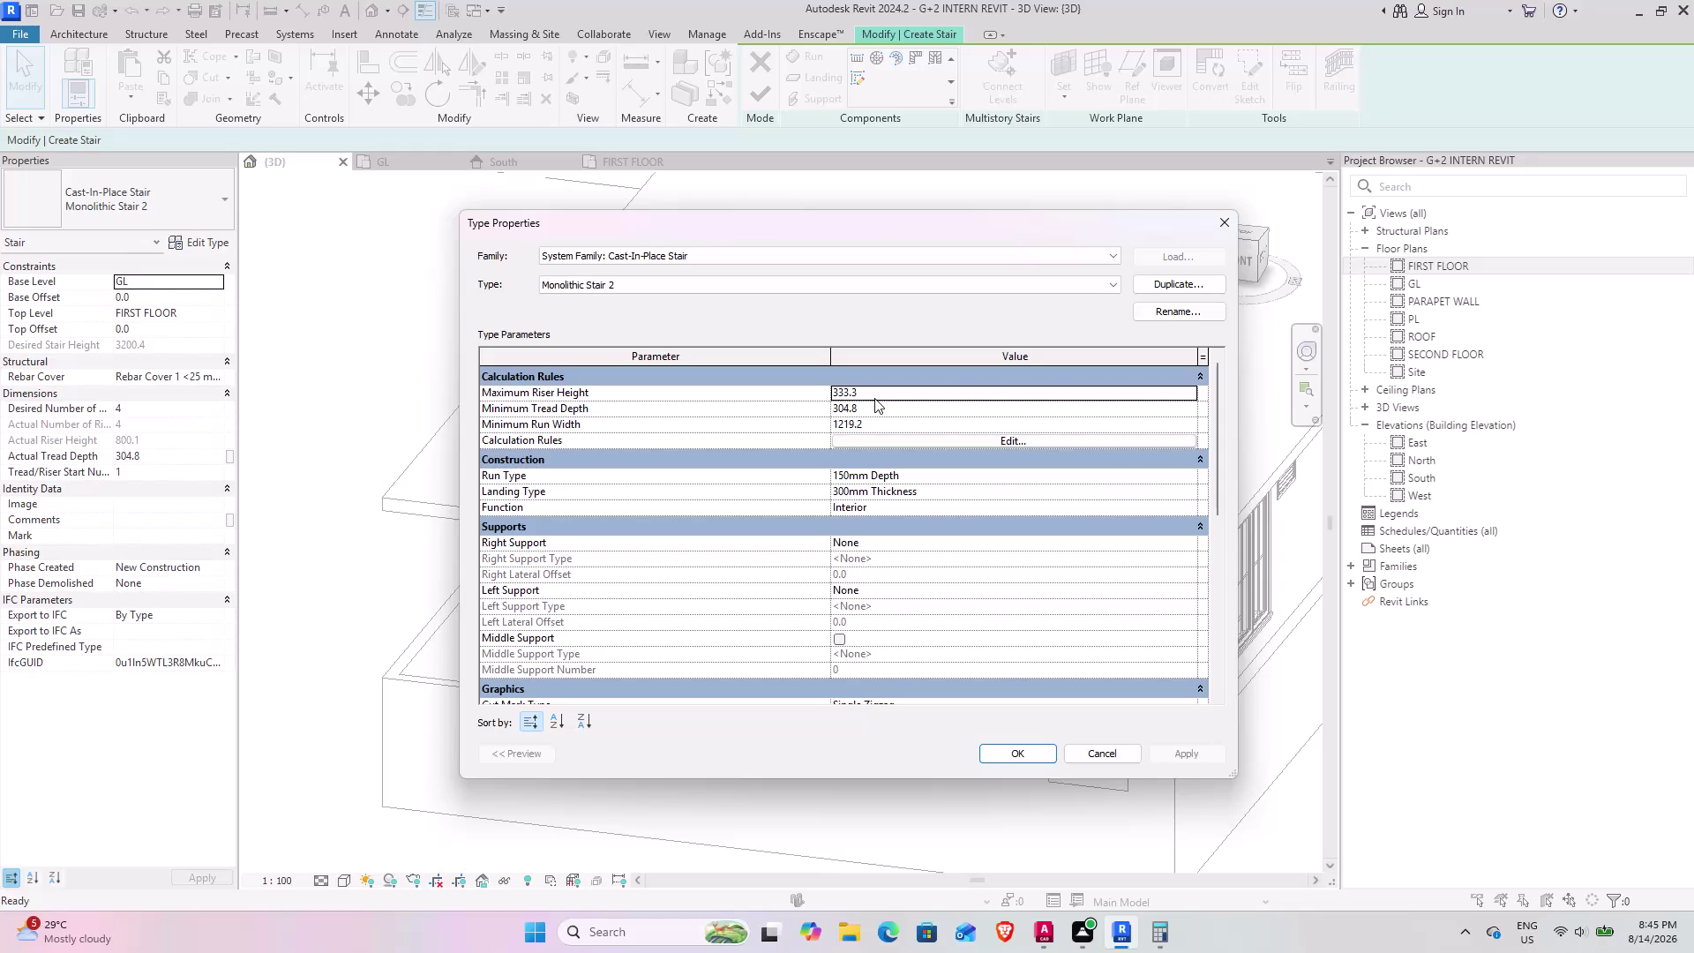
Close the stair Type Properties without changes and delete the stair run.
click(1109, 761)
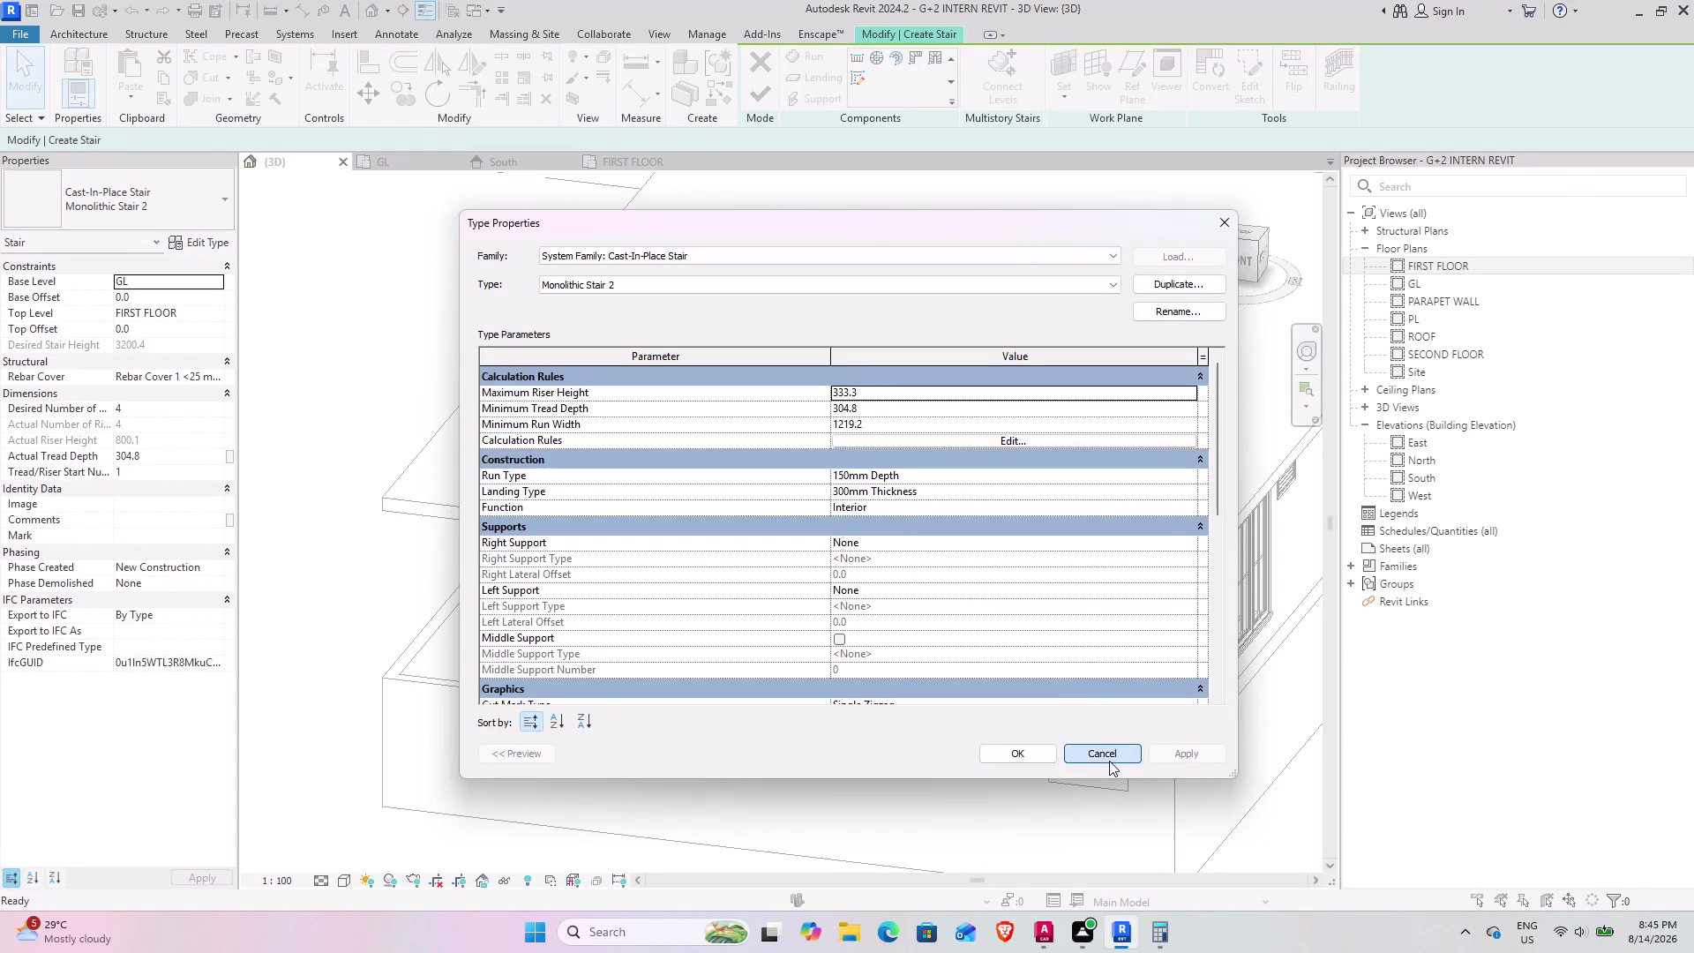
click(147, 441)
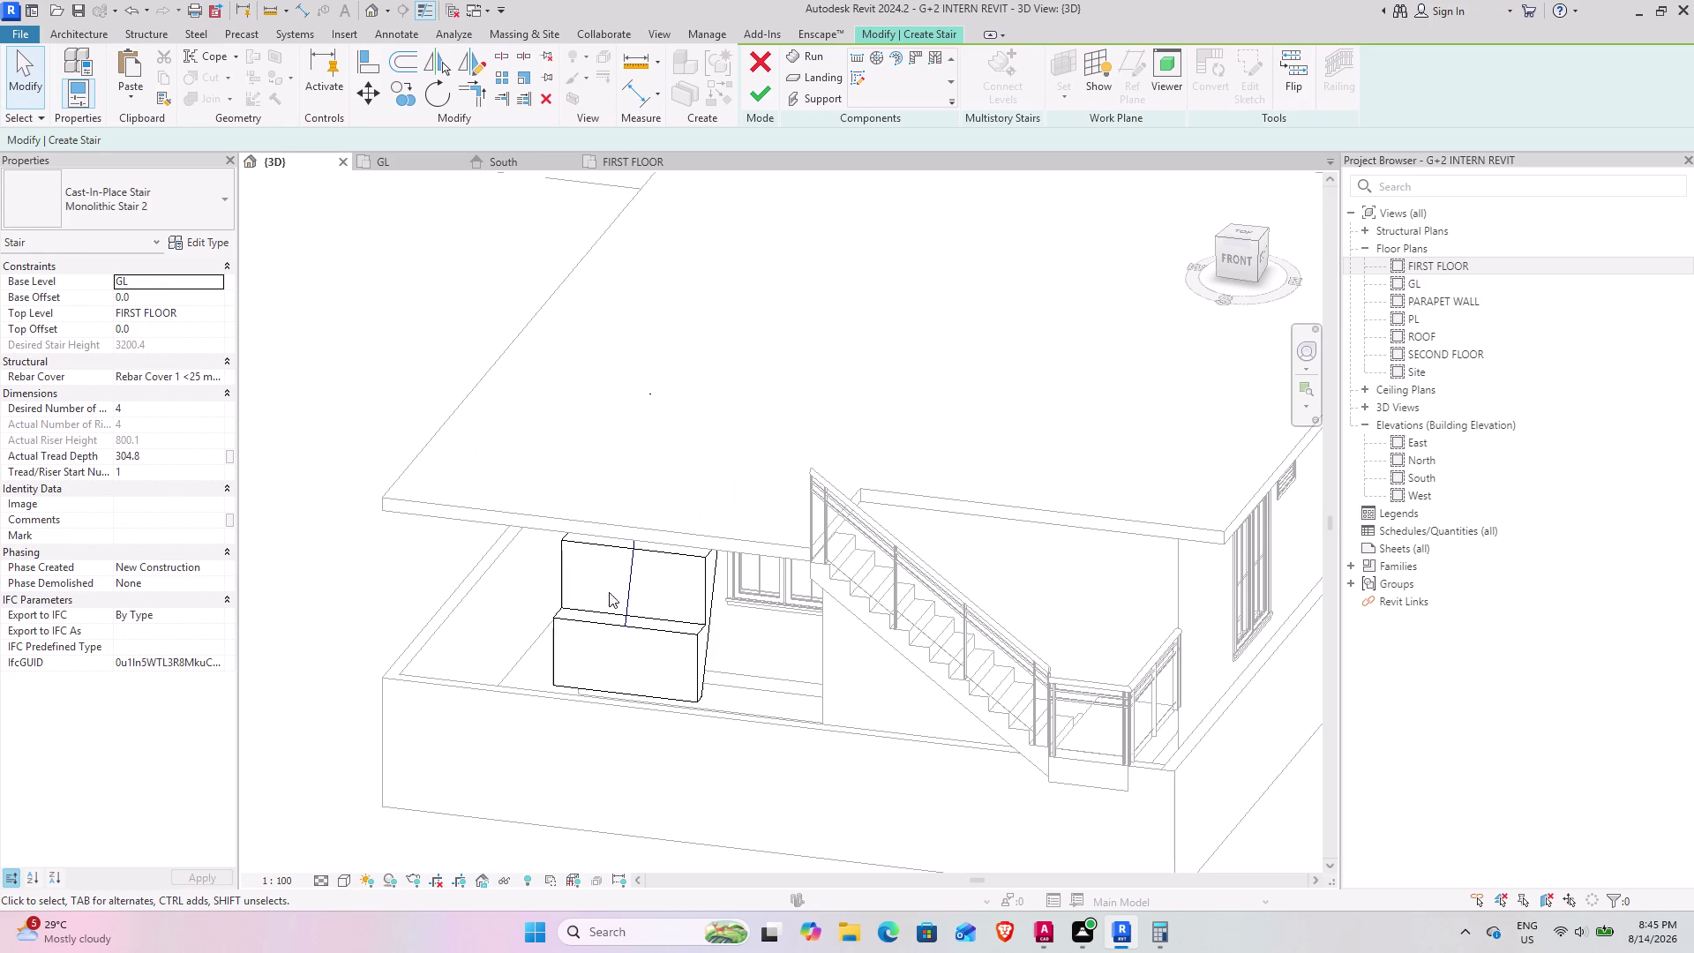
click(622, 626)
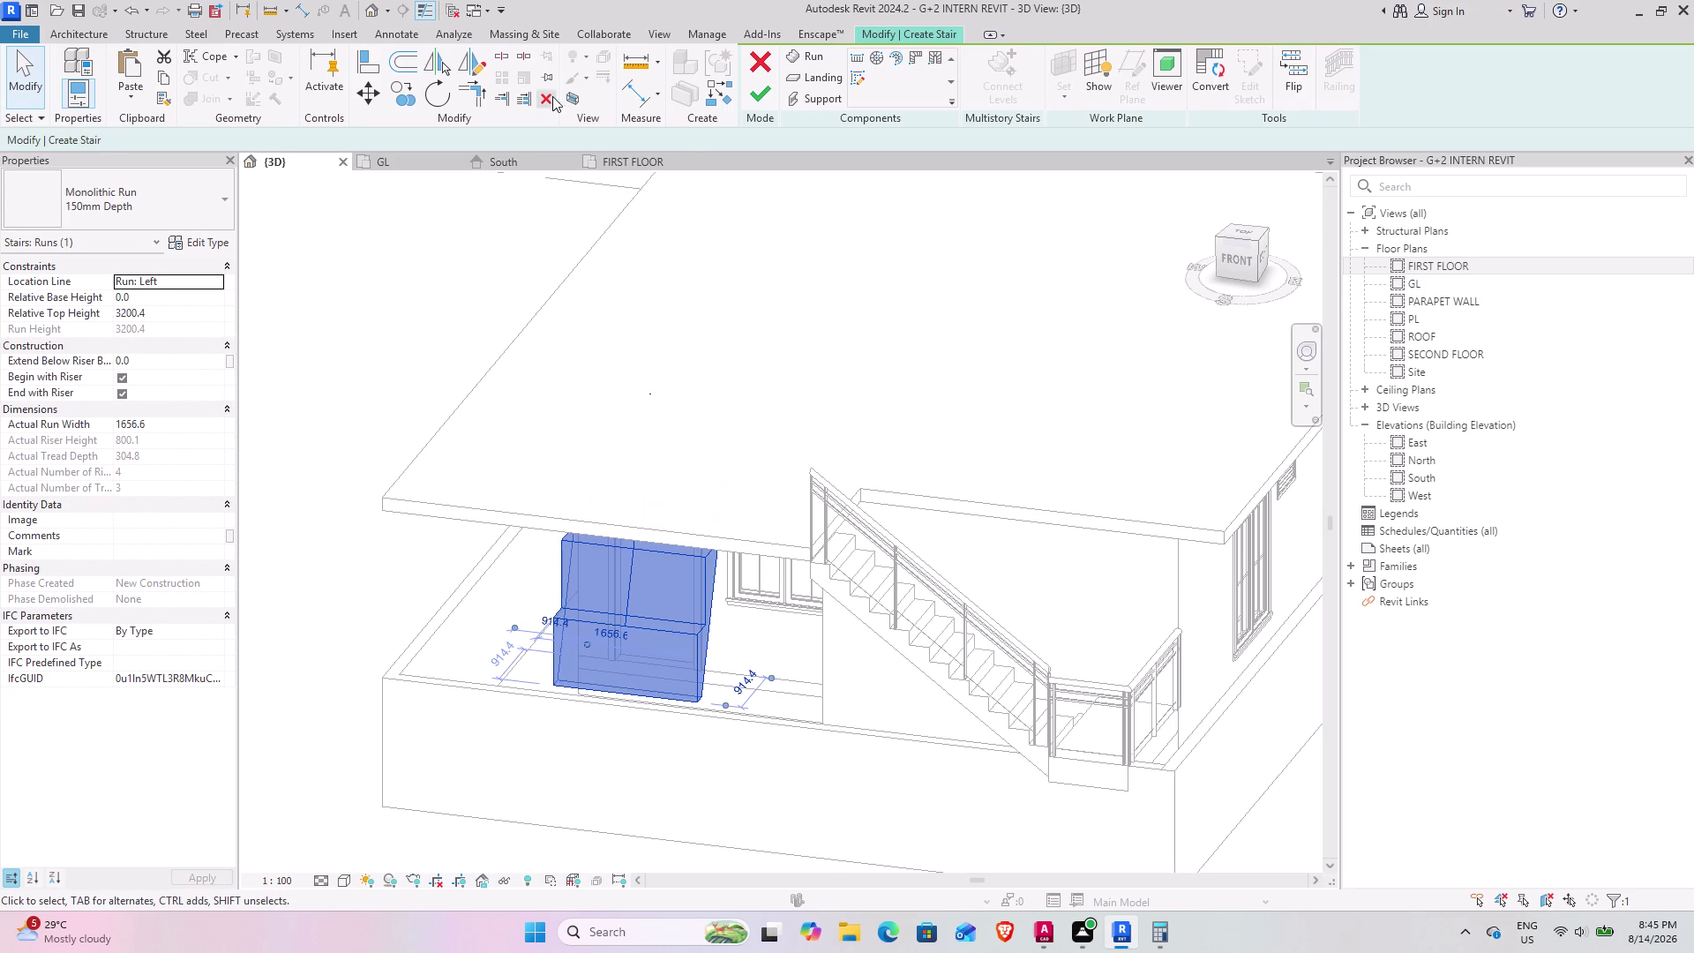
click(542, 90)
Cancel stair edit mode and confirm removing the now-empty stair.
click(752, 63)
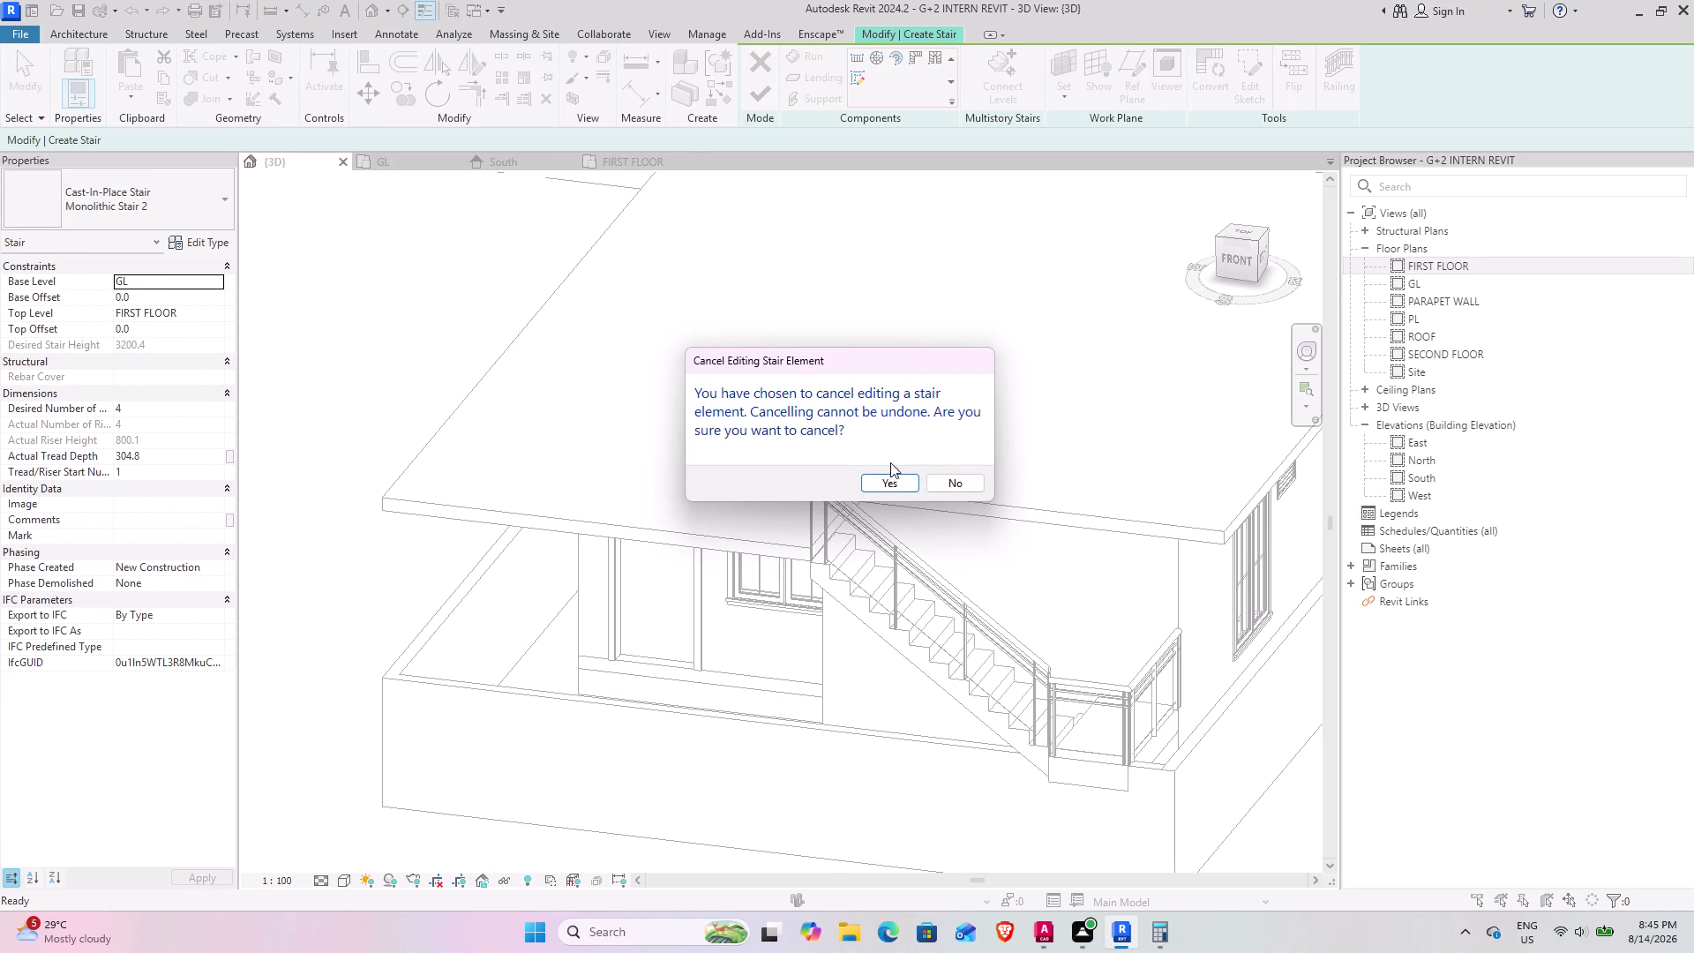
click(946, 486)
click(762, 80)
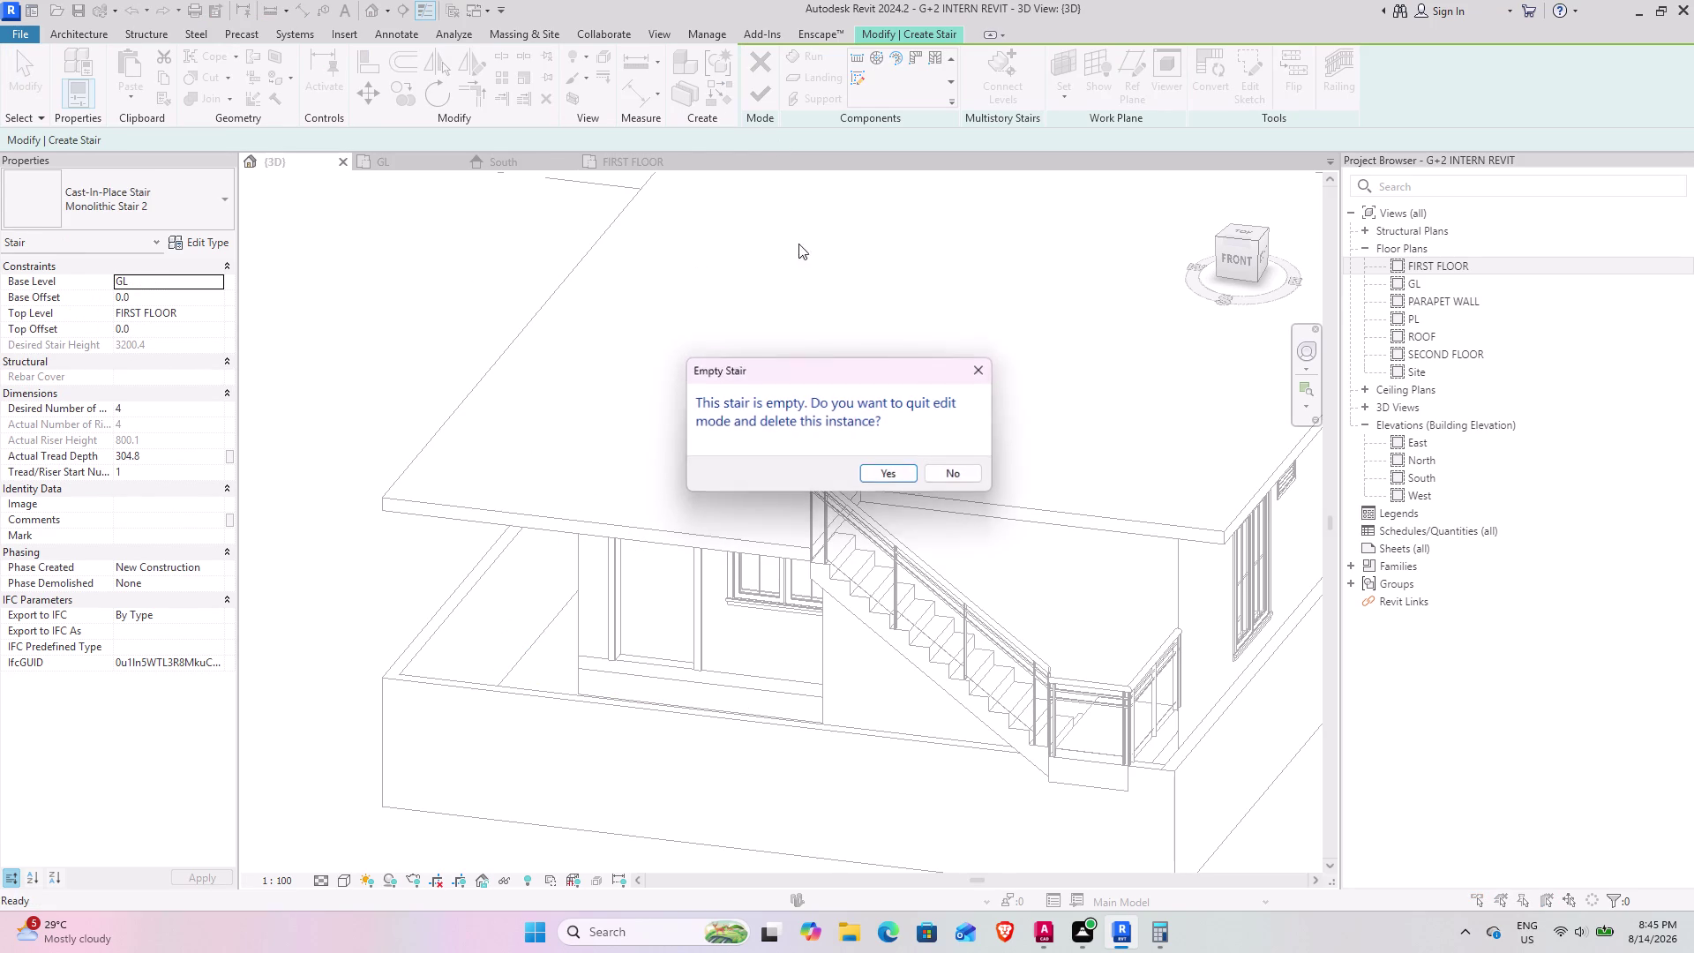
click(893, 472)
scroll(down, 3)
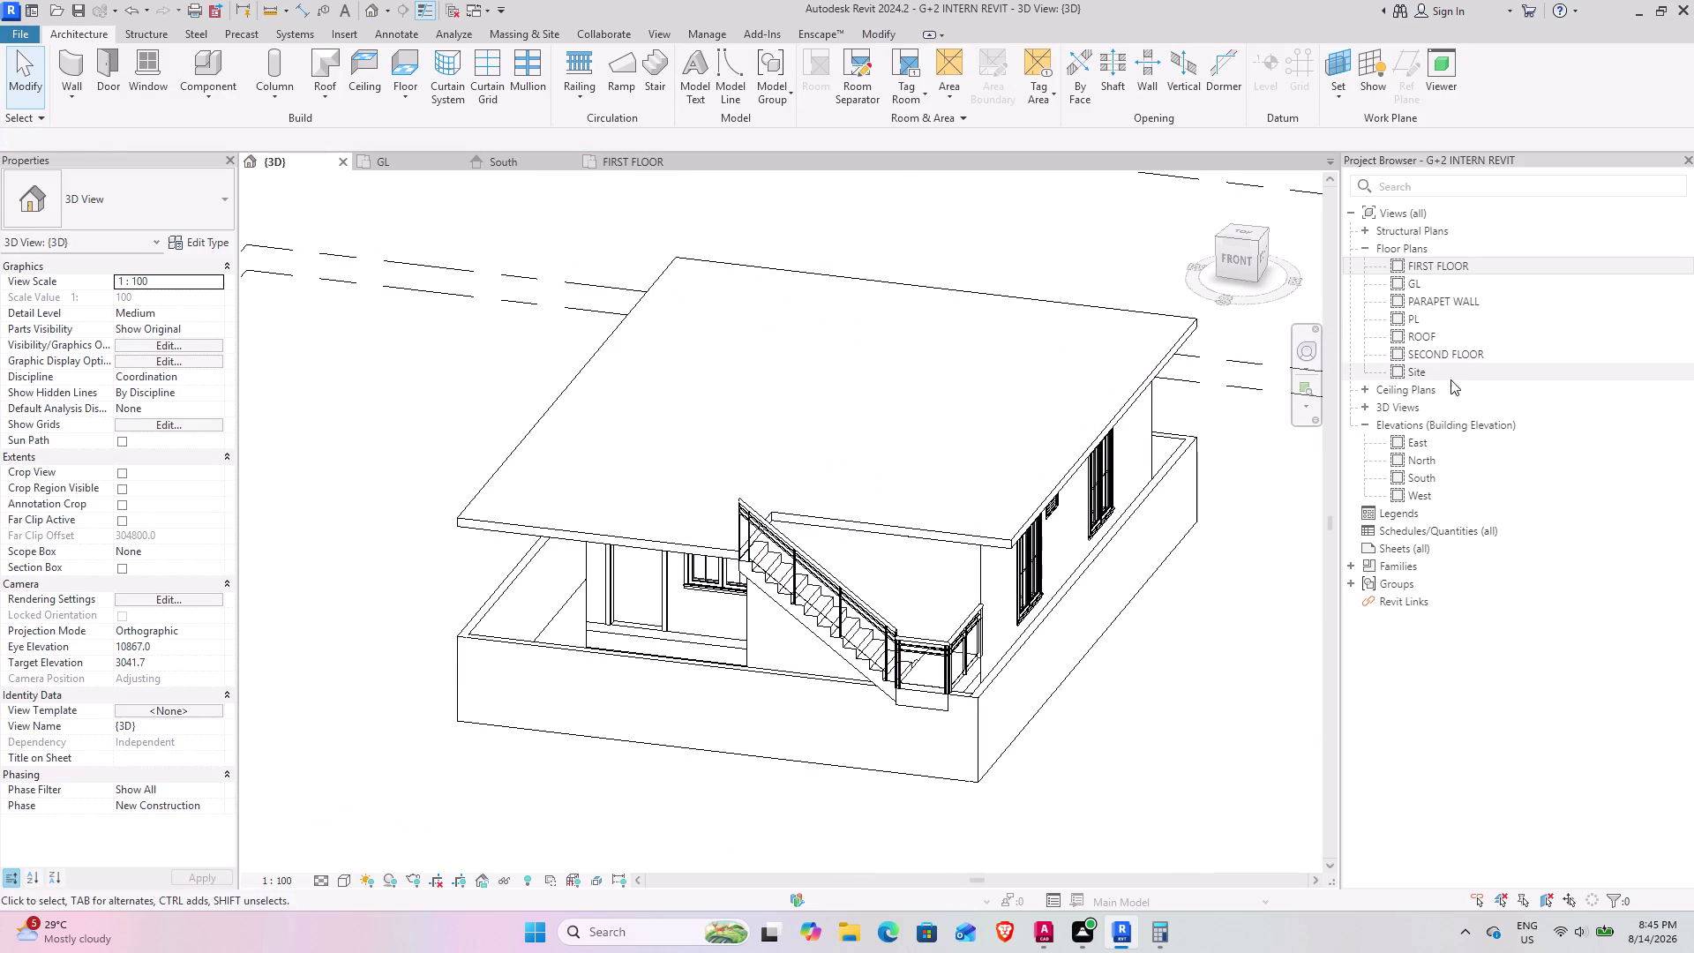
Open the PL floor plan and zoom in on the entrance area.
double_click(1431, 326)
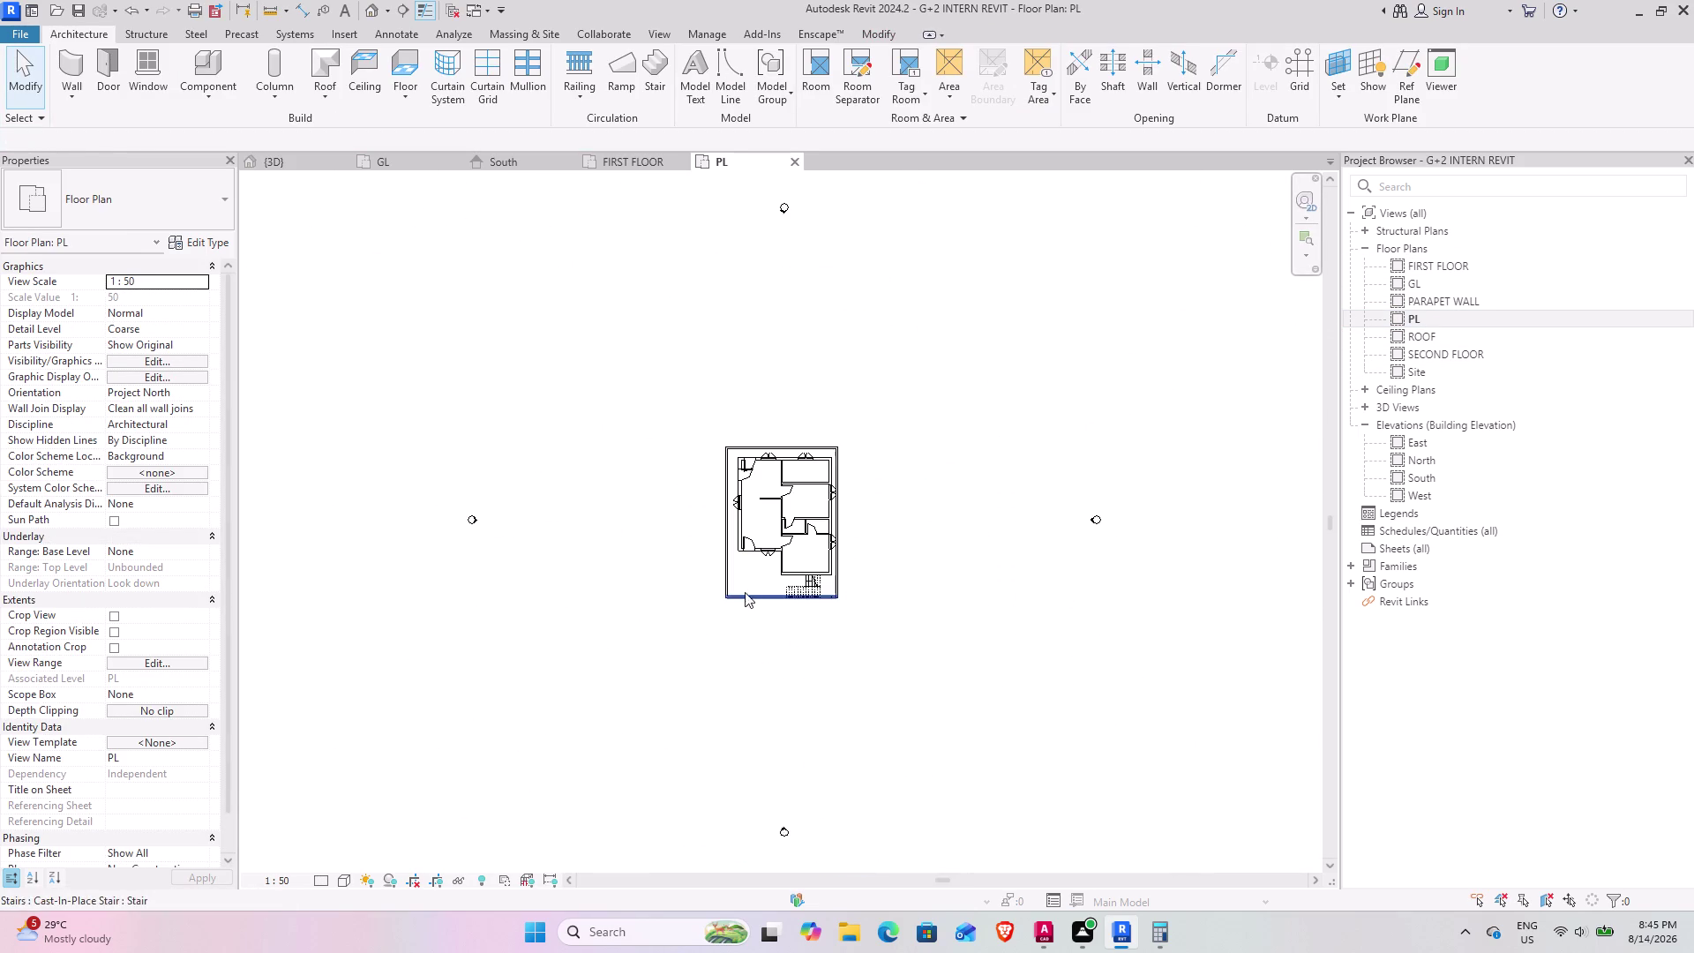
scroll(up, 3)
scroll(up, 3)
middle_drag(742, 525, 741, 574)
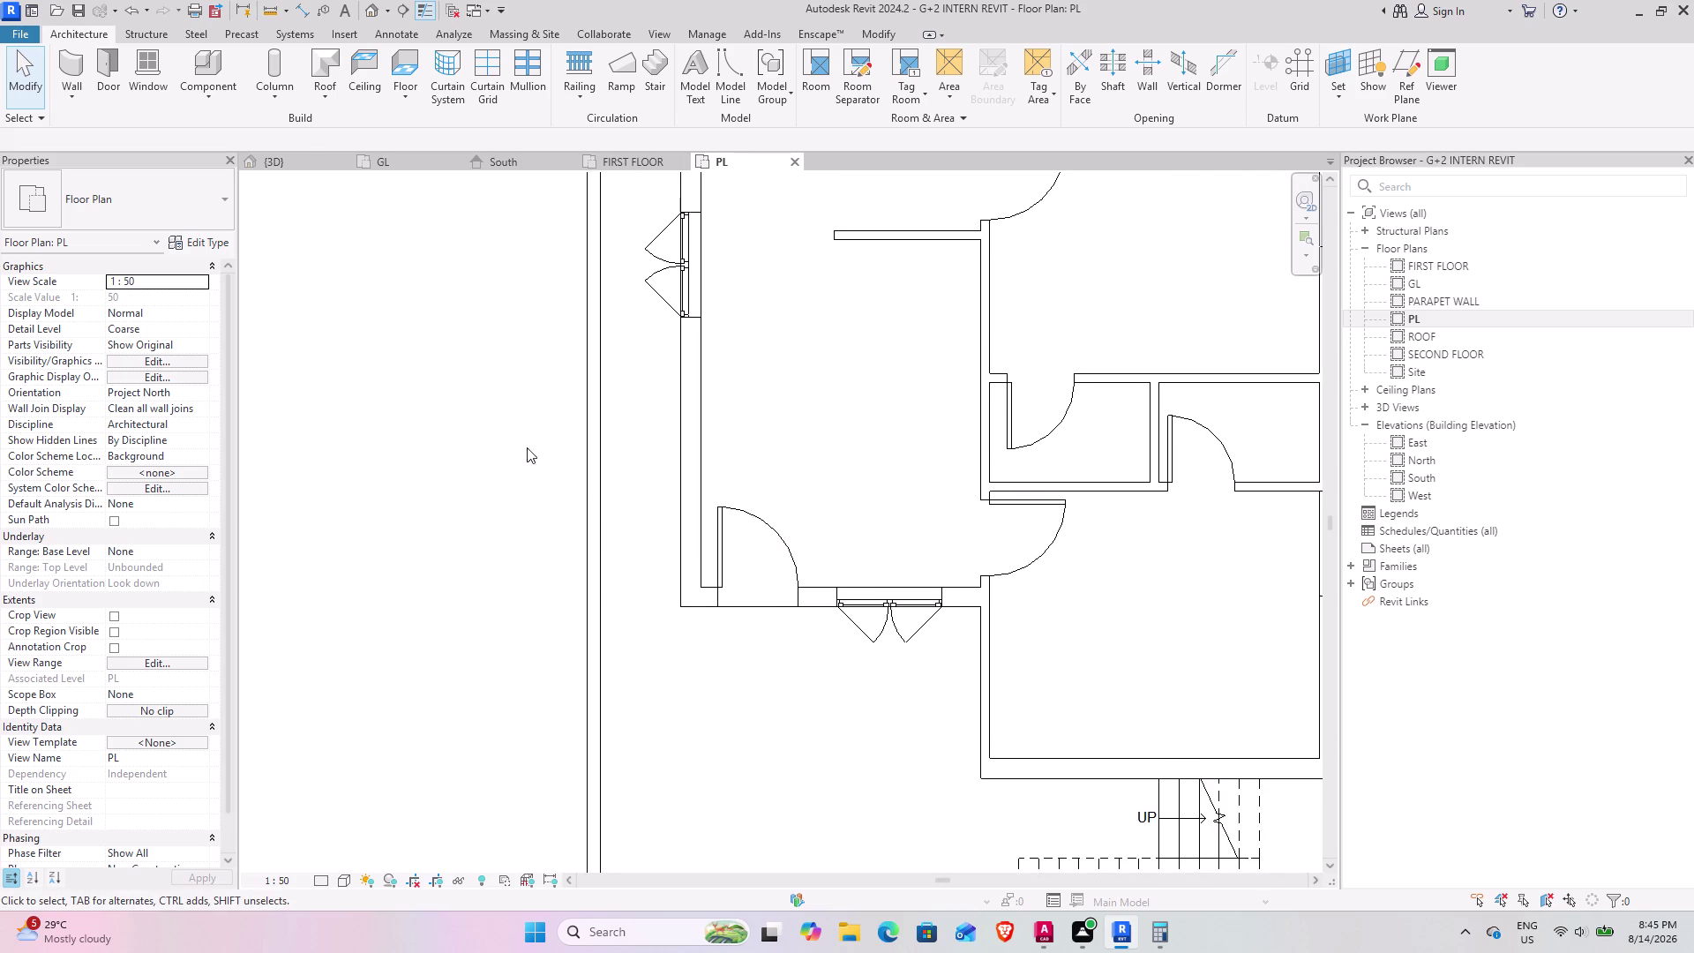
Sketch a stair run with 4 desired risers starting at the entrance wall.
click(655, 66)
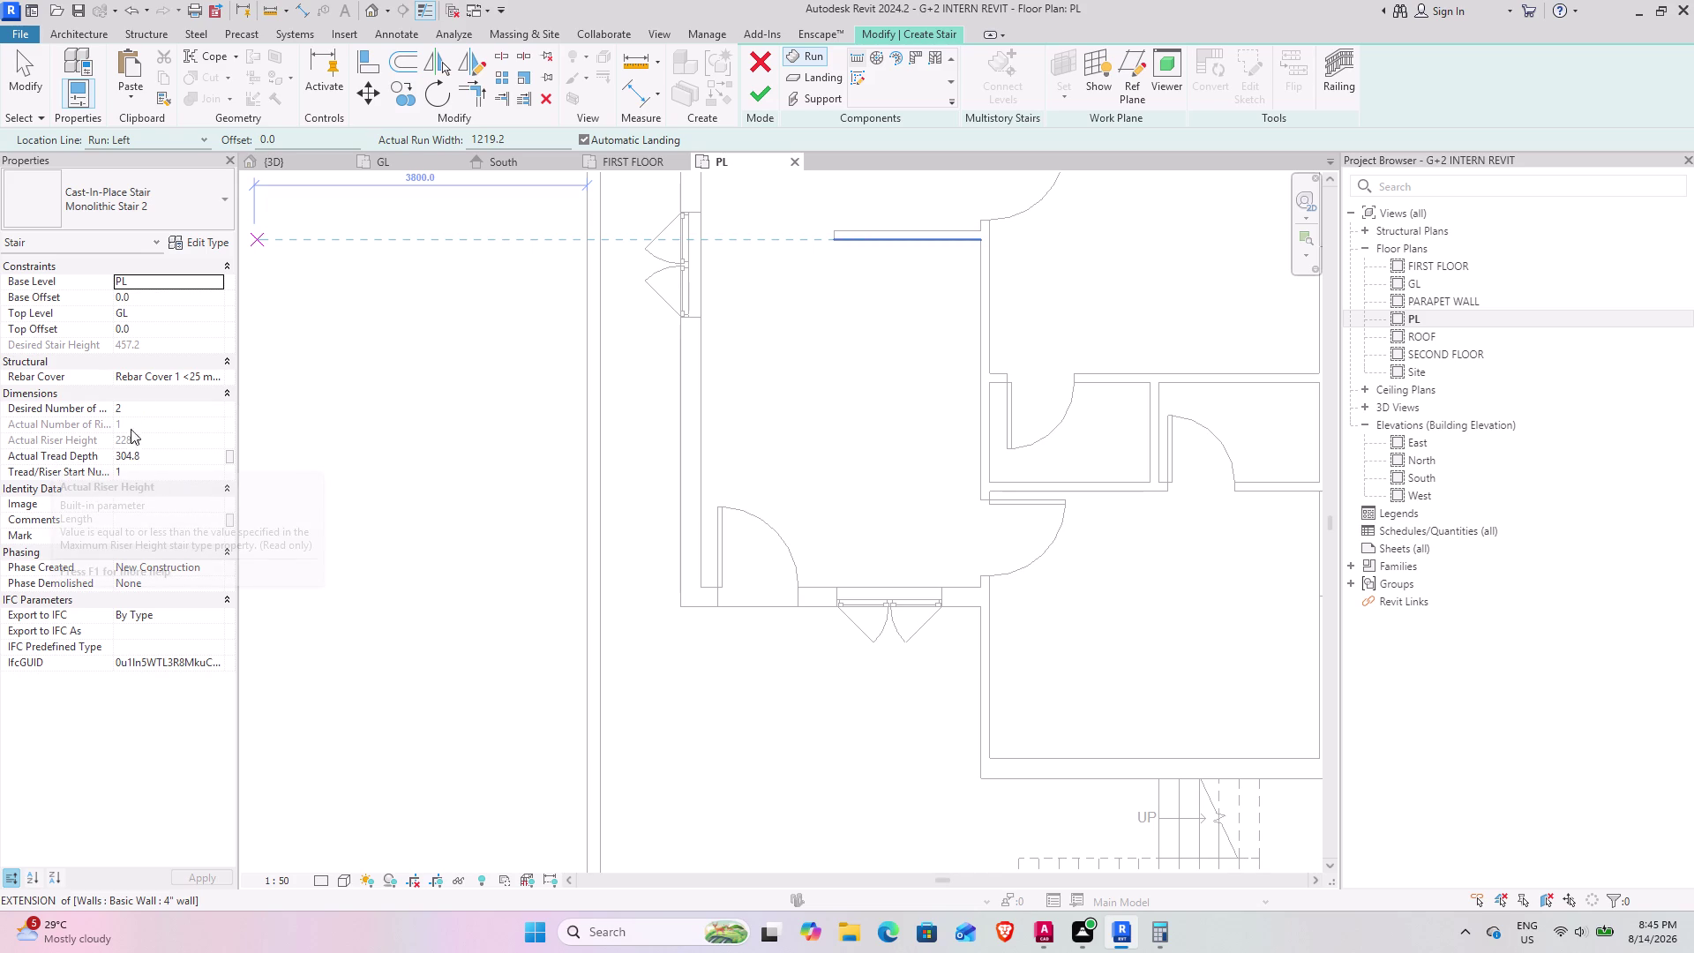
click(133, 405)
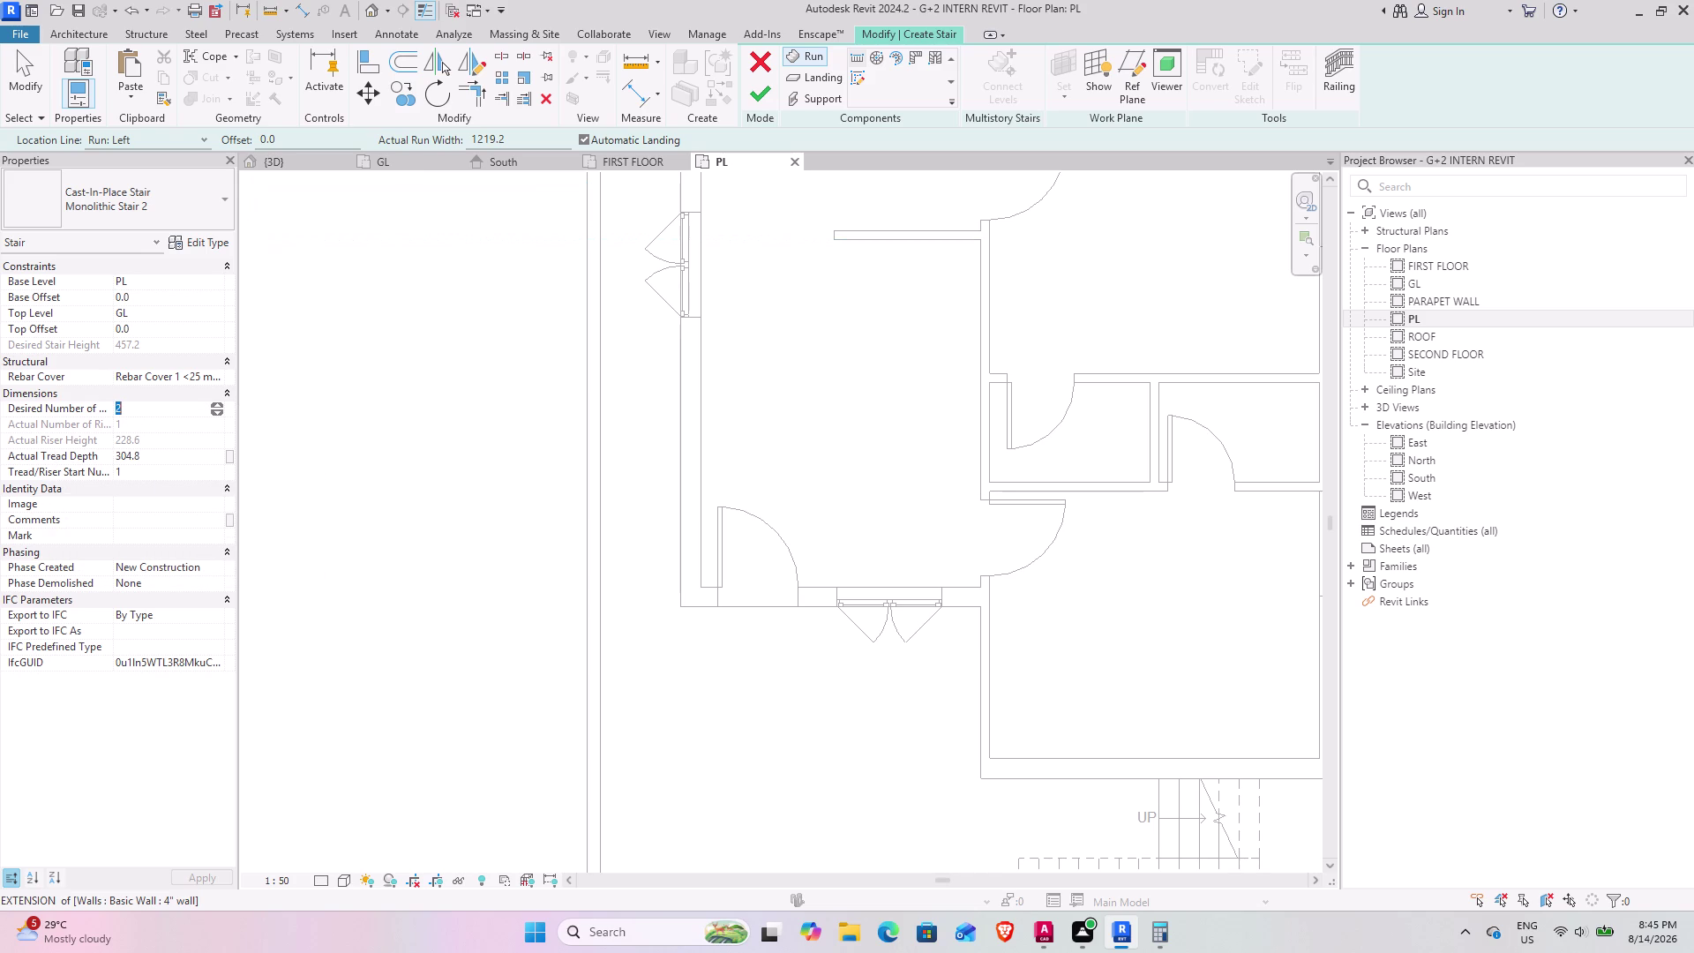
key(4)
key(Return)
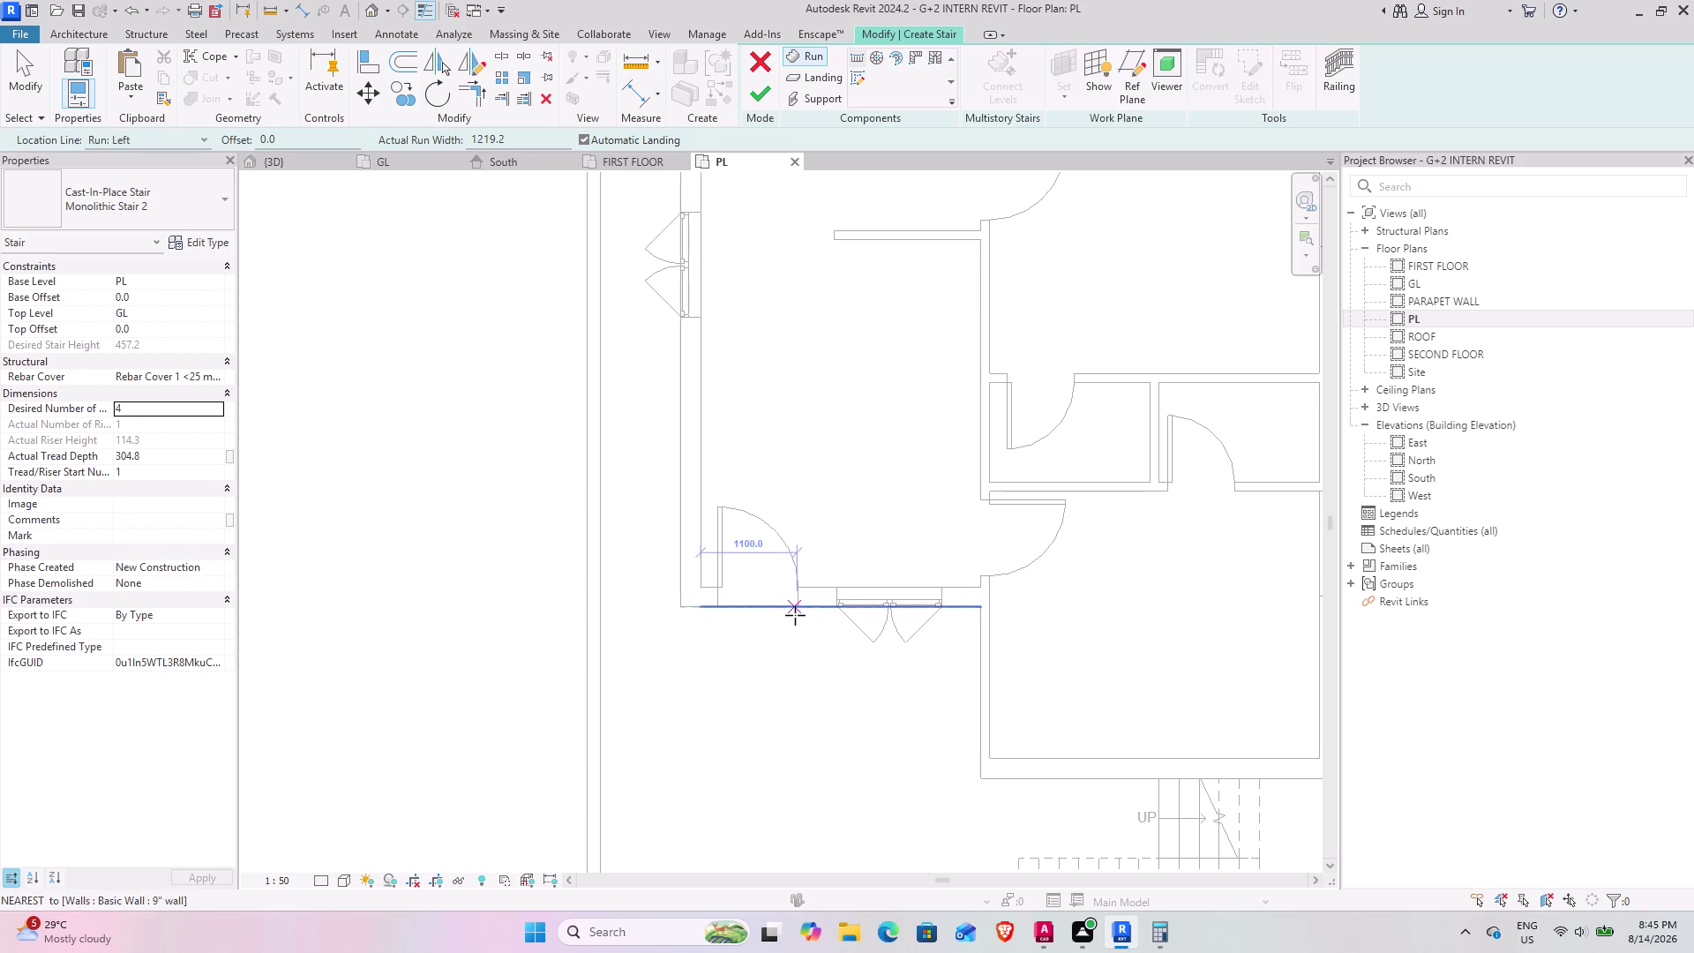
click(681, 609)
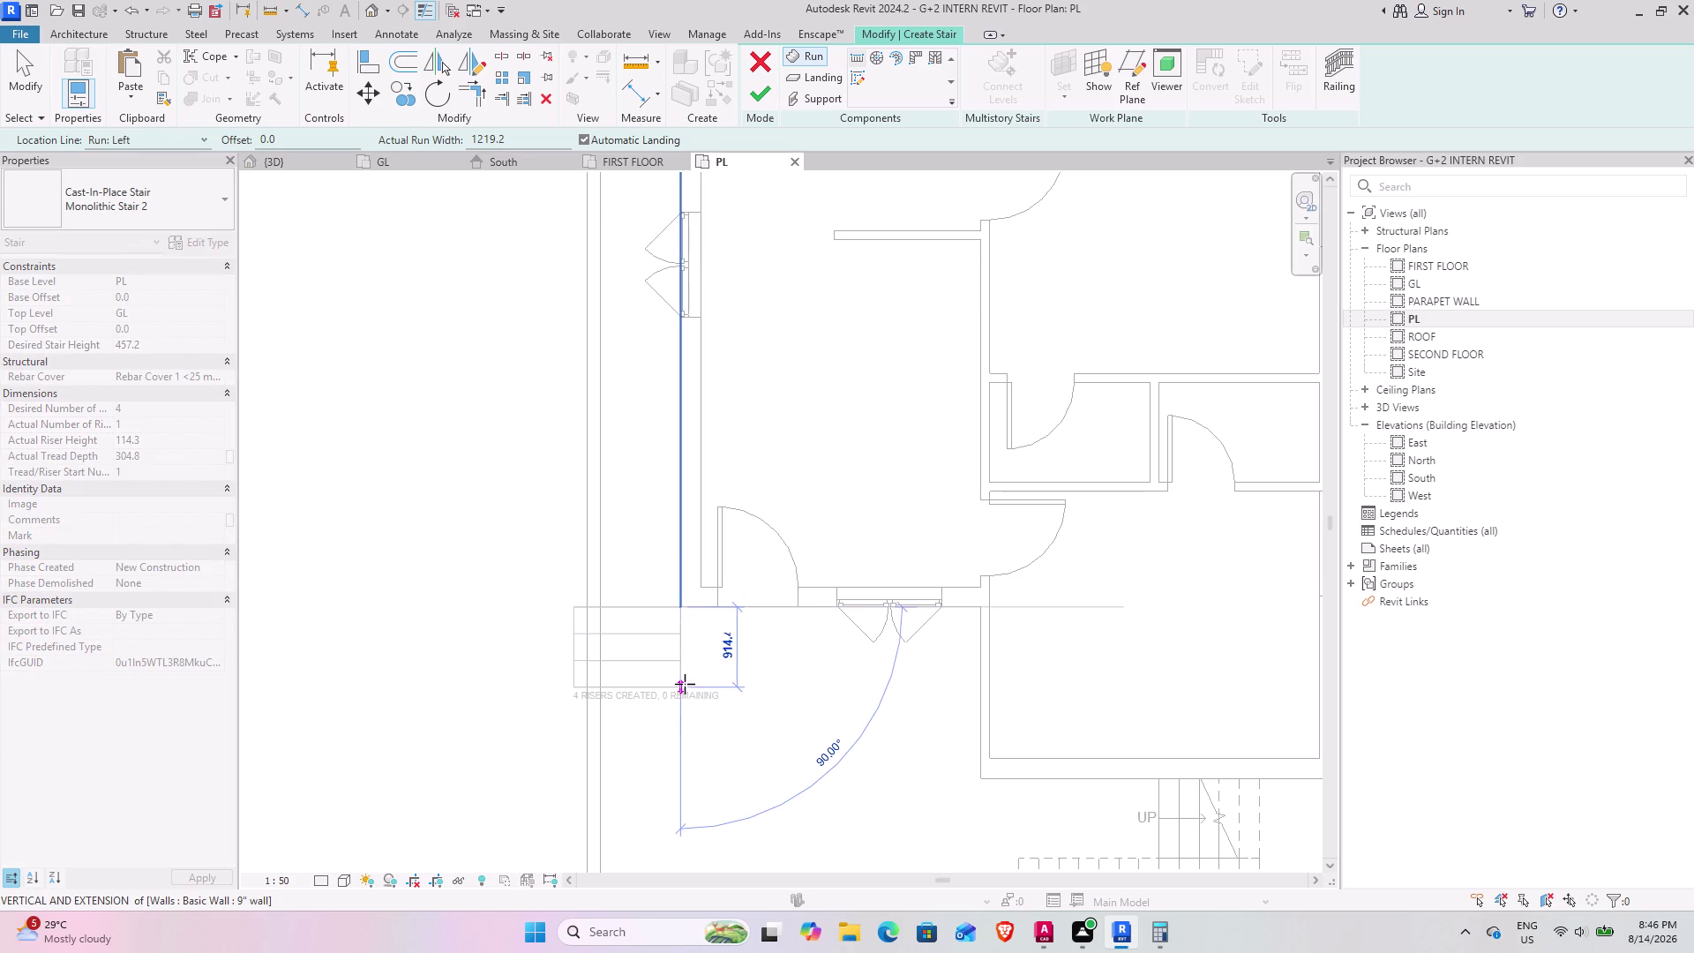
click(685, 727)
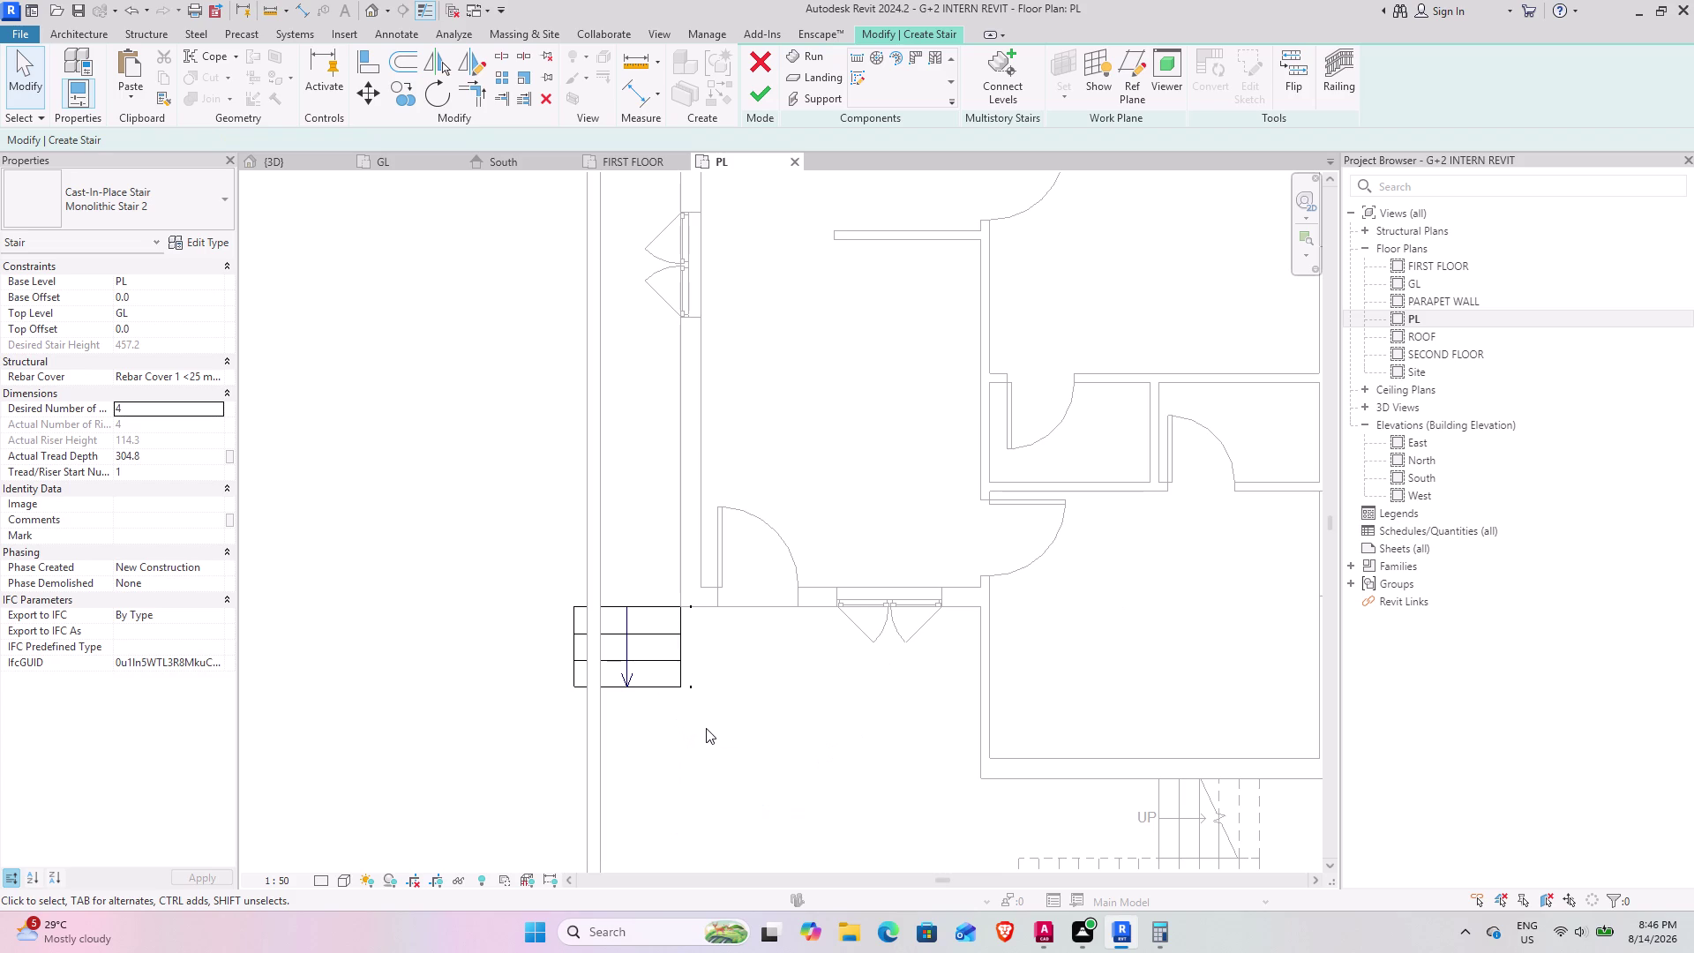
key(Escape)
Move the new stair run lower in the plan.
click(677, 684)
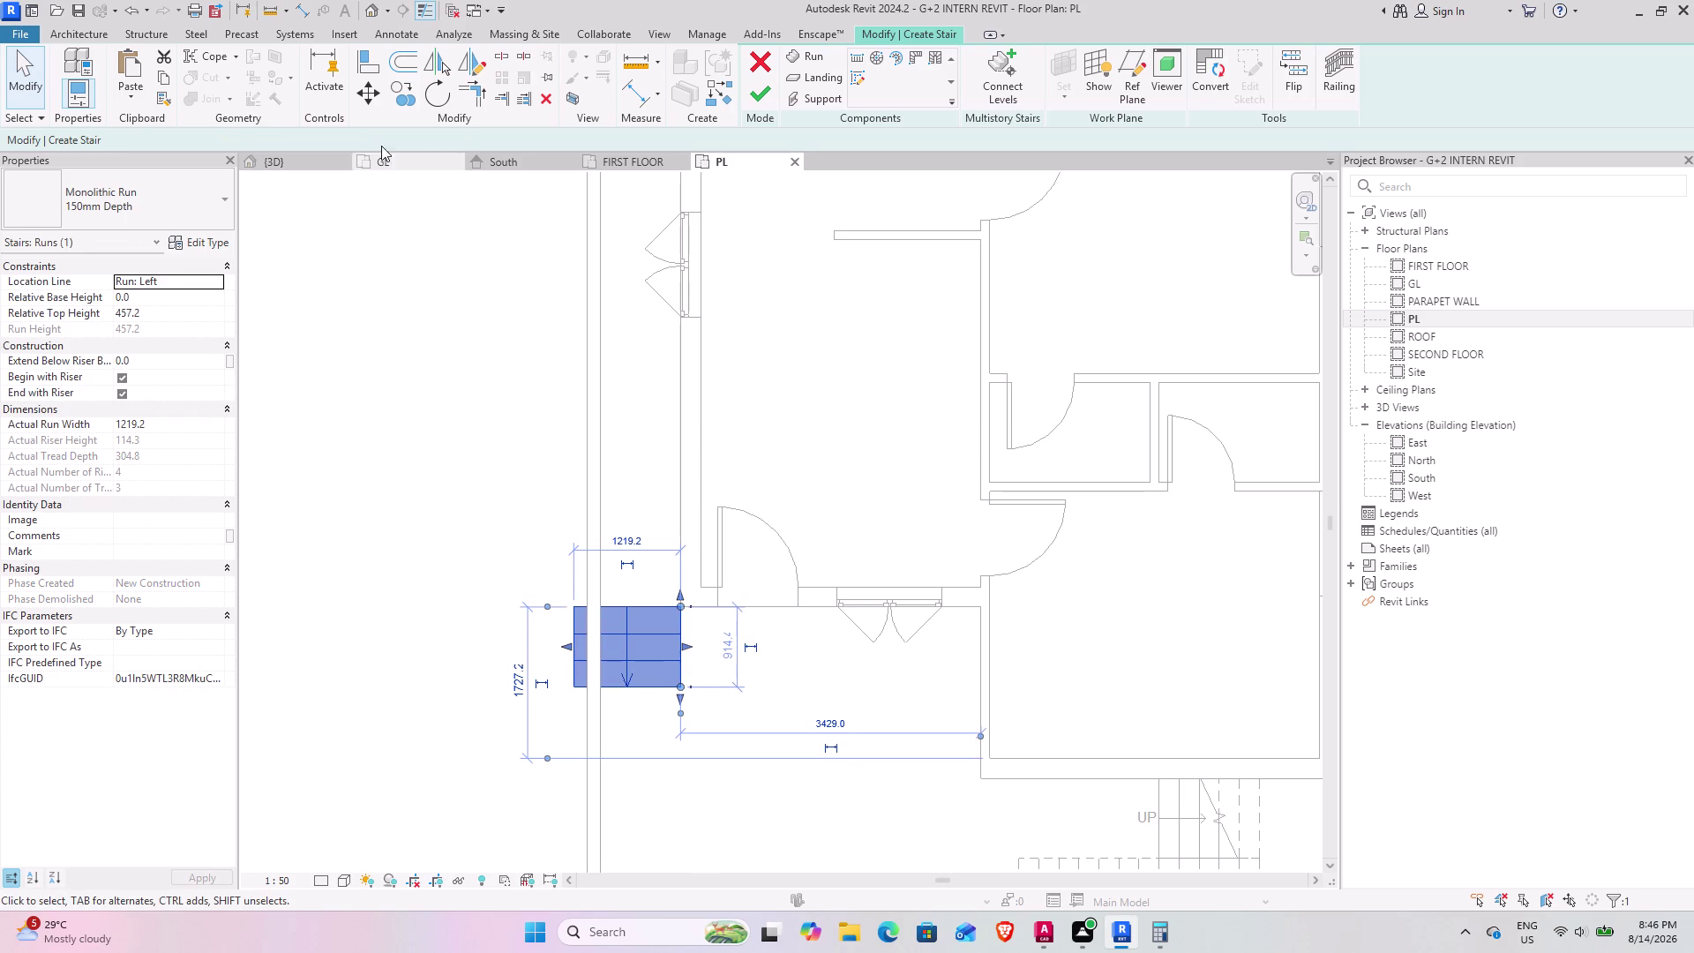
click(372, 85)
click(571, 609)
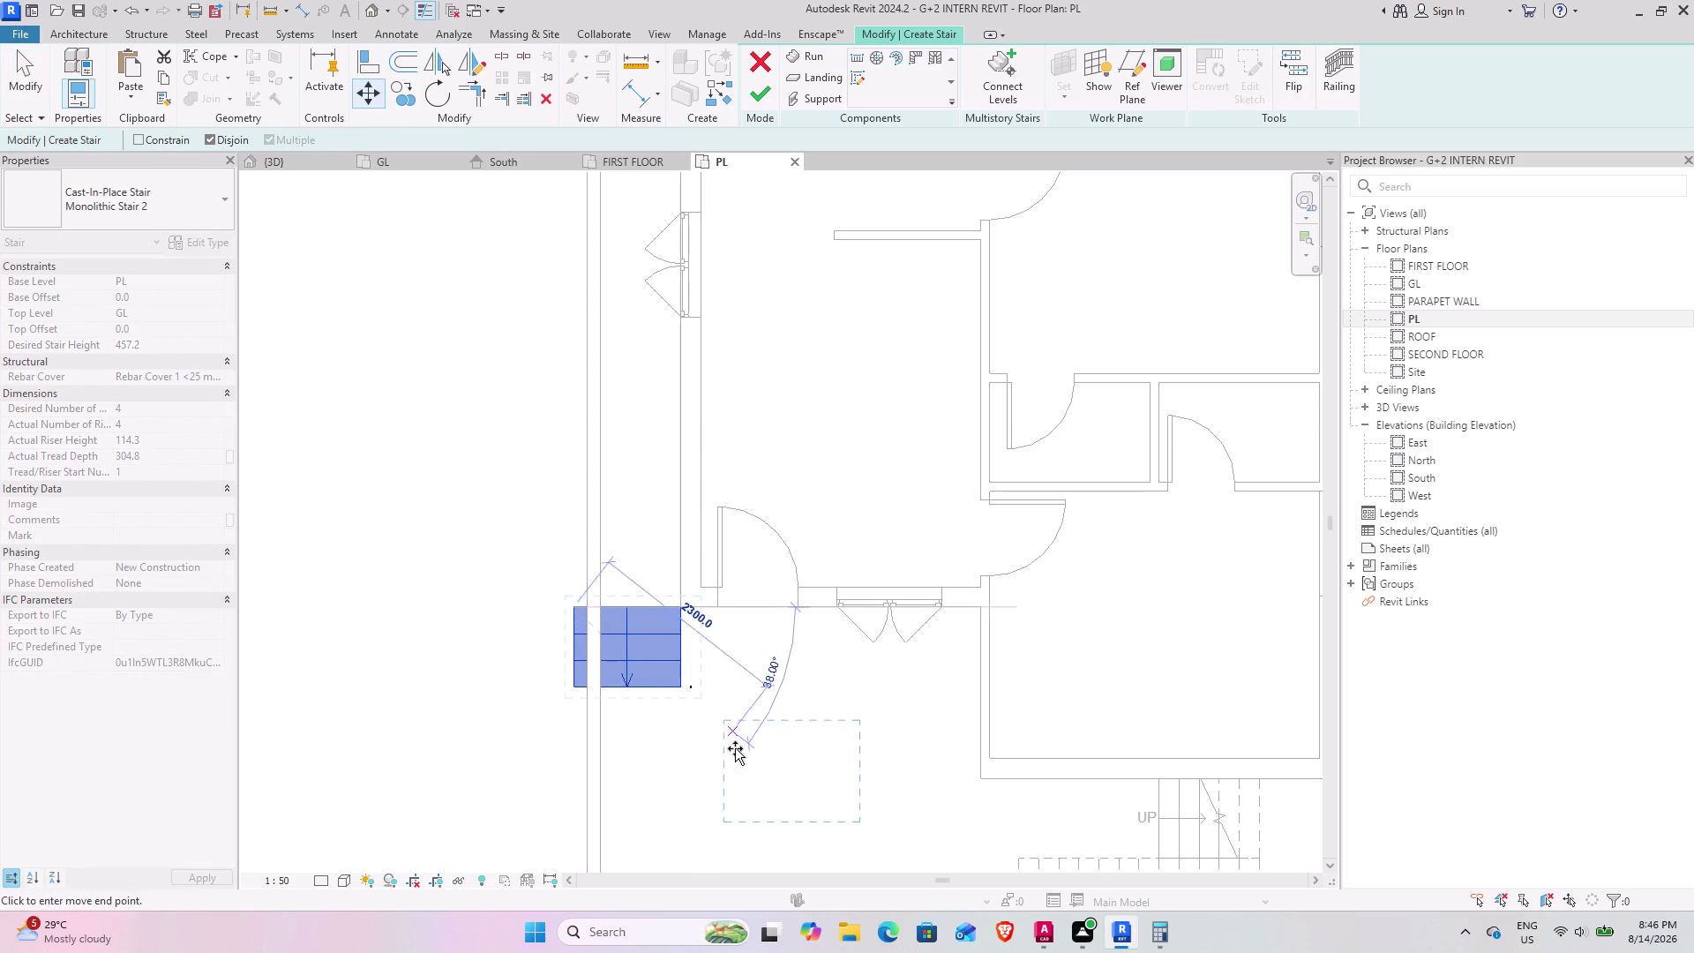
click(717, 755)
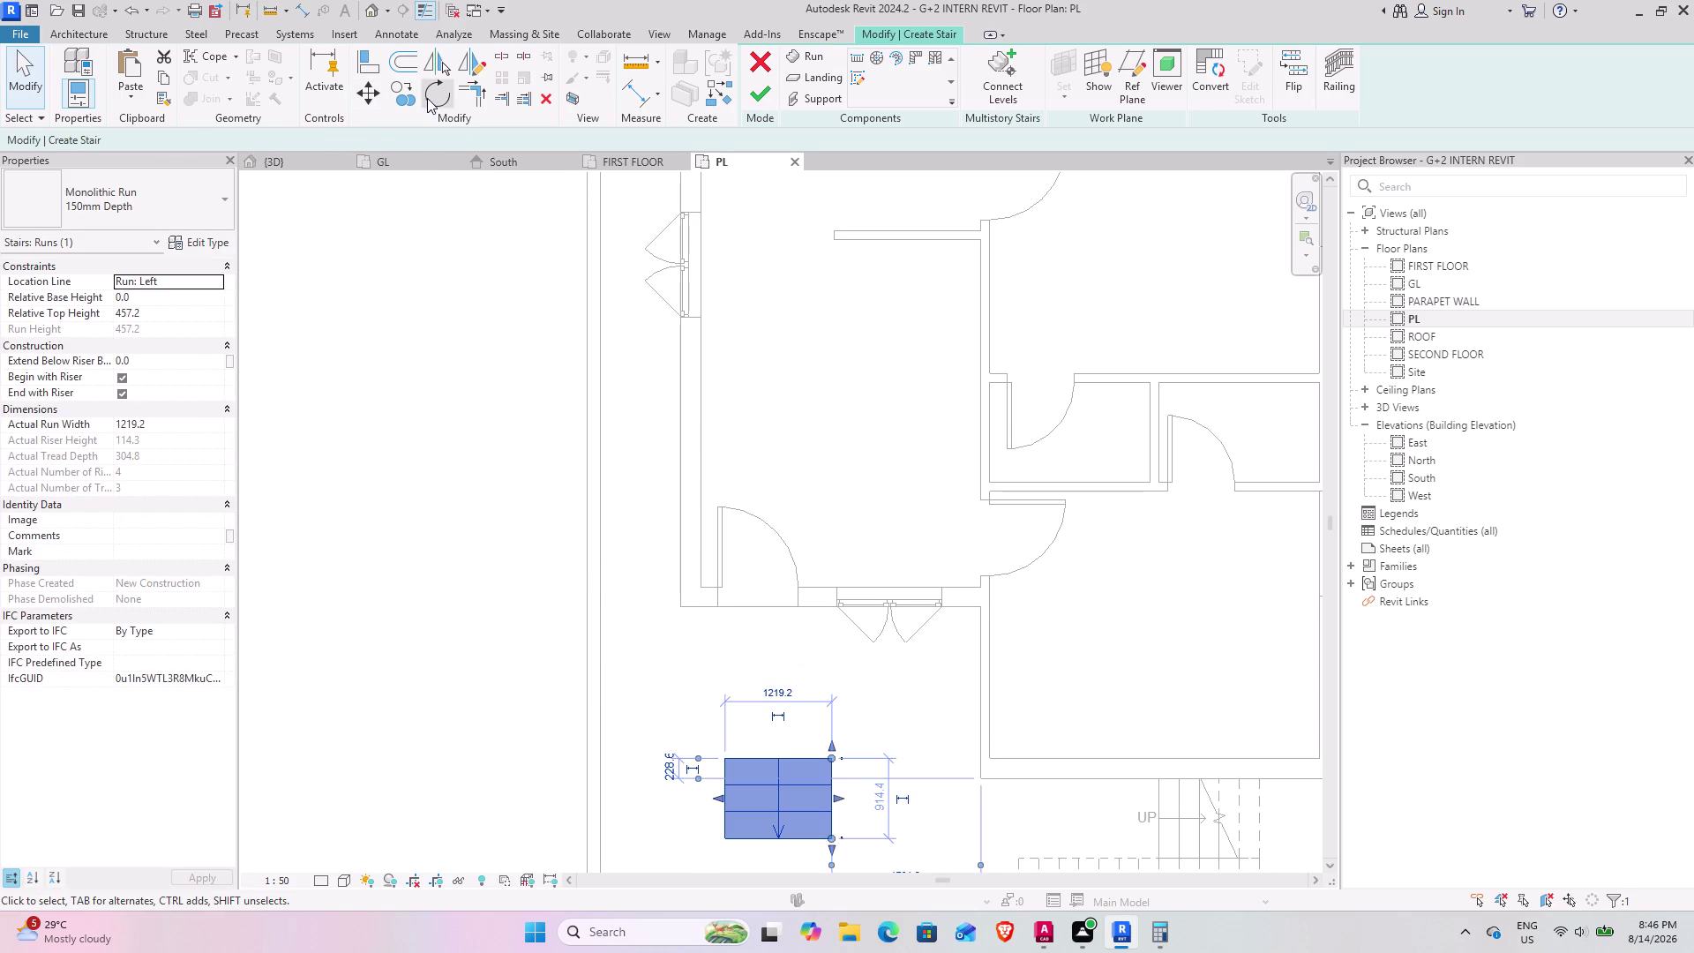
Rotate the stair run 180° about its corner.
click(427, 97)
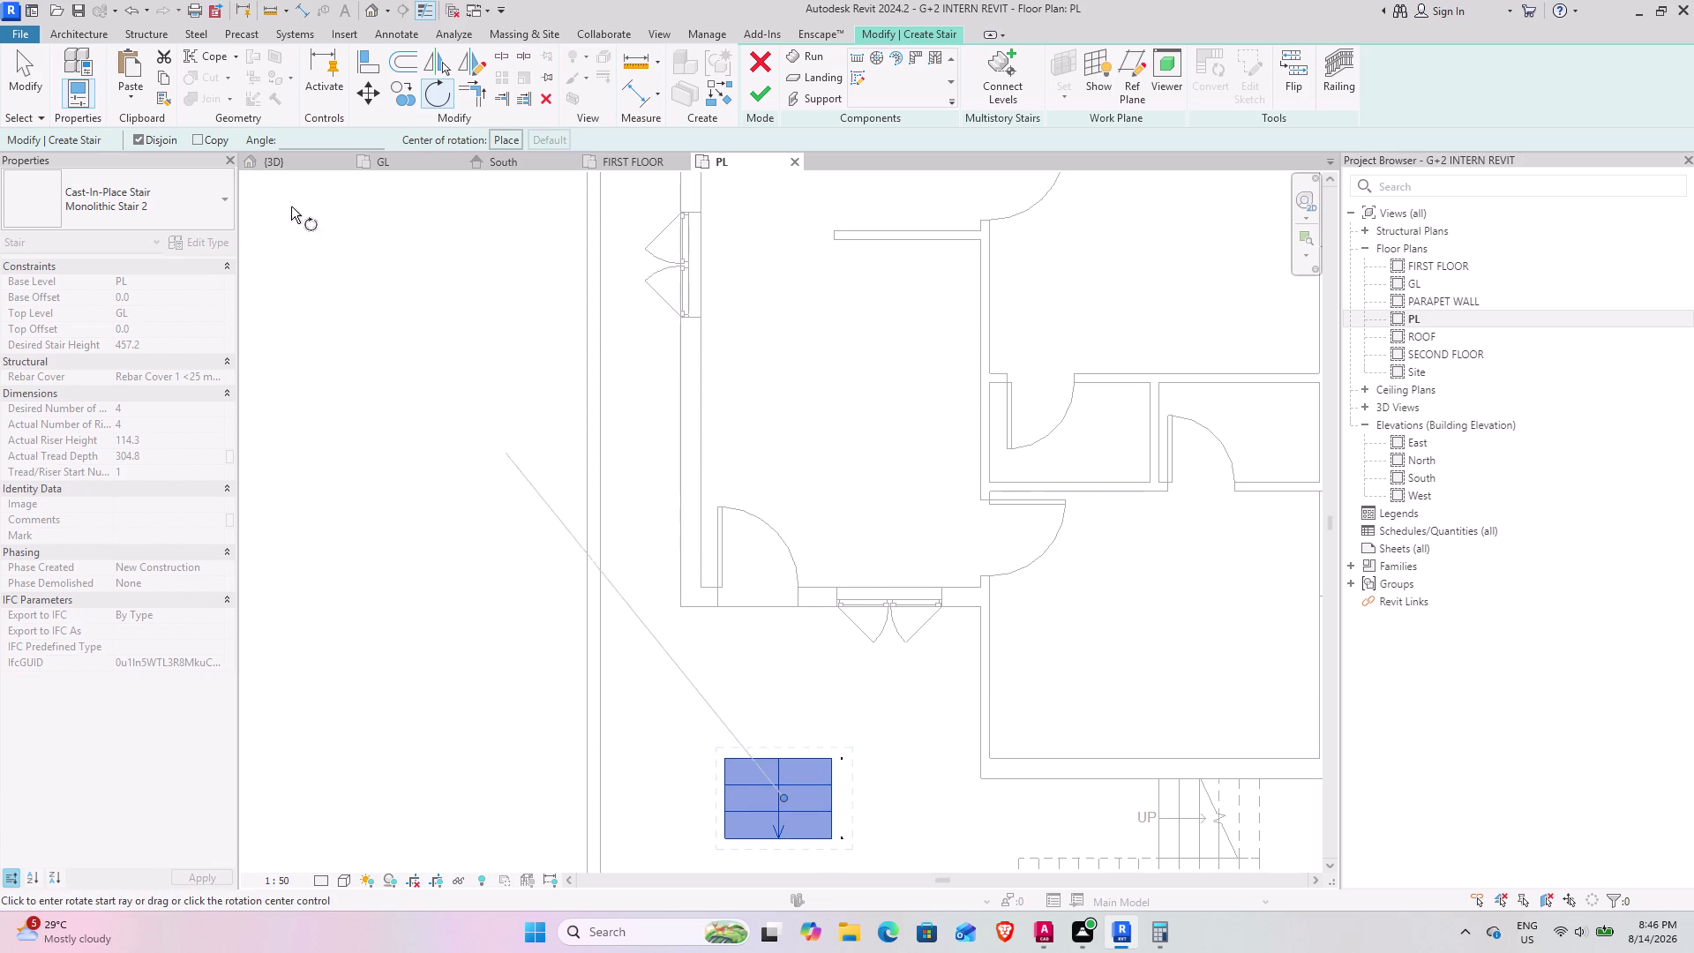
click(506, 133)
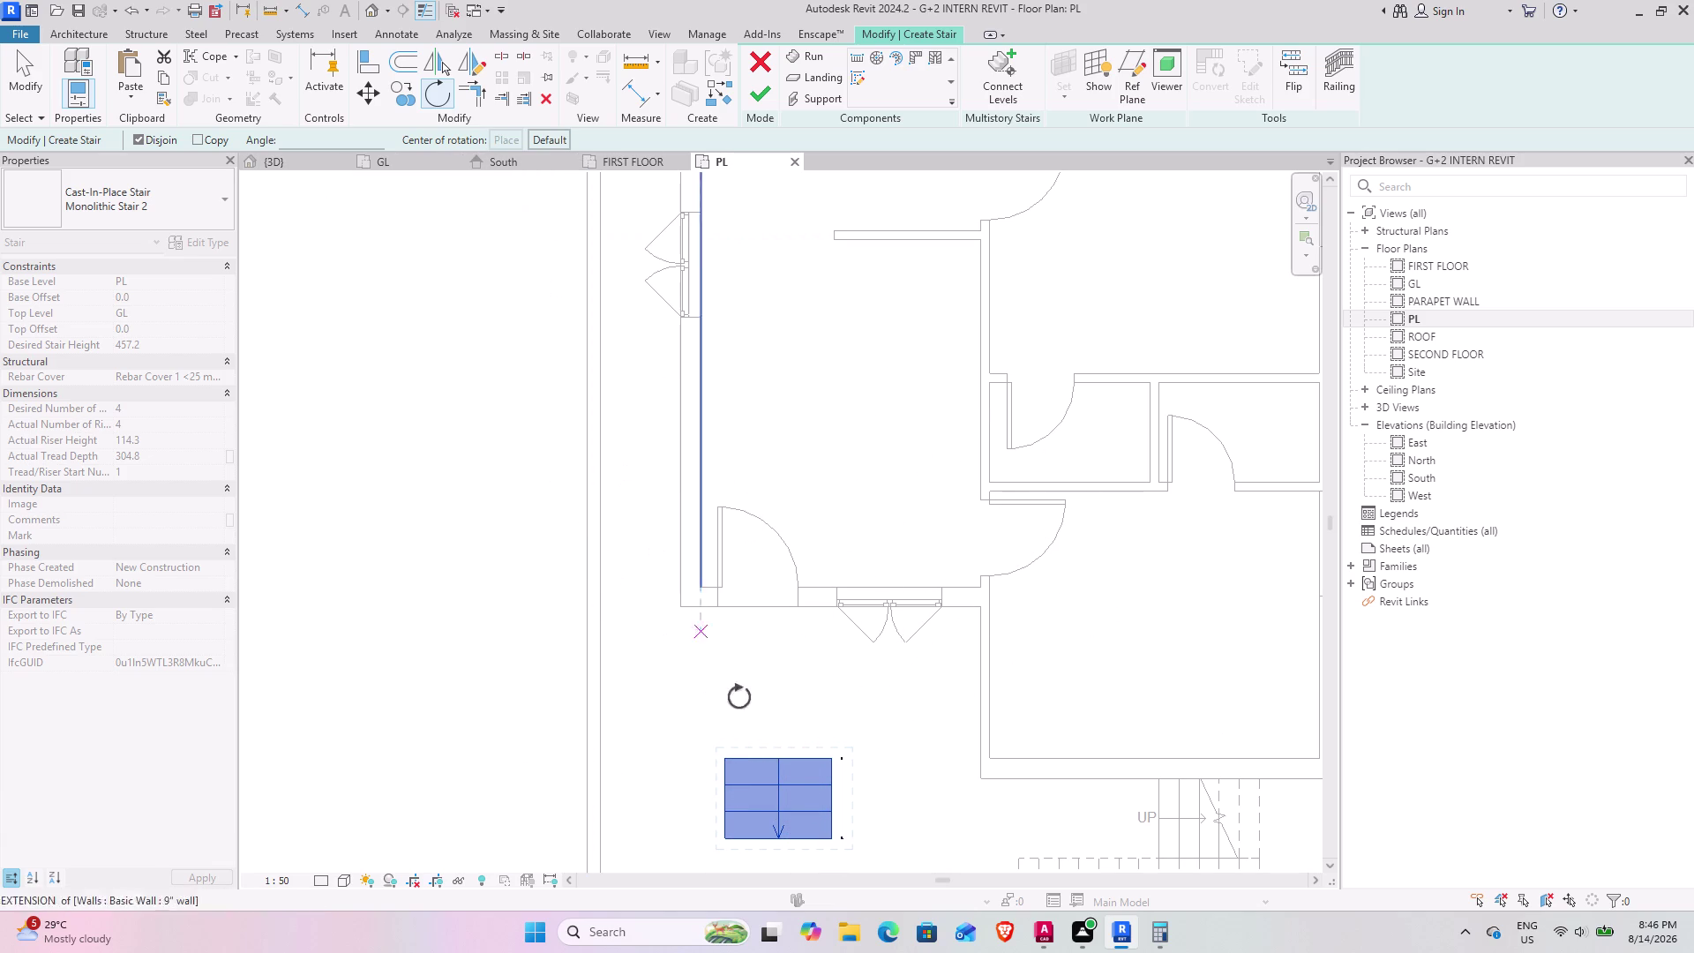
click(830, 763)
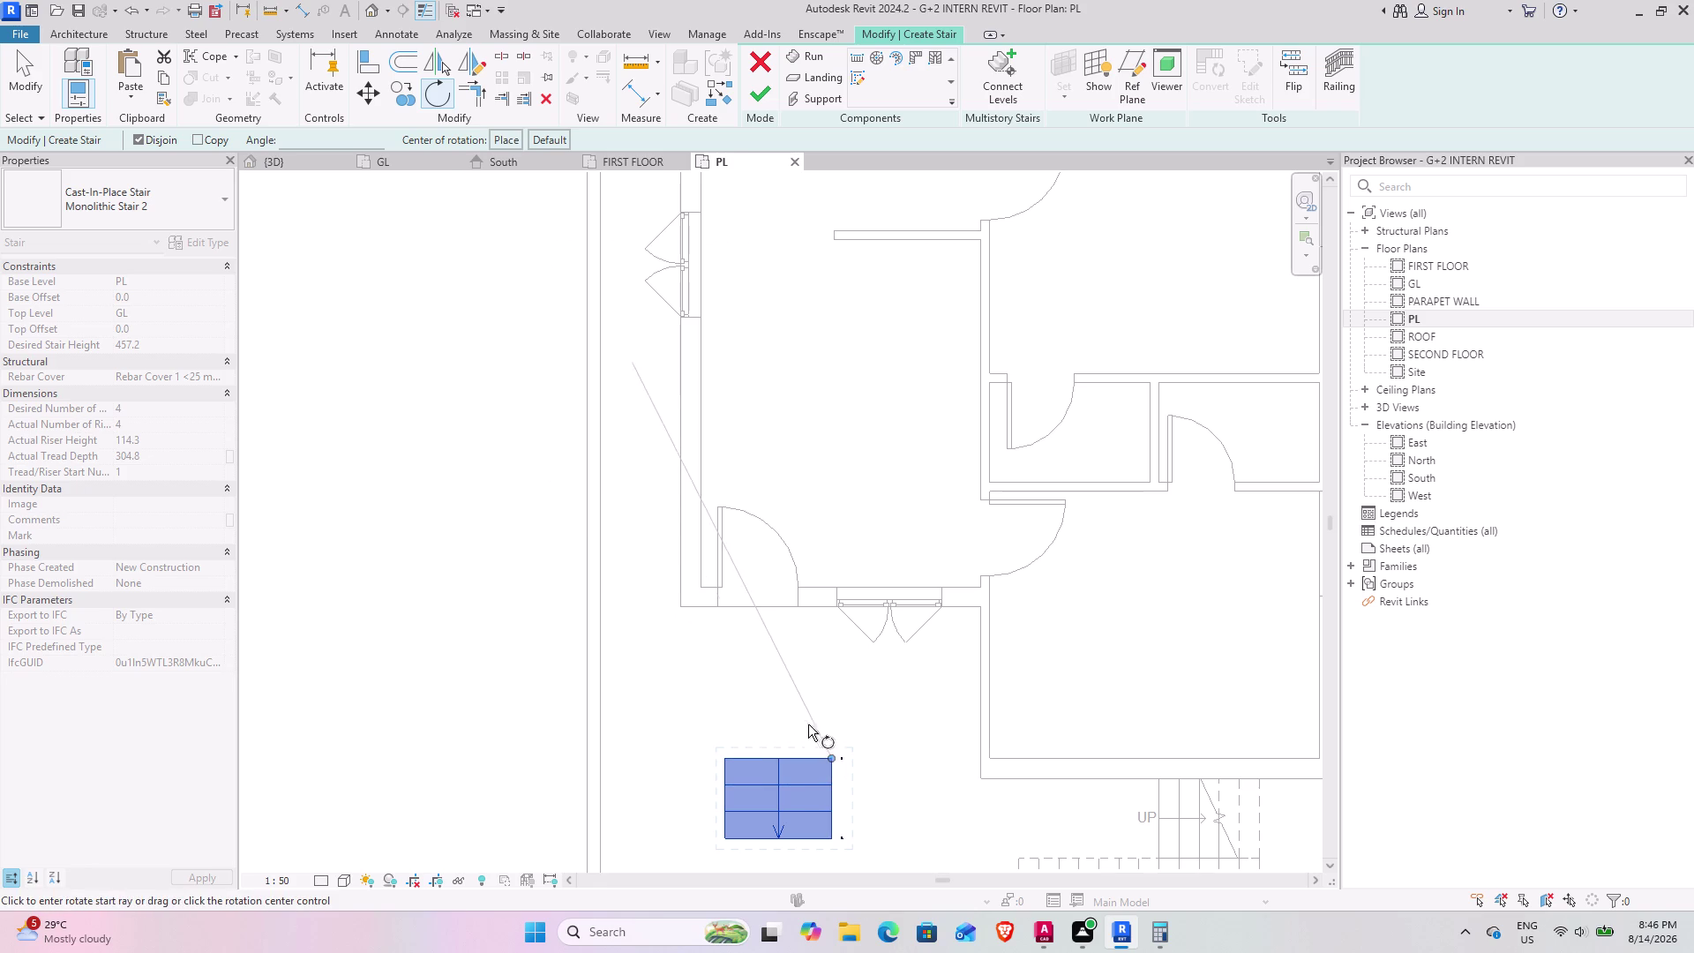
click(775, 756)
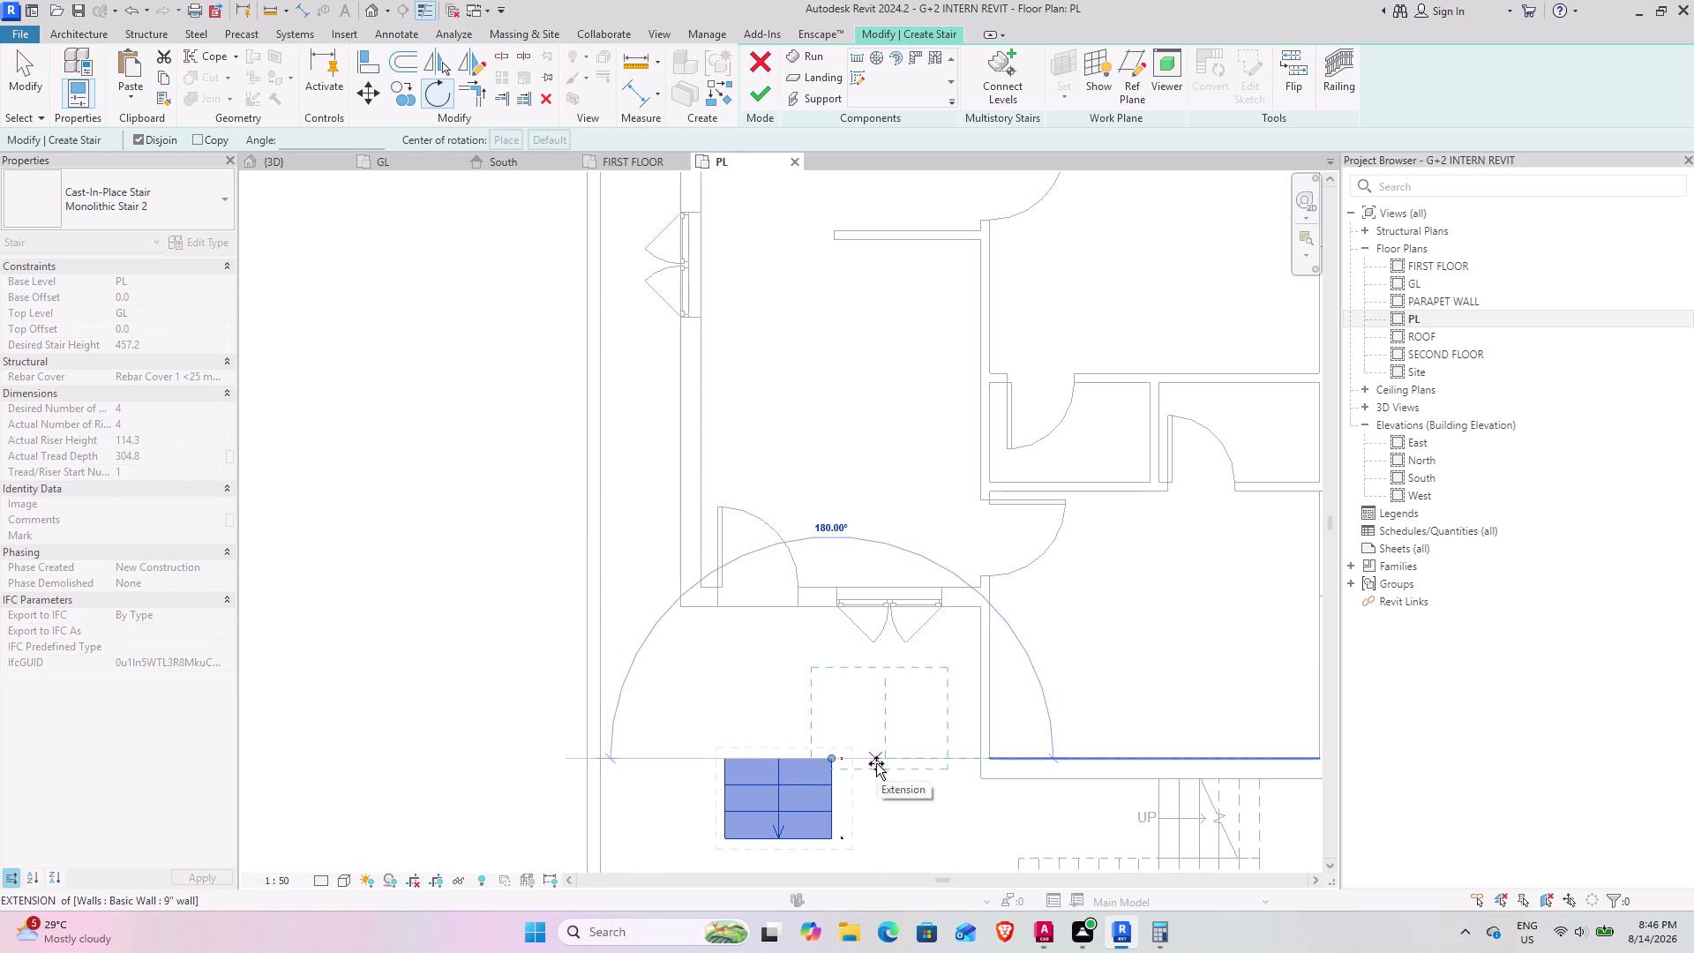
click(876, 763)
Move the run's corner onto the entrance wall end and finish the stair.
scroll(up, 3)
middle_drag(834, 687, 751, 651)
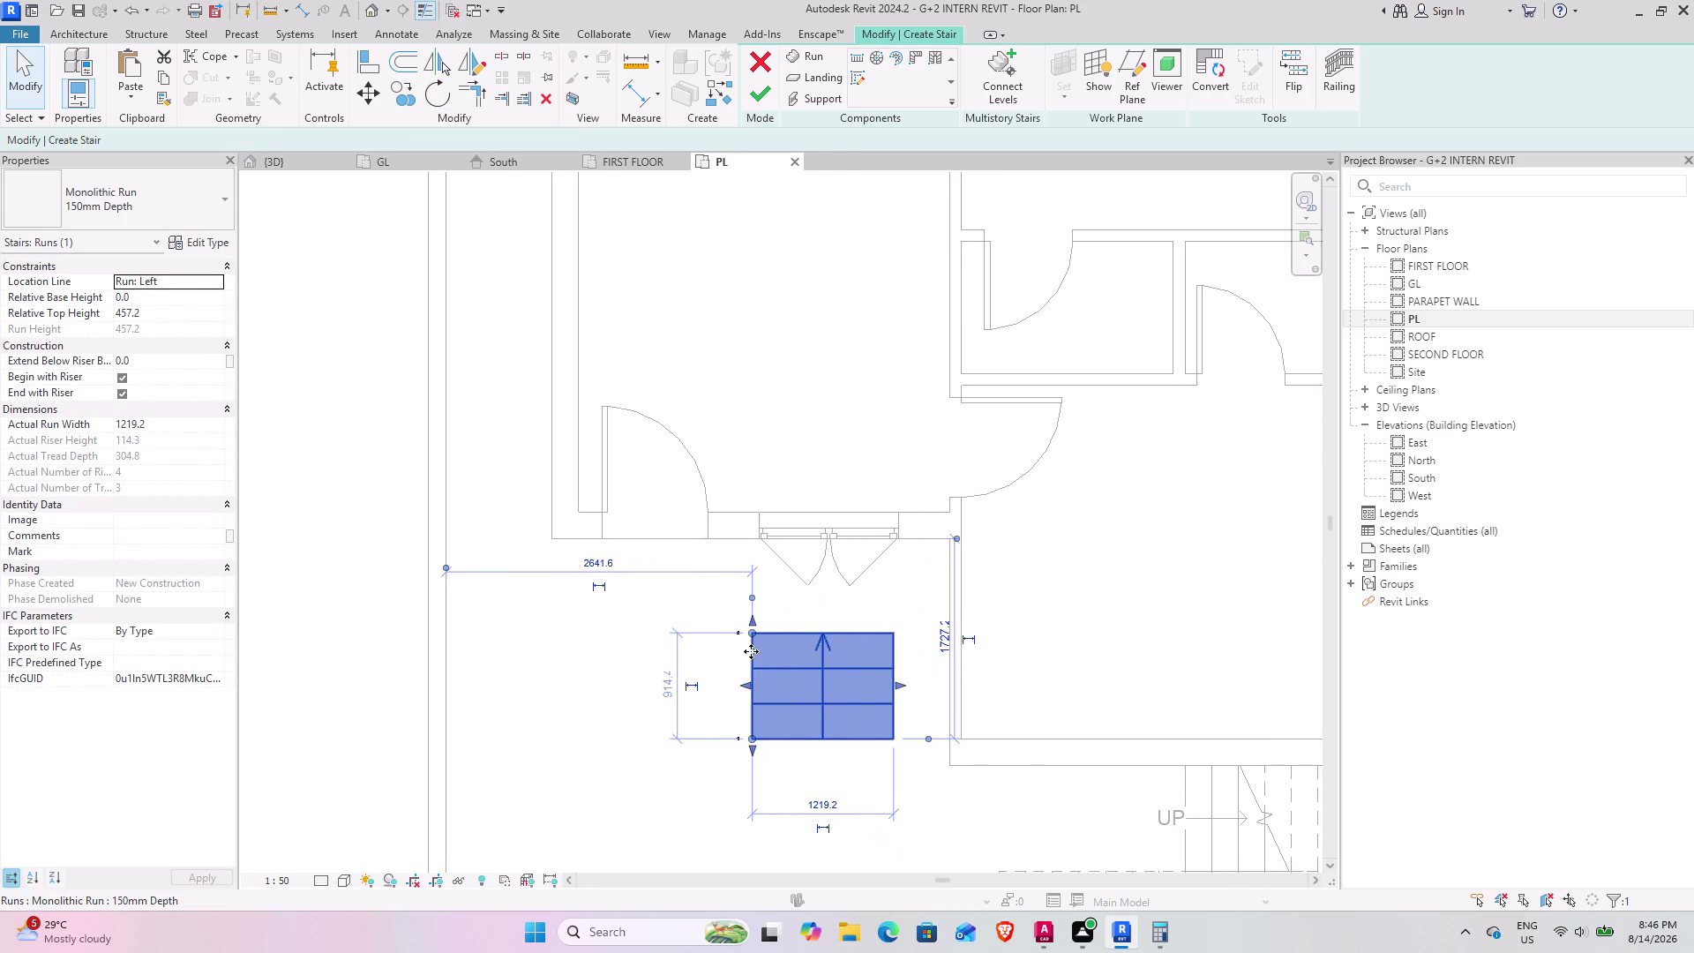
click(357, 95)
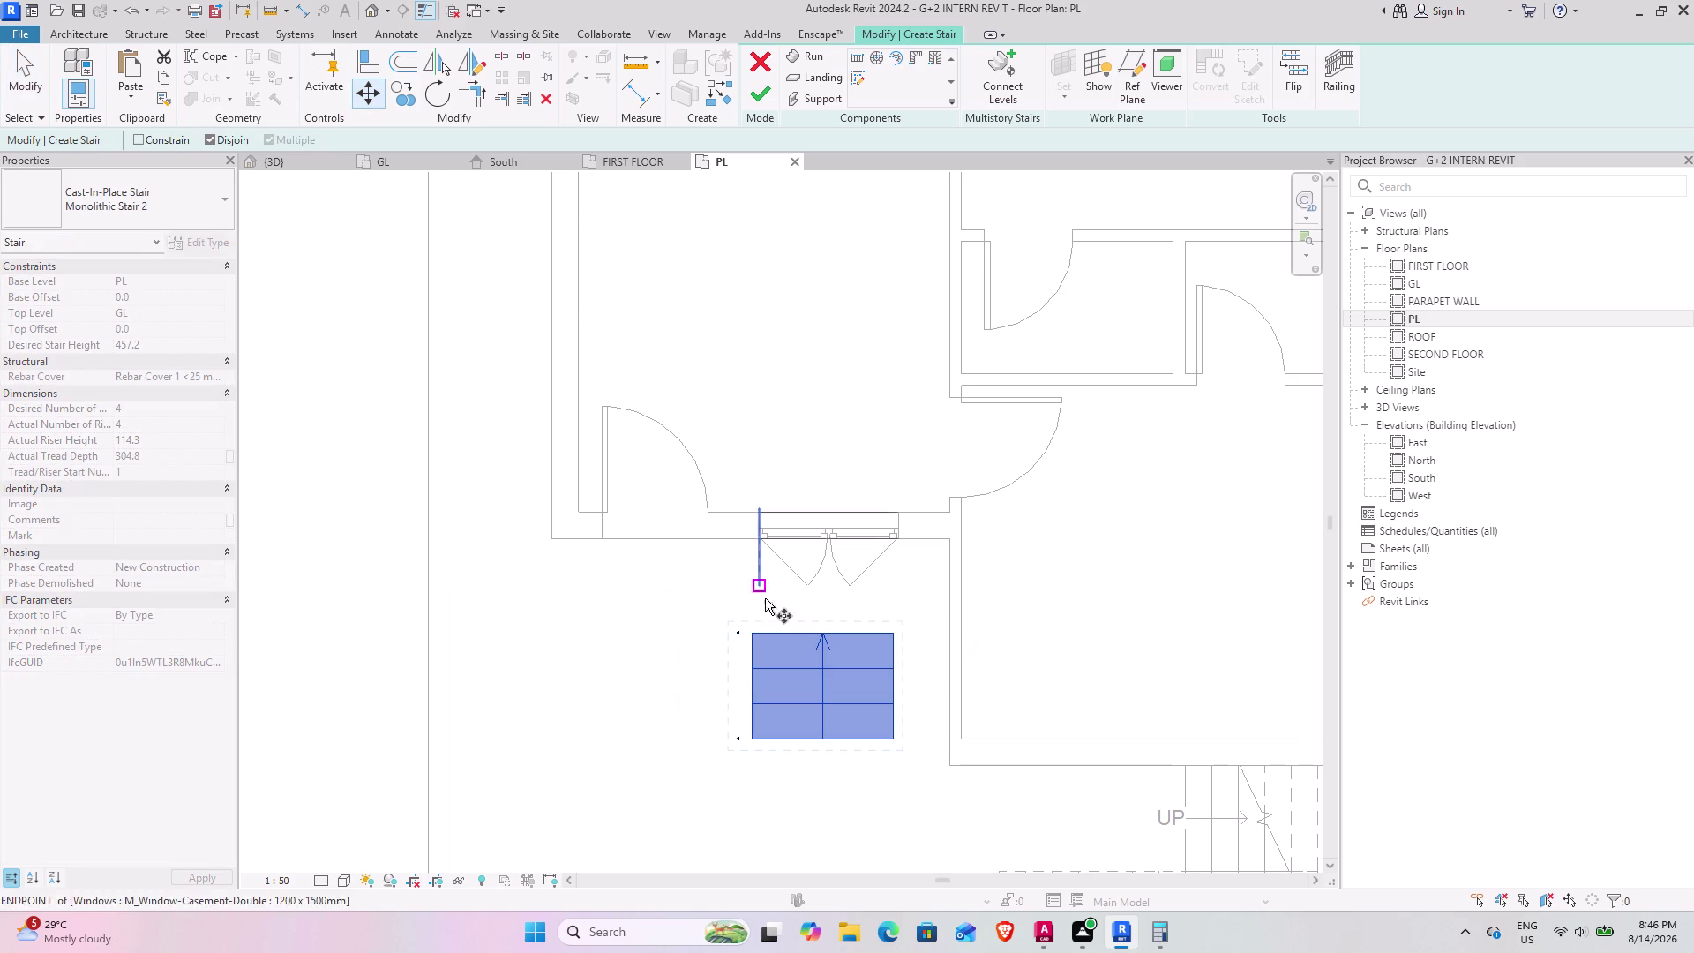
click(747, 634)
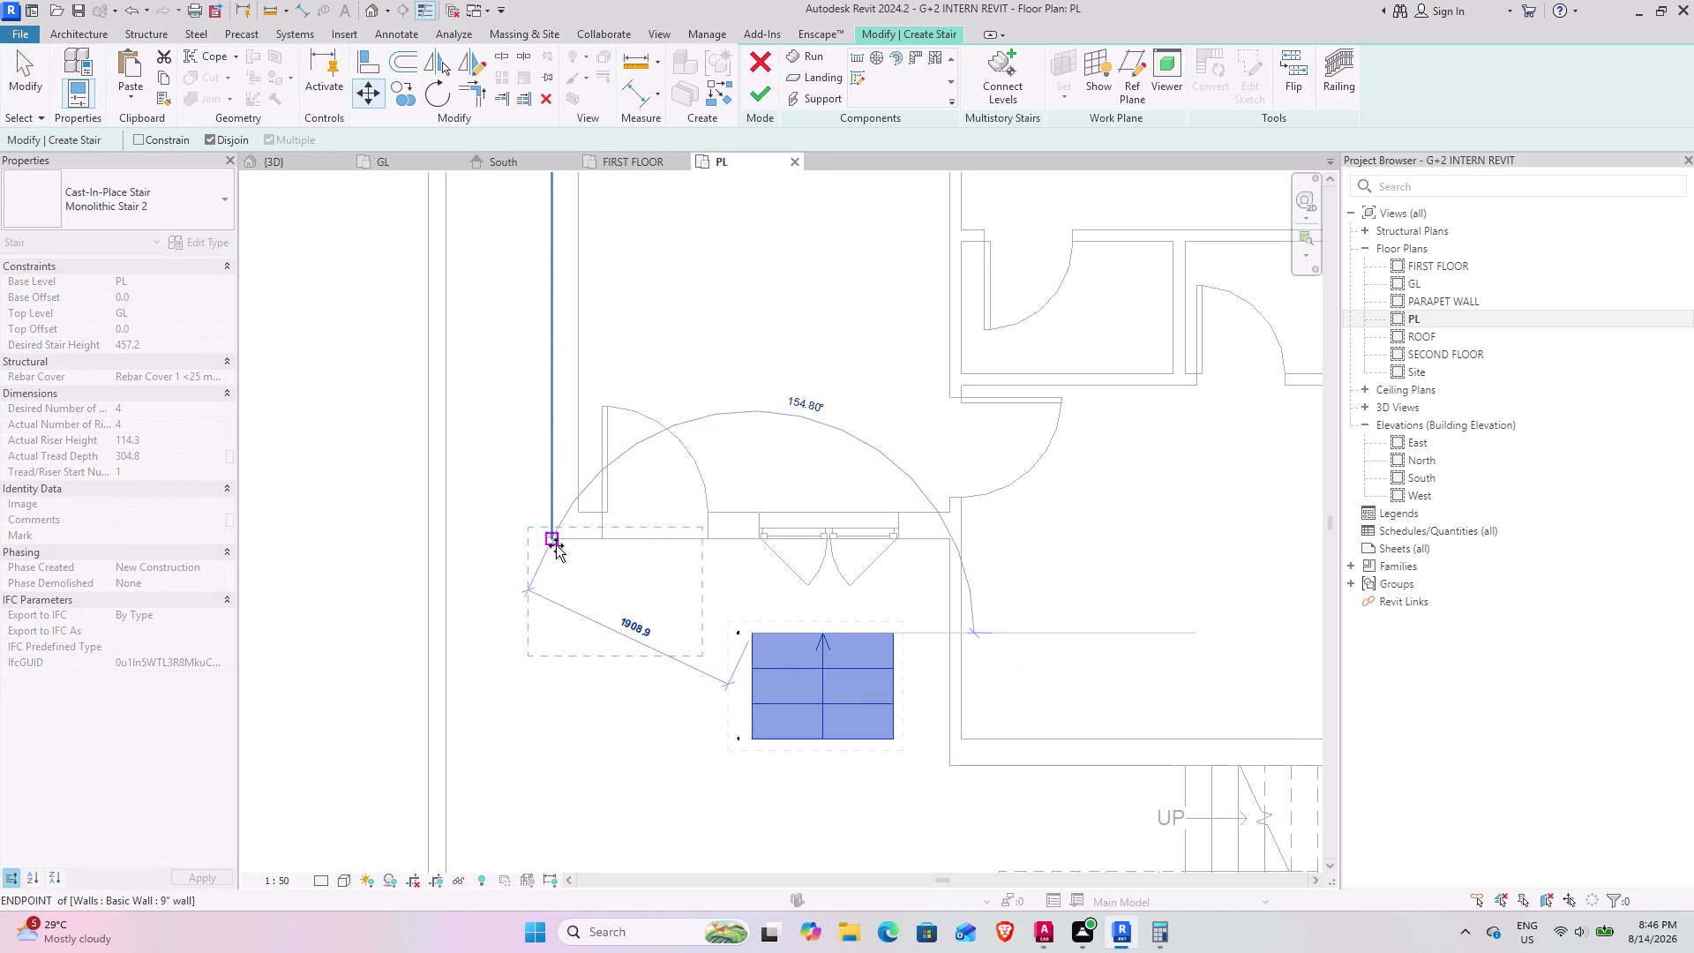
scroll(up, 3)
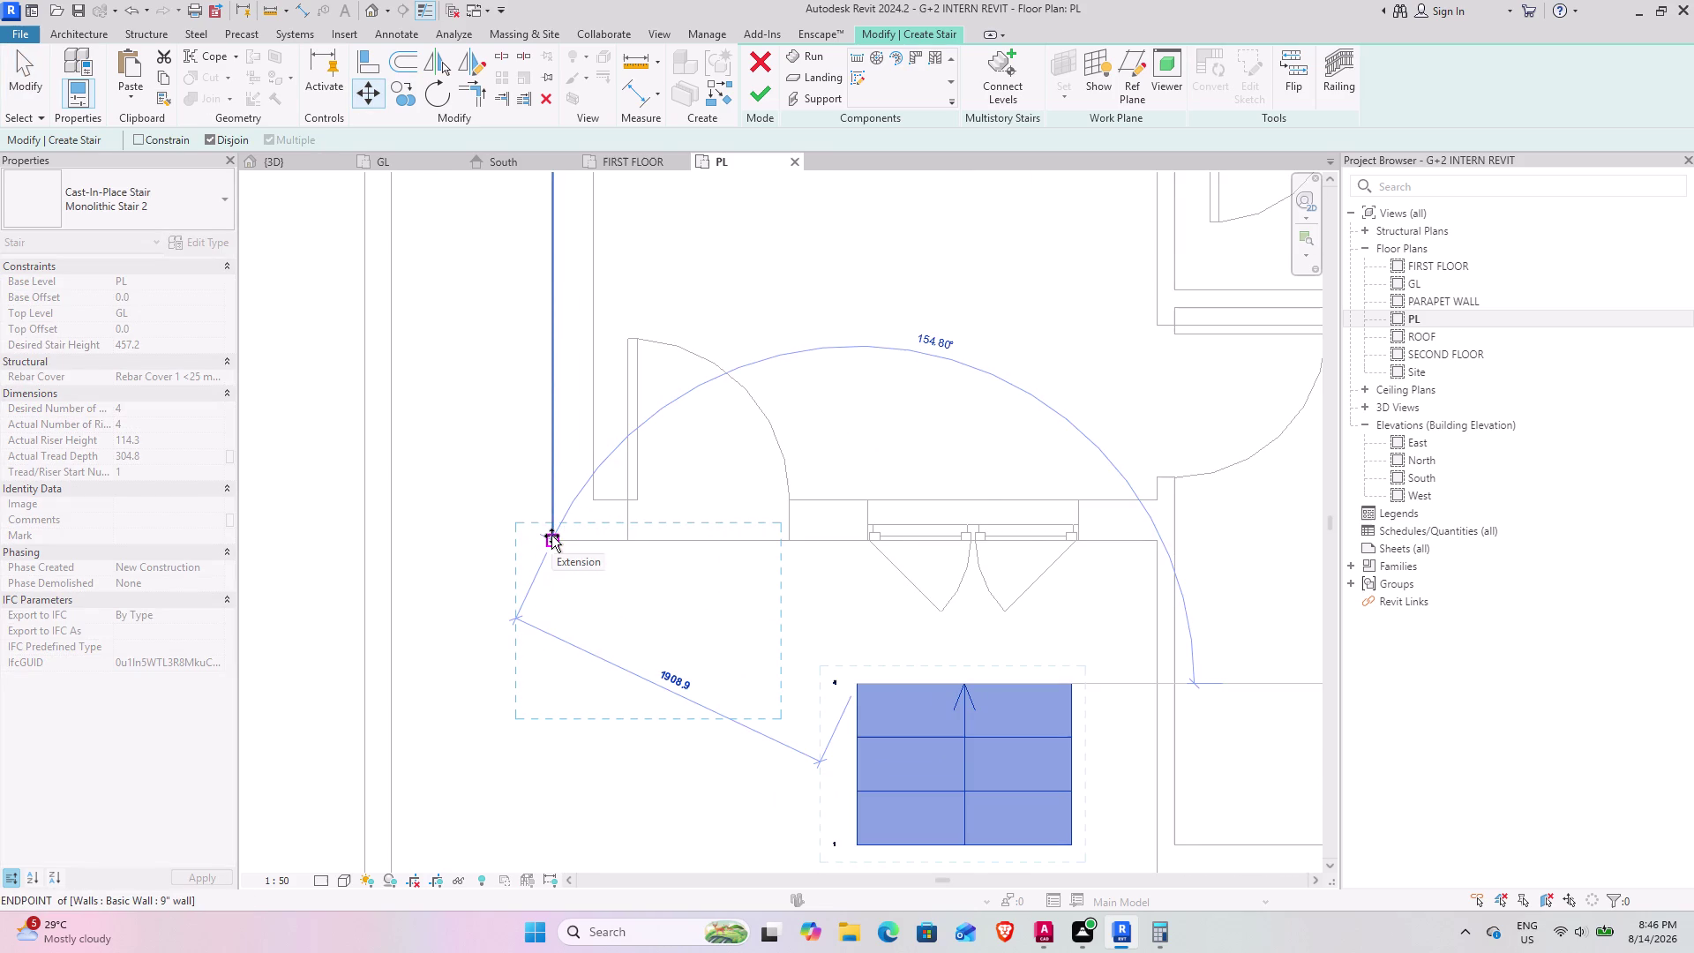
click(552, 538)
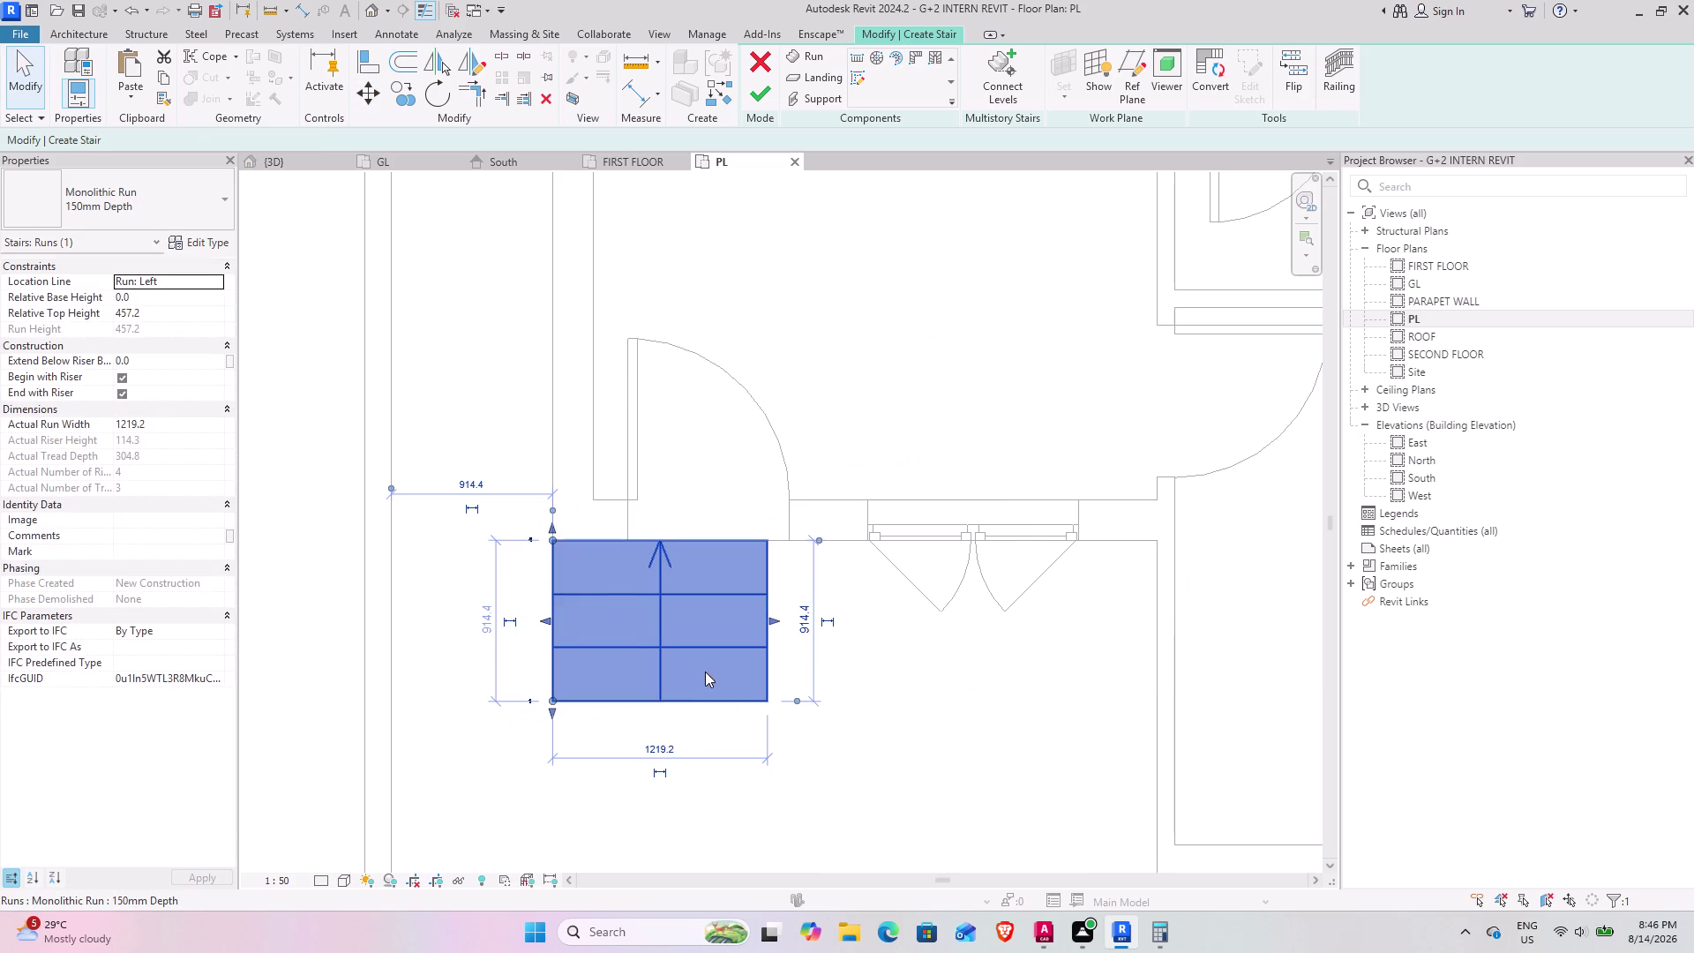
click(772, 96)
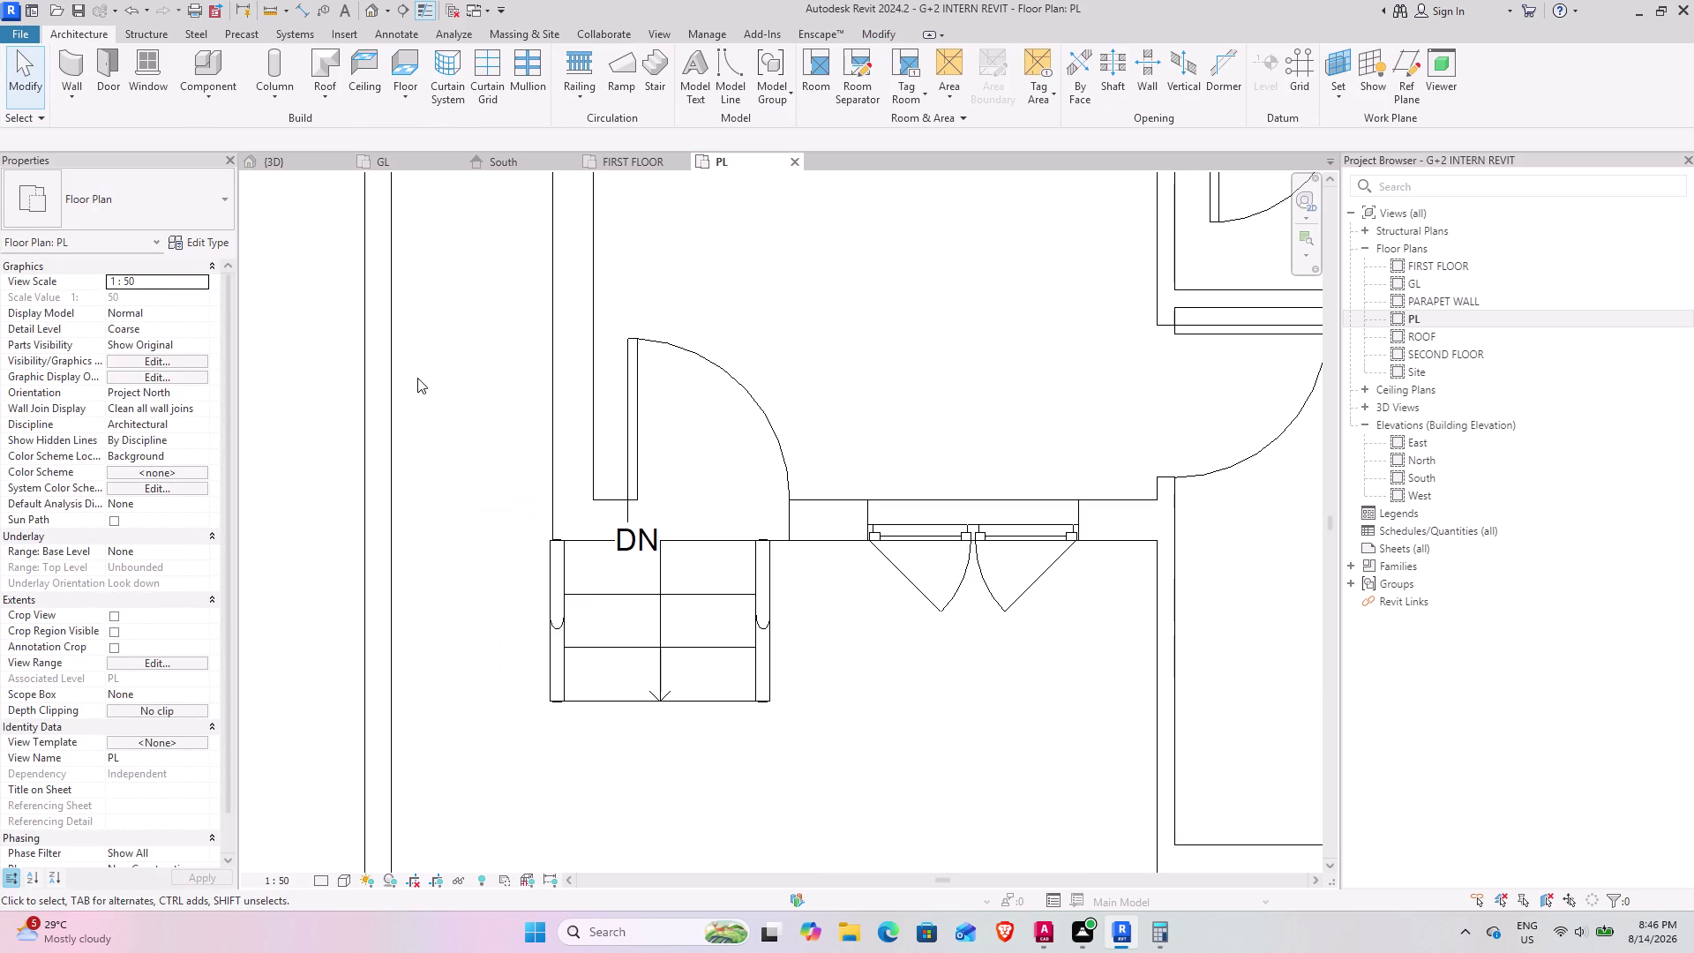
click(305, 163)
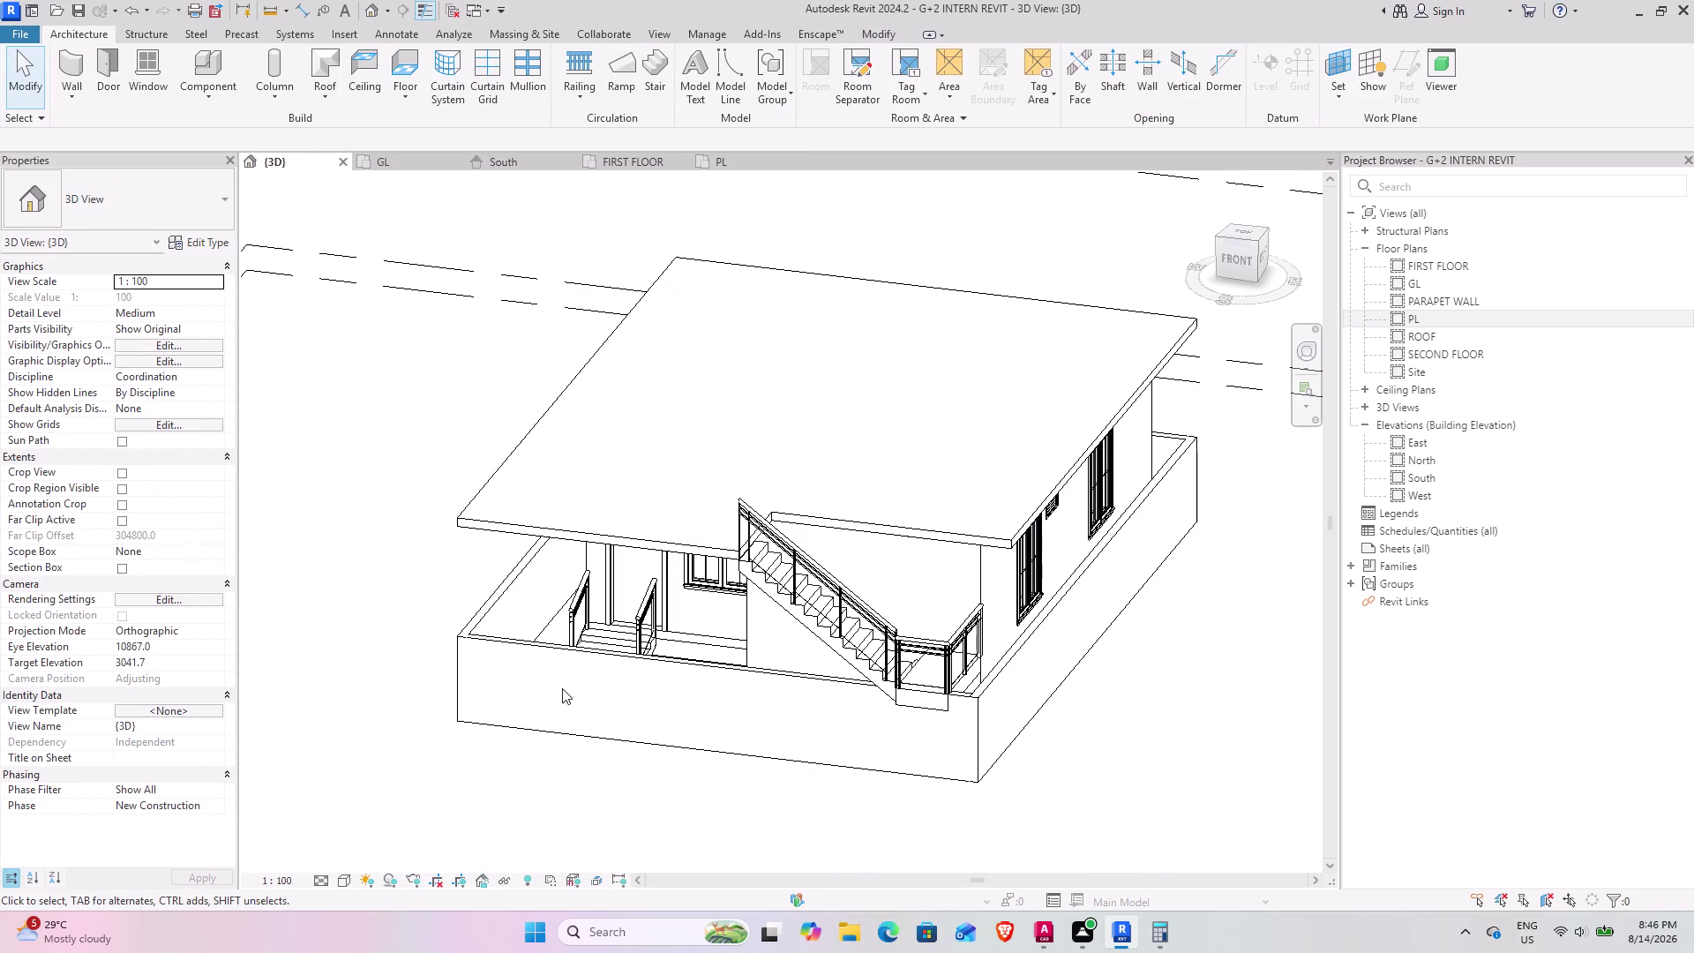
Orbit the 3D view to inspect the new entrance steps.
middle_drag(609, 697, 564, 746)
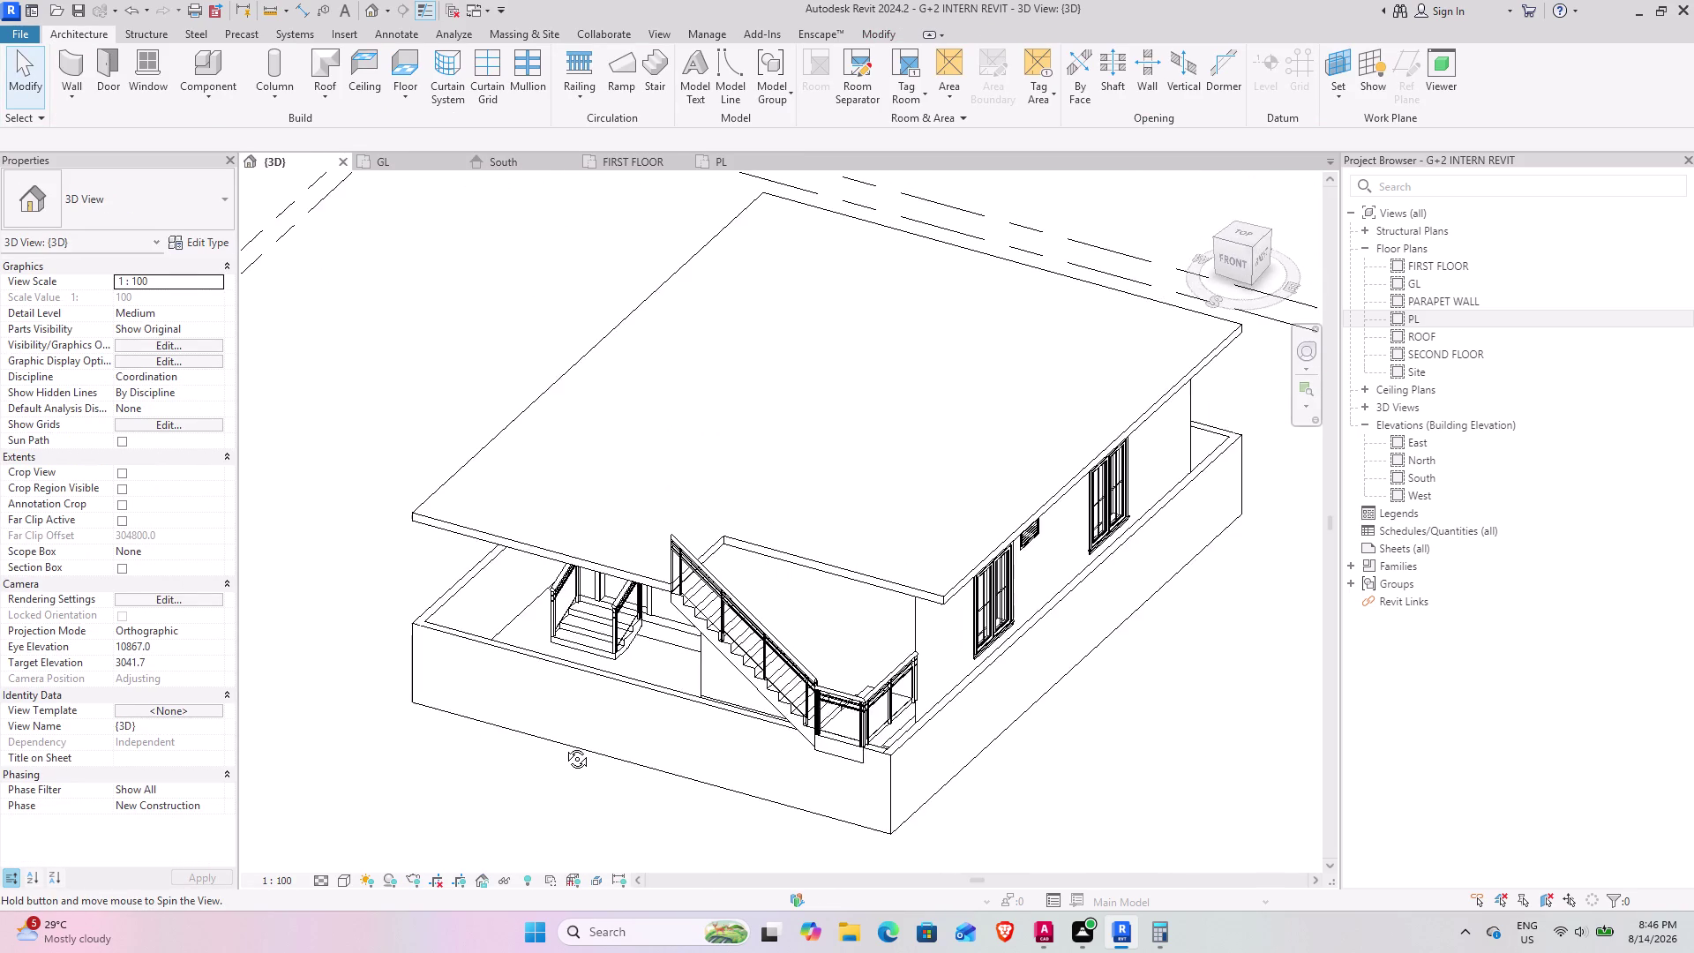
middle_drag(564, 745, 603, 710)
scroll(up, 3)
middle_drag(552, 693, 619, 704)
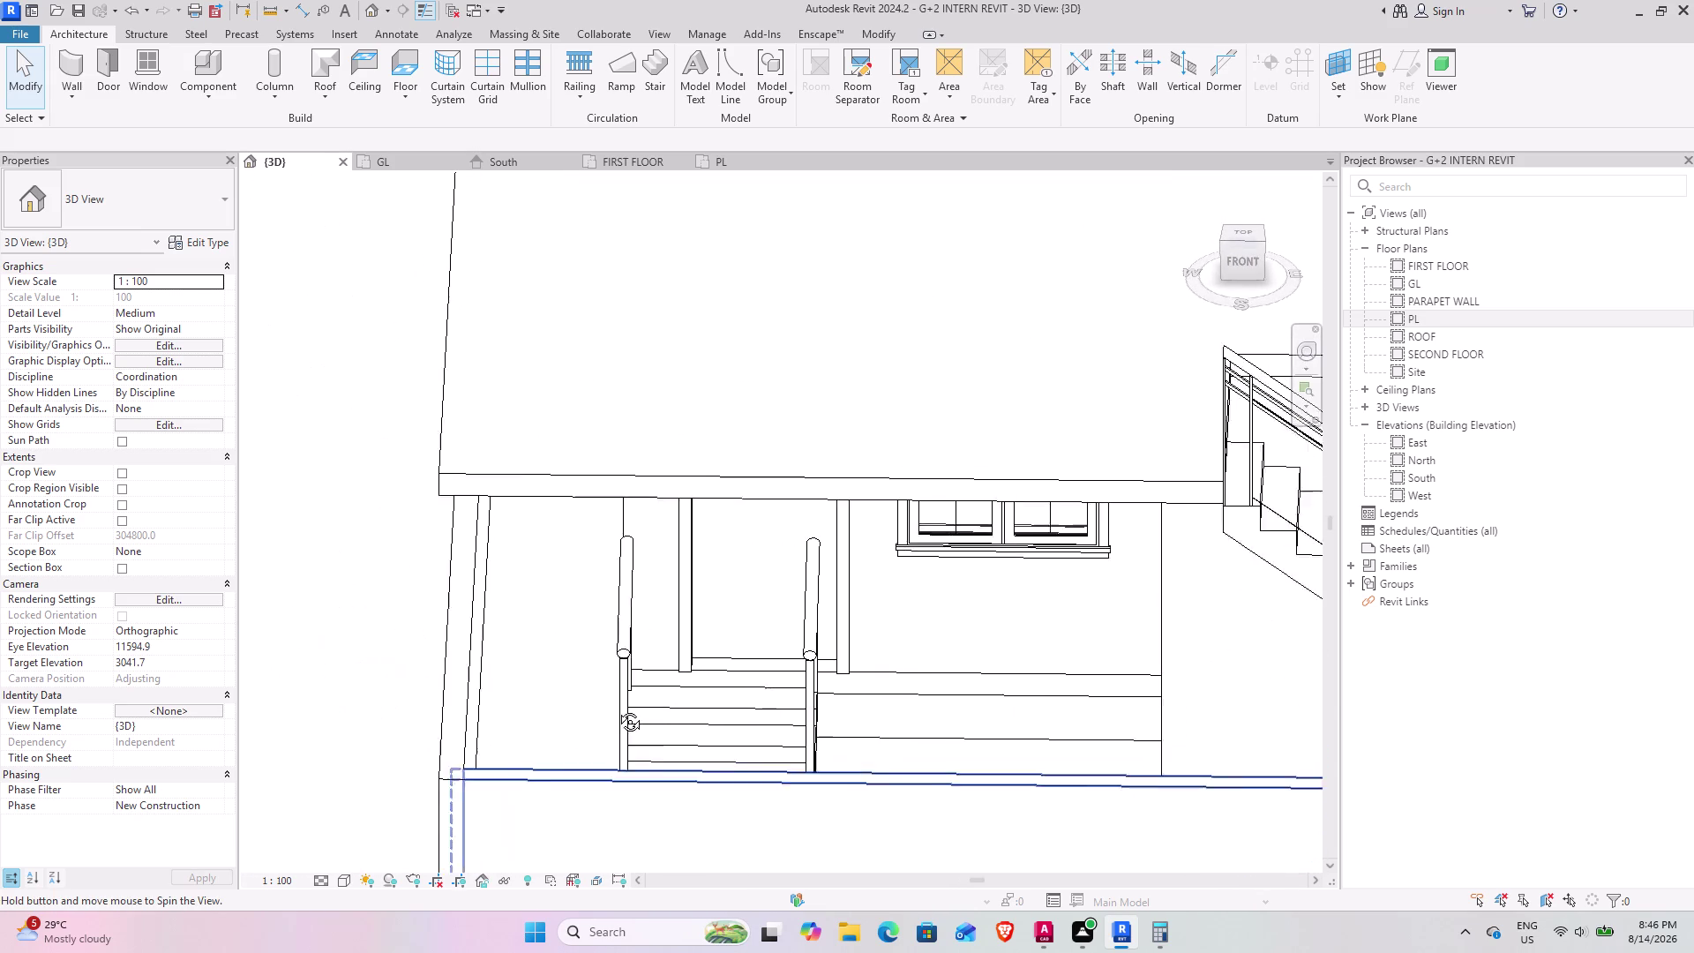
middle_drag(619, 704, 616, 710)
On the PL plan, stretch the stair run to about 1795.6 and finish editing.
click(724, 160)
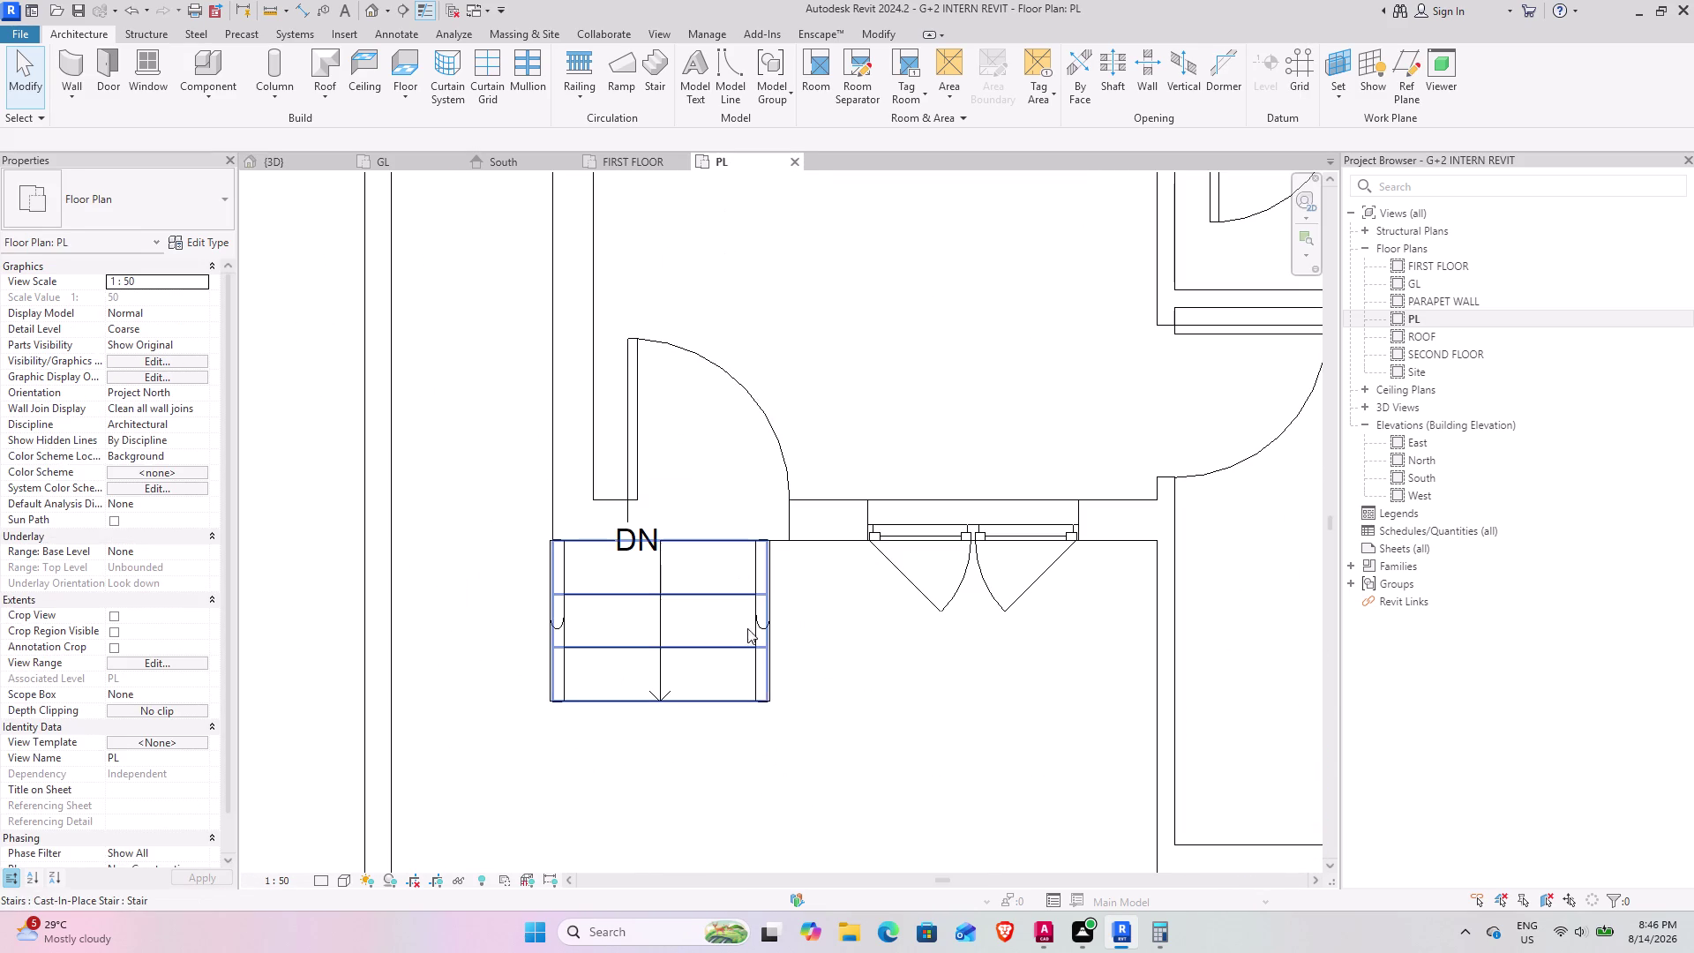
click(683, 699)
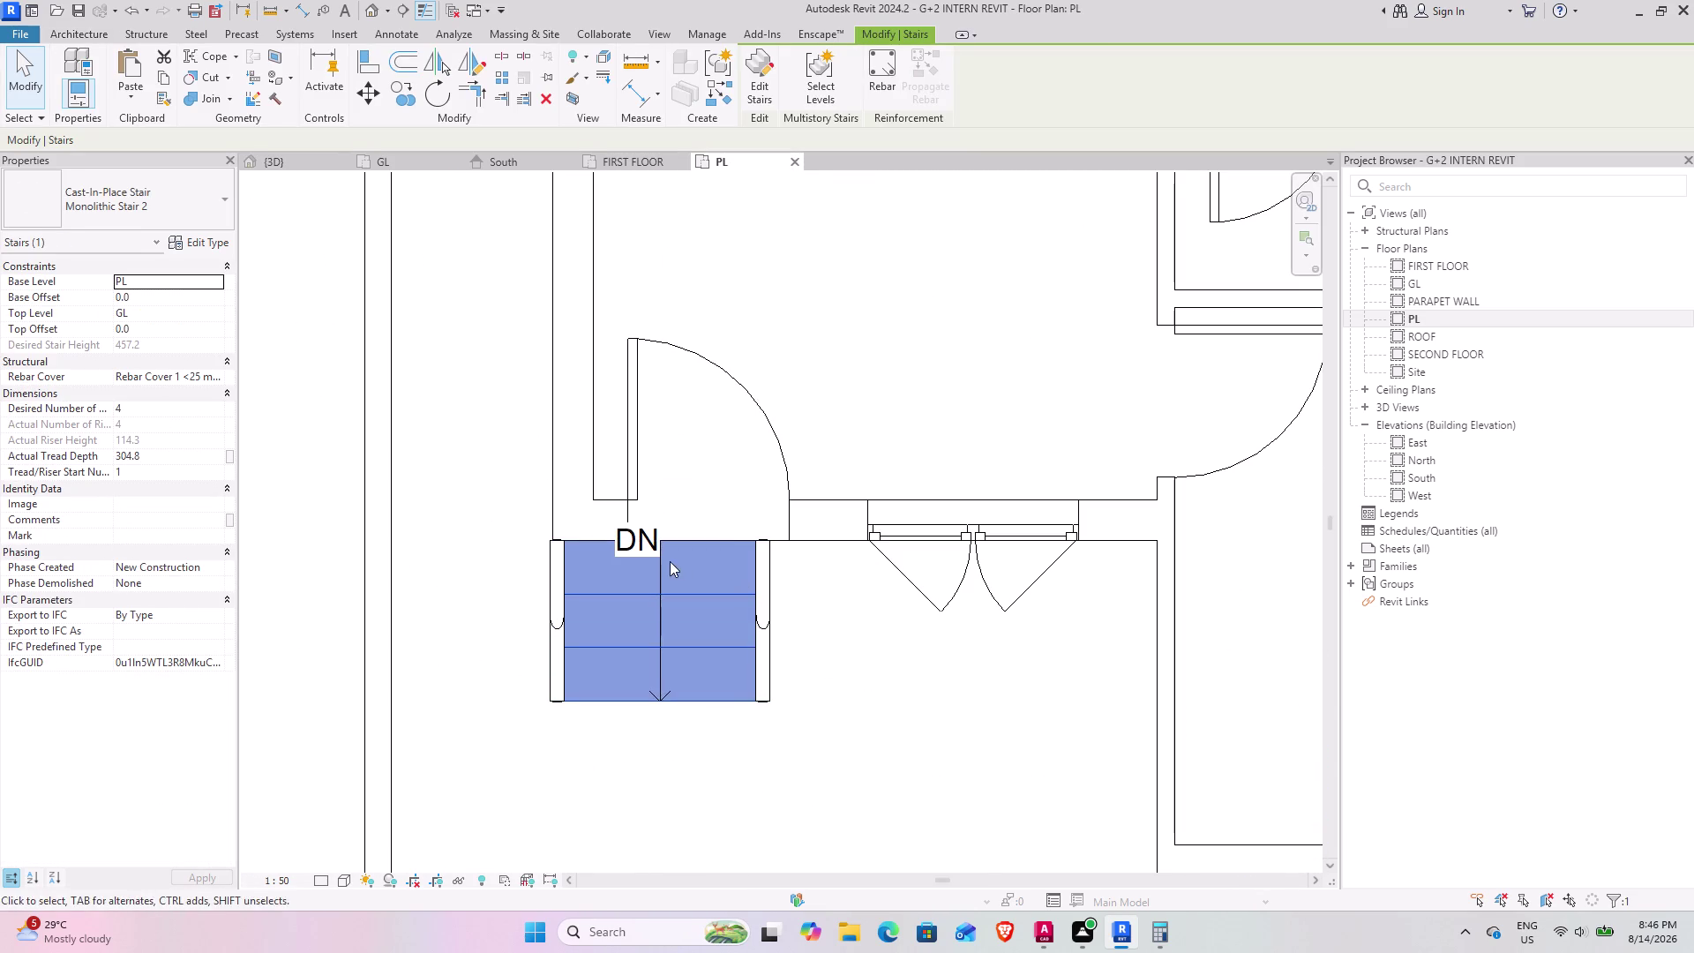
click(757, 81)
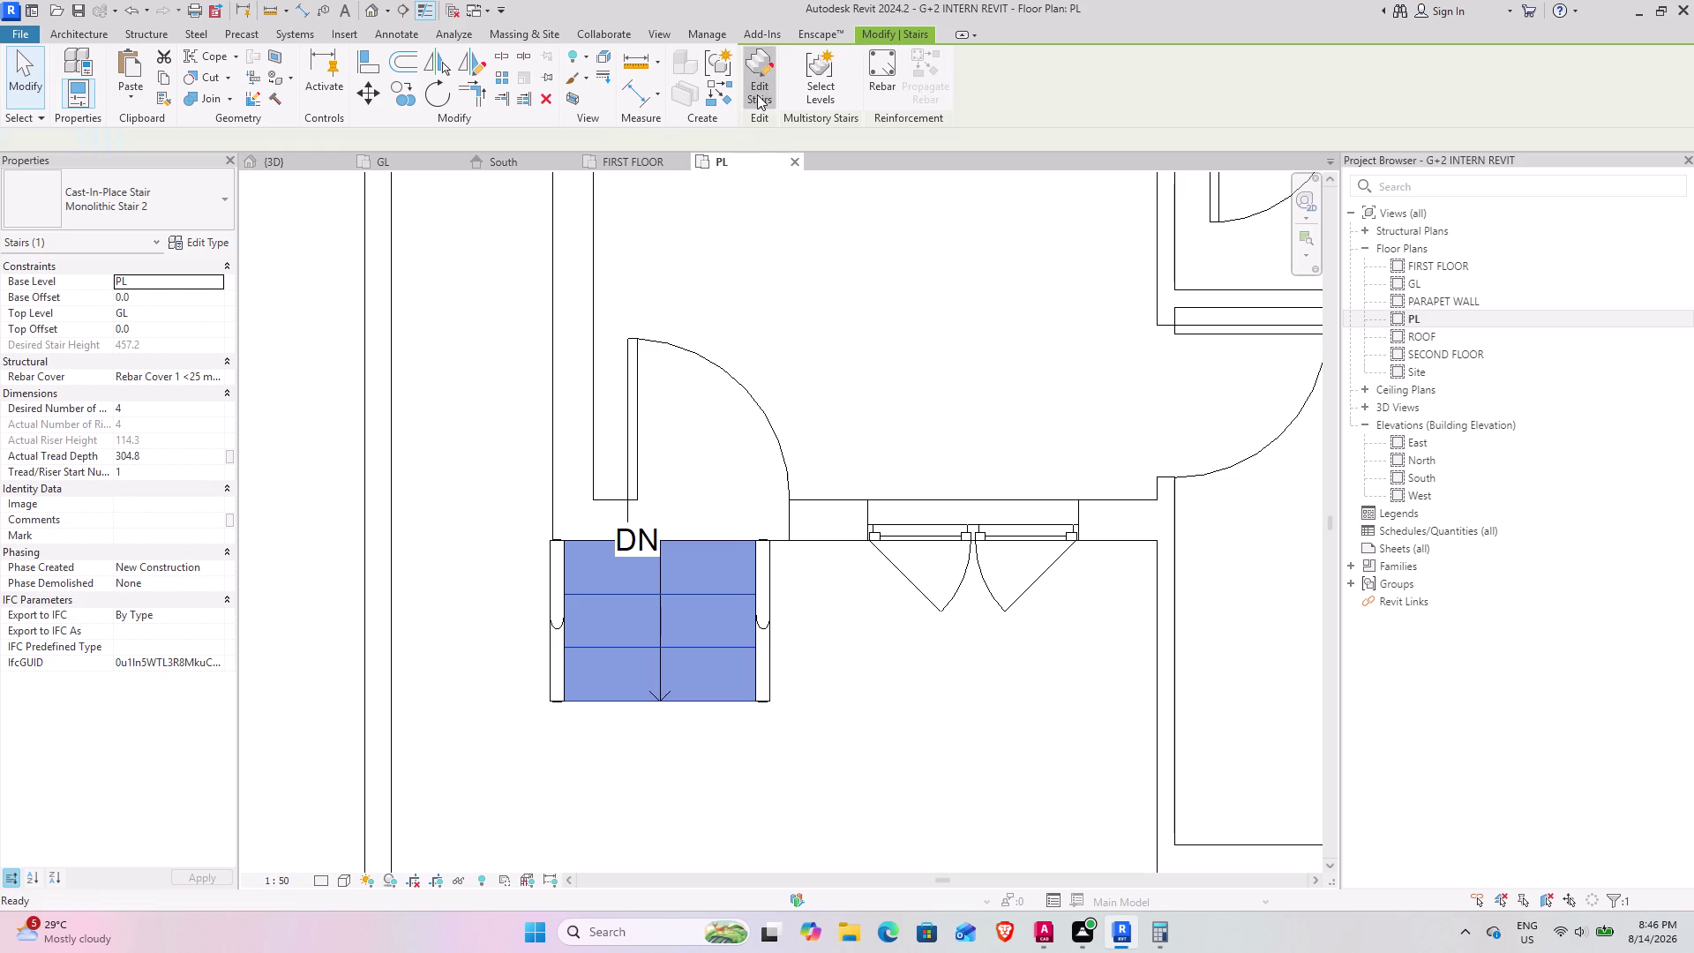
click(768, 622)
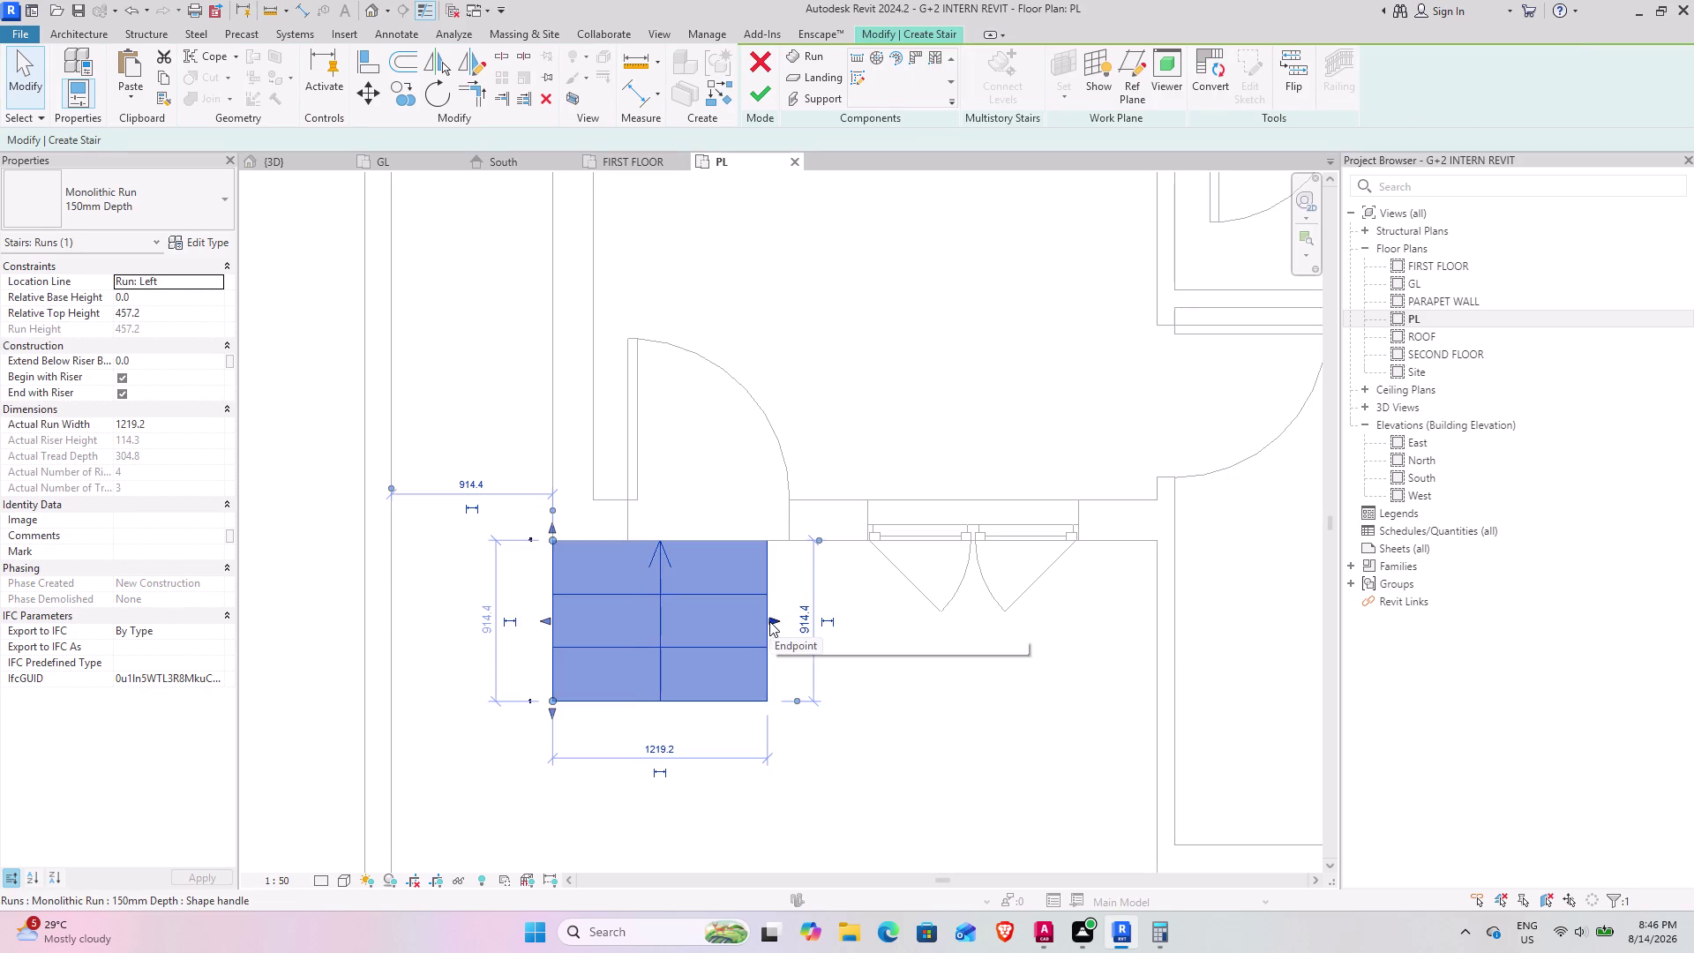
drag(769, 622, 867, 623)
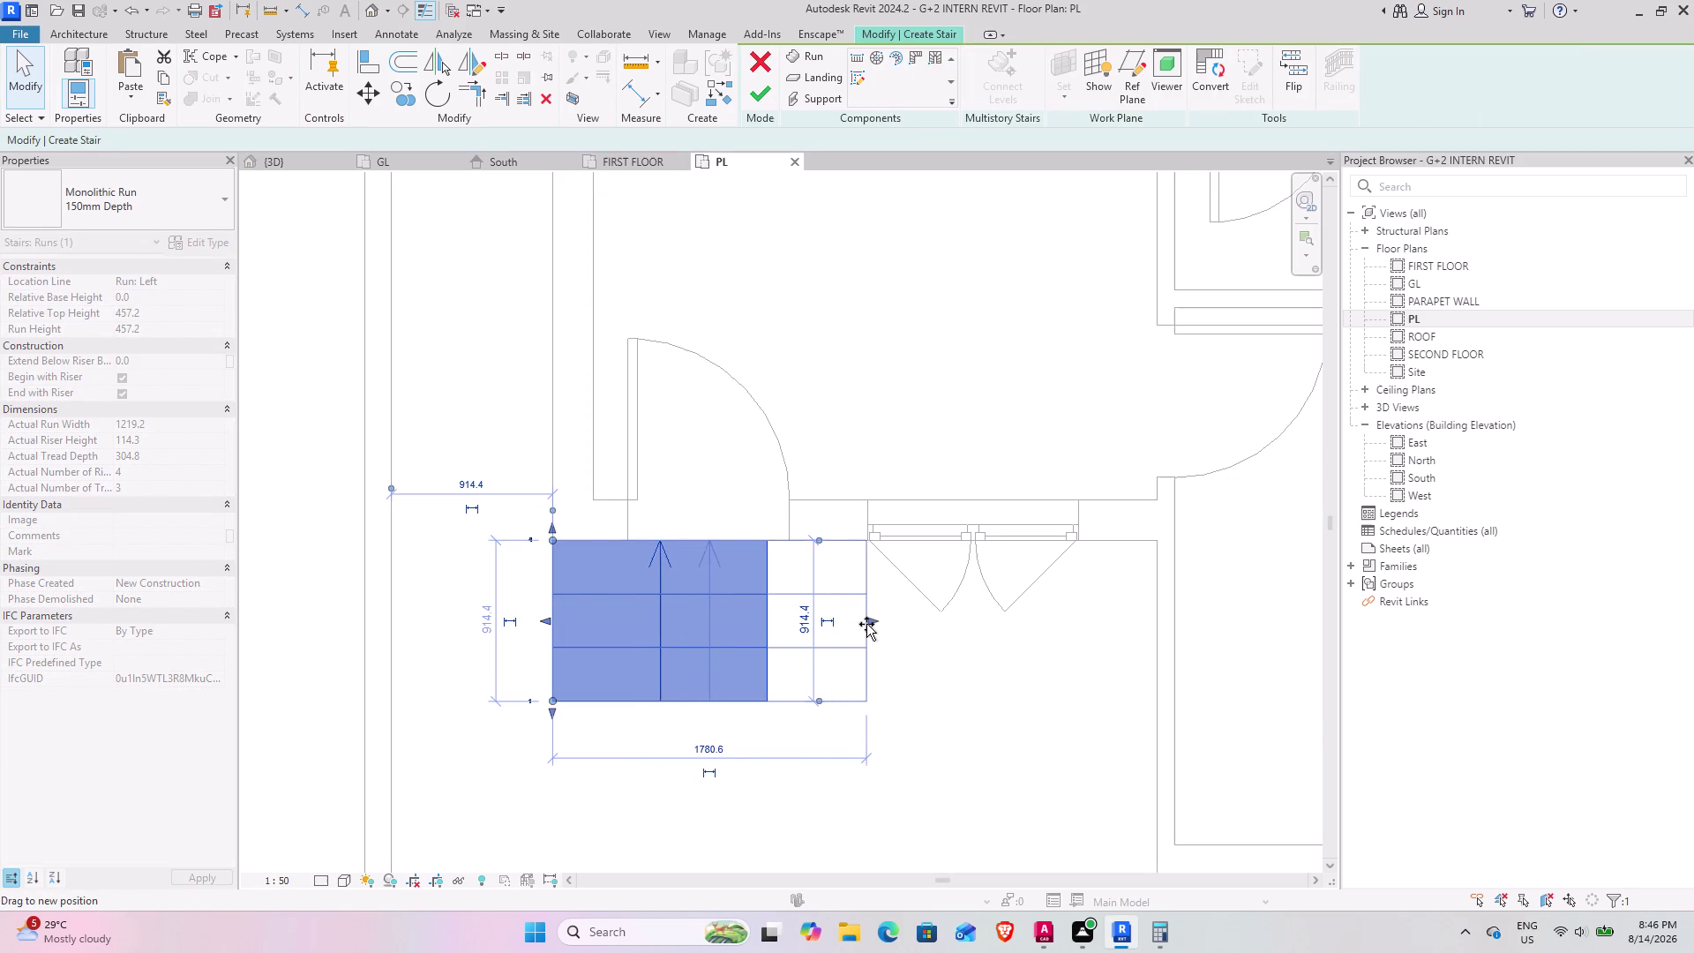
drag(866, 624, 869, 621)
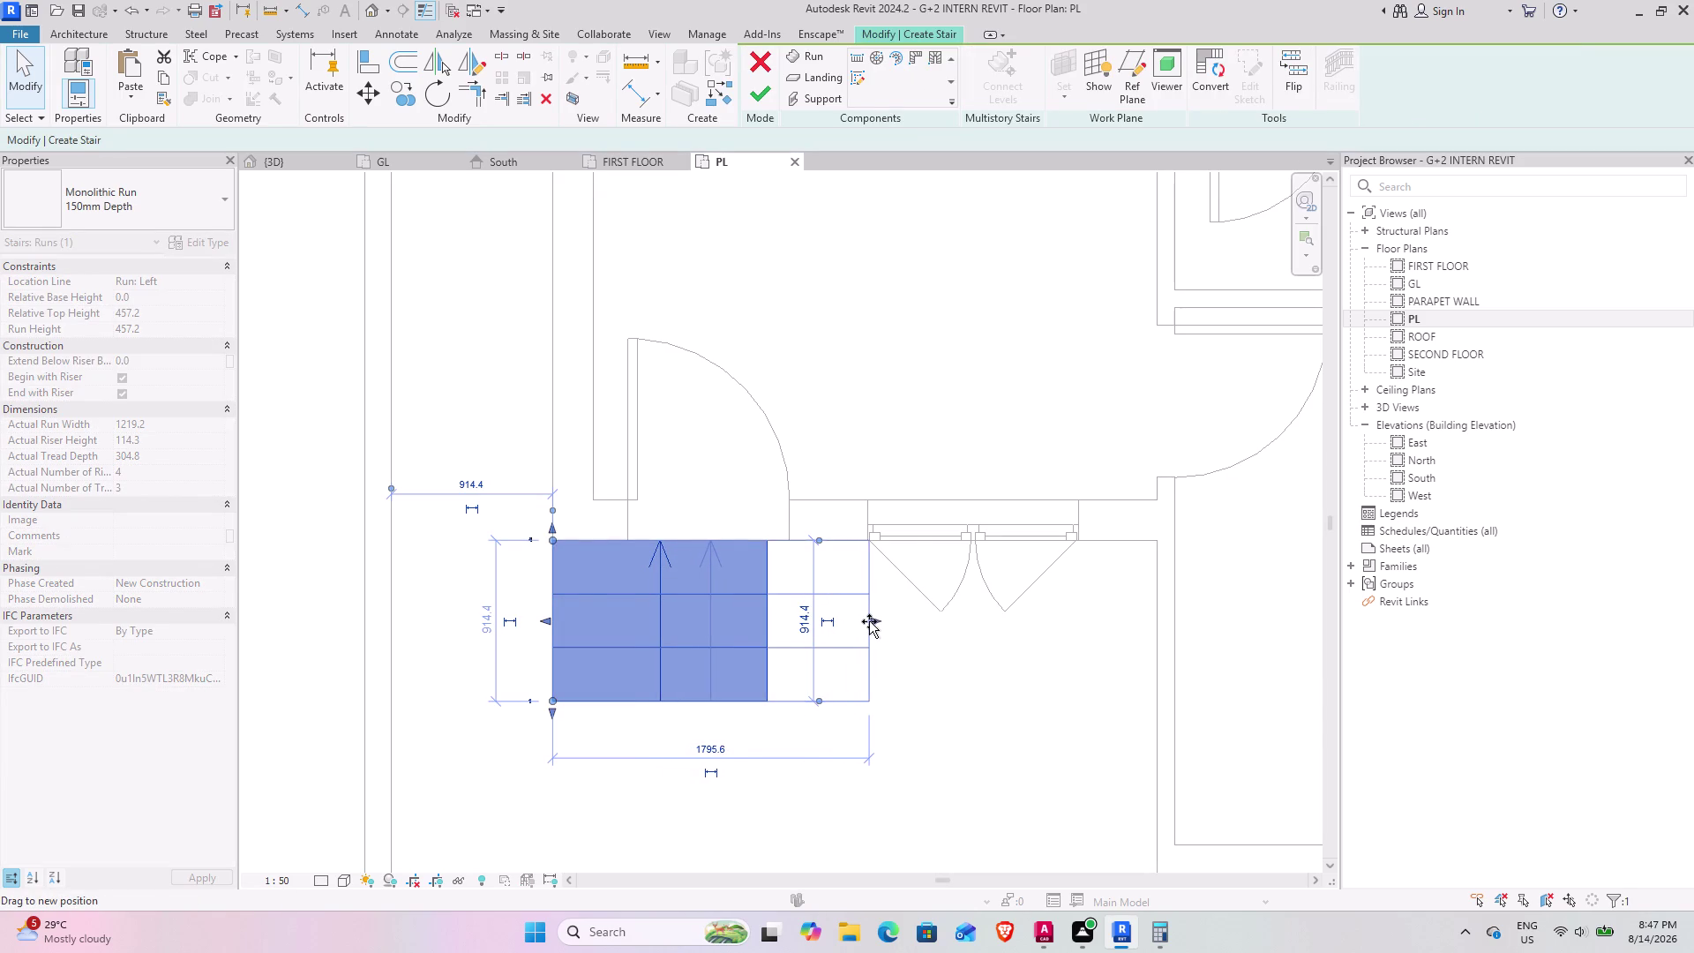
drag(869, 621, 868, 621)
click(758, 95)
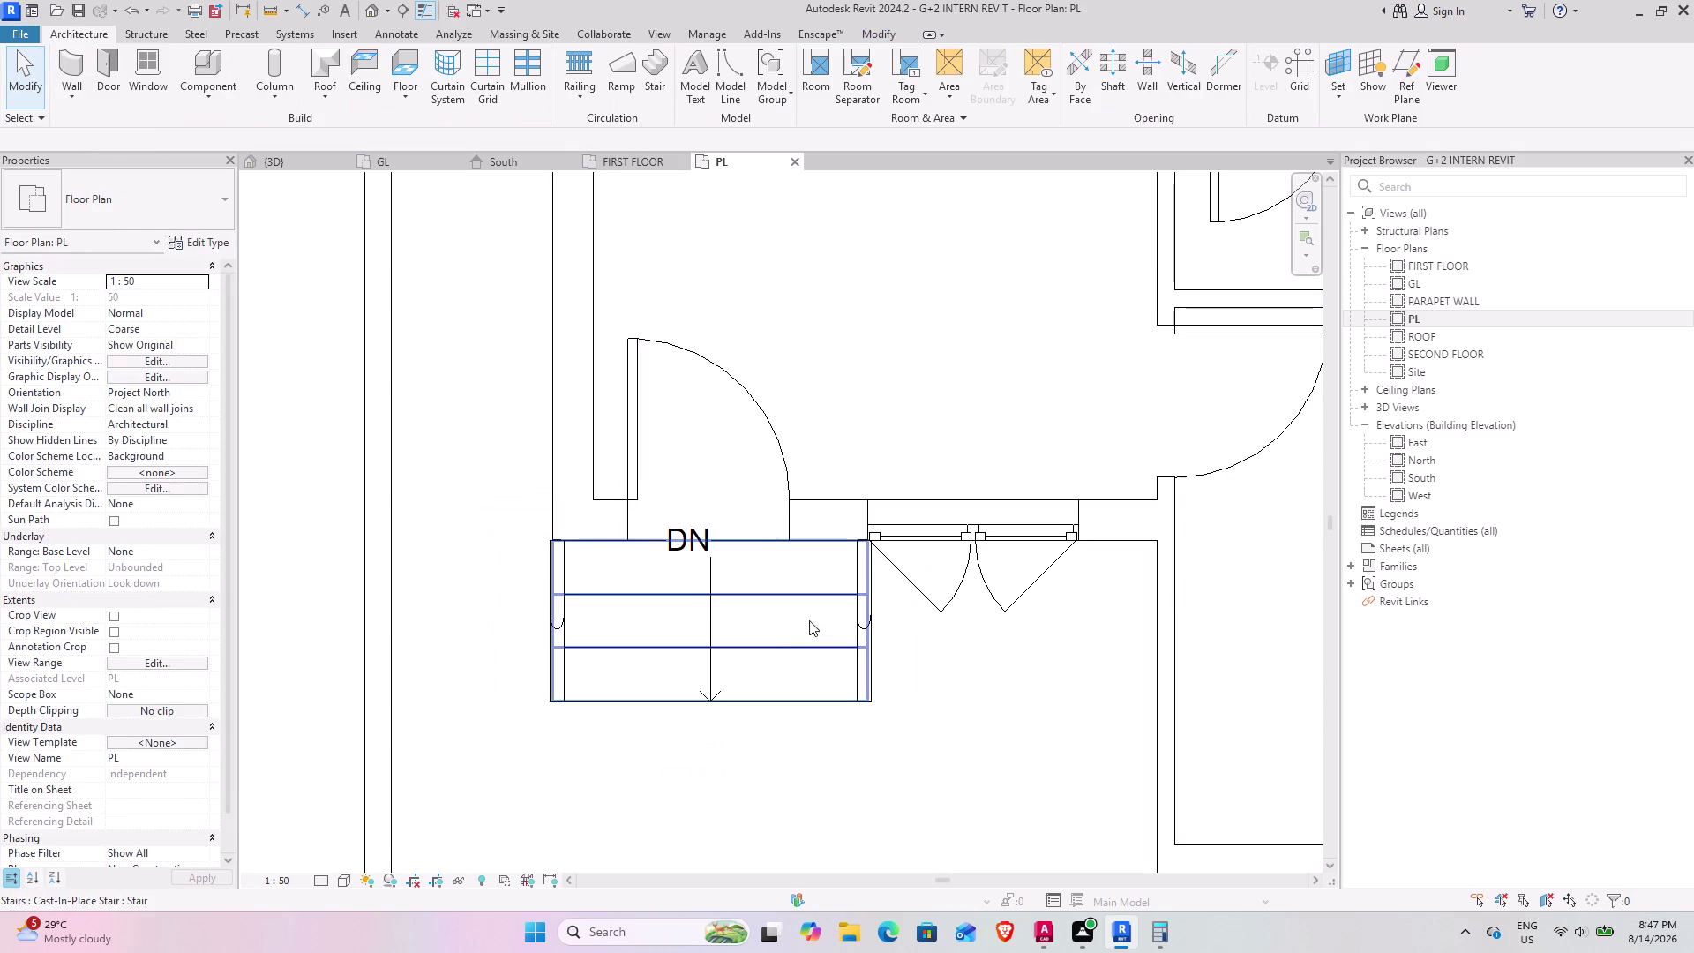
click(290, 155)
scroll(down, 3)
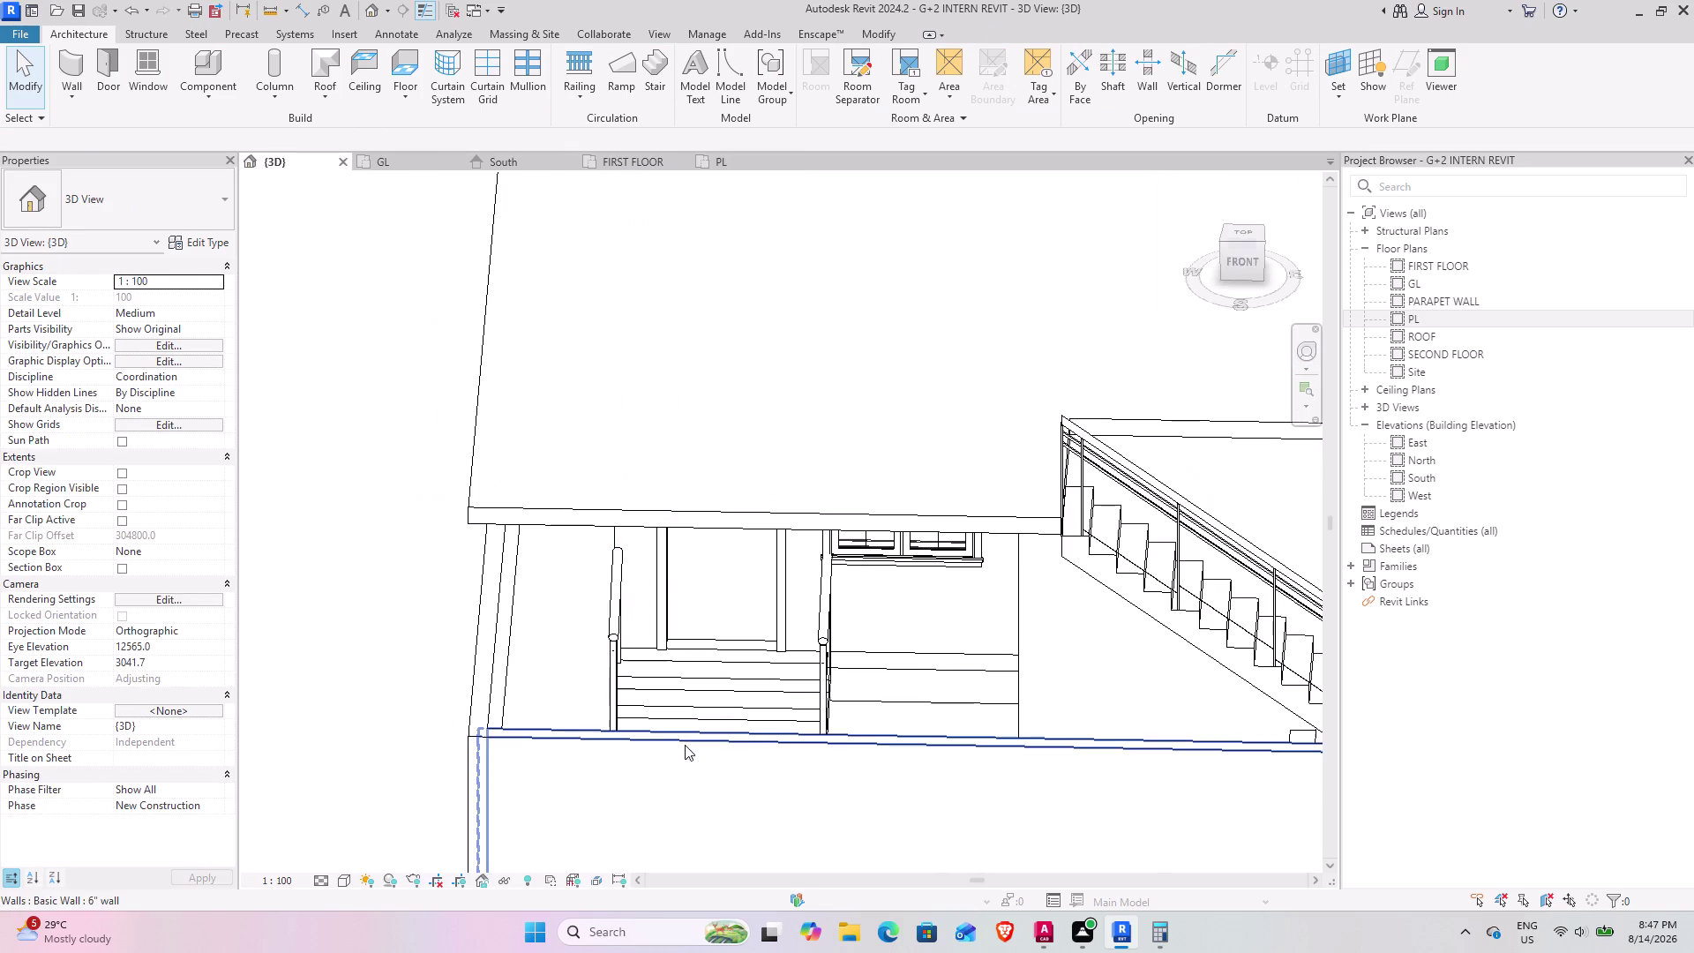
middle_drag(672, 727, 627, 759)
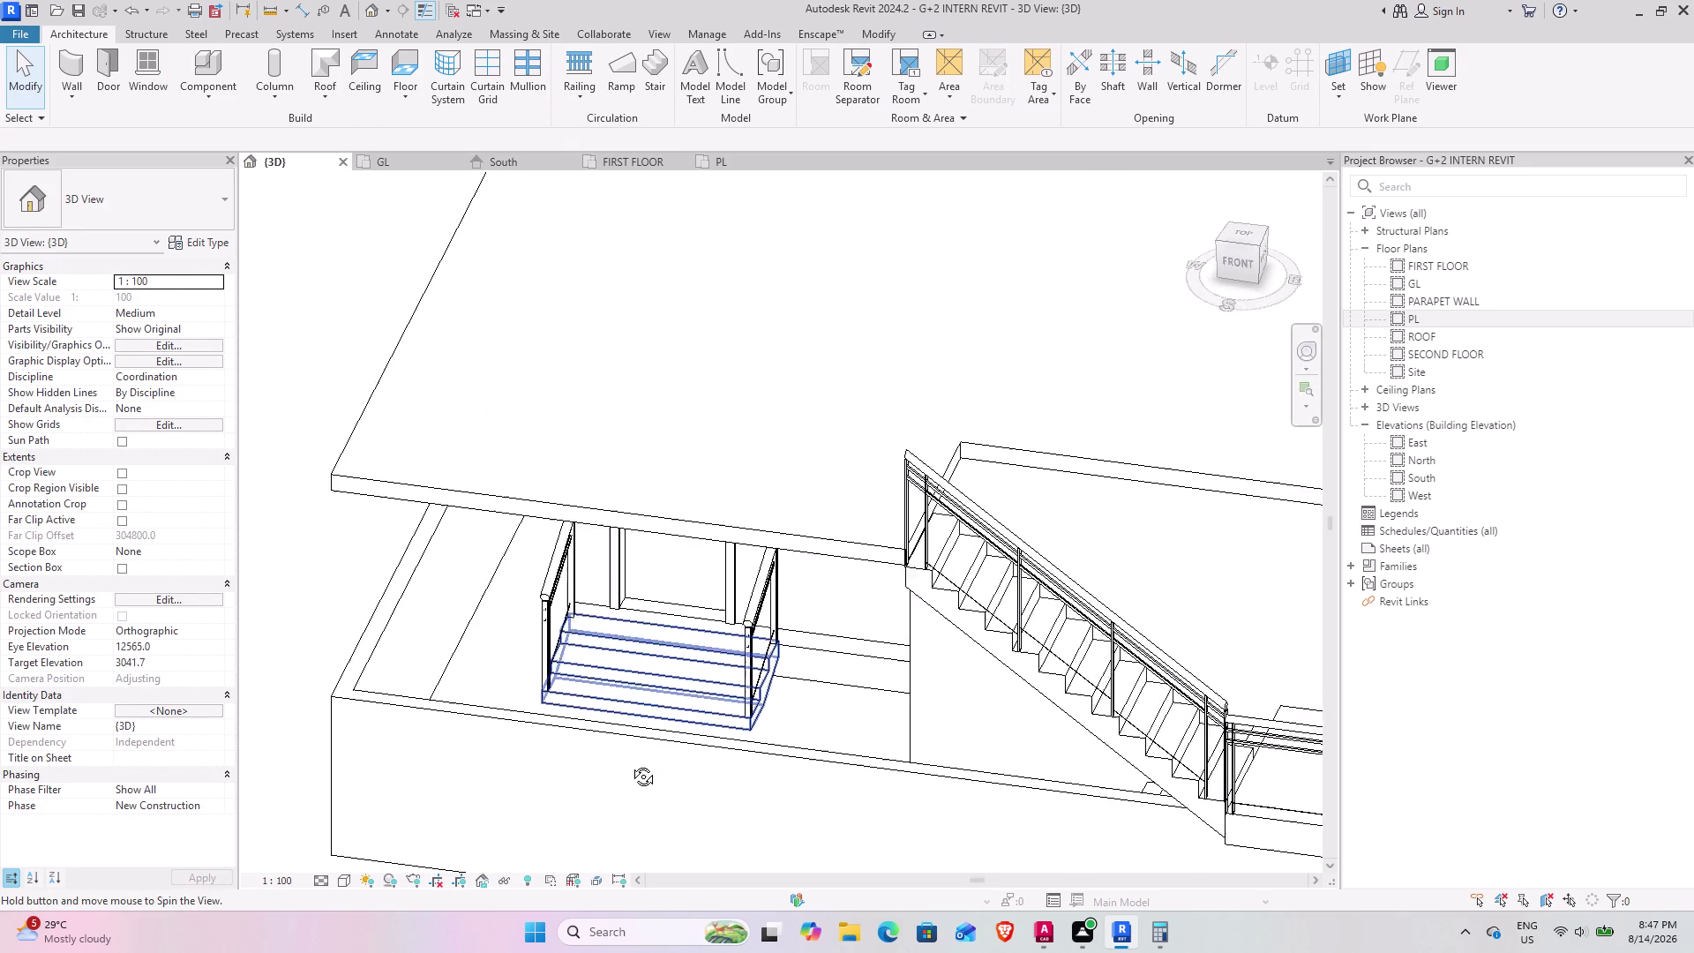
middle_drag(628, 759, 632, 773)
middle_drag(647, 721, 701, 568)
middle_drag(563, 683, 554, 674)
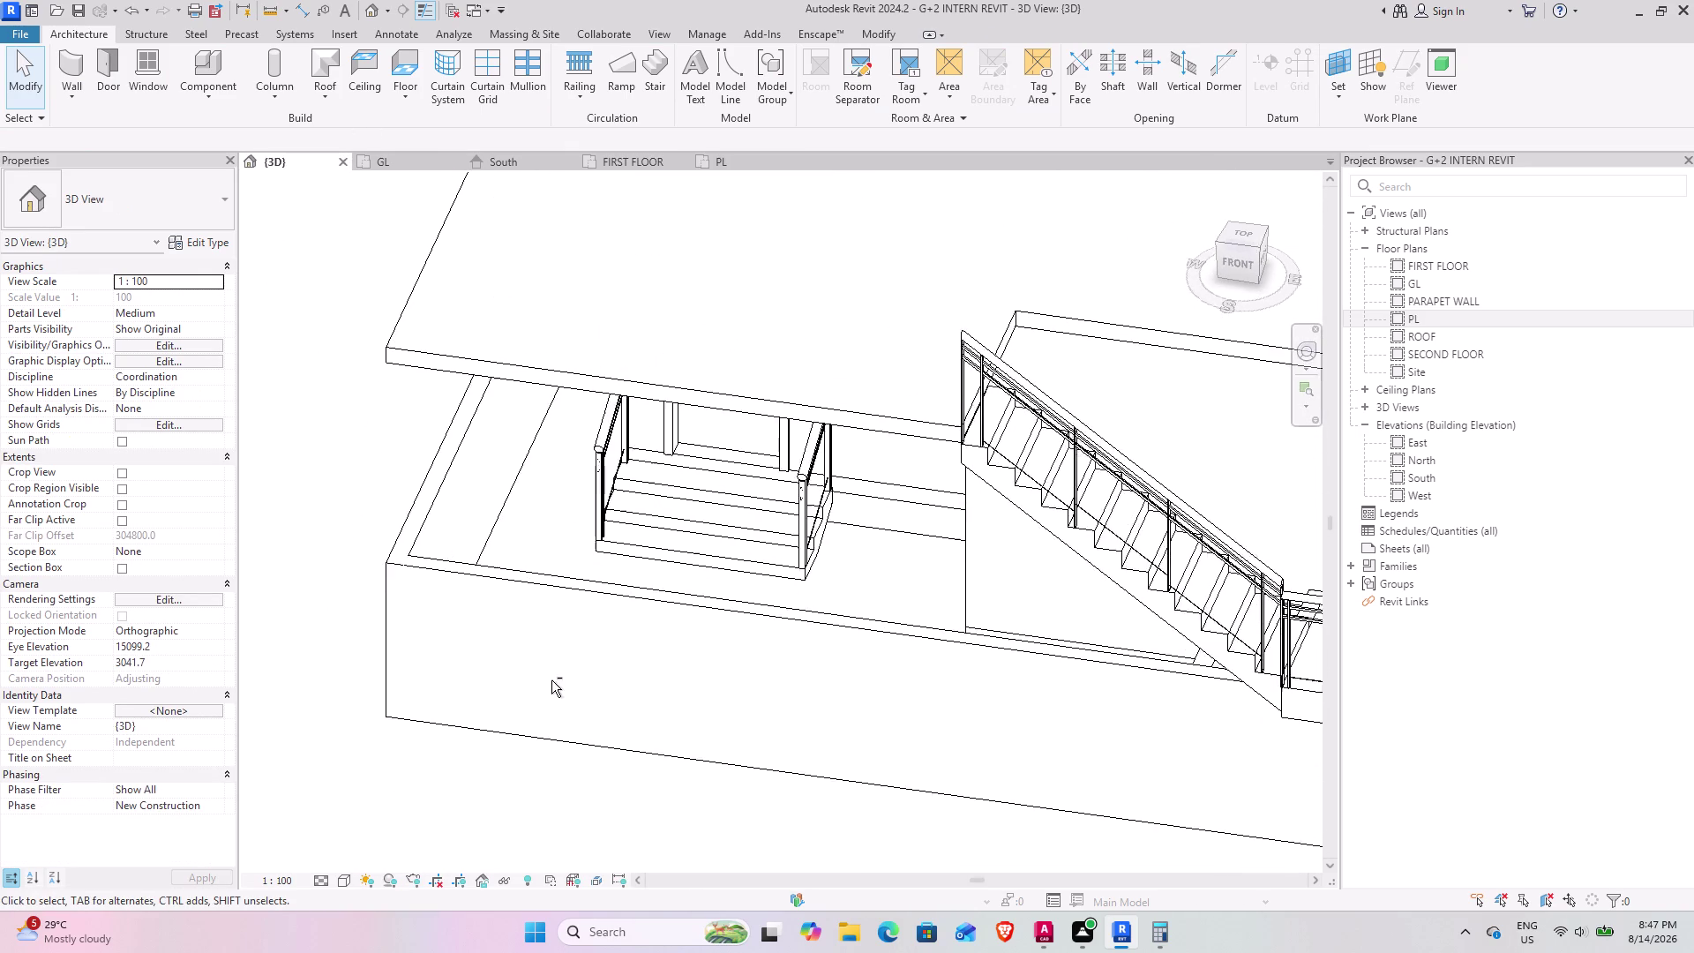
middle_drag(554, 674, 553, 678)
scroll(down, 3)
middle_drag(522, 705, 543, 683)
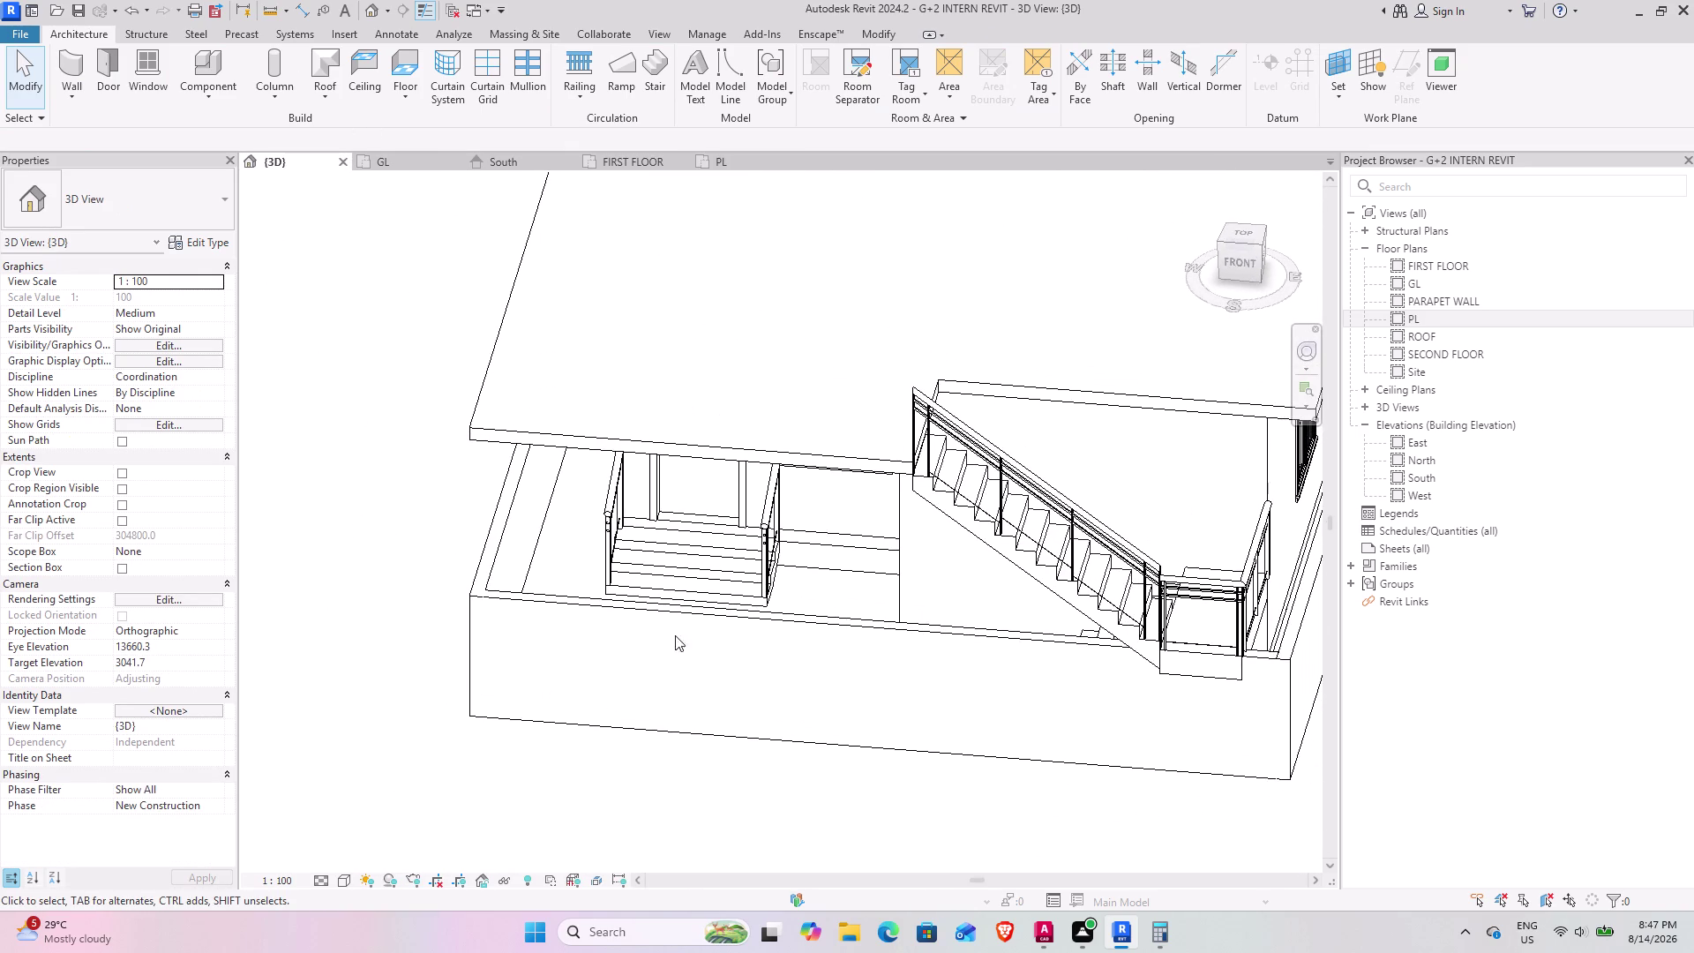
click(666, 608)
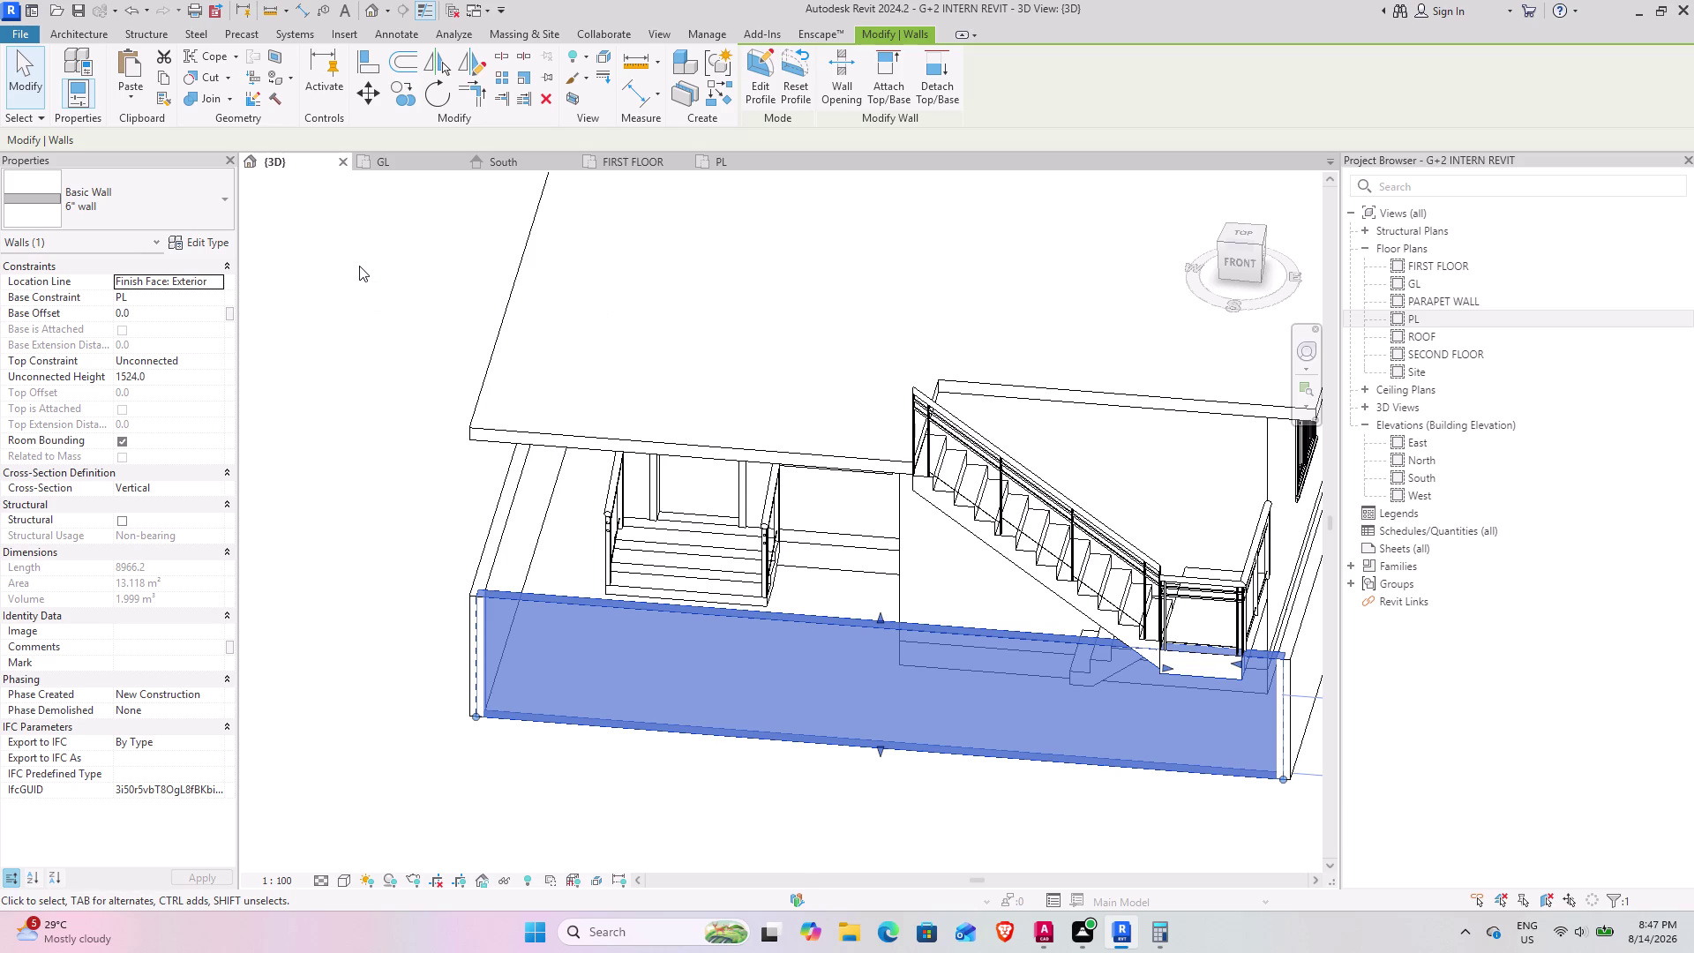
key(Escape)
middle_drag(537, 555, 538, 535)
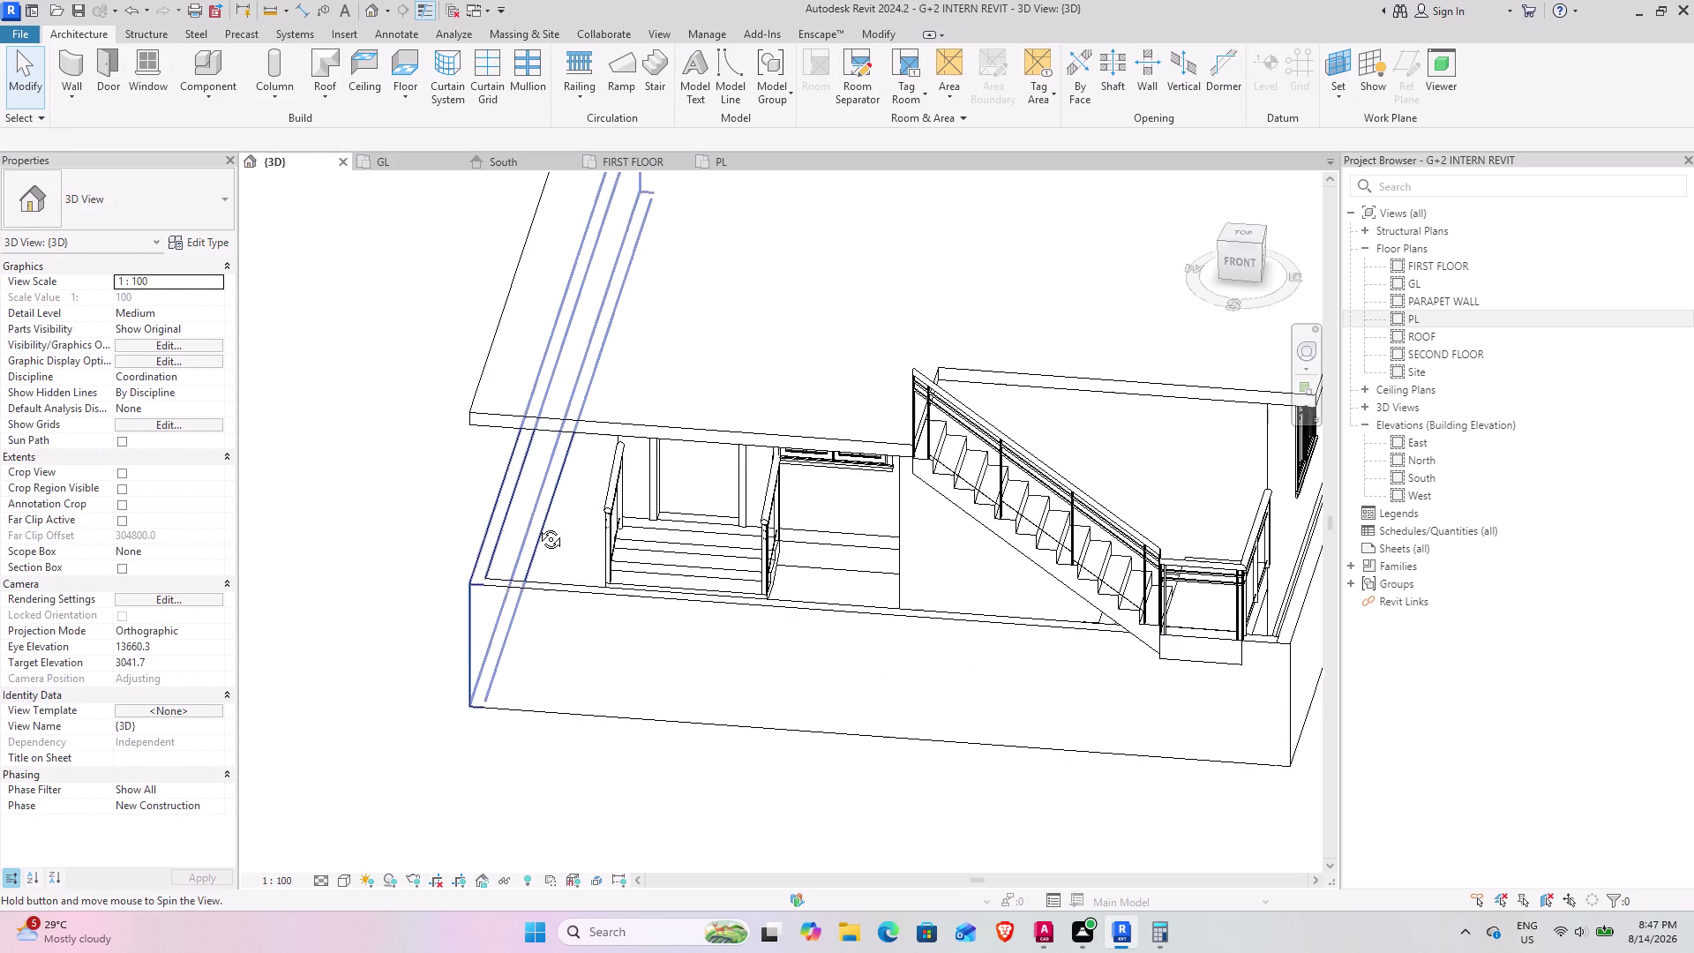
middle_drag(537, 535, 405, 433)
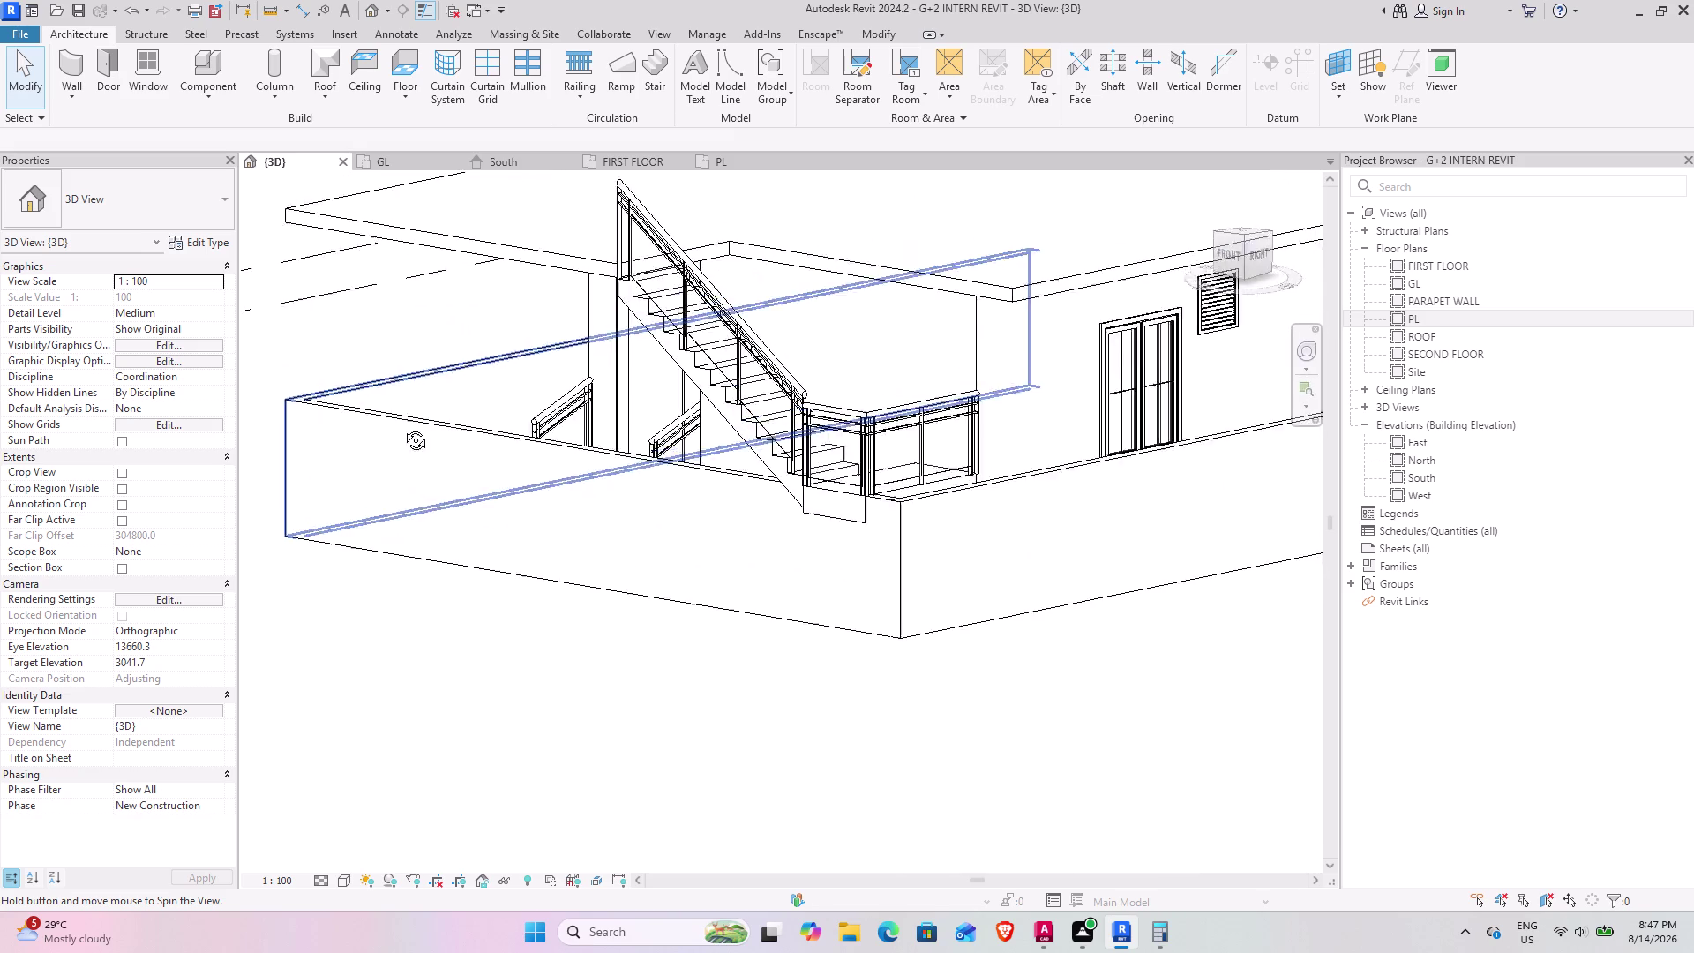
middle_drag(405, 434, 404, 391)
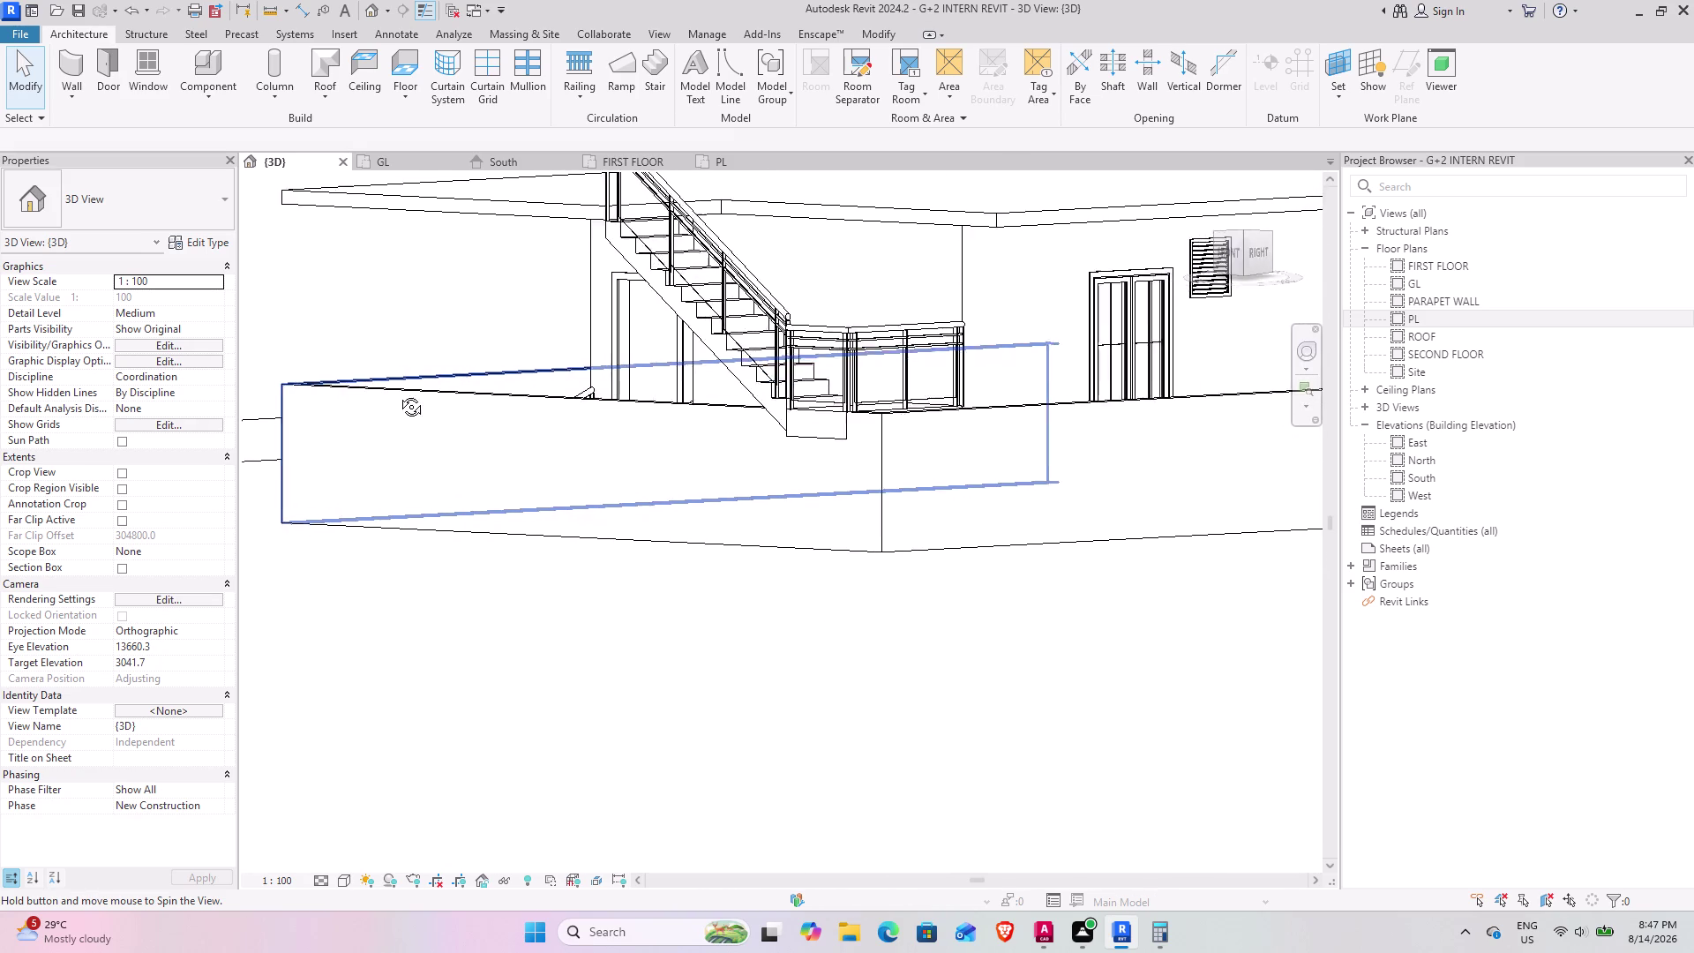
middle_drag(404, 391, 506, 345)
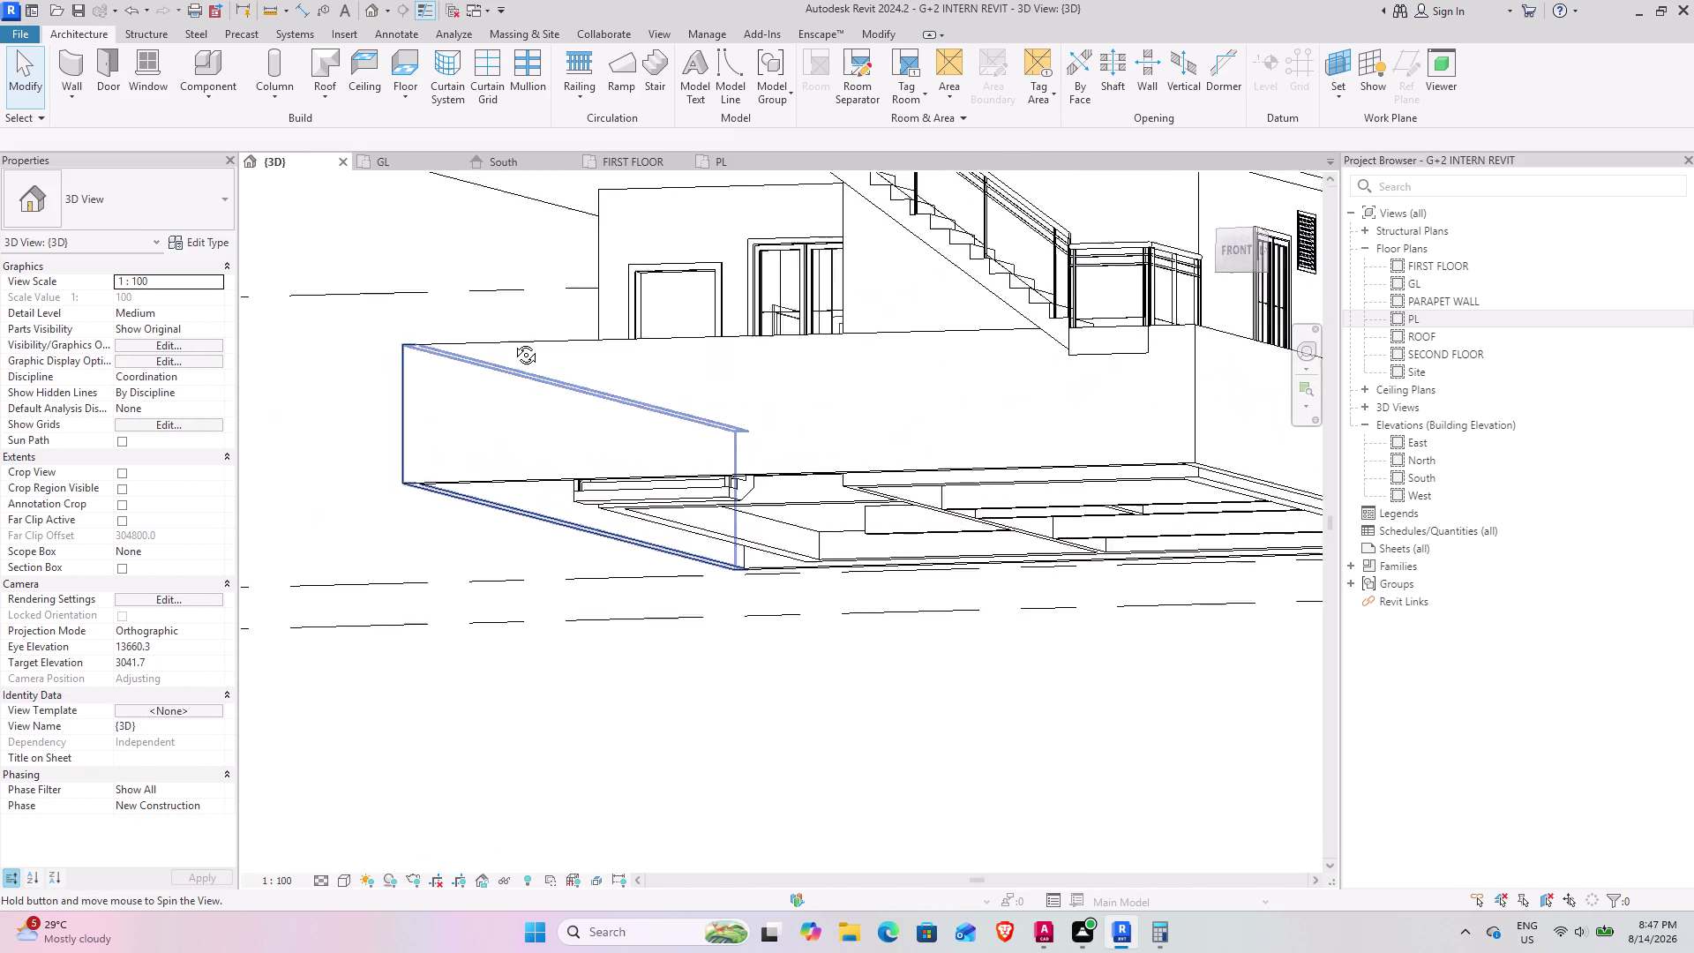
middle_drag(505, 345, 453, 313)
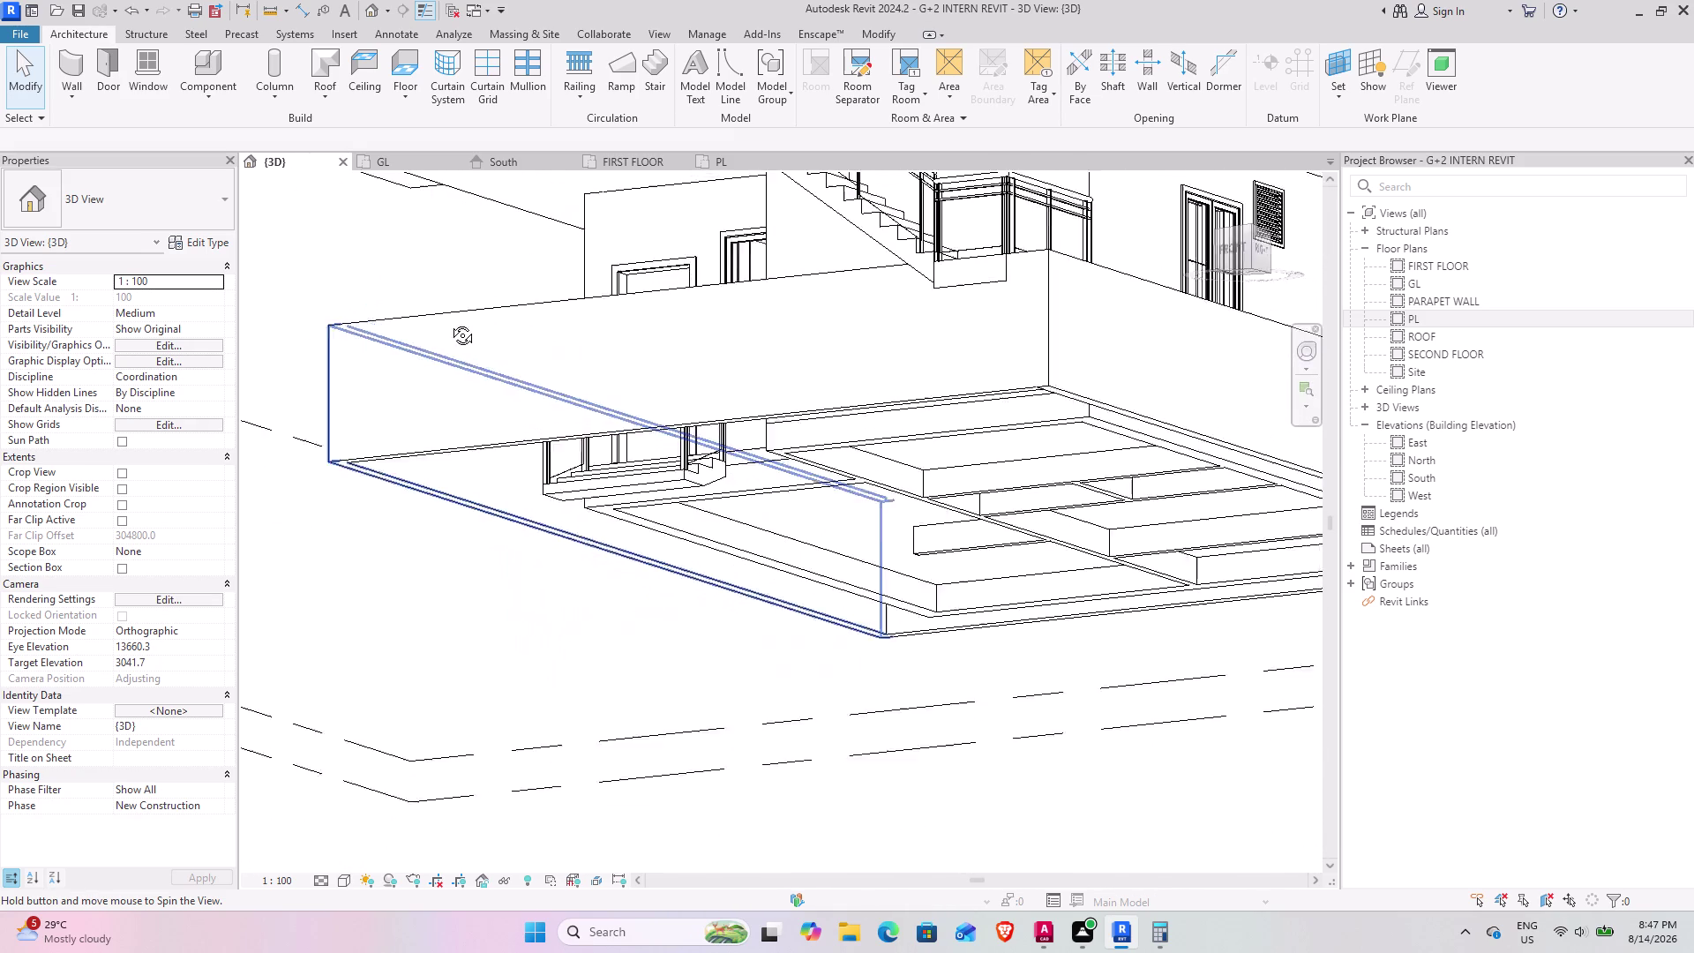
middle_drag(454, 312, 449, 323)
middle_drag(430, 356, 527, 535)
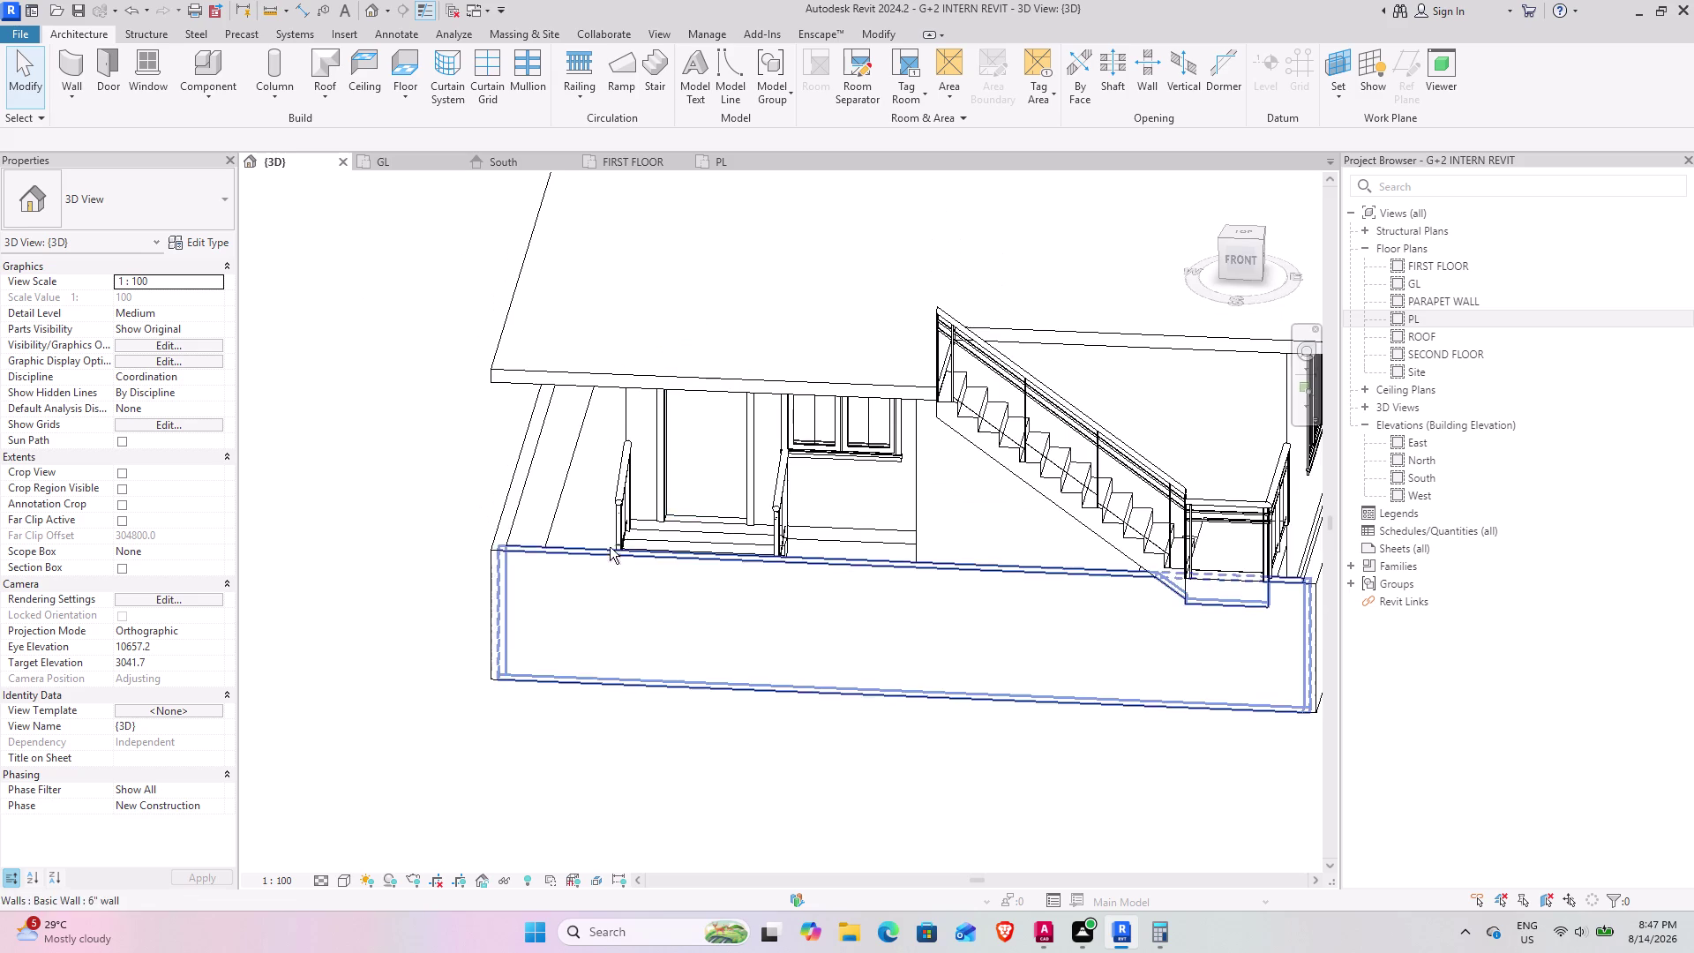
middle_drag(609, 546, 779, 513)
middle_drag(785, 496, 346, 439)
middle_drag(523, 471, 477, 509)
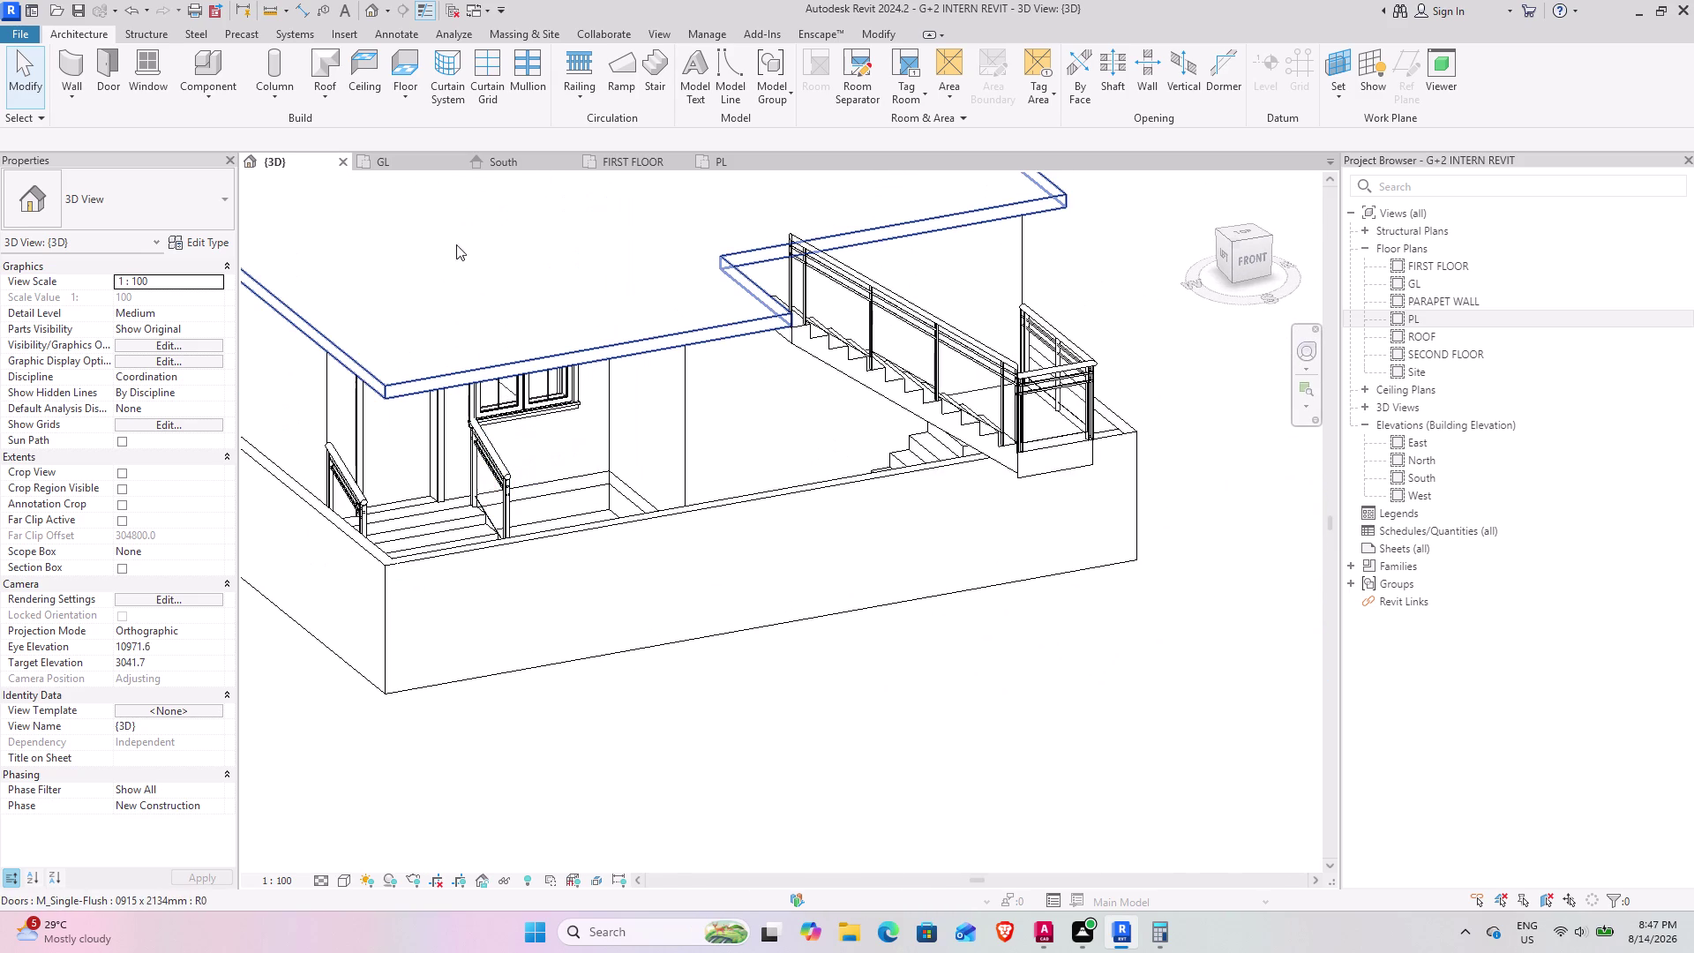
scroll(down, 3)
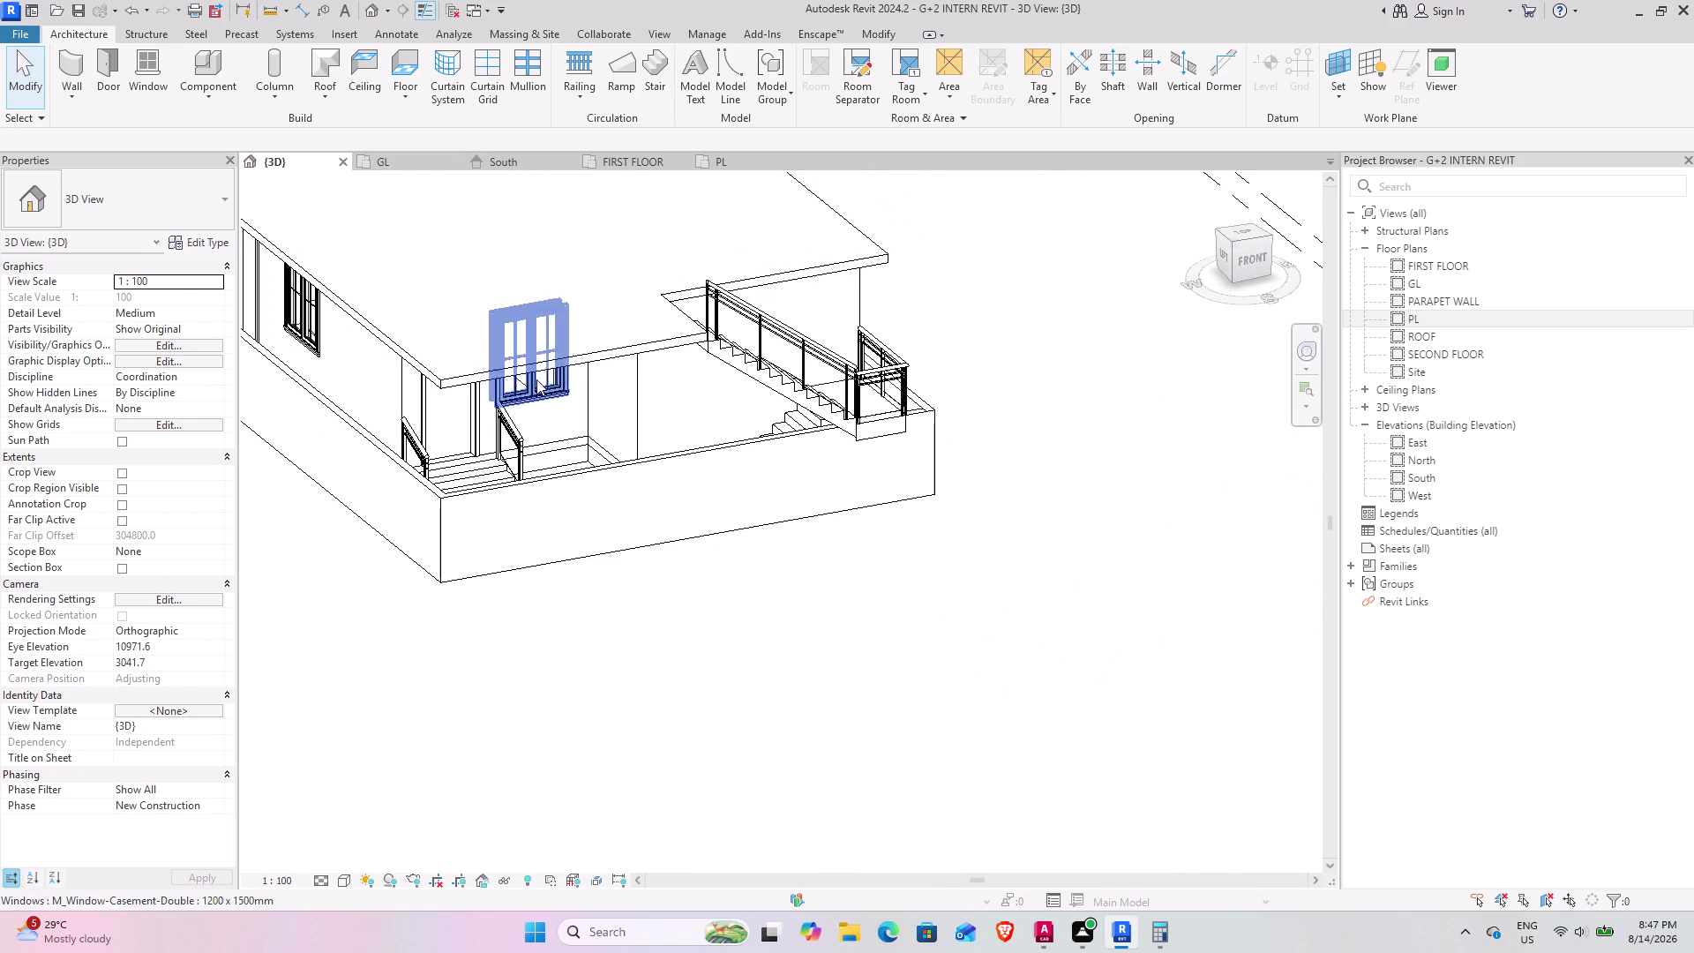
middle_drag(530, 489, 593, 408)
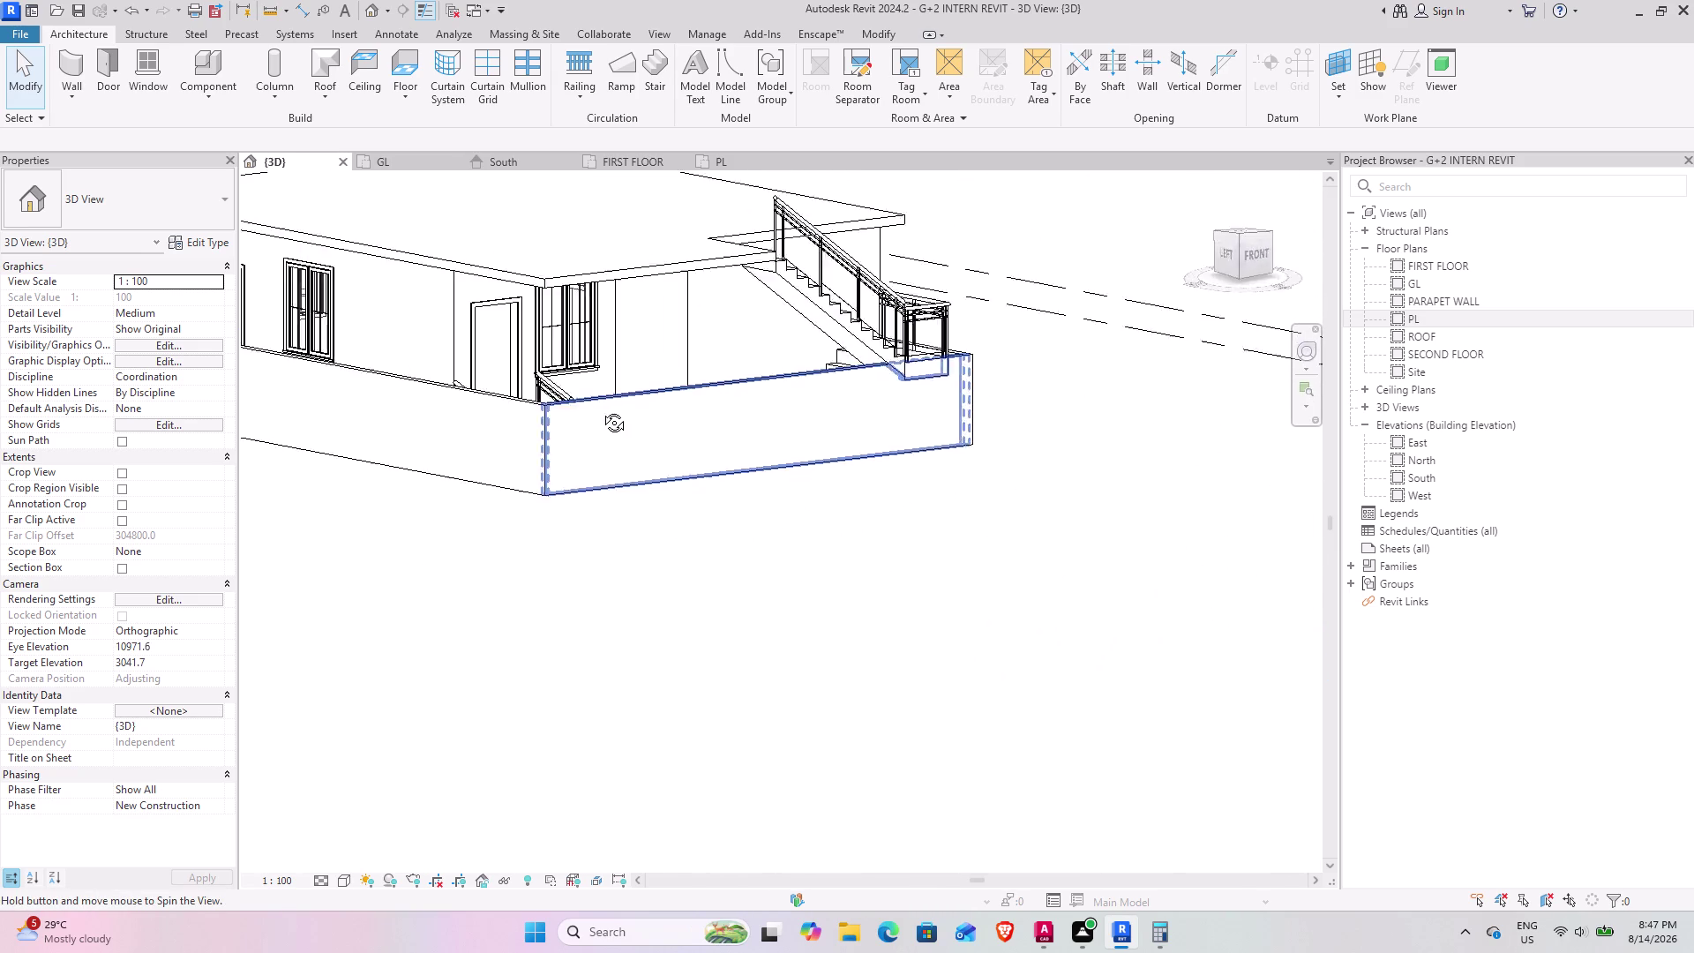
middle_drag(594, 408, 683, 459)
middle_drag(692, 443, 419, 392)
middle_drag(375, 419, 954, 535)
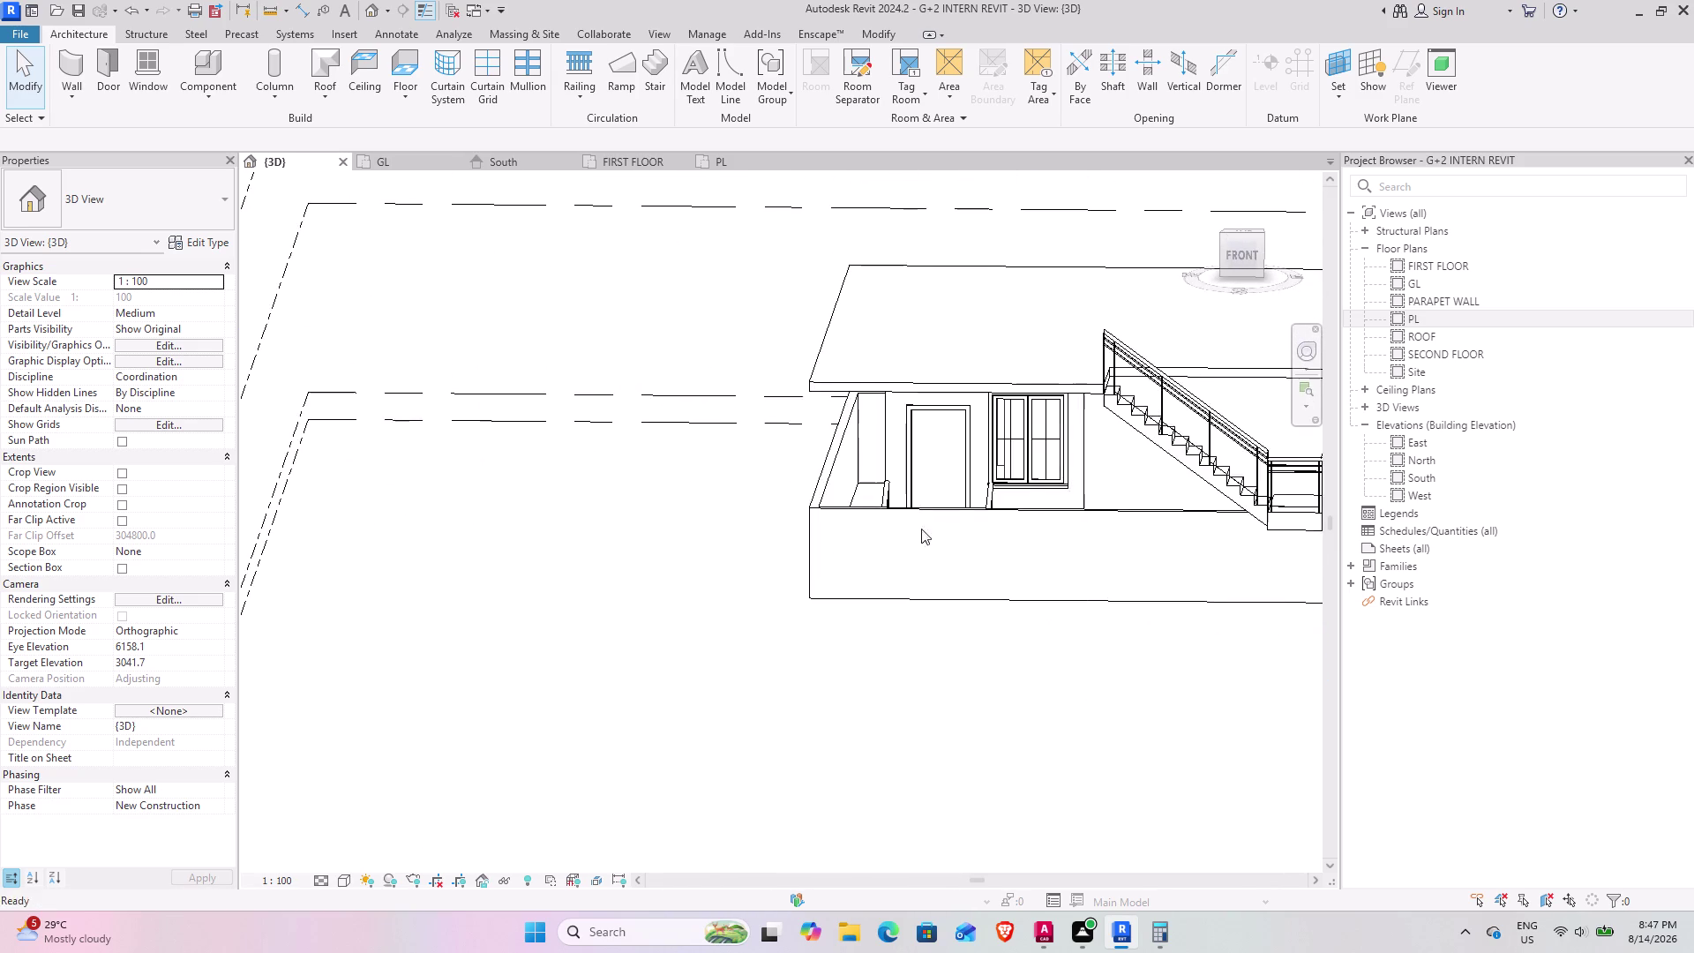
middle_drag(811, 453, 809, 407)
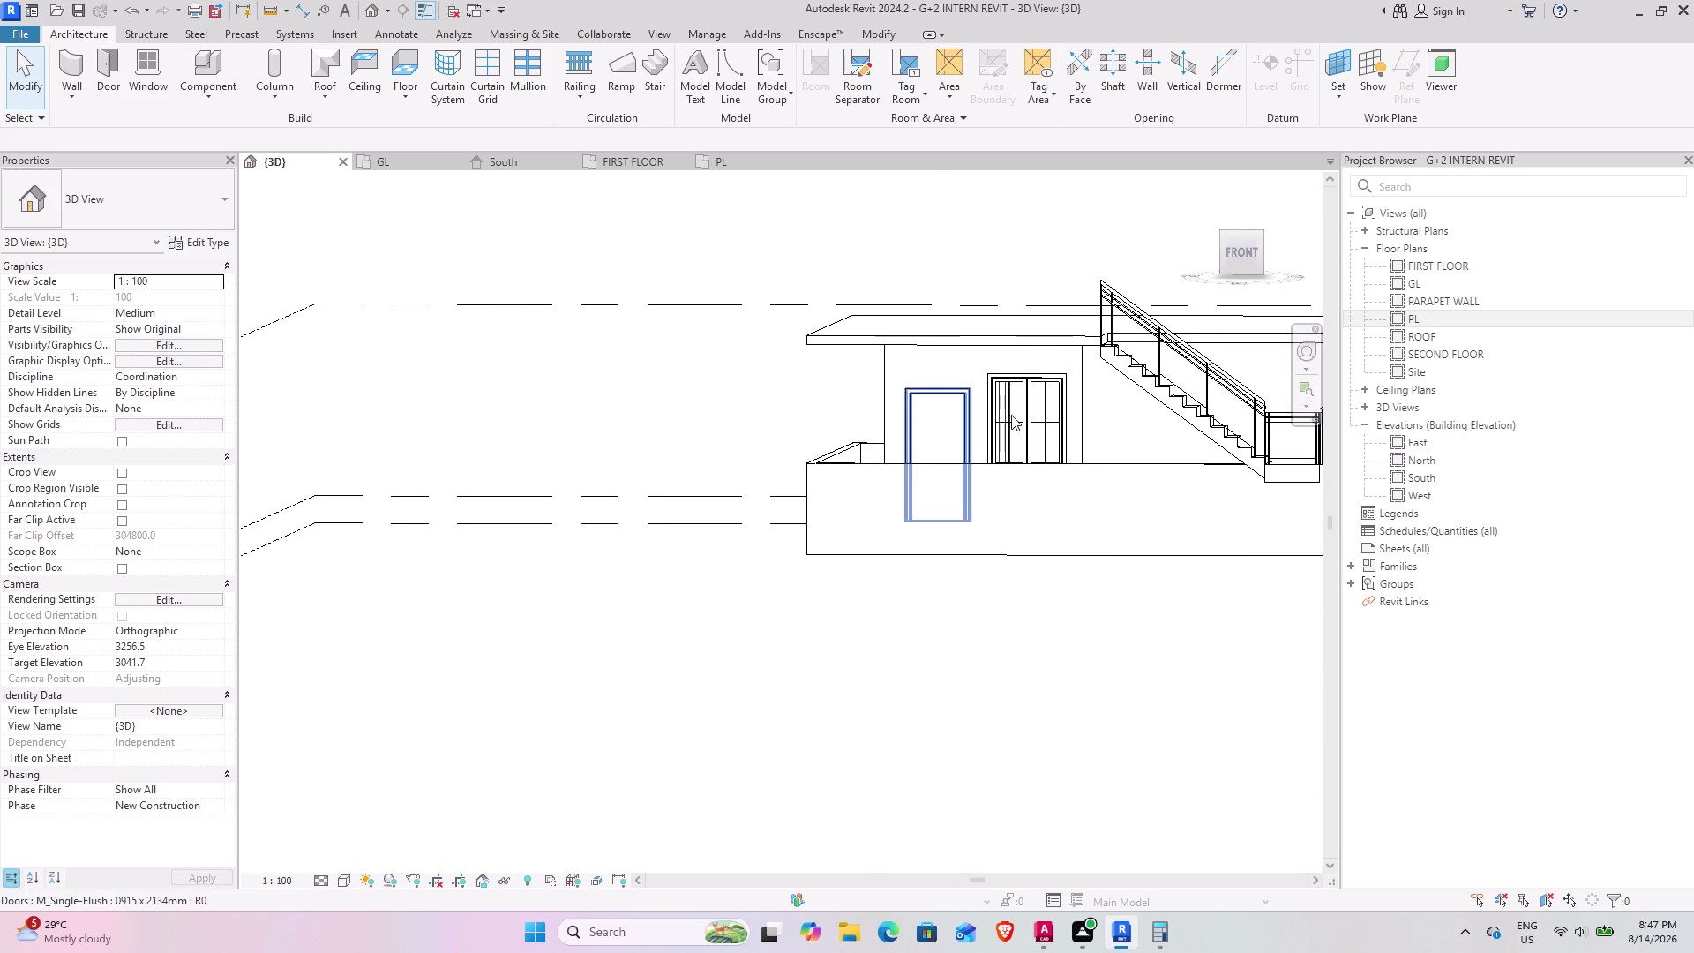
scroll(up, 3)
middle_drag(885, 416, 760, 408)
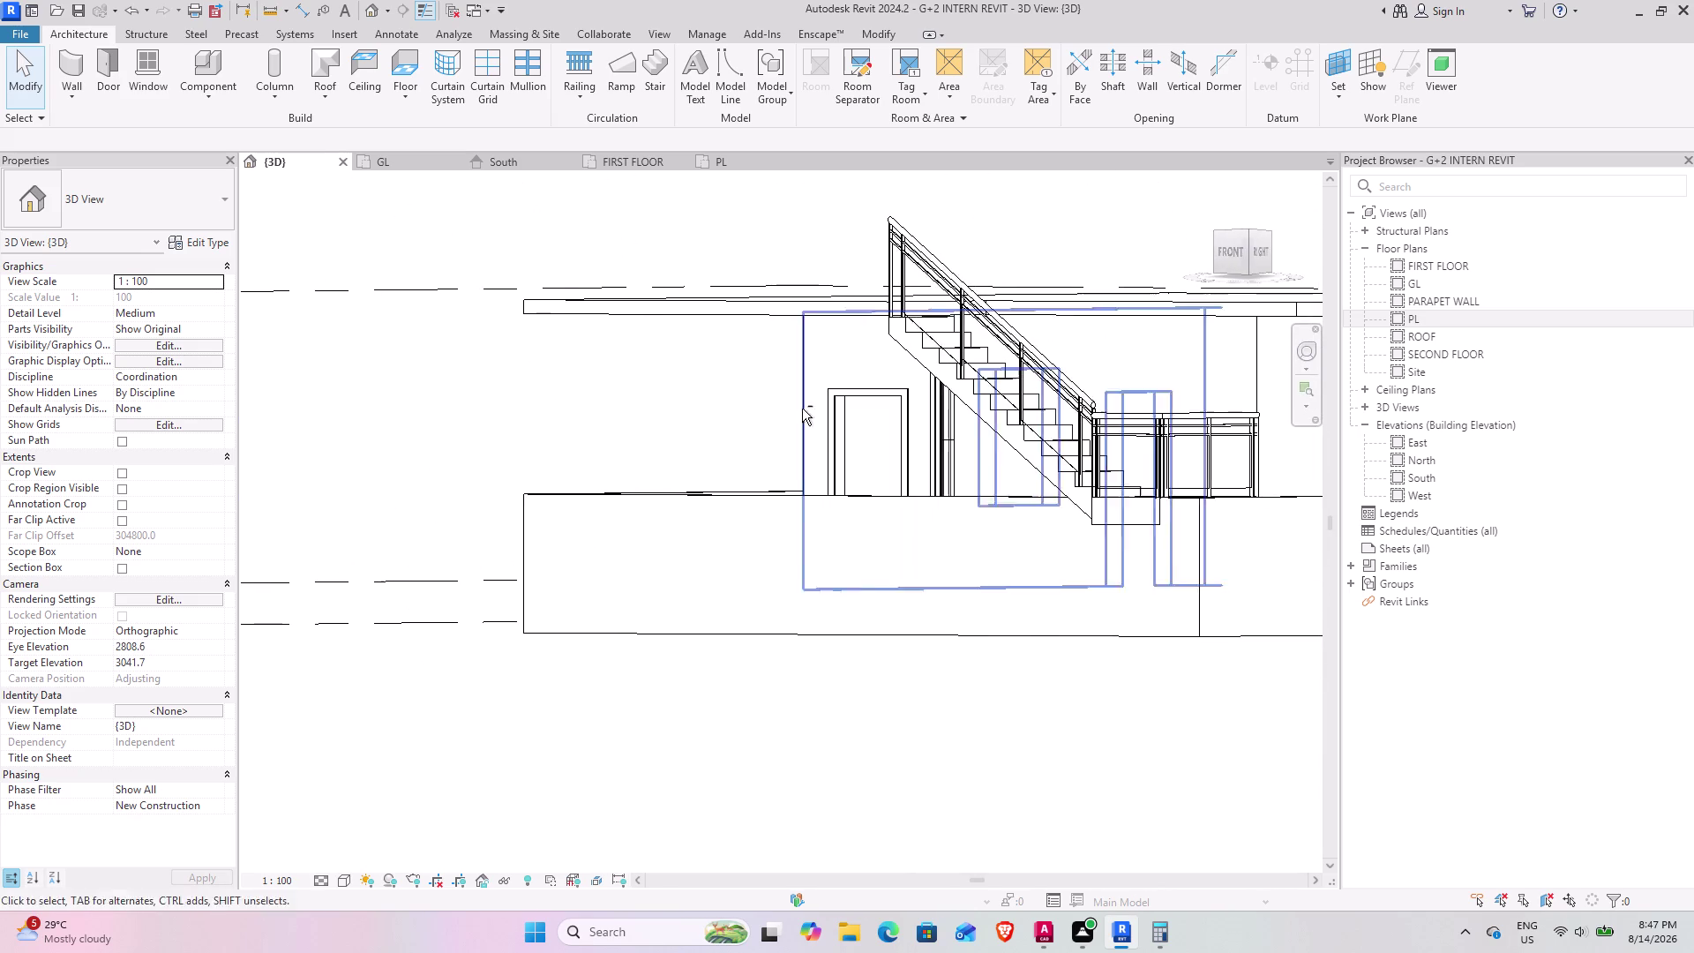
middle_drag(817, 425, 912, 409)
middle_drag(910, 408, 518, 416)
middle_drag(469, 431, 603, 425)
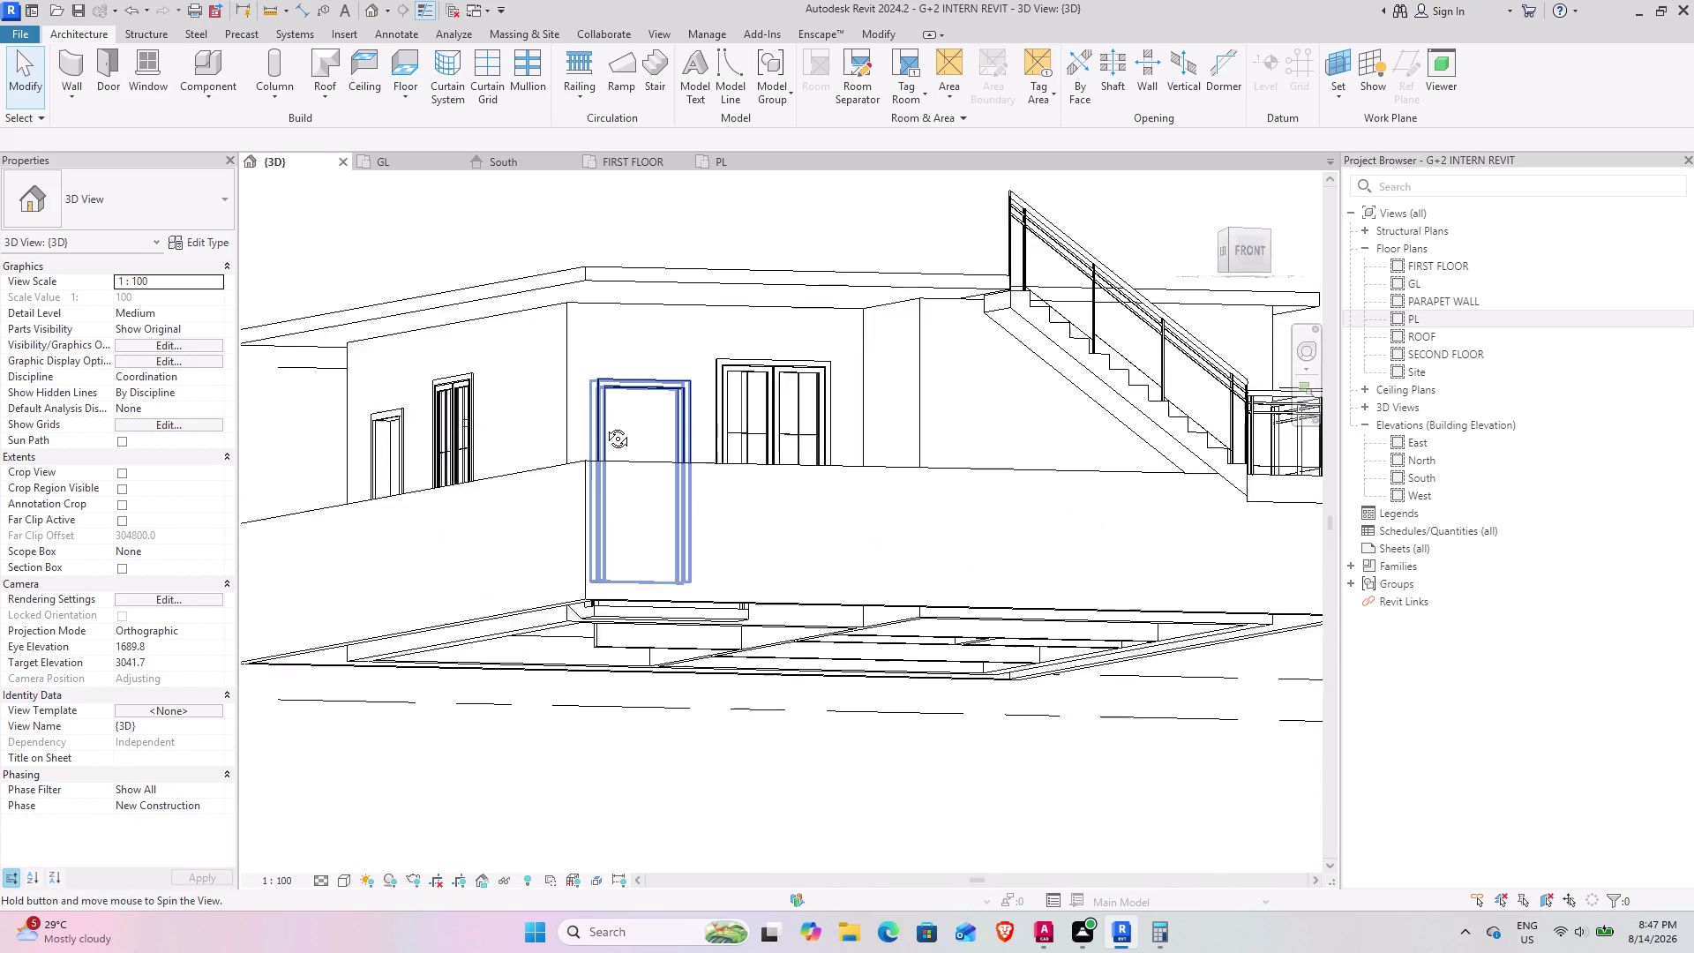
middle_drag(604, 426, 517, 469)
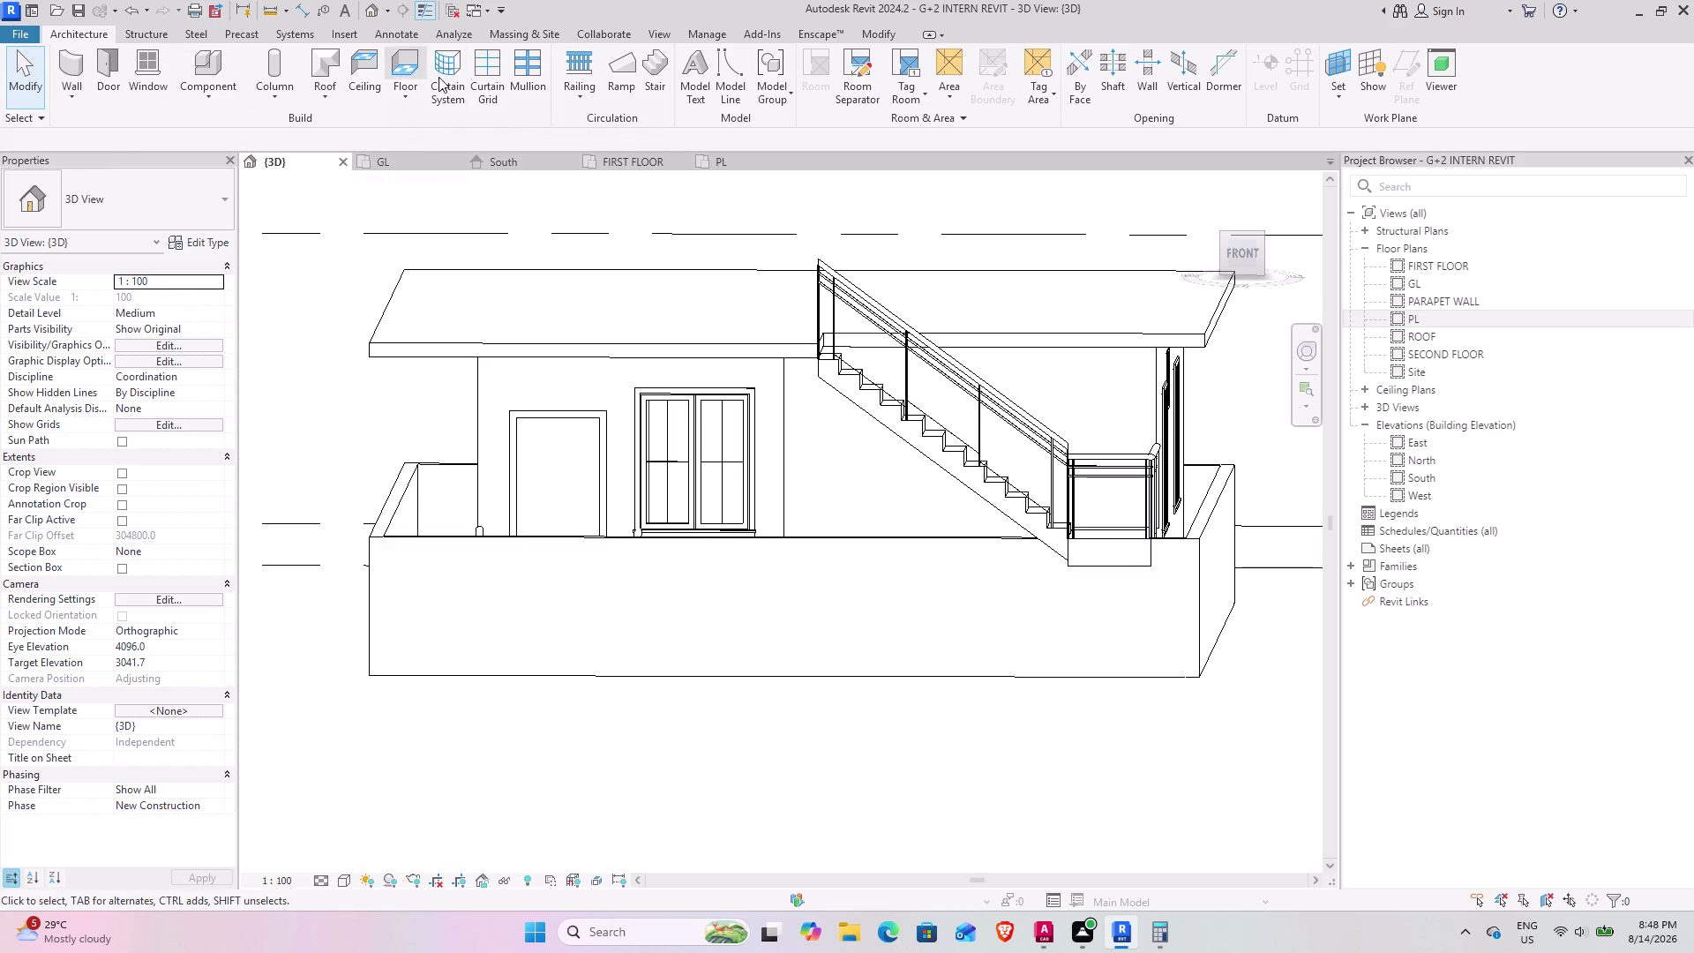
Create an in-place model in the Generic Models category.
click(222, 82)
click(221, 167)
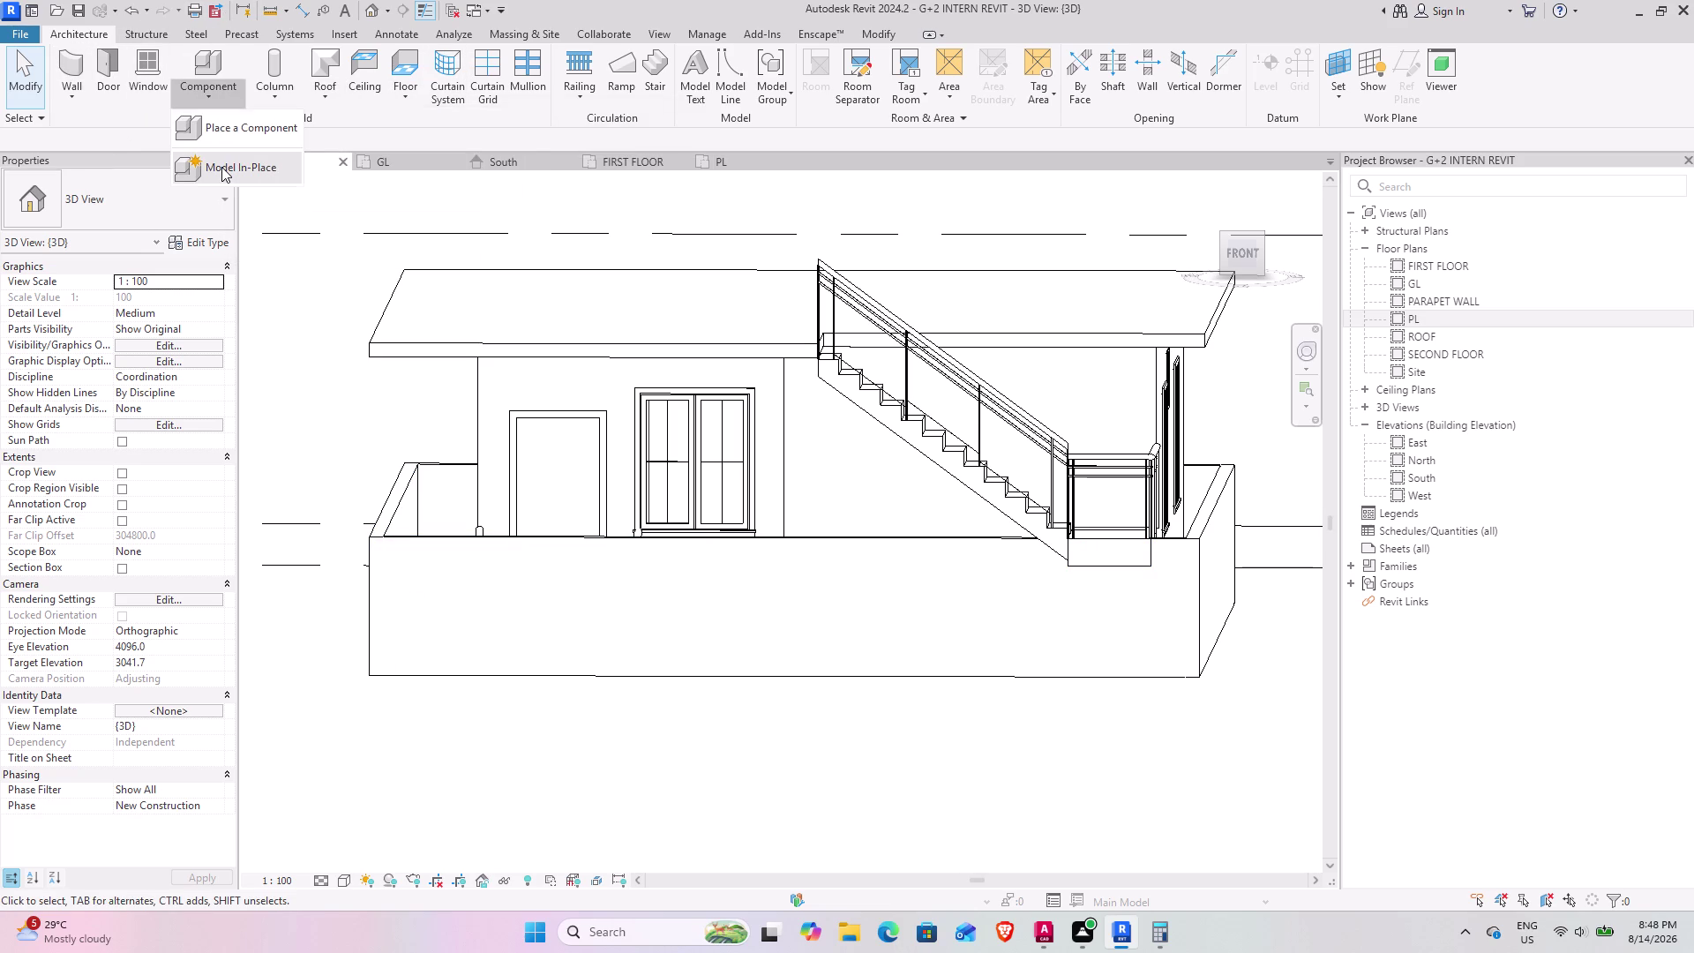
scroll(down, 3)
scroll(down, 3)
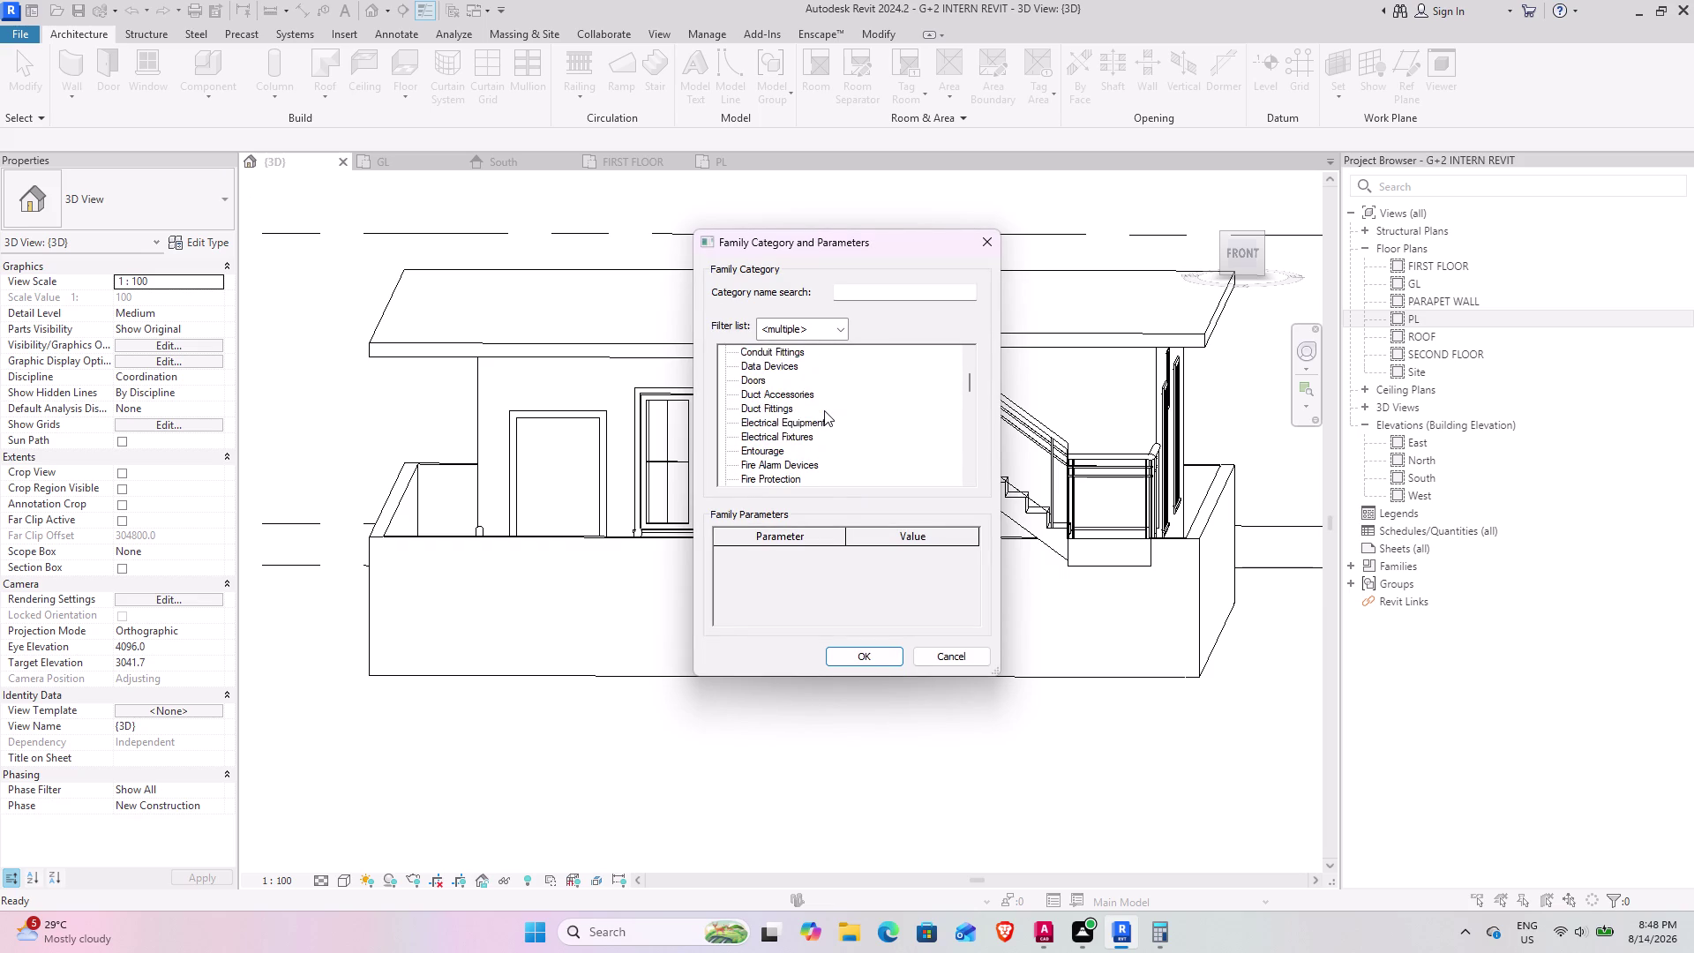
scroll(down, 3)
click(742, 379)
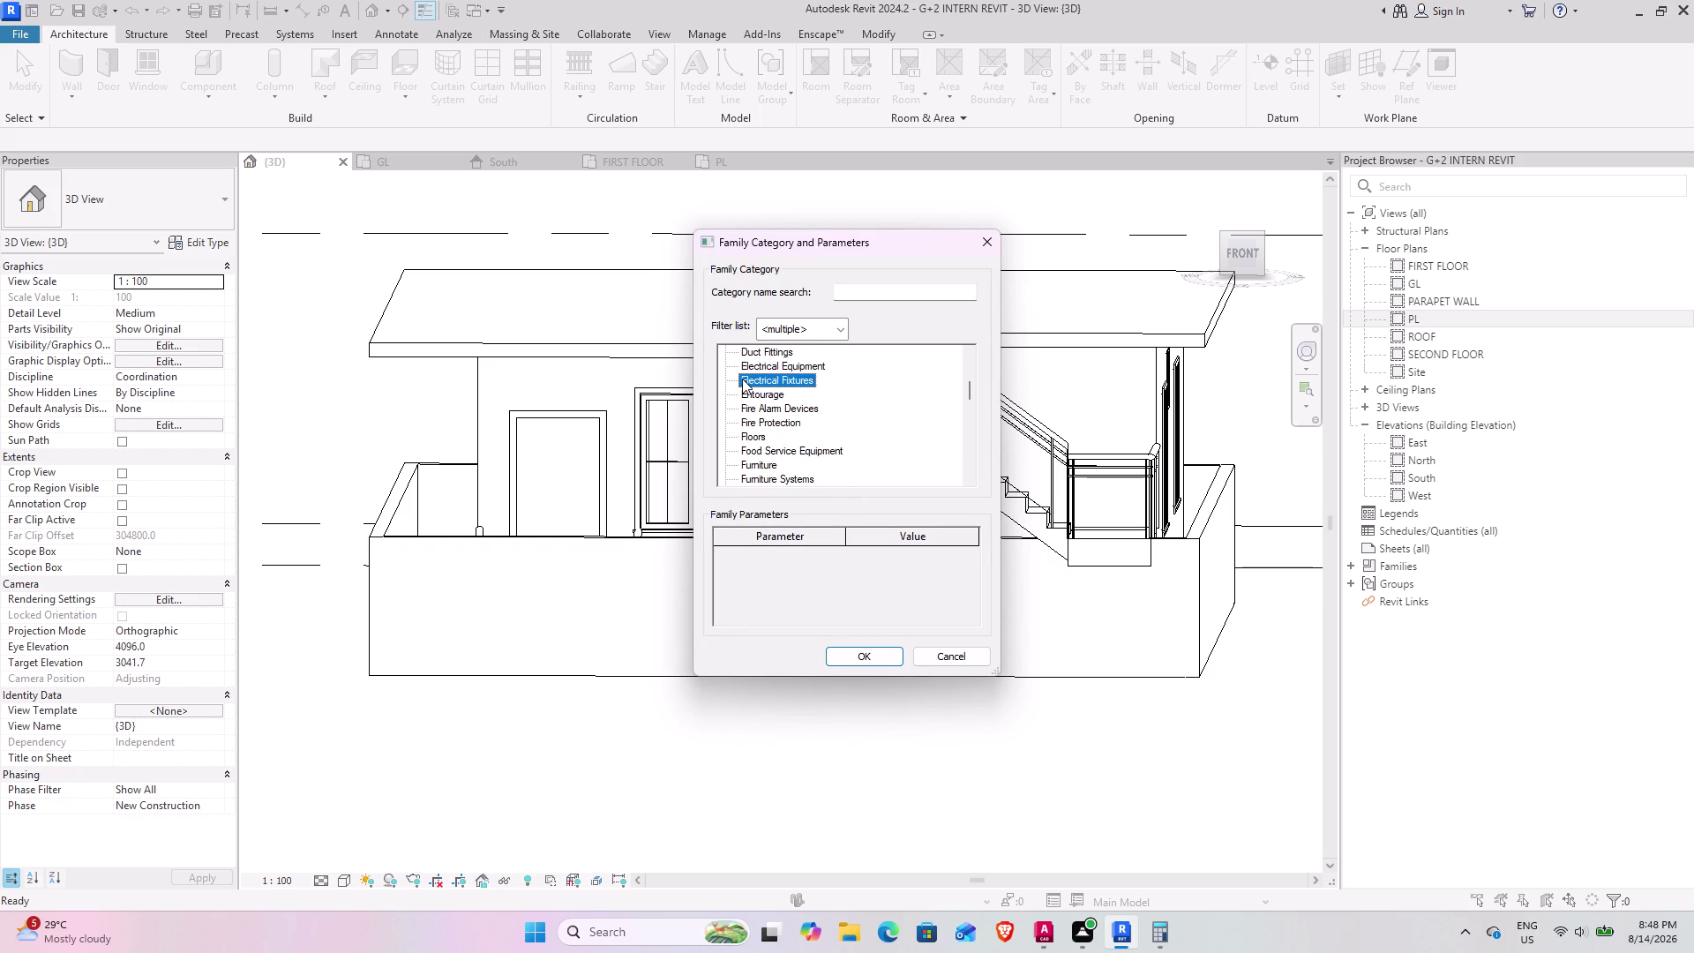
key(g)
click(878, 662)
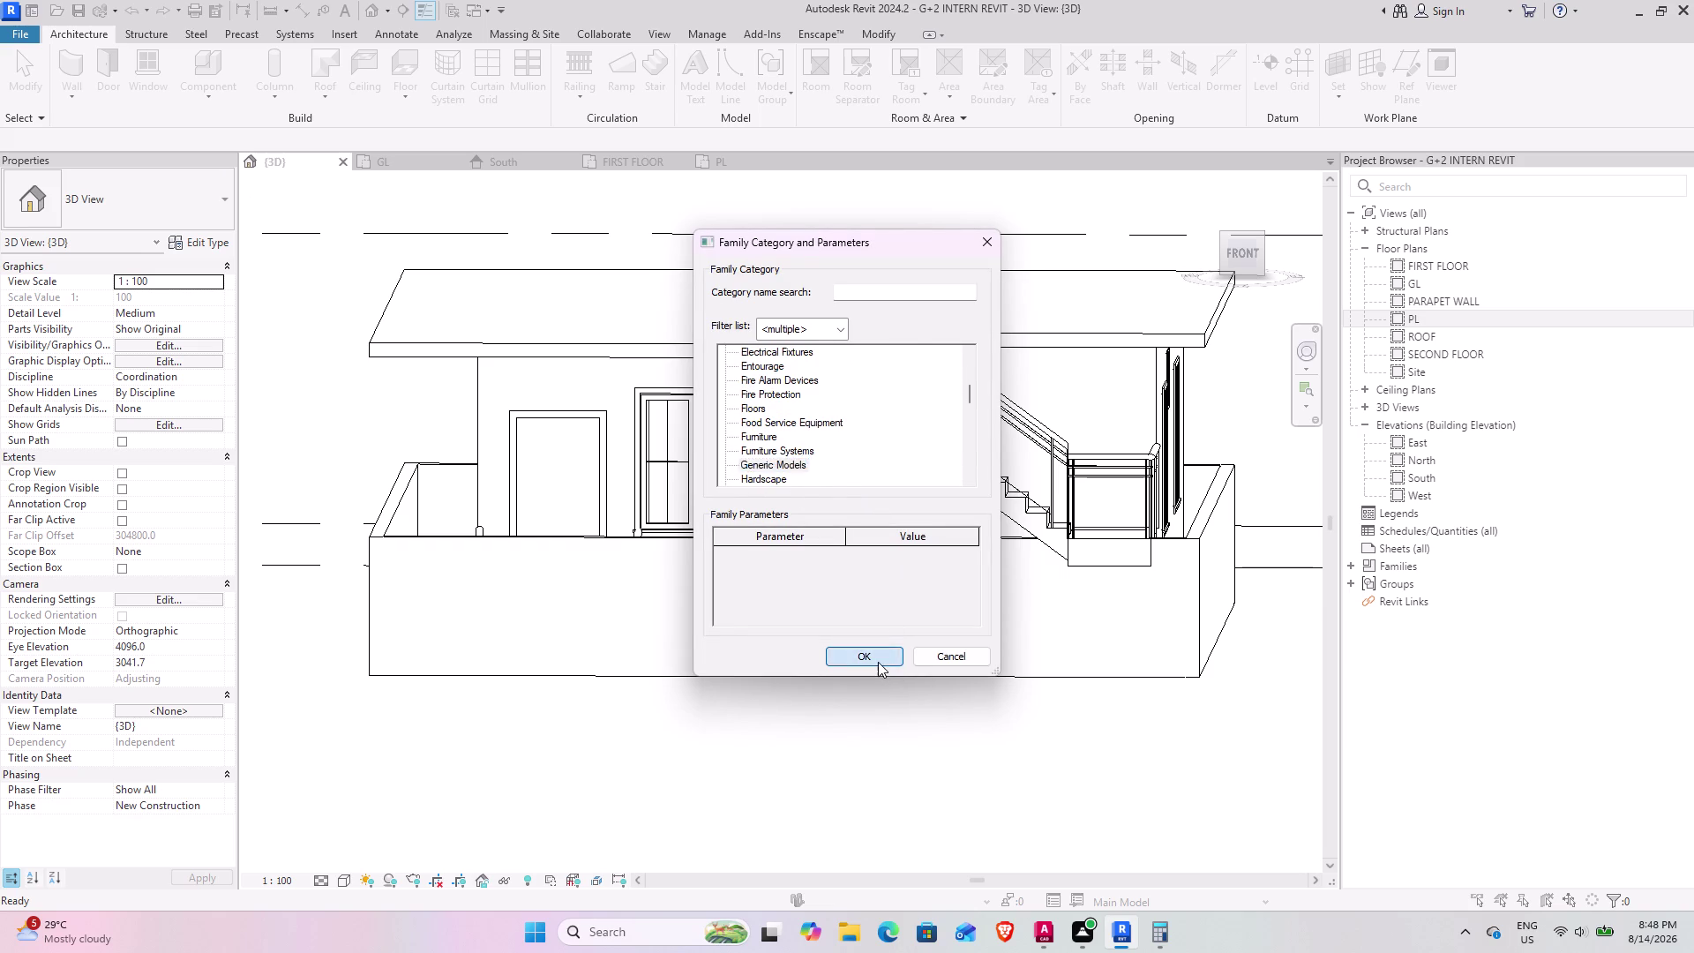
click(838, 504)
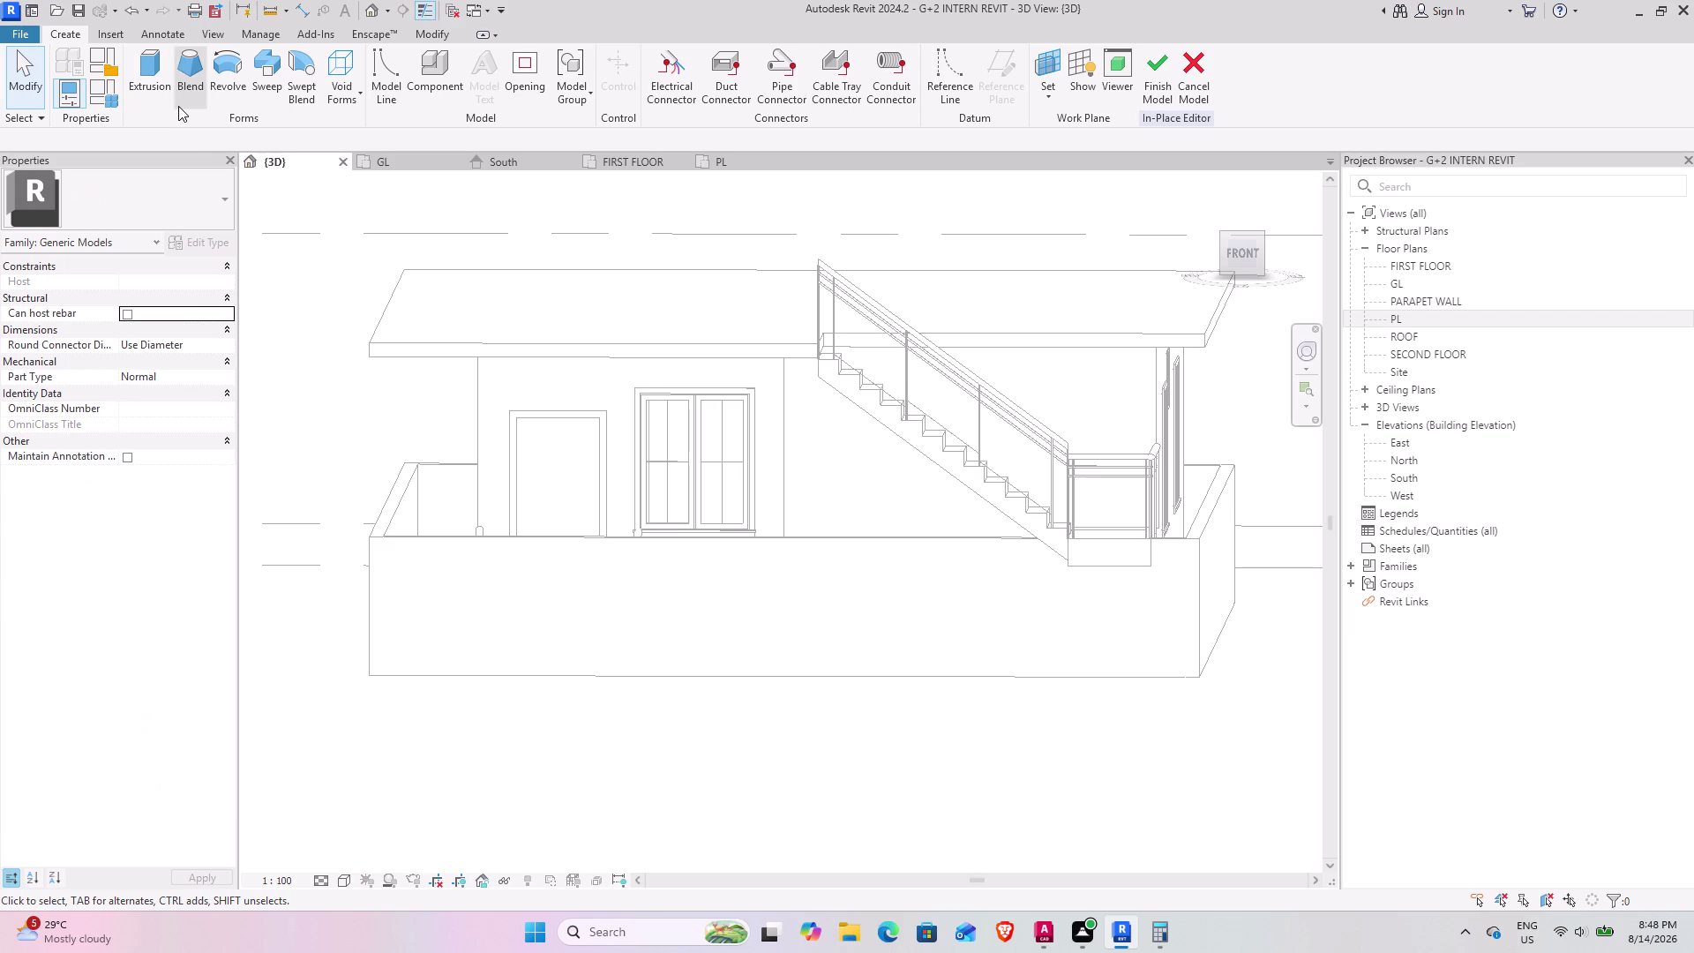
Start an extrusion with the front compound wall face as its work plane.
click(155, 95)
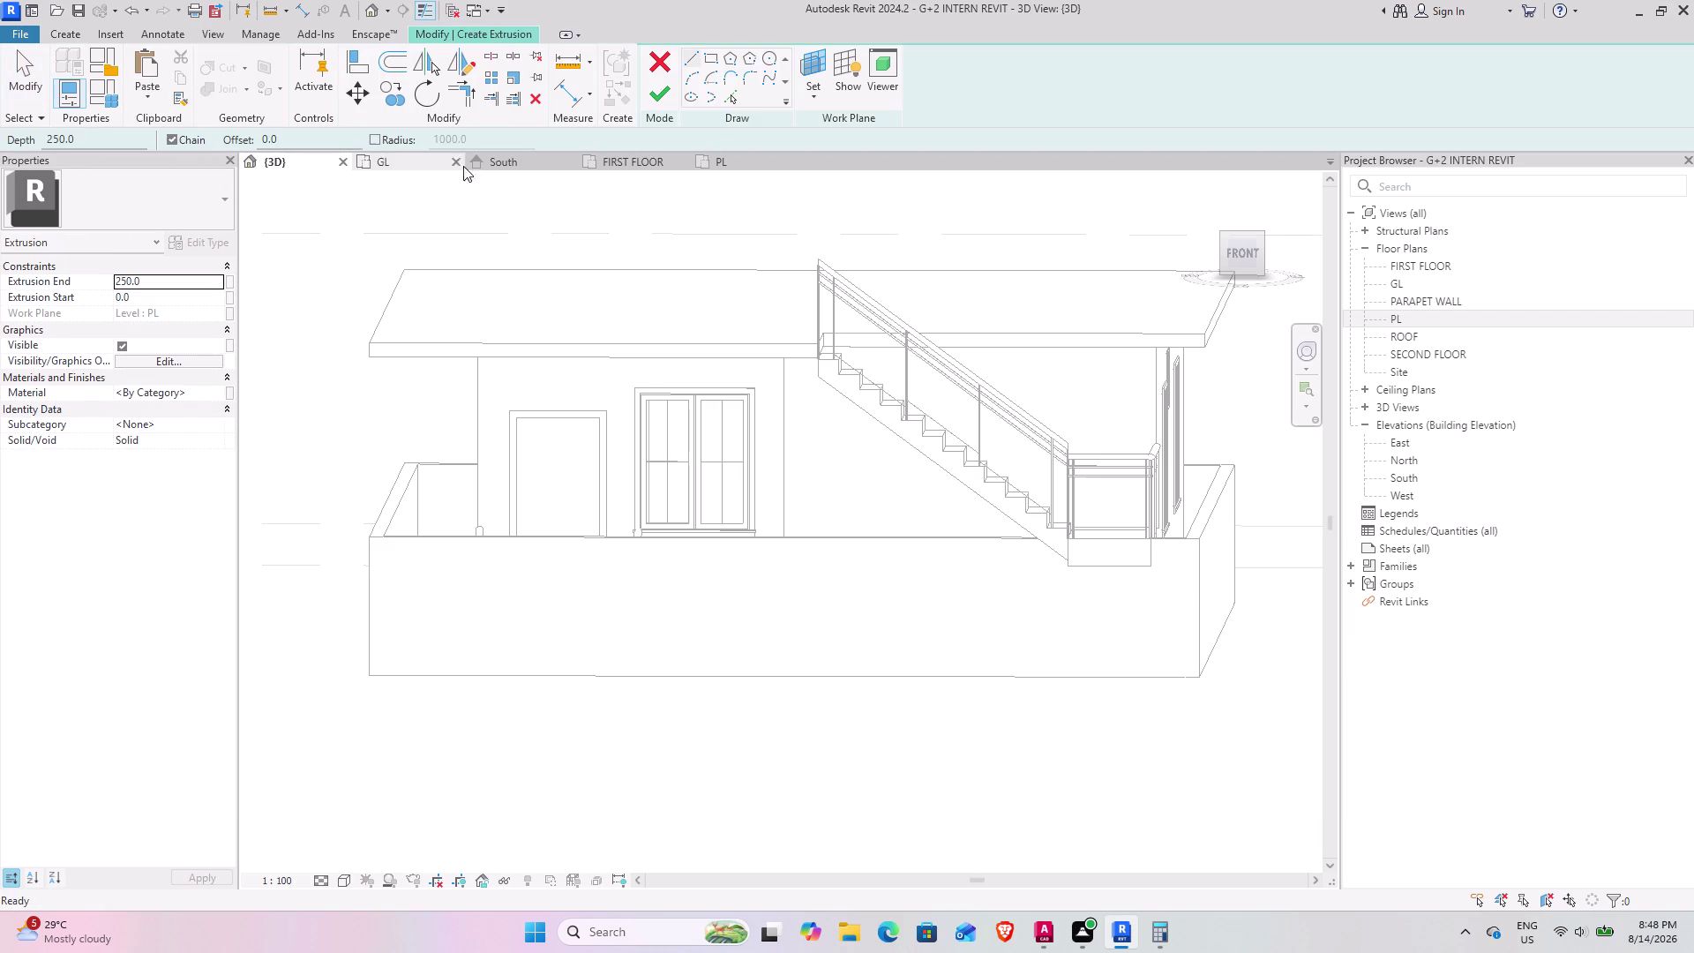
click(815, 75)
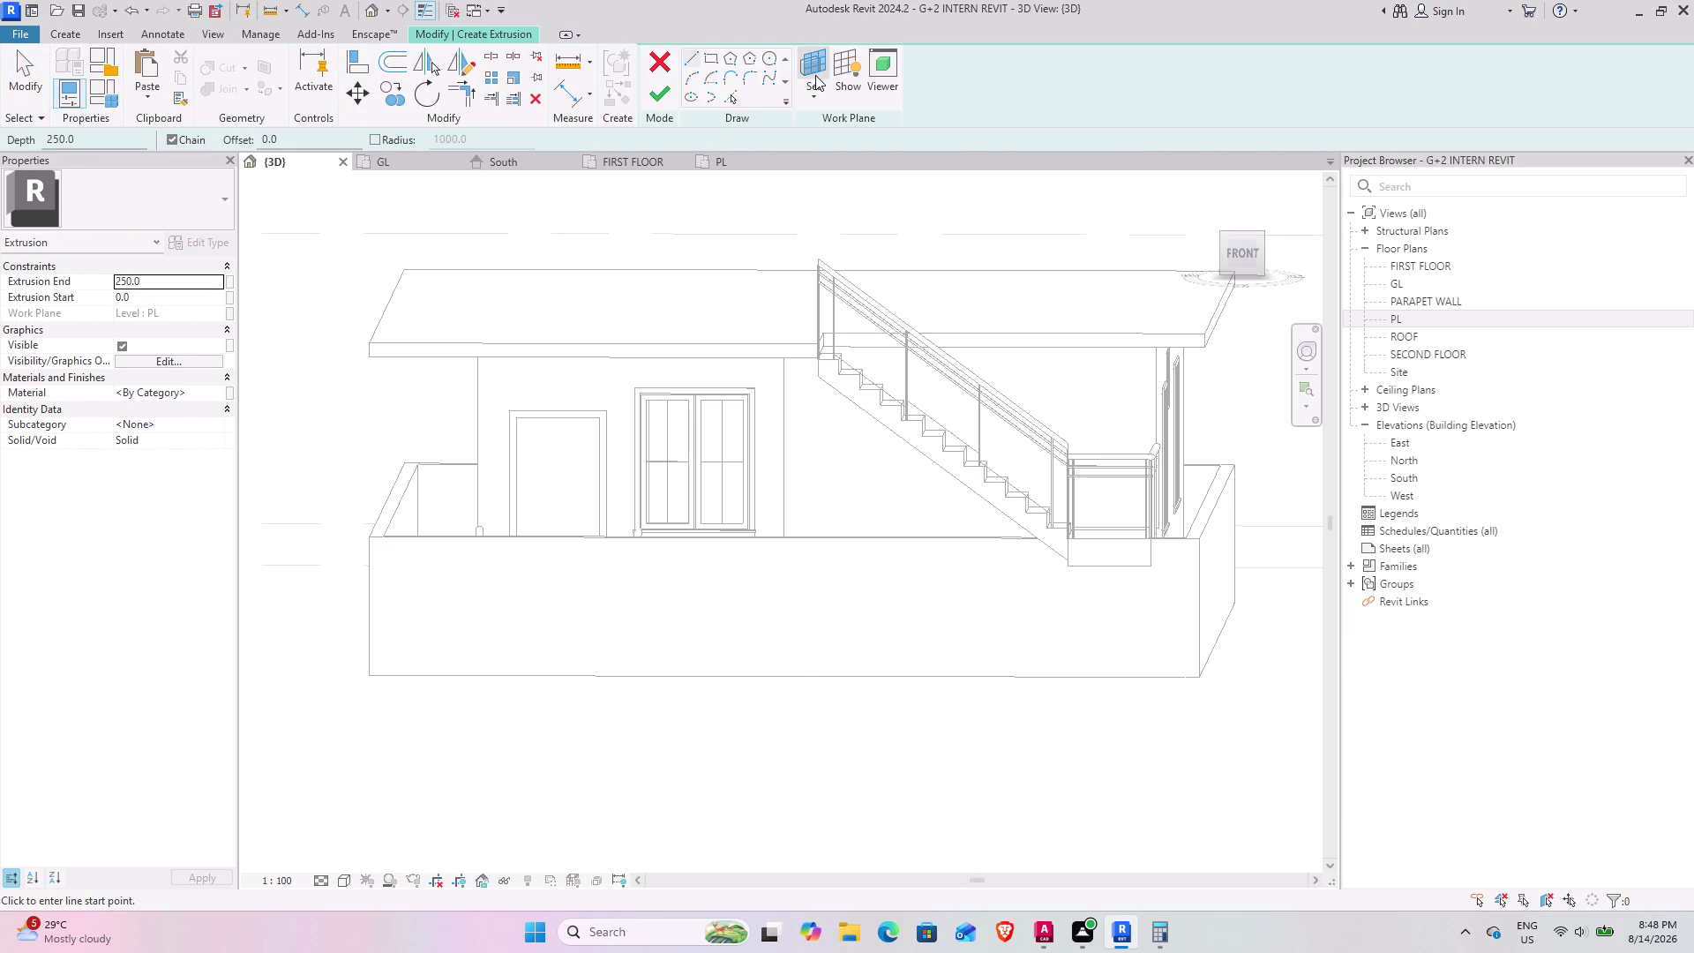
click(709, 490)
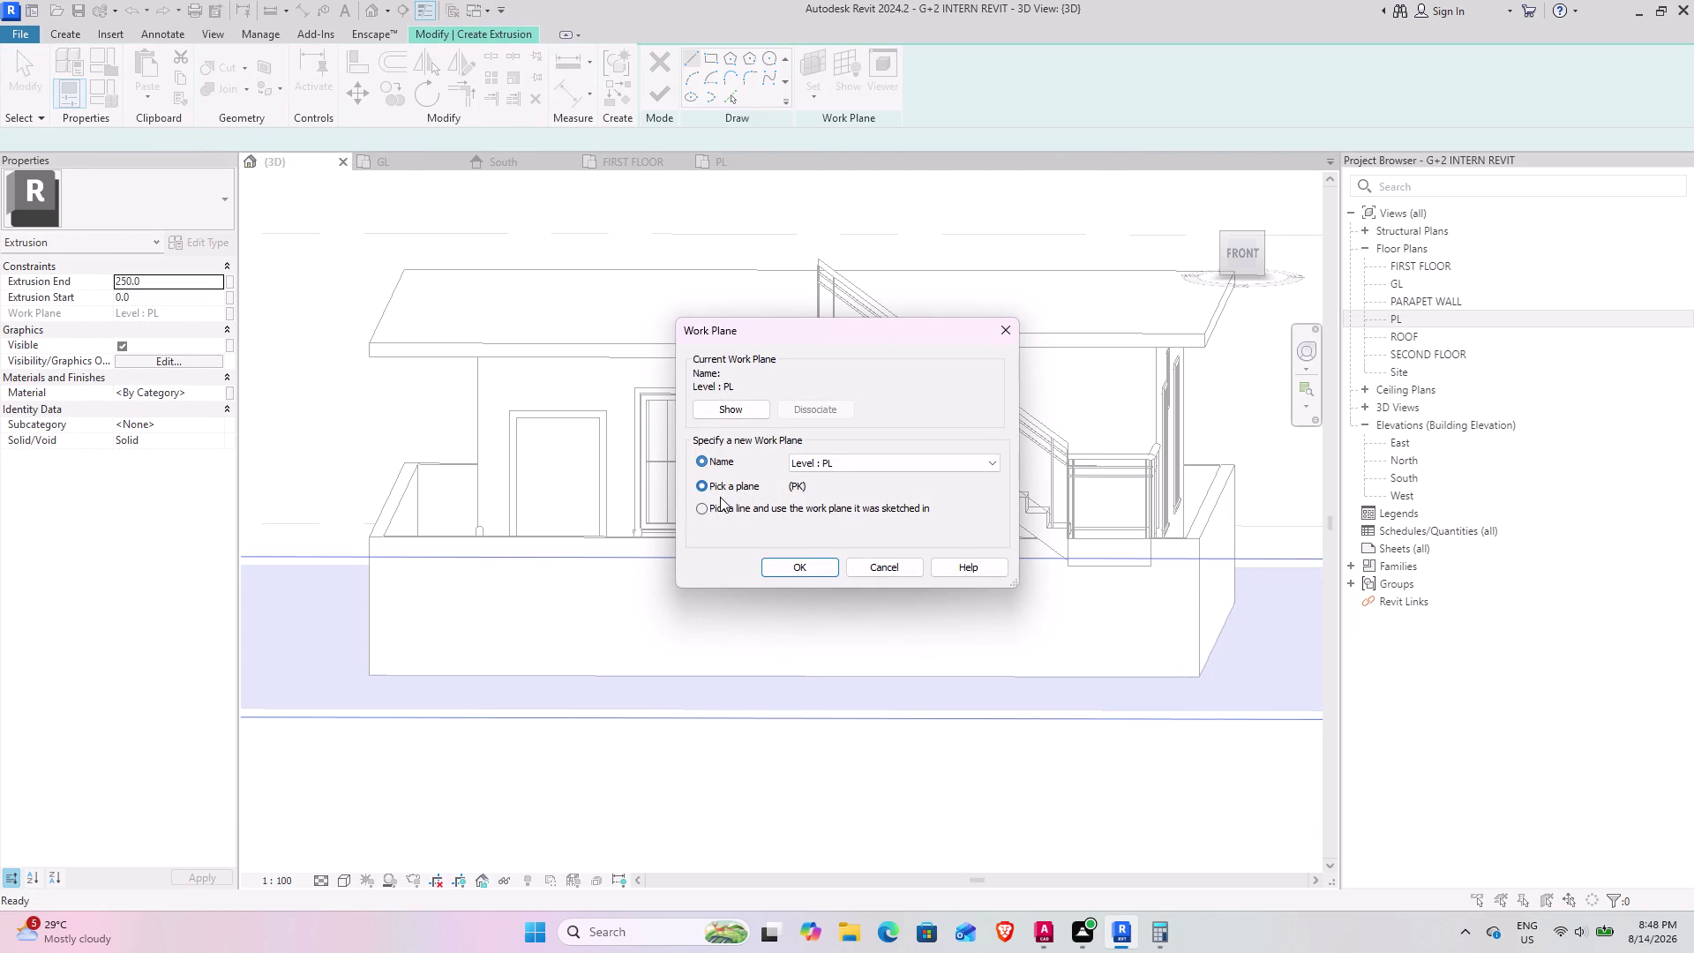
click(802, 569)
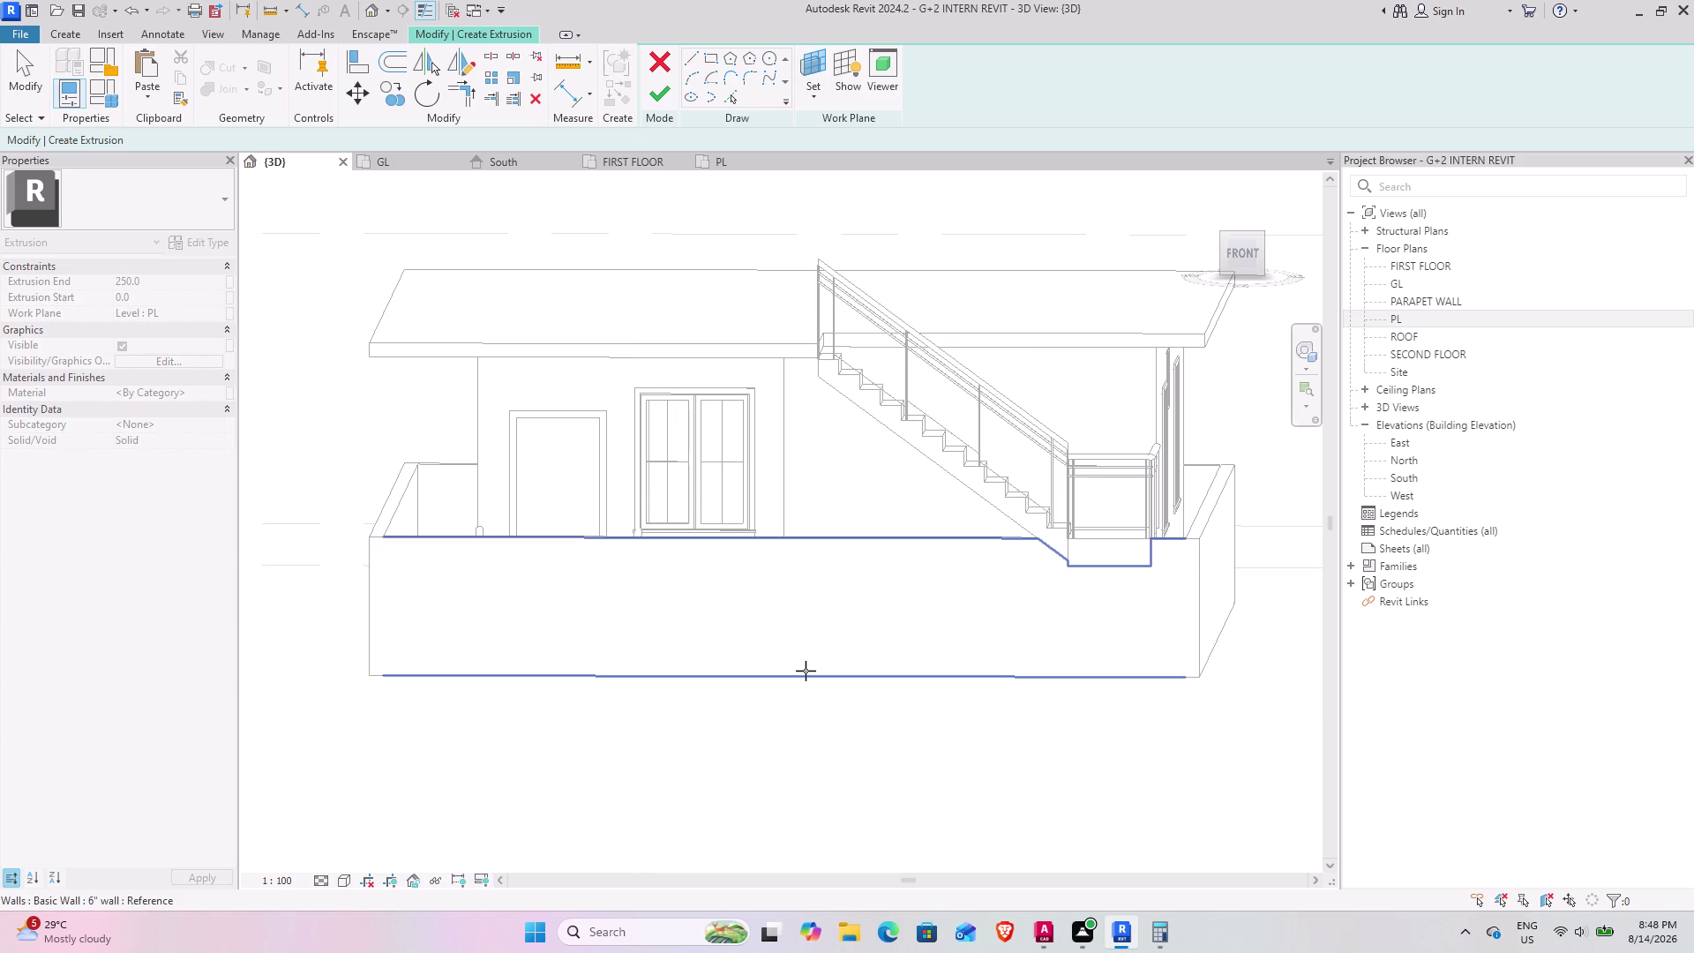
middle_drag(760, 715, 773, 778)
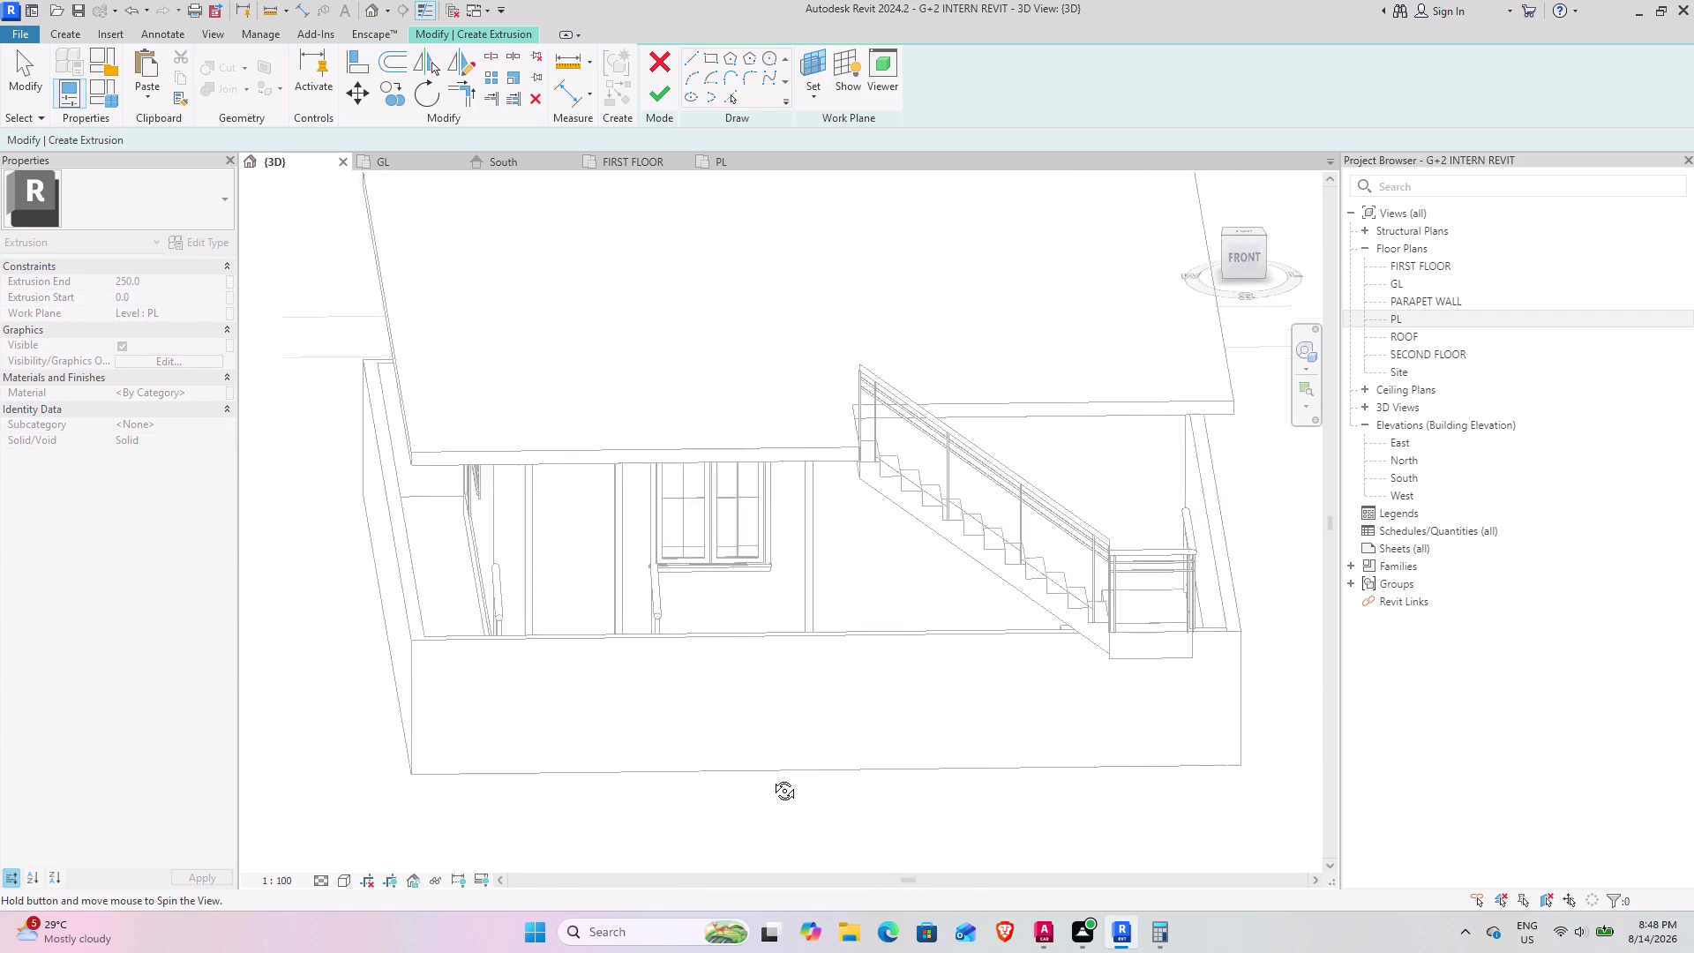
middle_drag(773, 778, 752, 787)
scroll(down, 3)
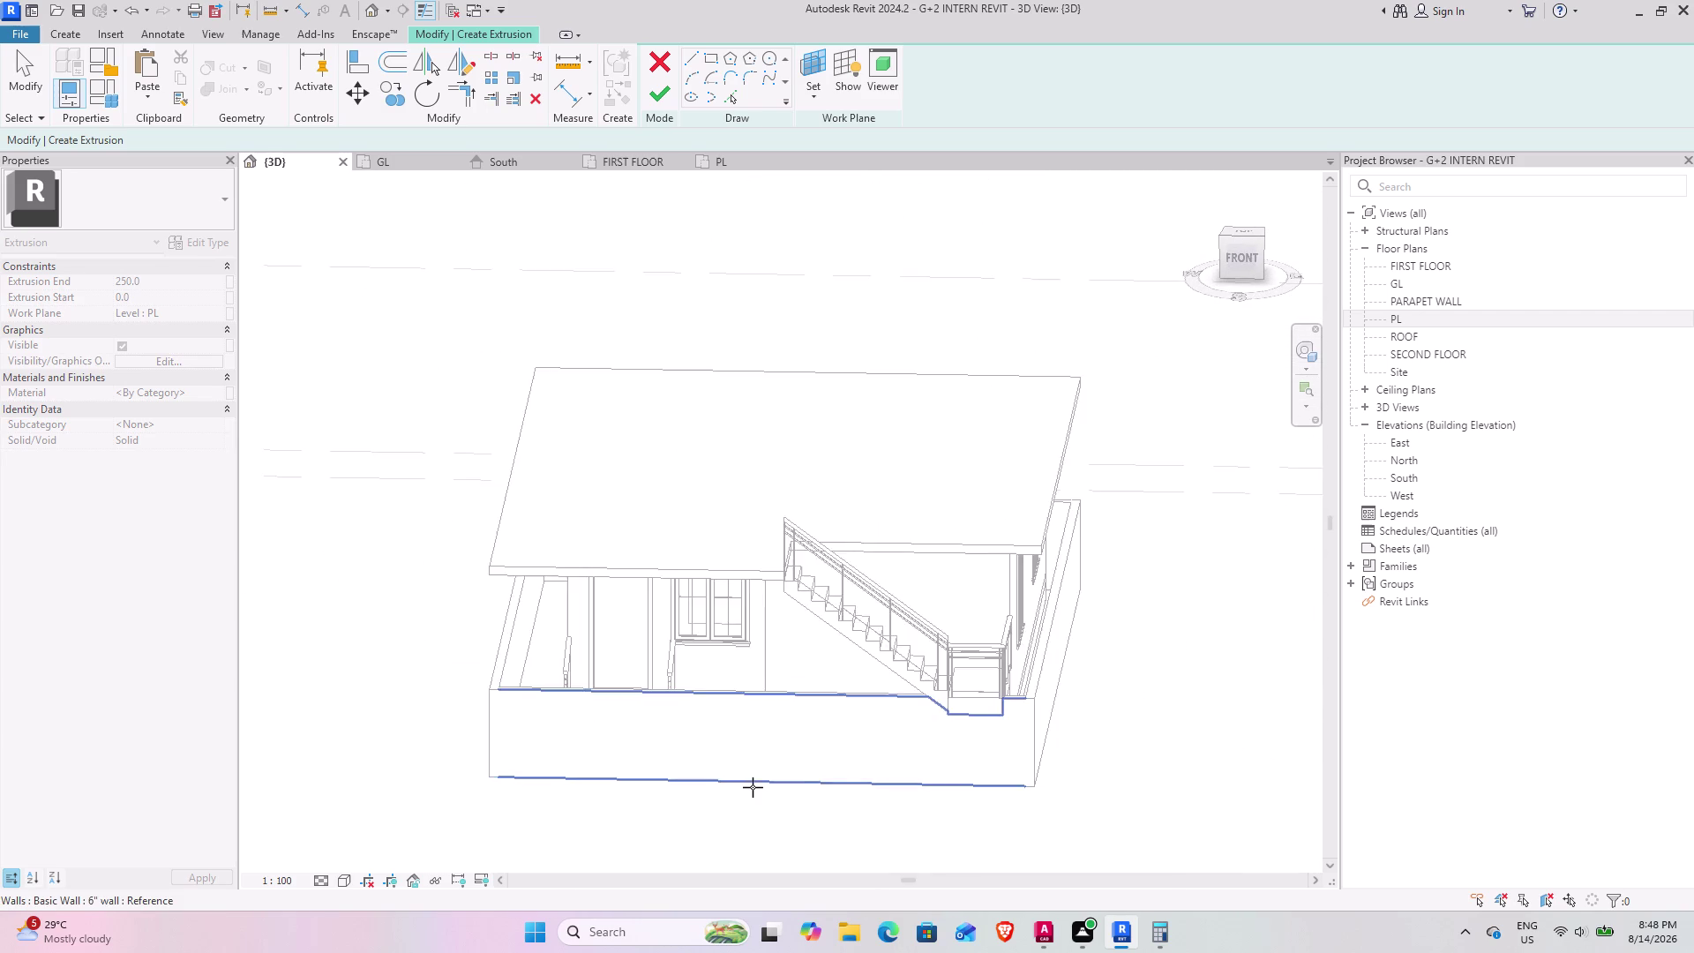
scroll(down, 3)
middle_drag(832, 755, 853, 740)
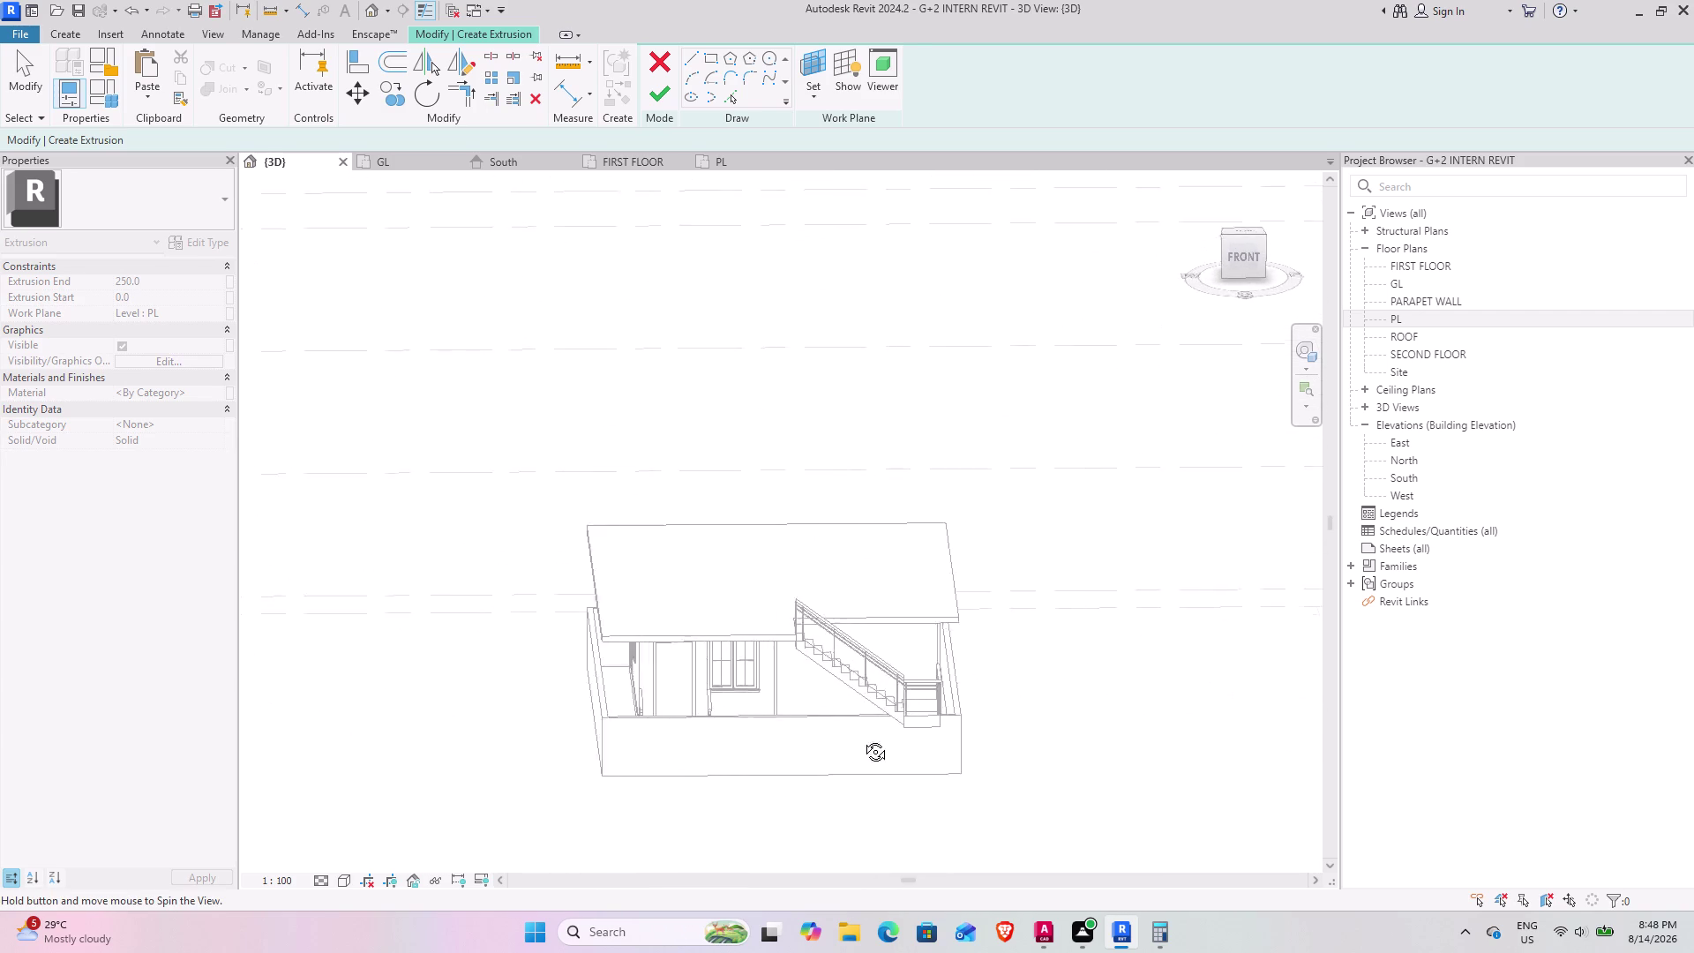
middle_drag(853, 739, 871, 731)
middle_drag(715, 712, 684, 684)
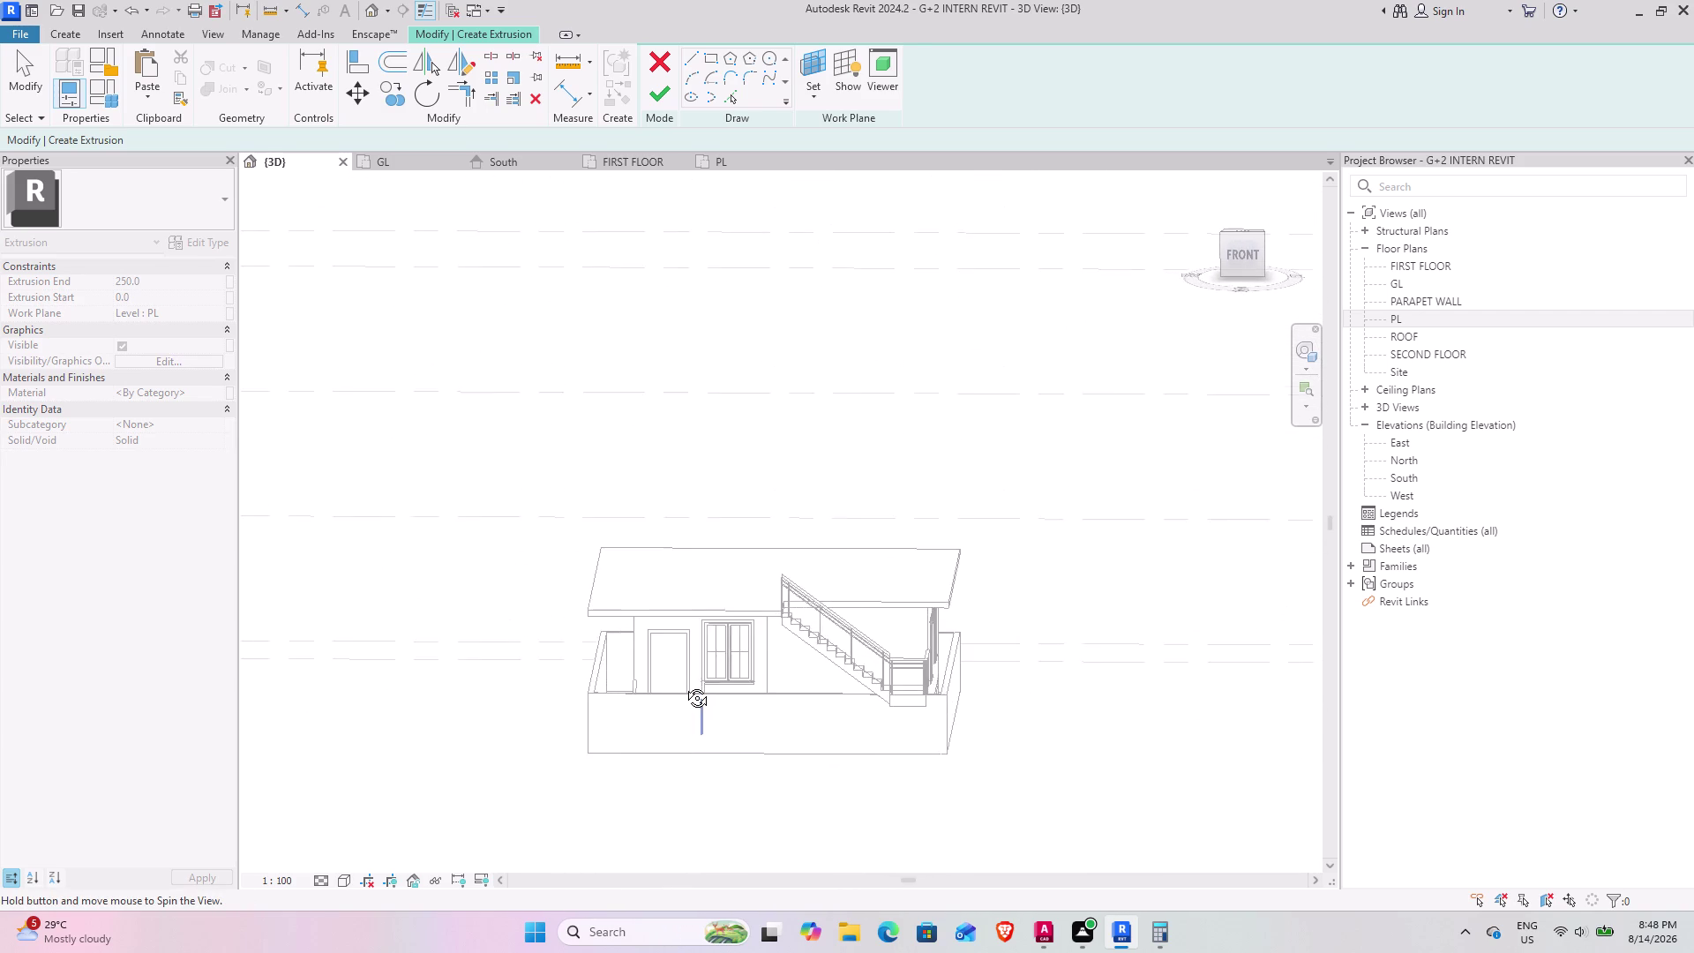
middle_drag(684, 685, 673, 693)
click(651, 699)
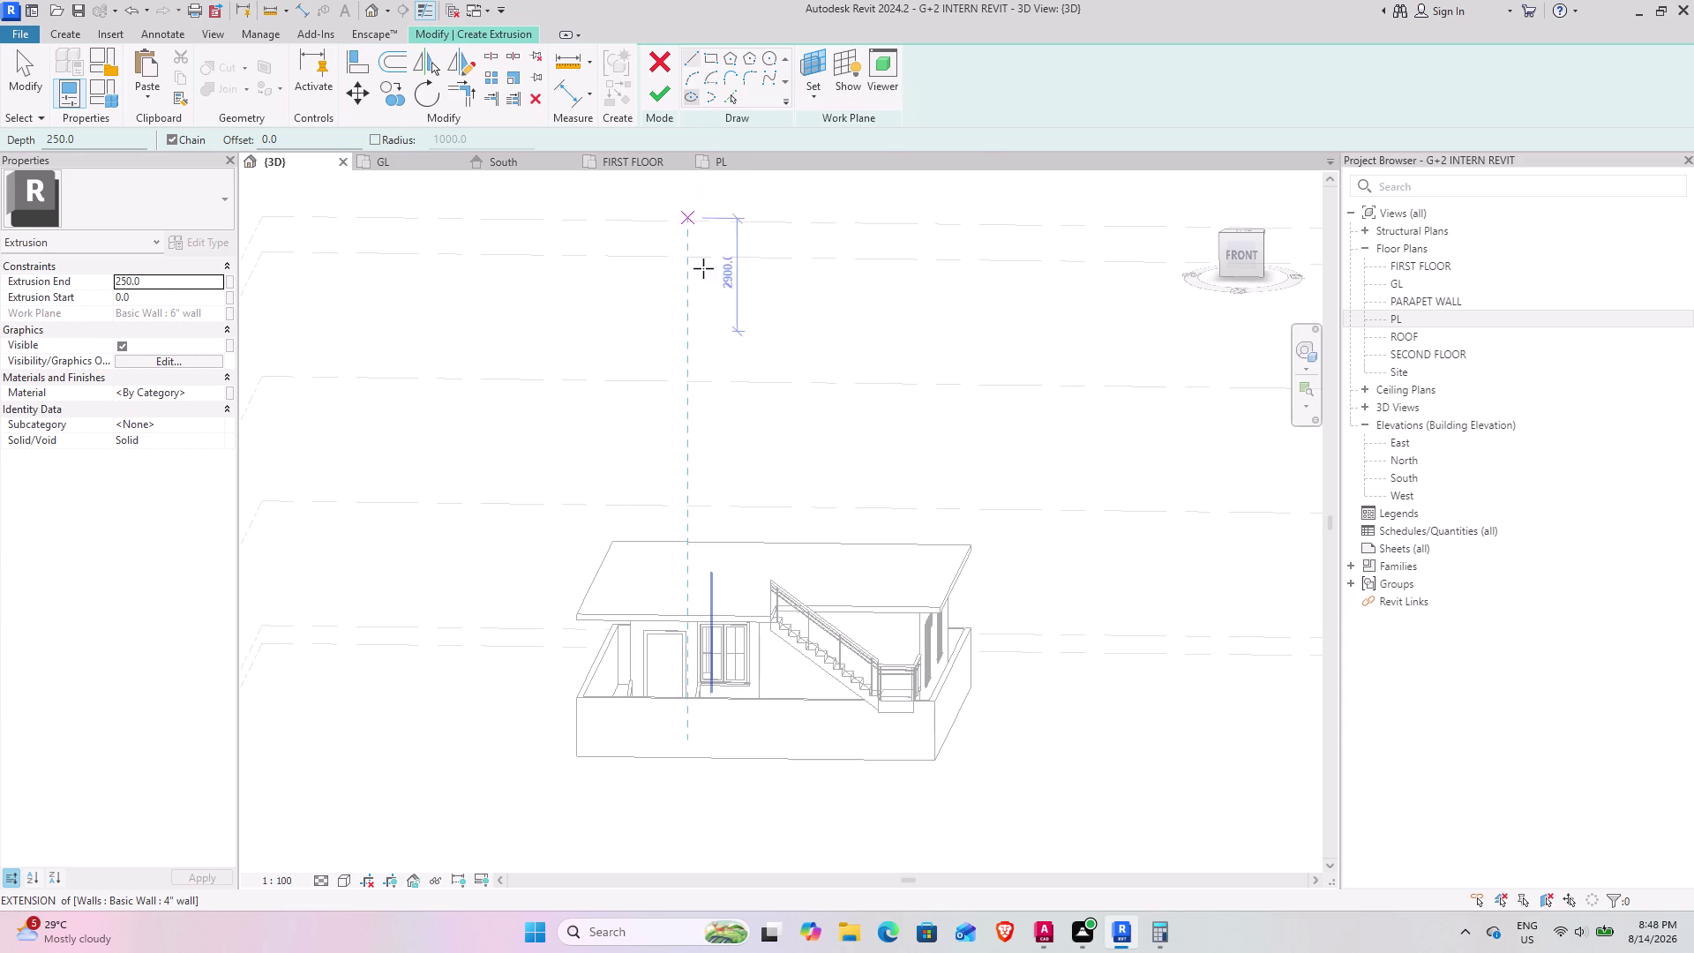
Stop sketching and abandon the extrusion sketch.
key(Escape)
key(Escape)
key(Escape)
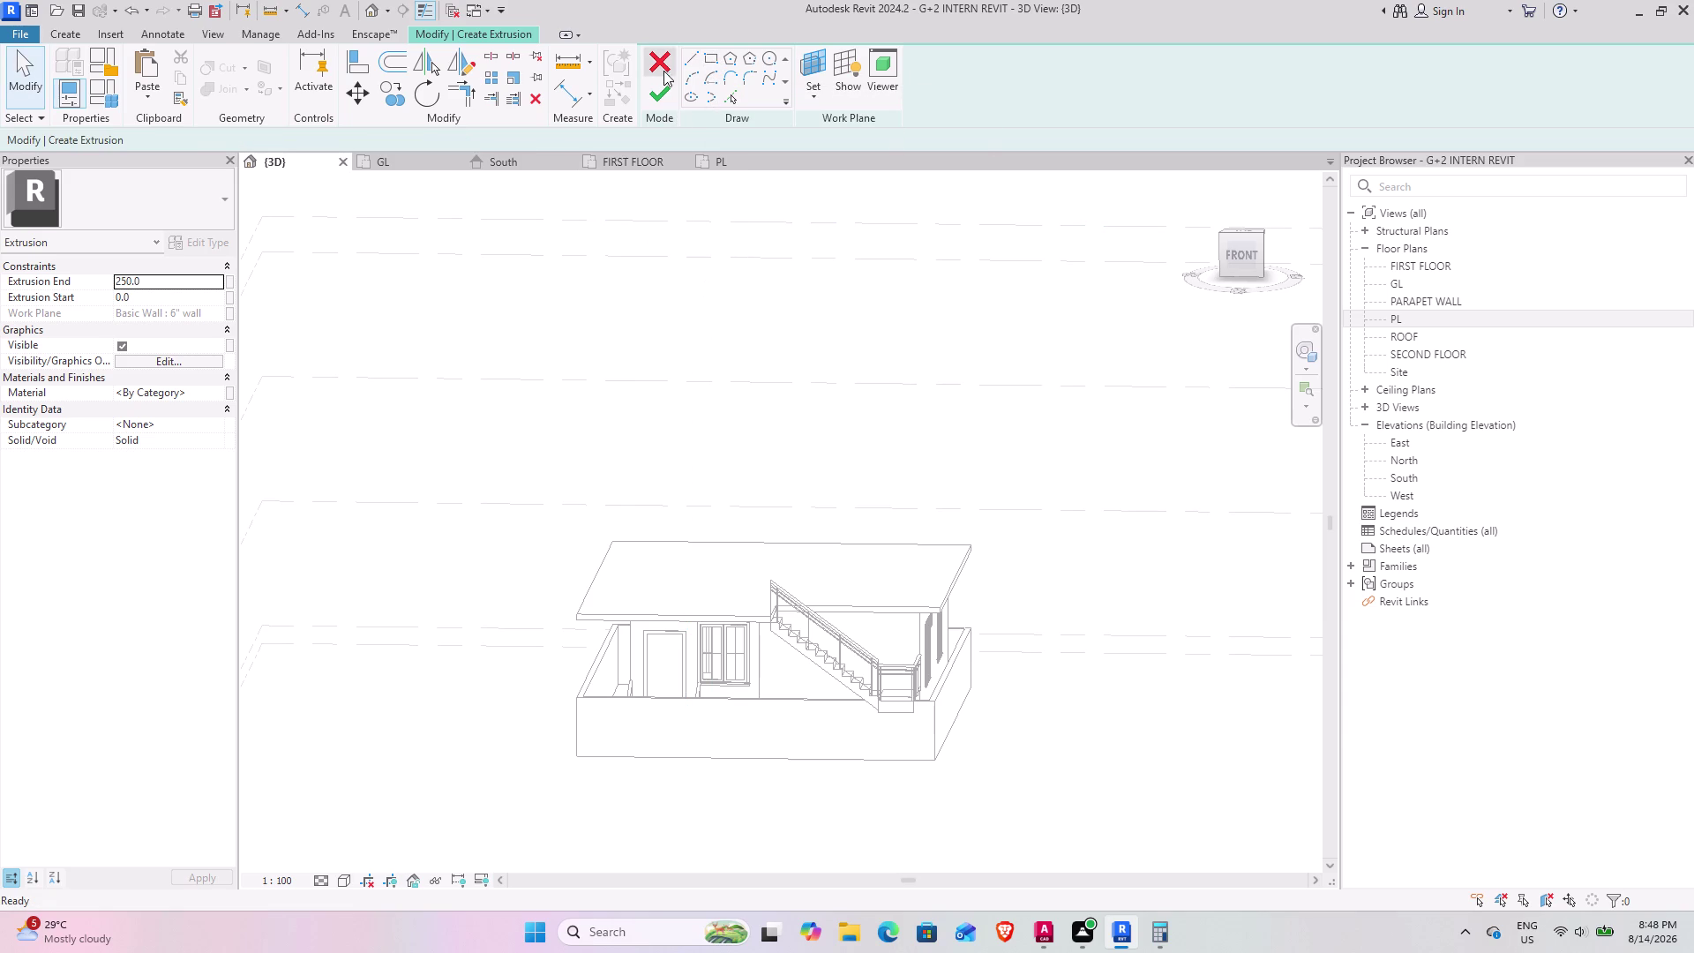
click(663, 62)
click(874, 483)
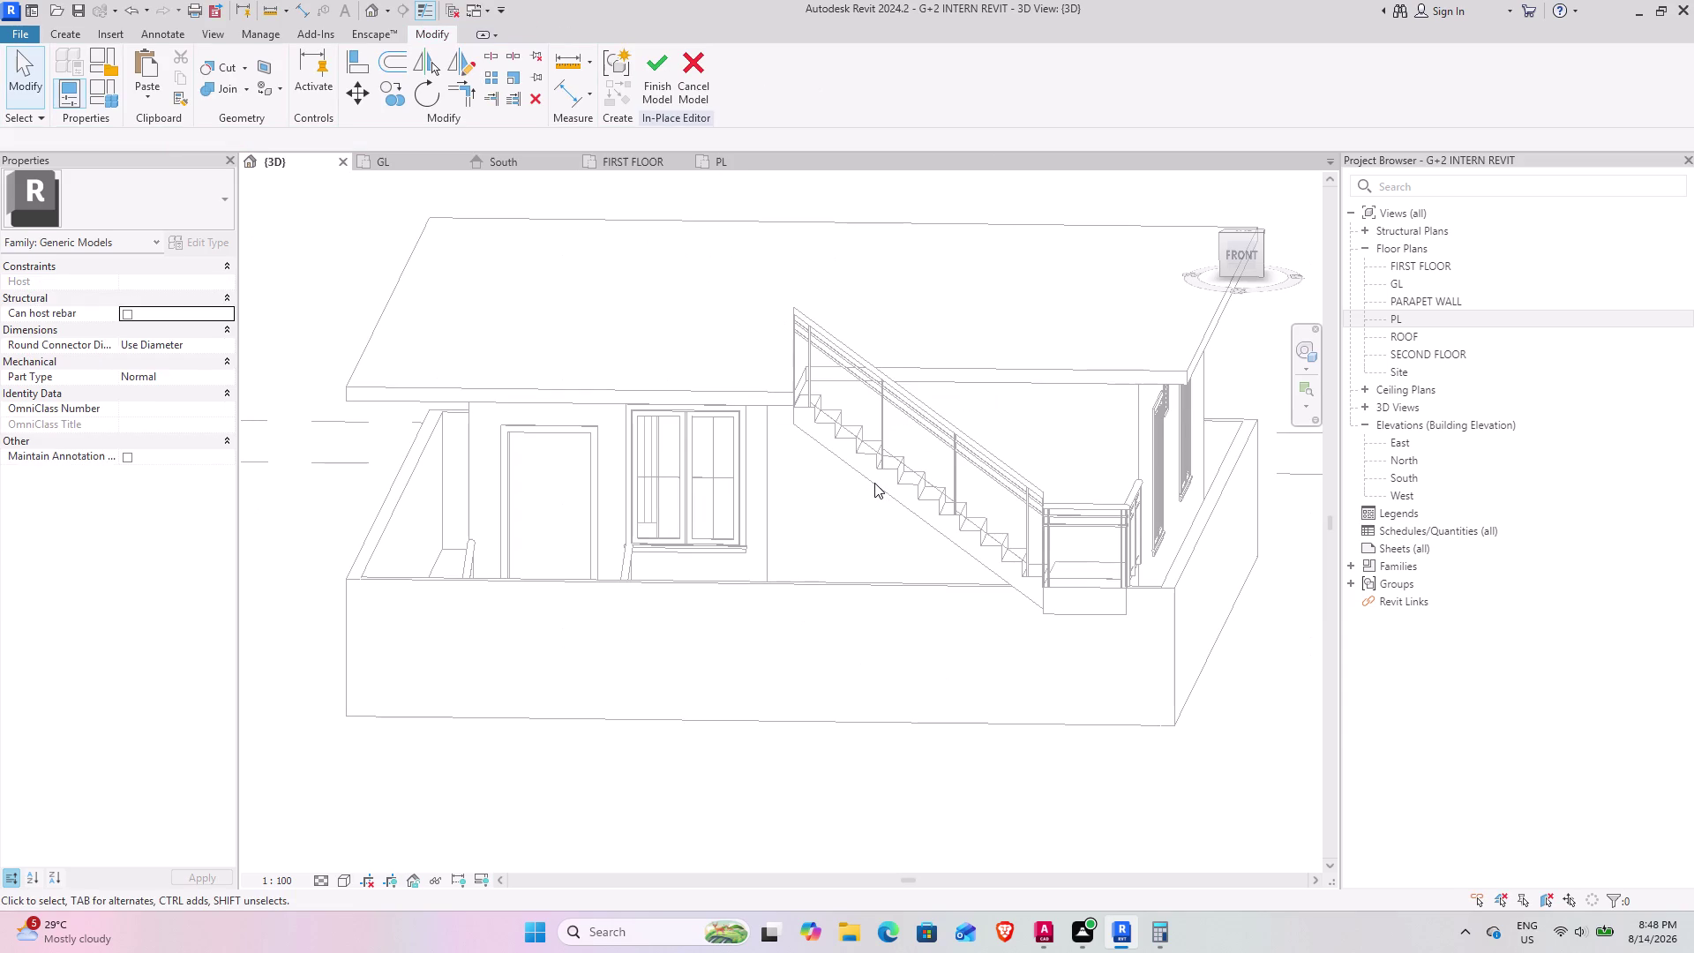
Orbit around the model and exit the in-place model editor.
scroll(down, 3)
middle_drag(718, 573, 777, 547)
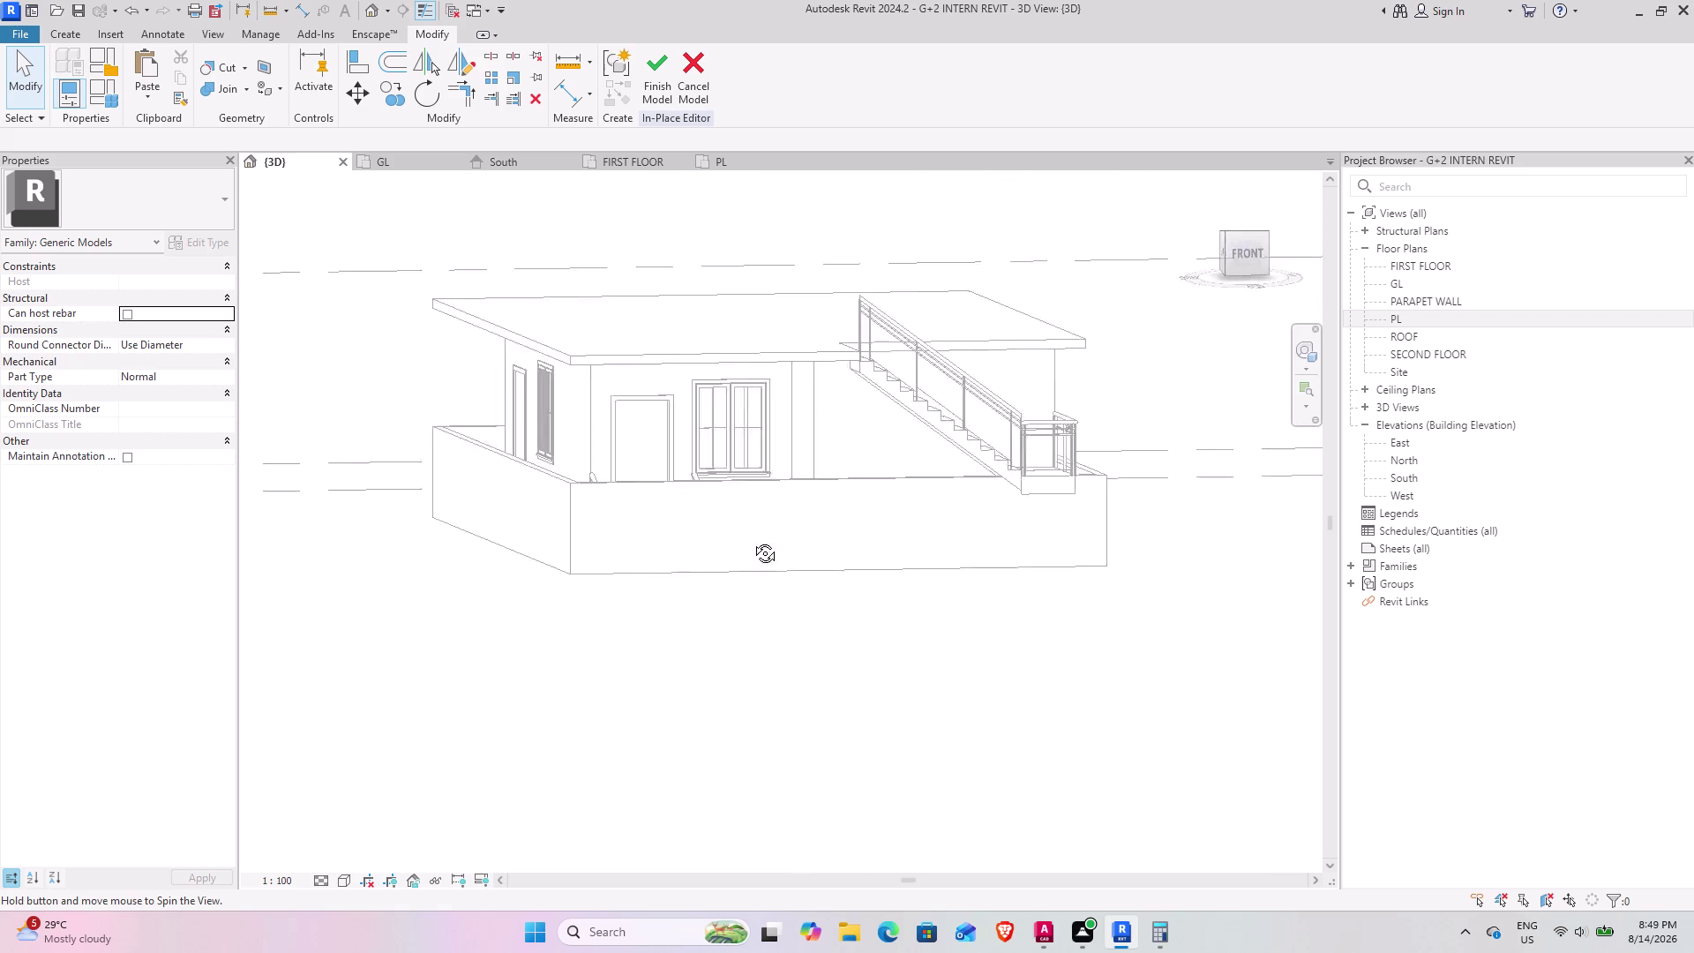
middle_drag(777, 547, 728, 578)
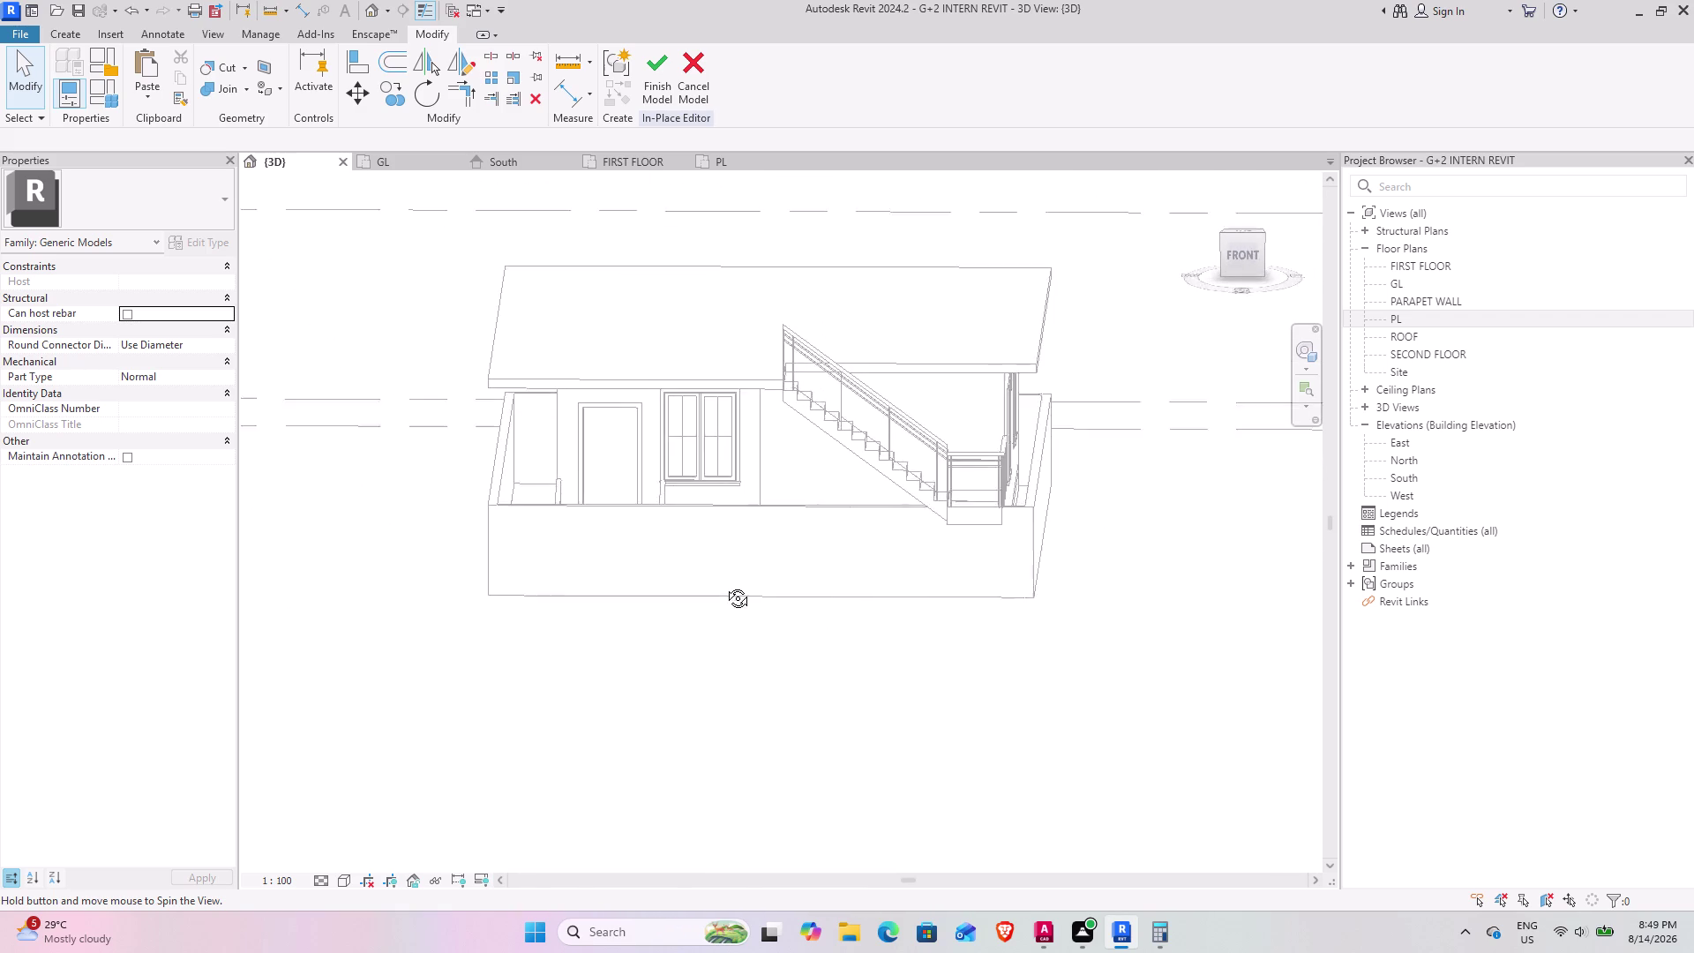
middle_drag(728, 578, 666, 551)
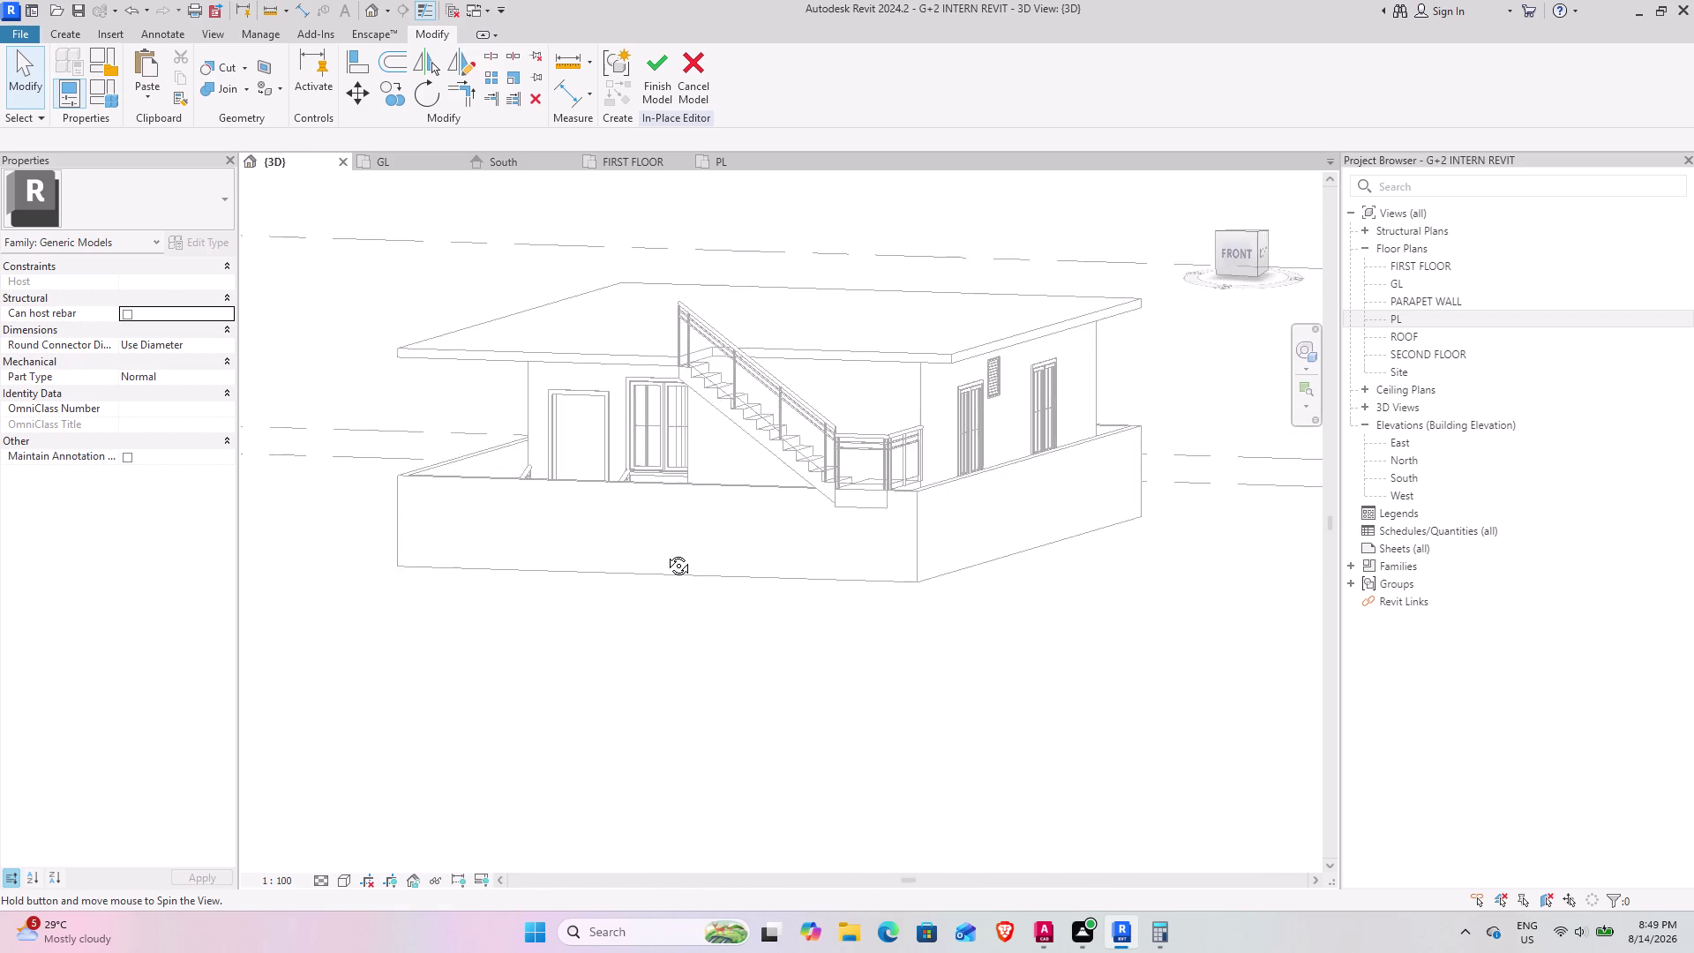
middle_drag(666, 552, 677, 604)
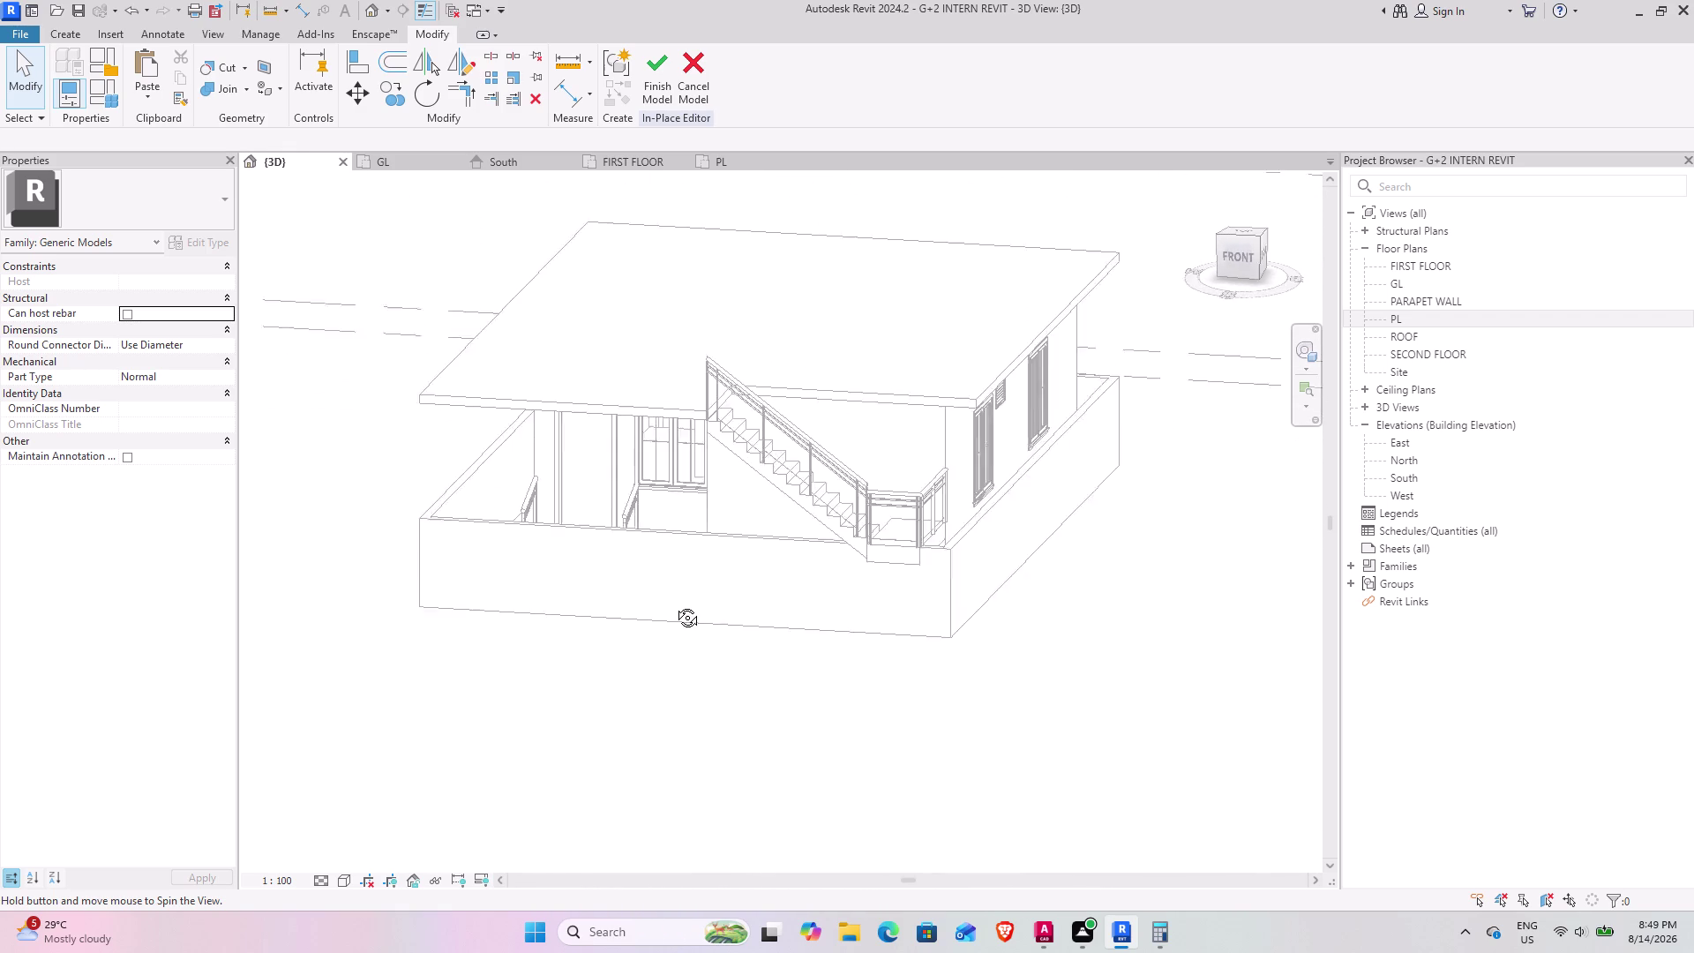
middle_drag(677, 604, 653, 637)
middle_drag(461, 613, 472, 688)
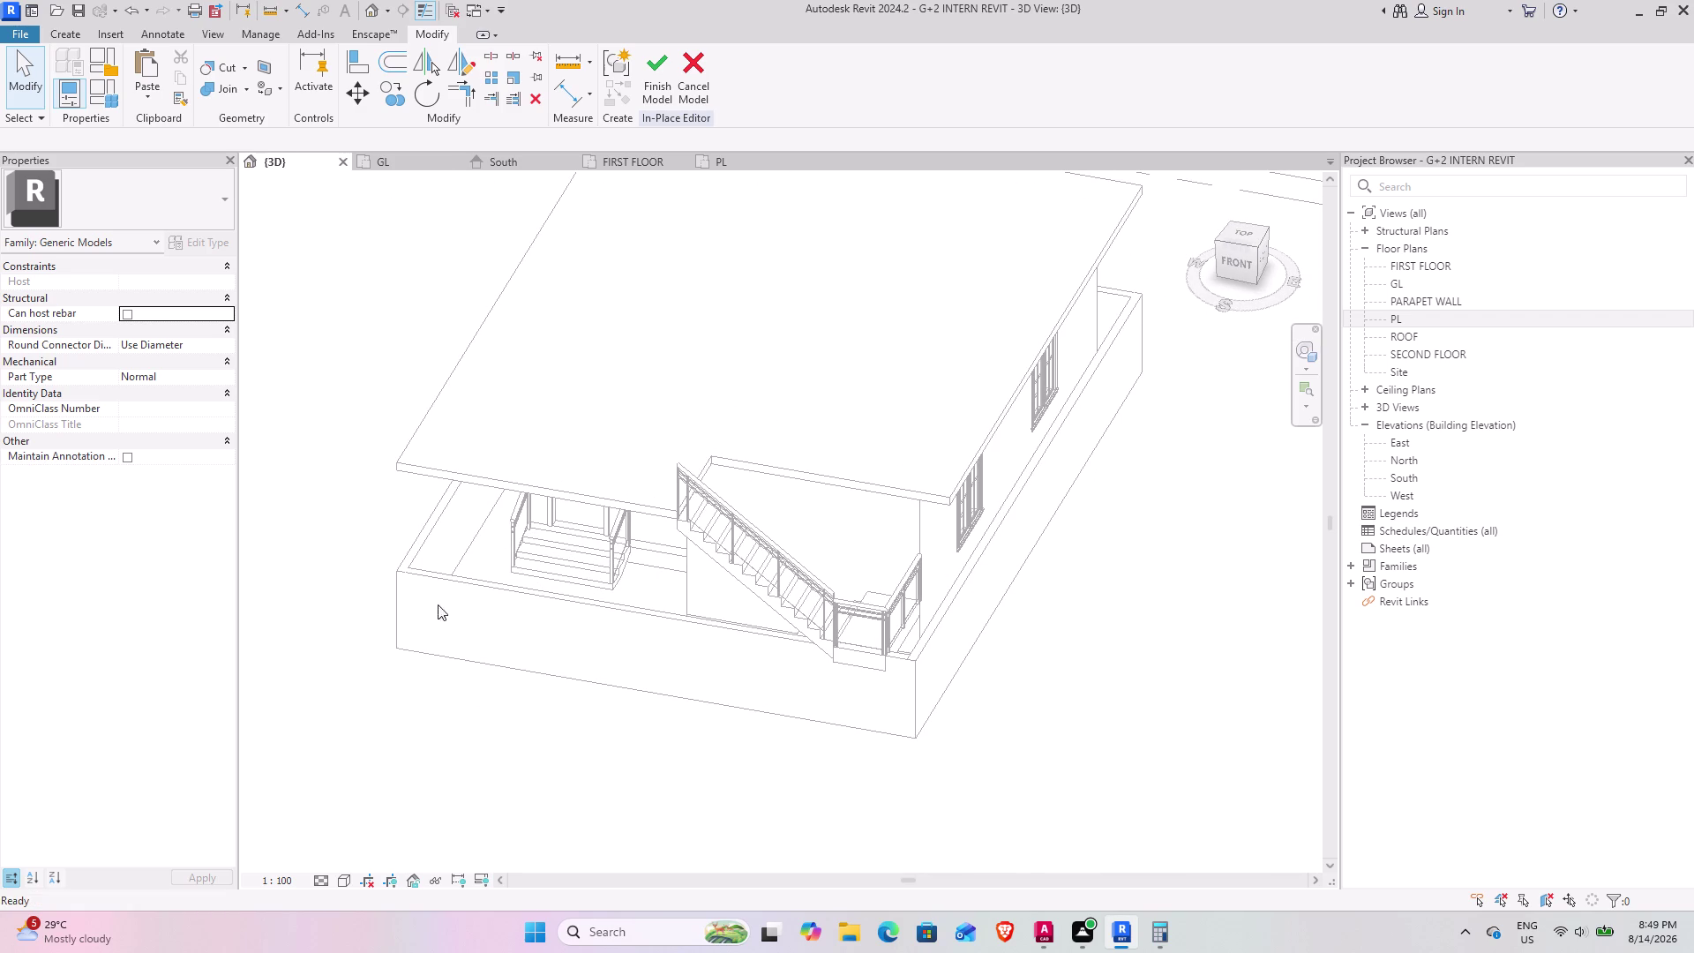
click(692, 67)
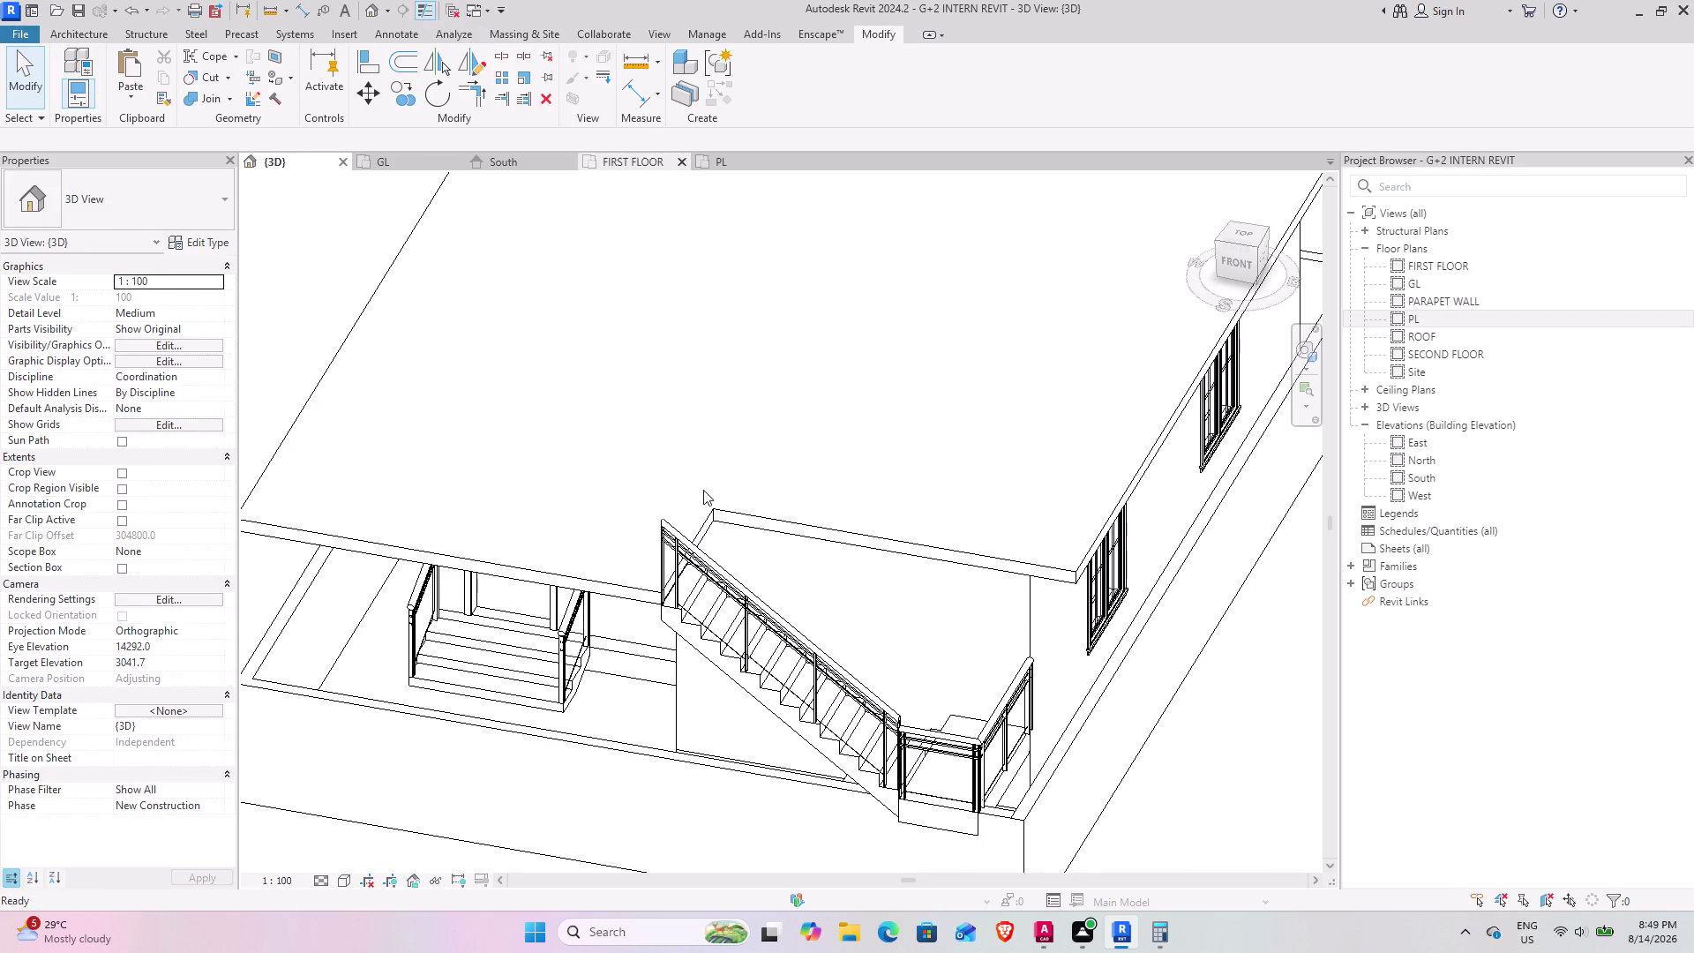
Reposition the 3D view and select the front compound wall.
scroll(down, 3)
middle_drag(544, 622, 673, 503)
click(737, 623)
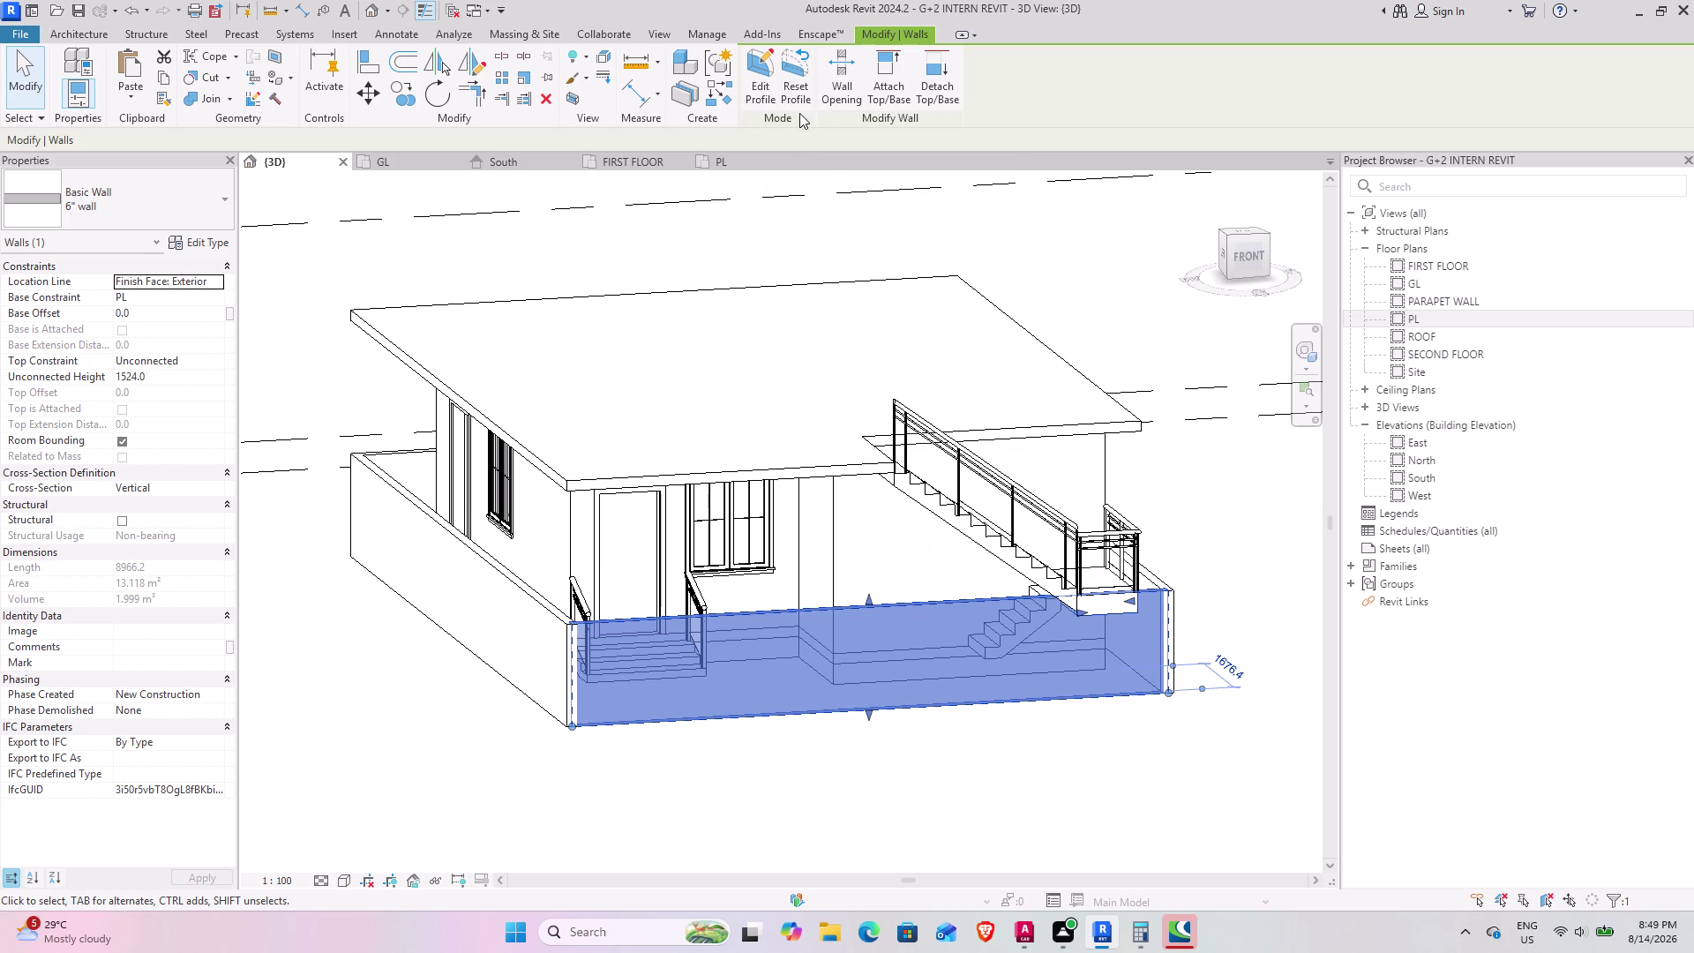
Orbit toward the front wall, then move from the PL plan to the GL plan.
middle_drag(779, 193, 711, 138)
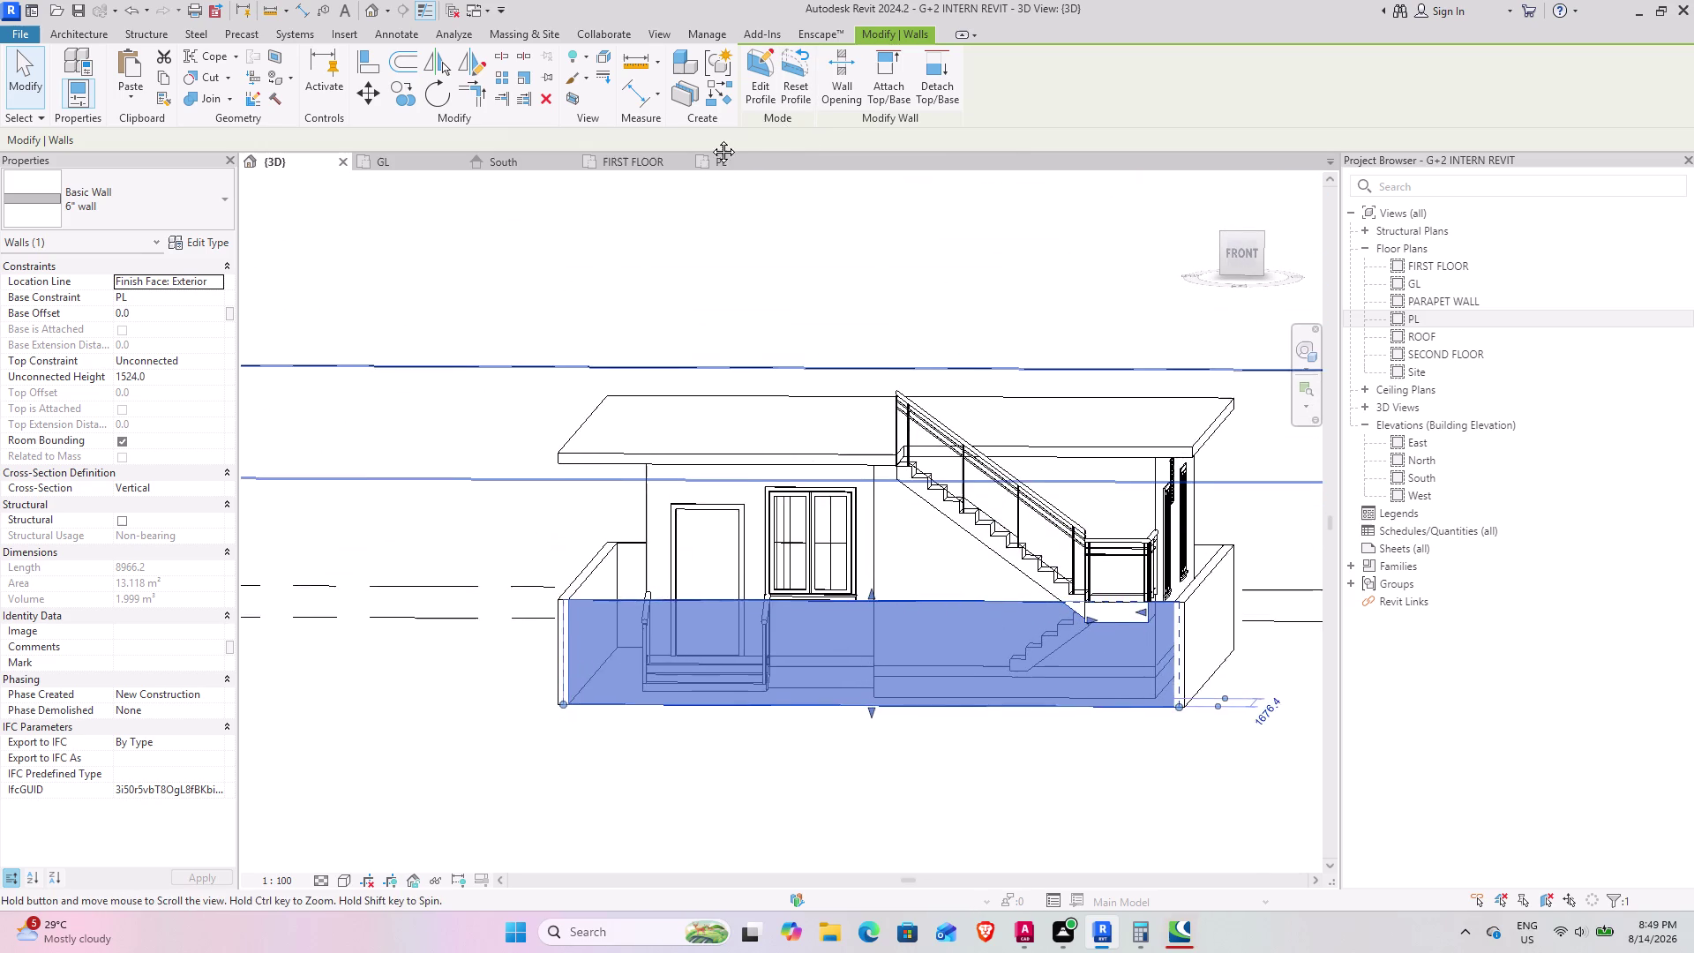
middle_drag(710, 138, 692, 193)
middle_drag(687, 256, 682, 283)
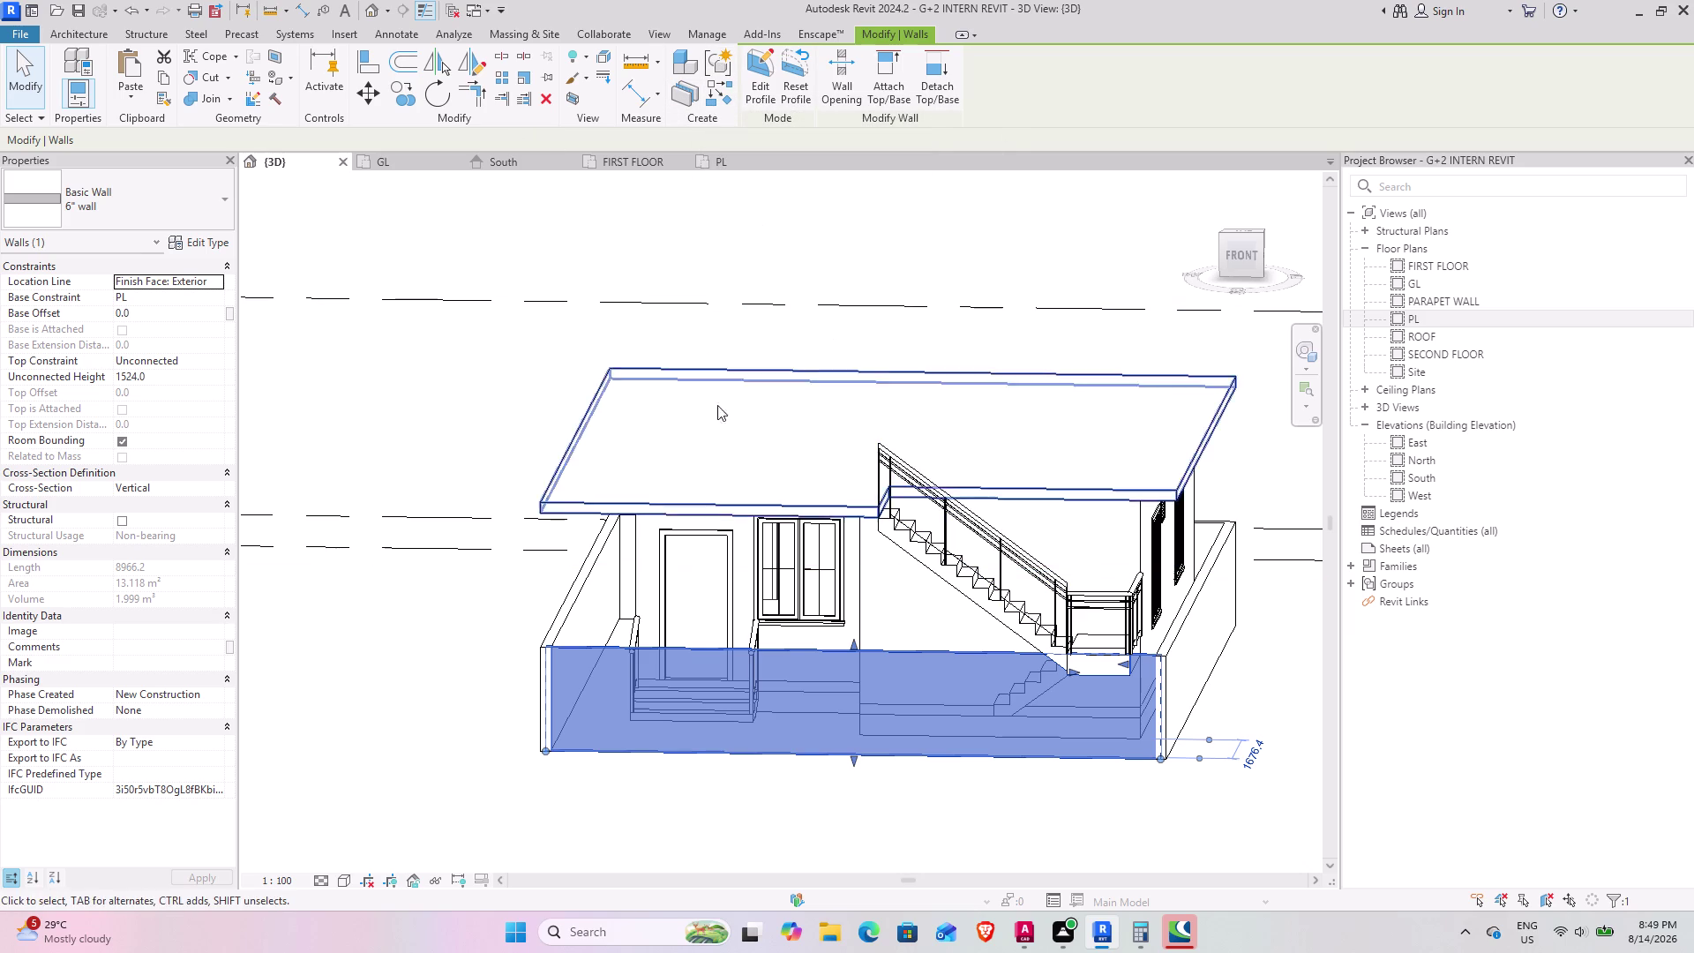
click(719, 159)
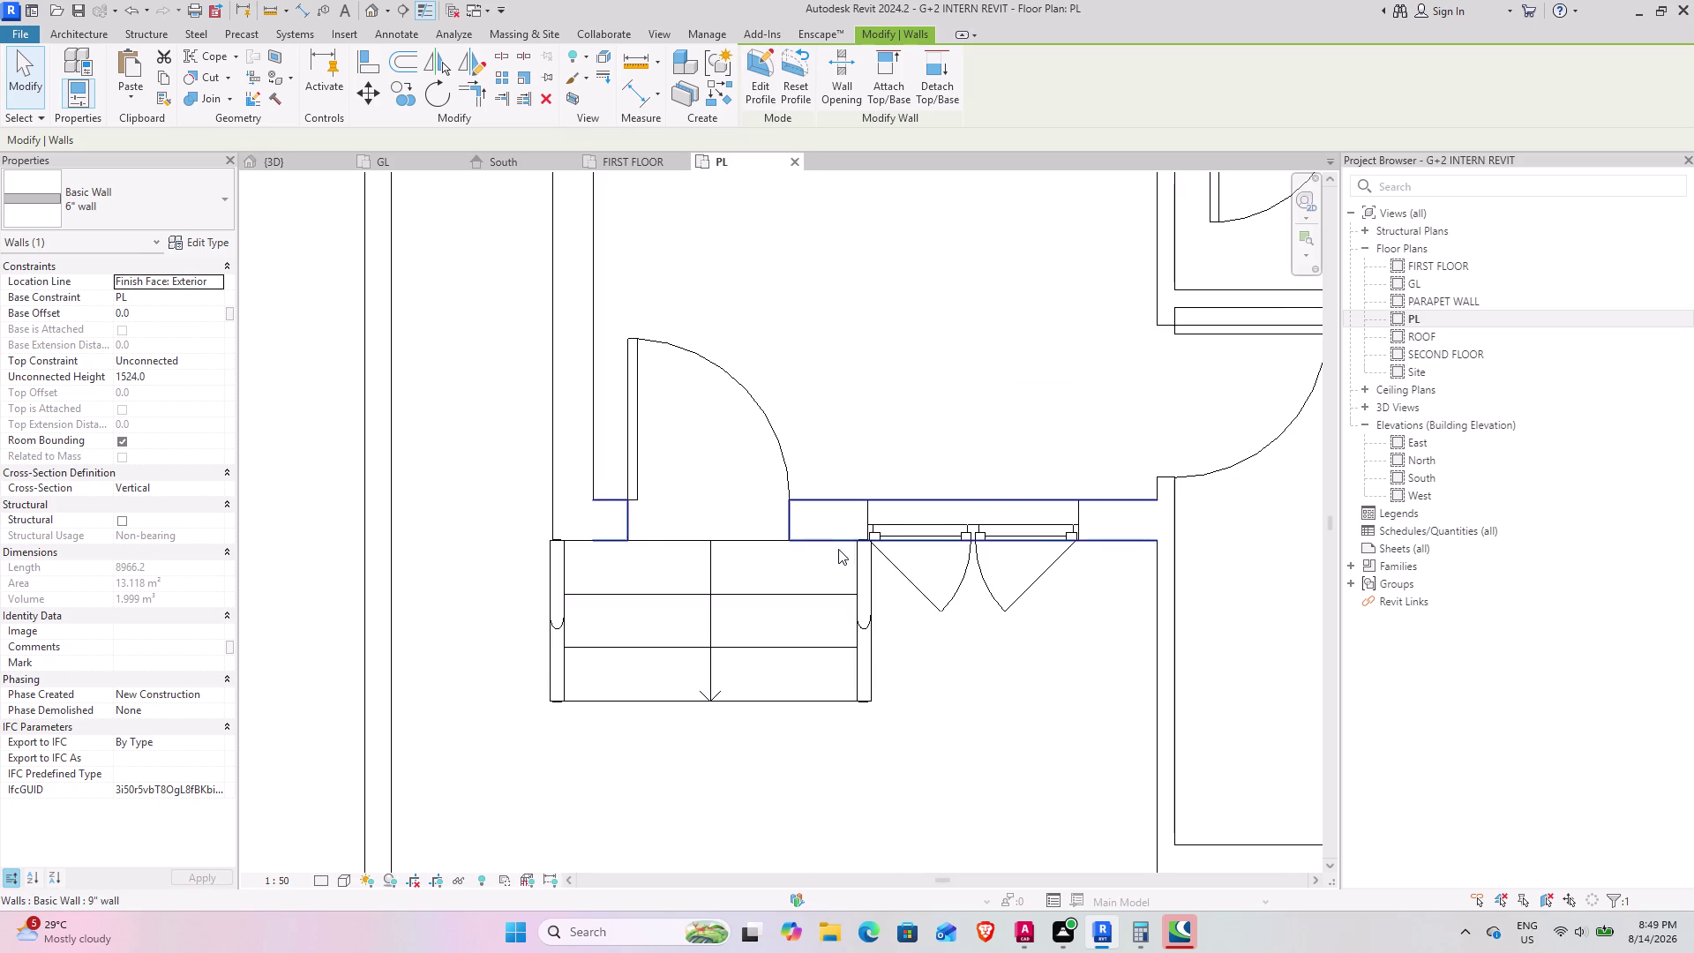
scroll(down, 3)
middle_drag(856, 557, 854, 407)
click(853, 647)
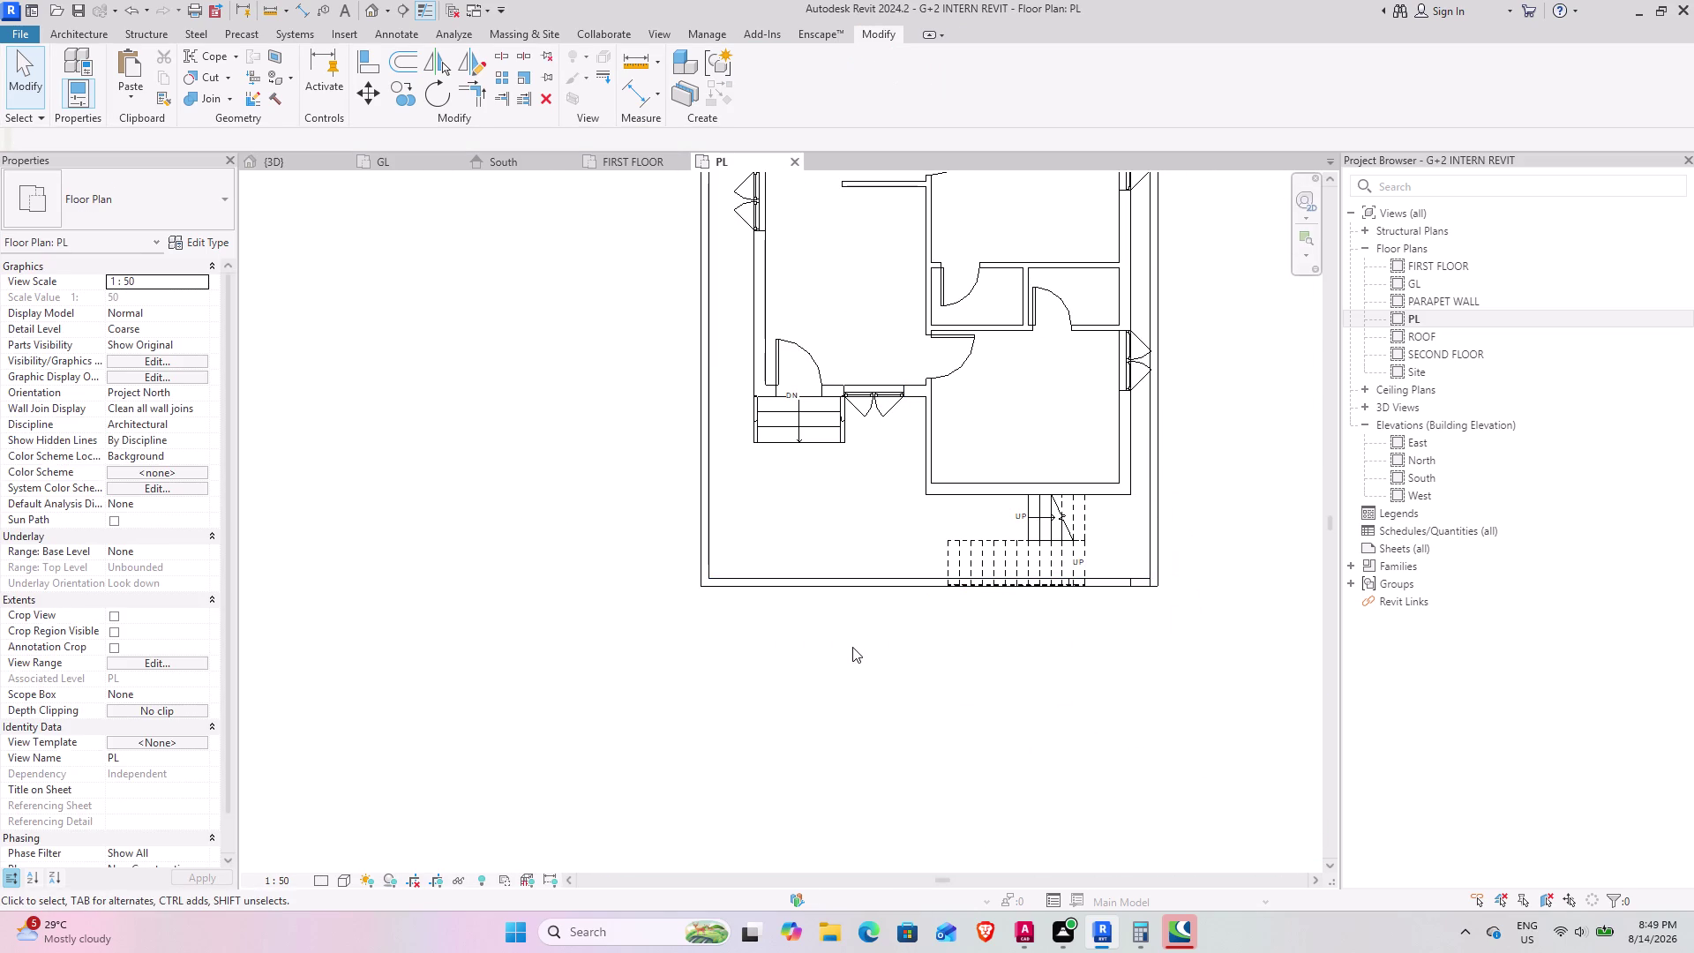
click(412, 158)
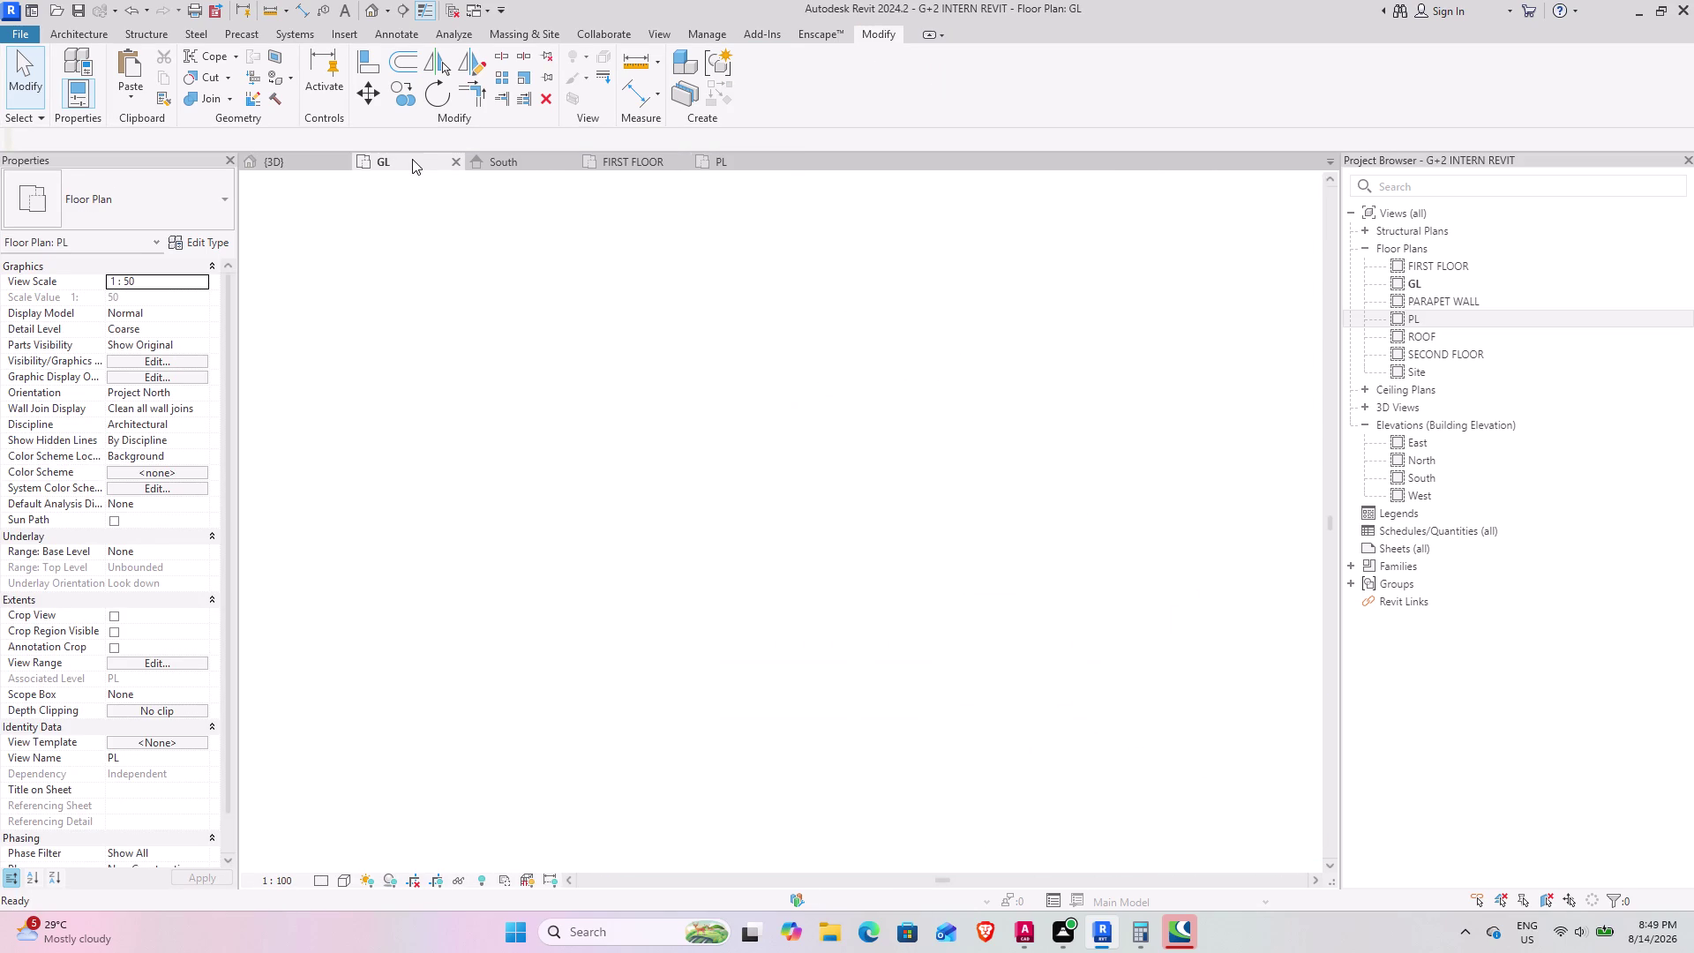
Select the front compound wall and shorten it to leave a gap.
scroll(down, 3)
middle_drag(726, 544, 784, 230)
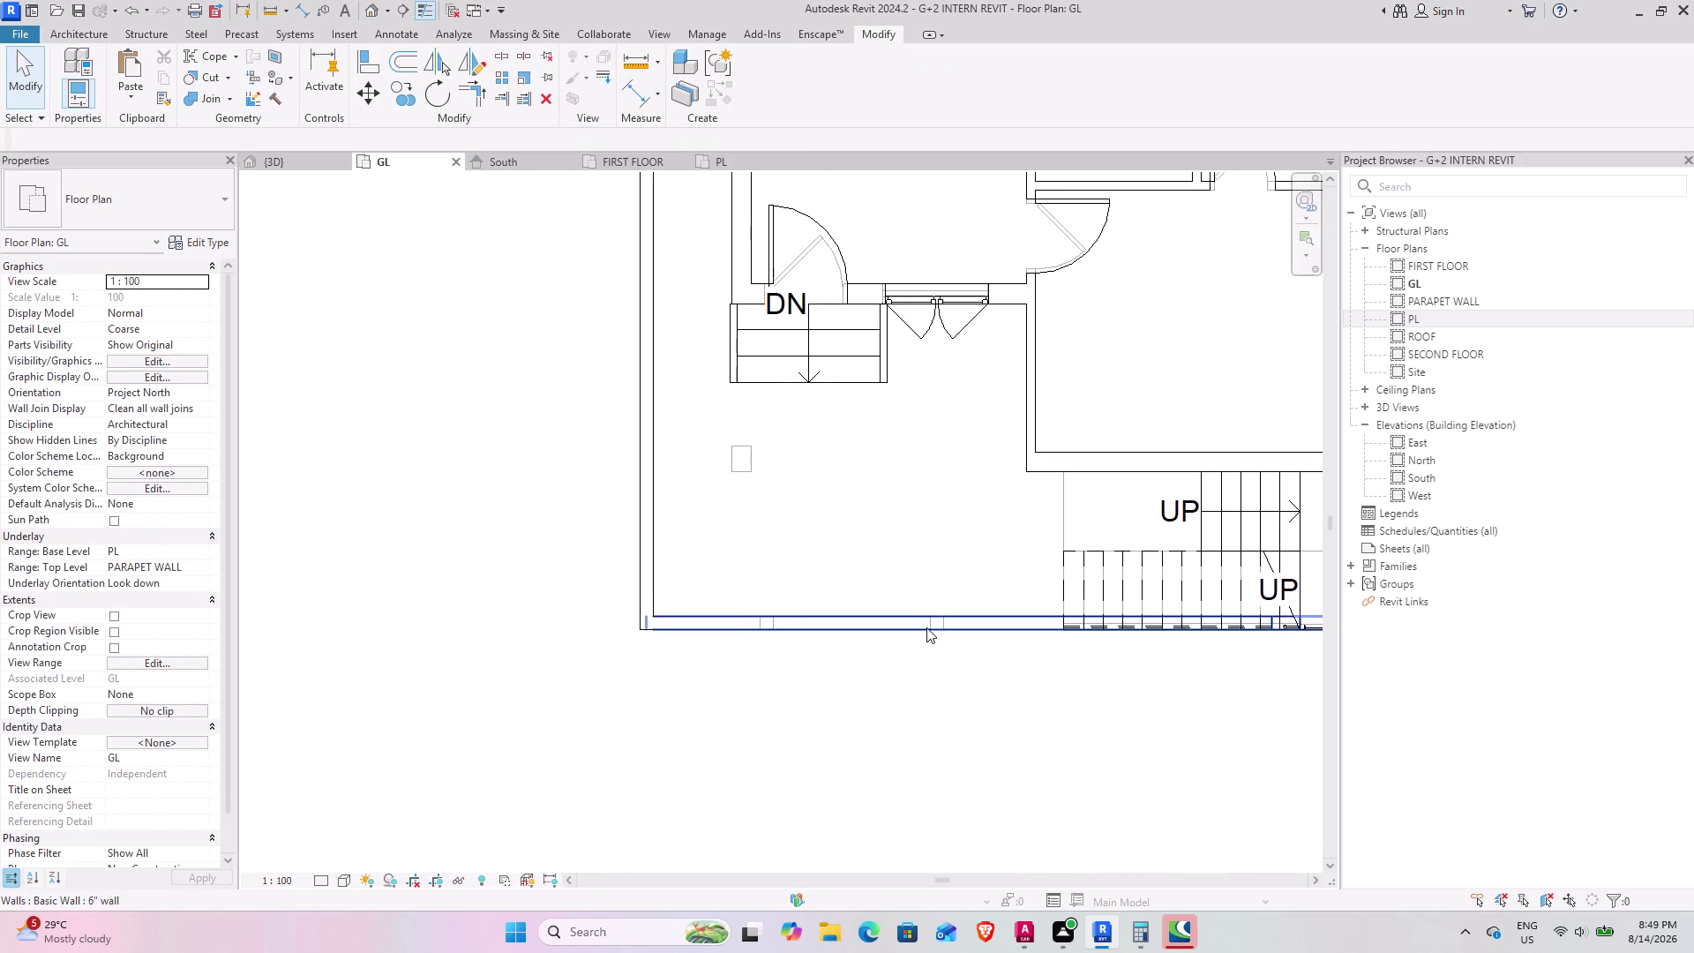
scroll(up, 3)
click(893, 622)
middle_drag(1039, 602, 942, 581)
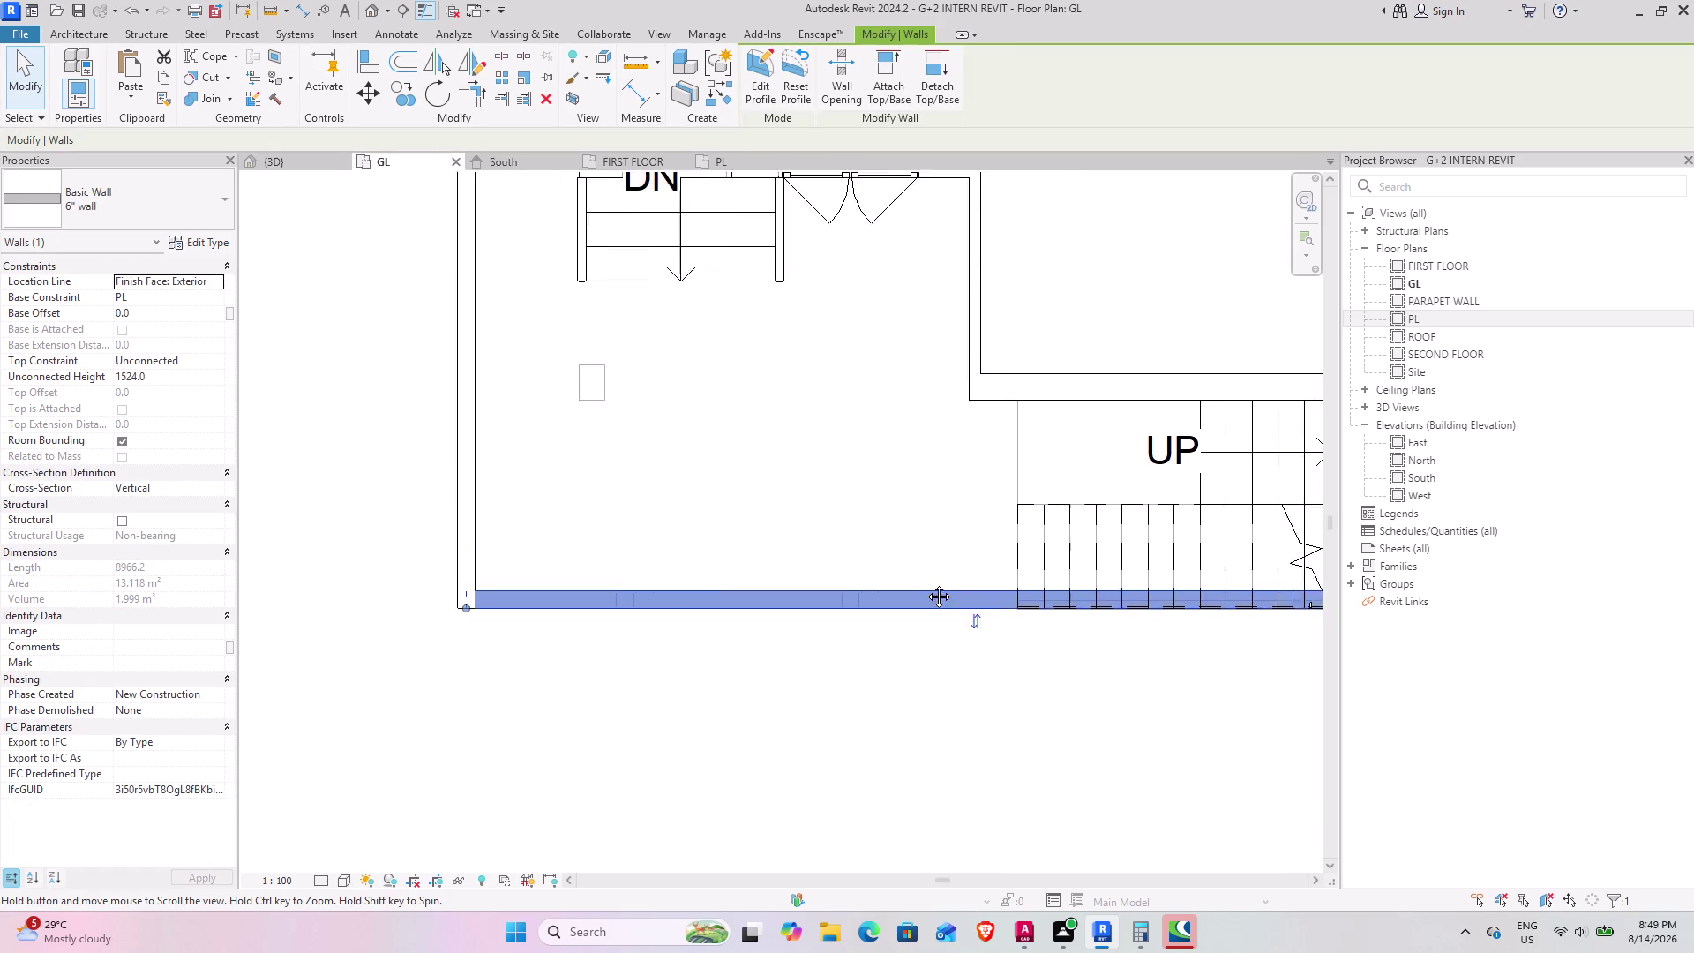
middle_drag(942, 582, 815, 594)
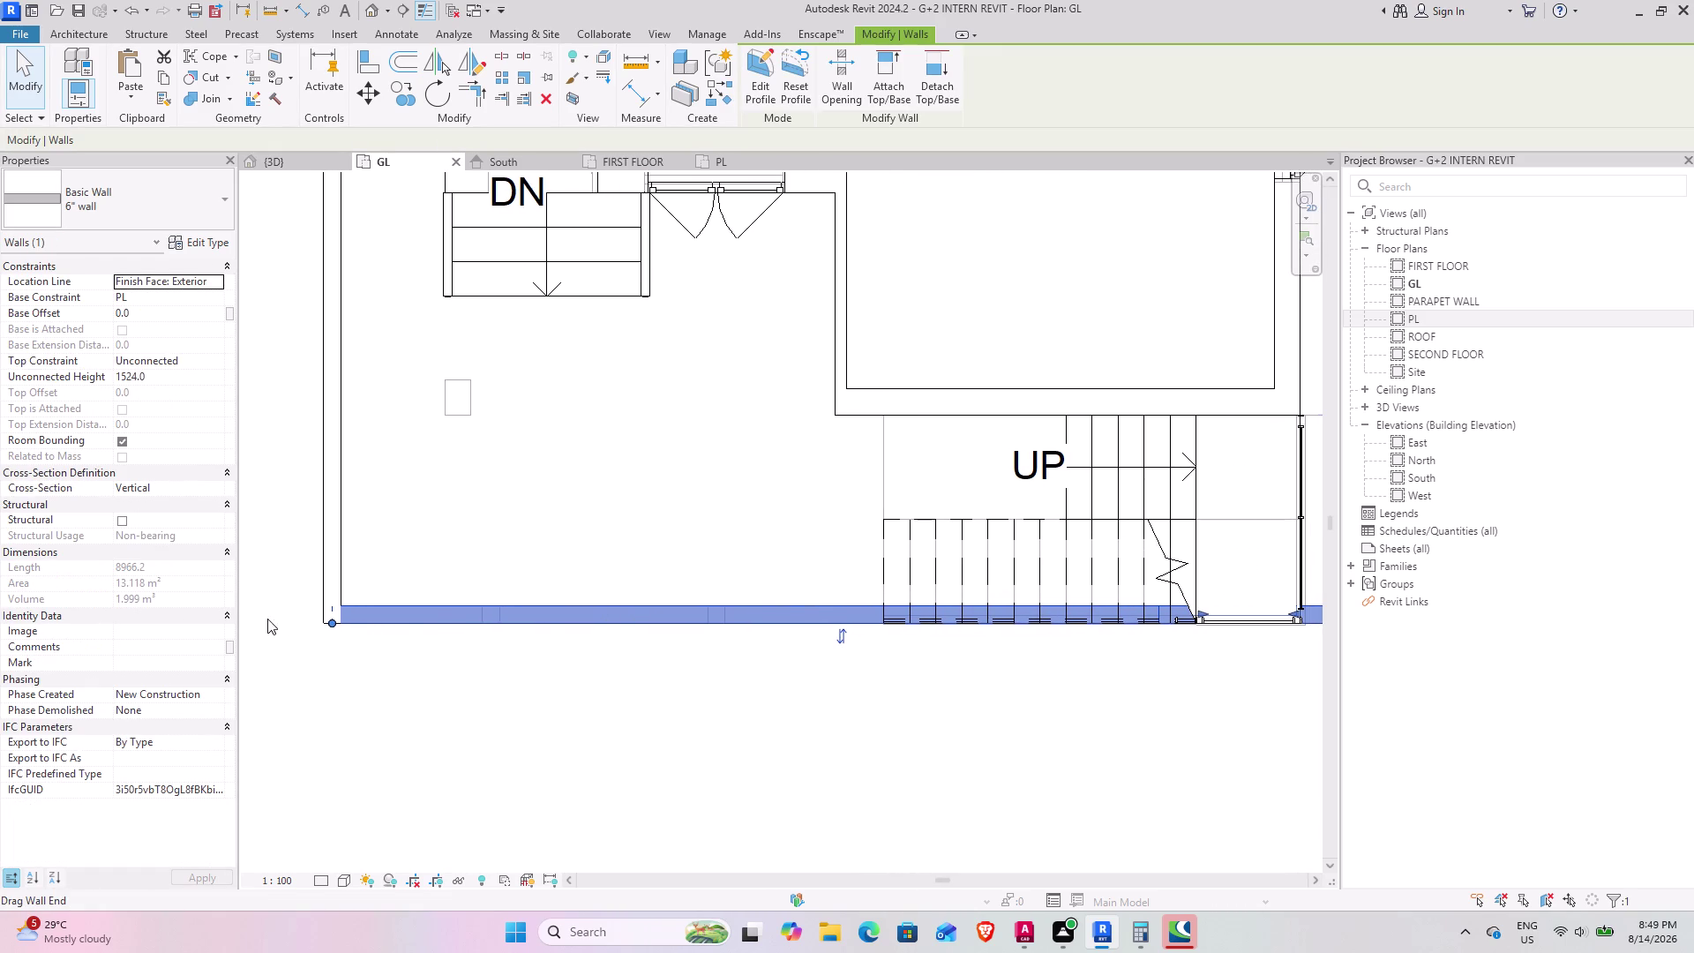
scroll(up, 3)
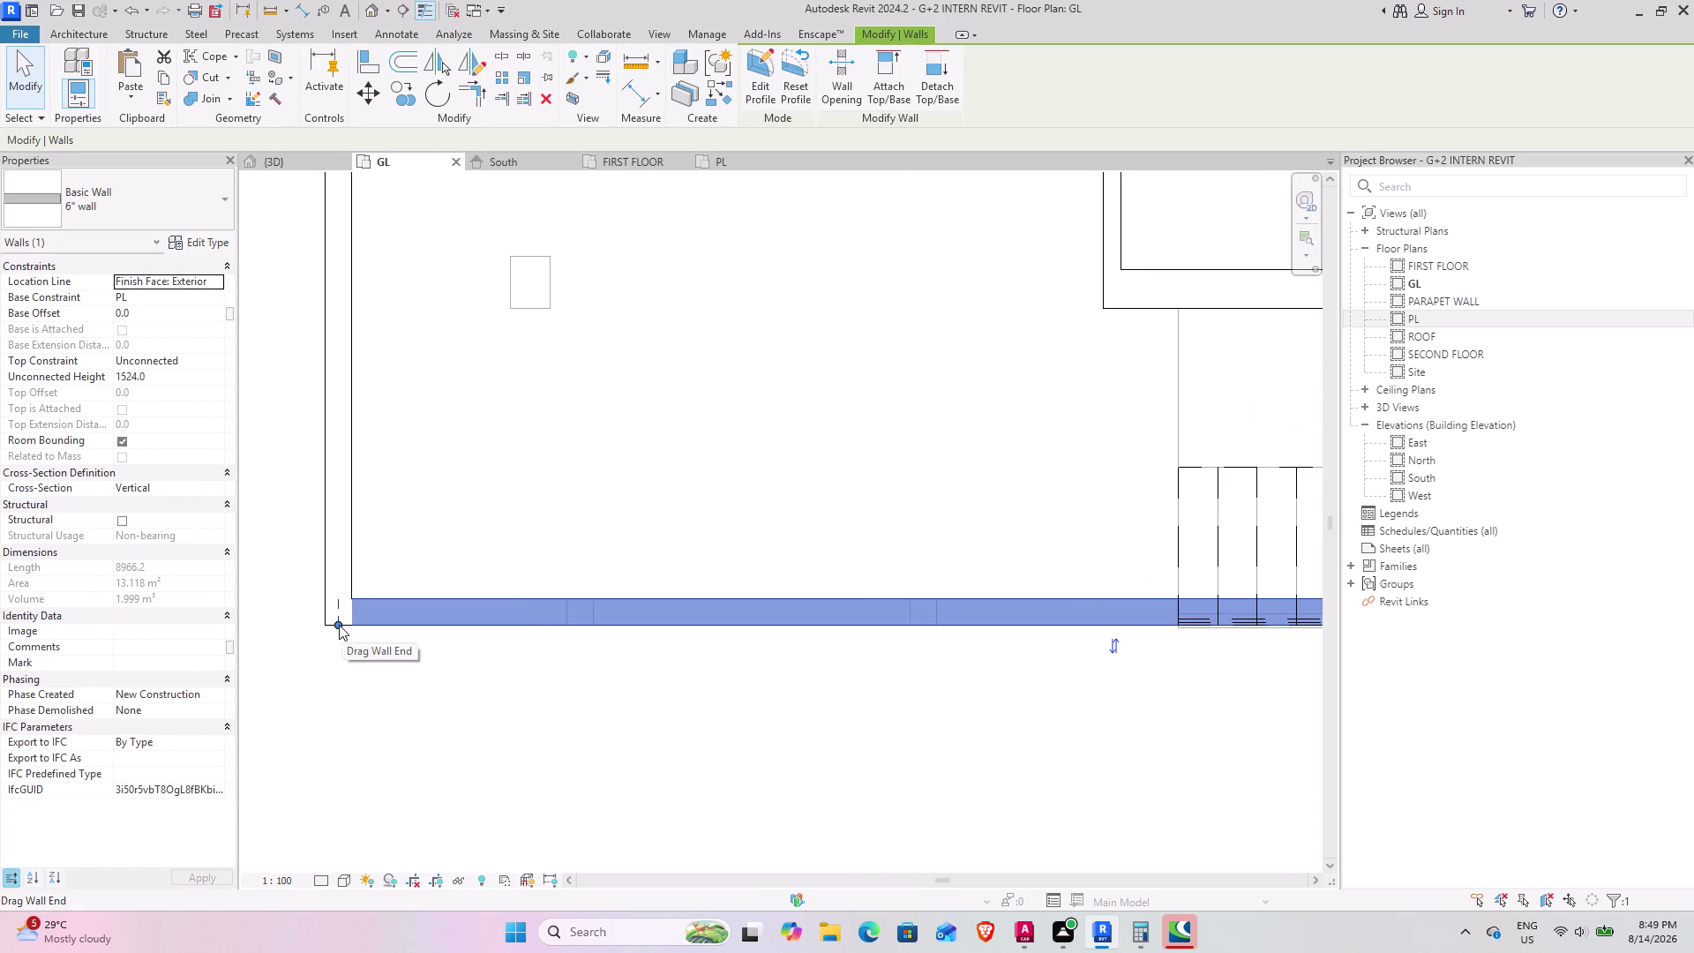
drag(338, 624, 939, 631)
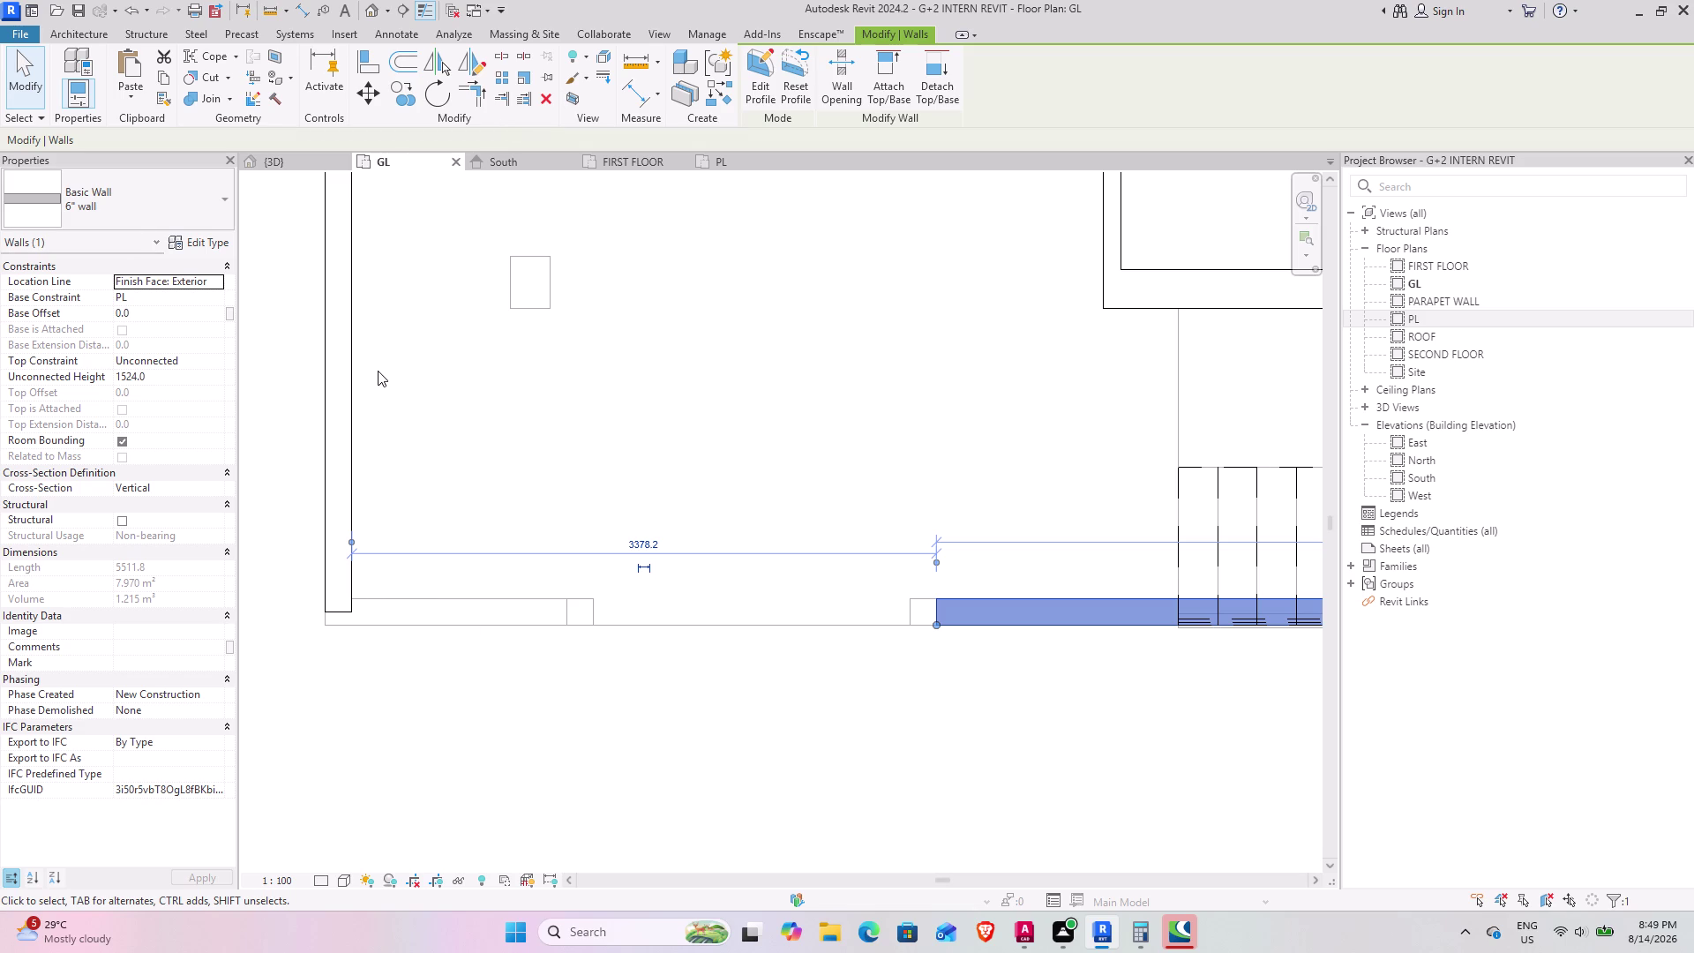
Start a similar wall at the left corner with CS, then cancel it.
text(CS)
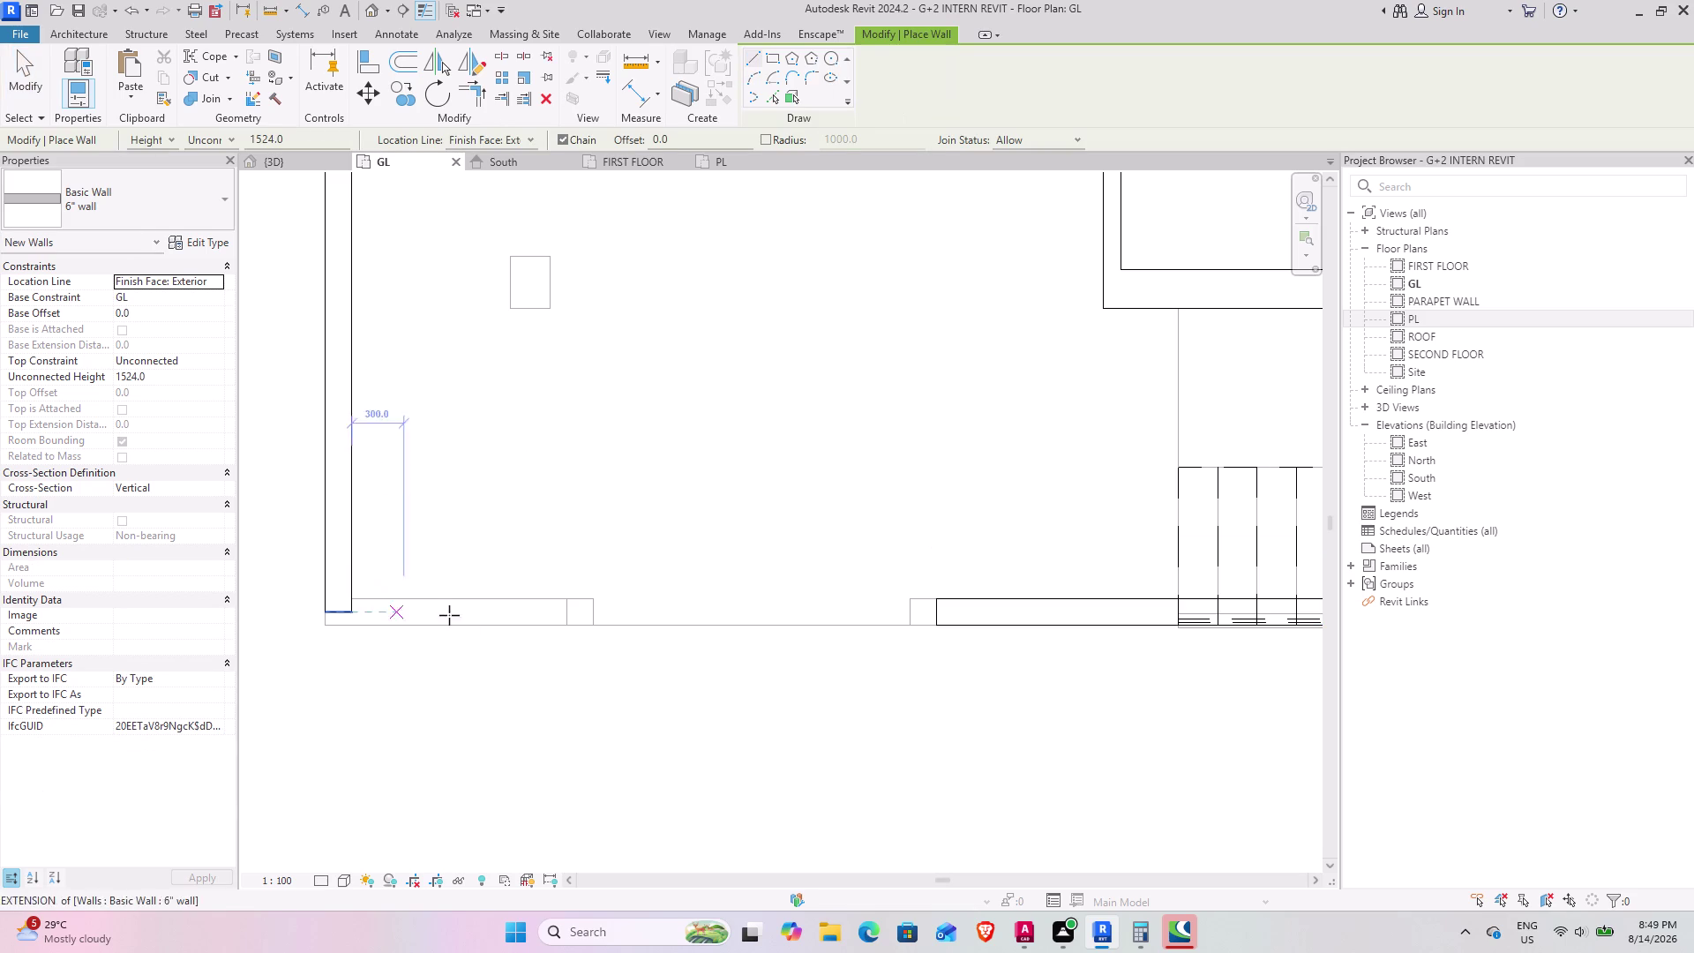
click(561, 622)
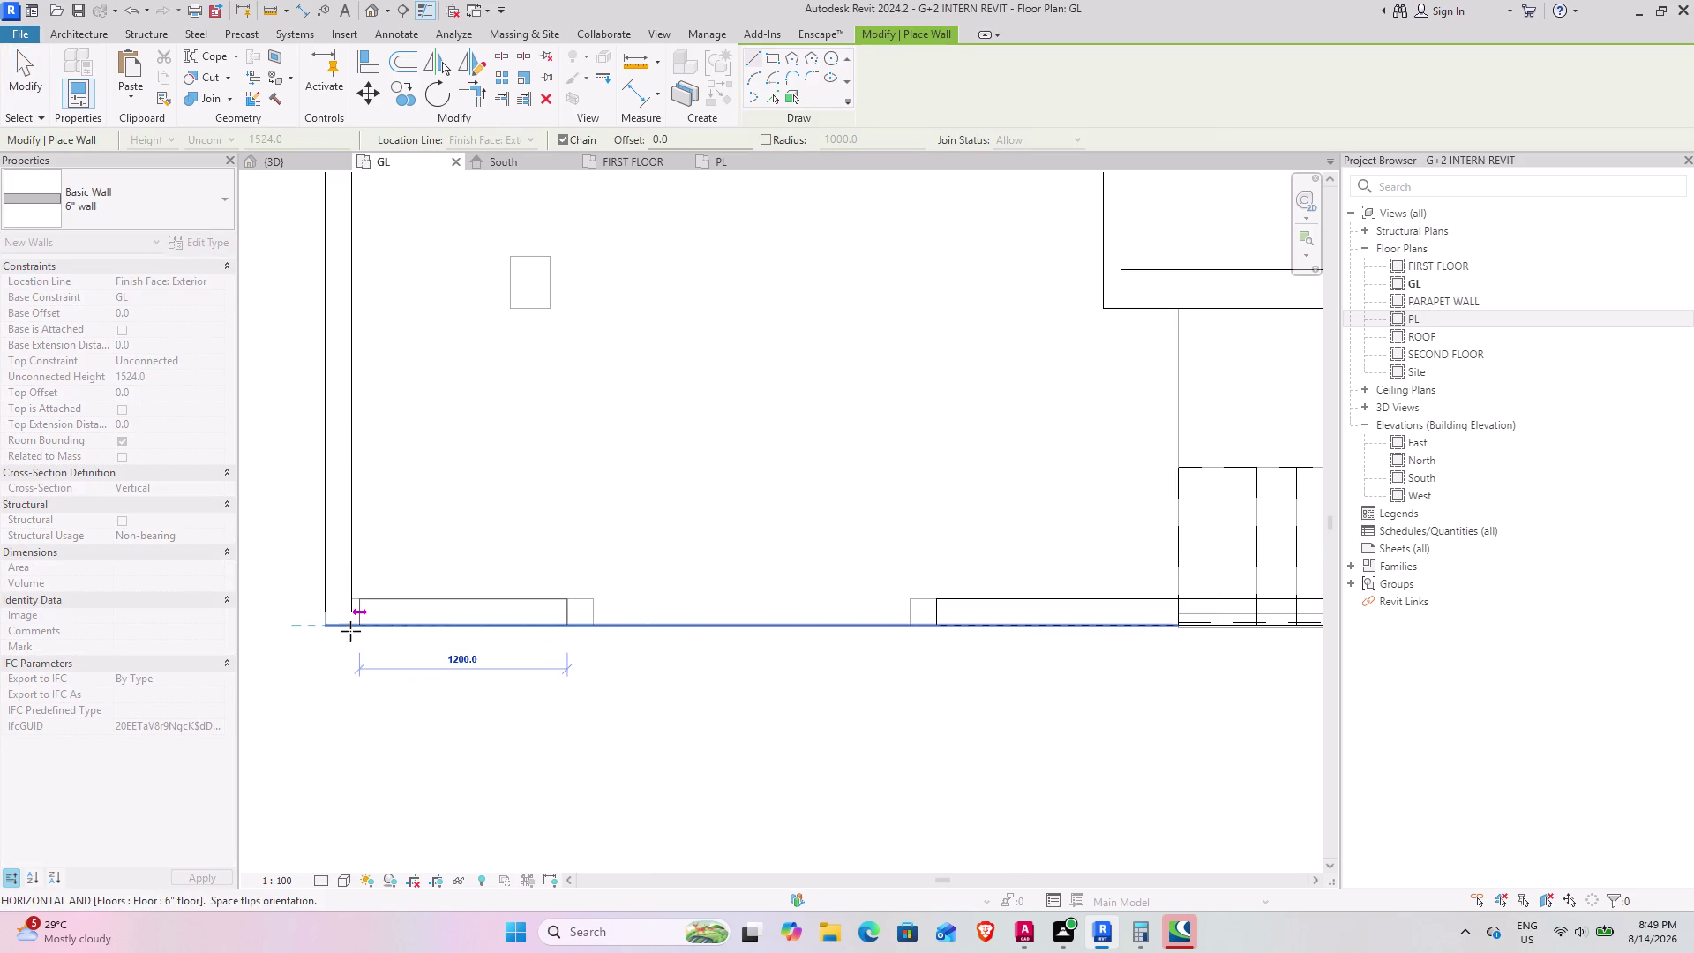
click(328, 625)
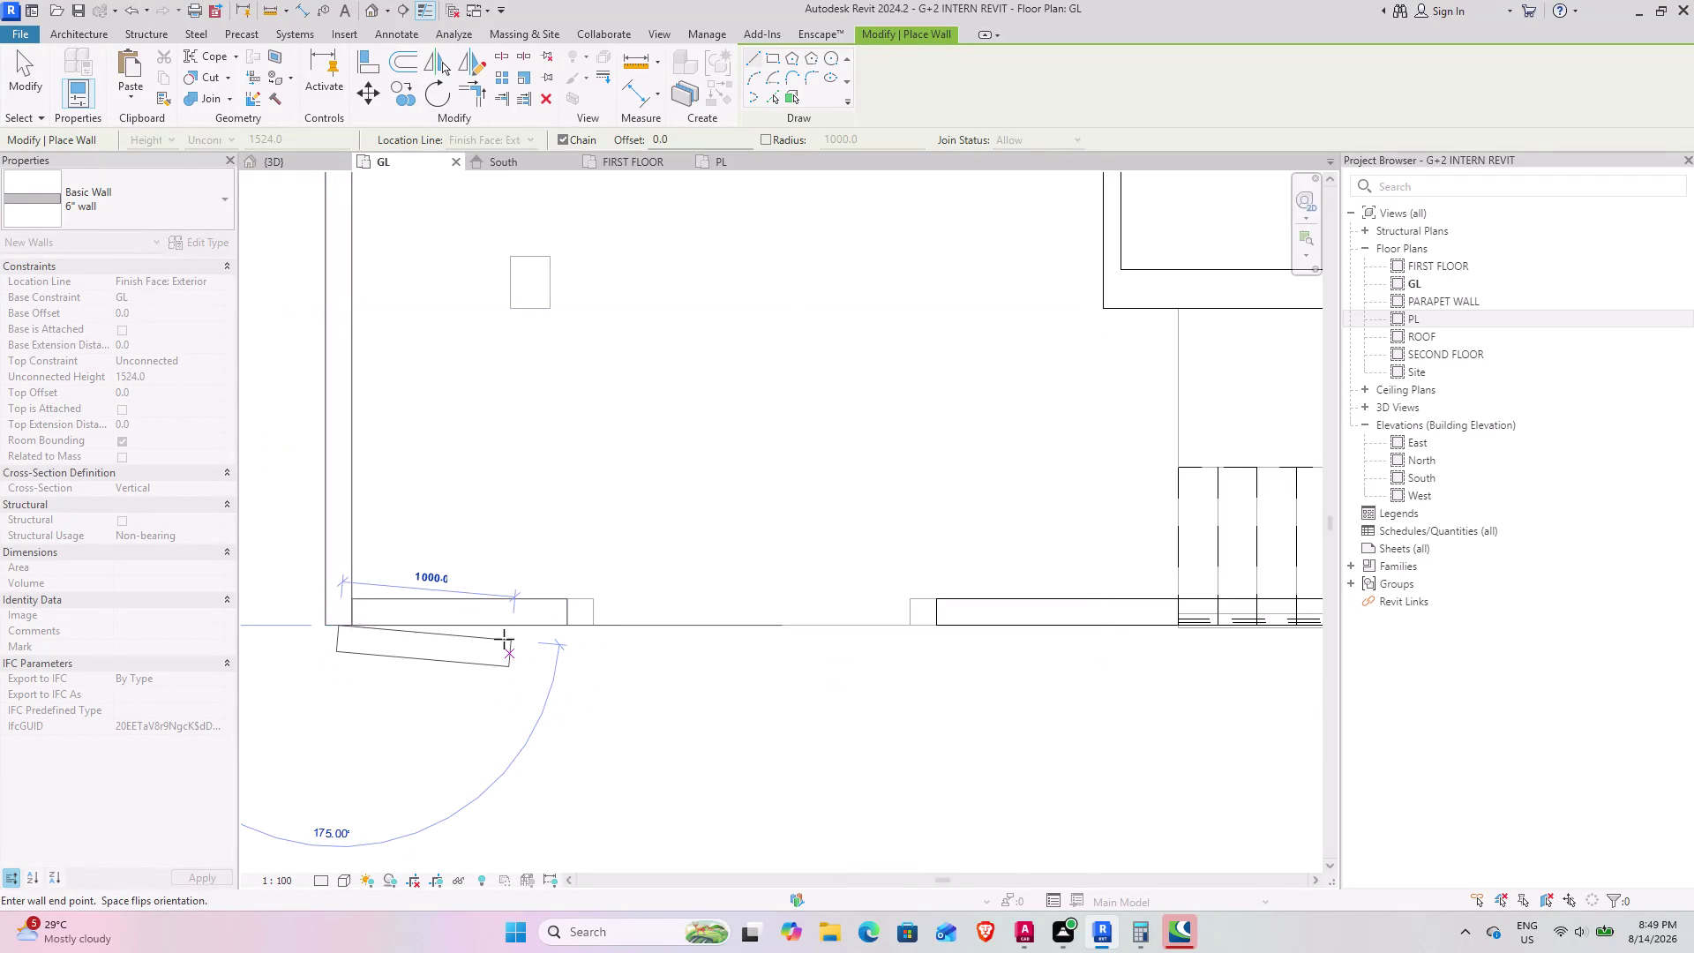
key(Escape)
key(Escape)
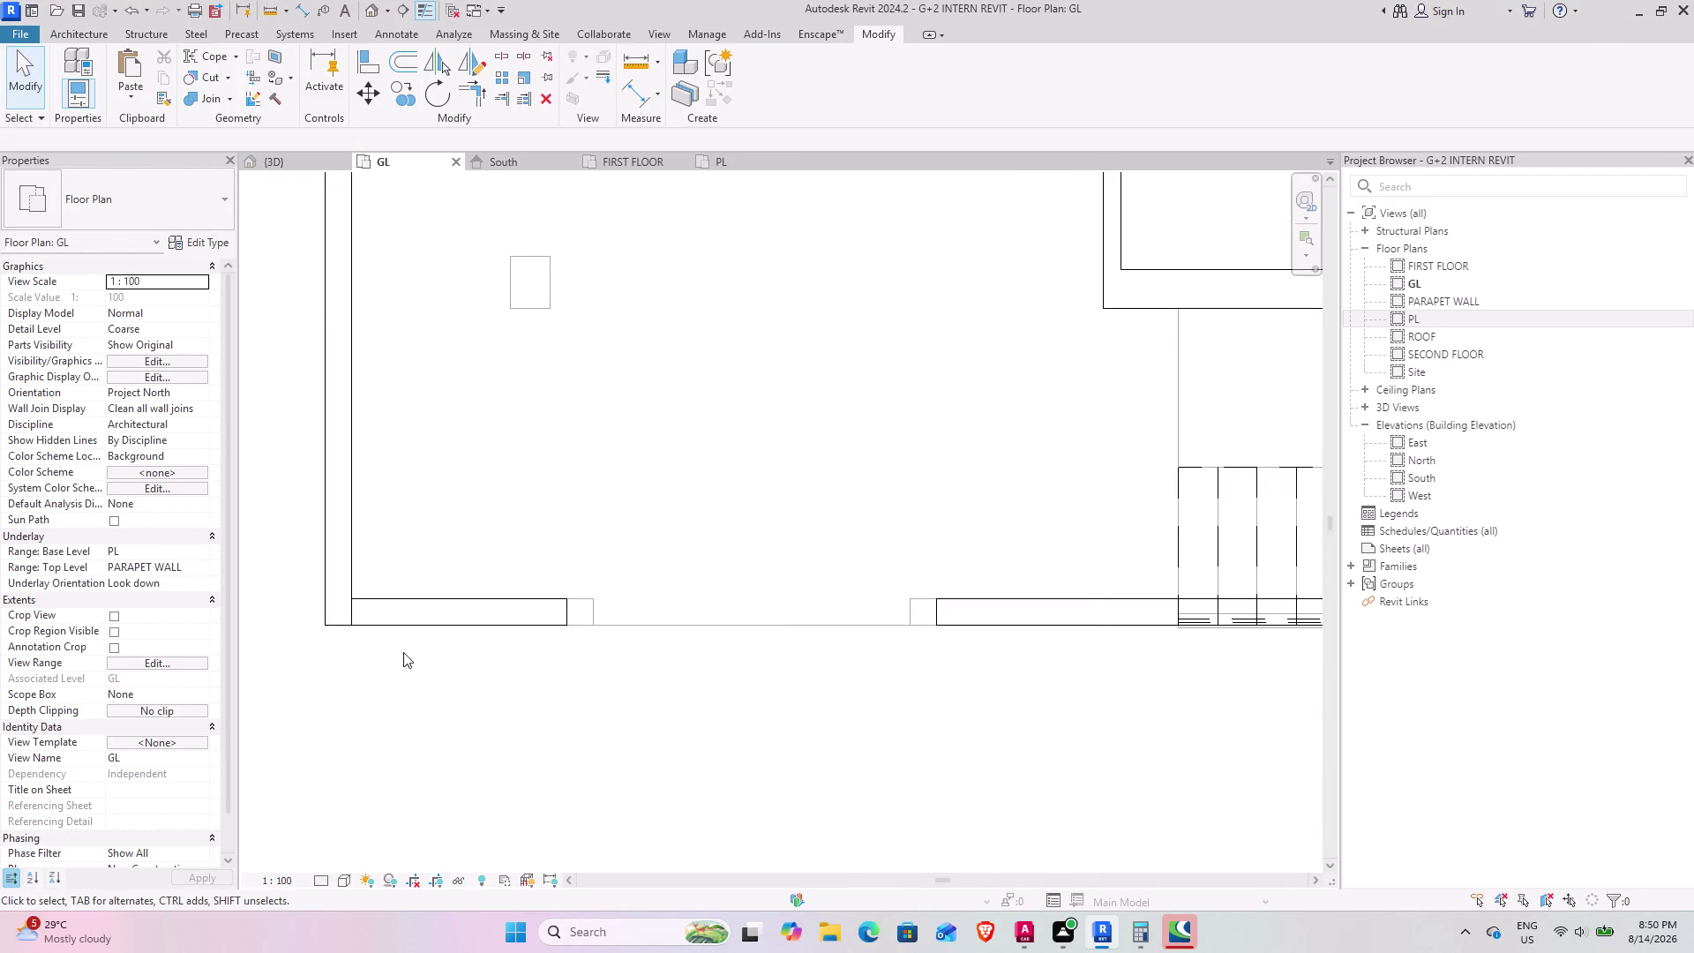
Extend the short compound wall's end to the vertical wall corner (length 1320.8).
click(374, 624)
scroll(up, 3)
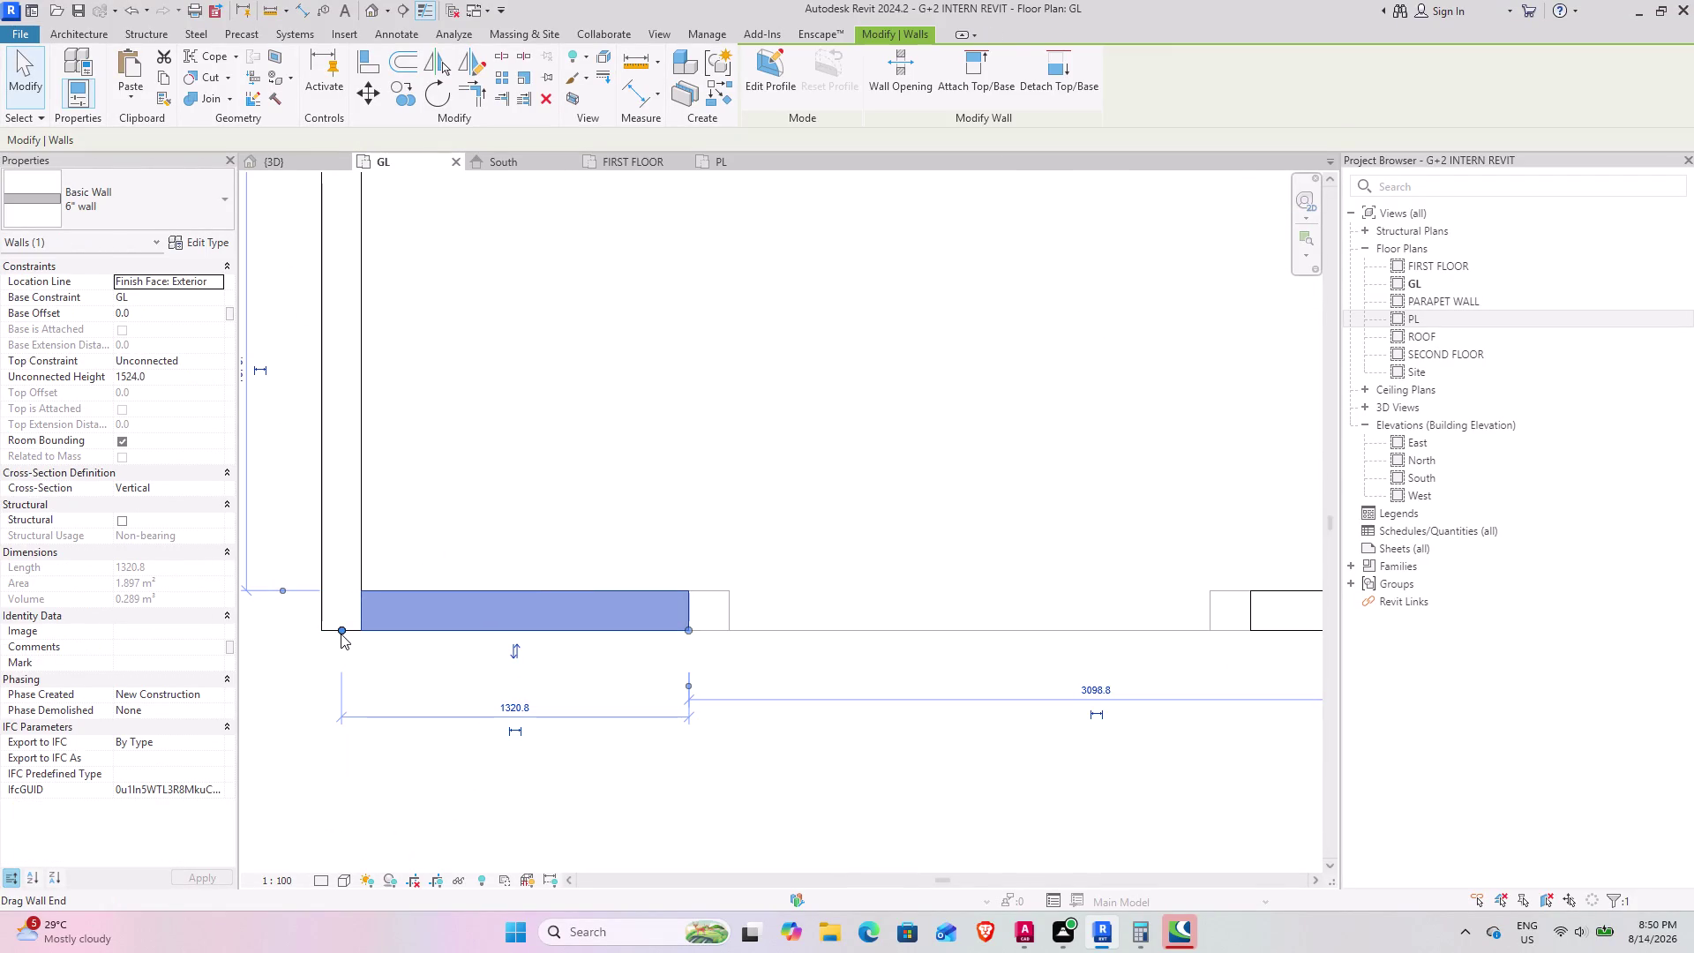
drag(341, 630, 376, 630)
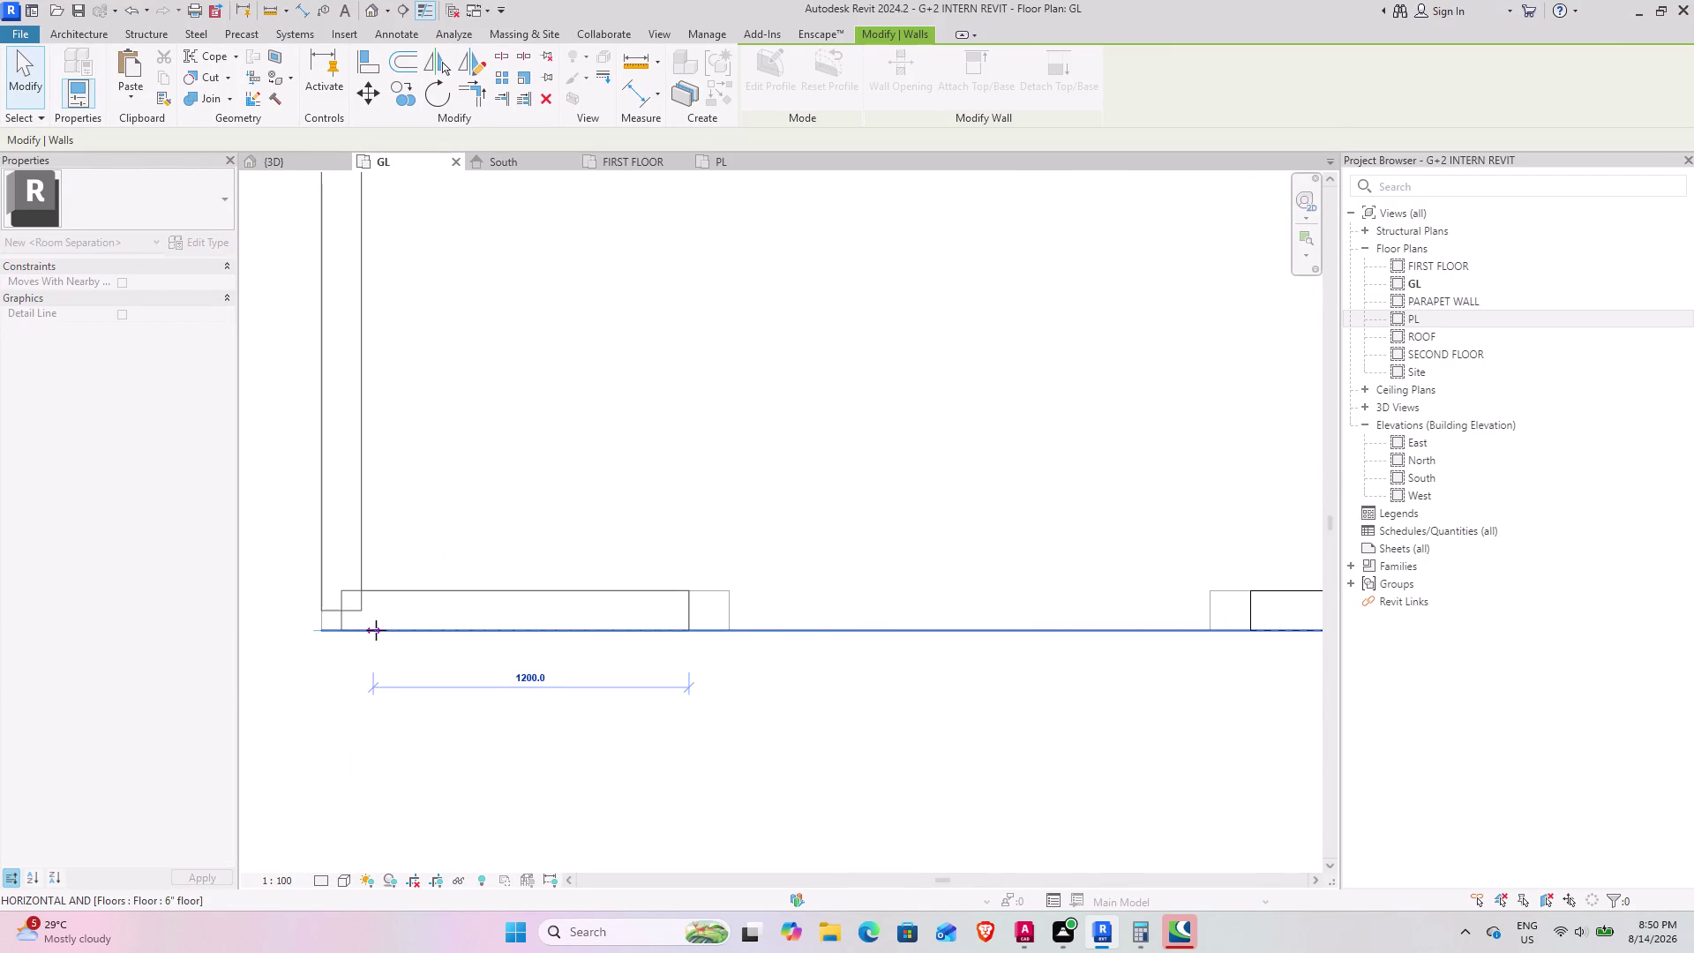
drag(376, 630, 366, 629)
scroll(up, 3)
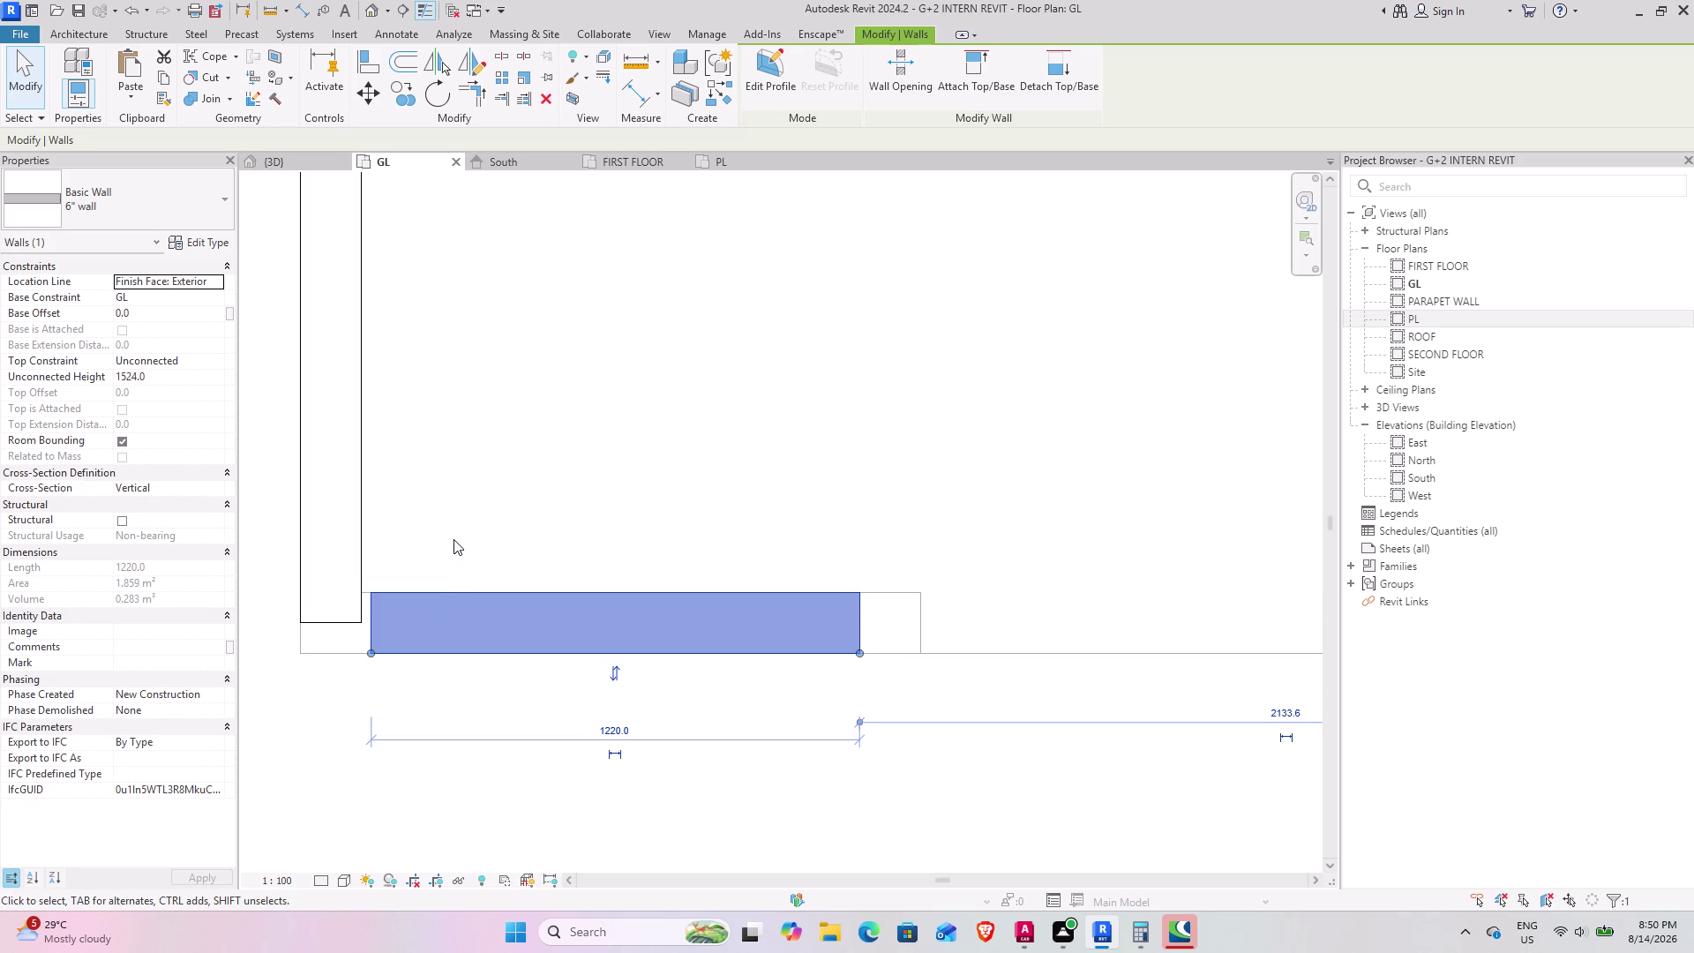
key(Escape)
click(382, 635)
click(373, 651)
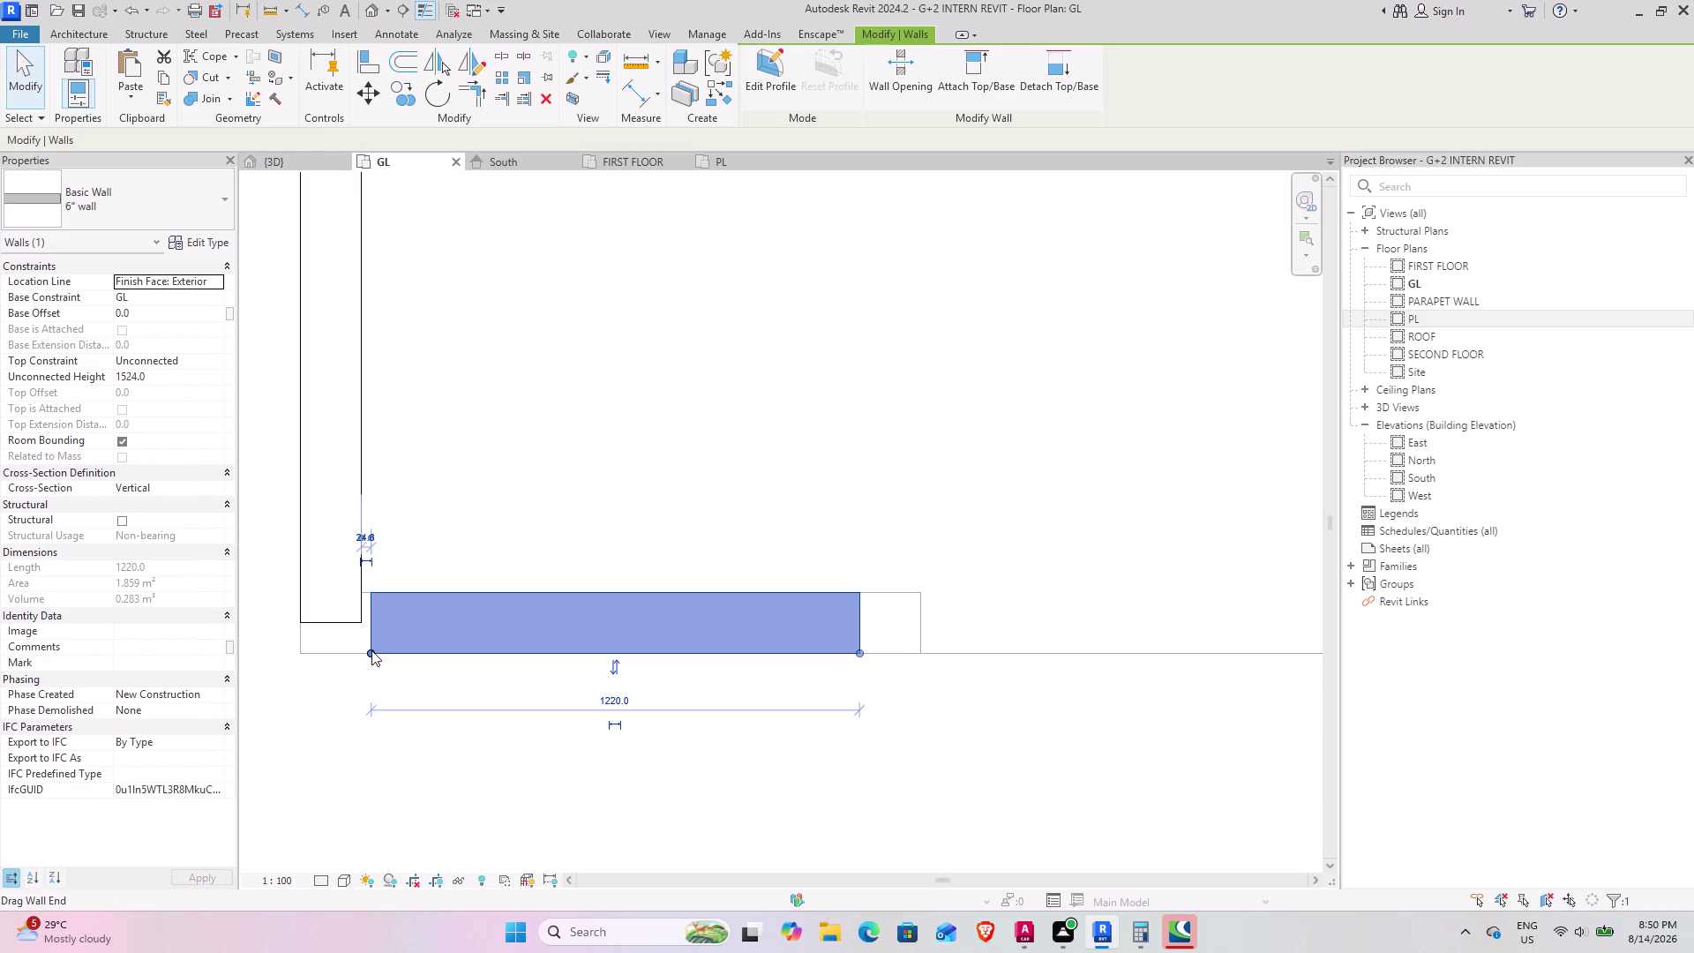
drag(372, 650, 360, 650)
click(361, 652)
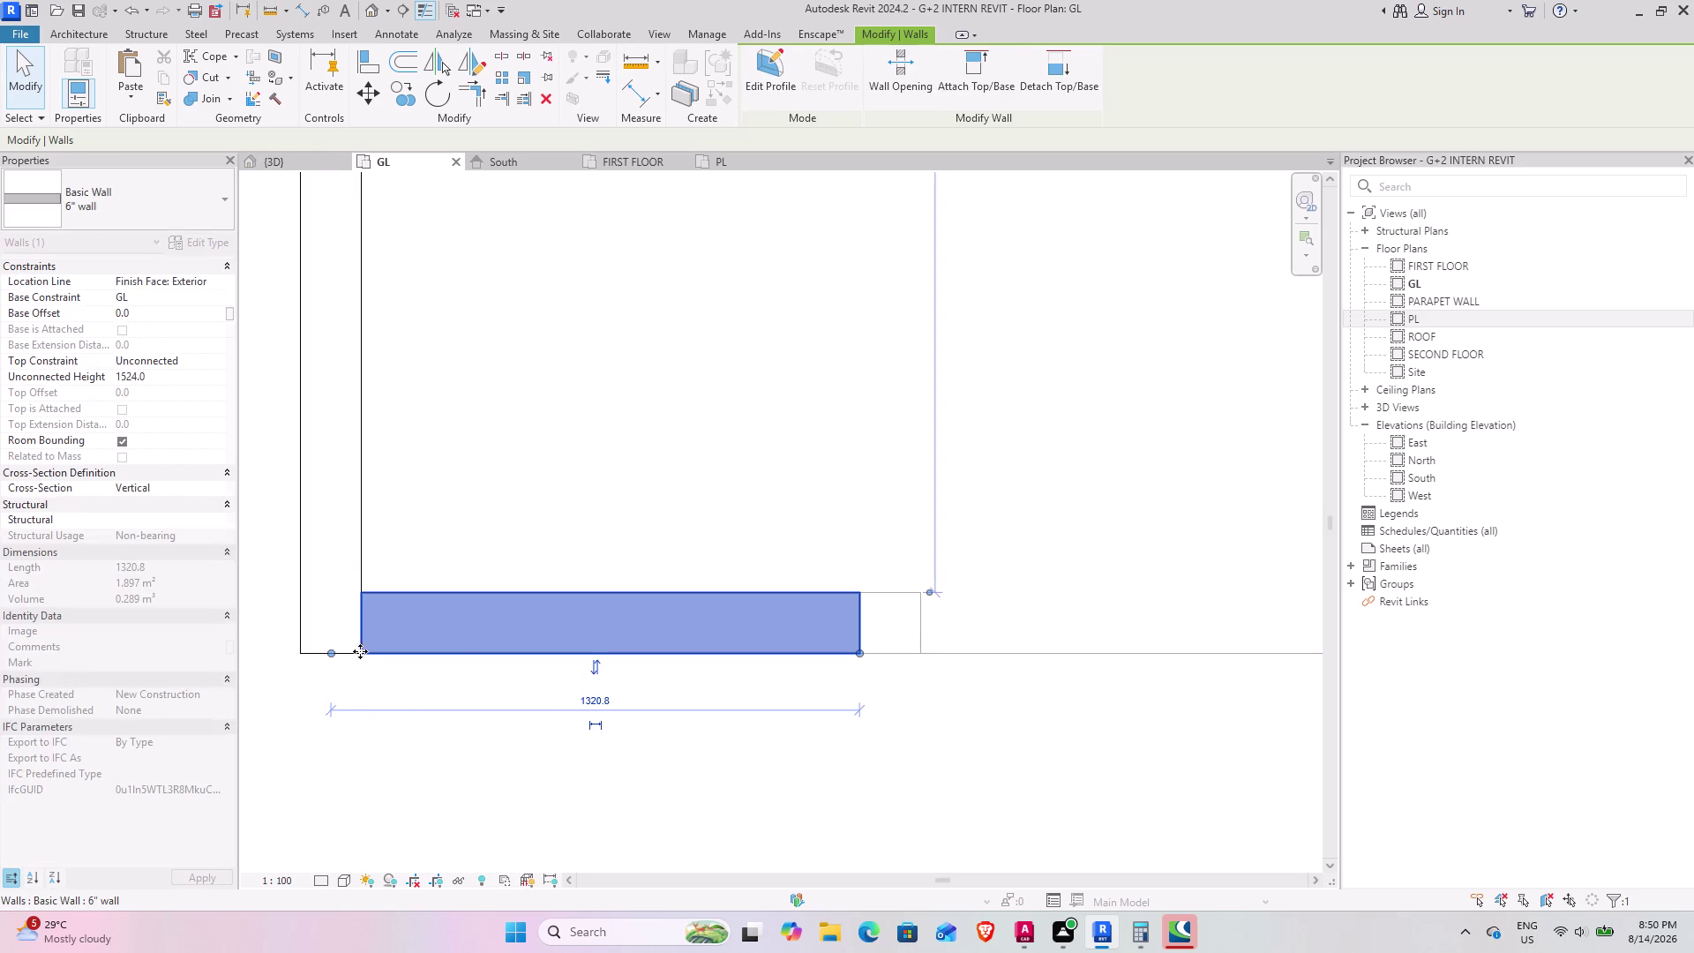
key(Escape)
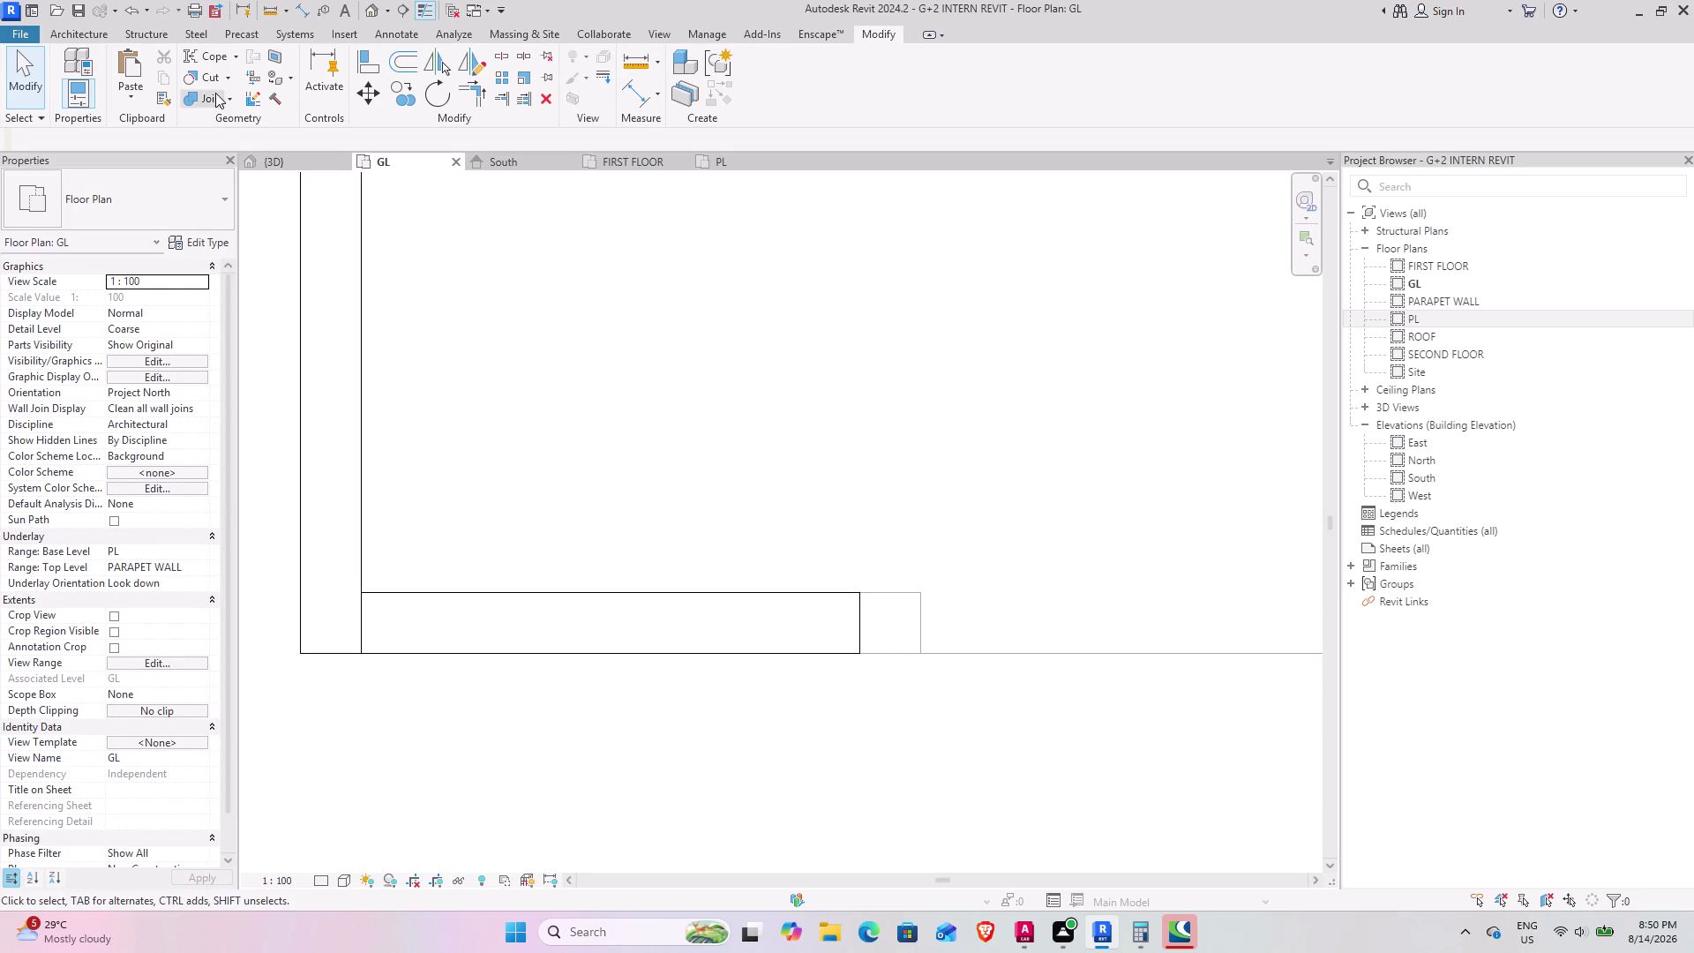
Join the short compound wall's geometry with the vertical wall.
click(202, 101)
click(365, 517)
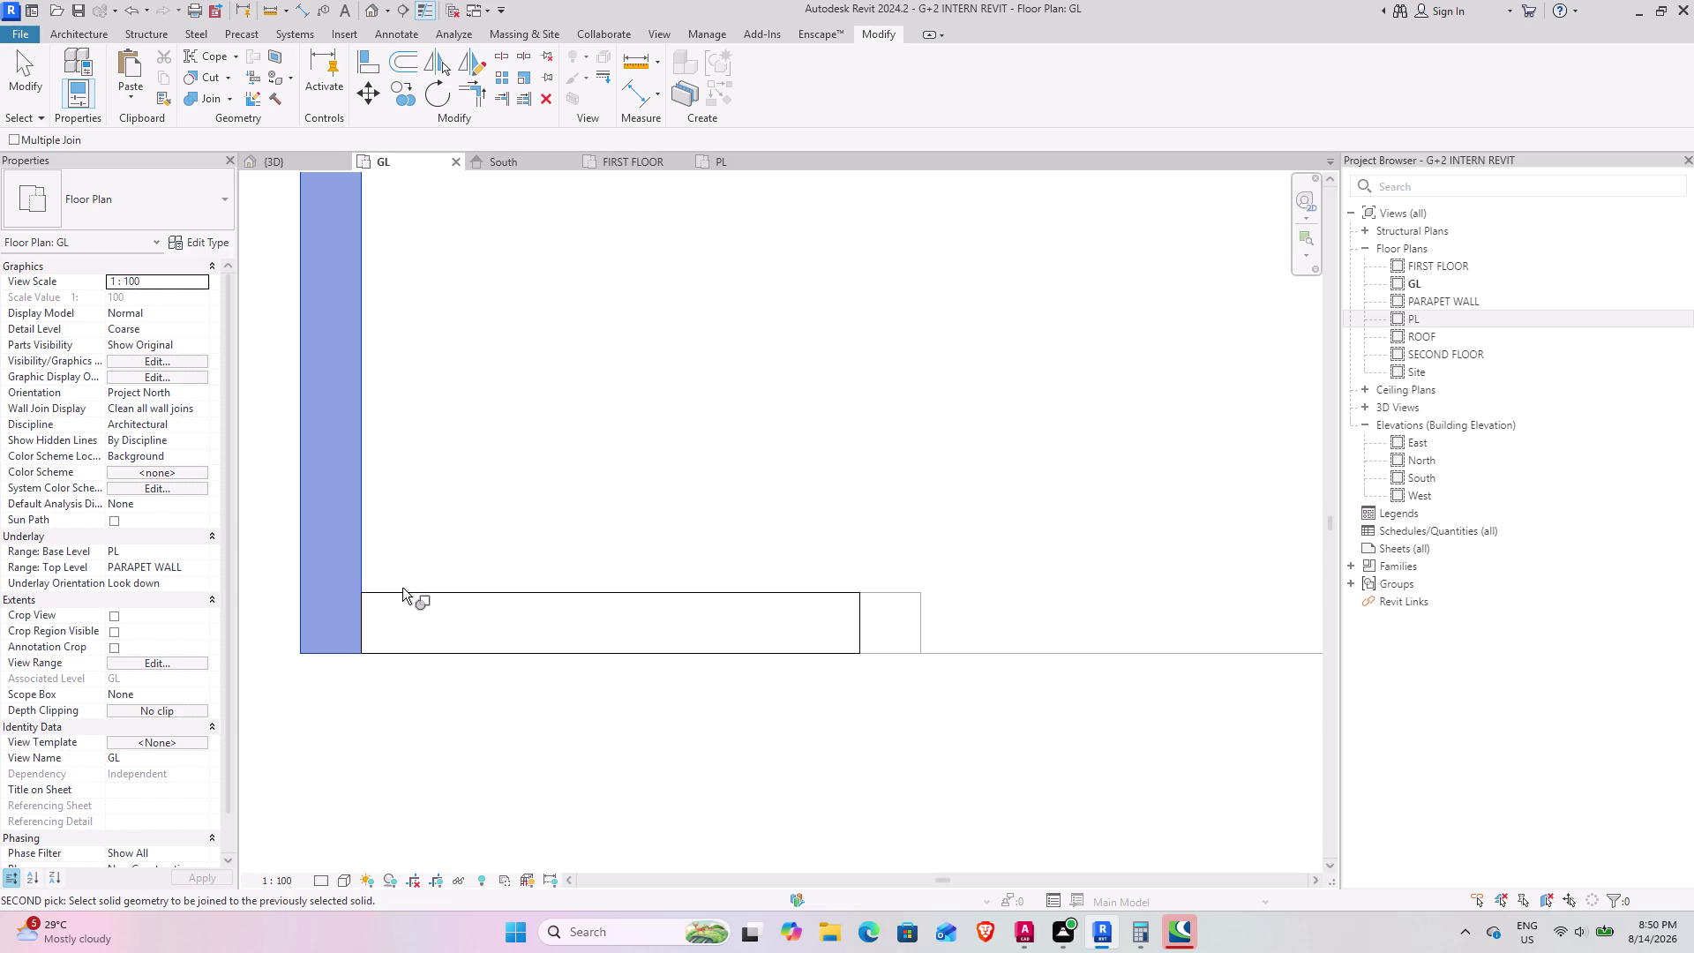
click(404, 591)
click(414, 647)
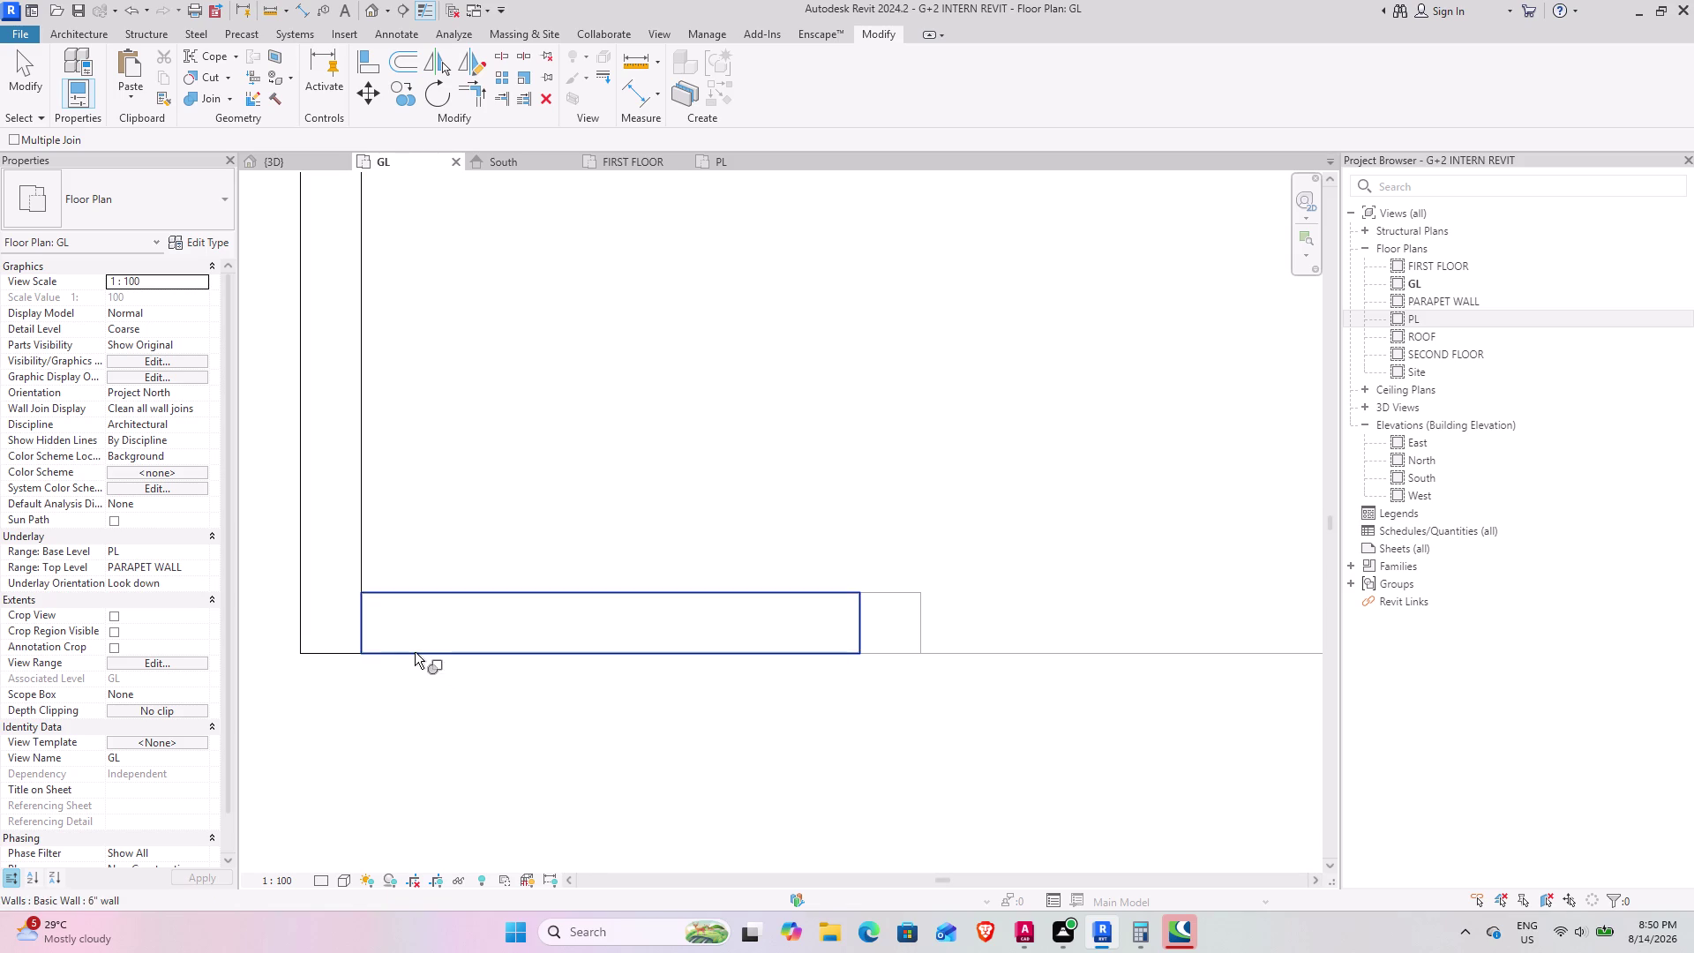
click(328, 584)
key(Escape)
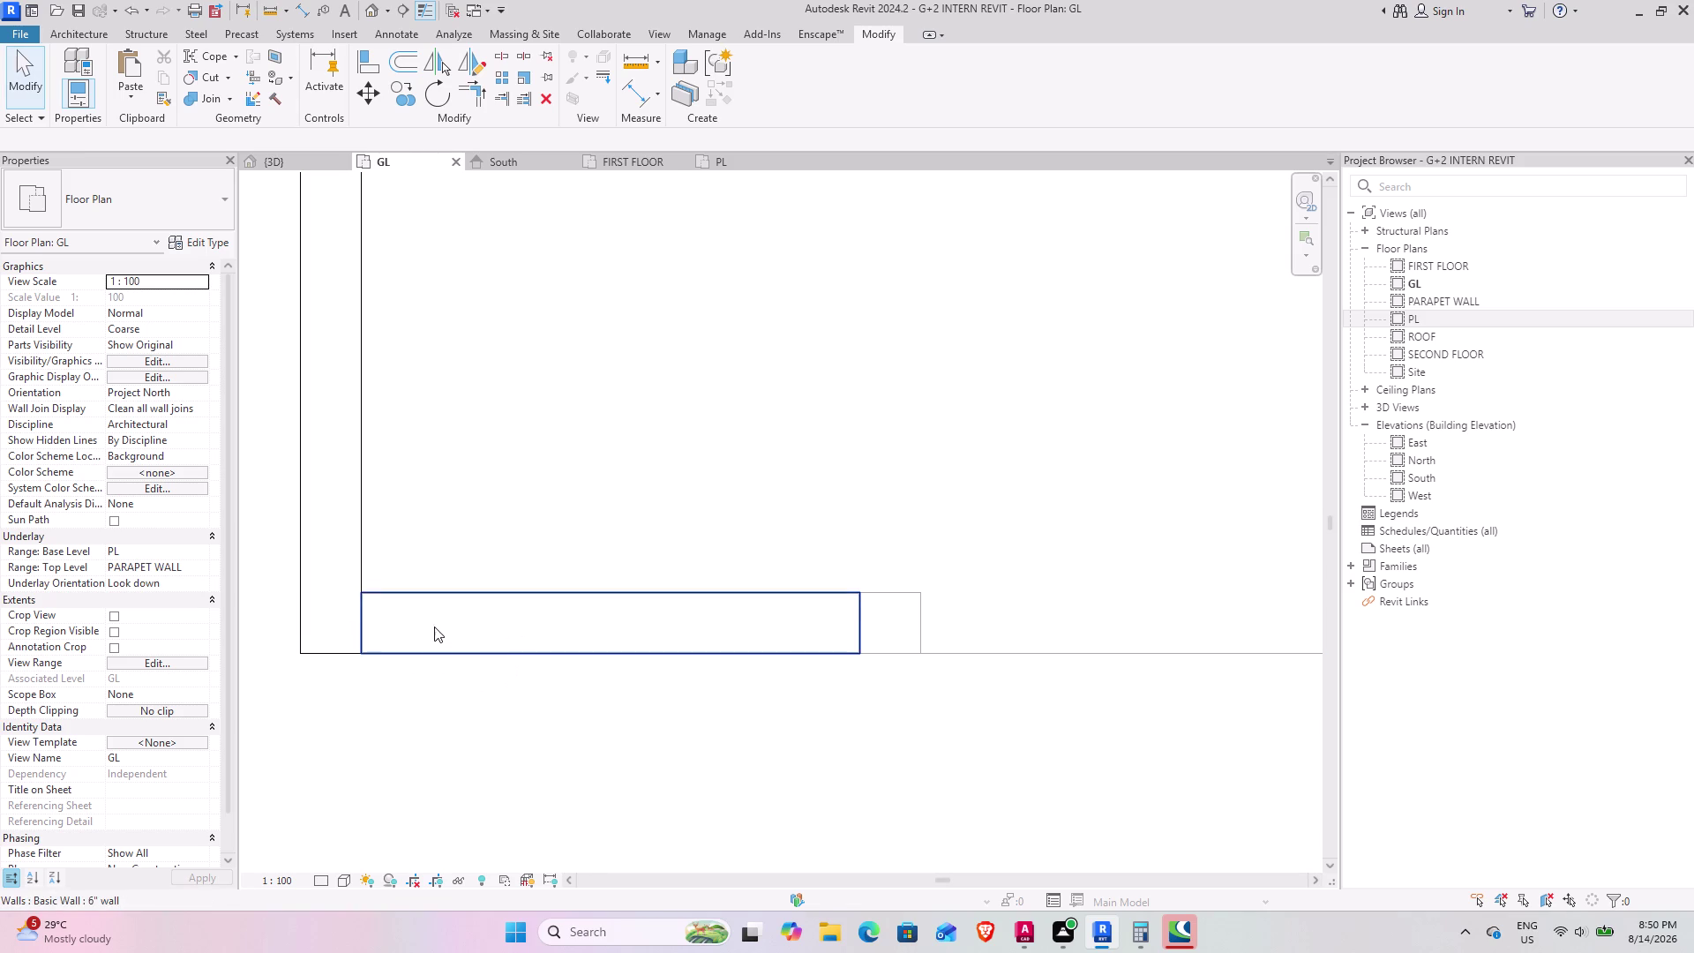
Readjust the short wall's end at the corner.
click(410, 598)
scroll(down, 3)
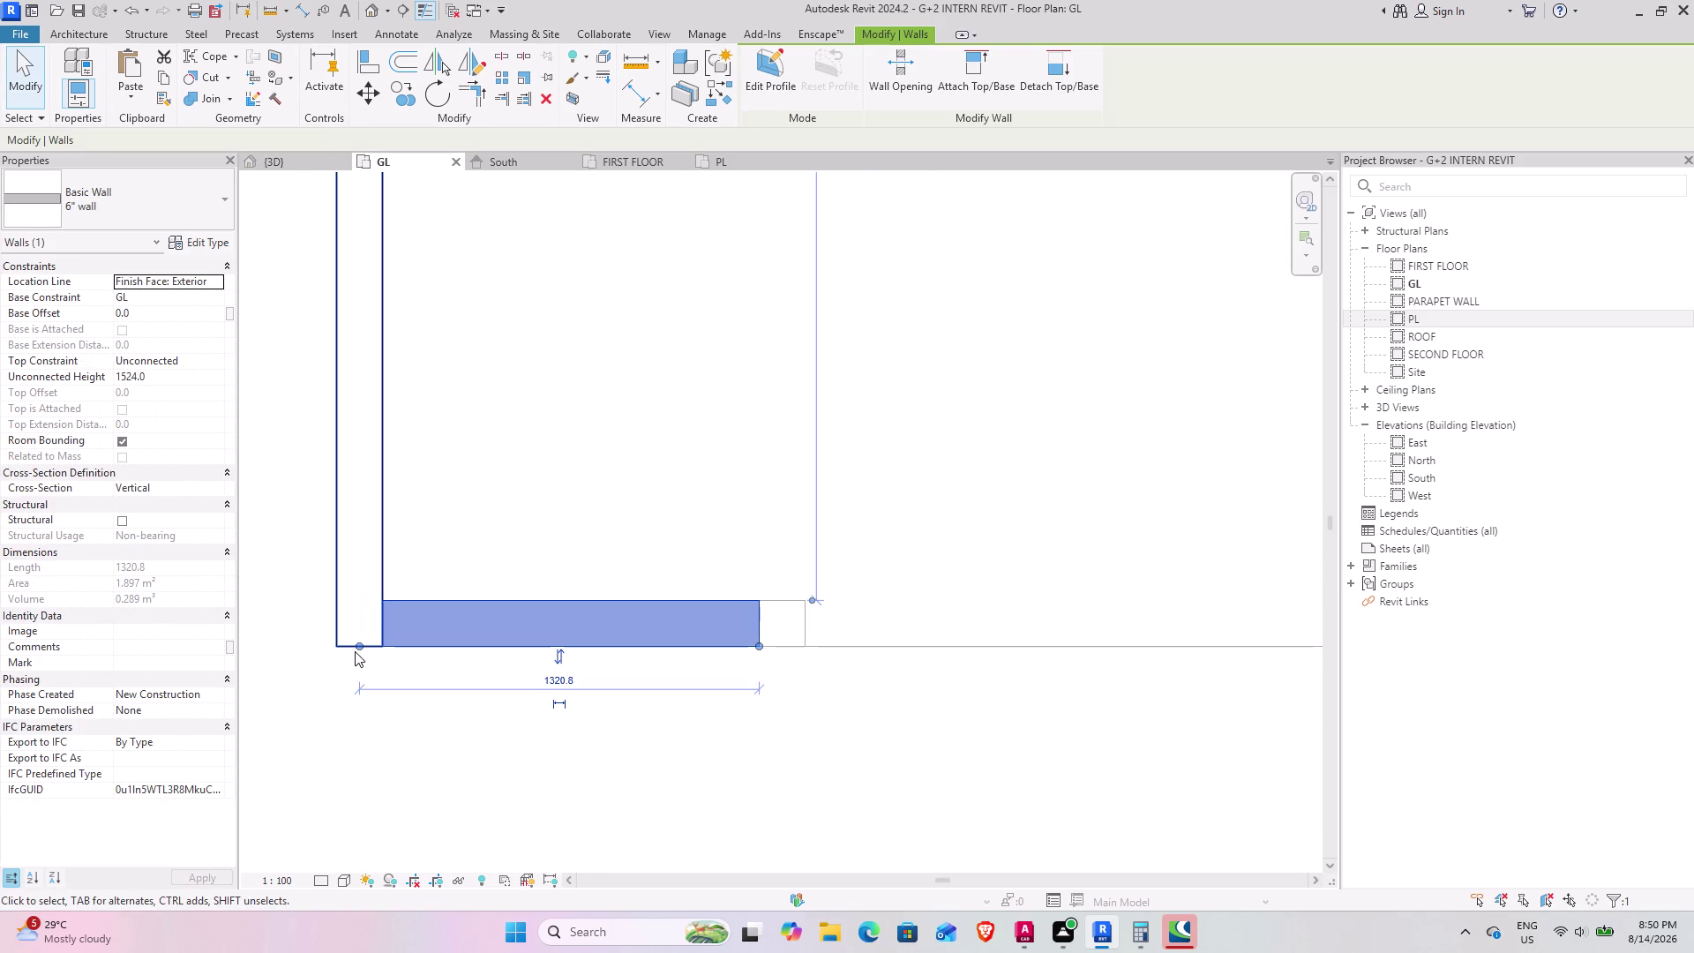
drag(361, 647, 379, 646)
scroll(up, 3)
key(Escape)
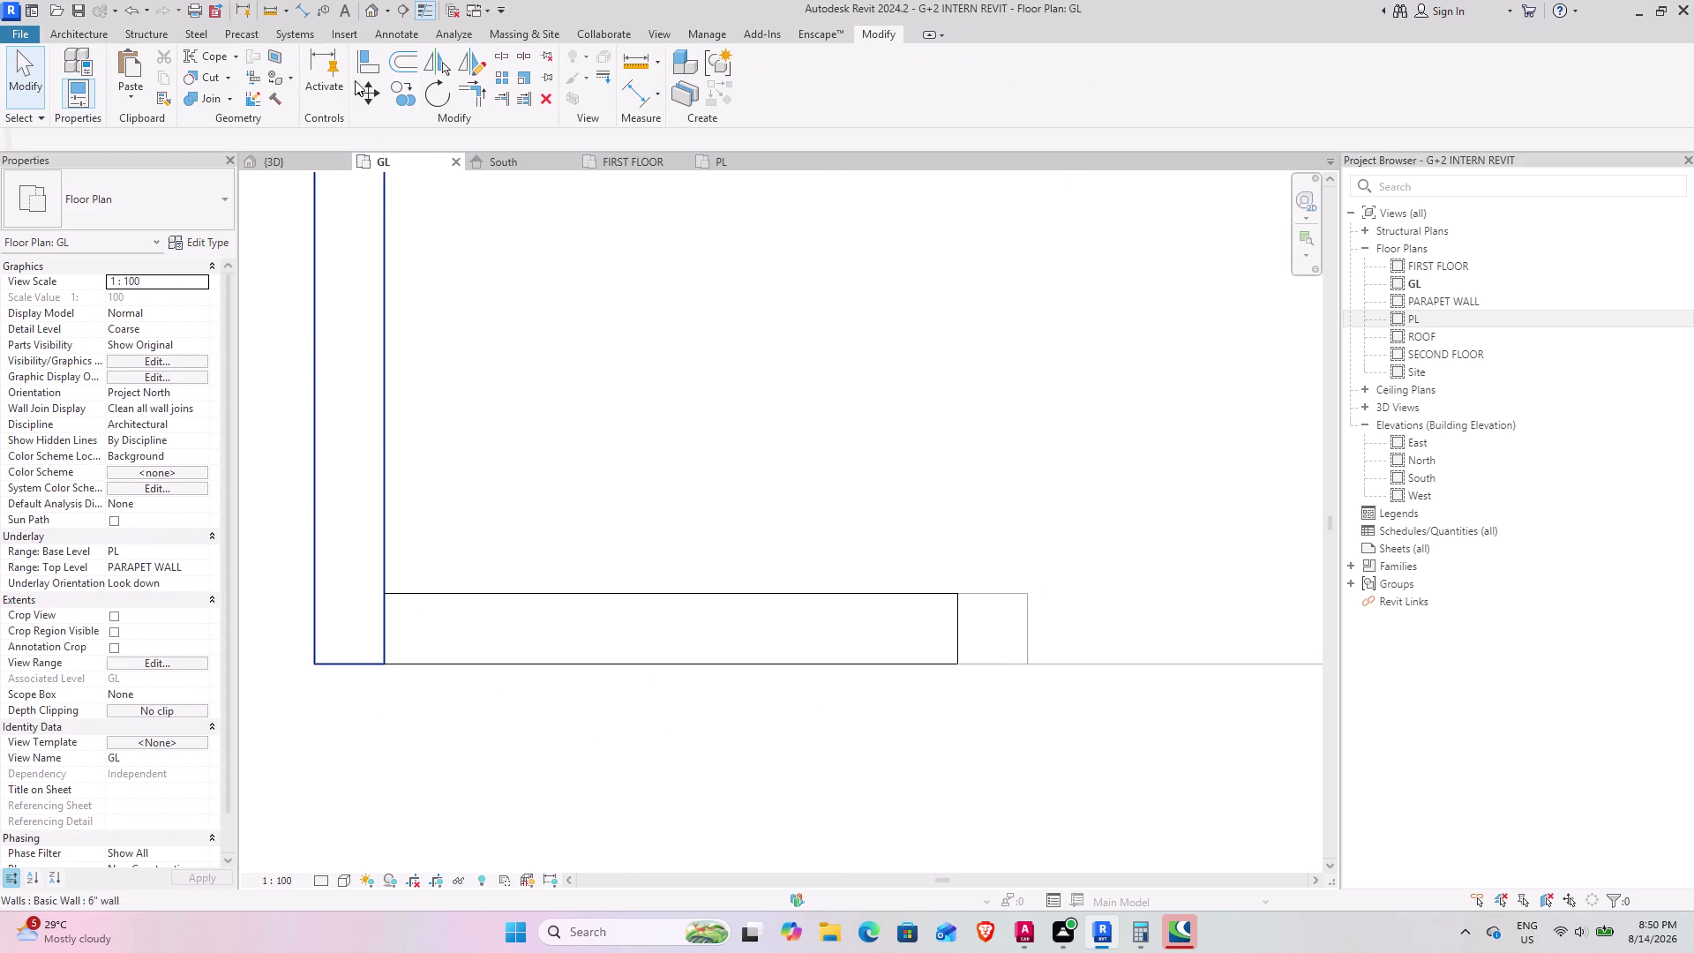
Align the short wall's end to the vertical wall's face.
click(353, 59)
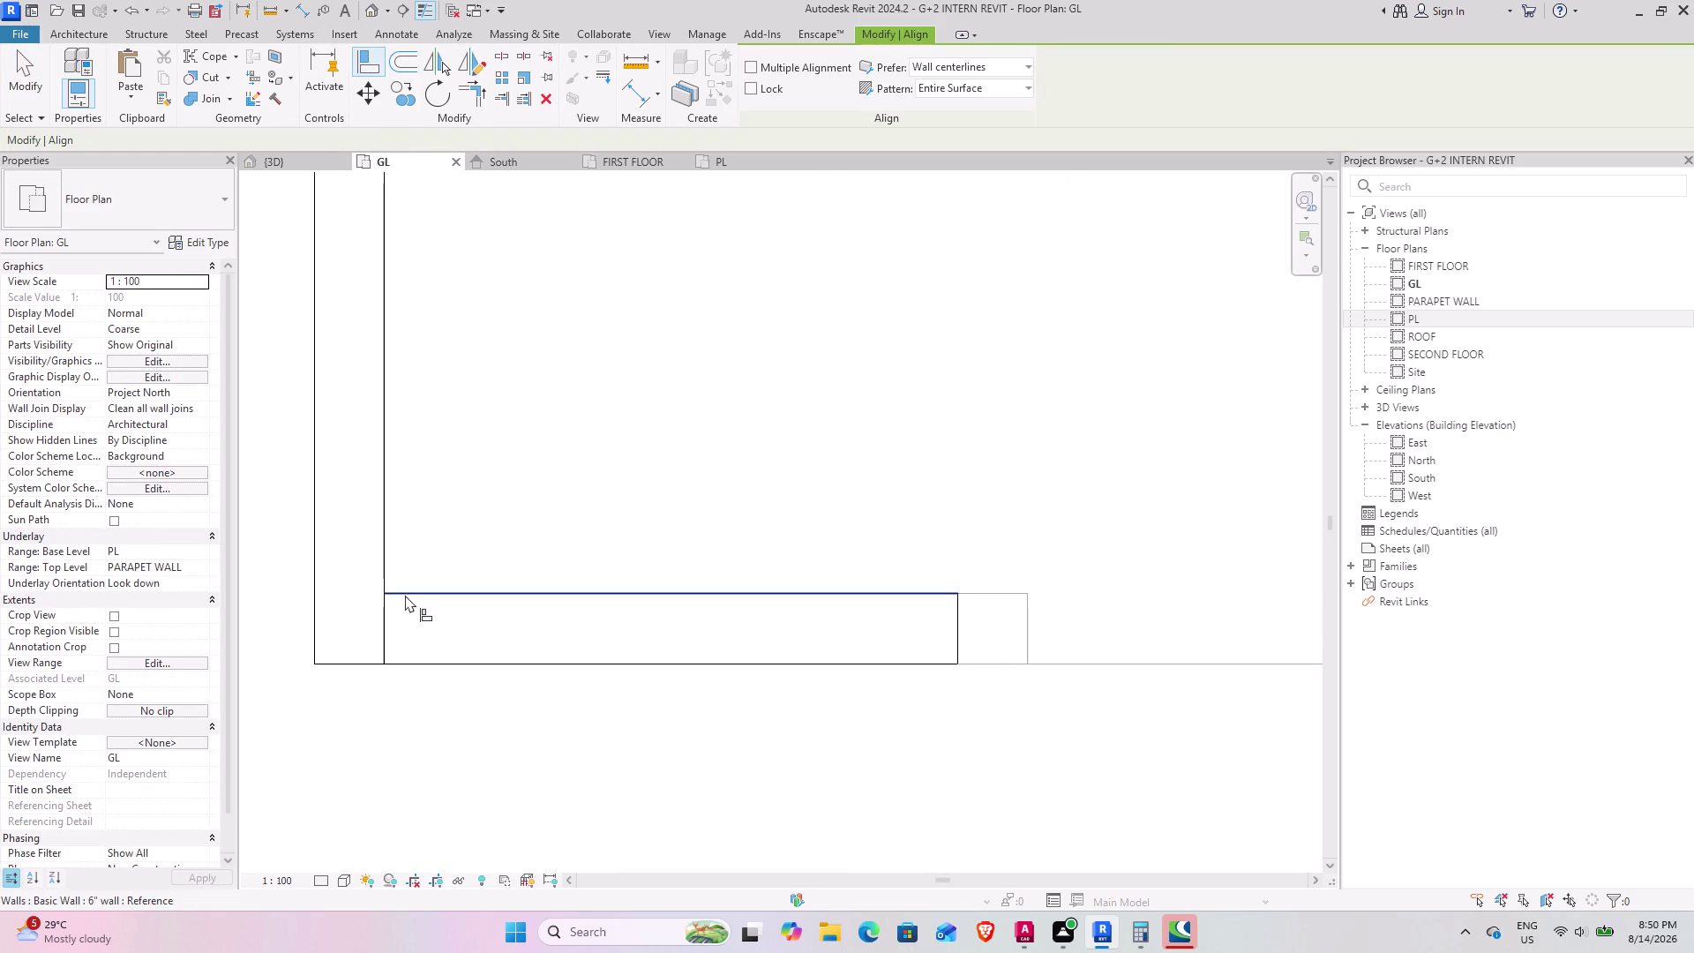
click(382, 635)
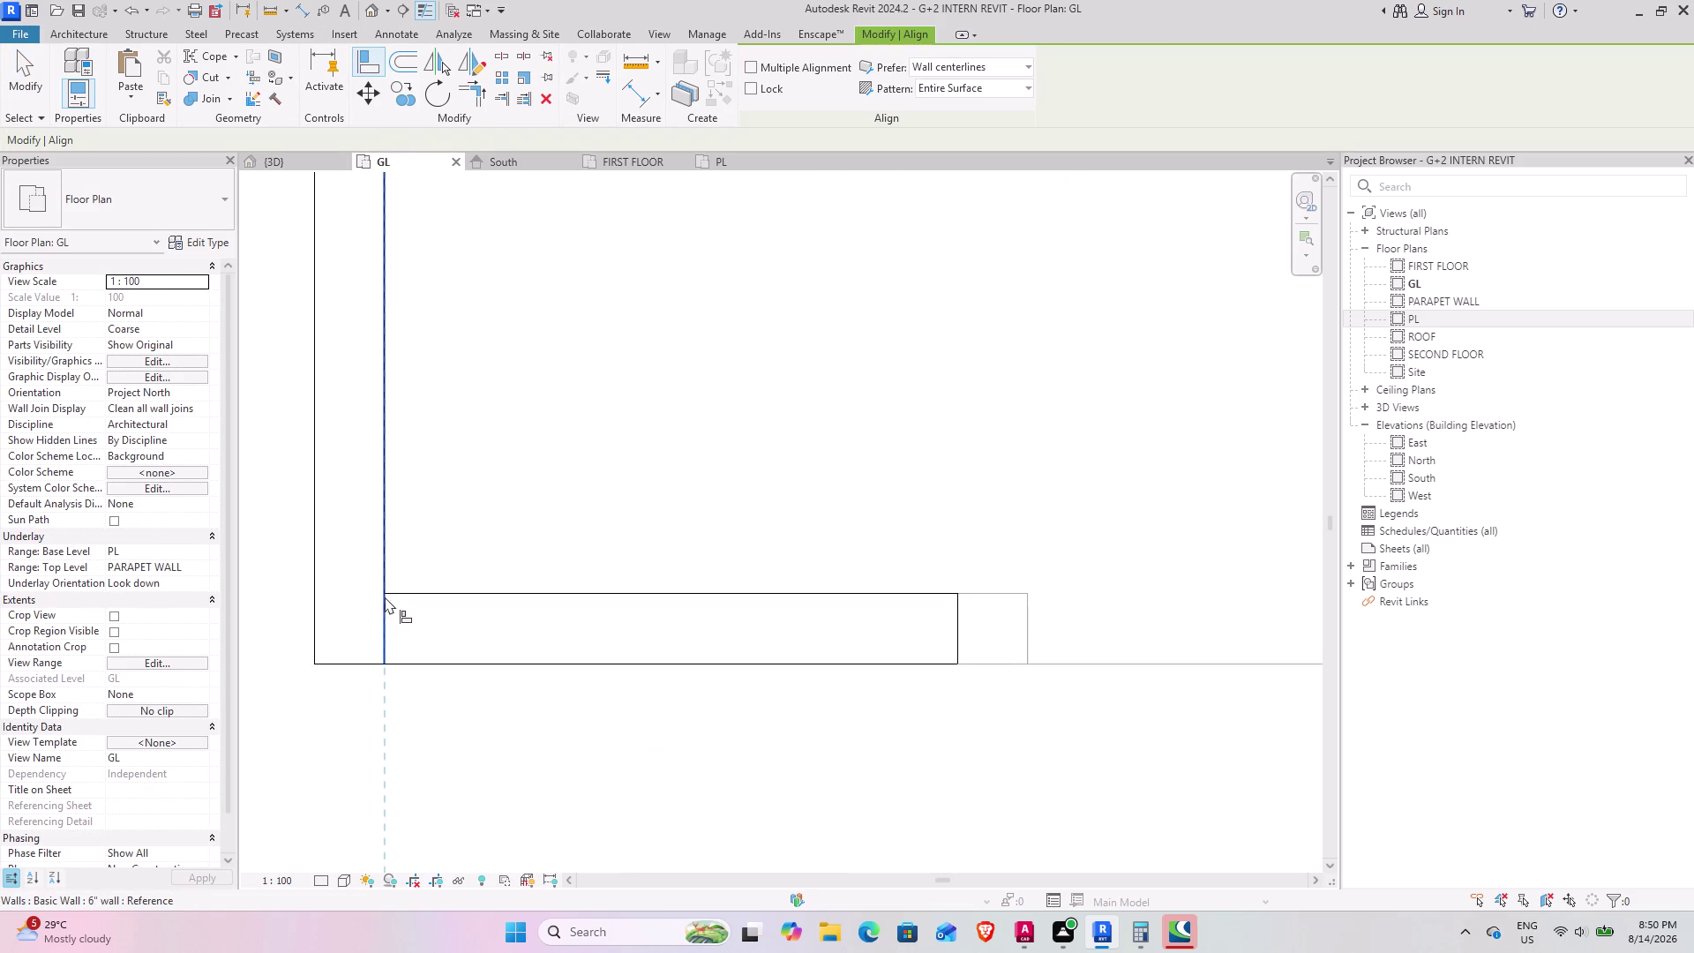
click(384, 556)
key(Escape)
scroll(down, 3)
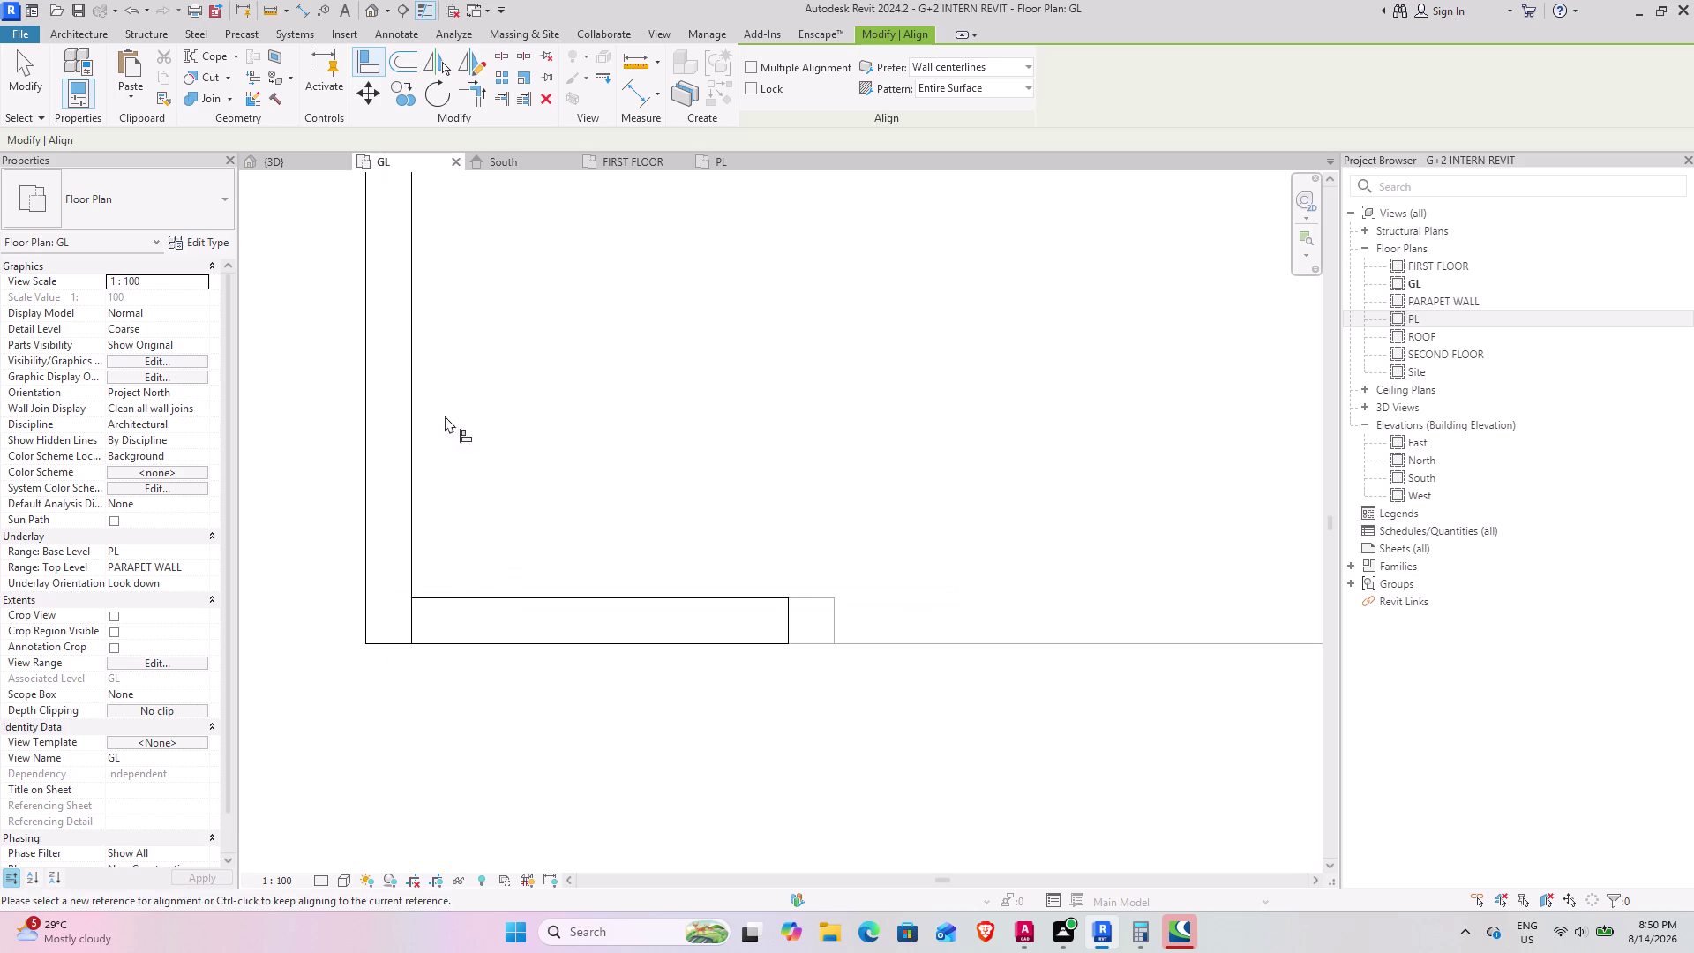
click(266, 158)
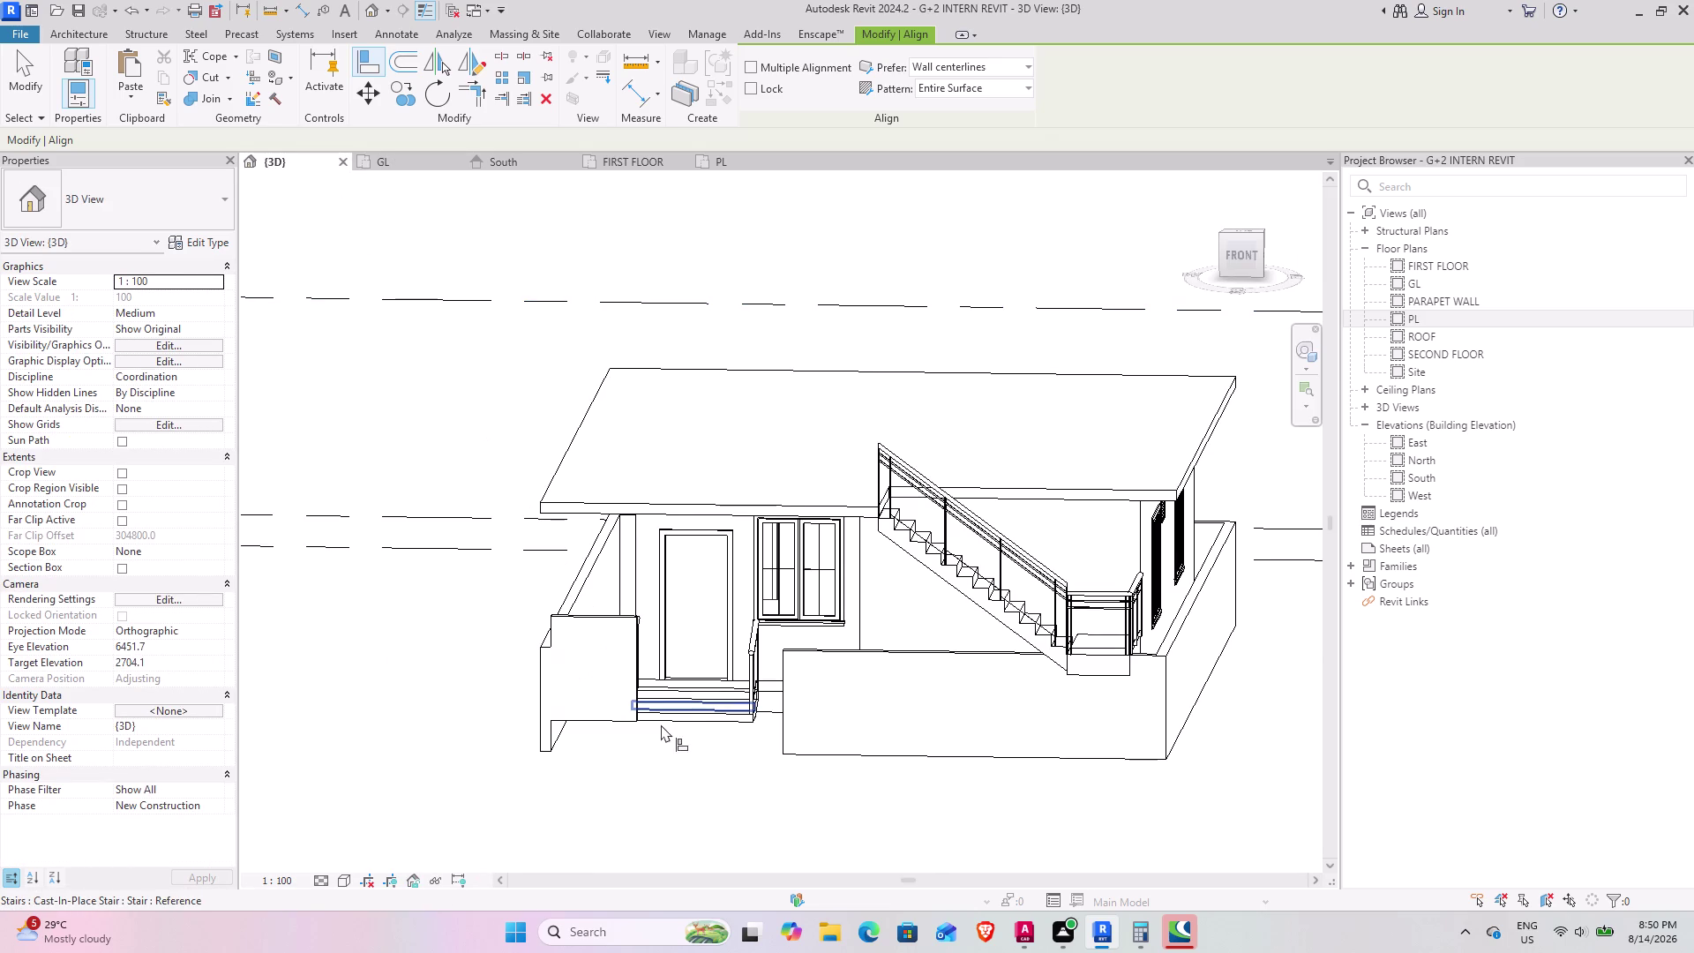
Change the short compound wall's base constraint from GL to PL.
key(Escape)
key(Escape)
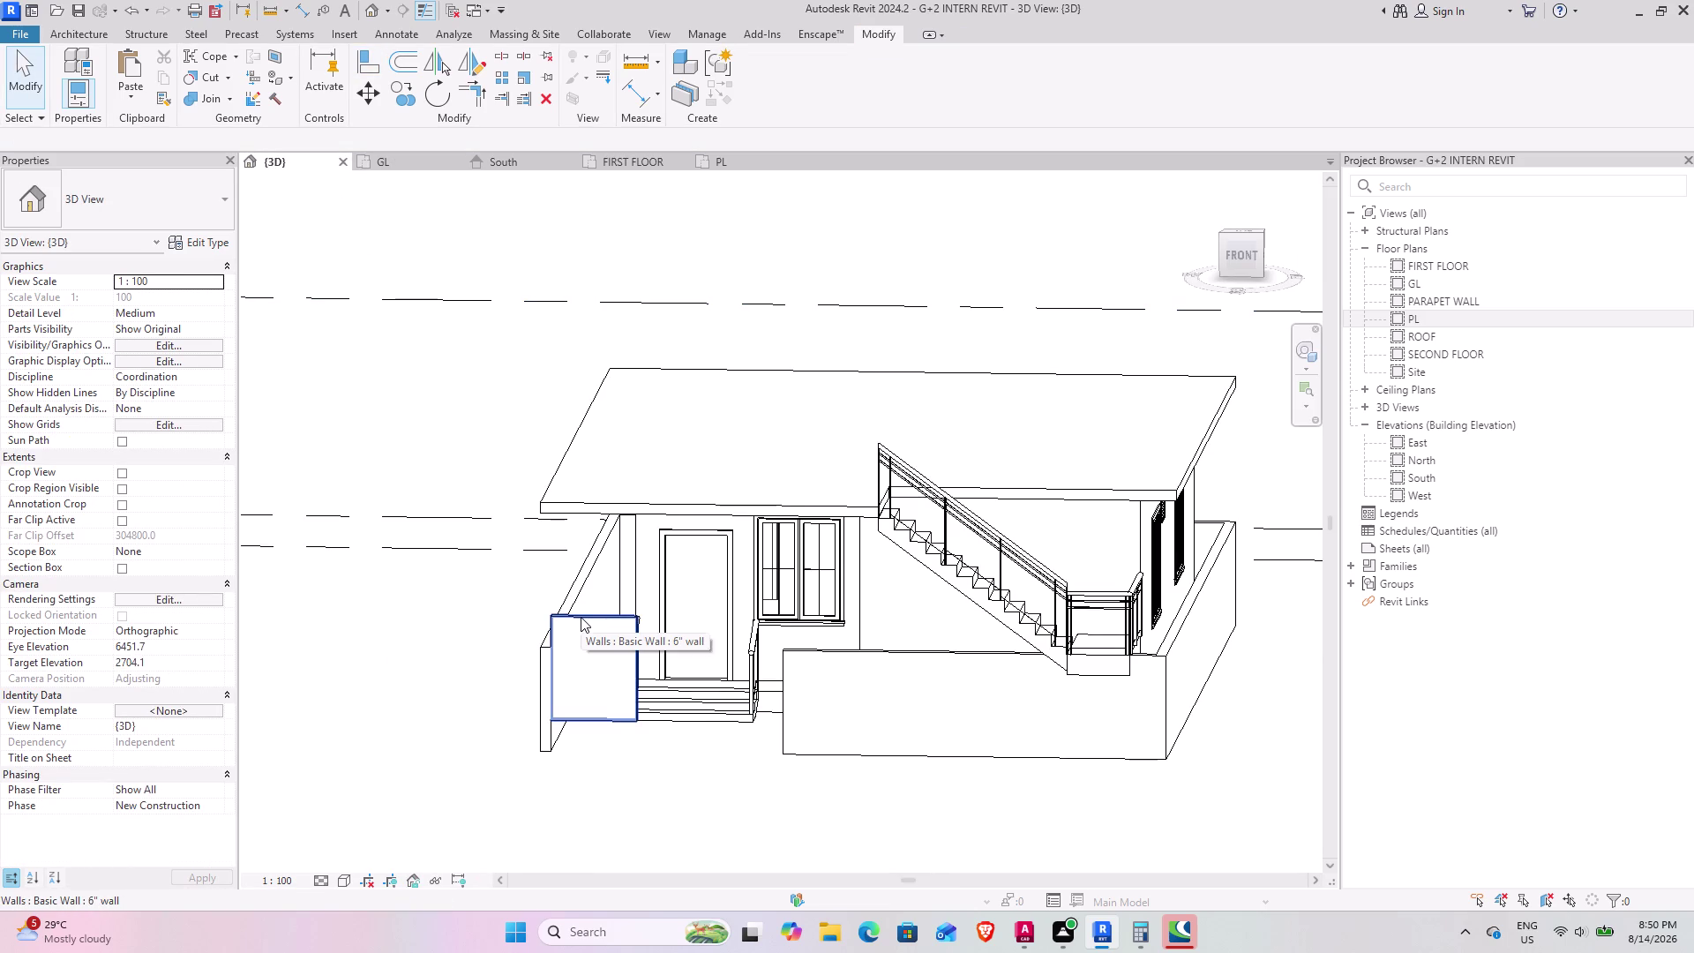
click(581, 617)
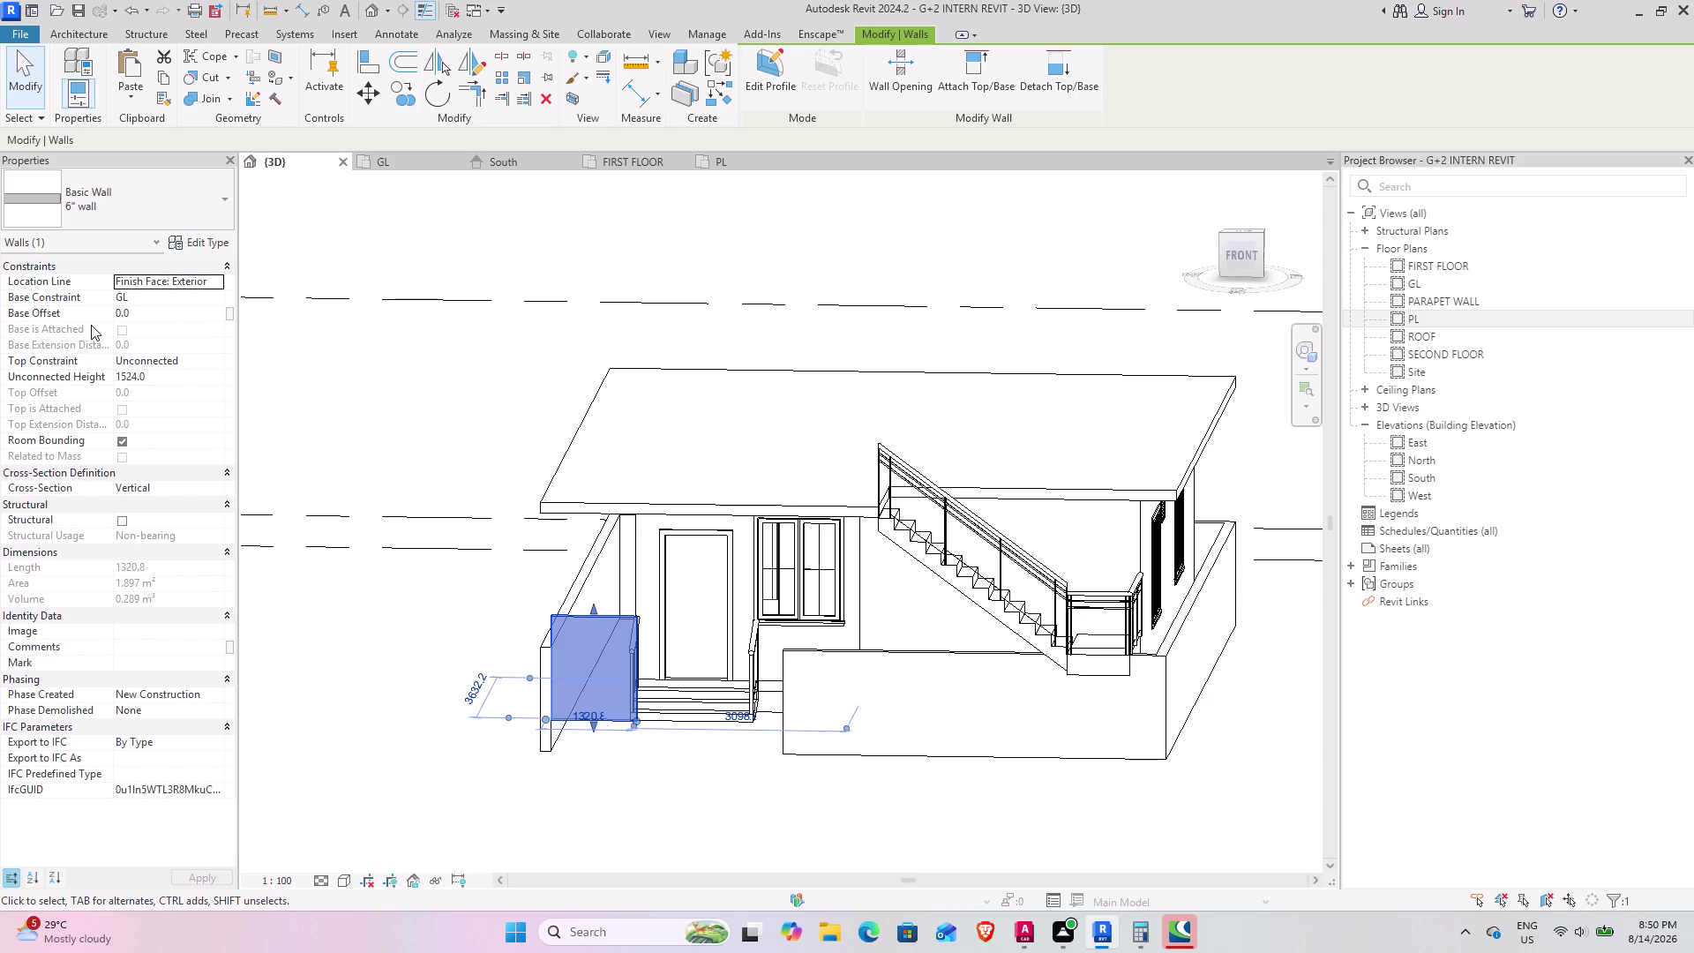
click(216, 299)
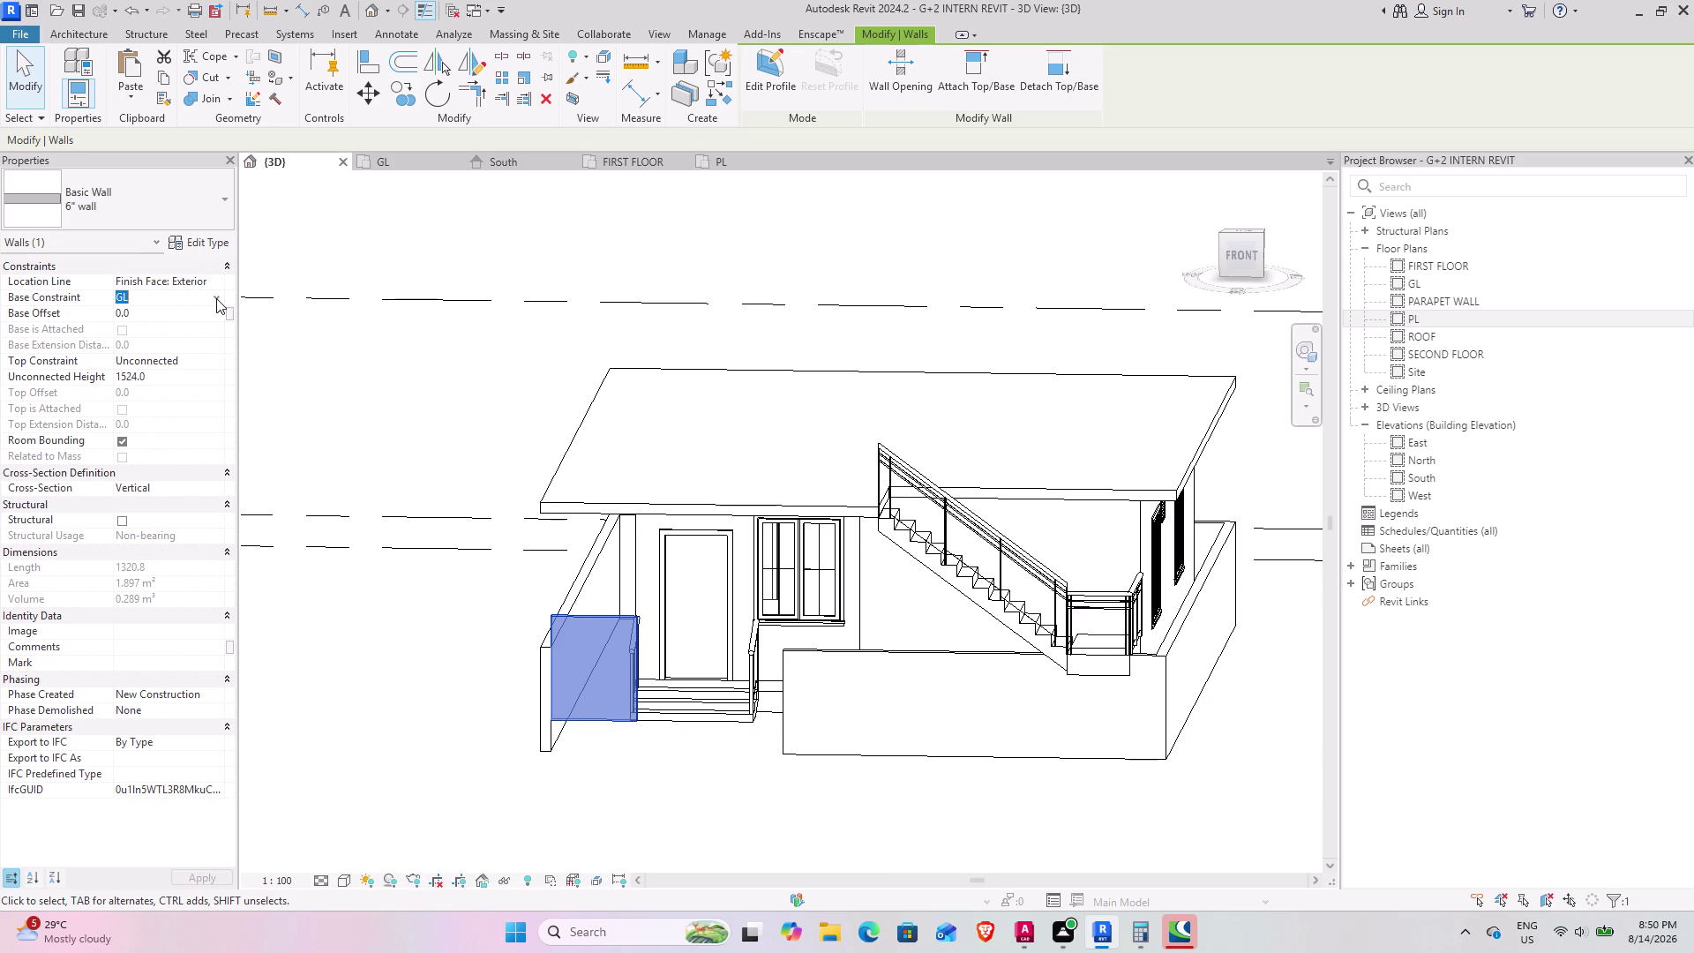
click(164, 308)
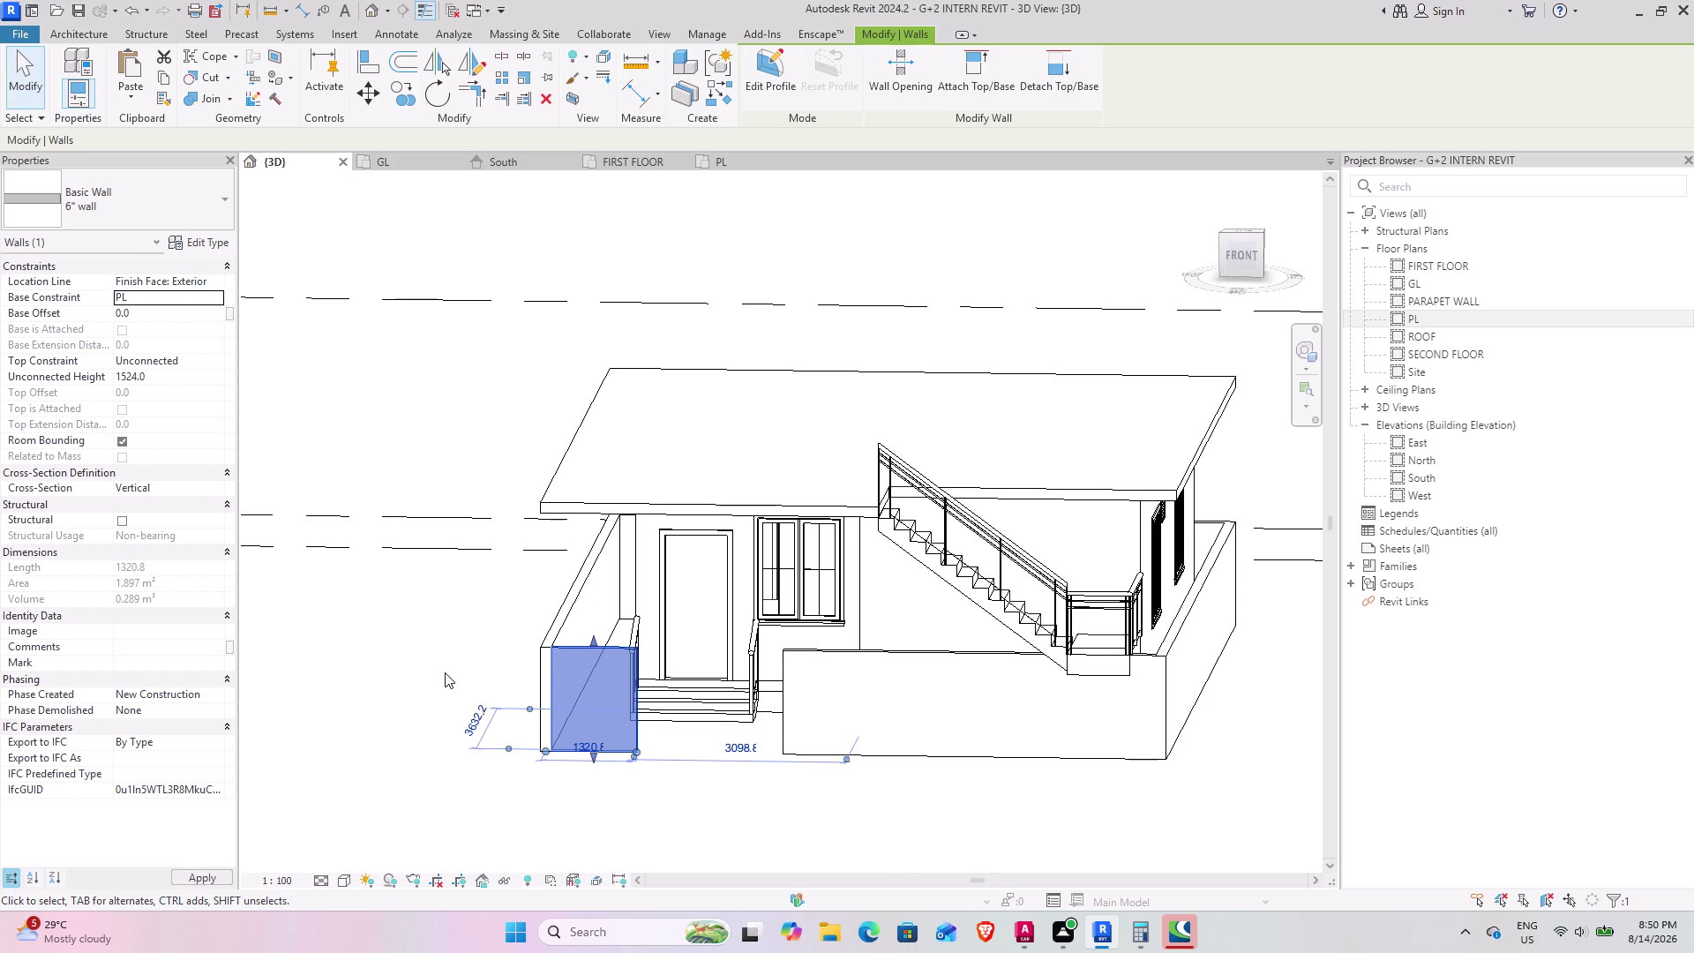
scroll(up, 3)
click(426, 659)
Orbit around the entrance to inspect the compound wall from above, behind and the side.
scroll(up, 3)
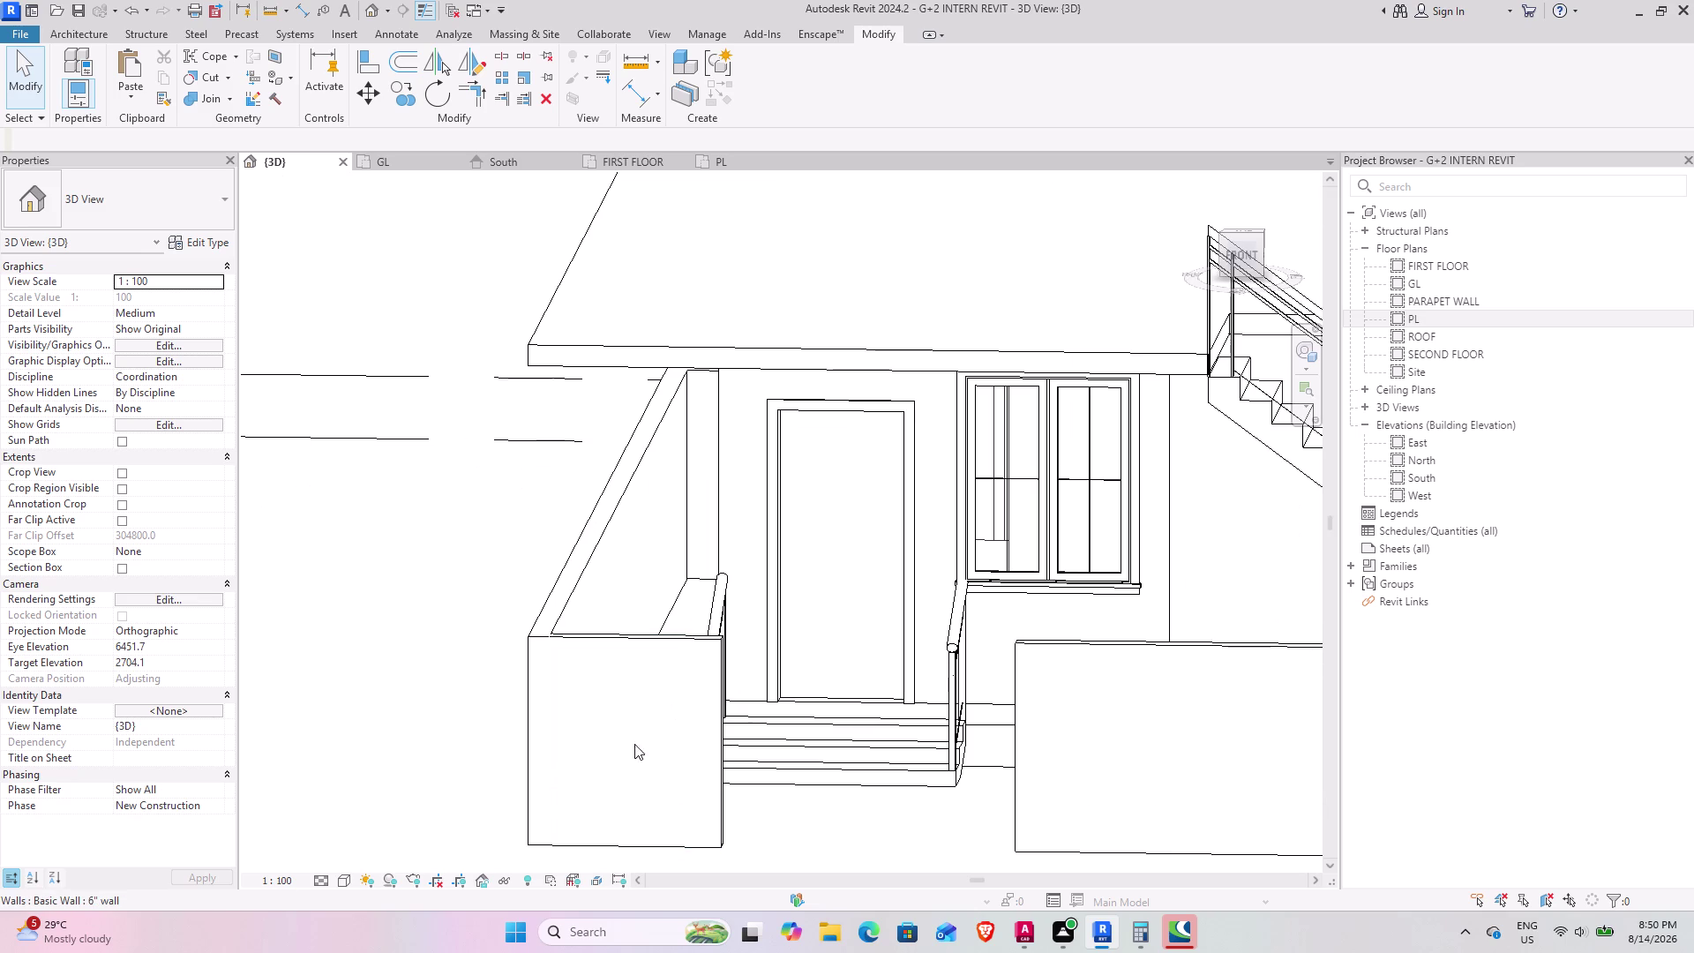
middle_drag(615, 727, 630, 789)
middle_drag(663, 715, 526, 714)
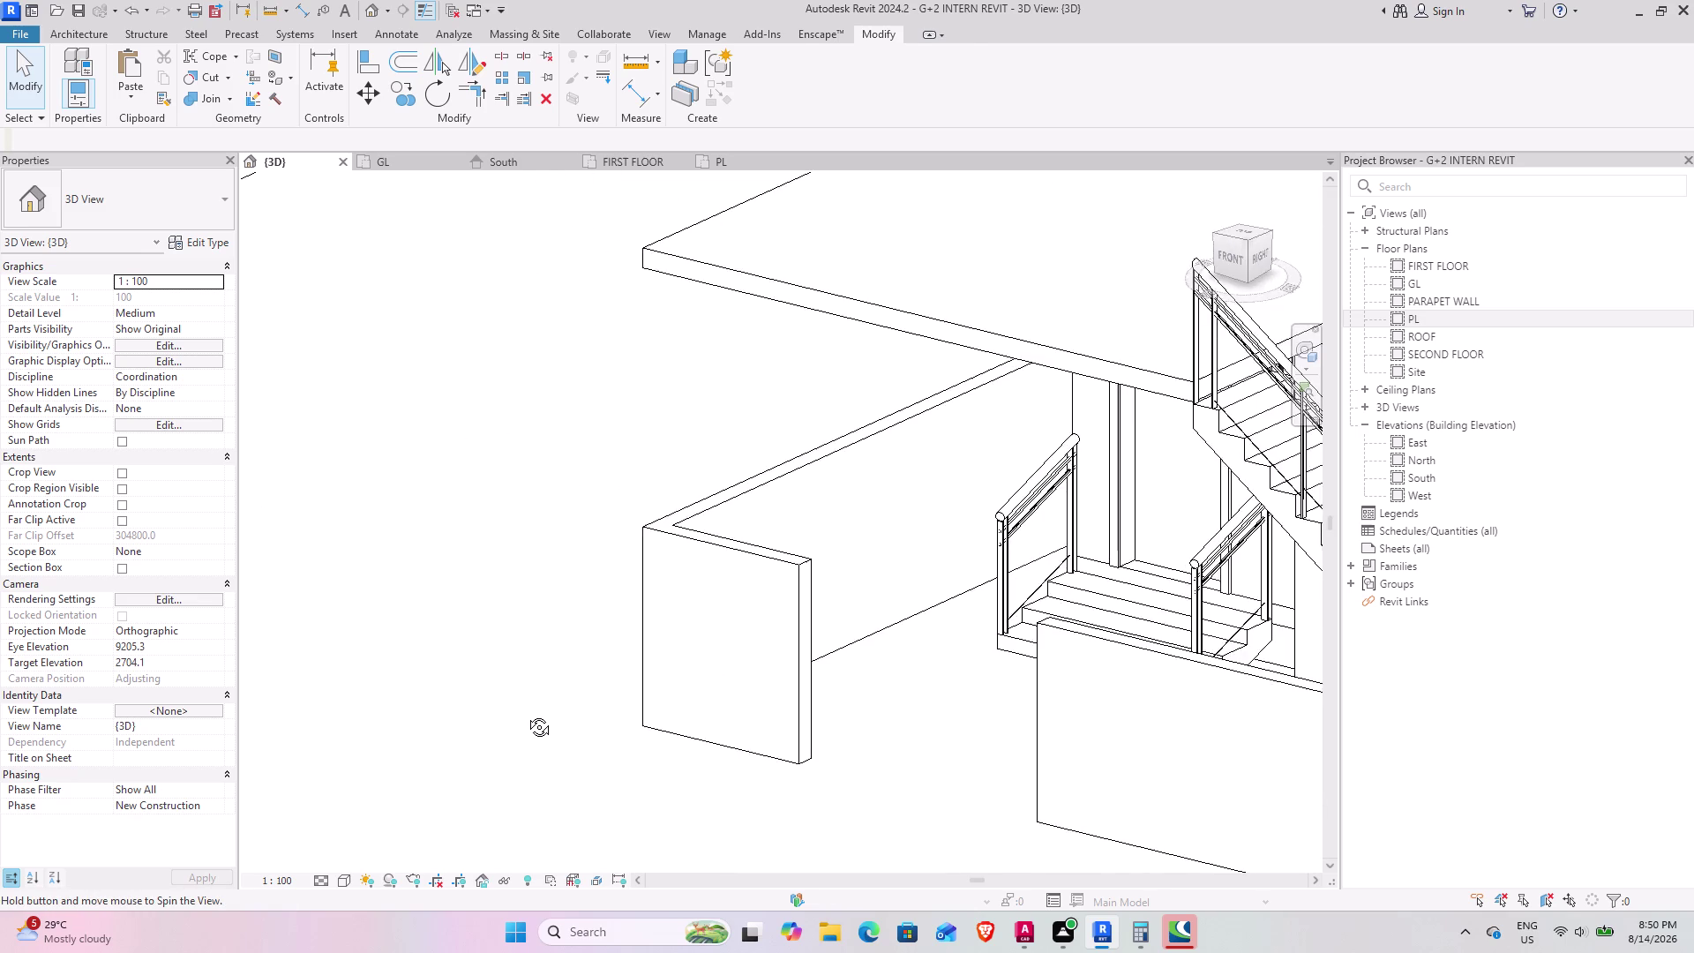
middle_drag(525, 714, 709, 750)
middle_drag(740, 744, 657, 632)
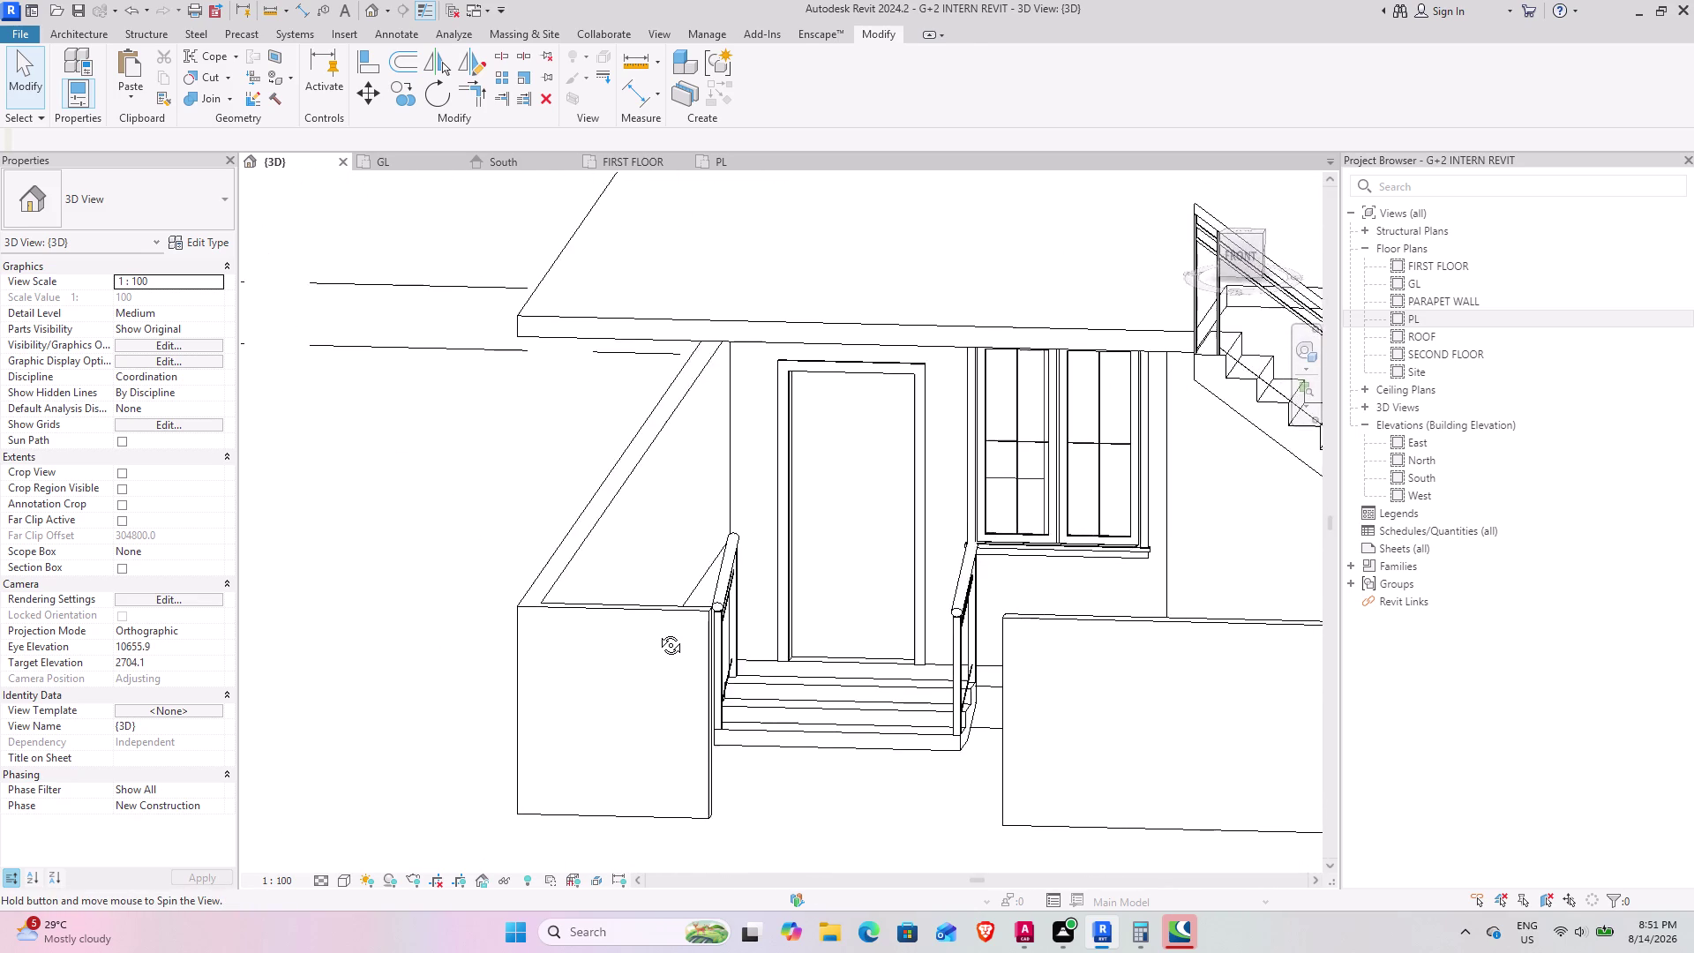
middle_drag(657, 632, 663, 616)
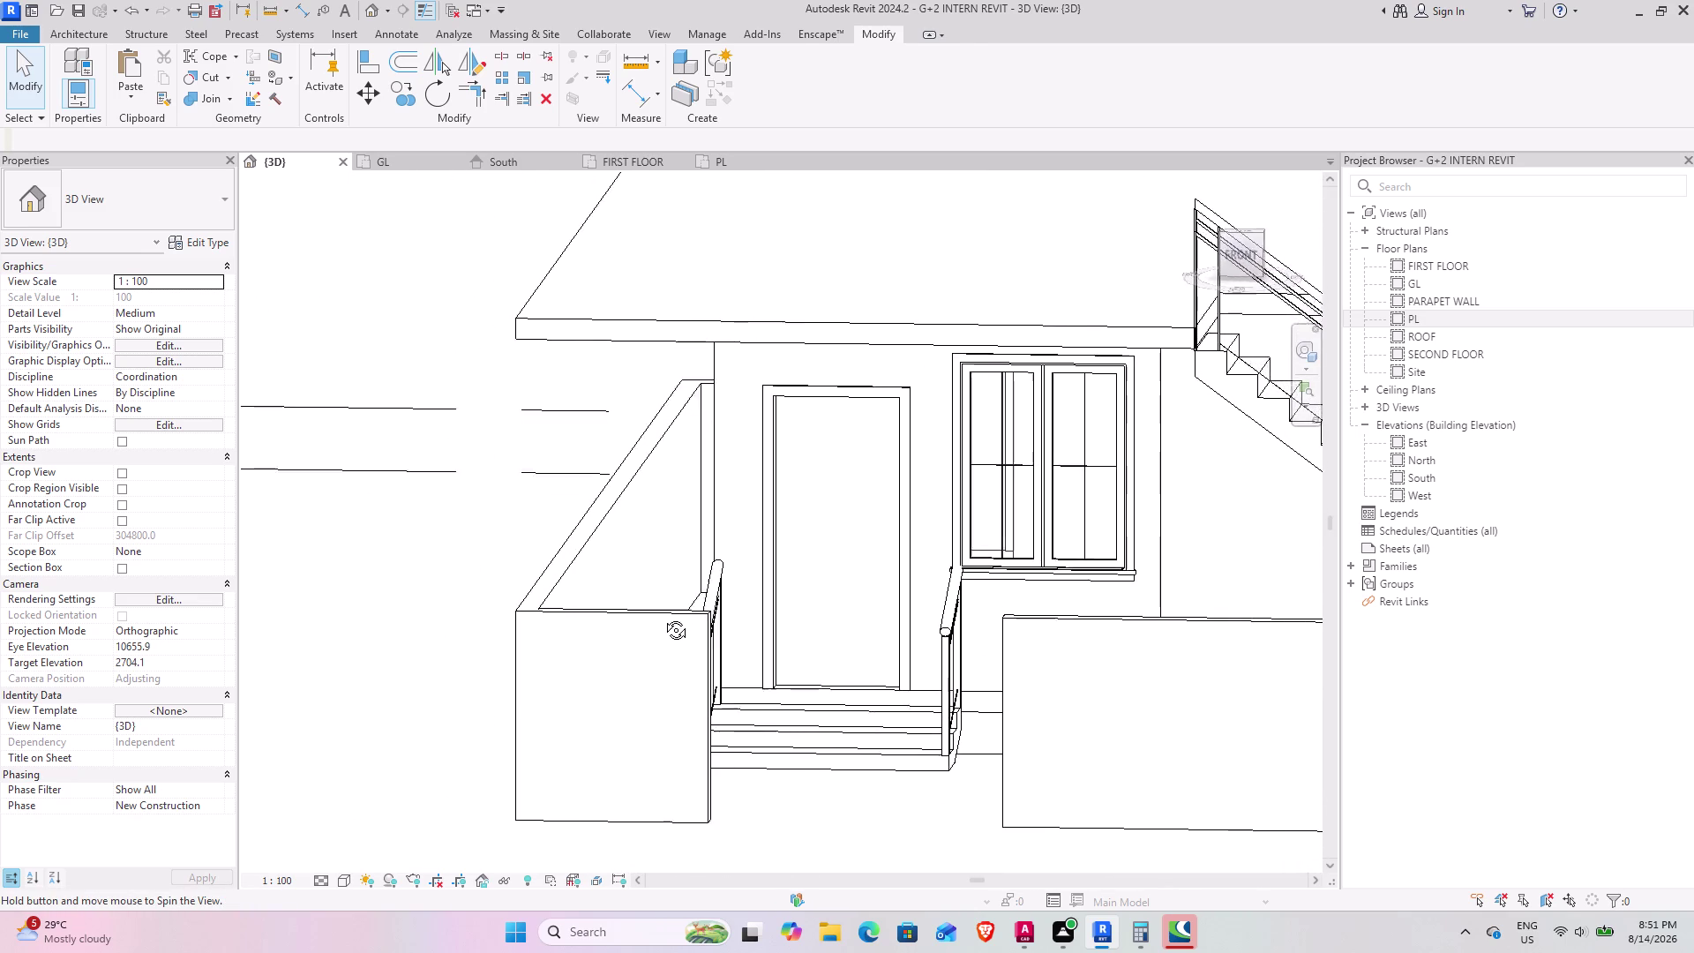
middle_drag(662, 616, 862, 627)
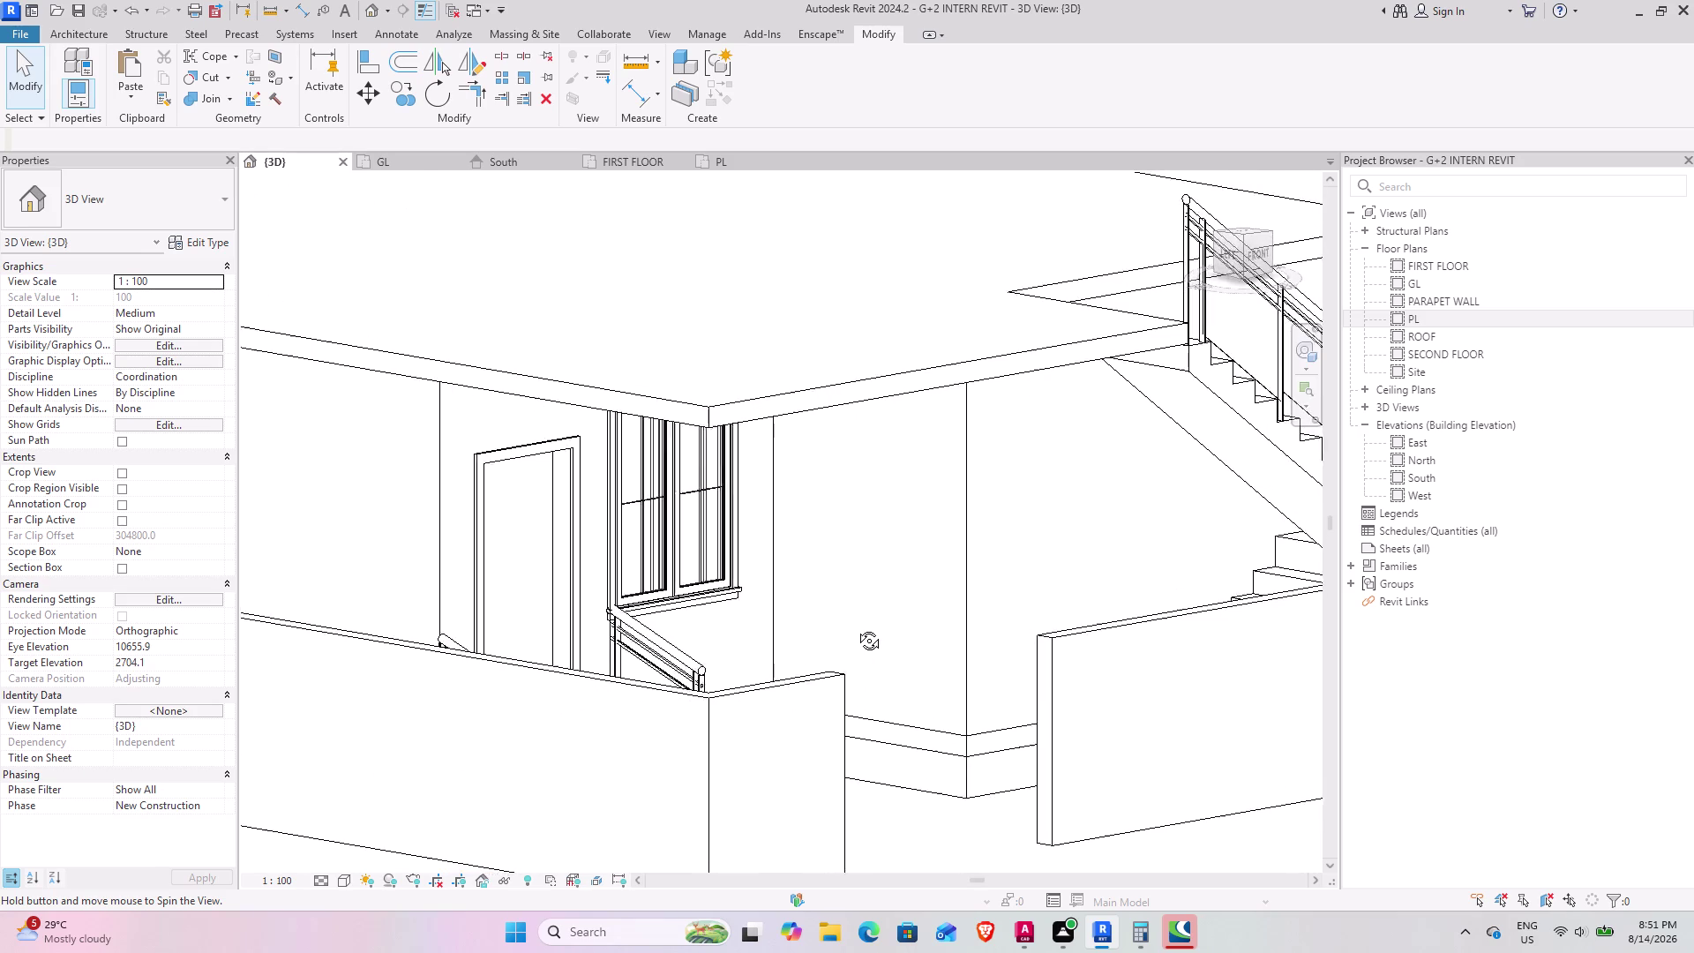
middle_drag(862, 627, 666, 591)
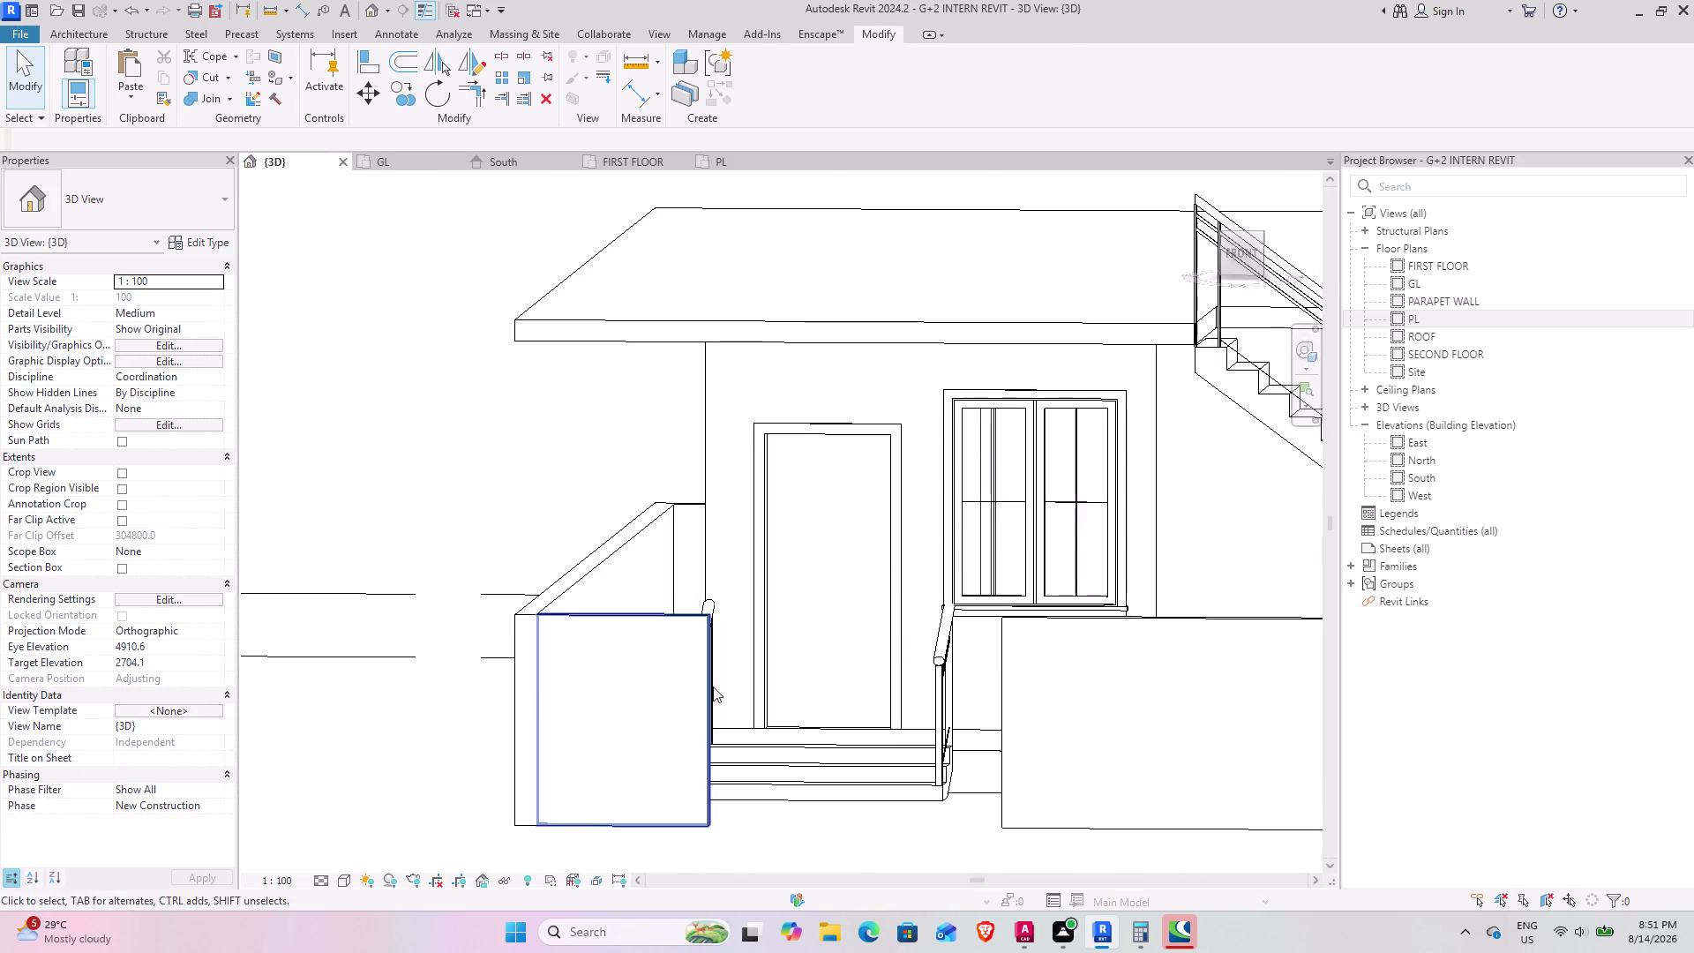
scroll(down, 3)
middle_drag(758, 722, 703, 748)
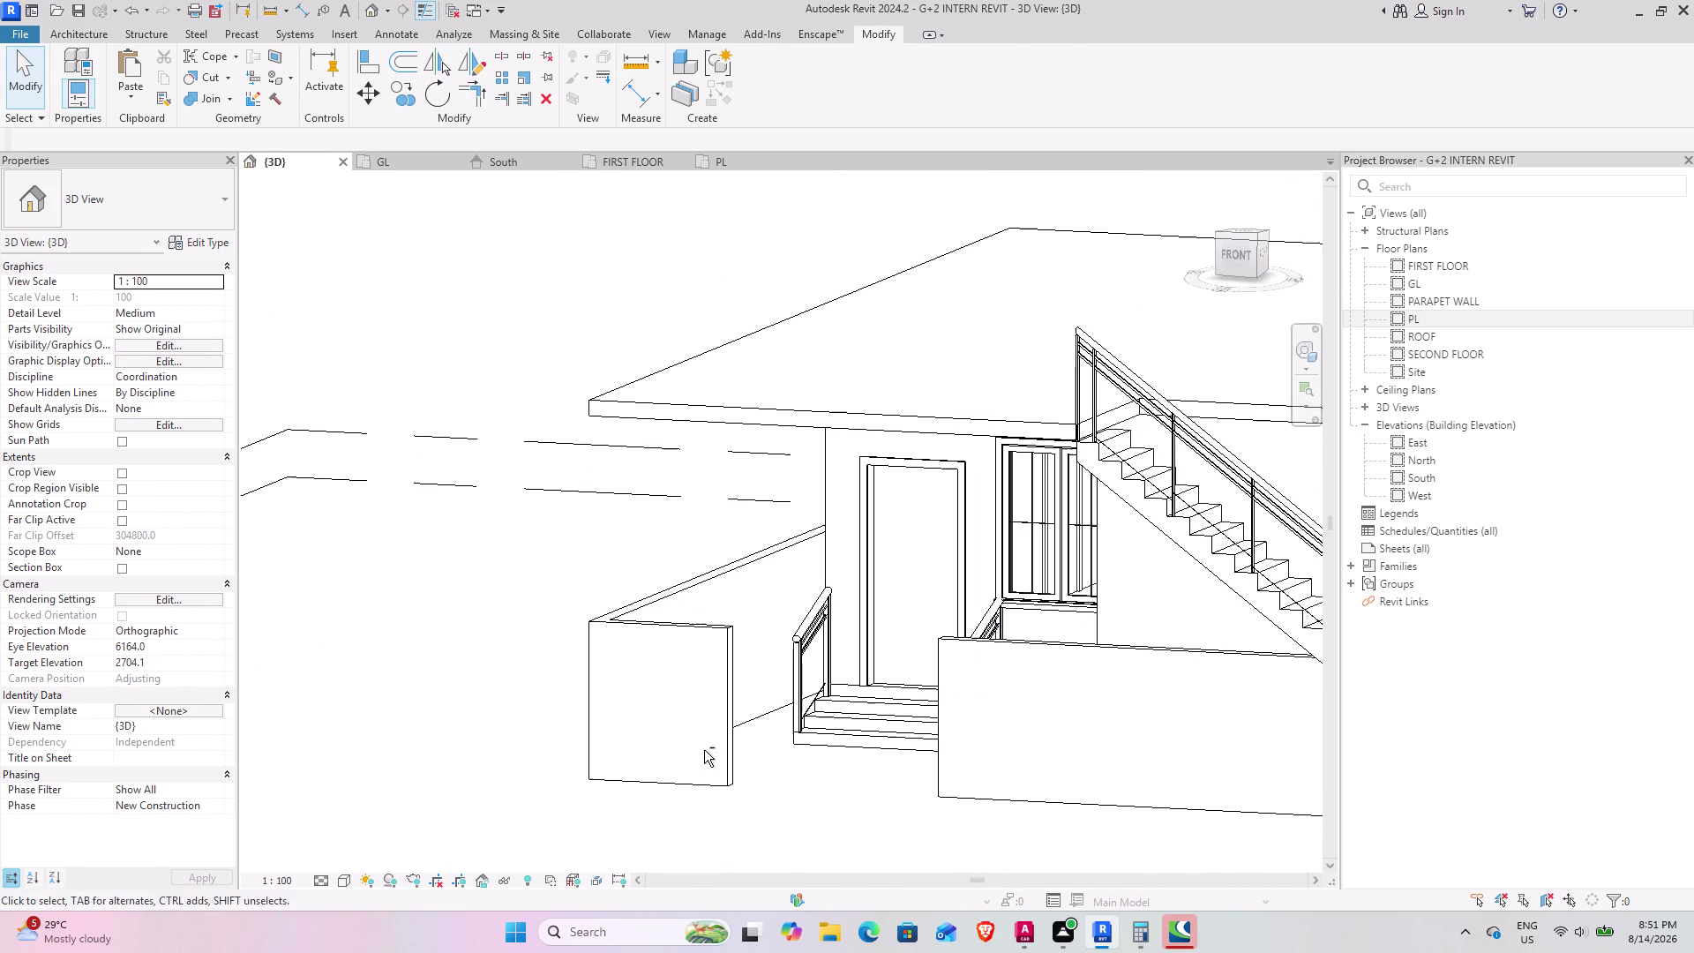
middle_drag(733, 724, 792, 712)
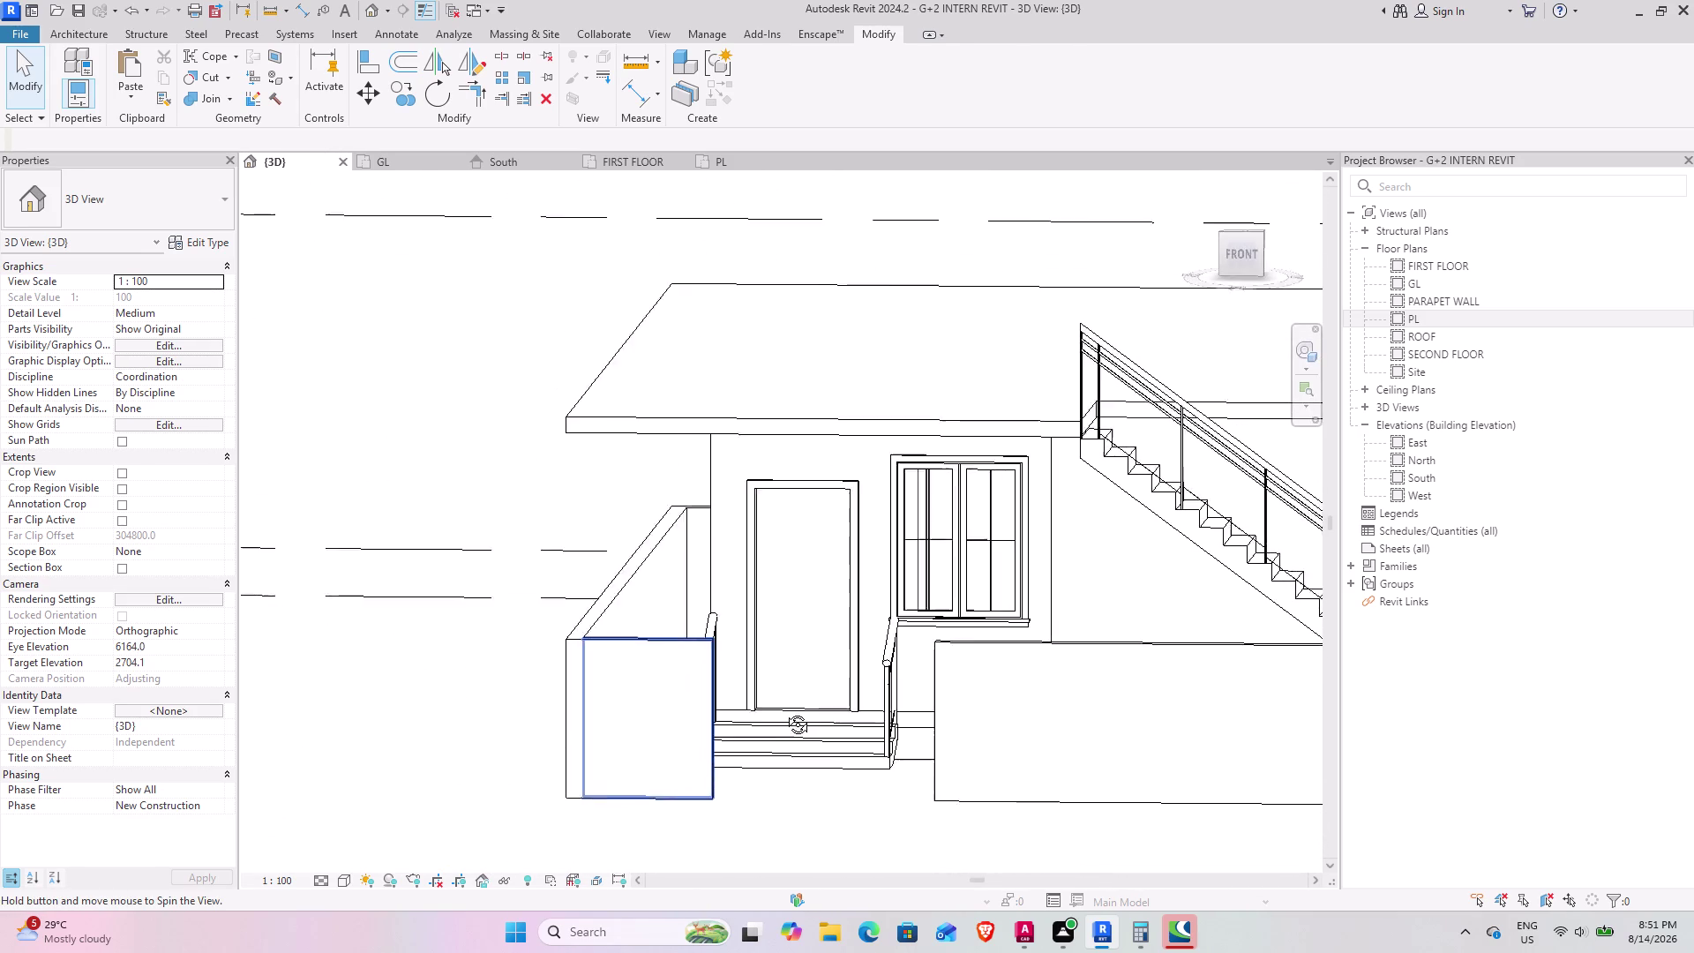
middle_drag(792, 711, 796, 724)
middle_drag(757, 737, 610, 750)
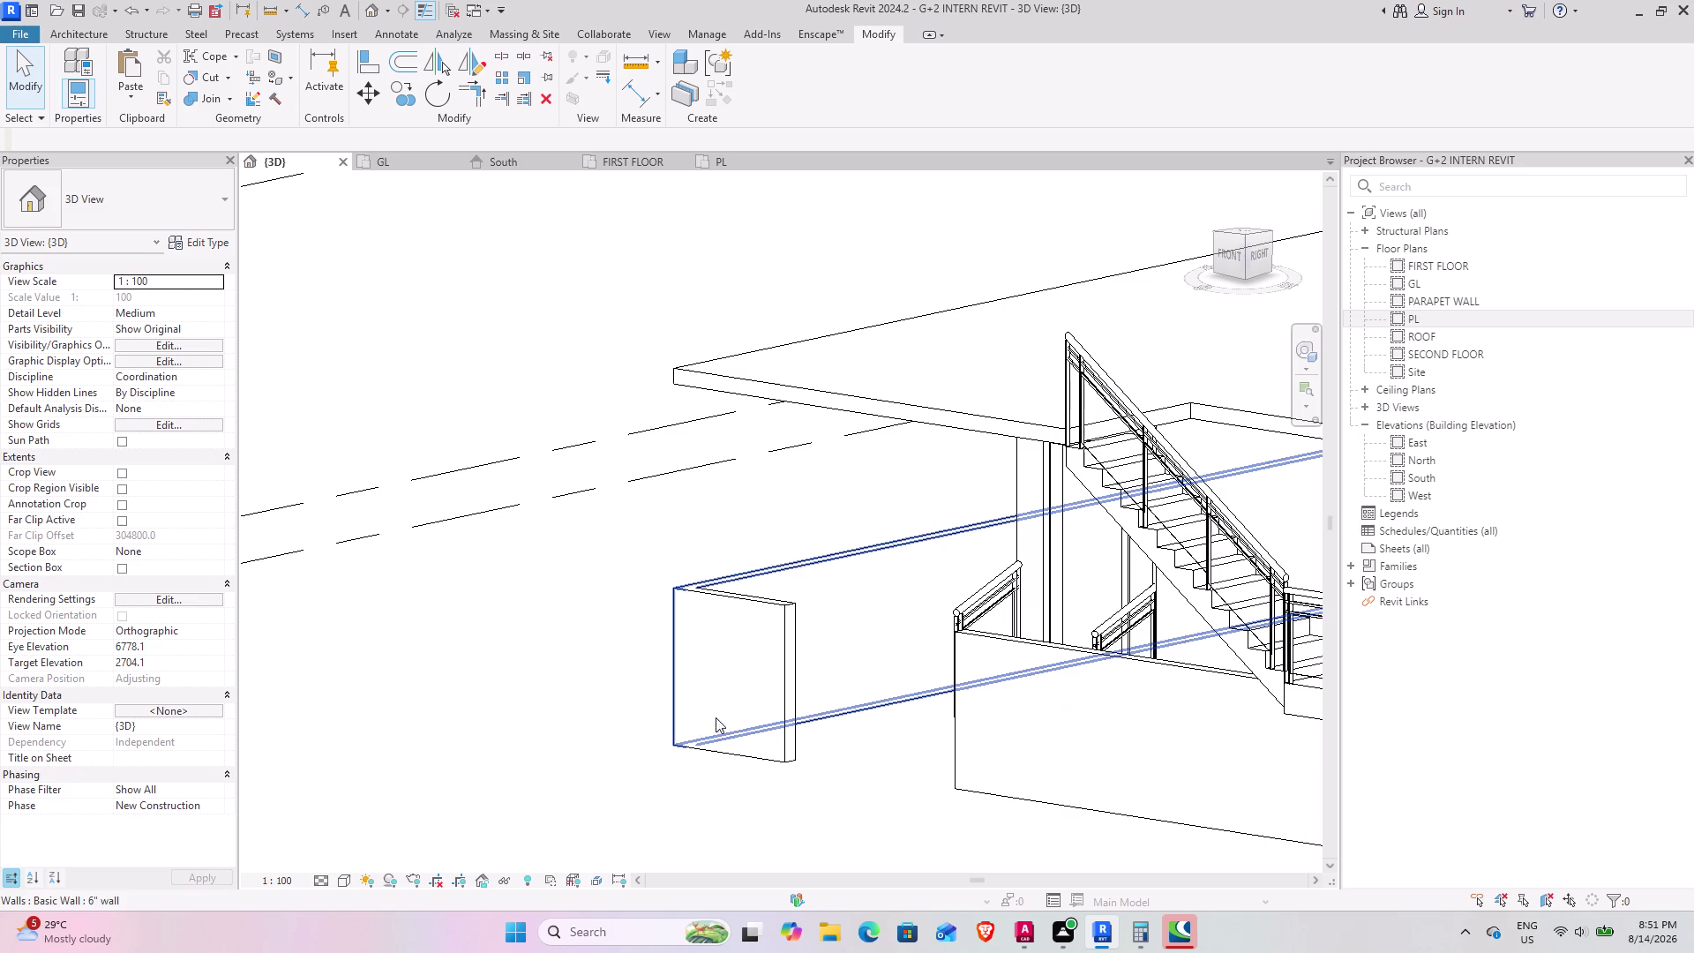
scroll(up, 3)
scroll(up, 3)
middle_drag(795, 661, 768, 594)
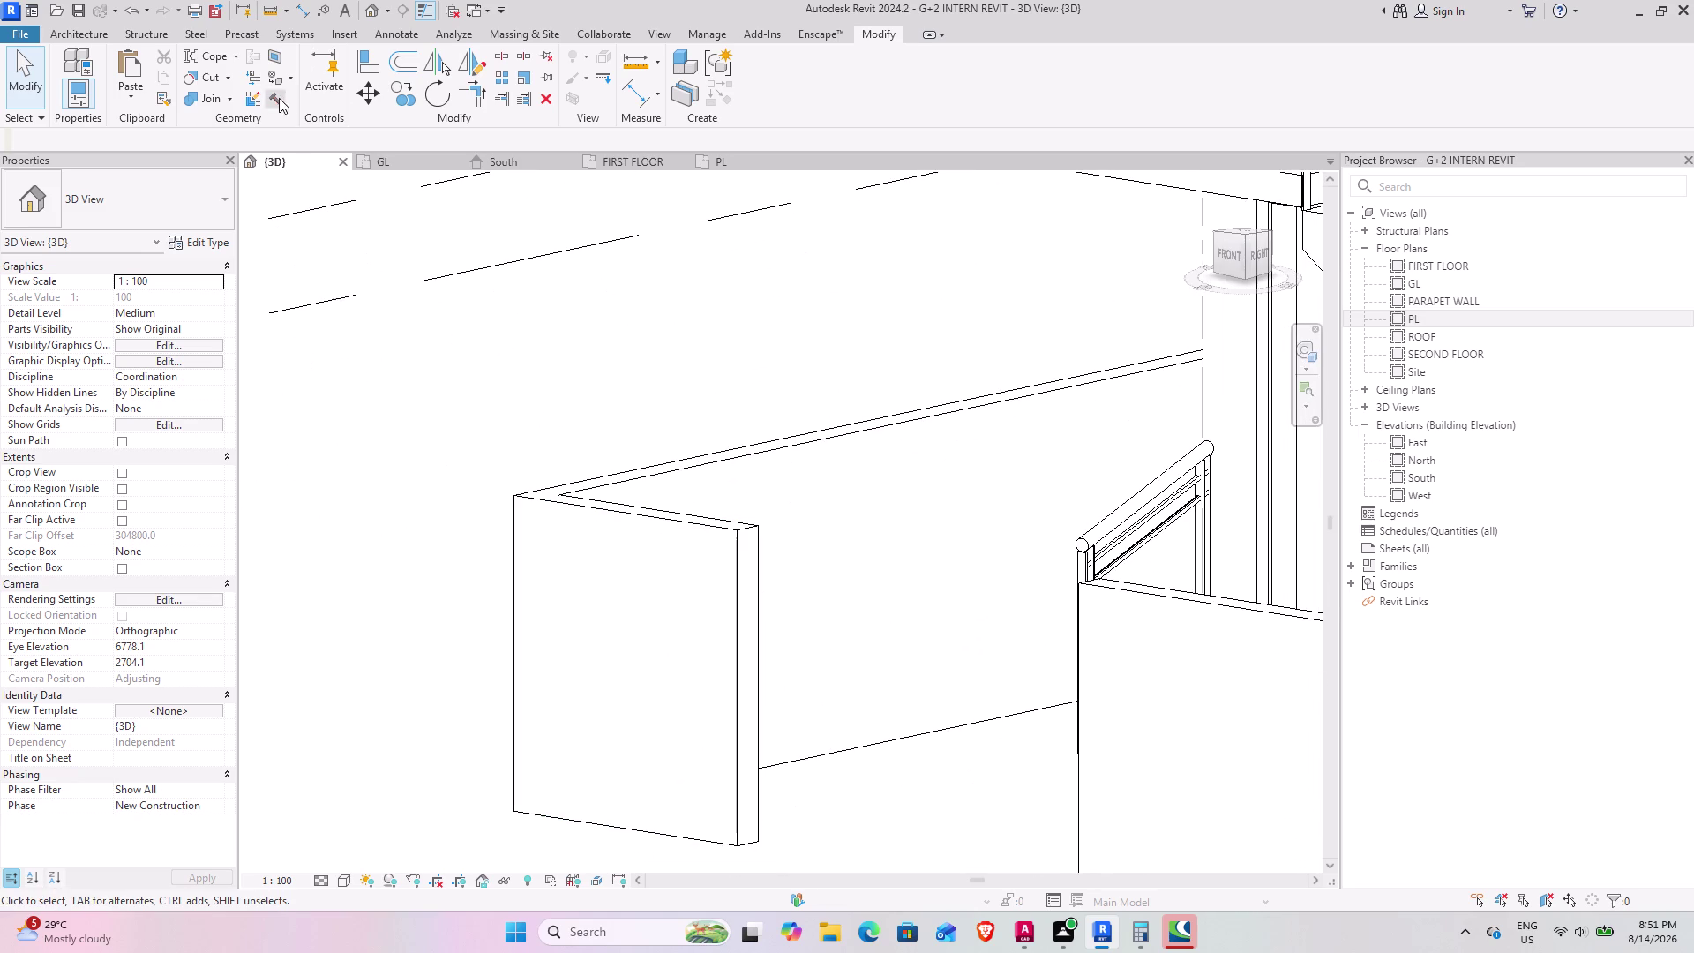
click(96, 28)
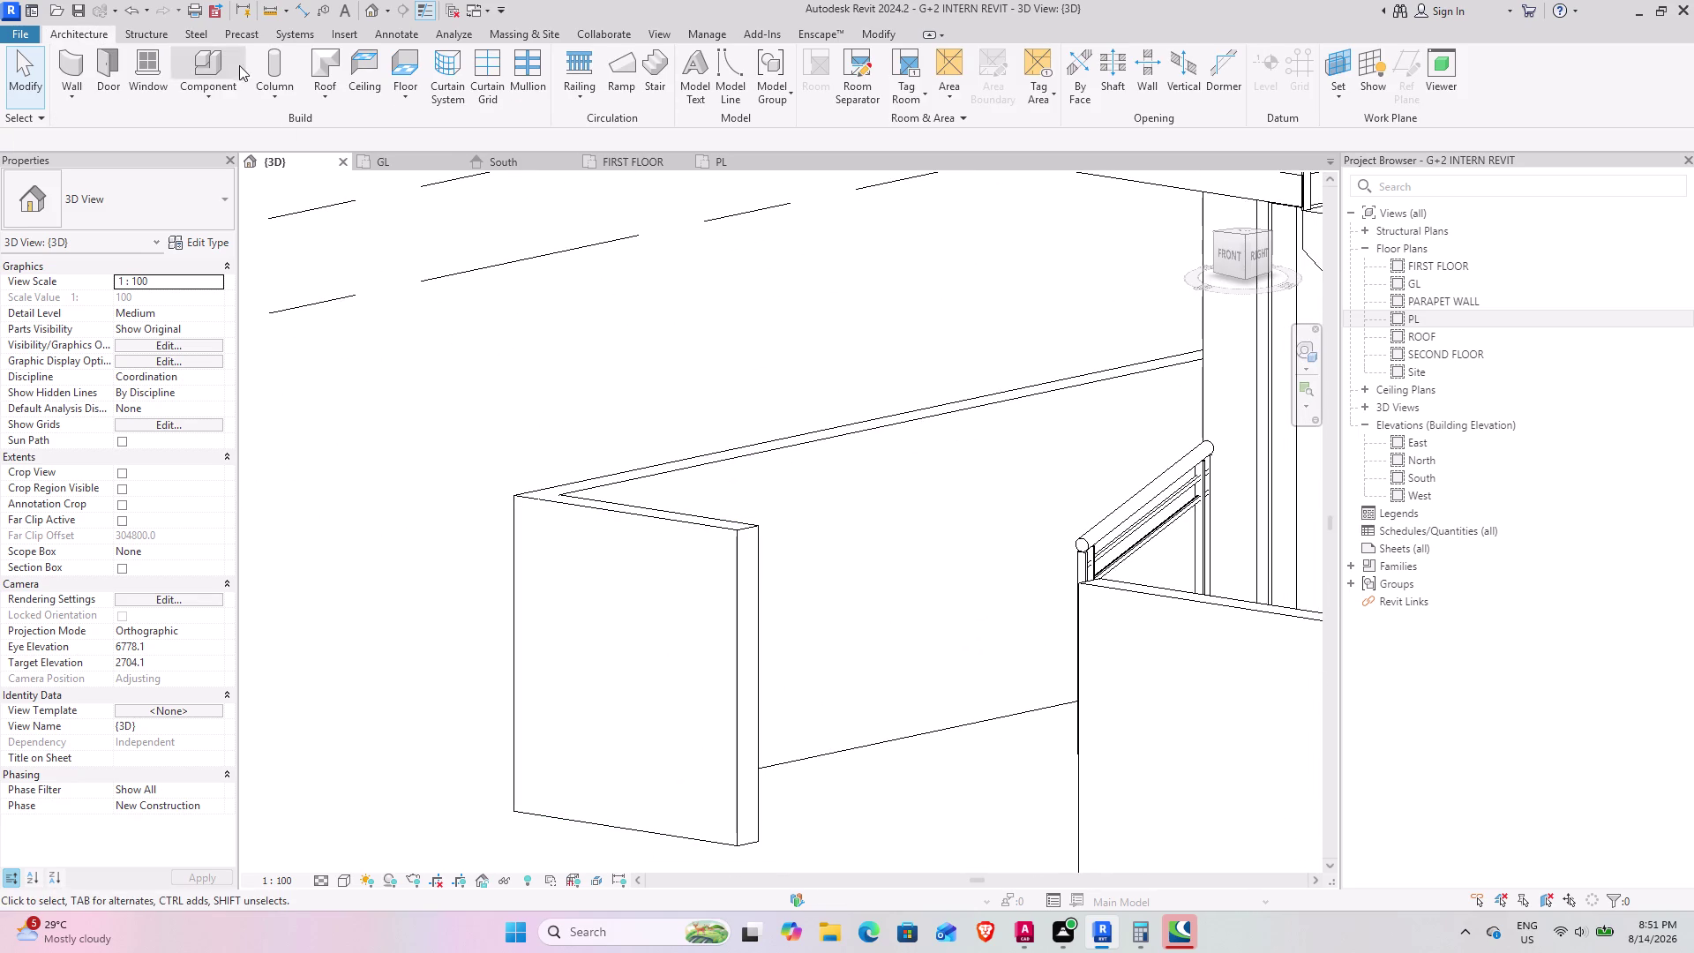
Start a Generic Models in-place family named Generic Models 1 with an extrusion sketch.
click(196, 105)
click(259, 175)
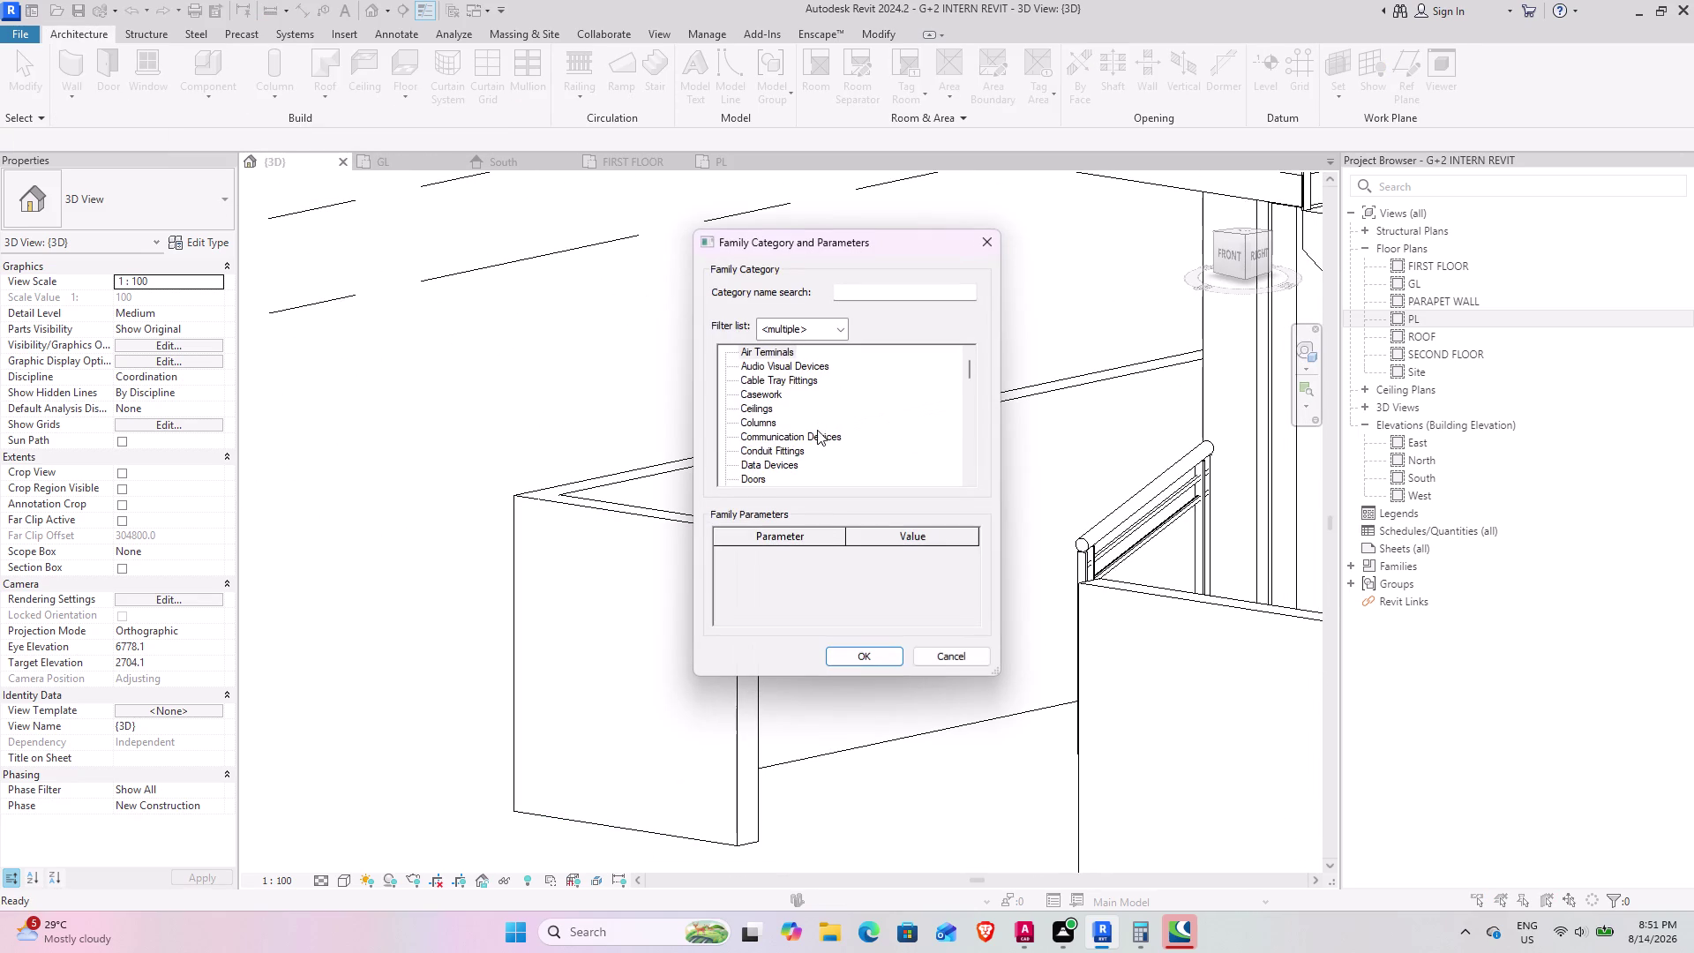
click(759, 383)
key(g)
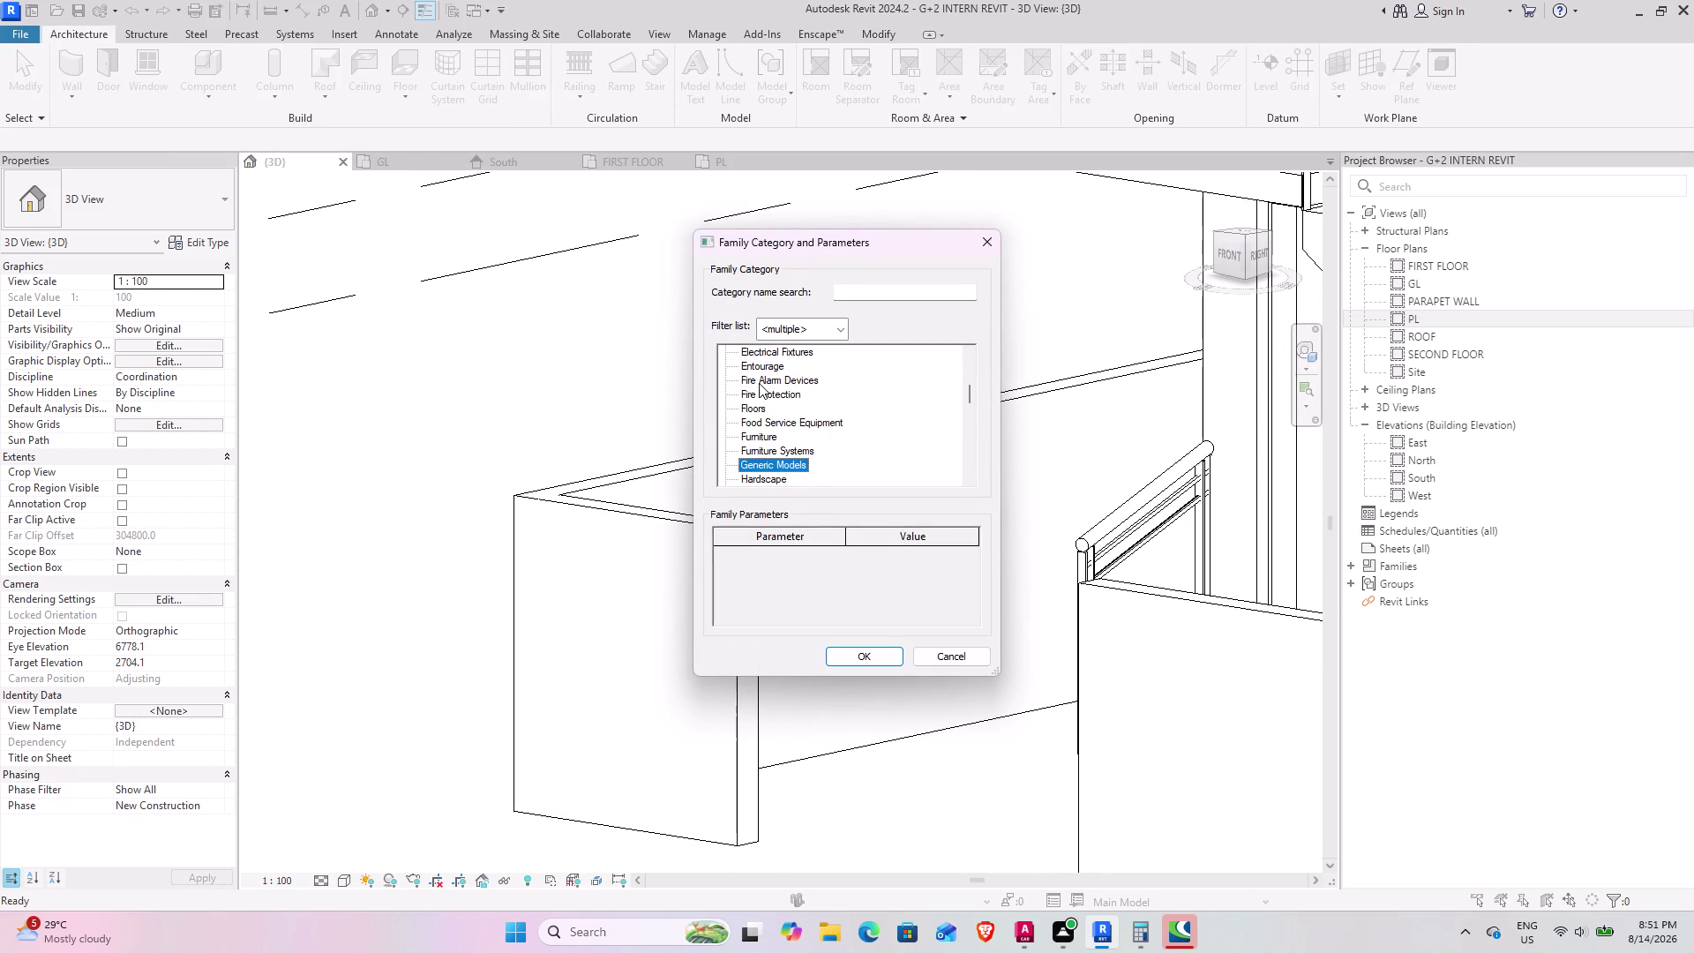
key(space)
click(857, 650)
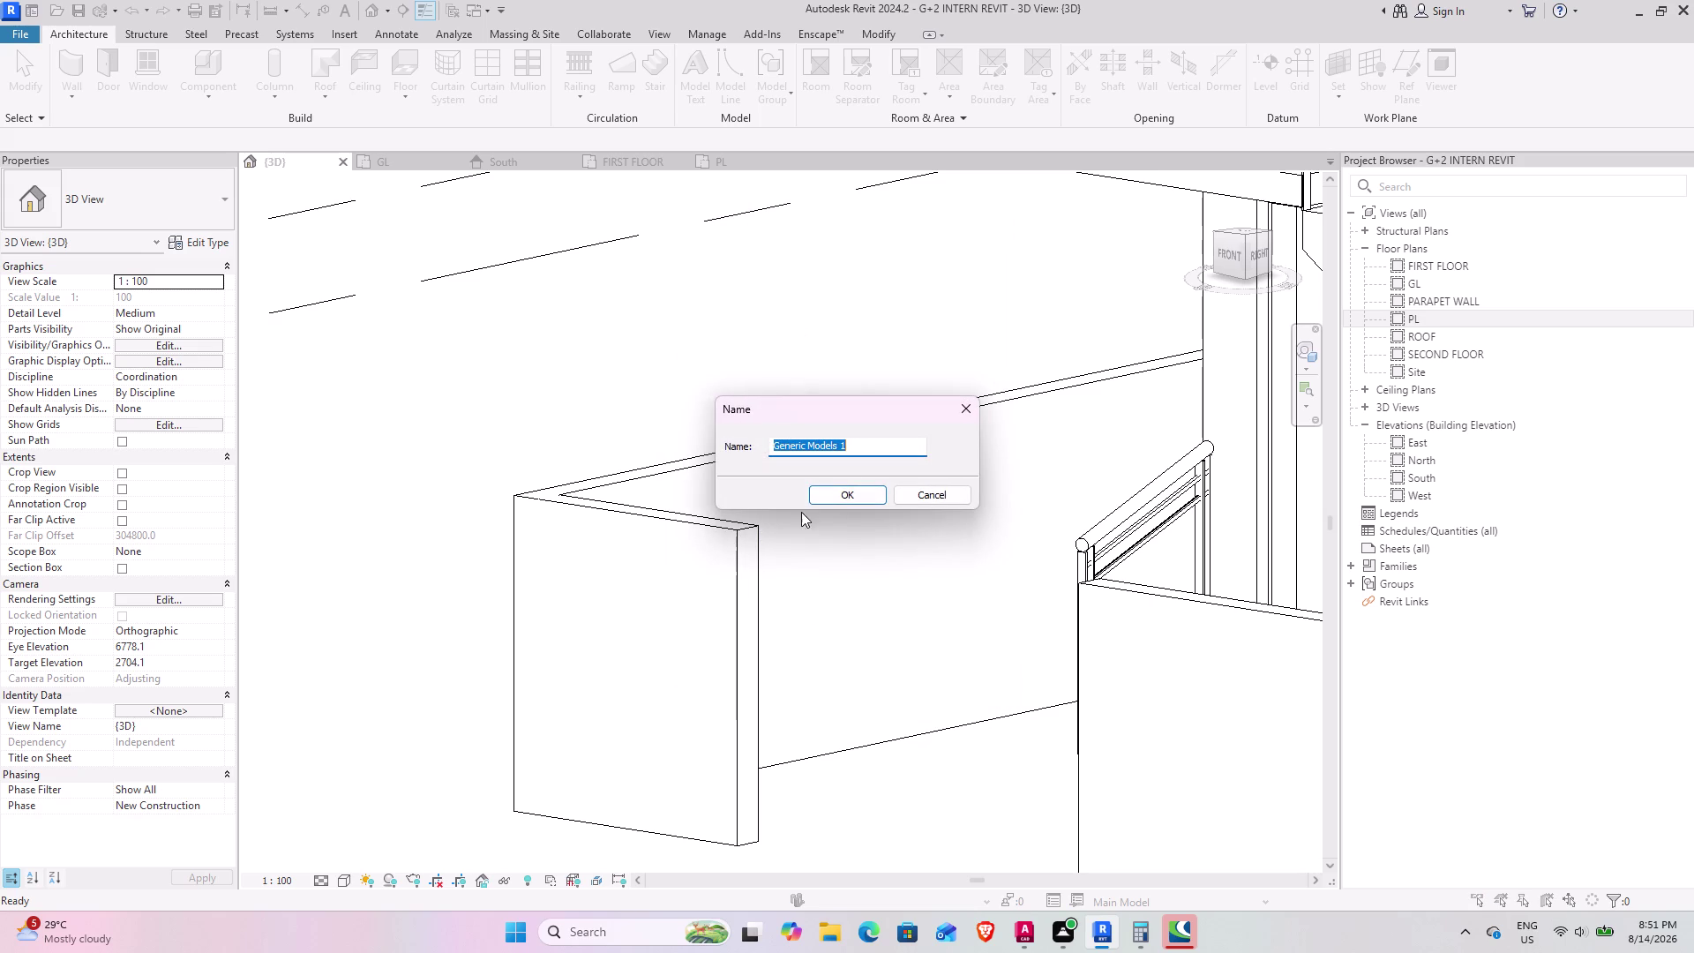
click(840, 488)
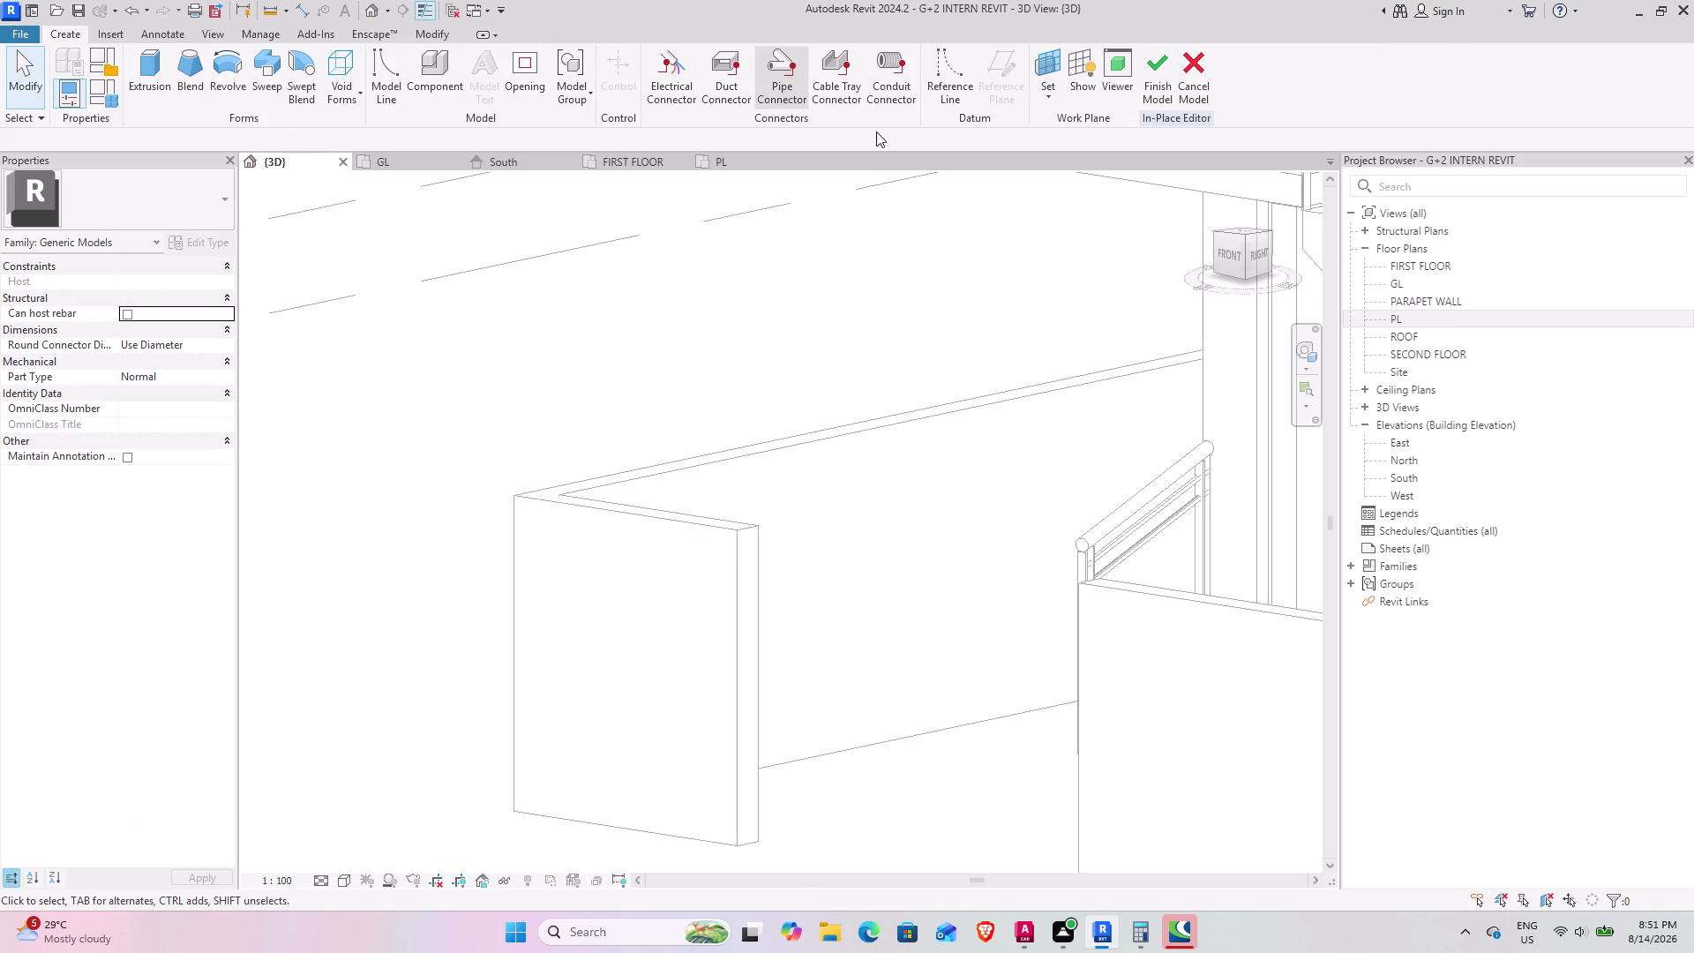
click(156, 77)
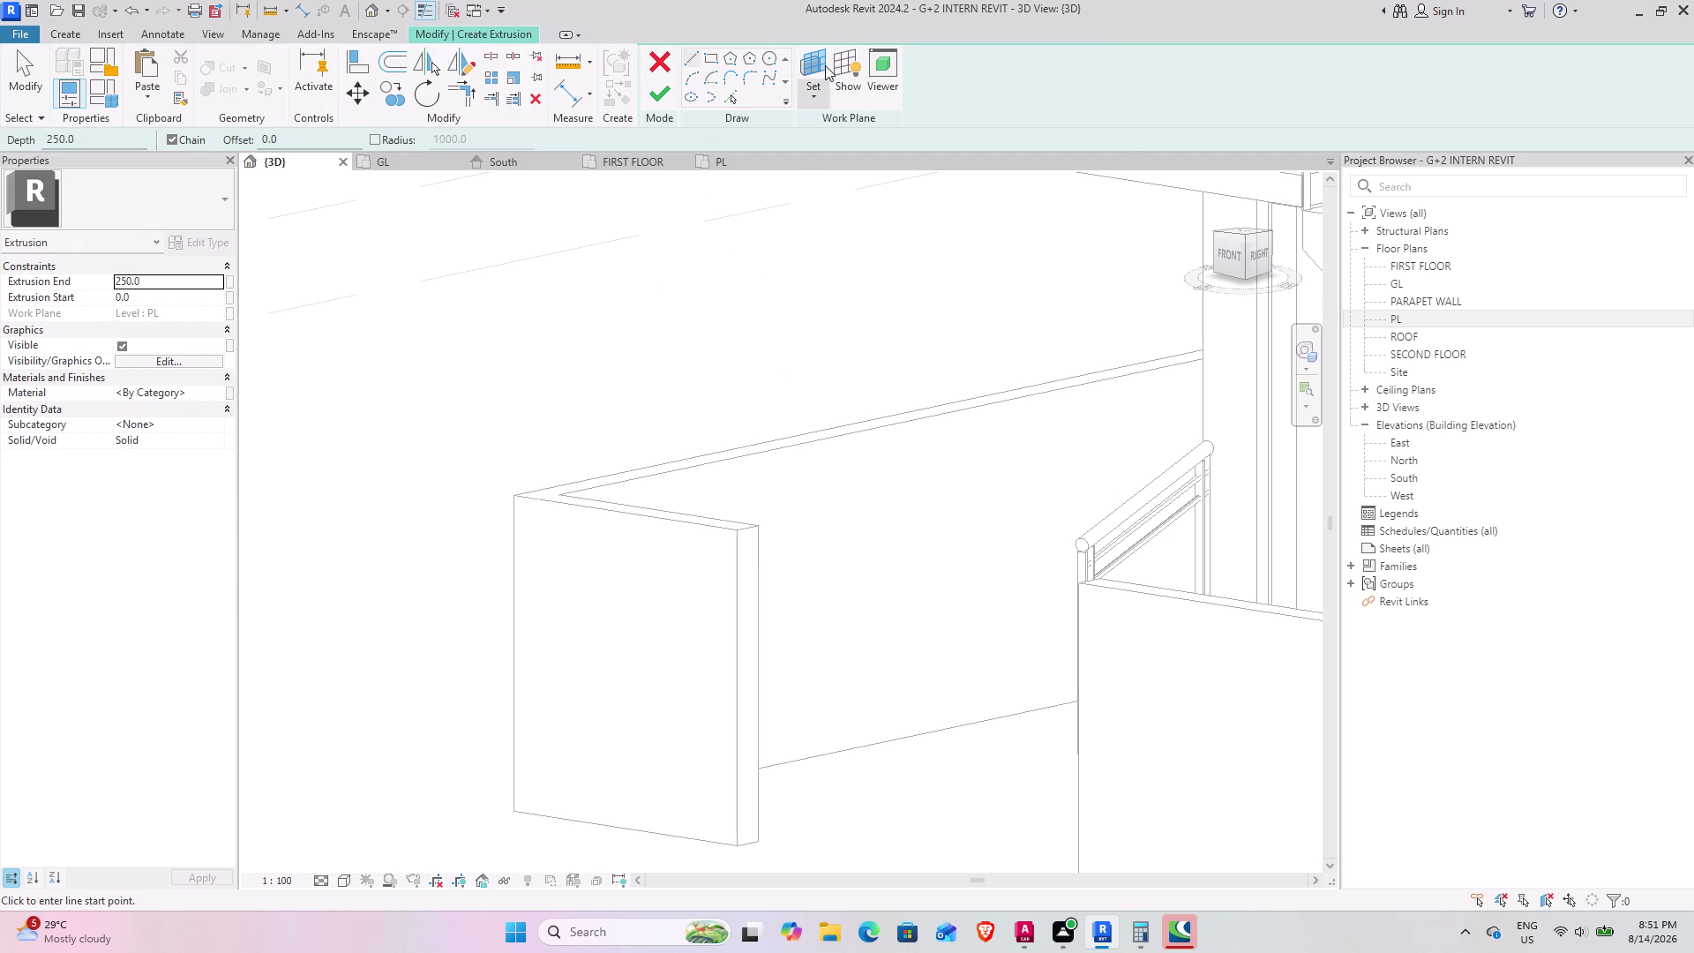
Set the wall's end face as work plane and sketch a small rectangle on it.
click(810, 96)
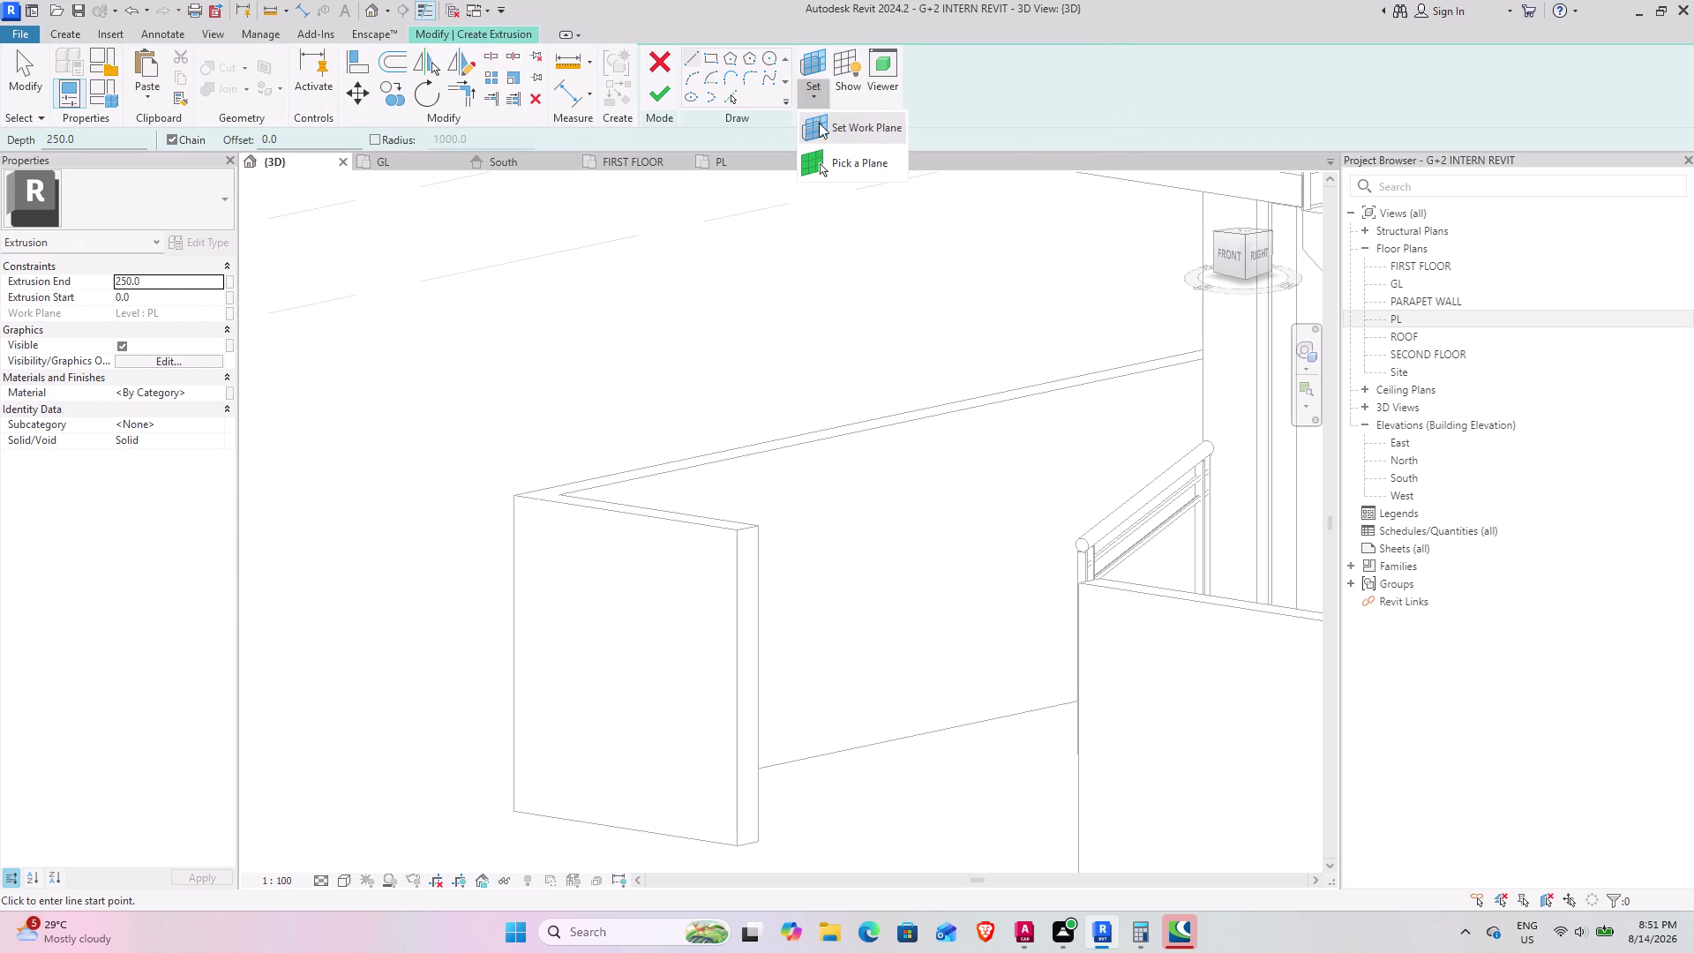
click(838, 170)
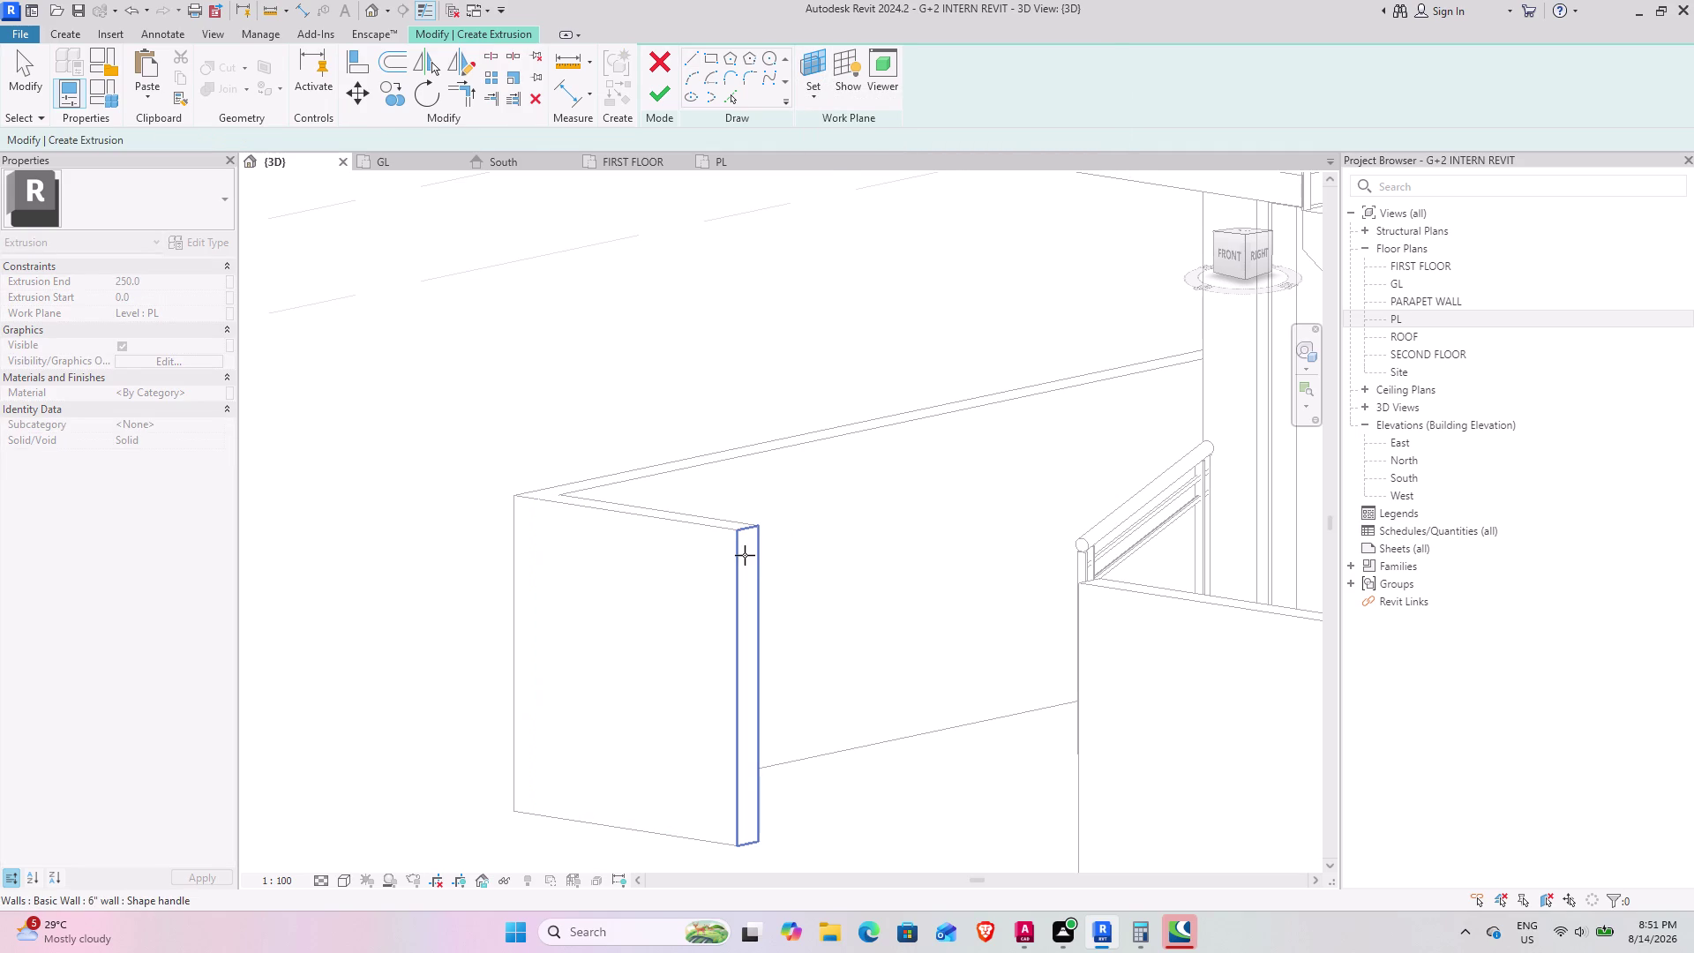
click(745, 555)
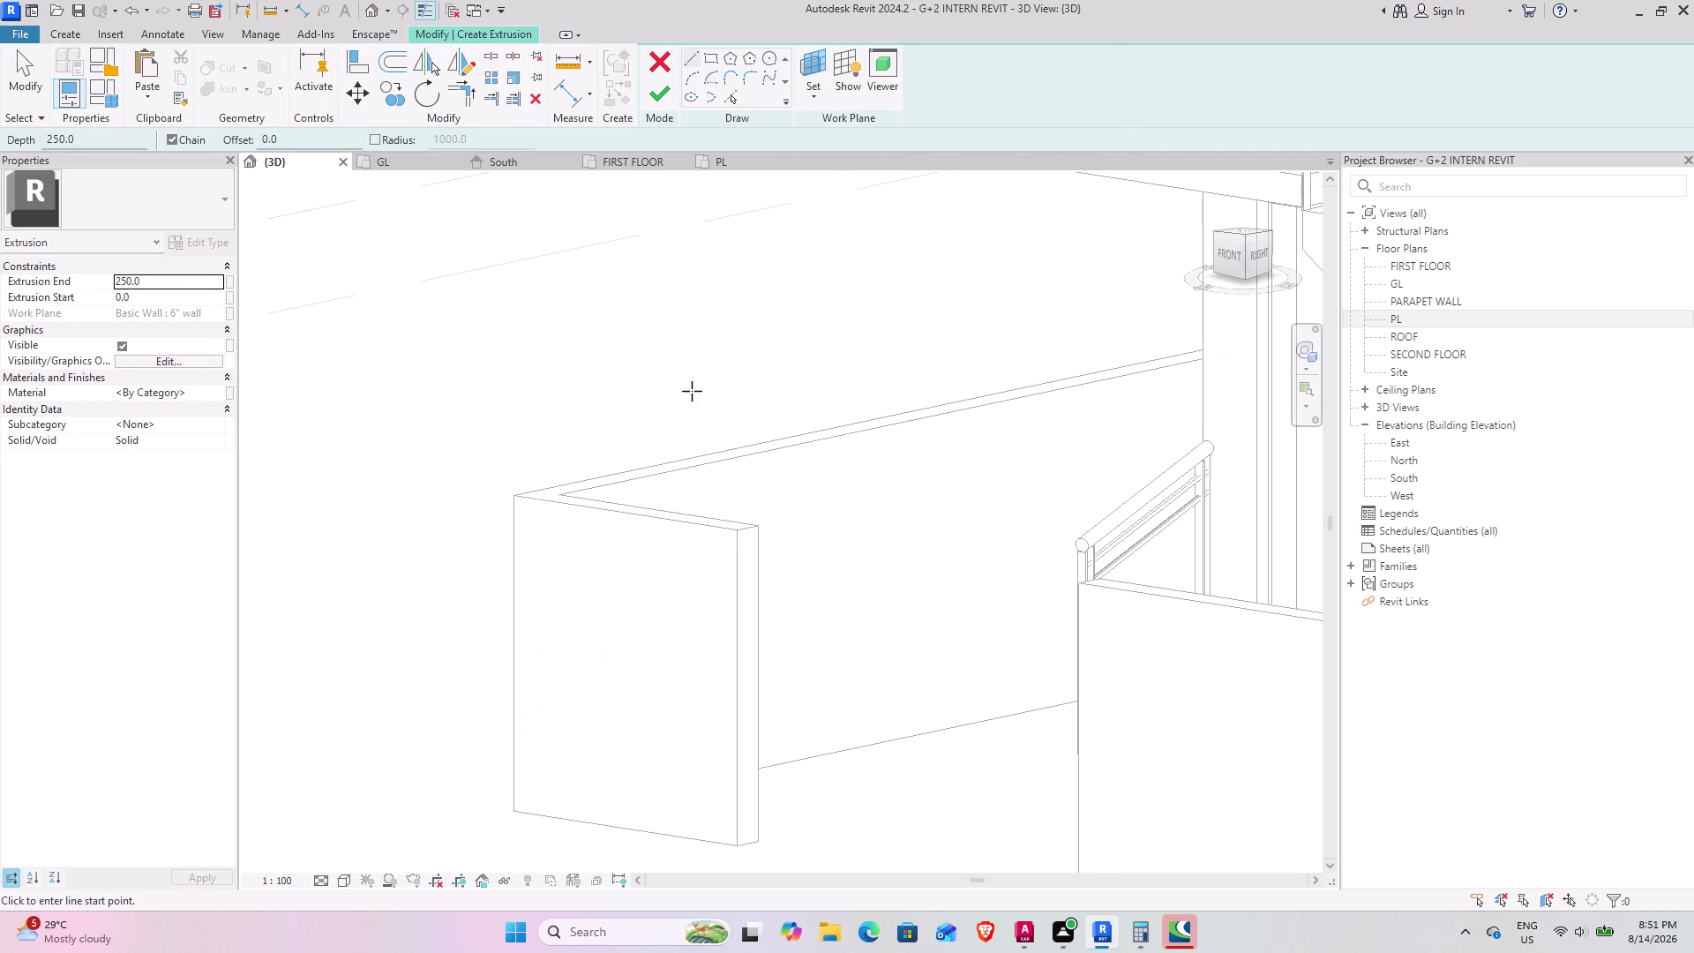
click(707, 58)
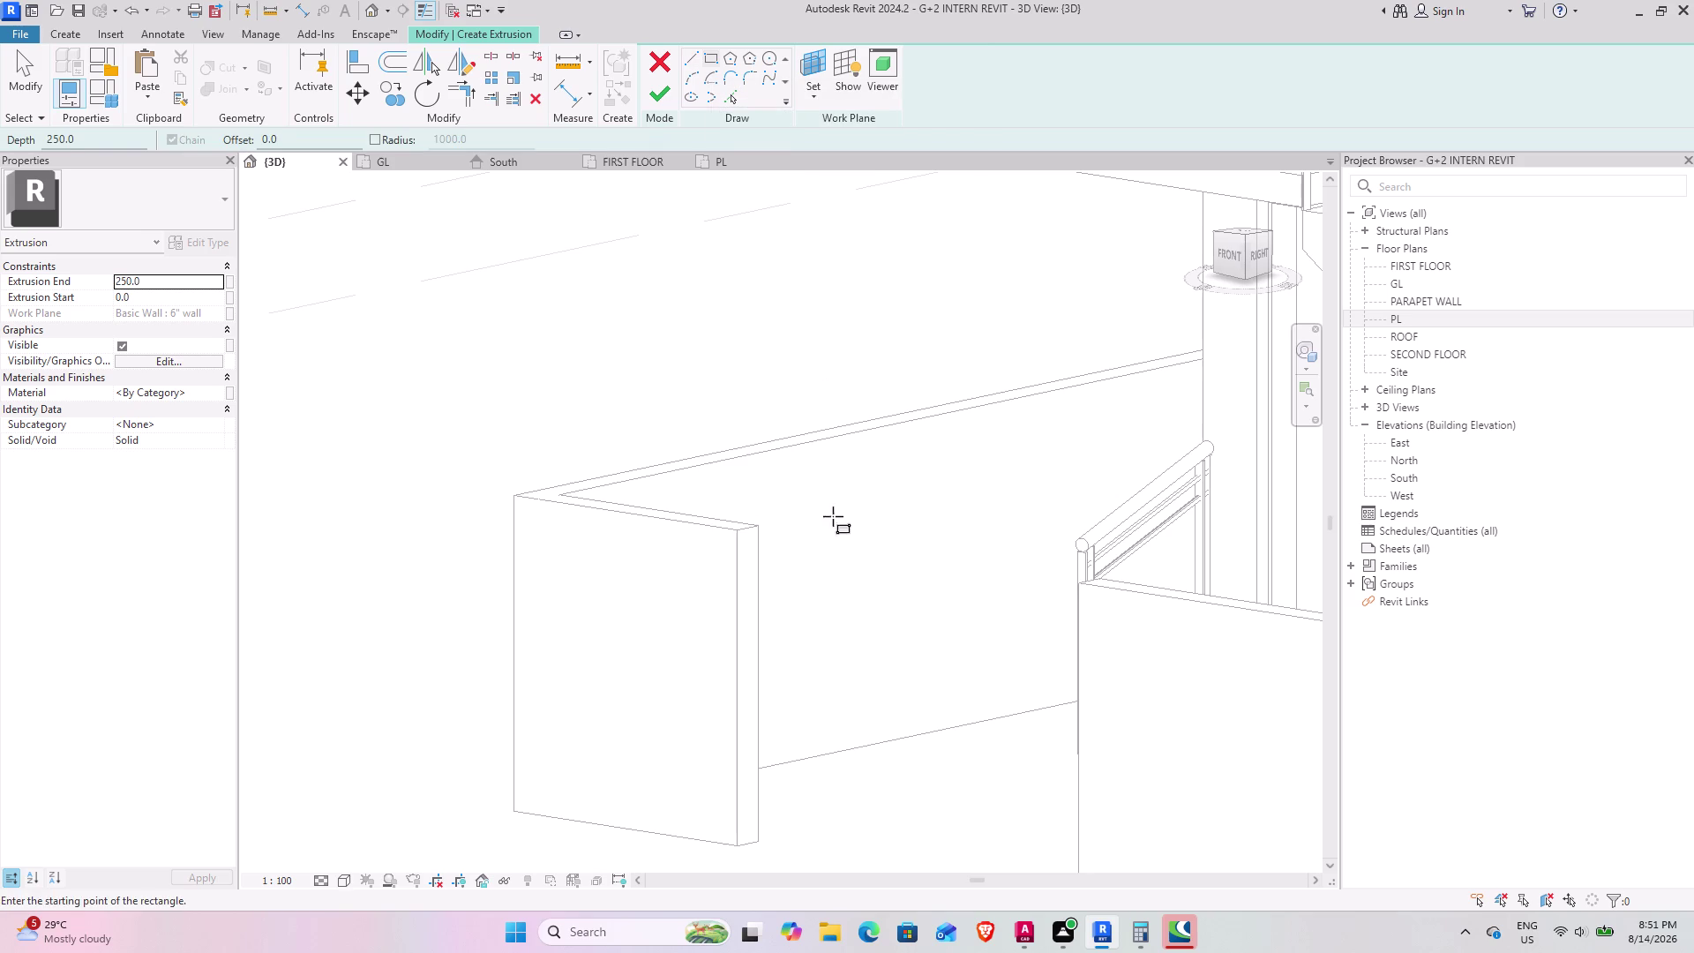
scroll(up, 3)
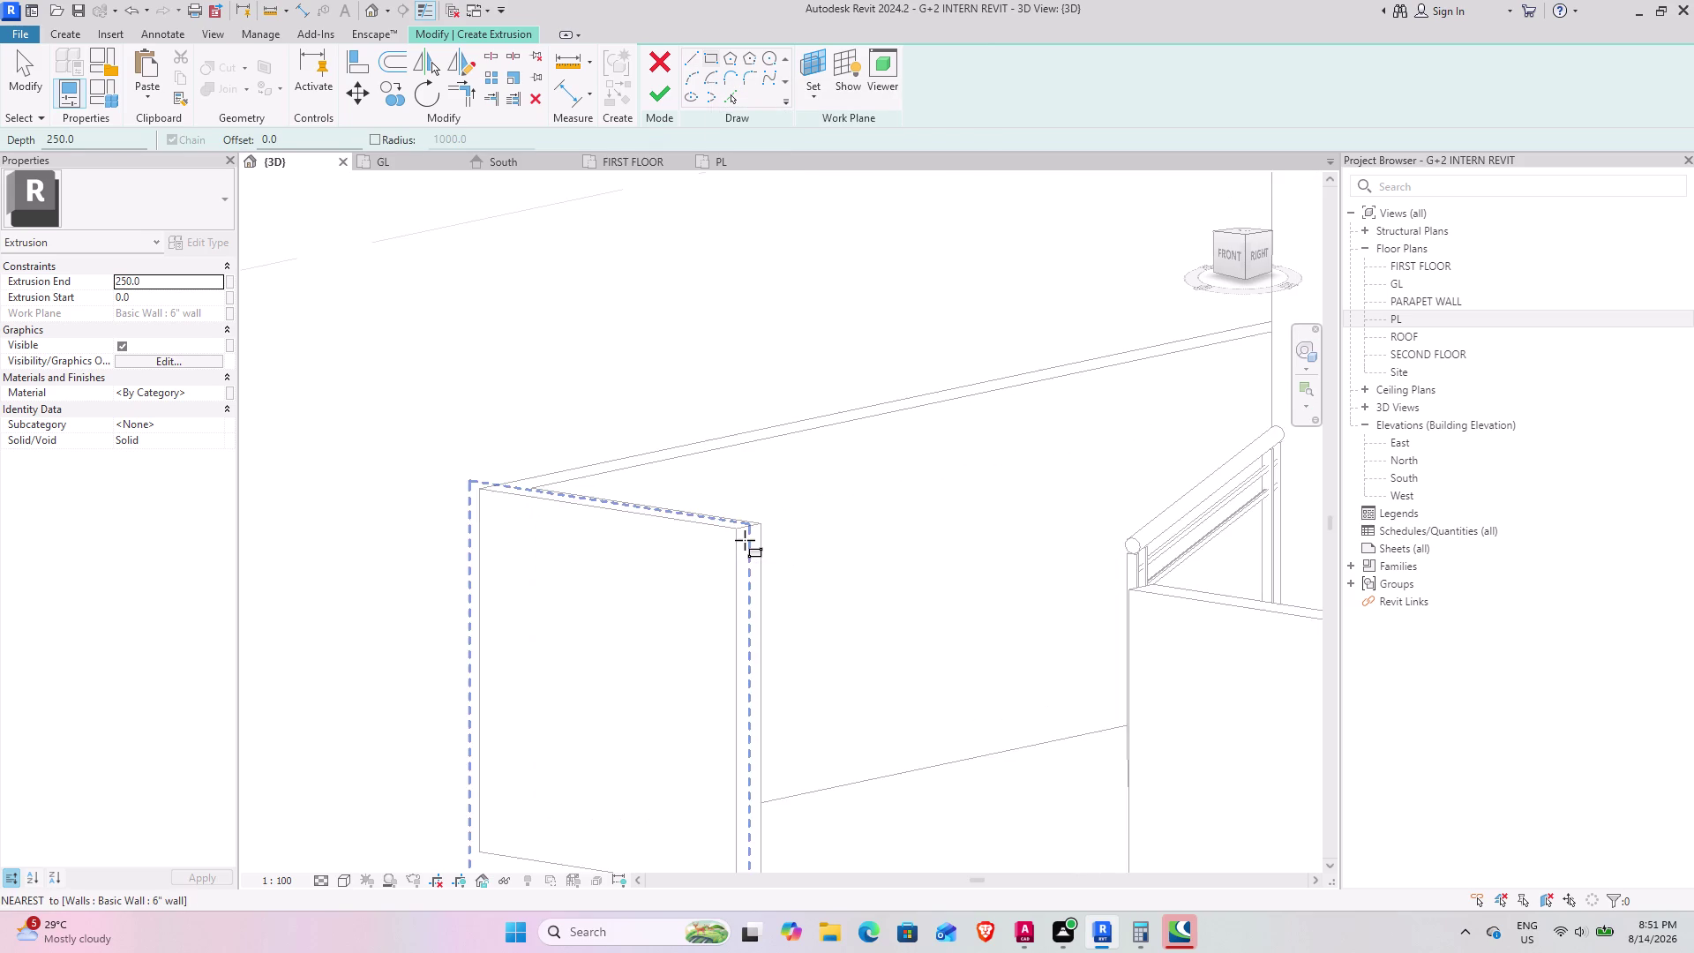
scroll(up, 3)
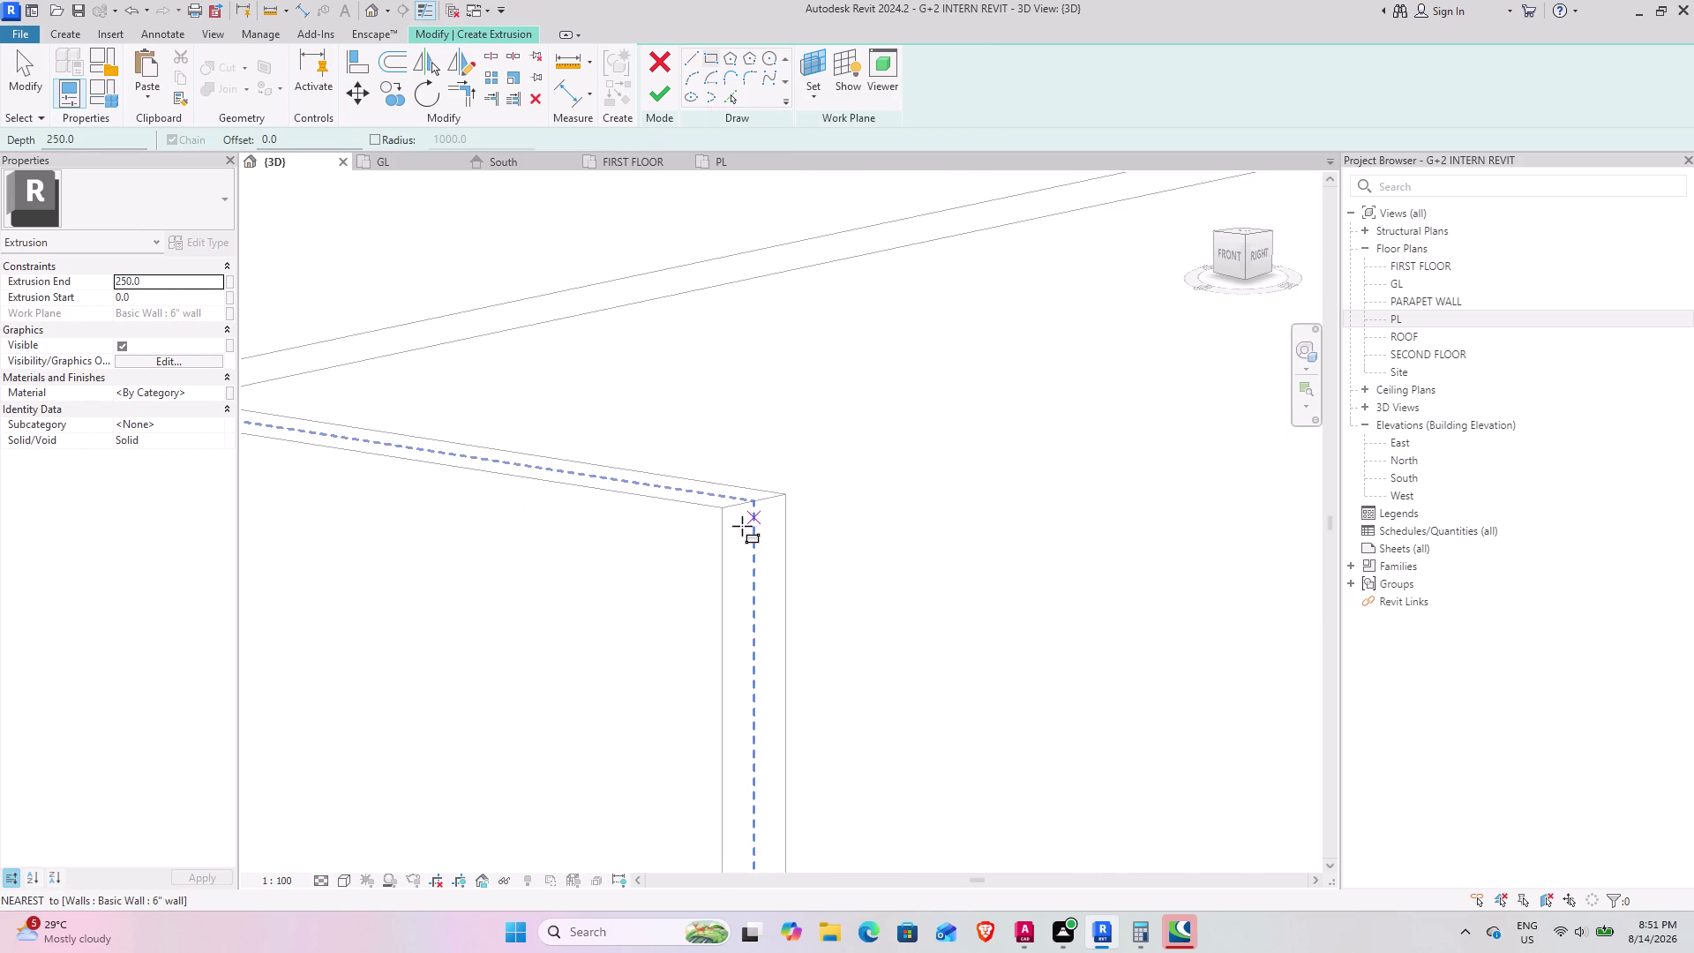
click(742, 524)
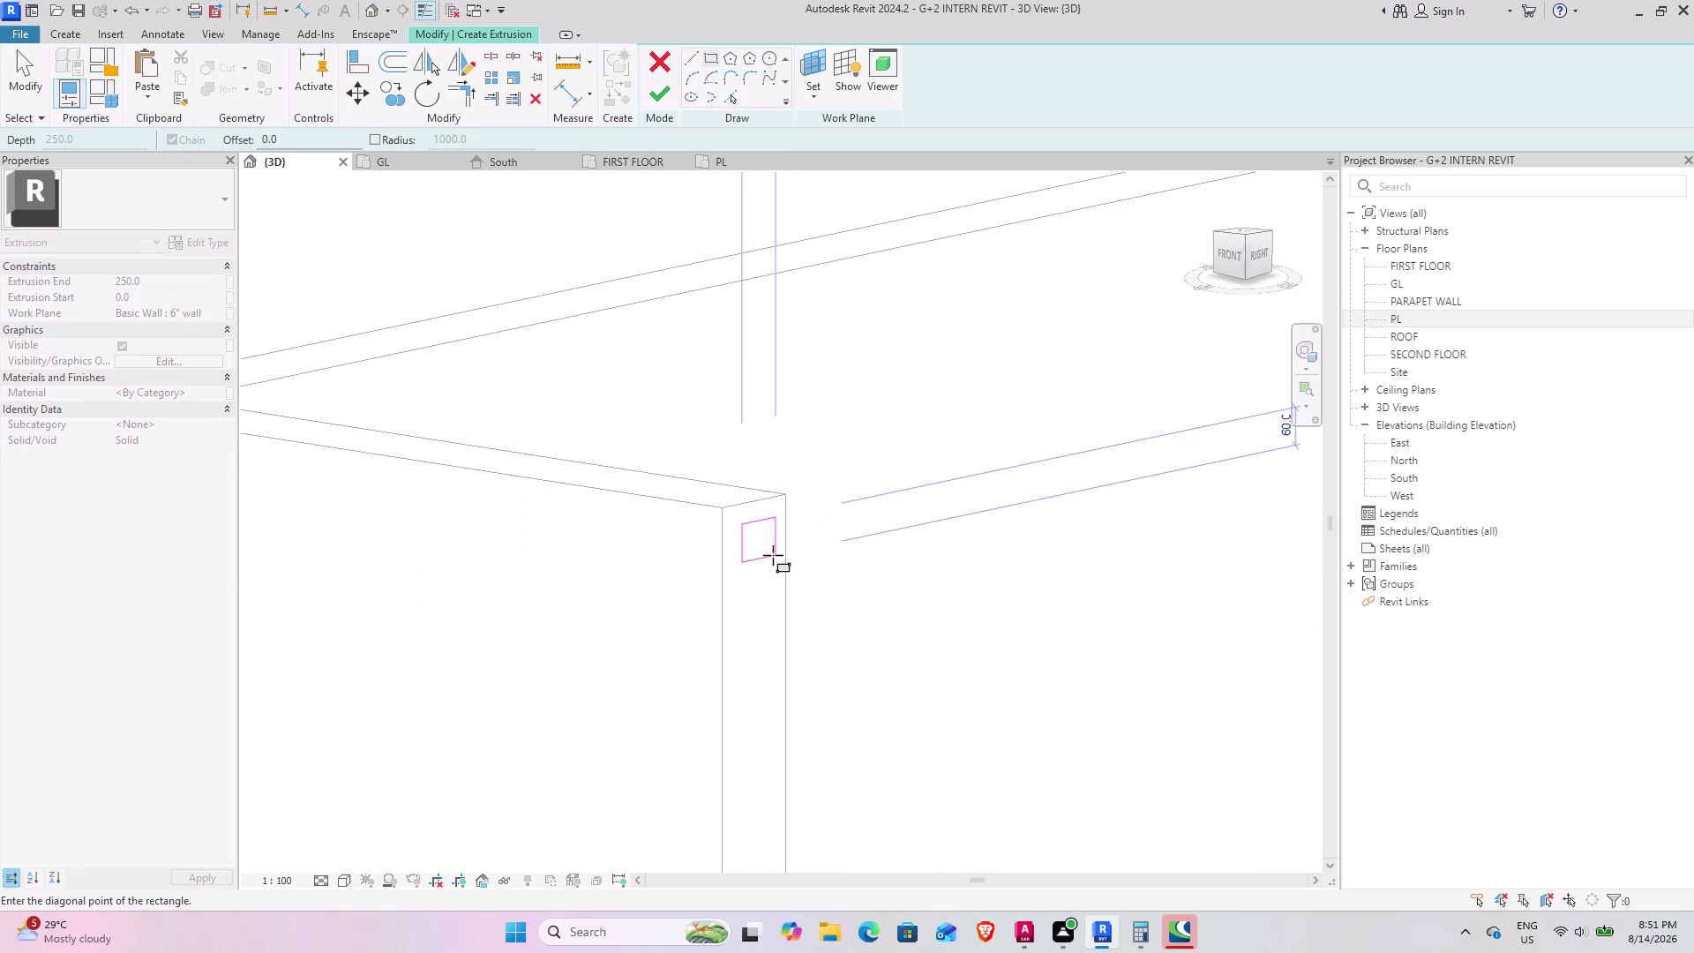
click(771, 555)
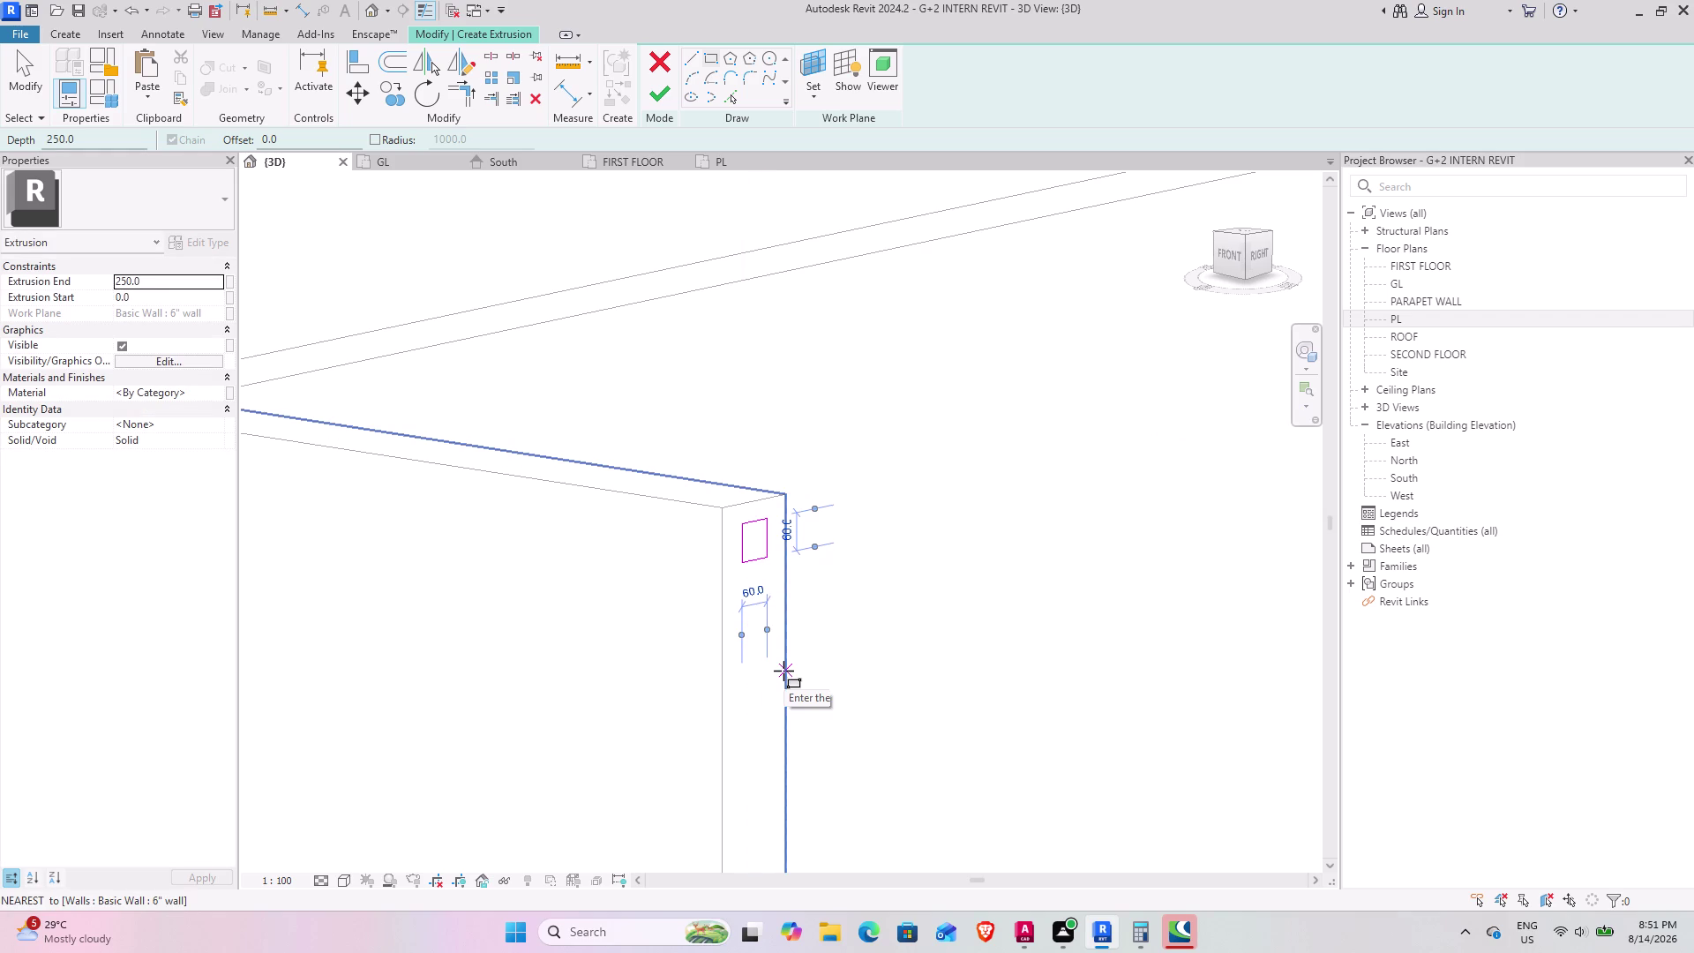
Finish the rectangle sketch to create the extruded bar and inspect it.
scroll(down, 3)
middle_drag(821, 618, 784, 420)
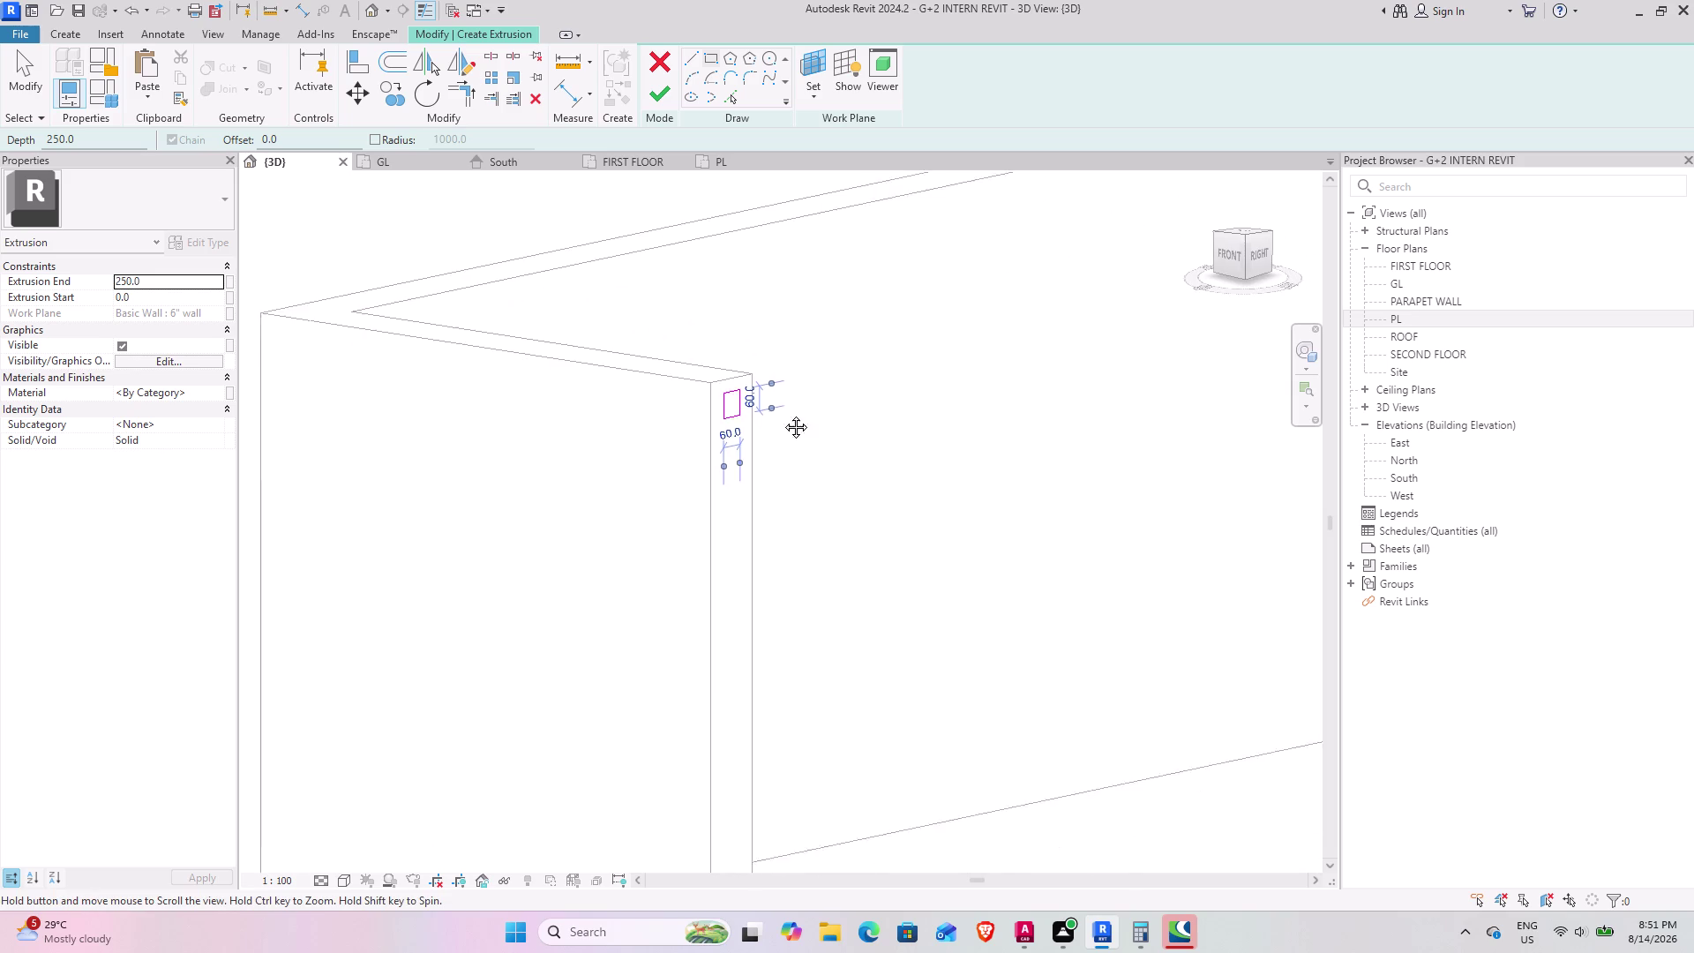
middle_drag(784, 419, 703, 285)
middle_drag(763, 502, 737, 431)
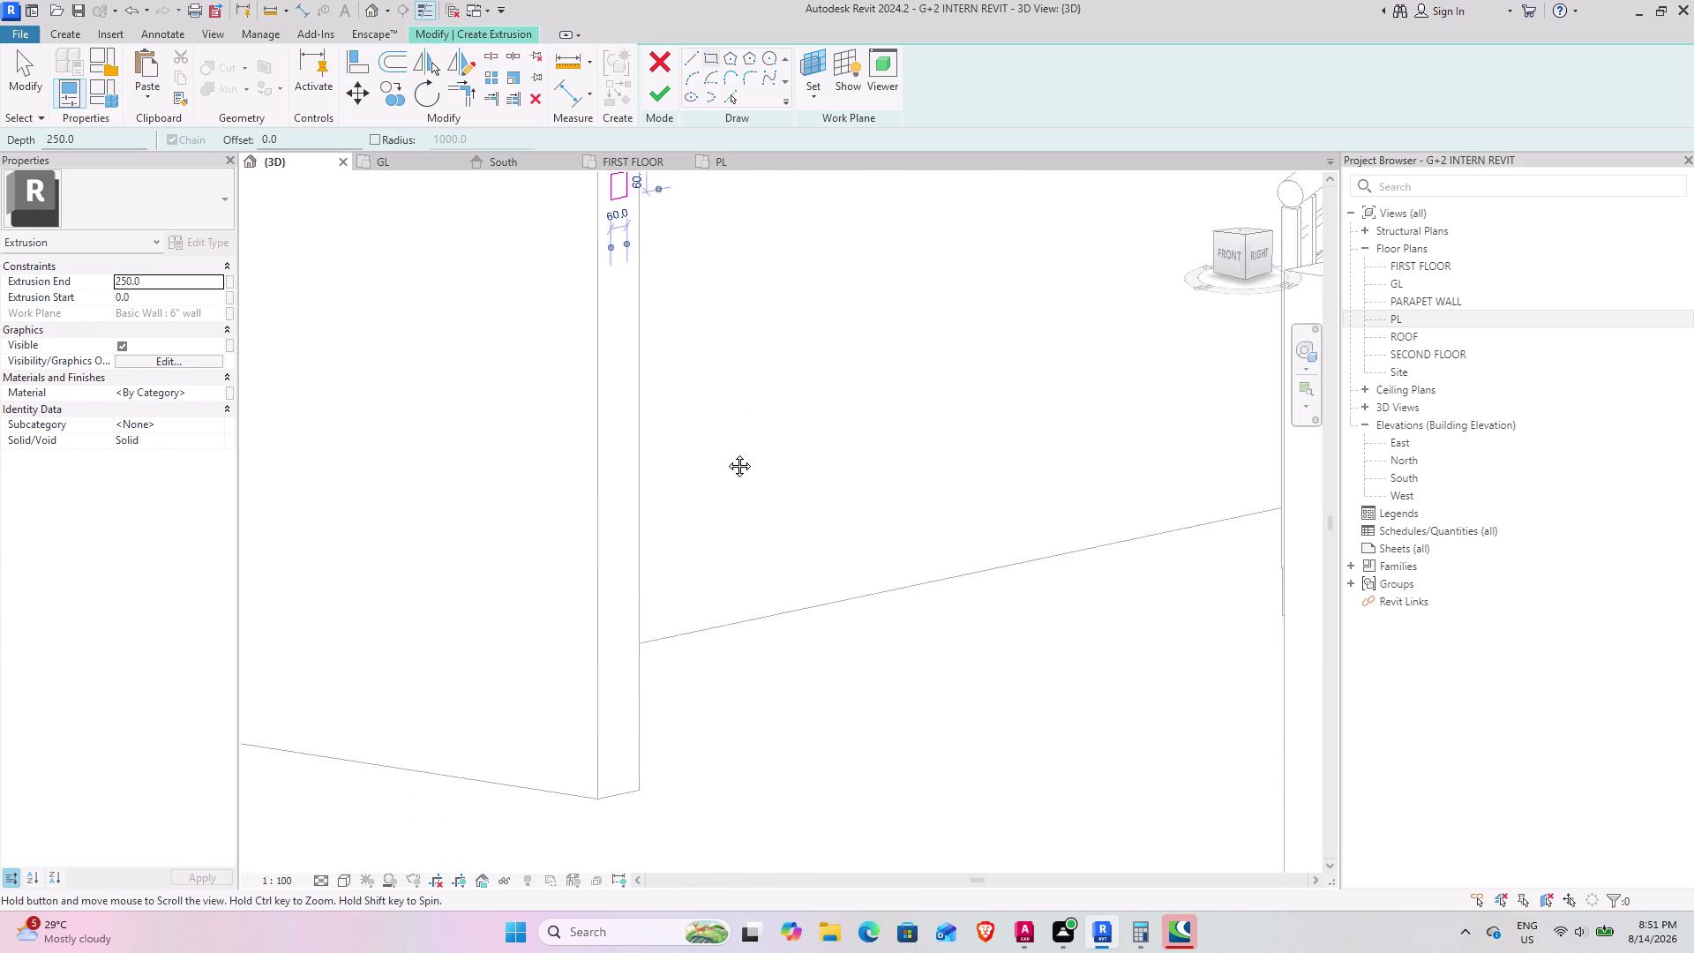
middle_drag(738, 432, 679, 537)
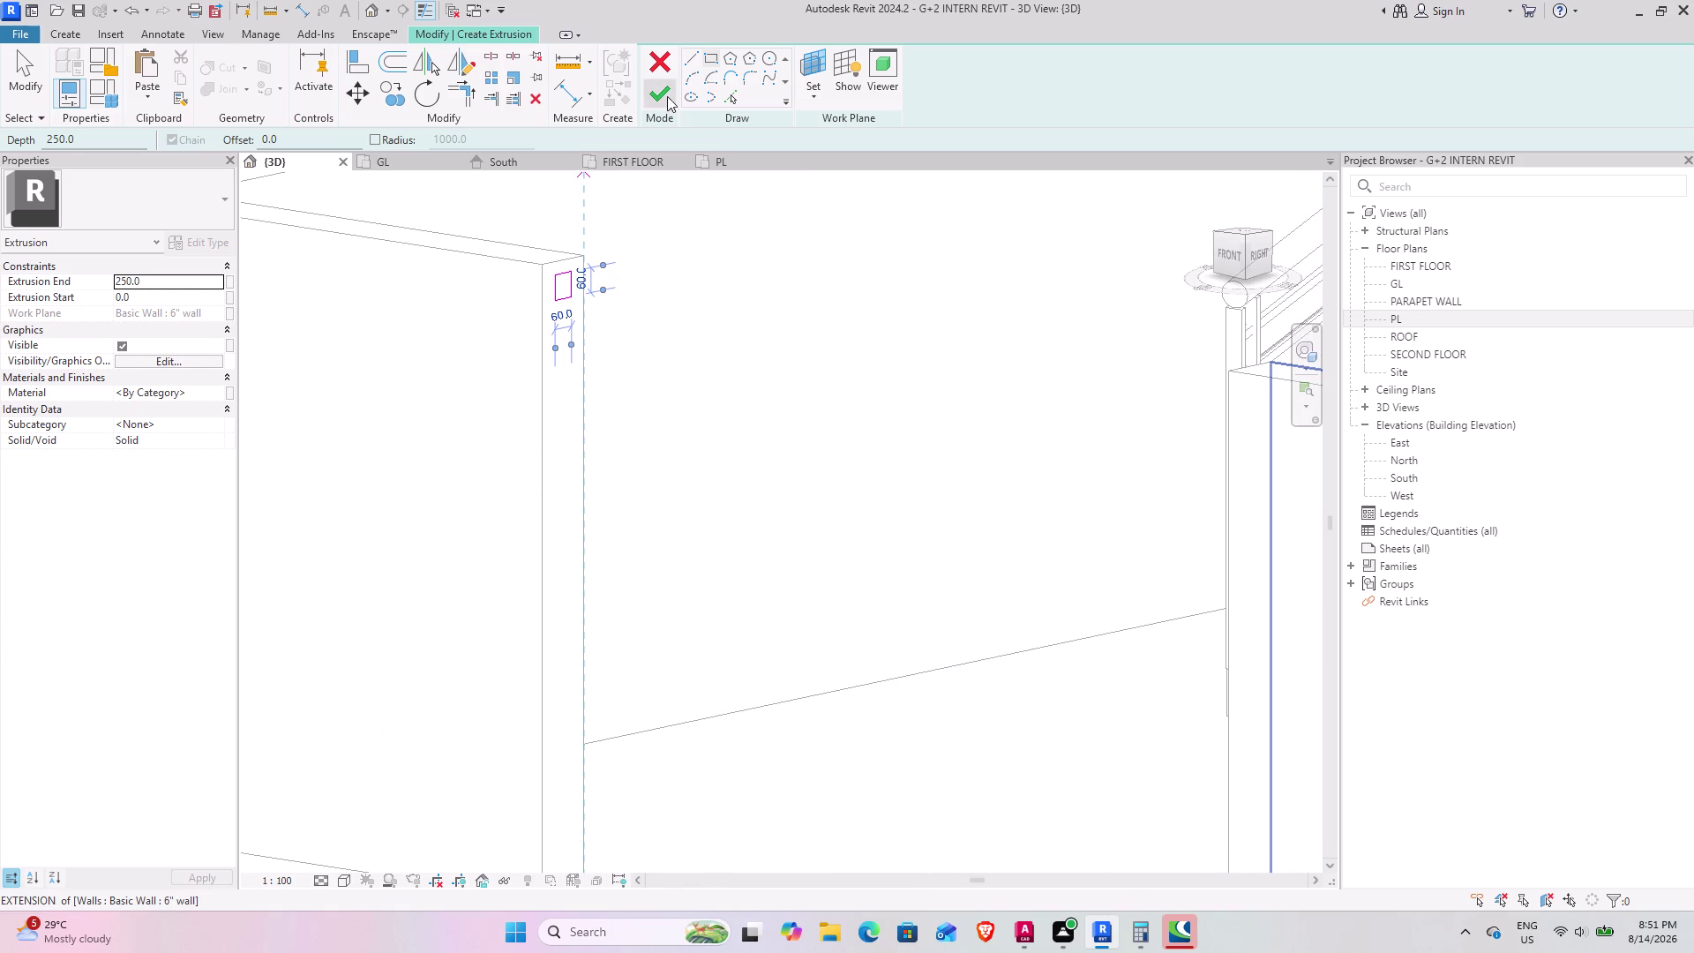
click(665, 90)
scroll(down, 3)
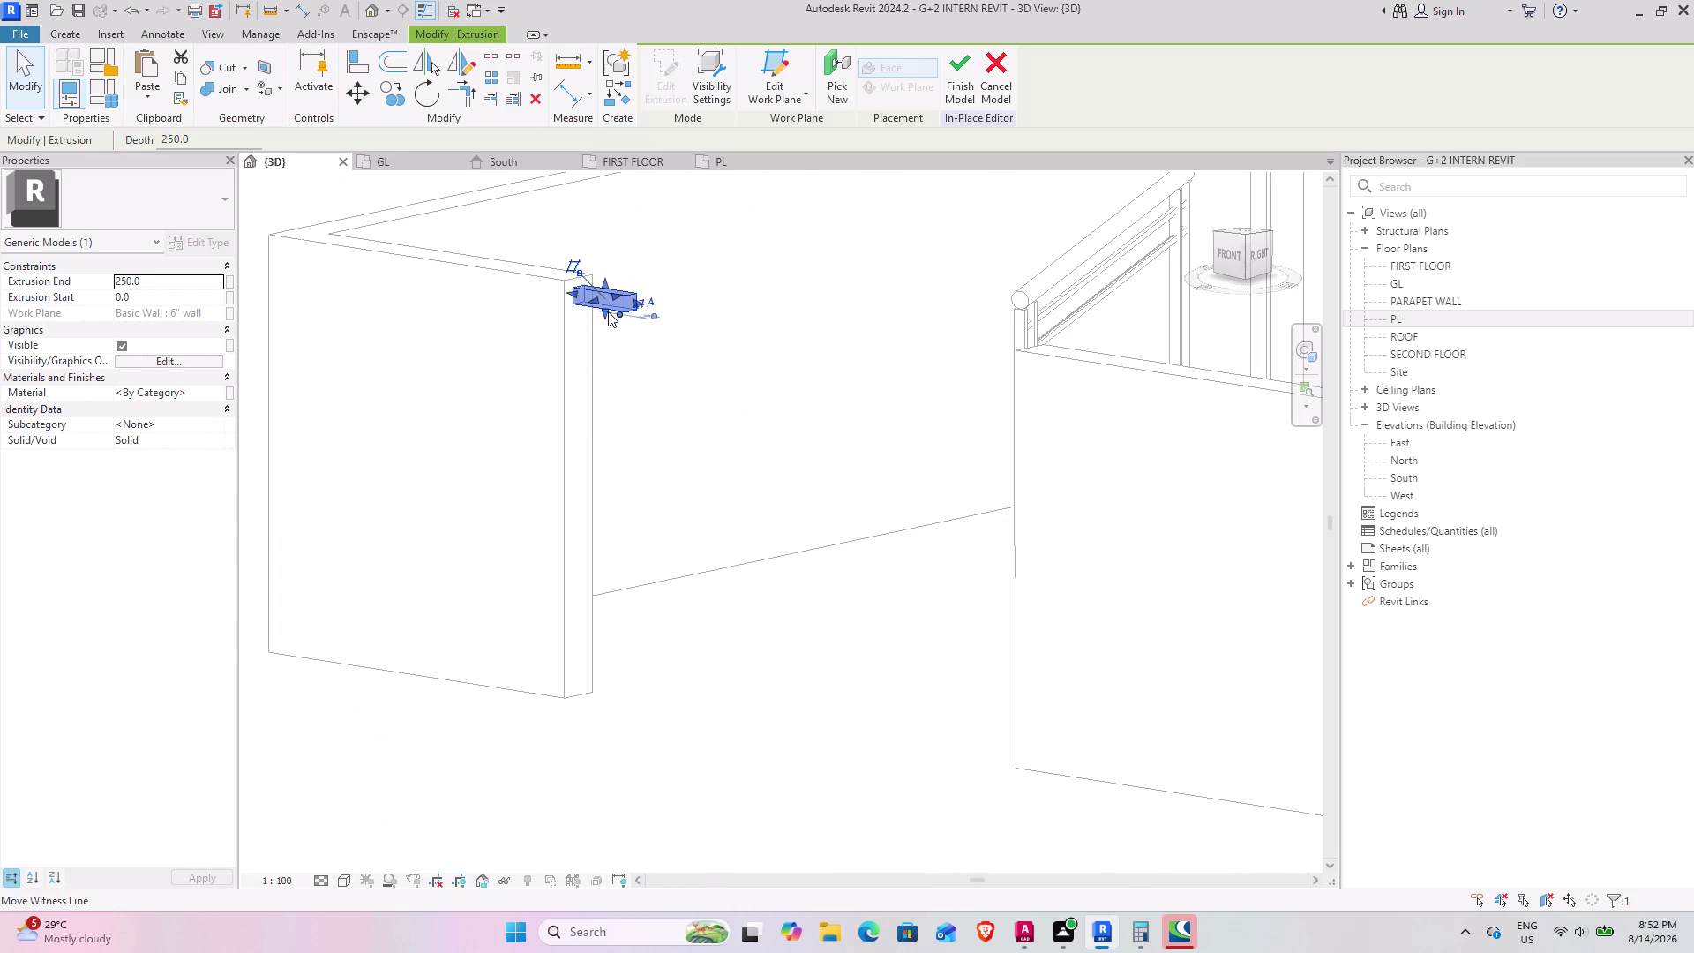
middle_drag(555, 402, 689, 453)
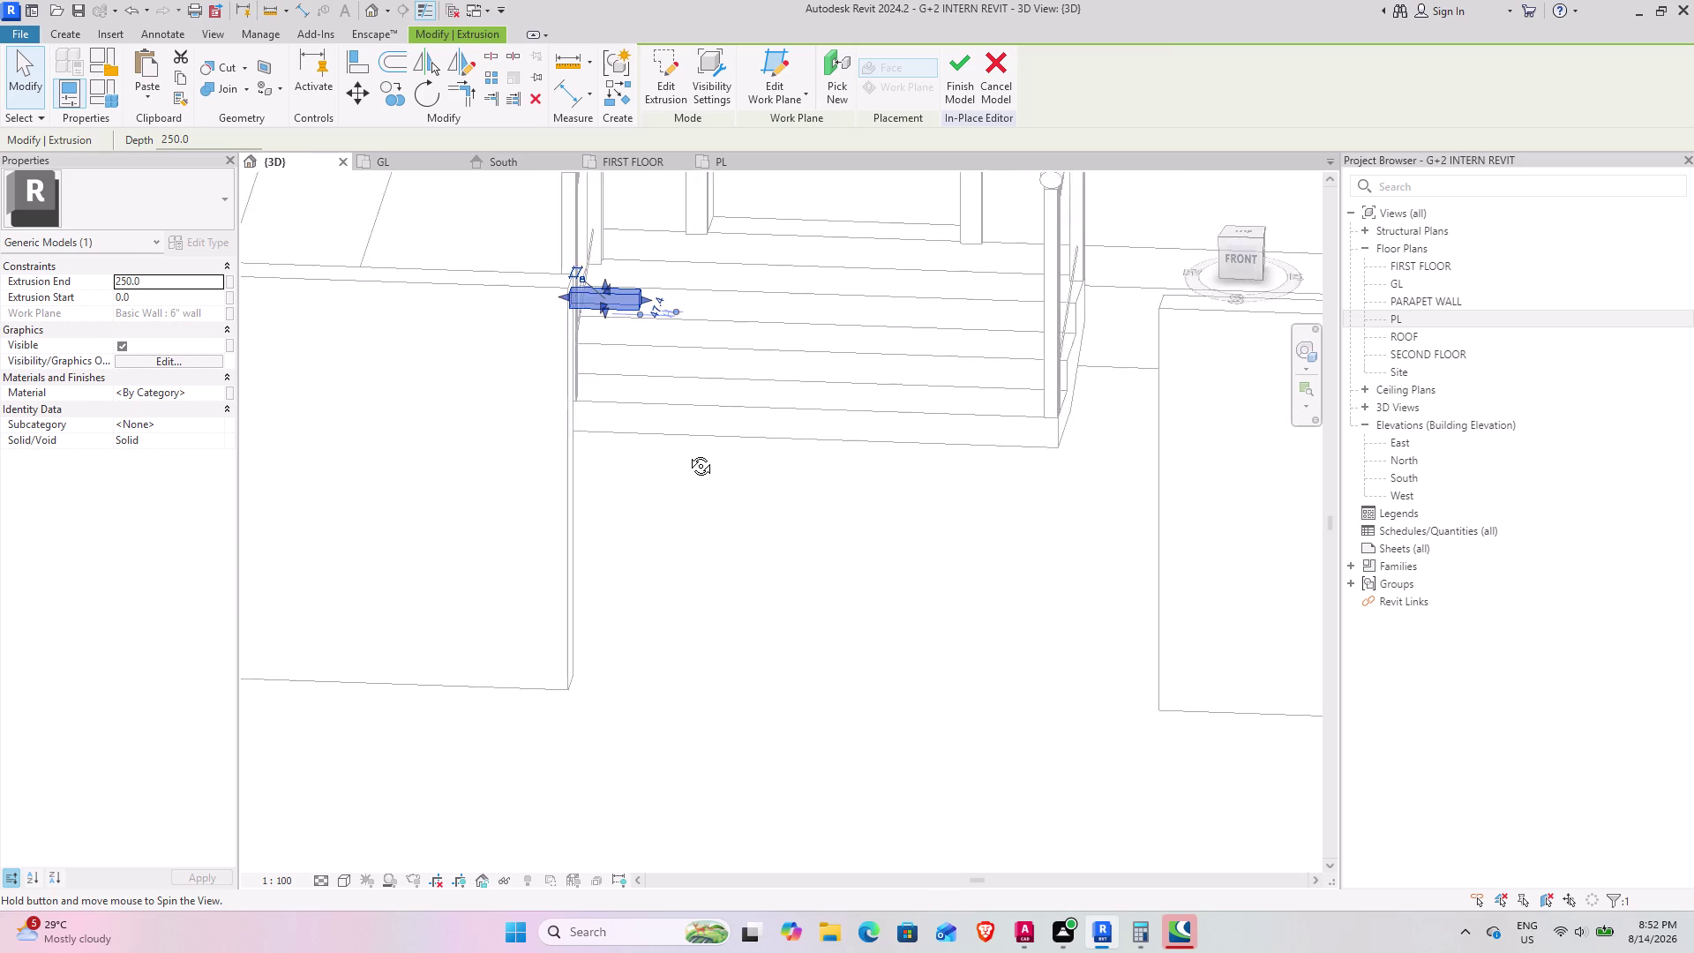
middle_drag(689, 453, 632, 474)
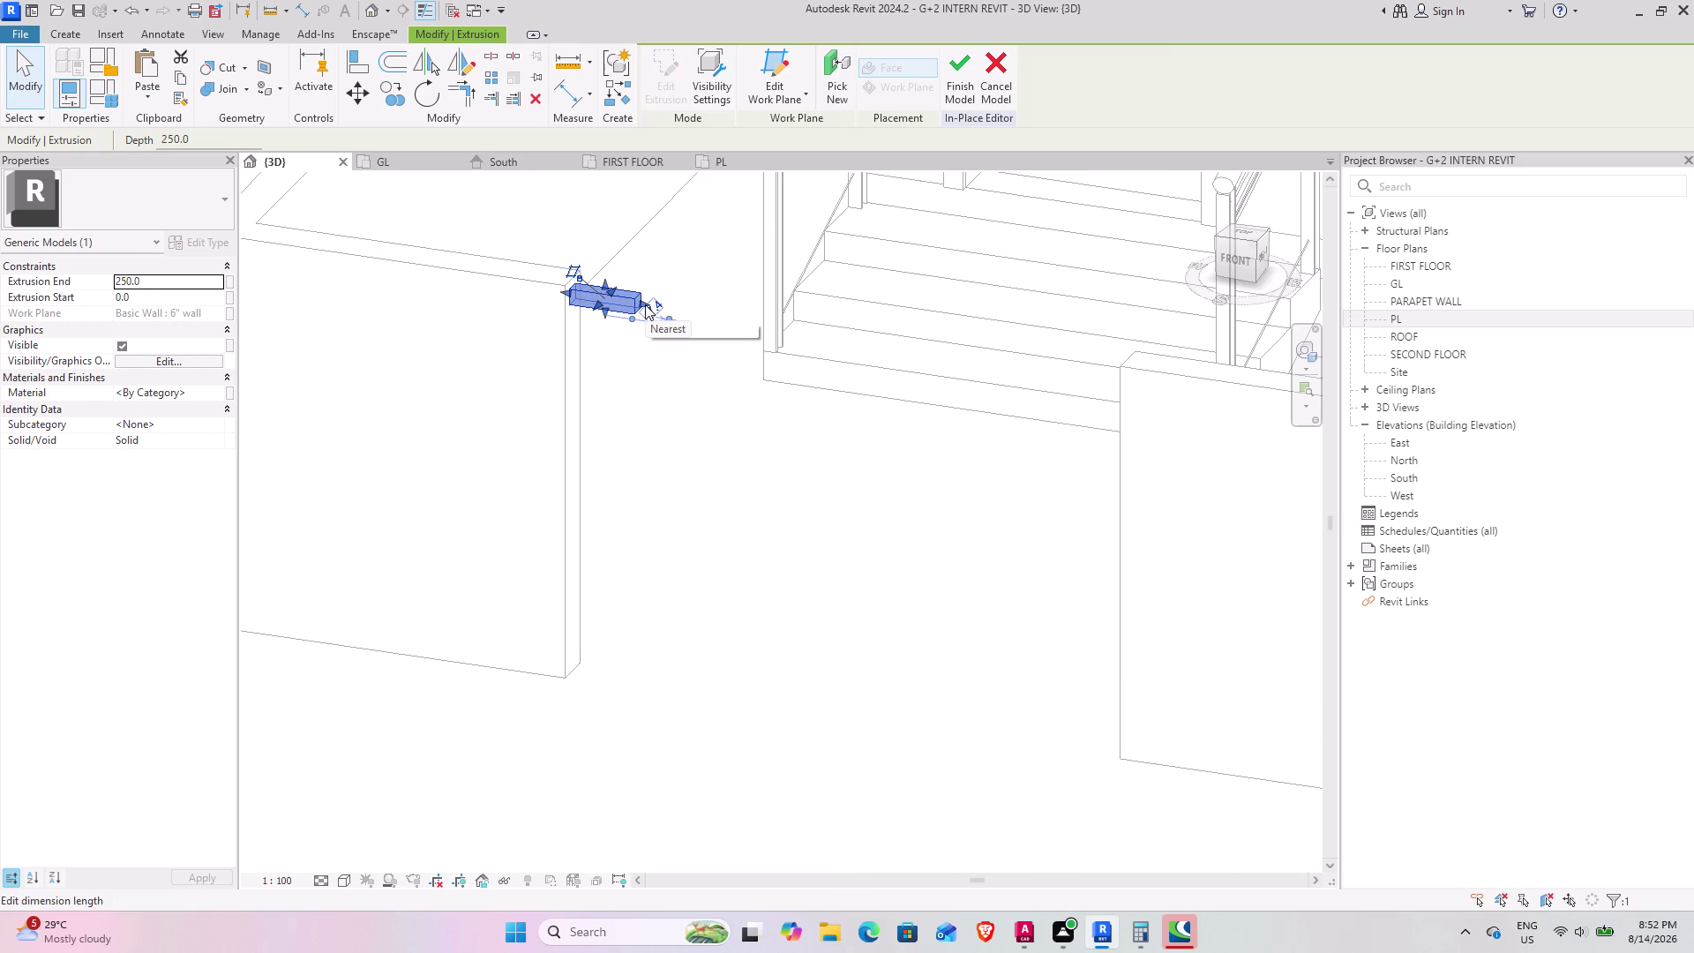
Select the new bar and stretch it toward the opposite wall.
drag(645, 305, 710, 316)
click(639, 299)
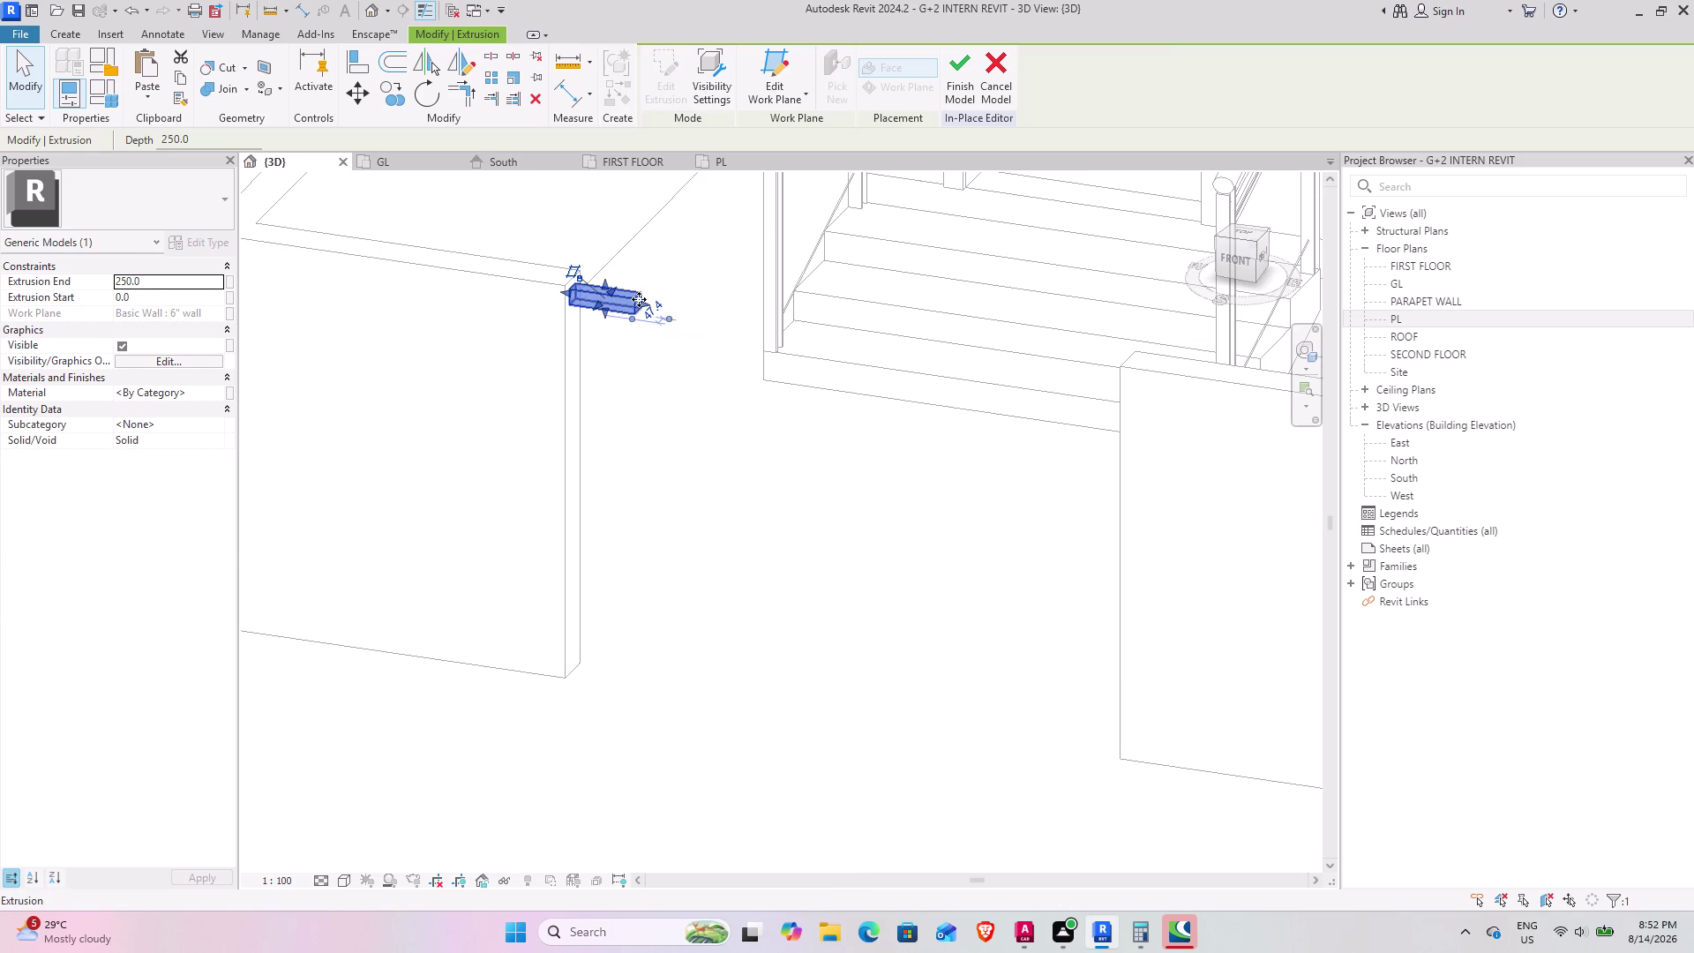
scroll(up, 3)
drag(643, 294, 1054, 455)
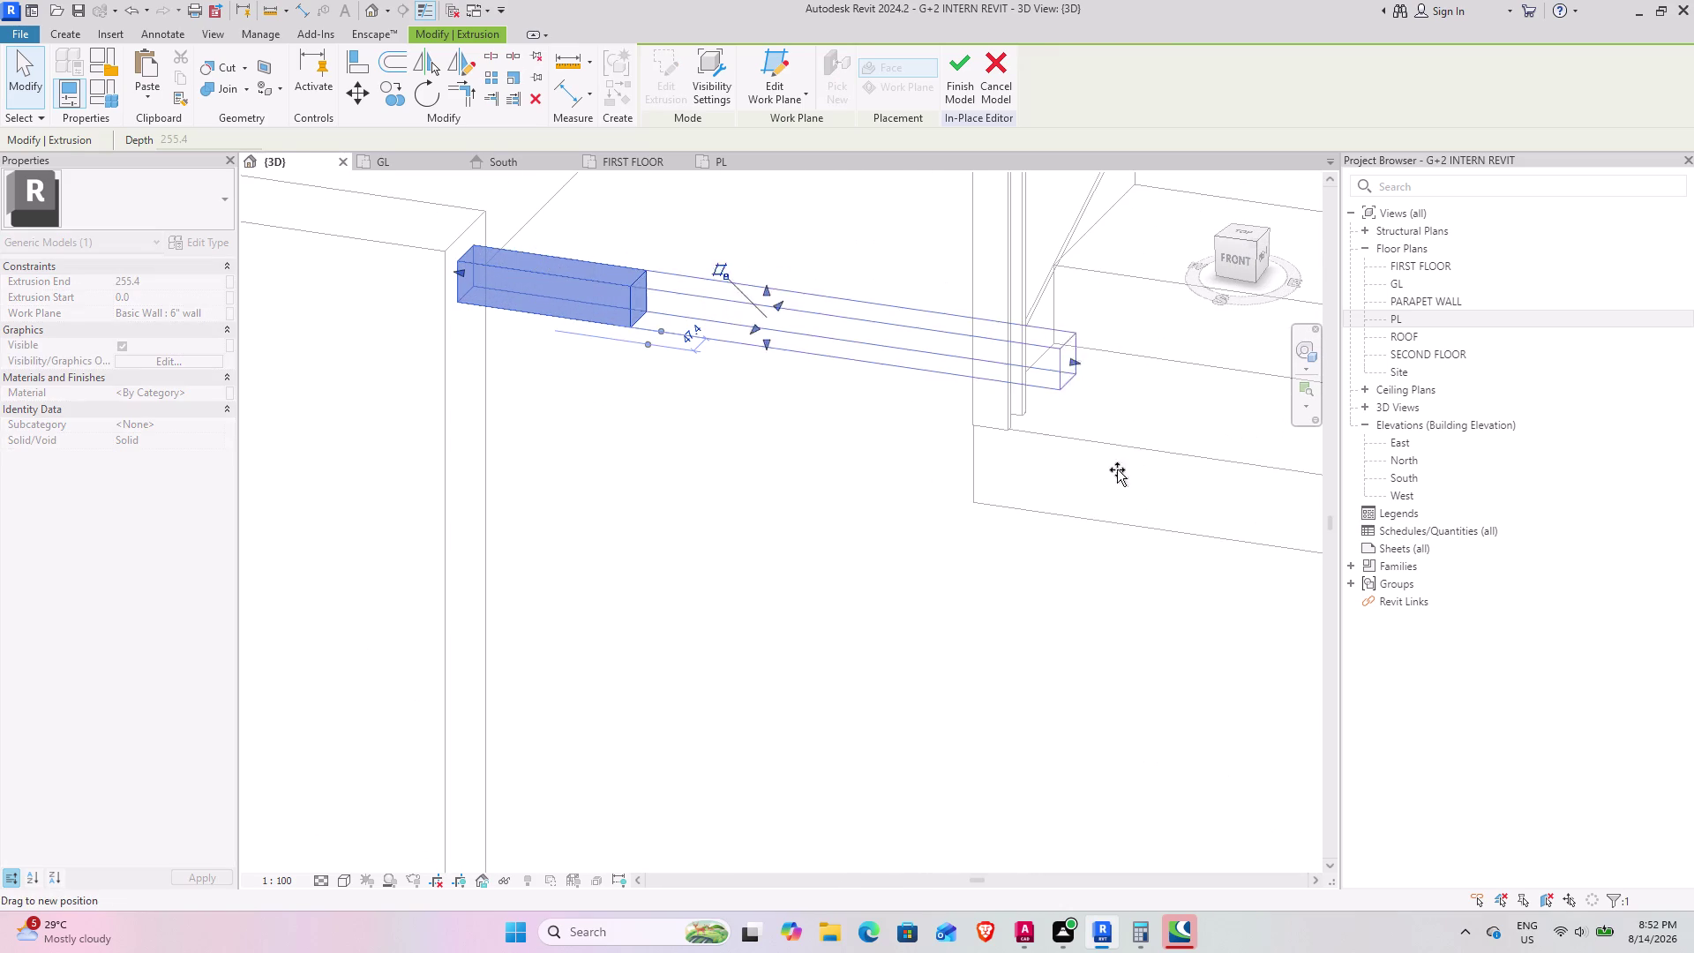
drag(1054, 455, 1234, 495)
scroll(down, 3)
middle_drag(1082, 514, 589, 457)
Adjust the bar's length further and check its end.
scroll(up, 3)
drag(763, 346, 1174, 451)
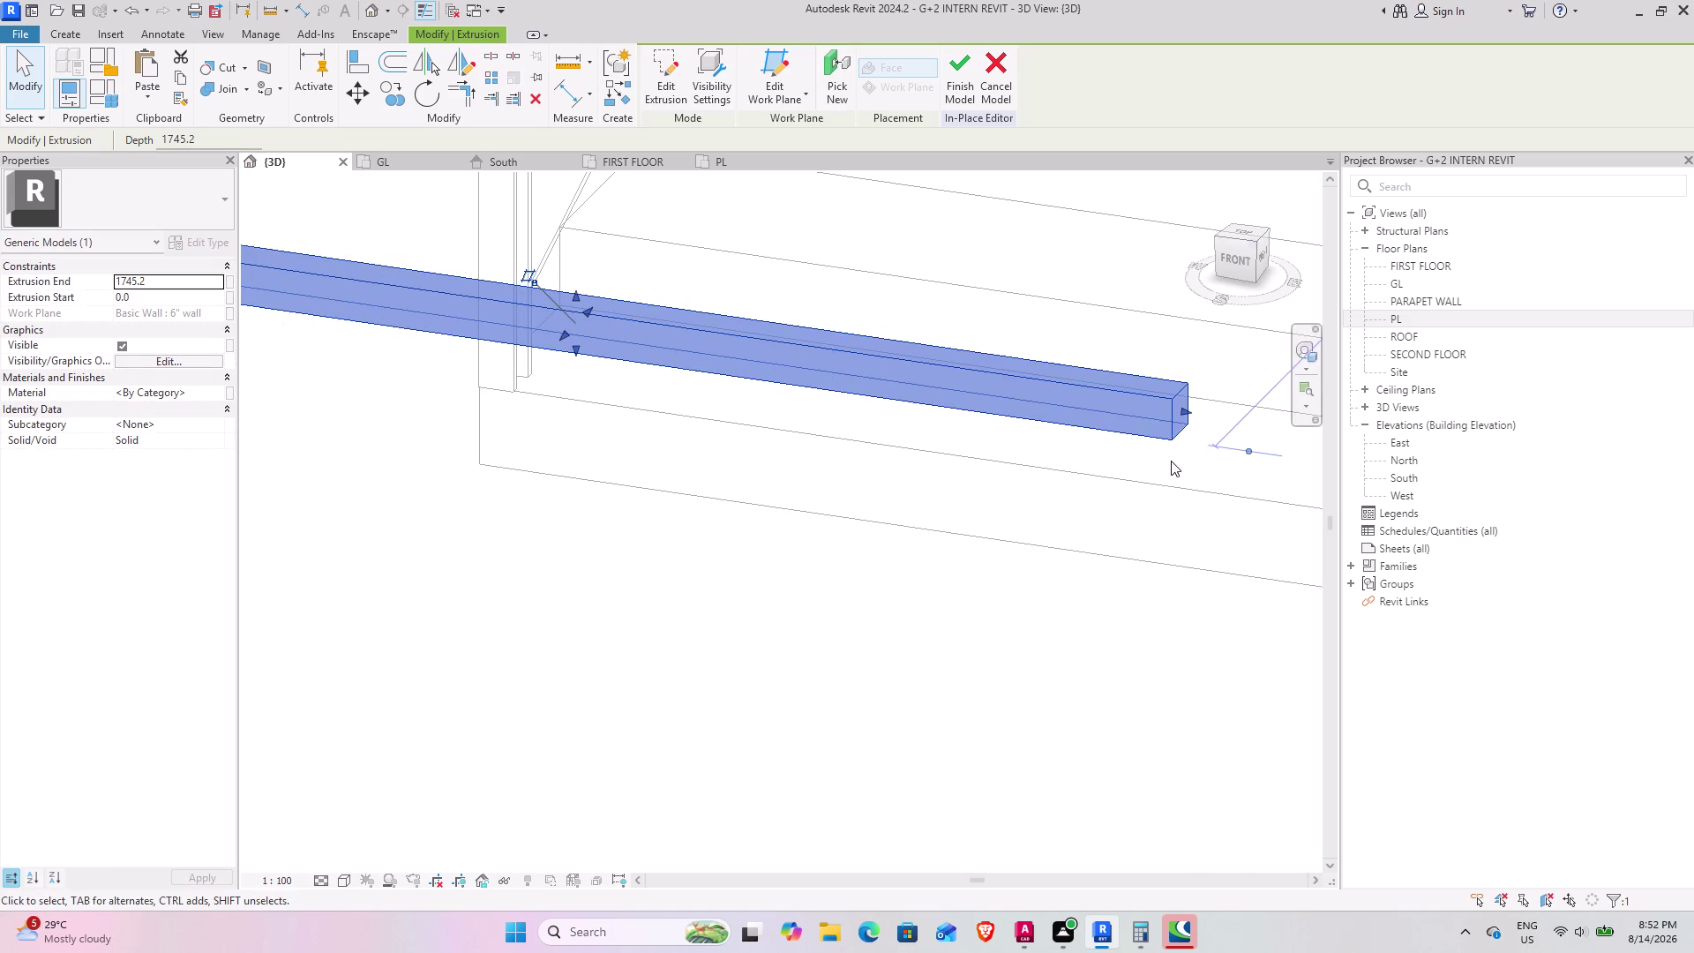
middle_drag(1154, 461, 836, 518)
scroll(down, 3)
middle_drag(590, 563, 670, 474)
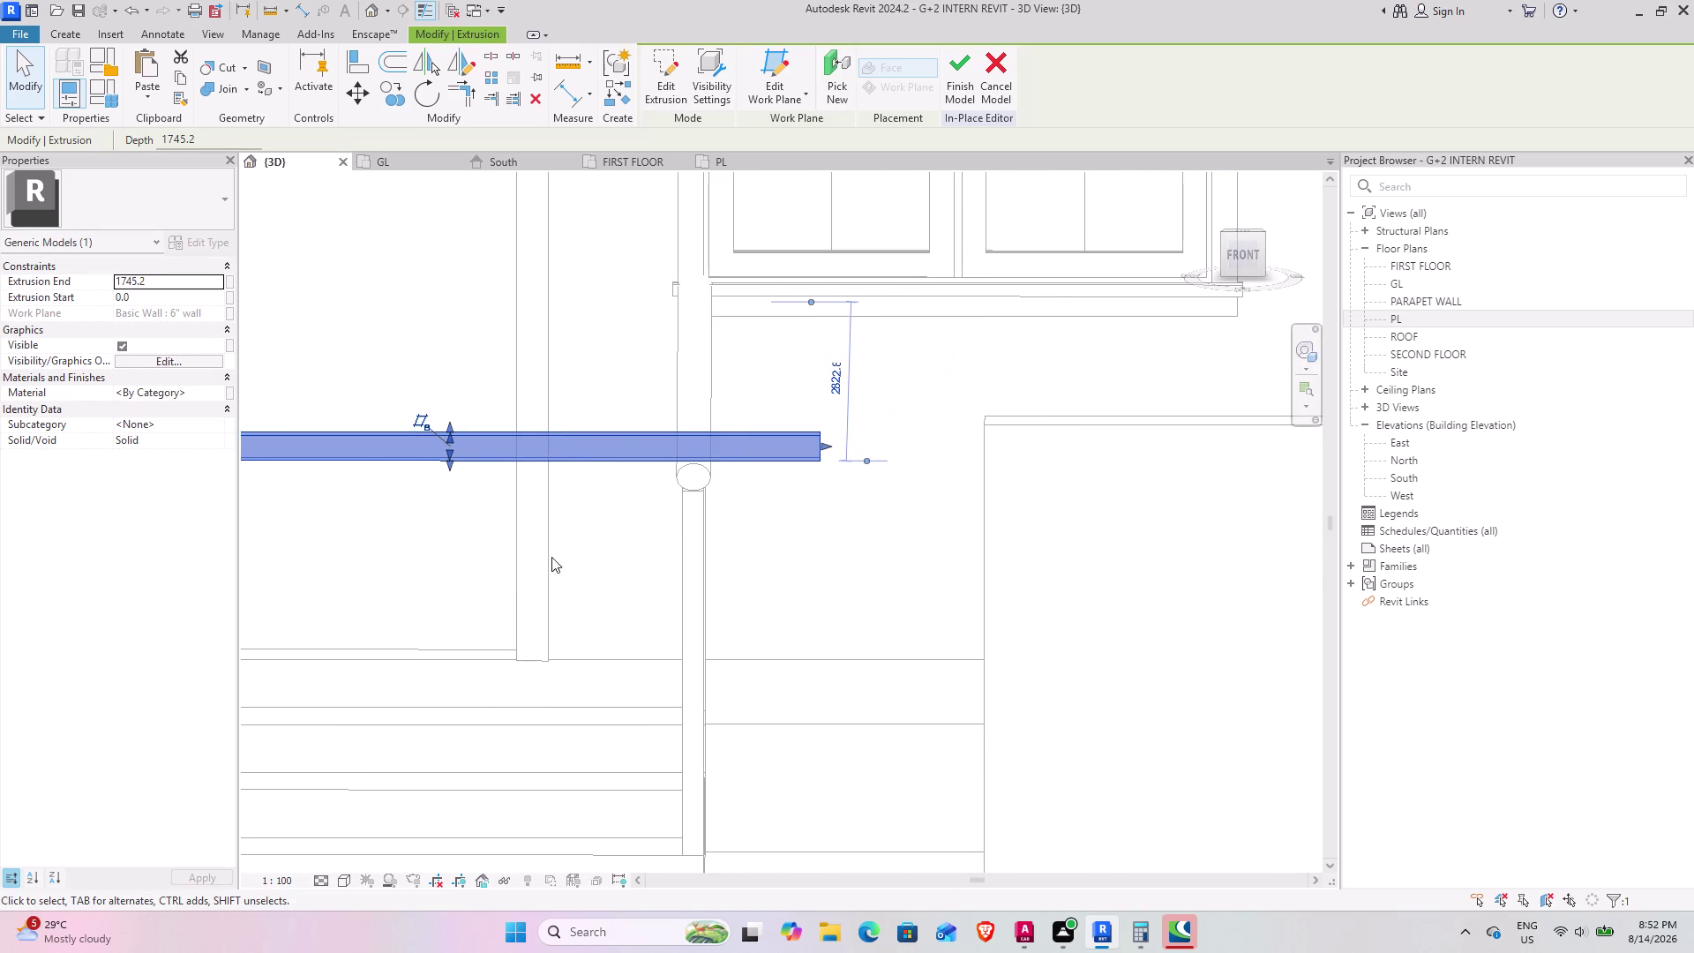
scroll(down, 3)
middle_drag(504, 580, 548, 549)
scroll(up, 3)
middle_drag(532, 556, 517, 625)
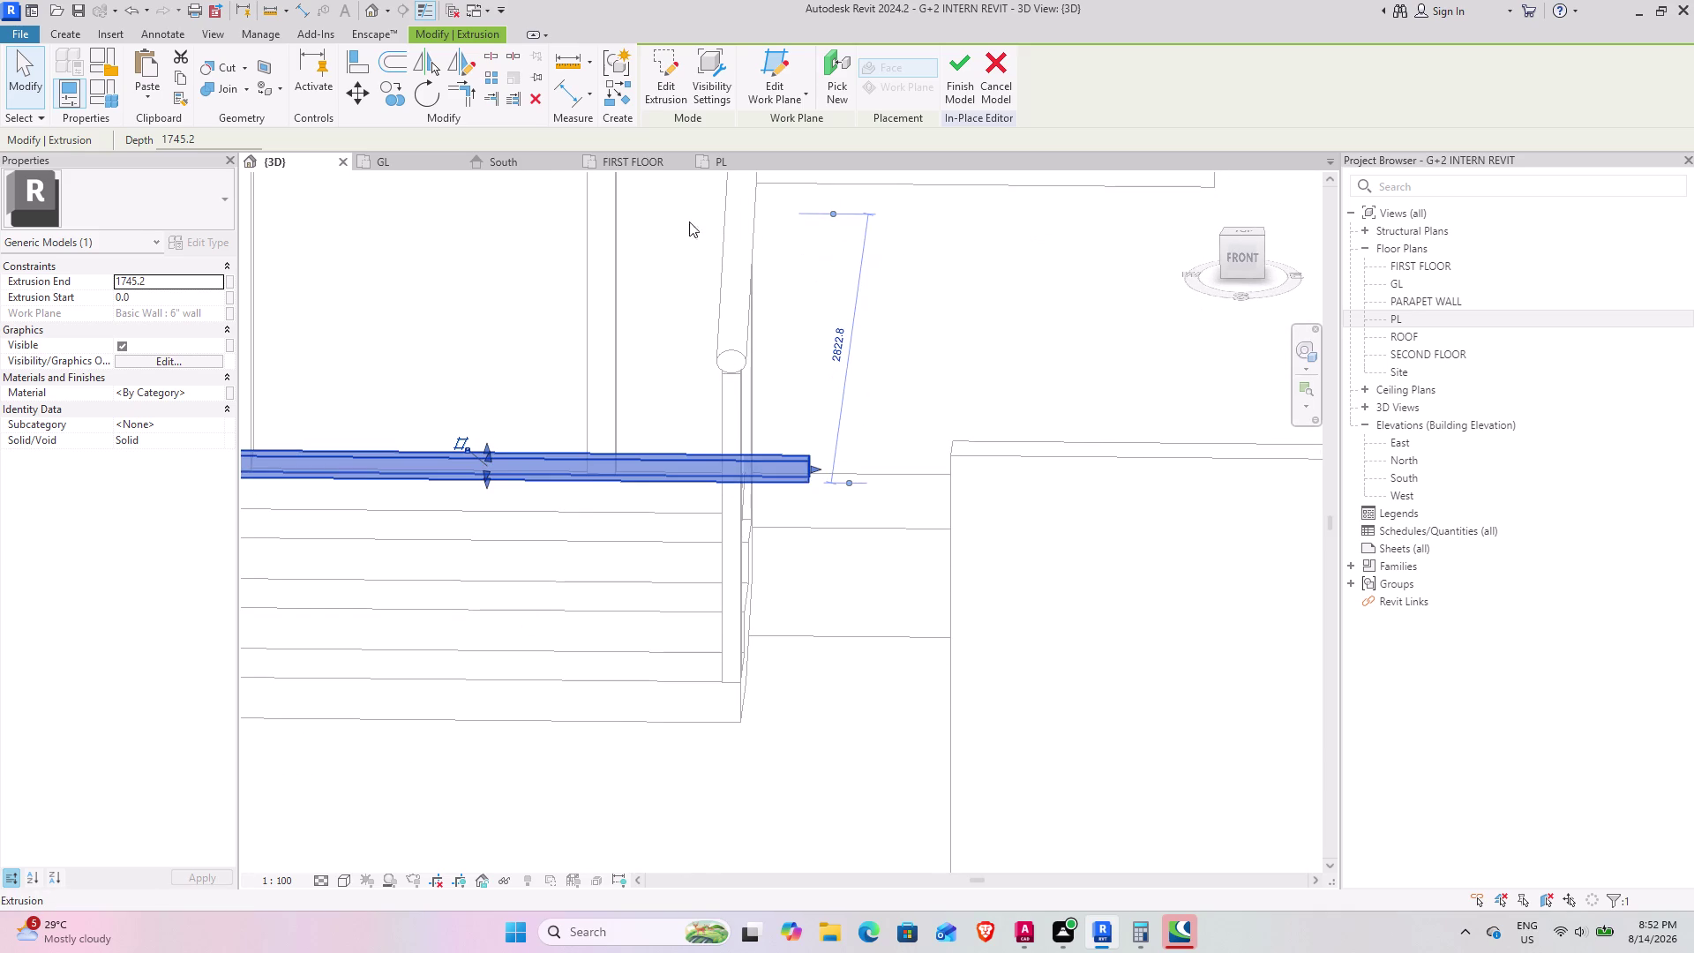
In top view, set the bar's length to 3 feet (914.4 mm).
click(1242, 230)
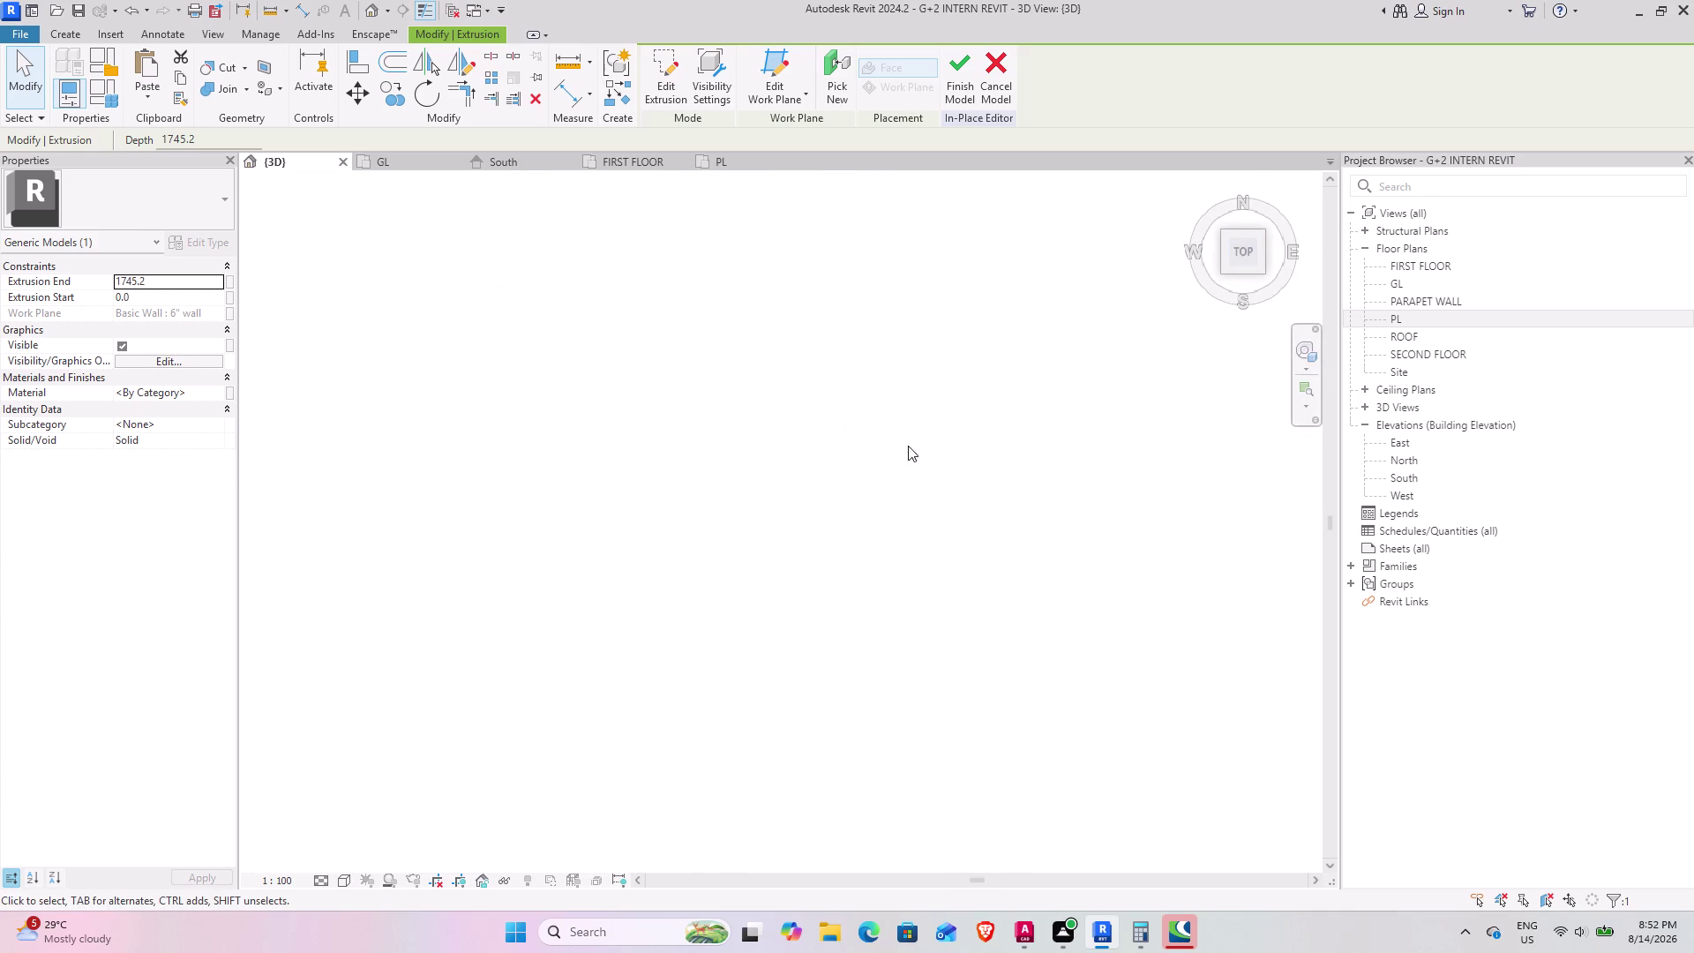
scroll(down, 3)
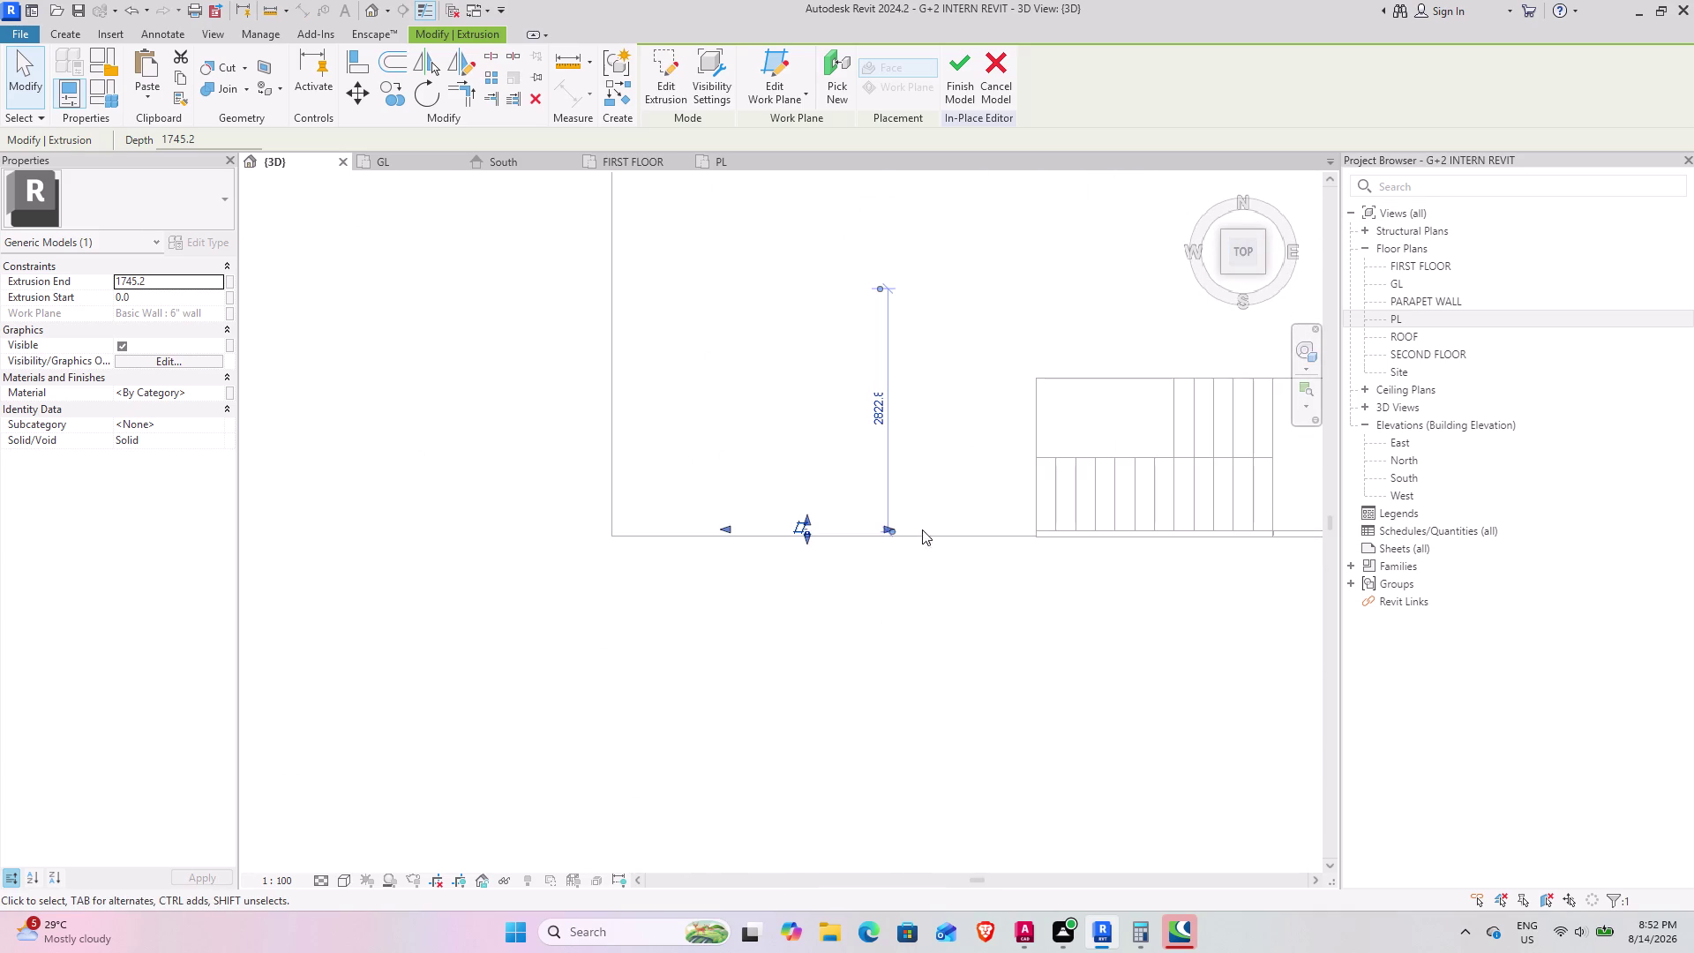
scroll(up, 3)
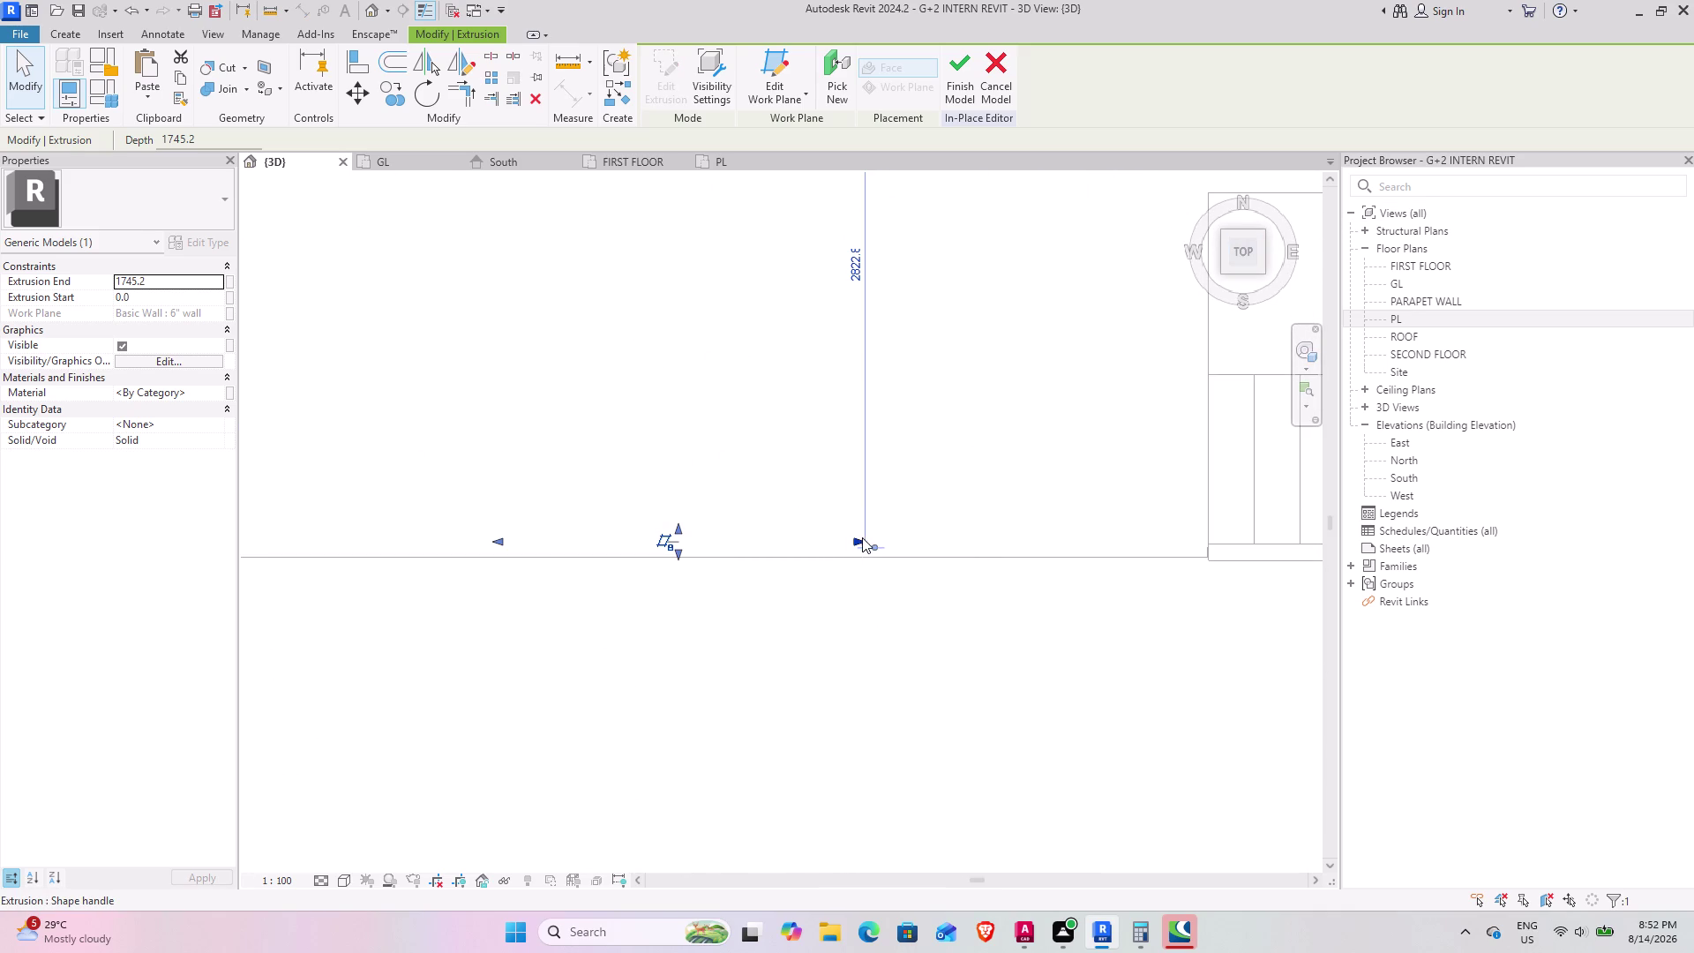
click(152, 276)
drag(161, 278, 82, 278)
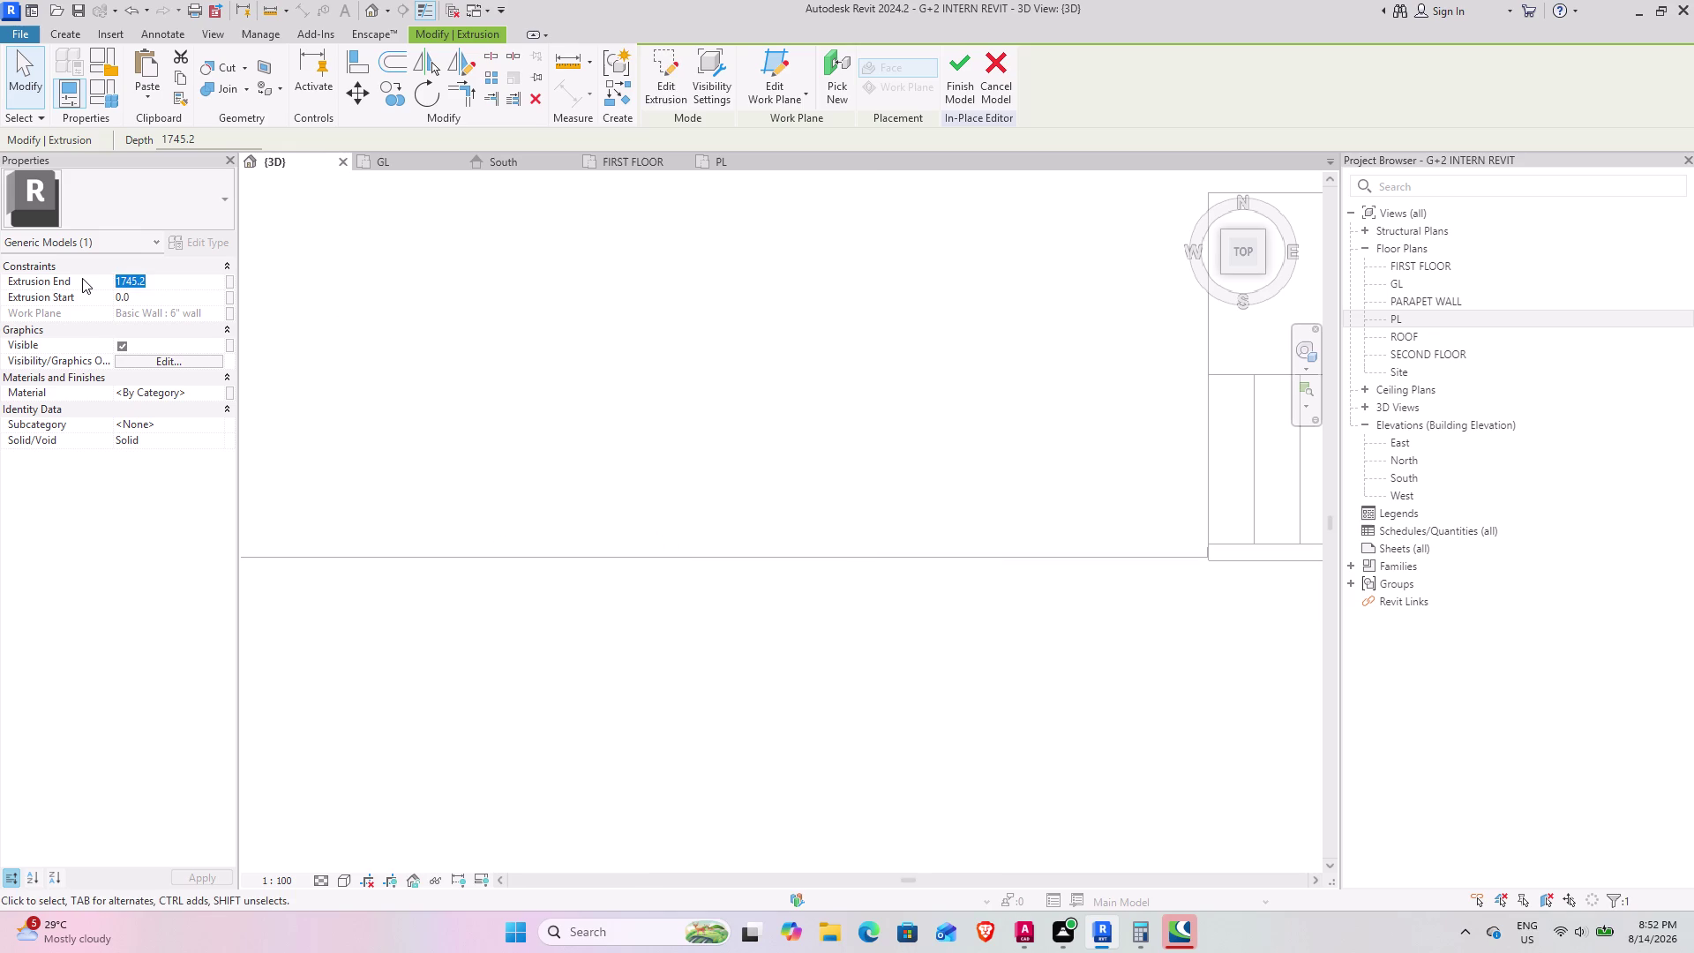
text(3')
key(Return)
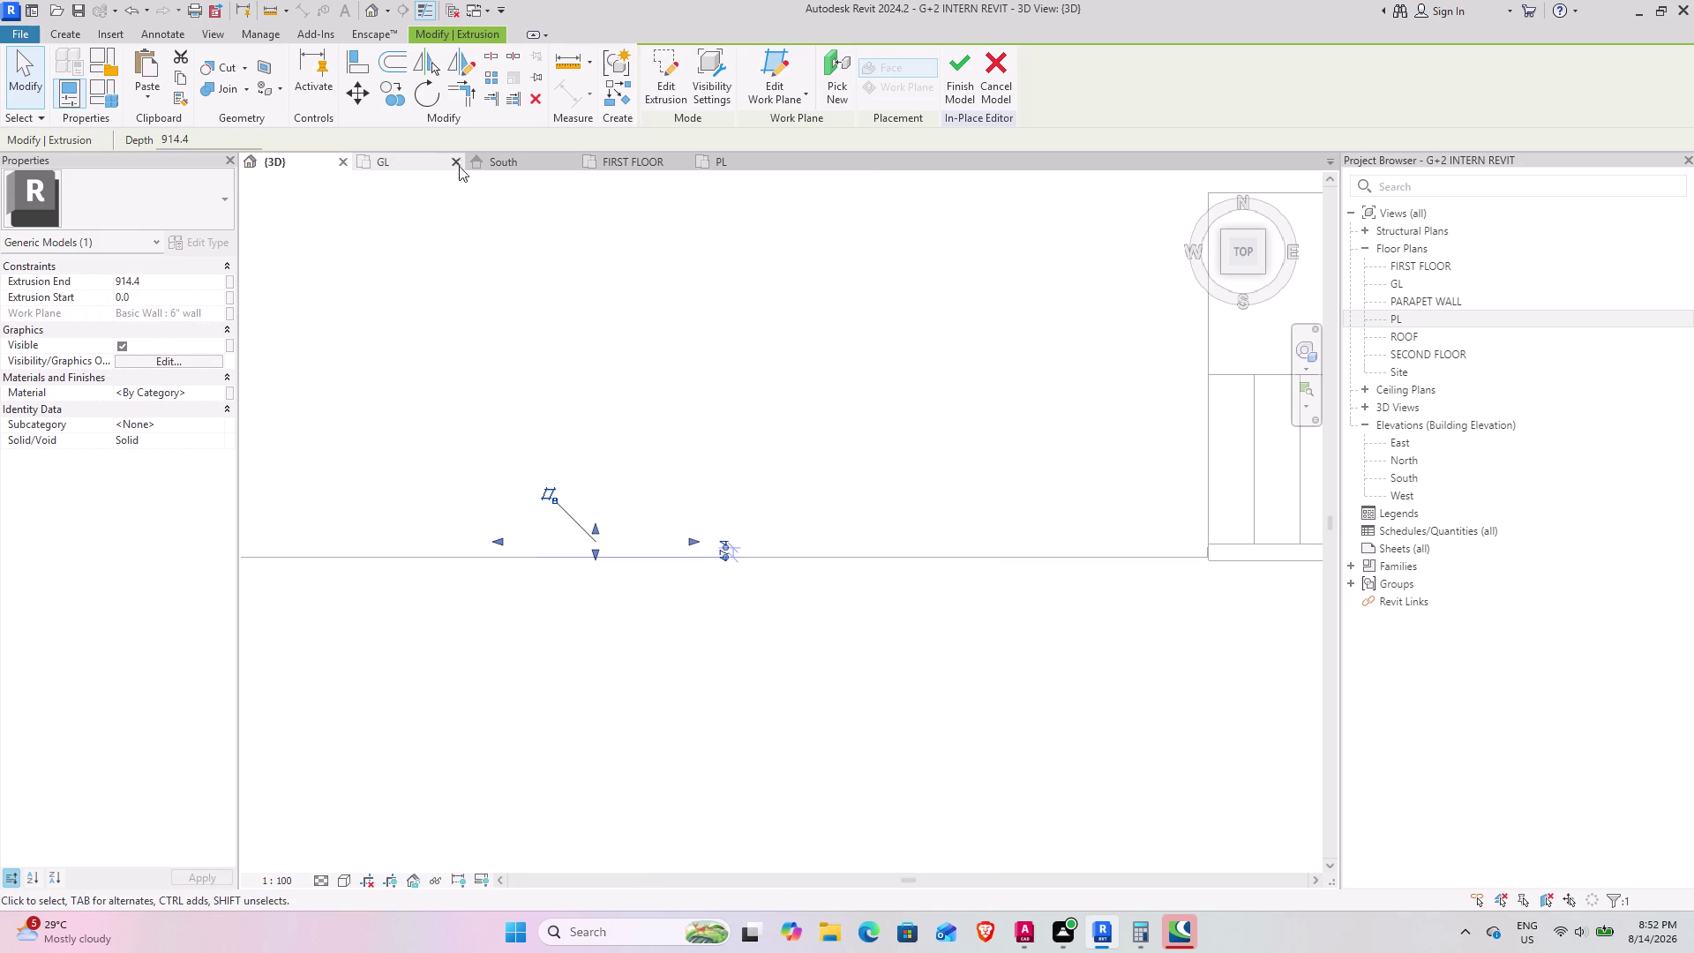
Orbit to check the 3-foot bar beside the railing.
middle_drag(494, 452, 468, 235)
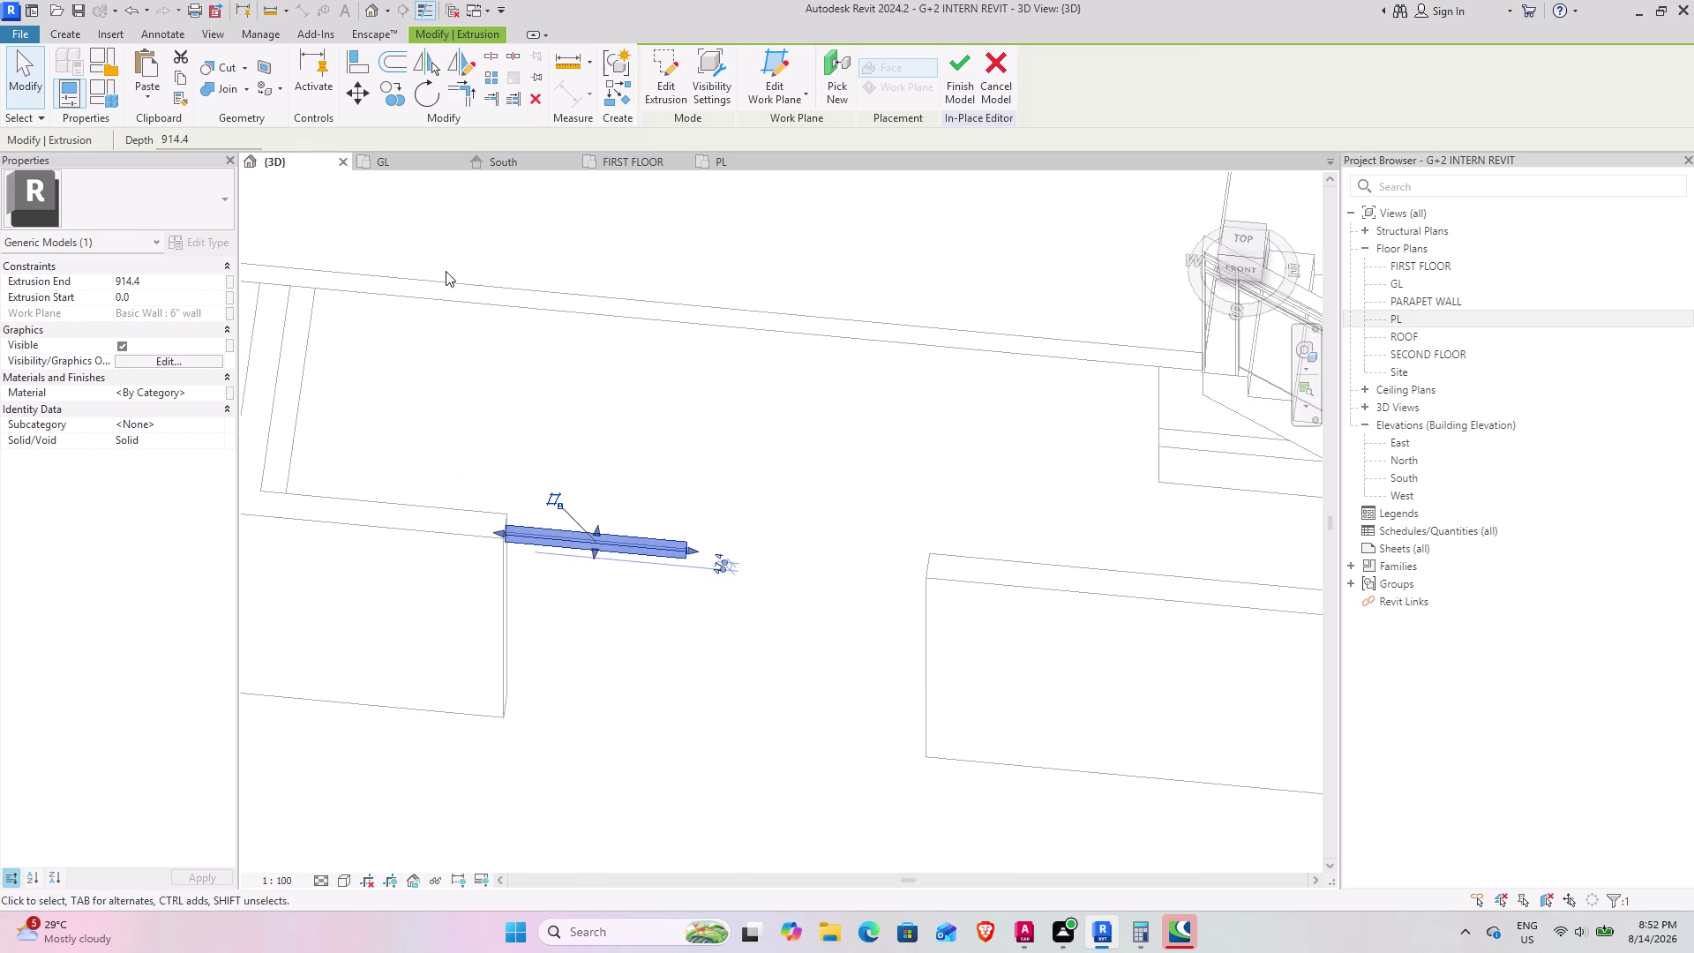
middle_drag(395, 510, 423, 314)
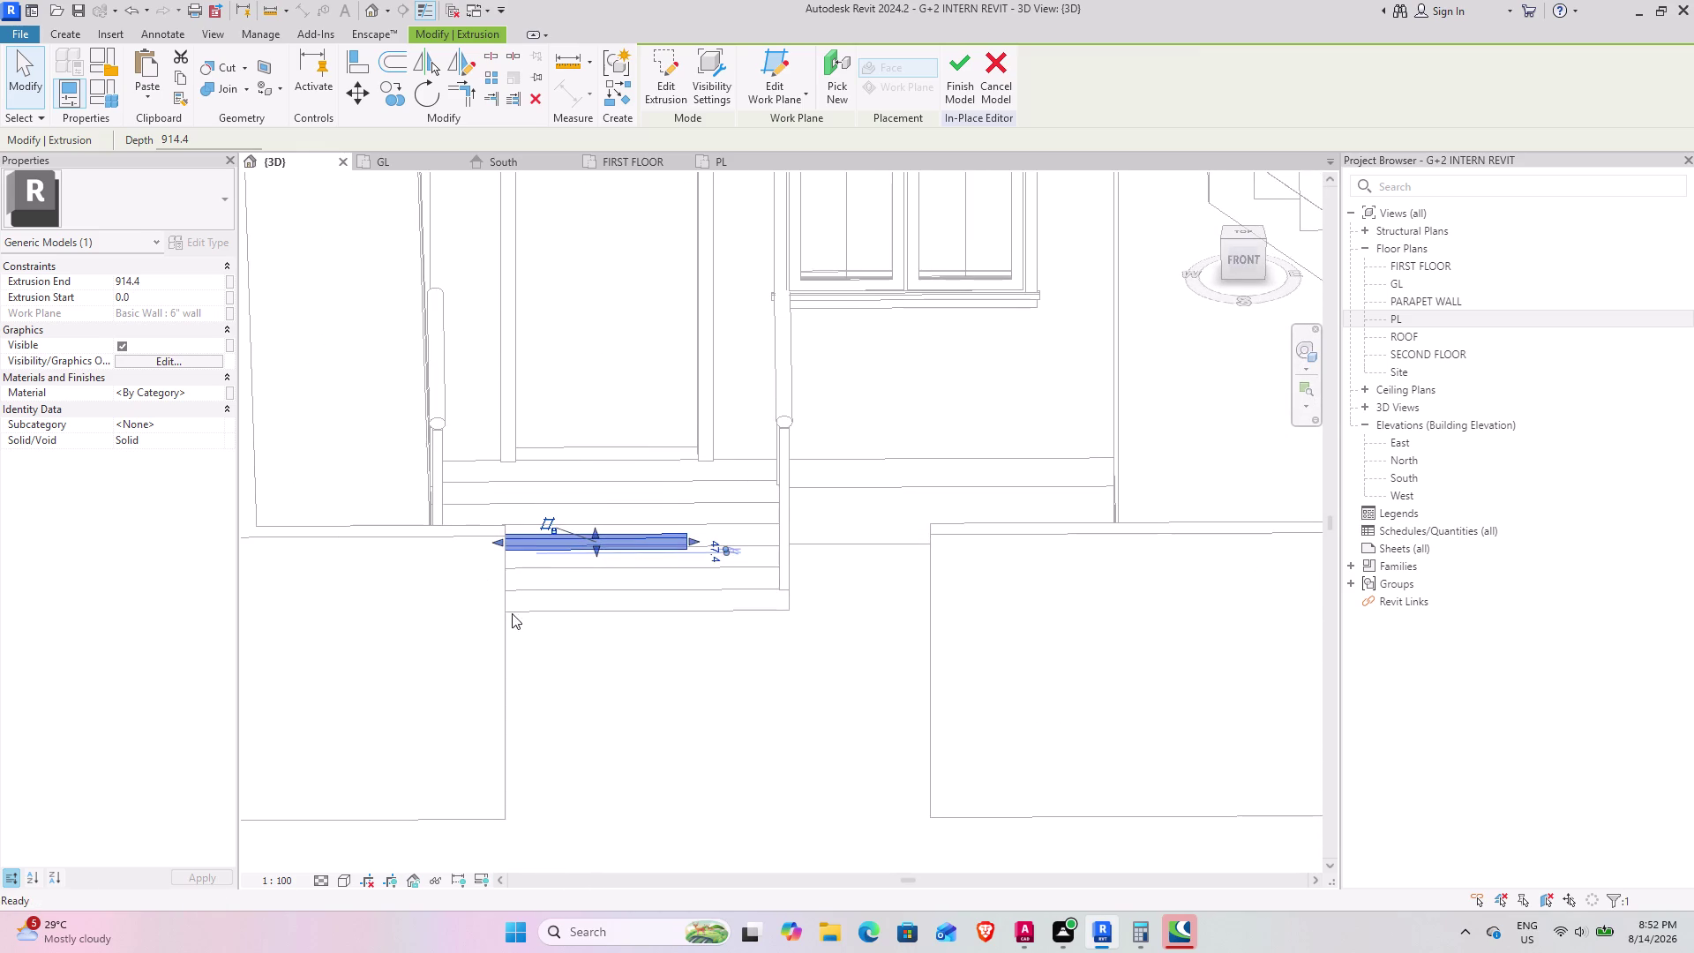
scroll(up, 3)
middle_drag(560, 583, 473, 489)
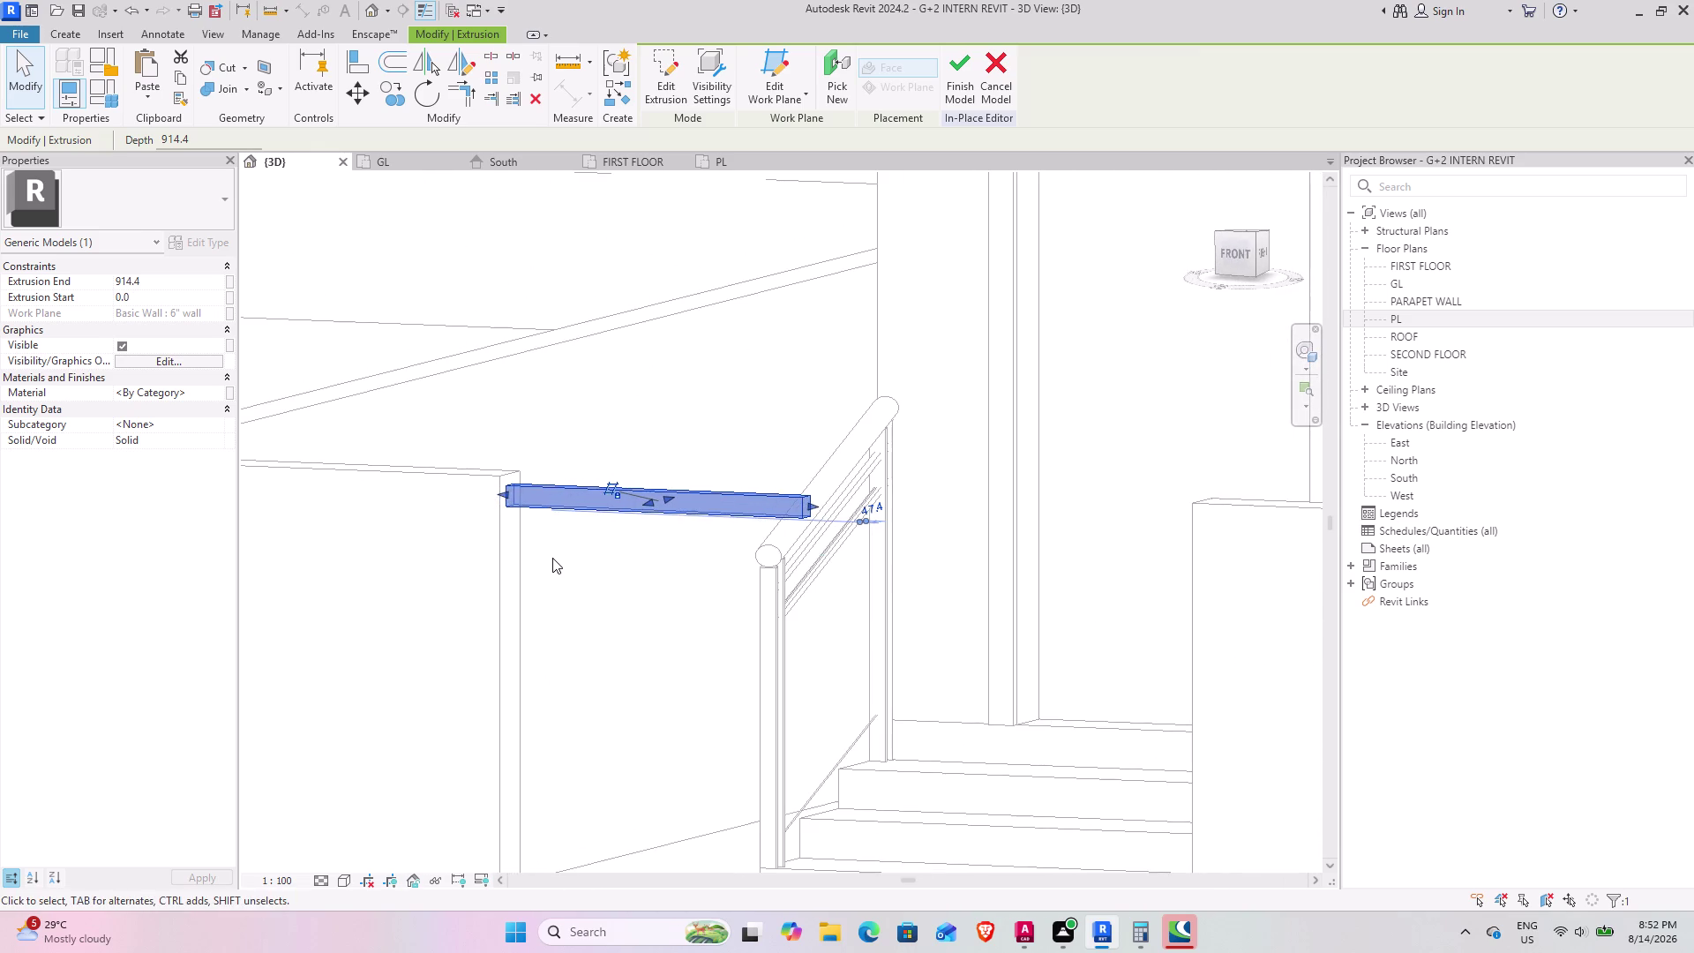
middle_drag(538, 556, 466, 506)
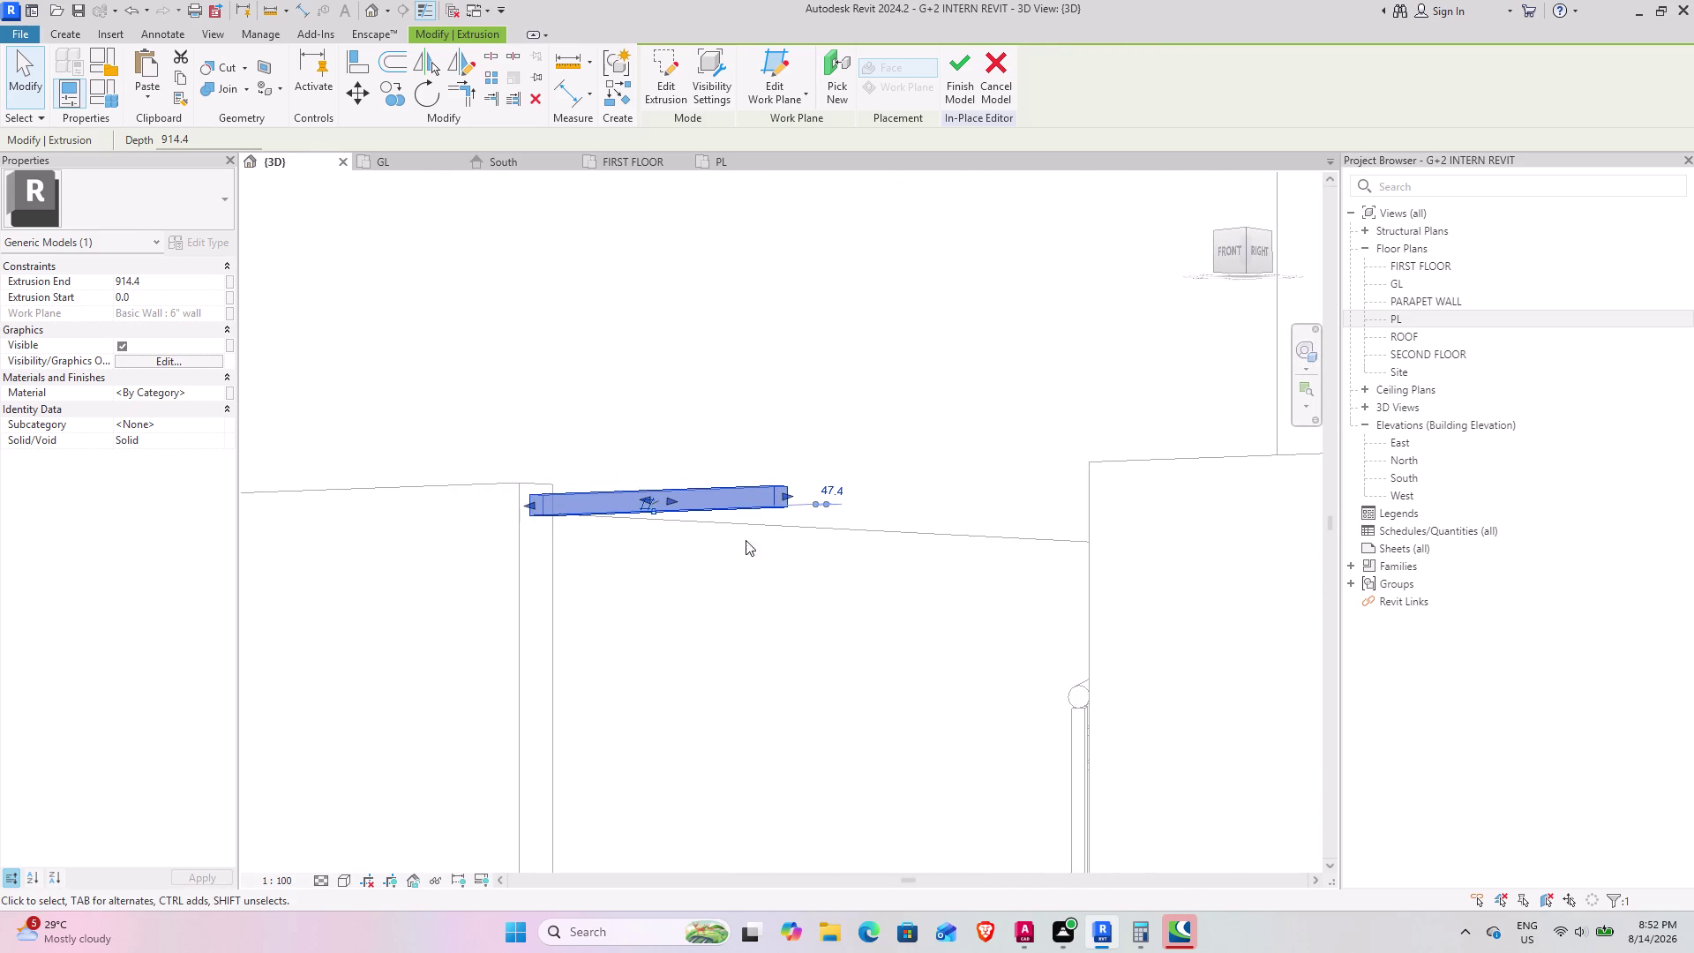
middle_drag(608, 416, 589, 389)
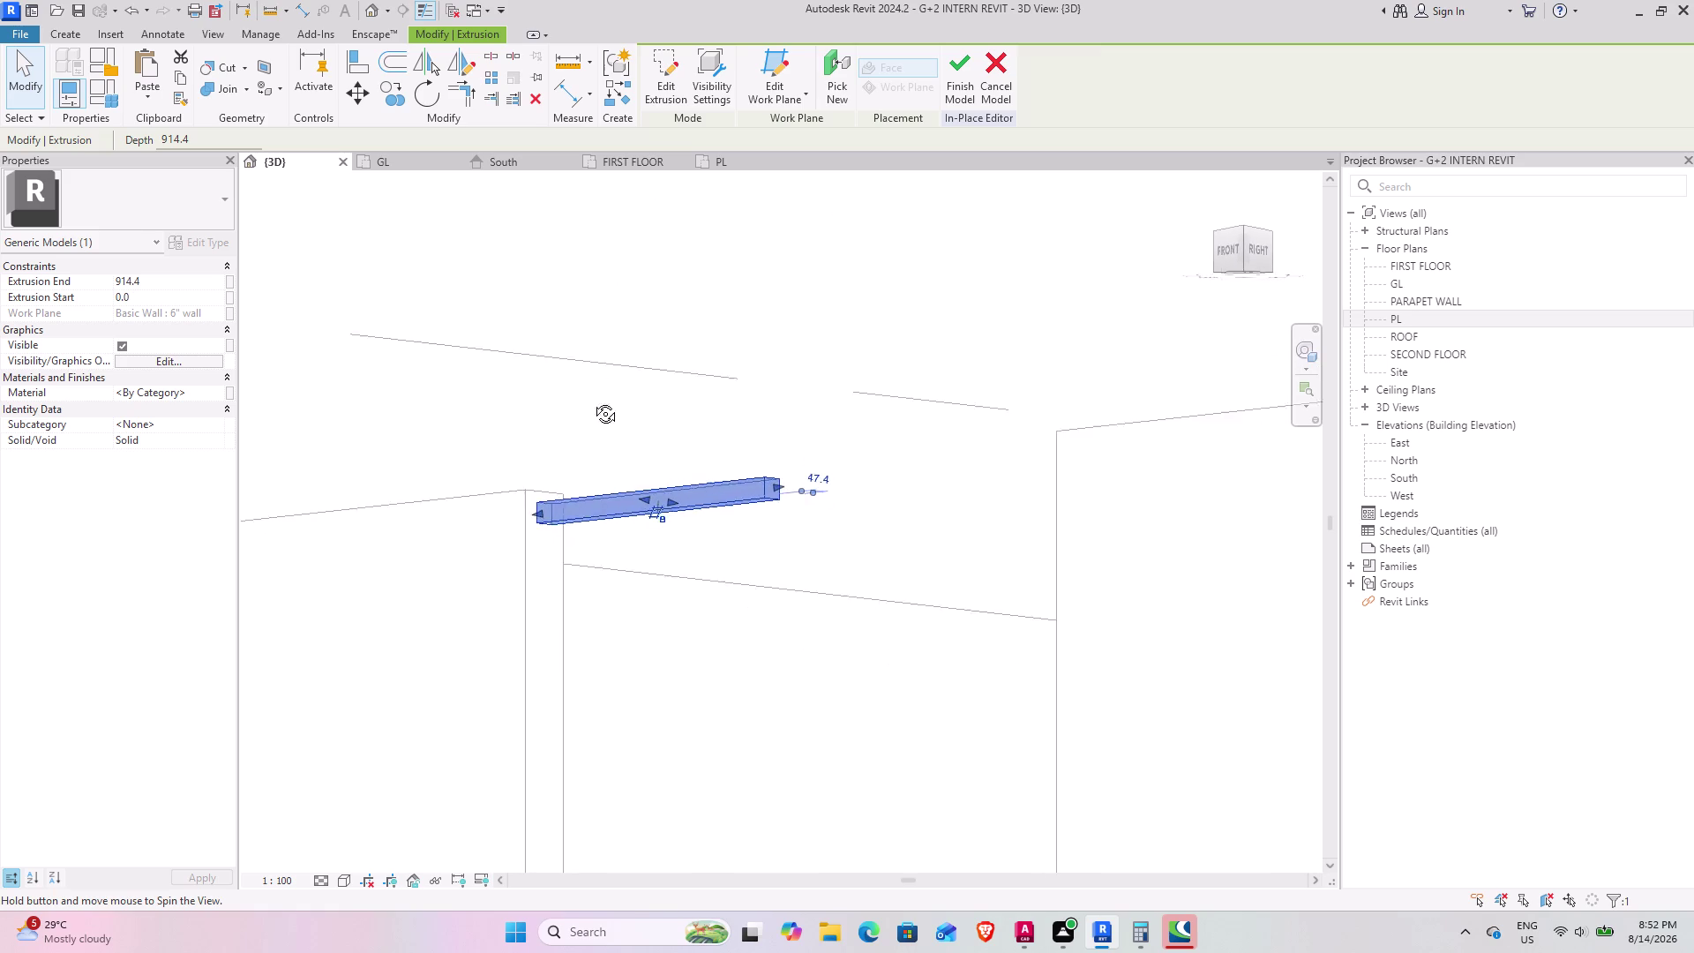
middle_drag(589, 389, 595, 450)
click(397, 101)
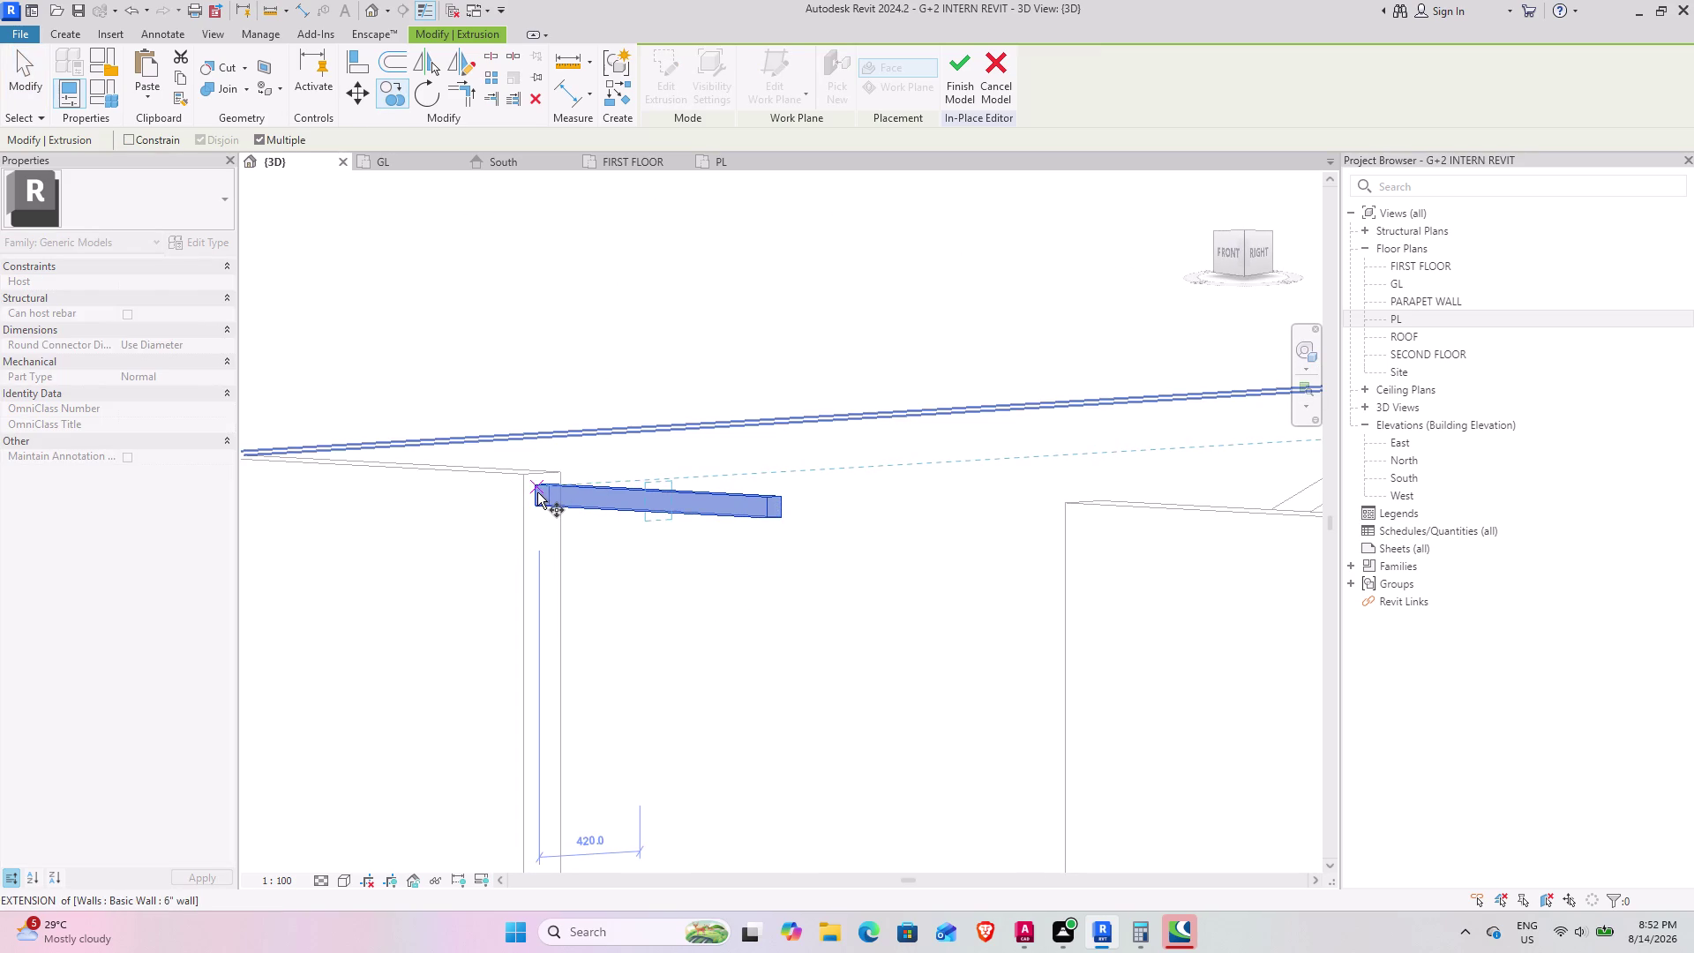
scroll(up, 3)
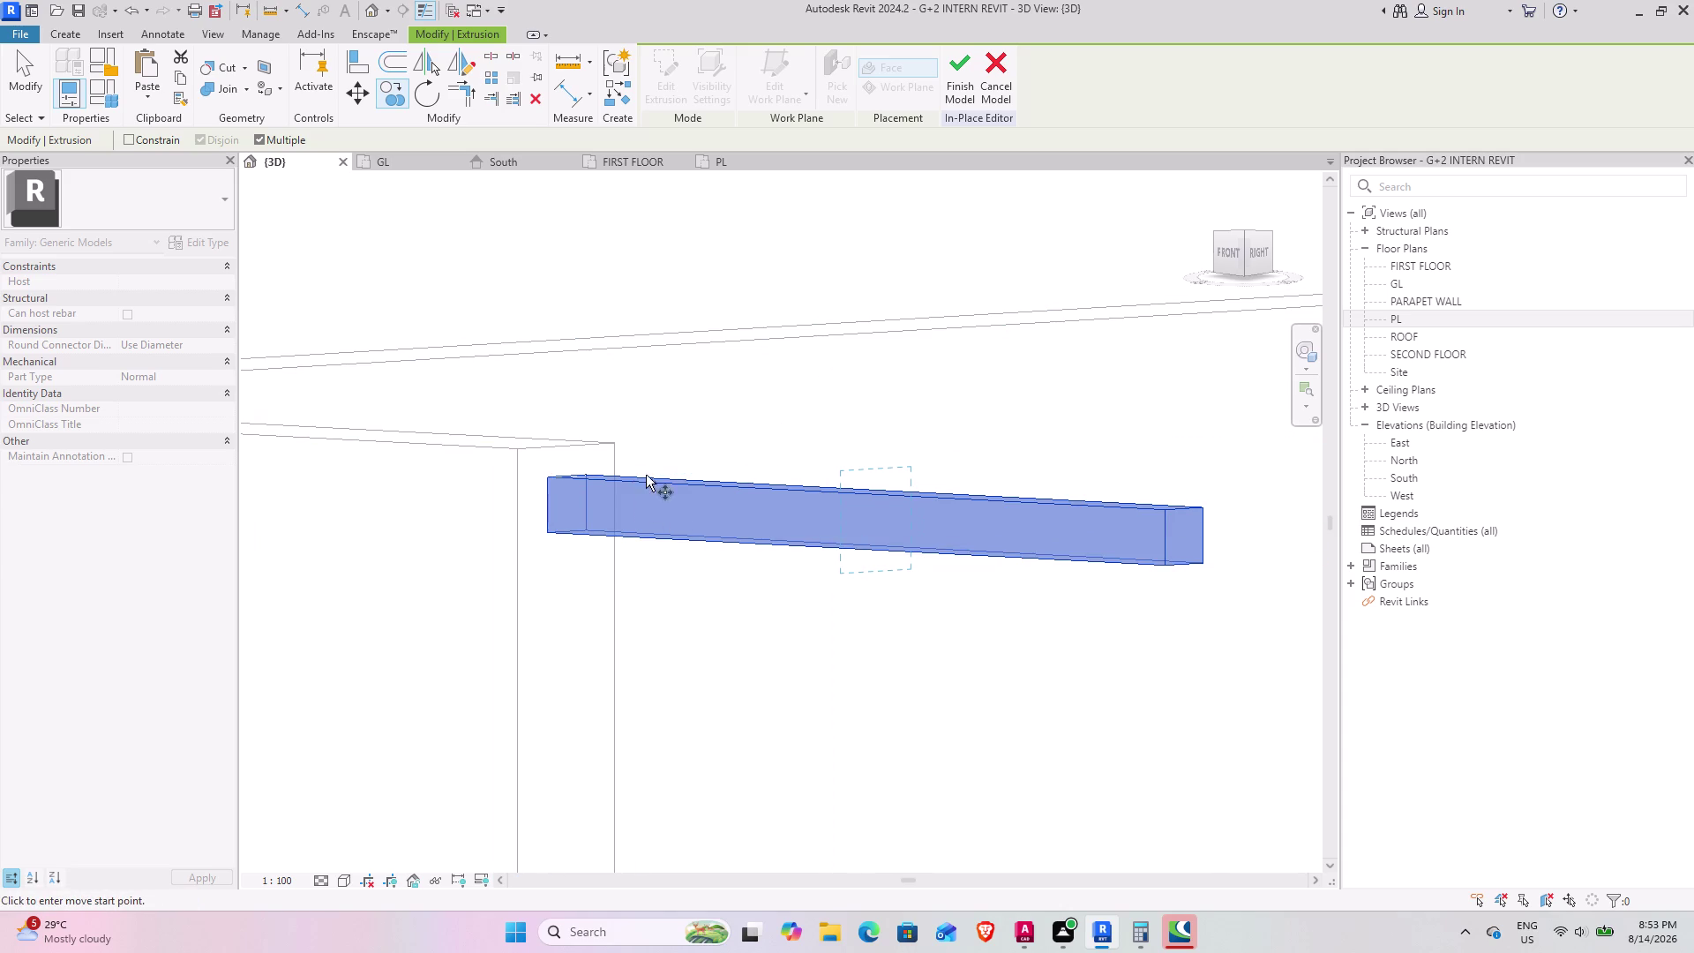
click(1232, 253)
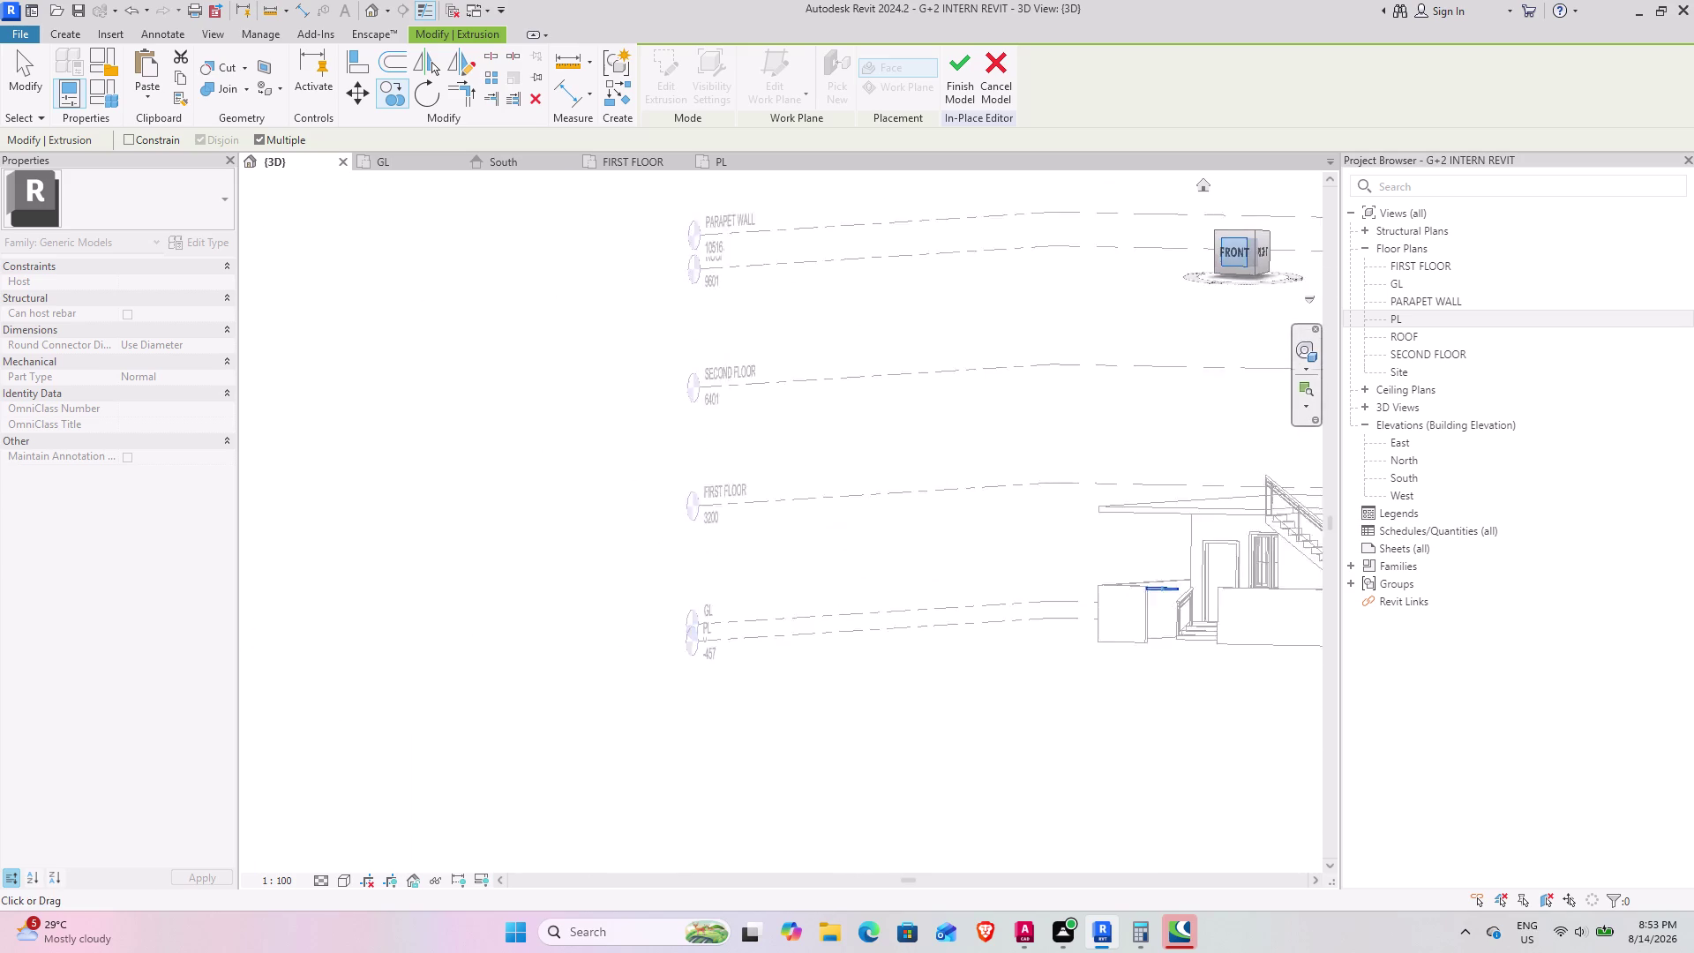
scroll(up, 3)
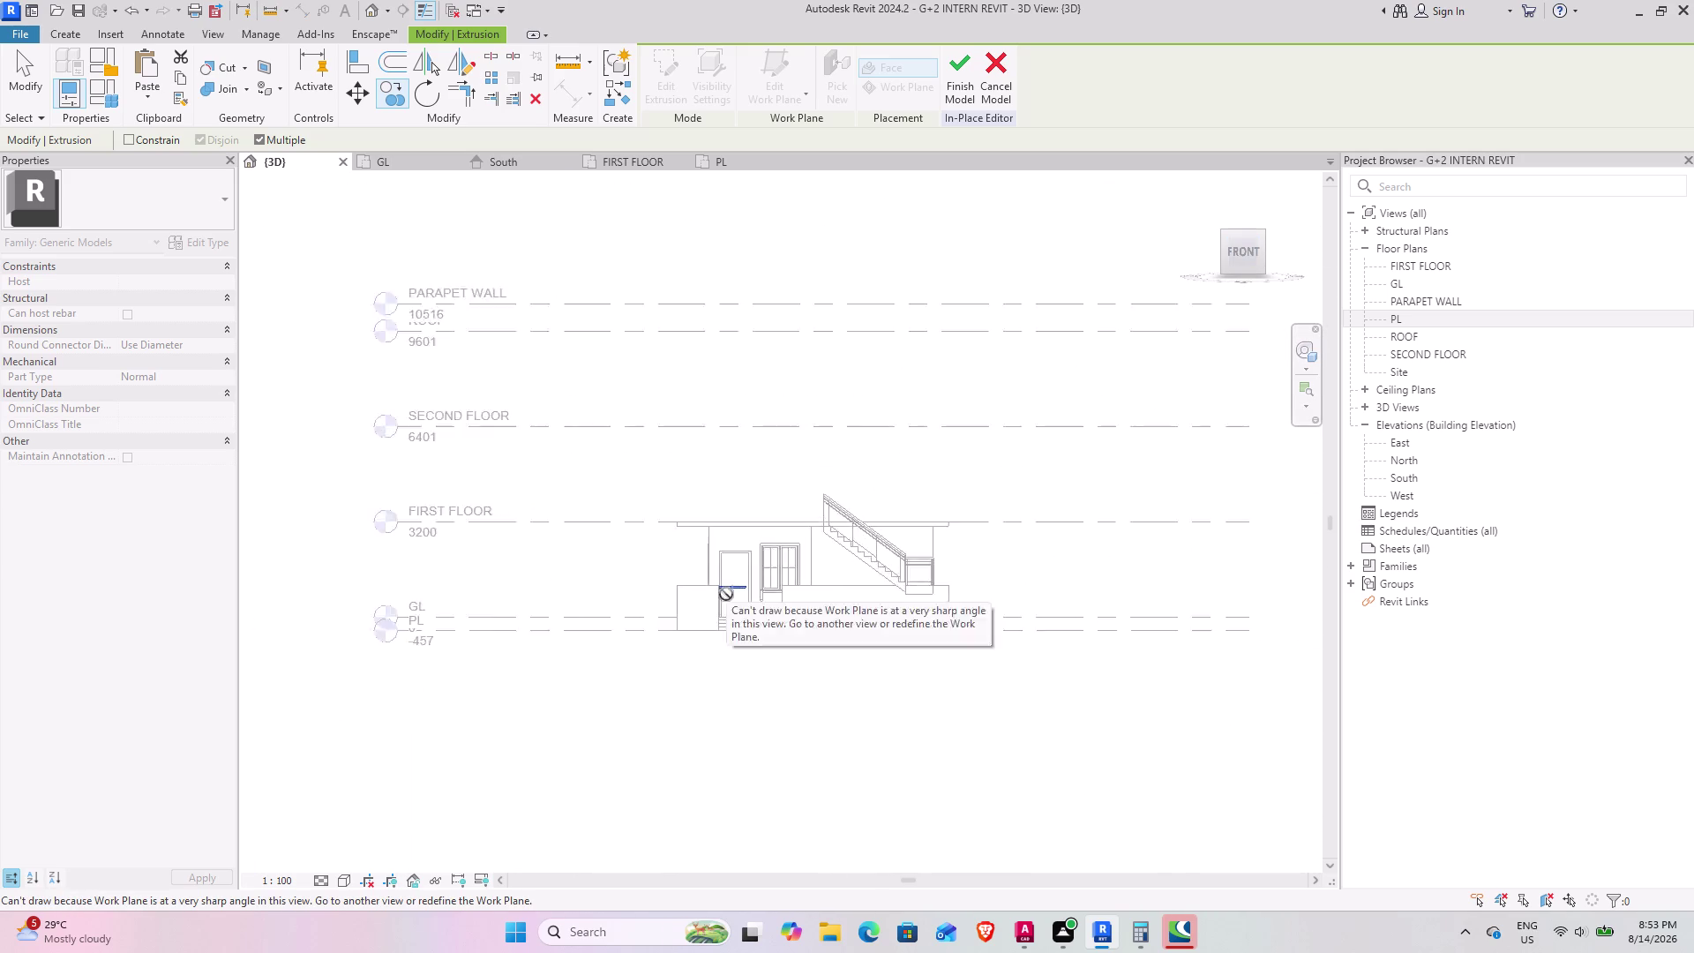
scroll(up, 3)
scroll(down, 3)
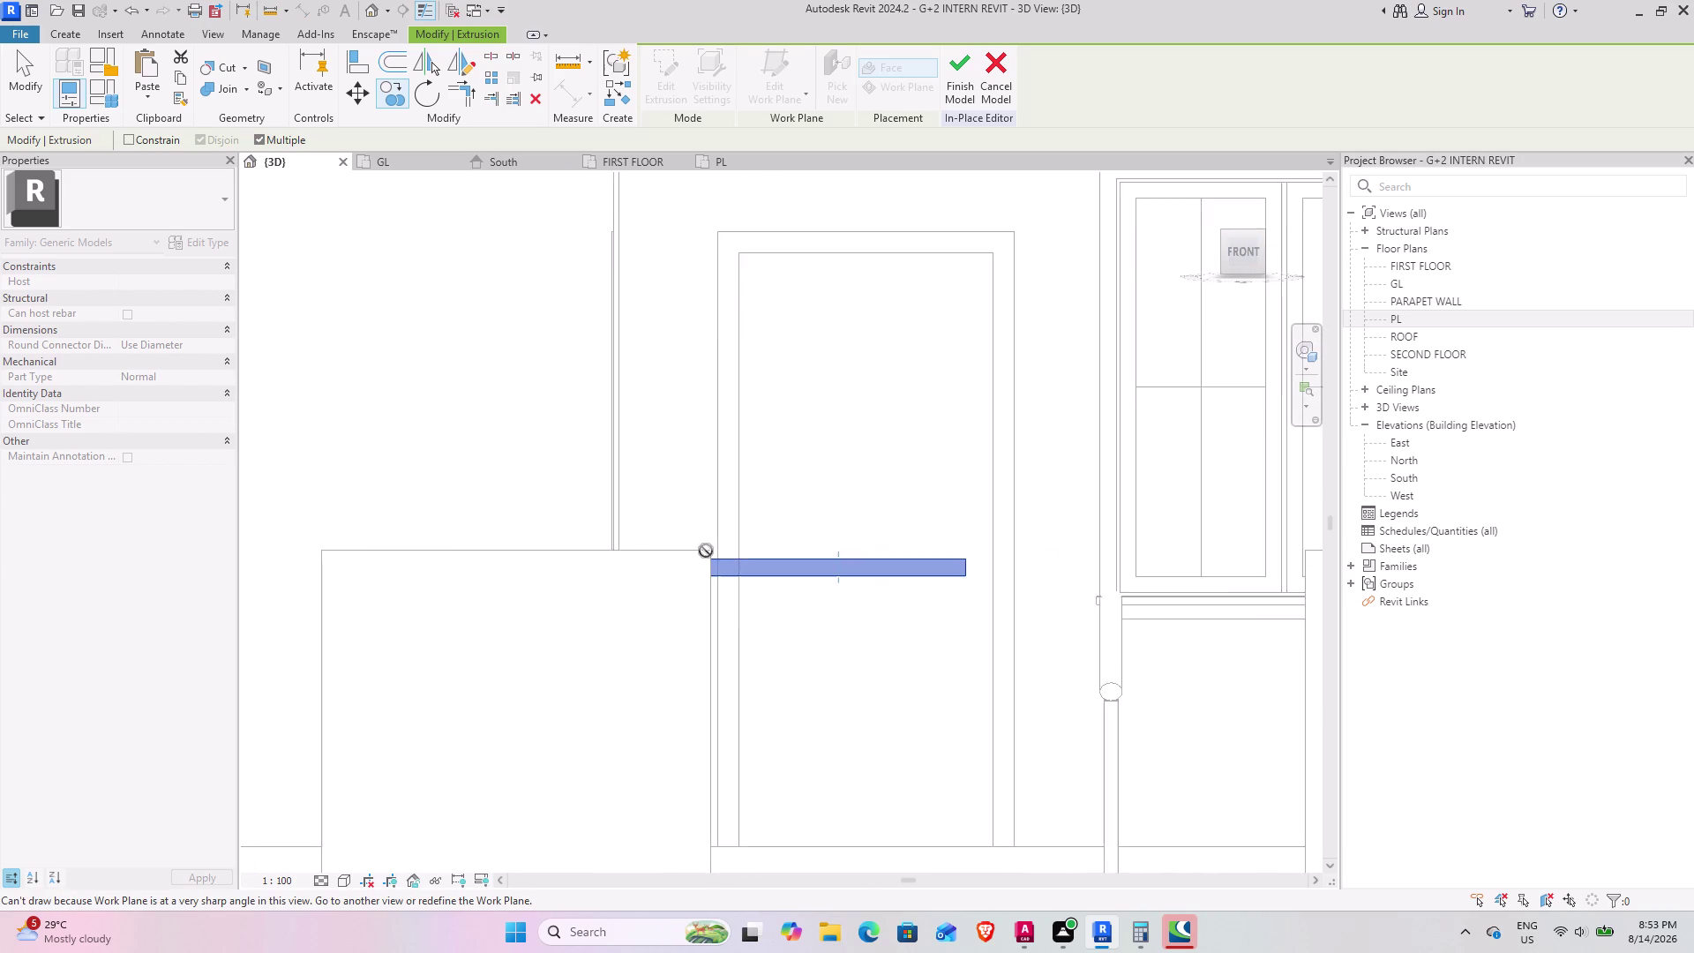
scroll(down, 3)
middle_drag(789, 634, 674, 692)
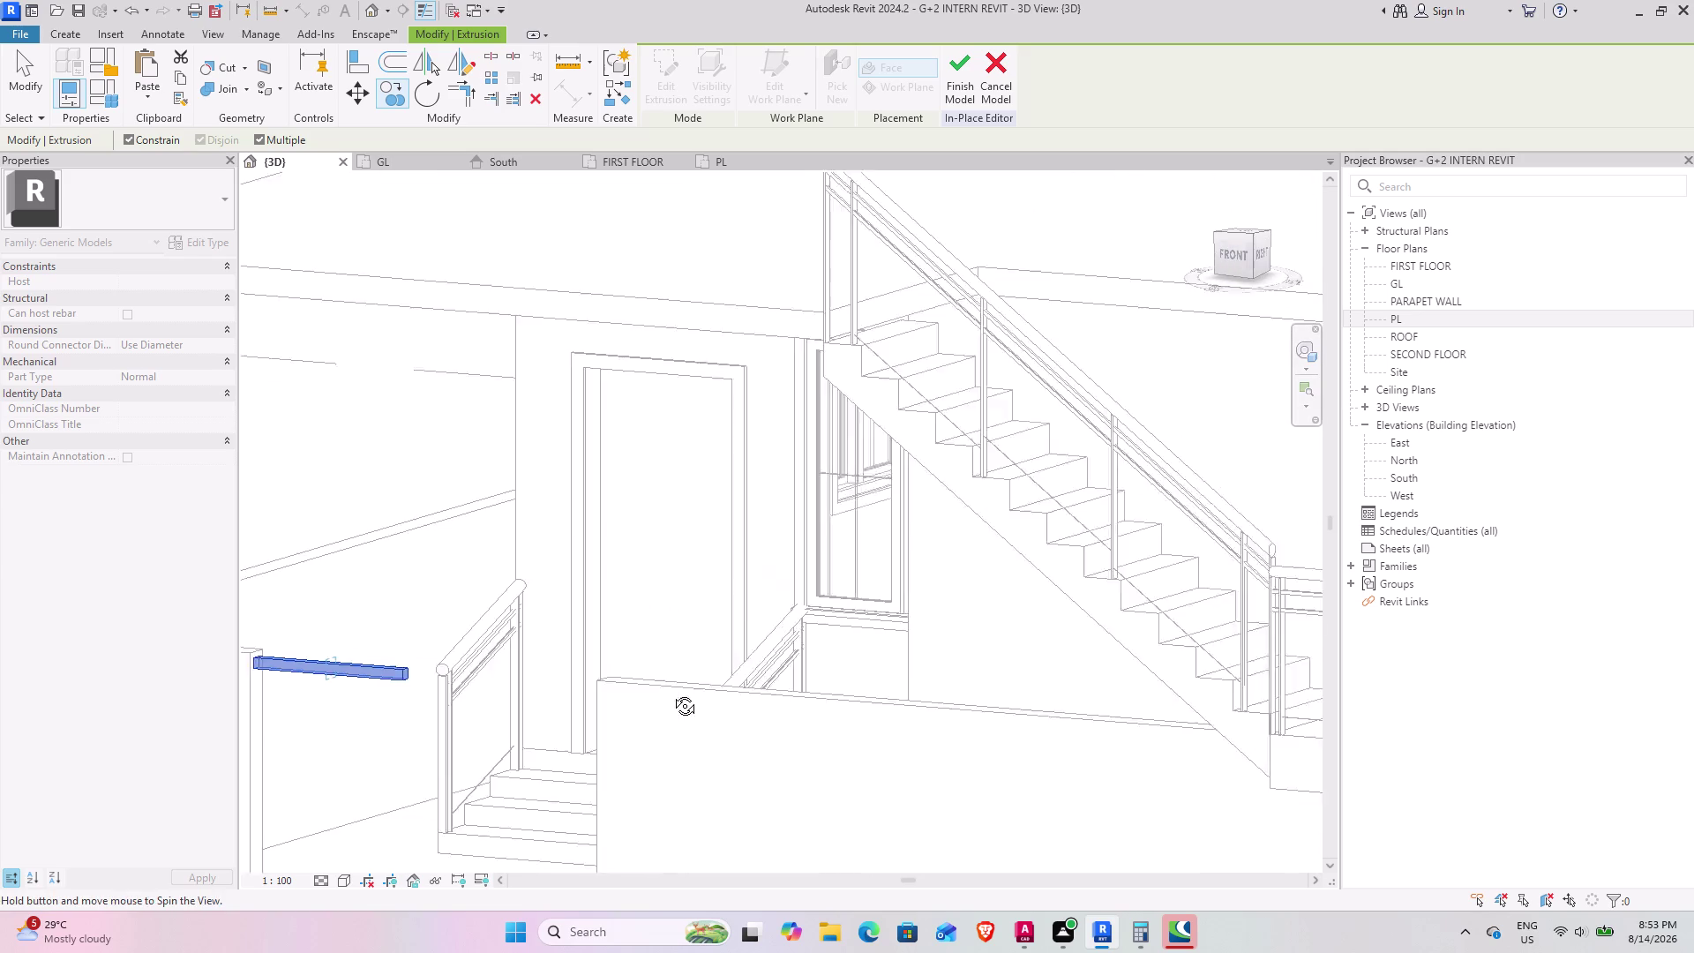
middle_drag(674, 692, 667, 693)
middle_drag(446, 671, 1000, 524)
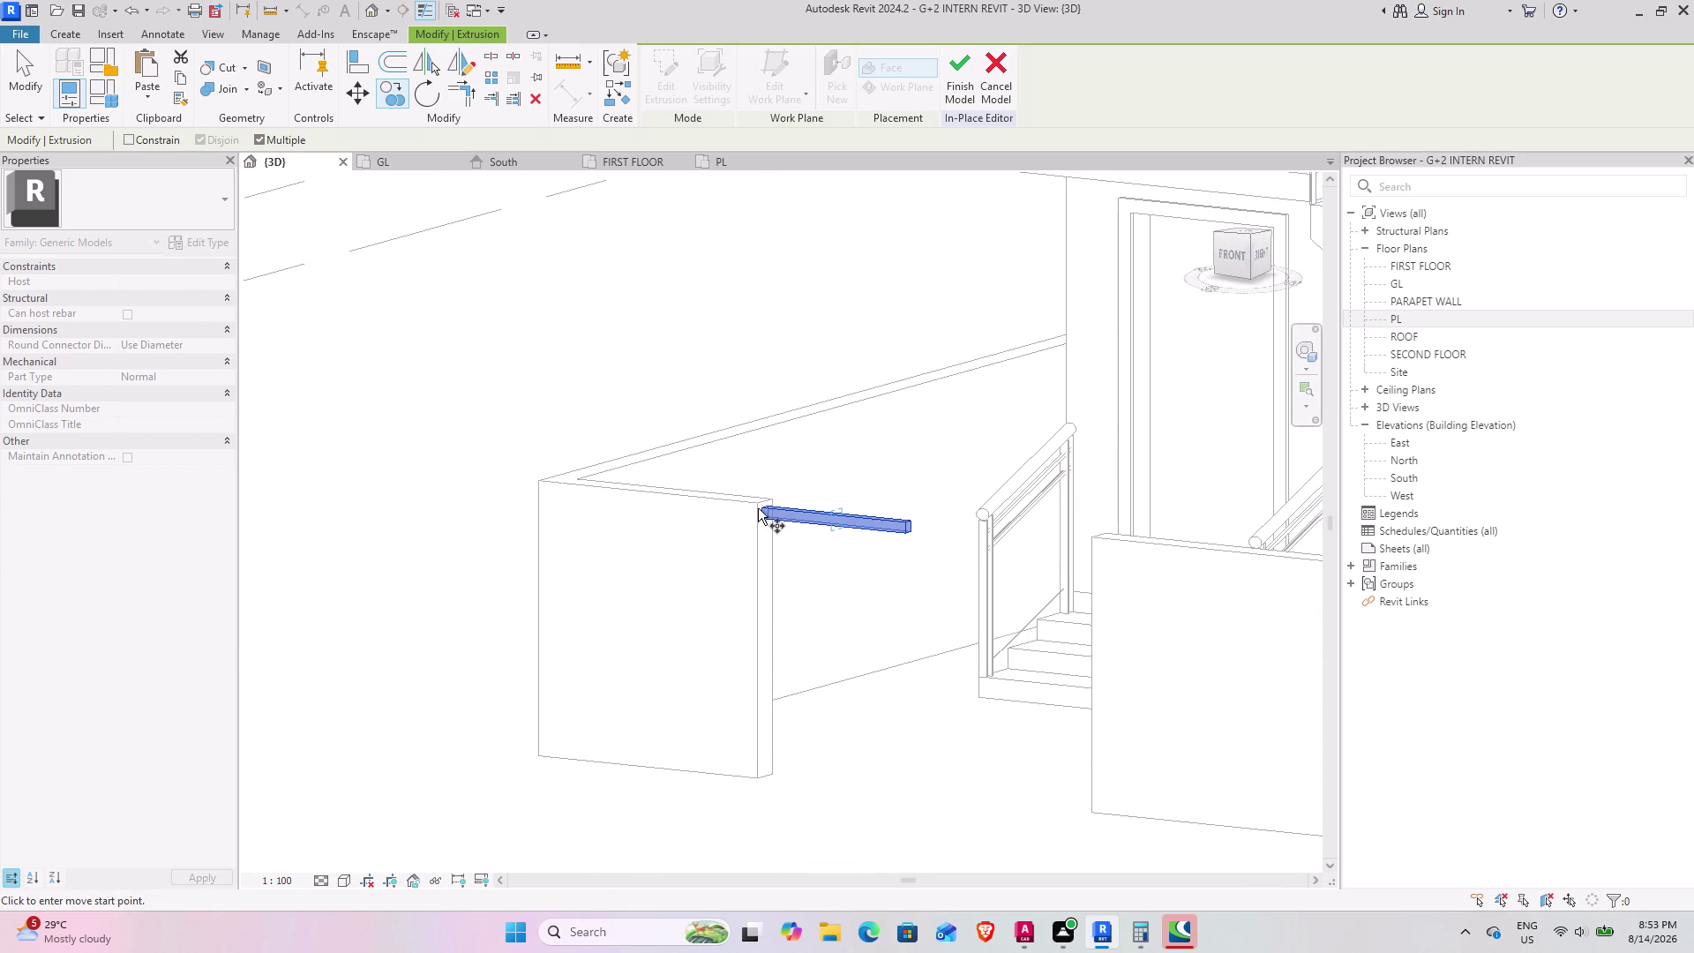
scroll(up, 3)
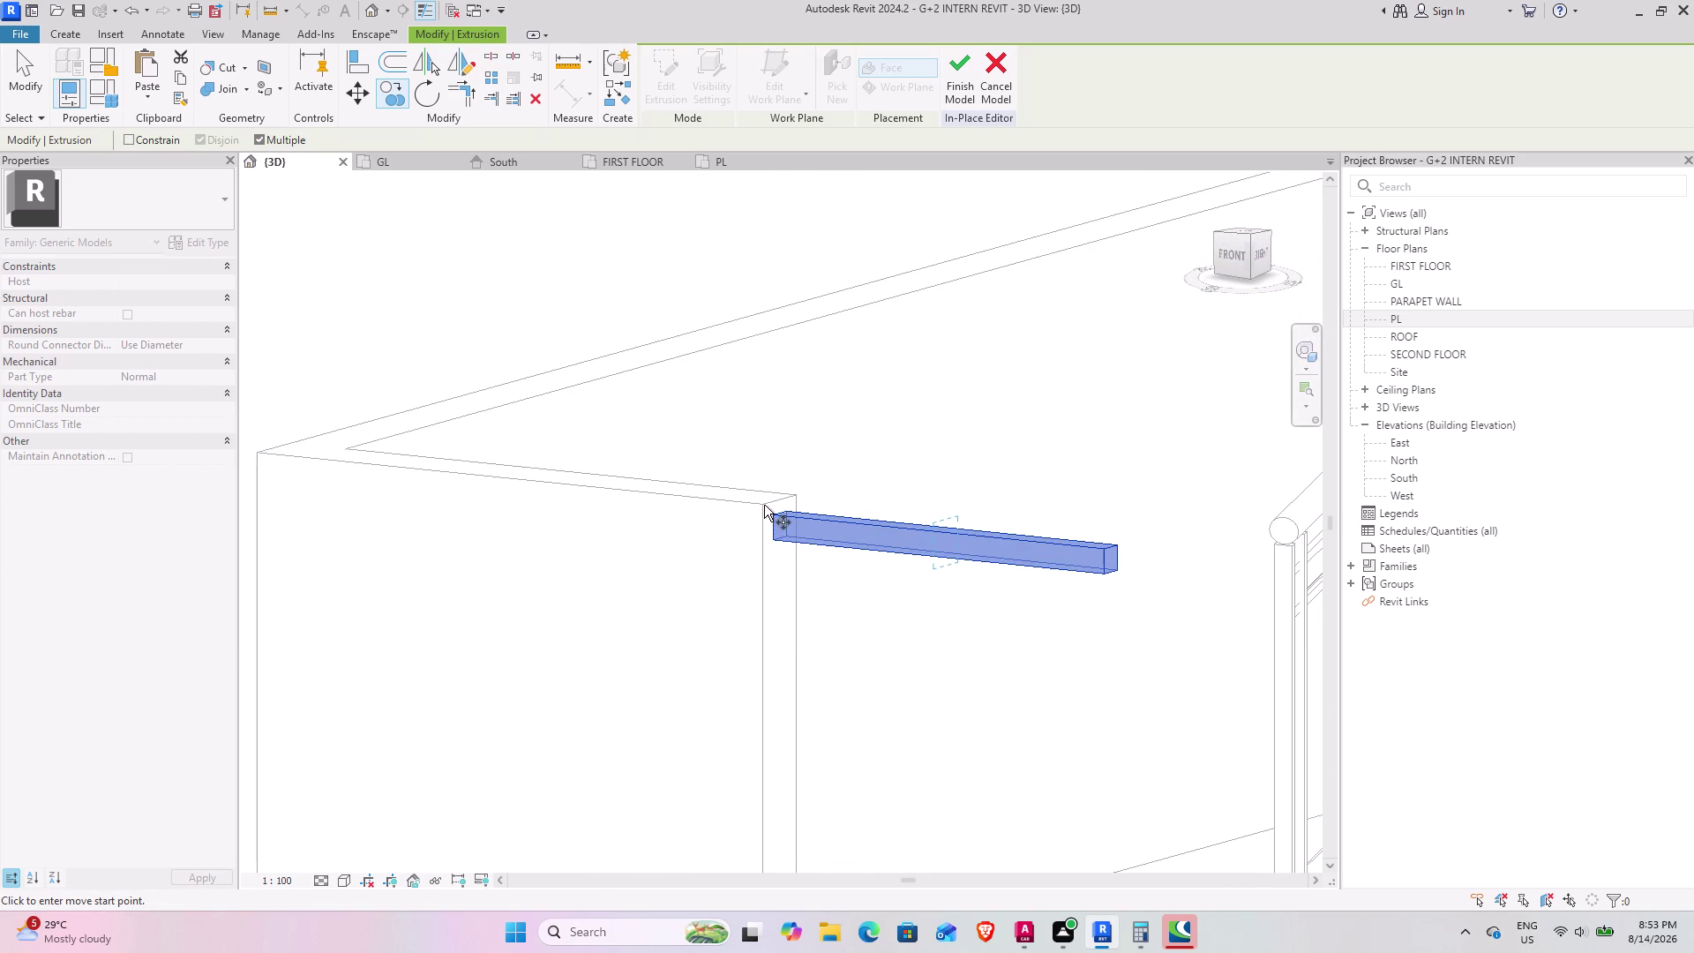
scroll(up, 3)
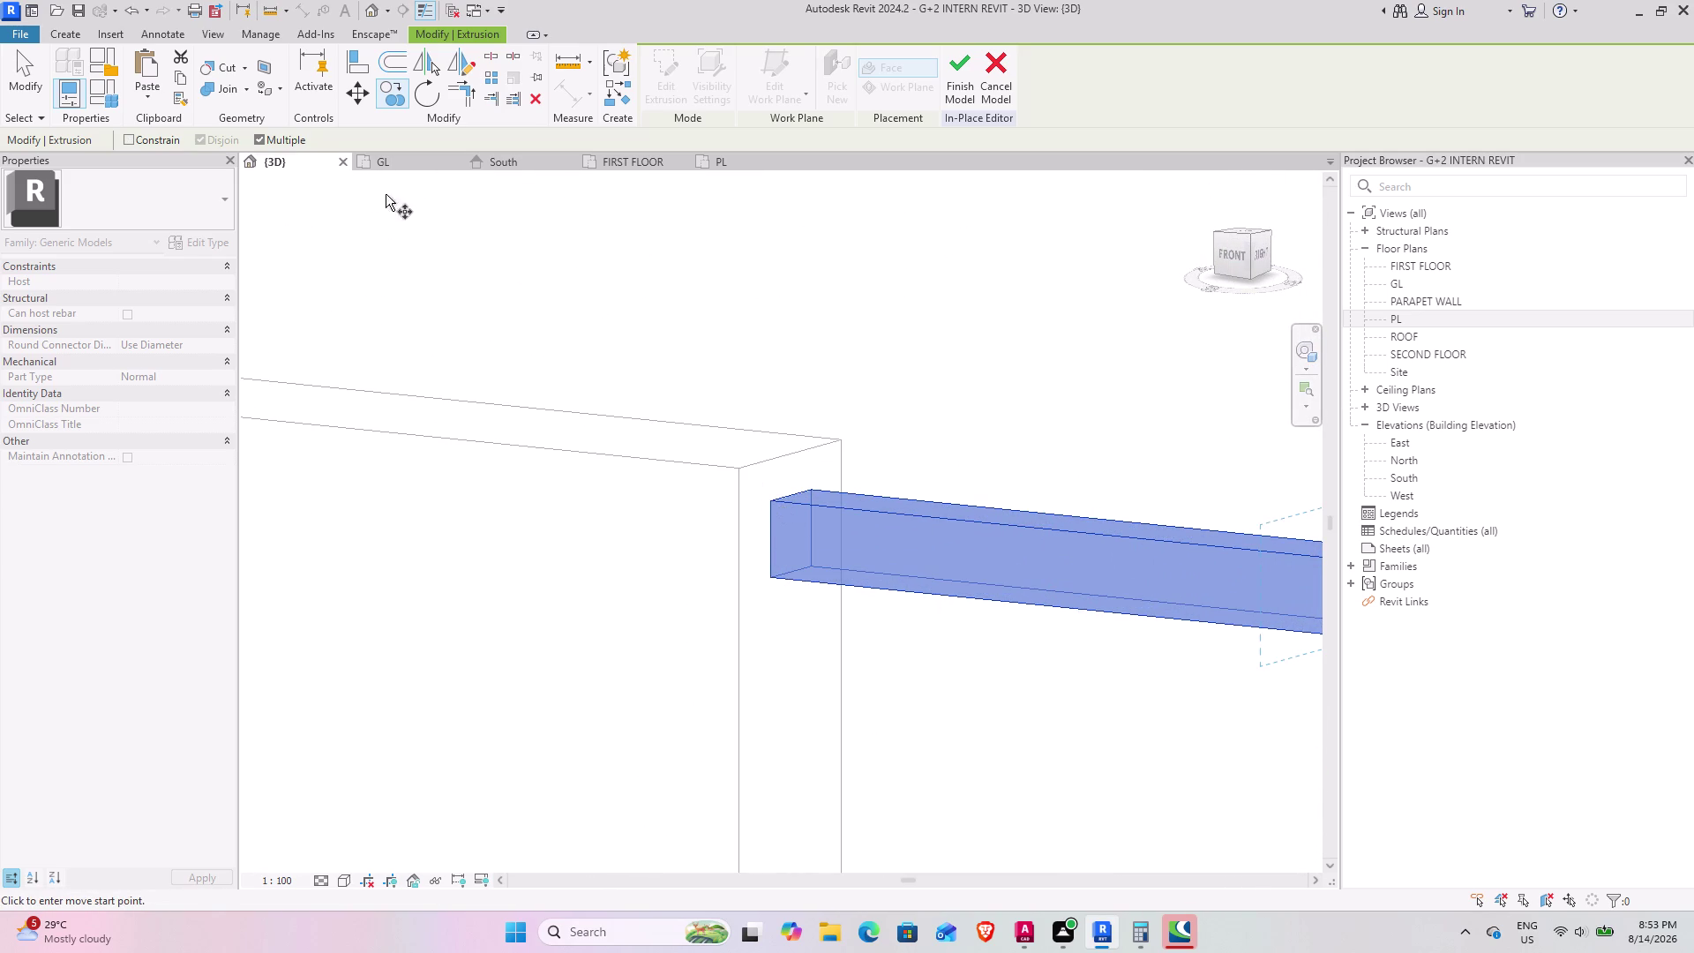
click(395, 97)
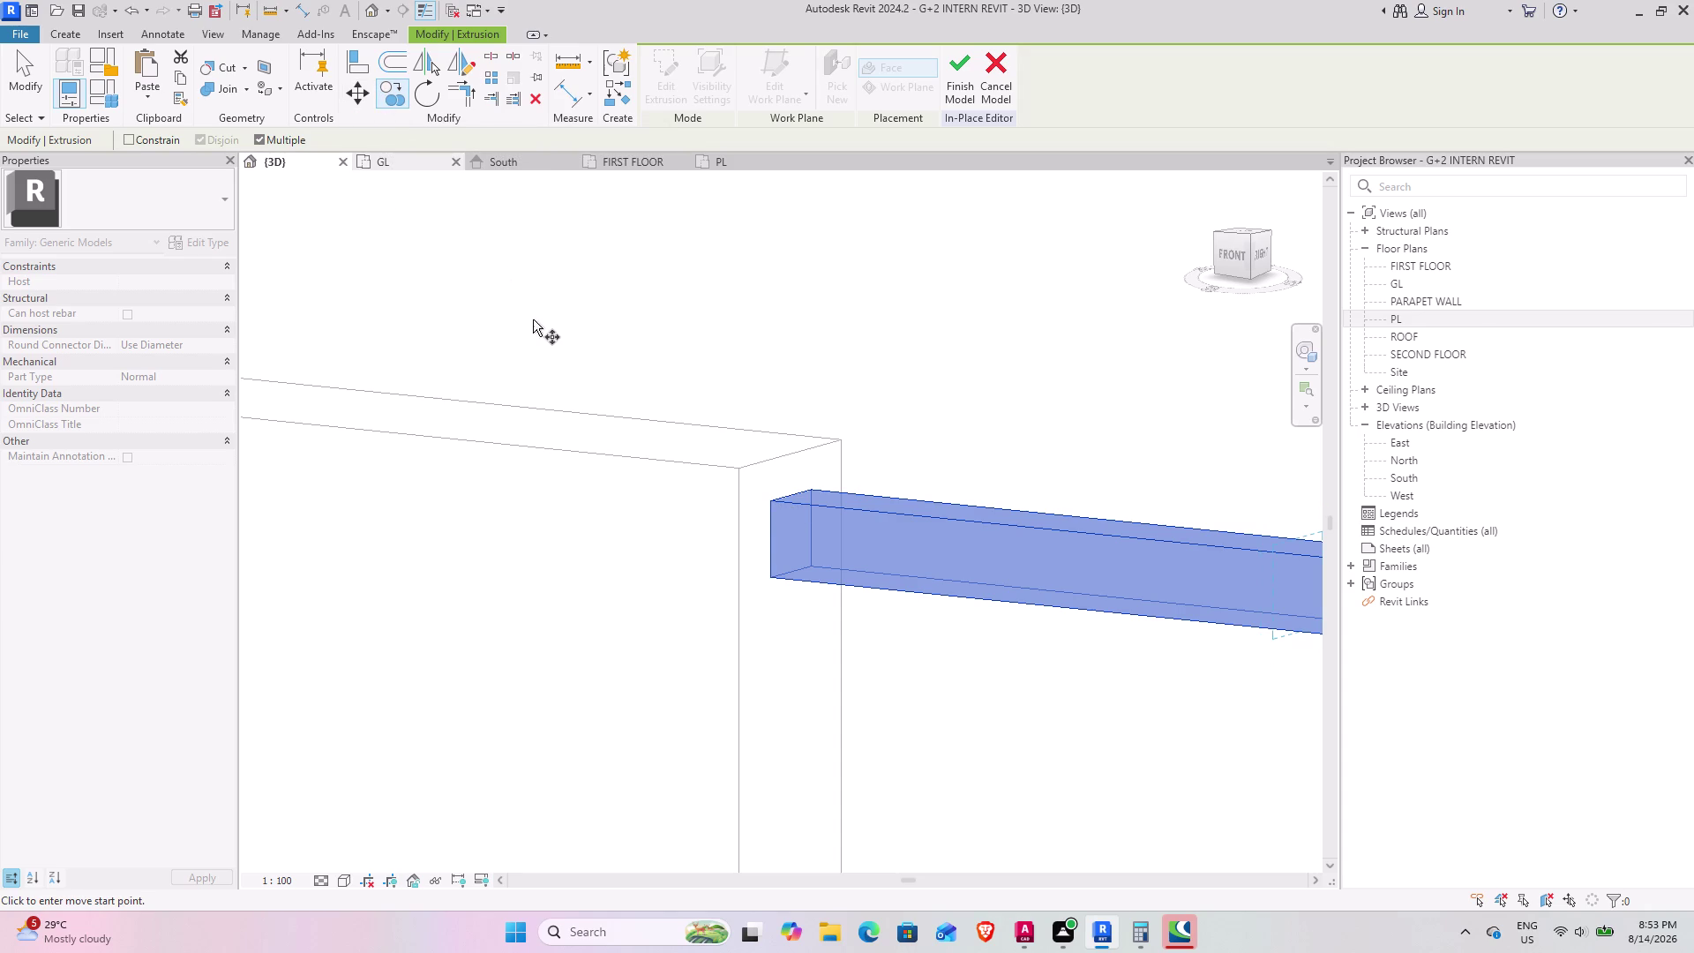
scroll(down, 3)
middle_drag(633, 567, 606, 539)
scroll(down, 3)
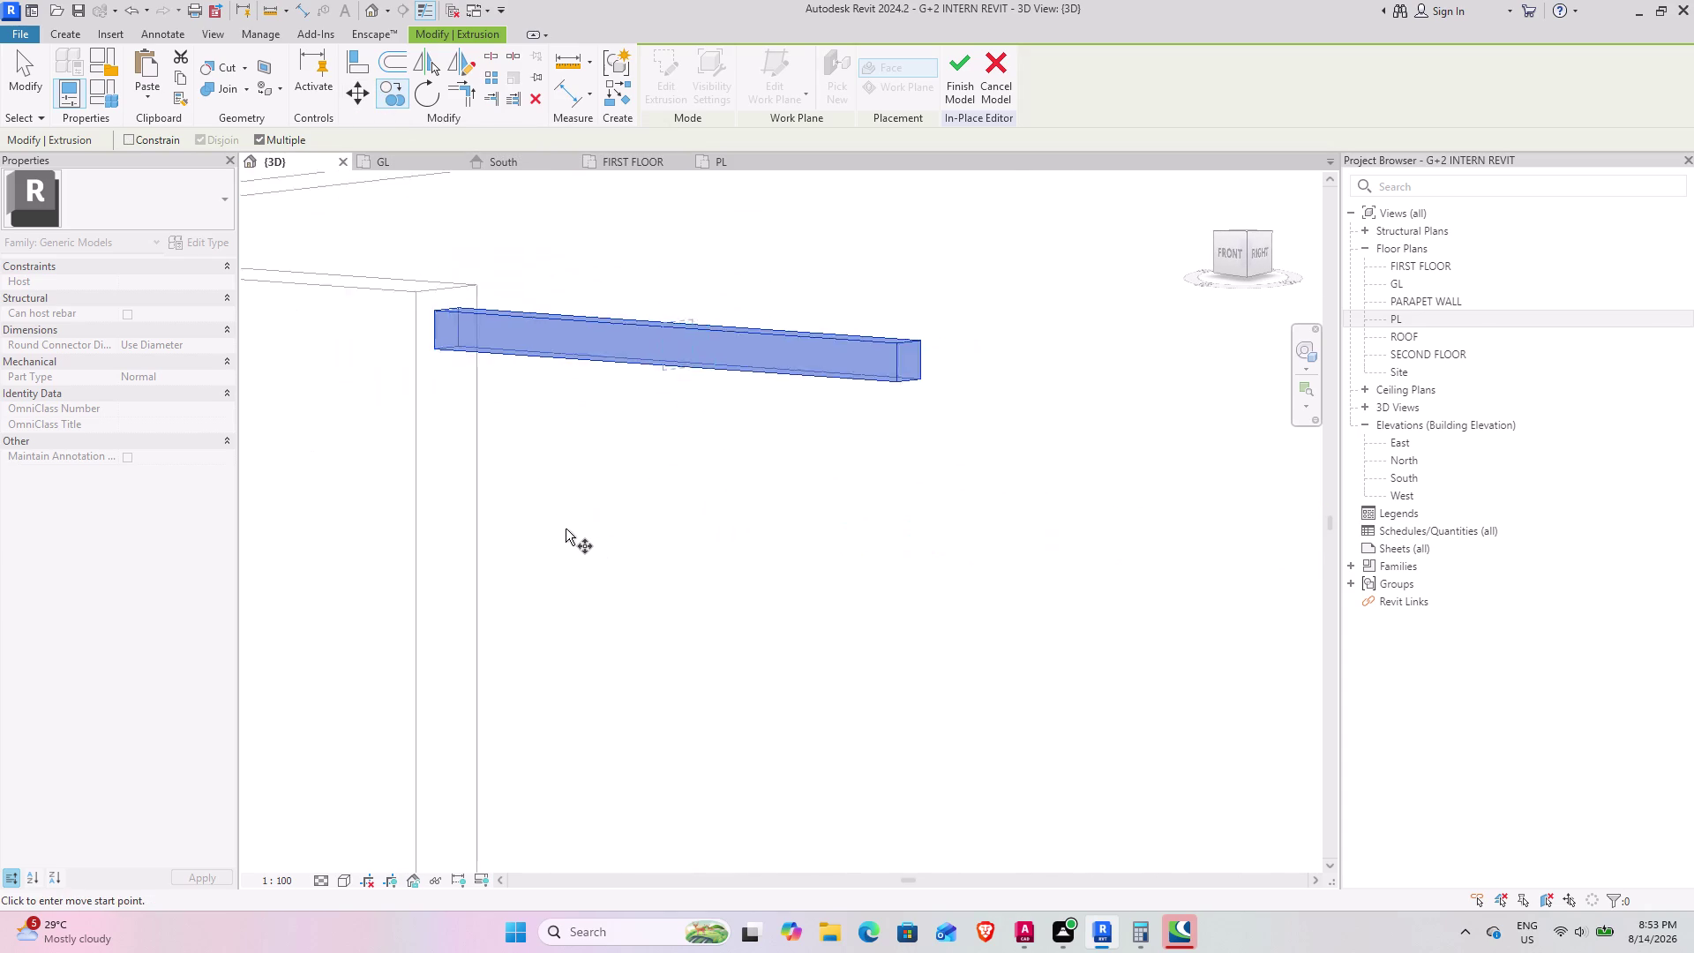
scroll(down, 3)
middle_drag(547, 527, 526, 578)
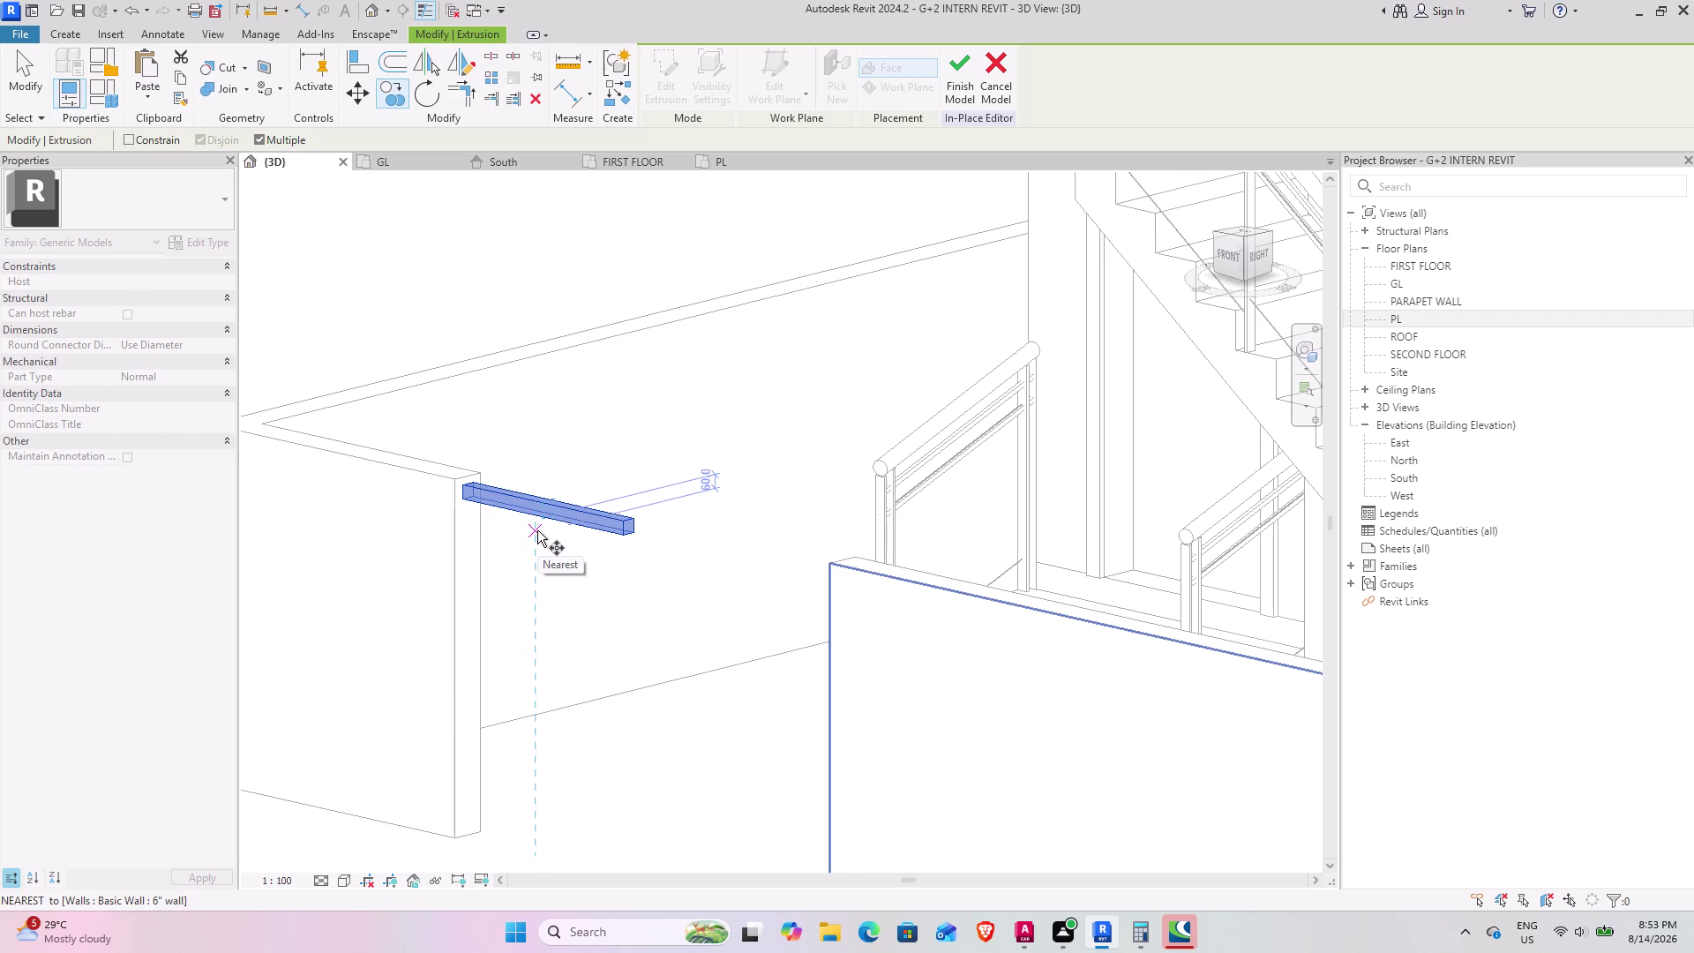
scroll(up, 3)
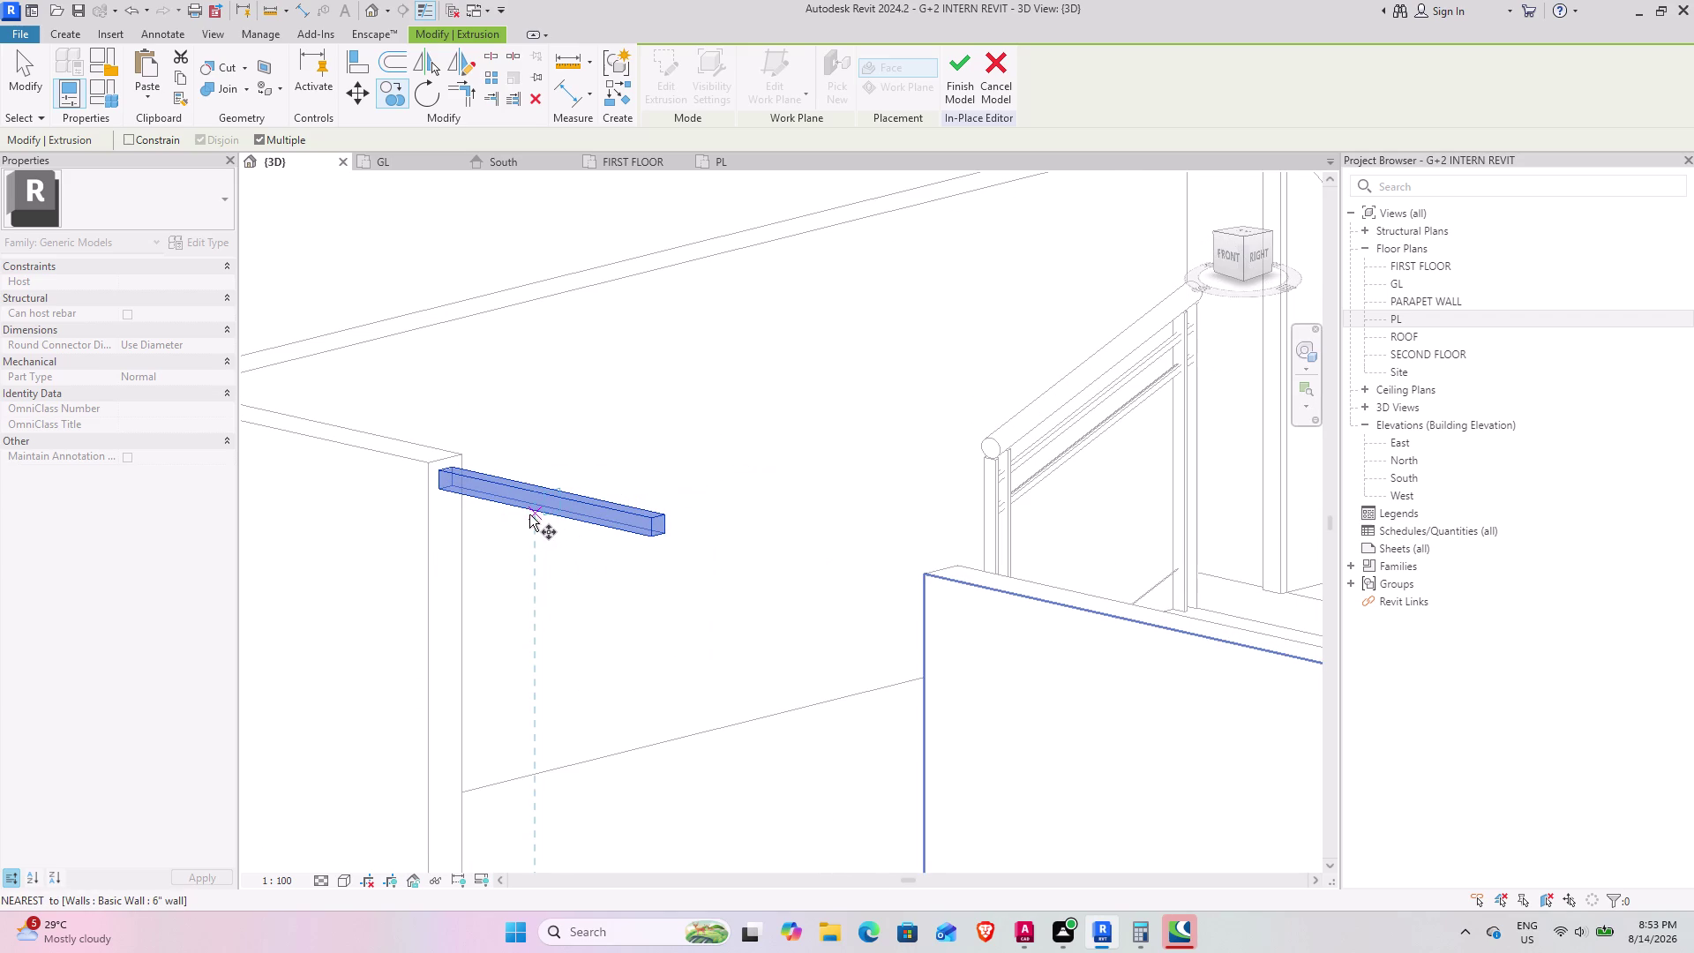
Copy the bar eight times downward from a wall-edge base point, giving nine stacked bars.
click(531, 483)
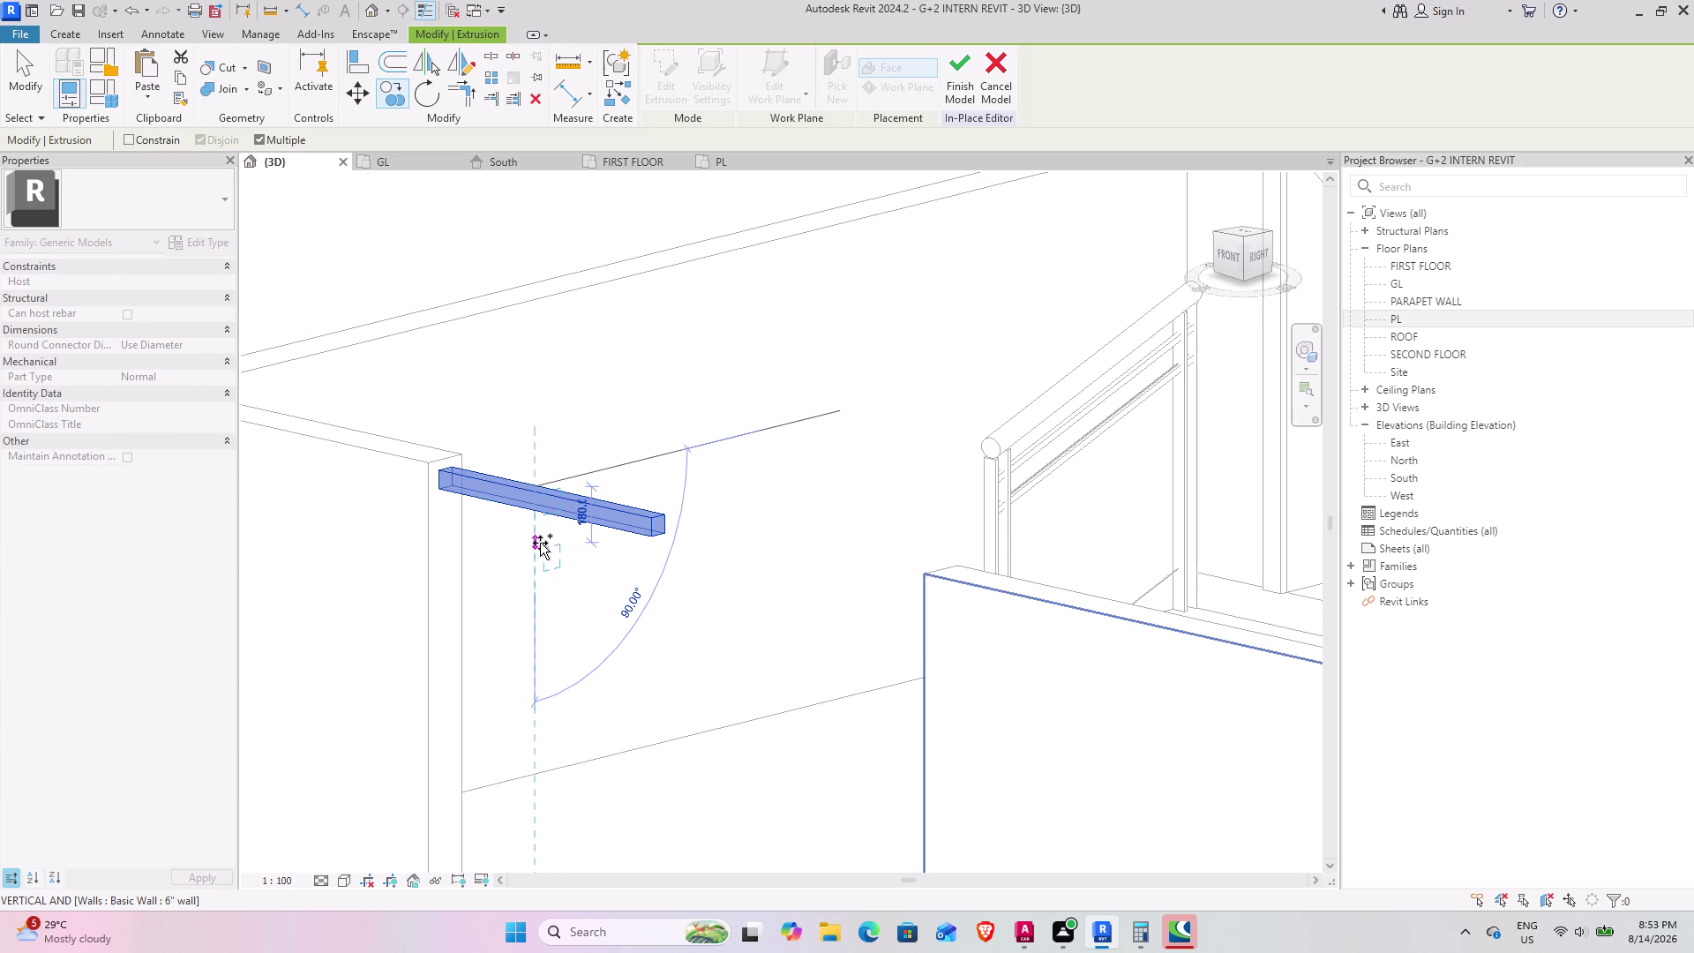
click(540, 547)
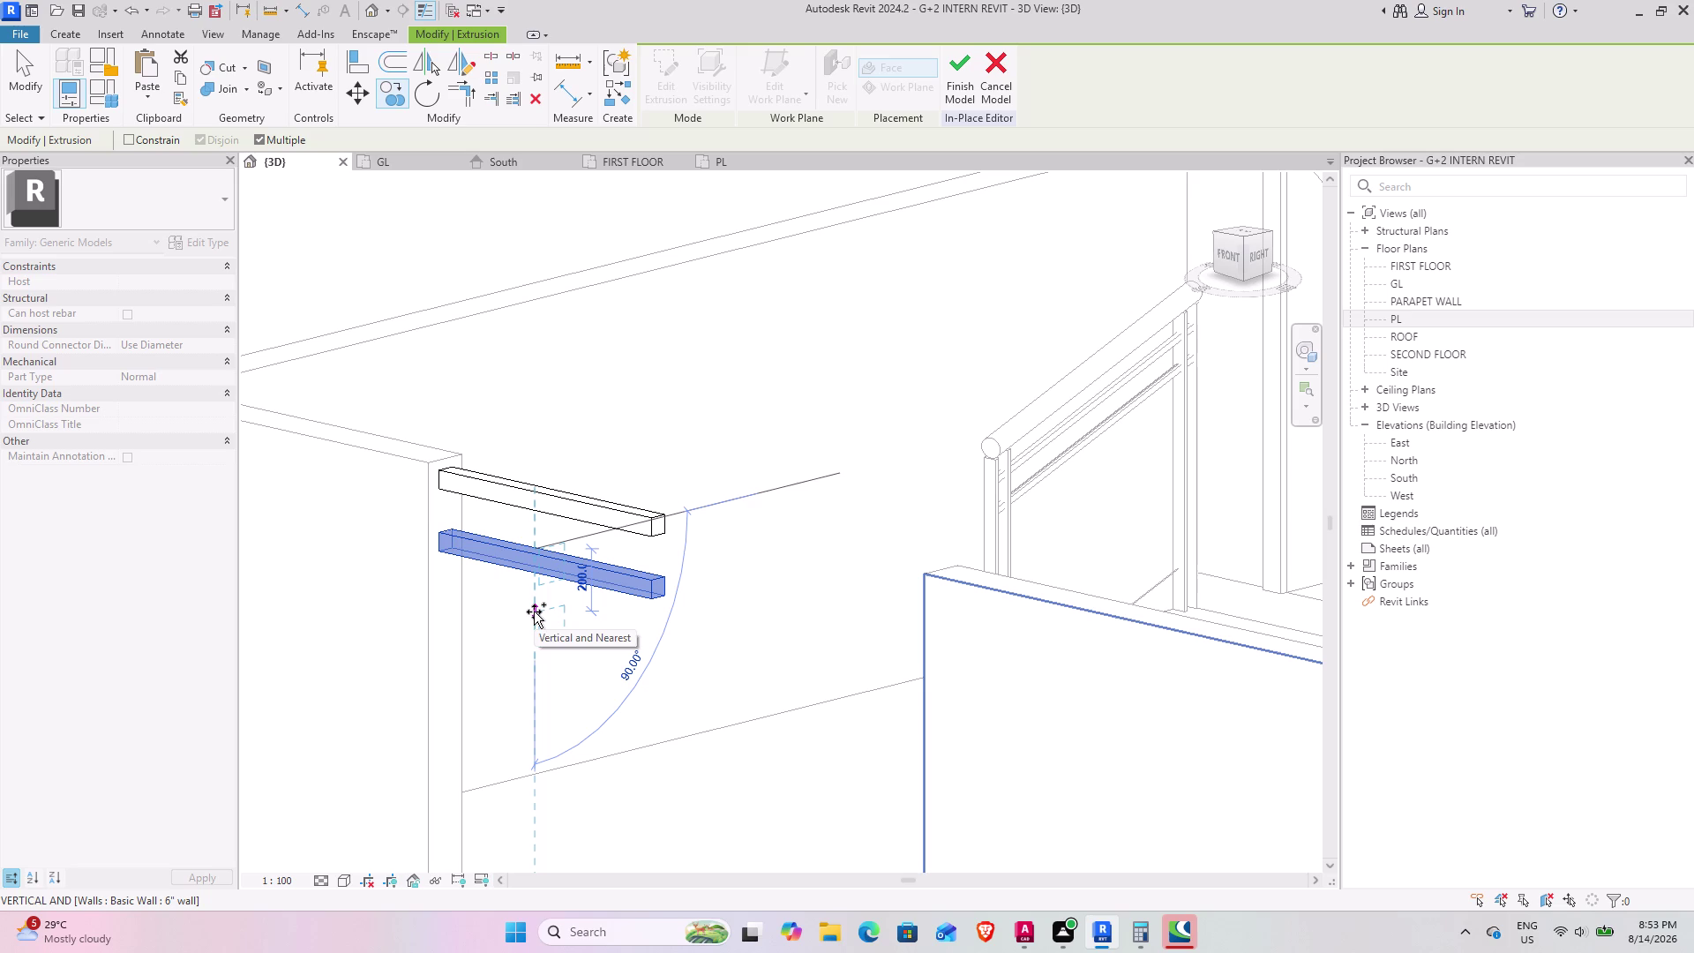
click(534, 606)
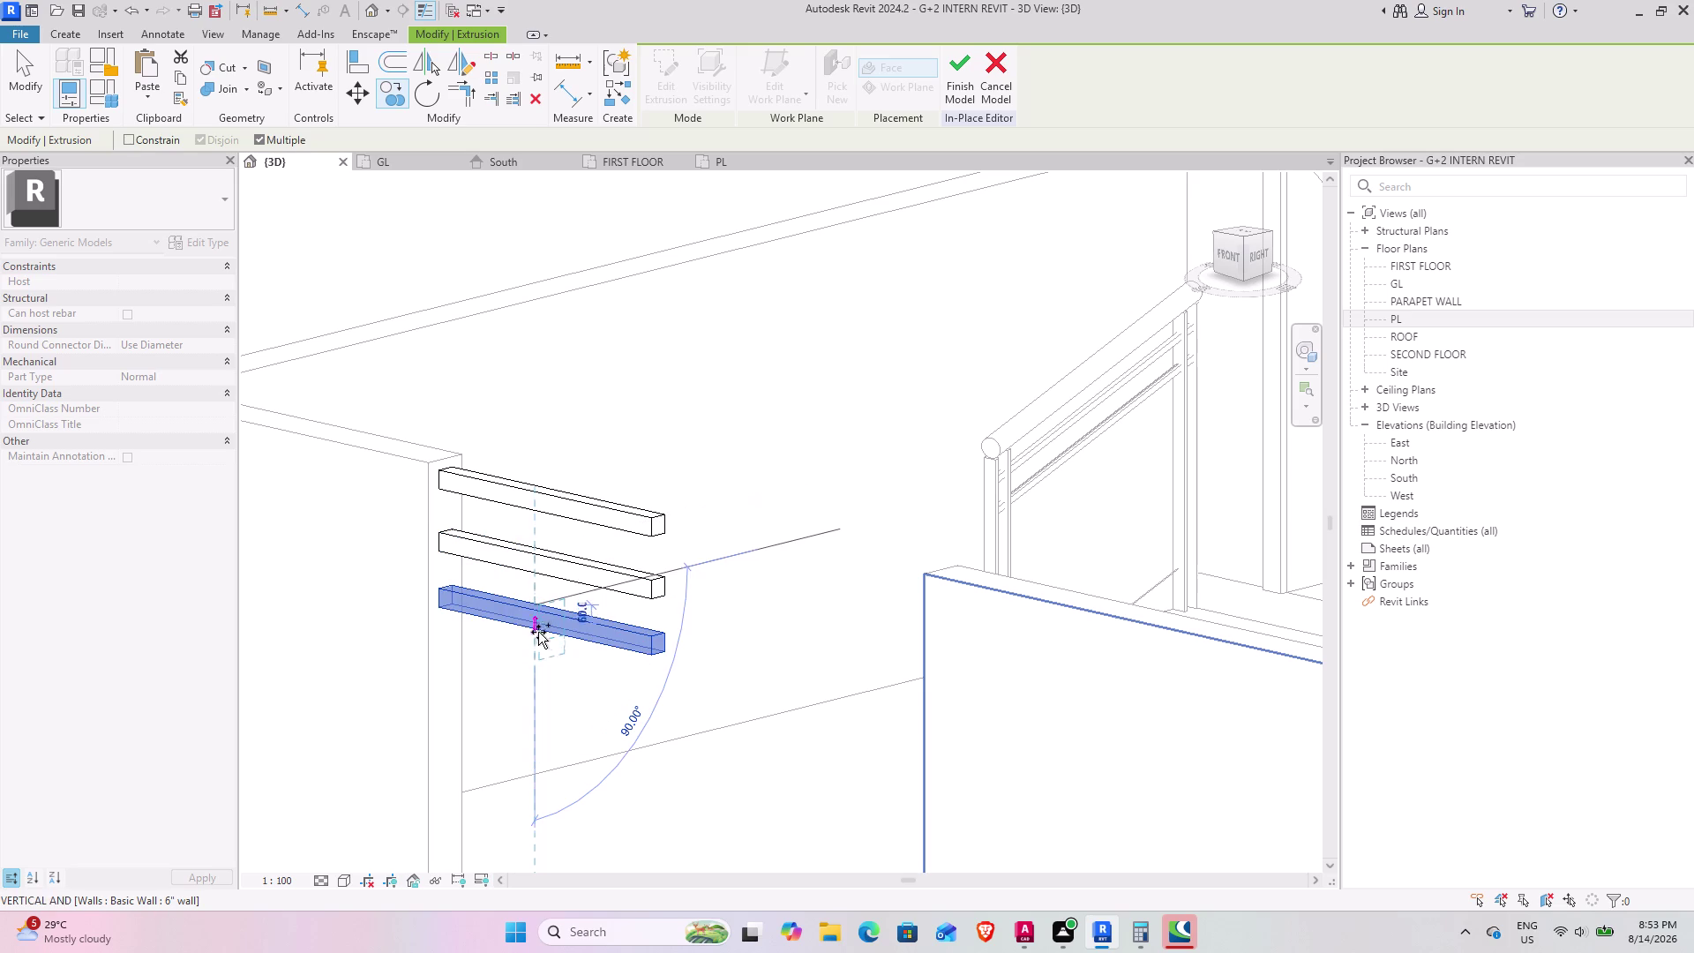
click(536, 657)
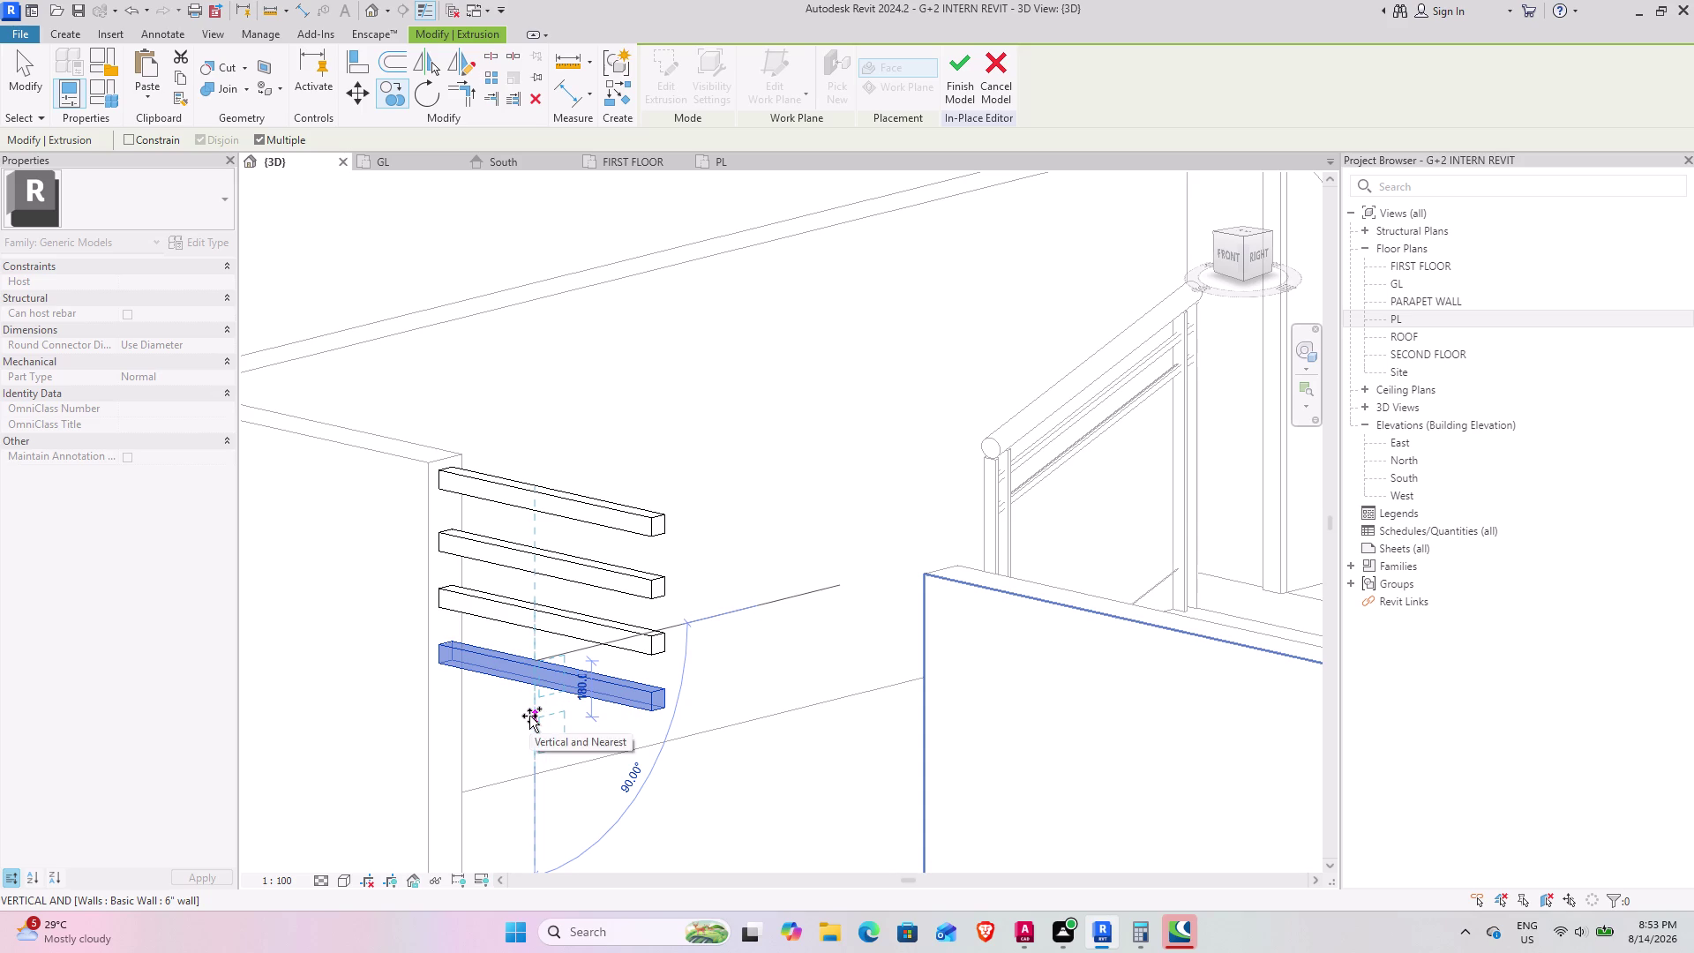
click(529, 716)
middle_drag(525, 756, 566, 520)
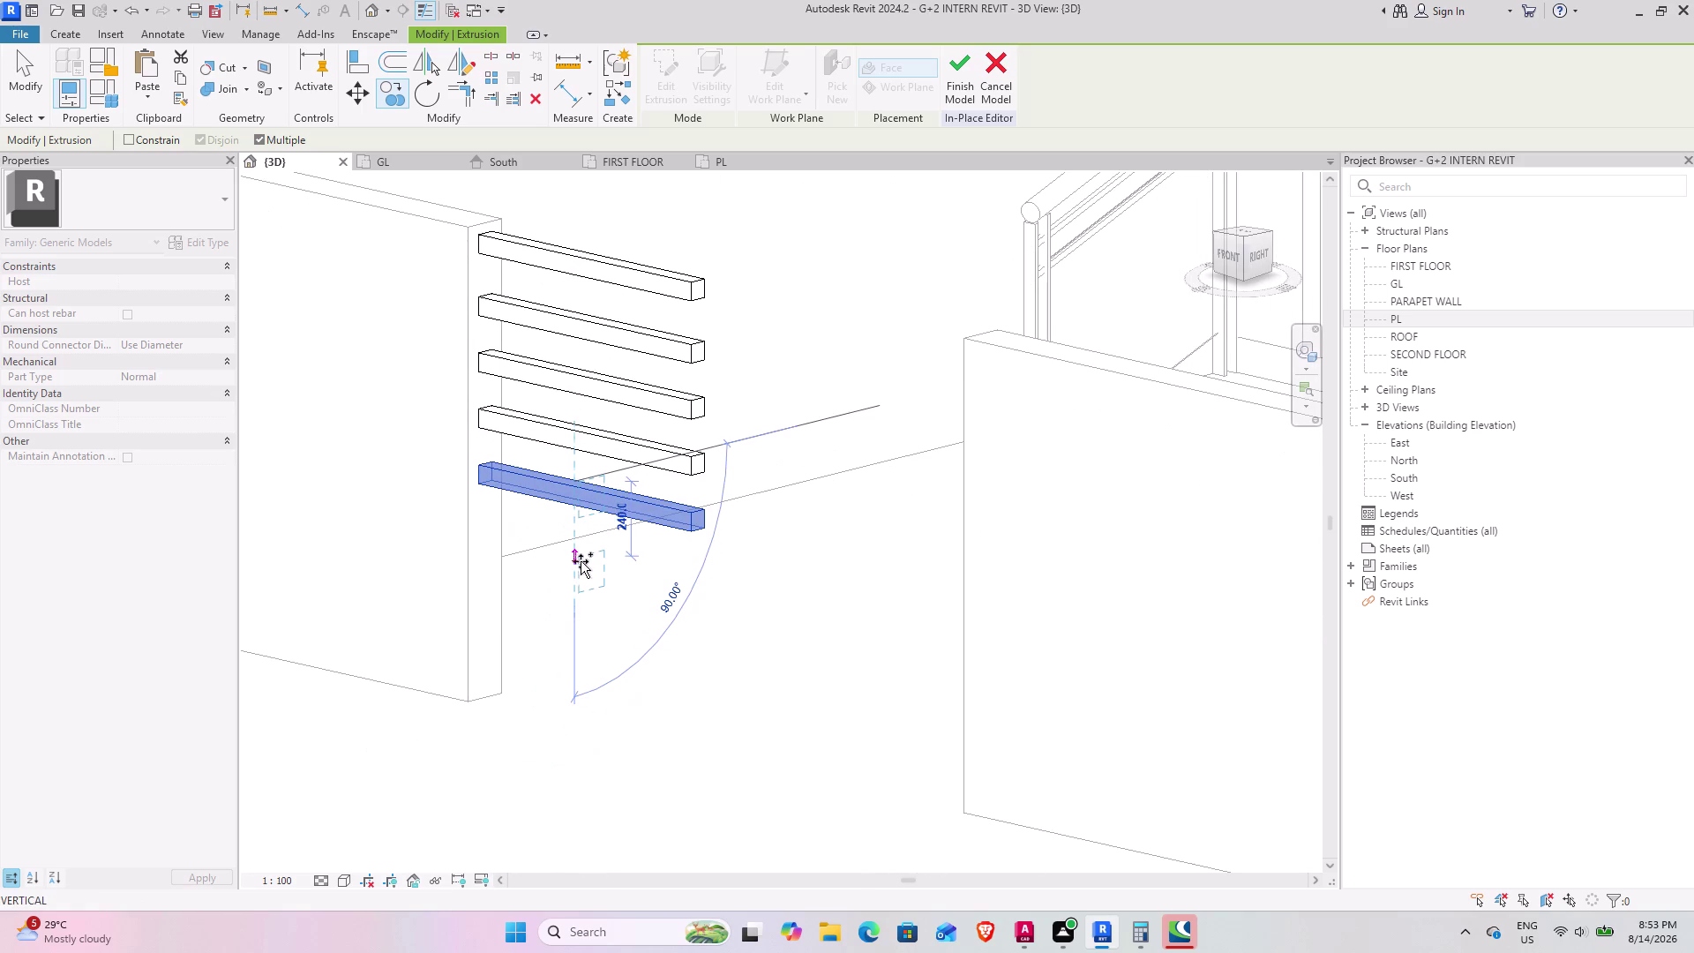
click(576, 536)
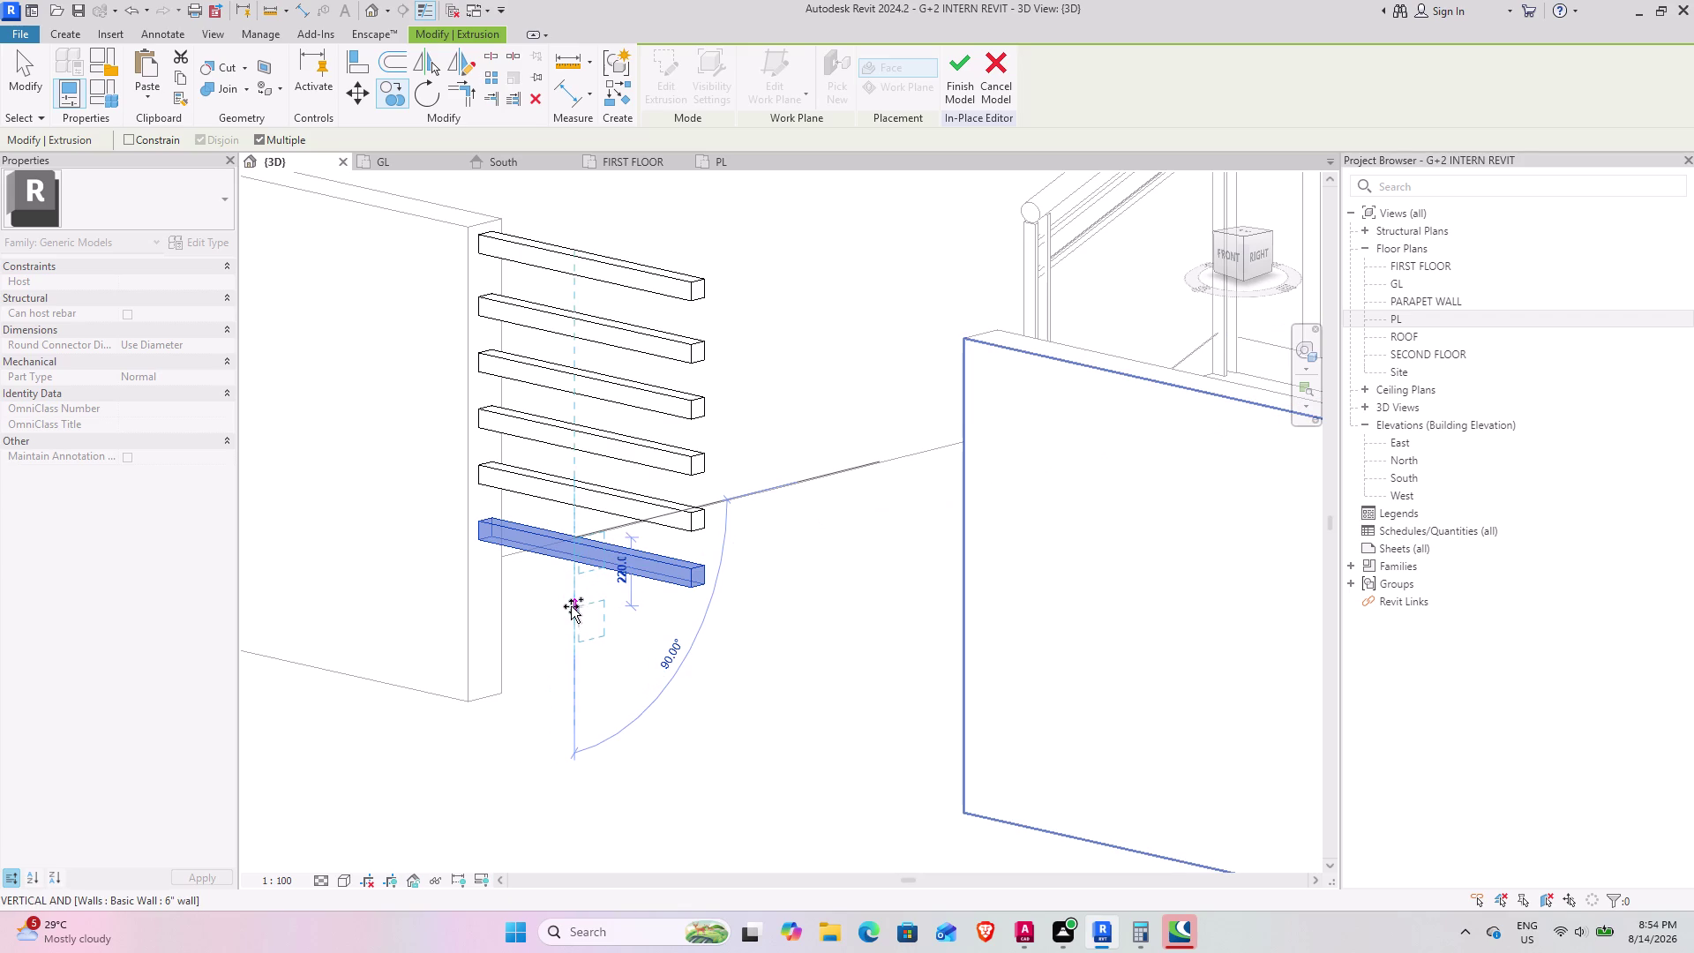
click(571, 594)
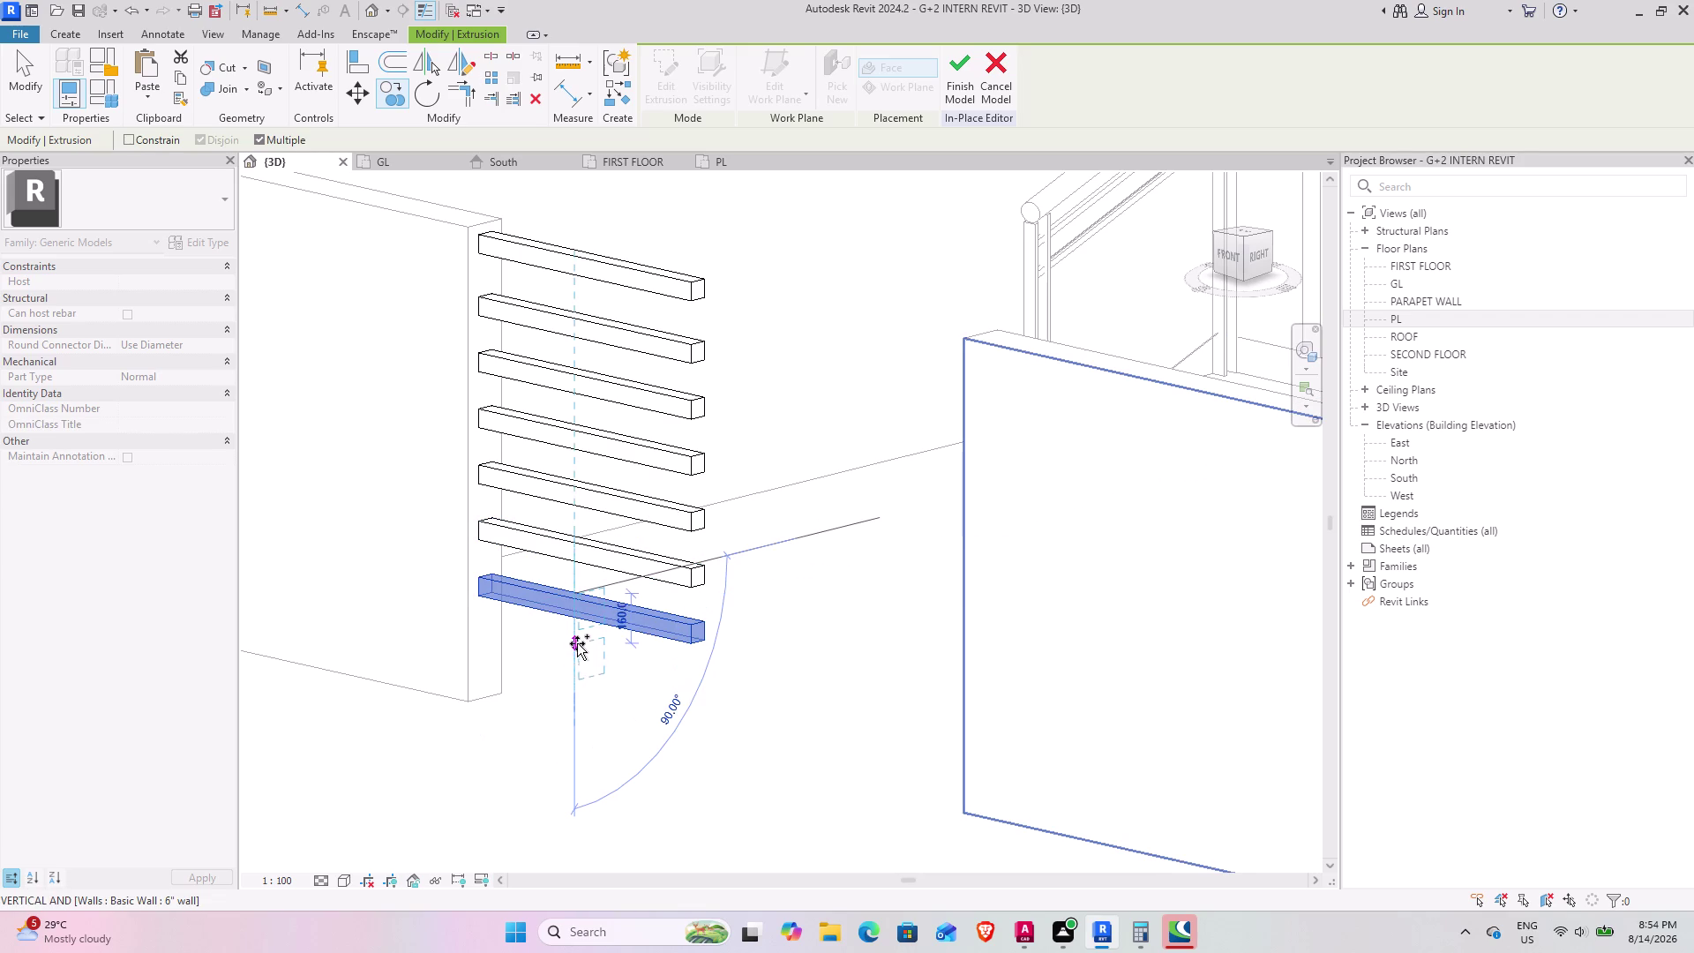
click(576, 651)
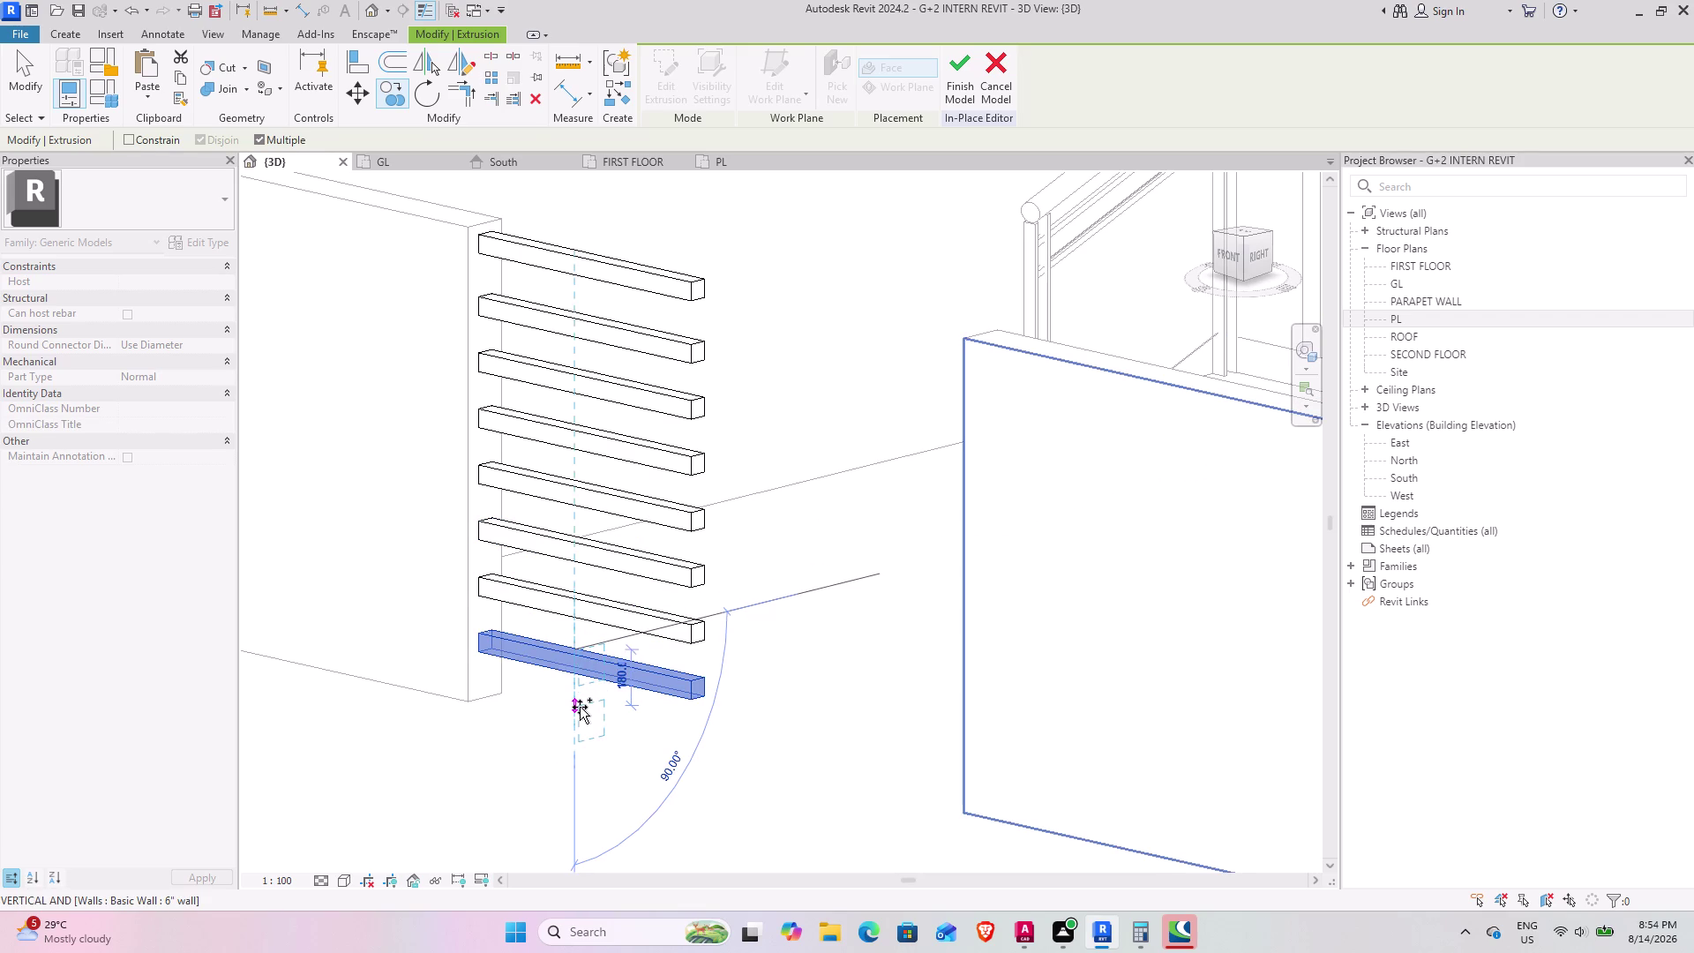
click(579, 707)
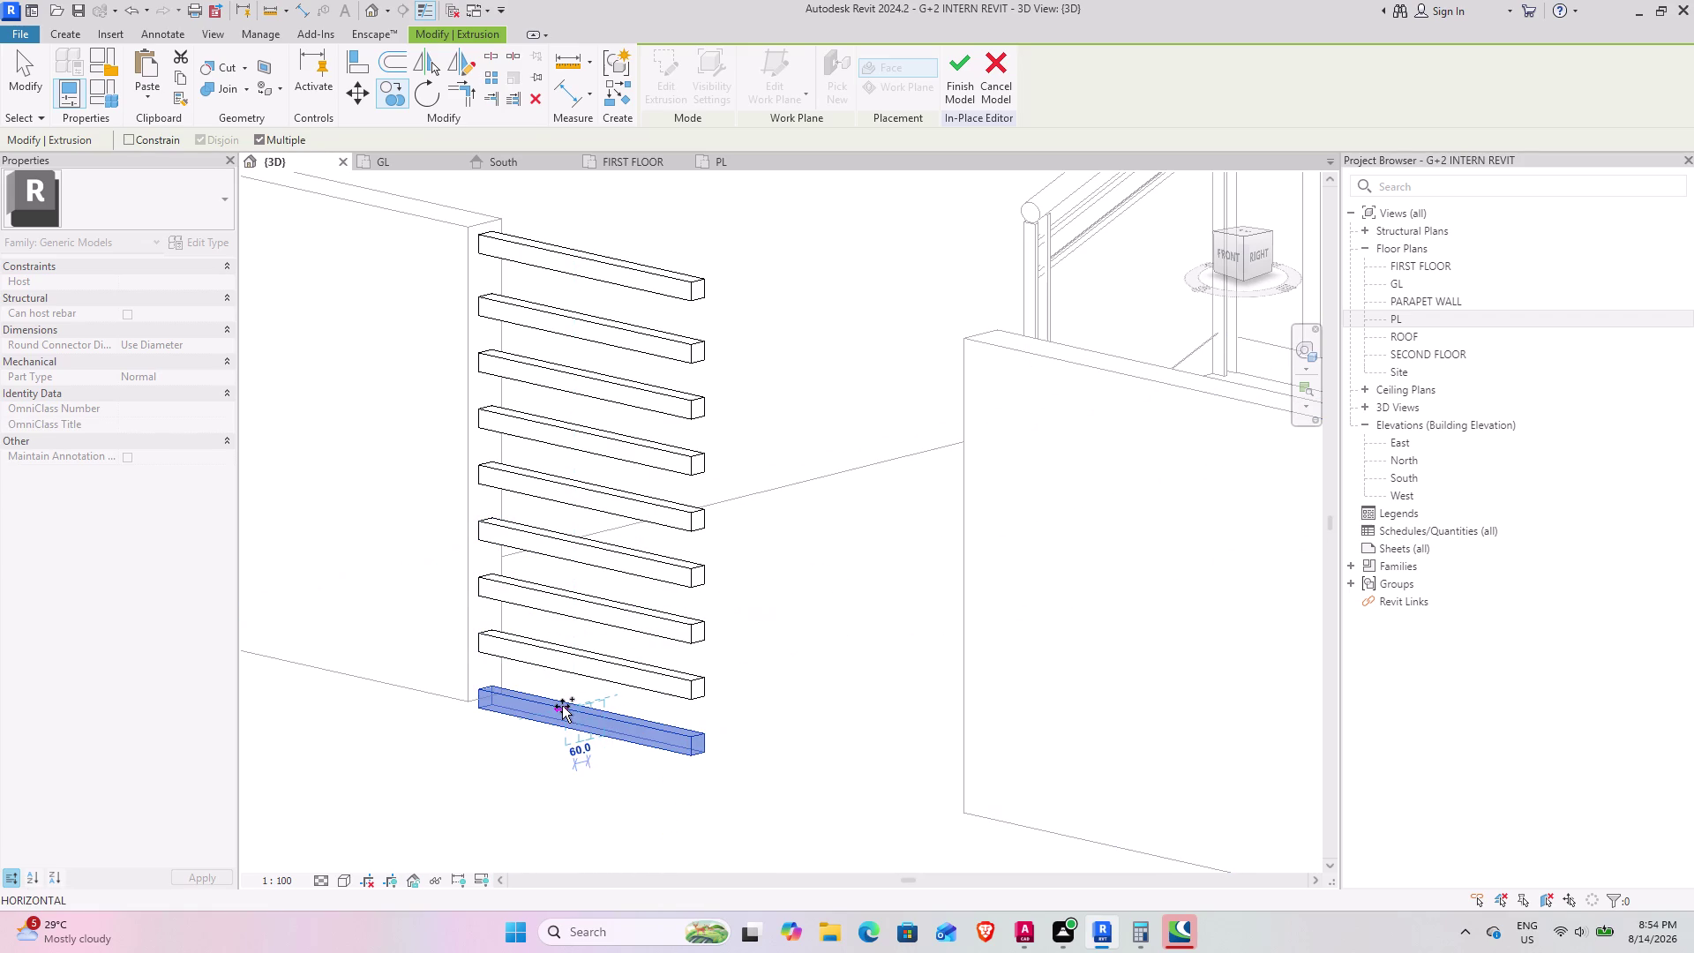
key(Escape)
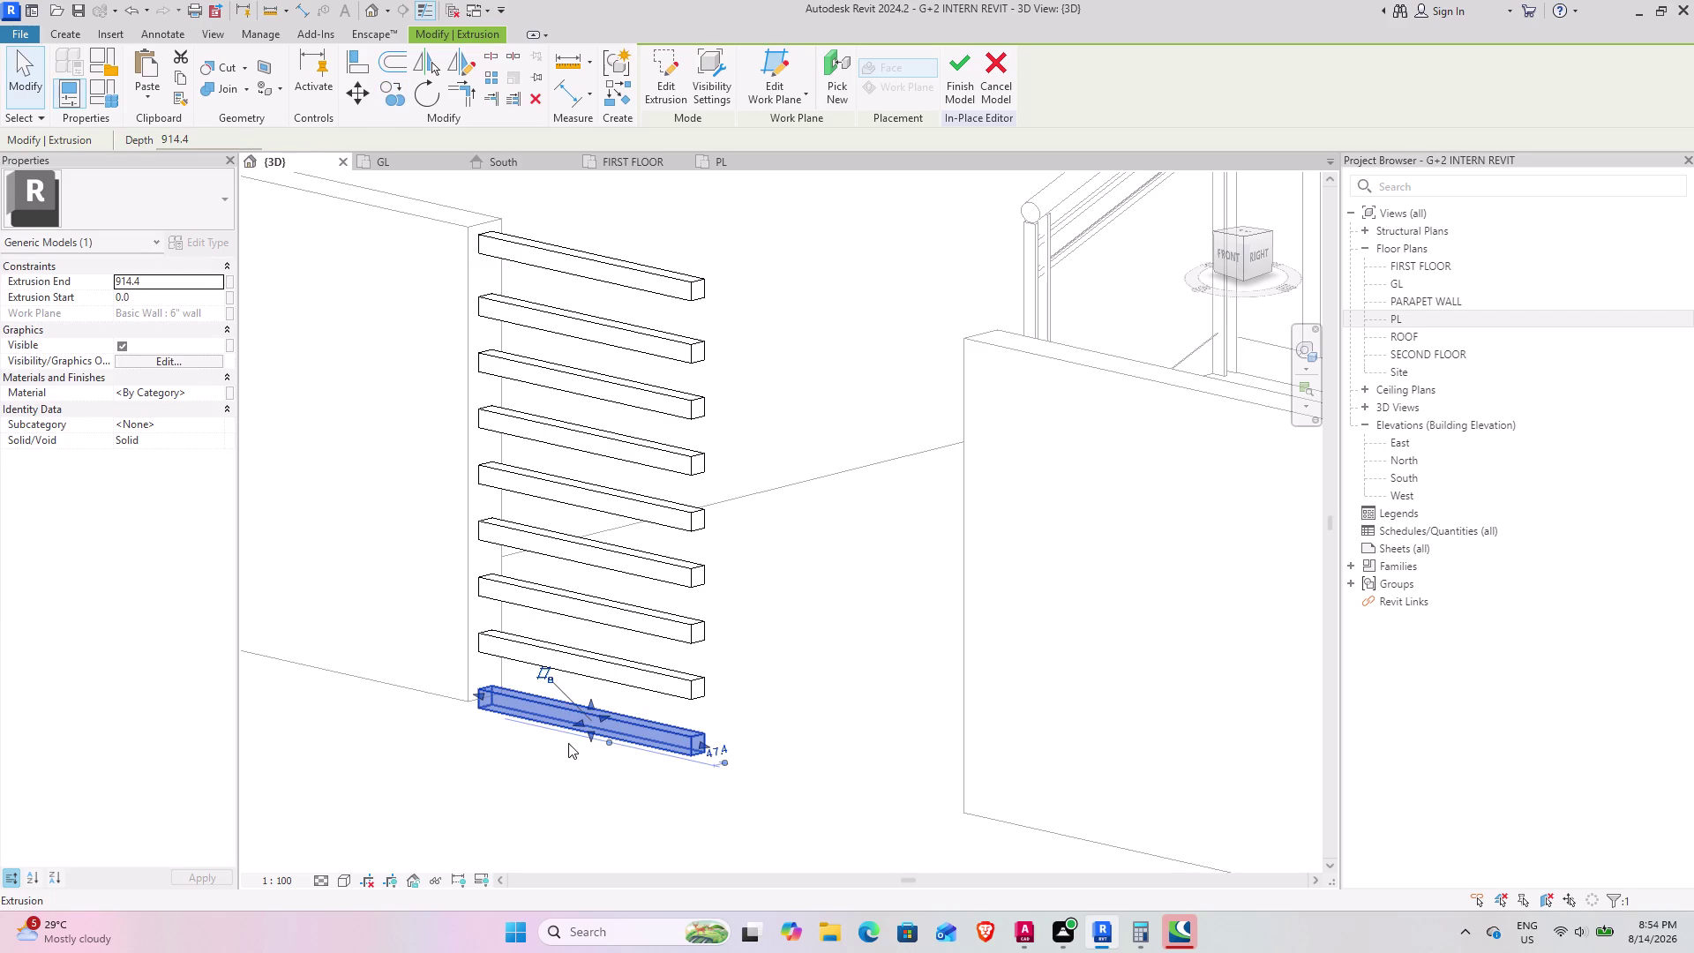
middle_drag(561, 742, 714, 675)
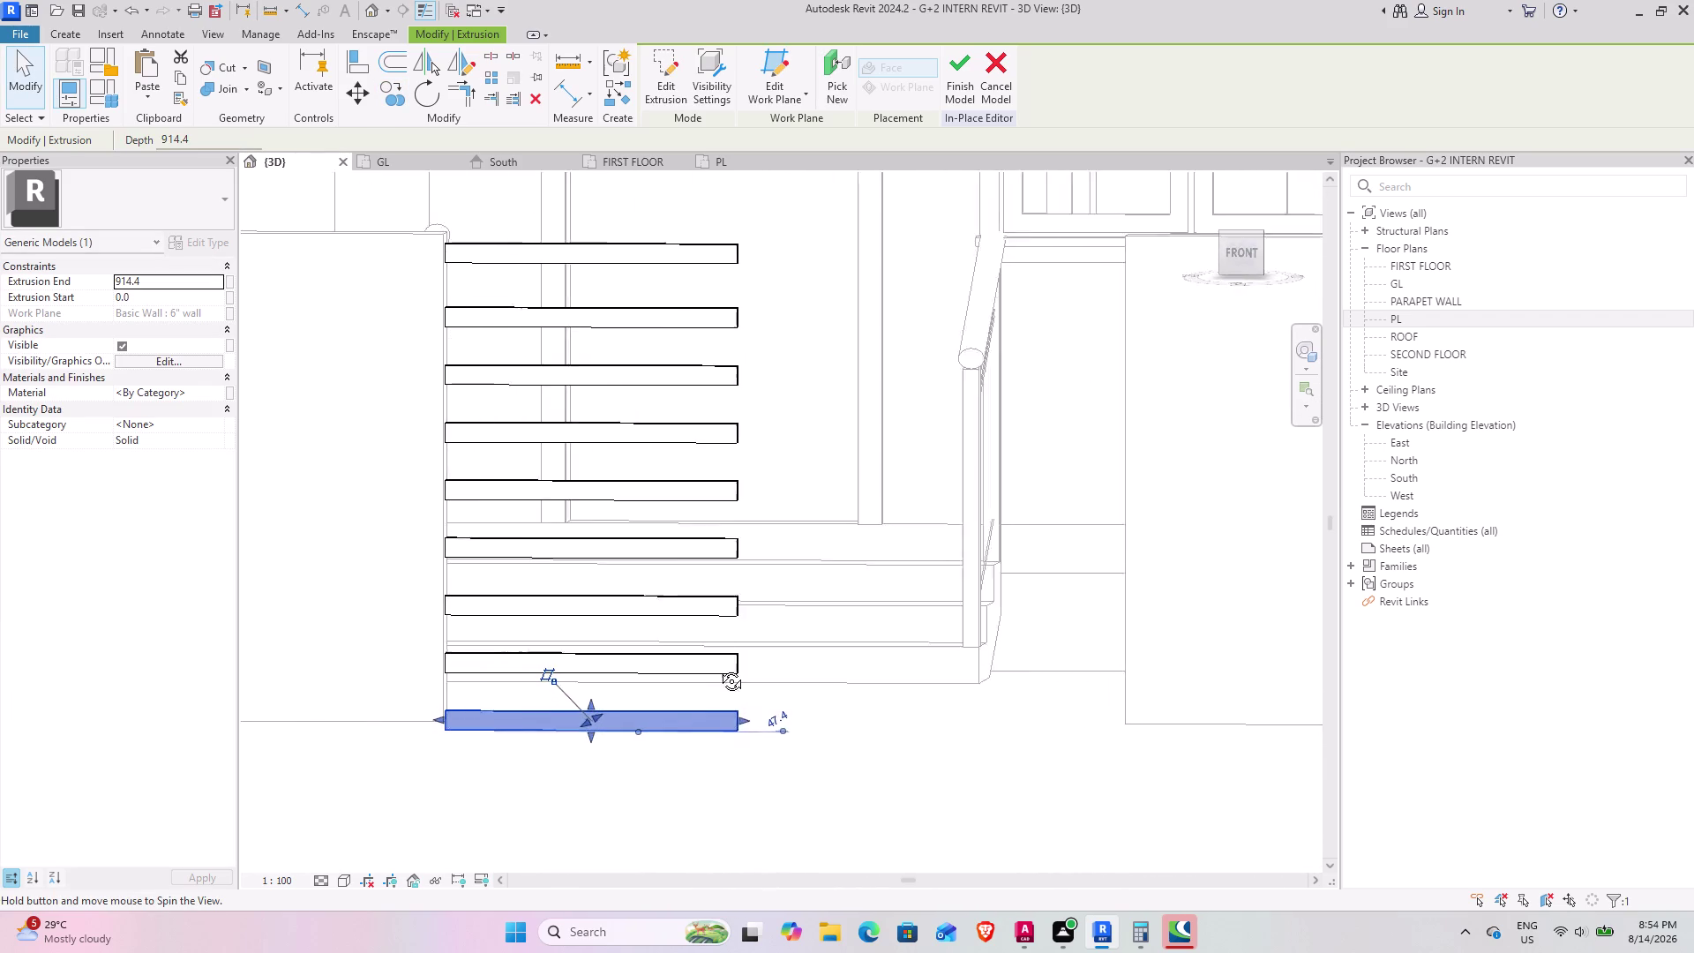
middle_drag(714, 675, 718, 696)
middle_drag(582, 714, 602, 656)
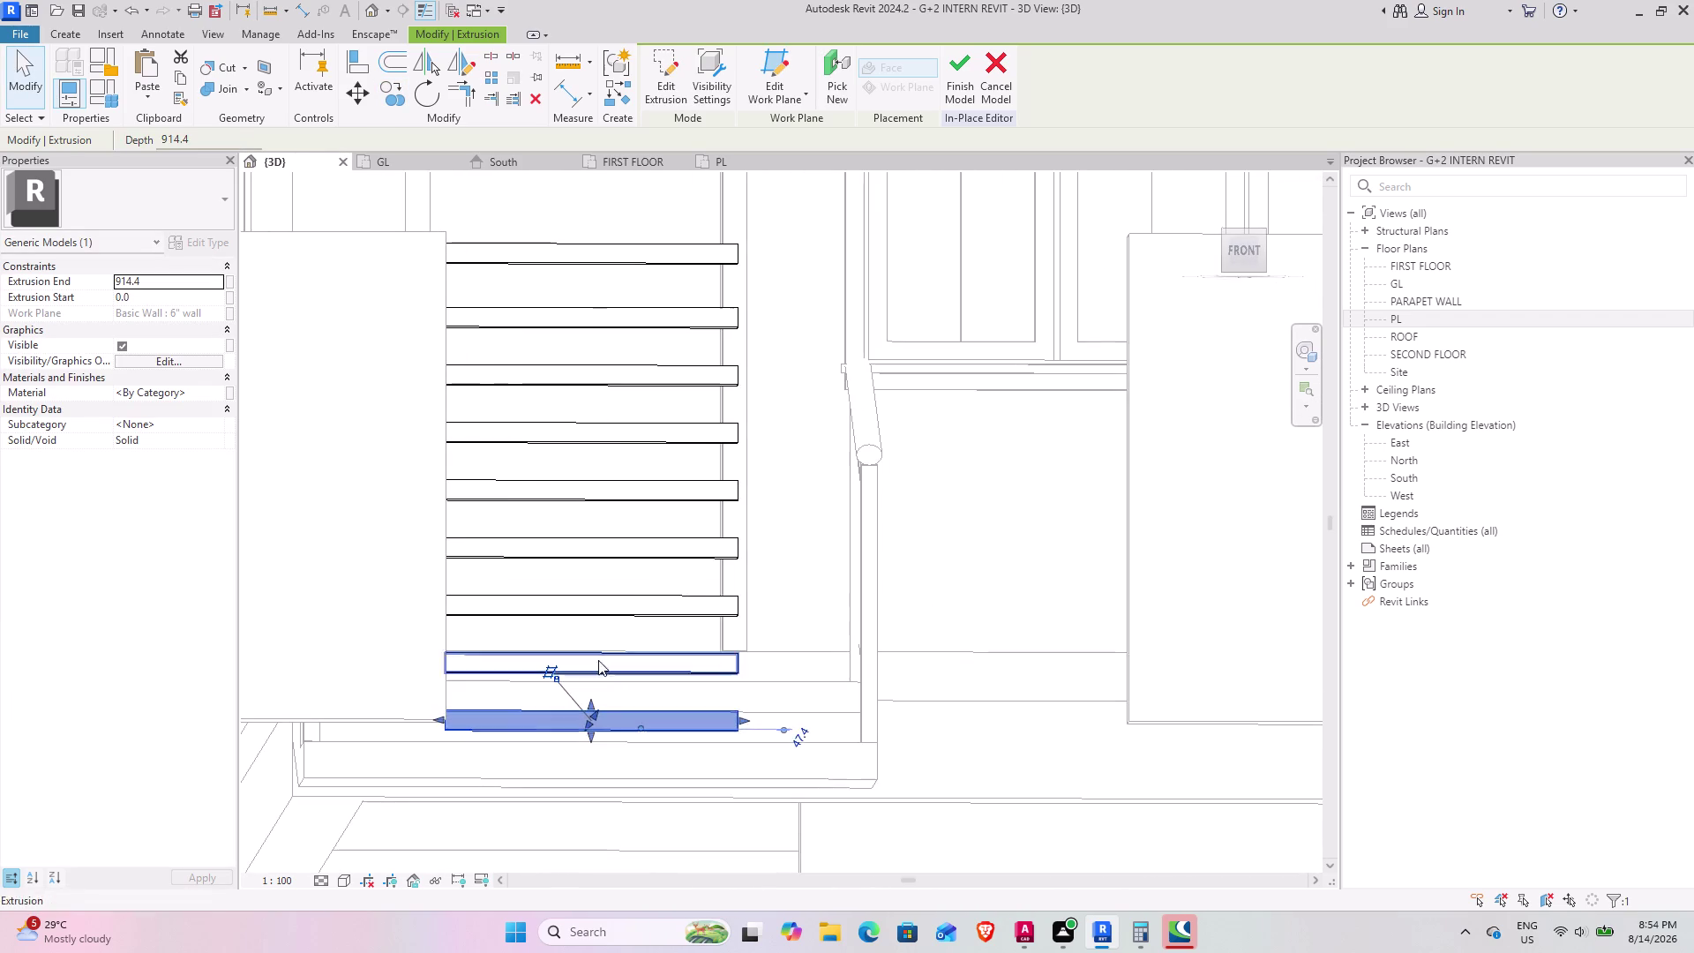
scroll(up, 3)
middle_drag(456, 711, 426, 750)
middle_drag(481, 672, 455, 682)
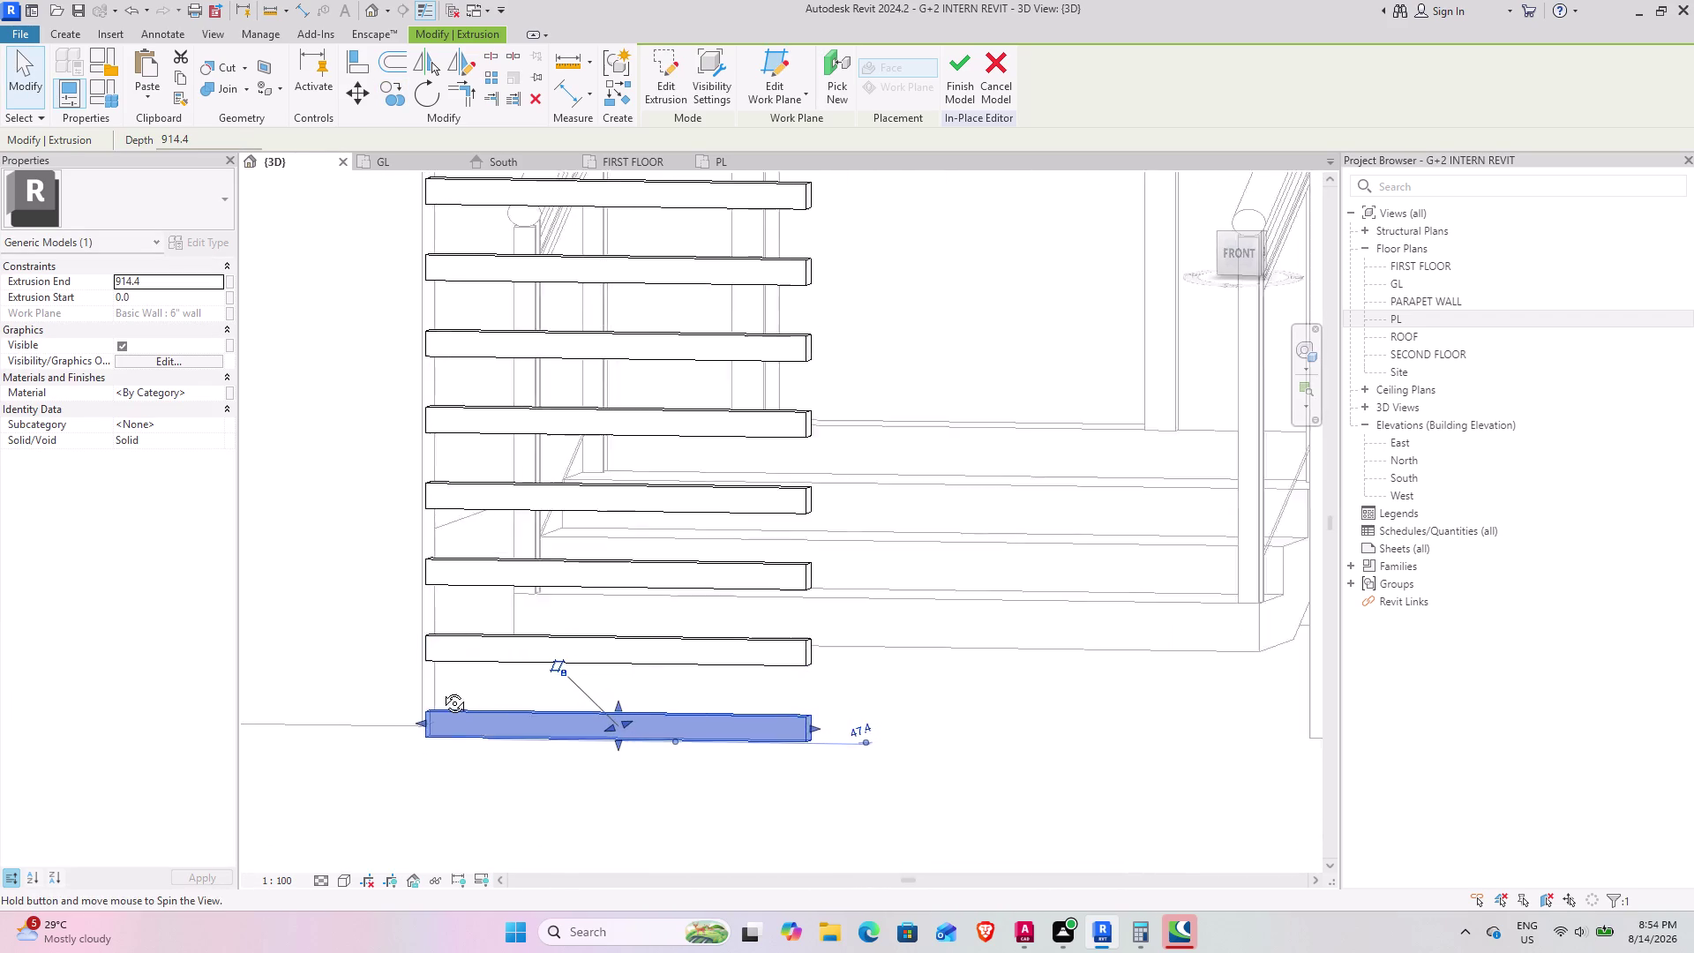
middle_drag(454, 682, 422, 704)
click(360, 96)
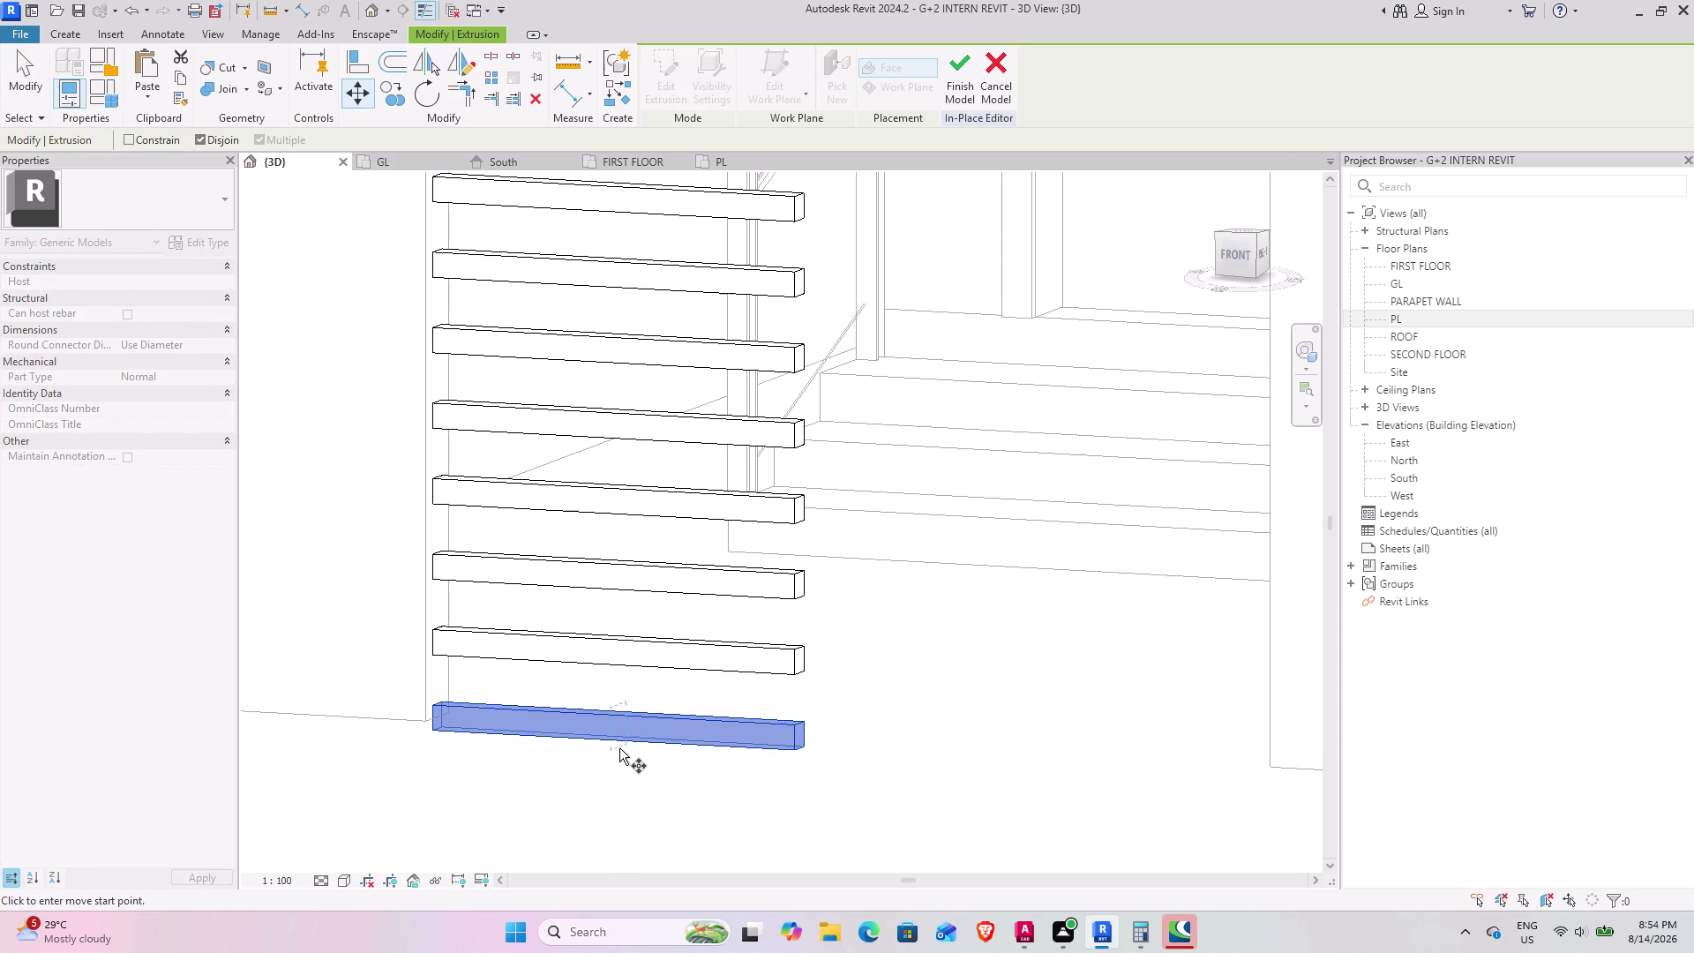
click(629, 713)
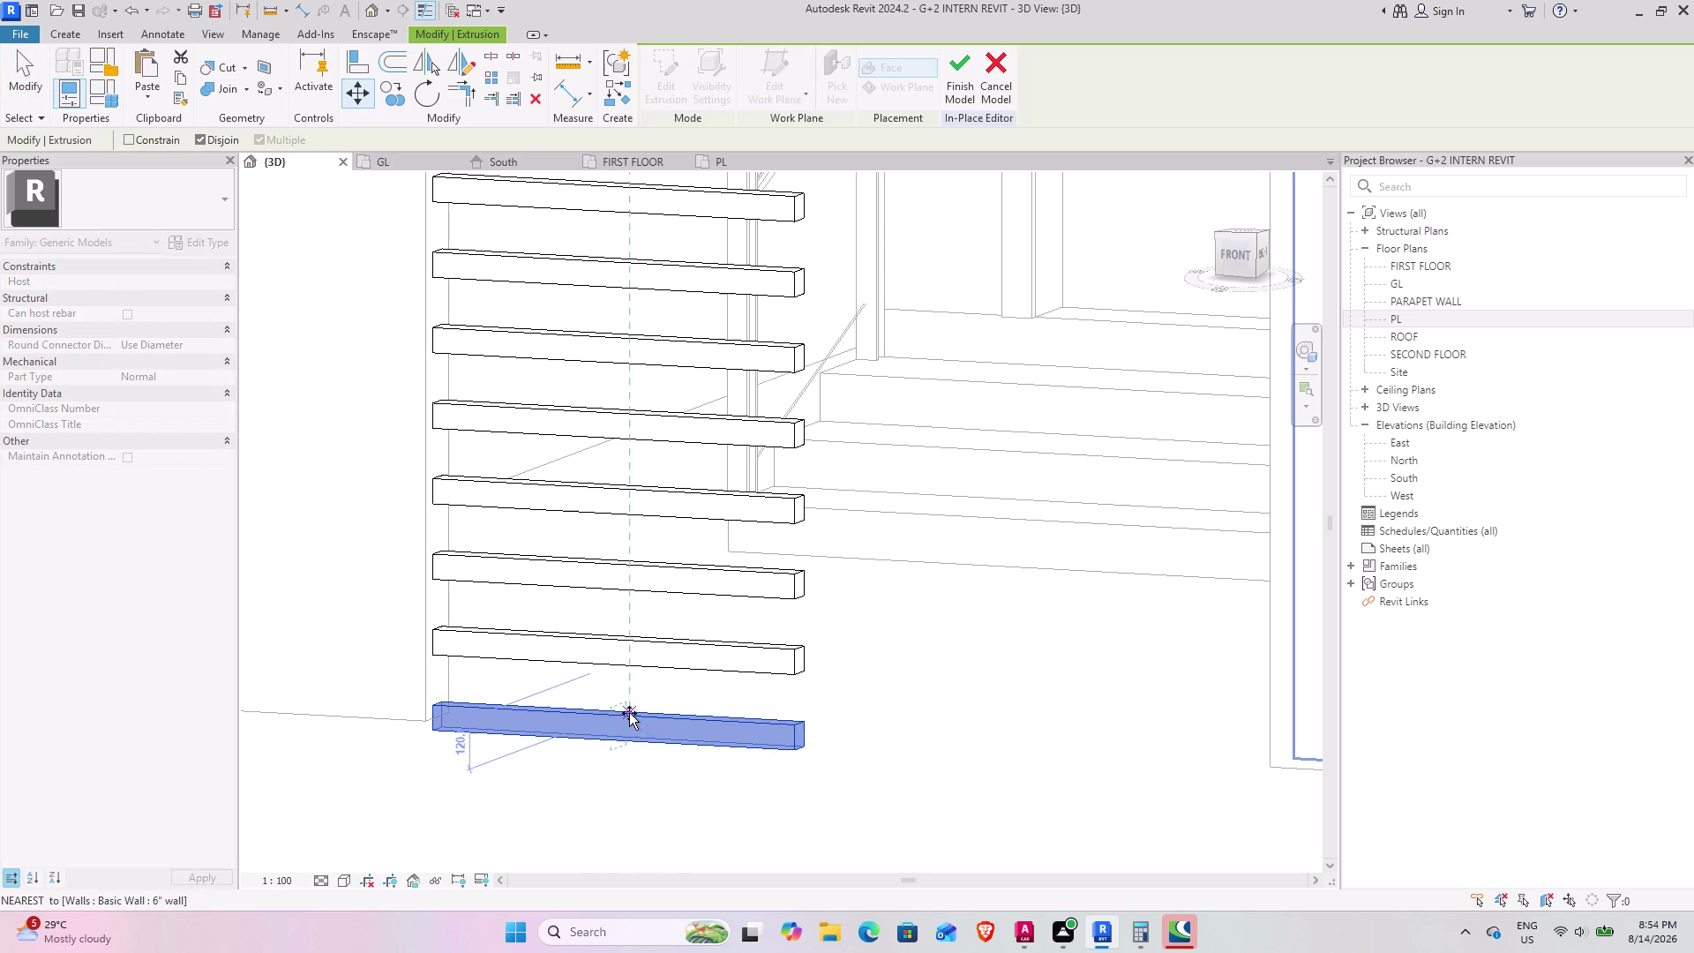
click(629, 692)
scroll(down, 3)
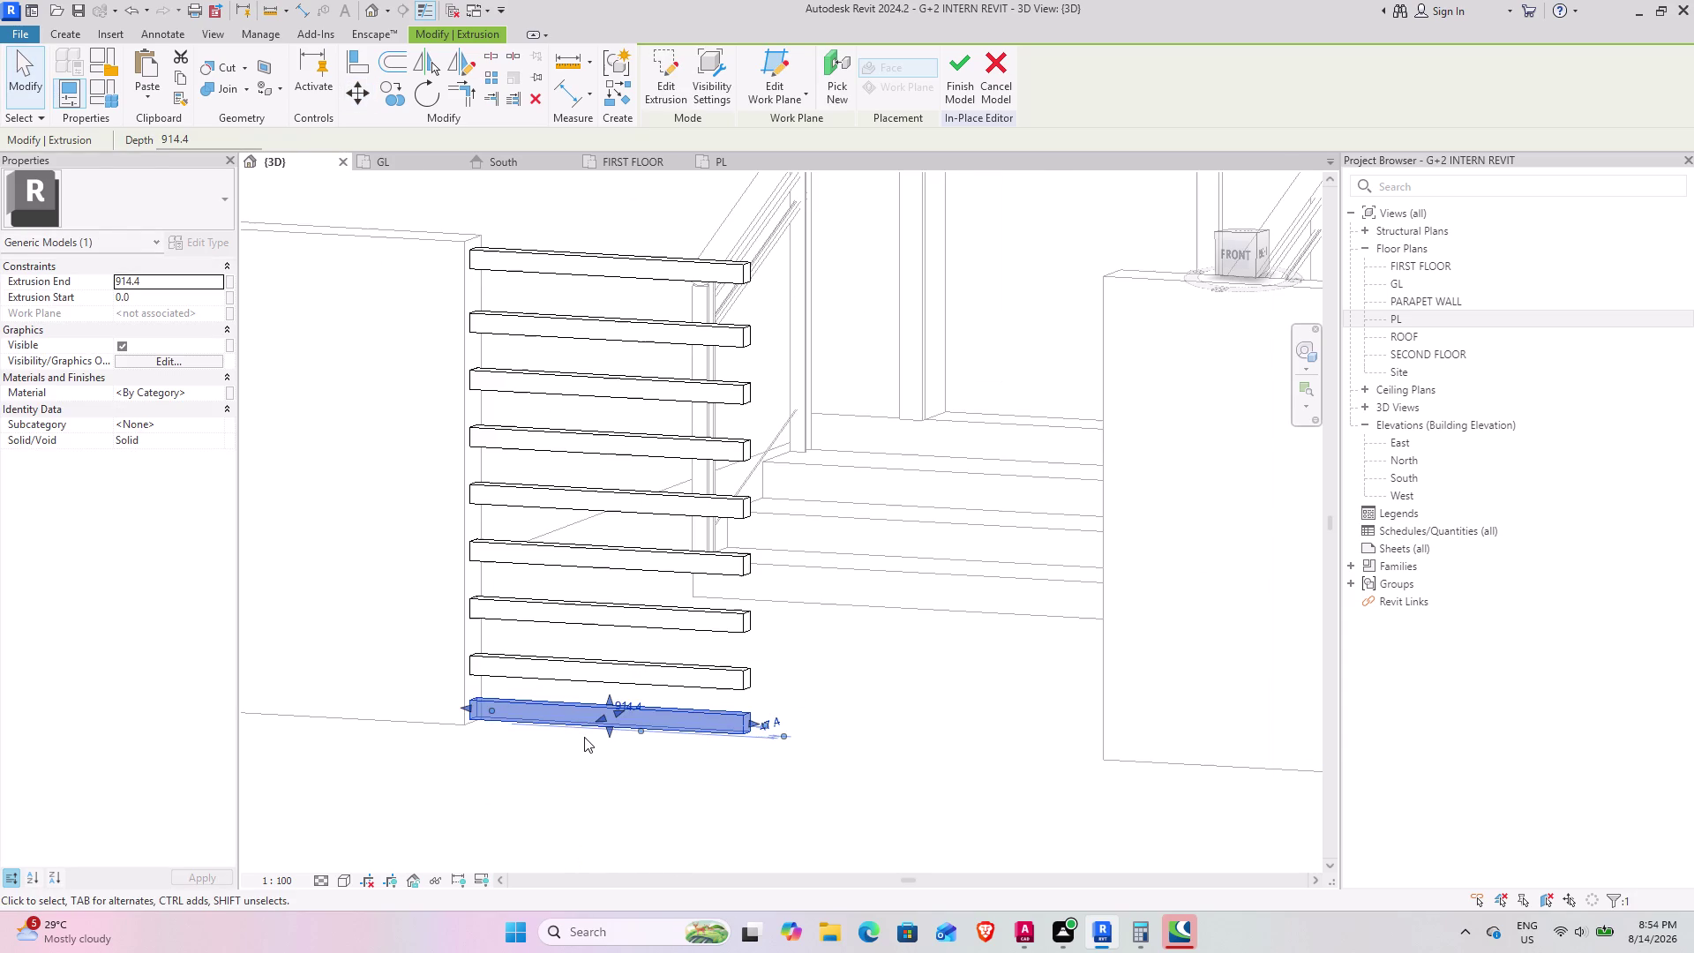
middle_drag(556, 747, 600, 720)
key(Escape)
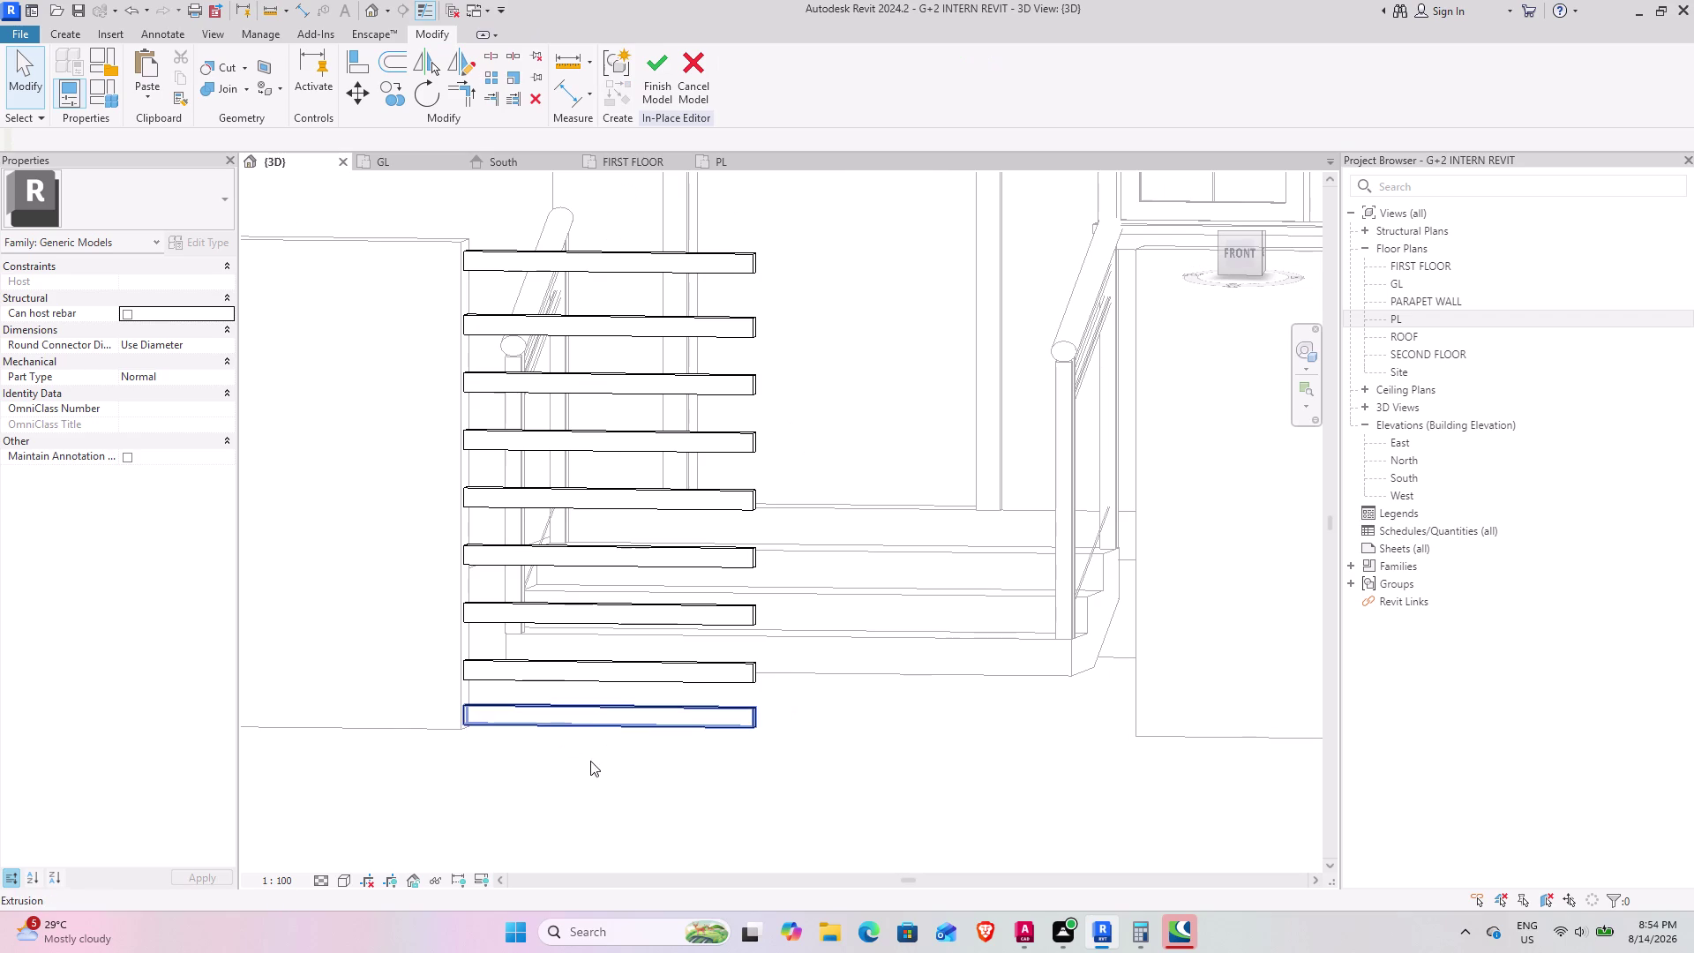
middle_drag(604, 811, 625, 782)
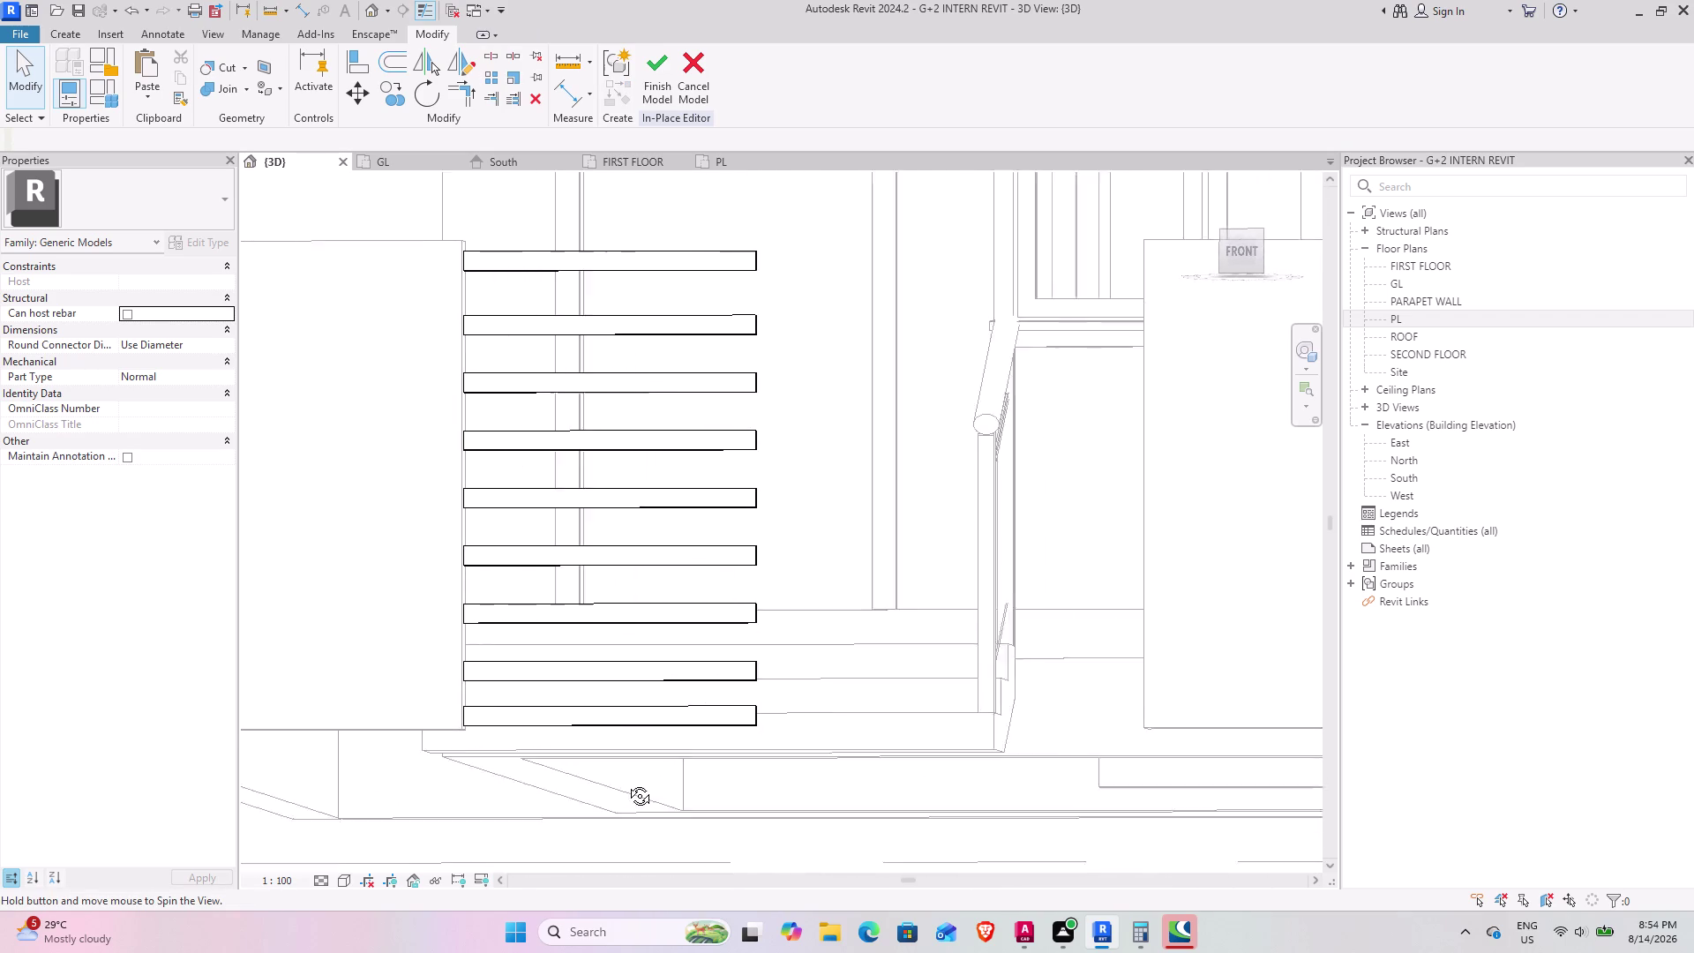
middle_drag(626, 782, 585, 792)
Review the stacked bars from above, then finish the Generic Models 1 in-place model.
middle_drag(513, 733, 535, 695)
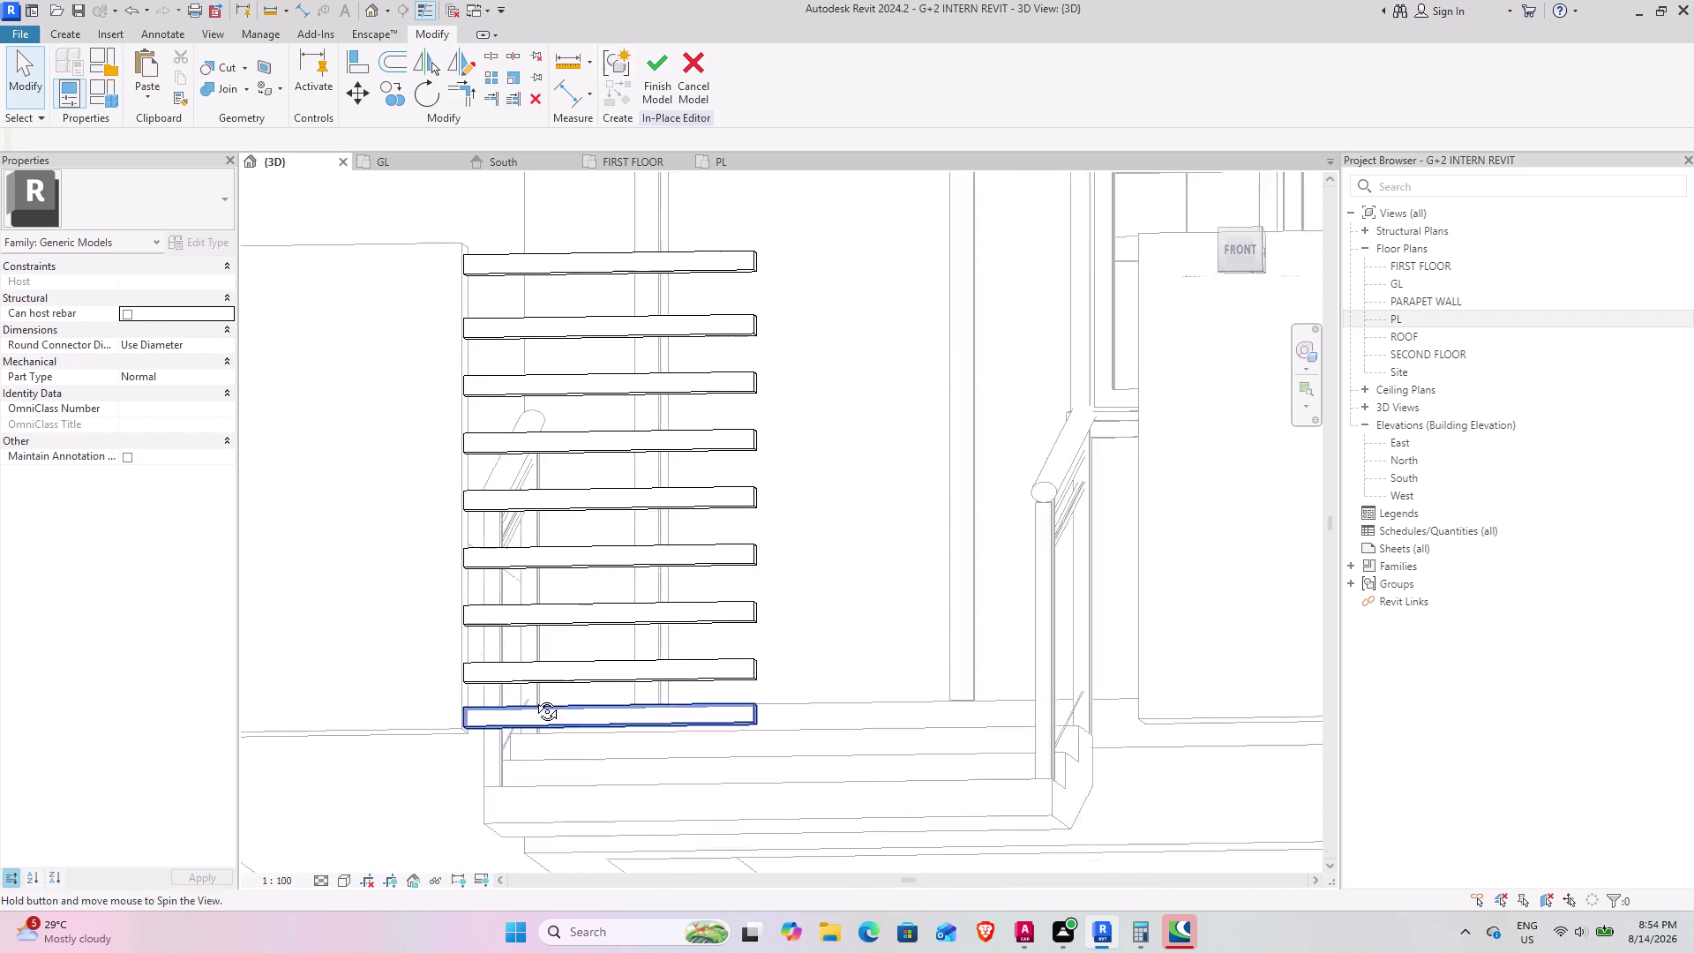
middle_drag(534, 695, 476, 742)
scroll(down, 3)
middle_drag(514, 702, 606, 779)
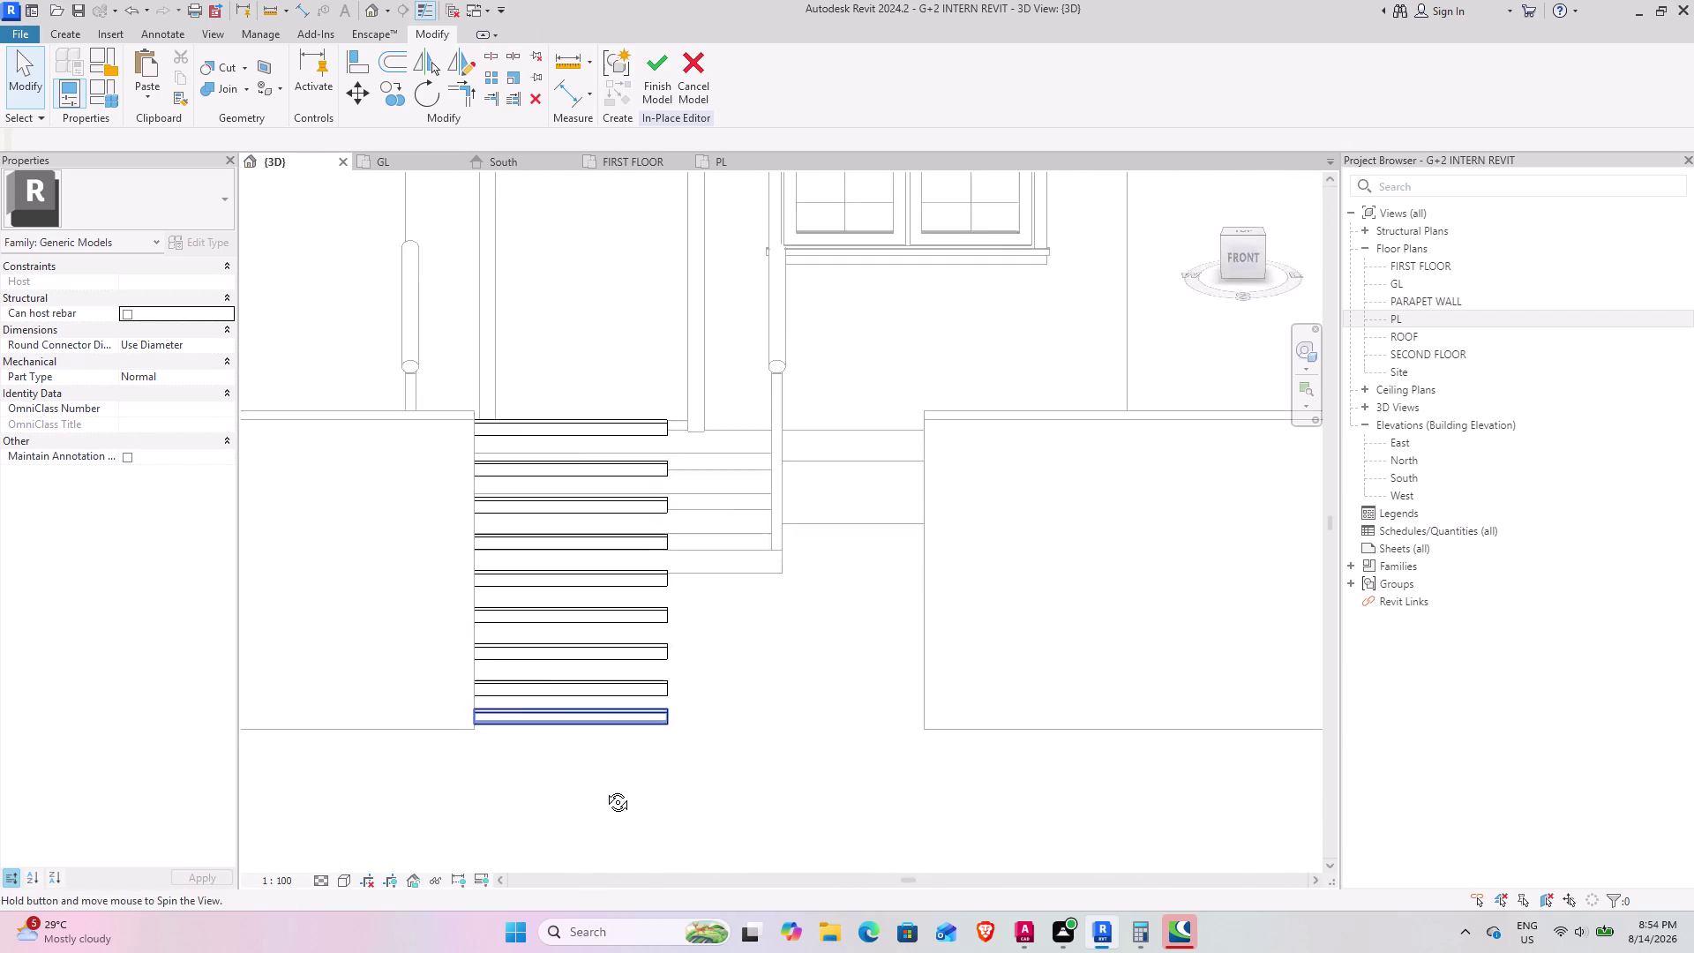
middle_drag(605, 778, 459, 779)
middle_drag(503, 703, 632, 671)
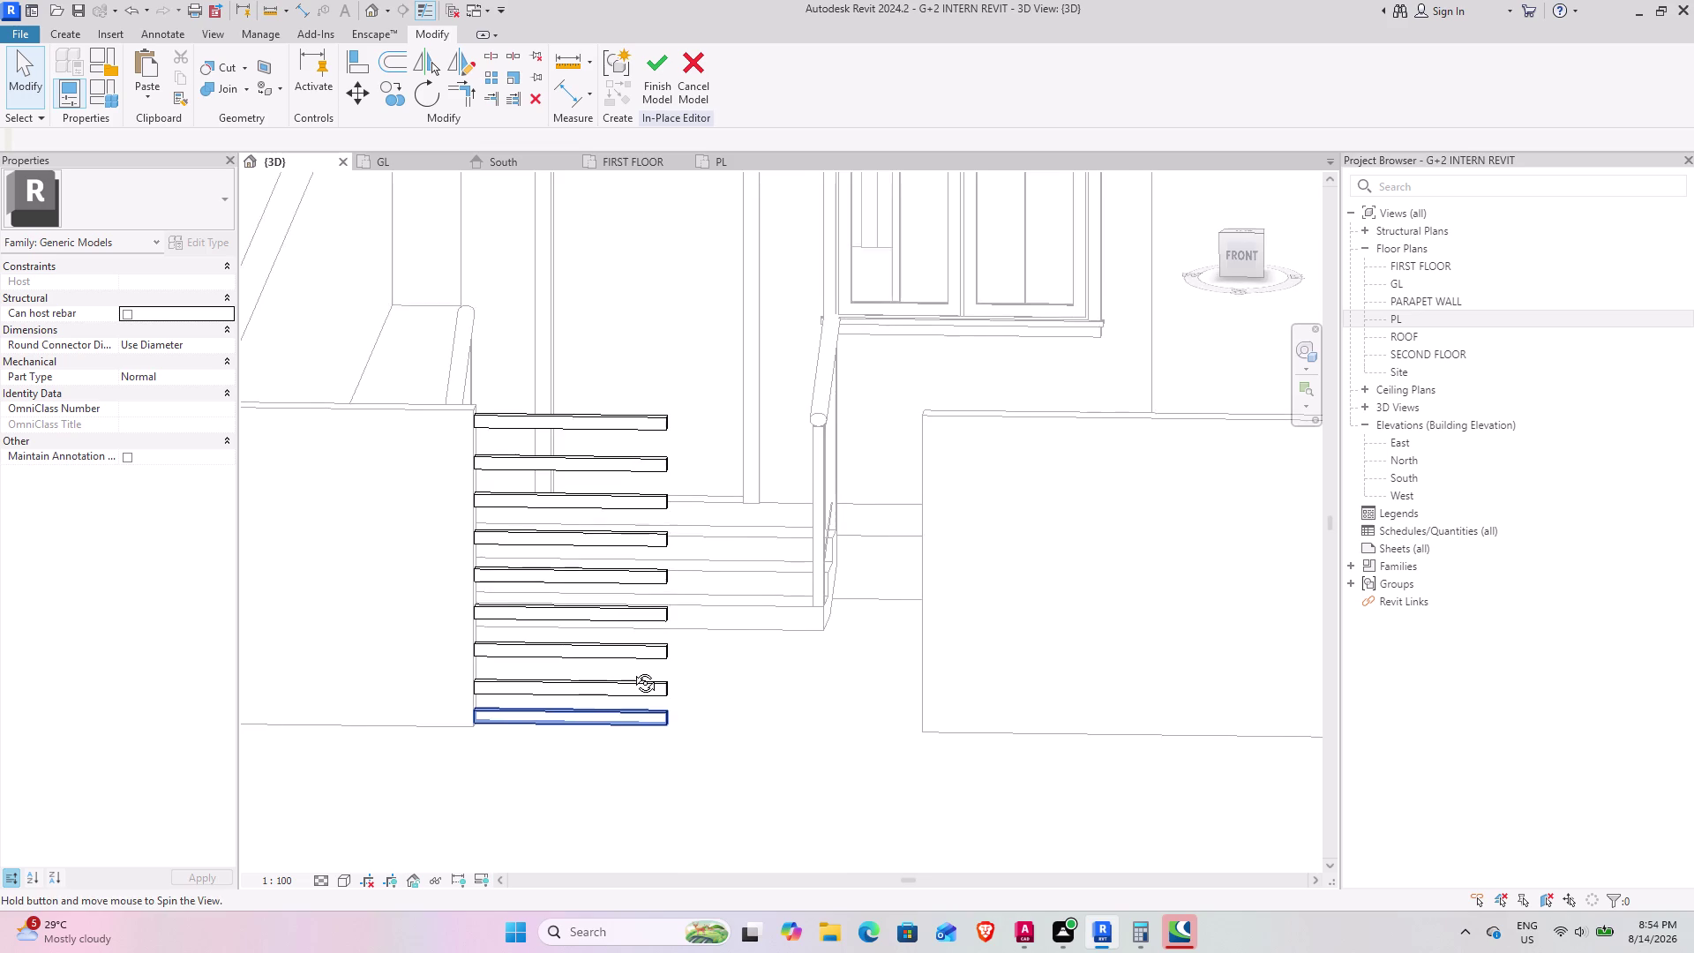
middle_drag(632, 670, 631, 669)
middle_drag(559, 494, 512, 368)
middle_drag(476, 460, 514, 353)
middle_drag(505, 414, 485, 443)
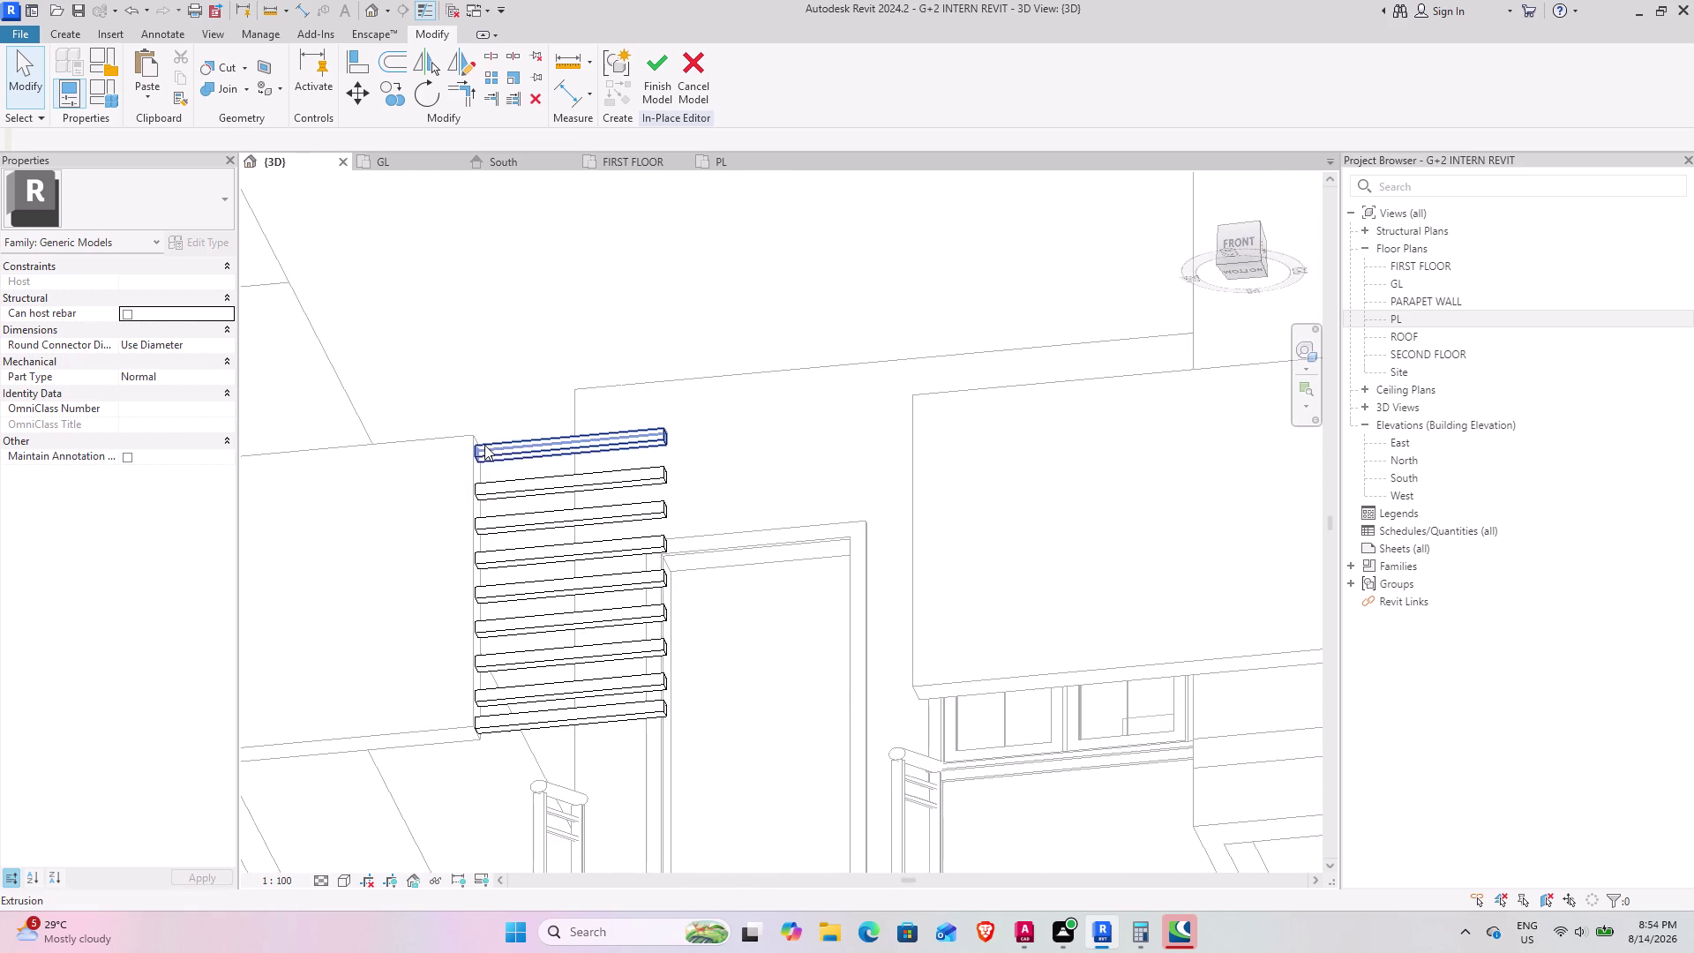
scroll(up, 3)
scroll(up, 3)
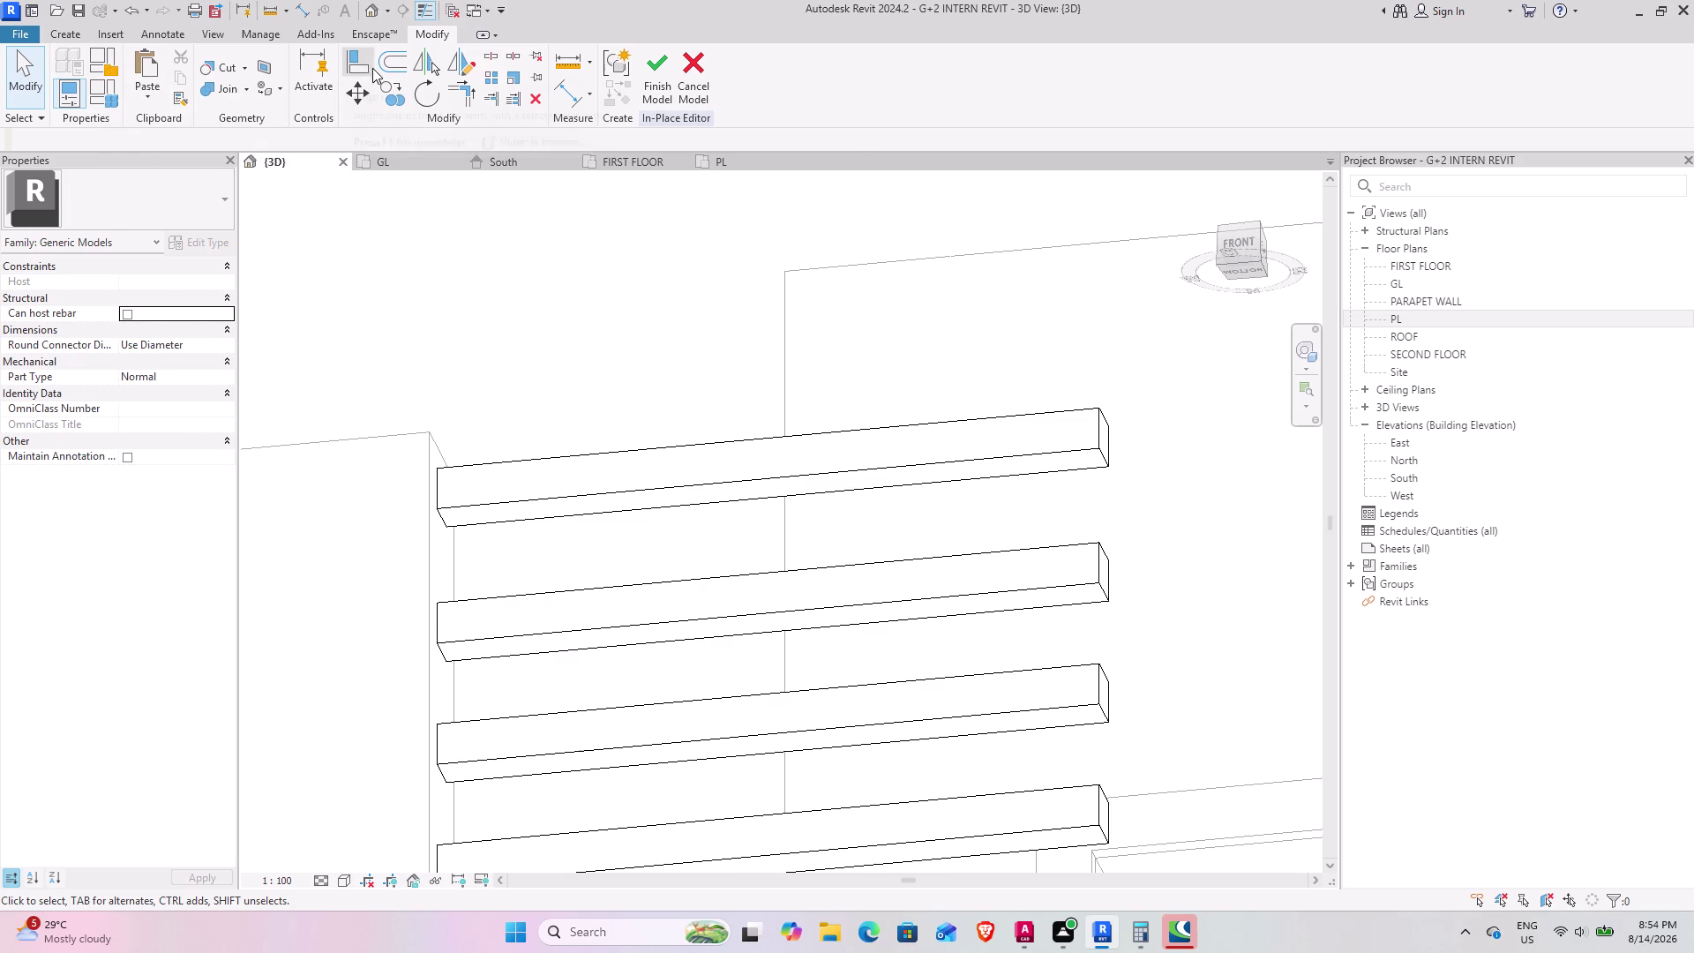
click(652, 81)
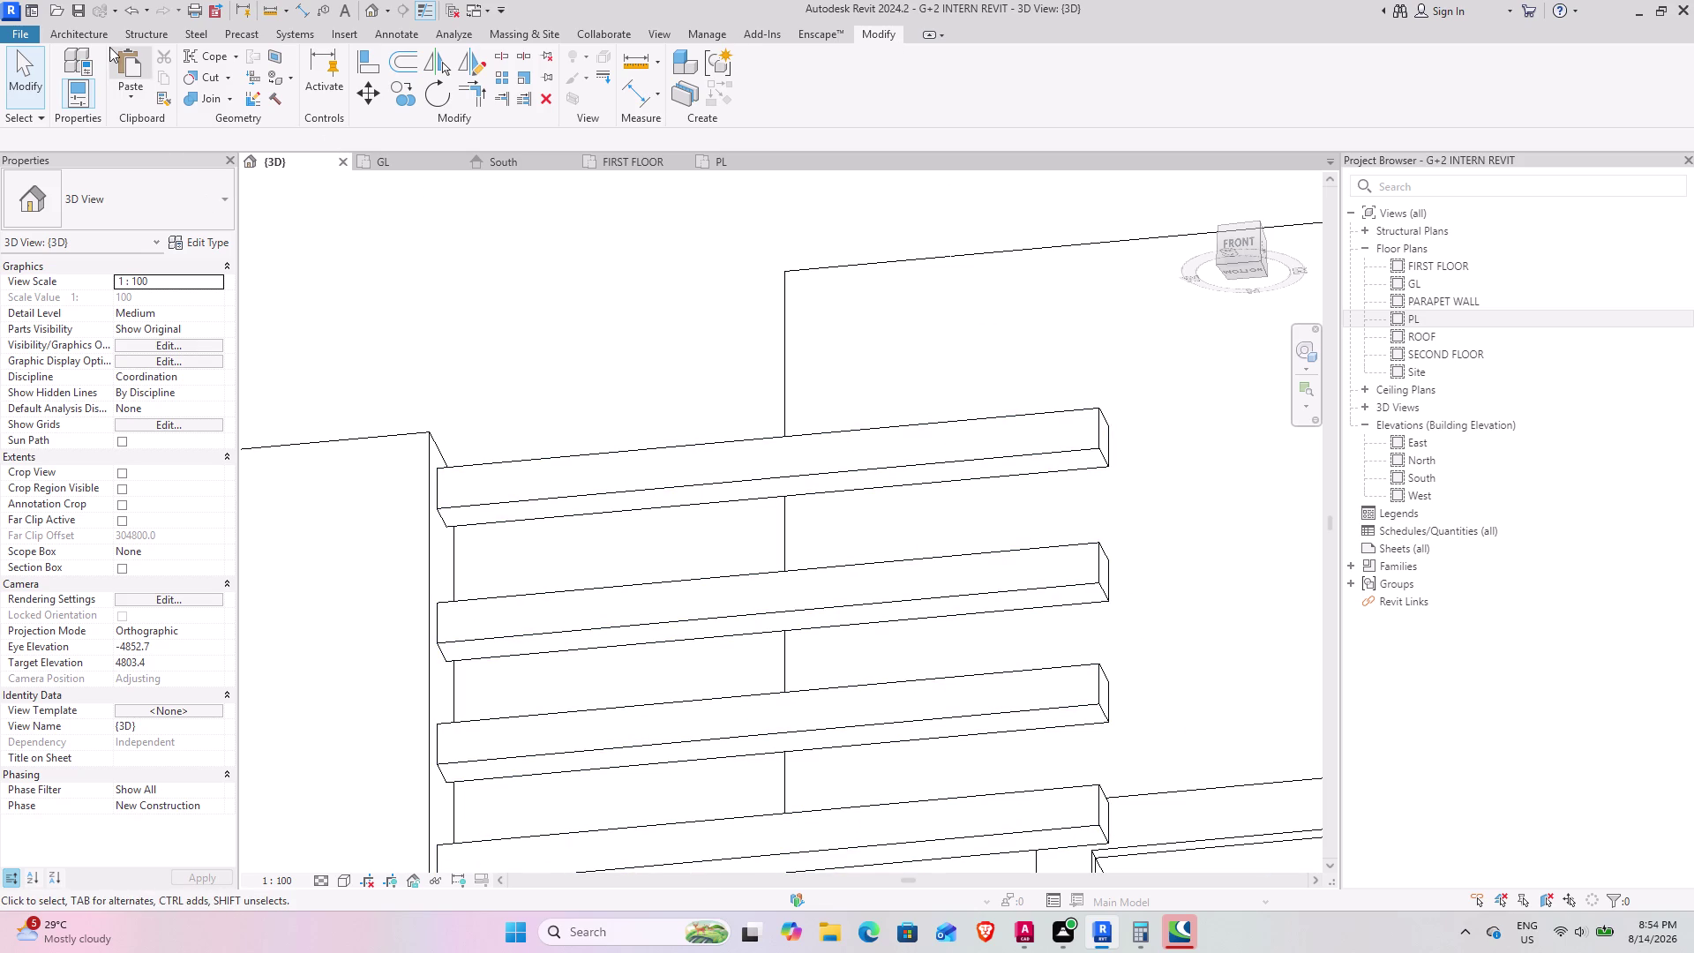
Start a new Generic Models in-place model, keeping the name Generic Models 2.
click(82, 33)
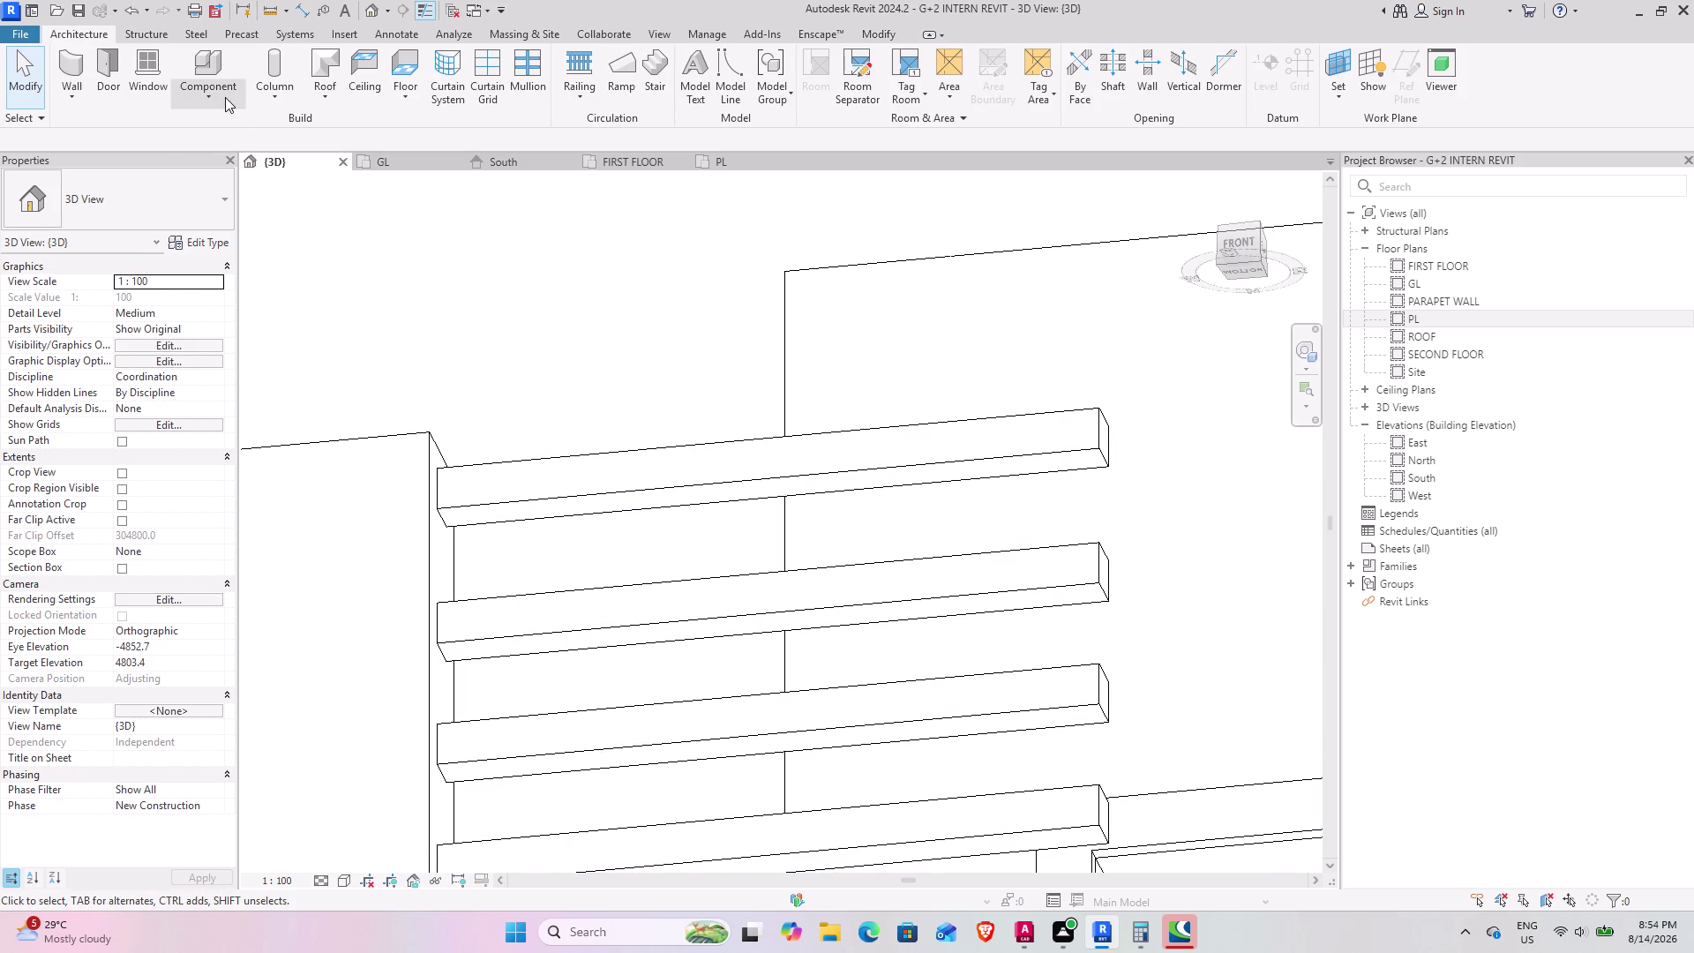
click(225, 97)
click(250, 169)
click(768, 386)
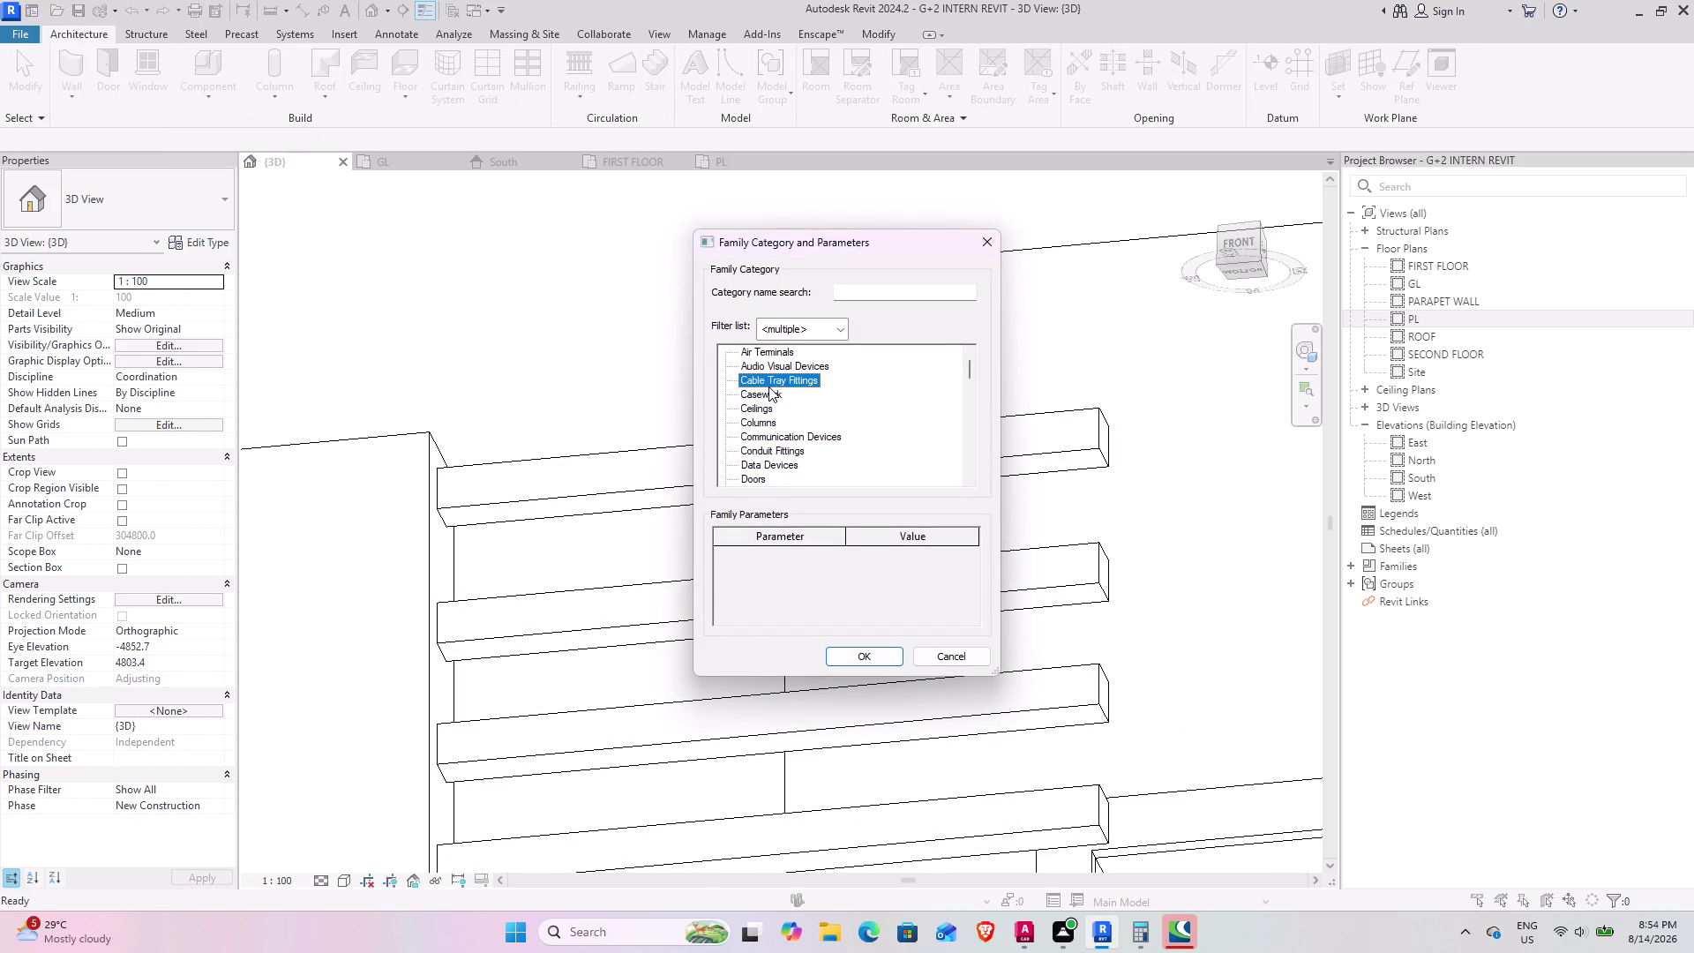
key(g)
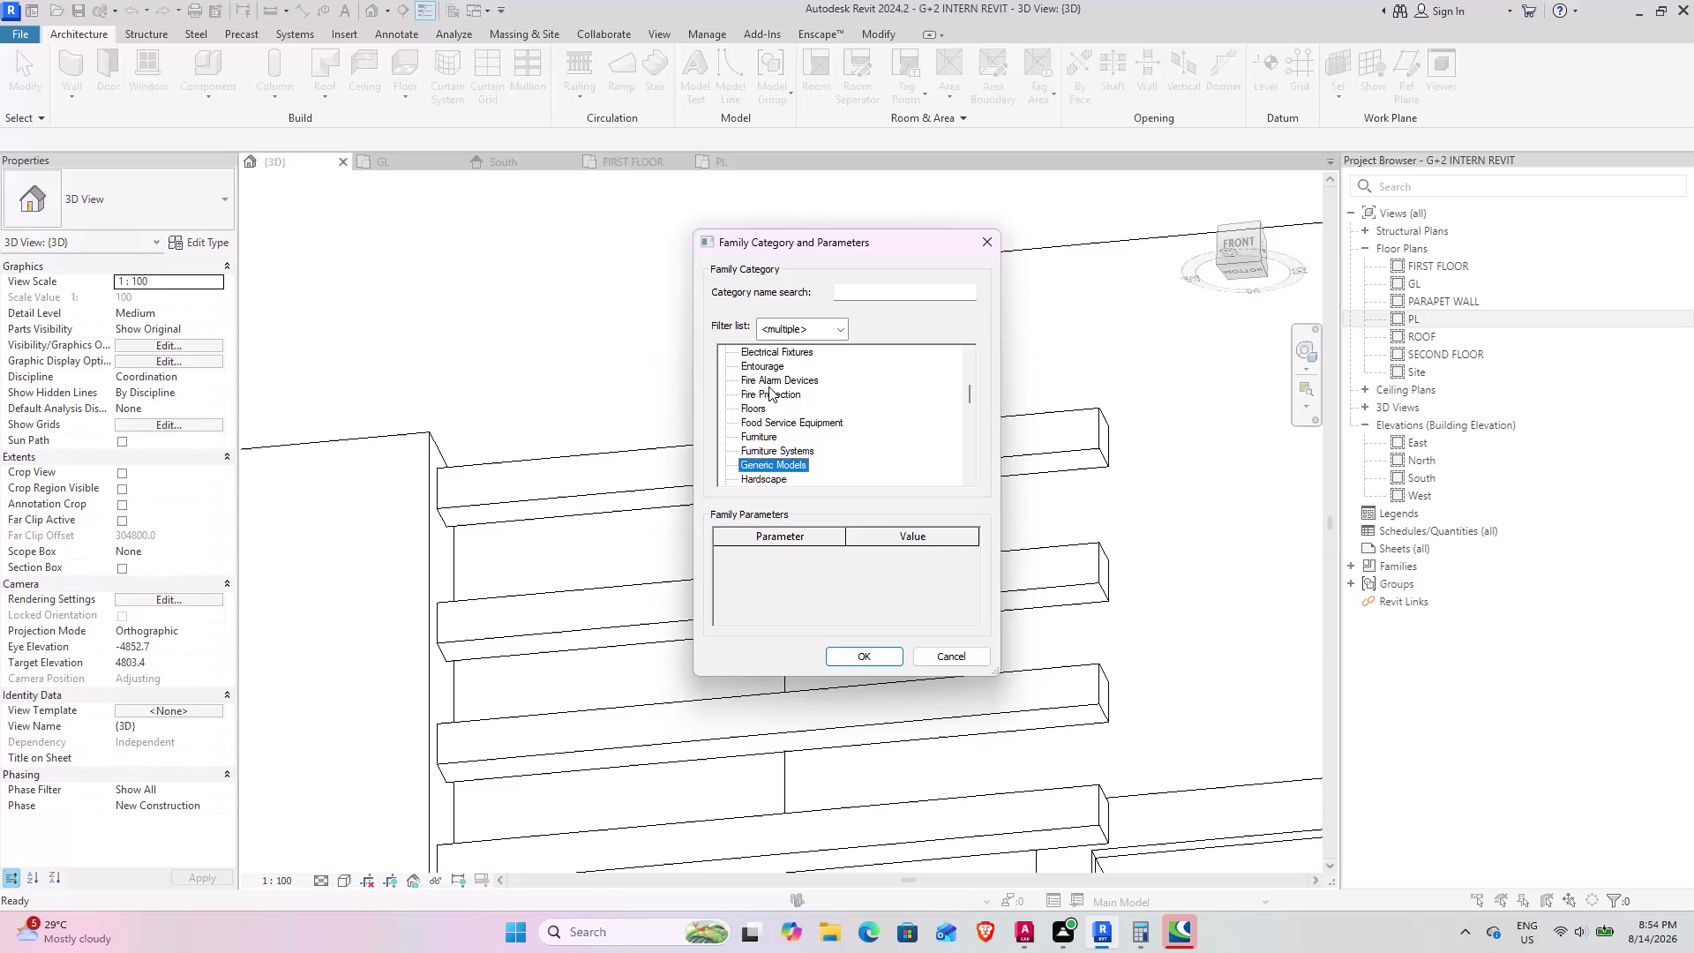
click(881, 654)
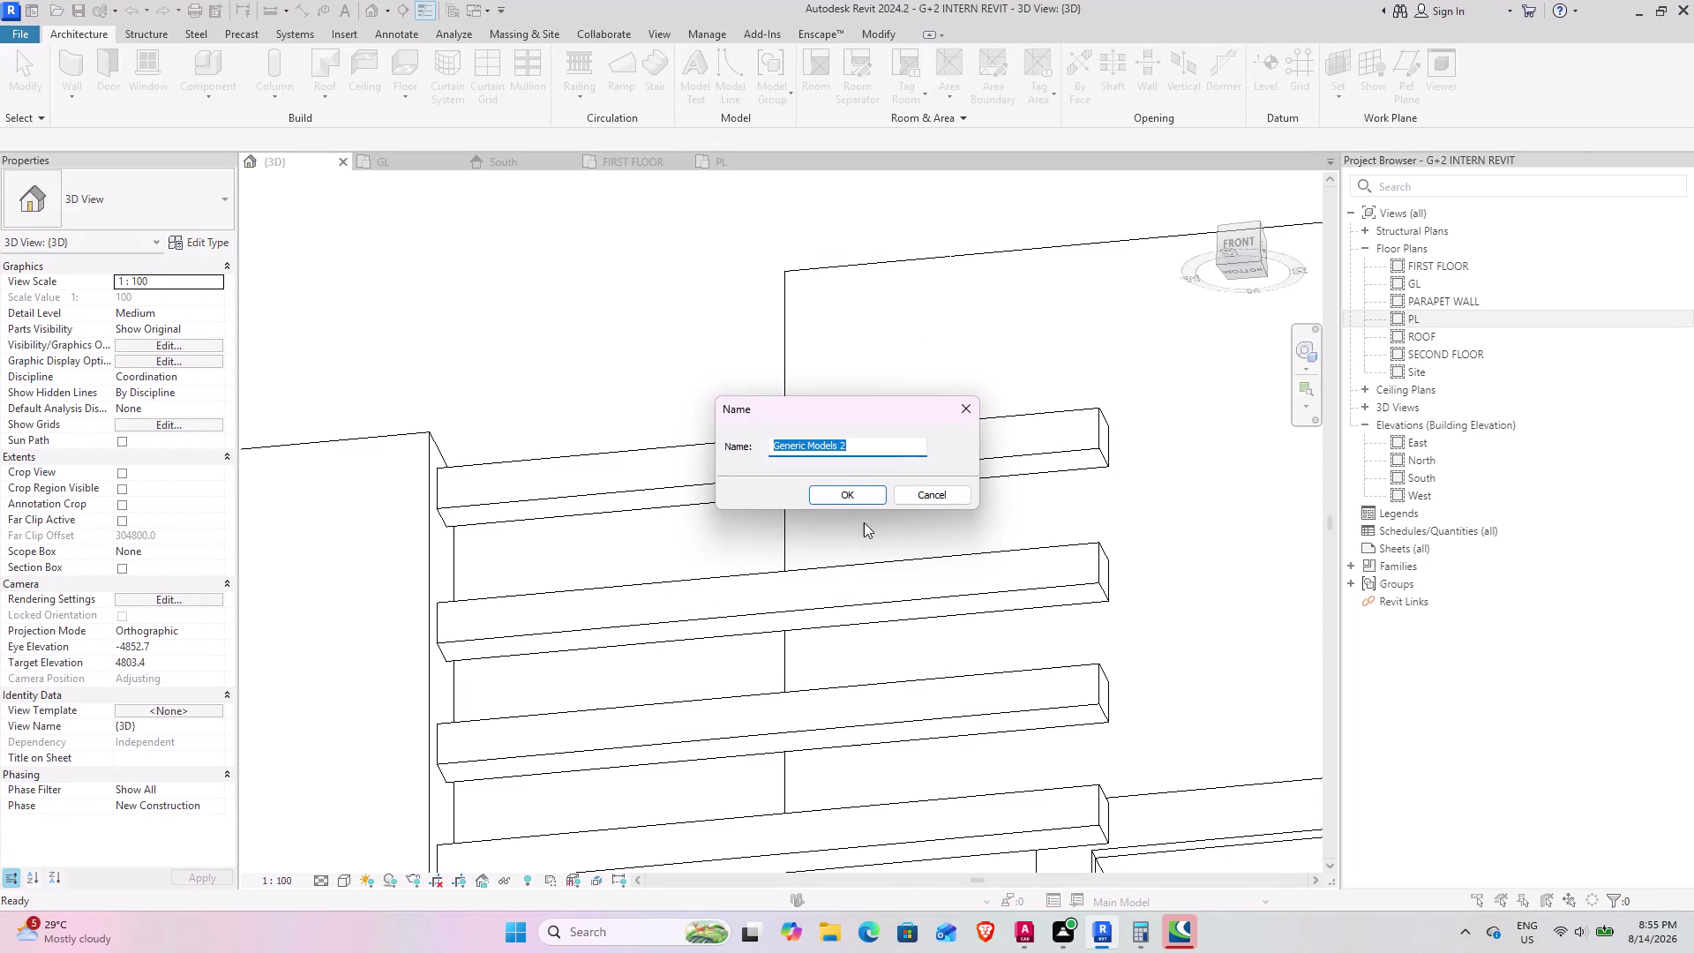
click(856, 504)
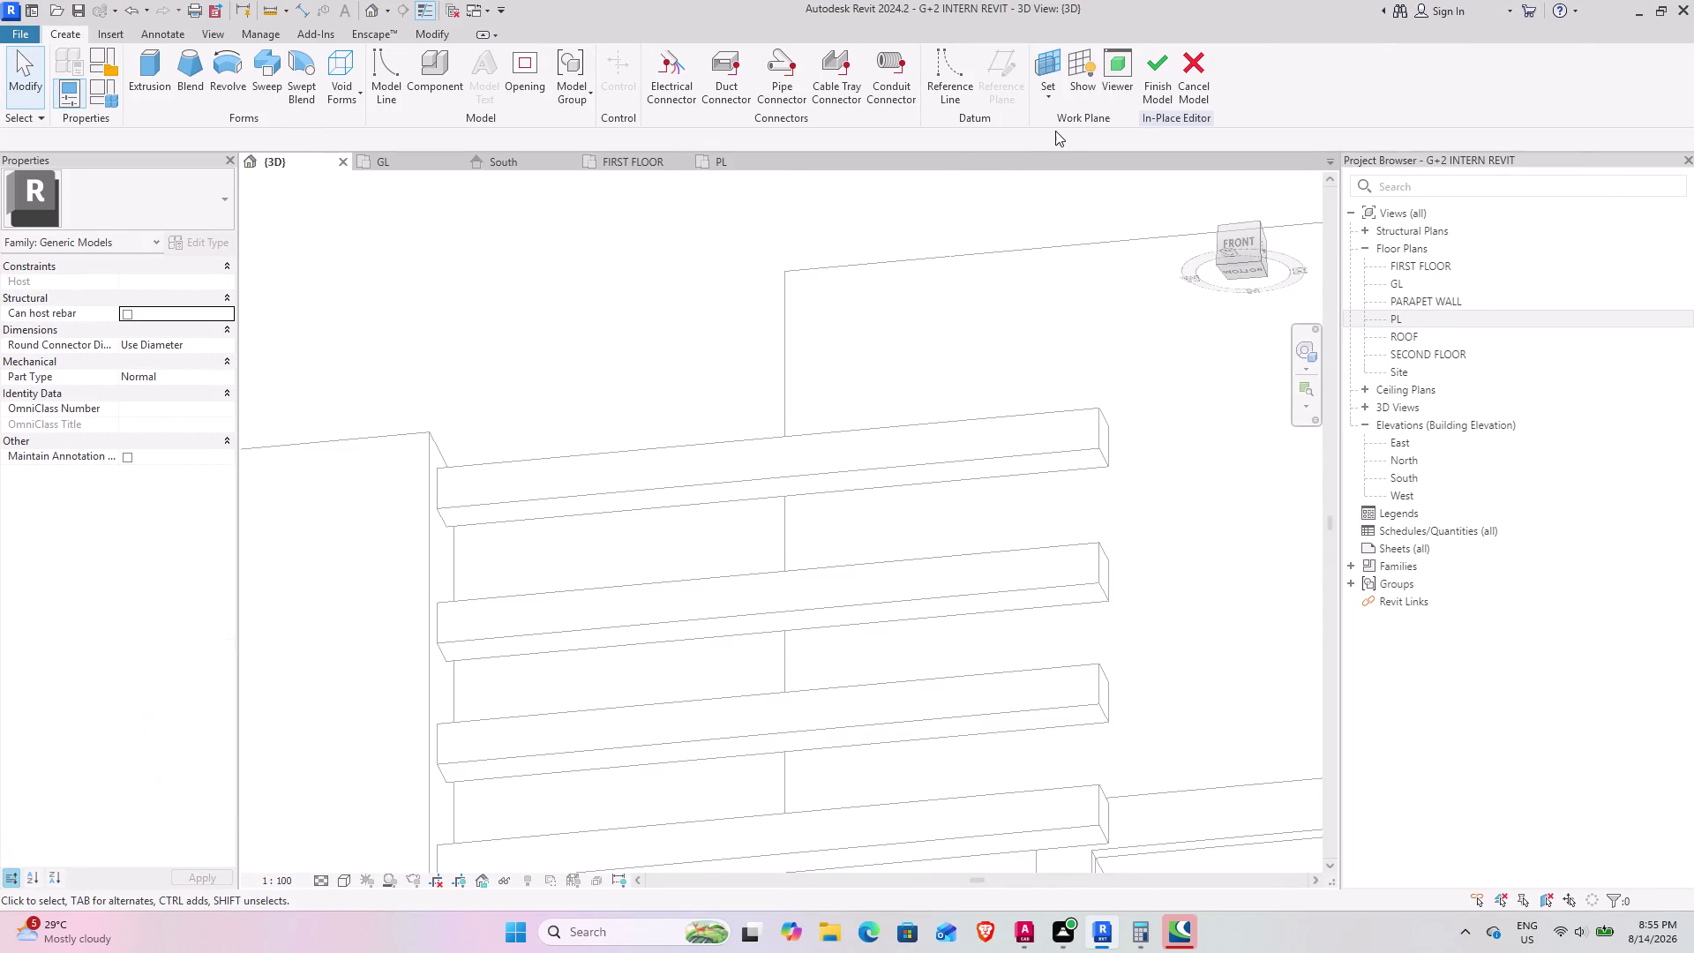
Set the top bar's face as the work plane and start an extrusion.
click(1046, 81)
click(1038, 174)
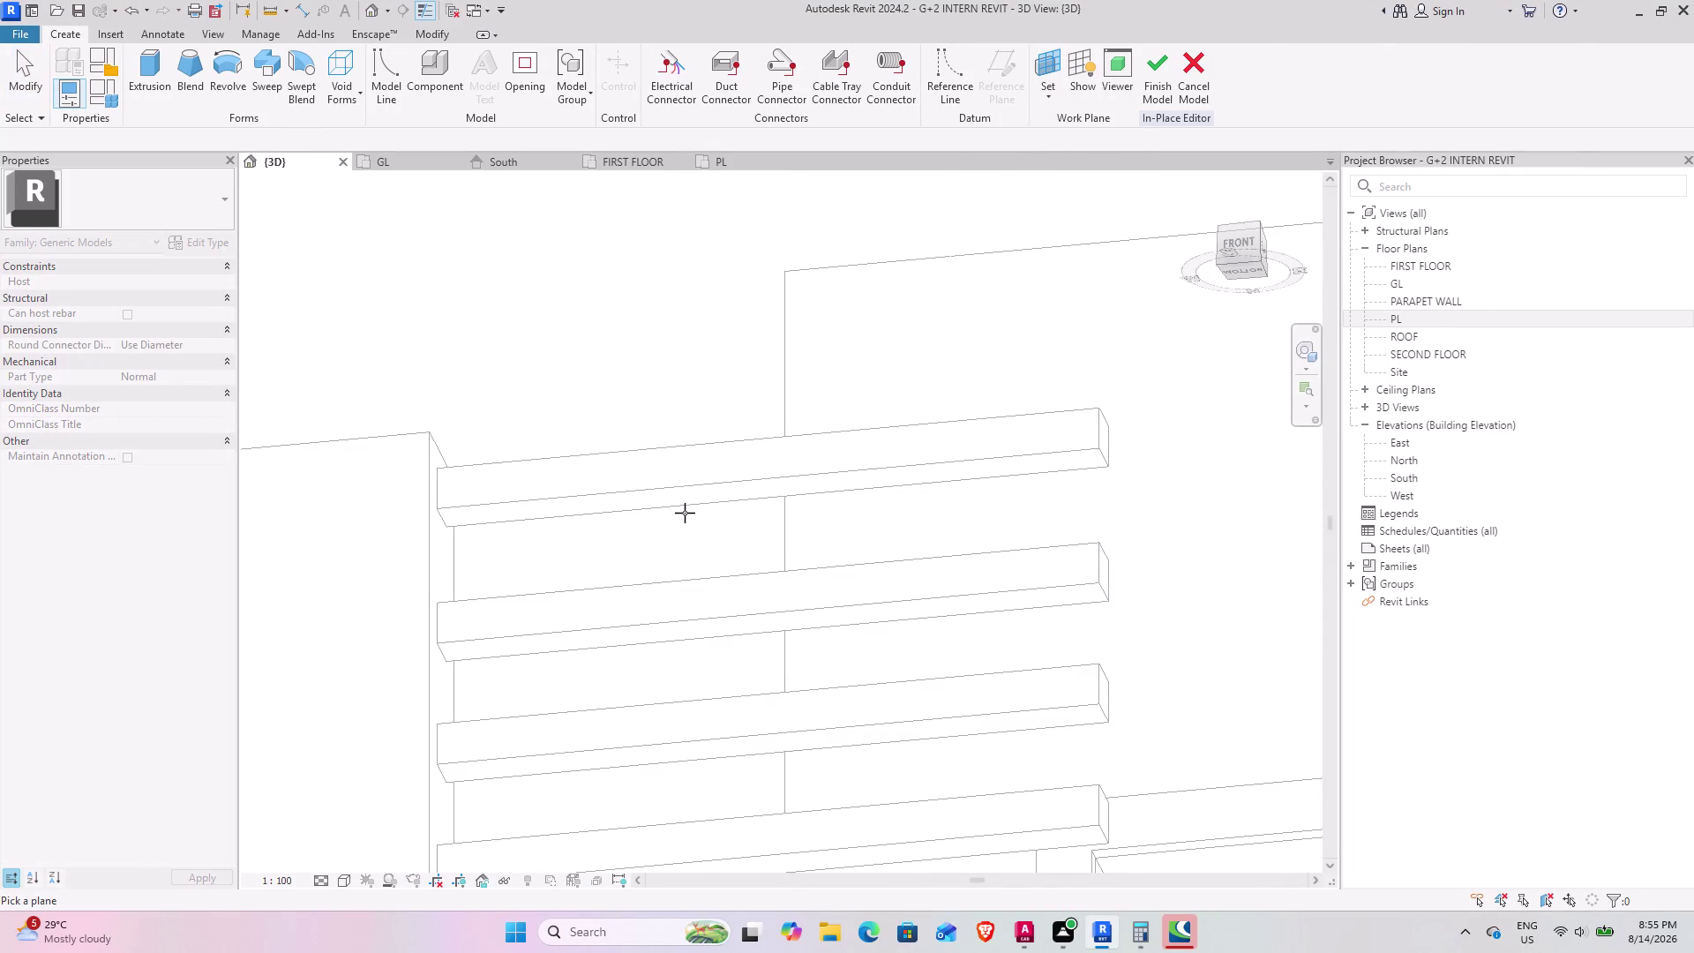
click(707, 502)
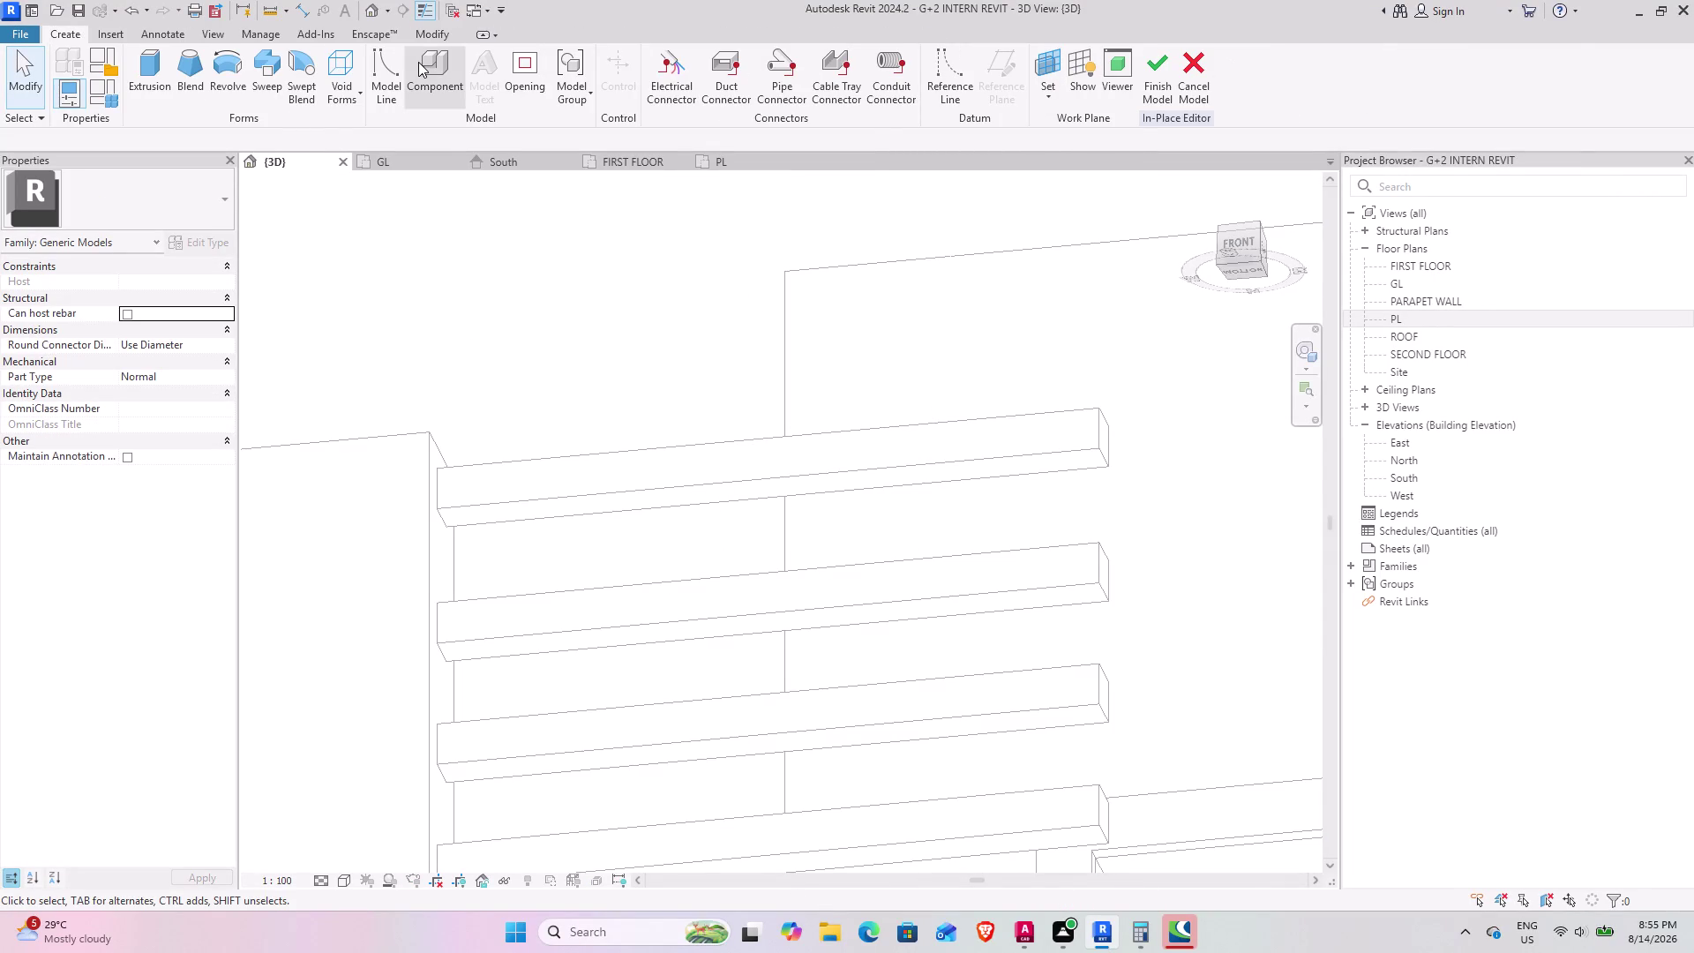
click(141, 67)
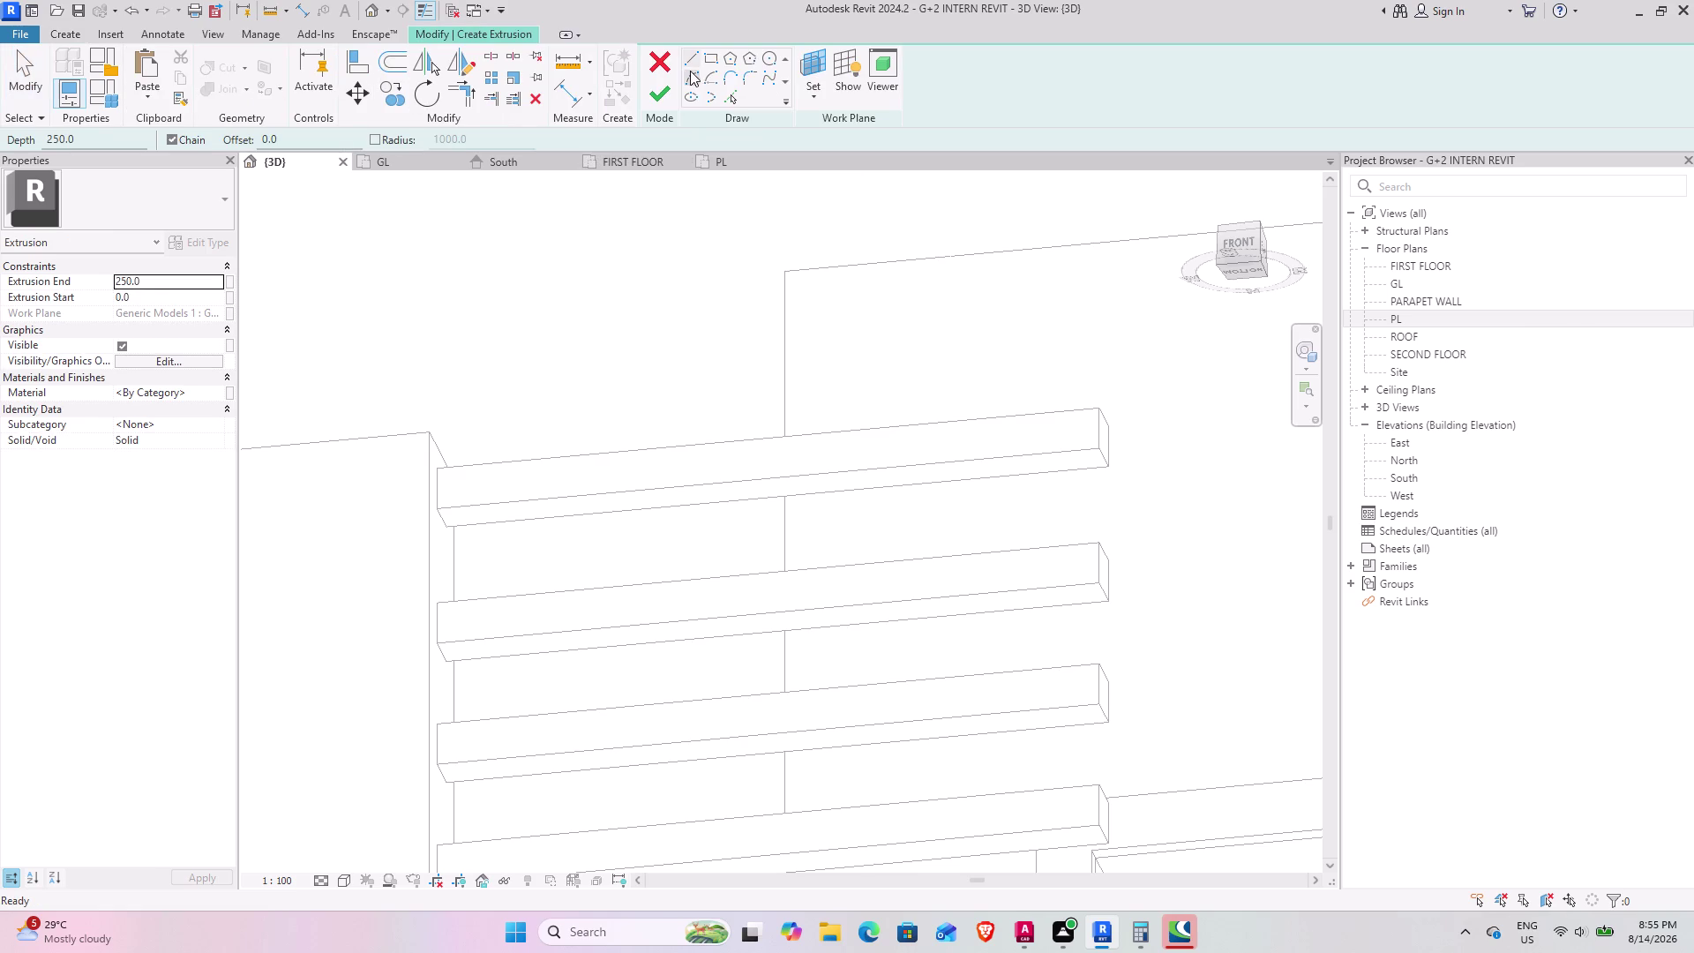
click(818, 102)
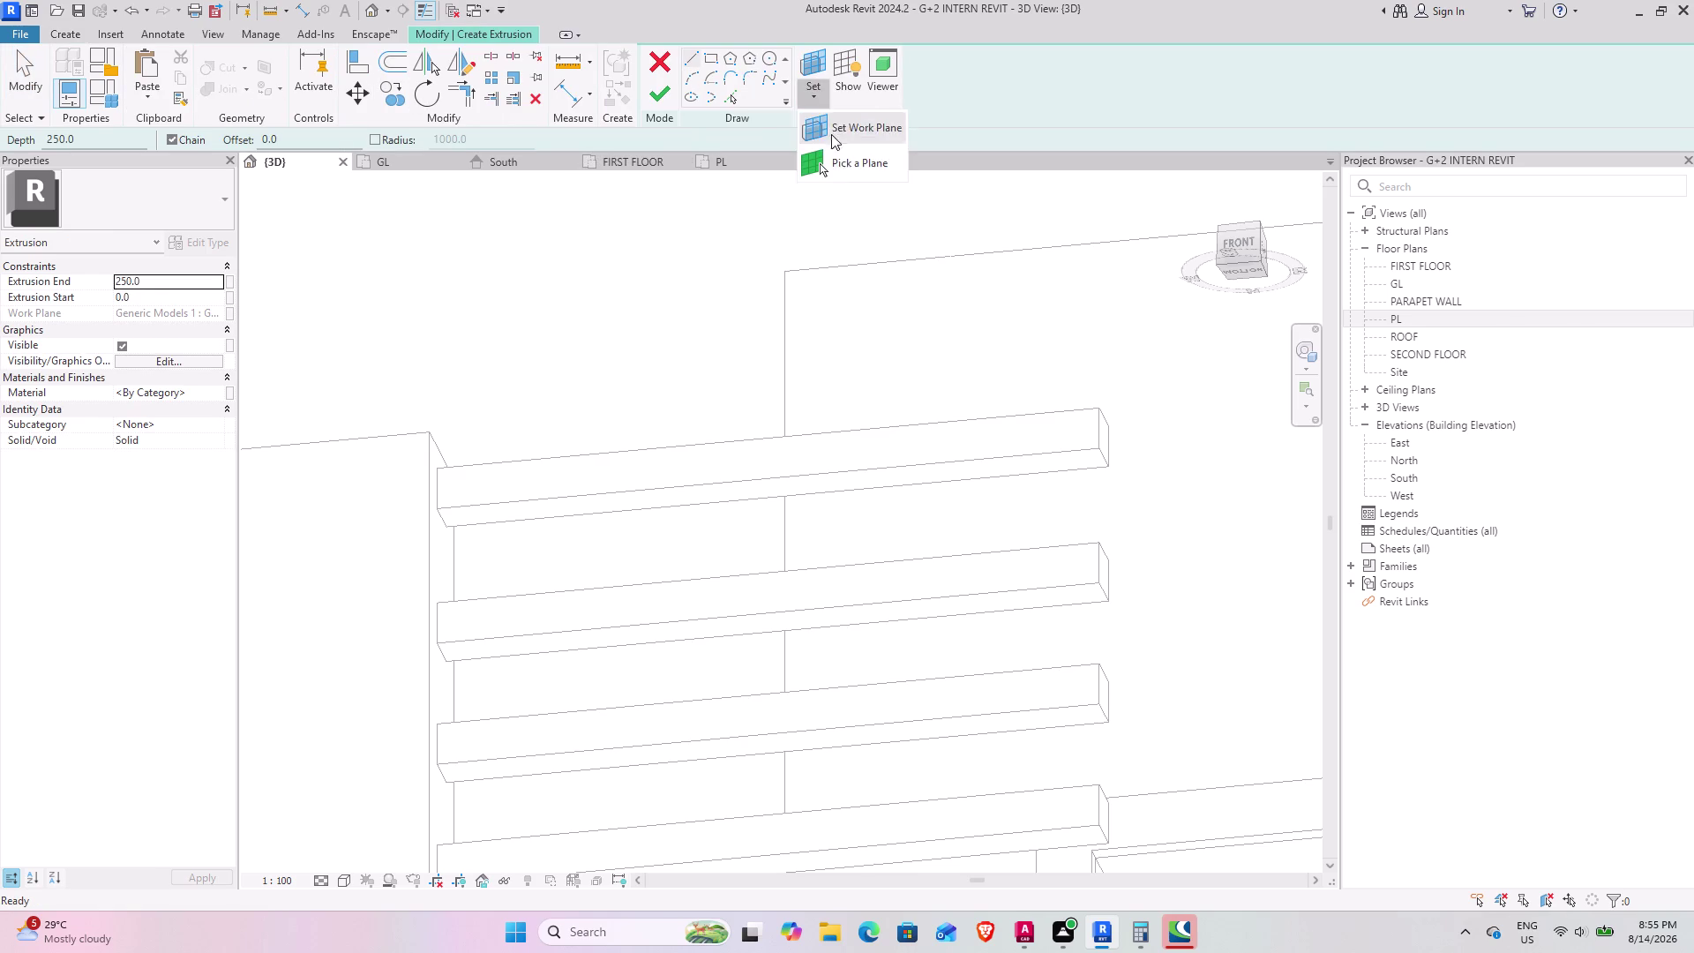
click(841, 161)
click(873, 474)
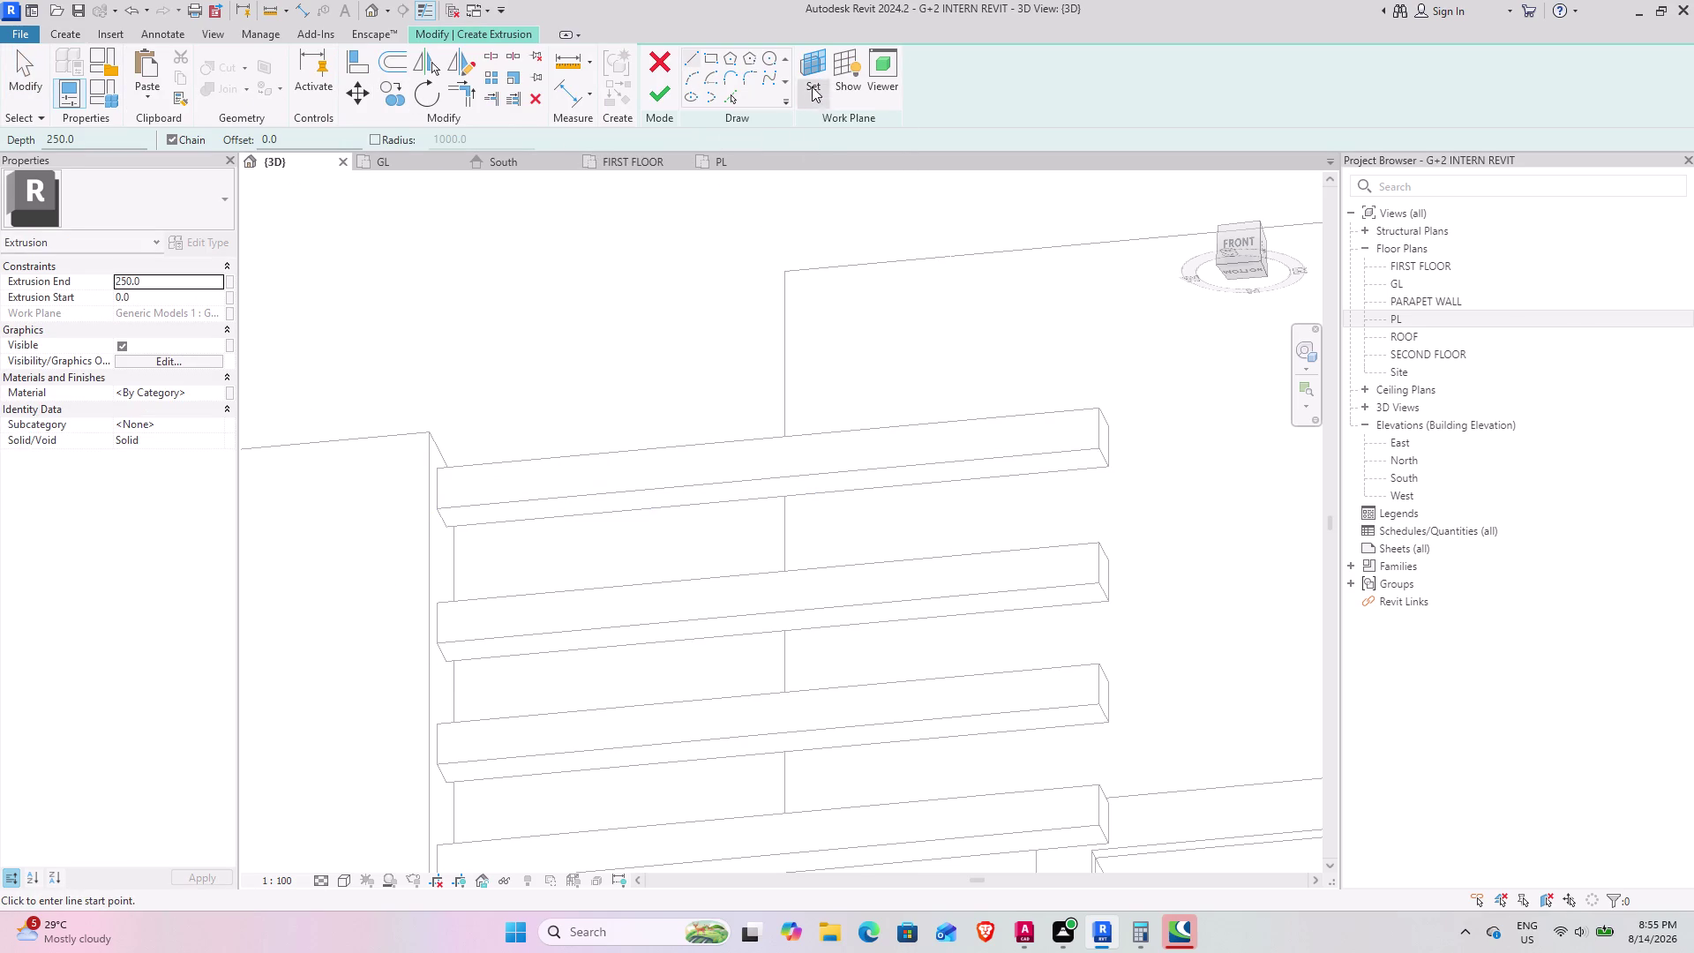
Sketch a small rectangle on the top bar and finish it as a vertical bar.
click(711, 58)
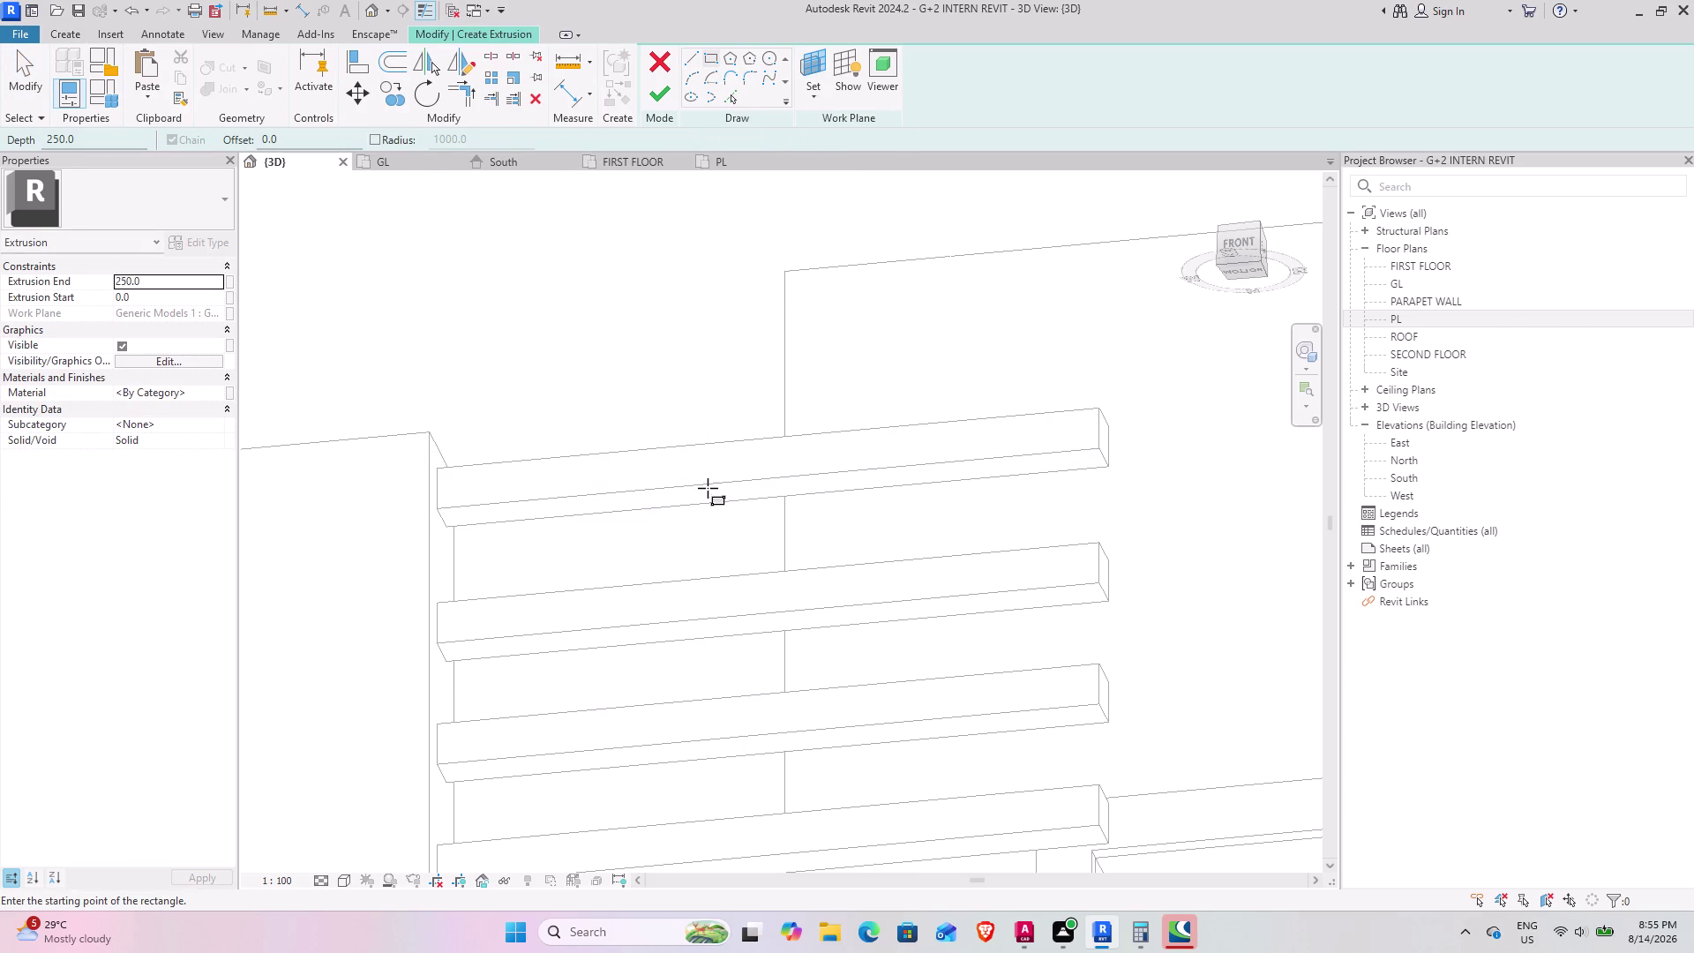
click(559, 497)
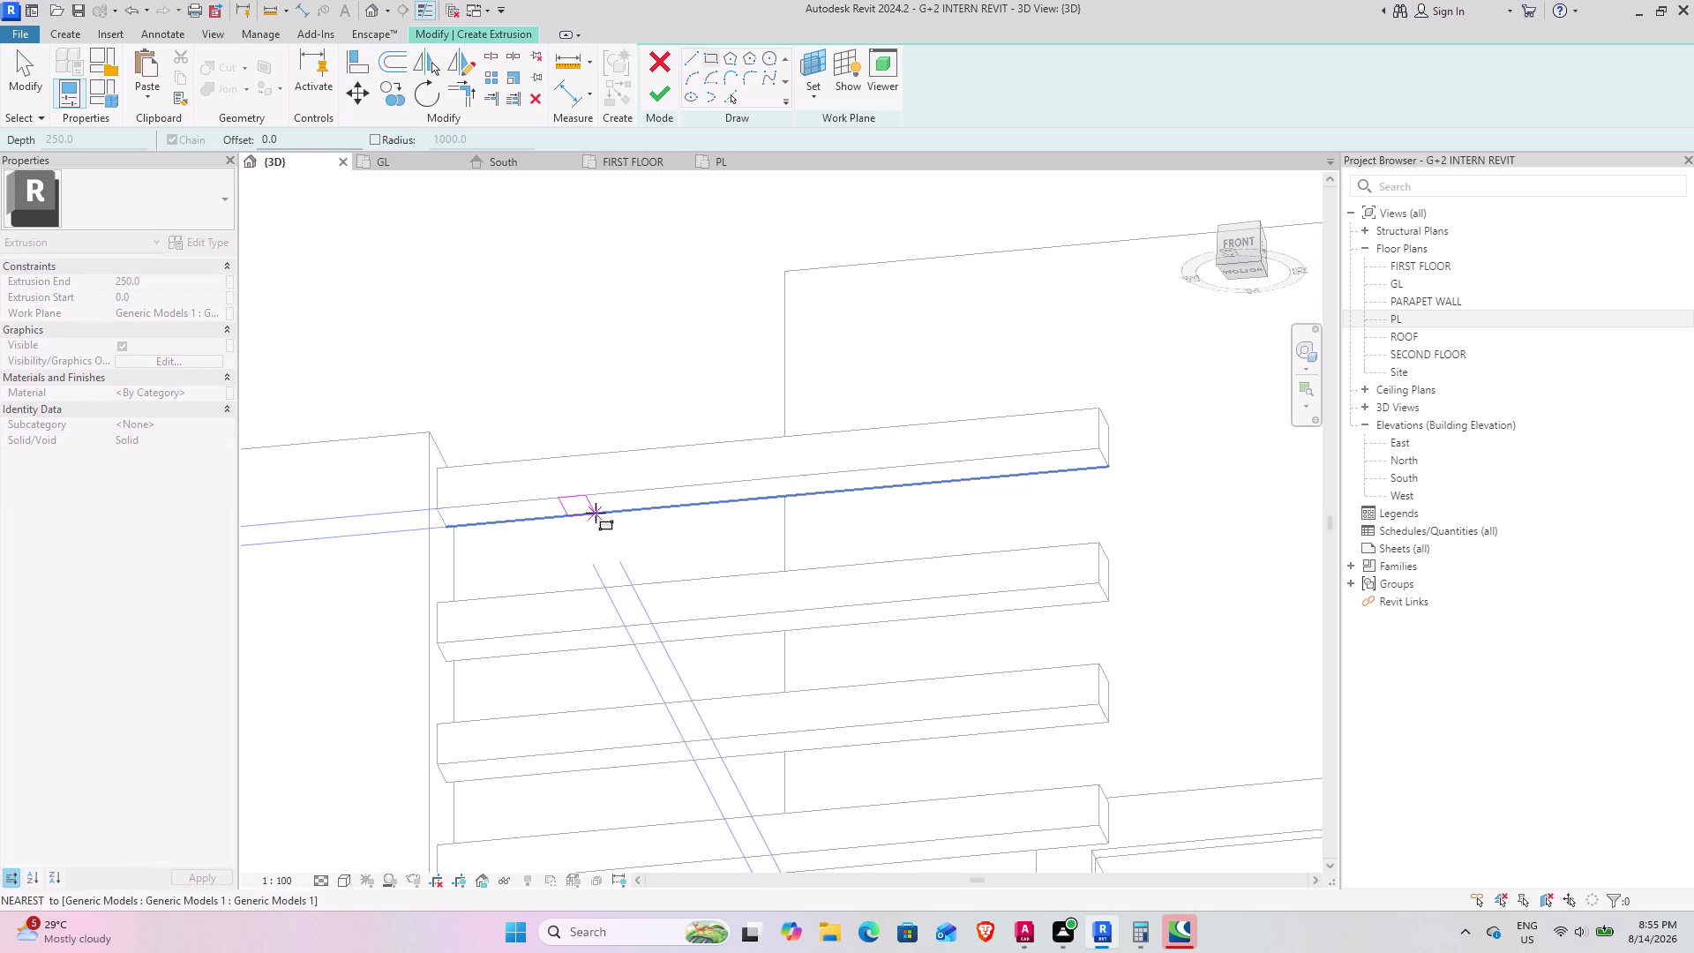
click(601, 513)
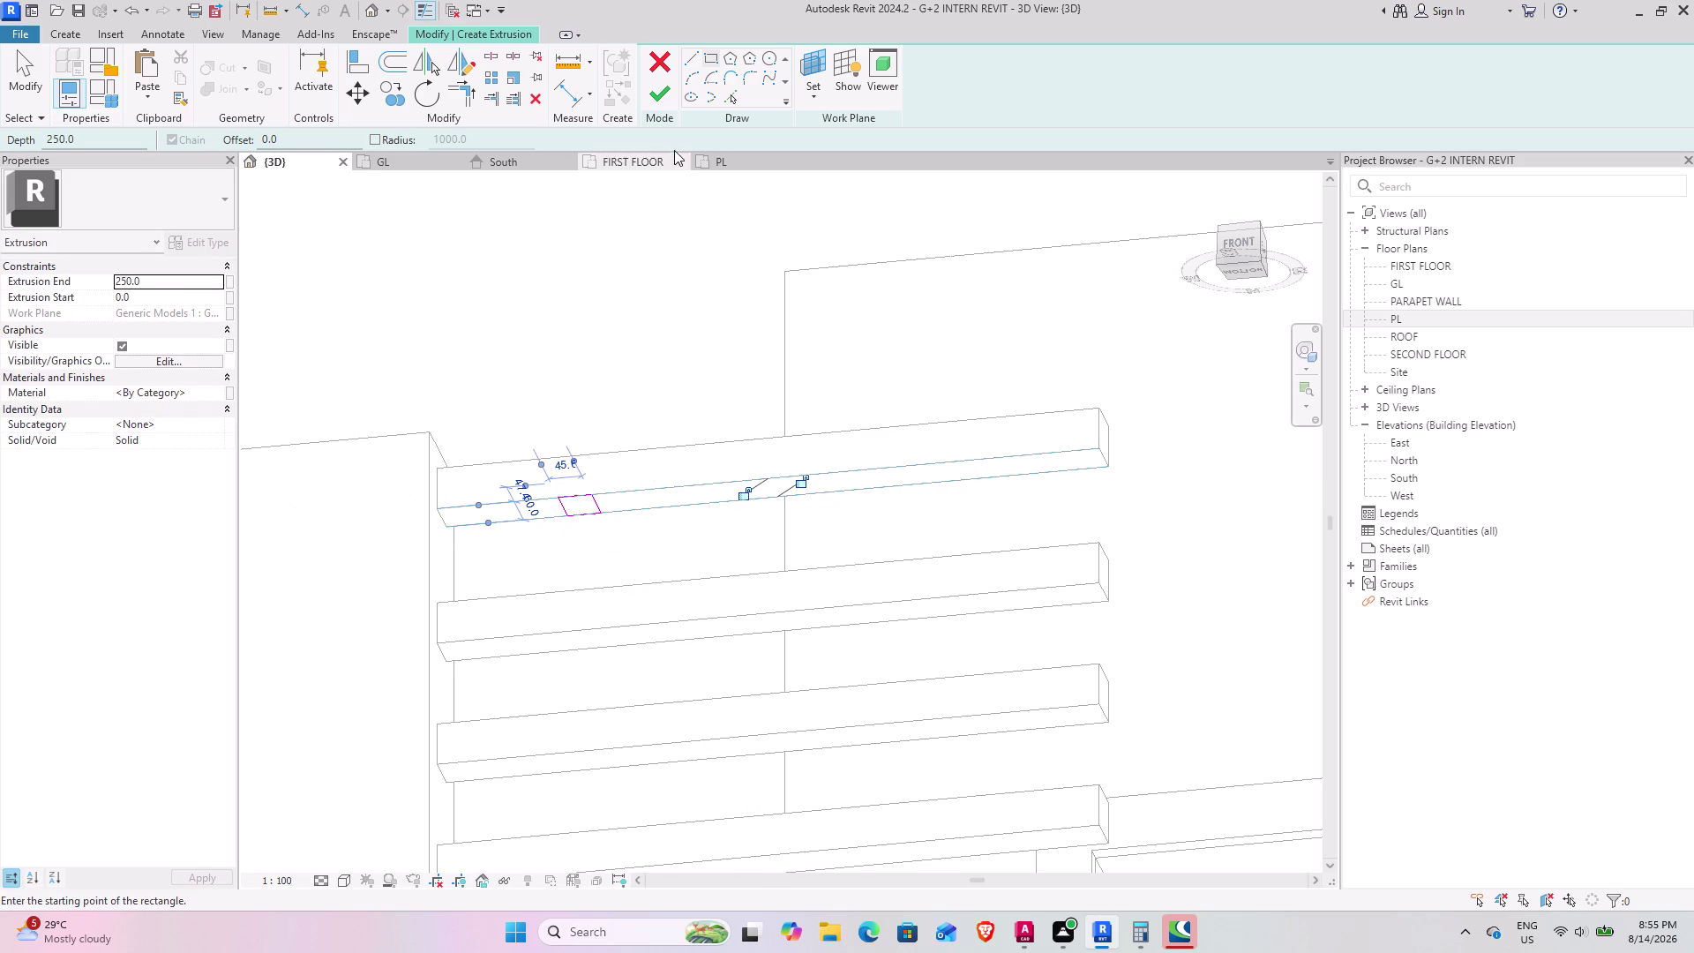
click(659, 100)
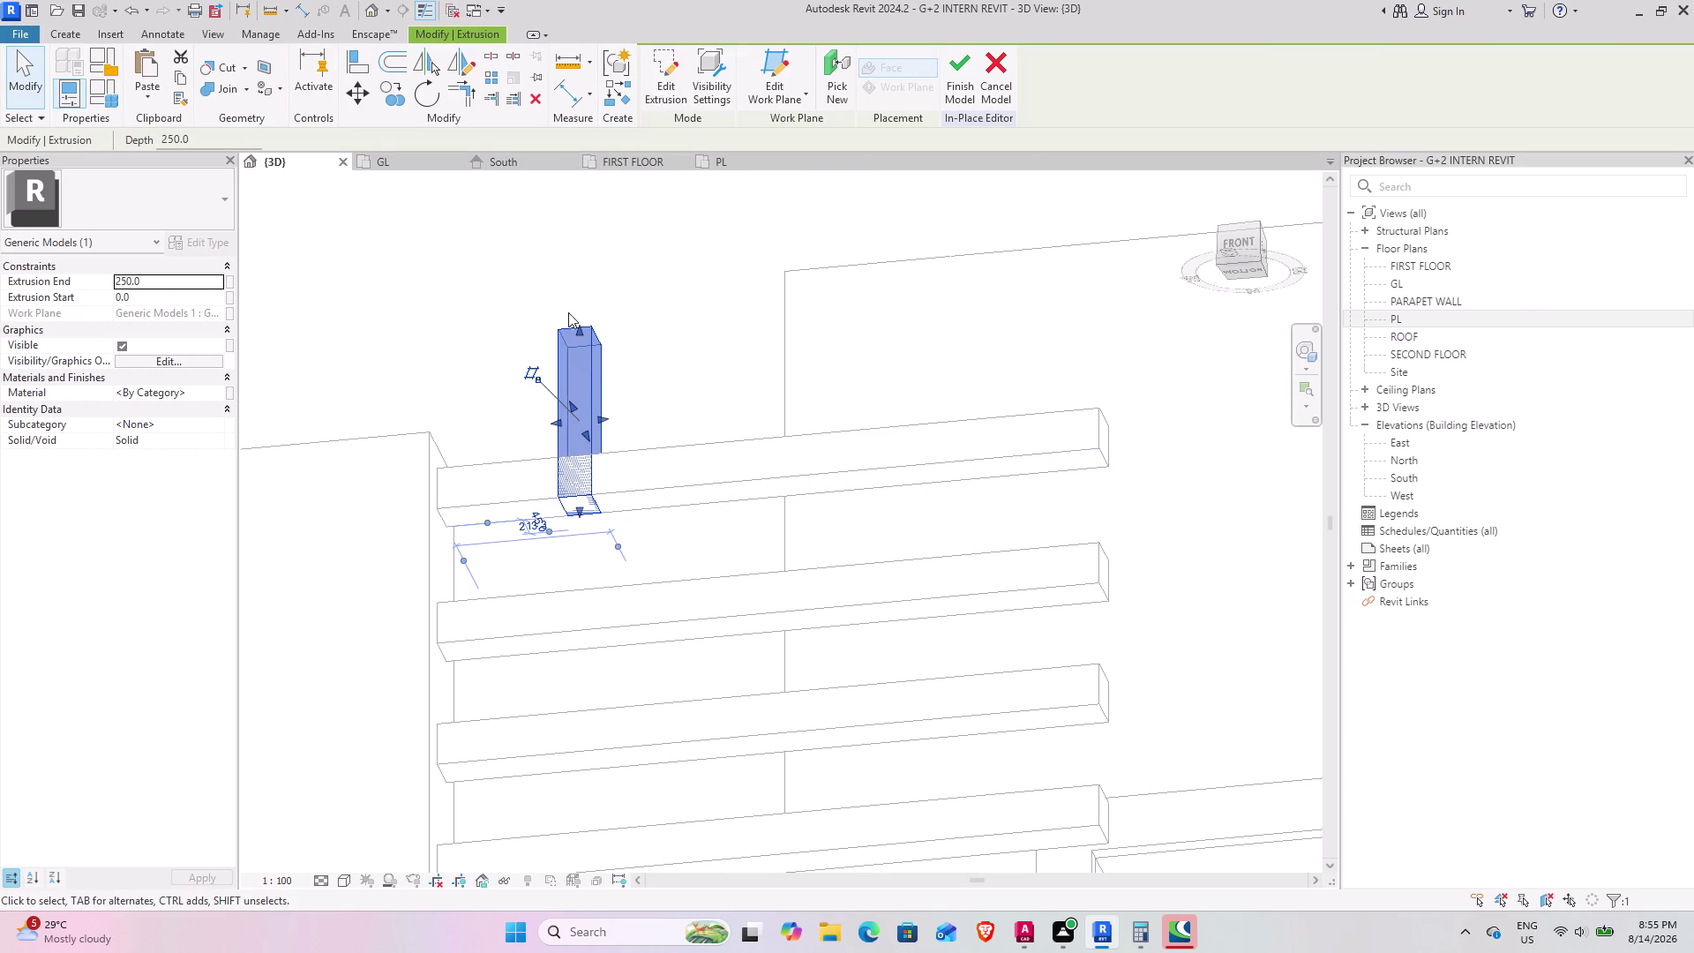
click(359, 104)
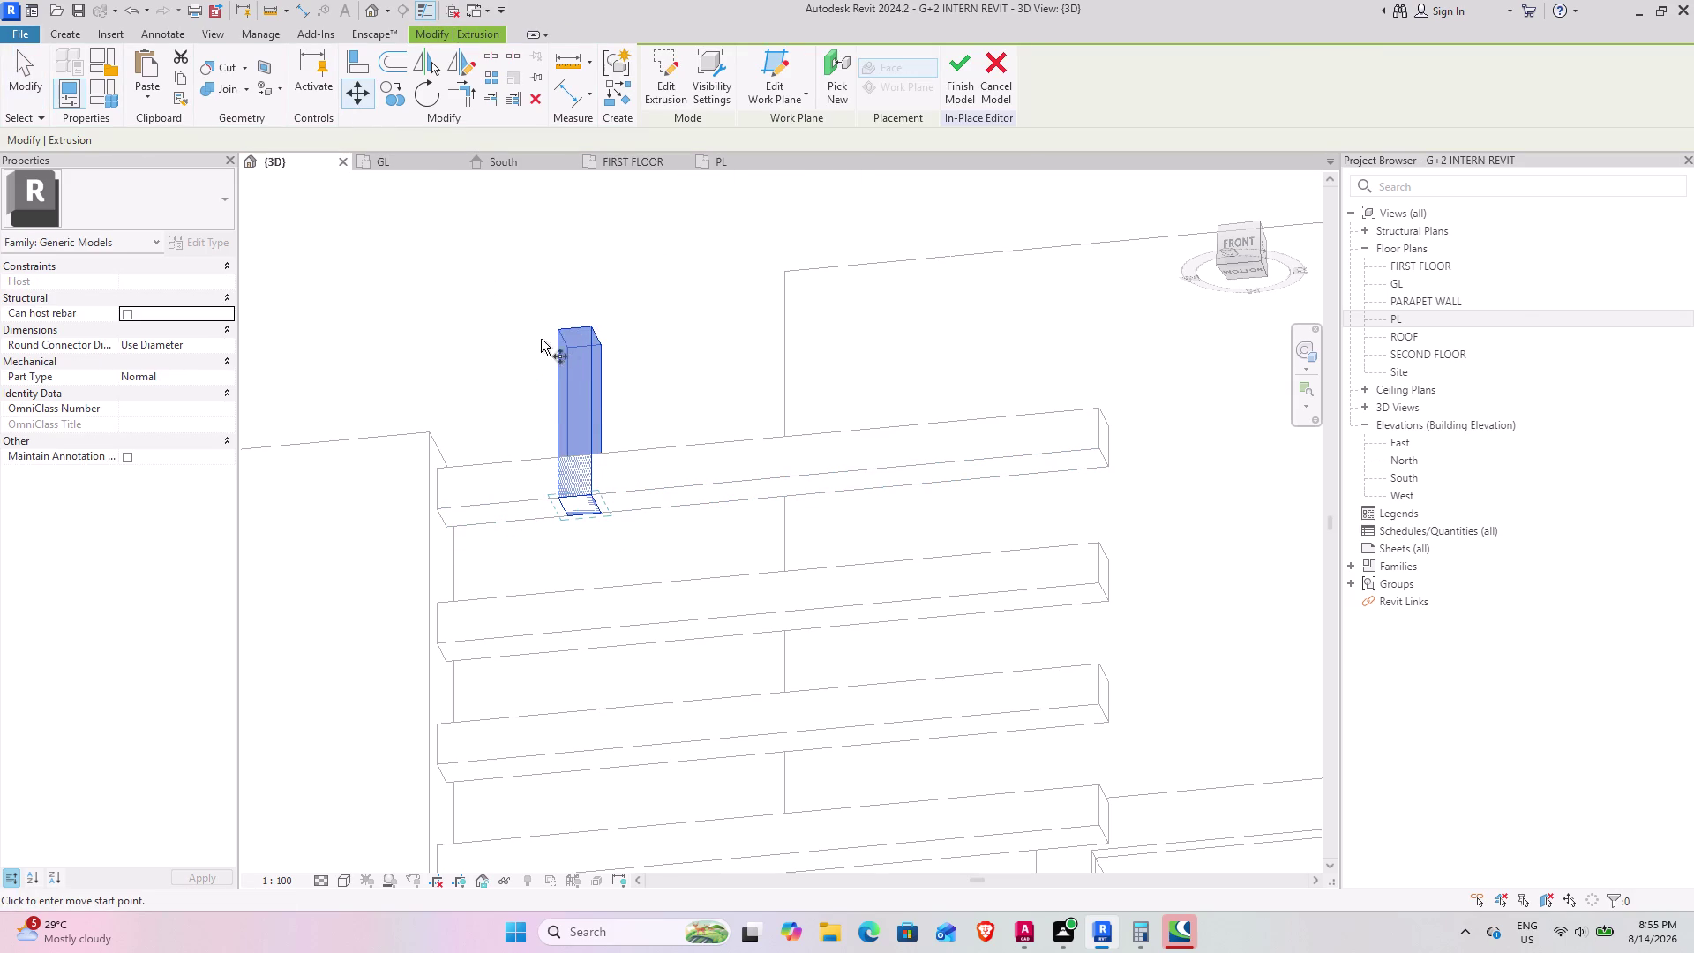
Move the vertical bar to a lower spot, check it against the rails, then cancel the model.
click(589, 492)
click(596, 590)
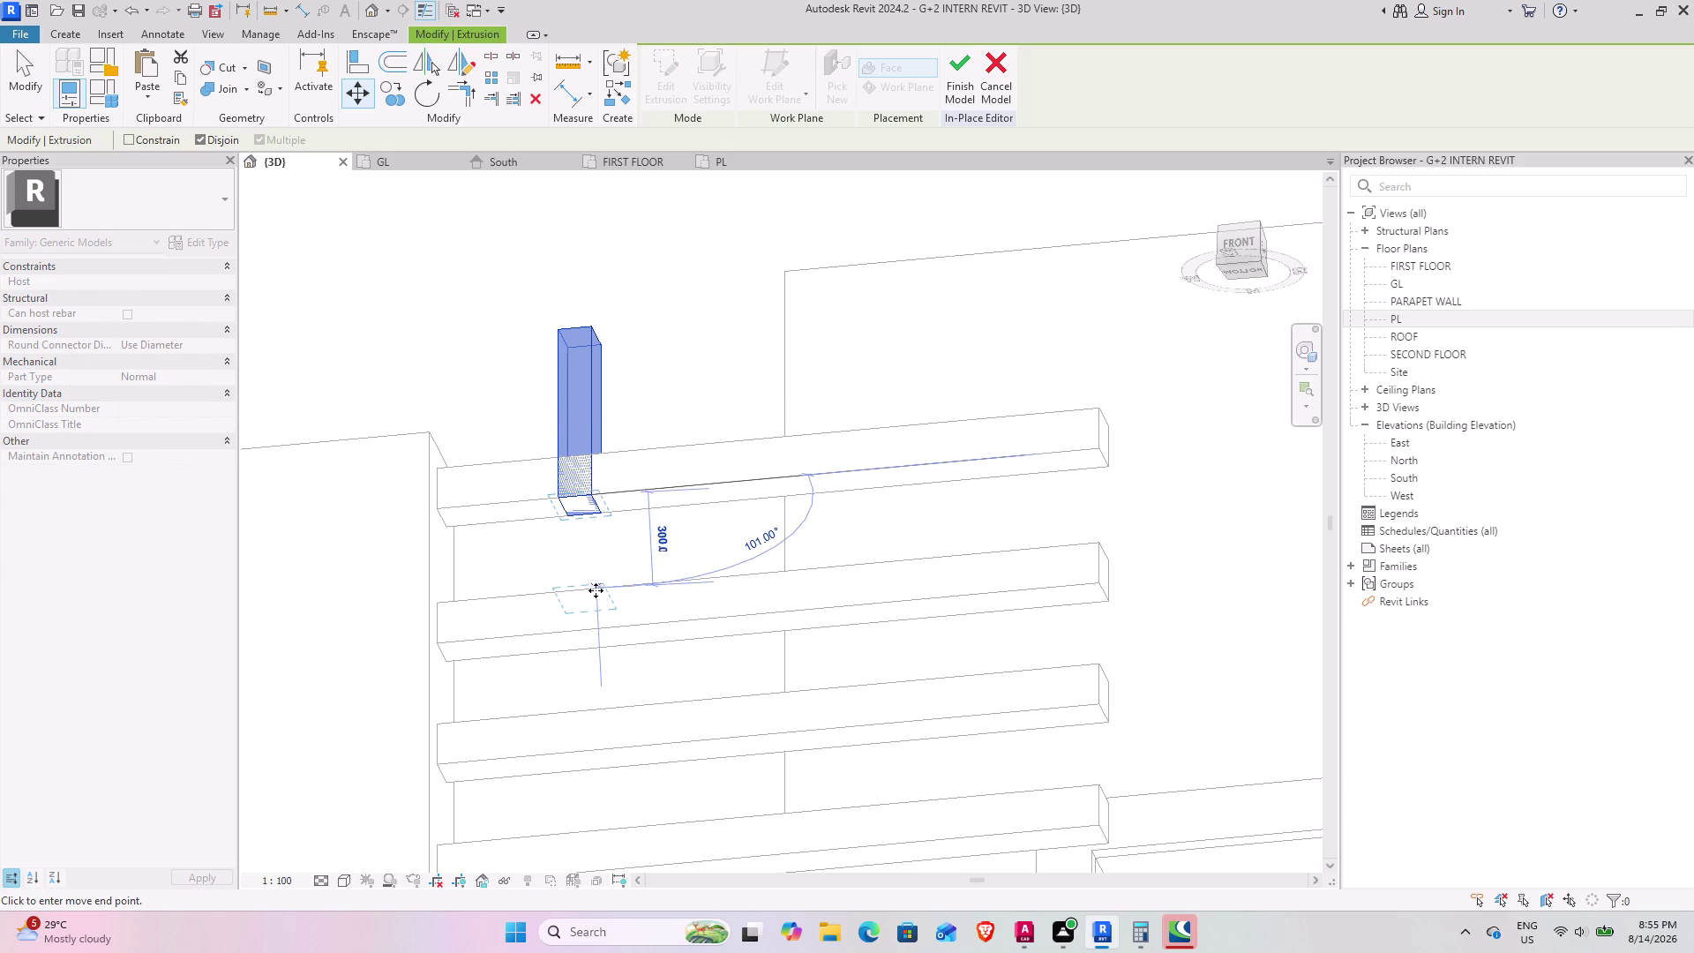
scroll(down, 3)
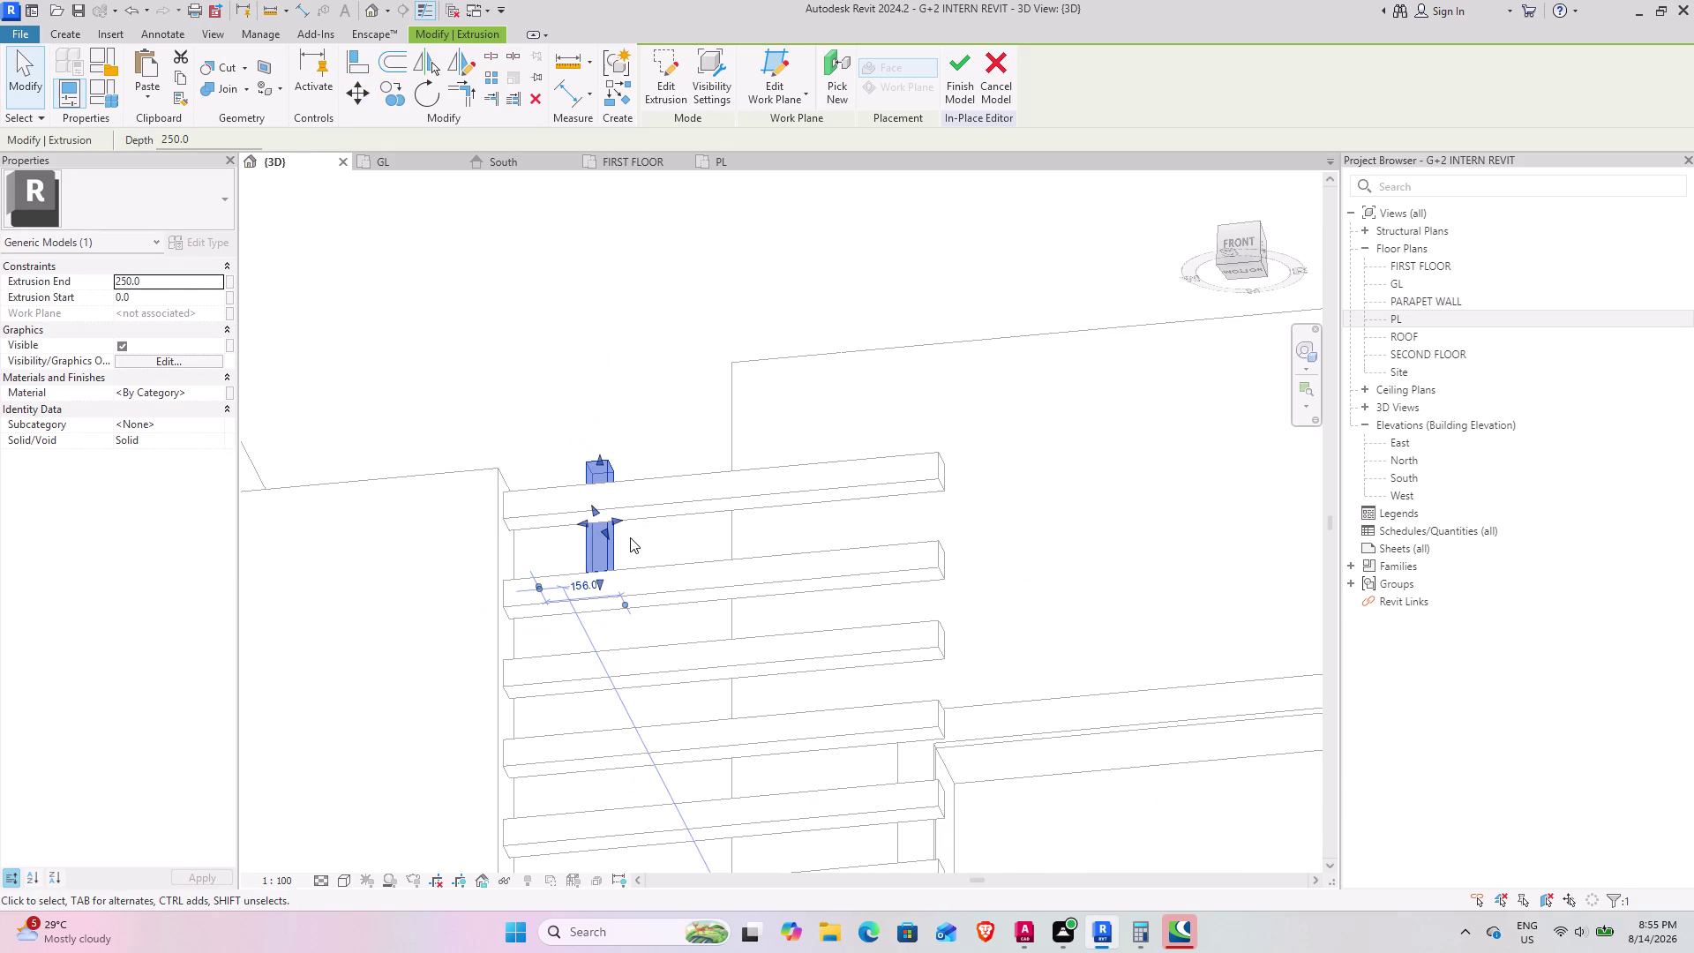
middle_drag(631, 536, 660, 805)
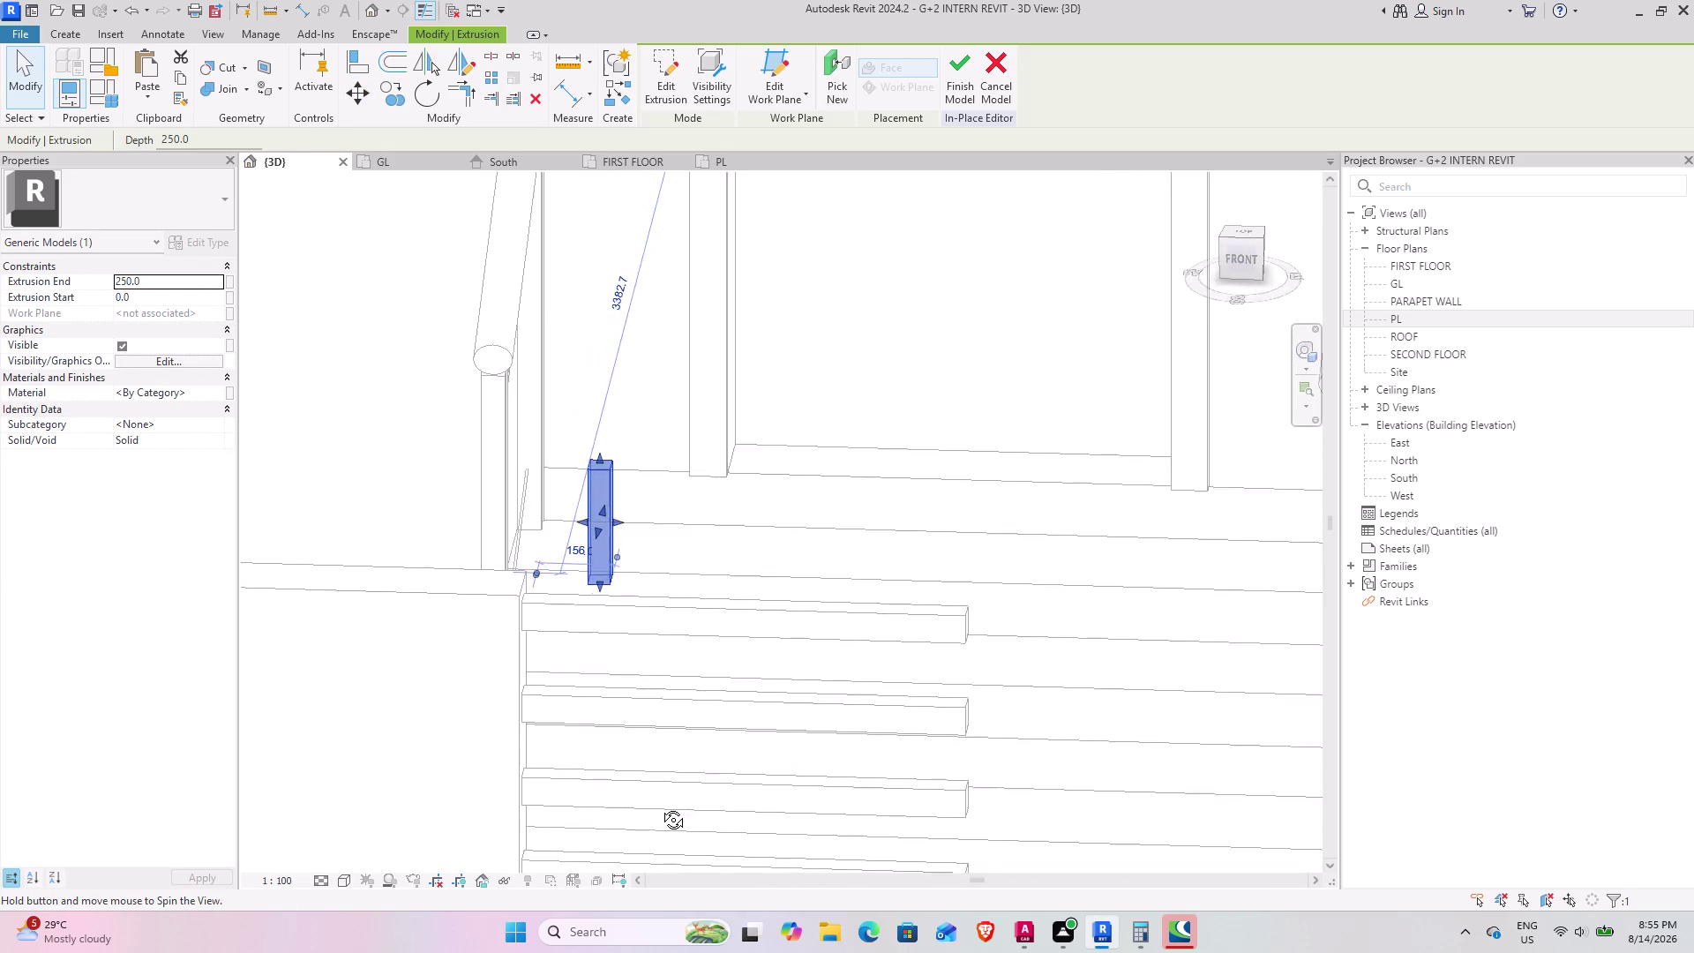
middle_drag(660, 805, 351, 737)
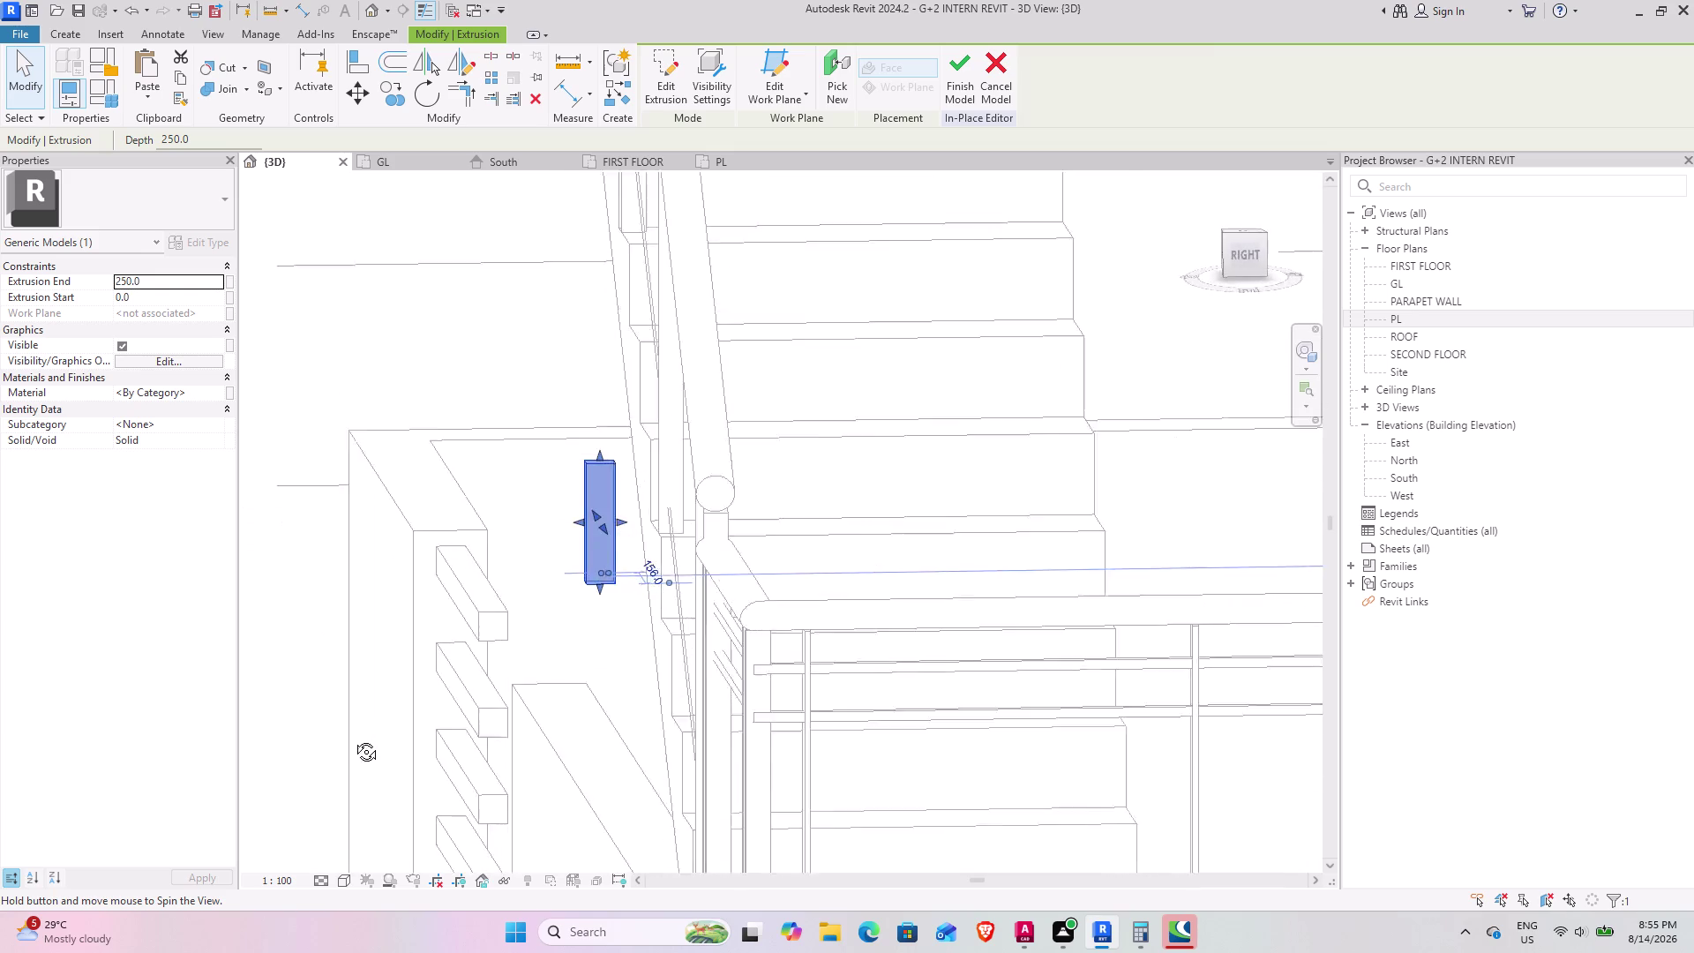
middle_drag(351, 737, 335, 710)
middle_drag(462, 662, 482, 650)
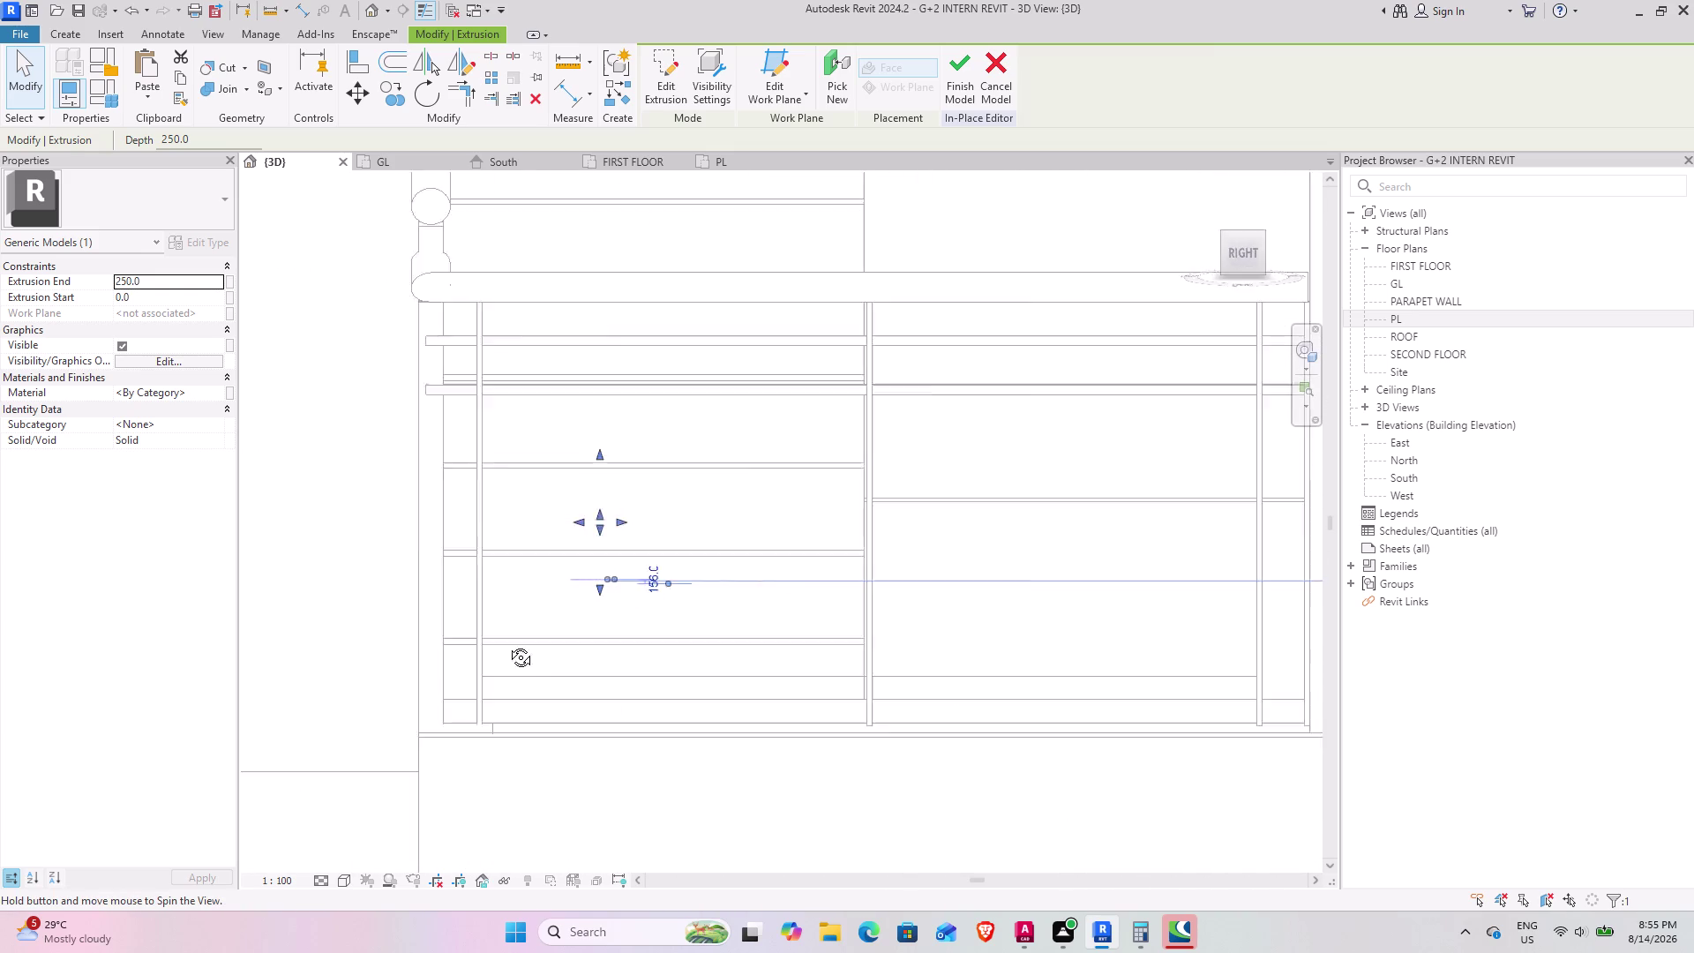
middle_drag(481, 650, 555, 755)
scroll(up, 3)
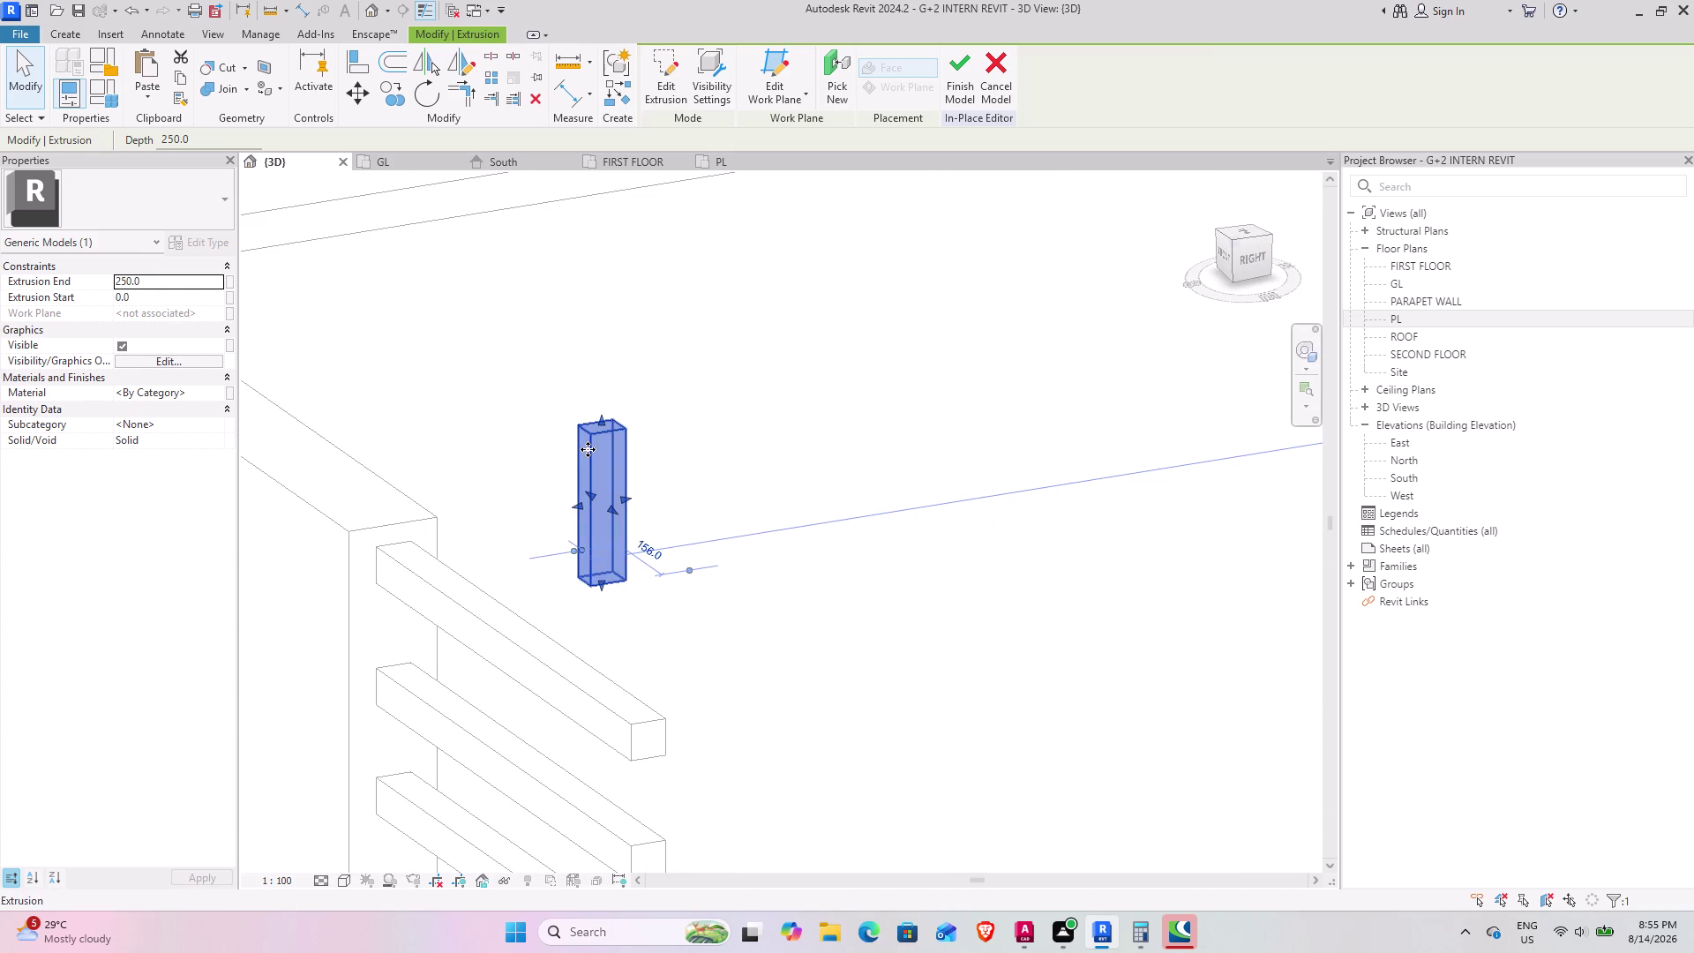
click(364, 95)
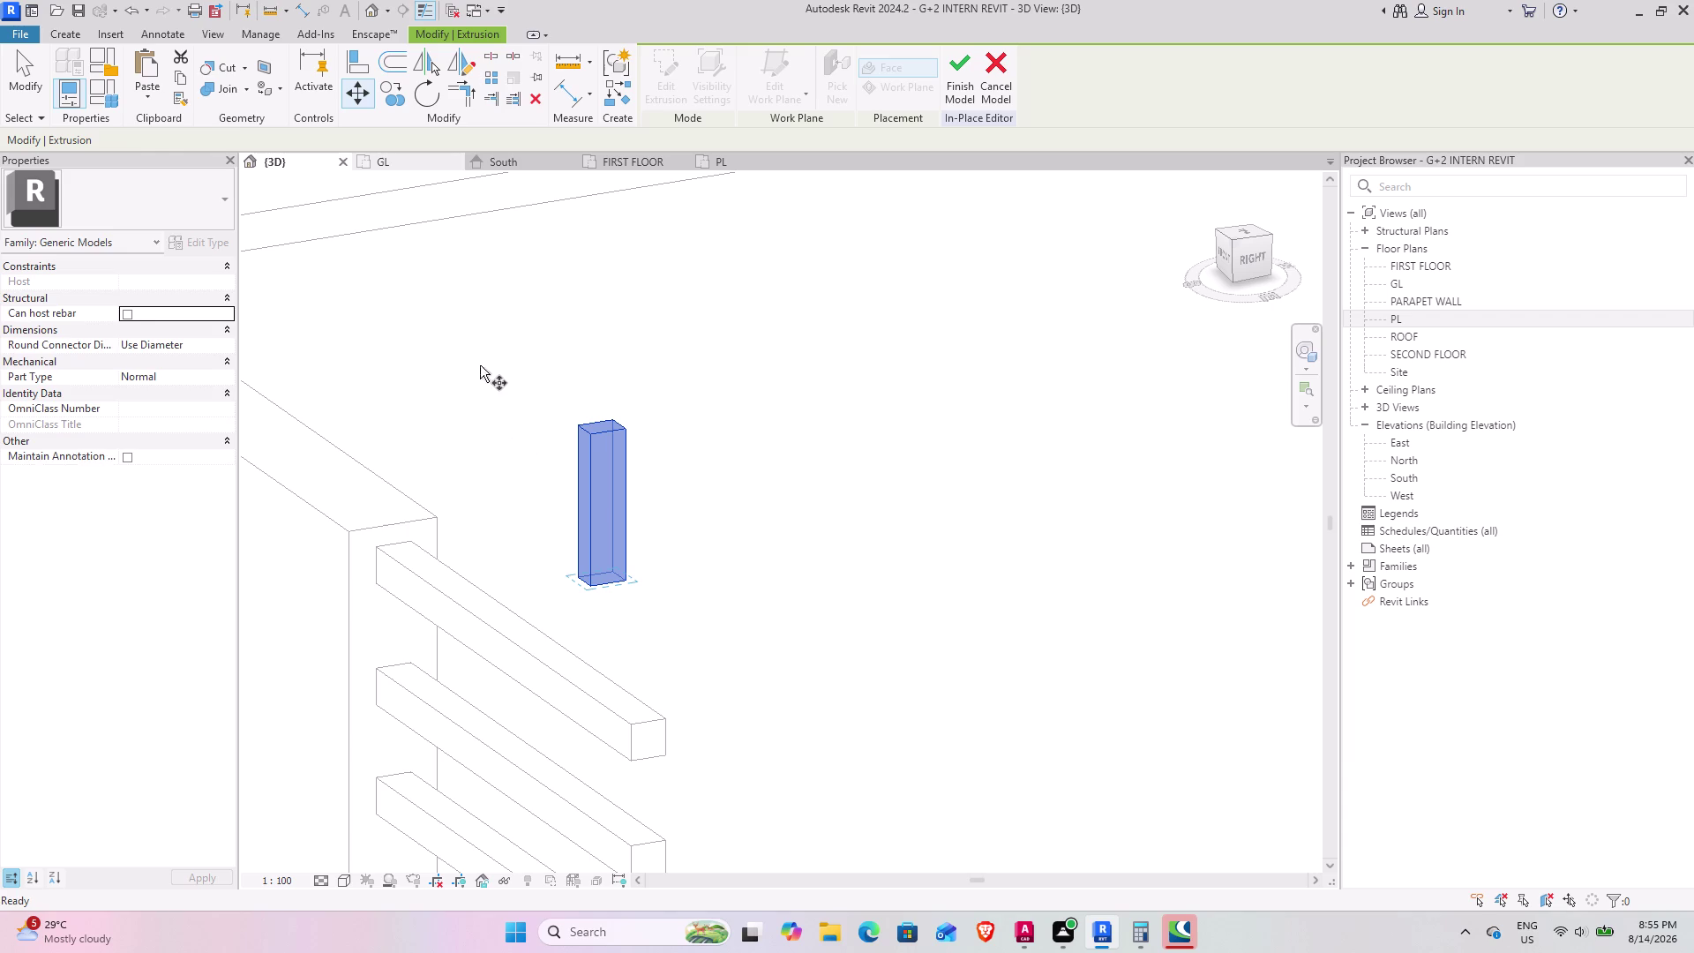
click(1008, 85)
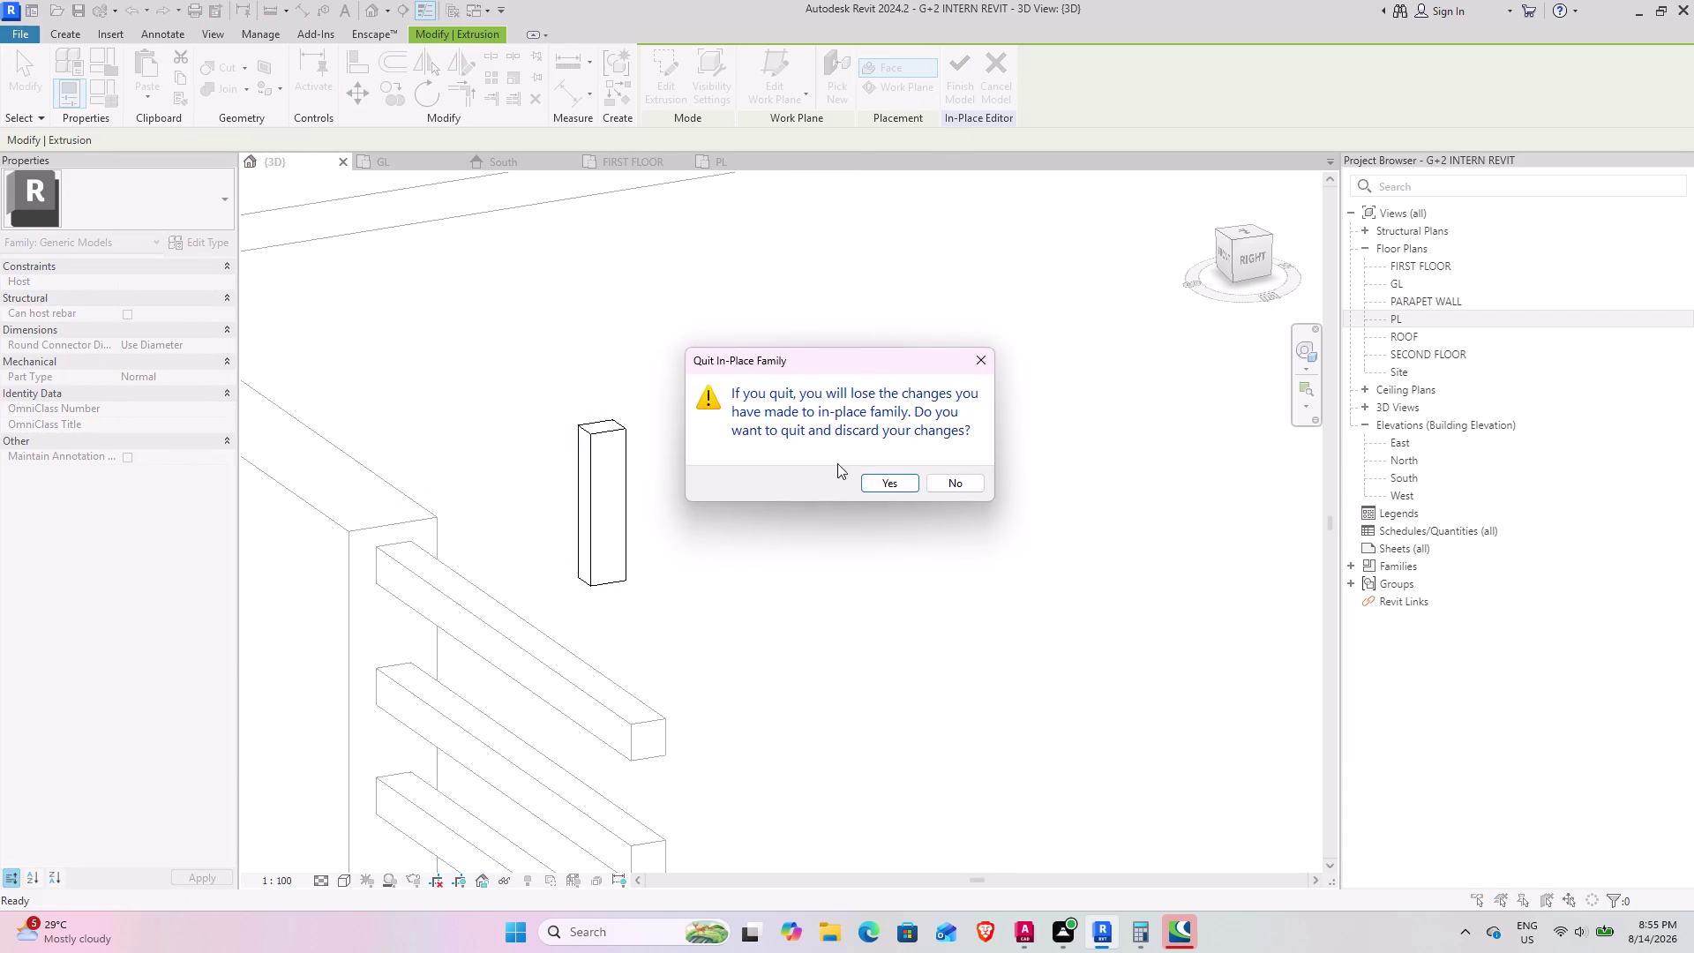
Confirm discarding the vertical bar's in-place model and return to the Architecture tab.
click(900, 486)
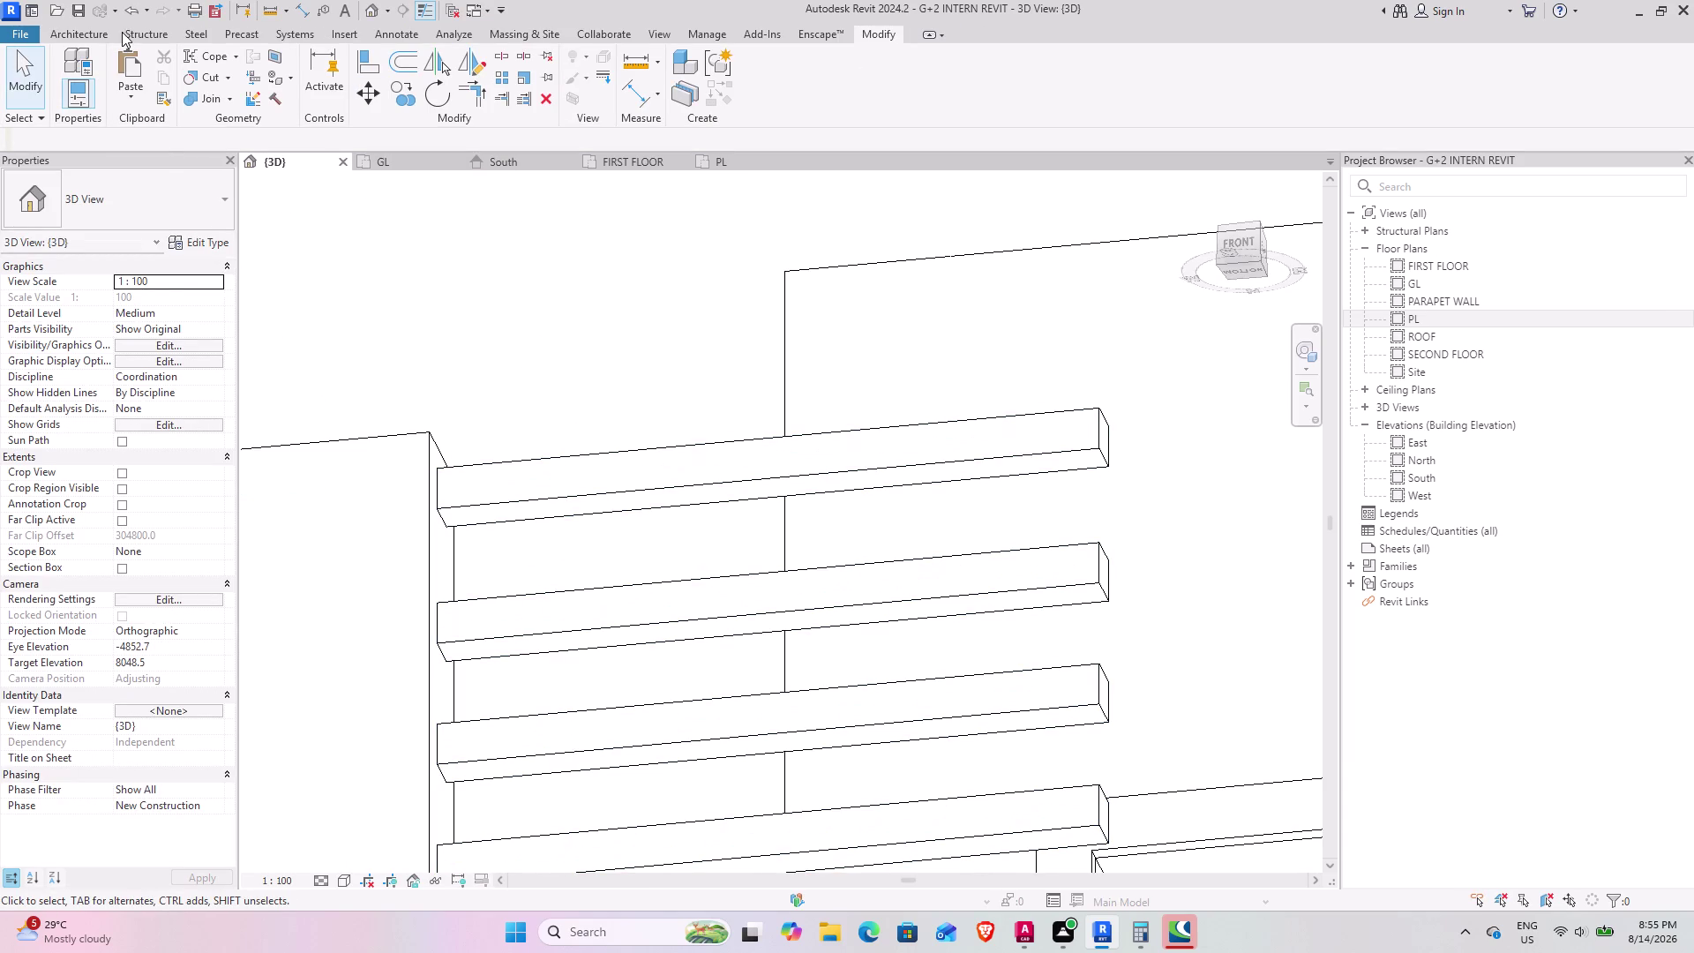
click(75, 35)
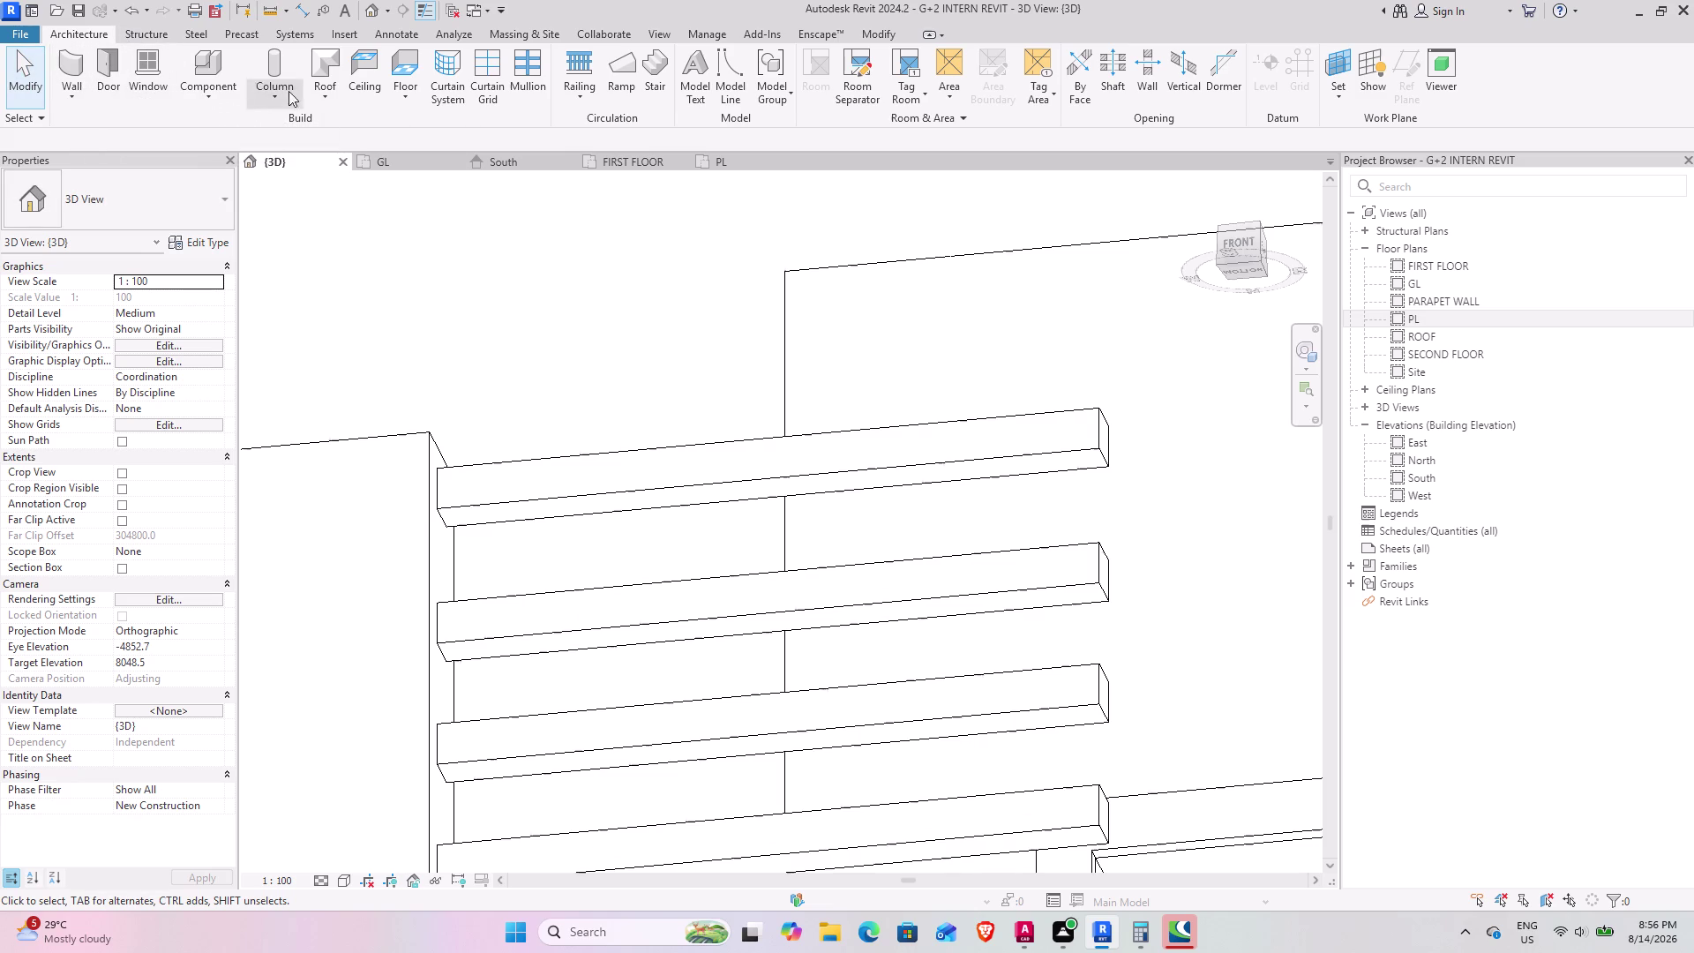
Create a new in-place Generic Models element, keeping the default name Generic Models 2.
click(231, 96)
click(237, 161)
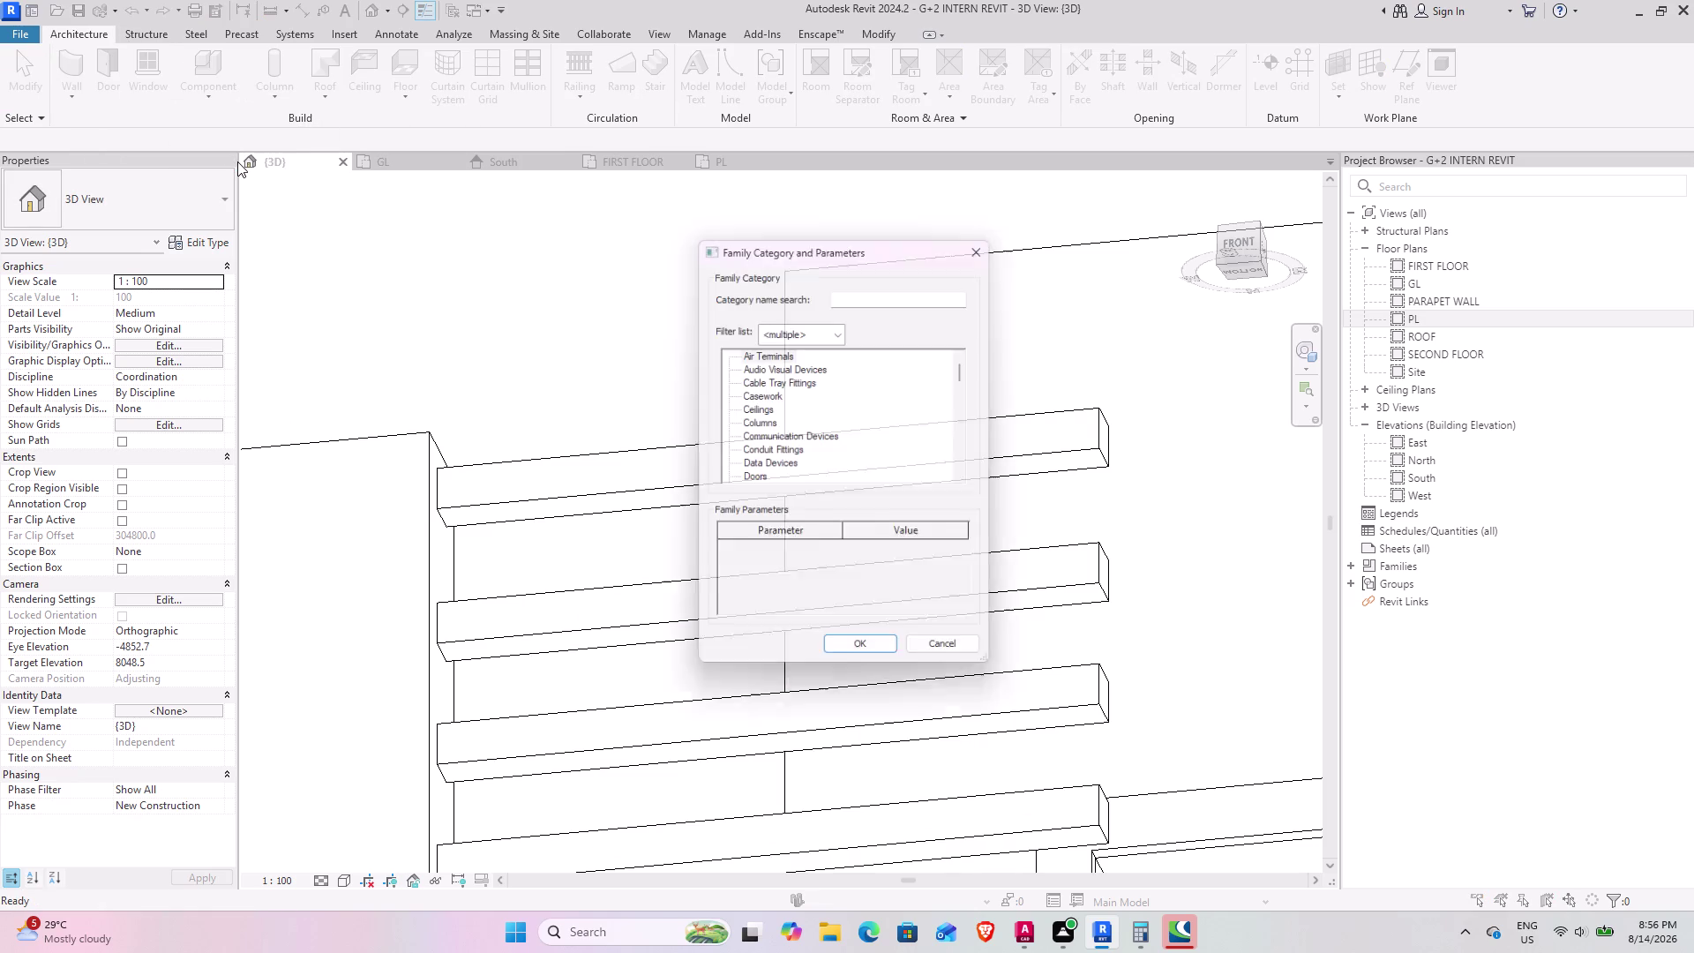
key(g)
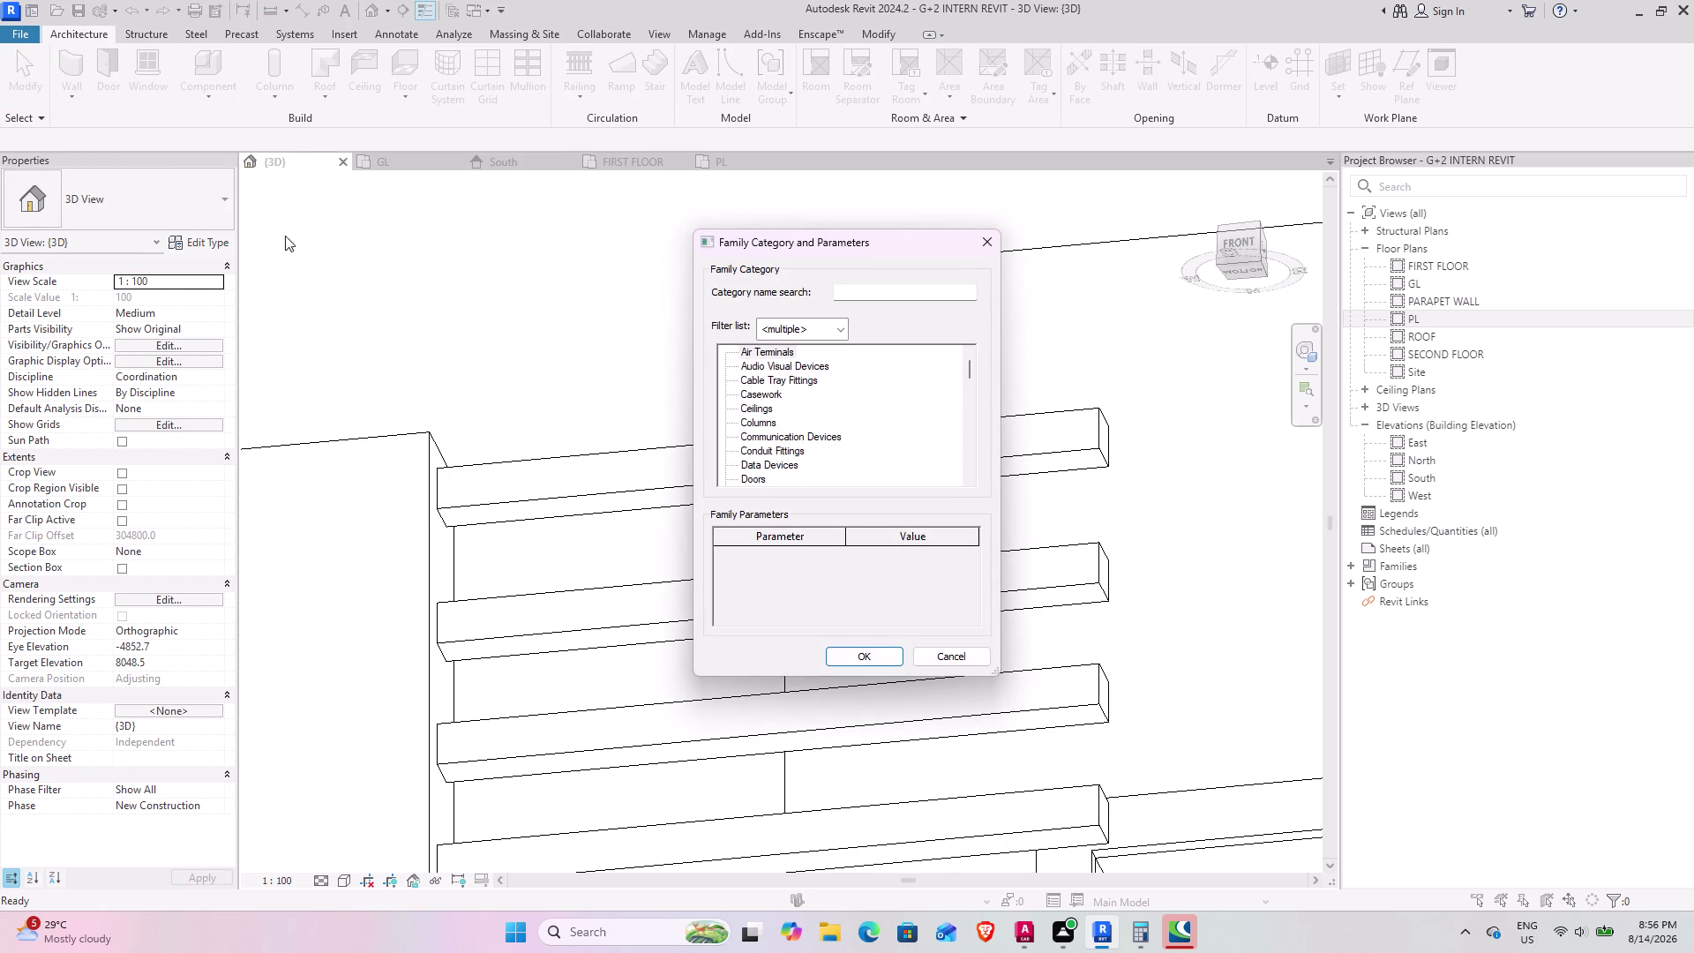
click(752, 400)
key(g)
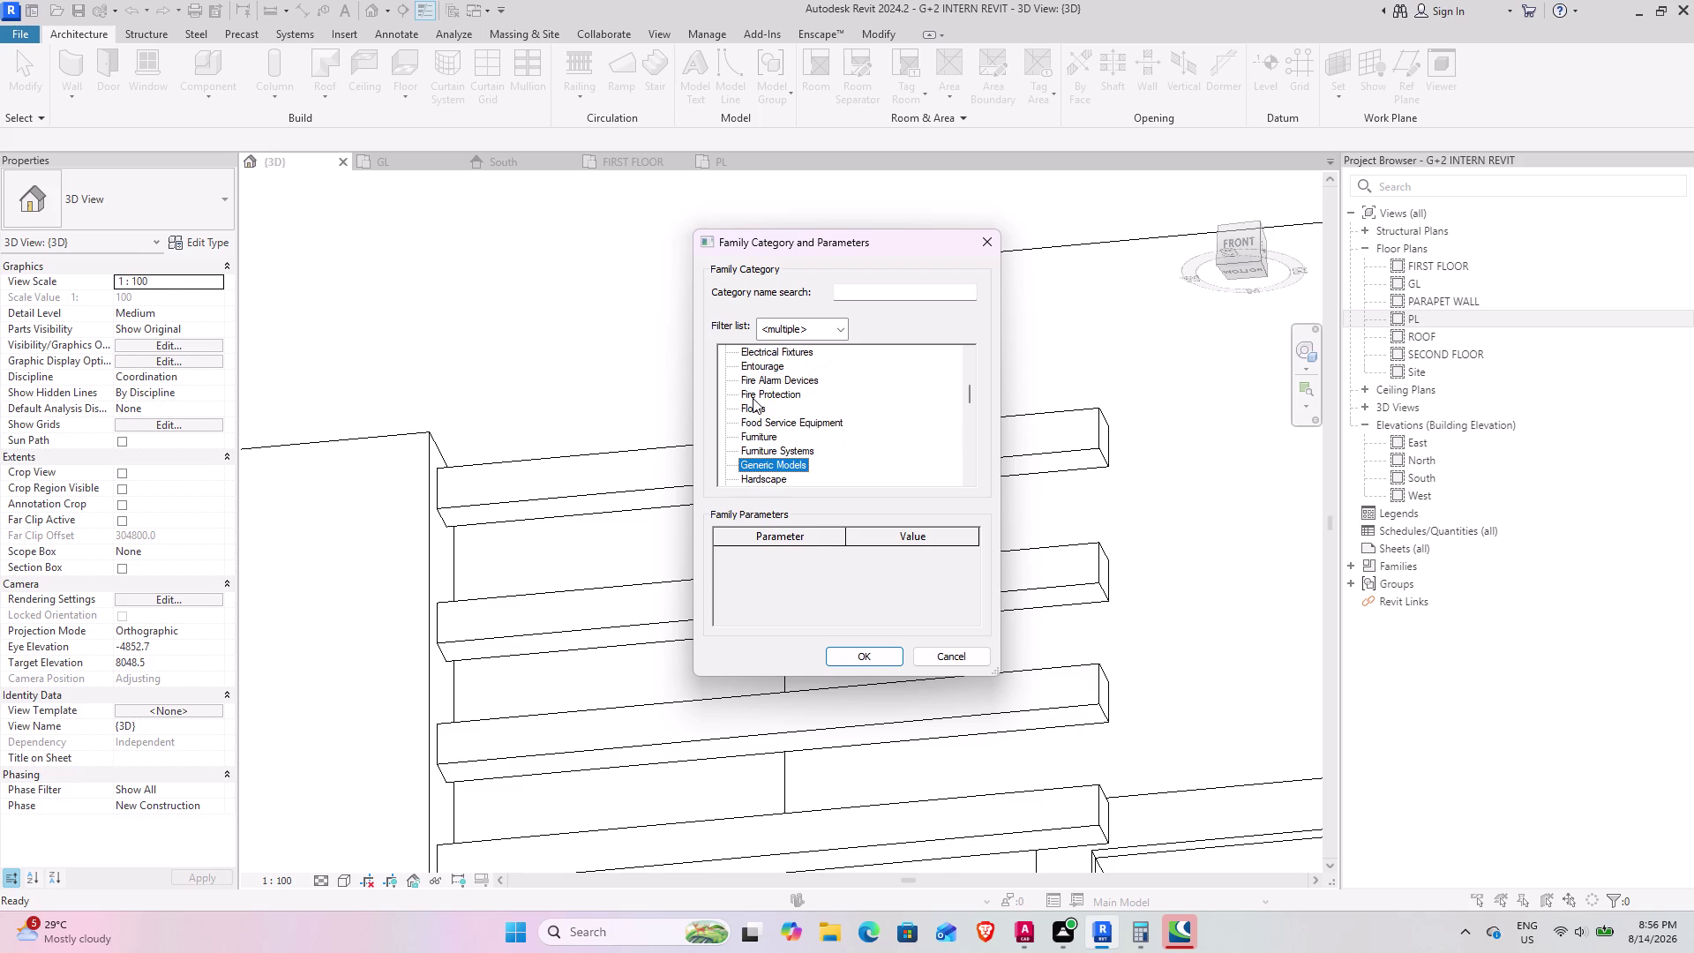
double_click(864, 645)
click(862, 660)
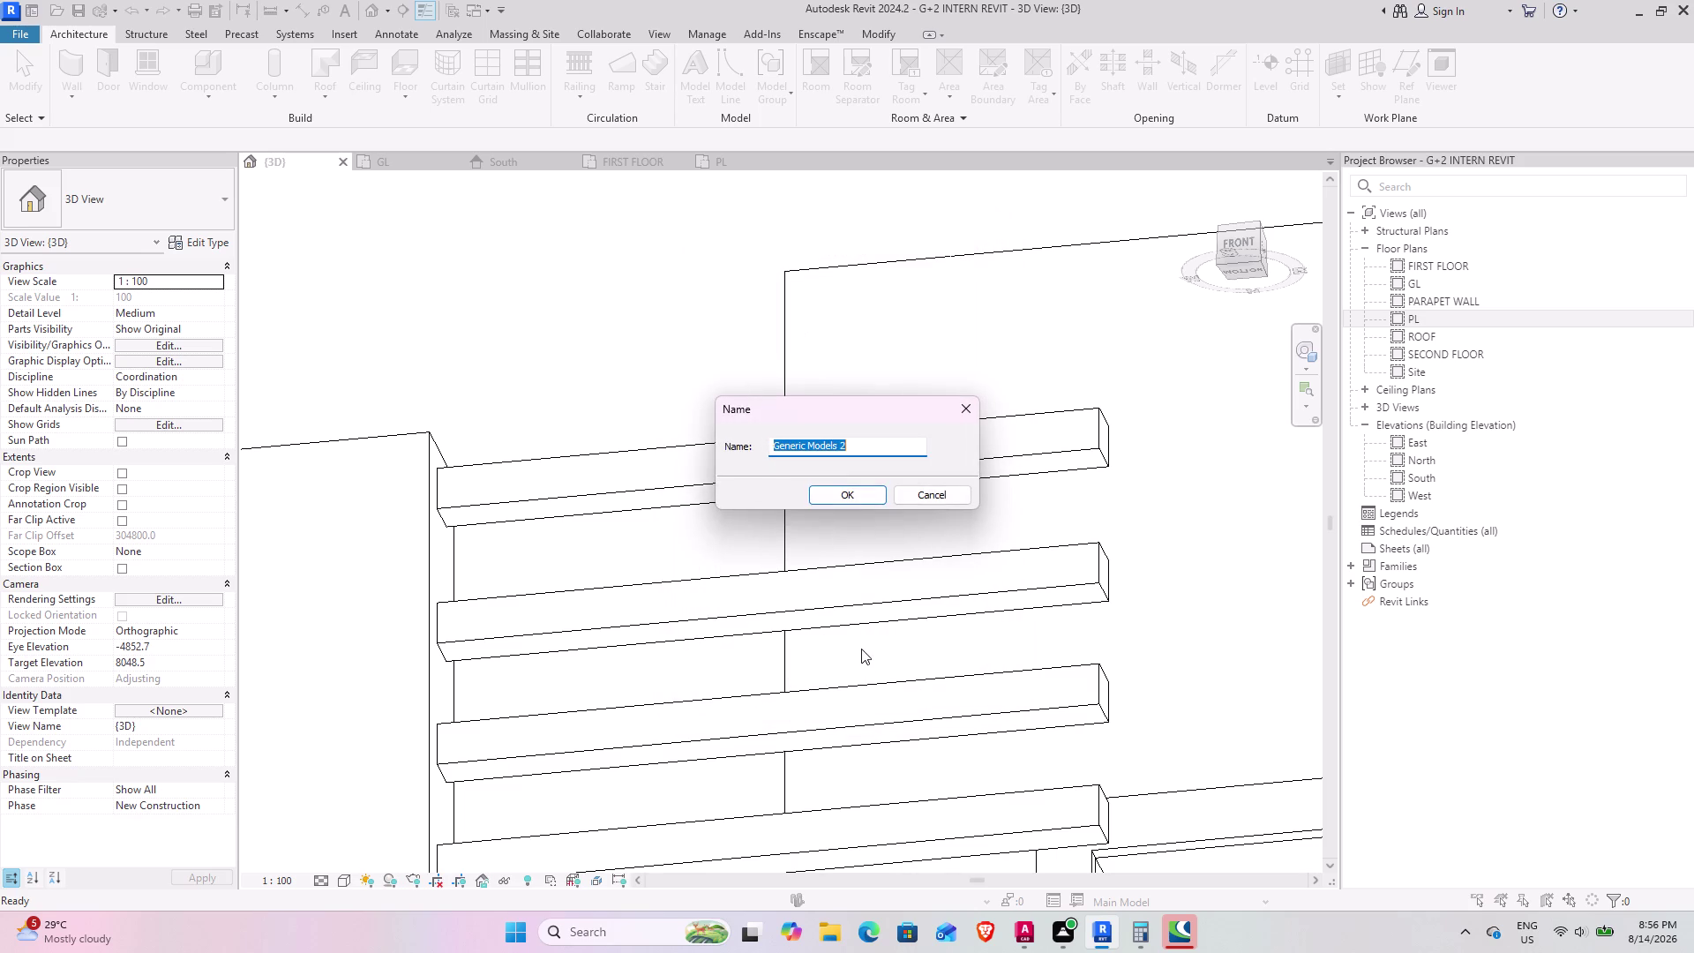
click(851, 484)
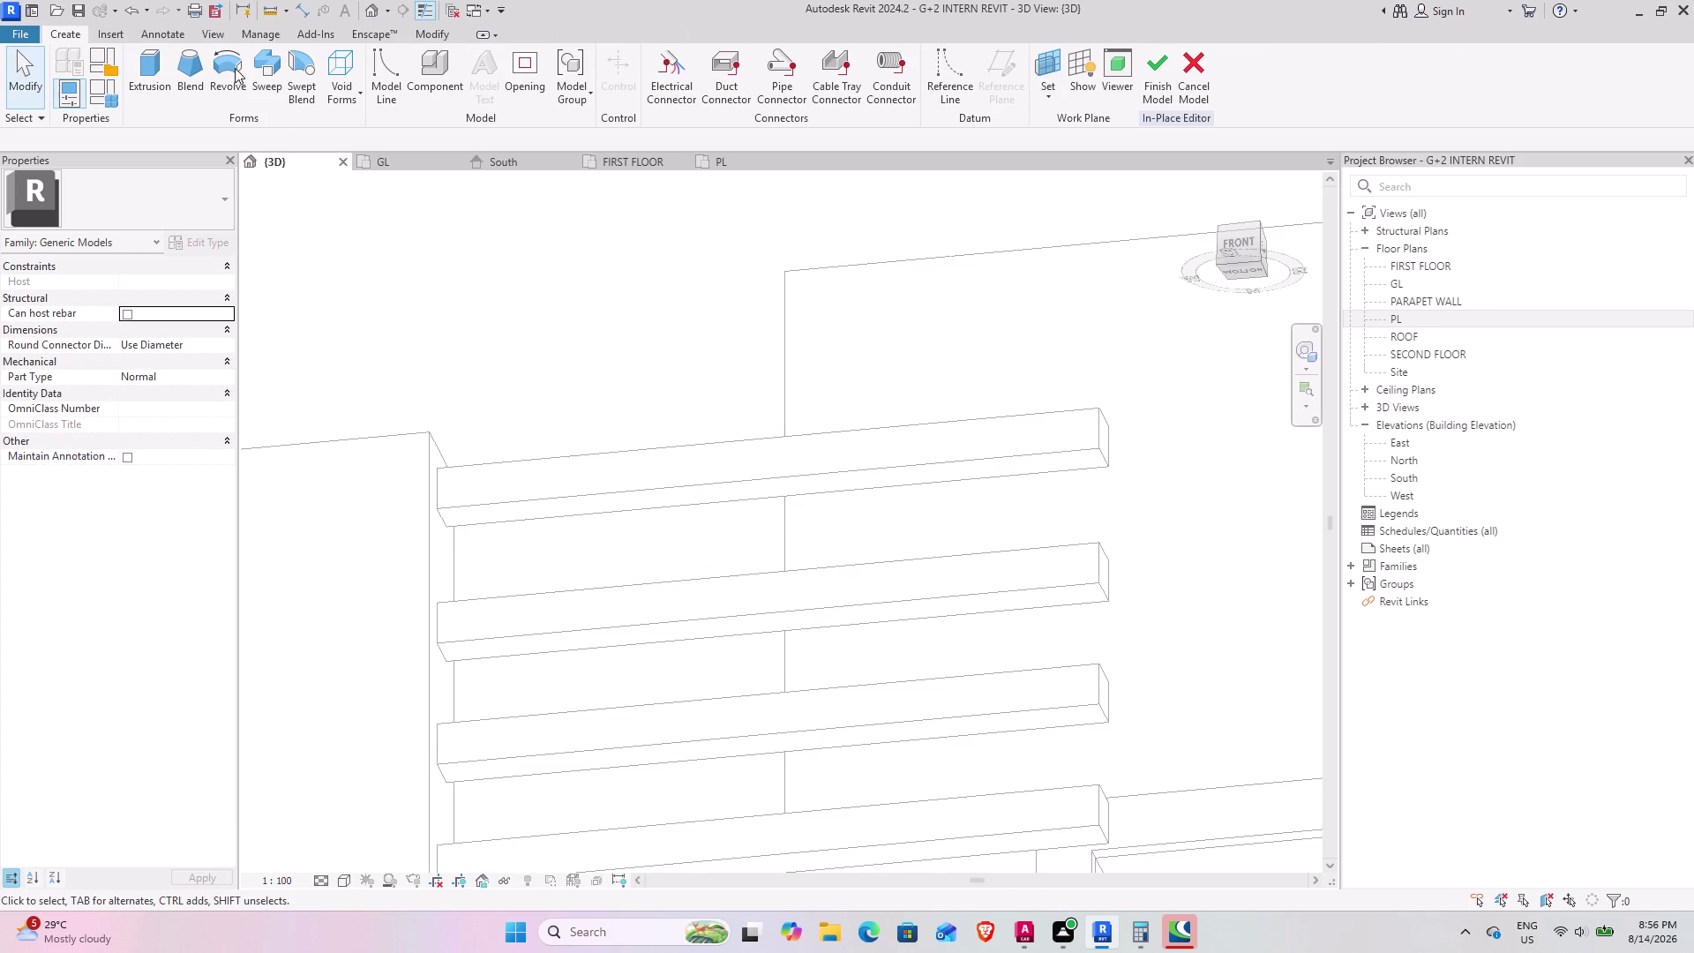
Sketch a small rectangular extrusion profile on the top rail's top face at its left end.
click(150, 67)
click(824, 96)
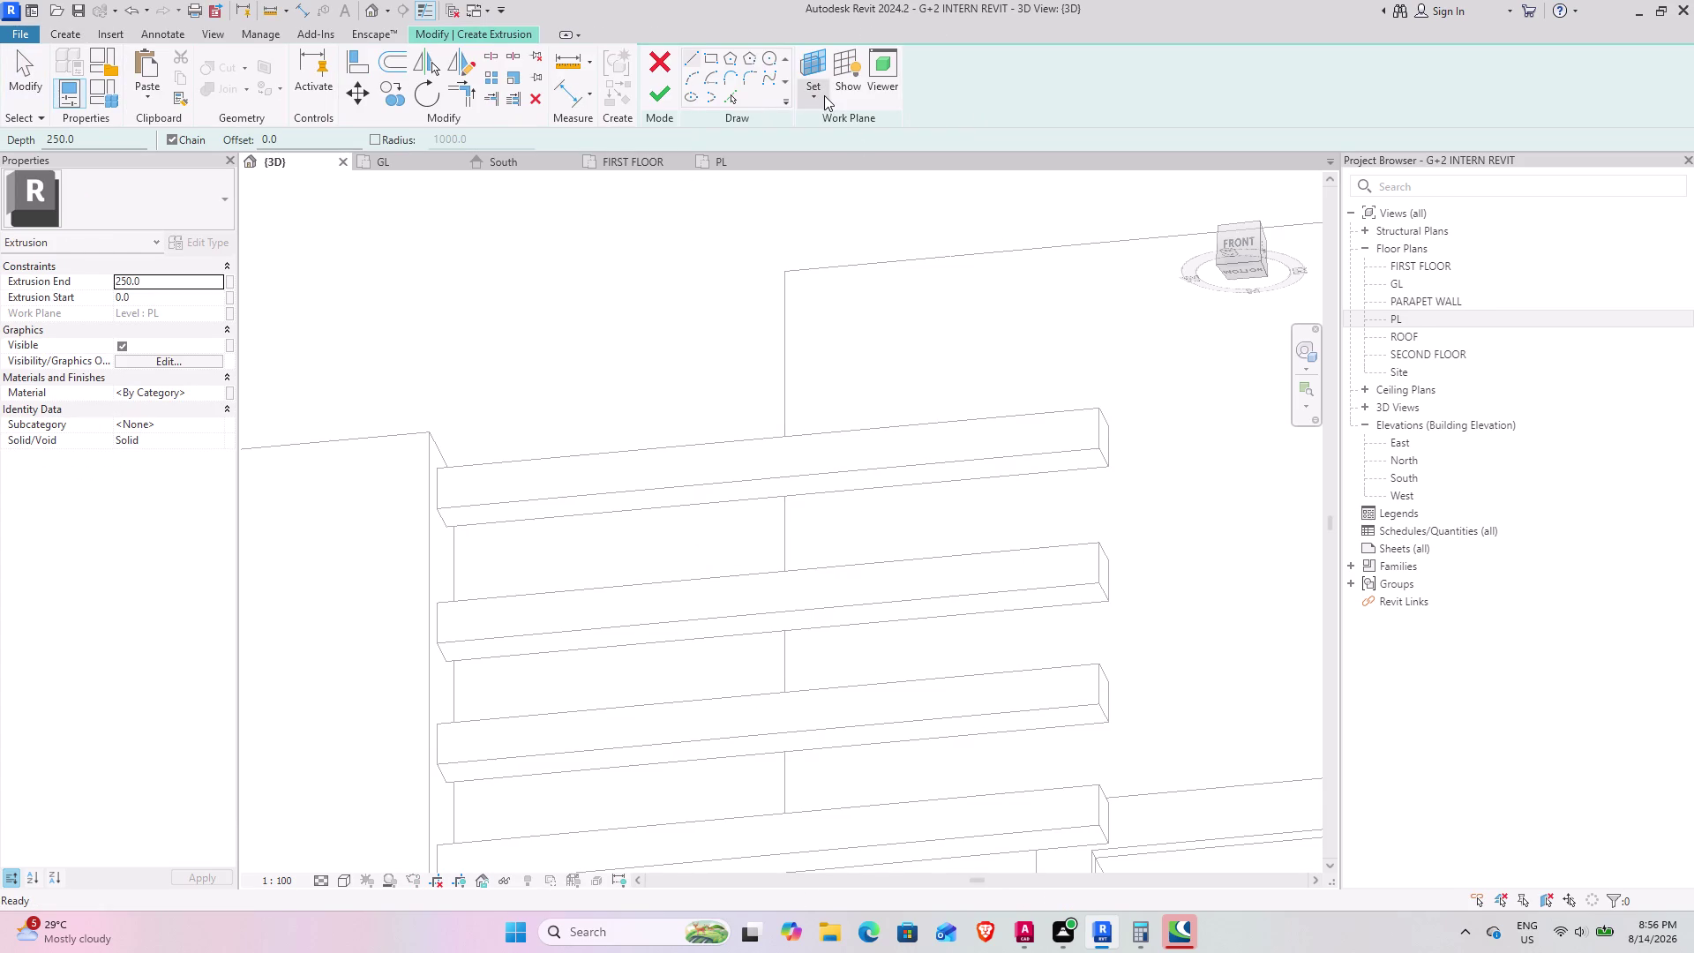
click(829, 166)
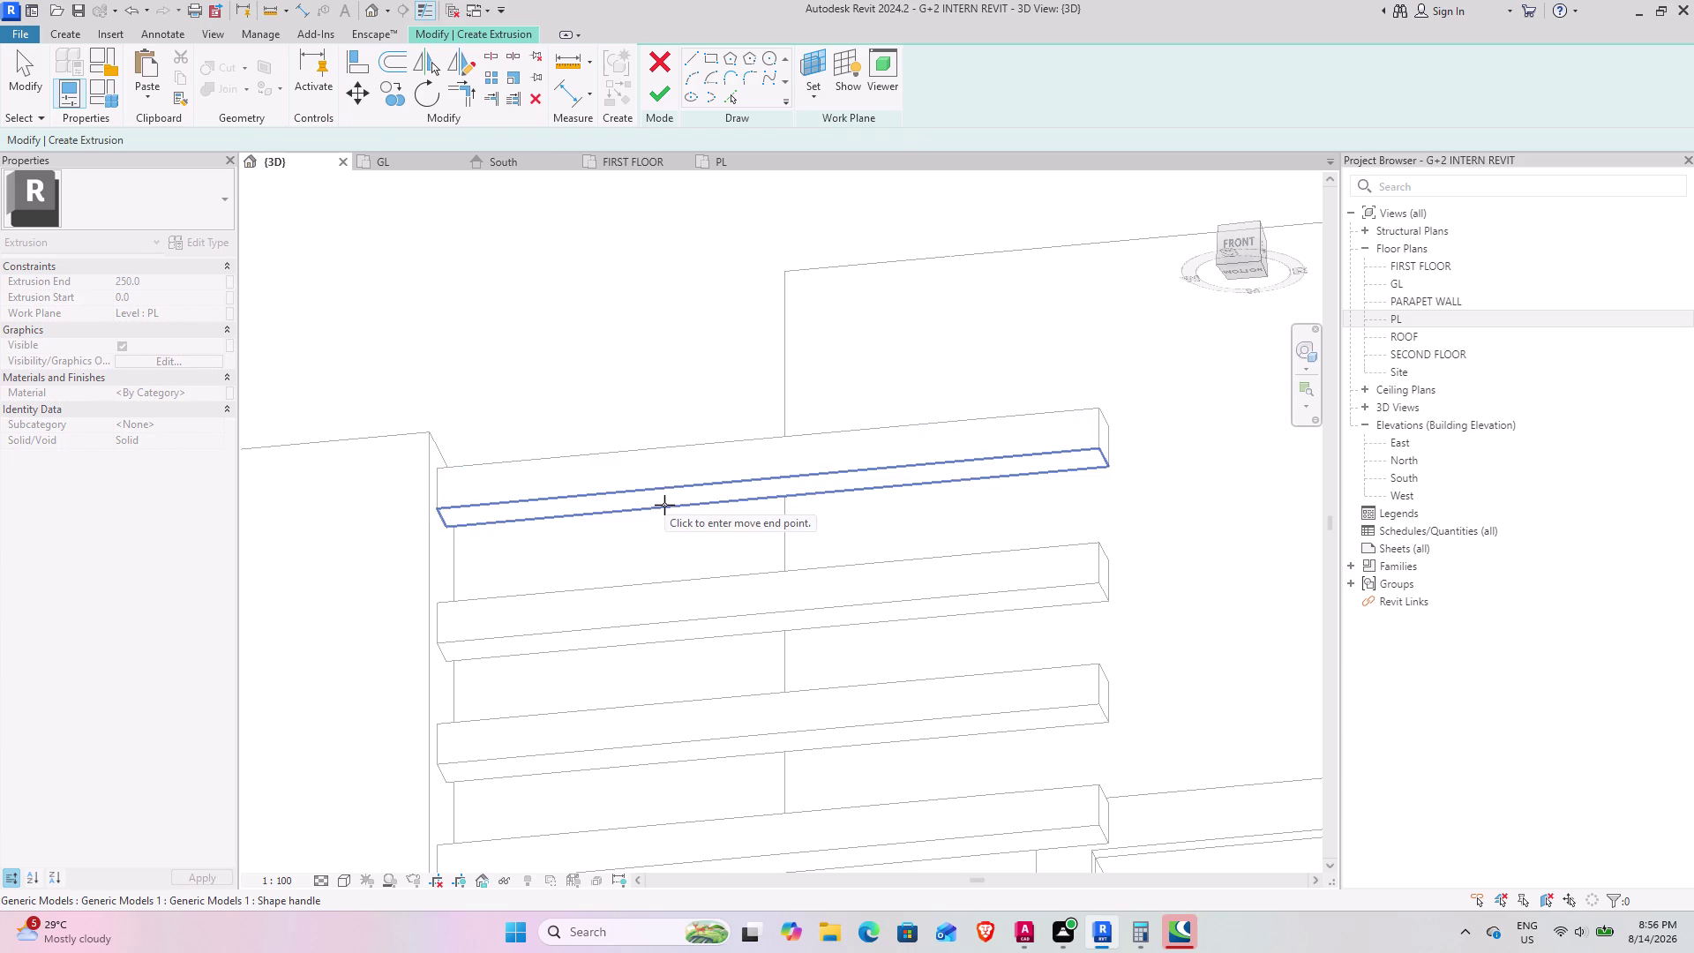
click(664, 504)
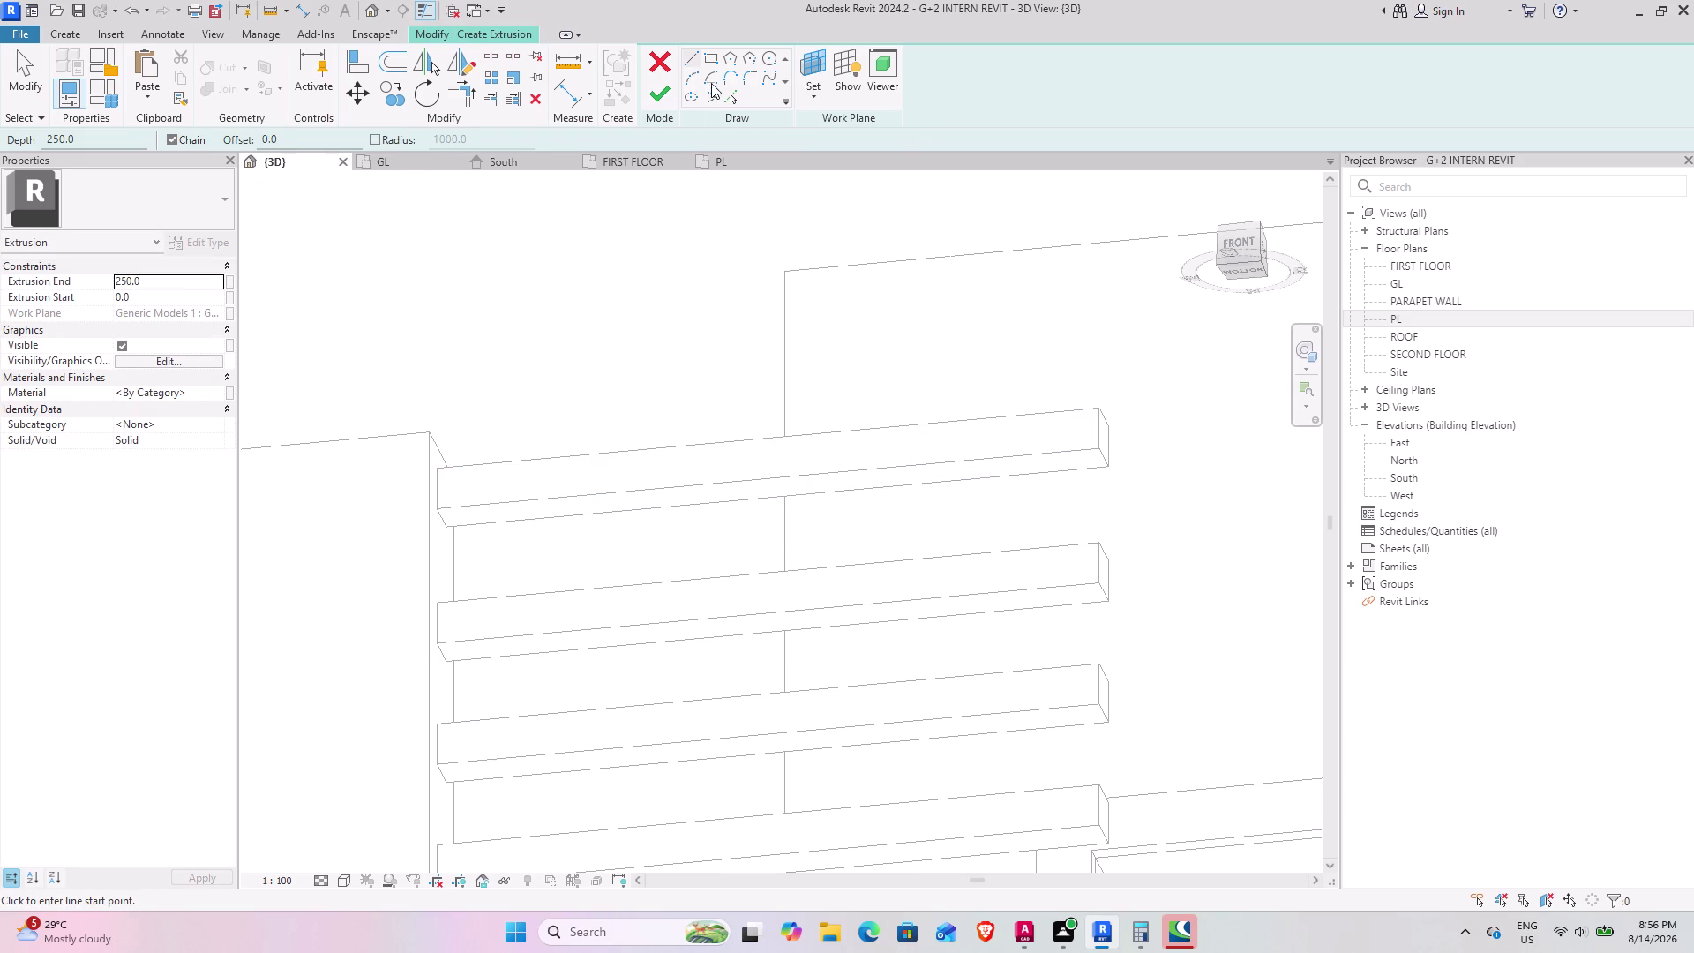
click(711, 64)
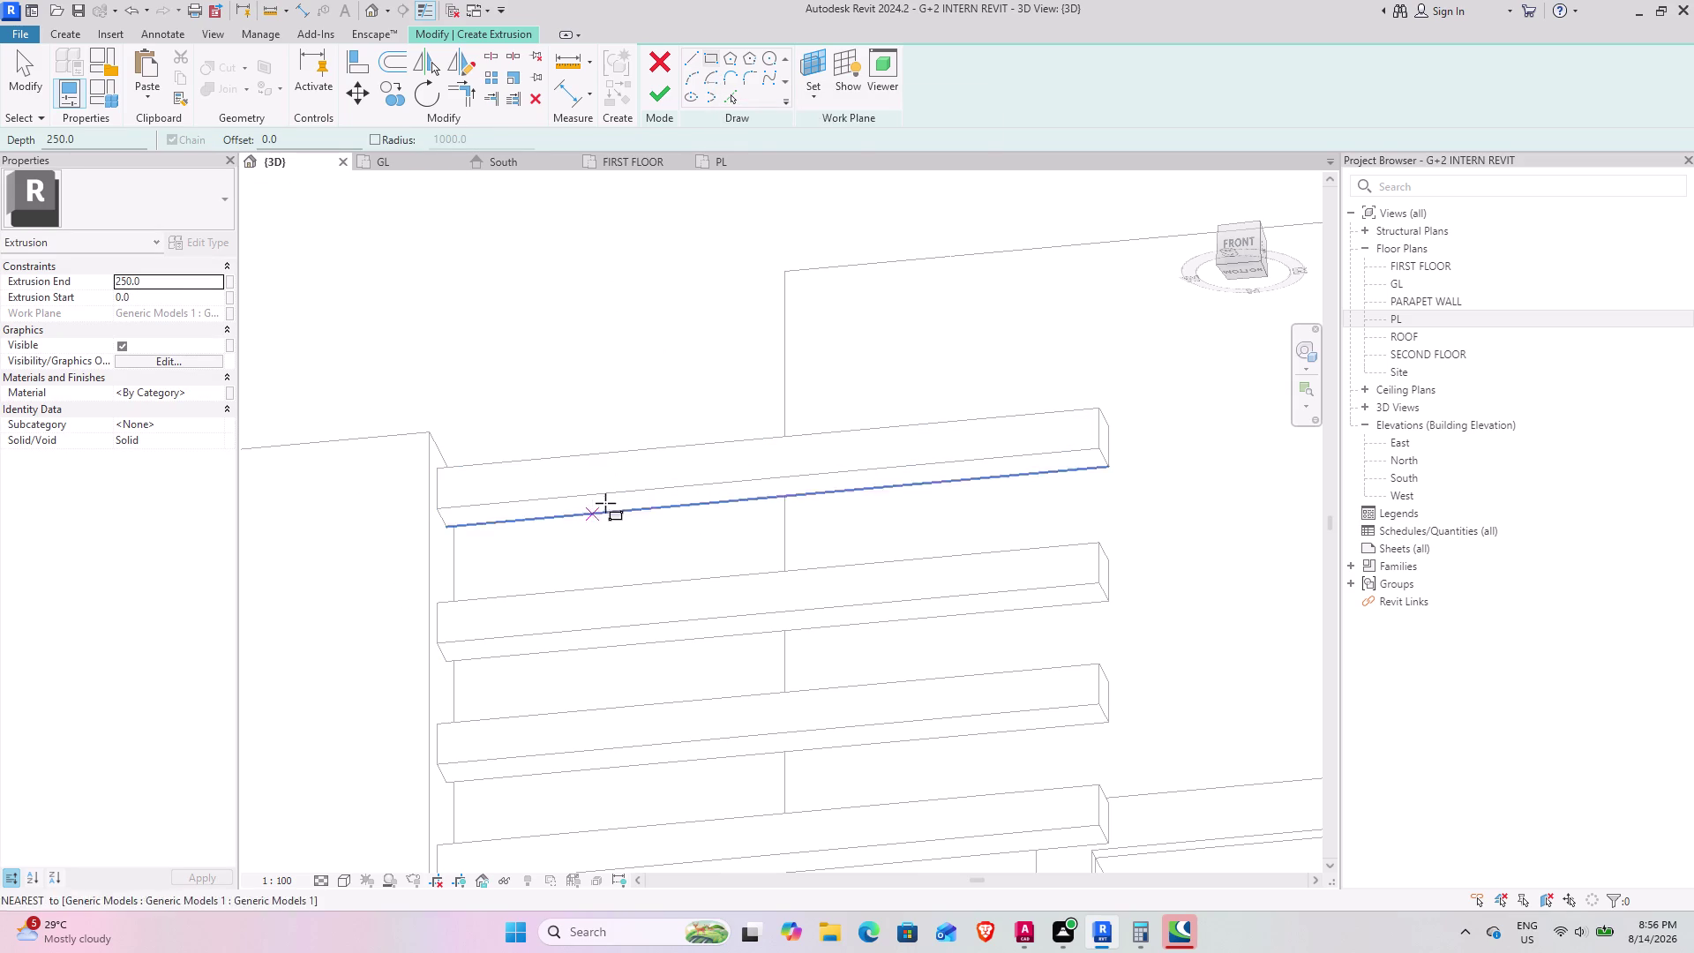
click(515, 504)
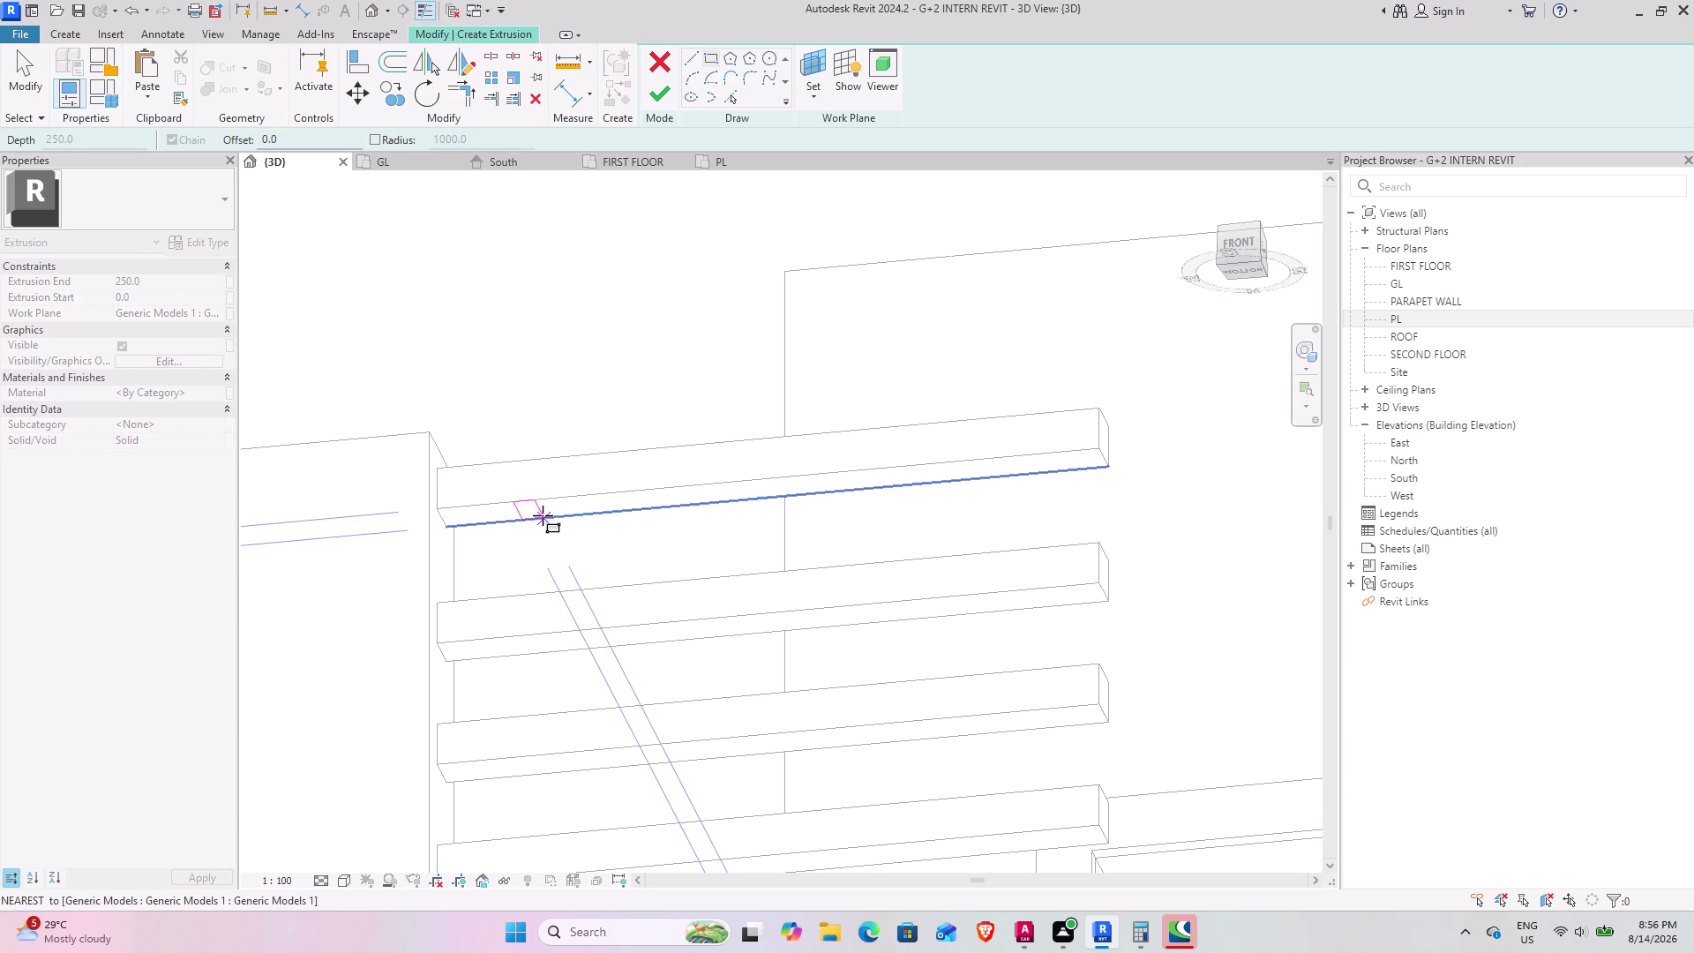
click(546, 517)
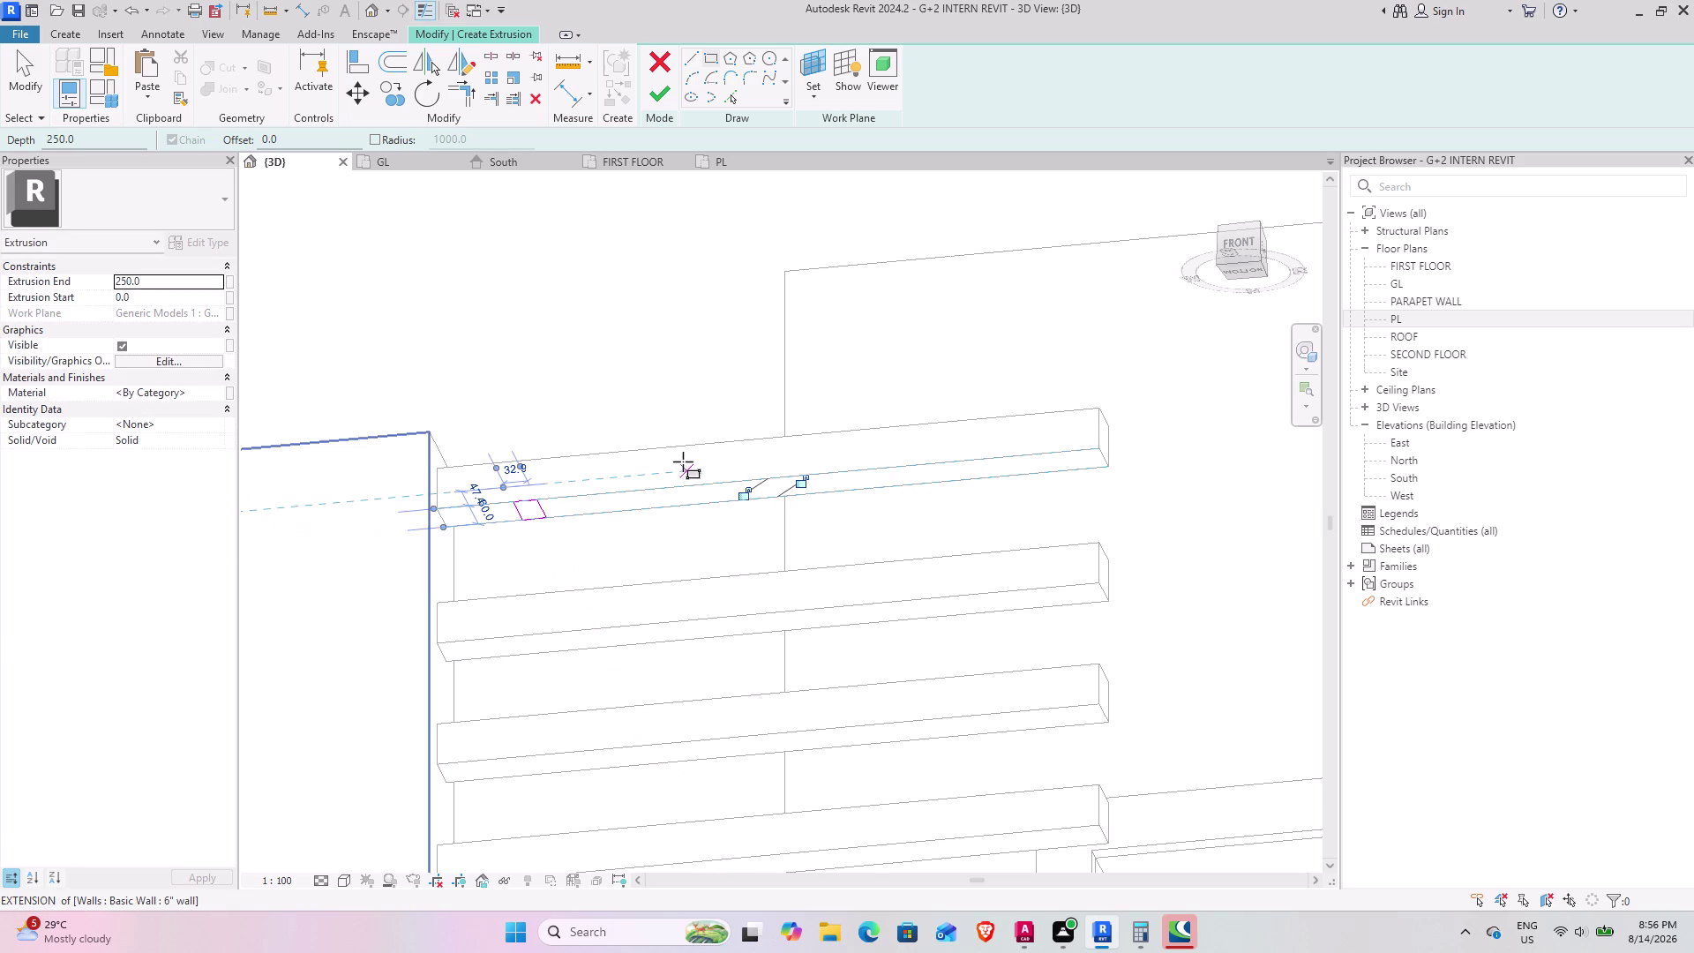
Finish the extrusion into a 250 mm-deep upright bar and orbit around it.
middle_drag(649, 451, 495, 651)
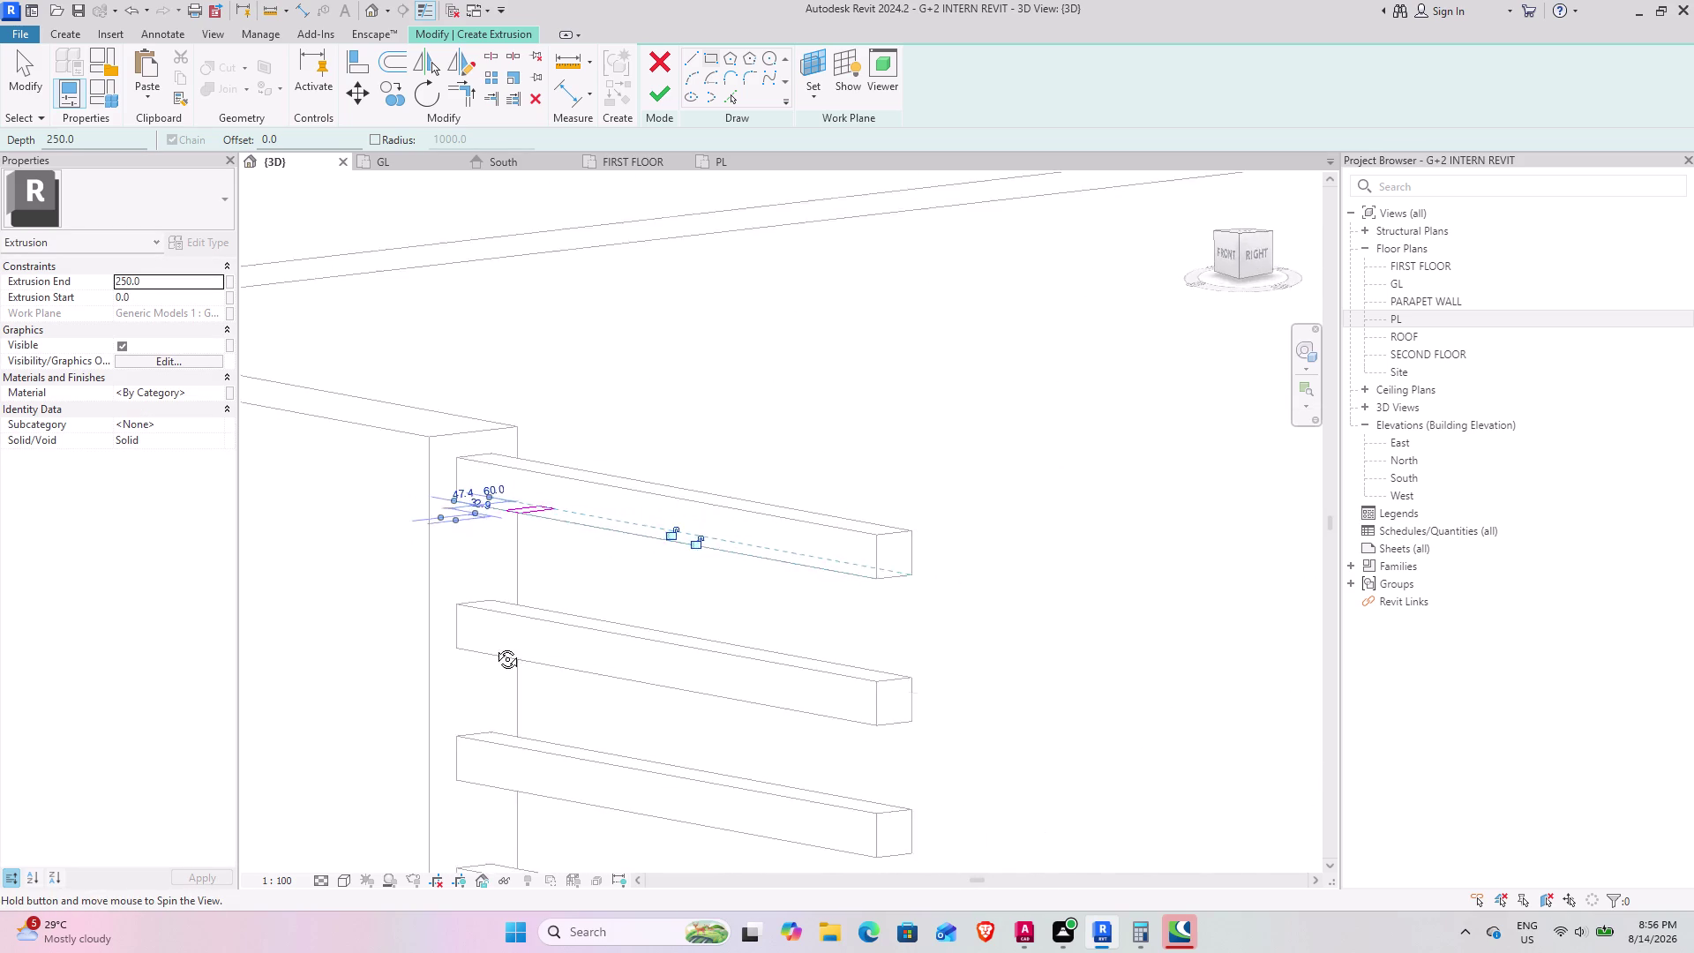
middle_drag(495, 650, 651, 481)
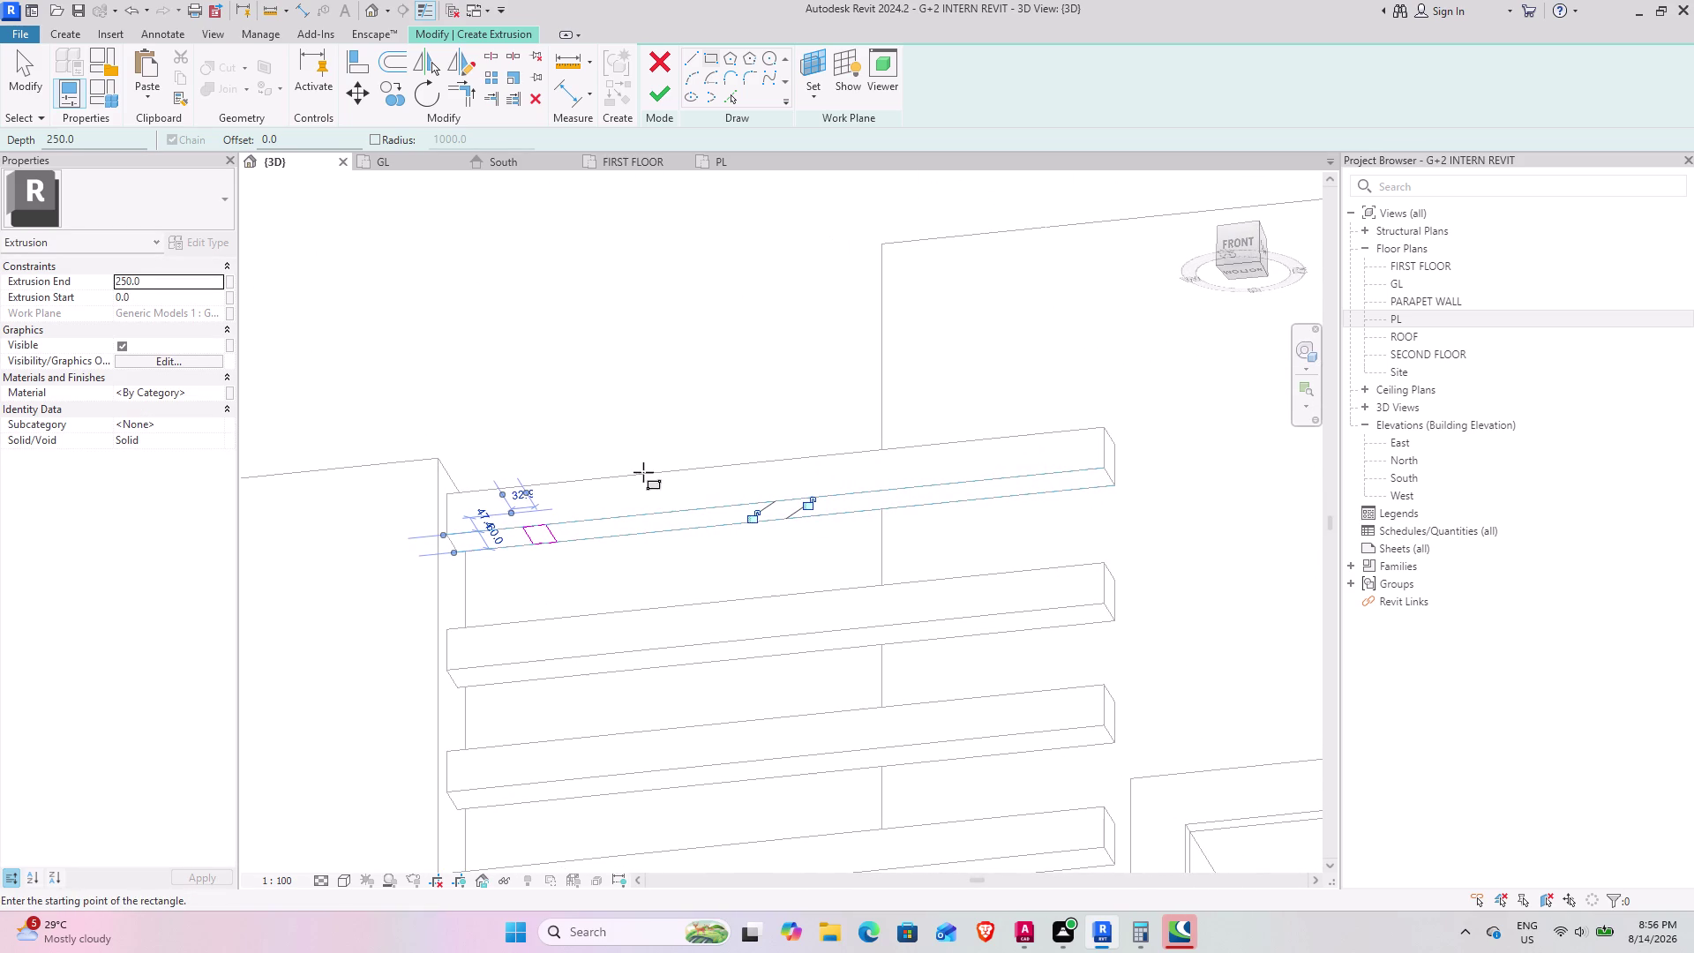
click(661, 100)
middle_drag(617, 362, 472, 627)
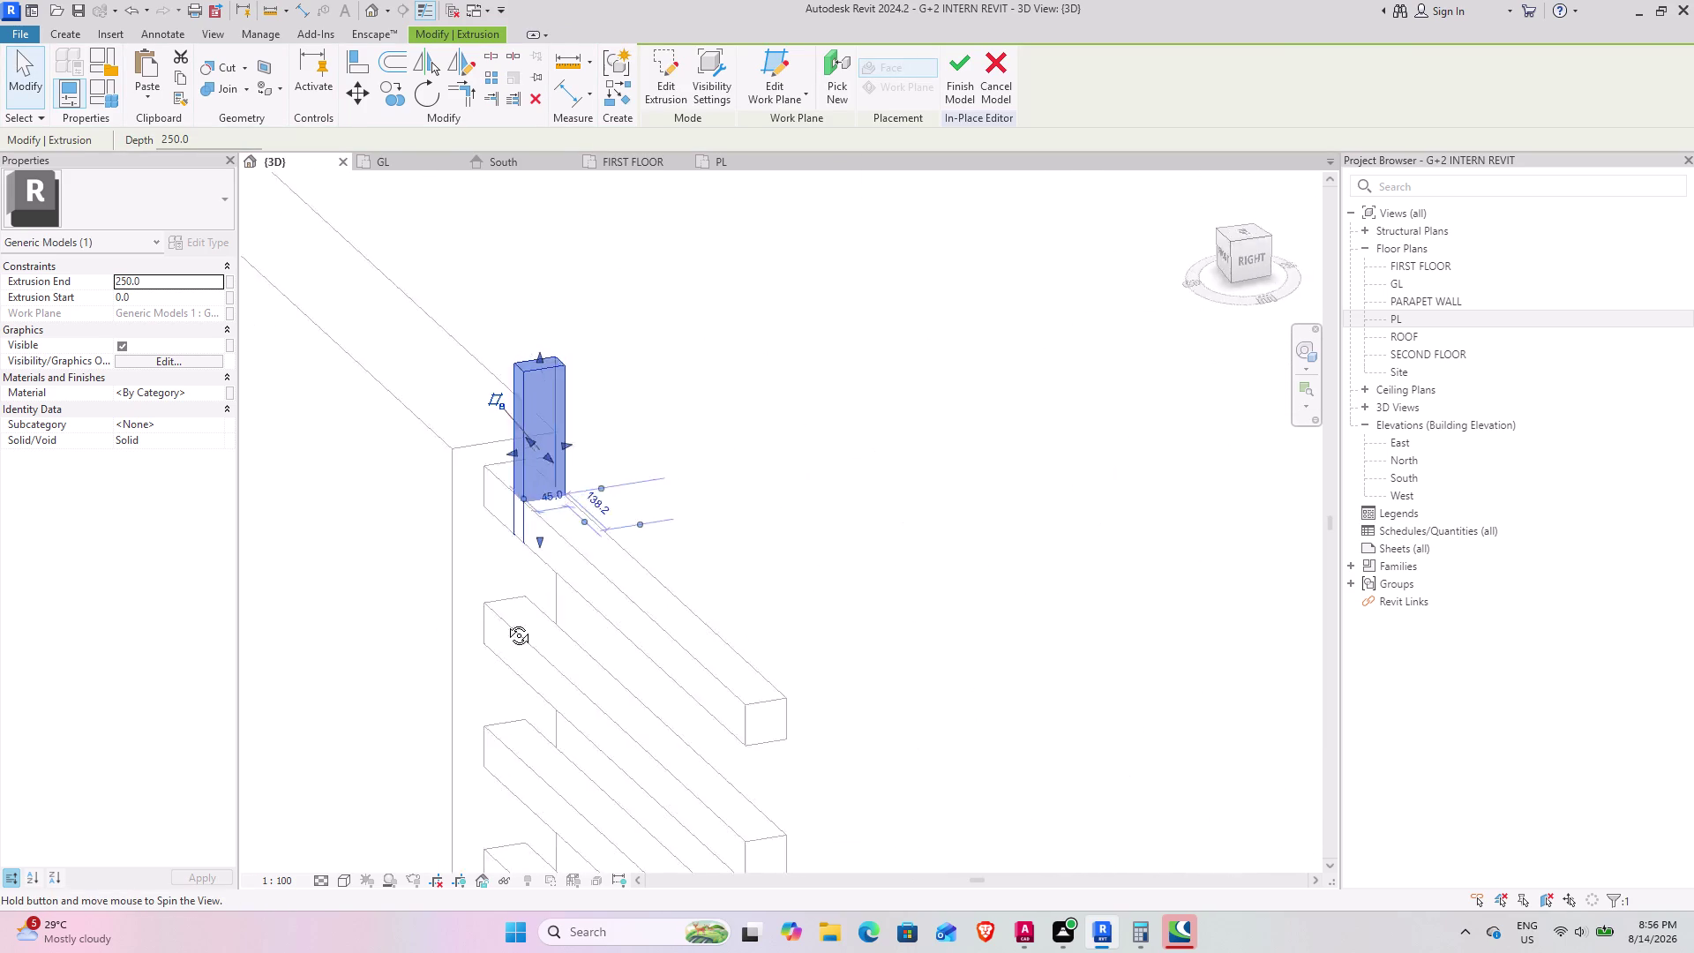
middle_drag(472, 627, 490, 560)
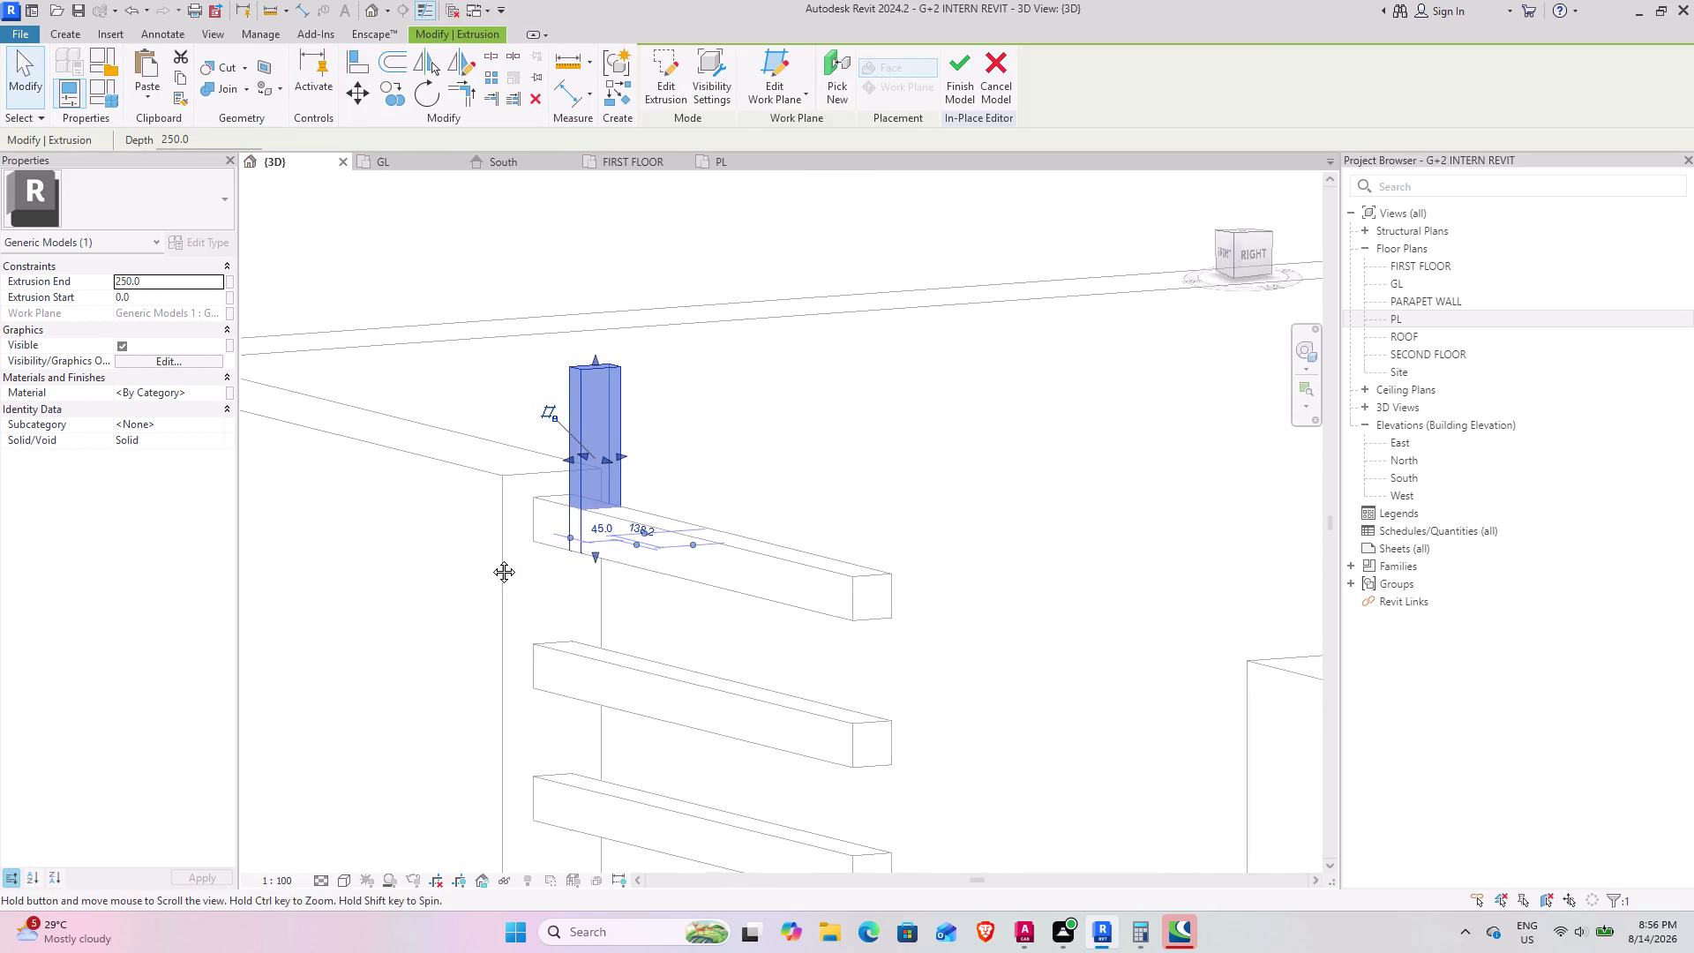
middle_drag(490, 559, 496, 547)
middle_drag(540, 548, 682, 314)
middle_drag(559, 485, 586, 494)
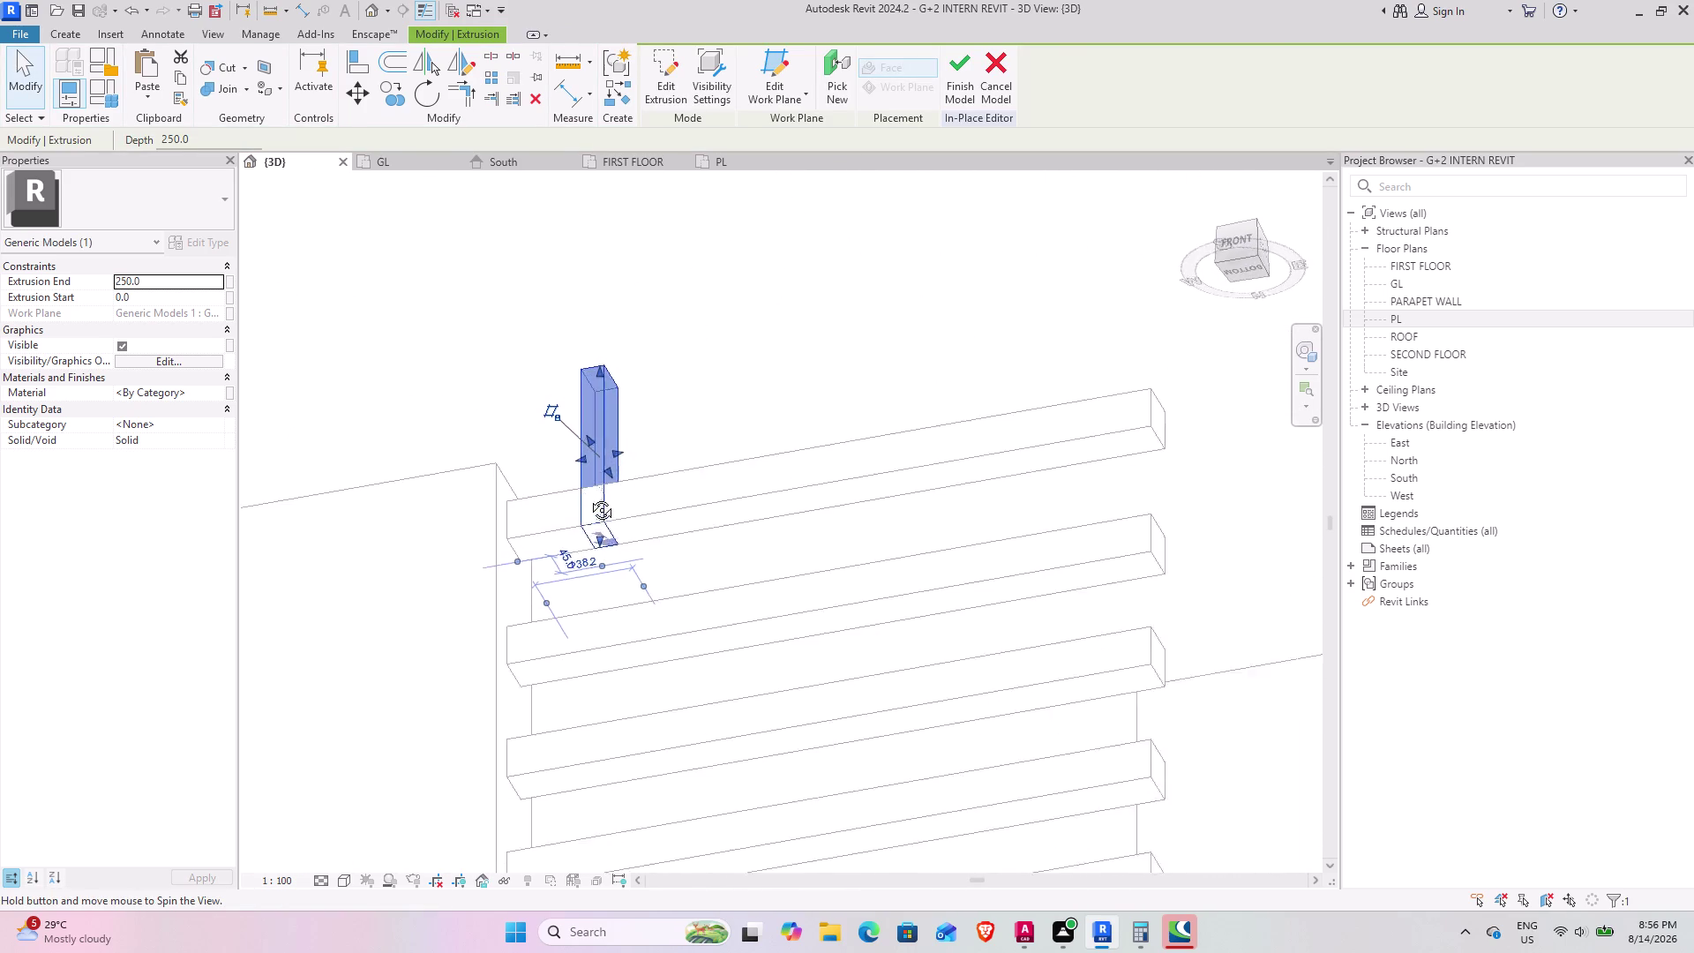
middle_drag(587, 494, 576, 626)
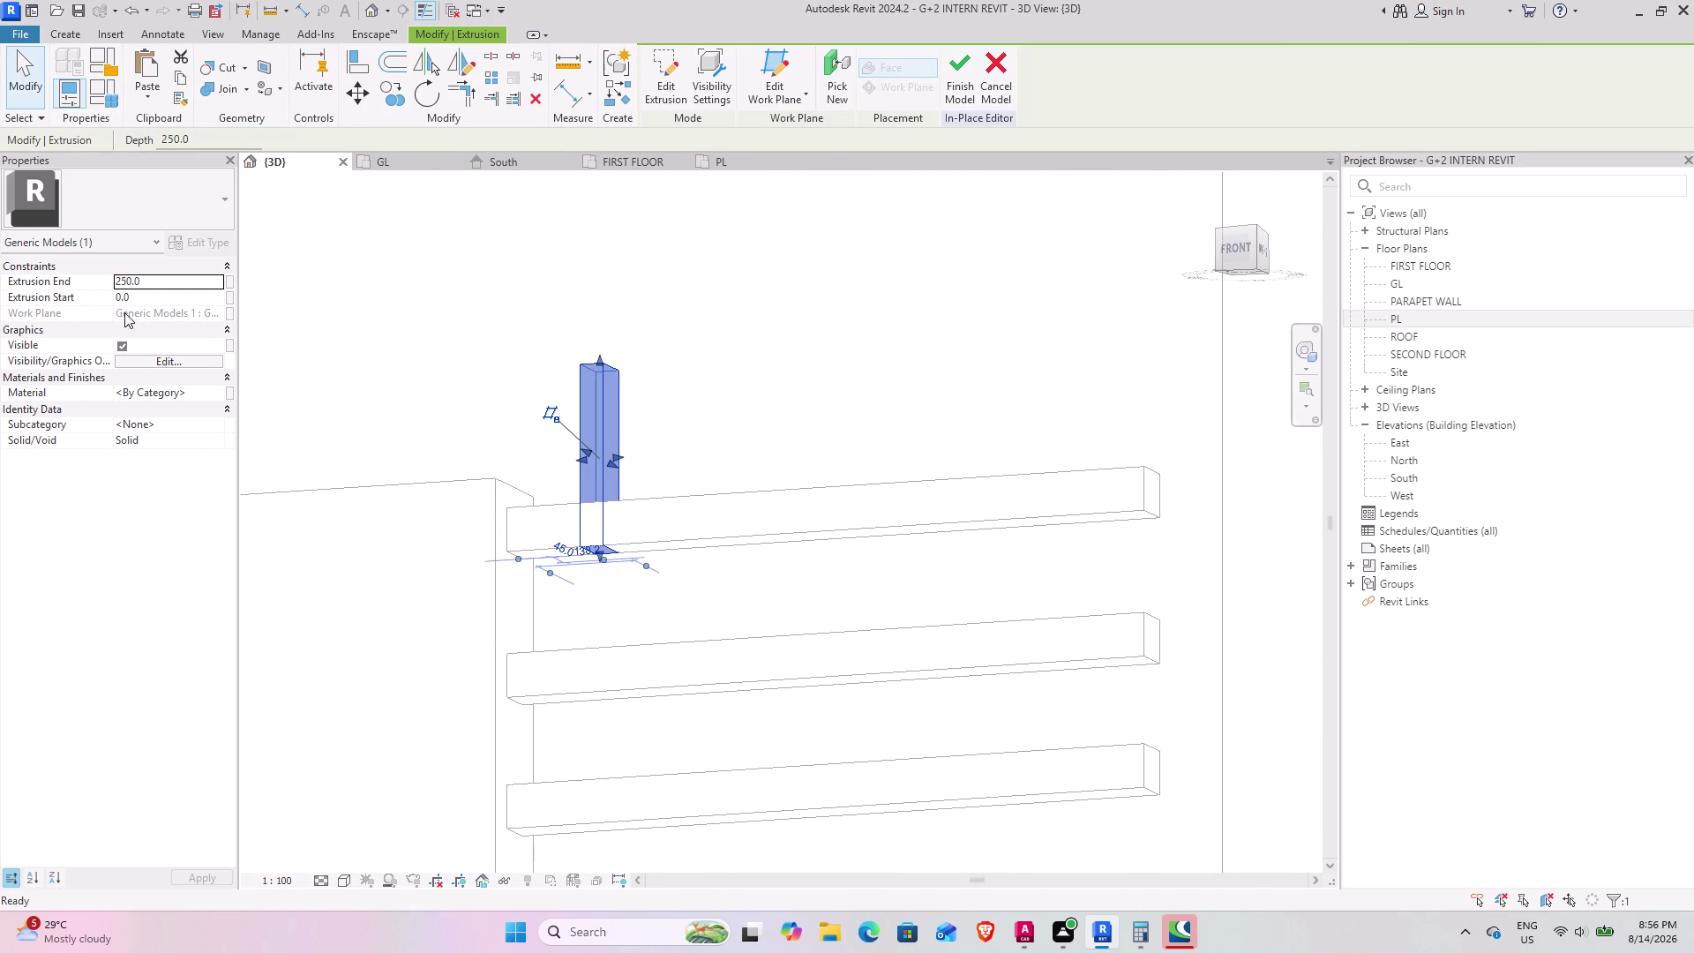
Try extrusion start values of 300 and 40000, then revert the oversized value.
click(154, 295)
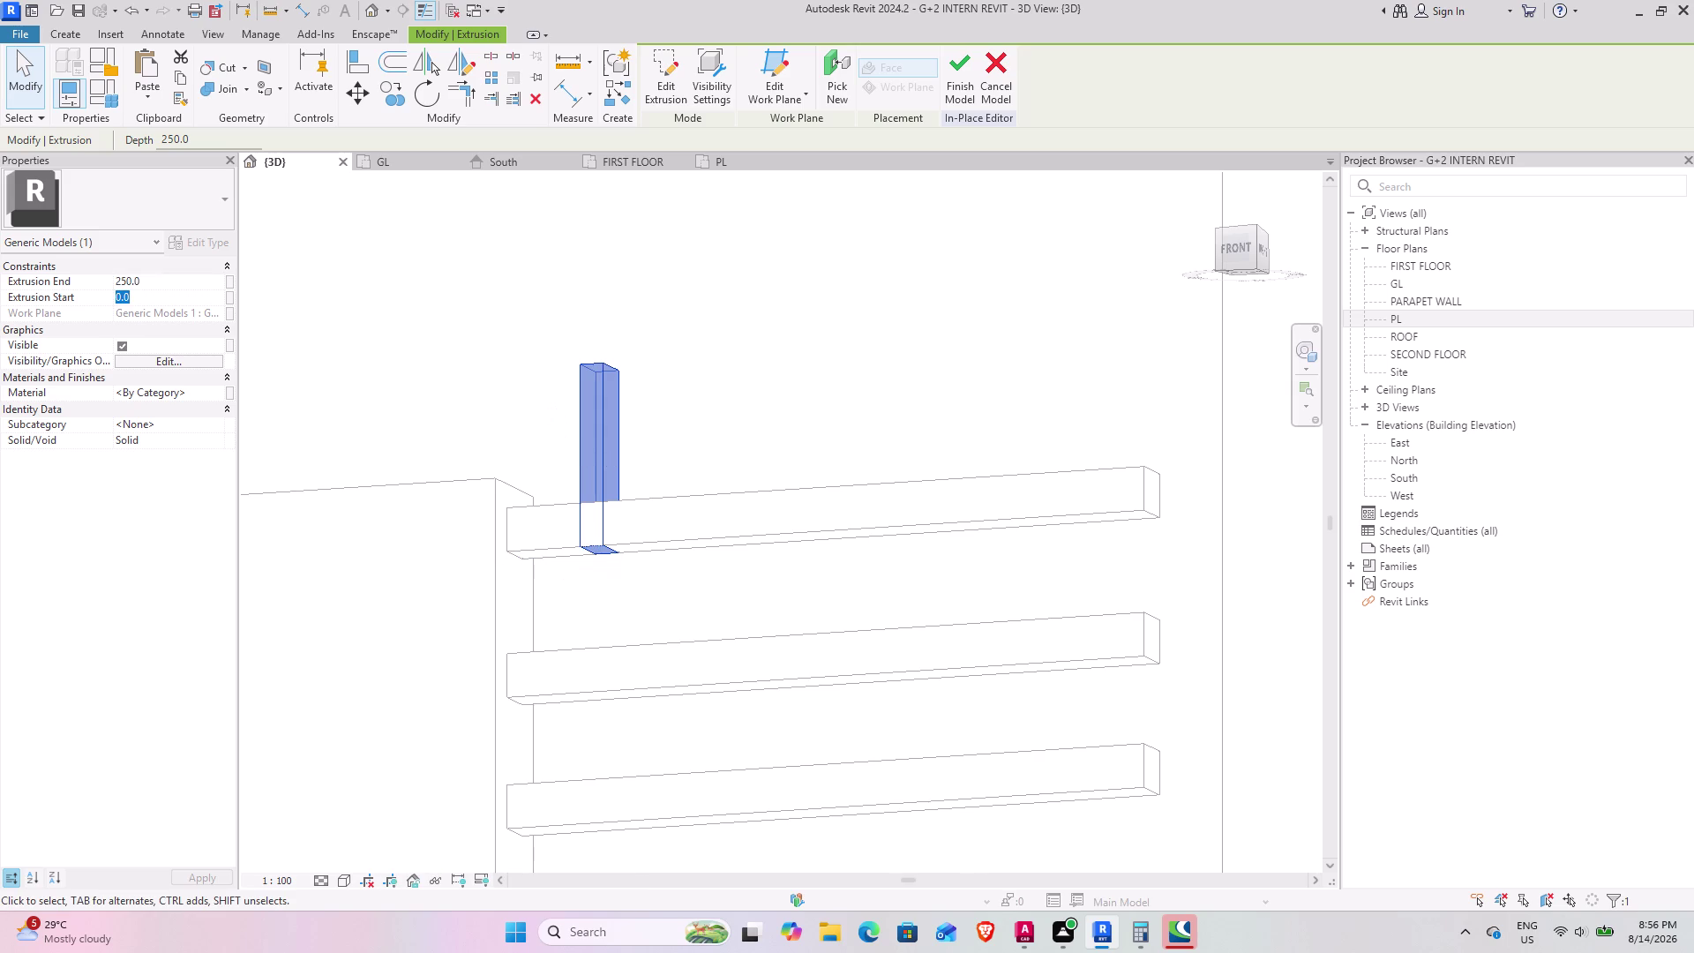
text(300)
key(Return)
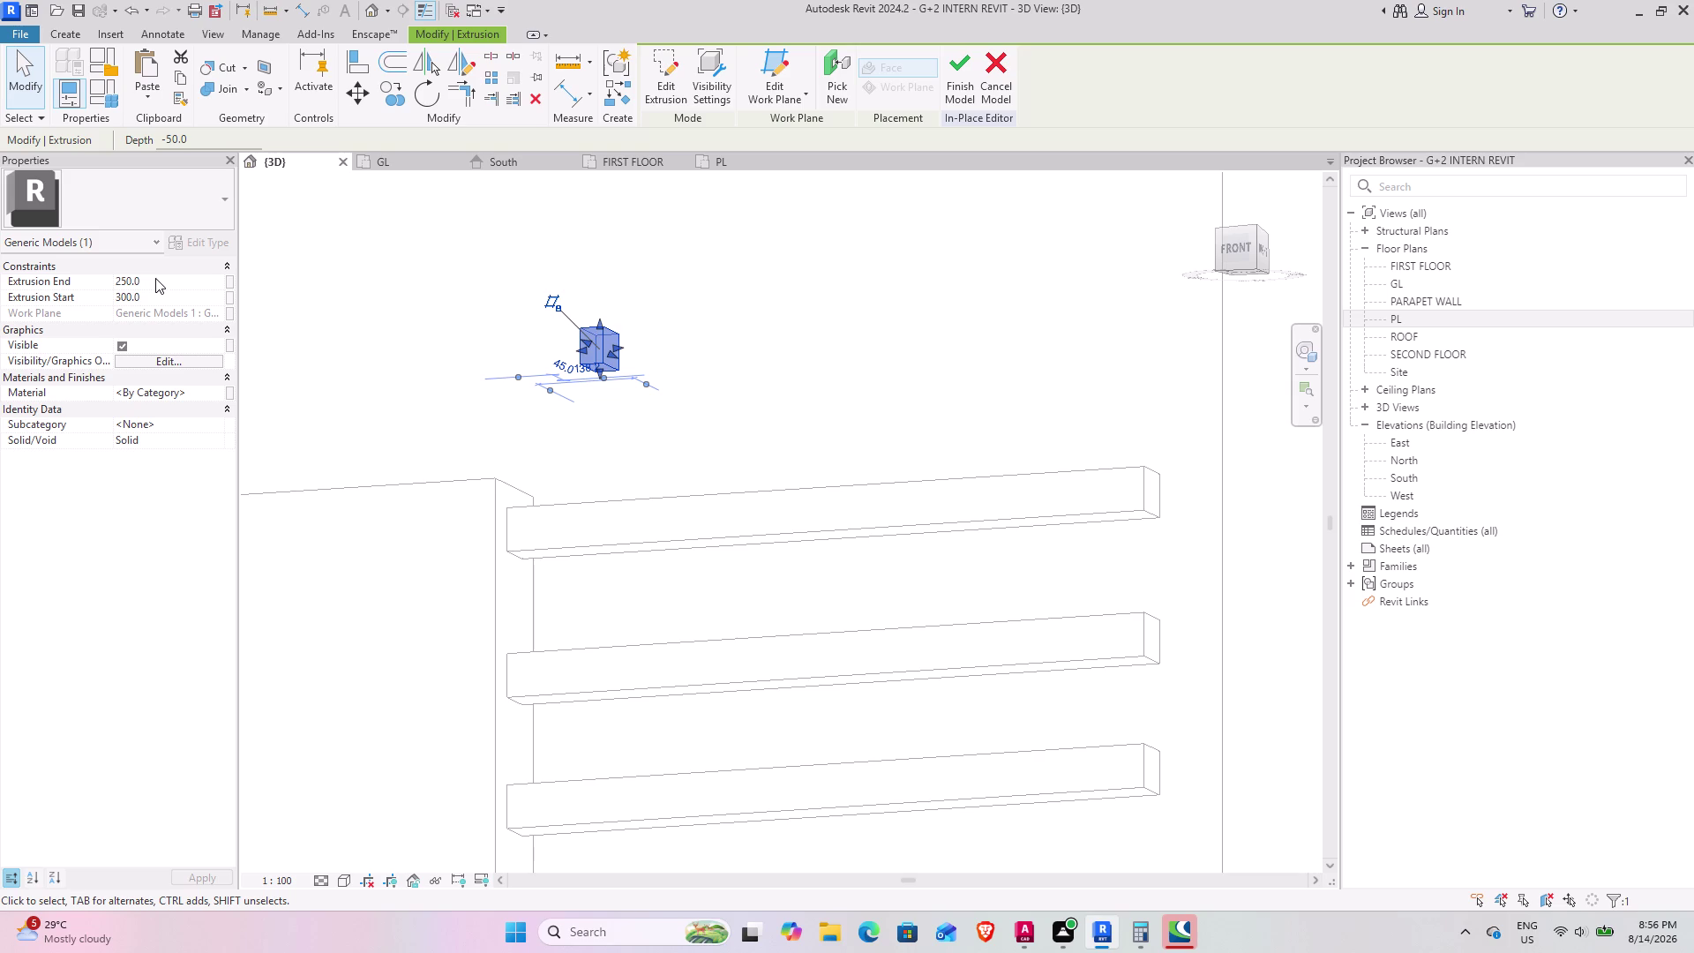
click(158, 296)
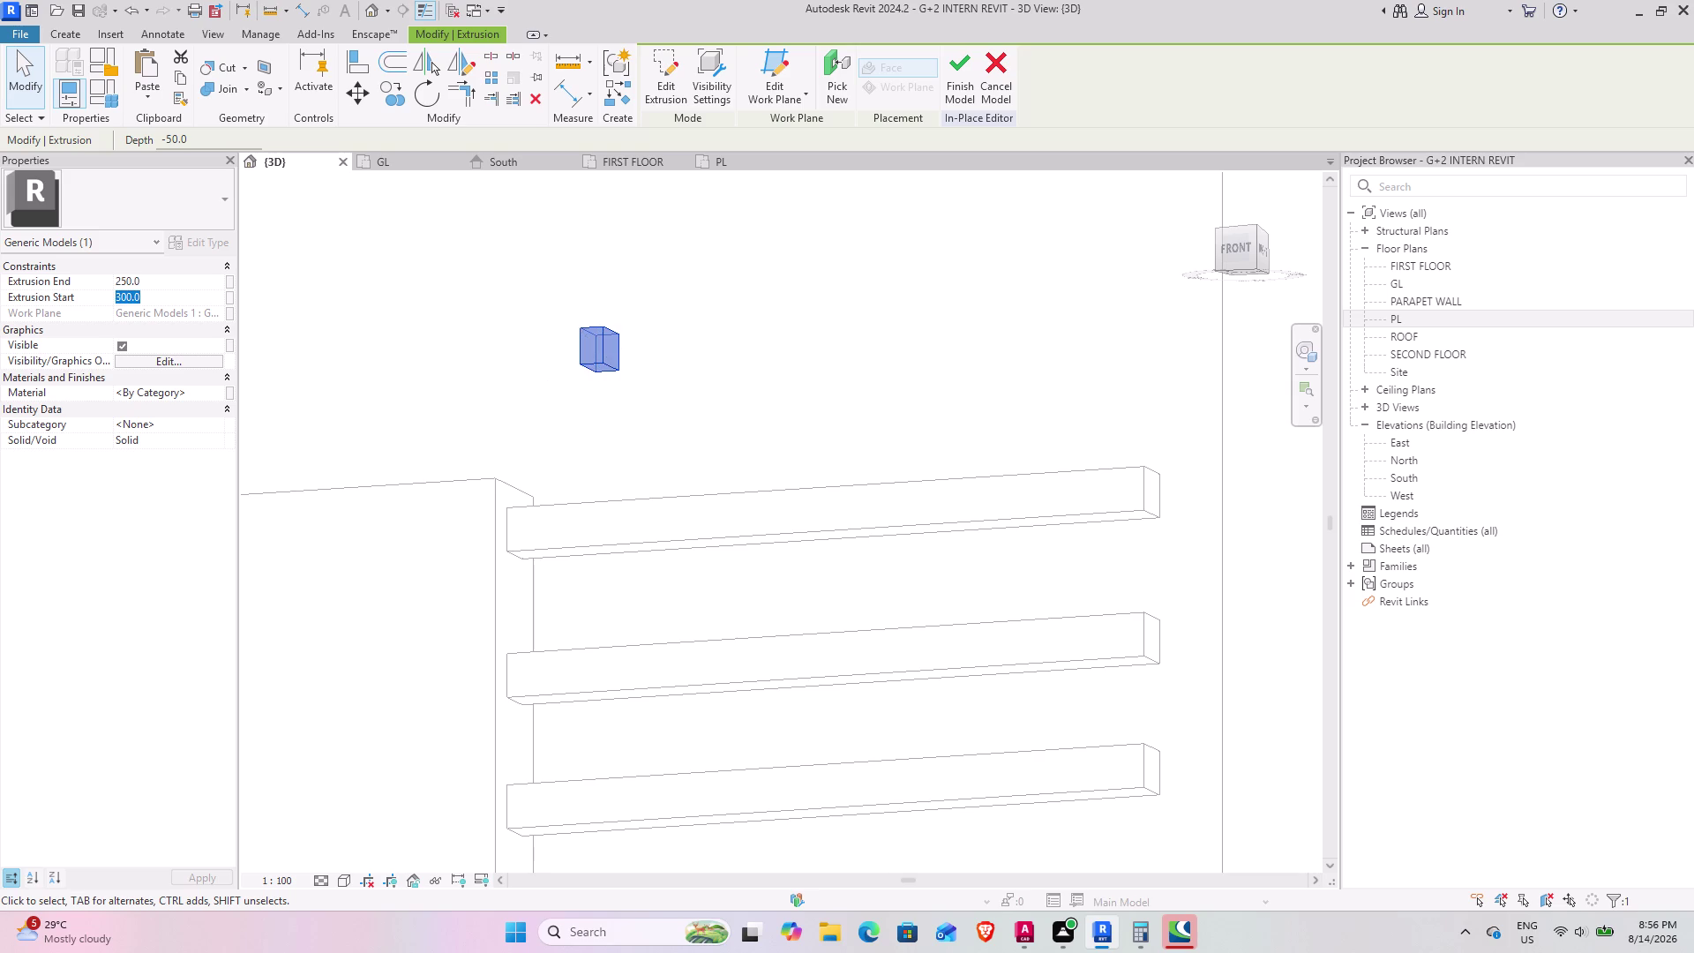
text(4000)
text(0)
key(Return)
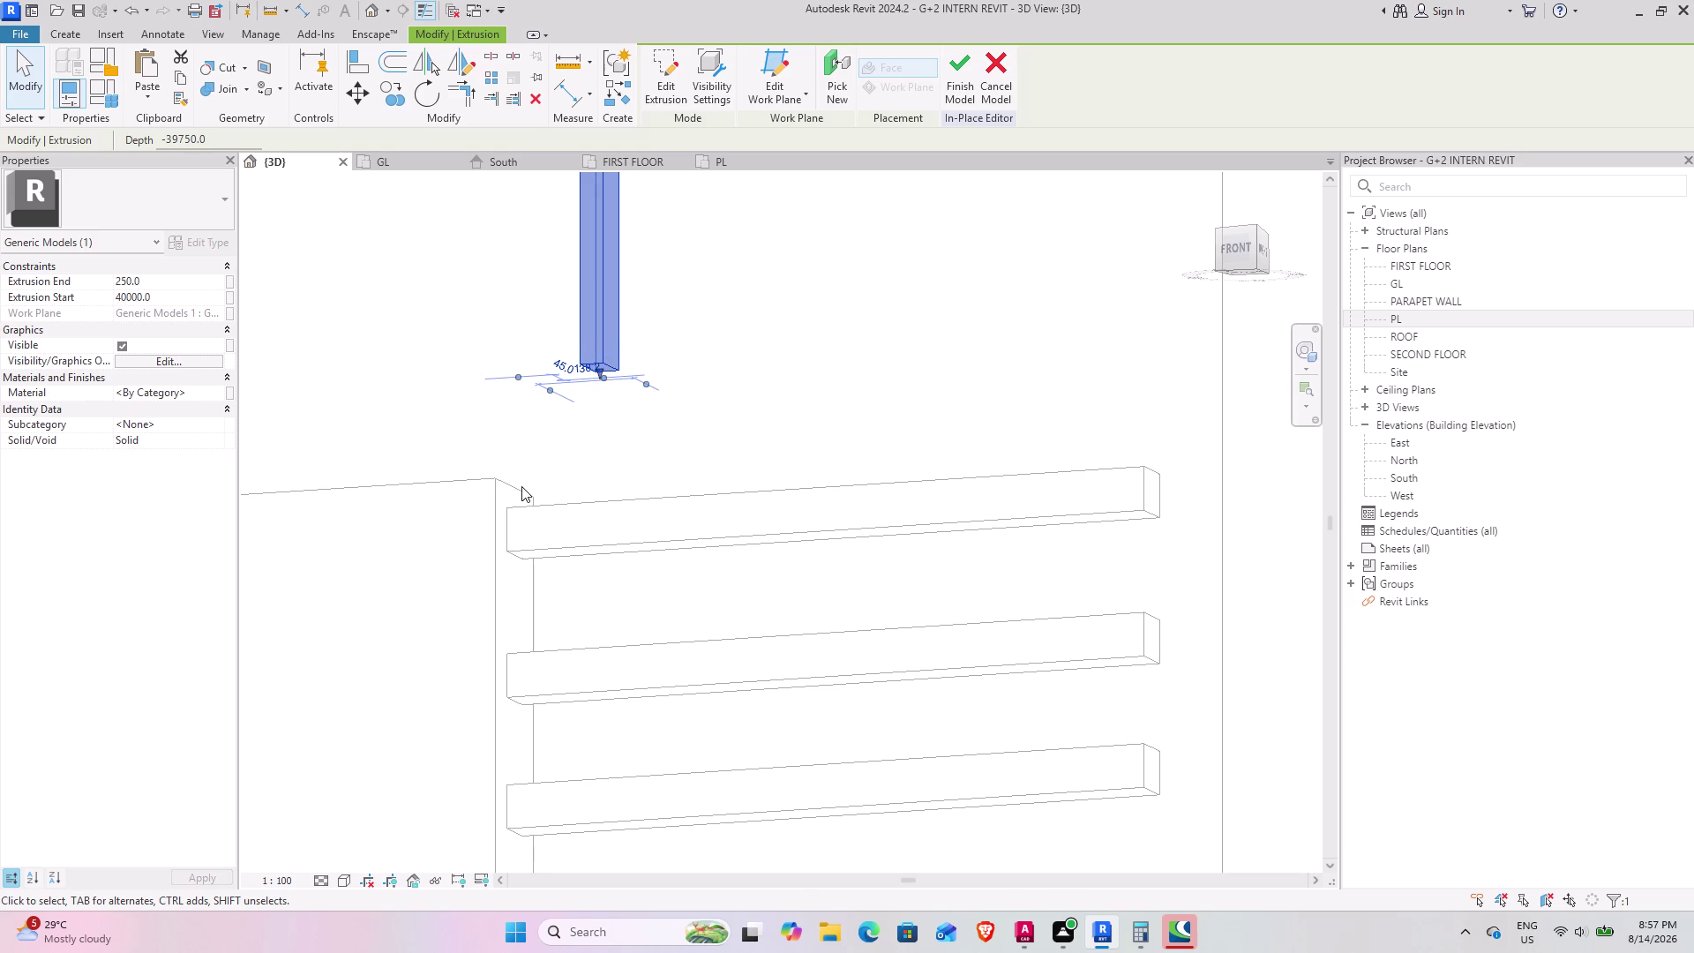
scroll(down, 3)
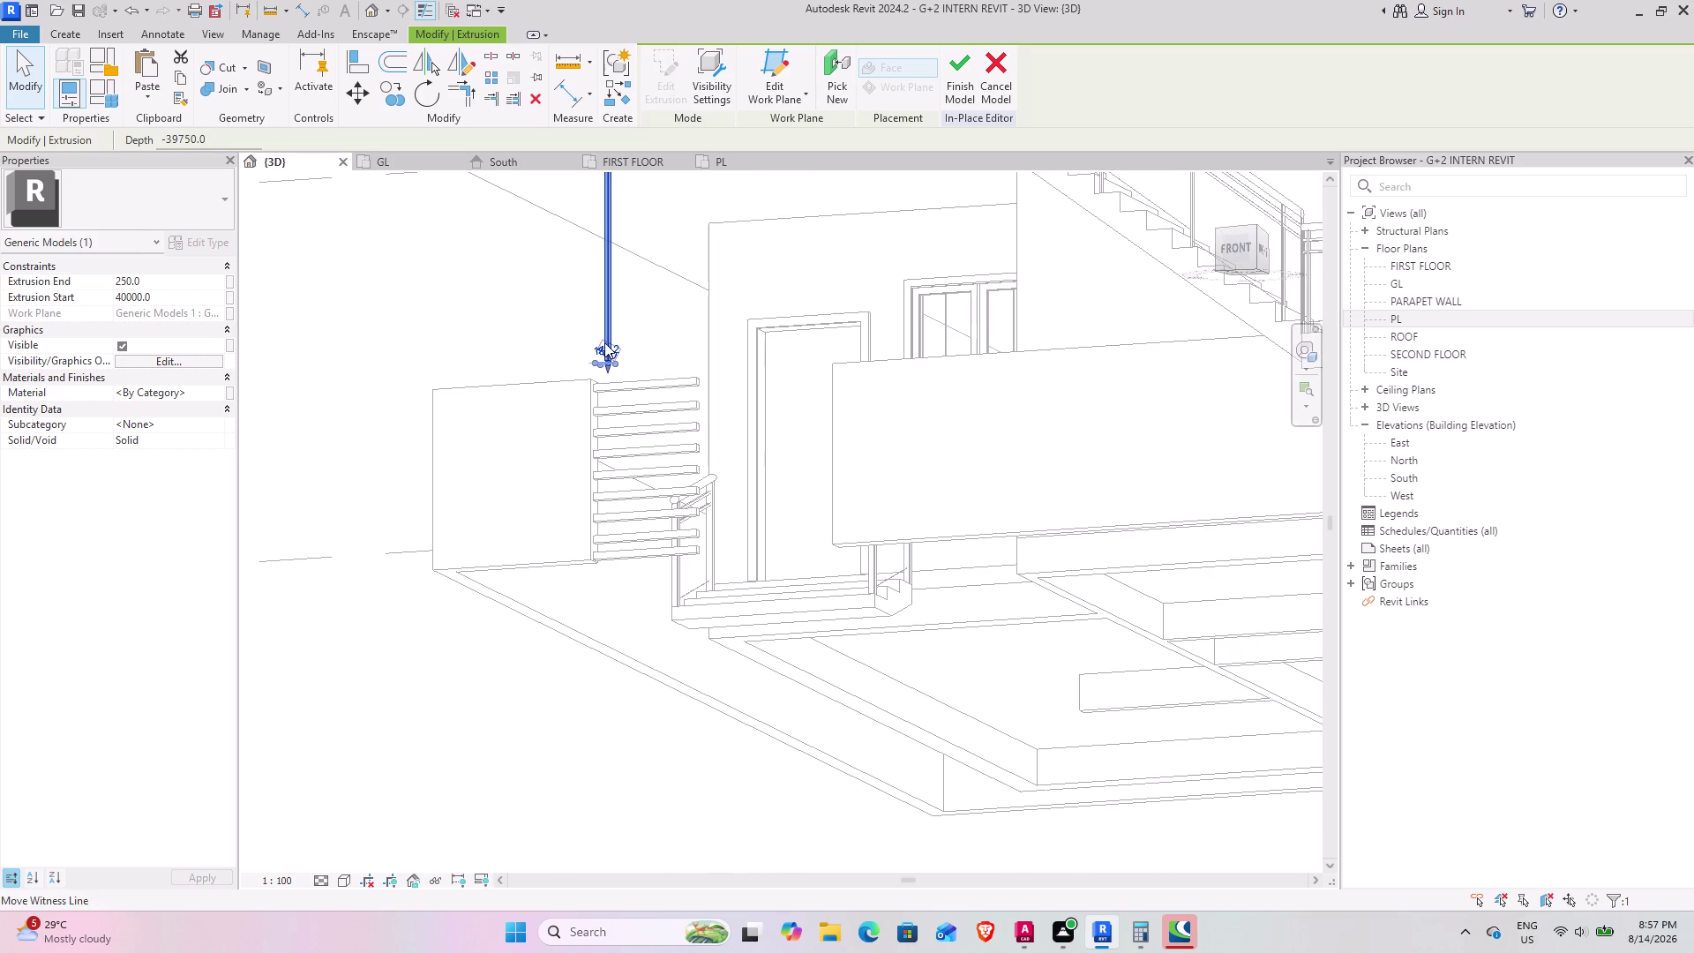
scroll(up, 3)
scroll(up, 3)
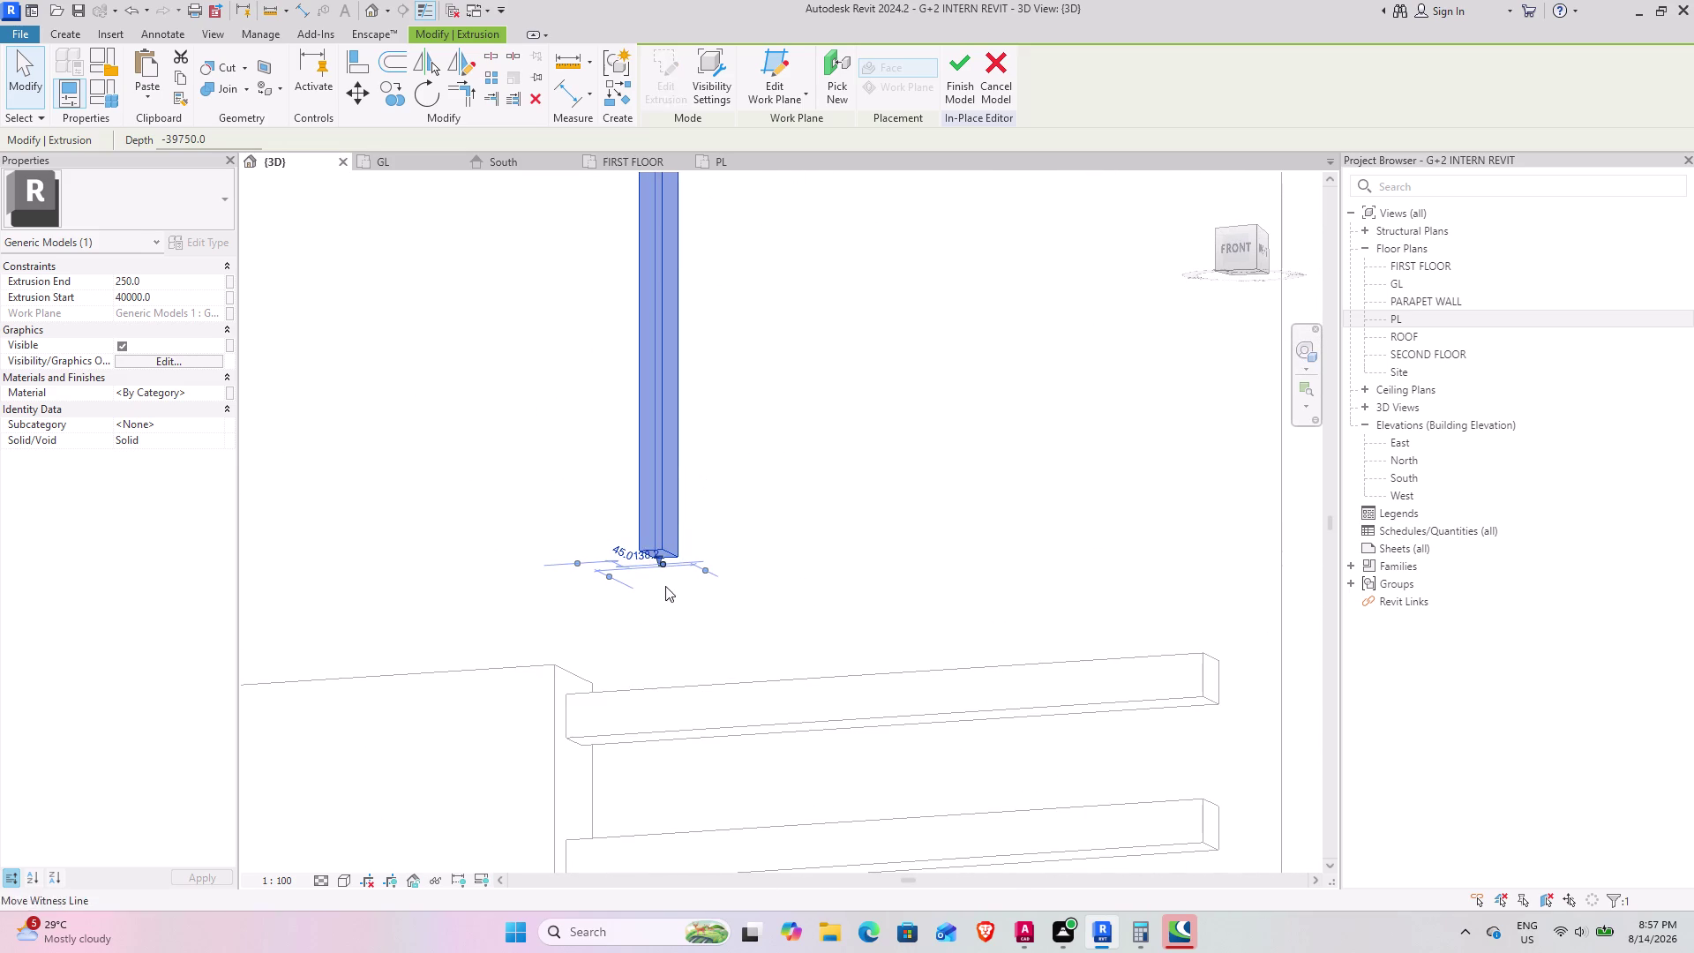
click(159, 300)
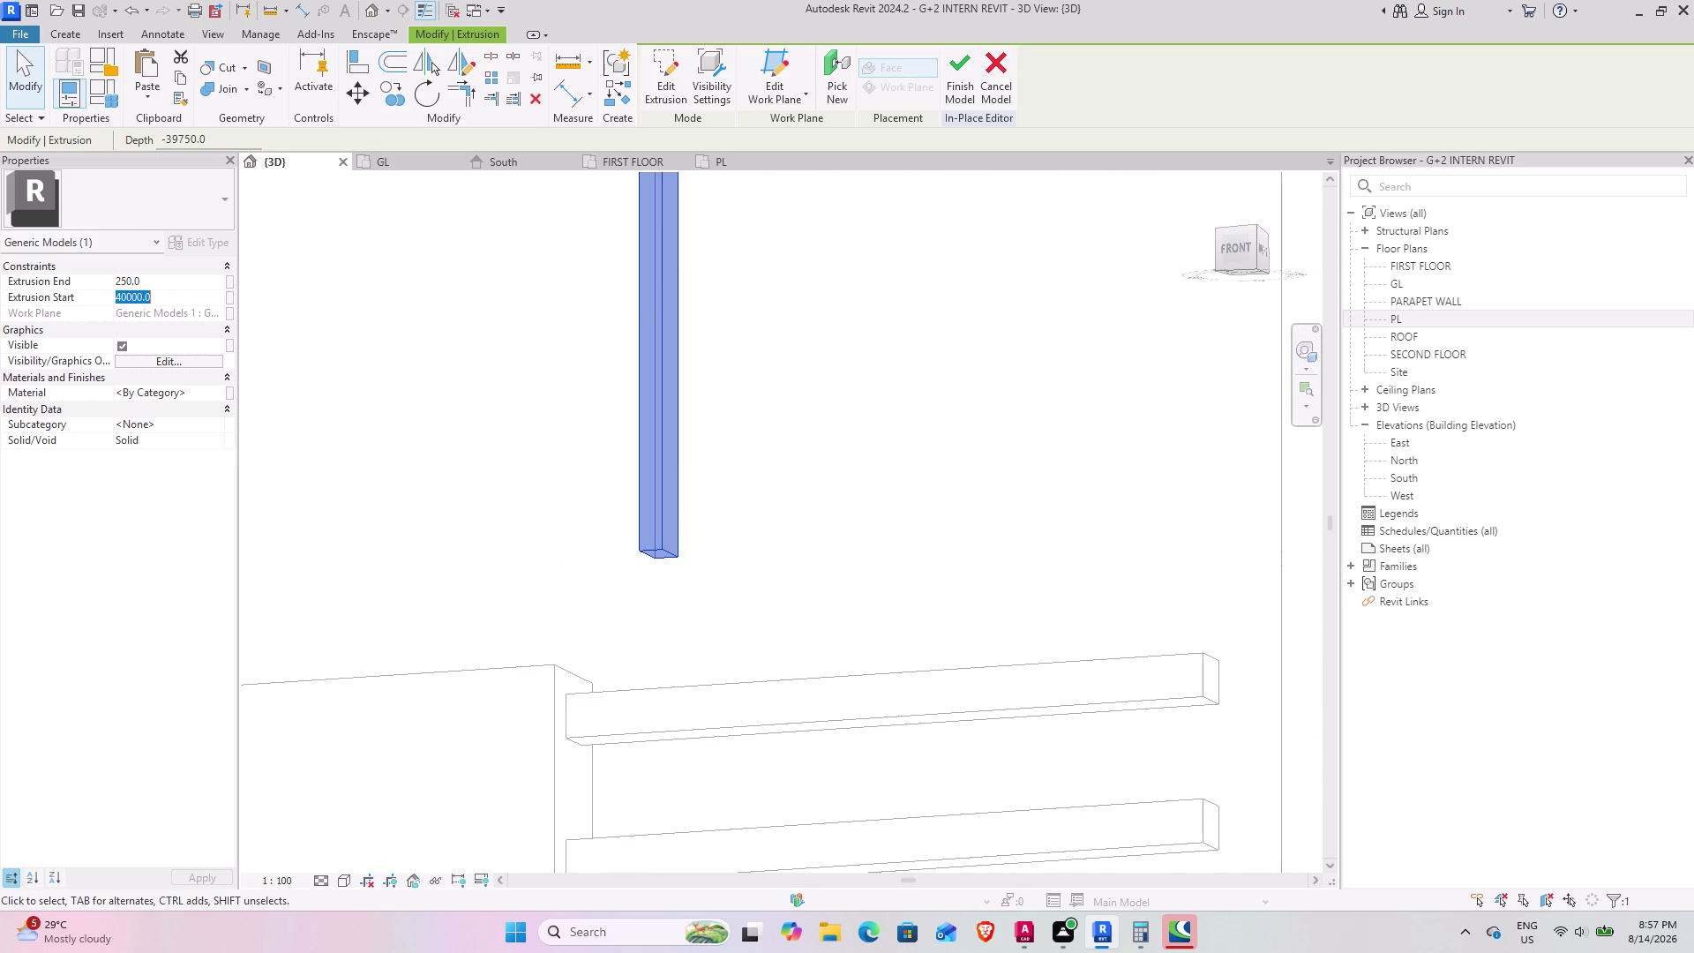
key(0)
key(Return)
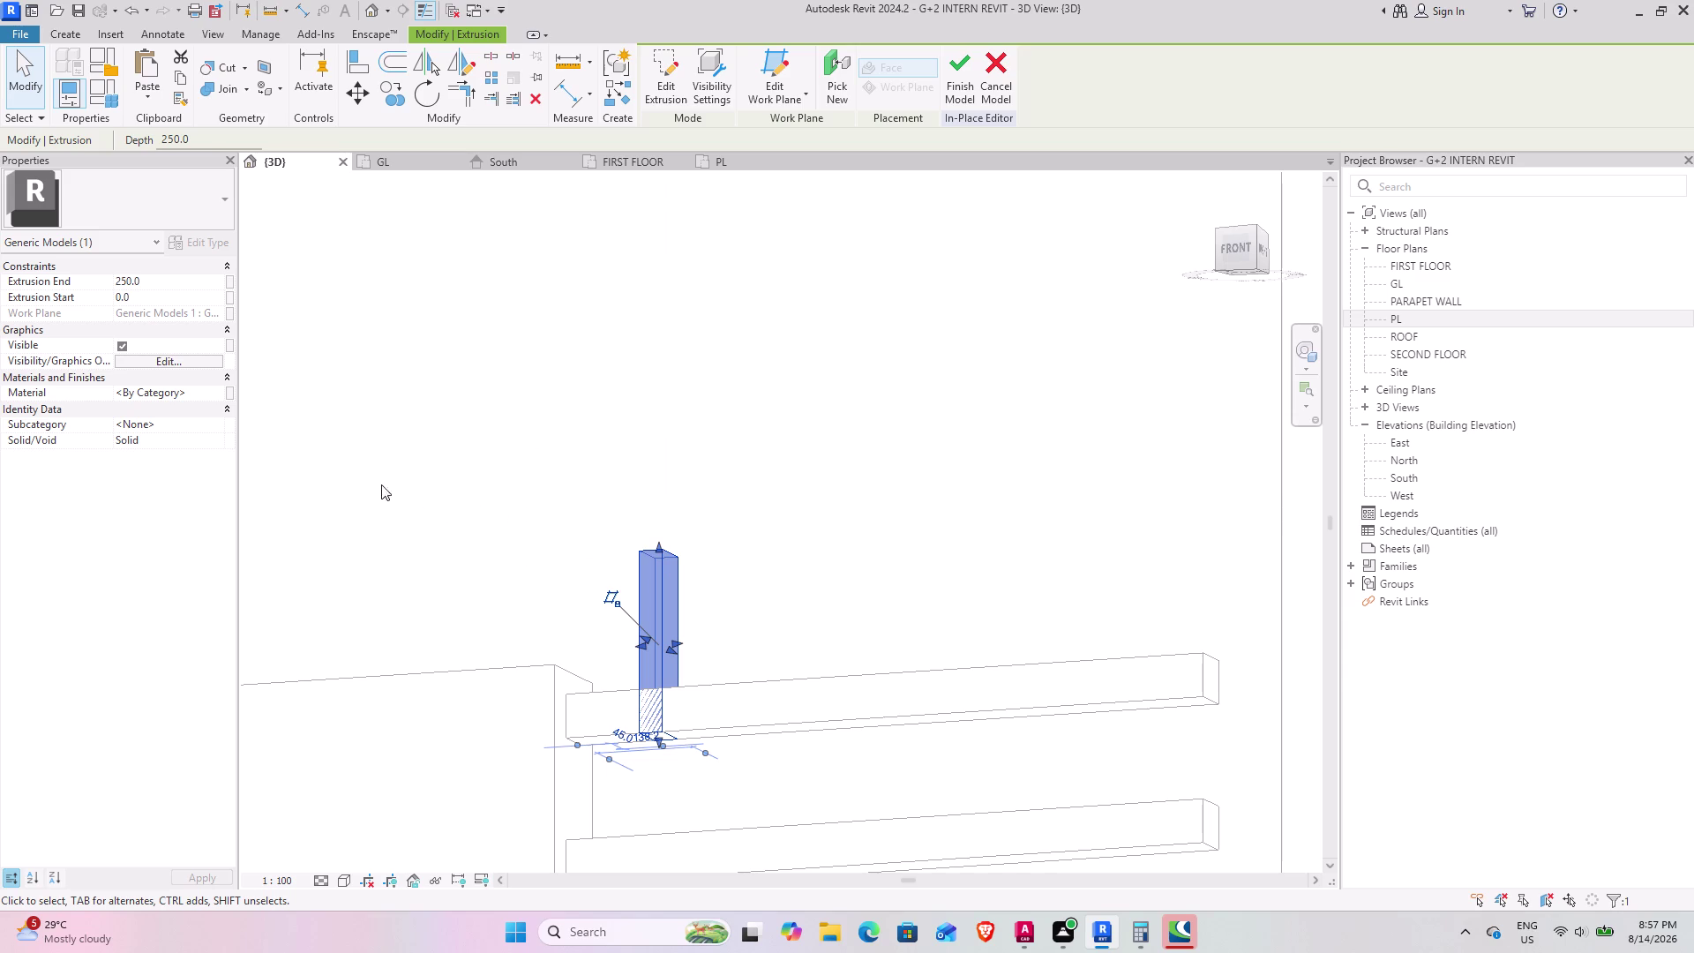
Set the bar's extrusion end to 500 mm.
click(156, 281)
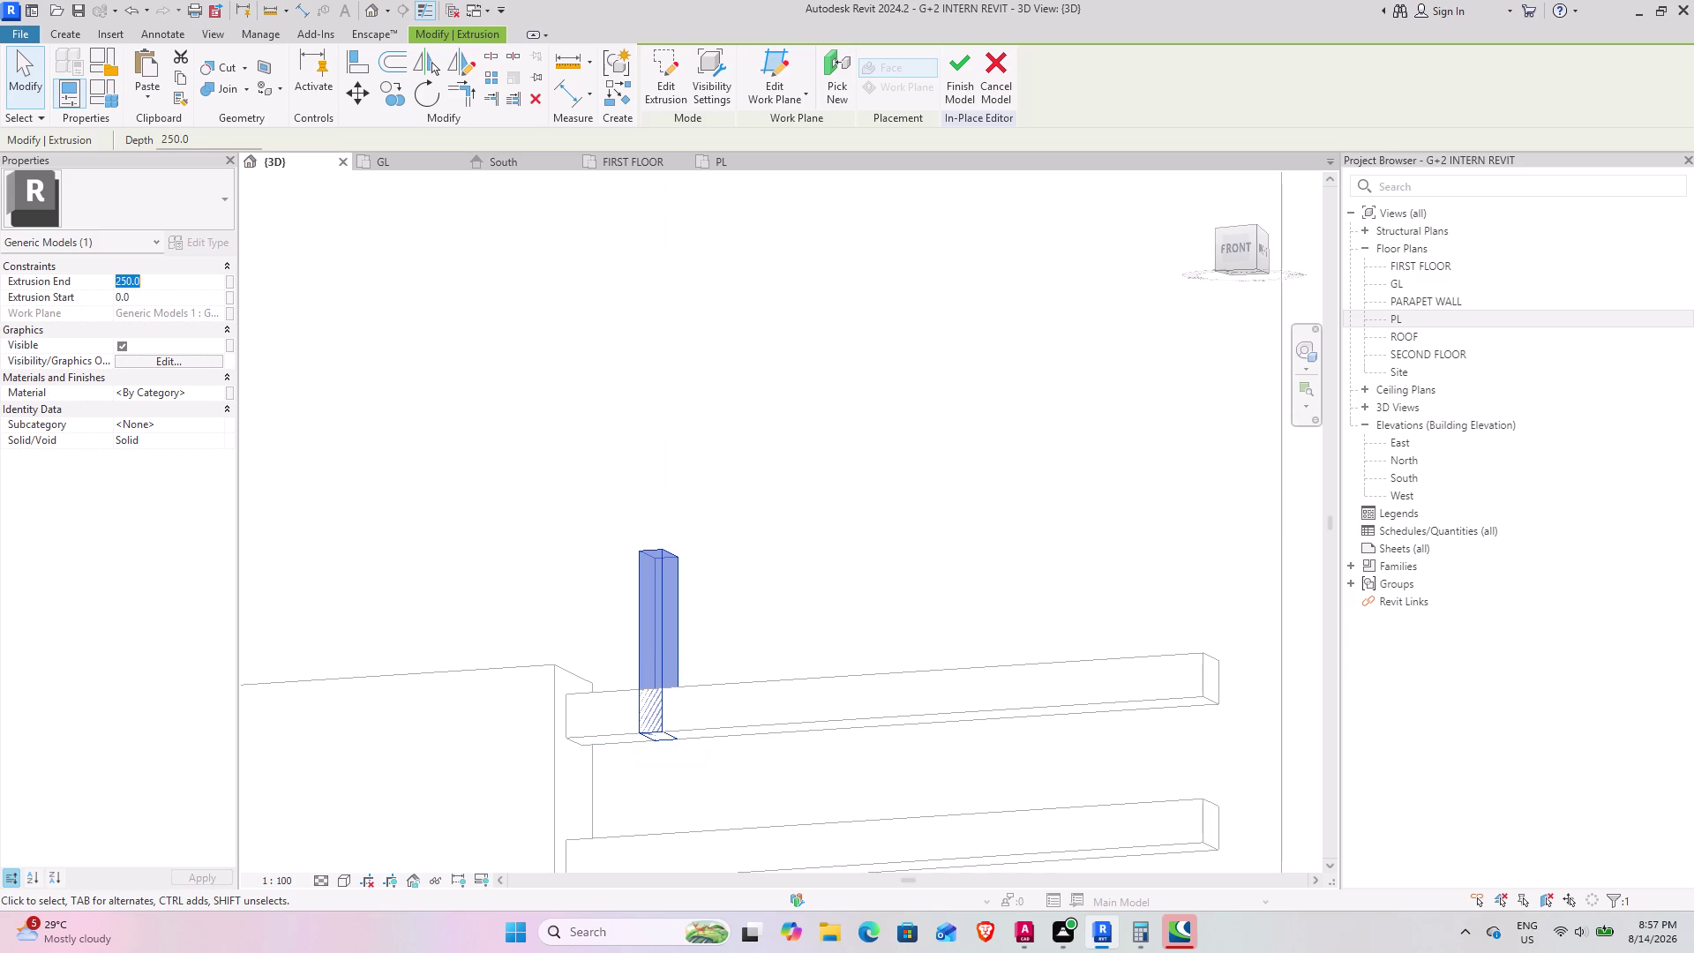
text(50)
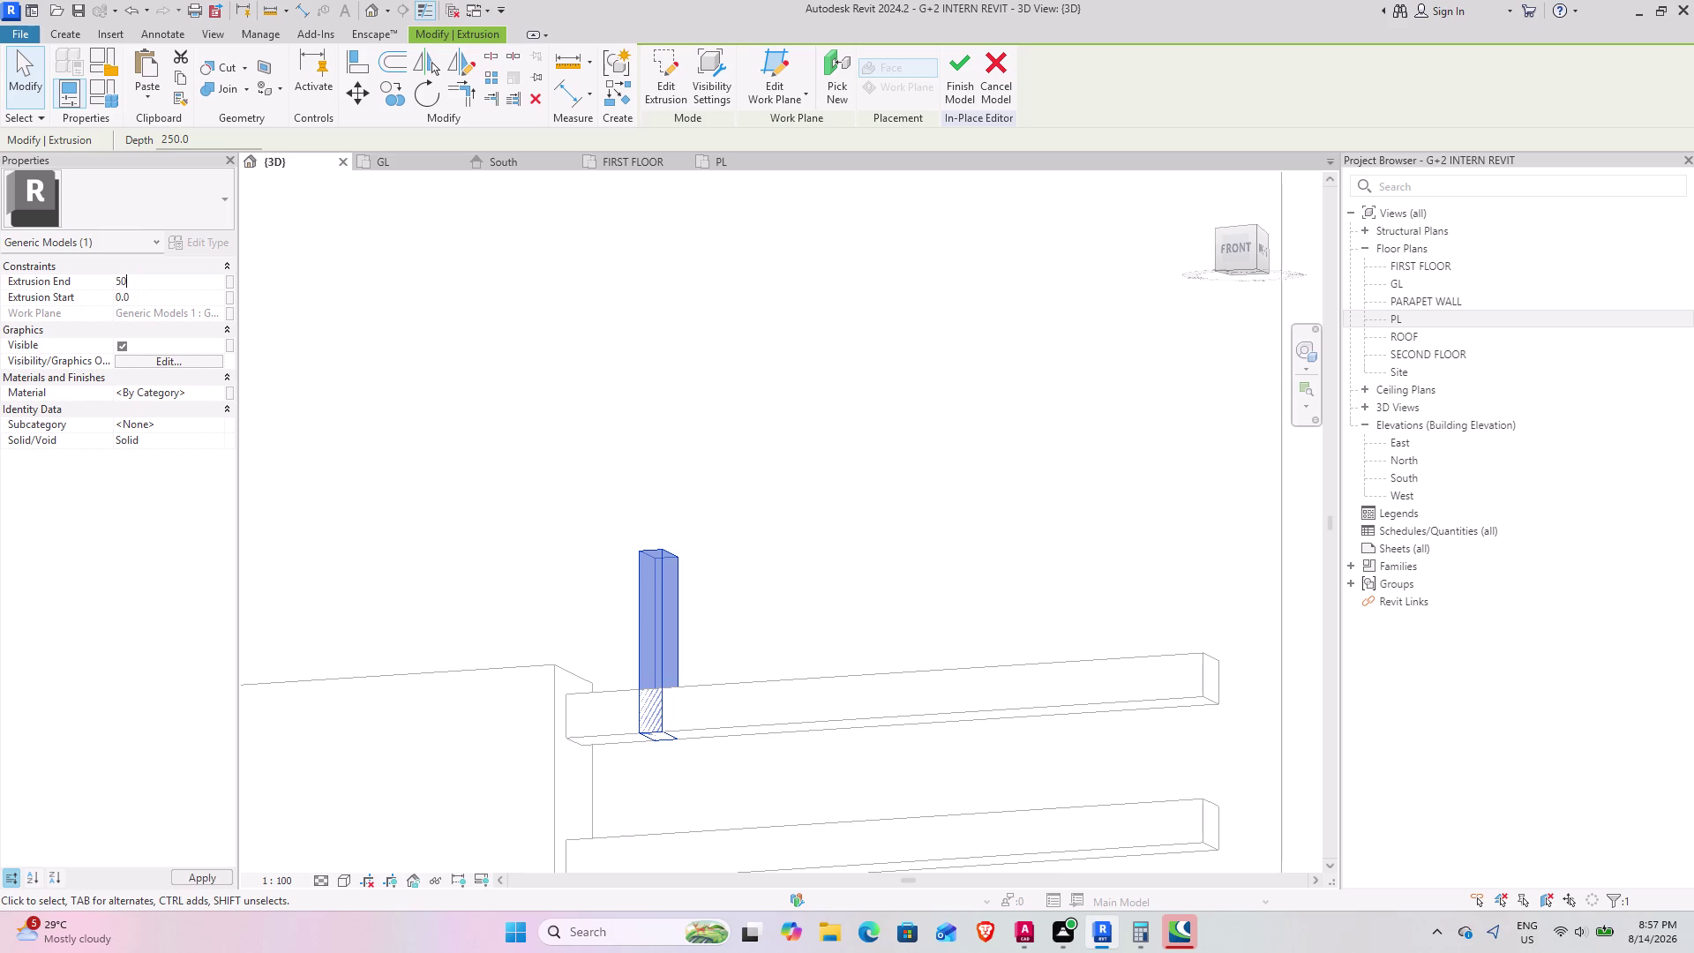
text(0)
key(Return)
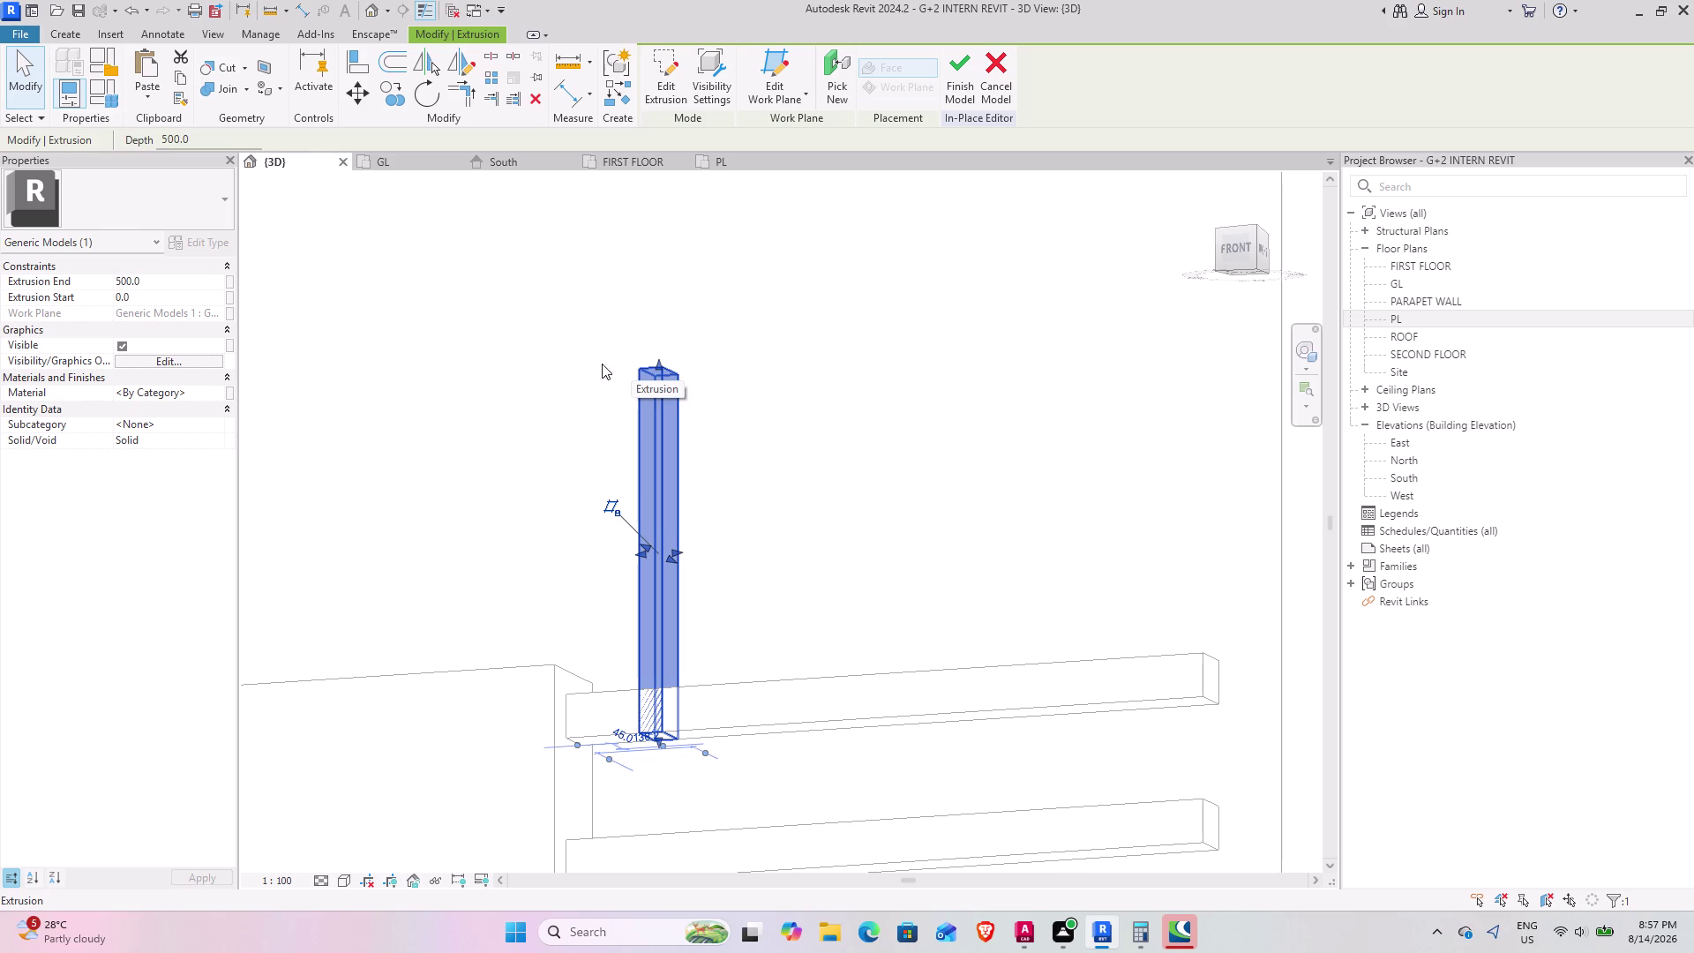
Set the extrusion start to -4000, then to 5' (-1524 mm).
click(151, 295)
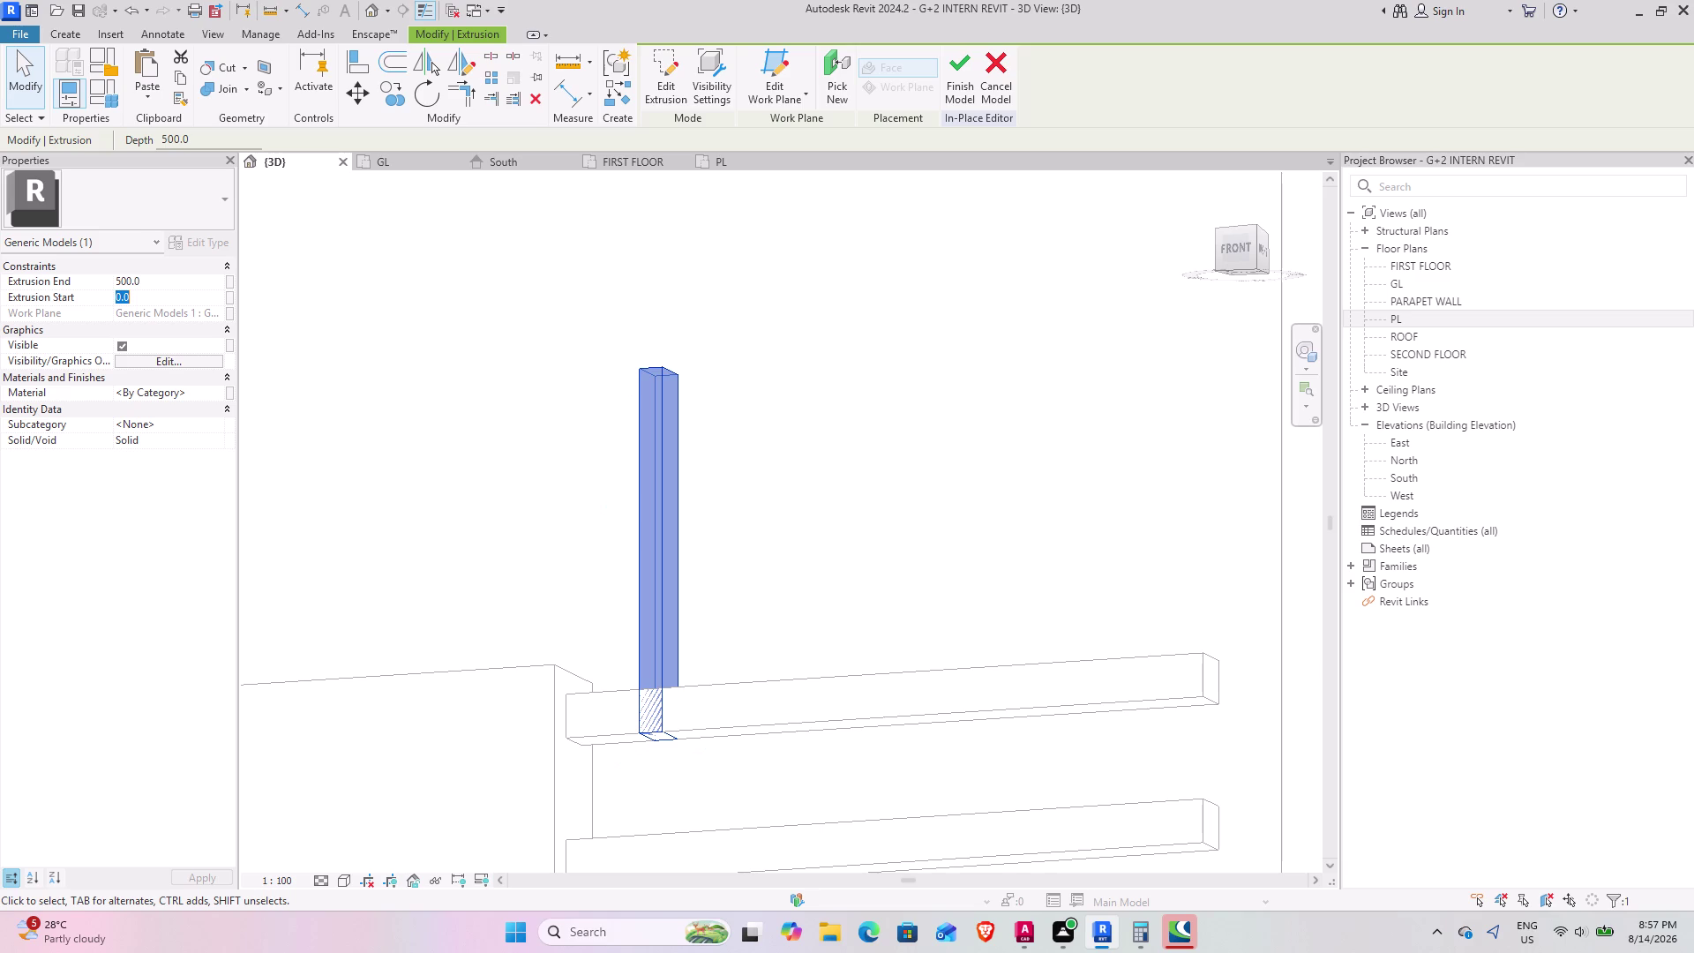
key(minus)
text(4000)
key(Return)
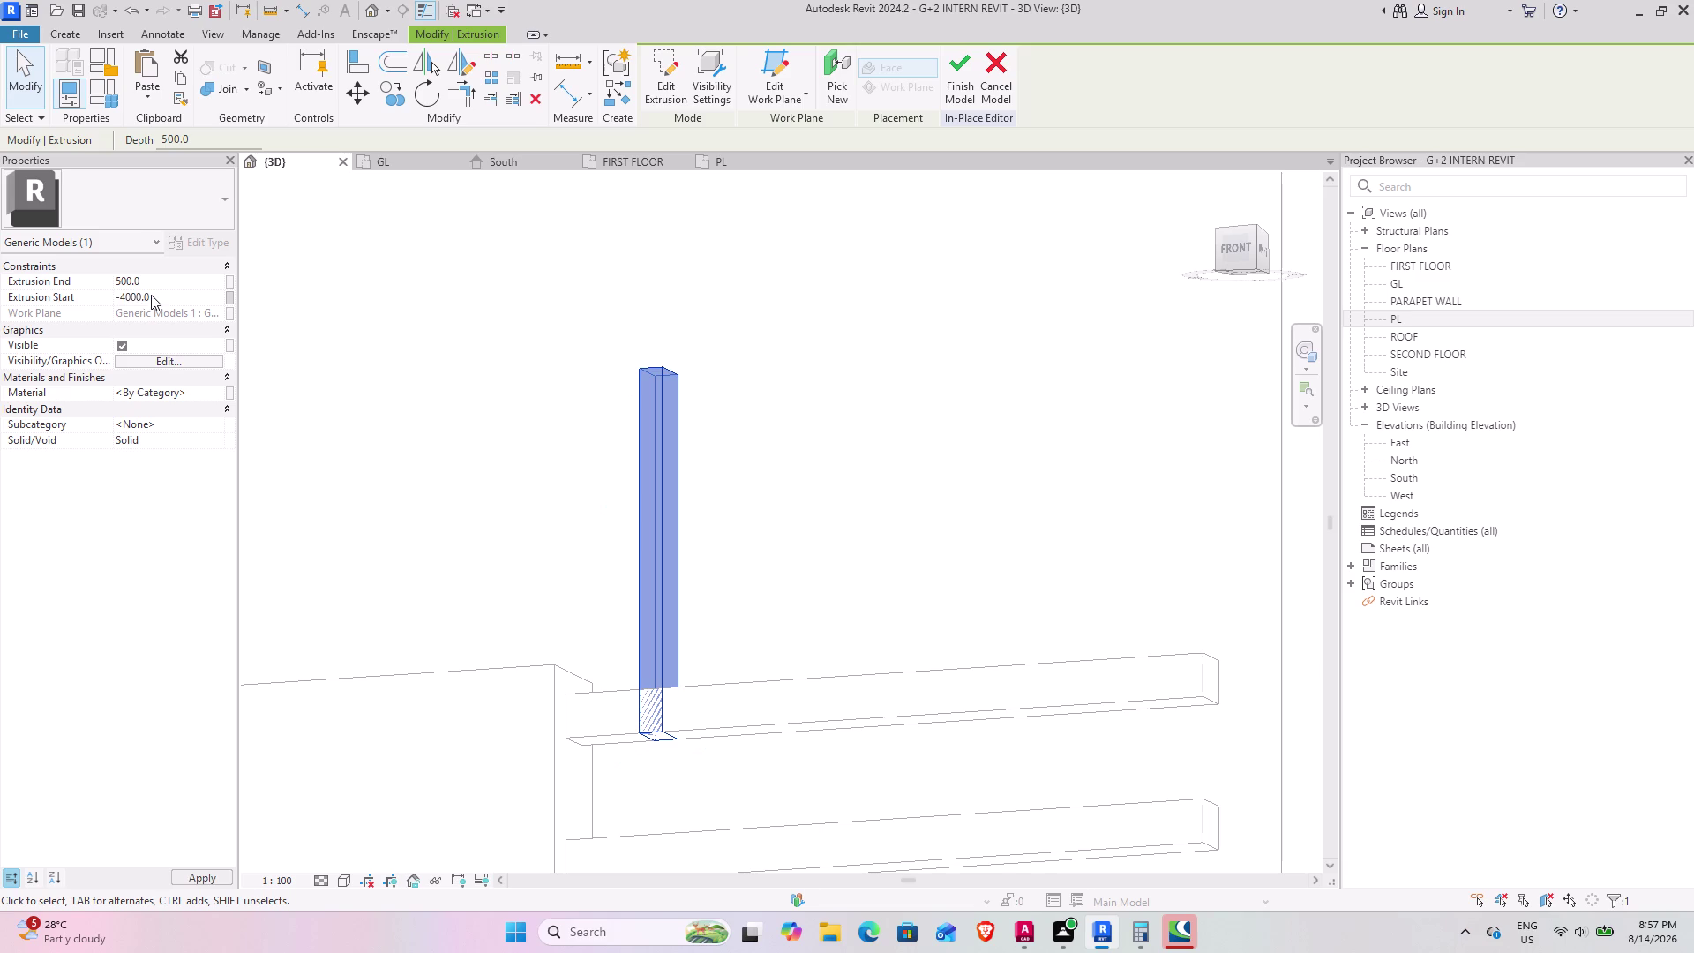
scroll(down, 3)
middle_drag(530, 509, 593, 229)
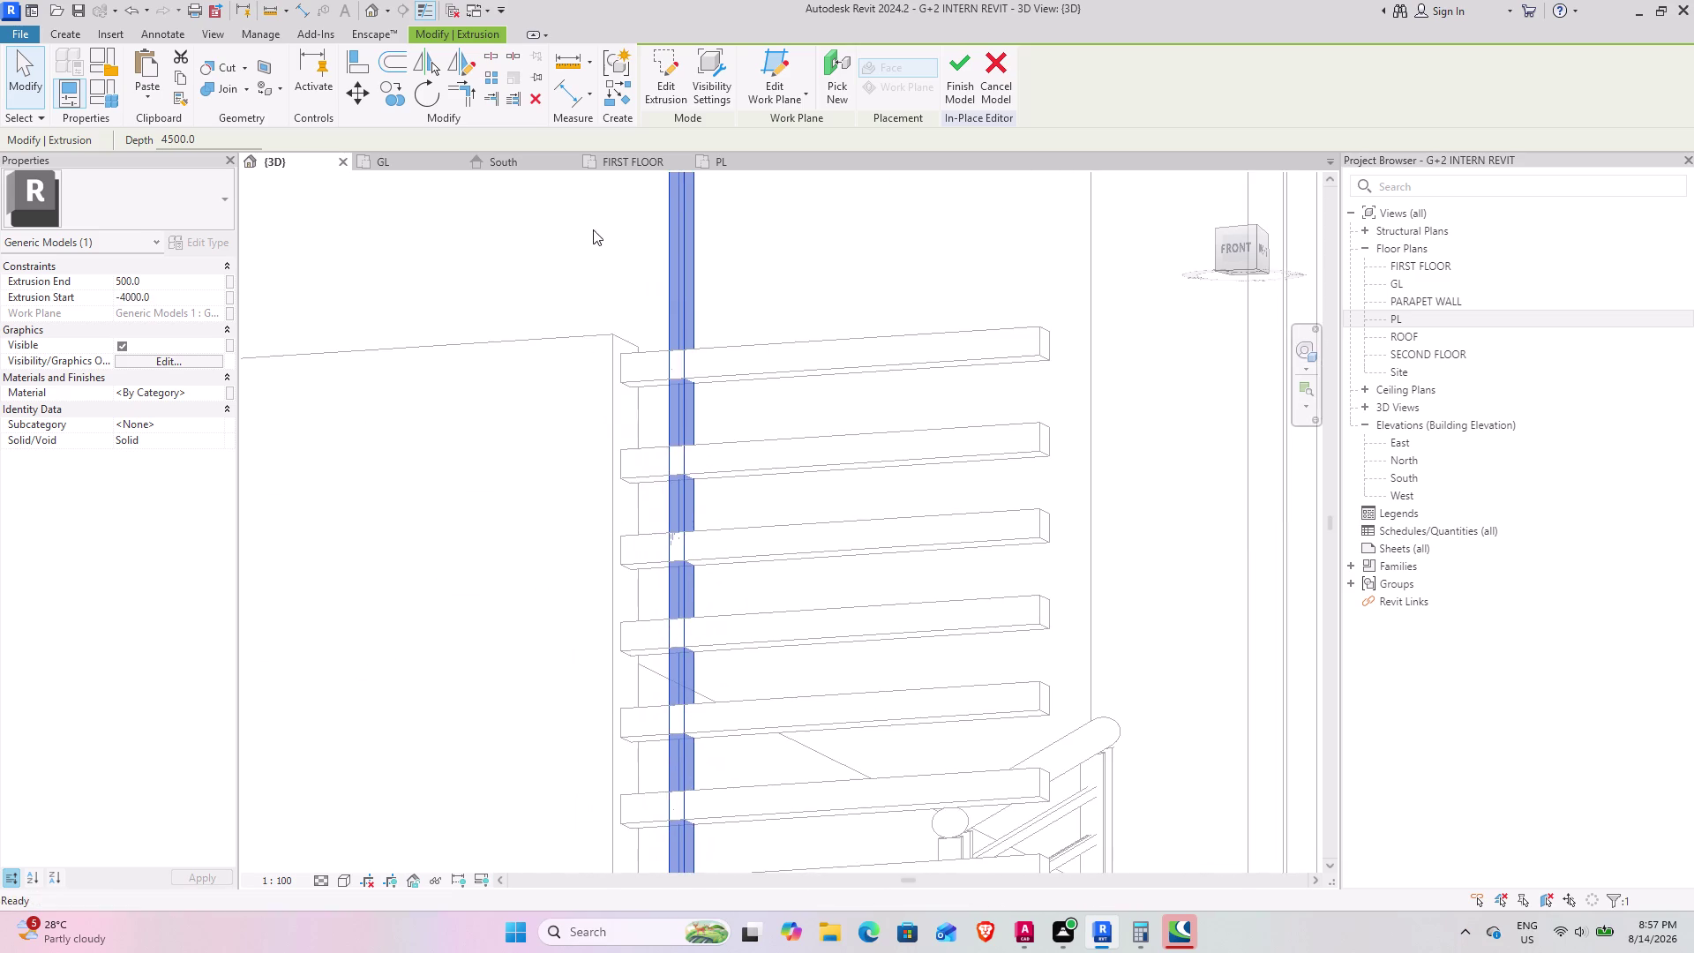
middle_drag(584, 547, 628, 264)
middle_drag(619, 551, 482, 740)
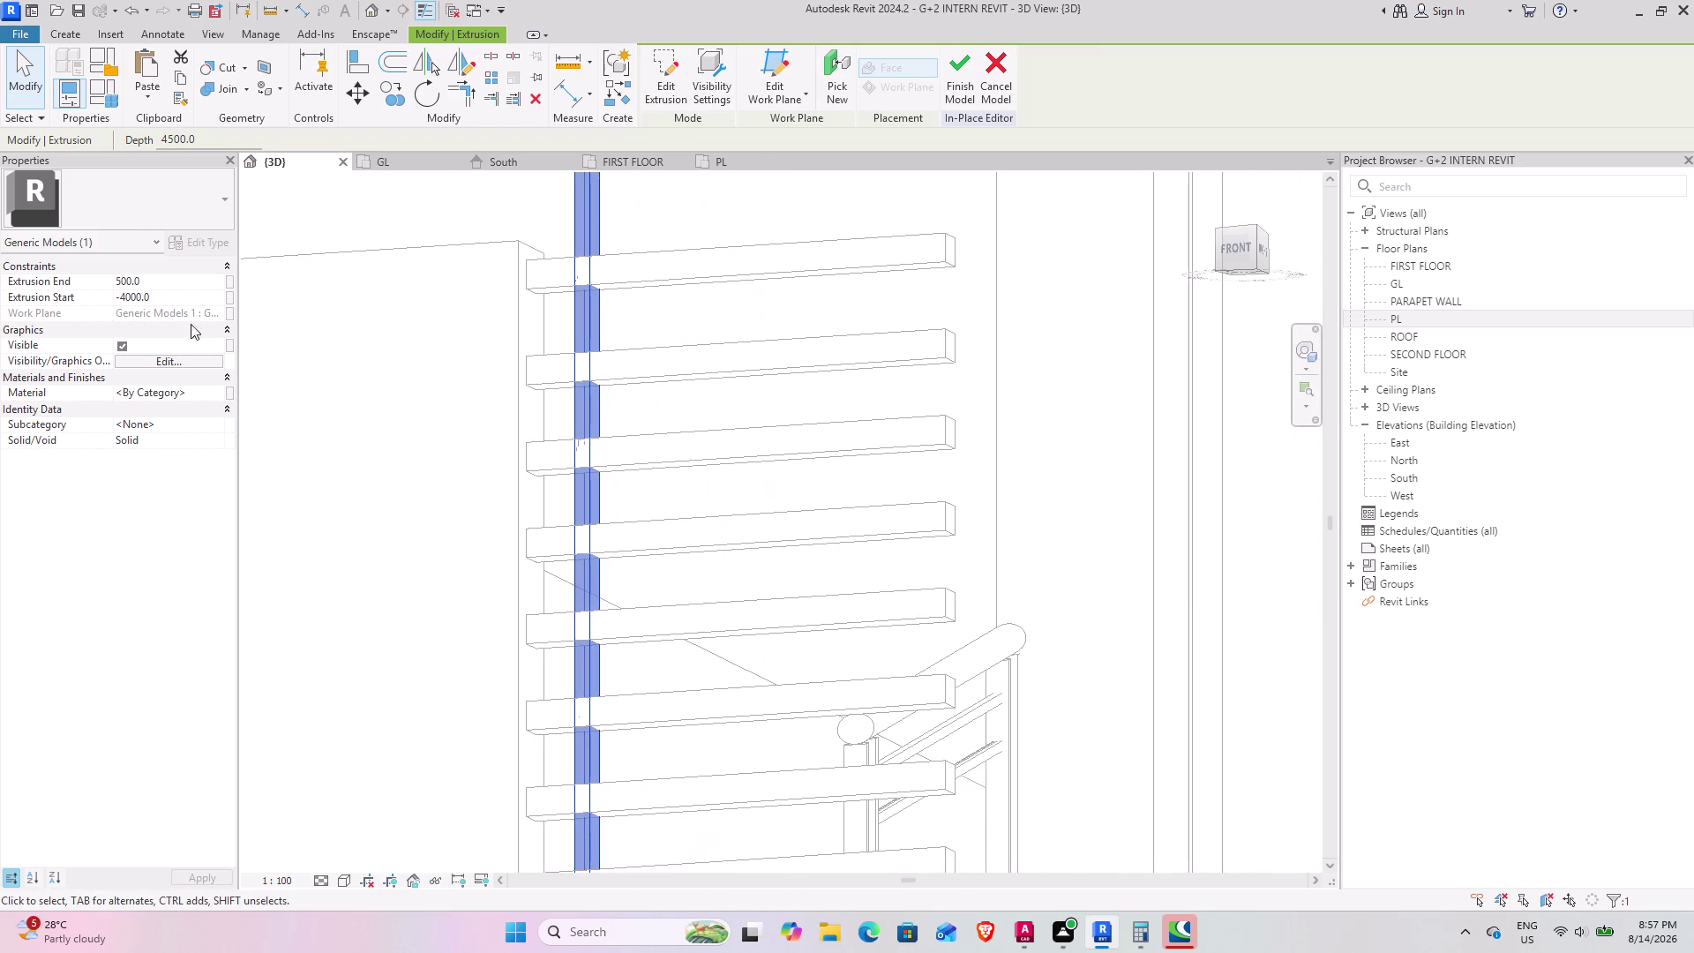
click(159, 295)
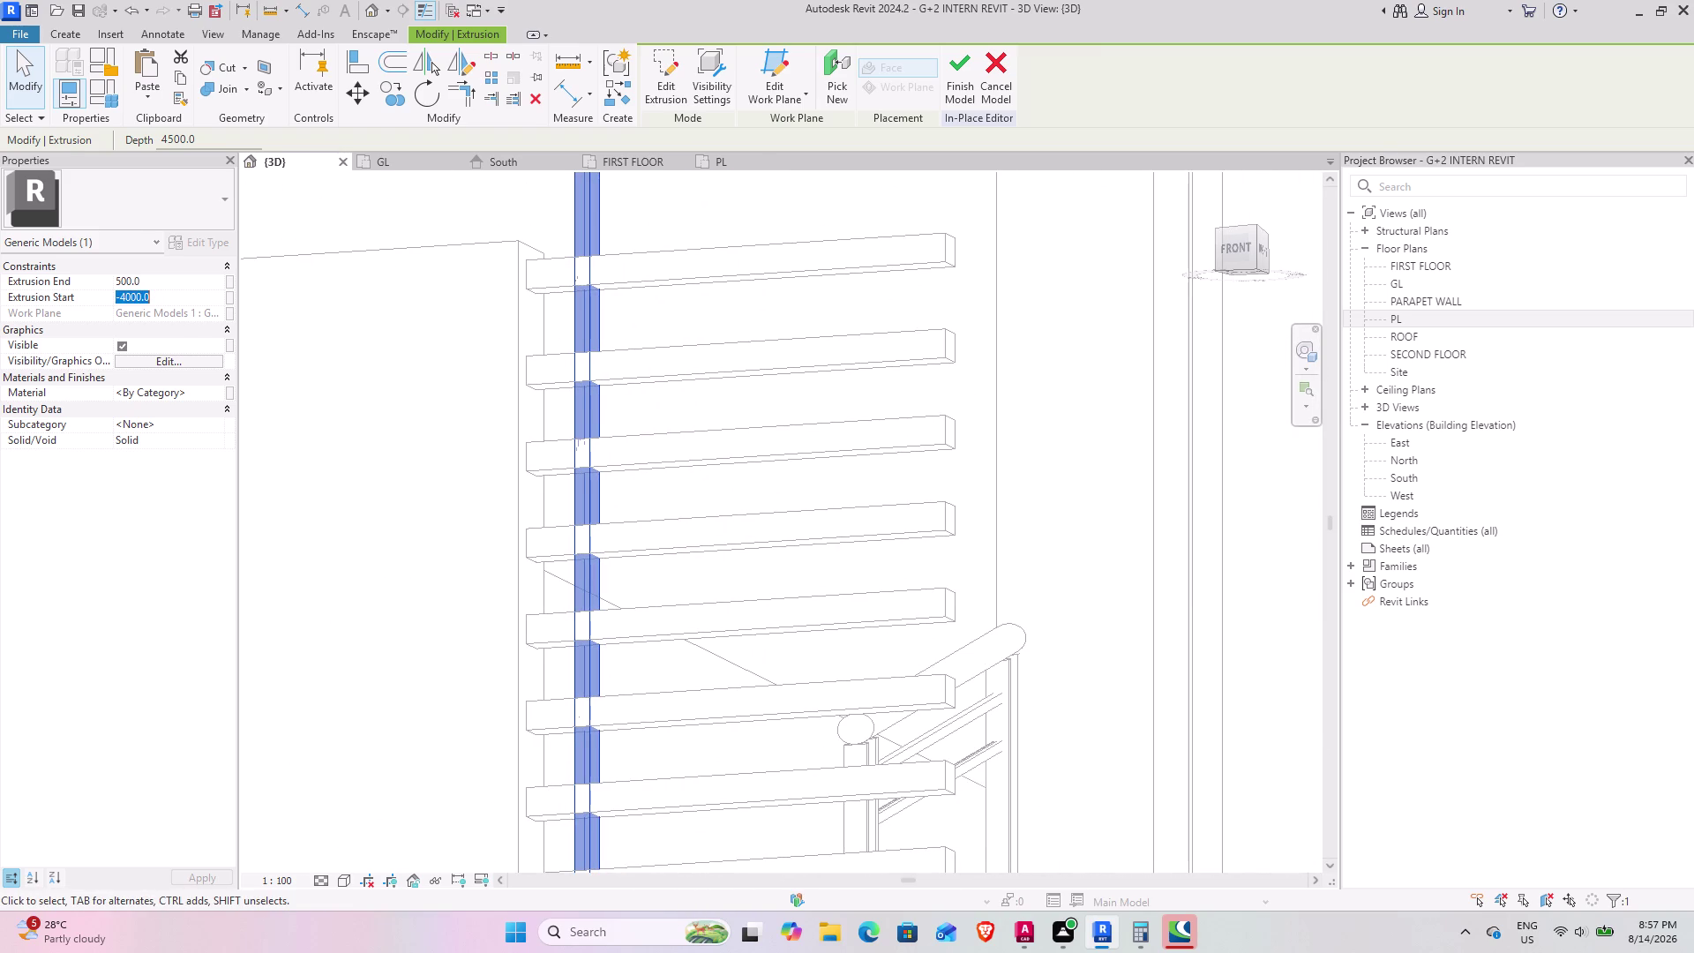
key(minus)
text(5')
key(Return)
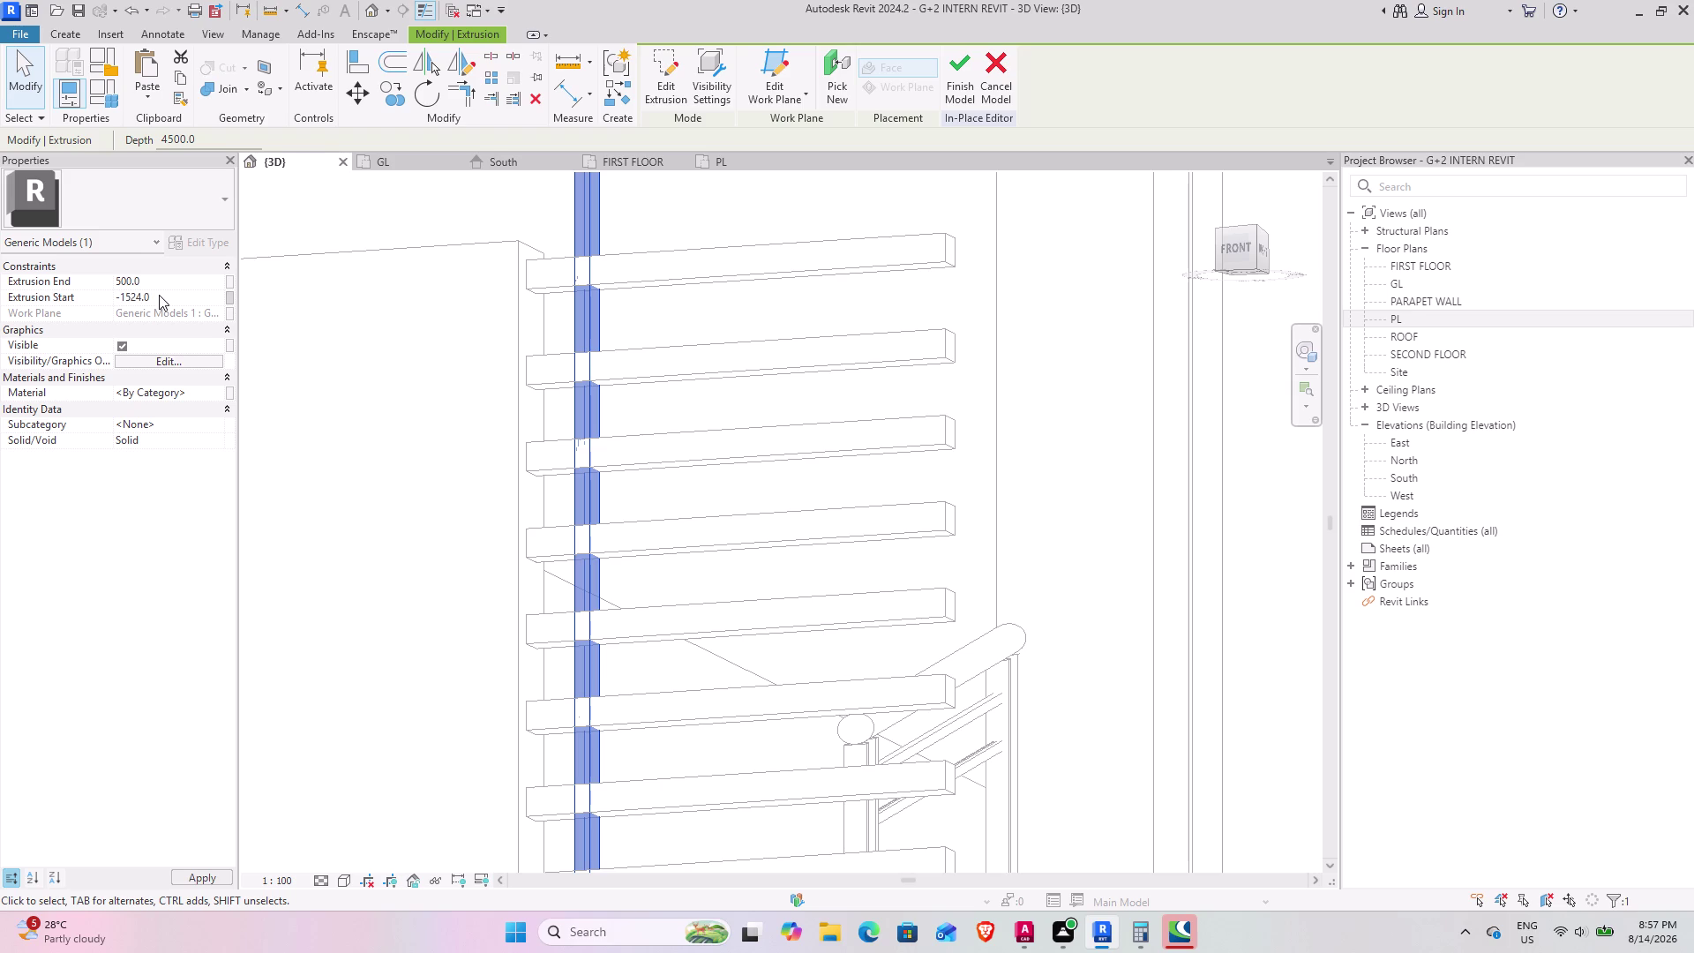
scroll(down, 3)
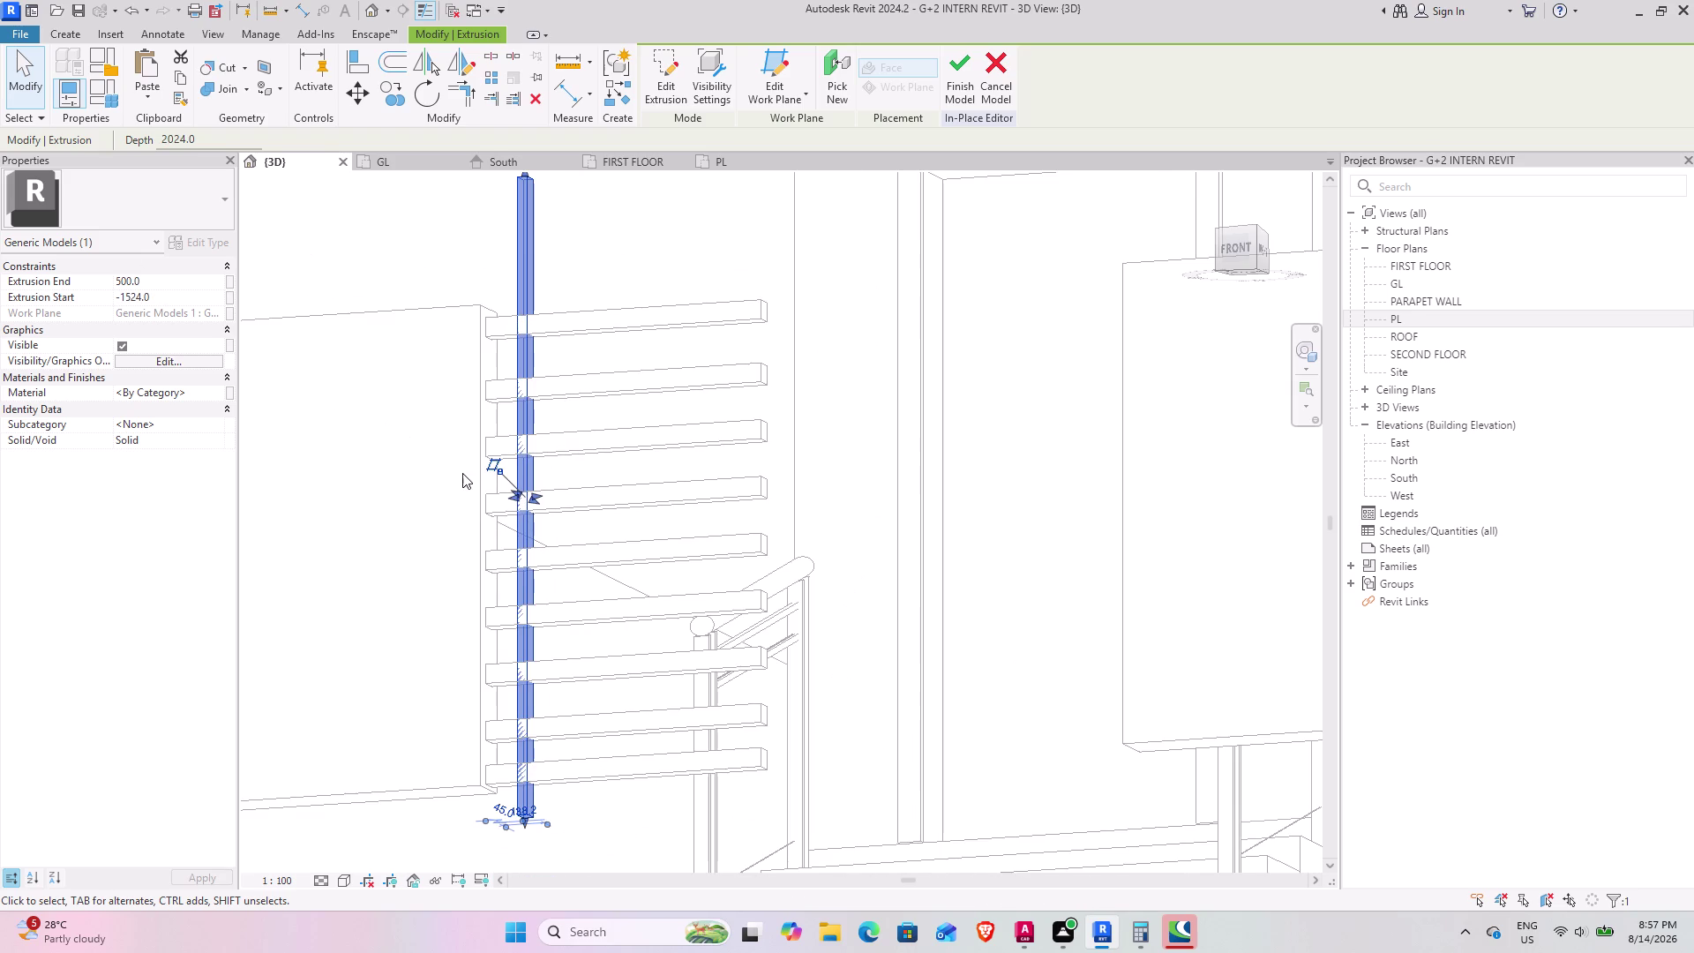
Drag the bar's bottom end to the bottom rail.
middle_drag(453, 494, 495, 470)
middle_drag(494, 474, 570, 559)
scroll(up, 3)
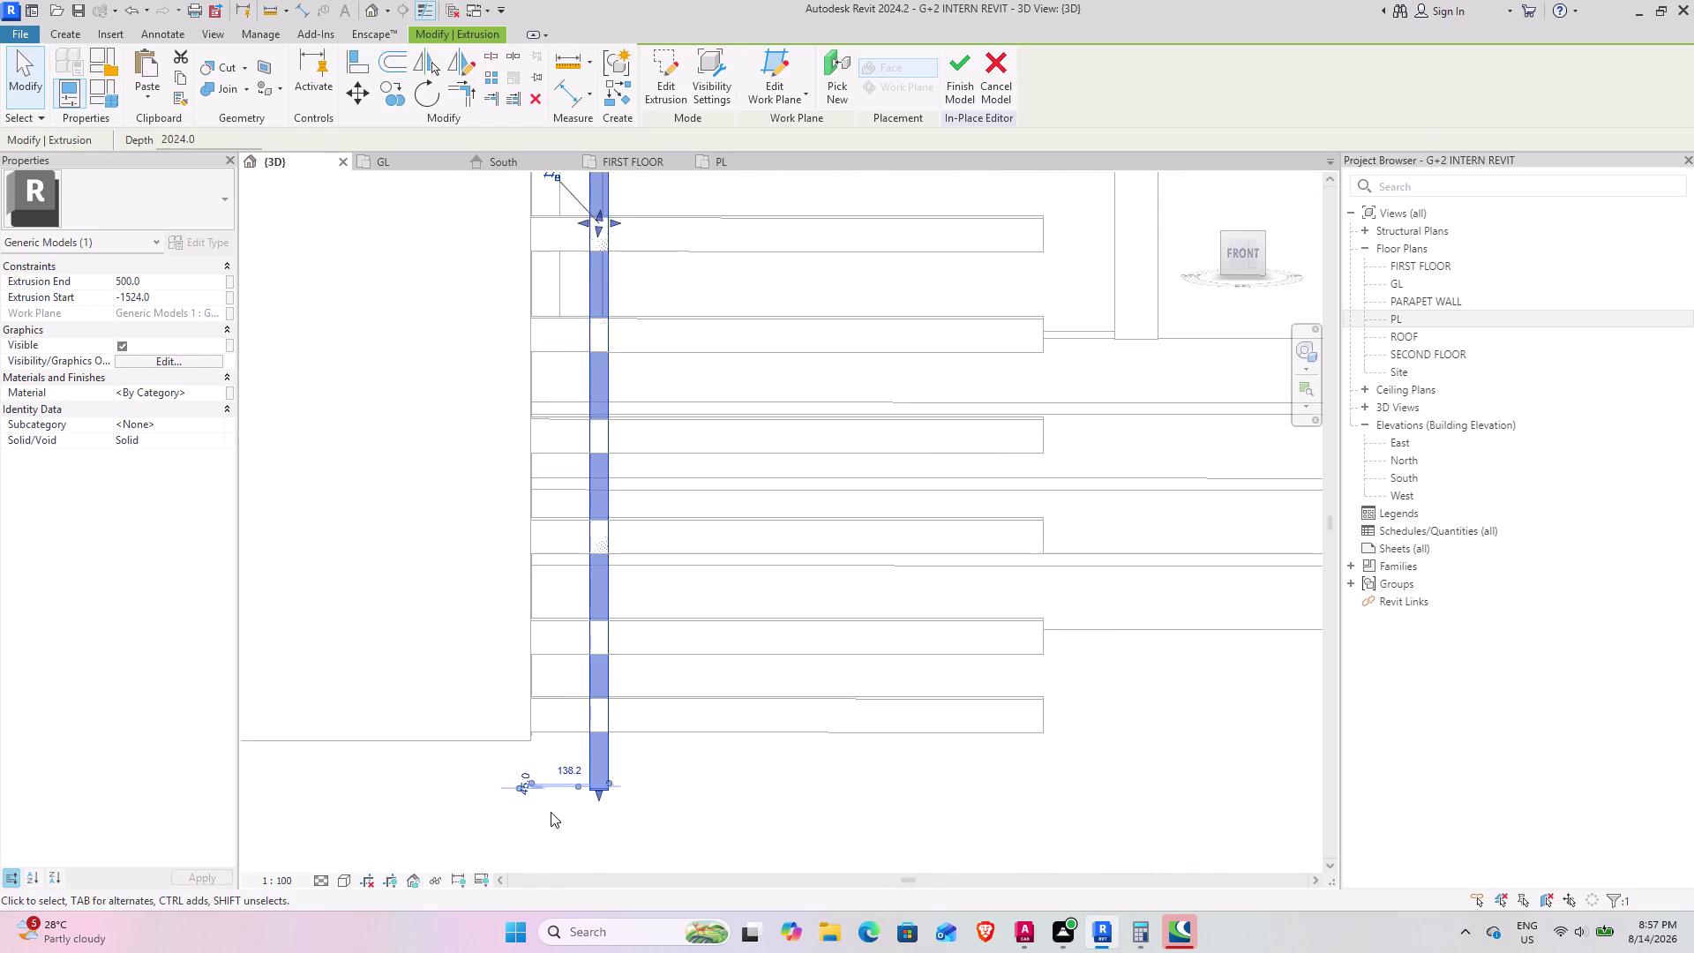
scroll(up, 3)
drag(625, 788, 626, 680)
scroll(down, 3)
Lower the bar's top end to meet the top rail.
middle_drag(649, 492, 542, 469)
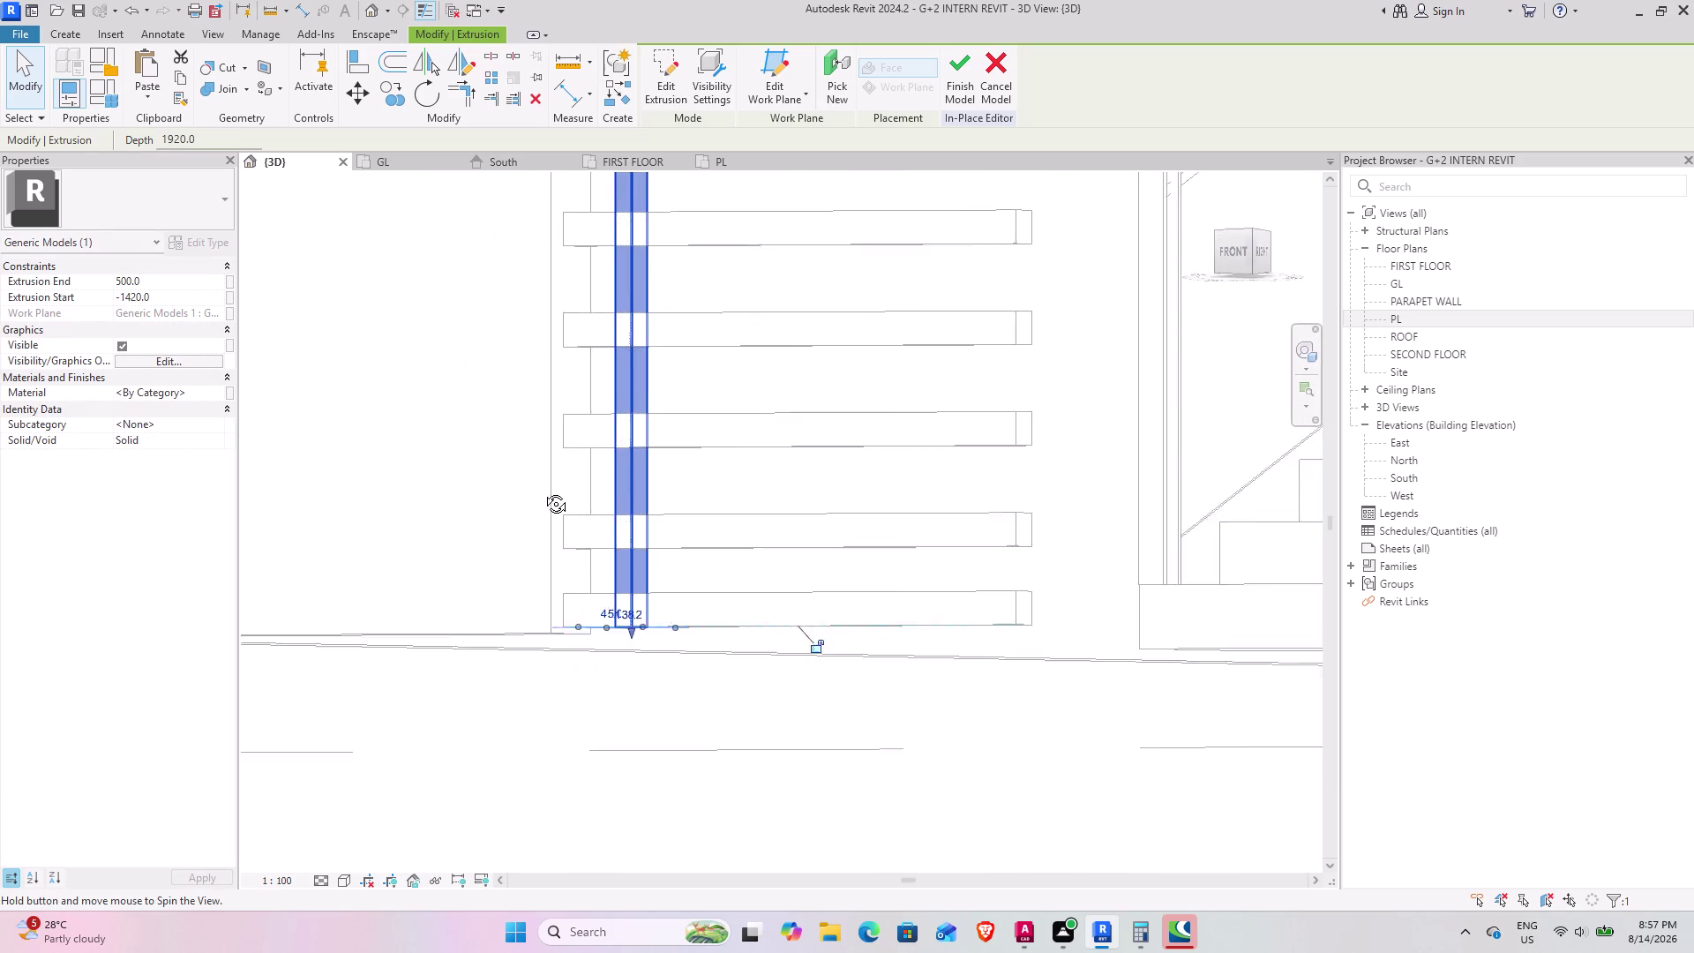
middle_drag(543, 469, 543, 534)
scroll(down, 3)
middle_drag(587, 426, 640, 329)
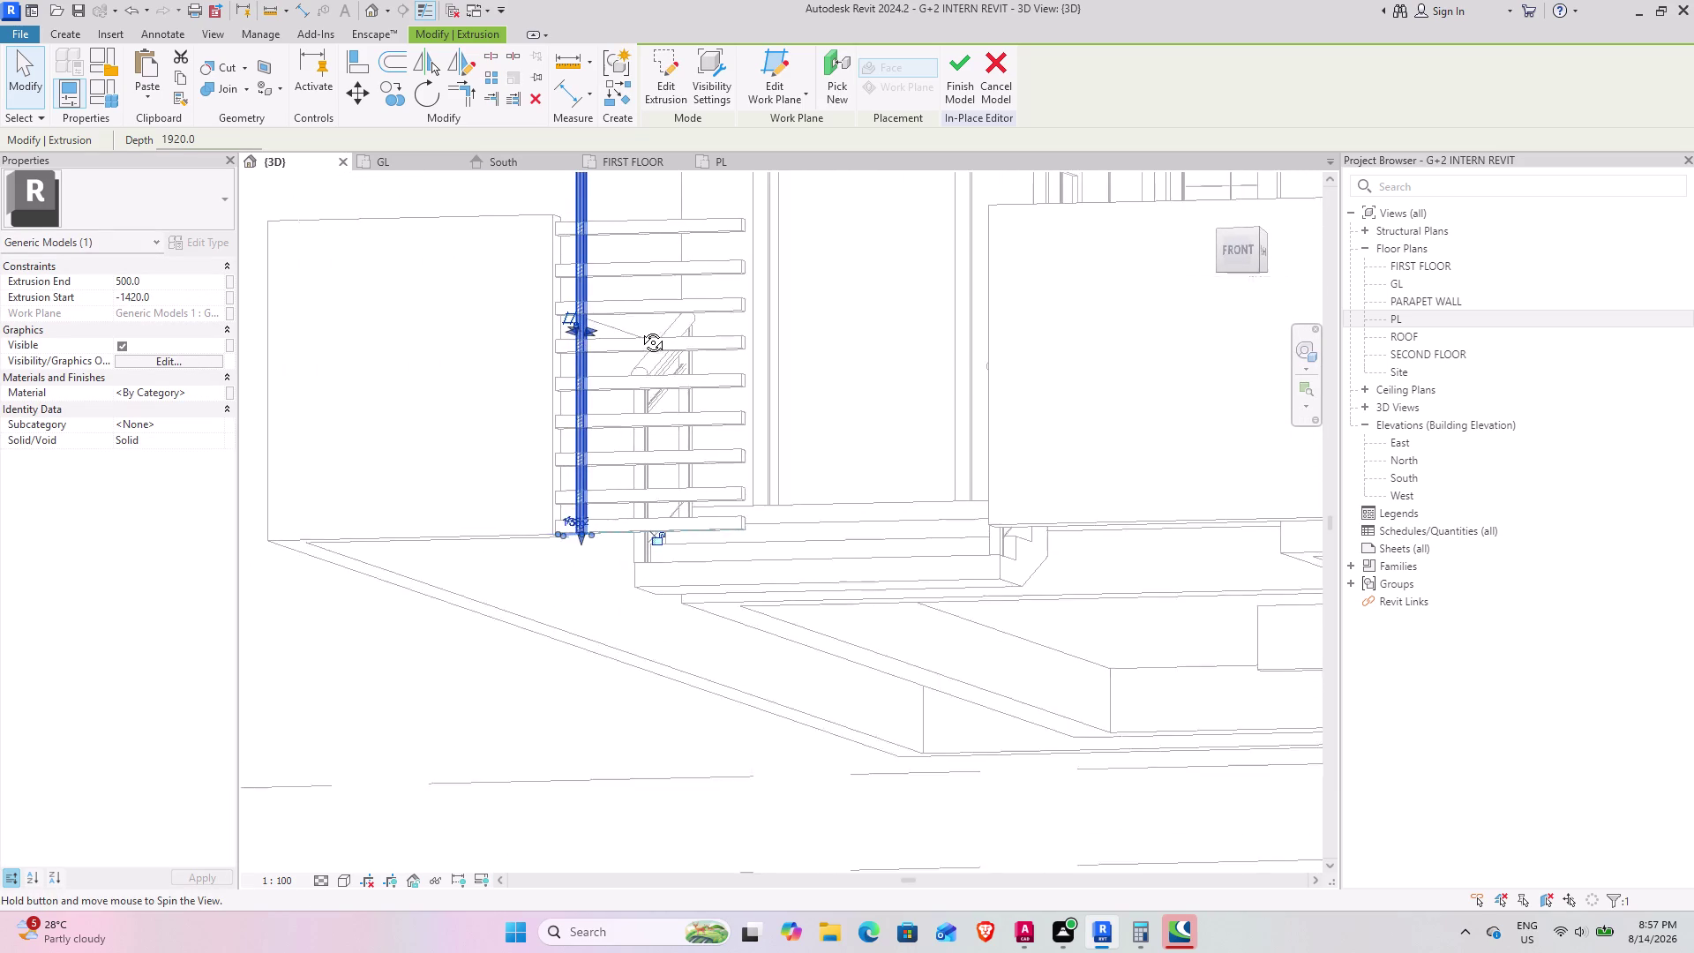
middle_drag(640, 329, 639, 390)
middle_drag(612, 326, 552, 622)
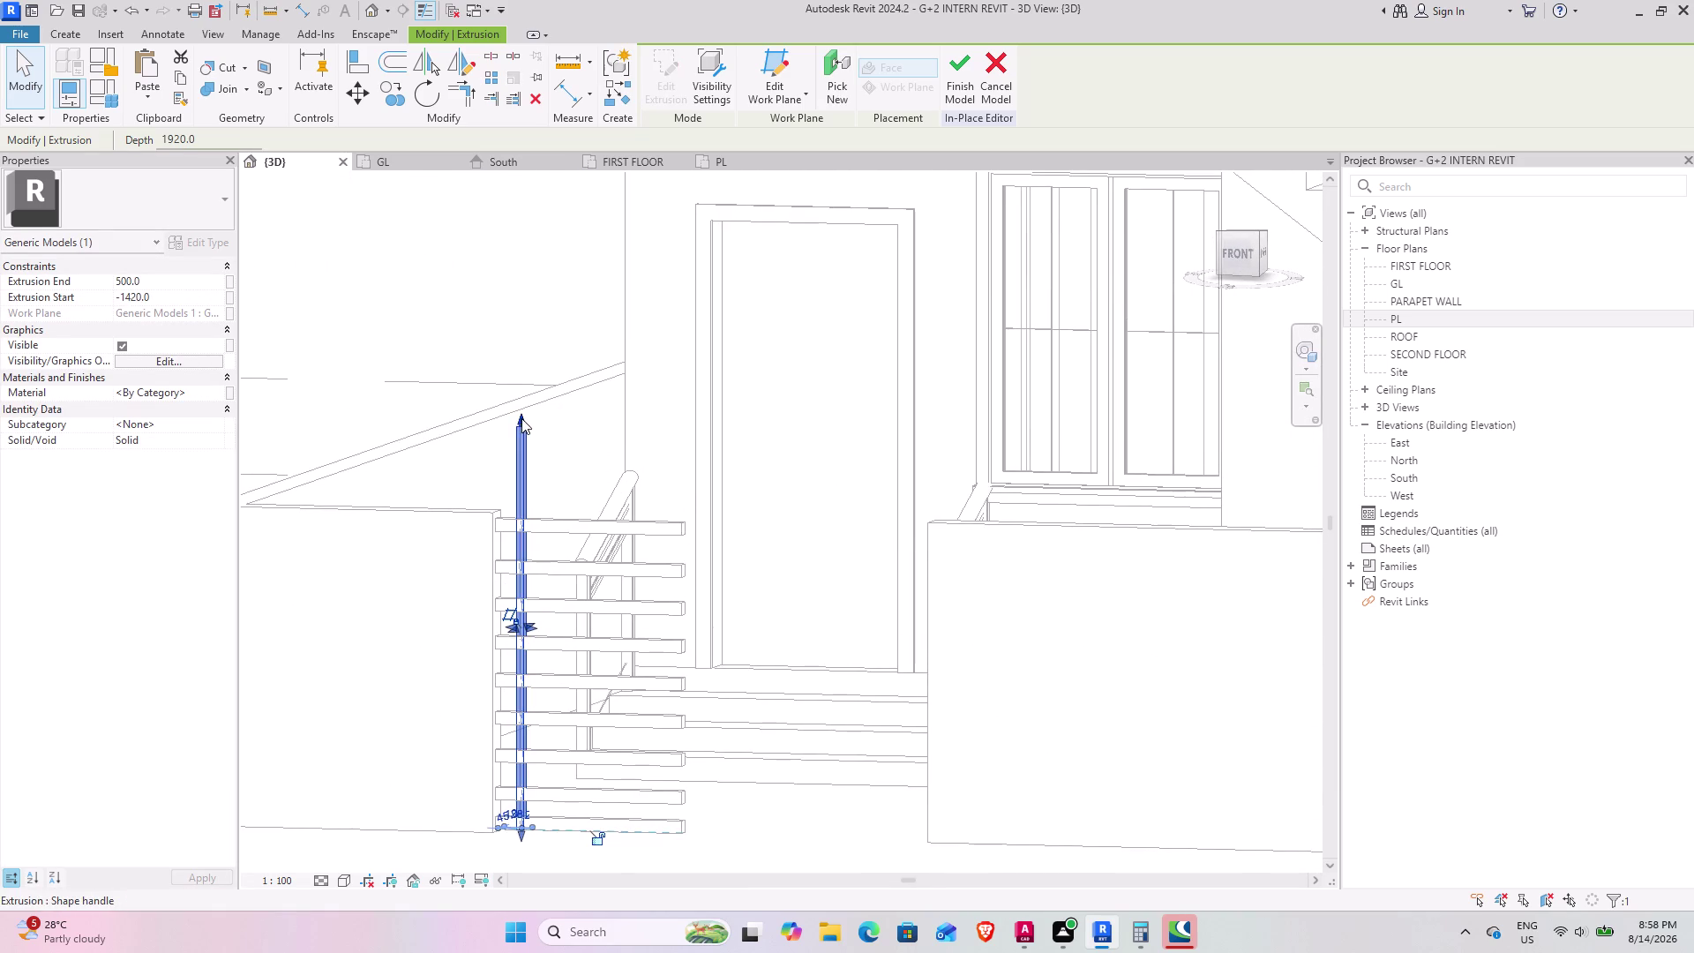
drag(521, 418, 510, 522)
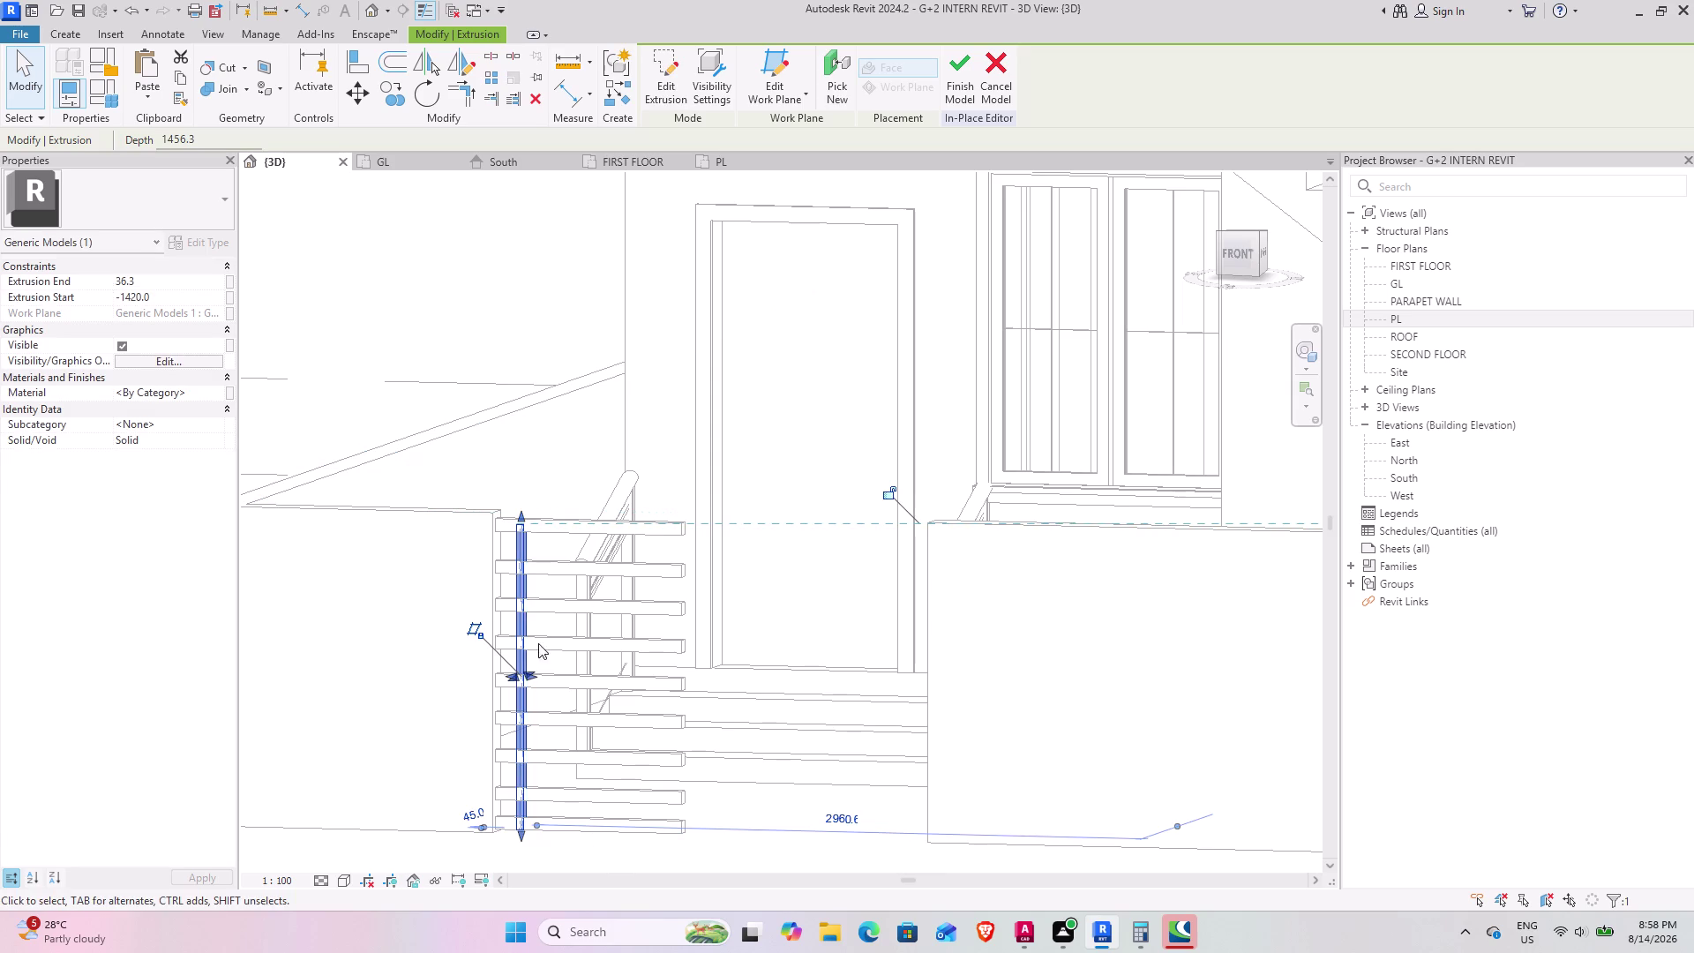
Orbit around the bar to confirm it spans -1420 to 36.3 mm.
middle_drag(532, 627, 455, 563)
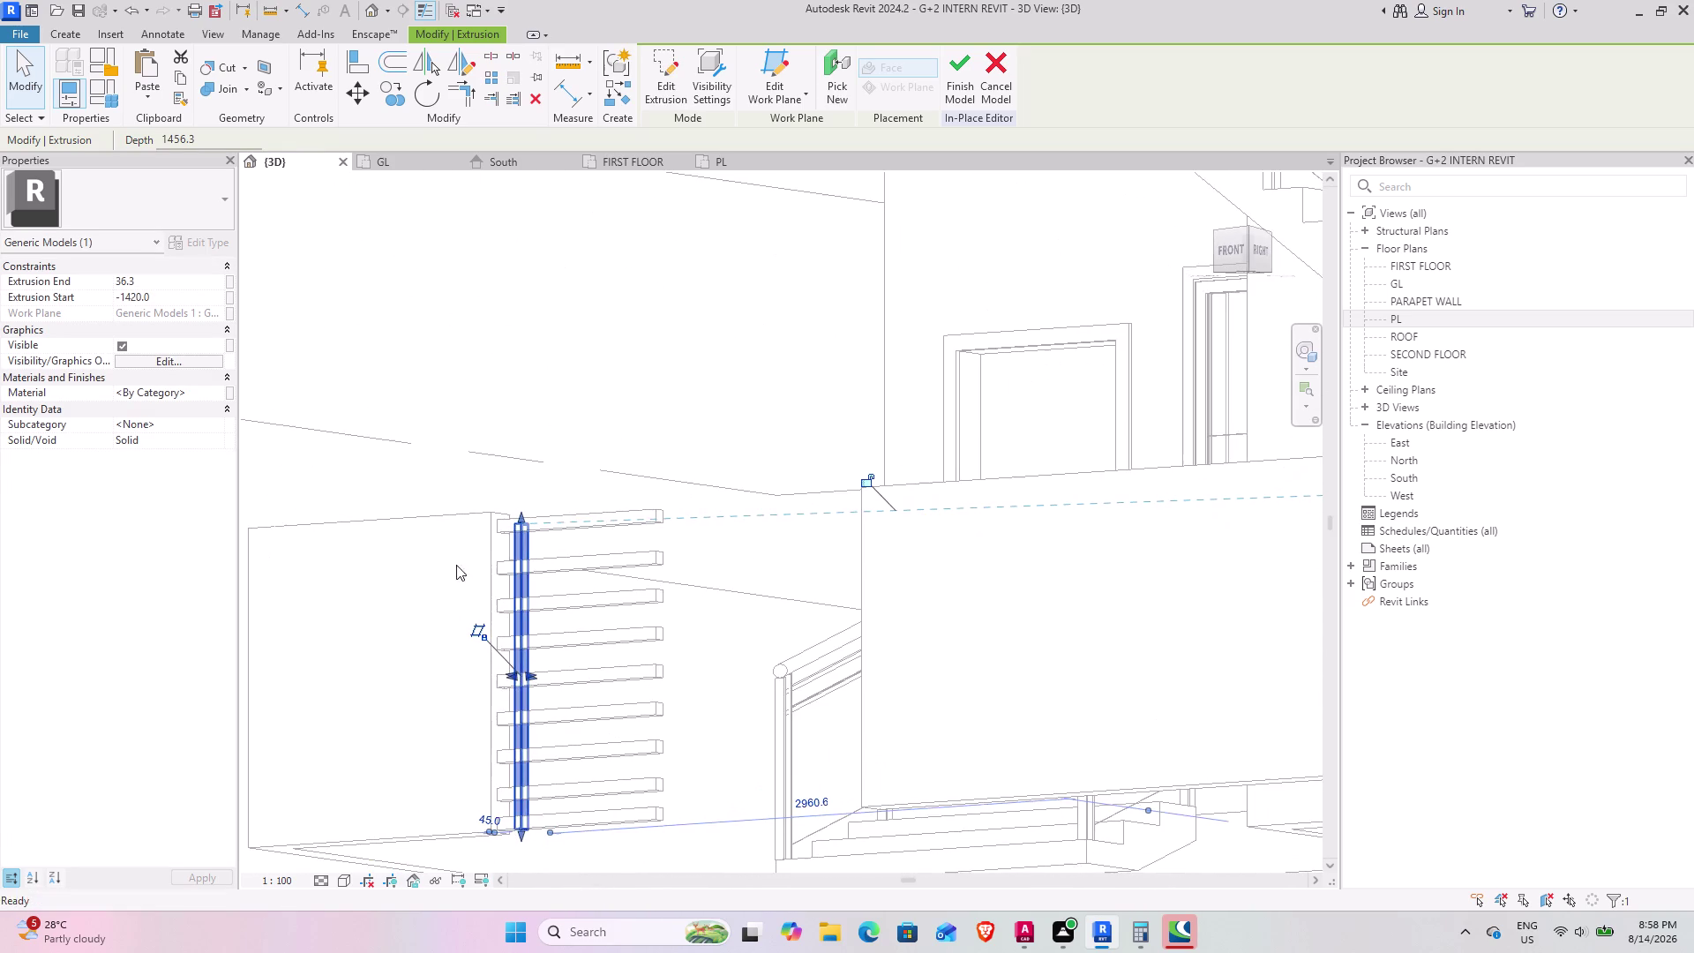
scroll(up, 3)
middle_drag(519, 544, 459, 591)
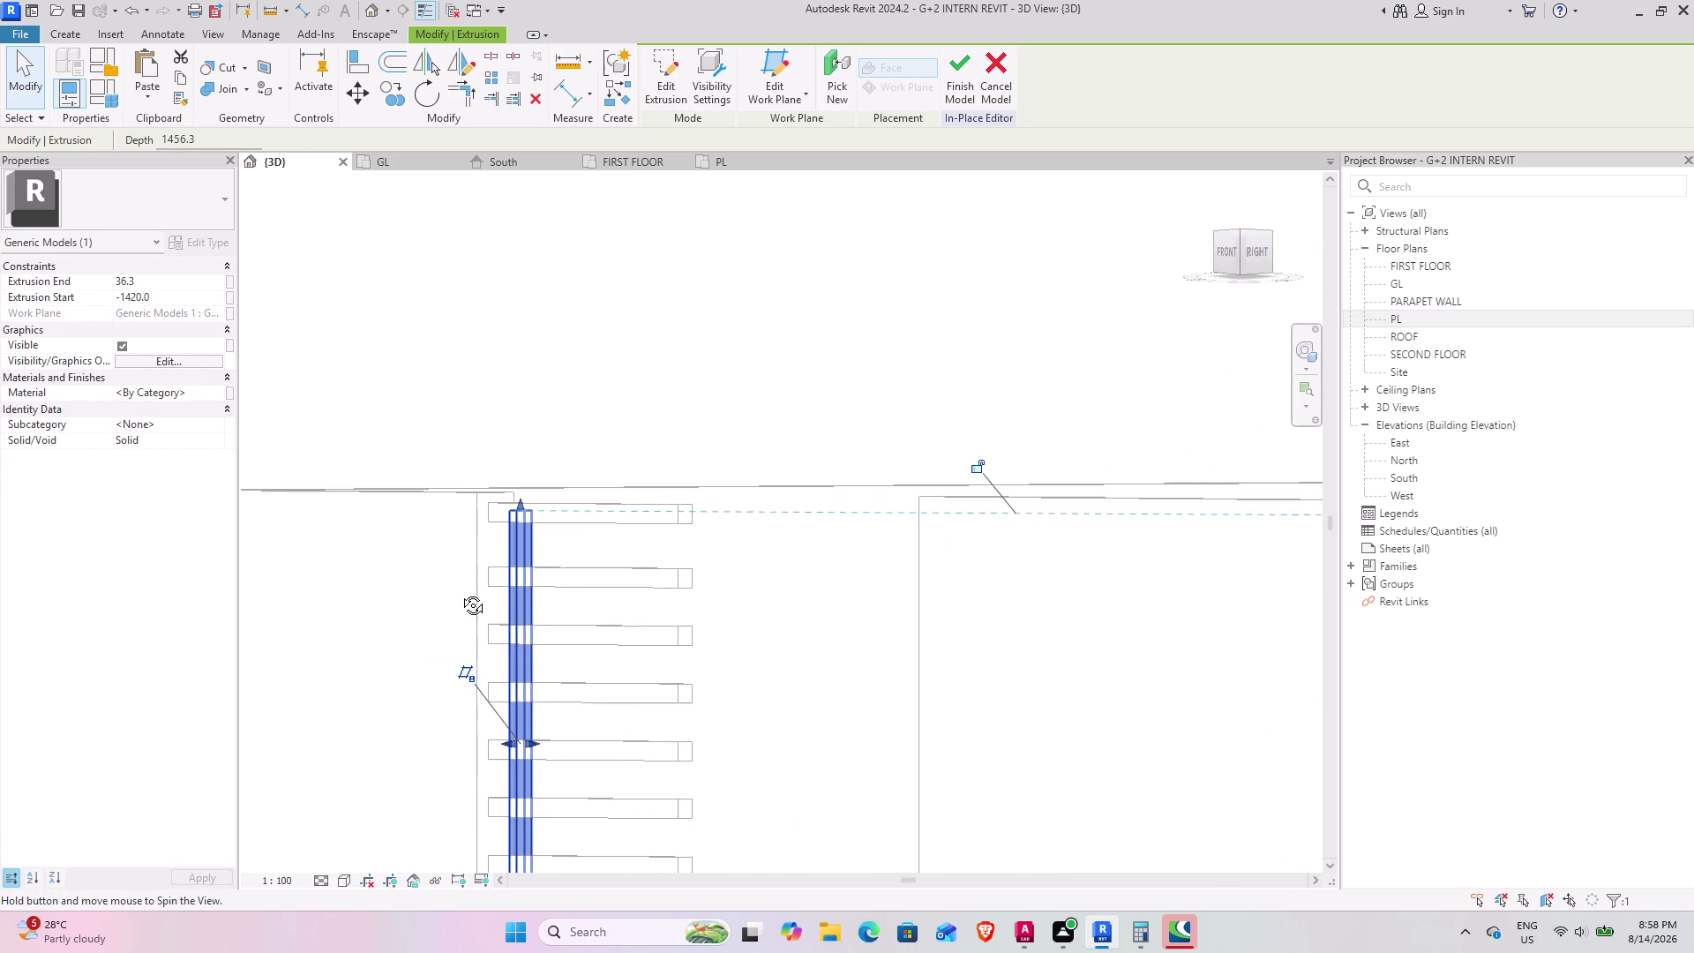
middle_drag(459, 591, 460, 596)
middle_drag(519, 629, 575, 564)
middle_drag(525, 596, 643, 430)
middle_drag(582, 533, 634, 447)
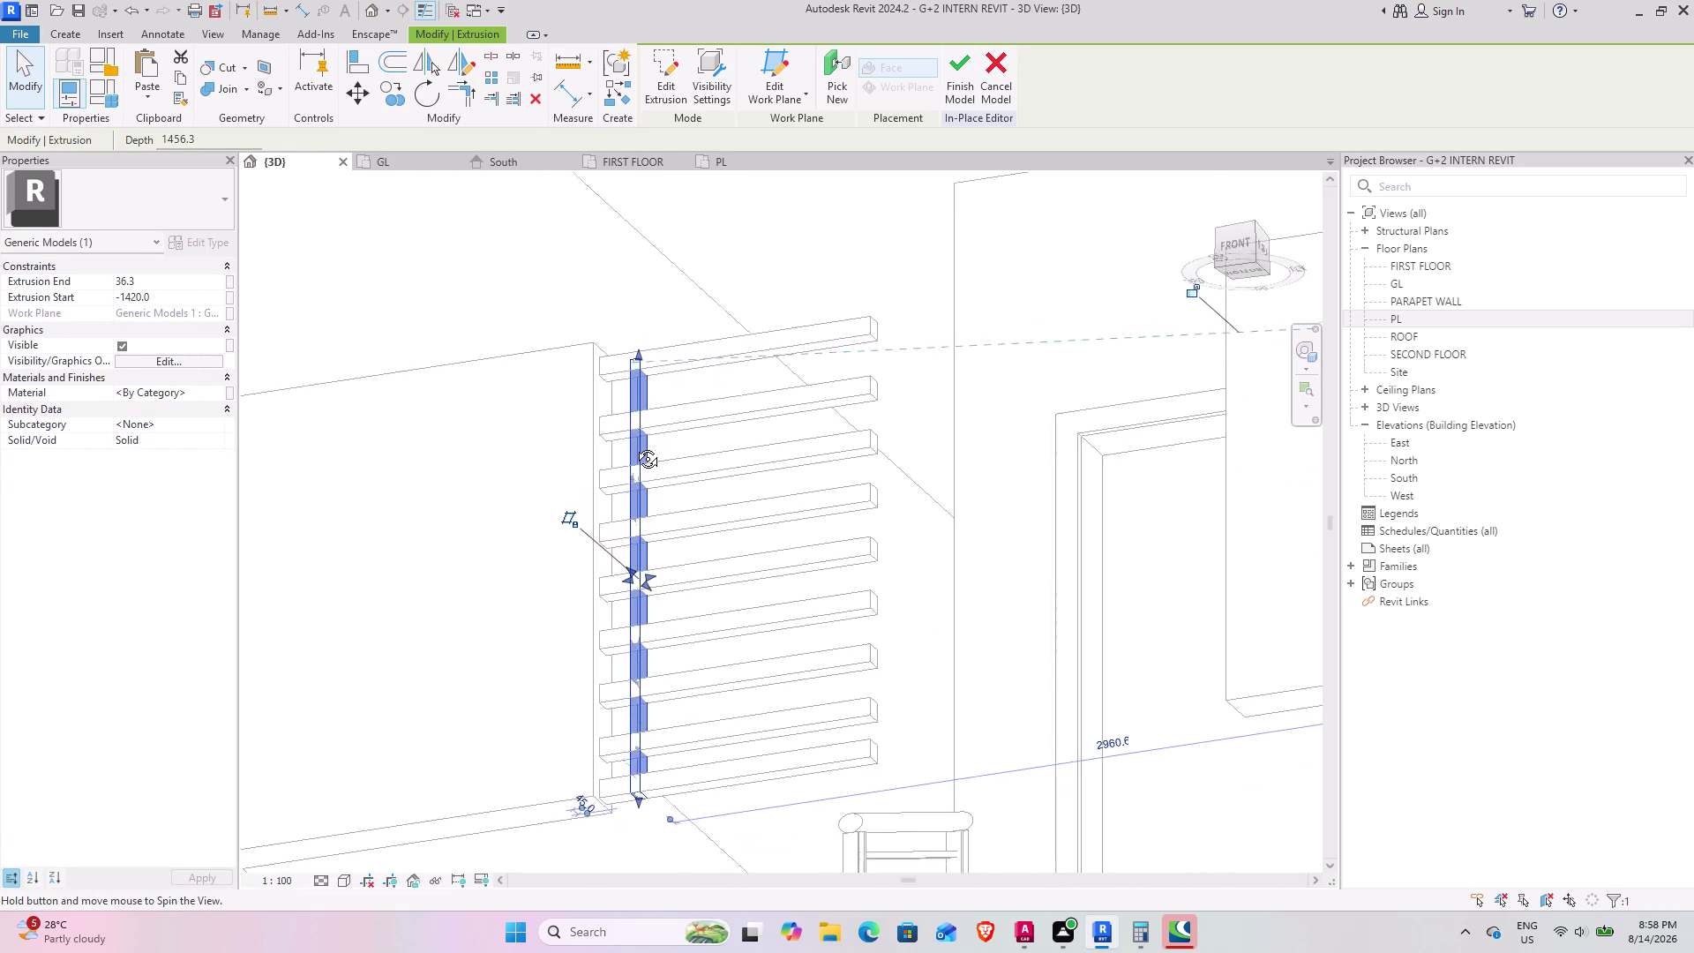
middle_drag(634, 447, 654, 580)
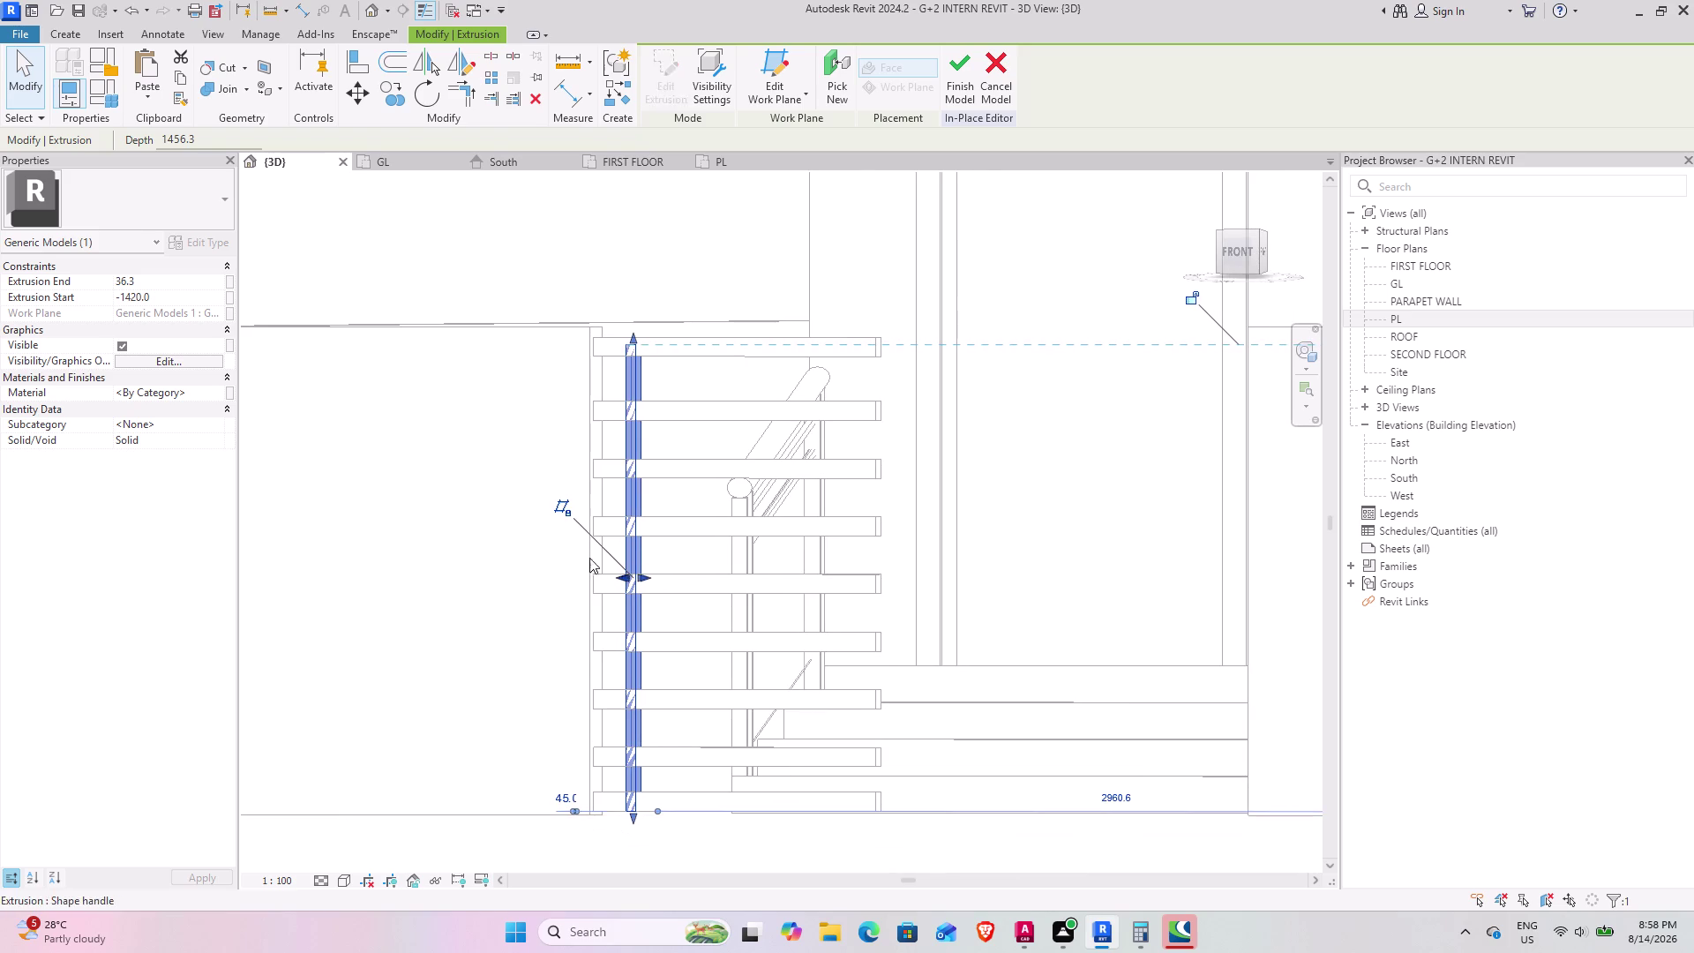
click(403, 91)
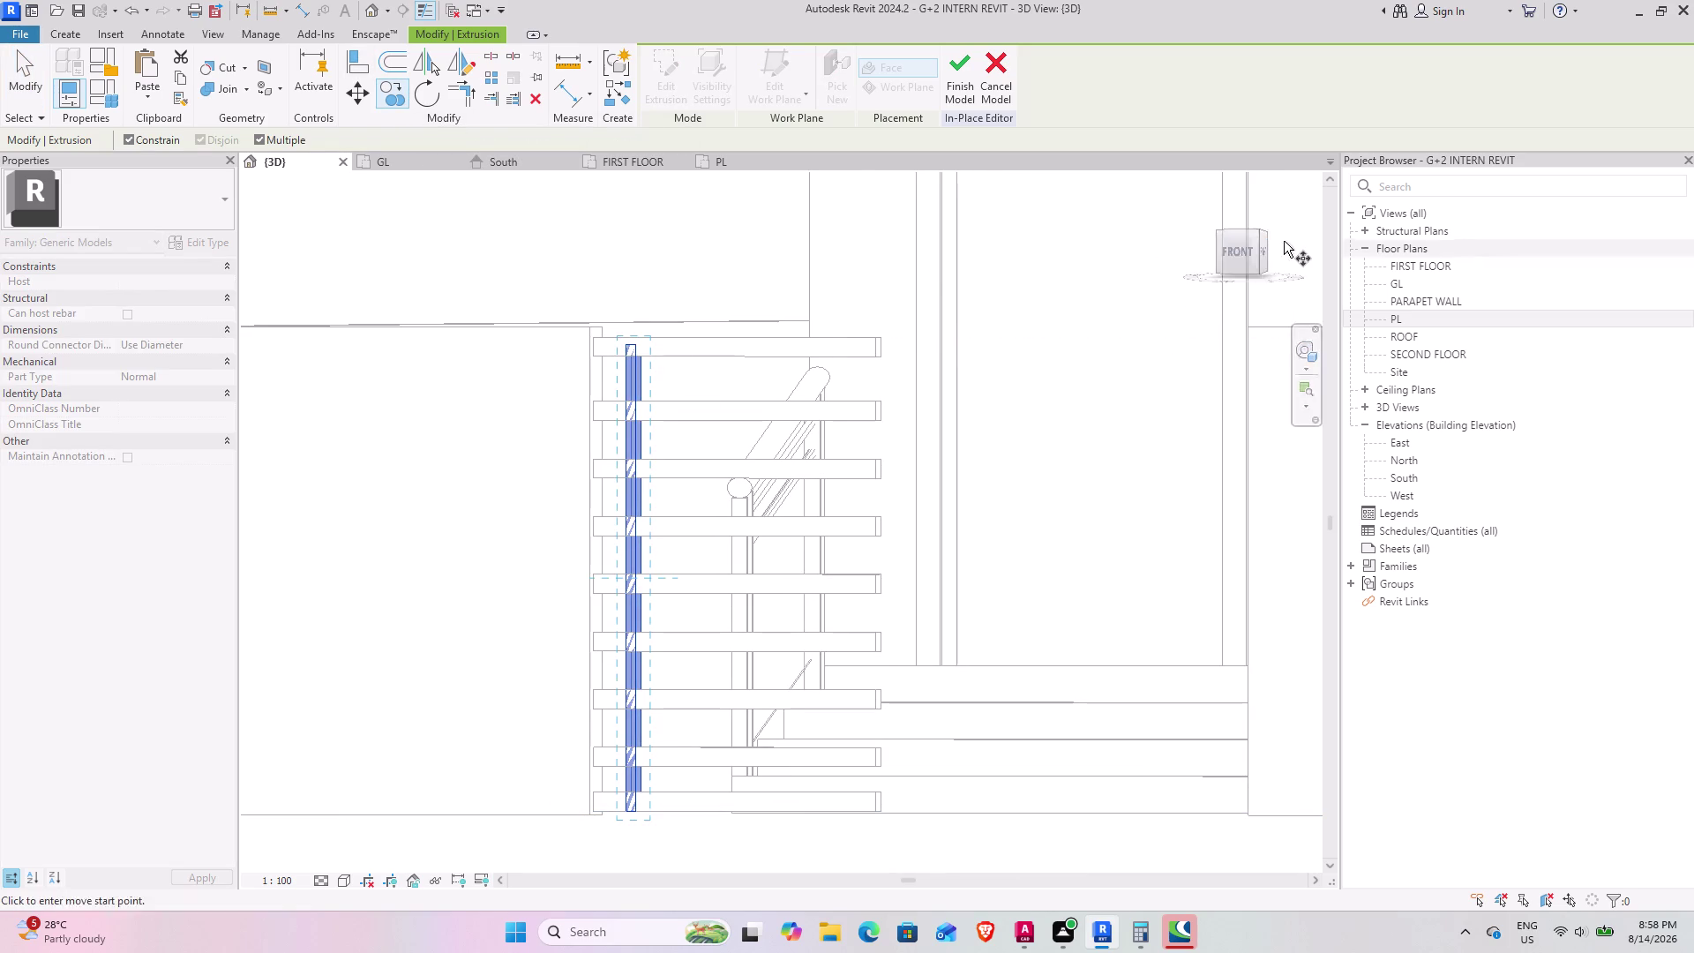
In front view, copy the bar from its top corner at 300 mm and 150 mm.
click(1241, 254)
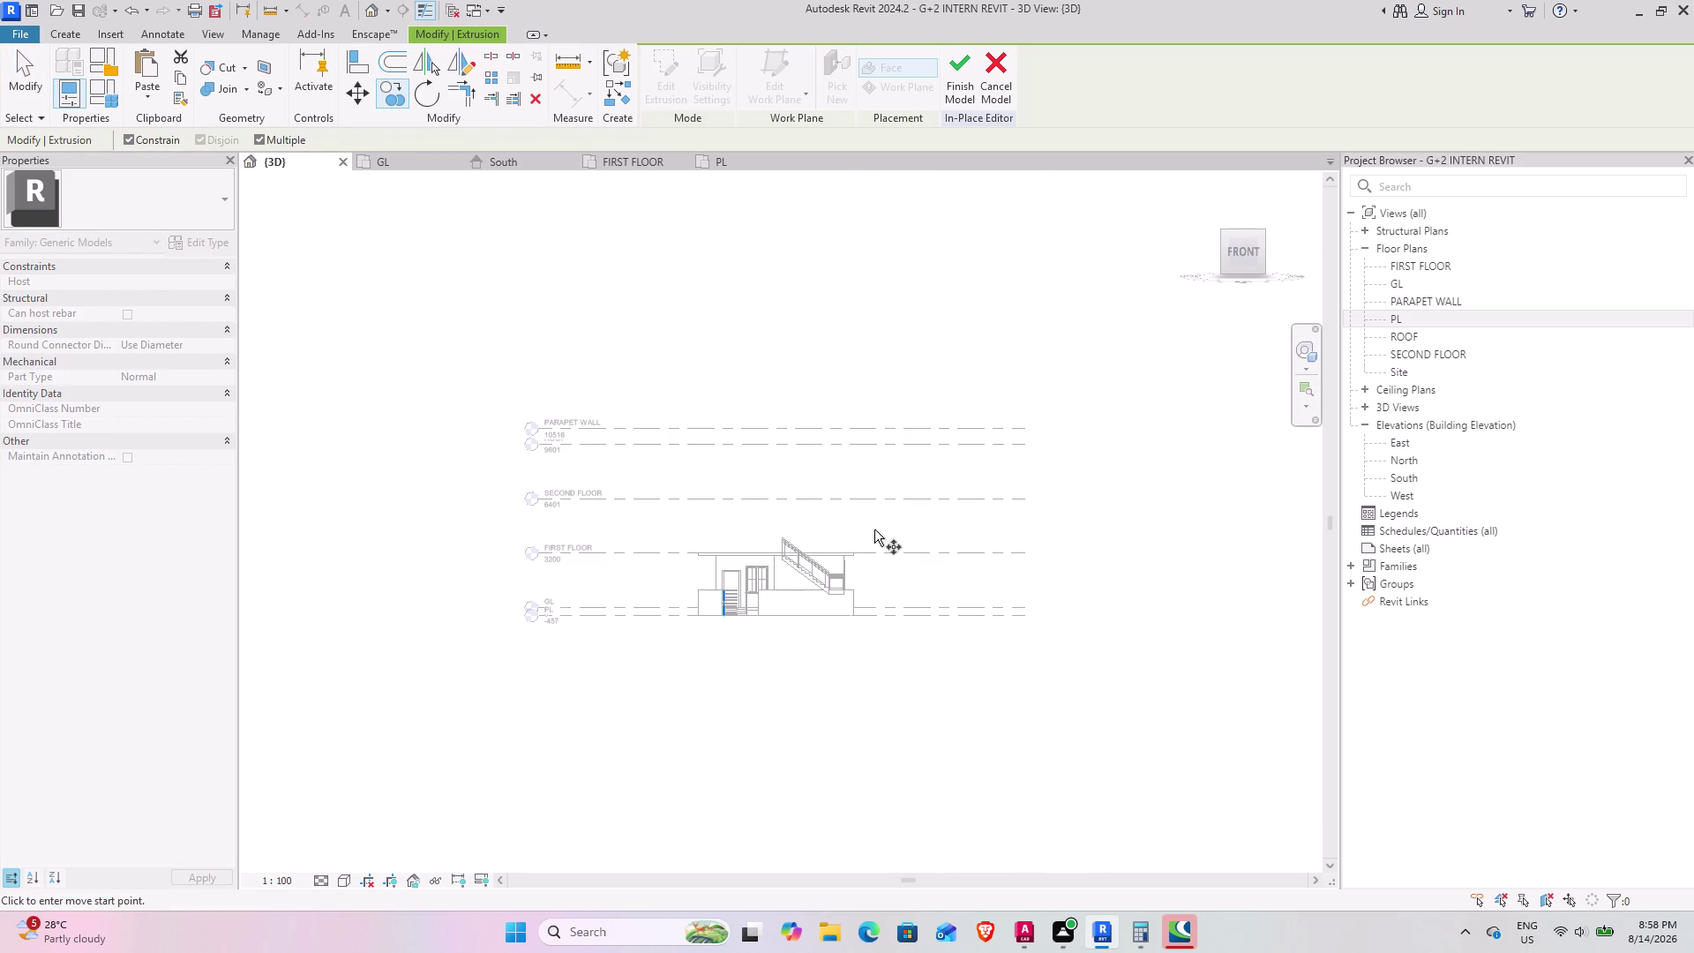
scroll(up, 3)
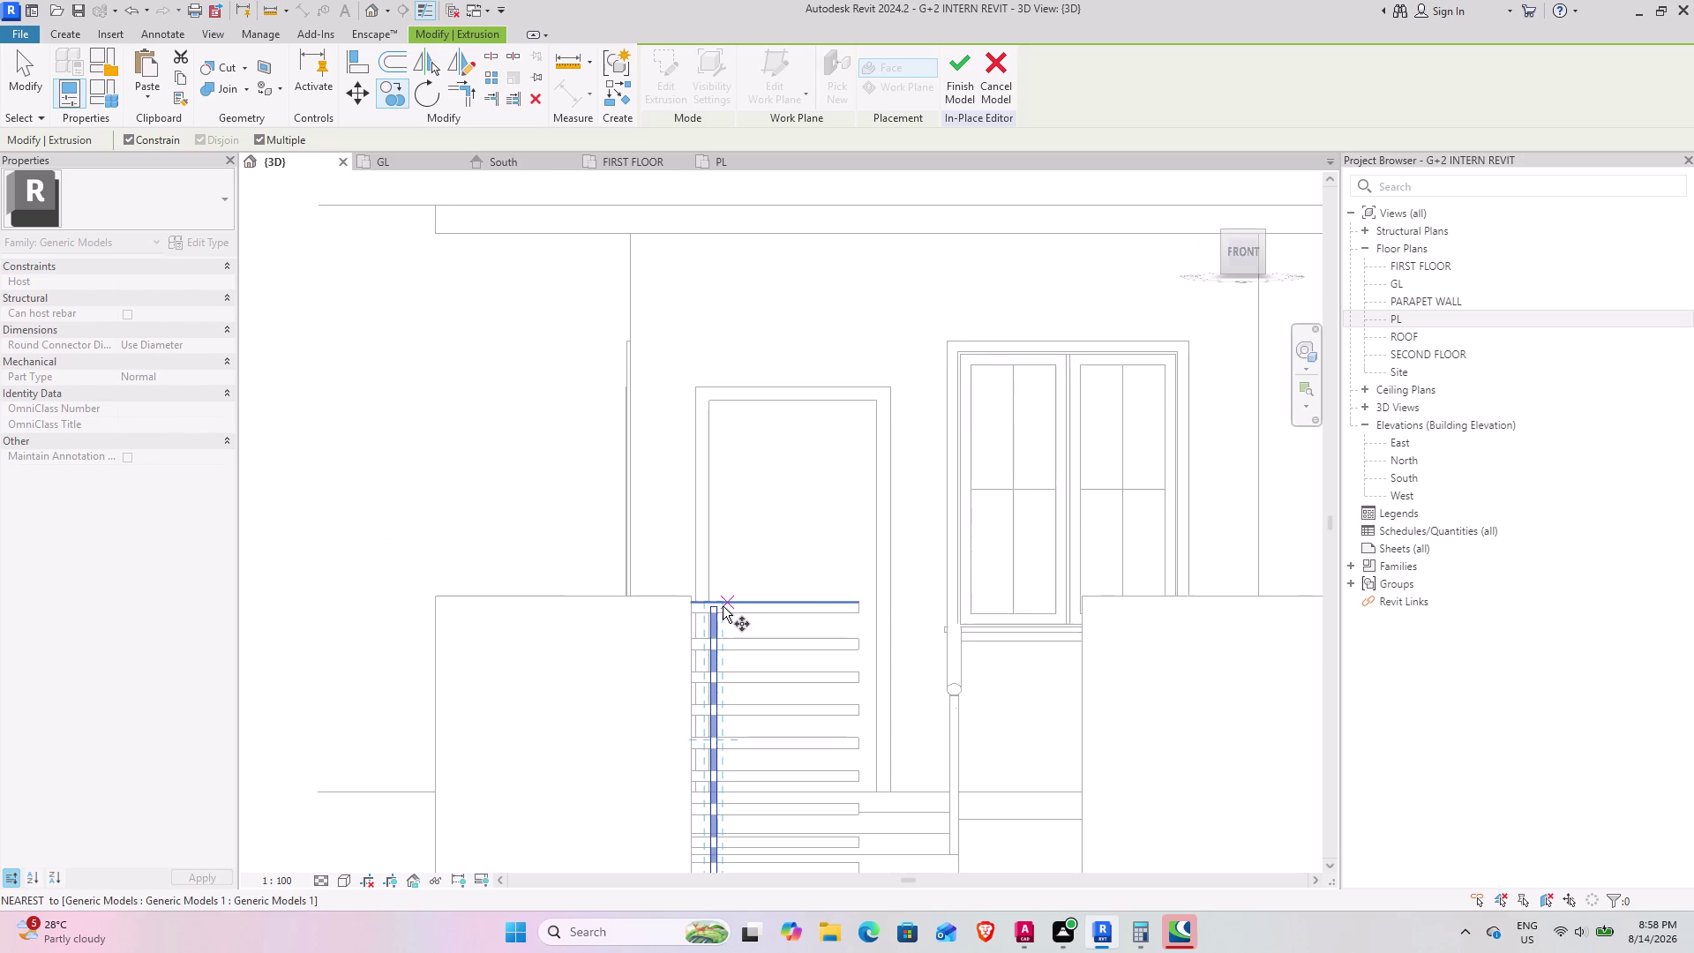
scroll(up, 3)
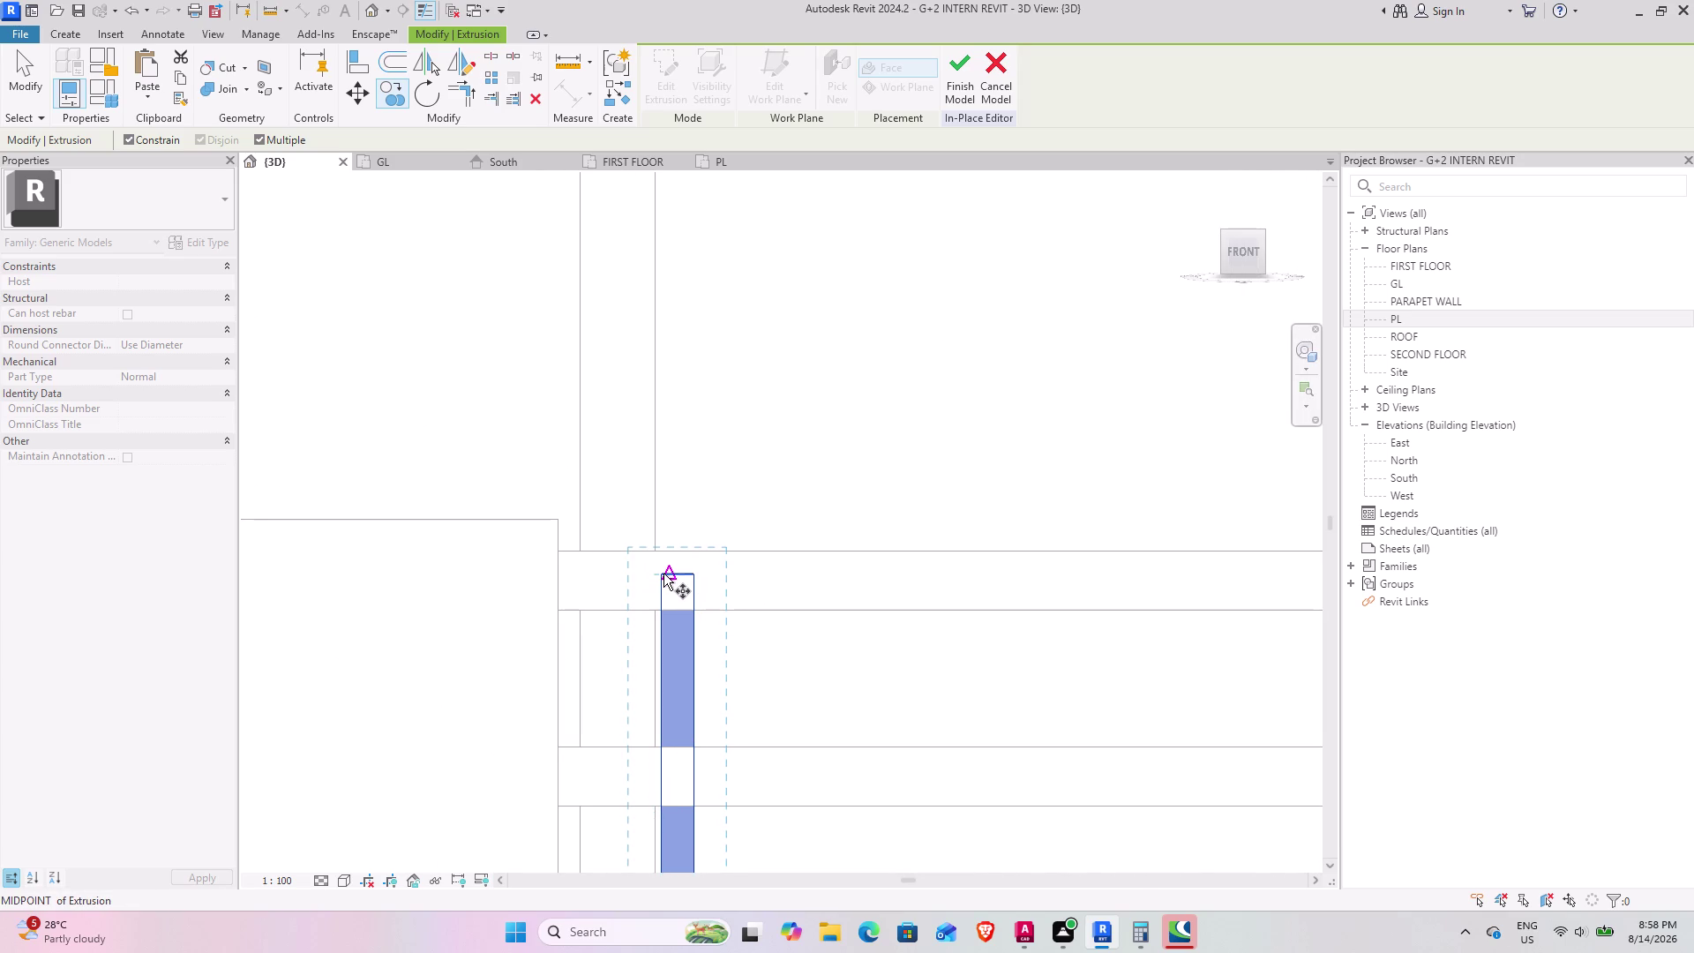
scroll(up, 3)
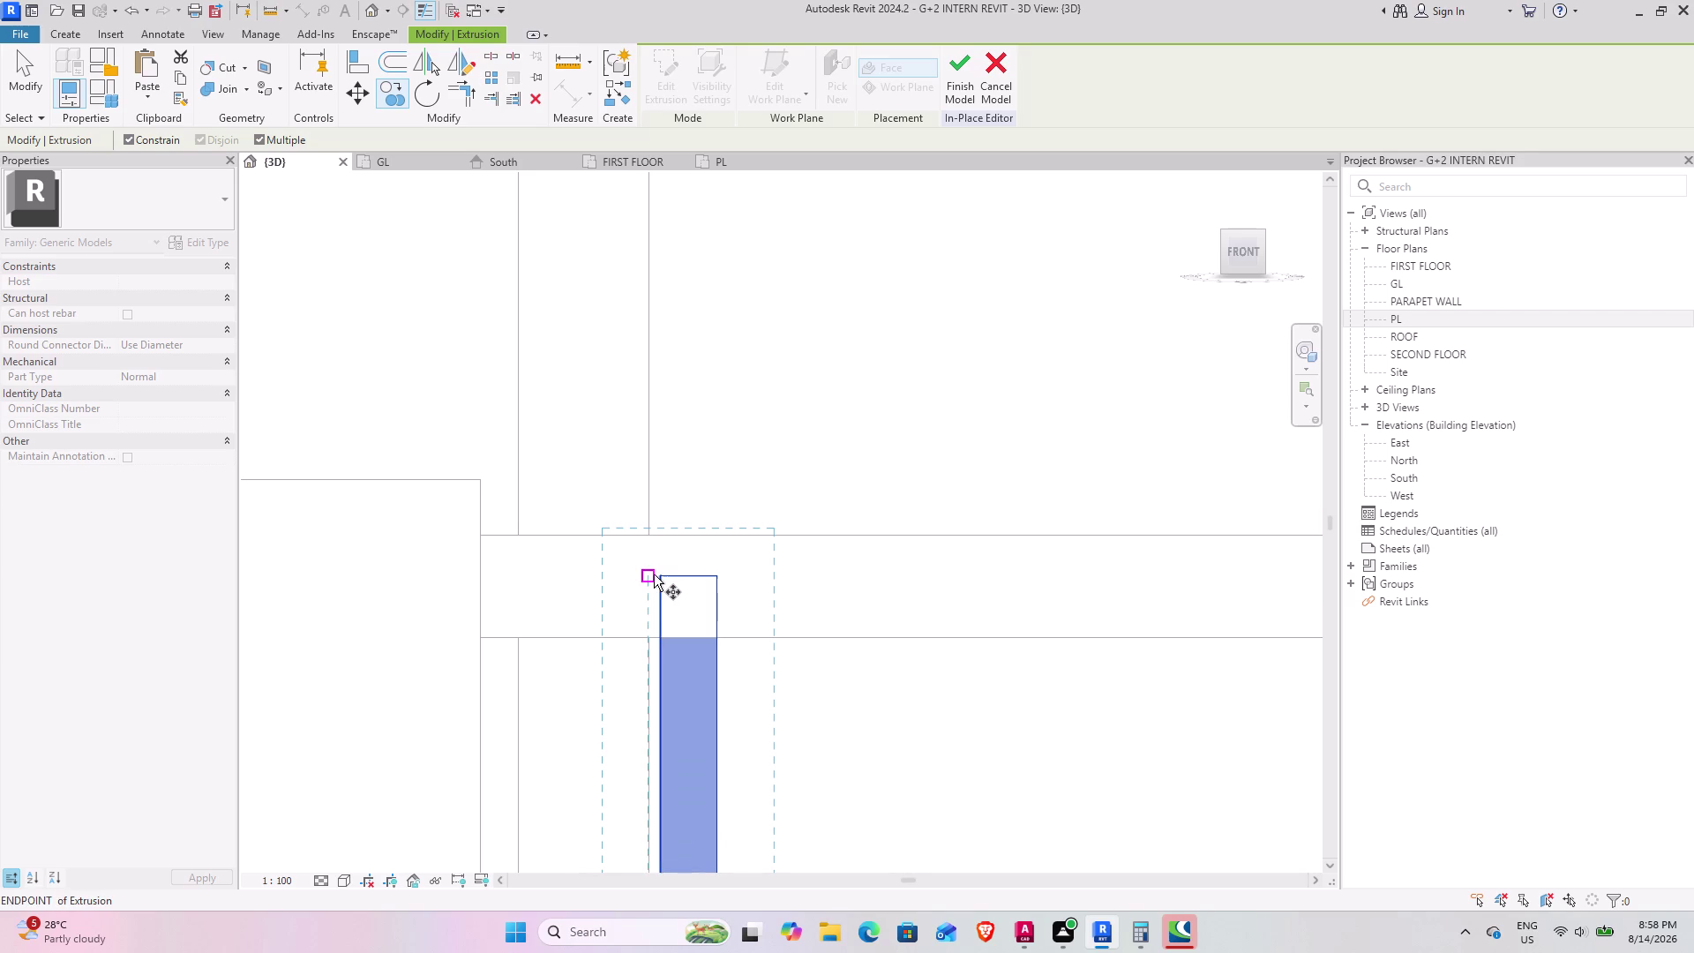
click(653, 574)
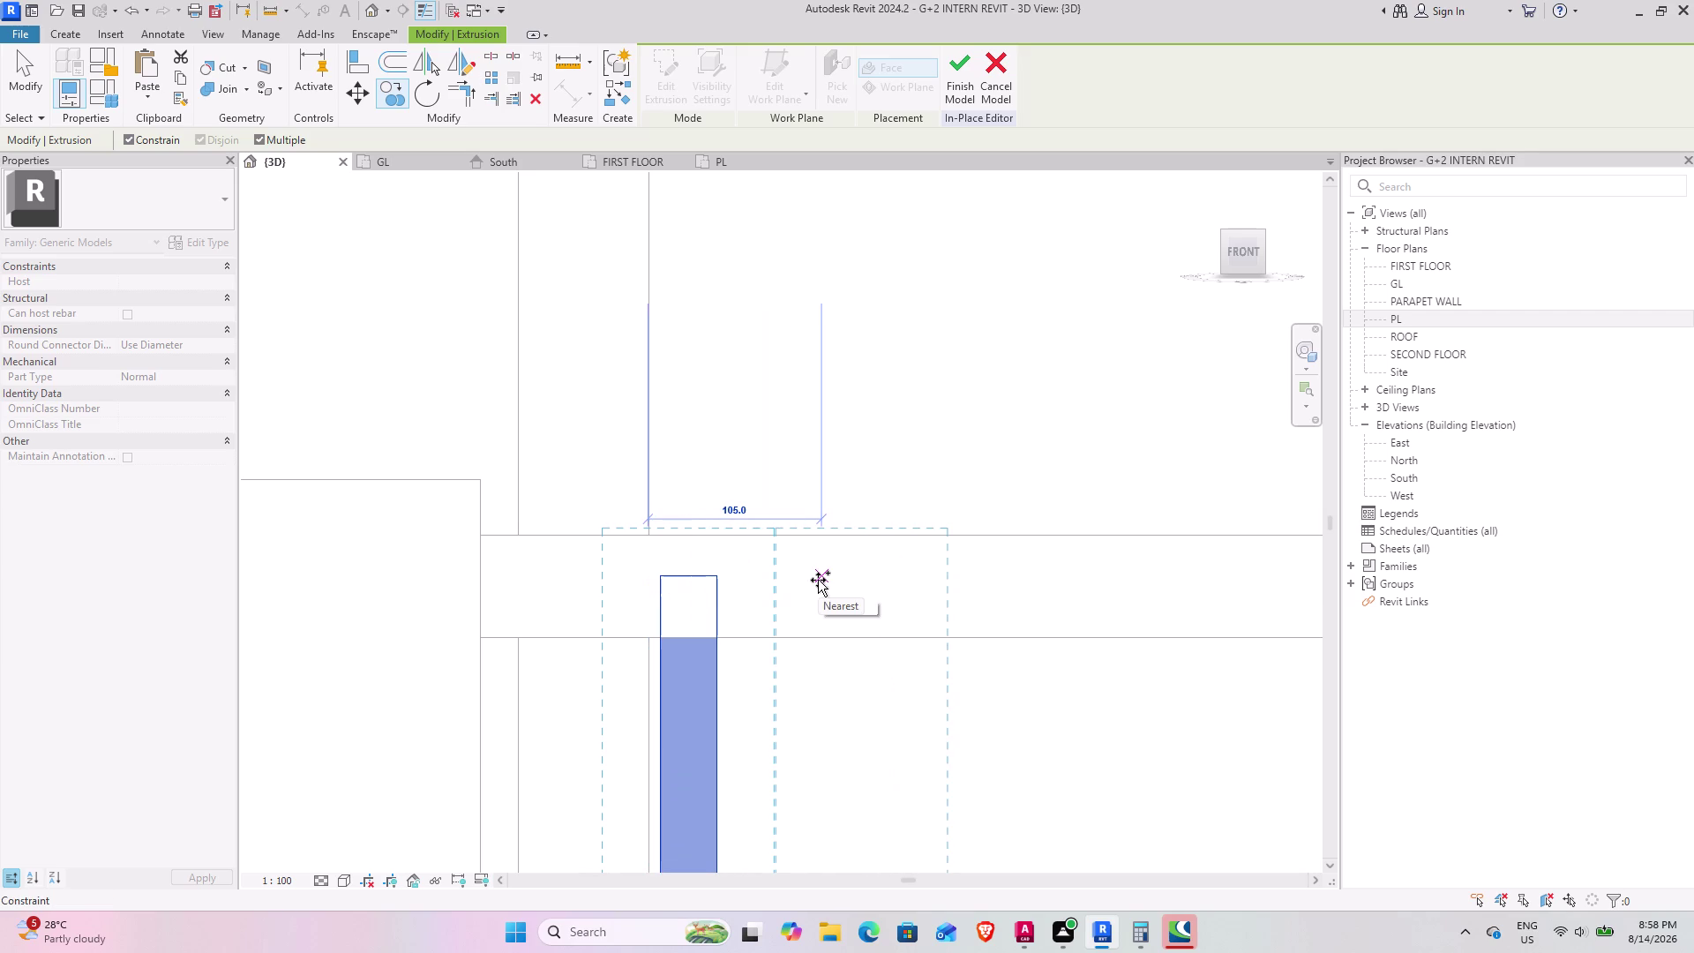
text(300)
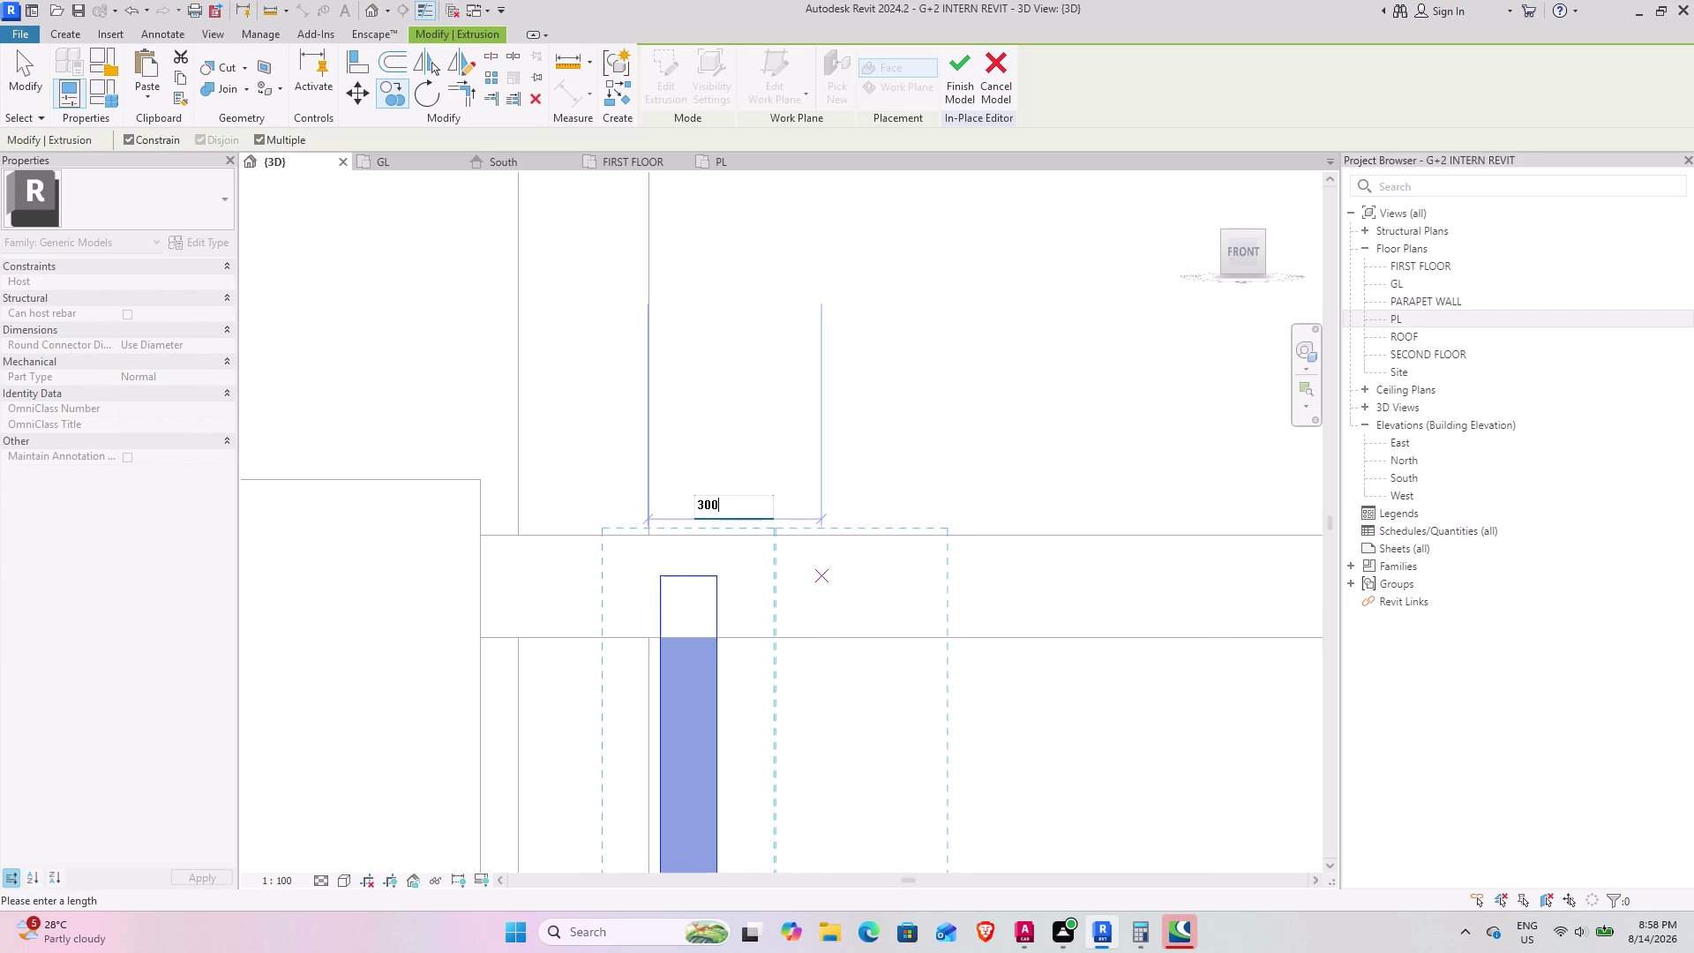
key(Return)
scroll(down, 3)
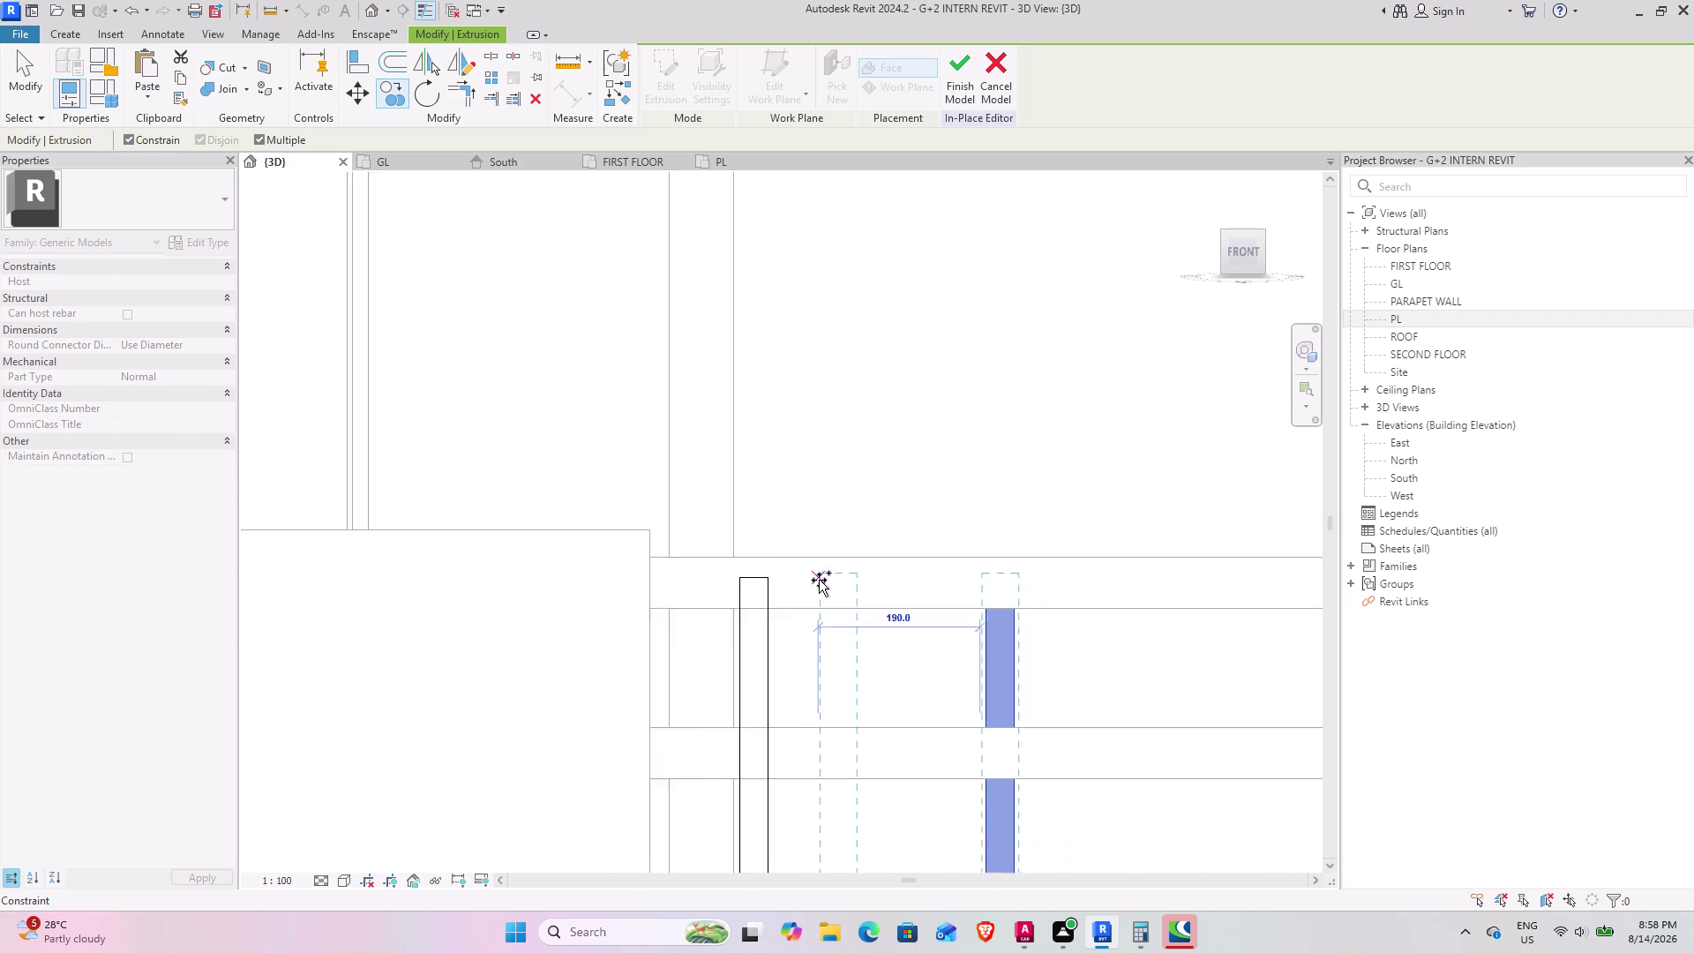
scroll(down, 3)
middle_drag(981, 605, 820, 543)
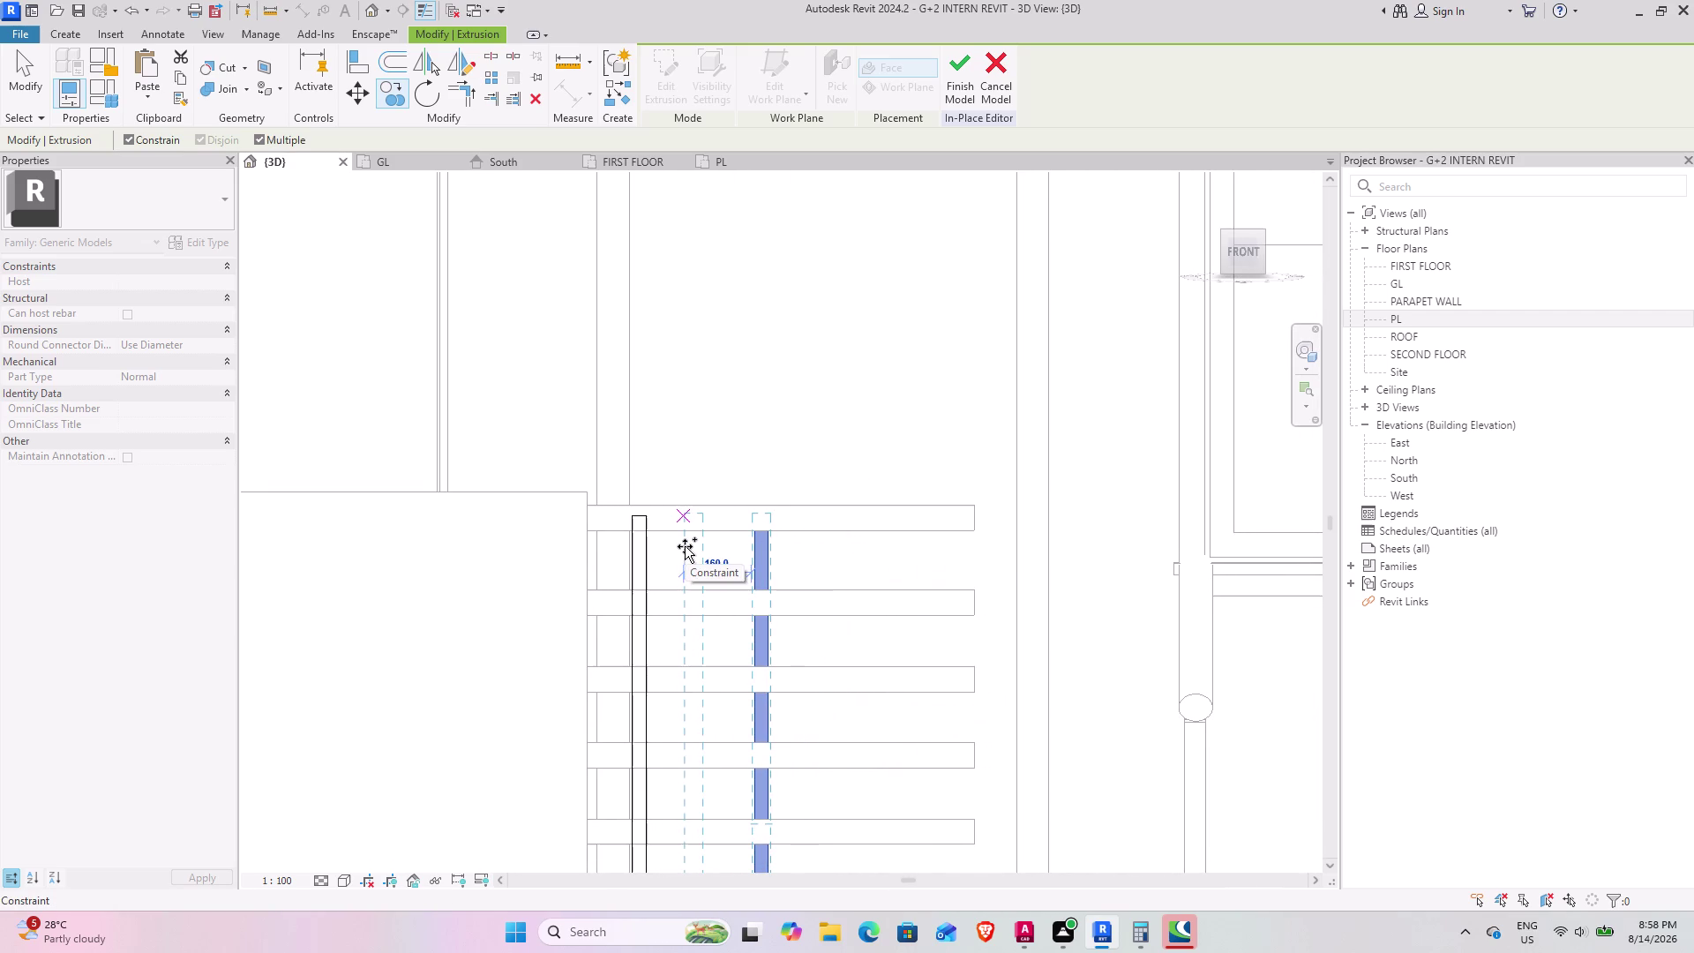
text(150)
key(Return)
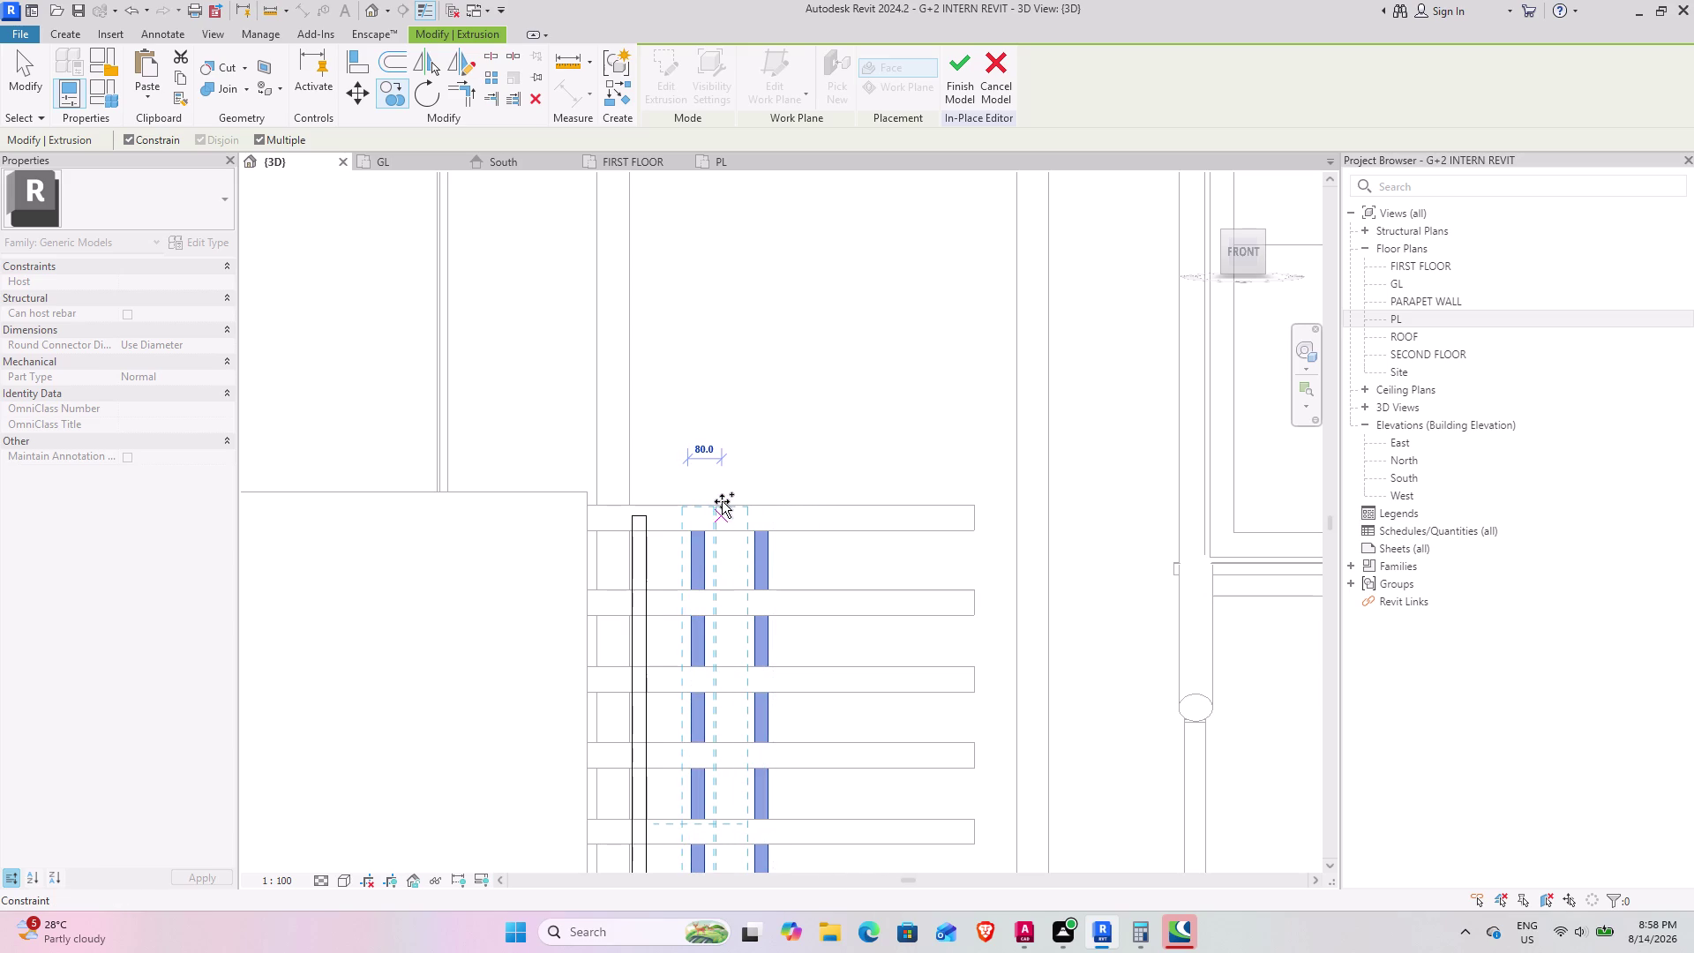
key(Escape)
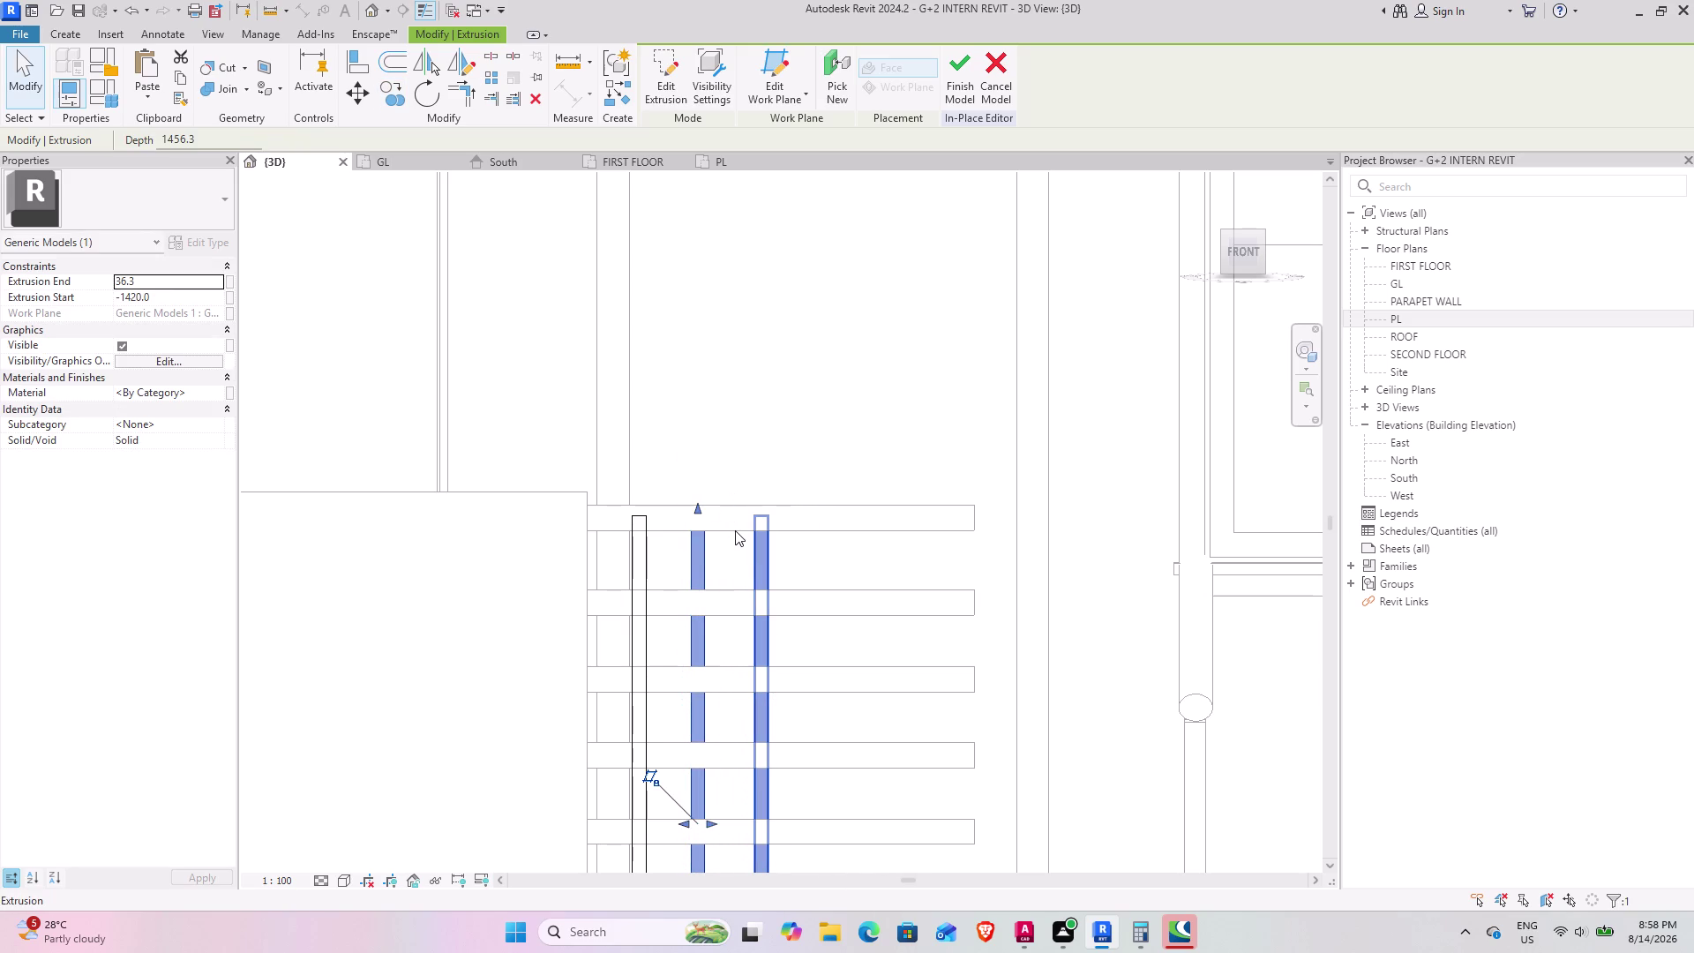
Select a copied bar and inspect its top from above.
middle_drag(731, 530, 405, 672)
middle_drag(515, 626, 538, 614)
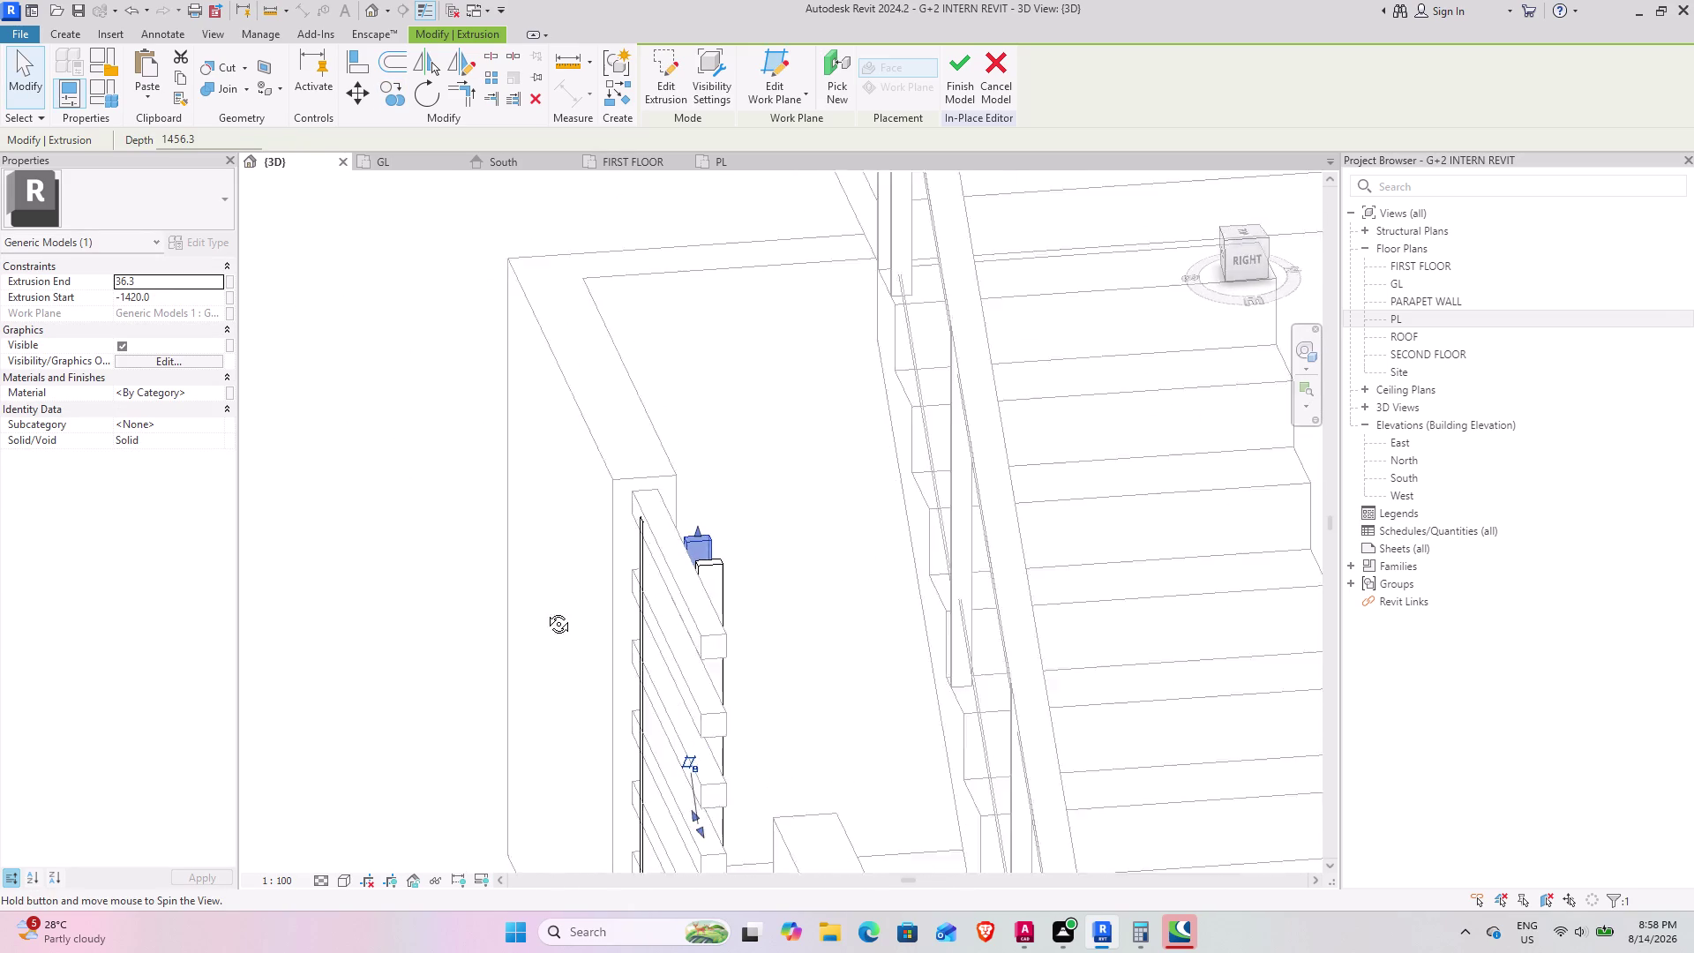
middle_drag(539, 614, 550, 622)
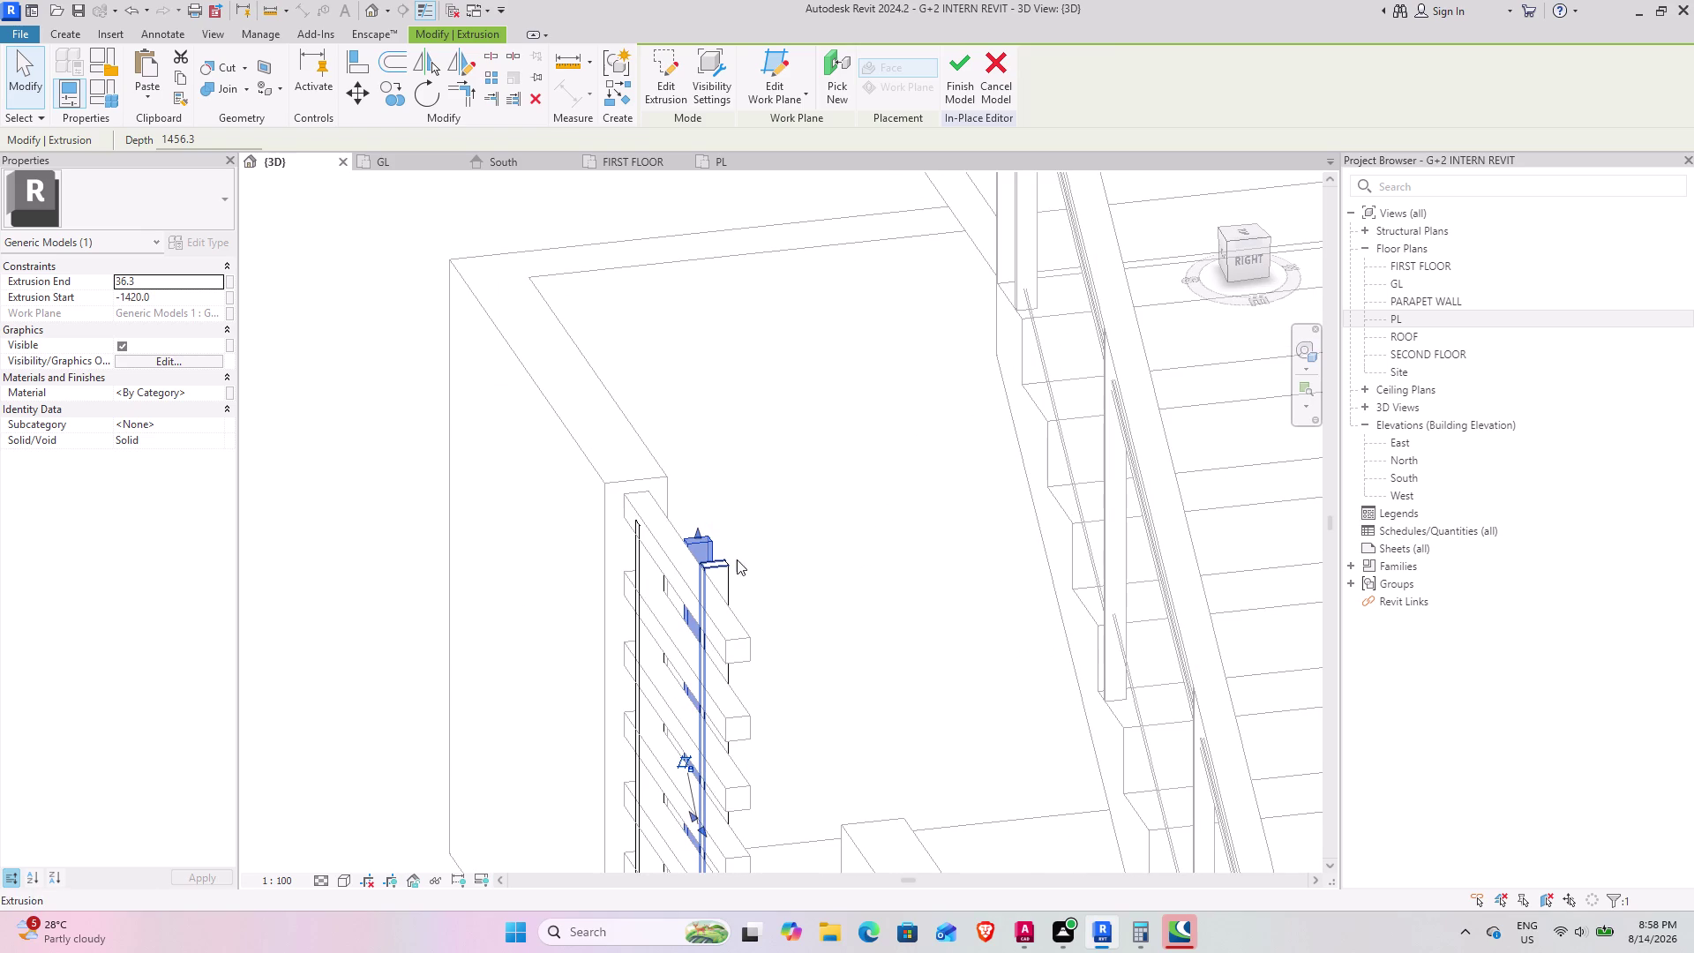
click(730, 563)
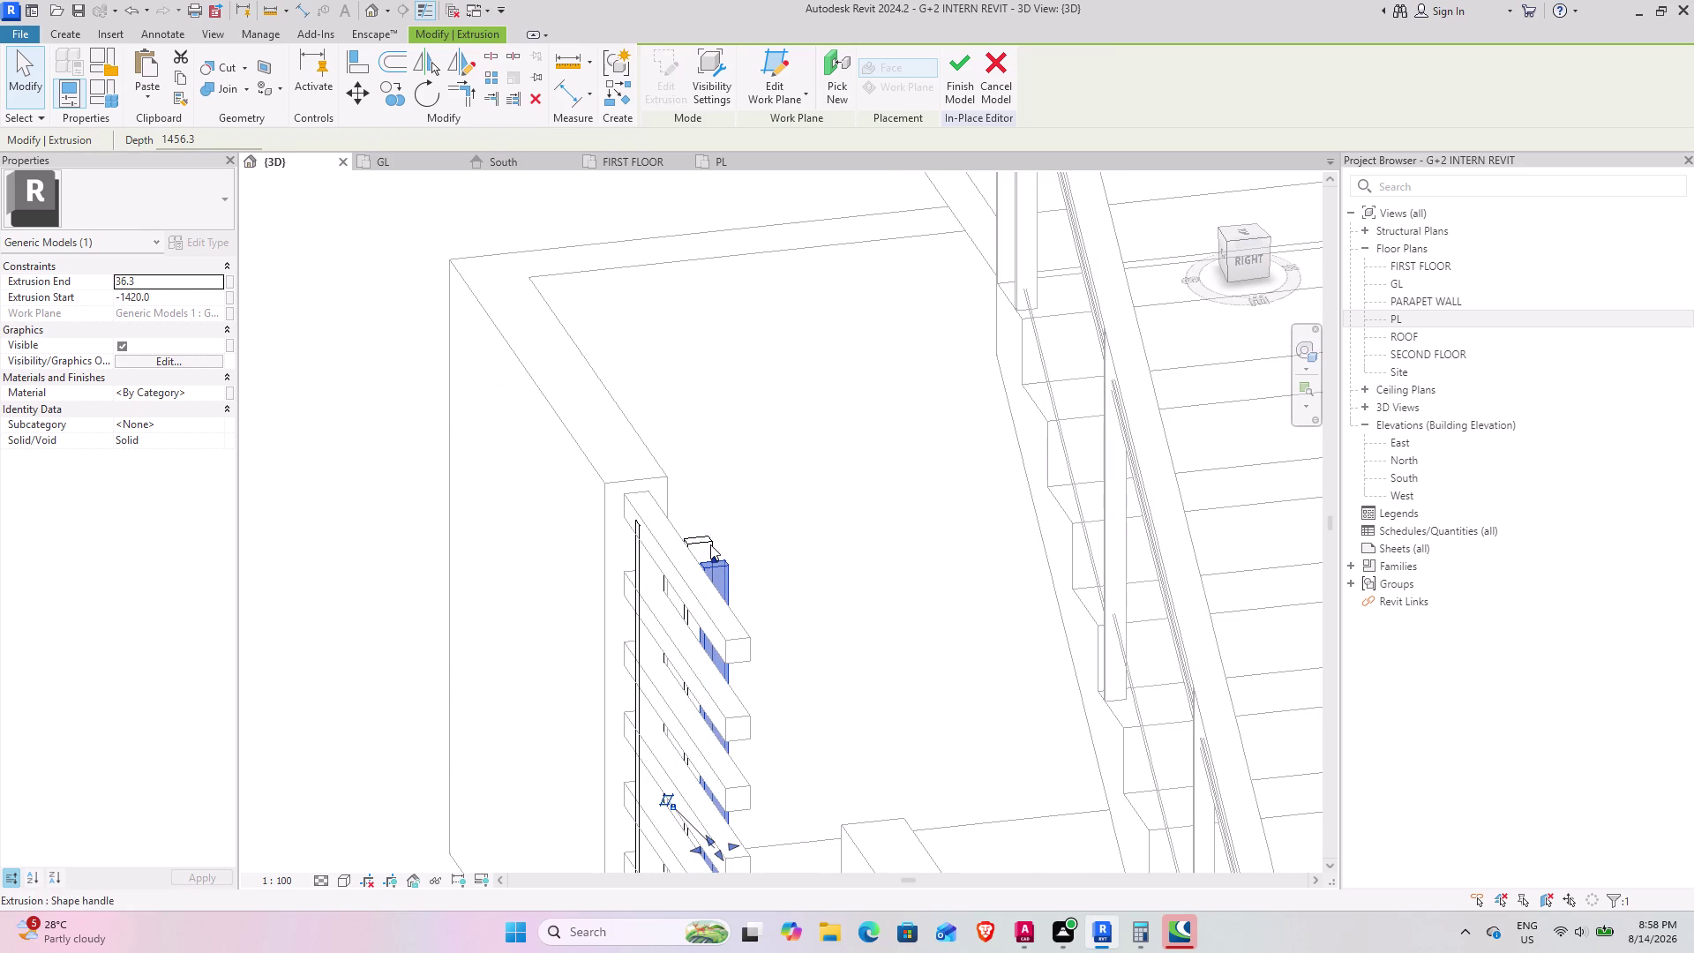
click(711, 533)
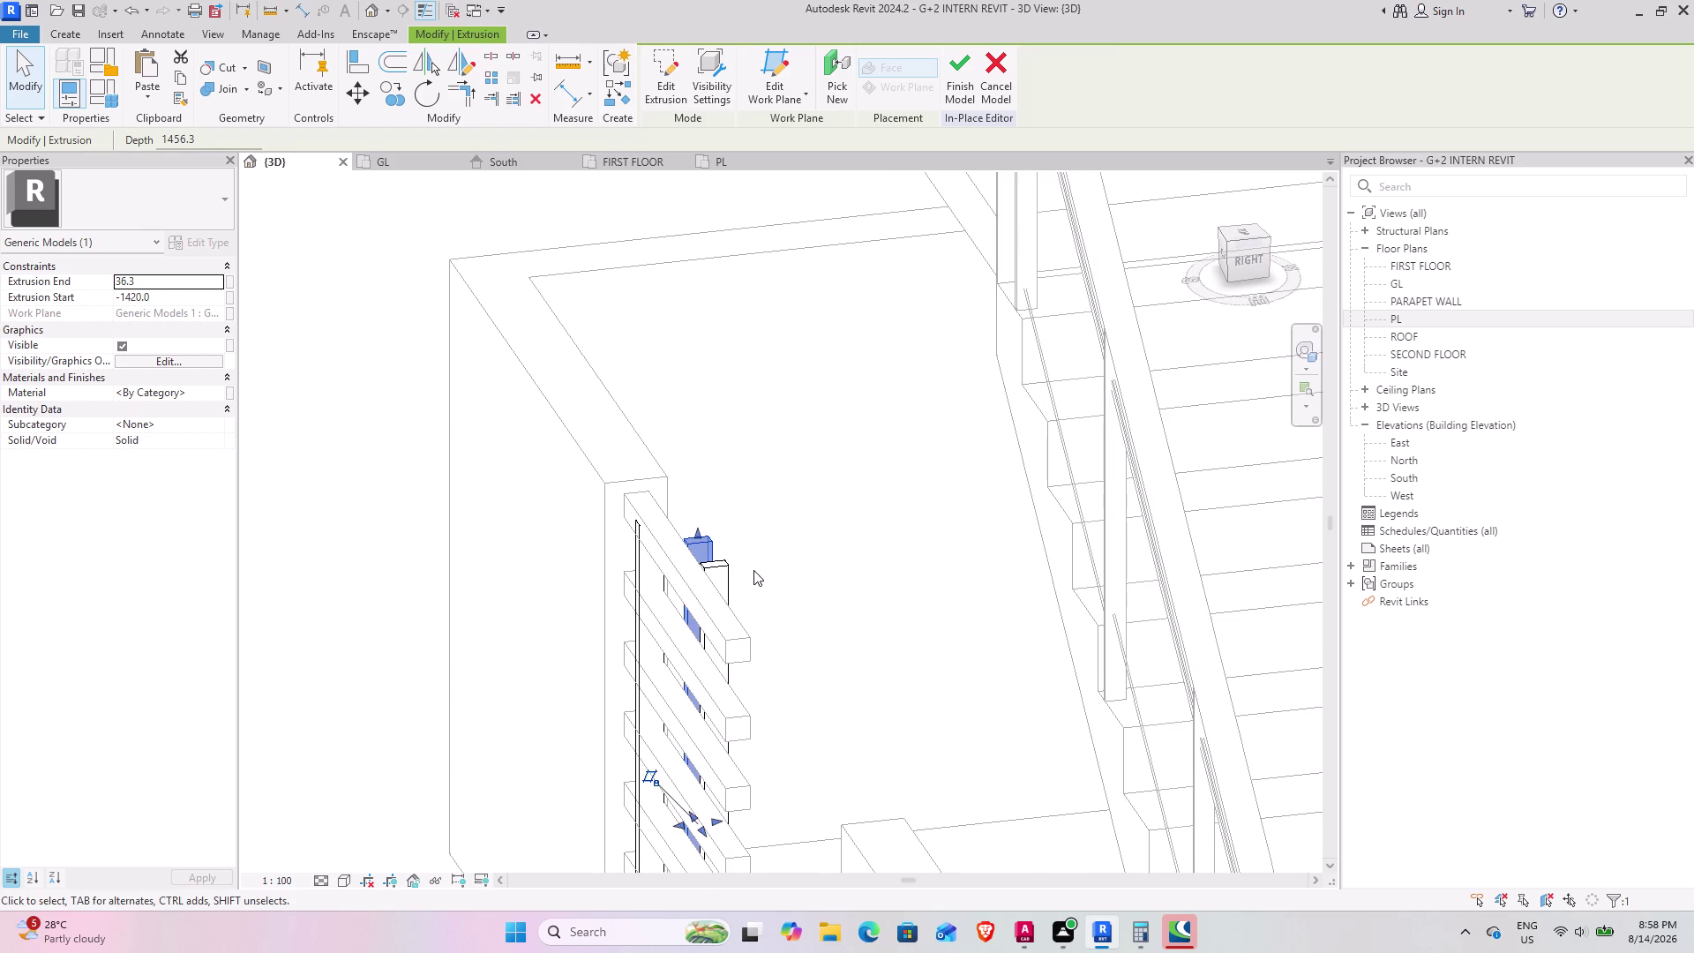
middle_drag(736, 572, 726, 762)
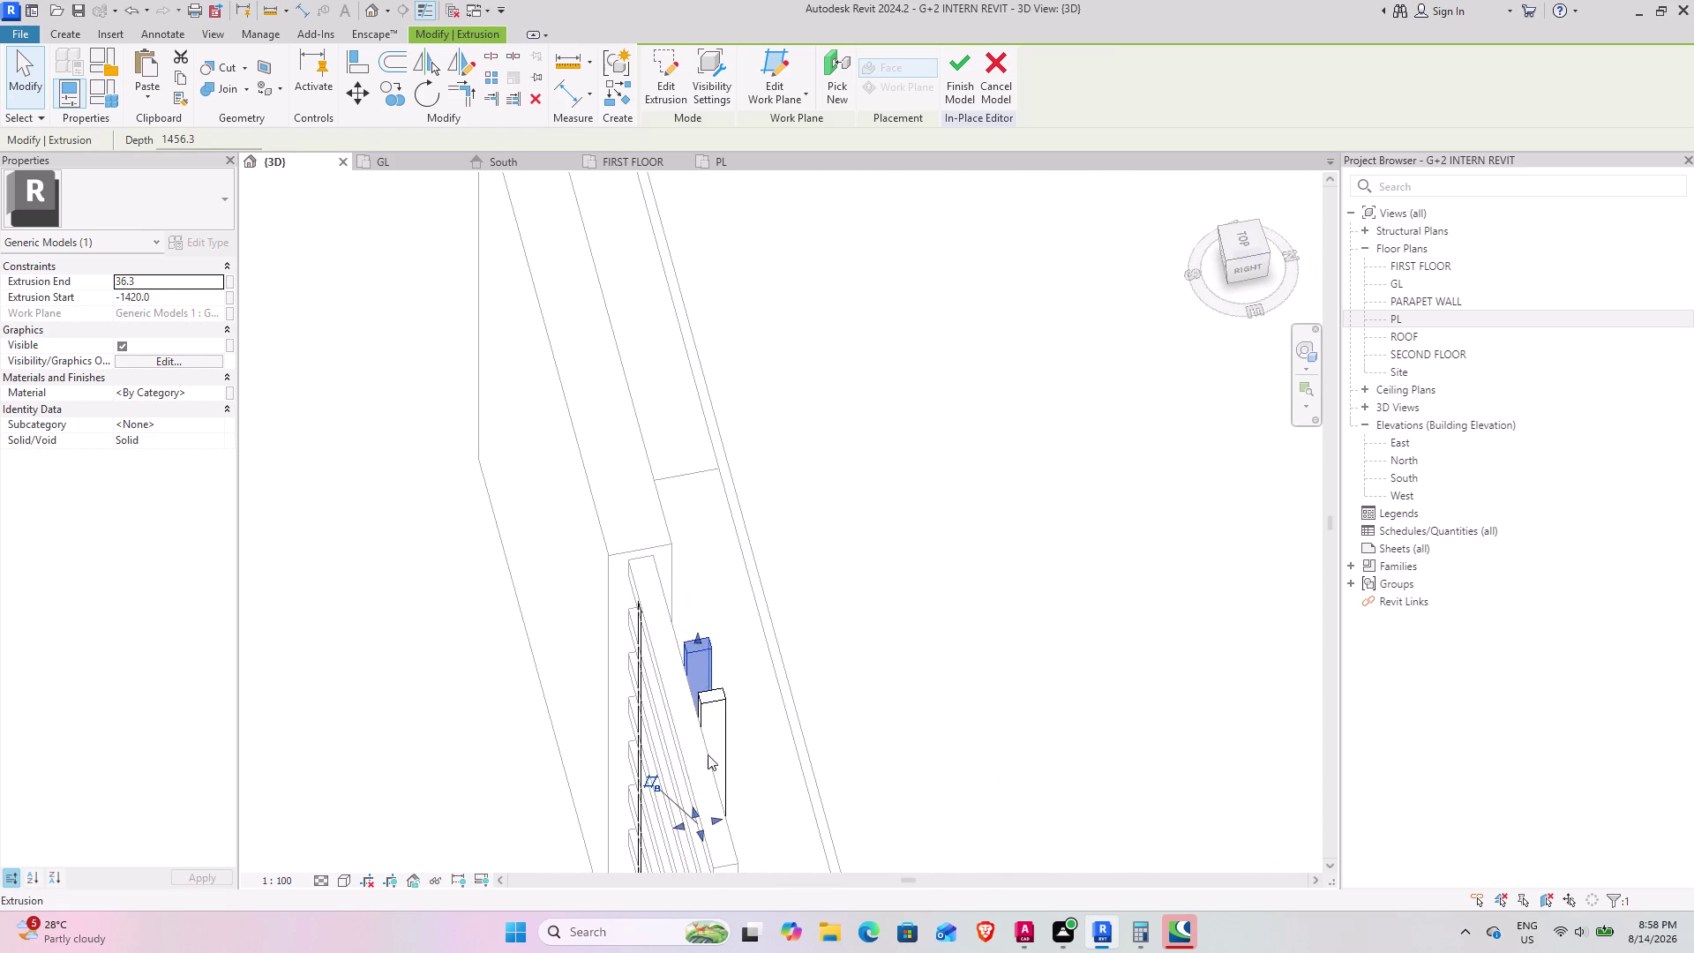
click(1240, 227)
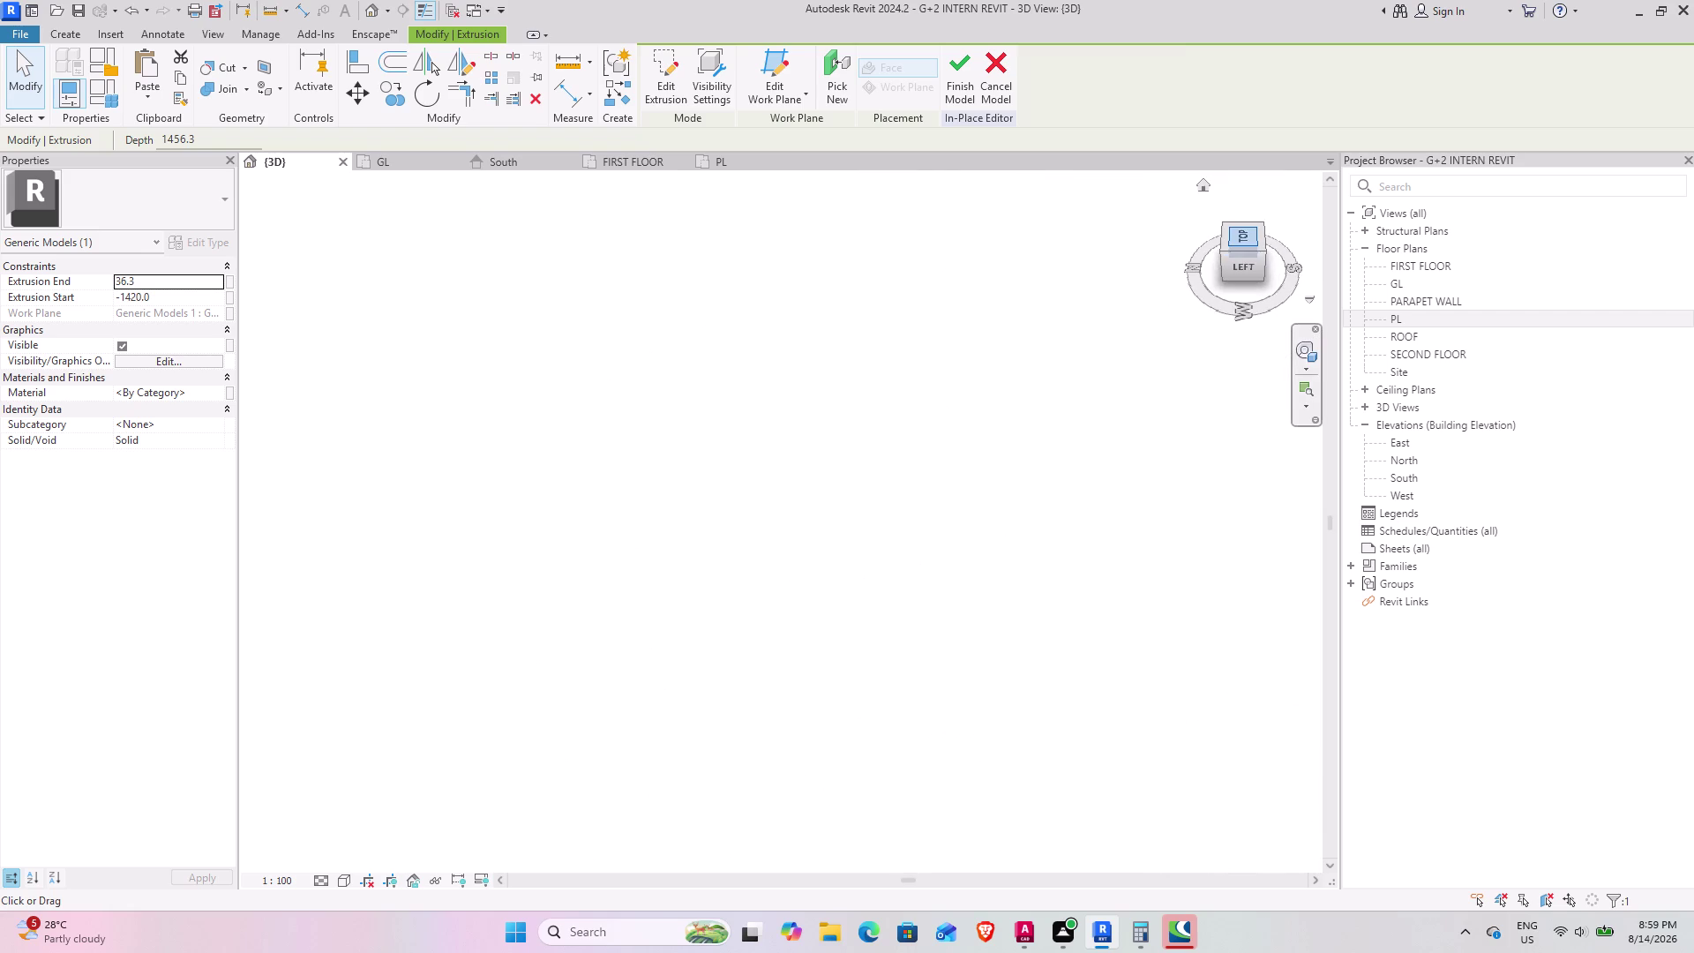
click(1246, 237)
Orbit and zoom until both vertical bars and the rails are in view.
middle_drag(1169, 434, 1126, 387)
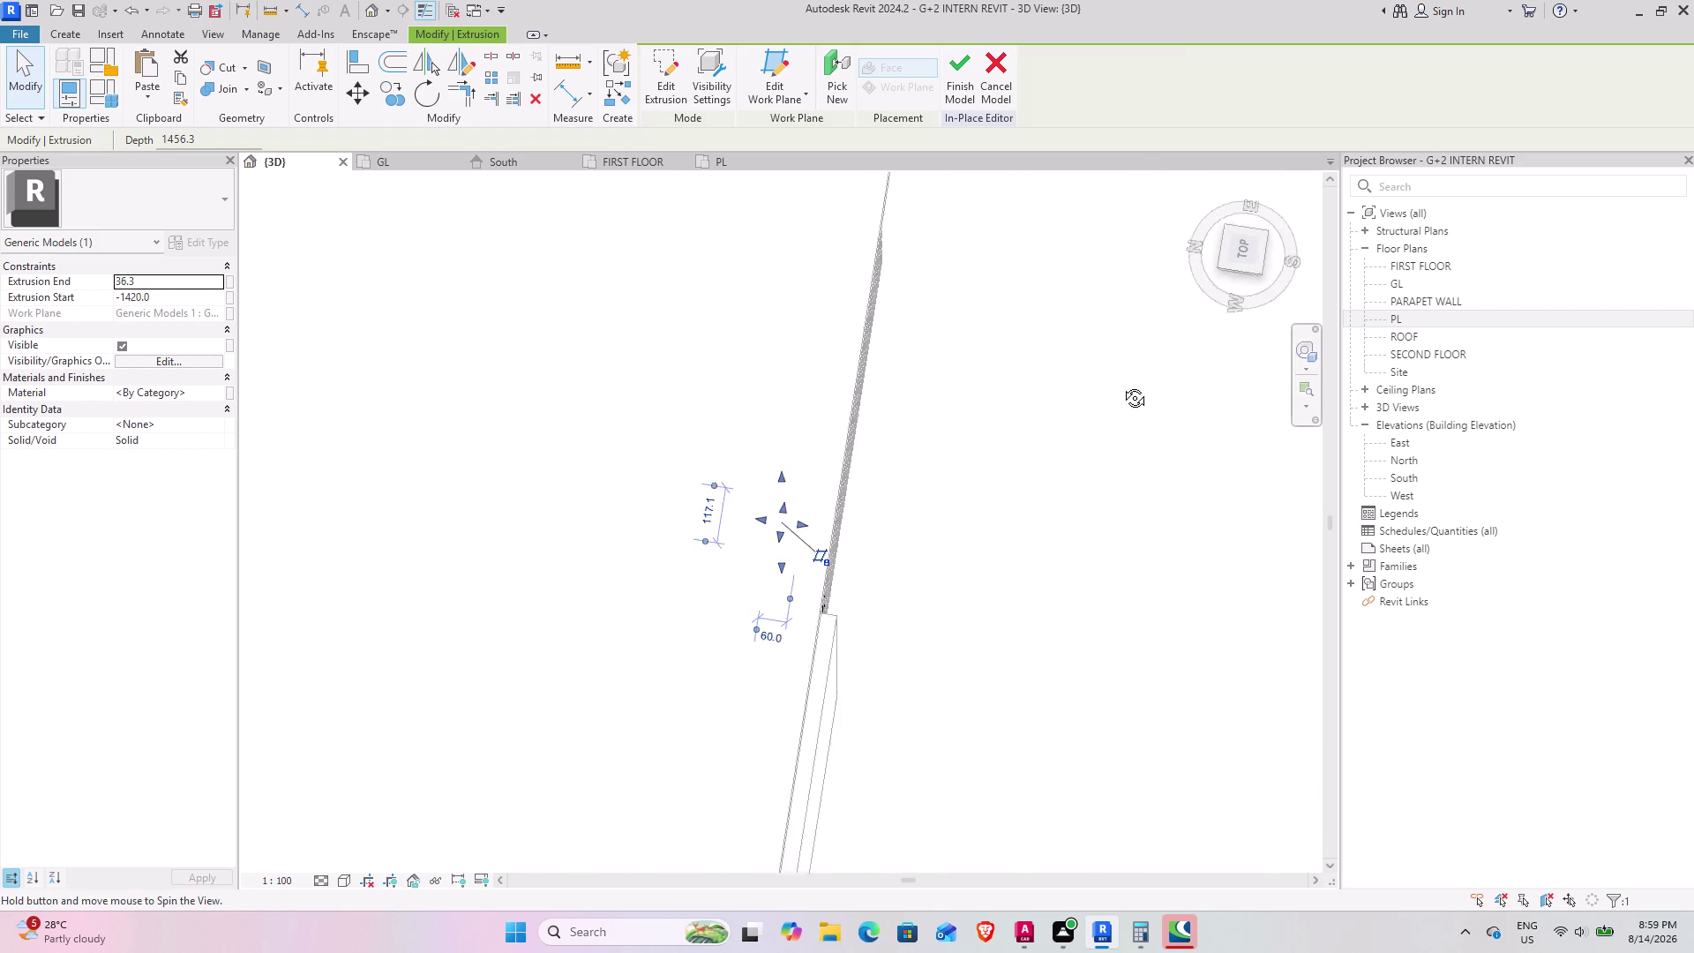
middle_drag(1126, 388, 888, 371)
scroll(up, 3)
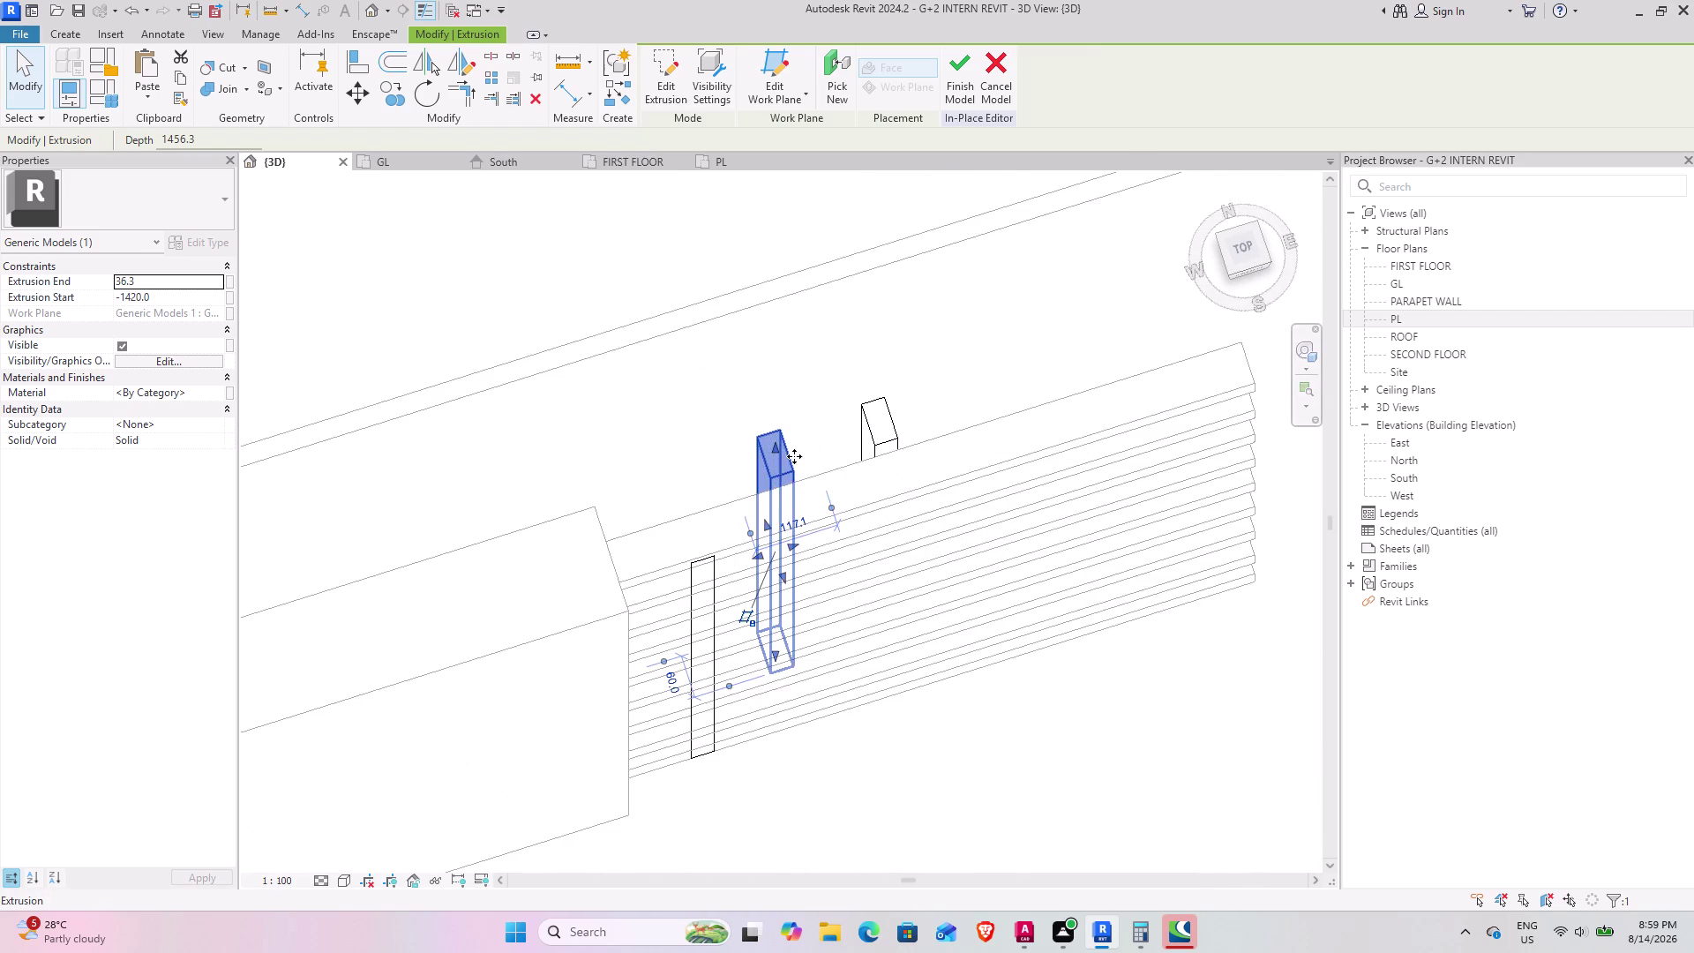
middle_drag(783, 470, 751, 497)
scroll(up, 3)
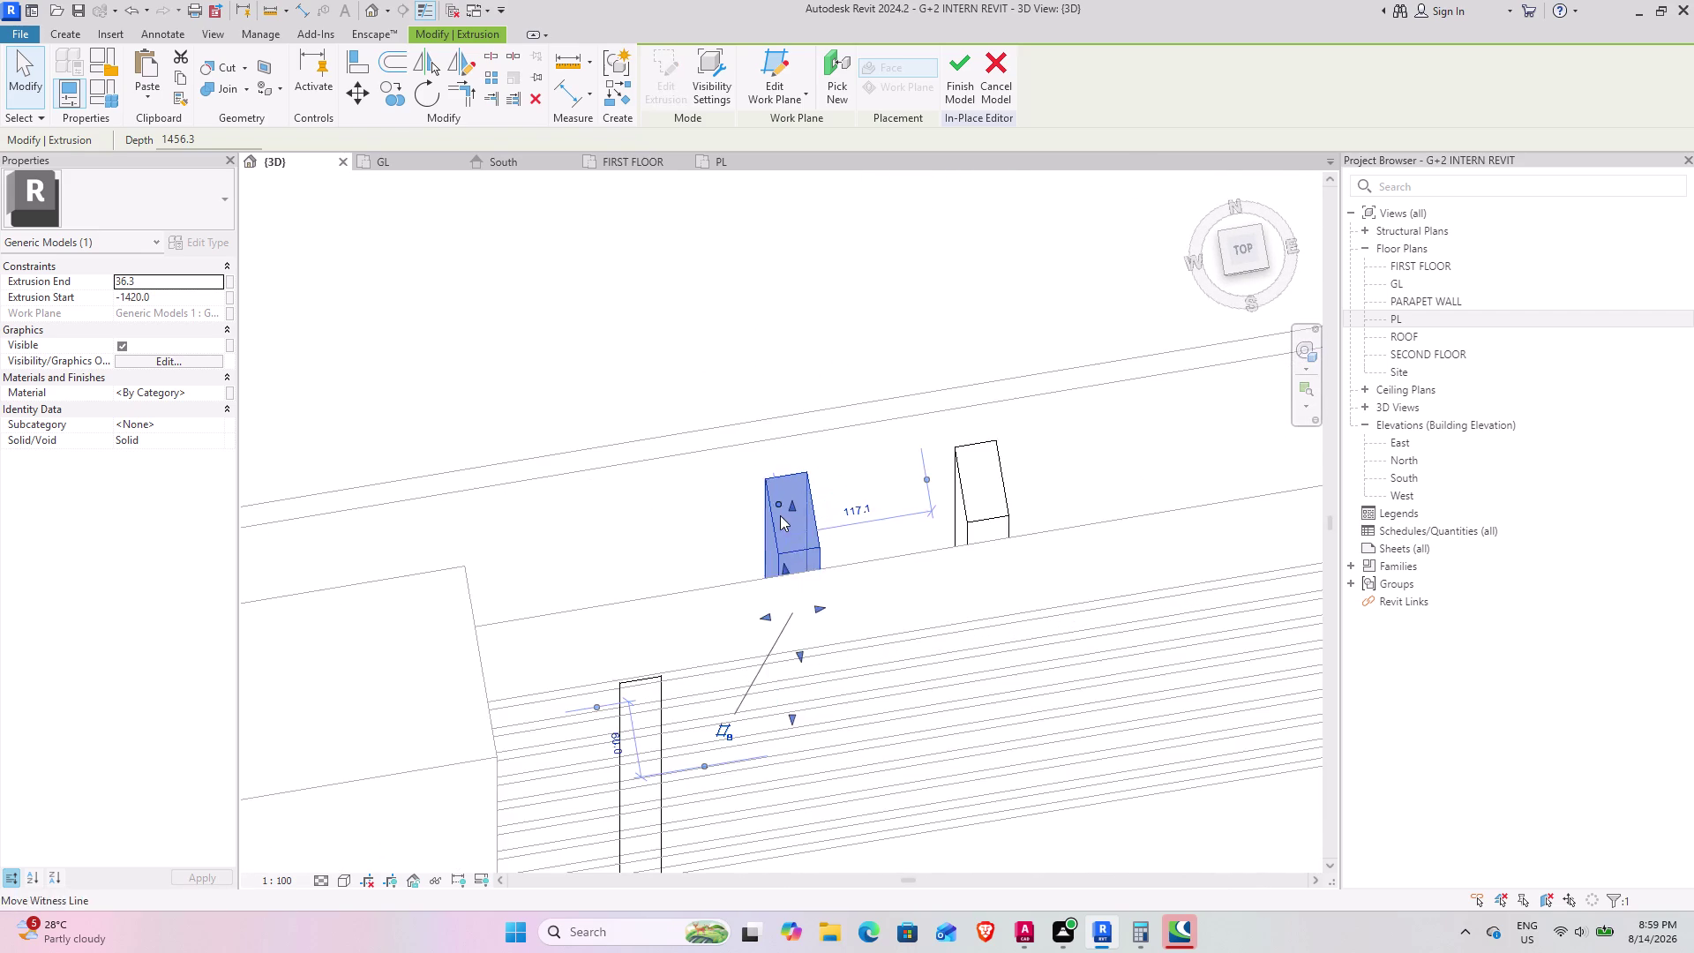
scroll(up, 3)
middle_drag(794, 492, 765, 435)
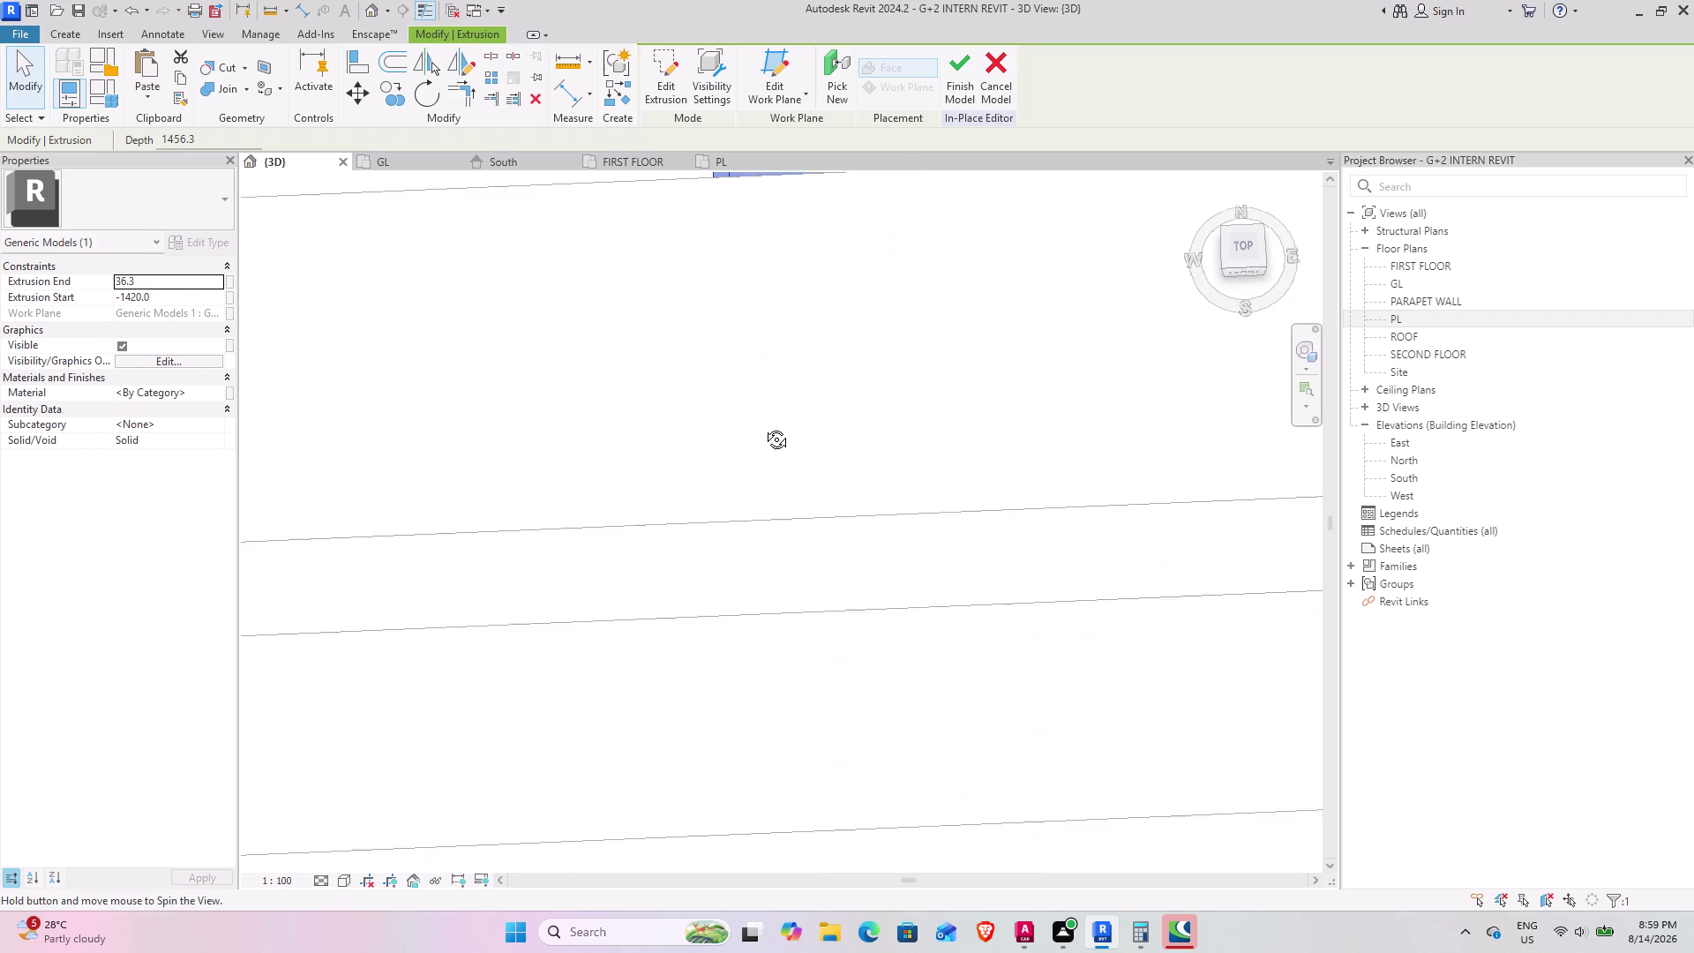
middle_drag(765, 435, 763, 426)
scroll(down, 3)
middle_drag(756, 479, 712, 458)
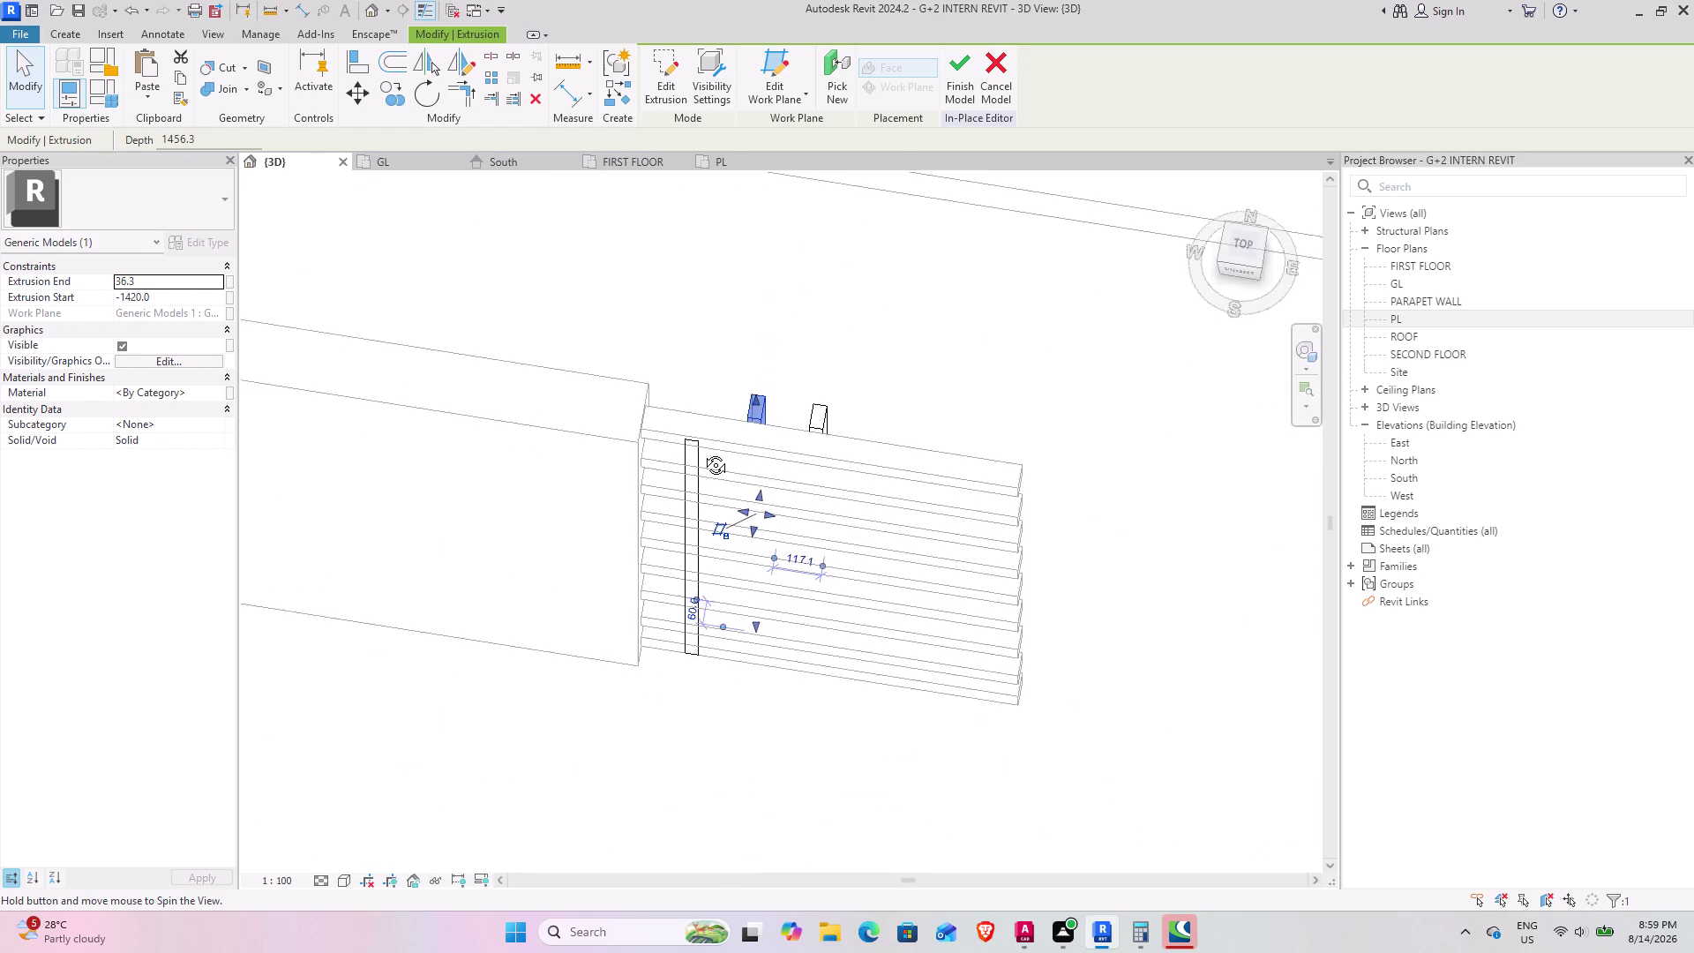
middle_drag(712, 458, 517, 431)
middle_drag(754, 469, 811, 410)
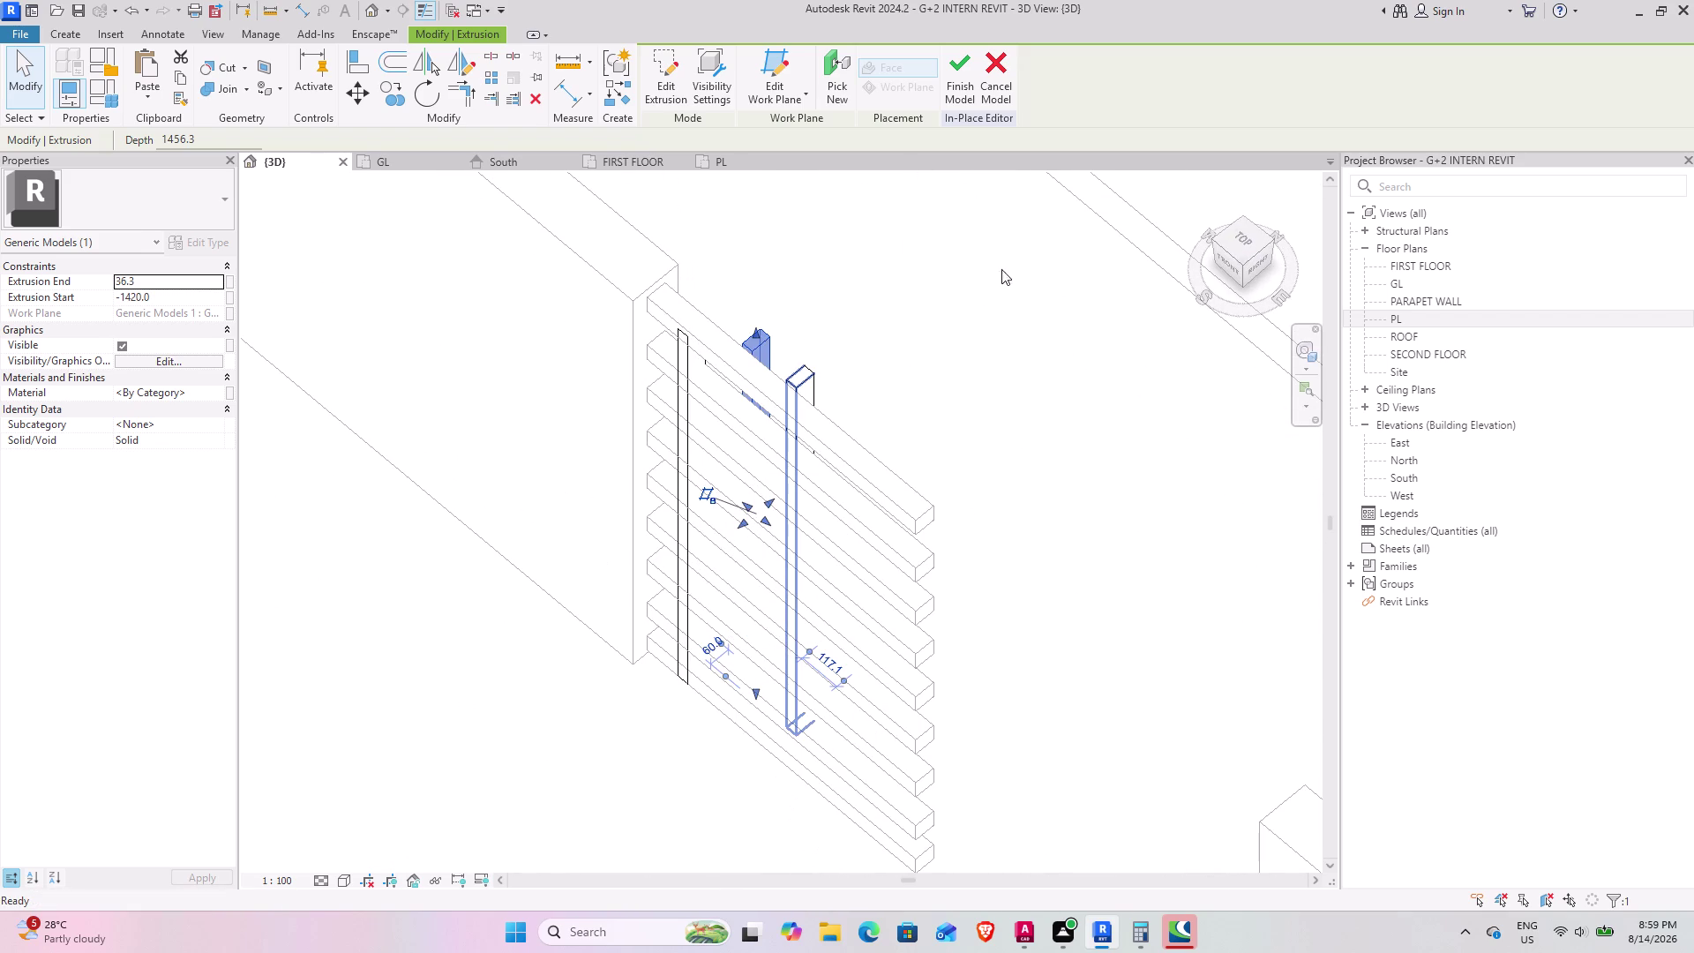
Delete the extra vertical bar, leaving one upright across the rails.
click(538, 99)
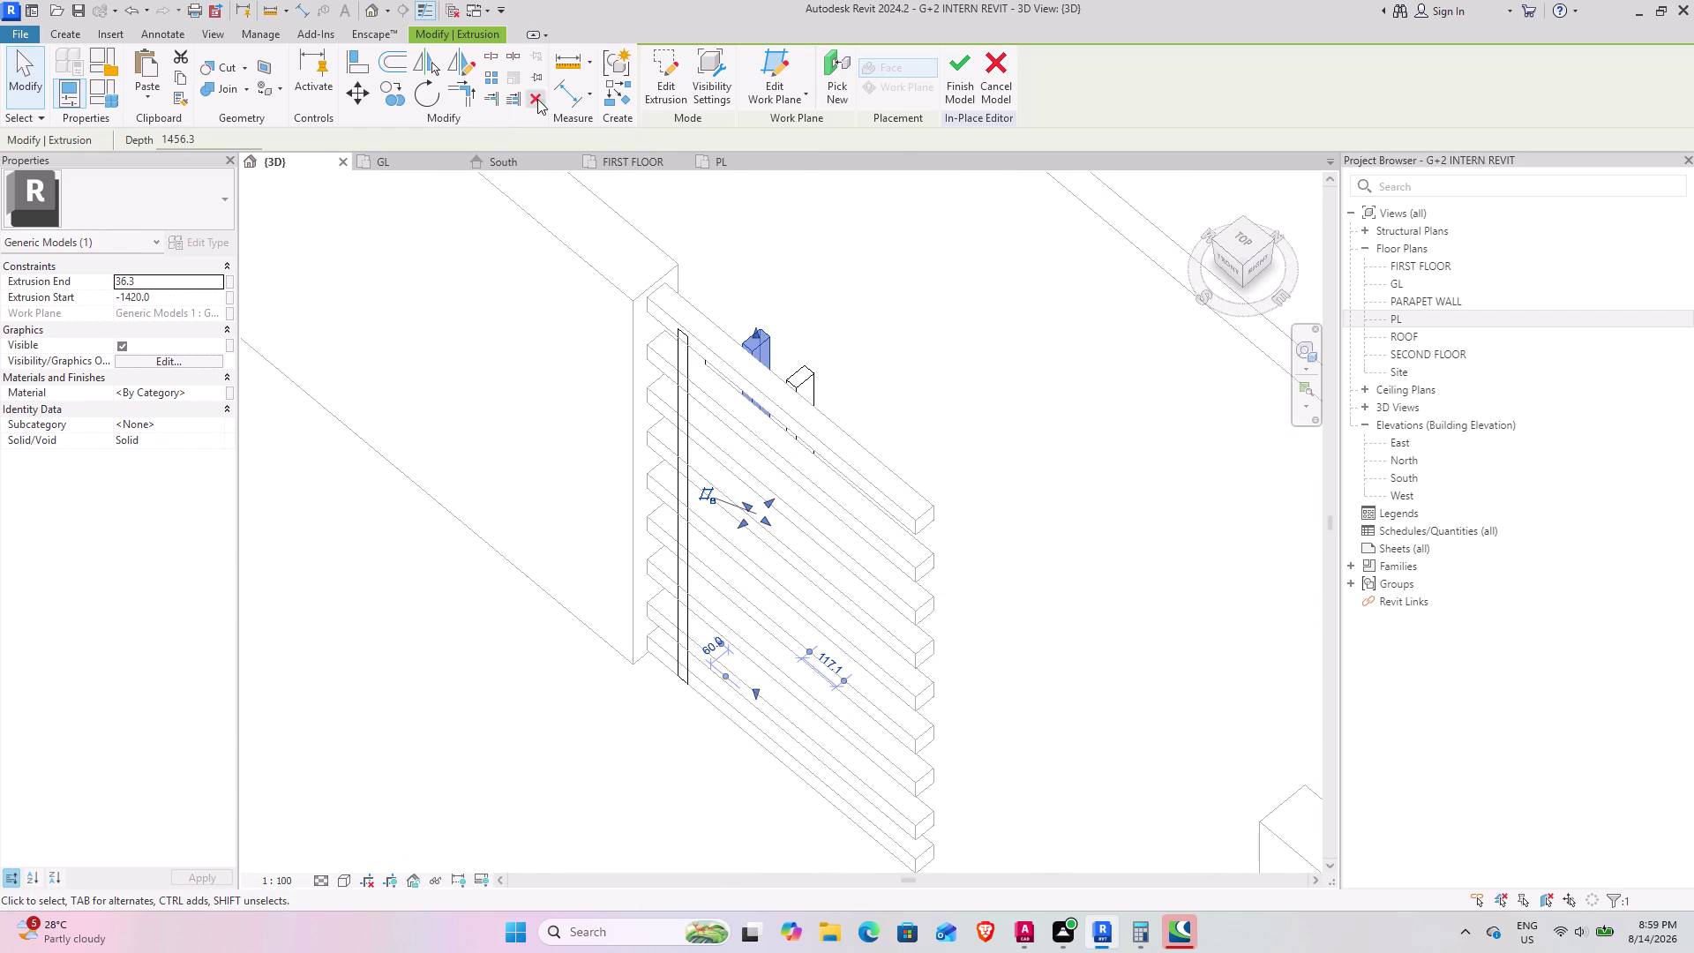
click(809, 375)
click(536, 99)
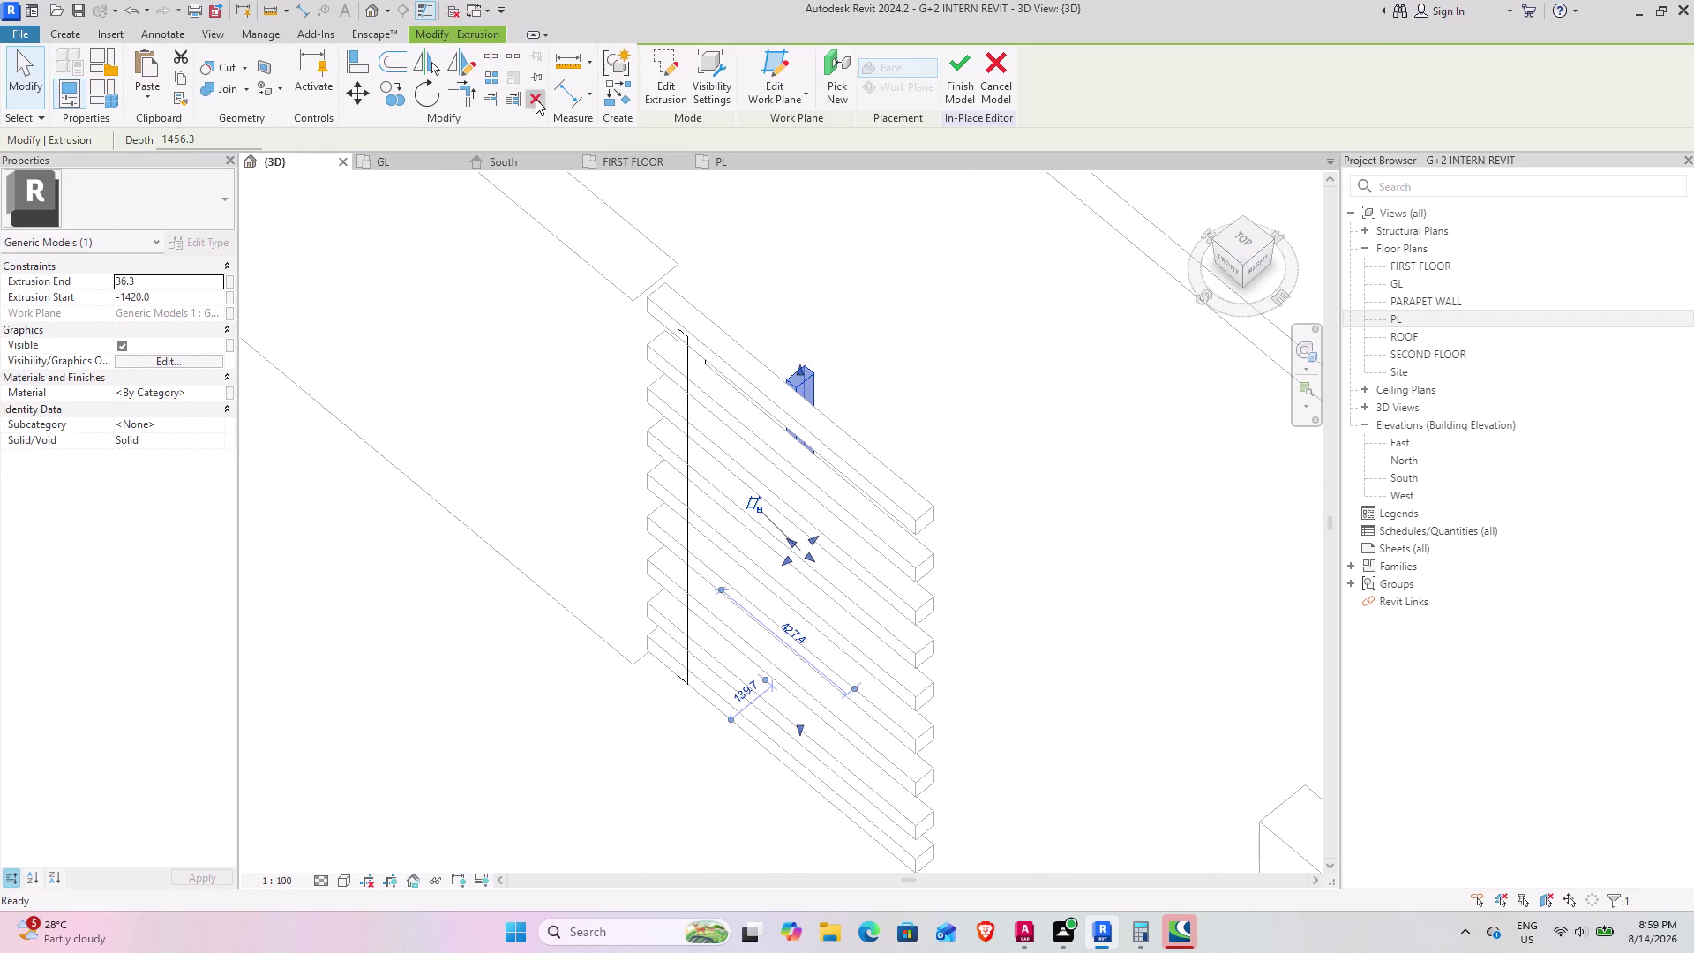
middle_drag(683, 433, 798, 307)
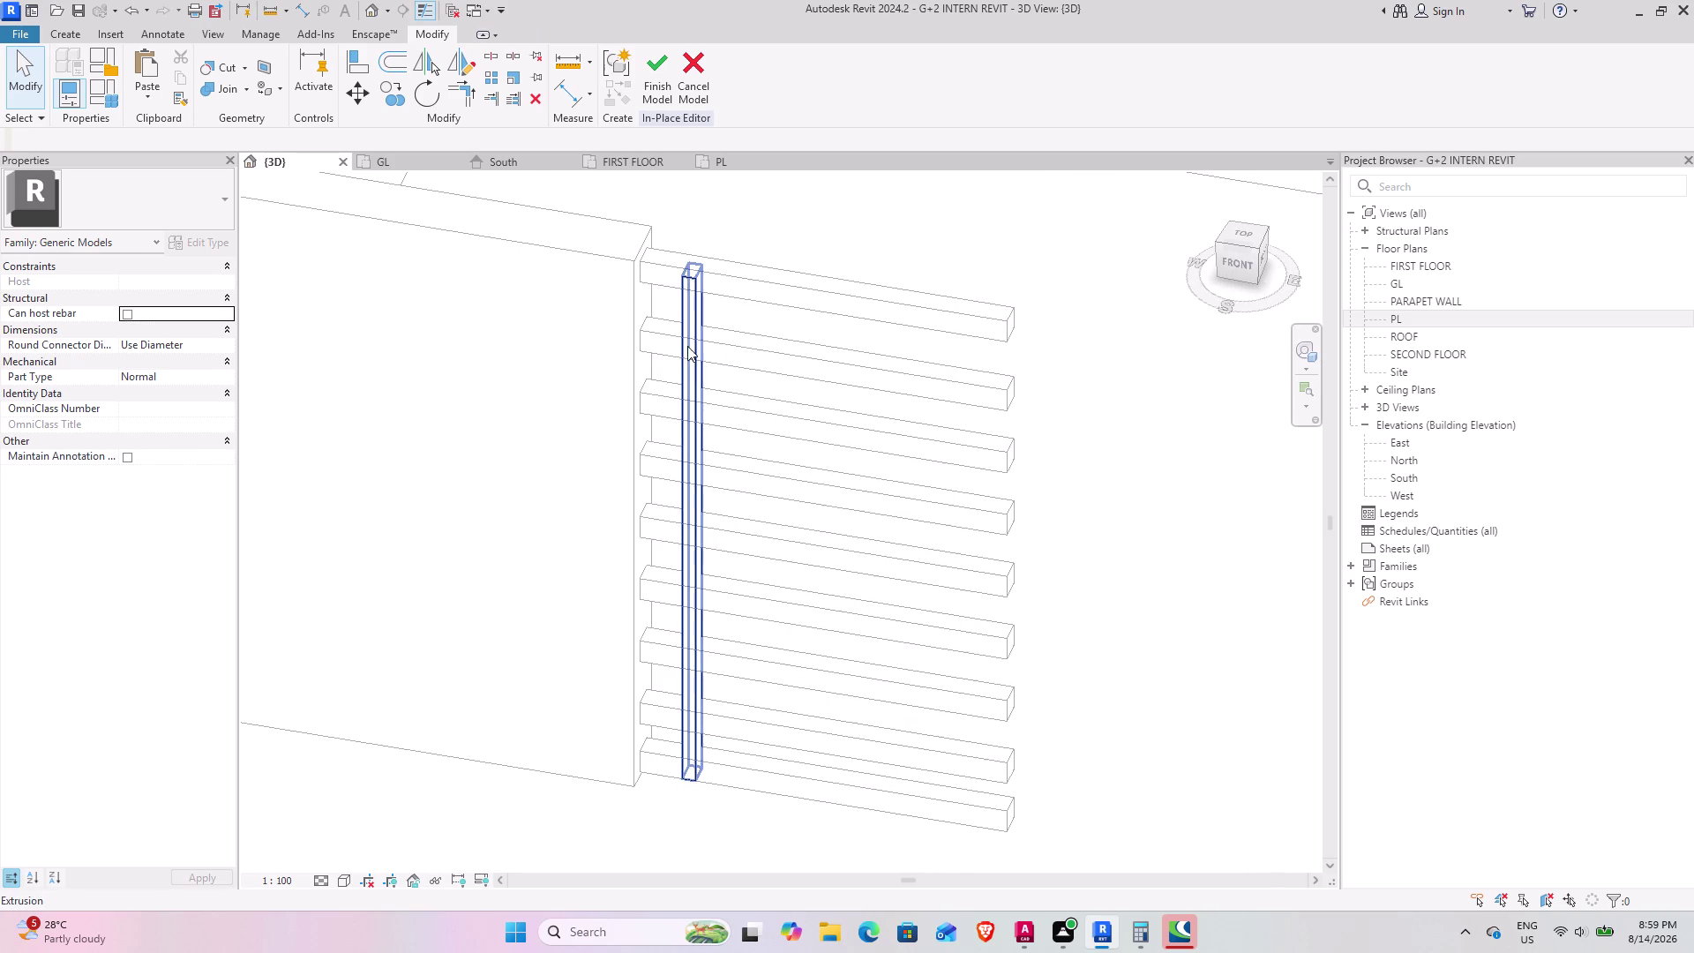
middle_drag(699, 331, 719, 318)
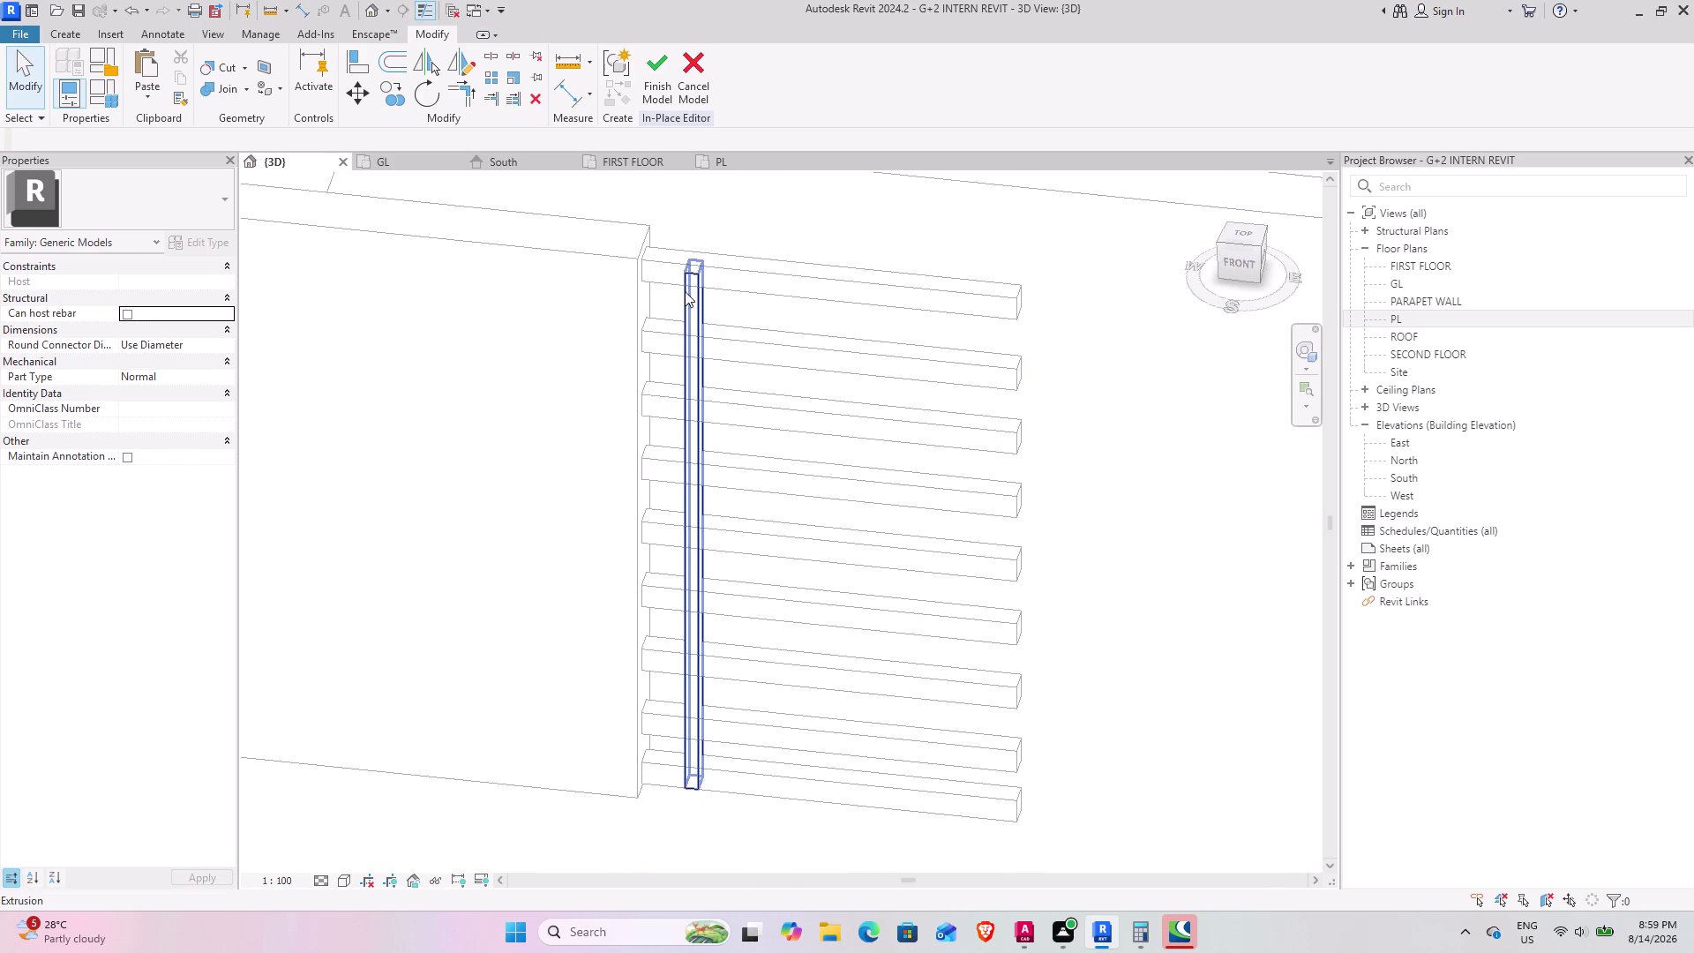
scroll(up, 3)
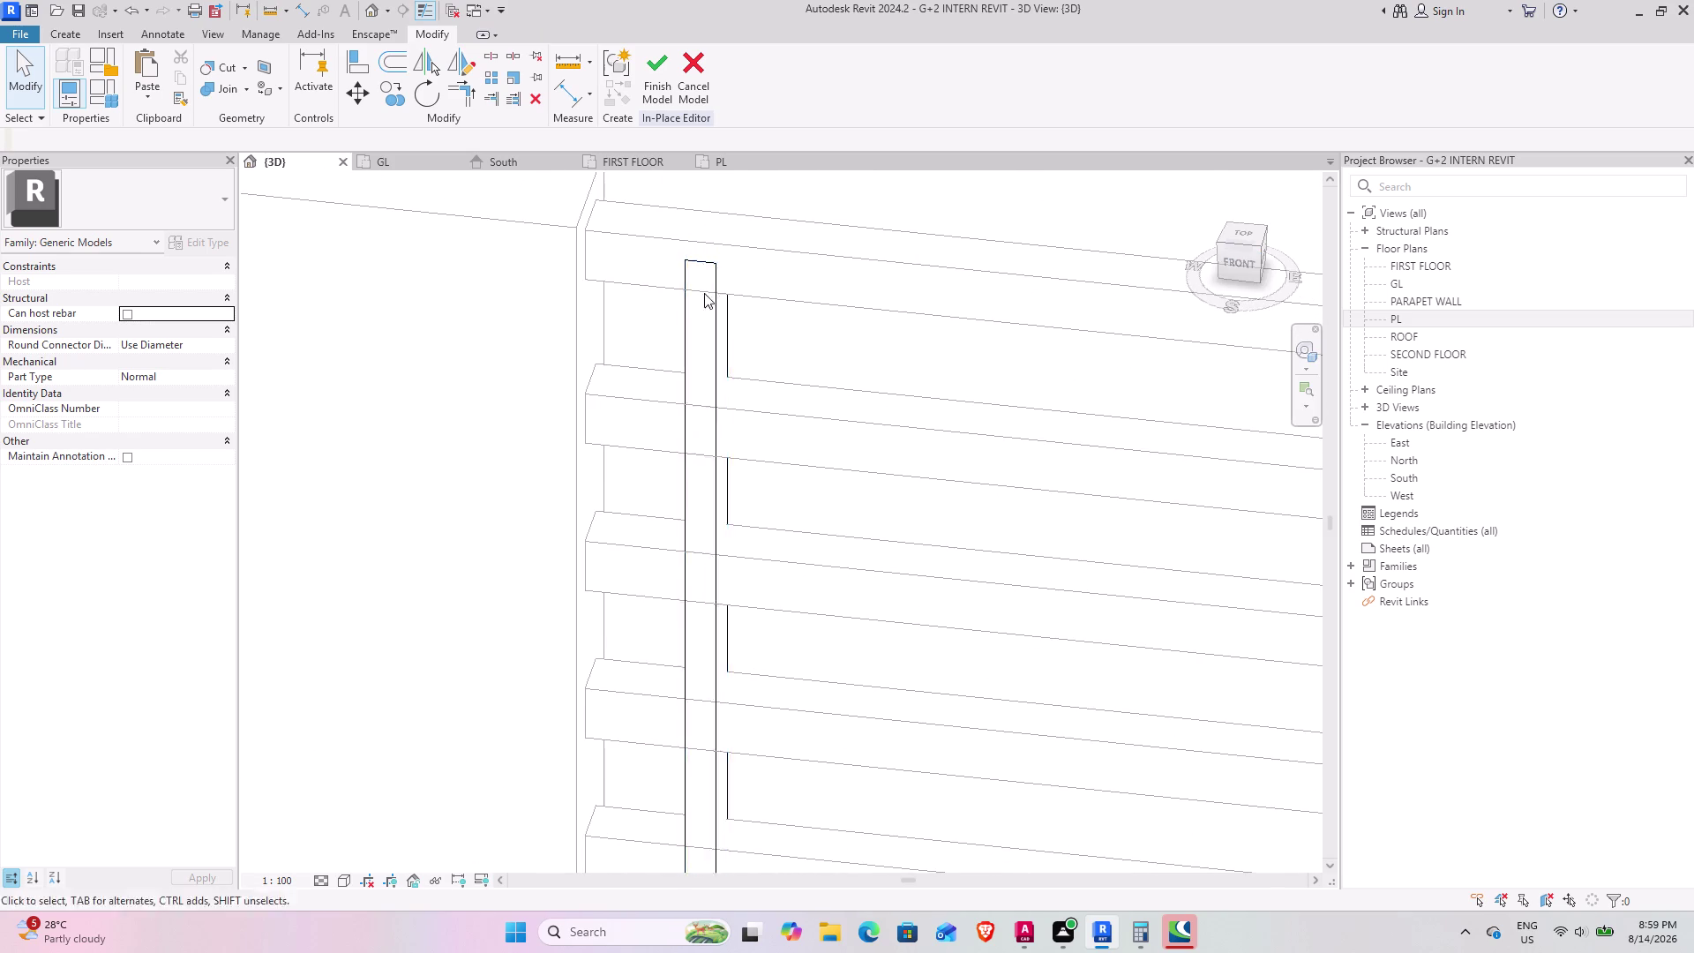
click(721, 316)
click(383, 96)
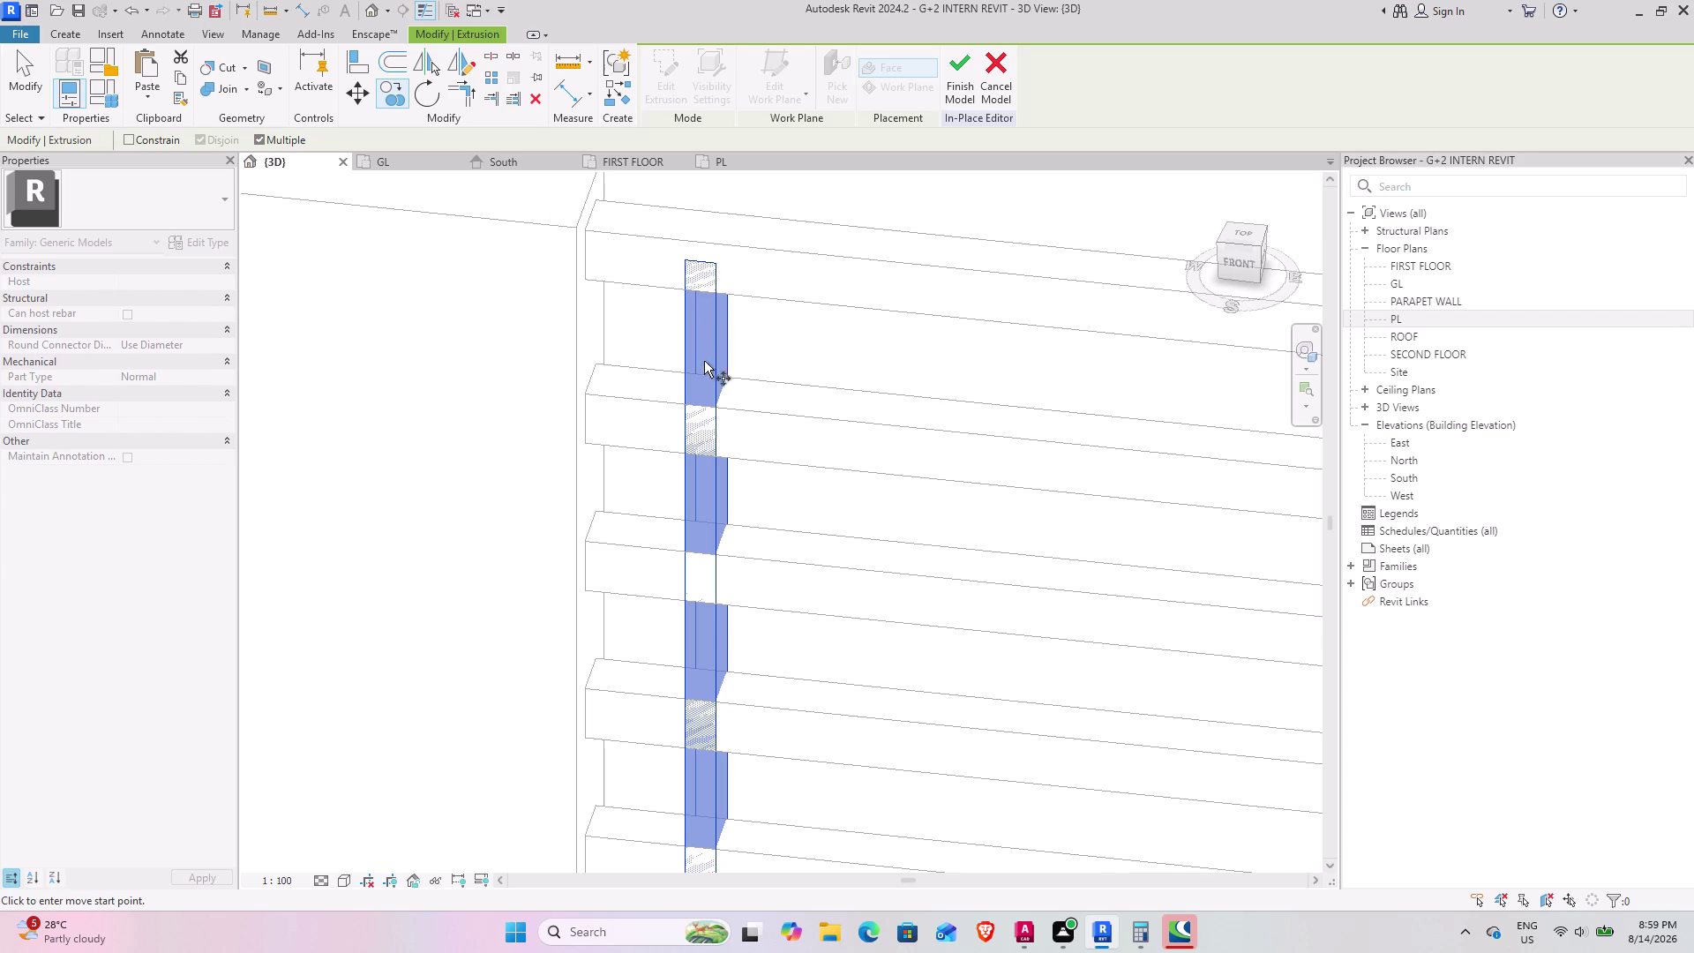
scroll(down, 3)
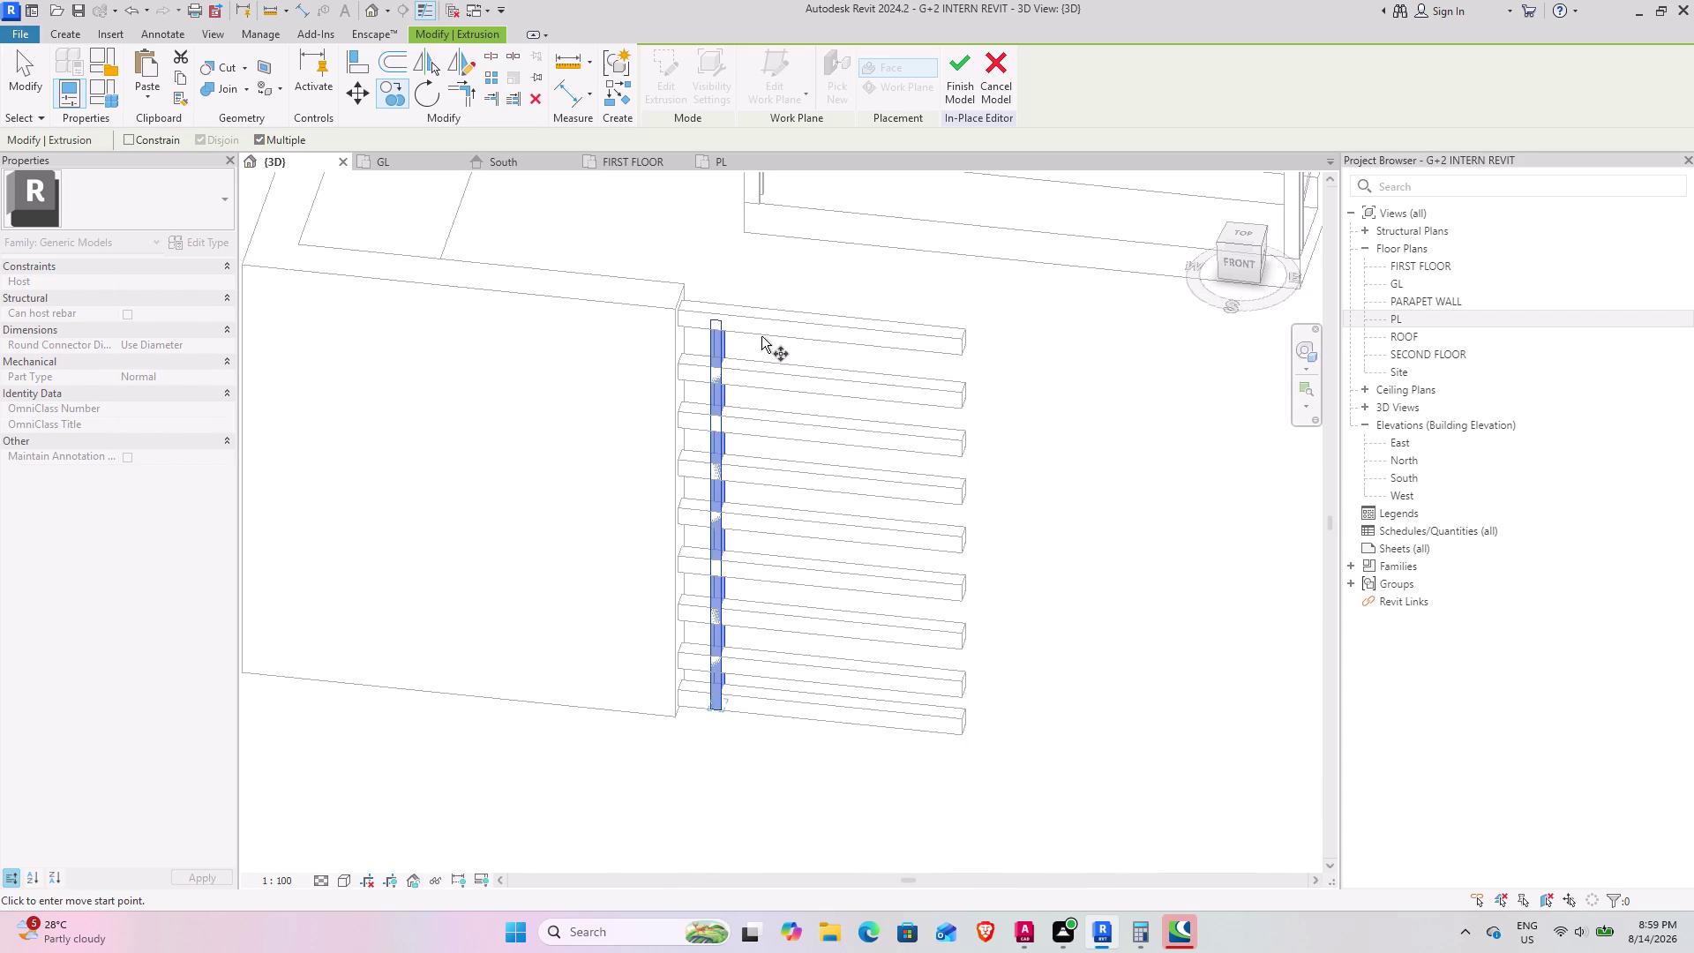
middle_drag(760, 335, 704, 311)
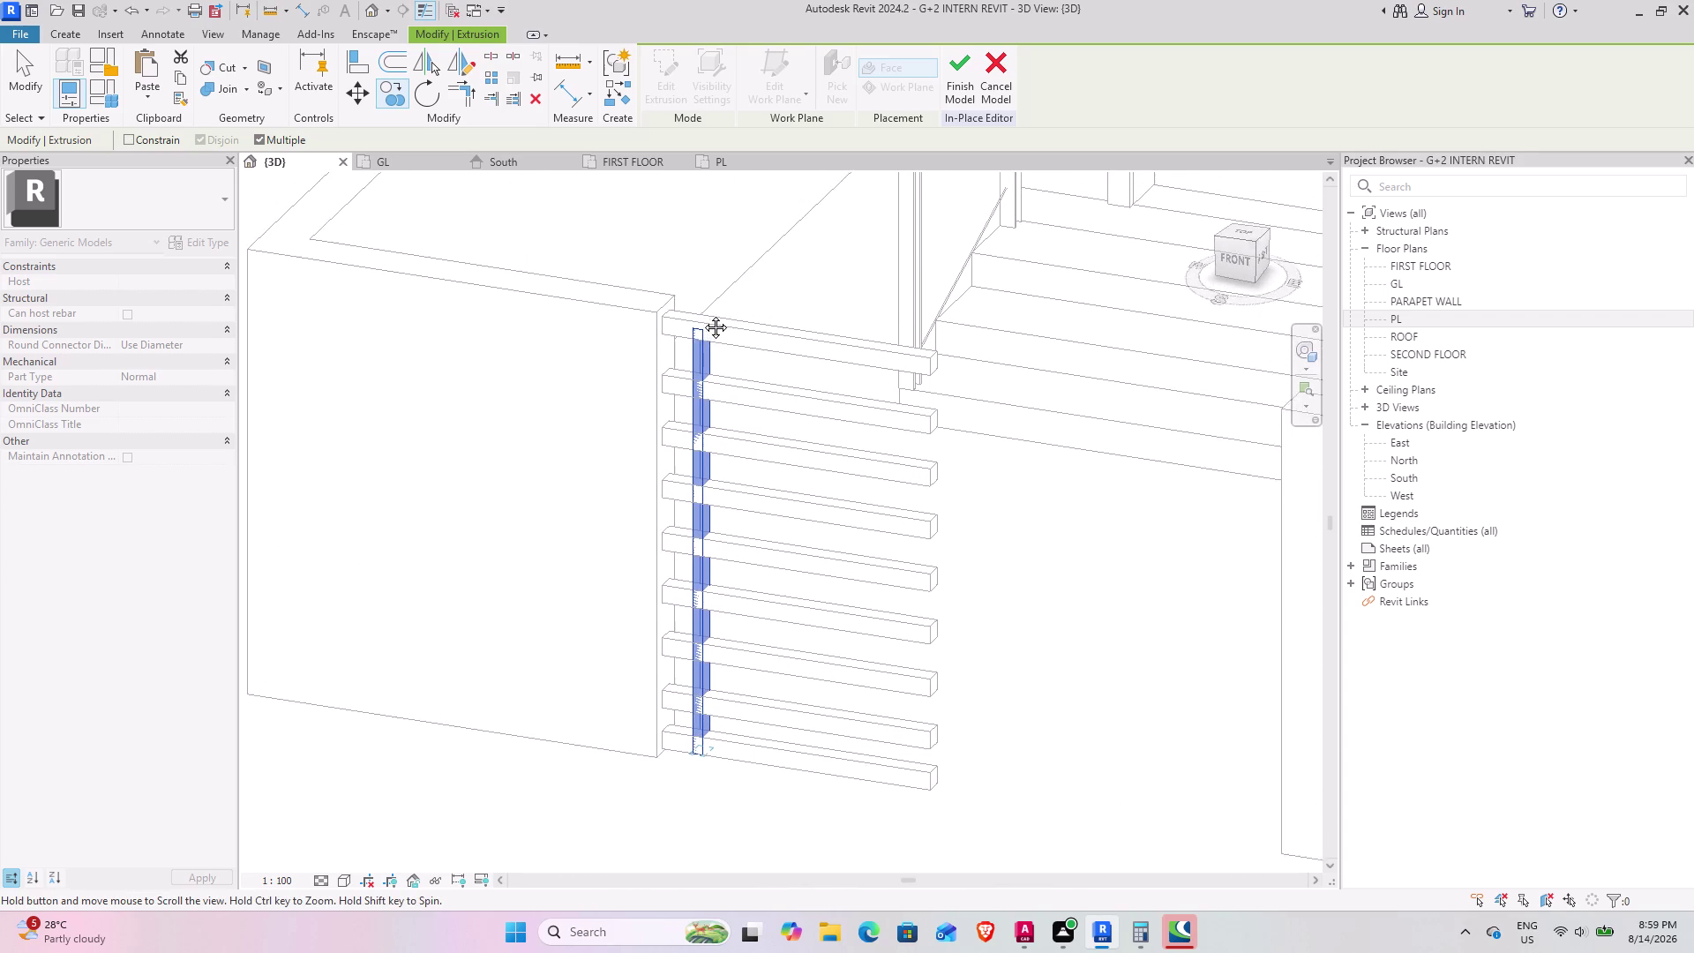
middle_drag(703, 312, 694, 332)
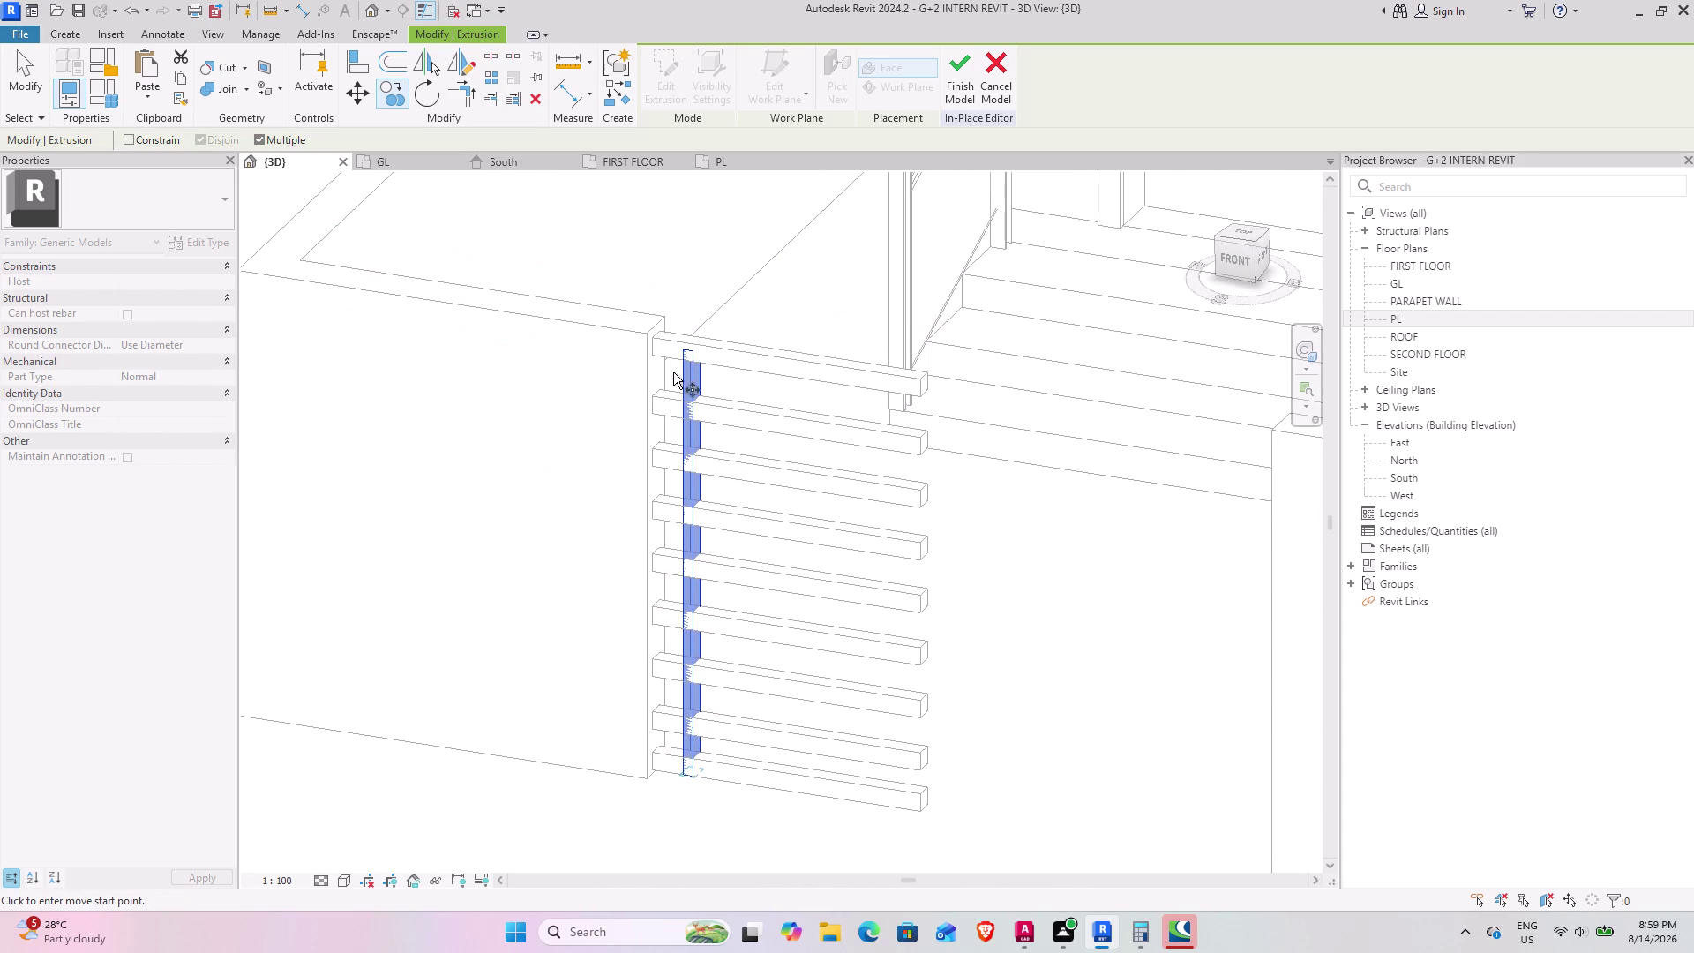
middle_drag(693, 353, 573, 260)
middle_drag(617, 386, 666, 371)
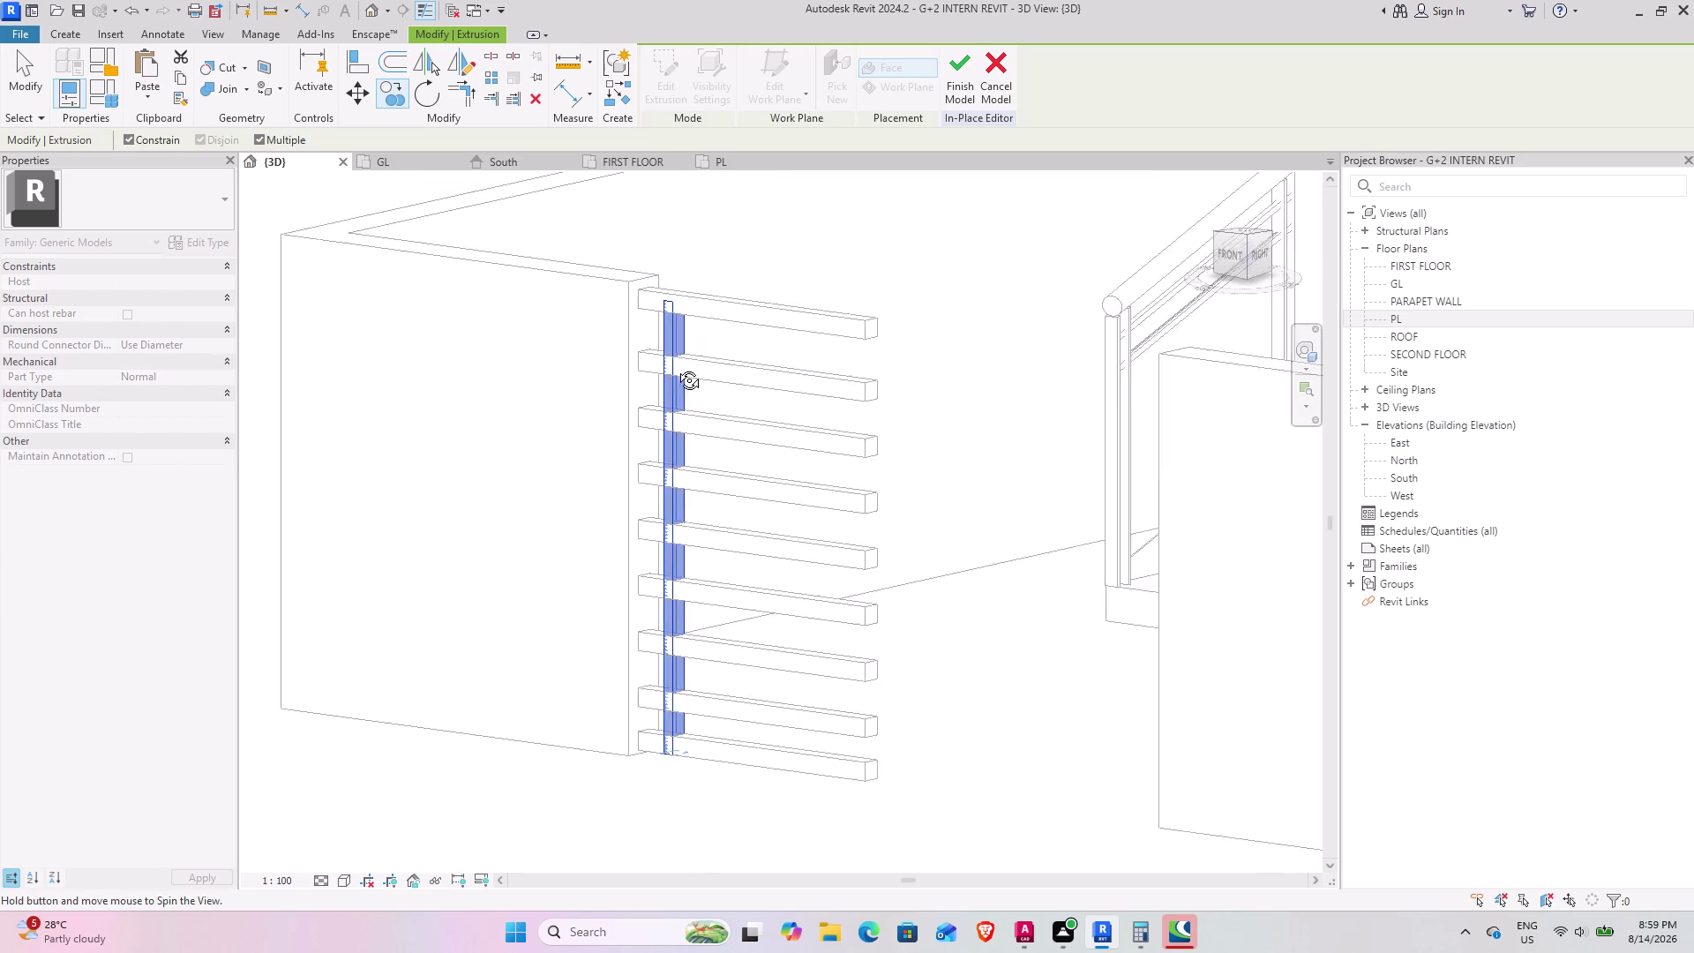
middle_drag(667, 371, 815, 294)
middle_drag(789, 368, 688, 492)
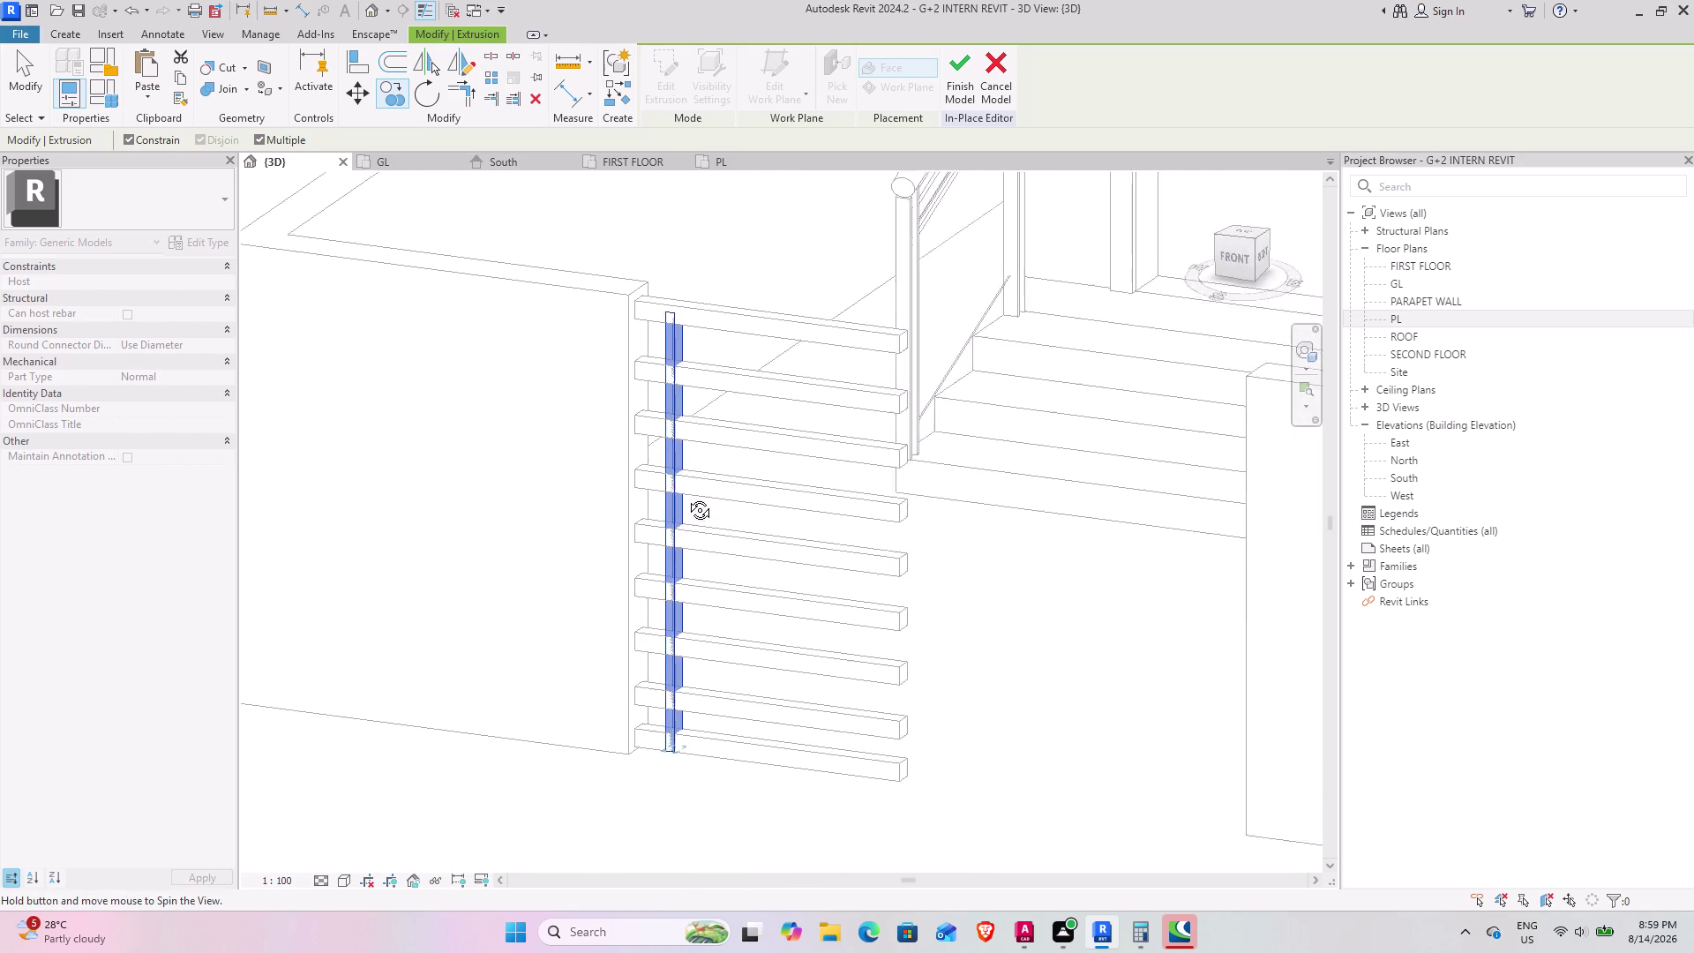
middle_drag(688, 493, 666, 559)
scroll(up, 3)
scroll(up, 3)
middle_drag(671, 333, 663, 219)
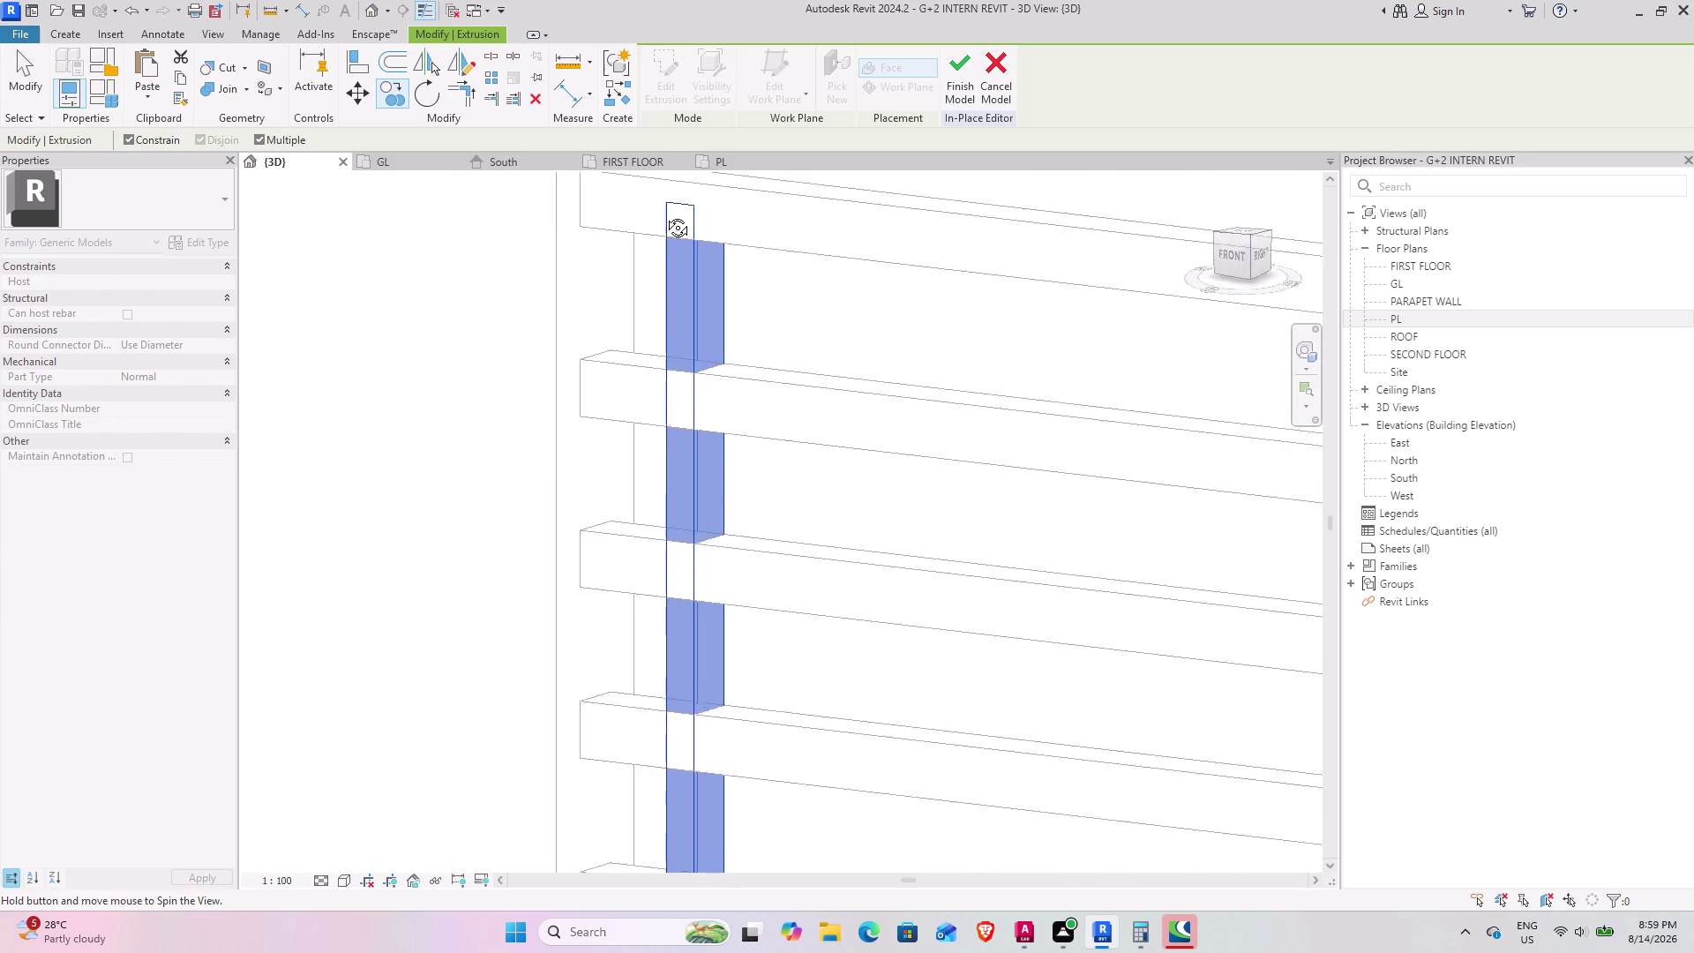
middle_drag(663, 220, 670, 178)
scroll(down, 3)
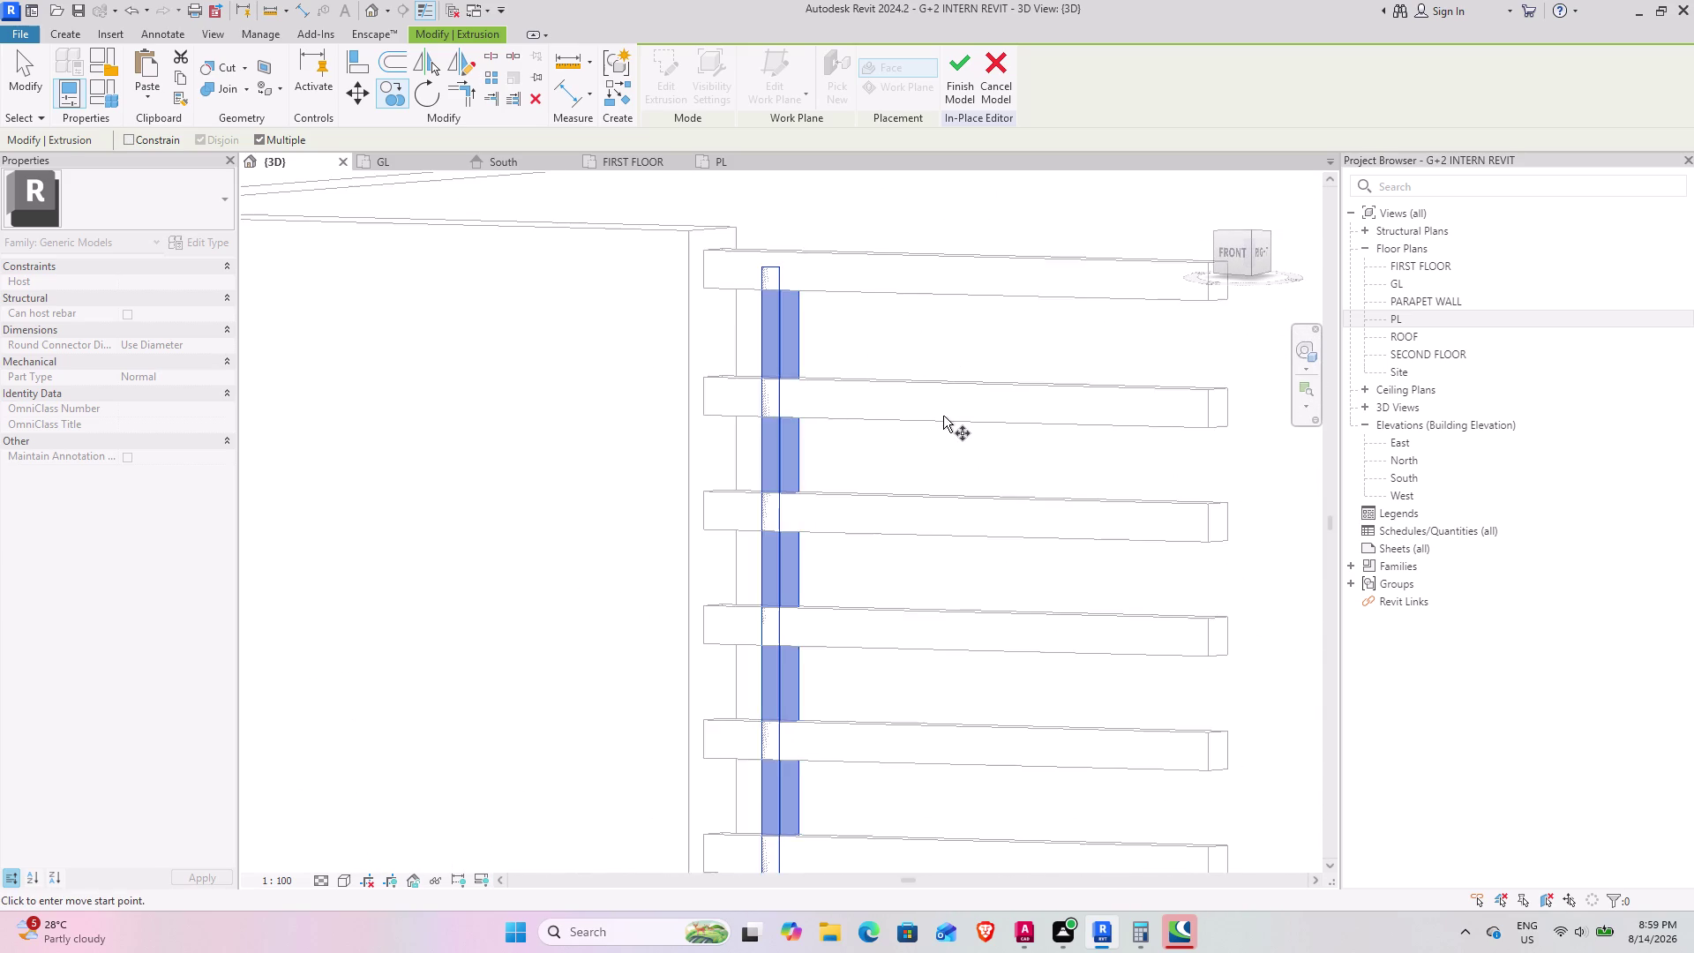
scroll(down, 3)
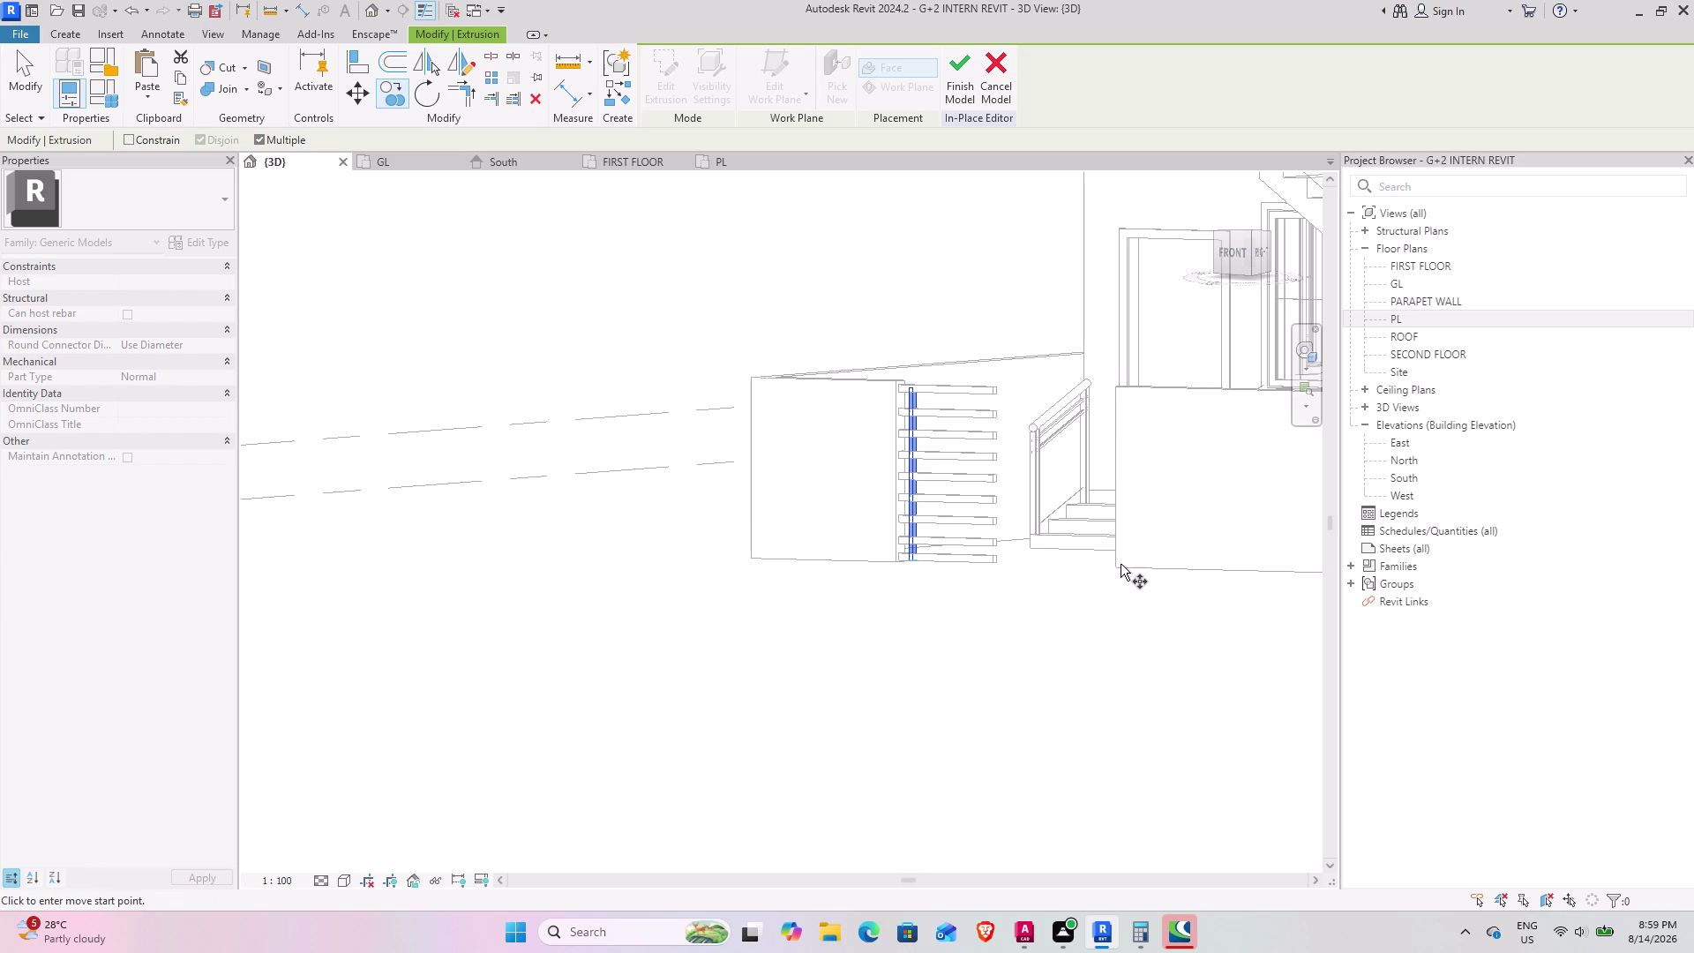
scroll(up, 3)
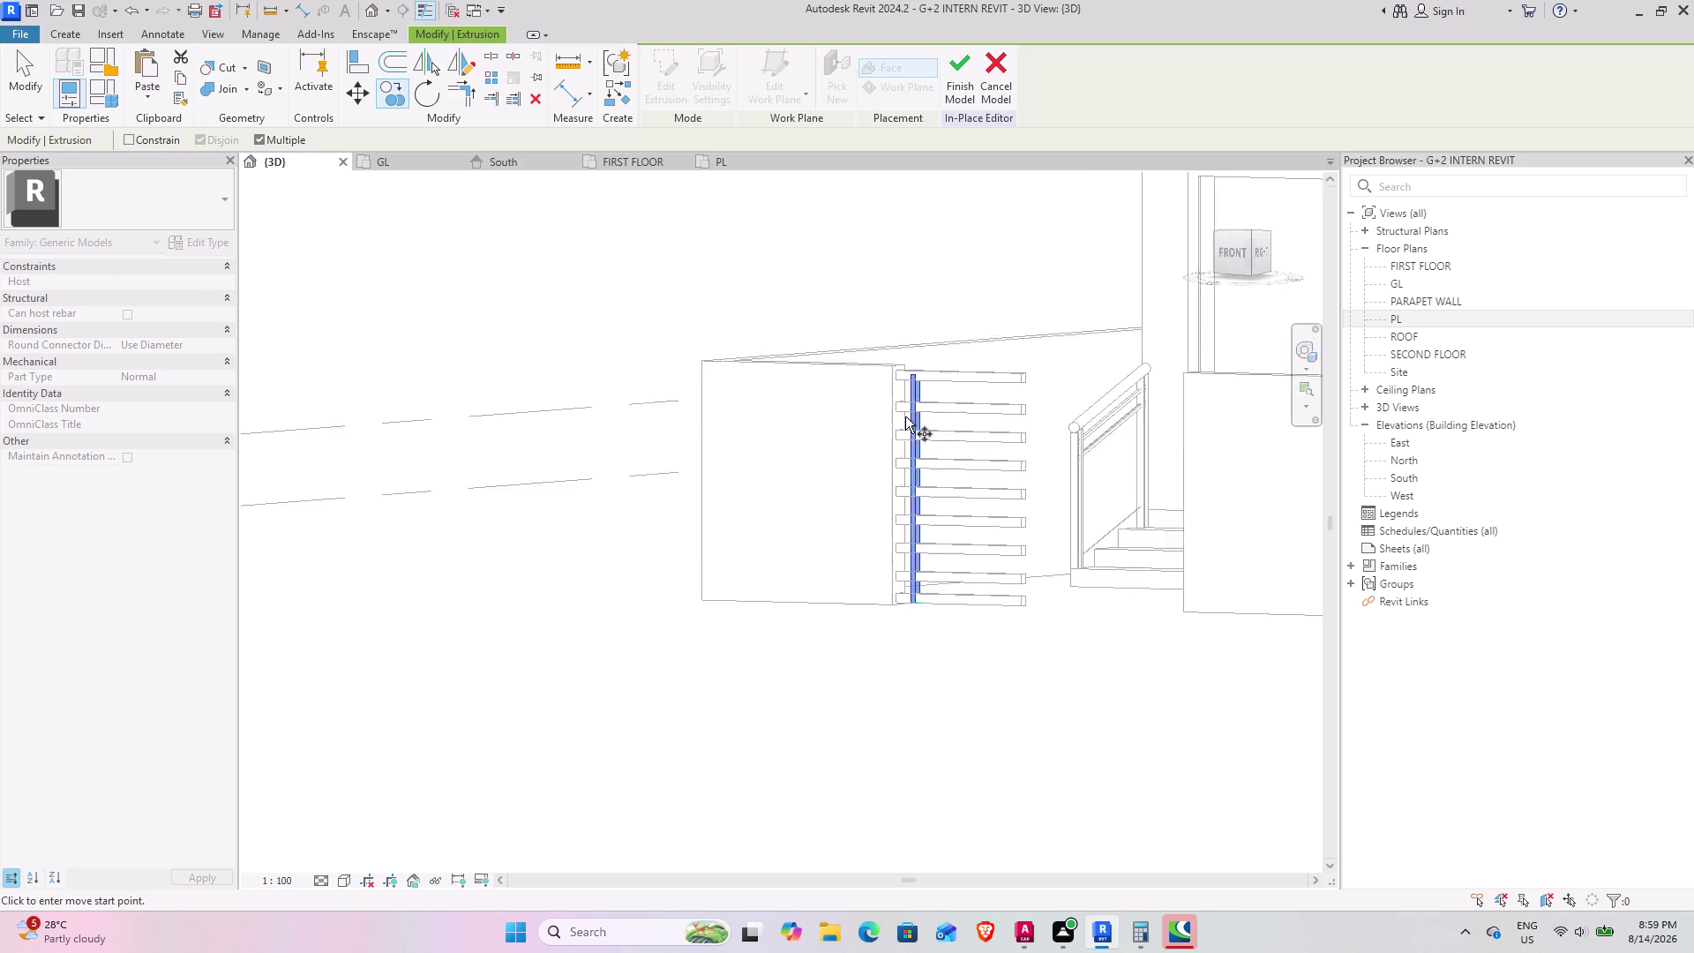
scroll(up, 3)
middle_drag(901, 417, 1014, 480)
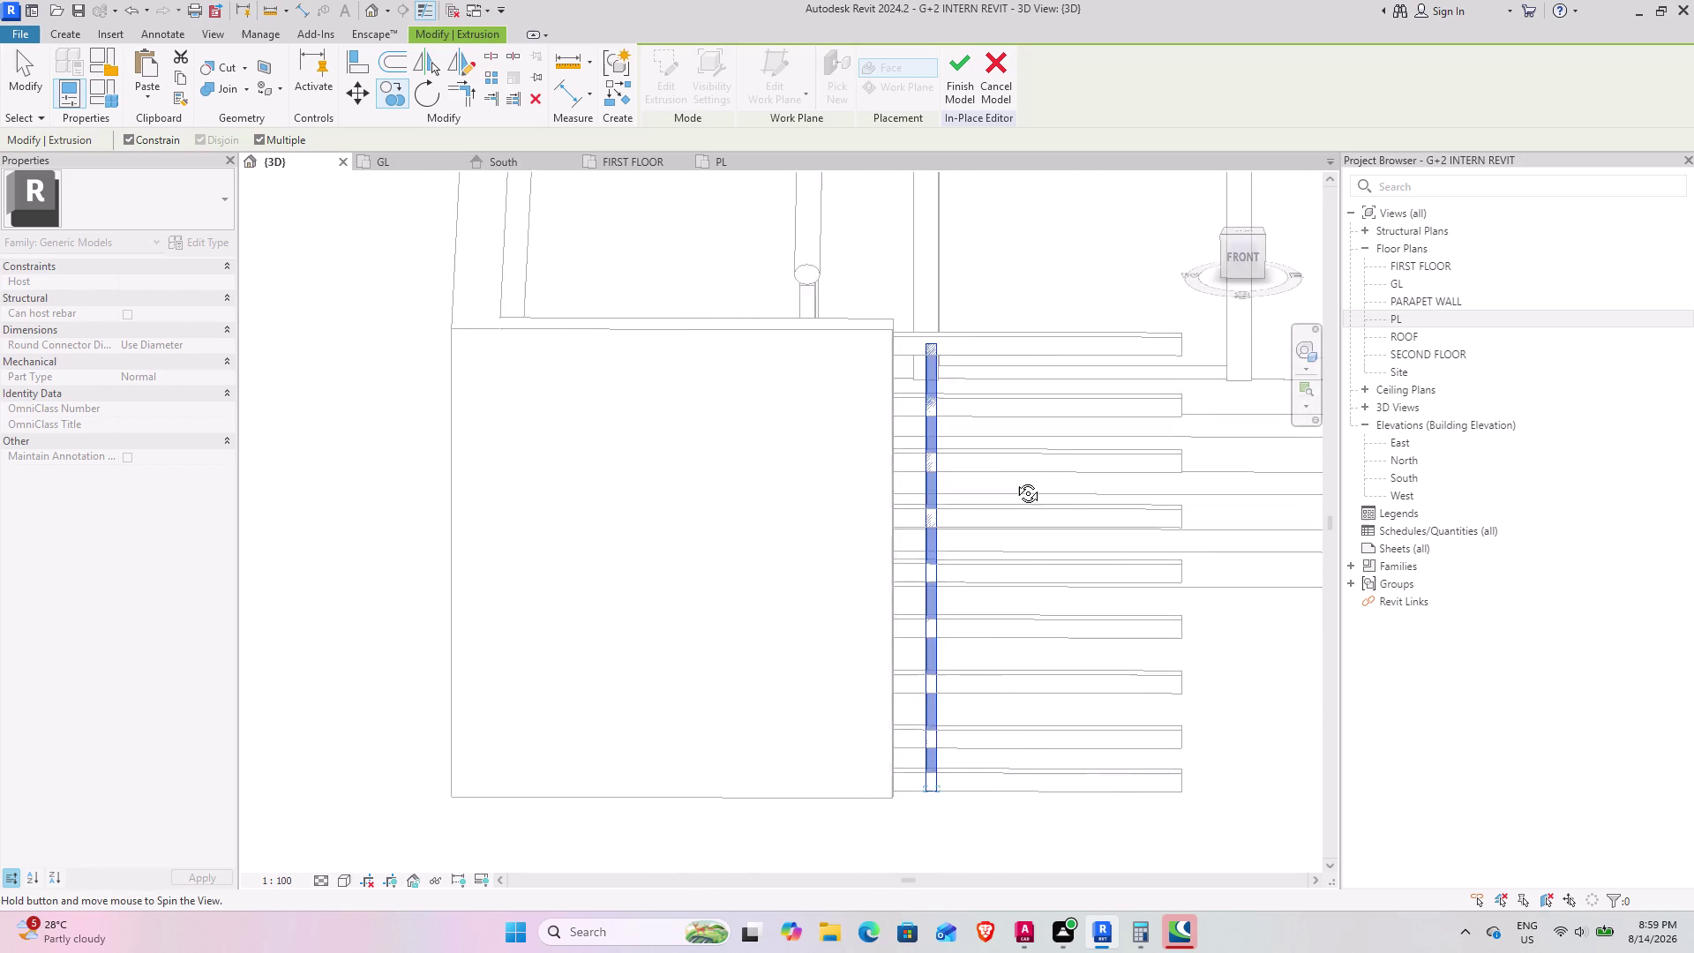
middle_drag(1014, 480, 1014, 478)
middle_drag(994, 473, 954, 415)
click(1238, 246)
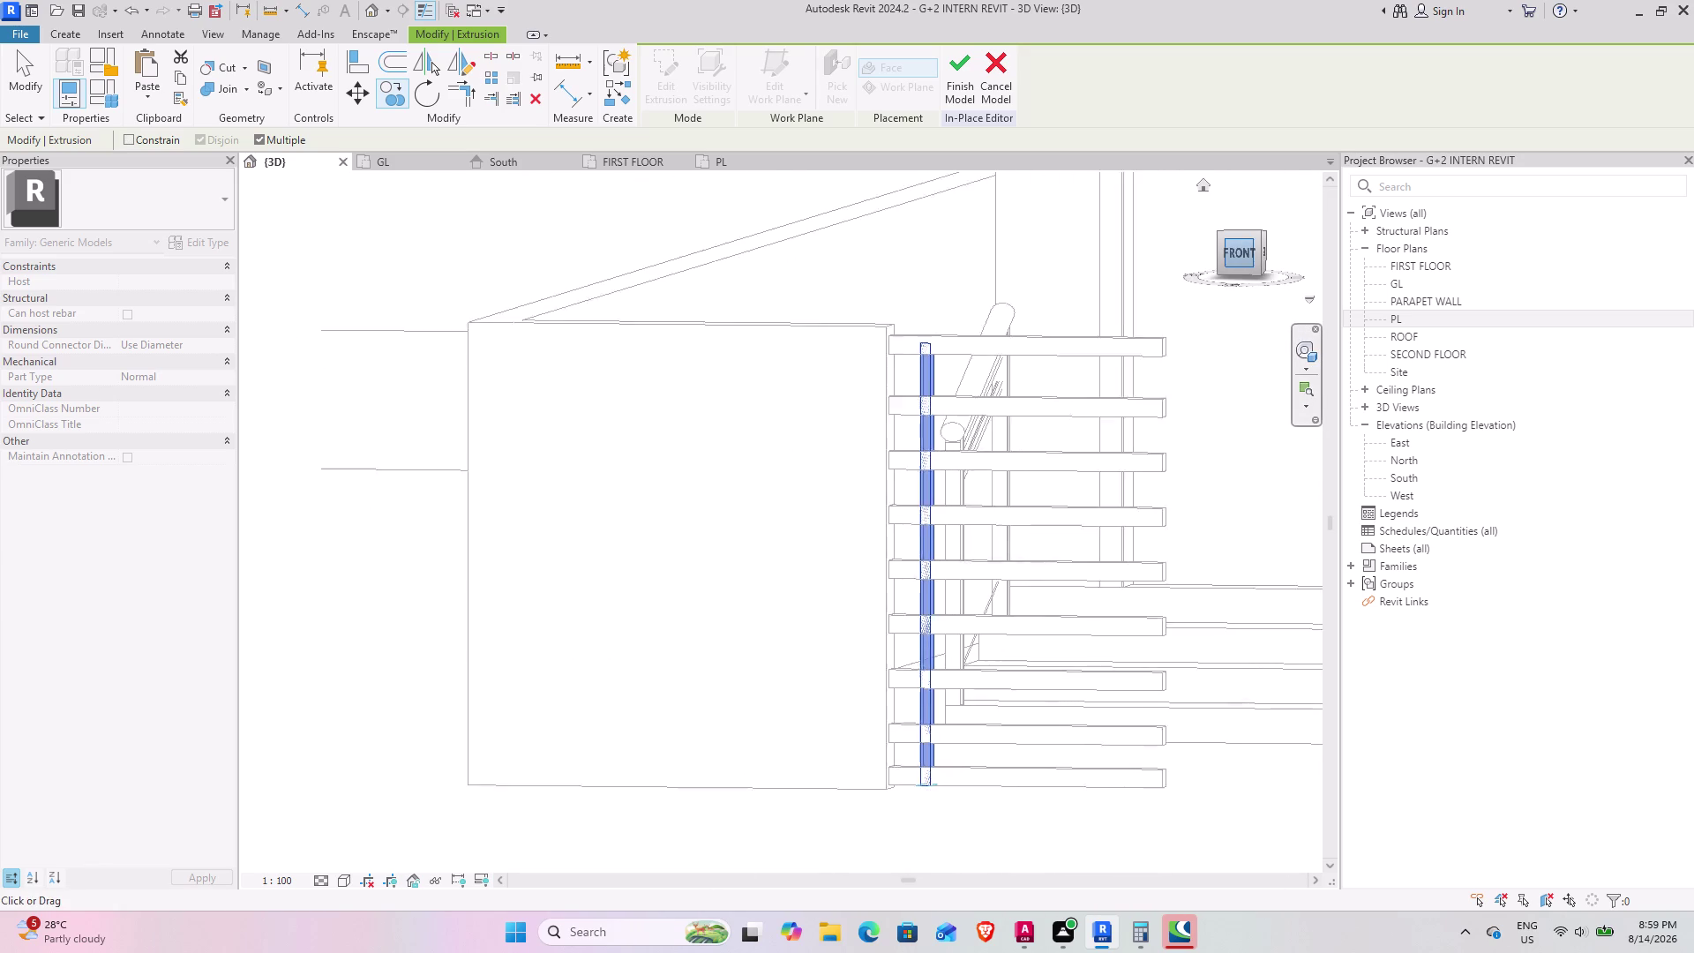
scroll(up, 3)
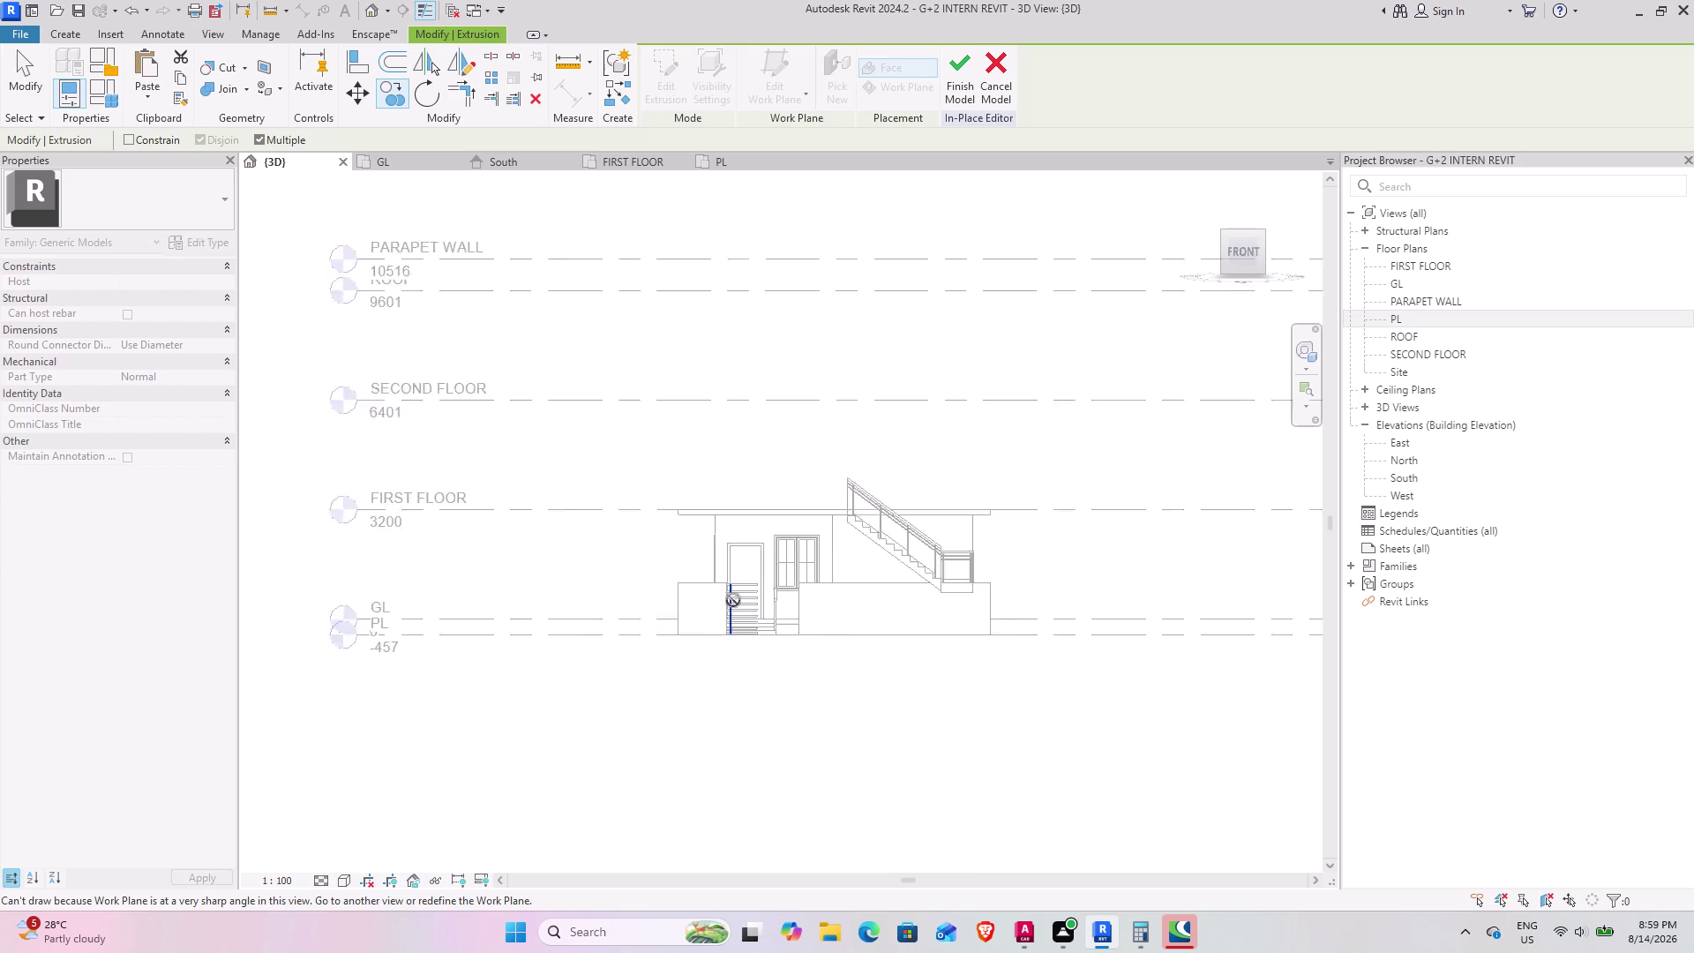
scroll(up, 3)
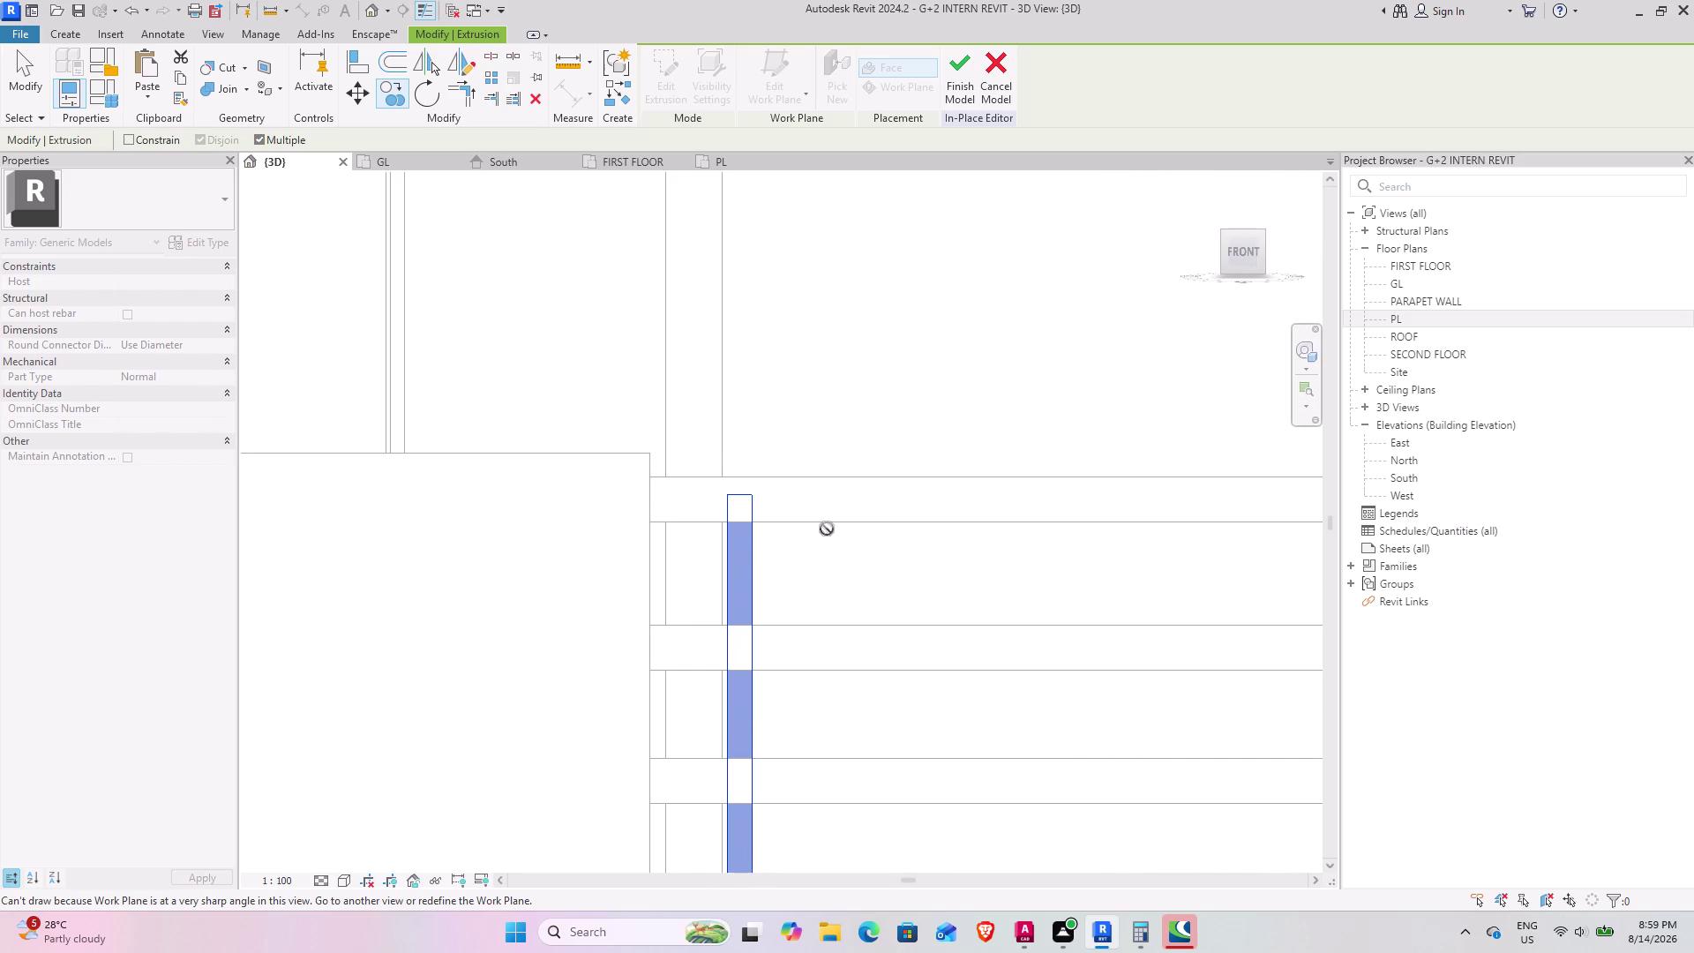
key(Escape)
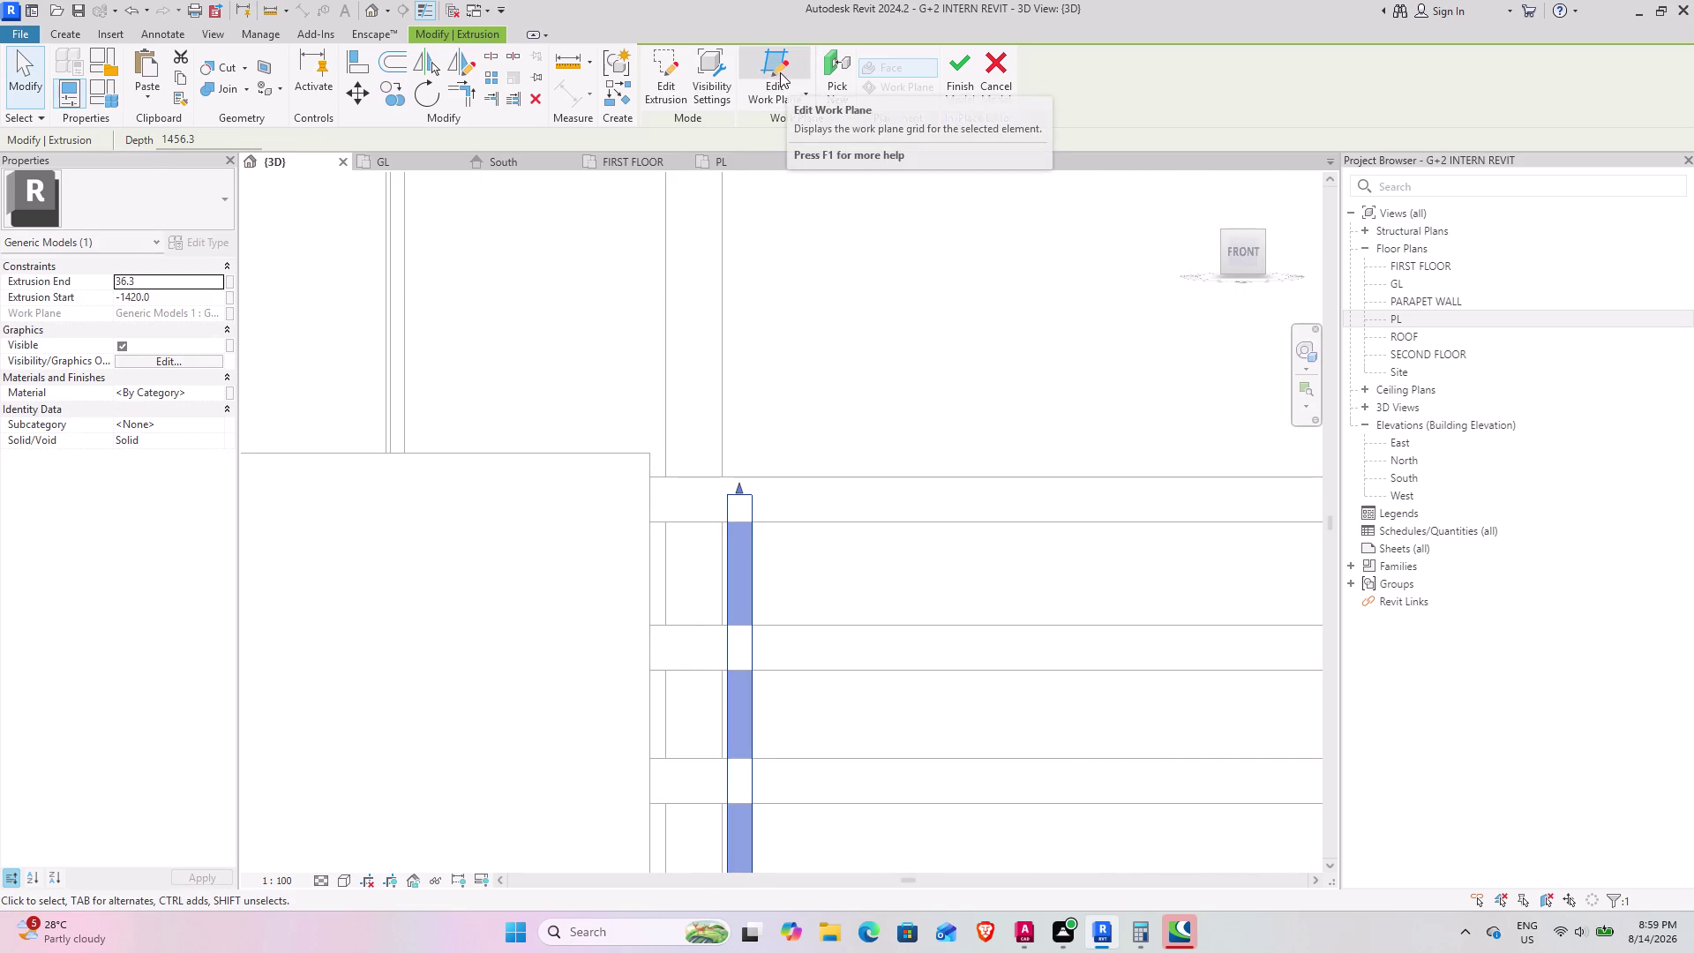
click(668, 76)
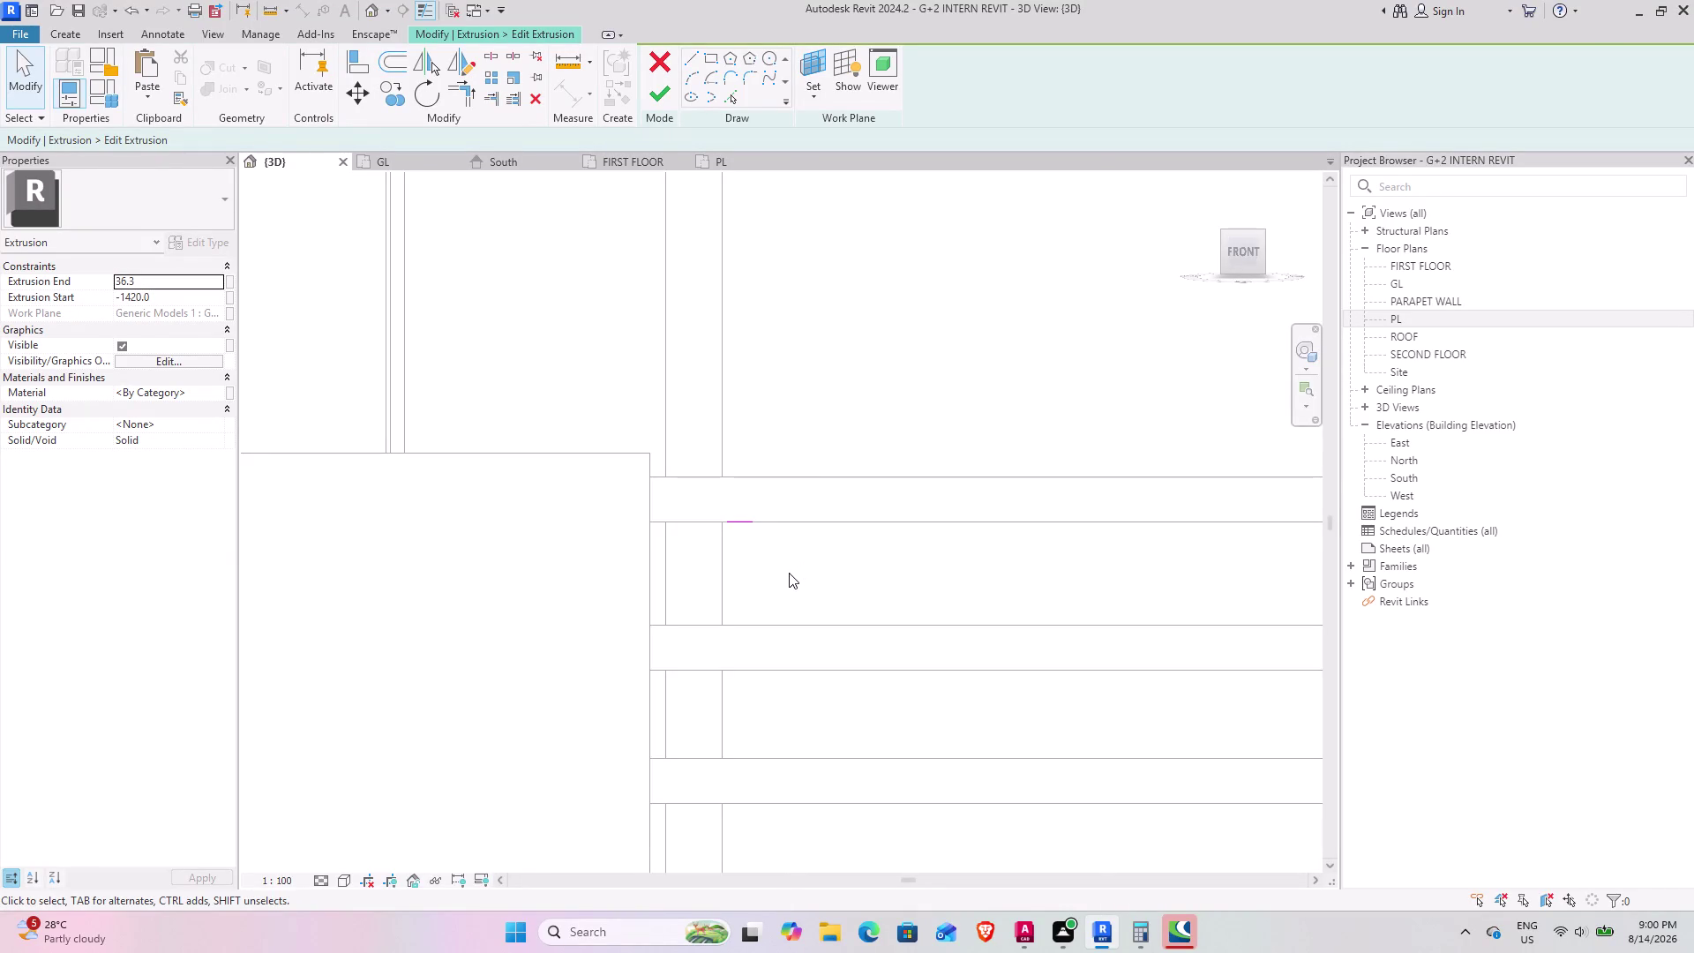
Select the four sketch lines of the bar profile below the top rail.
middle_drag(780, 573, 763, 579)
scroll(down, 3)
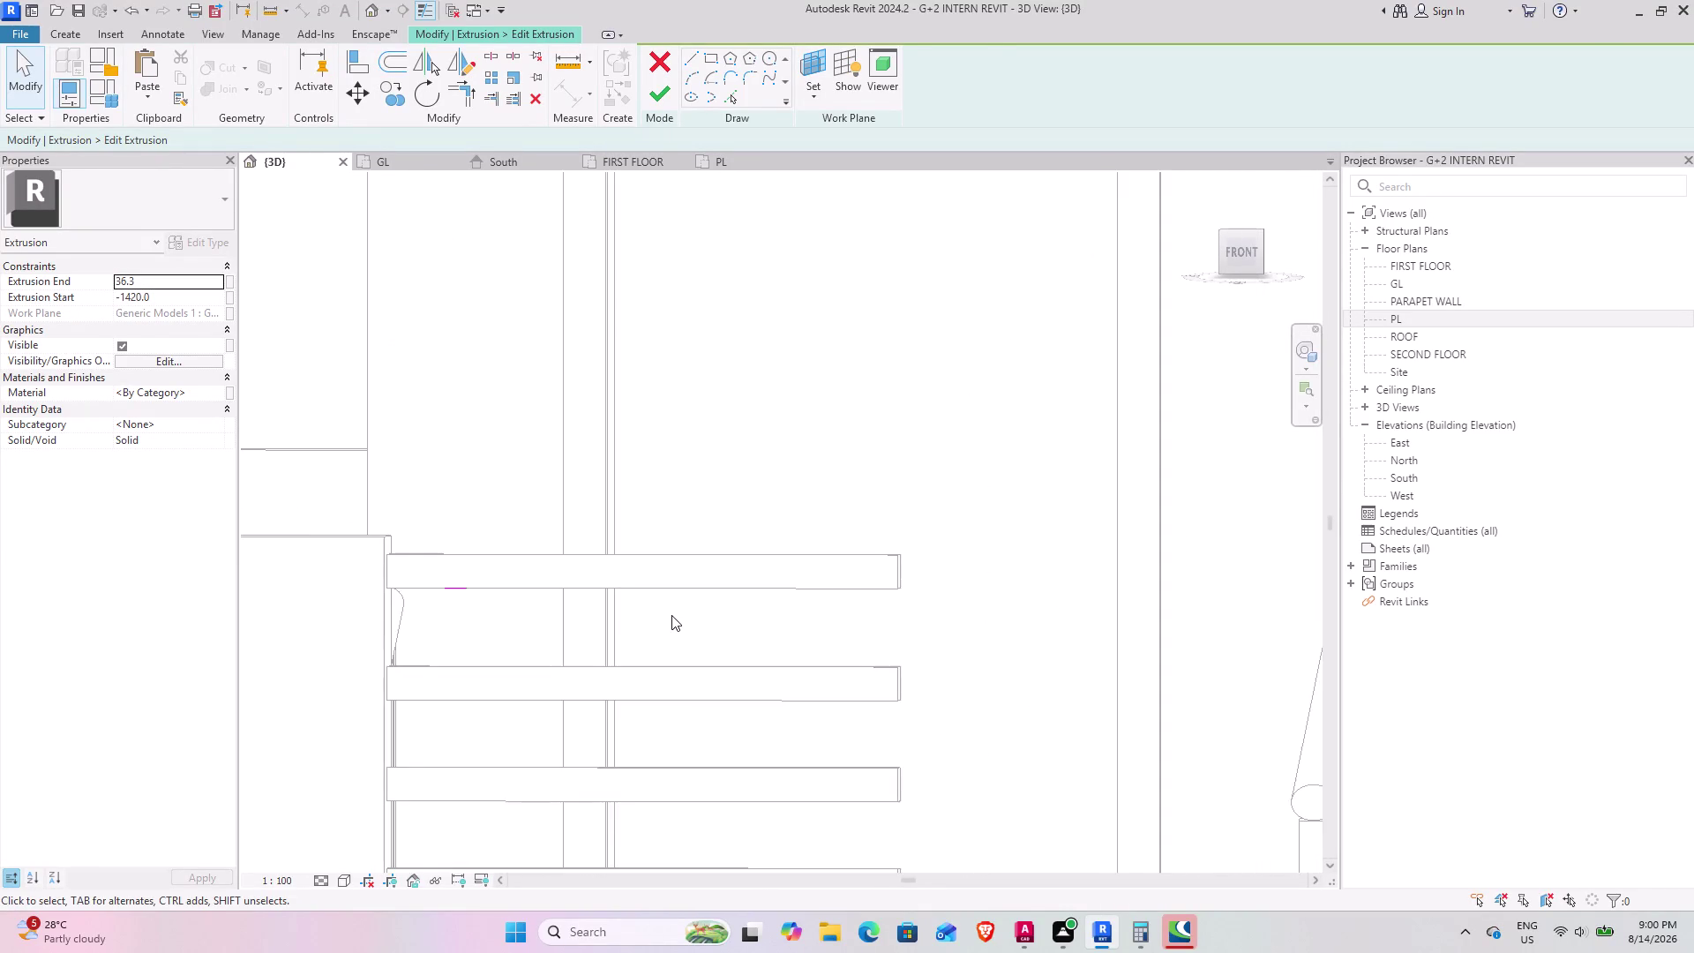
middle_drag(524, 634, 519, 606)
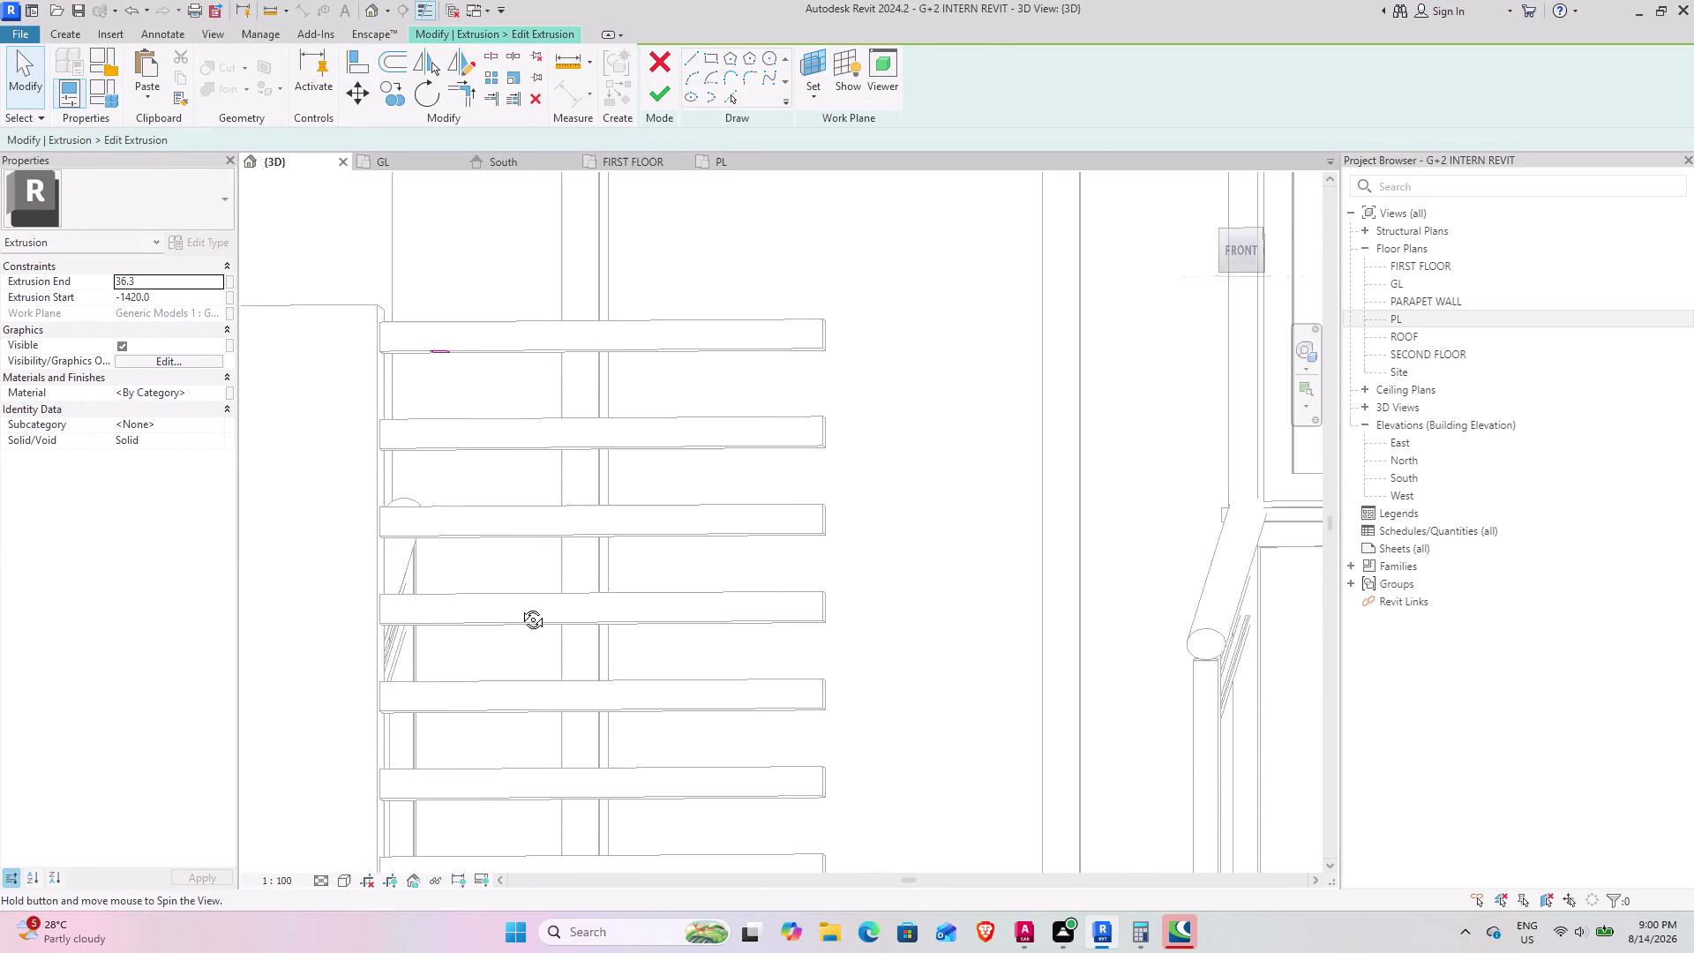
middle_drag(519, 606, 528, 574)
middle_drag(564, 459, 551, 740)
middle_drag(580, 519, 559, 685)
scroll(up, 3)
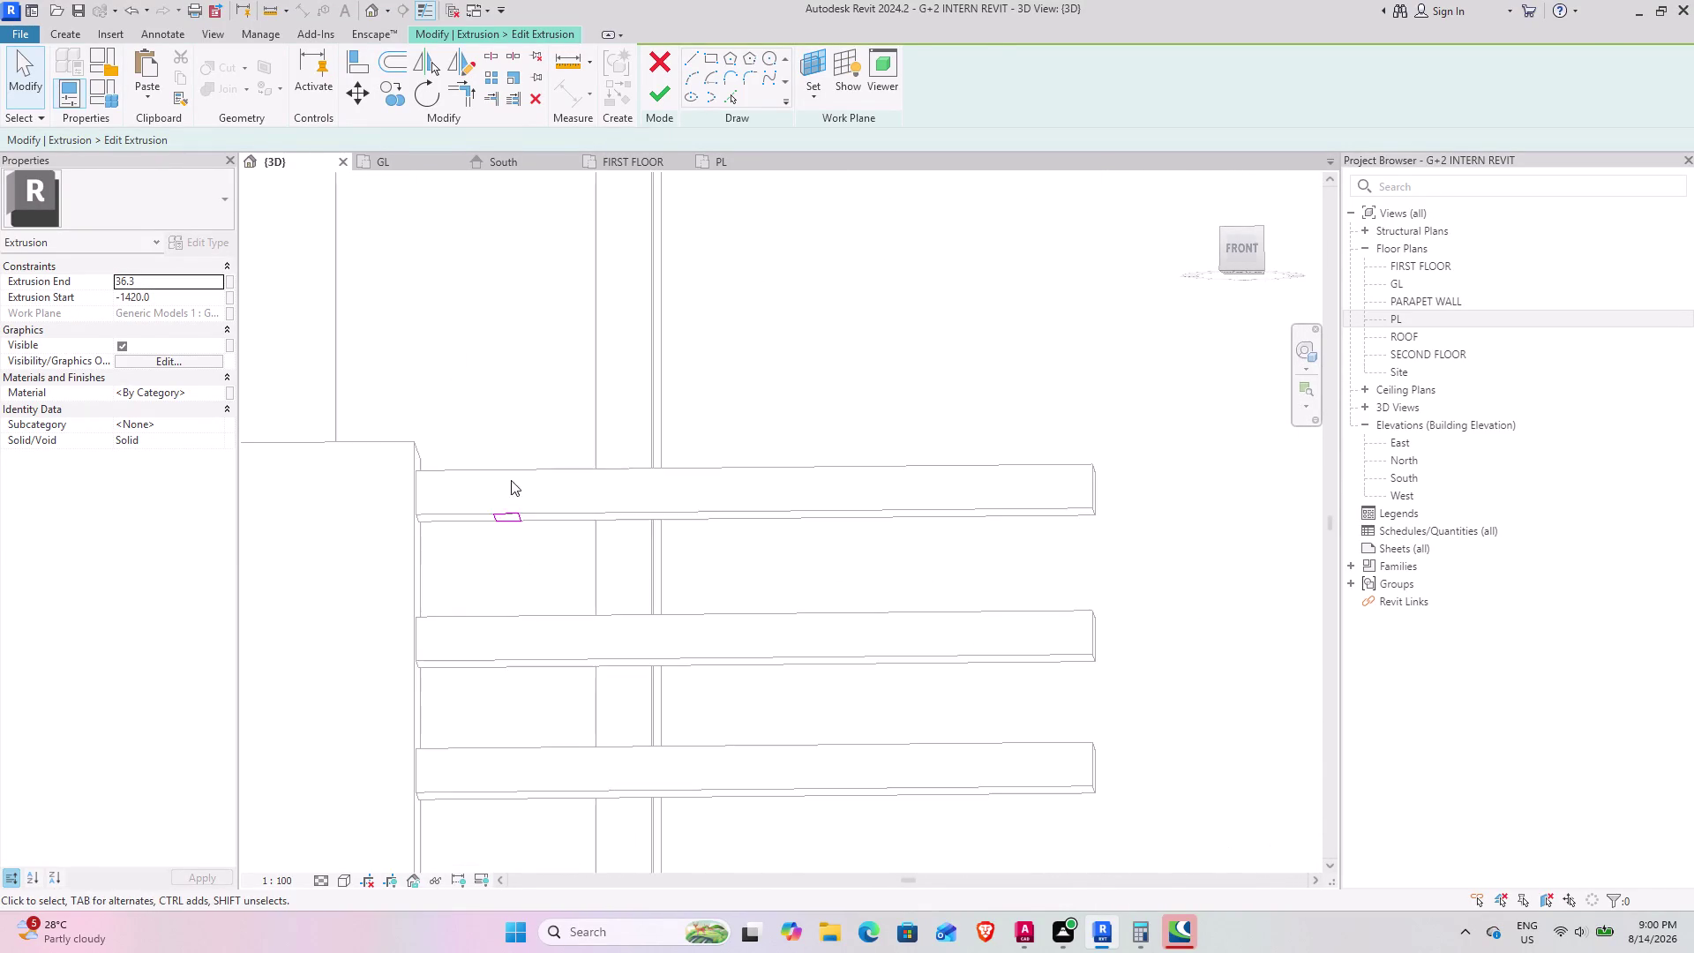
scroll(up, 3)
middle_drag(502, 526, 500, 513)
middle_drag(495, 441, 506, 620)
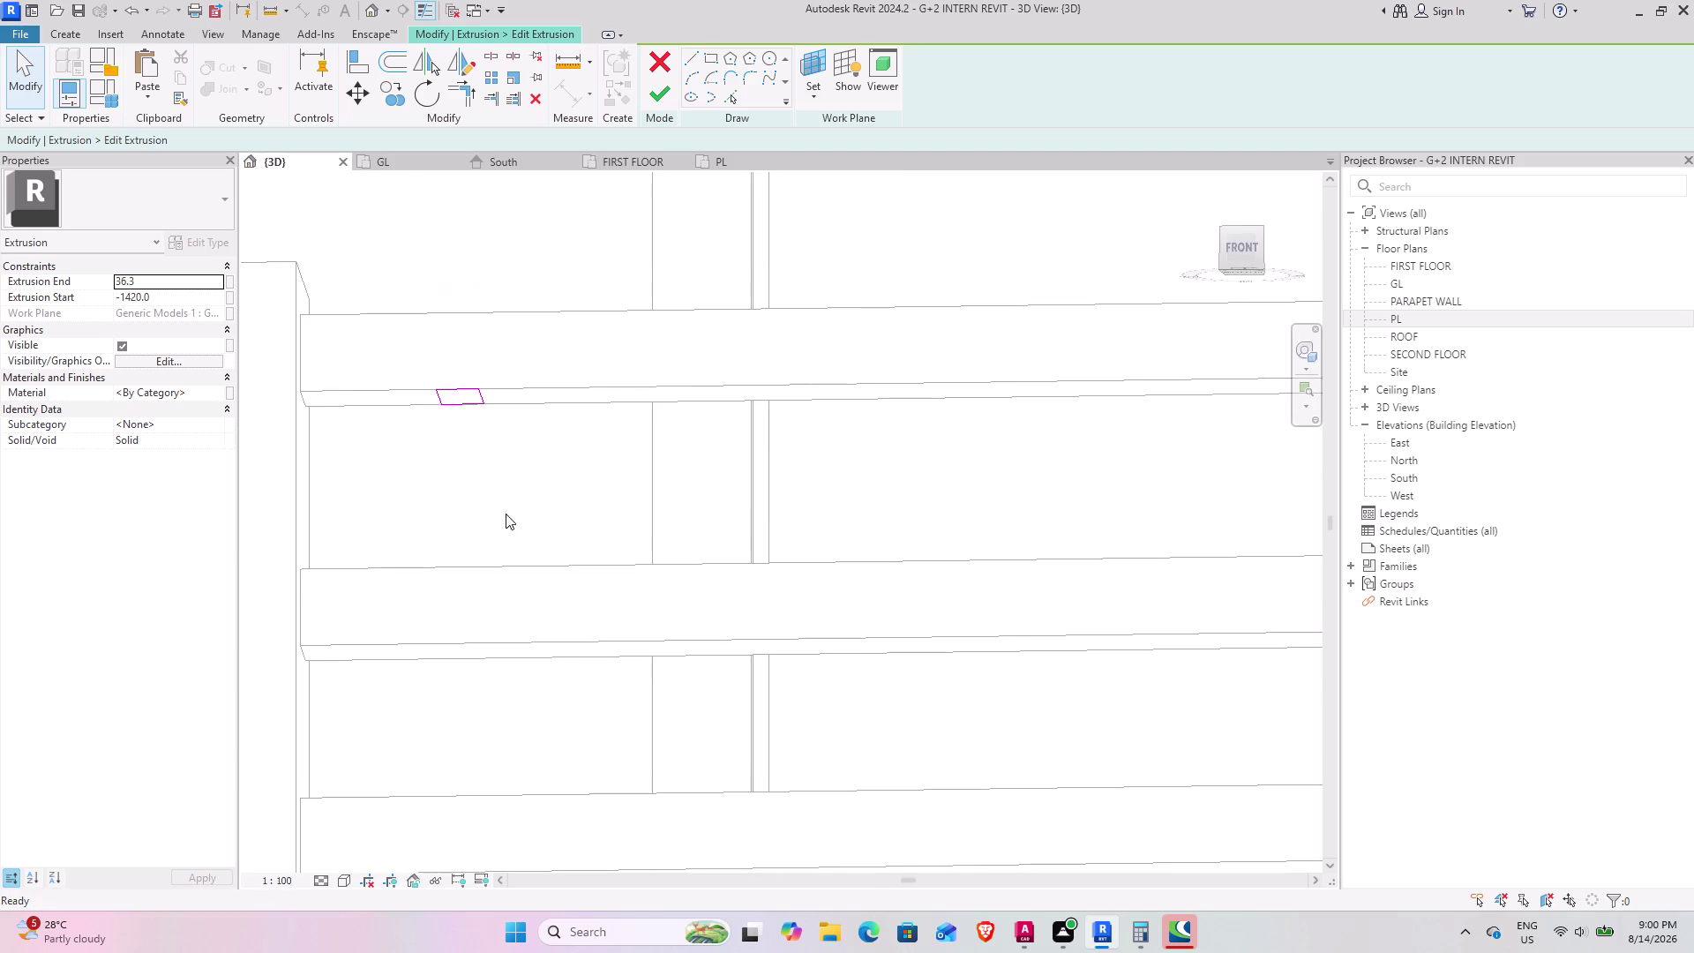
click(402, 88)
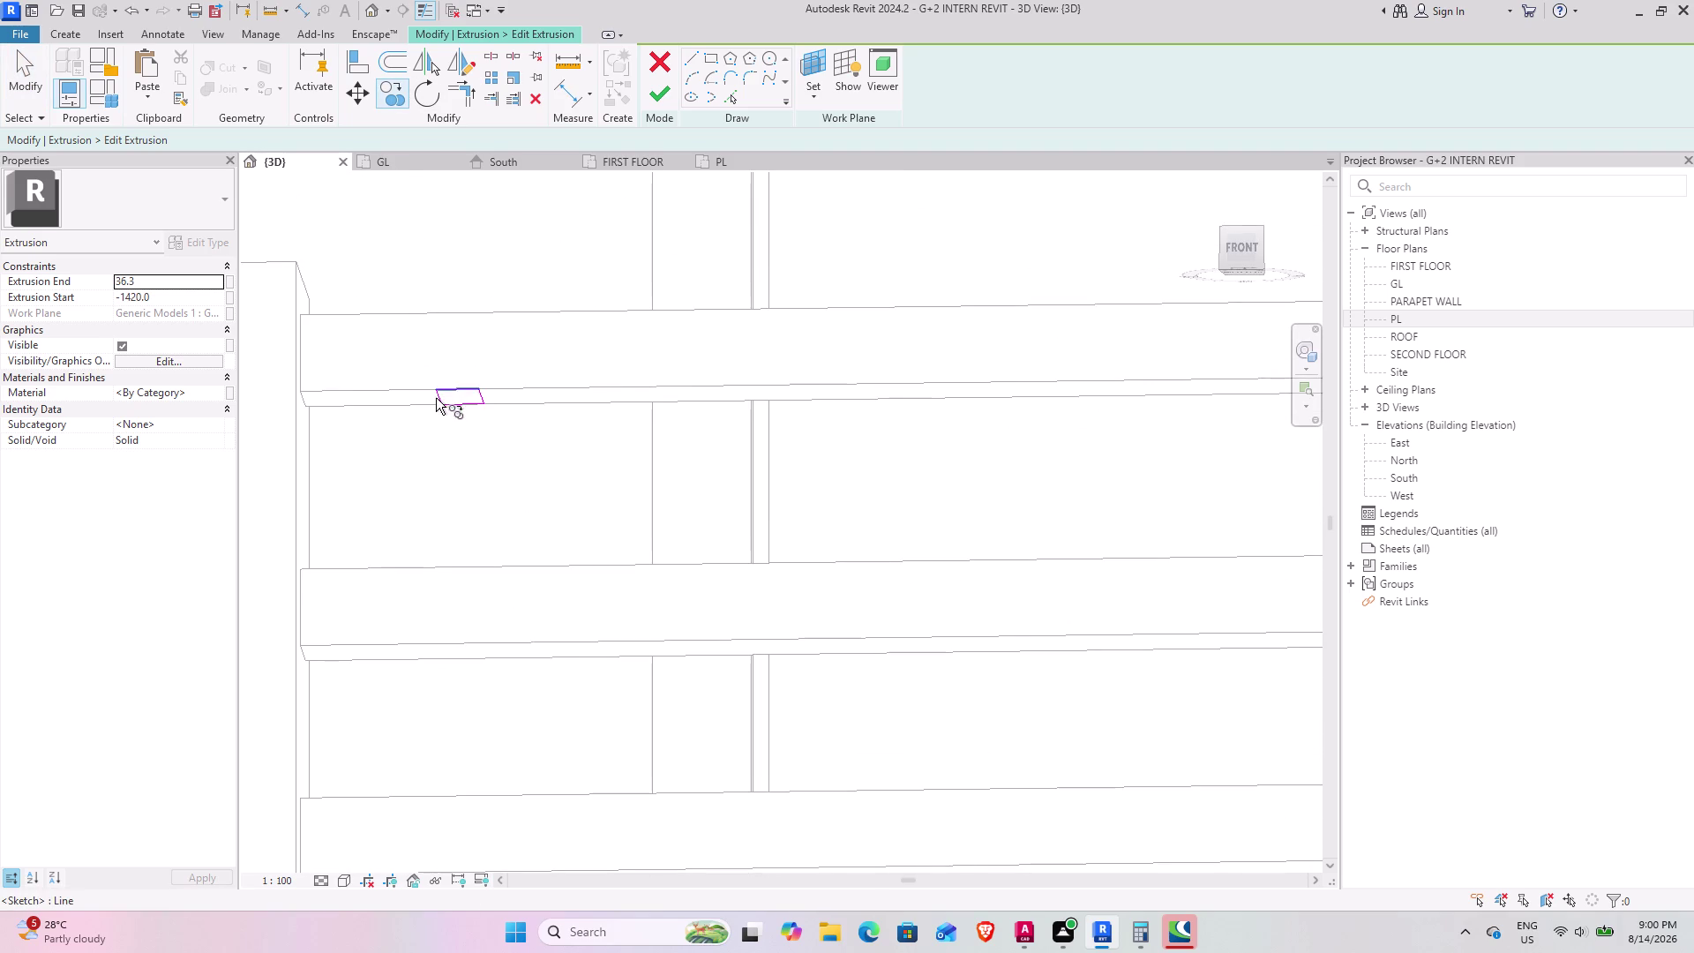
drag(420, 360, 472, 431)
drag(472, 431, 508, 443)
Copy the bar profile 150 along the rail.
click(395, 106)
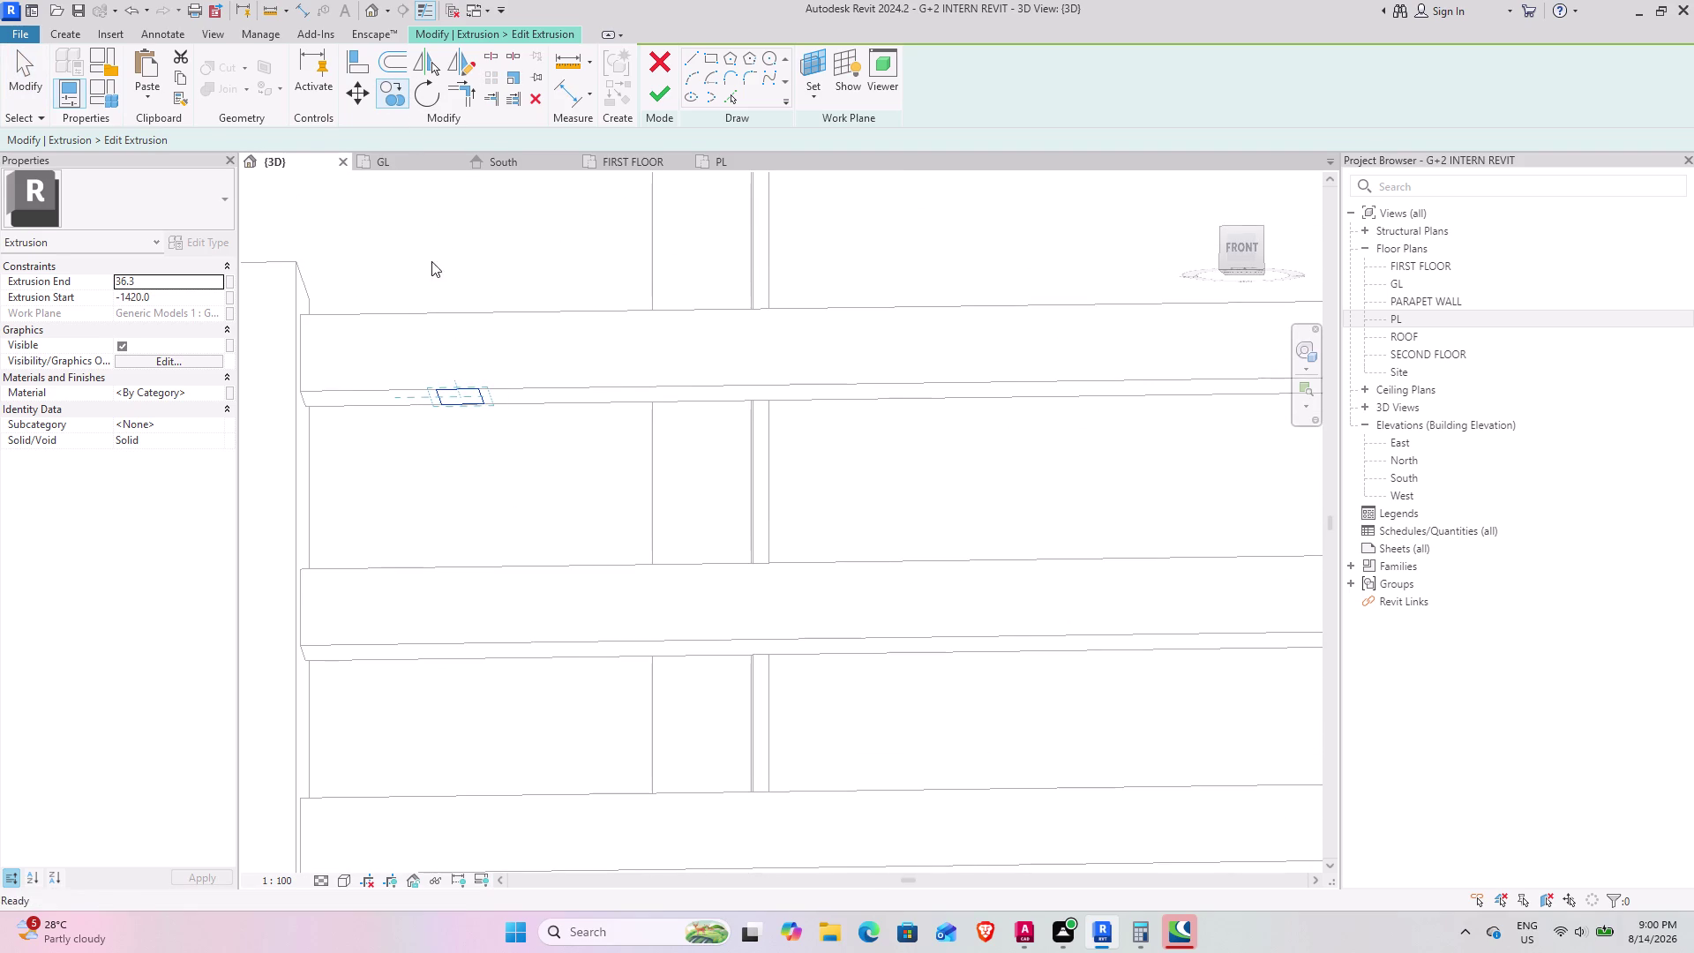
click(432, 391)
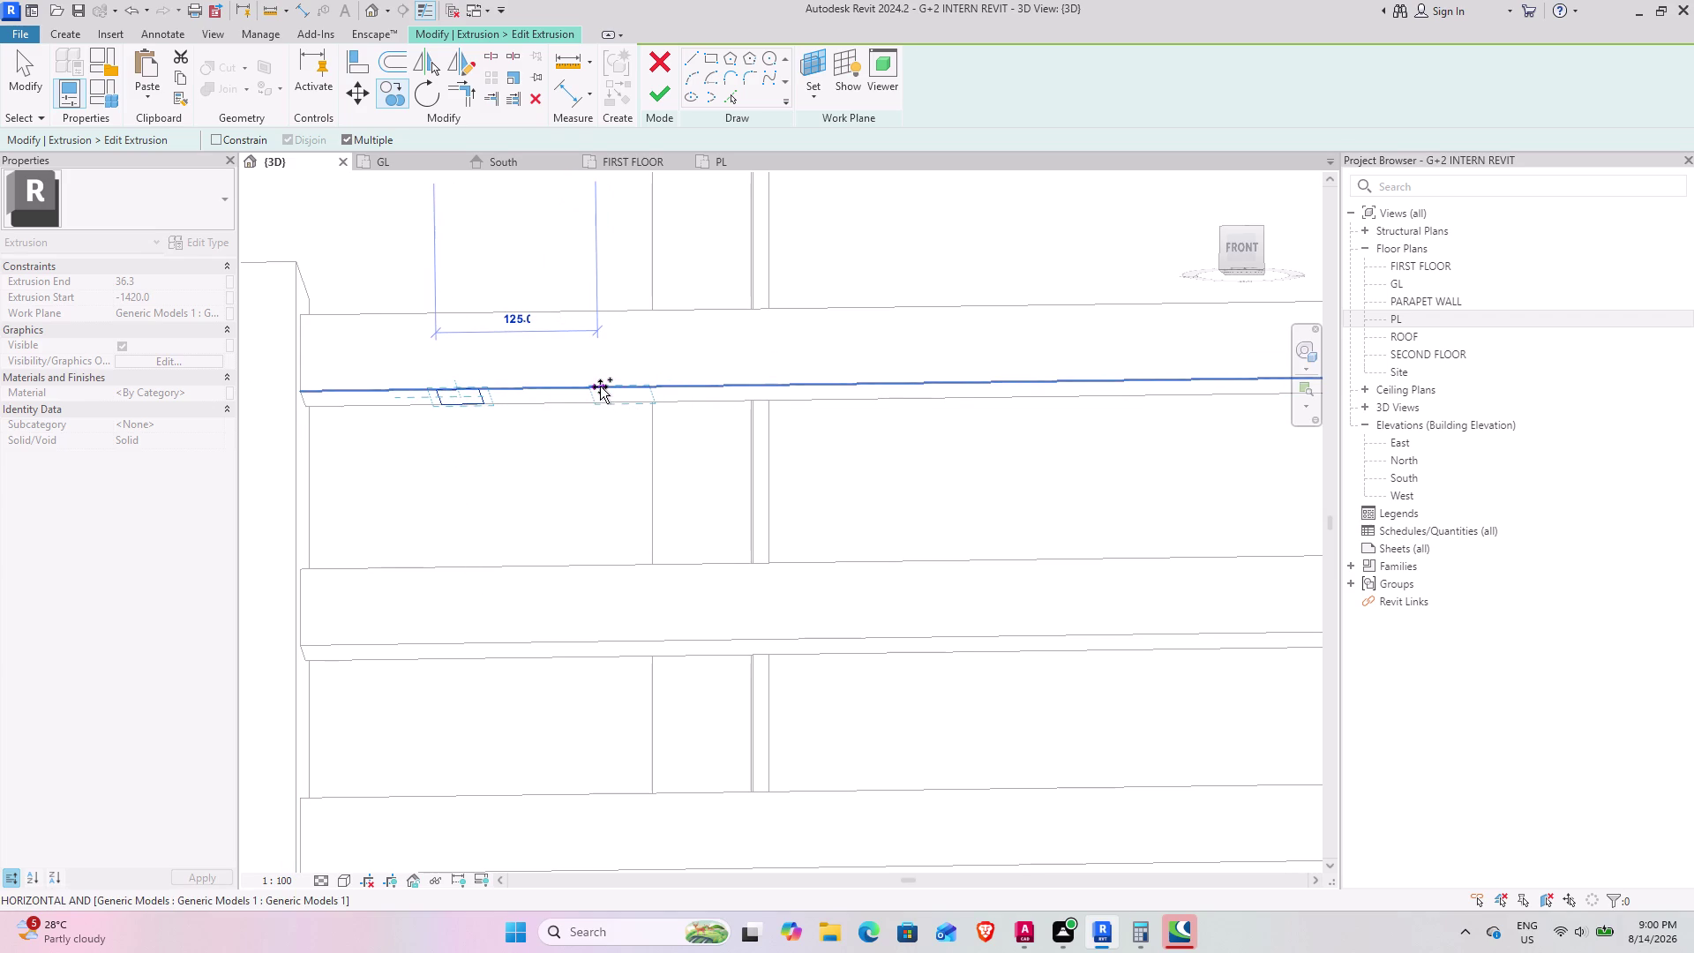
text(15)
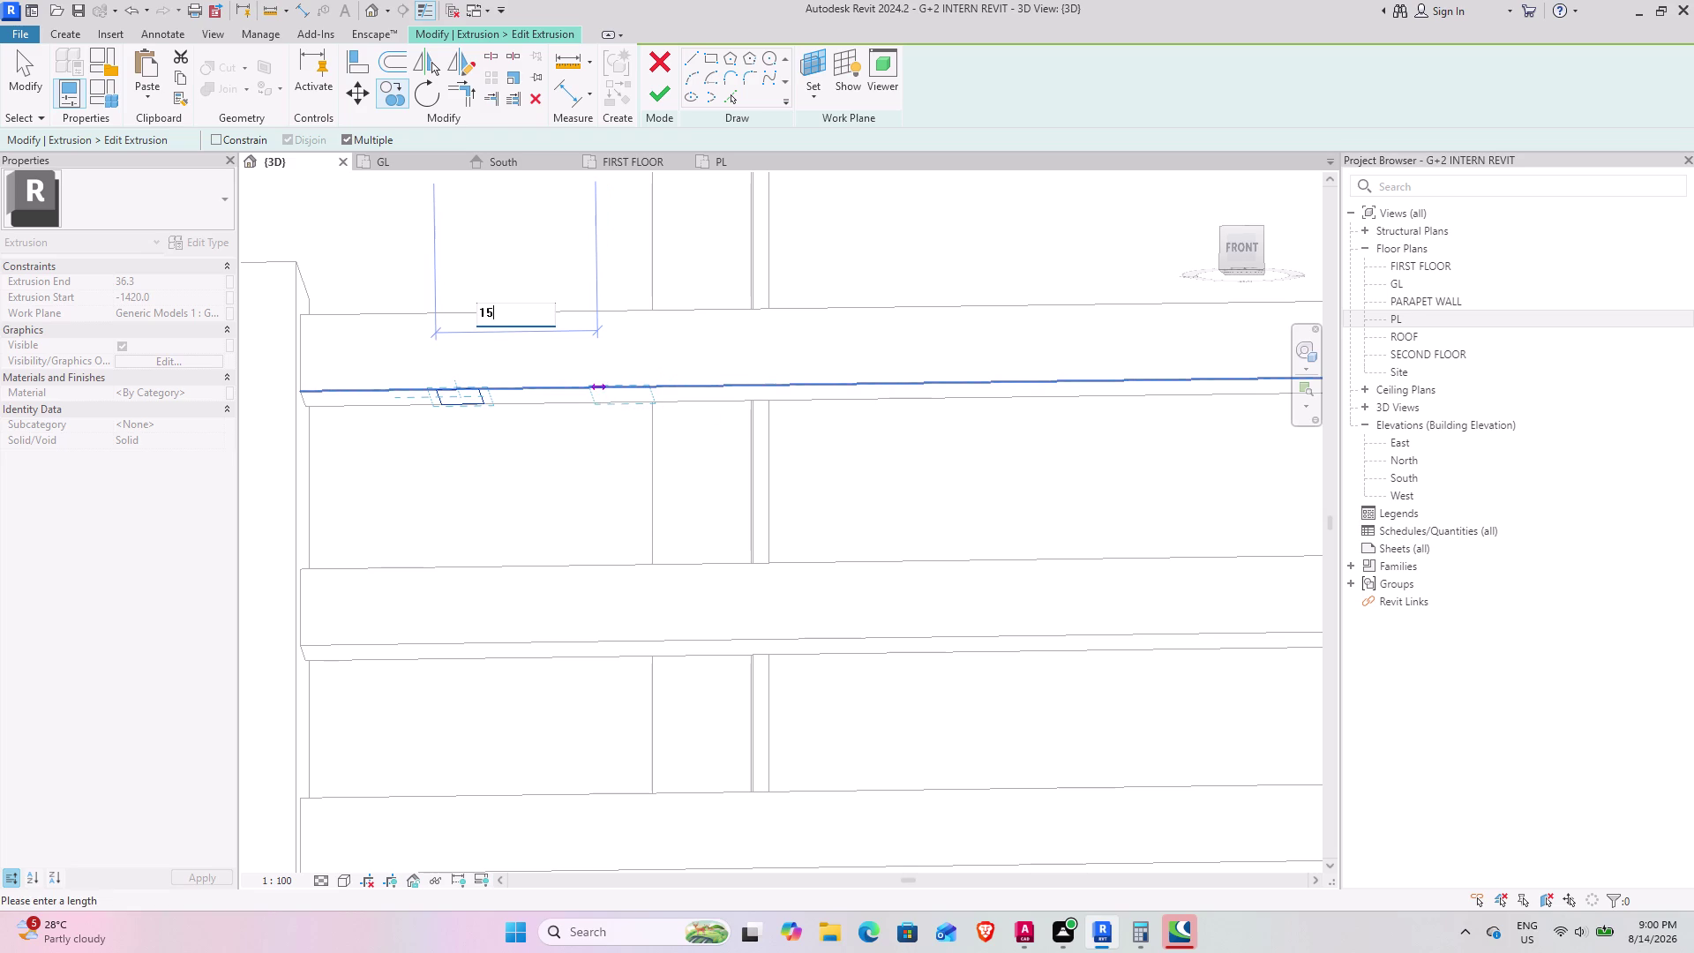
text(0)
key(Return)
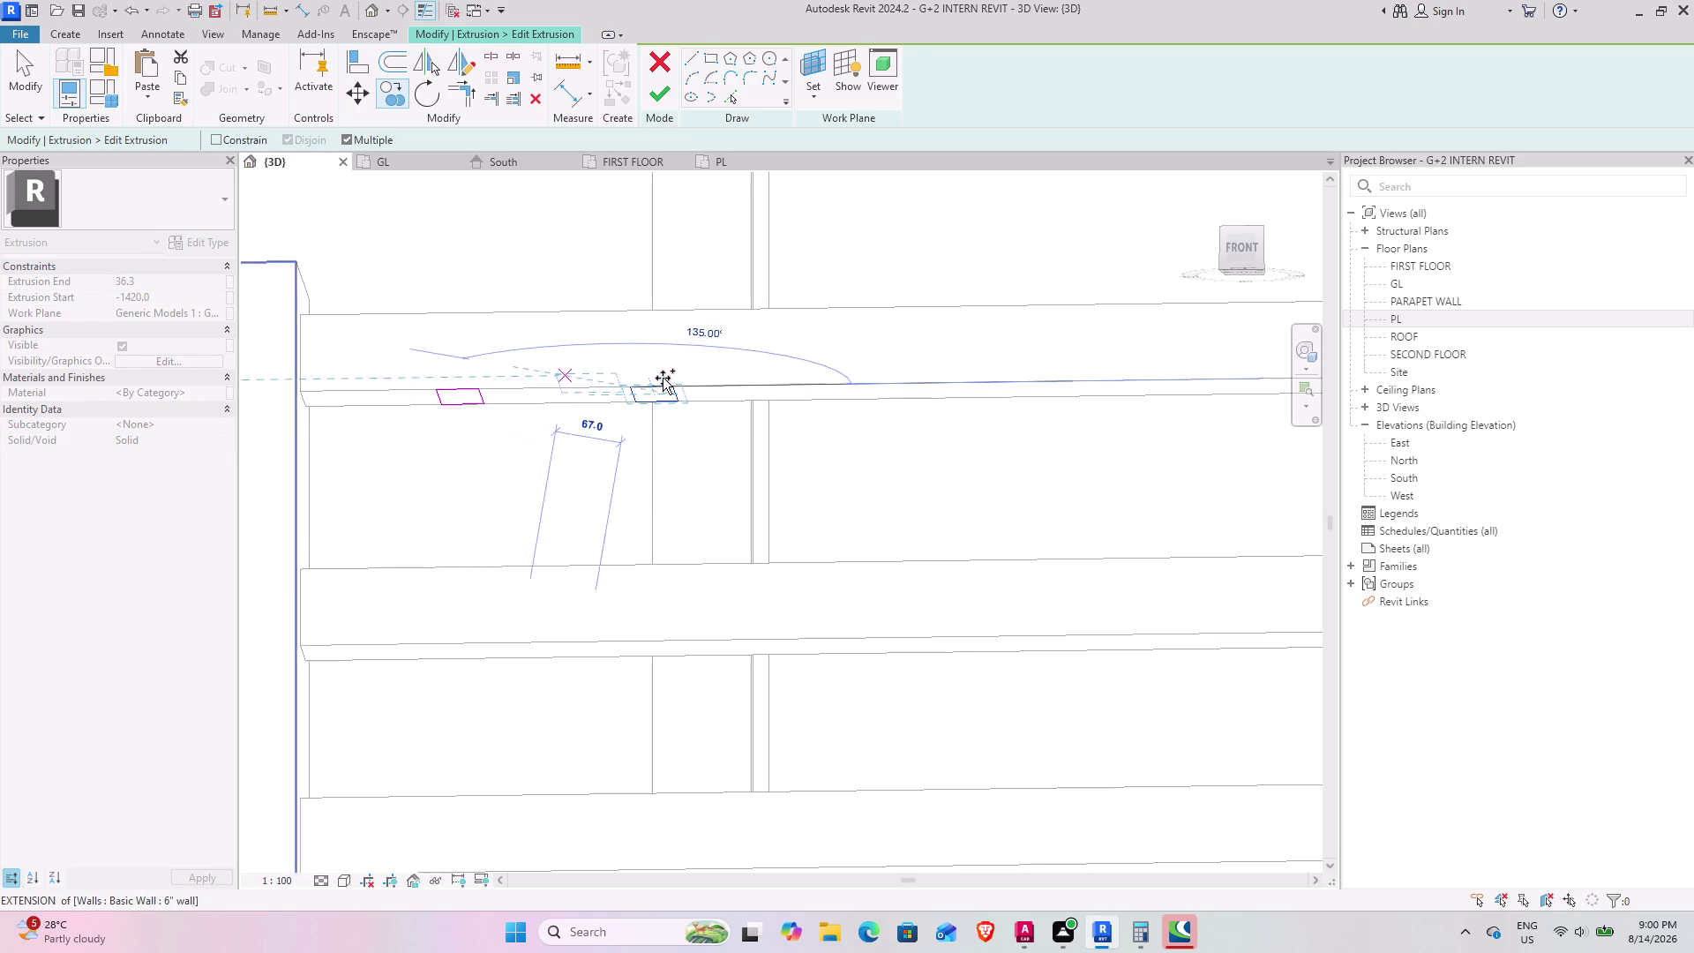
key(Escape)
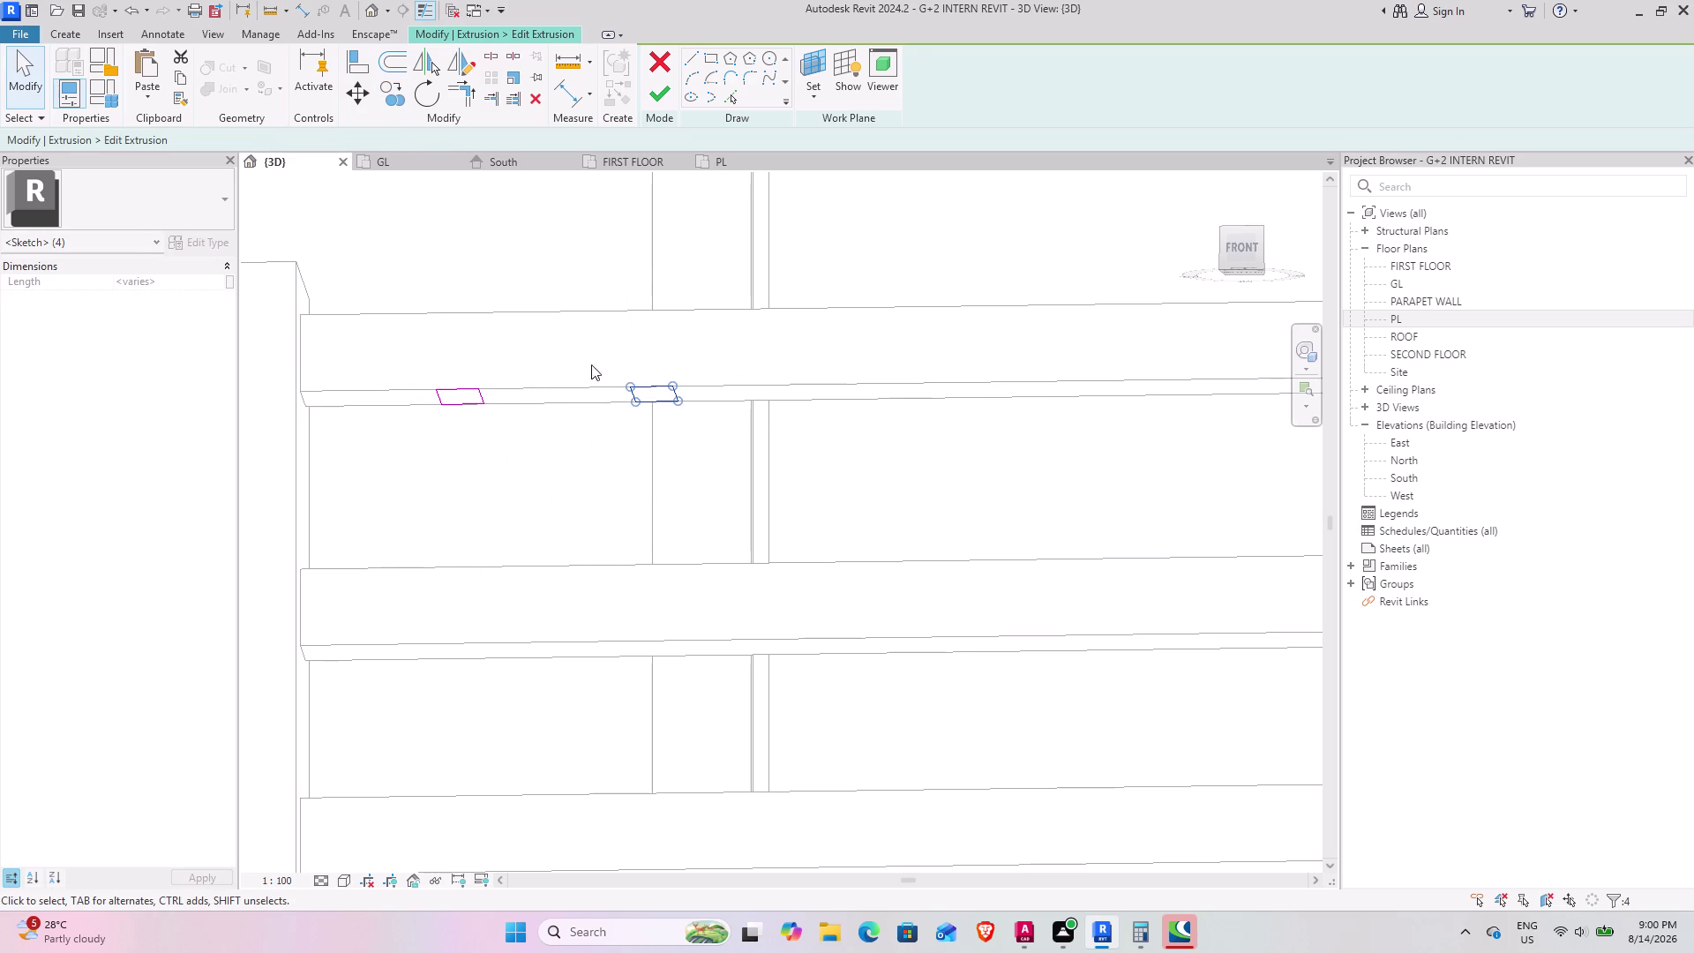
Reselect the bar profile and bring the rail back into close view for more copies.
click(398, 103)
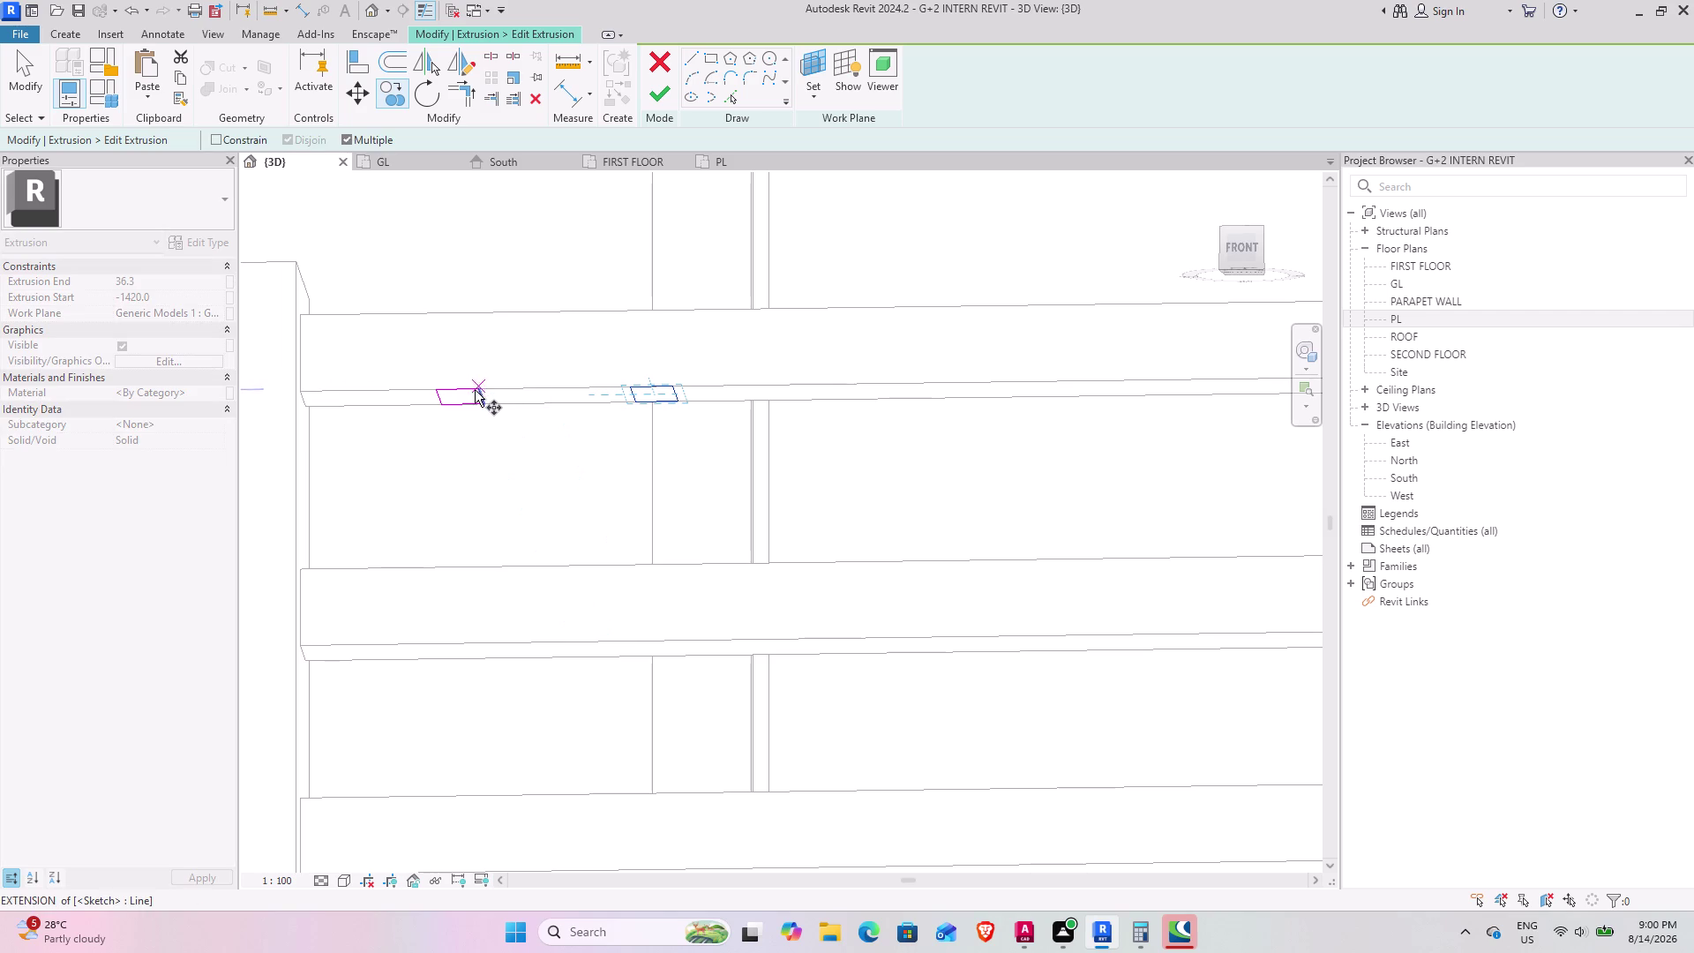
scroll(up, 3)
middle_click(536, 487)
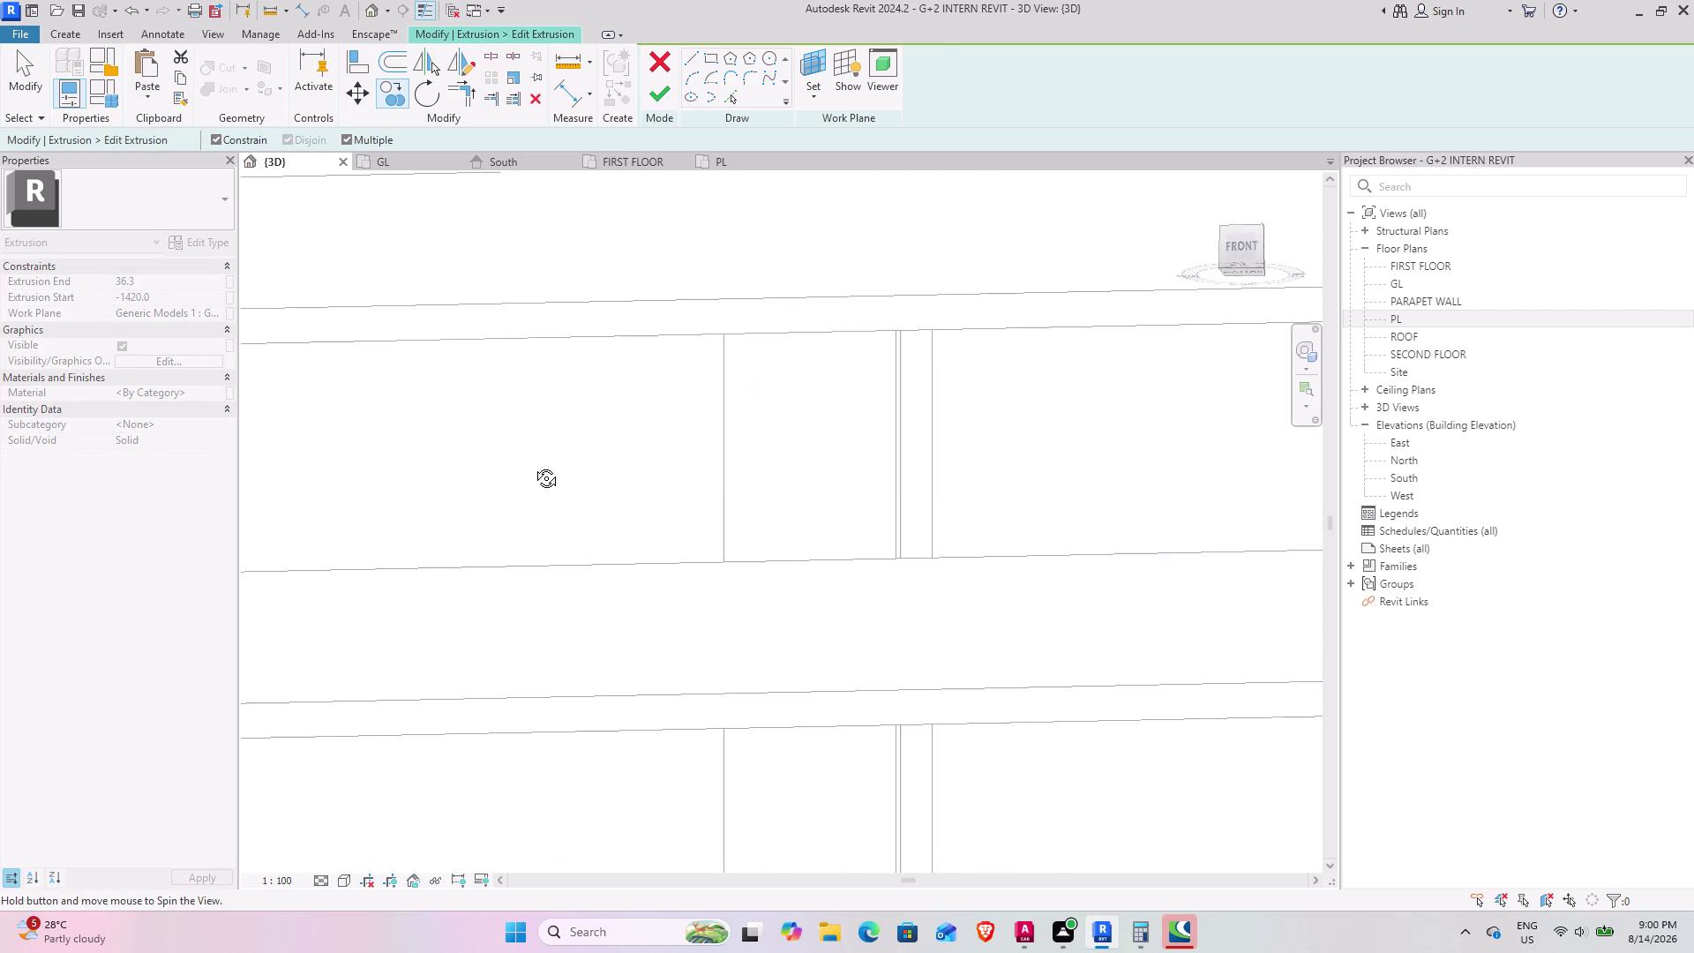
scroll(down, 3)
middle_drag(592, 579, 591, 578)
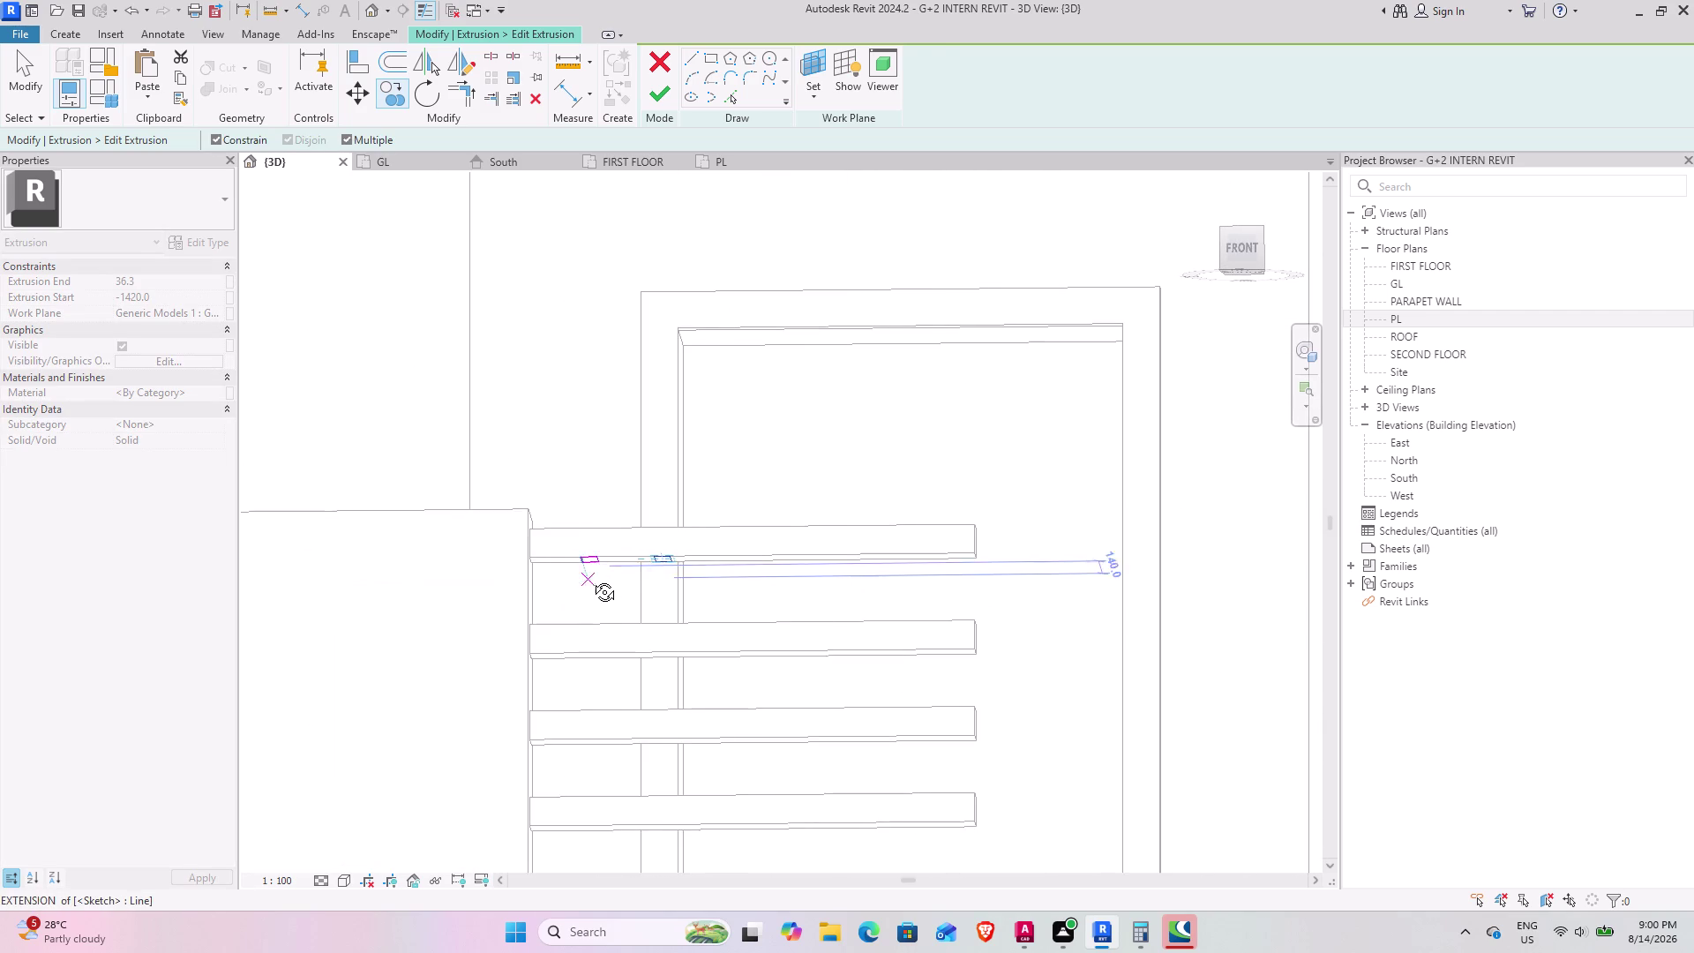
middle_drag(591, 579, 591, 565)
scroll(up, 3)
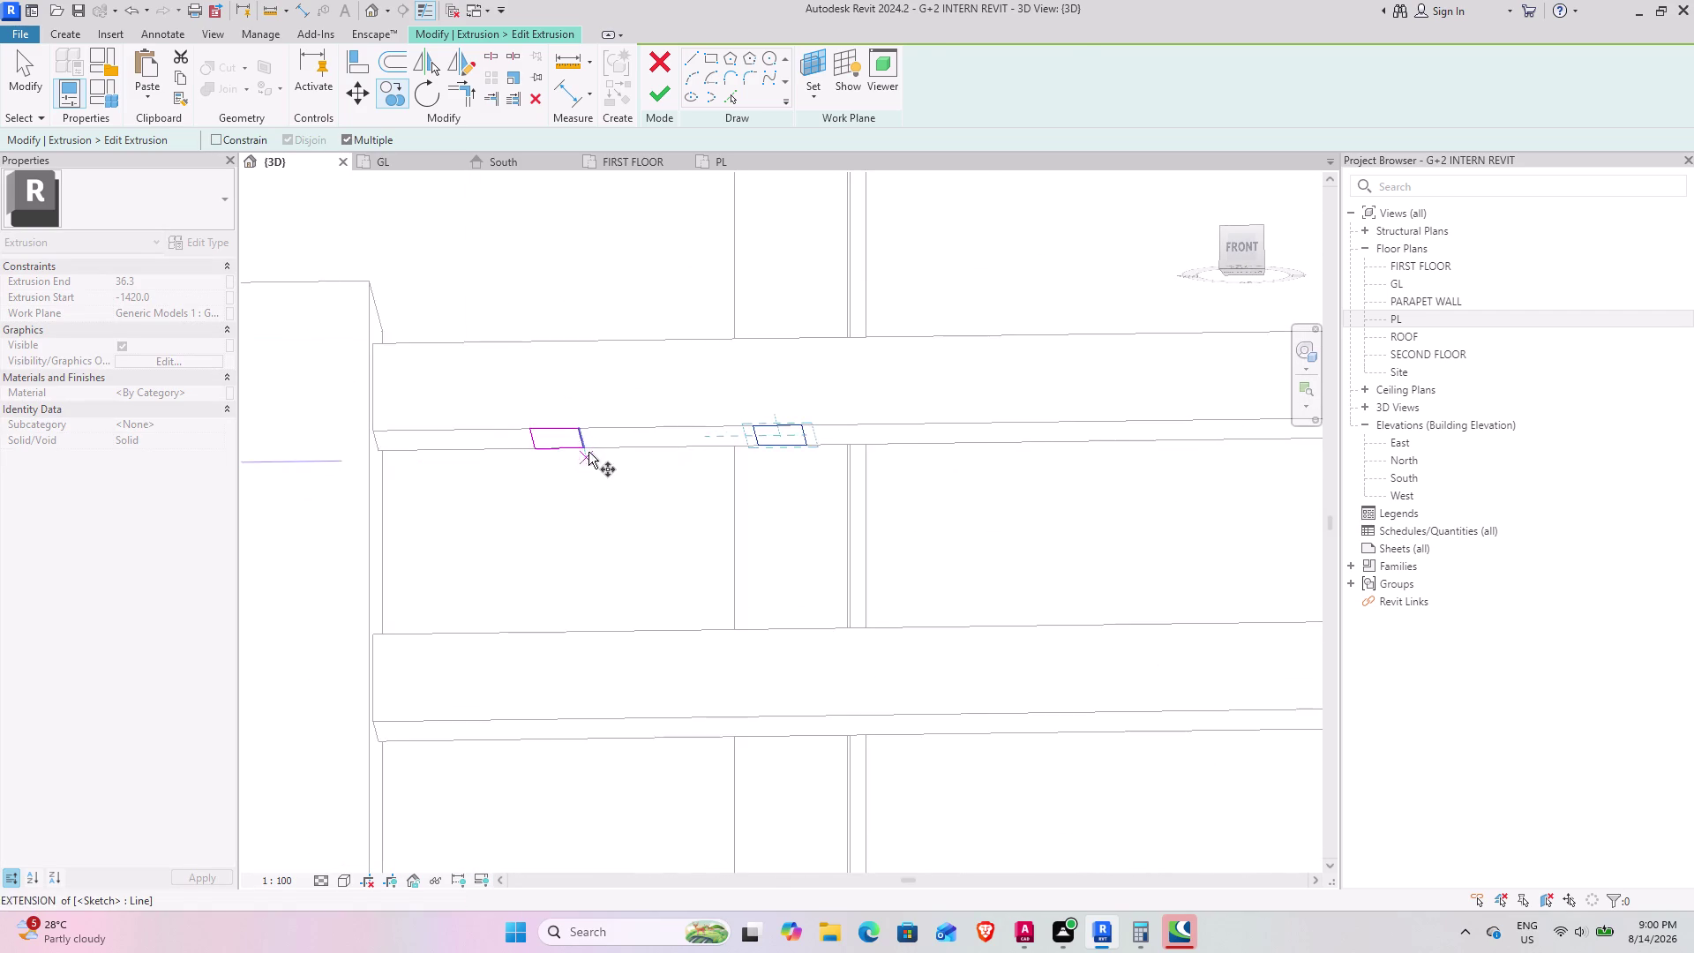
scroll(up, 3)
Place four more bar profile copies along the rail at 150 spacing.
click(575, 413)
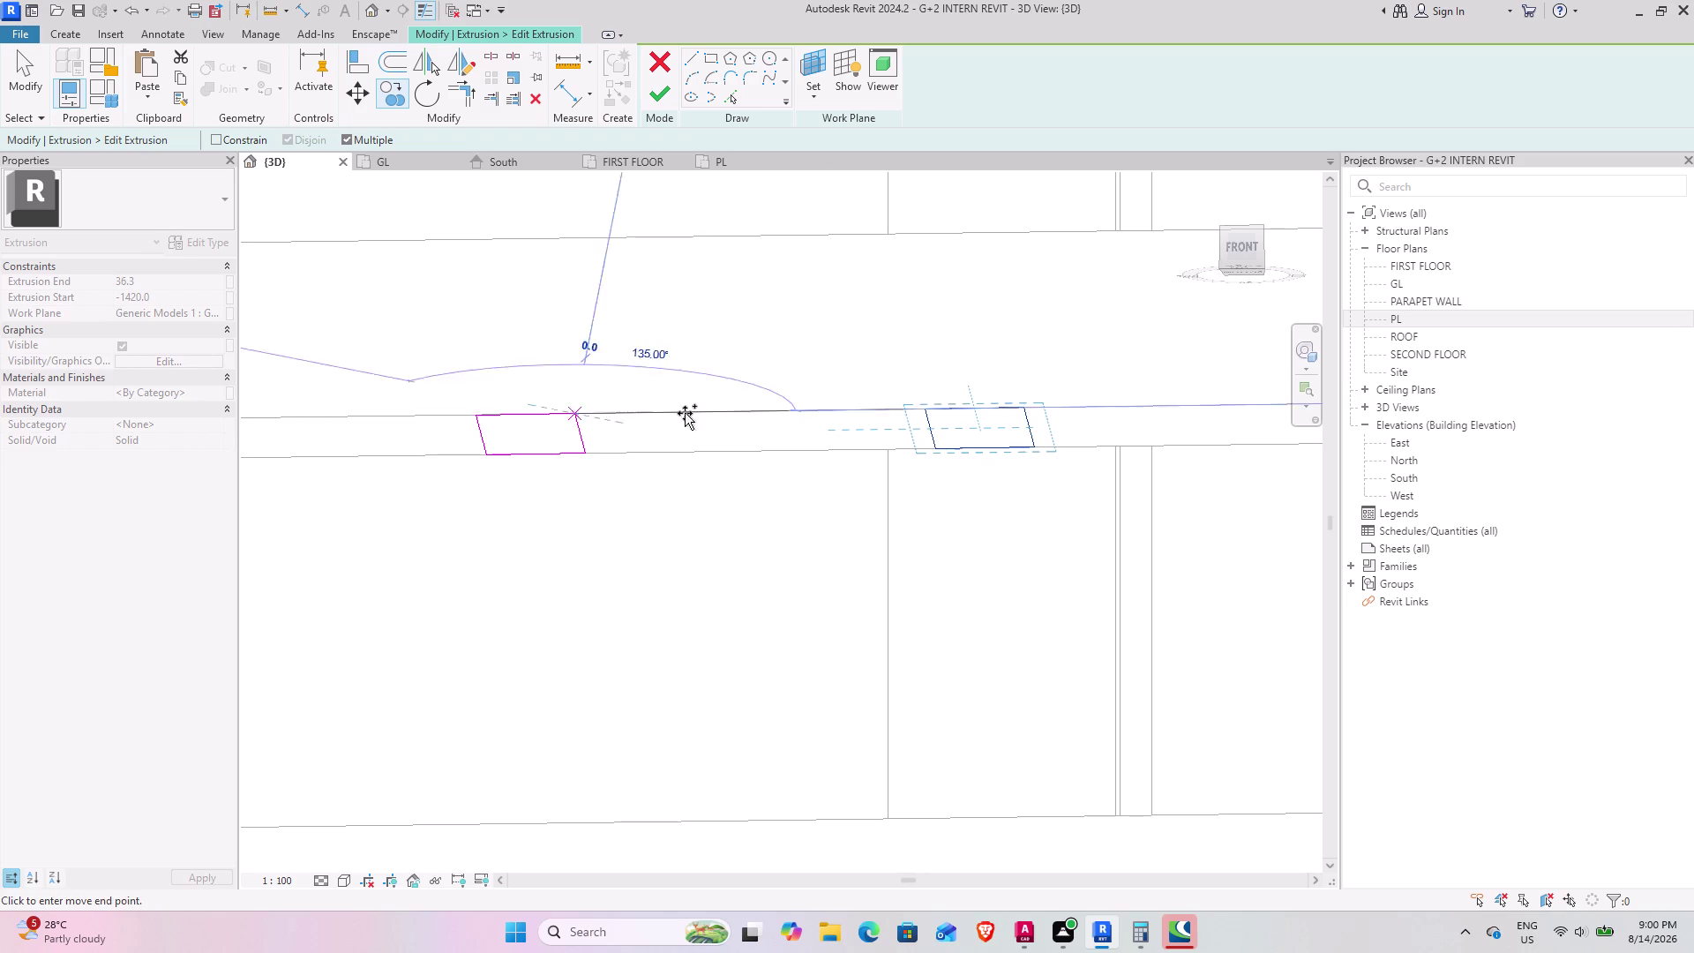
click(1021, 406)
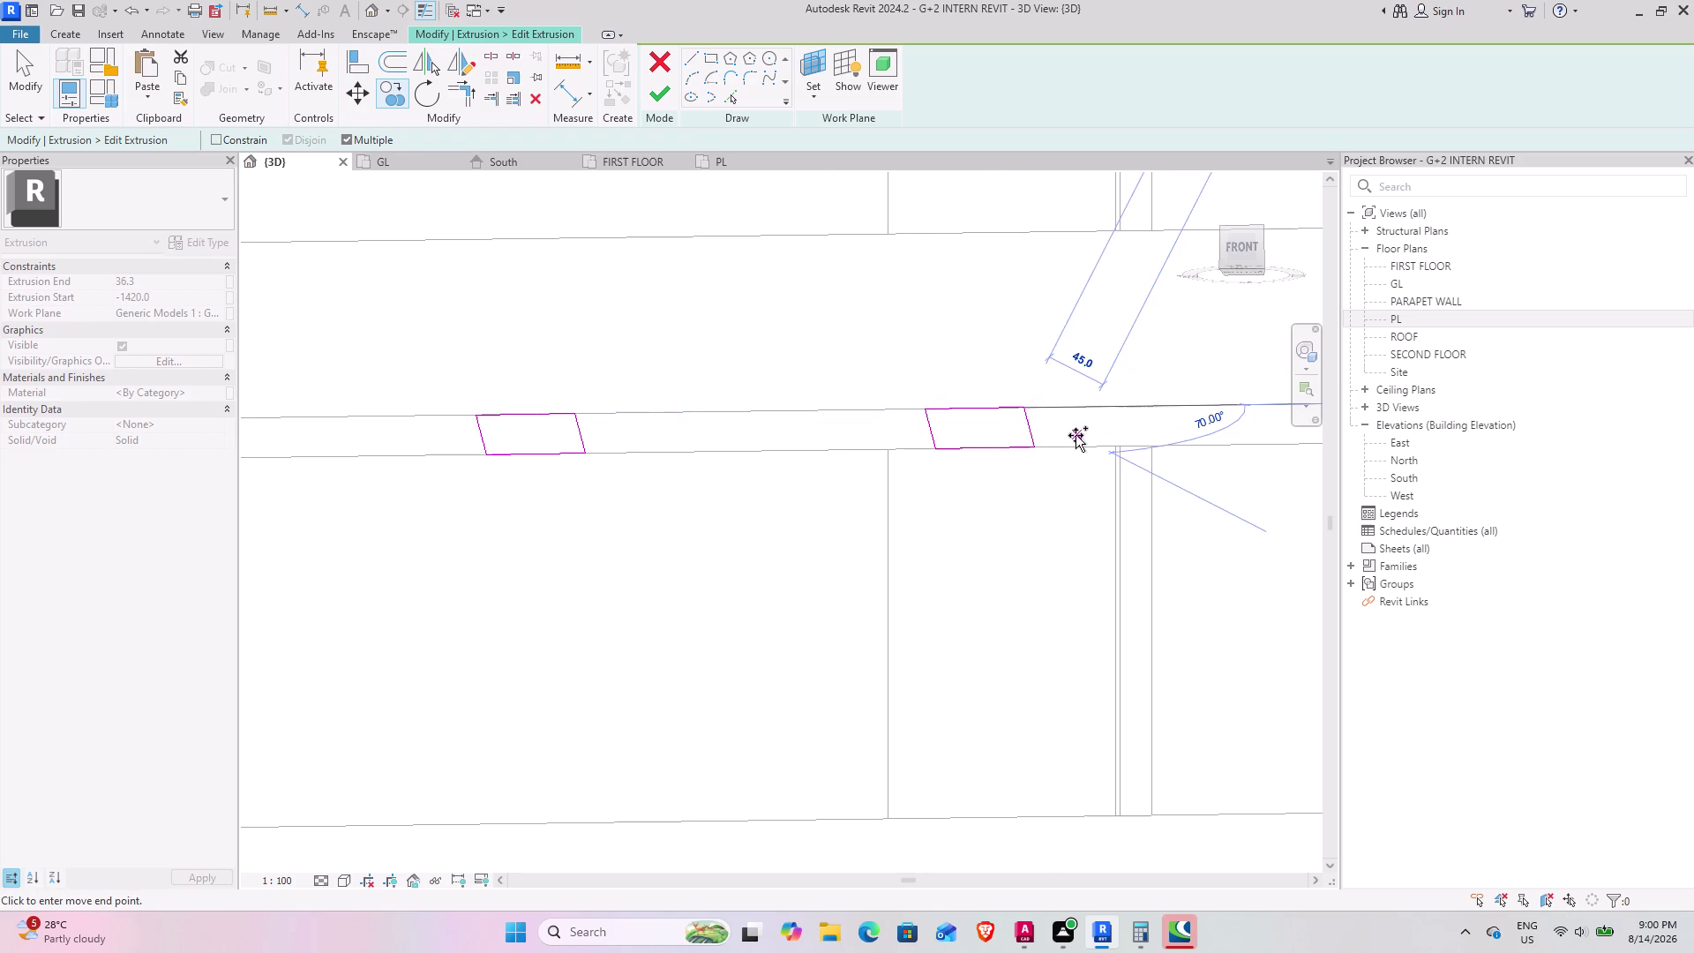
middle_drag(1076, 435, 330, 515)
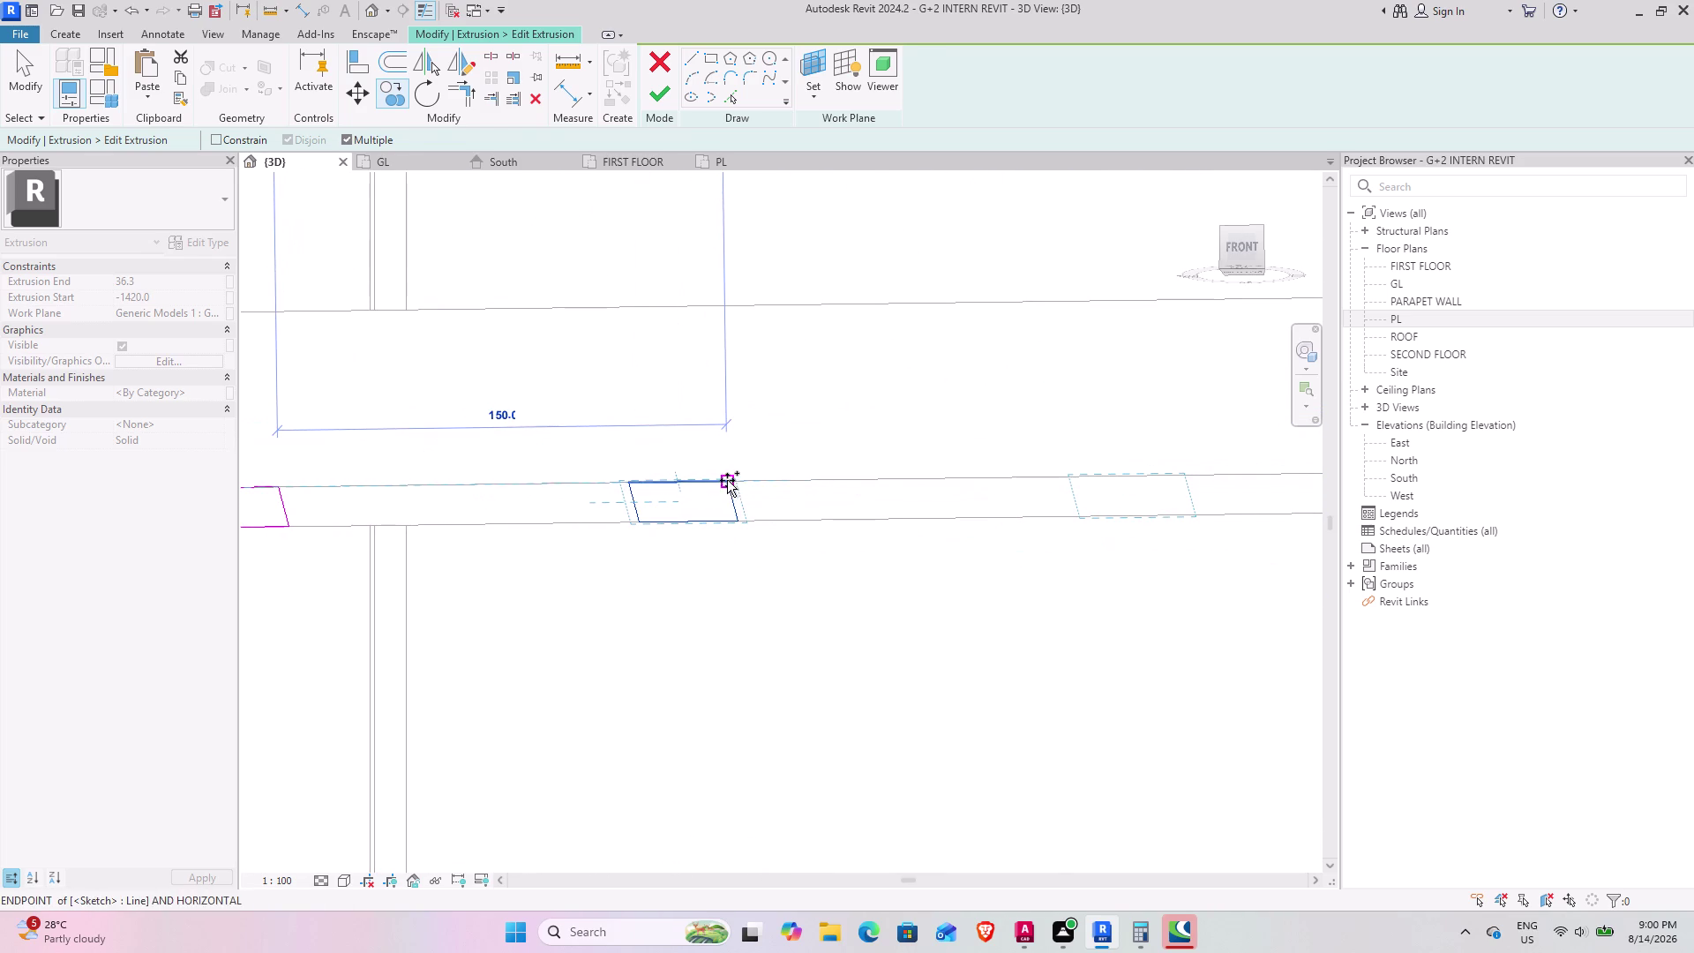
click(727, 483)
middle_drag(962, 501, 347, 518)
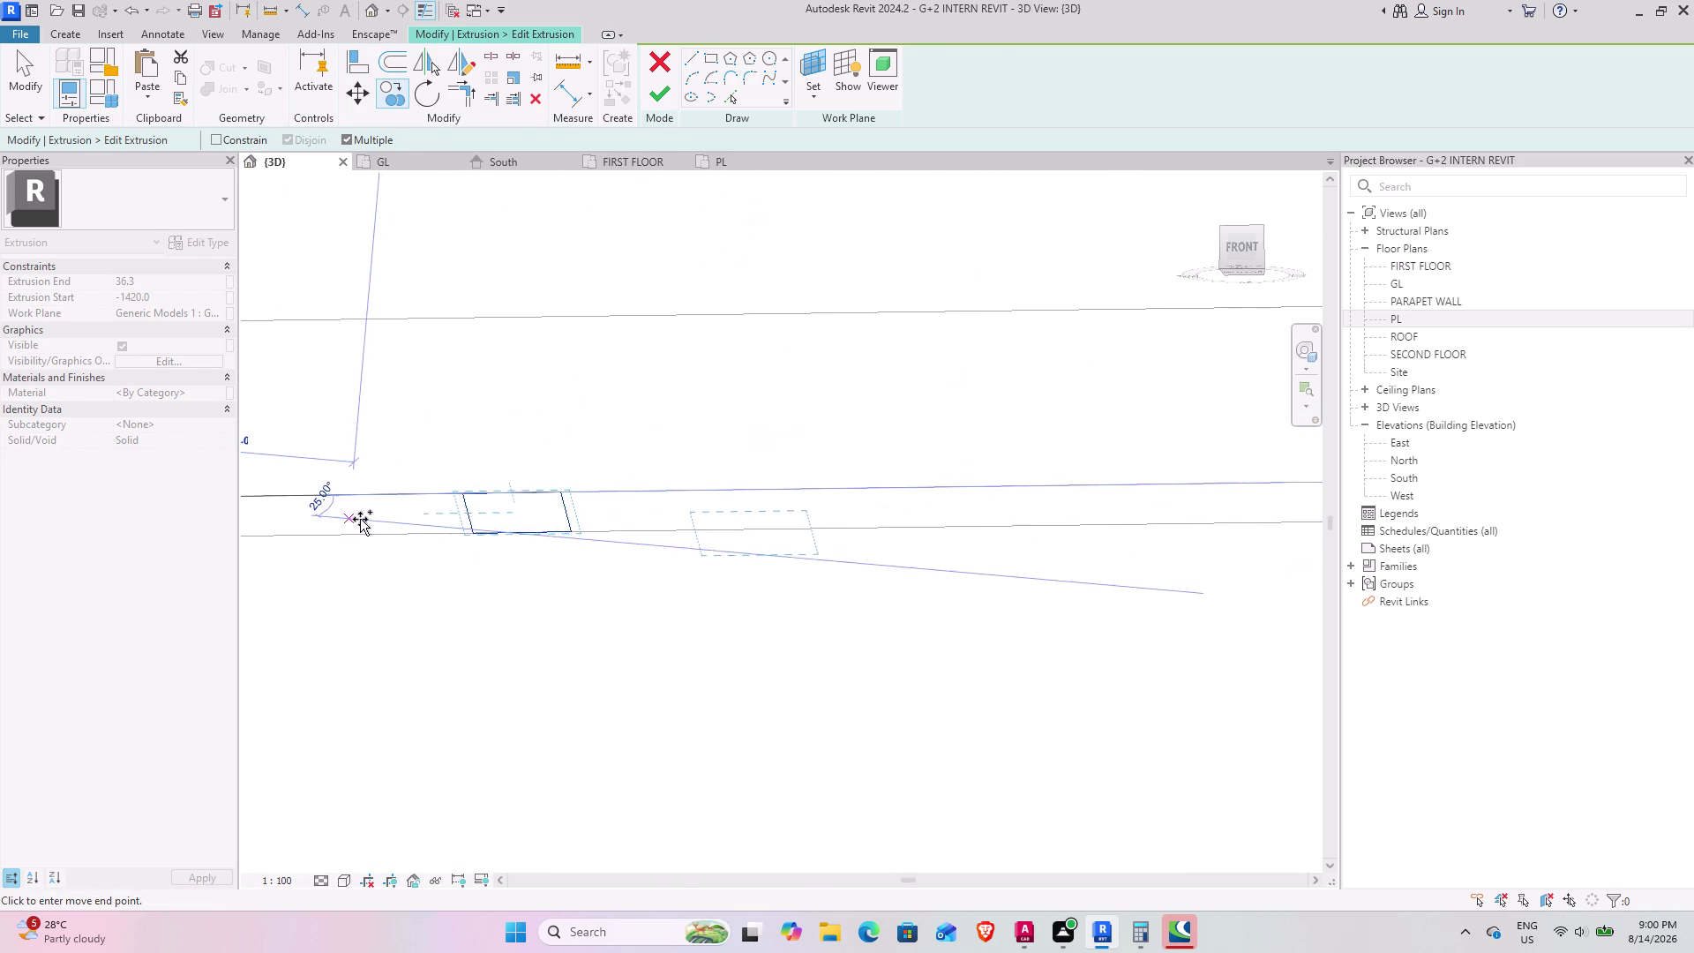
click(562, 492)
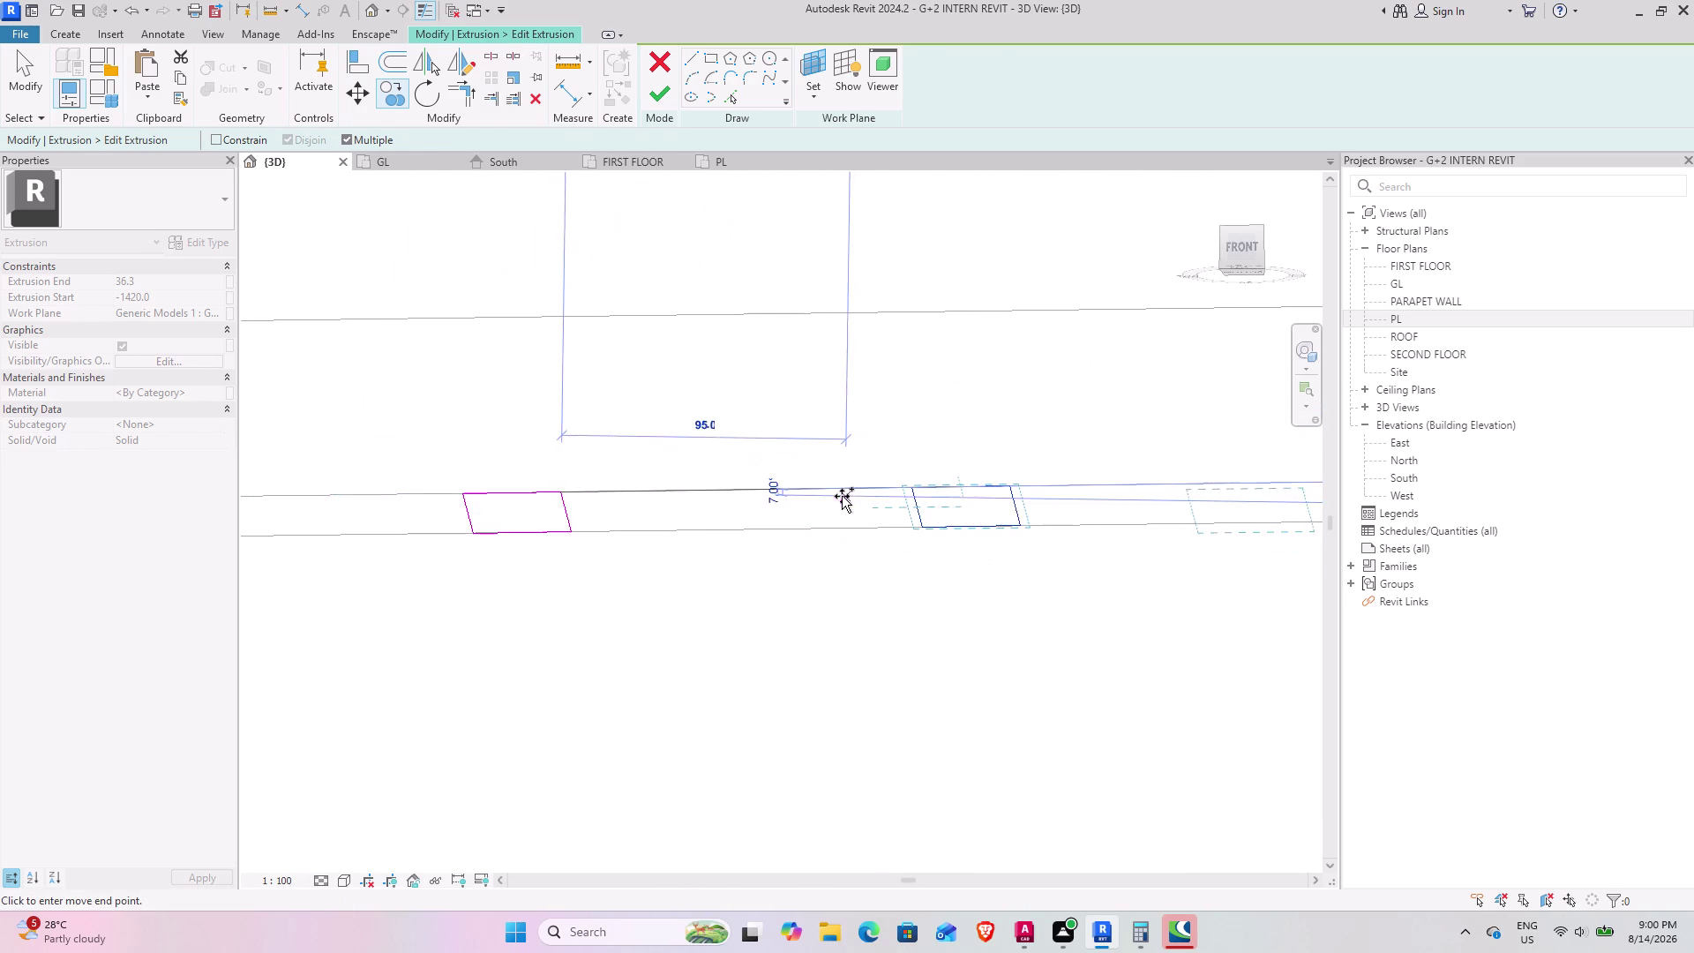
middle_drag(842, 495, 304, 539)
click(471, 530)
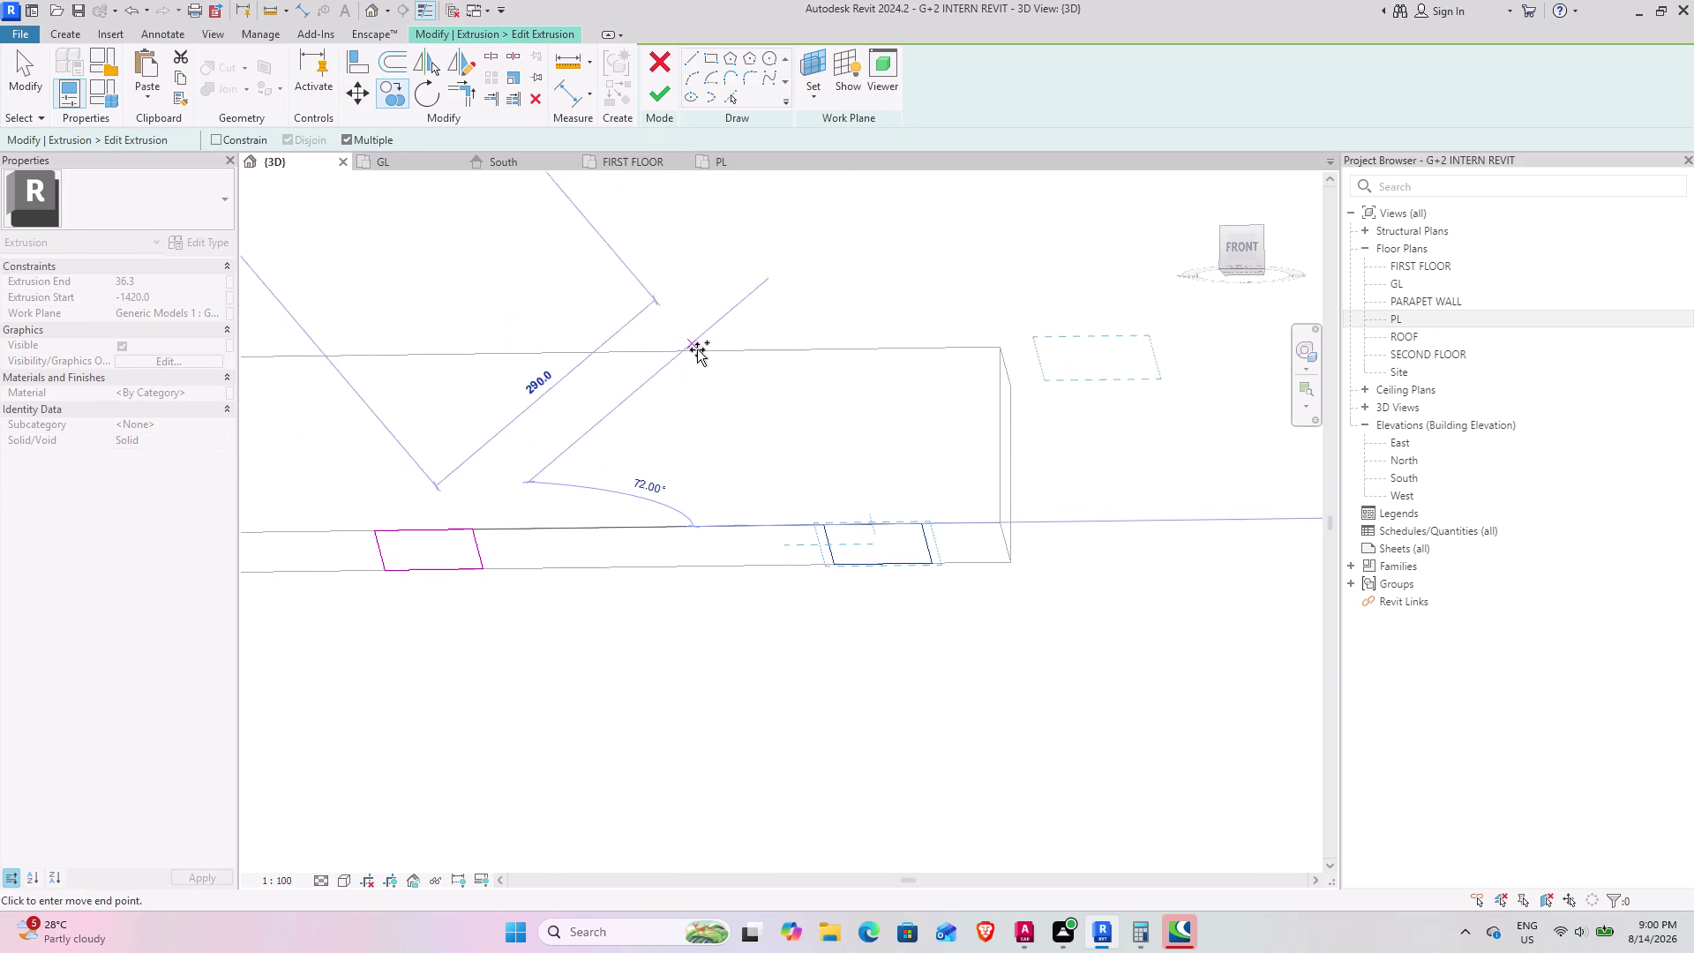
key(Escape)
Finish the sketch and orbit out to view the six-bar gate.
click(666, 103)
scroll(down, 3)
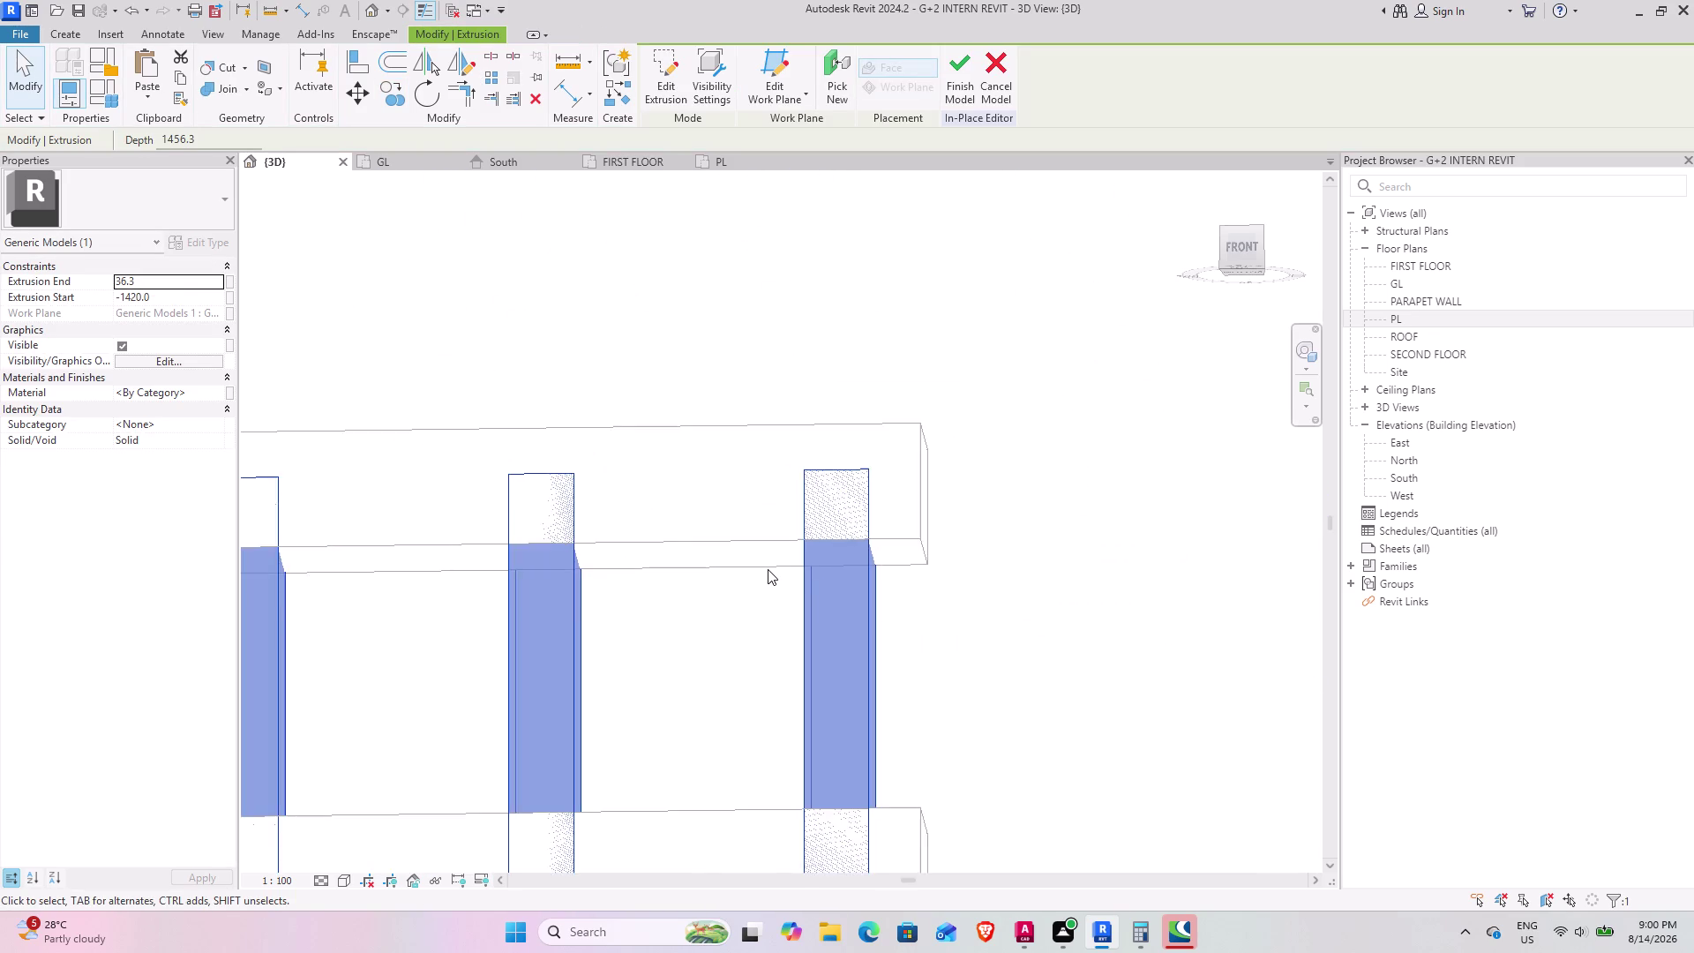
scroll(down, 3)
scroll(down, 3)
middle_drag(680, 659, 713, 476)
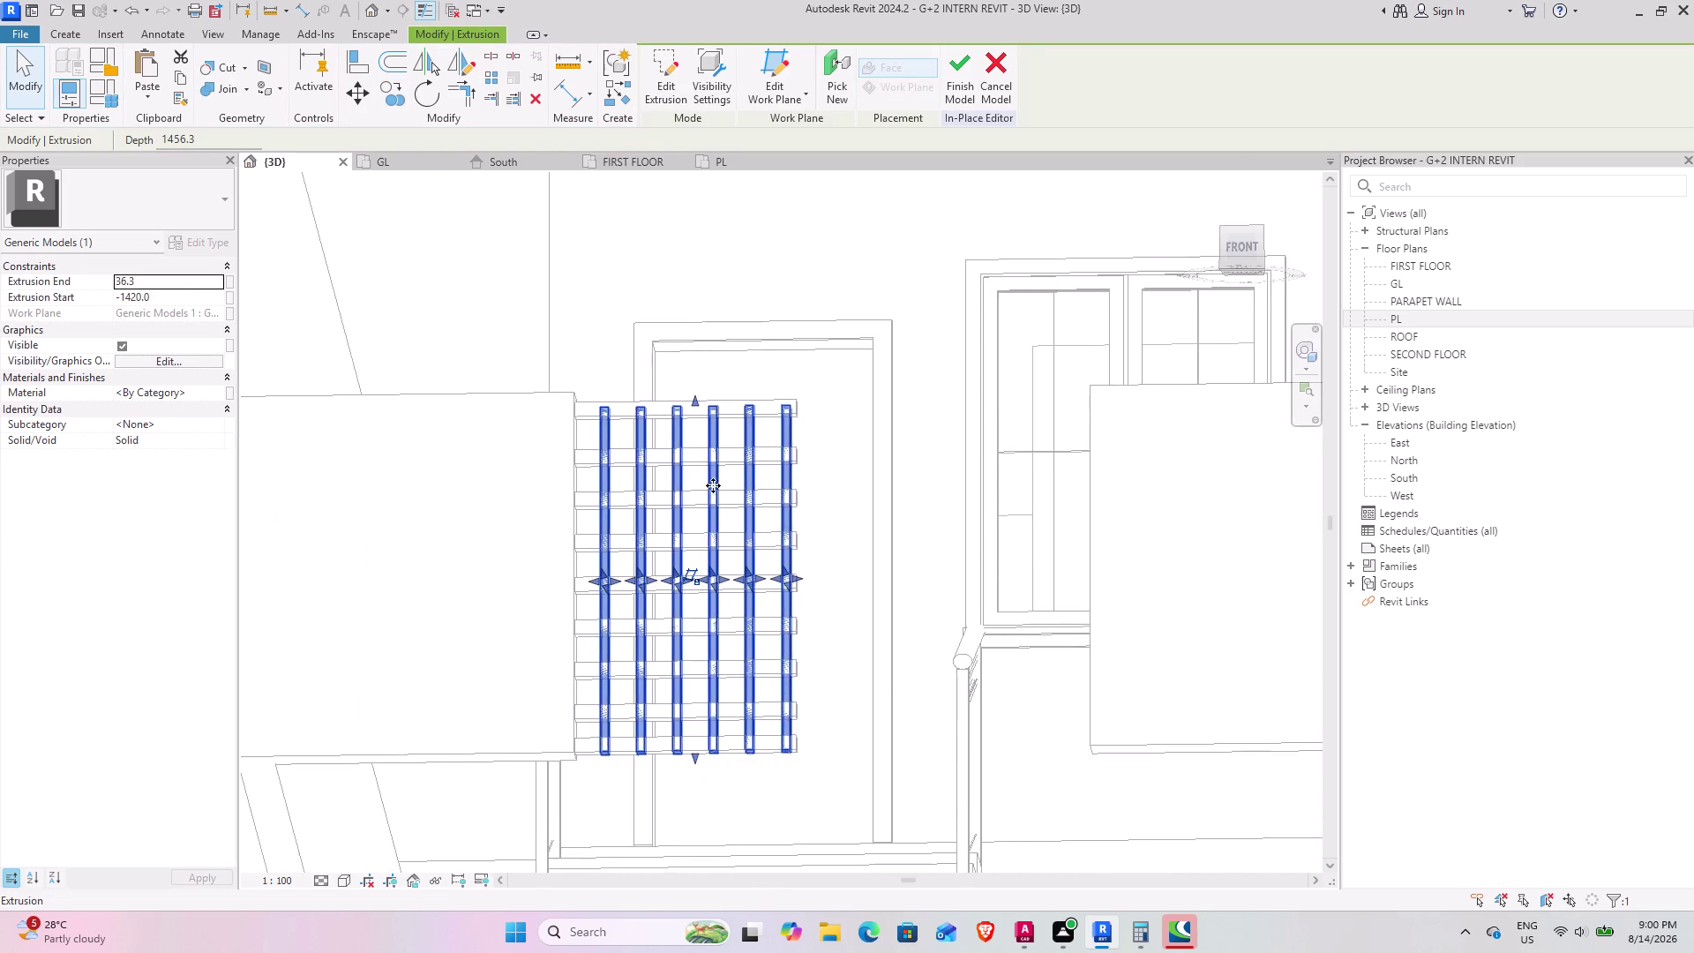
middle_drag(735, 606, 671, 788)
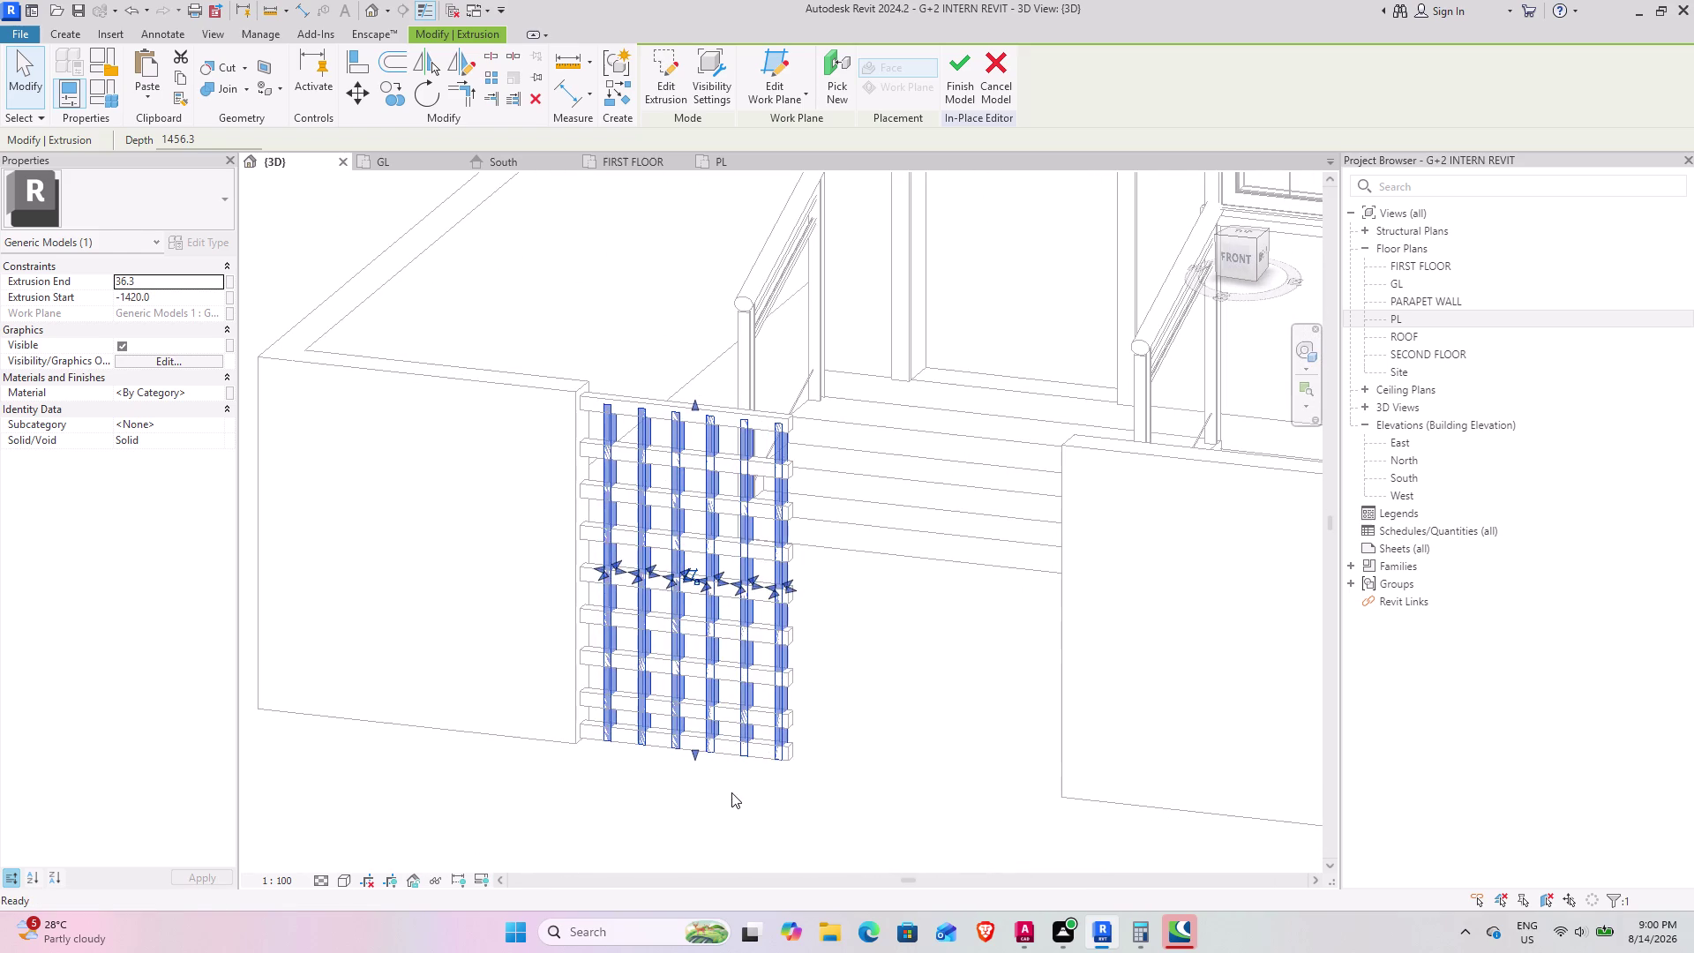
Select the vertical bars extrusion from an angled view and reopen its sketch.
click(730, 793)
middle_drag(721, 696, 733, 648)
click(748, 783)
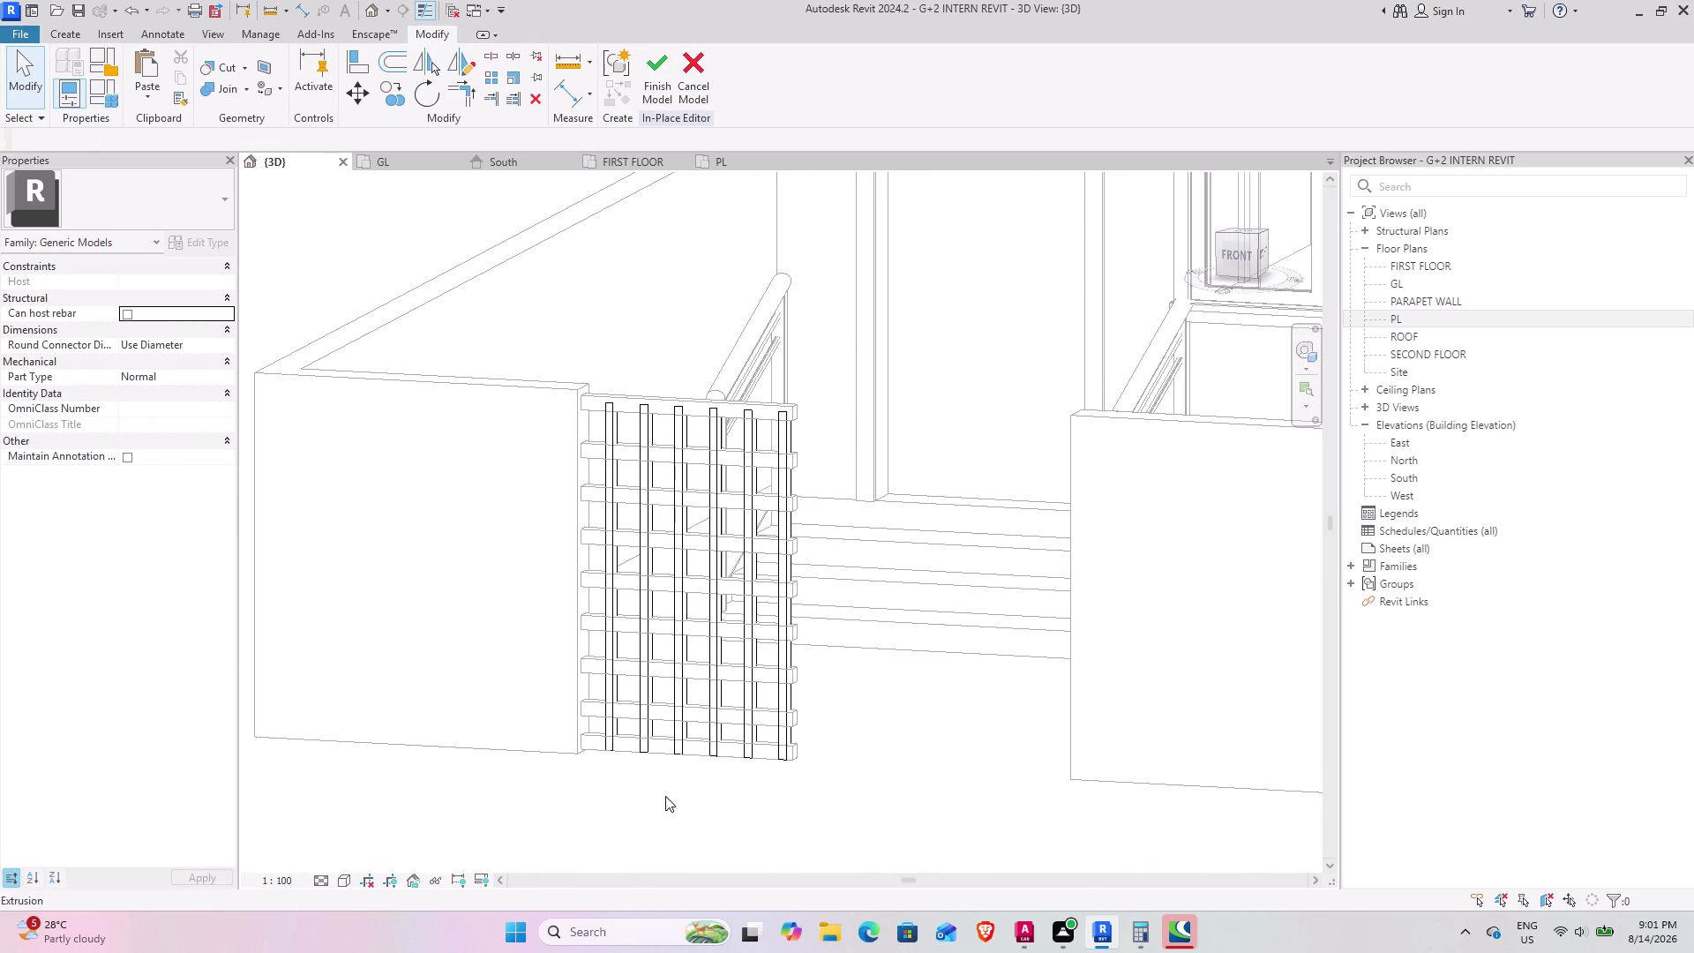
middle_drag(643, 796, 709, 742)
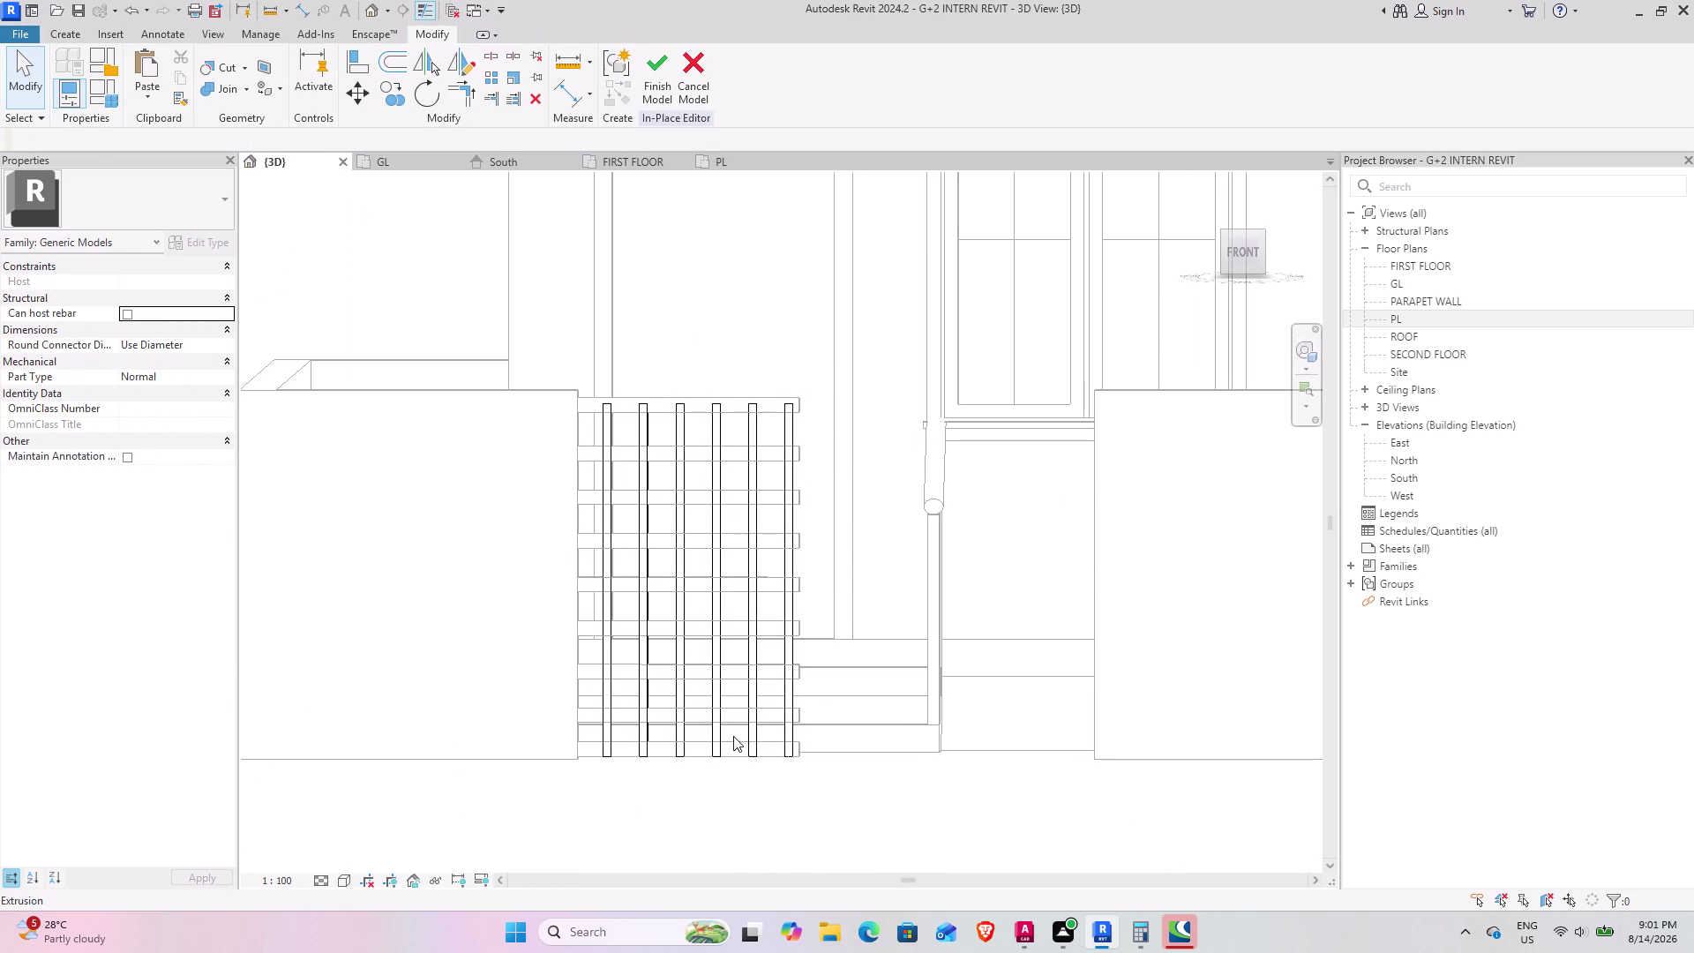
scroll(down, 3)
middle_drag(741, 665, 704, 736)
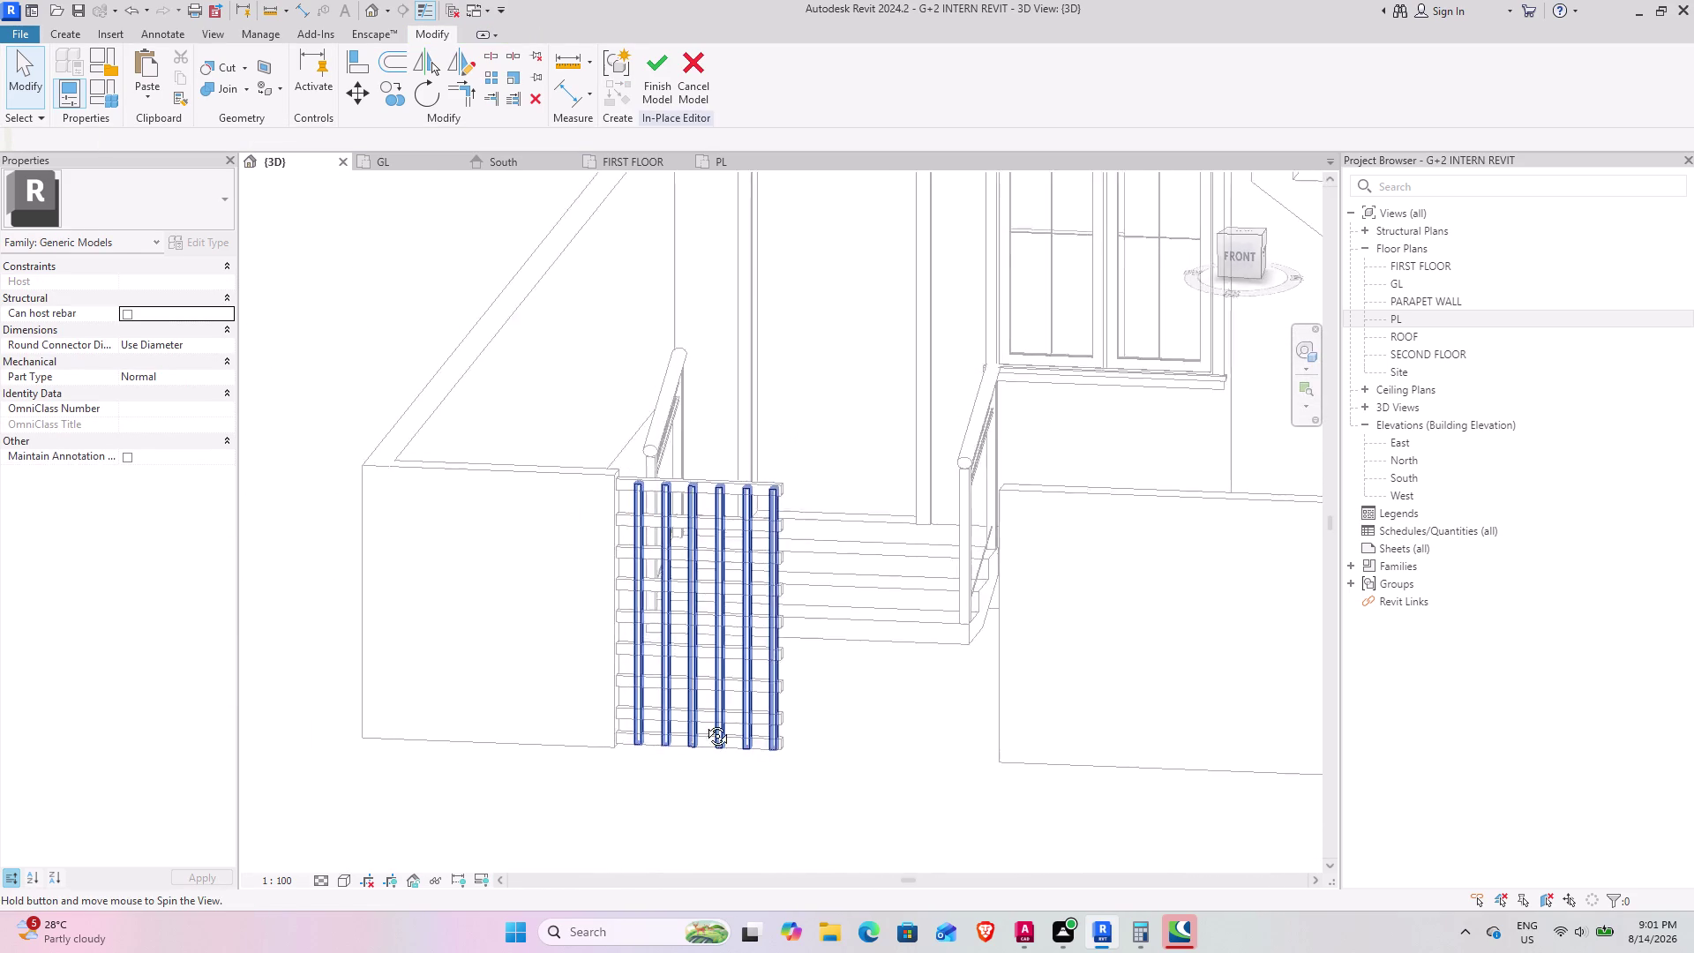
middle_drag(704, 736, 715, 683)
click(764, 519)
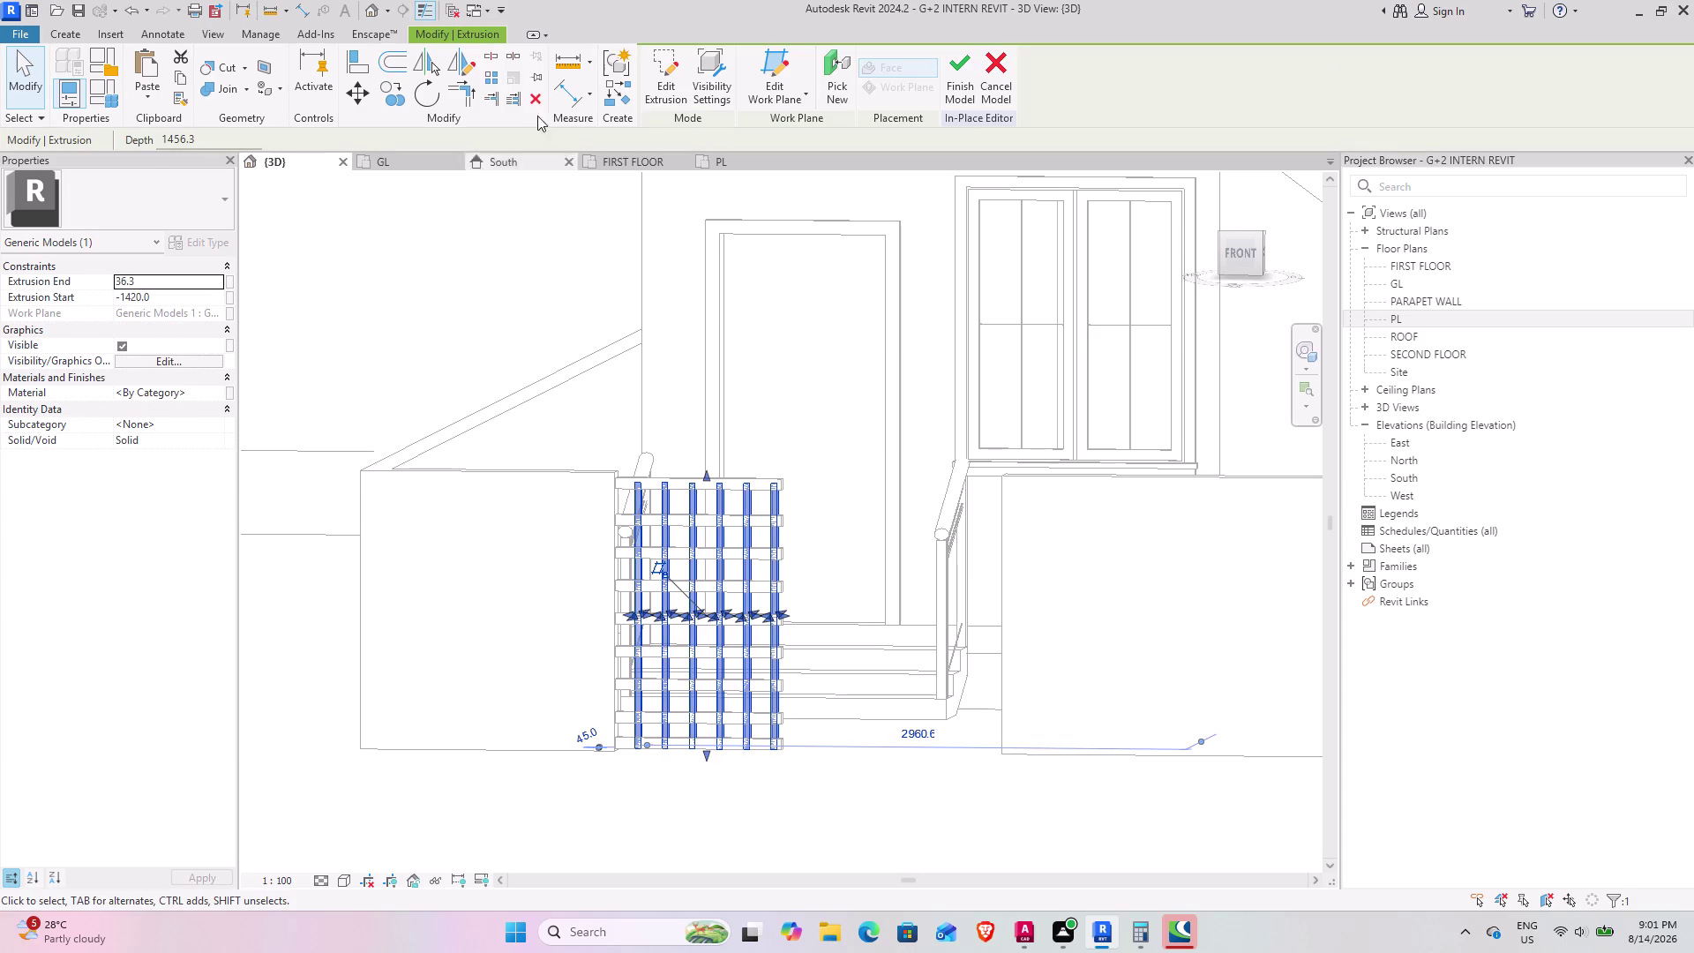
click(668, 83)
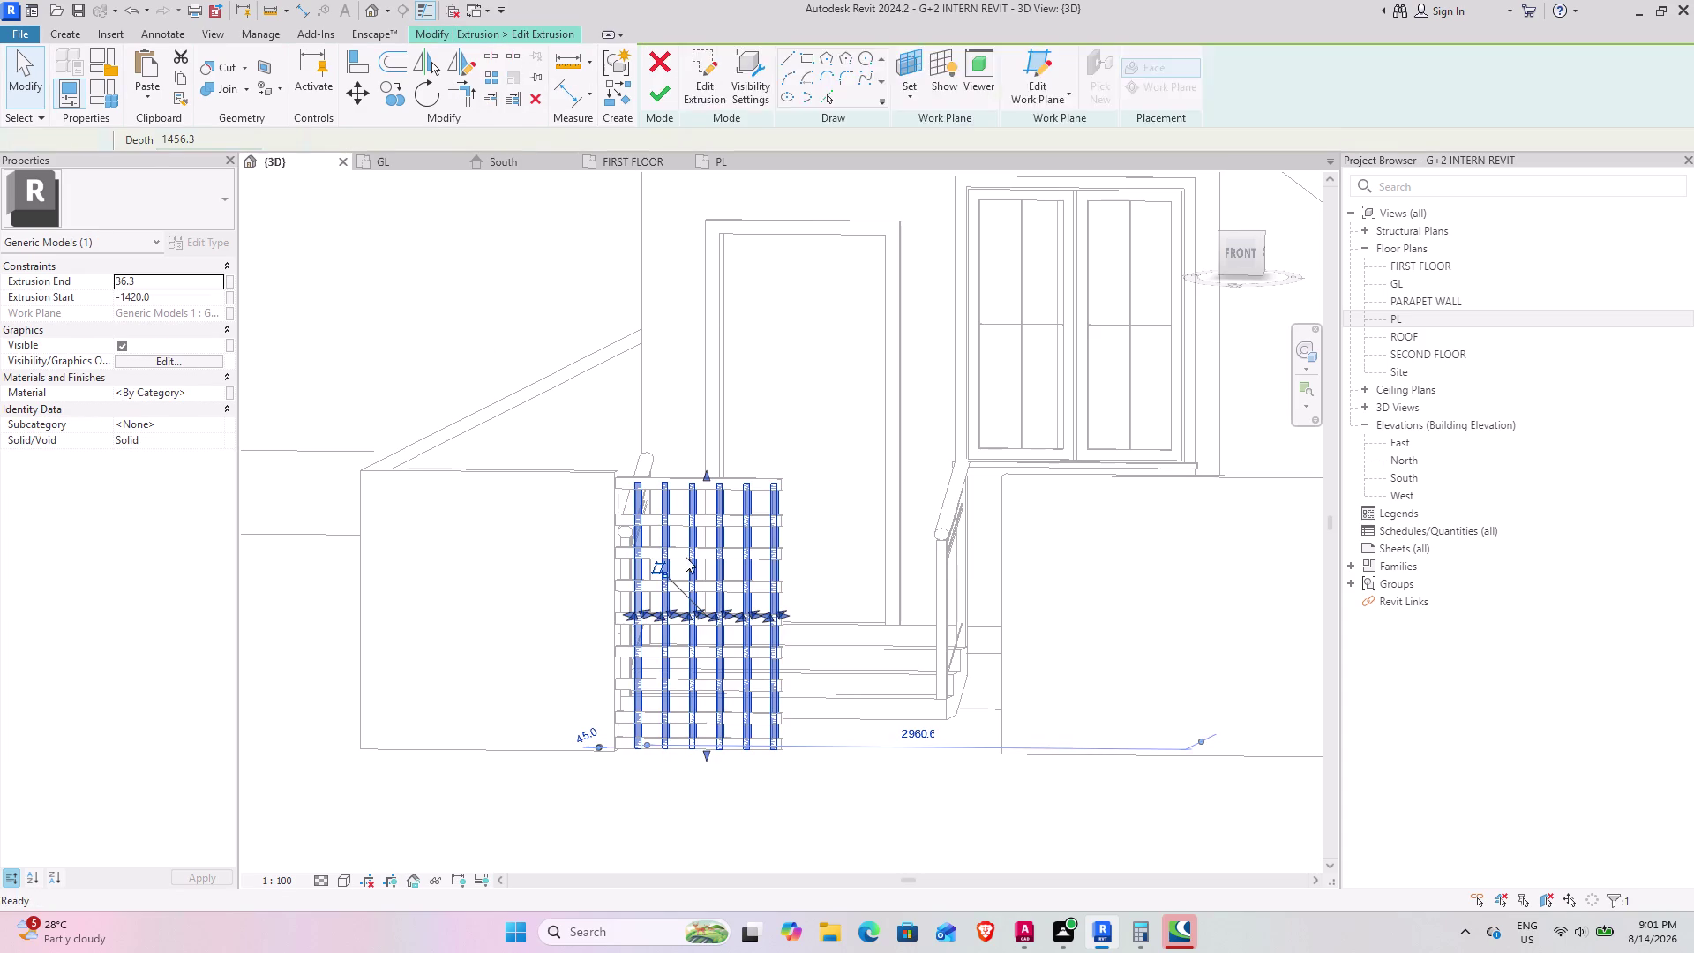
Delete two of the bar profiles from the sketch.
scroll(up, 3)
scroll(up, 3)
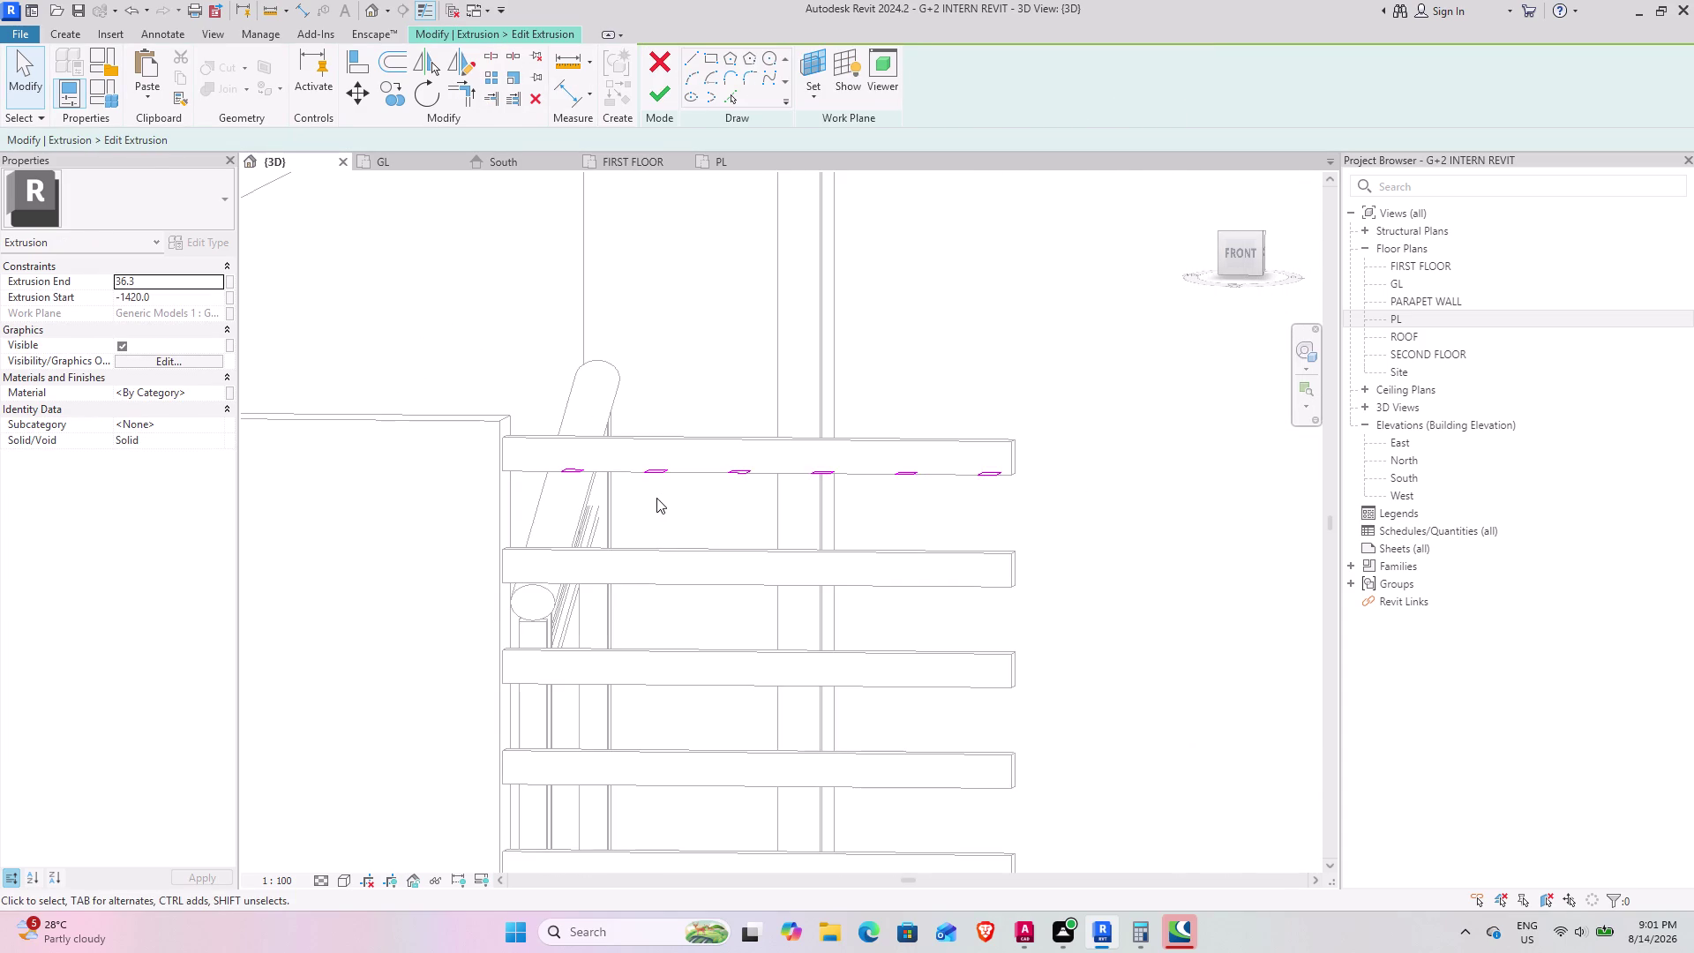
middle_drag(655, 498, 668, 369)
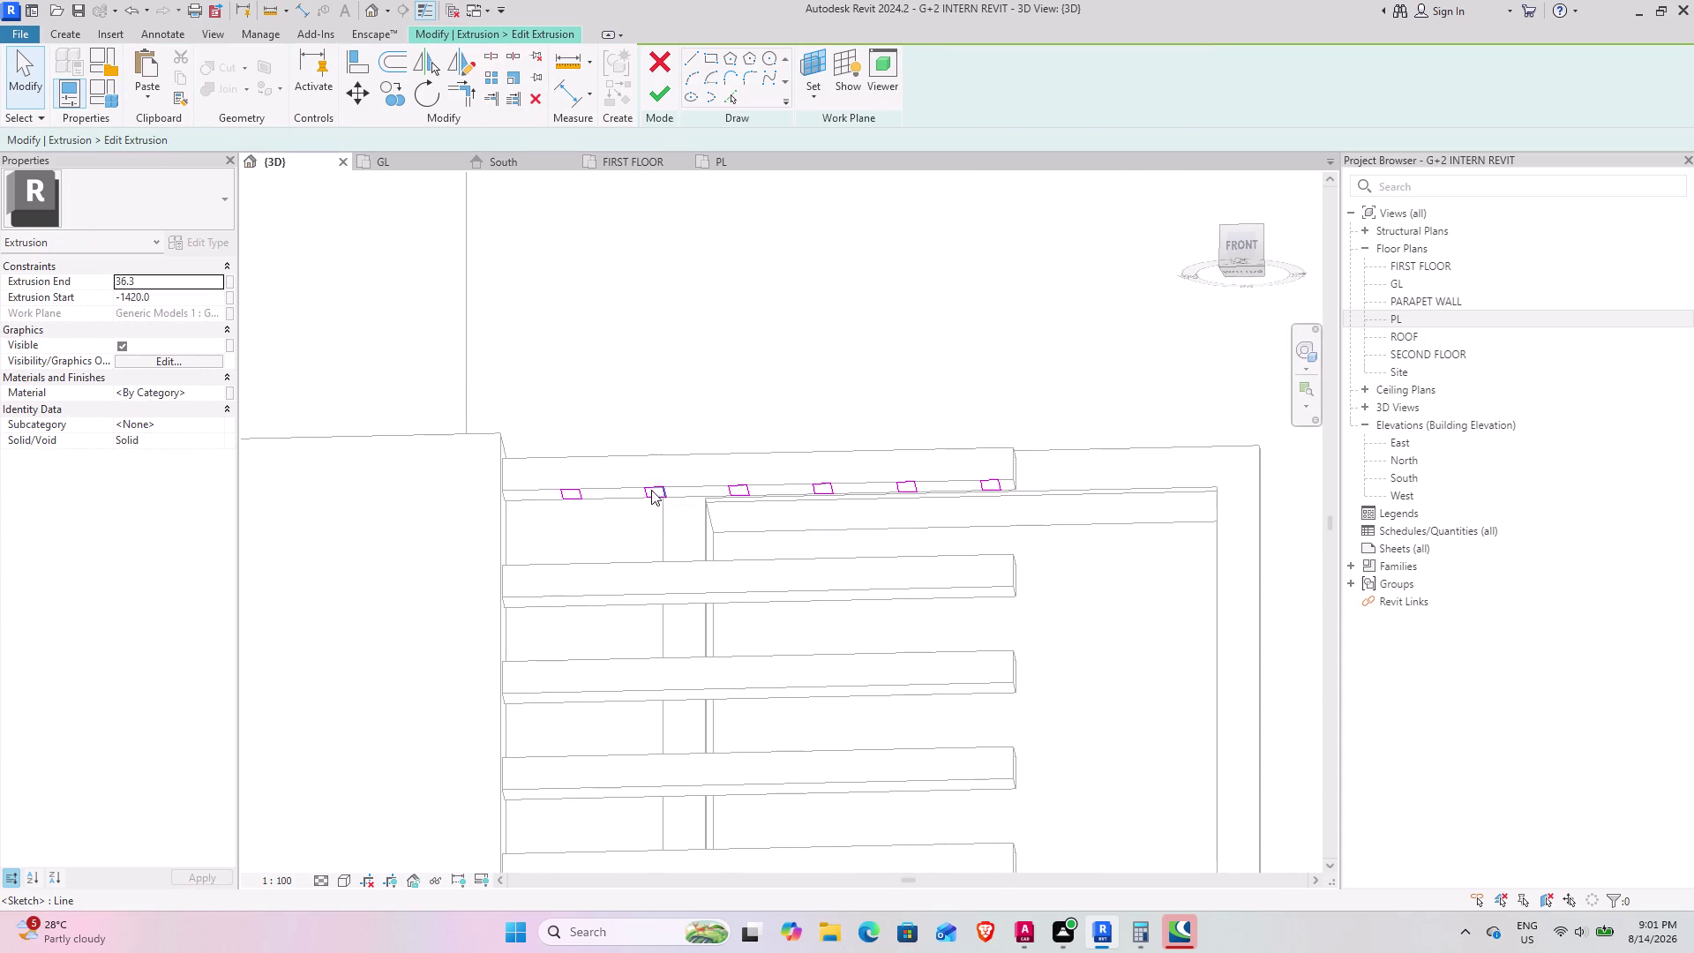
drag(632, 473, 676, 511)
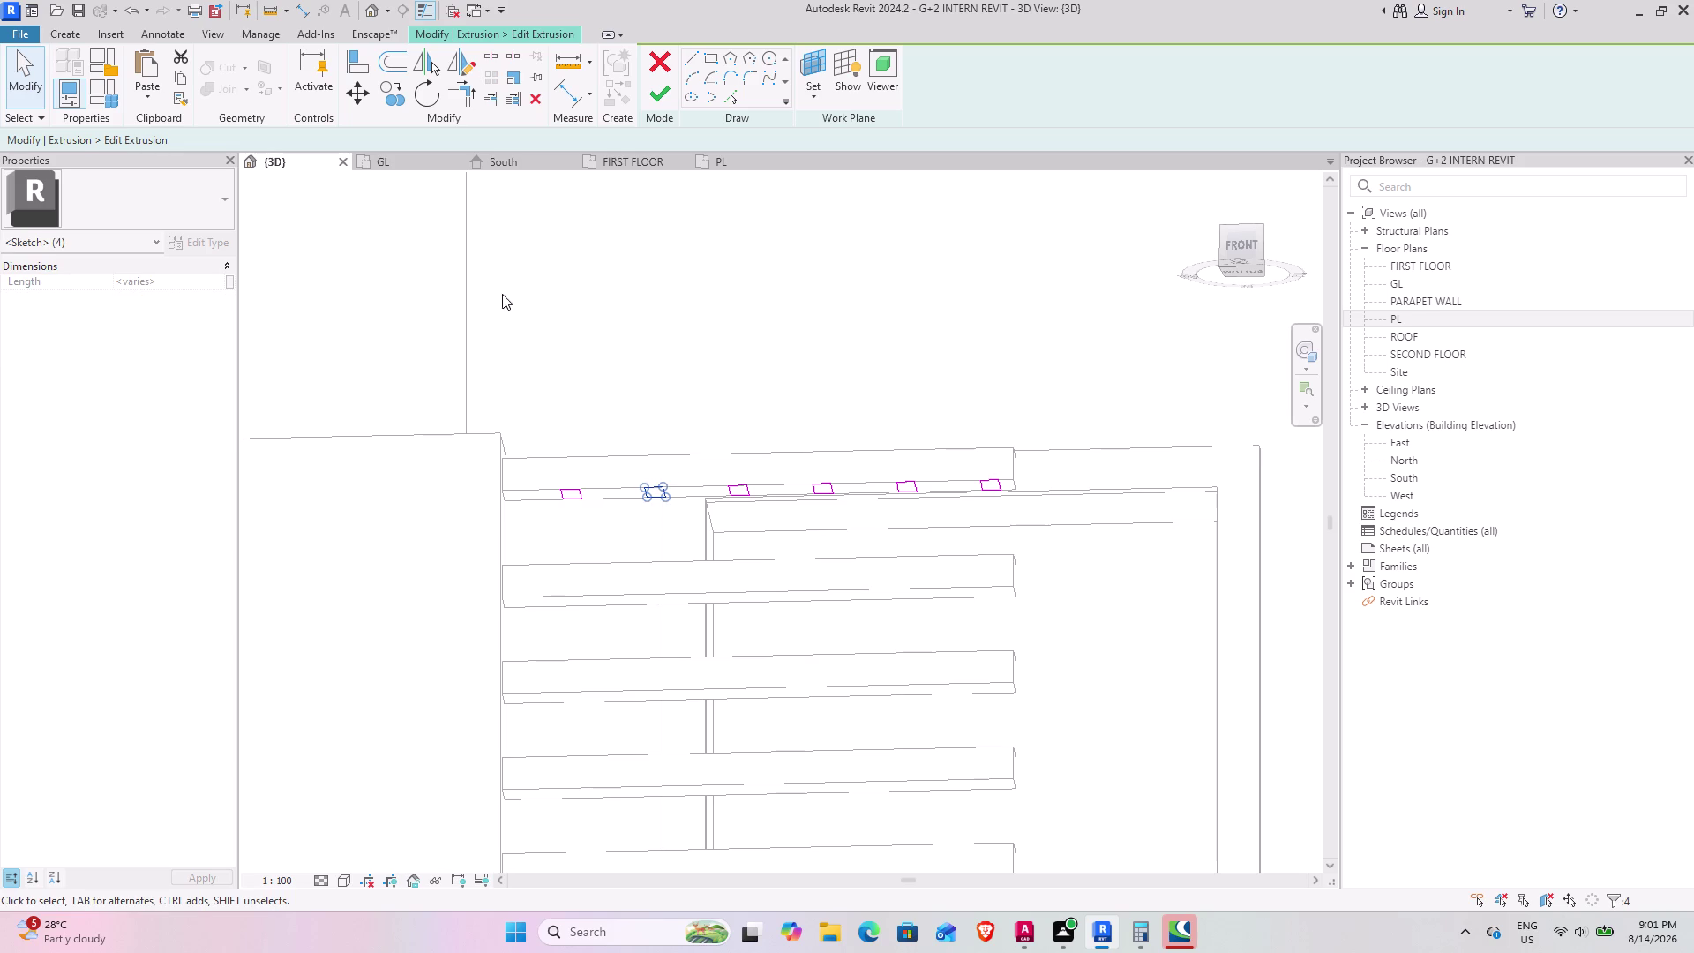
click(543, 102)
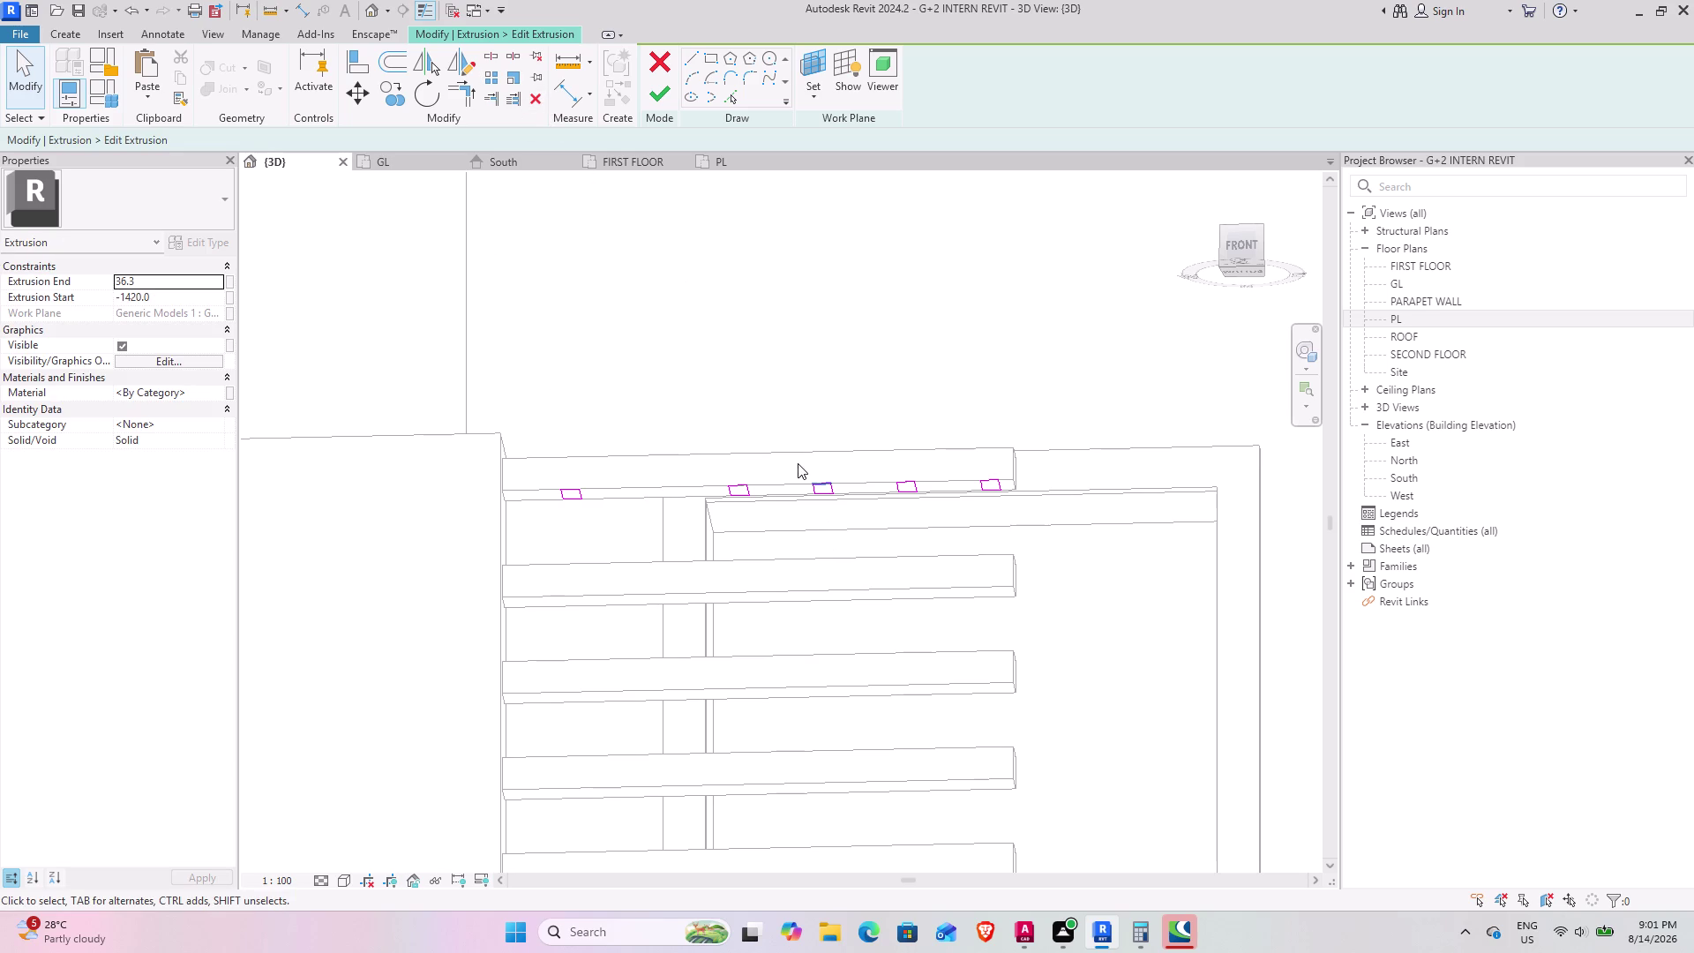
drag(798, 463, 848, 519)
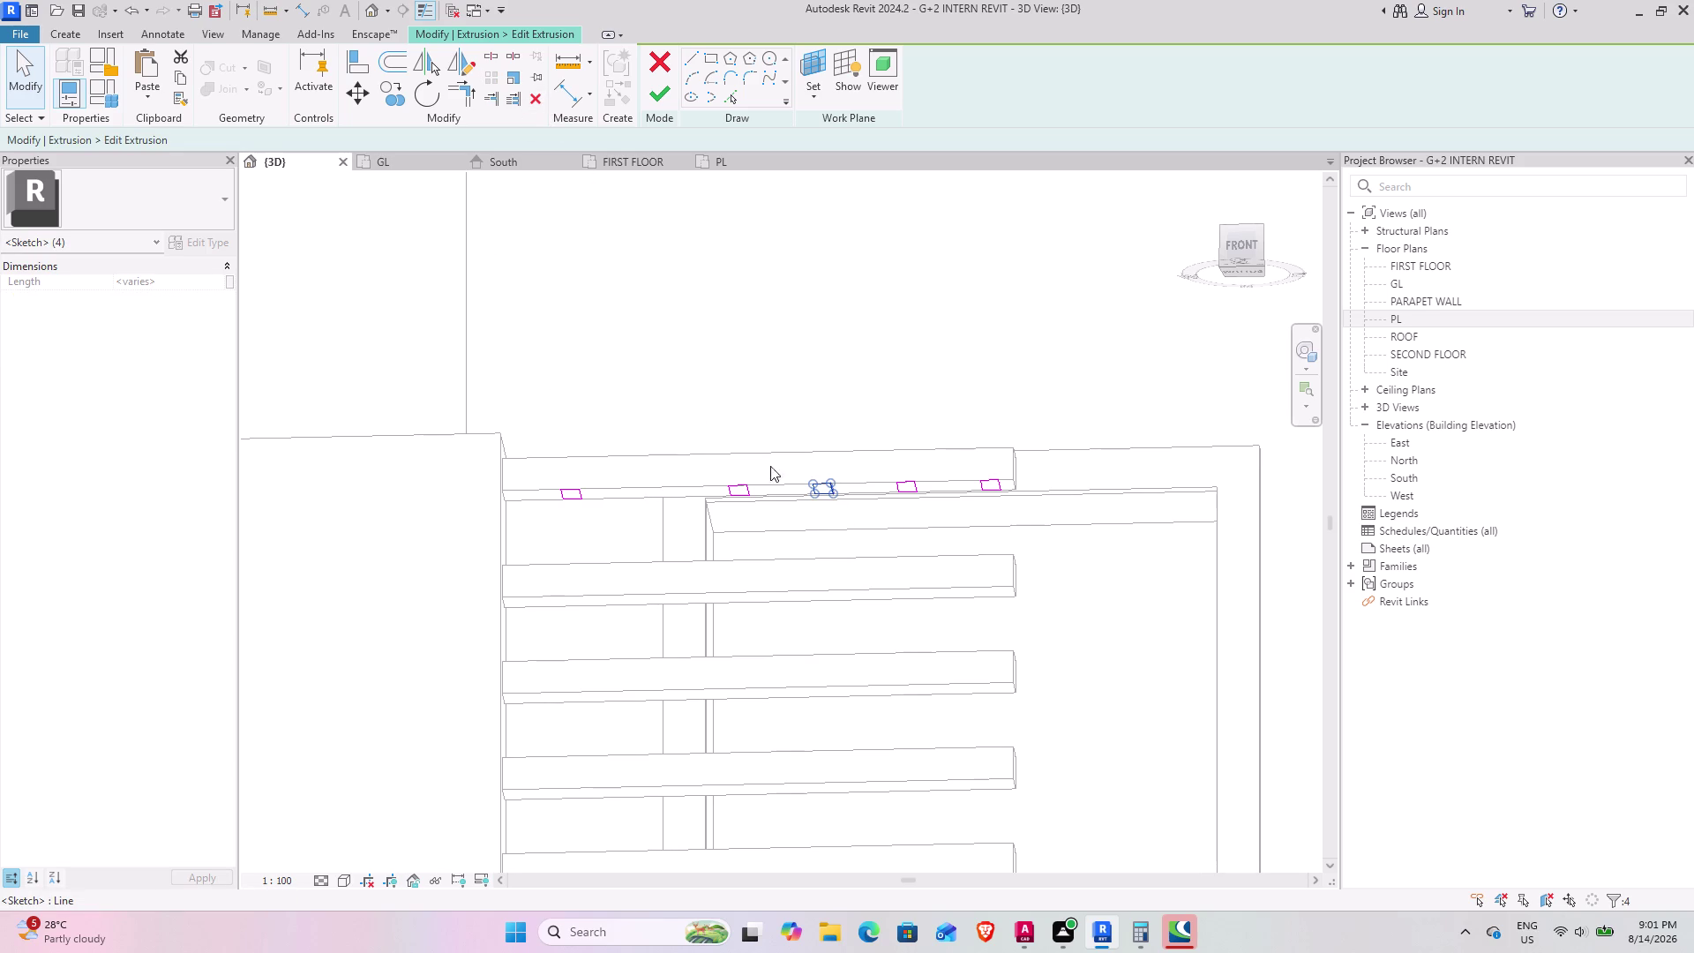
click(541, 102)
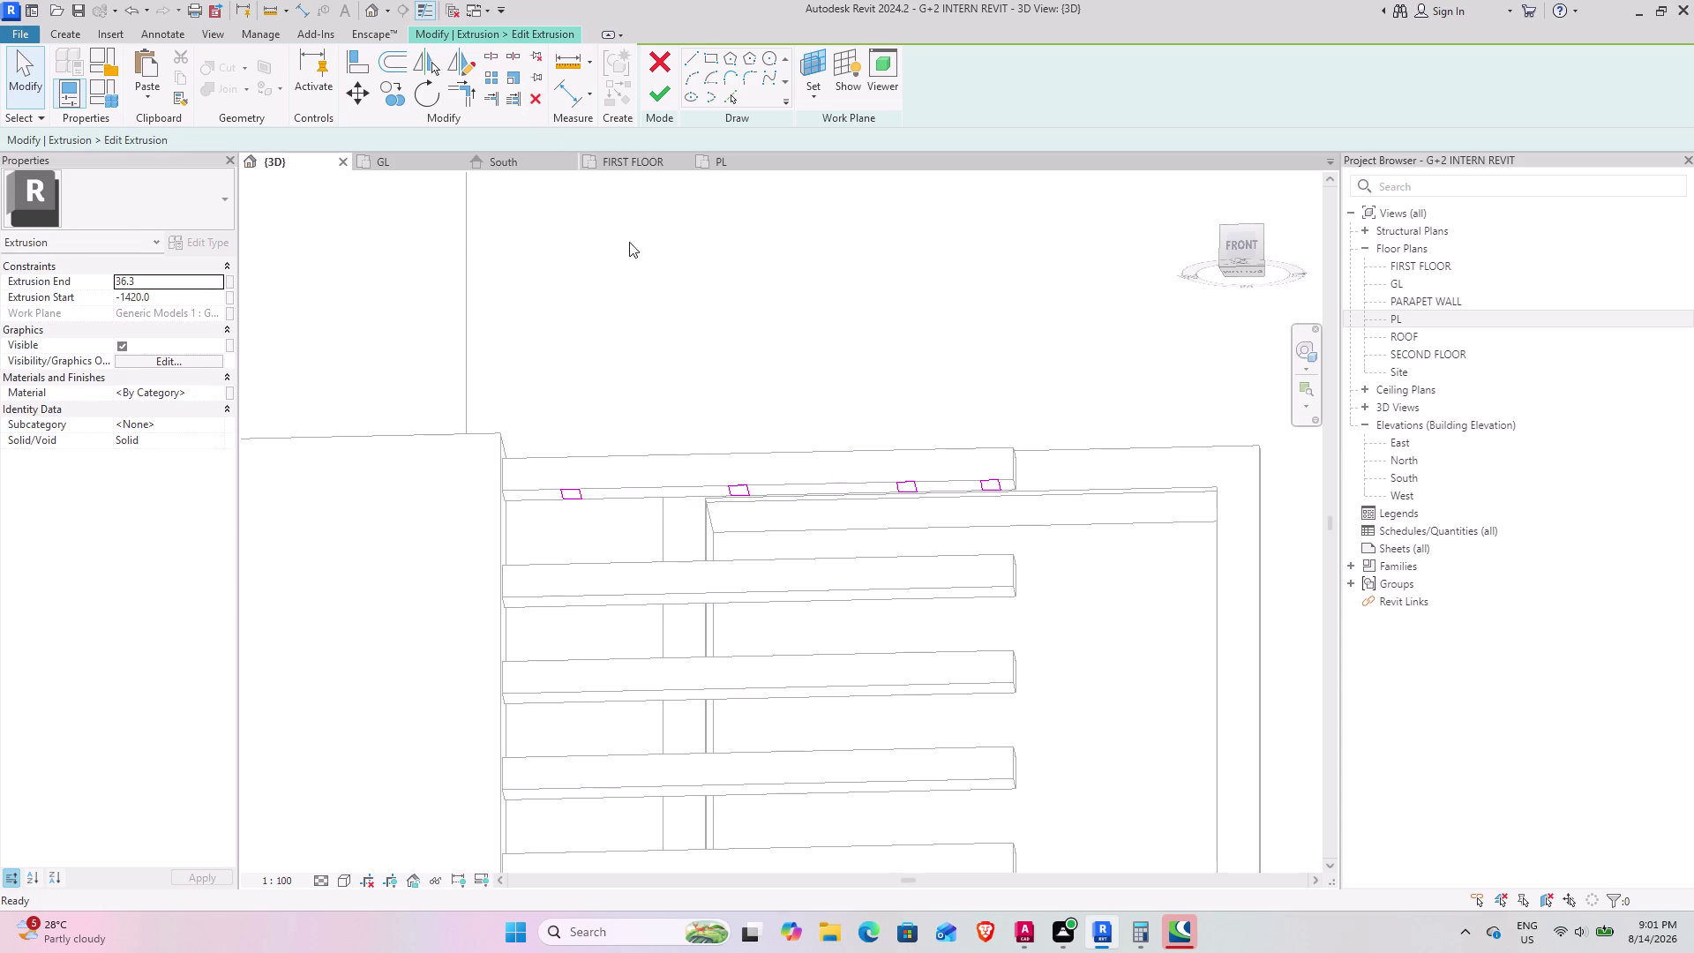
Delete the fourth bar profile and finish the sketch, leaving three bars.
drag(973, 466, 982, 478)
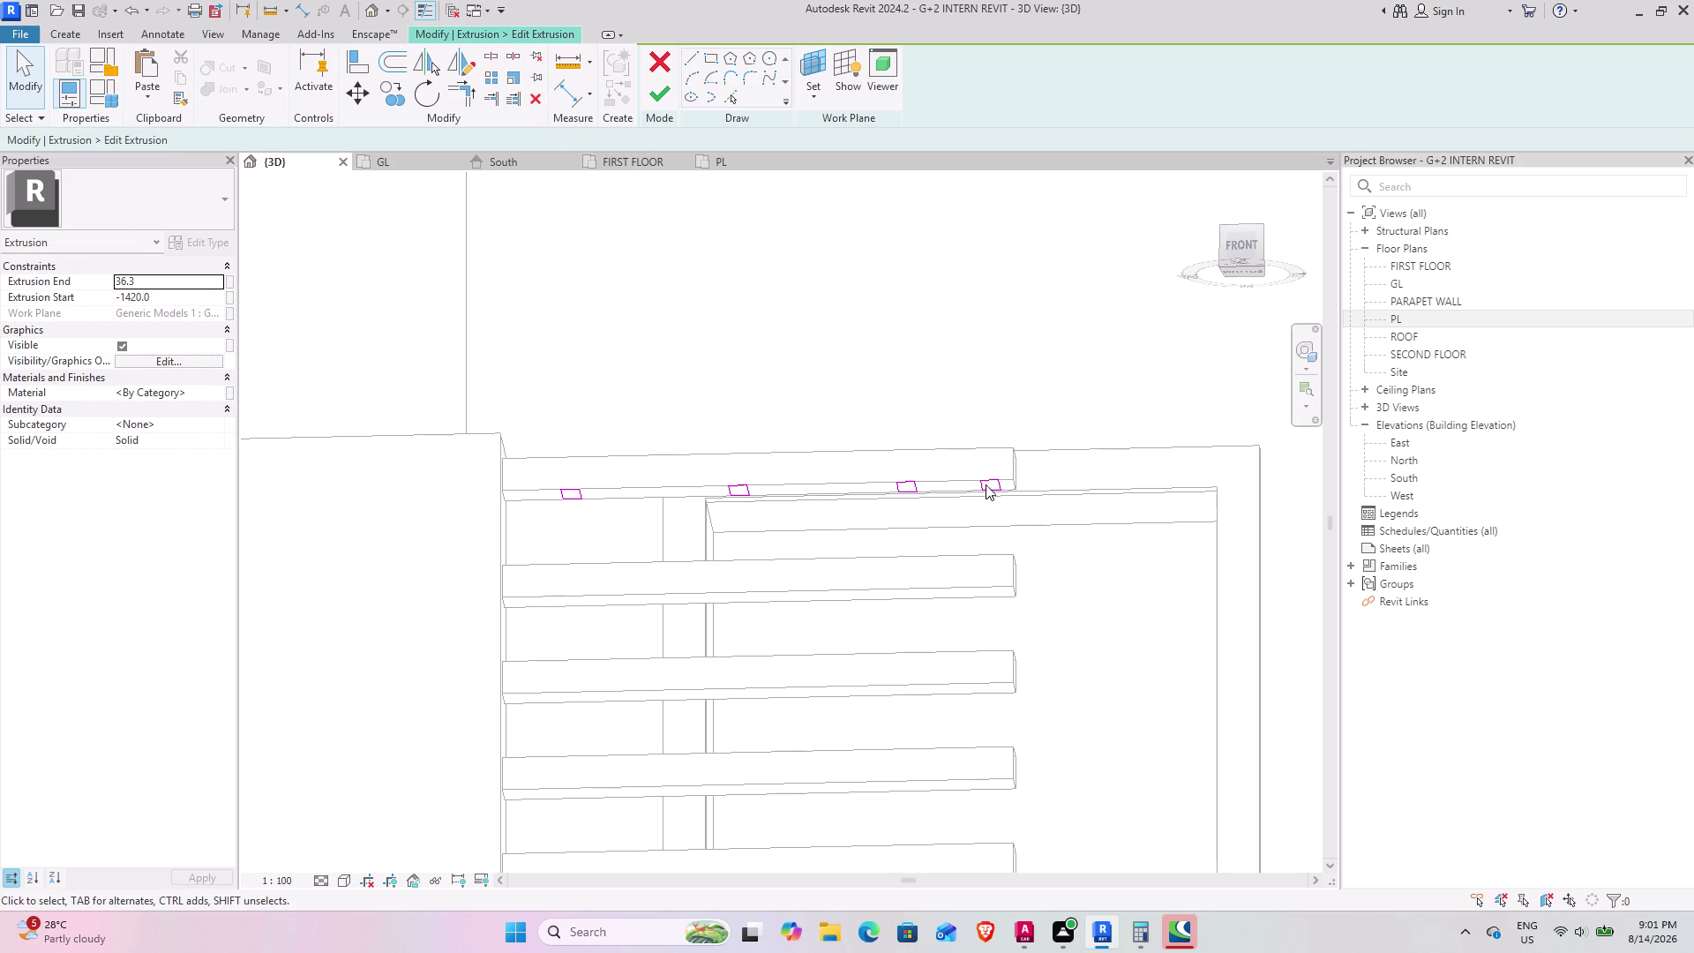
drag(983, 478, 1008, 509)
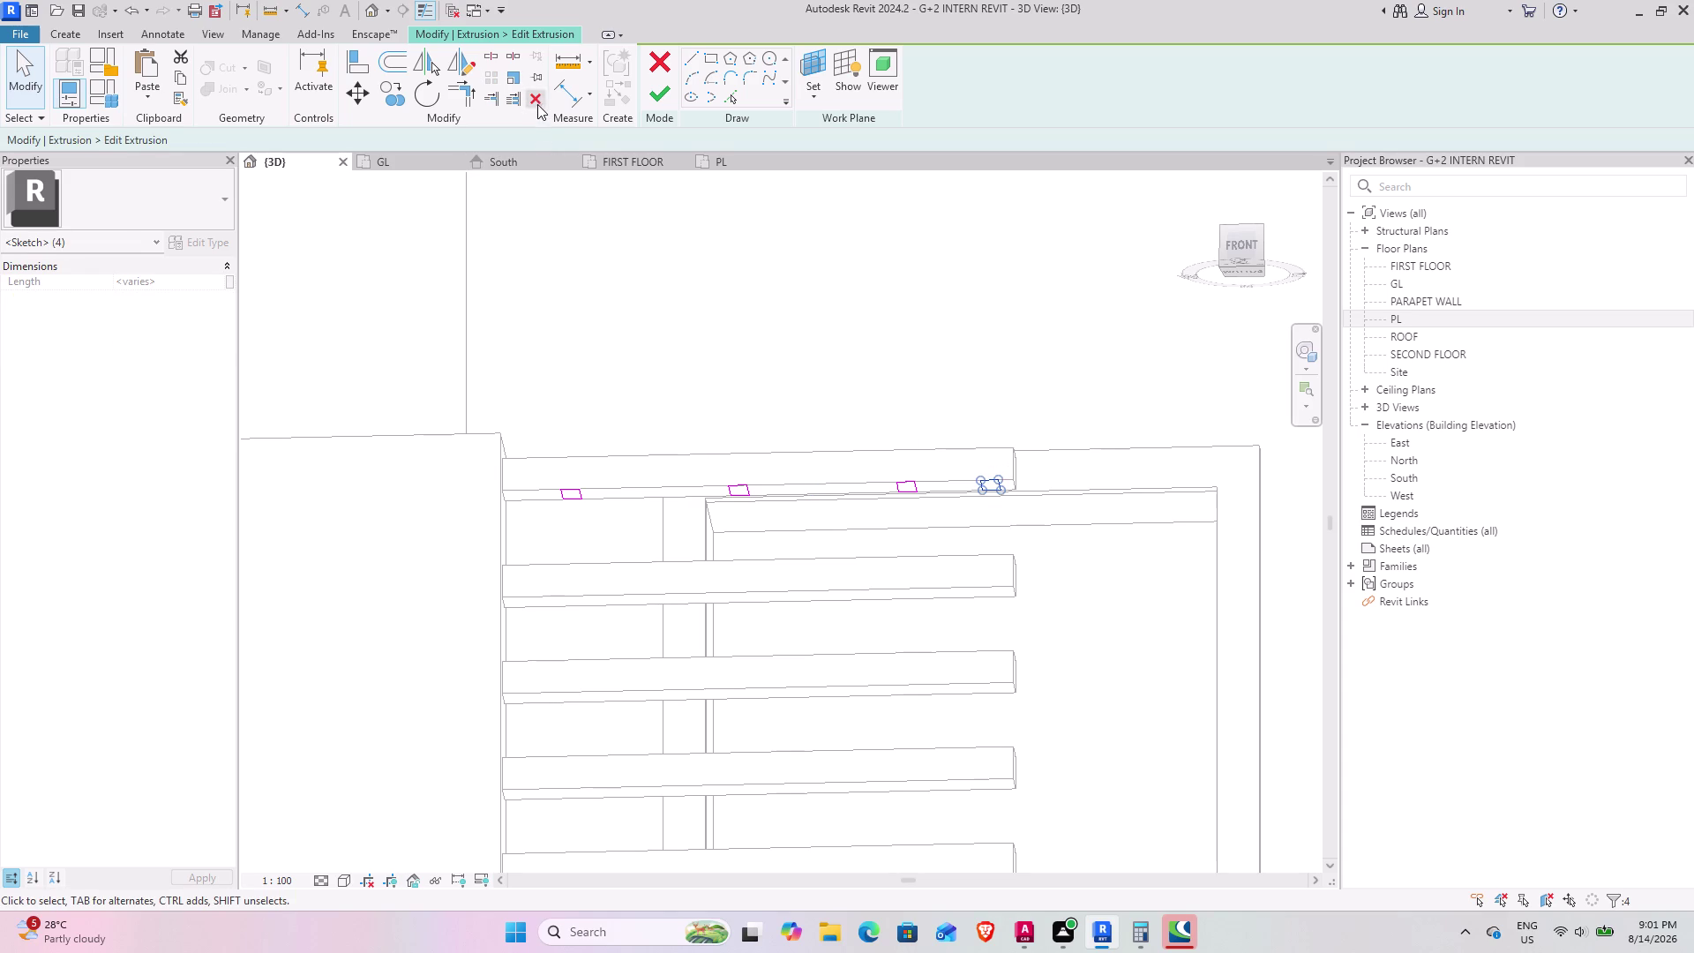
click(537, 100)
click(661, 99)
scroll(down, 3)
scroll(down, 3)
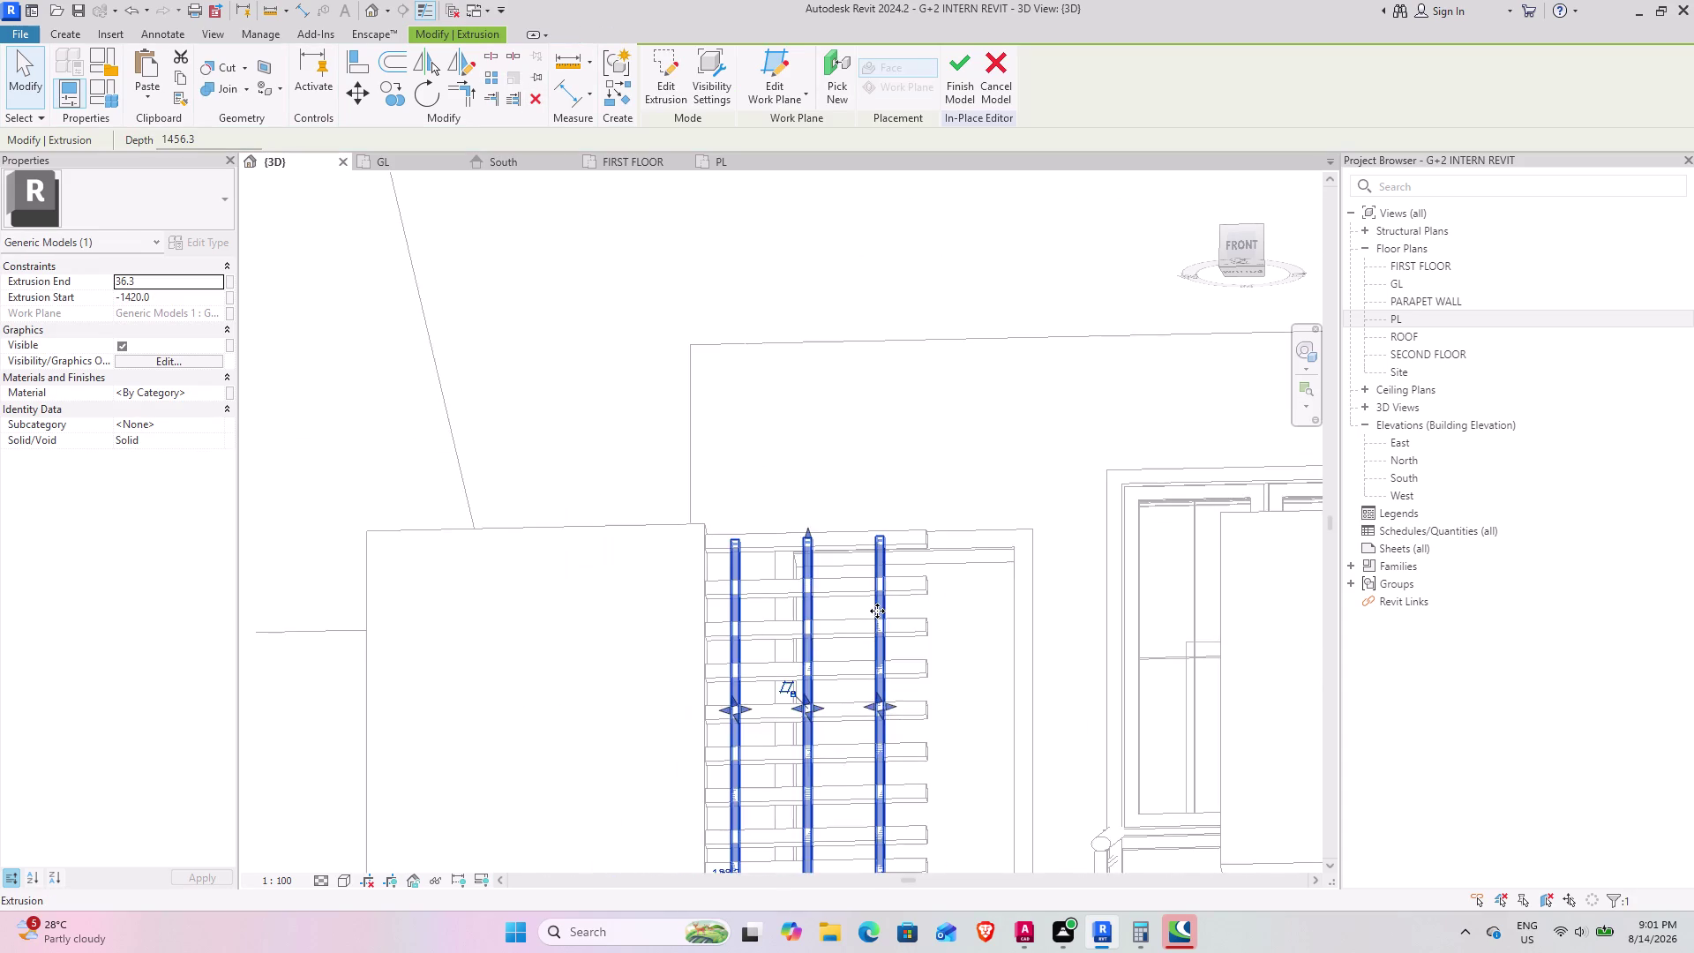
Orbit around the three extruded bars and rails to check them from several angles.
scroll(down, 3)
middle_drag(875, 614, 851, 757)
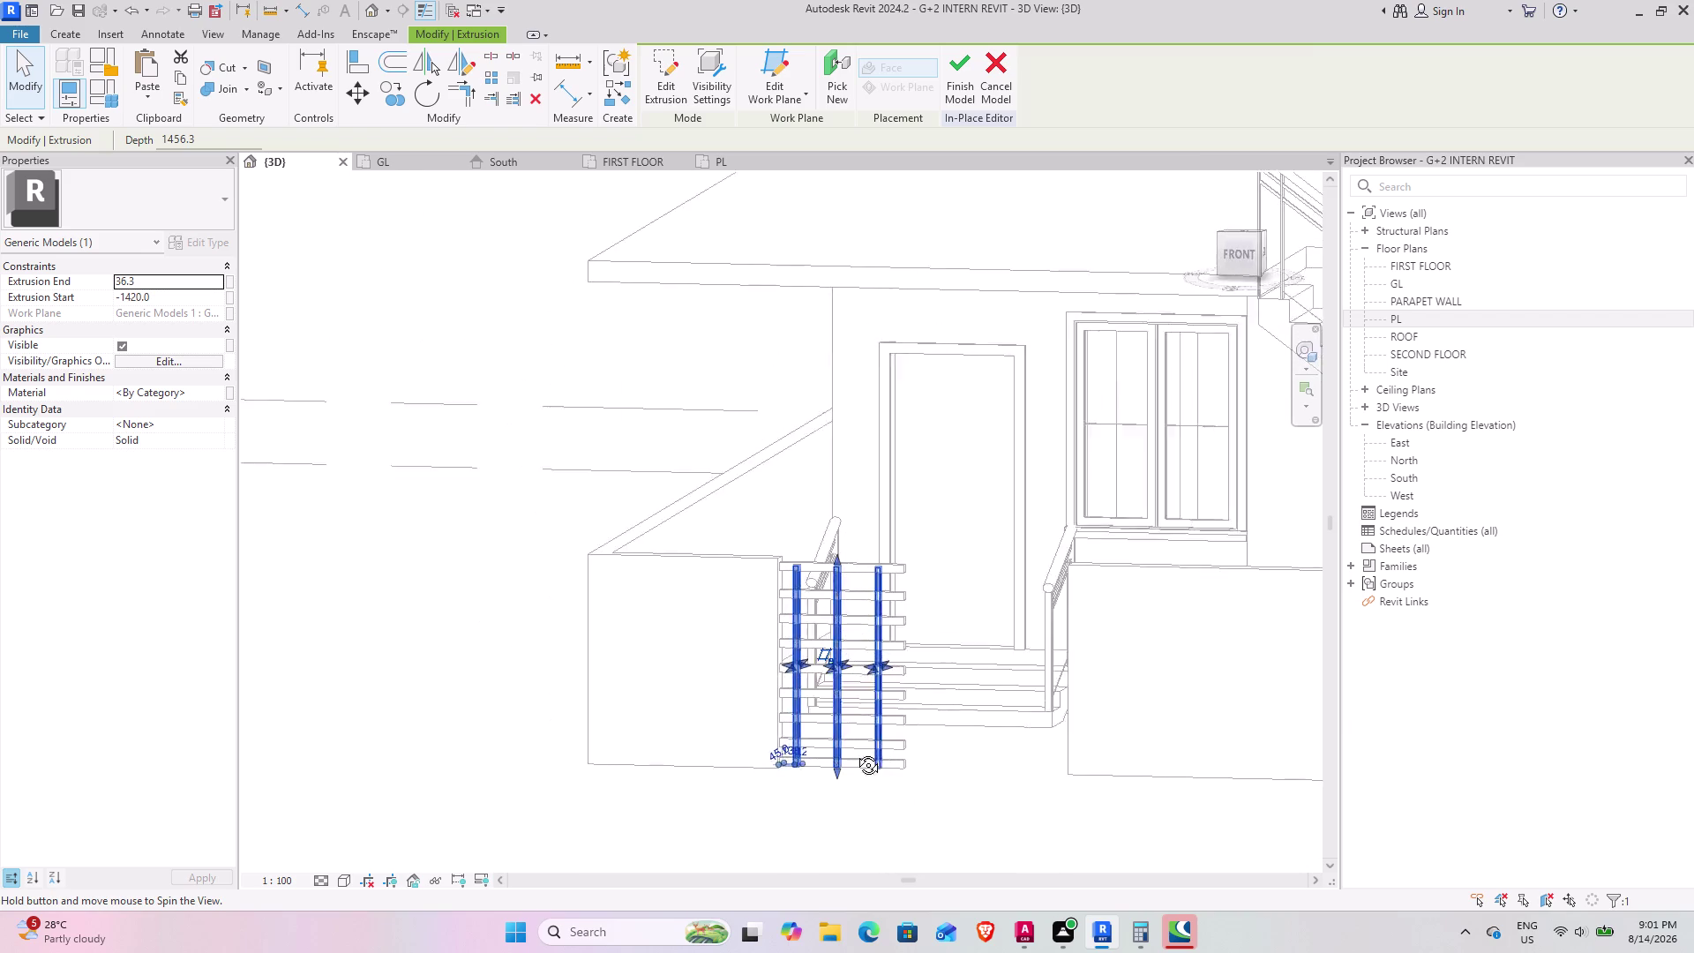
middle_drag(850, 757, 881, 745)
click(936, 843)
middle_drag(934, 778, 946, 737)
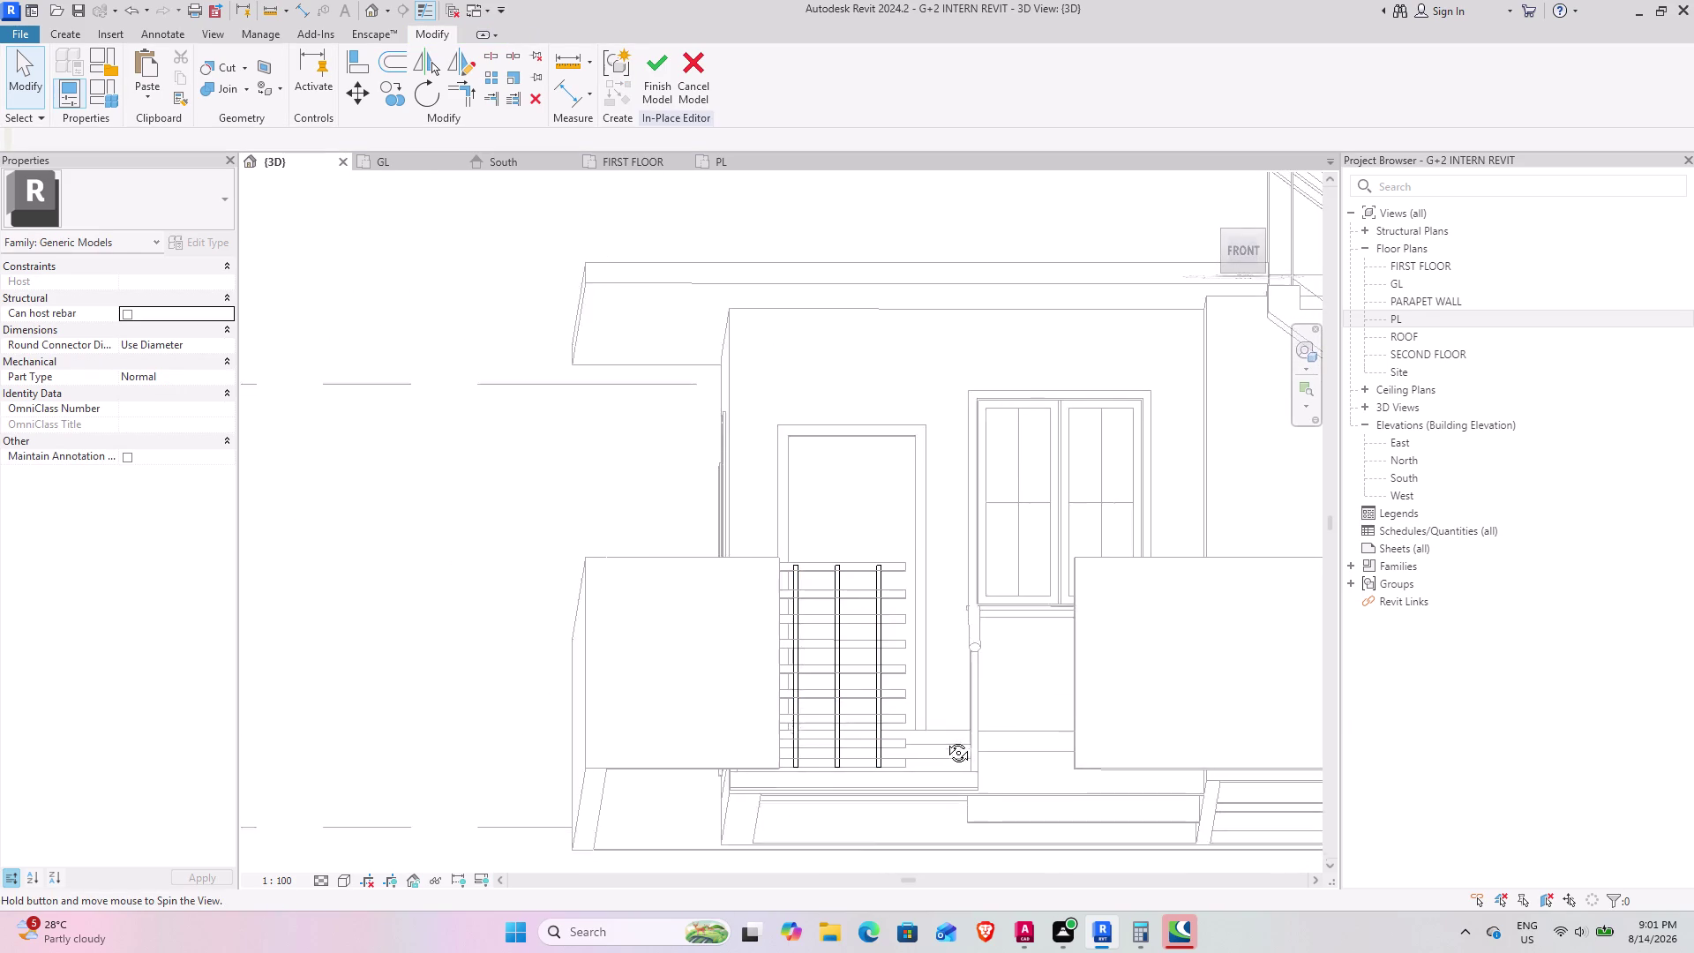
middle_drag(945, 737, 939, 741)
scroll(up, 3)
middle_drag(933, 829, 930, 857)
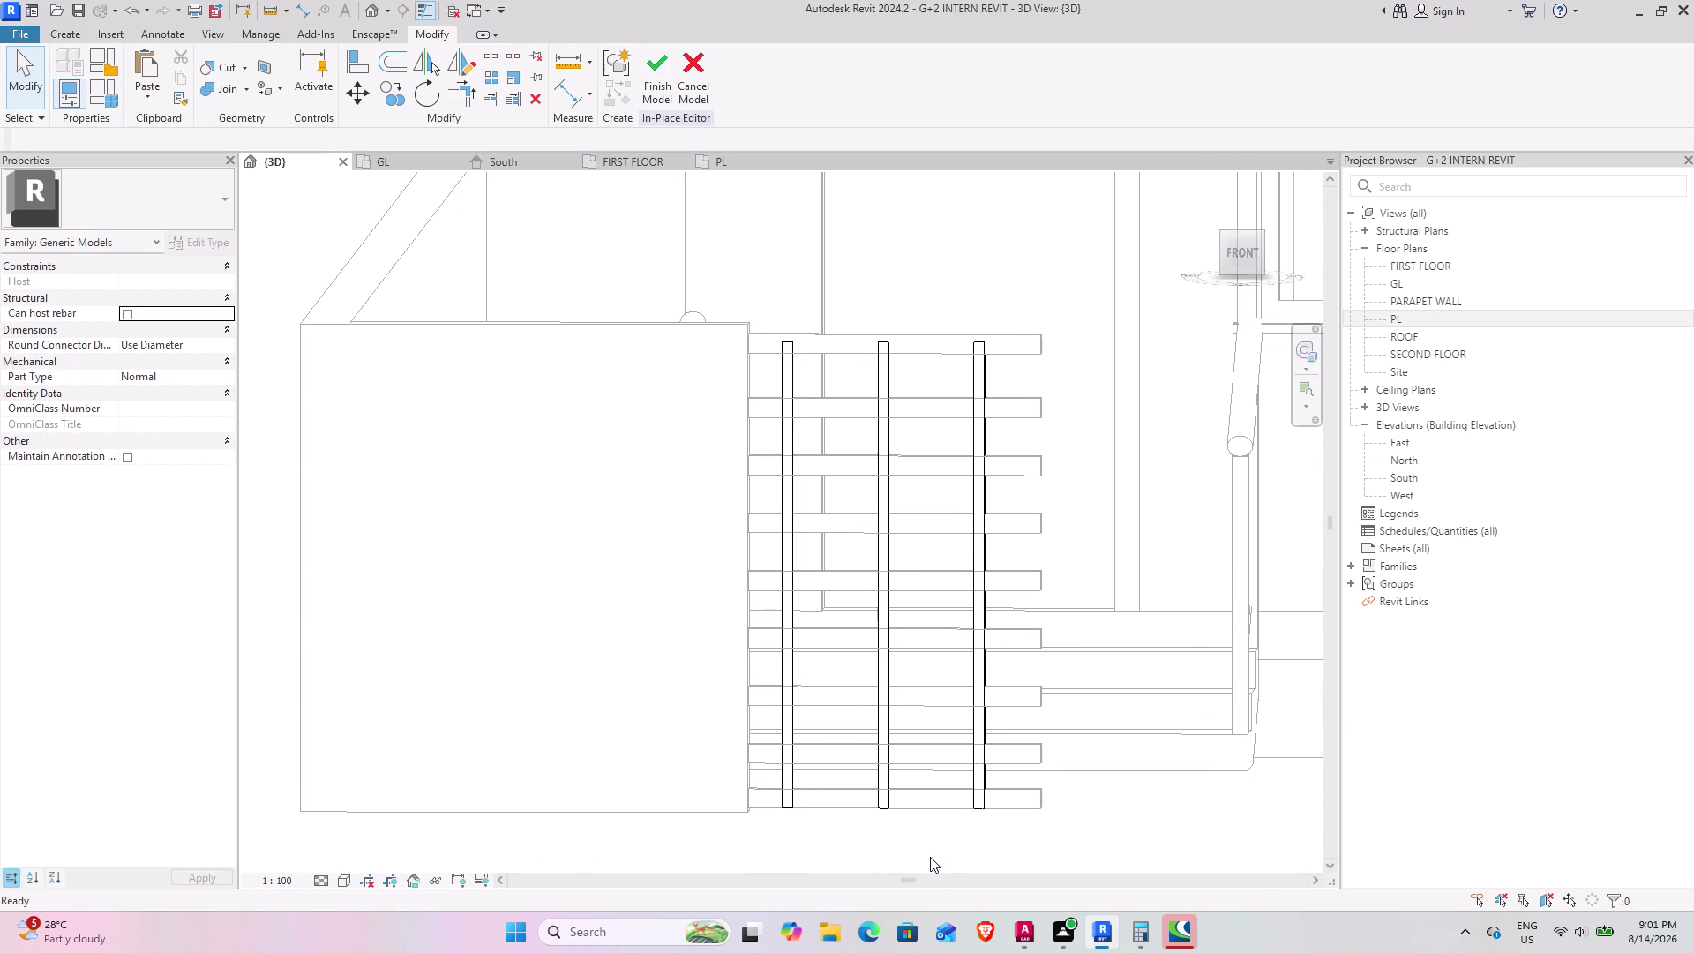
middle_drag(915, 847, 901, 845)
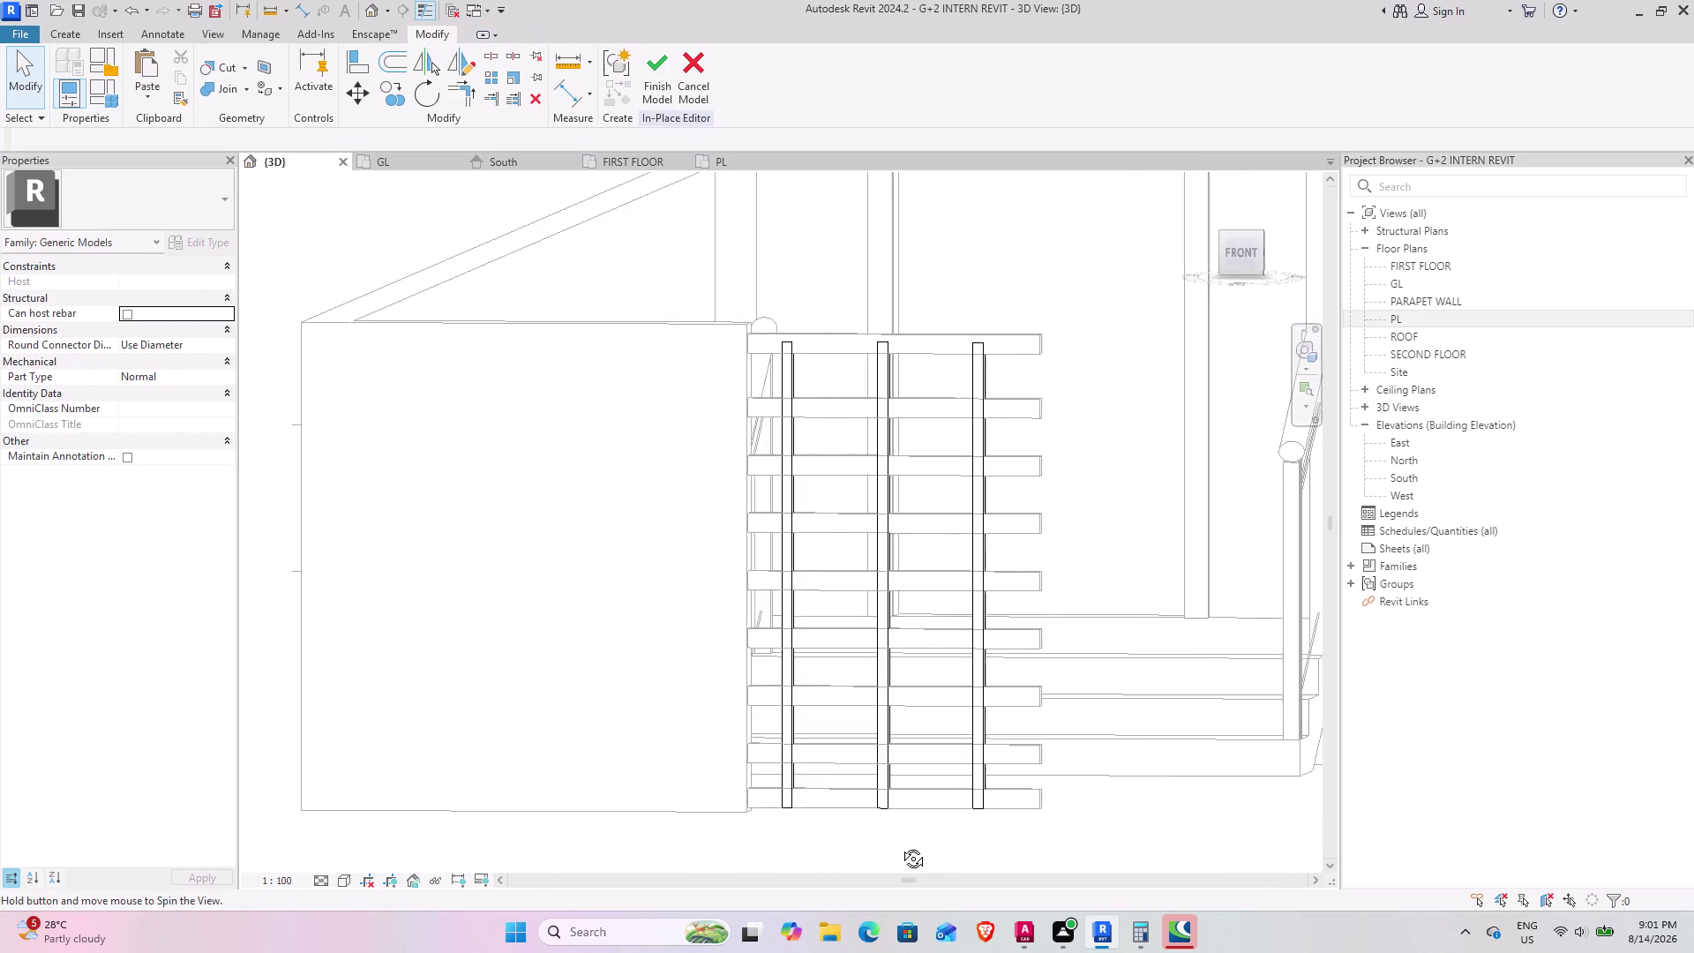
middle_drag(901, 845, 882, 827)
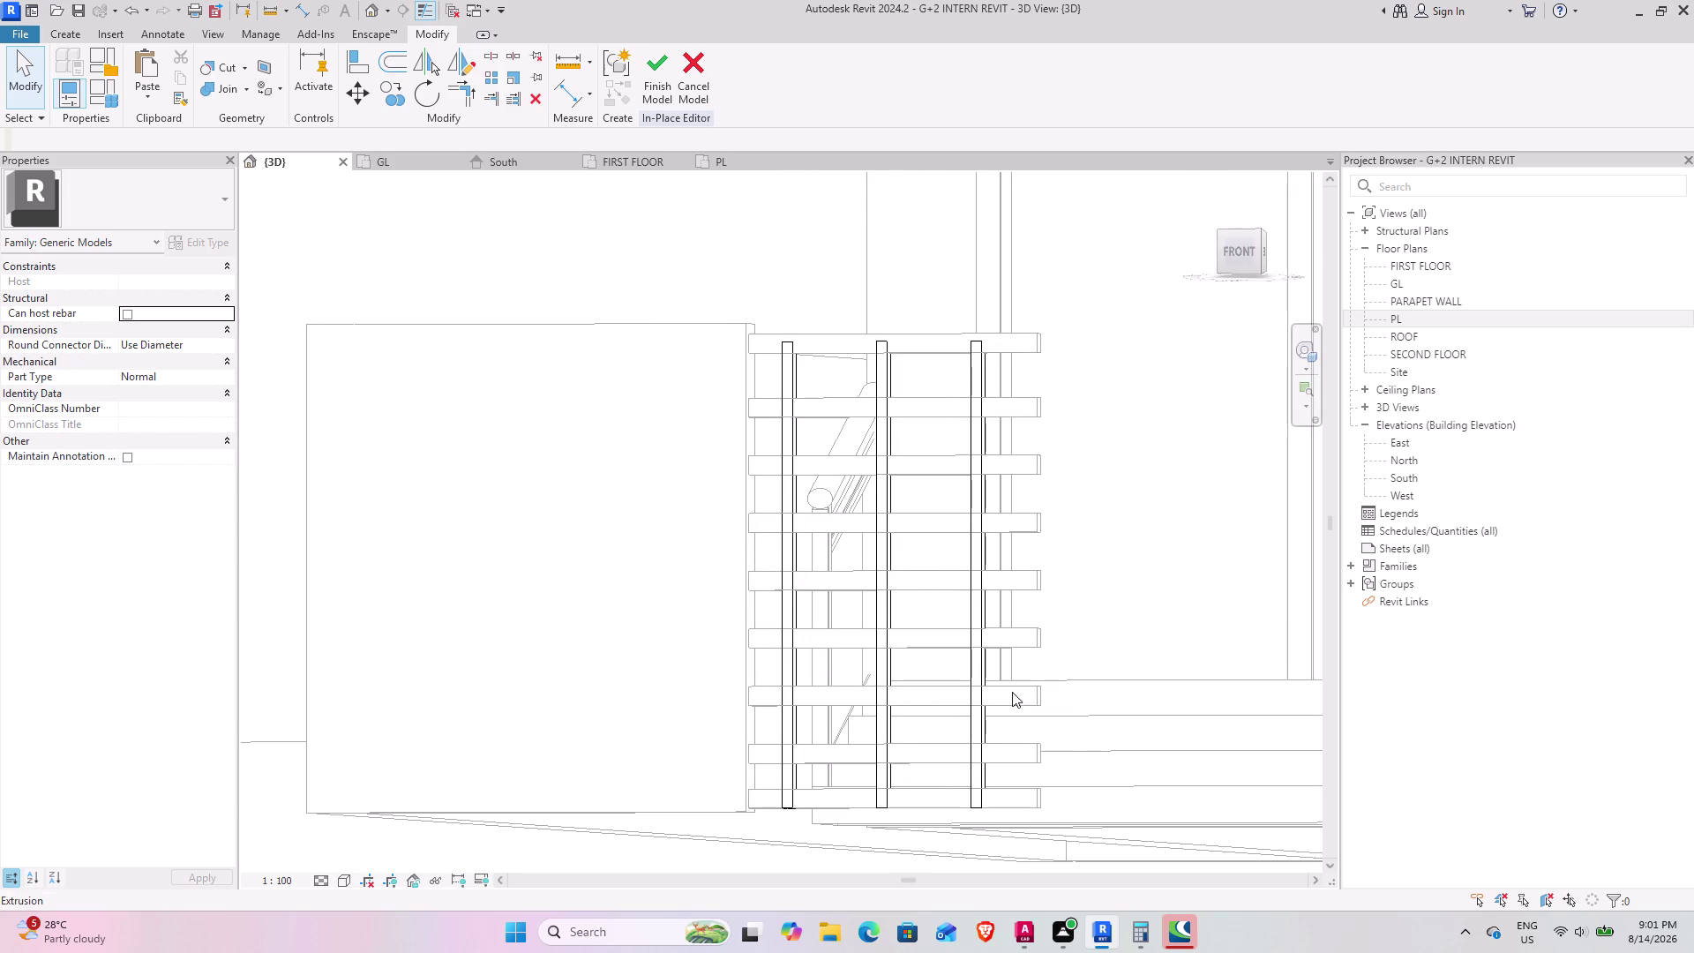
scroll(down, 3)
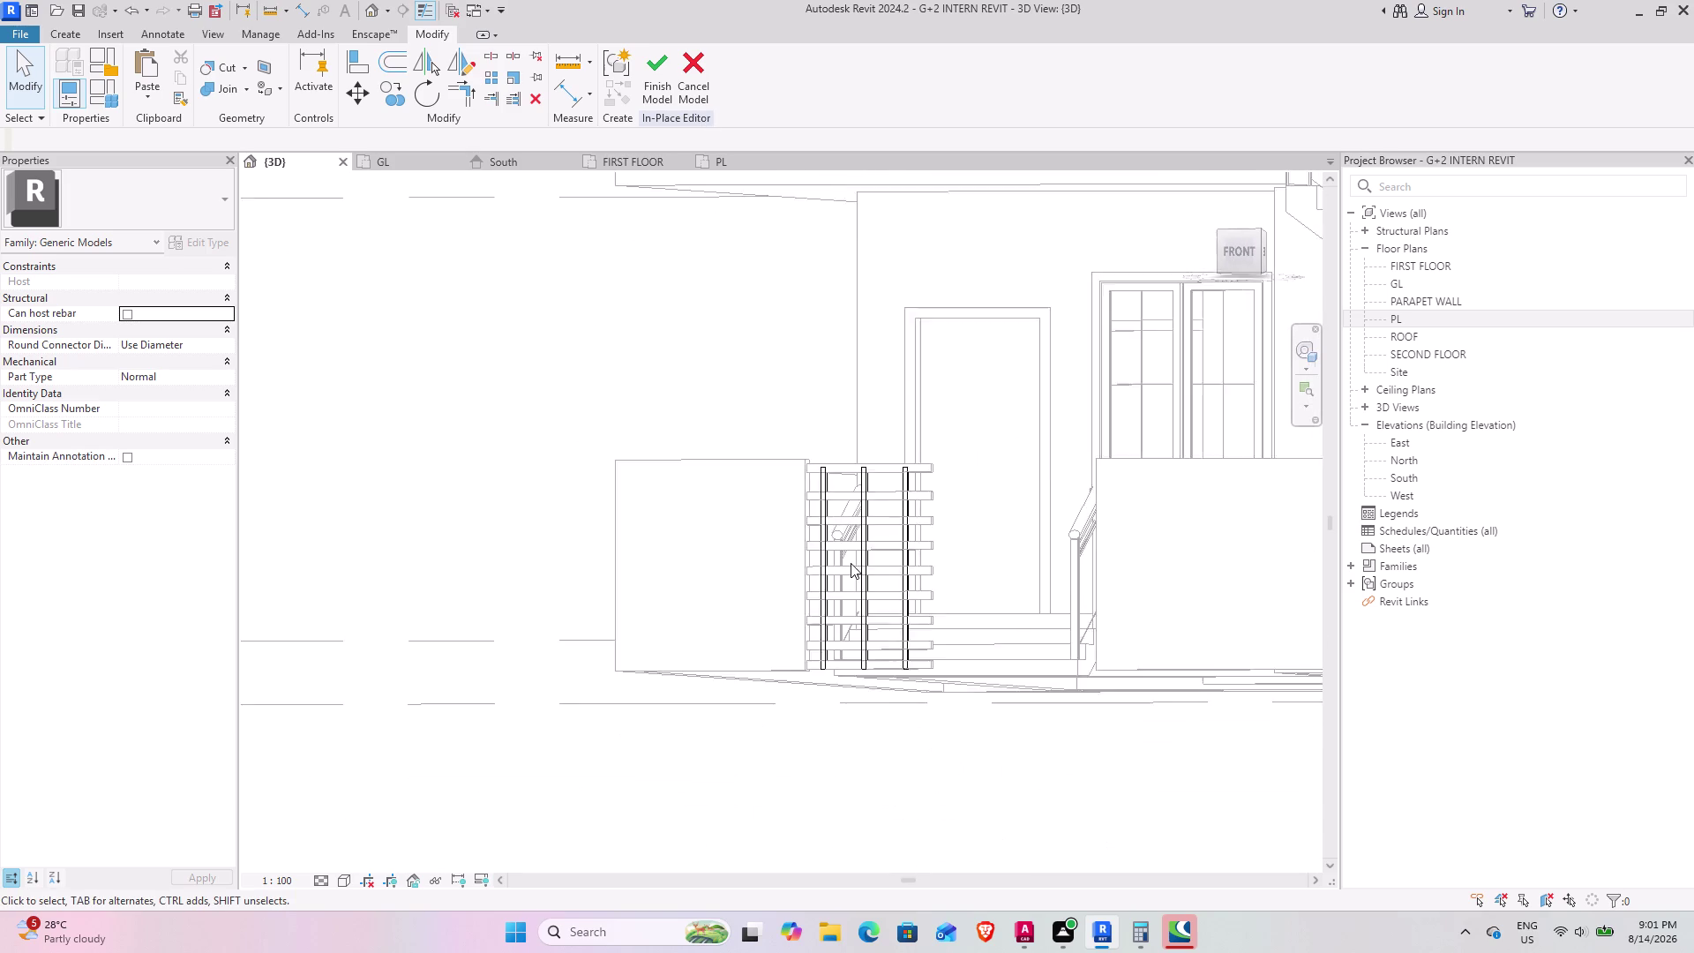
scroll(down, 3)
middle_drag(858, 569, 1031, 608)
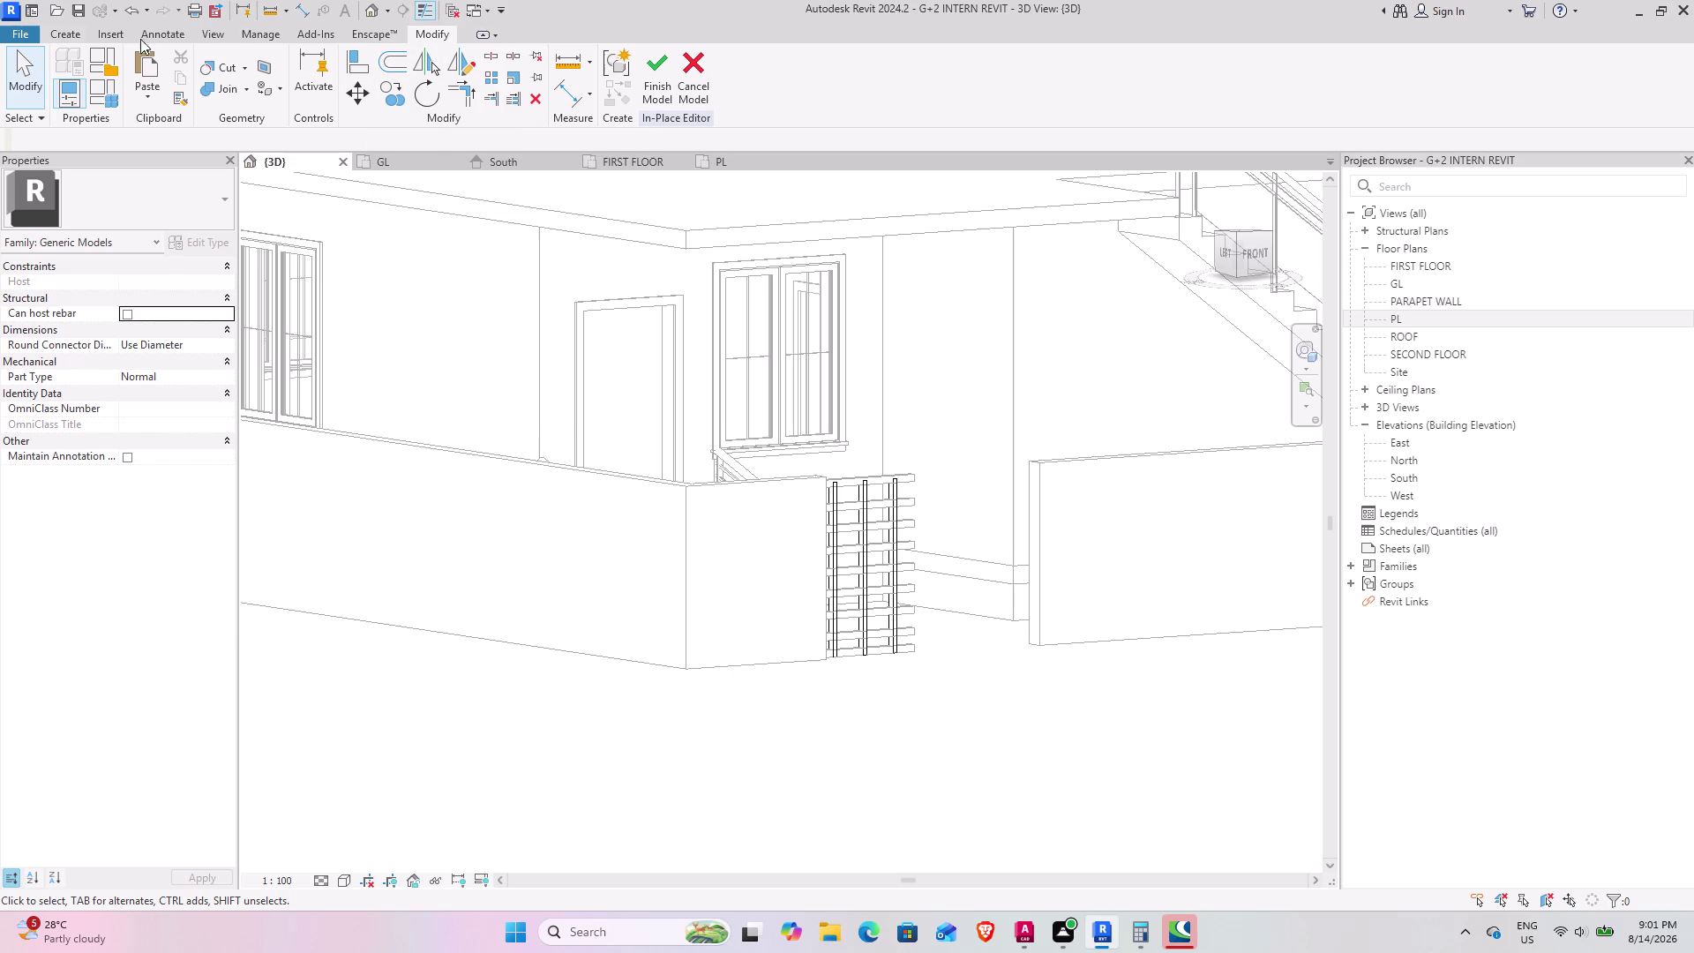
Inspect the gate between the compound walls and finish the in-place model.
click(62, 30)
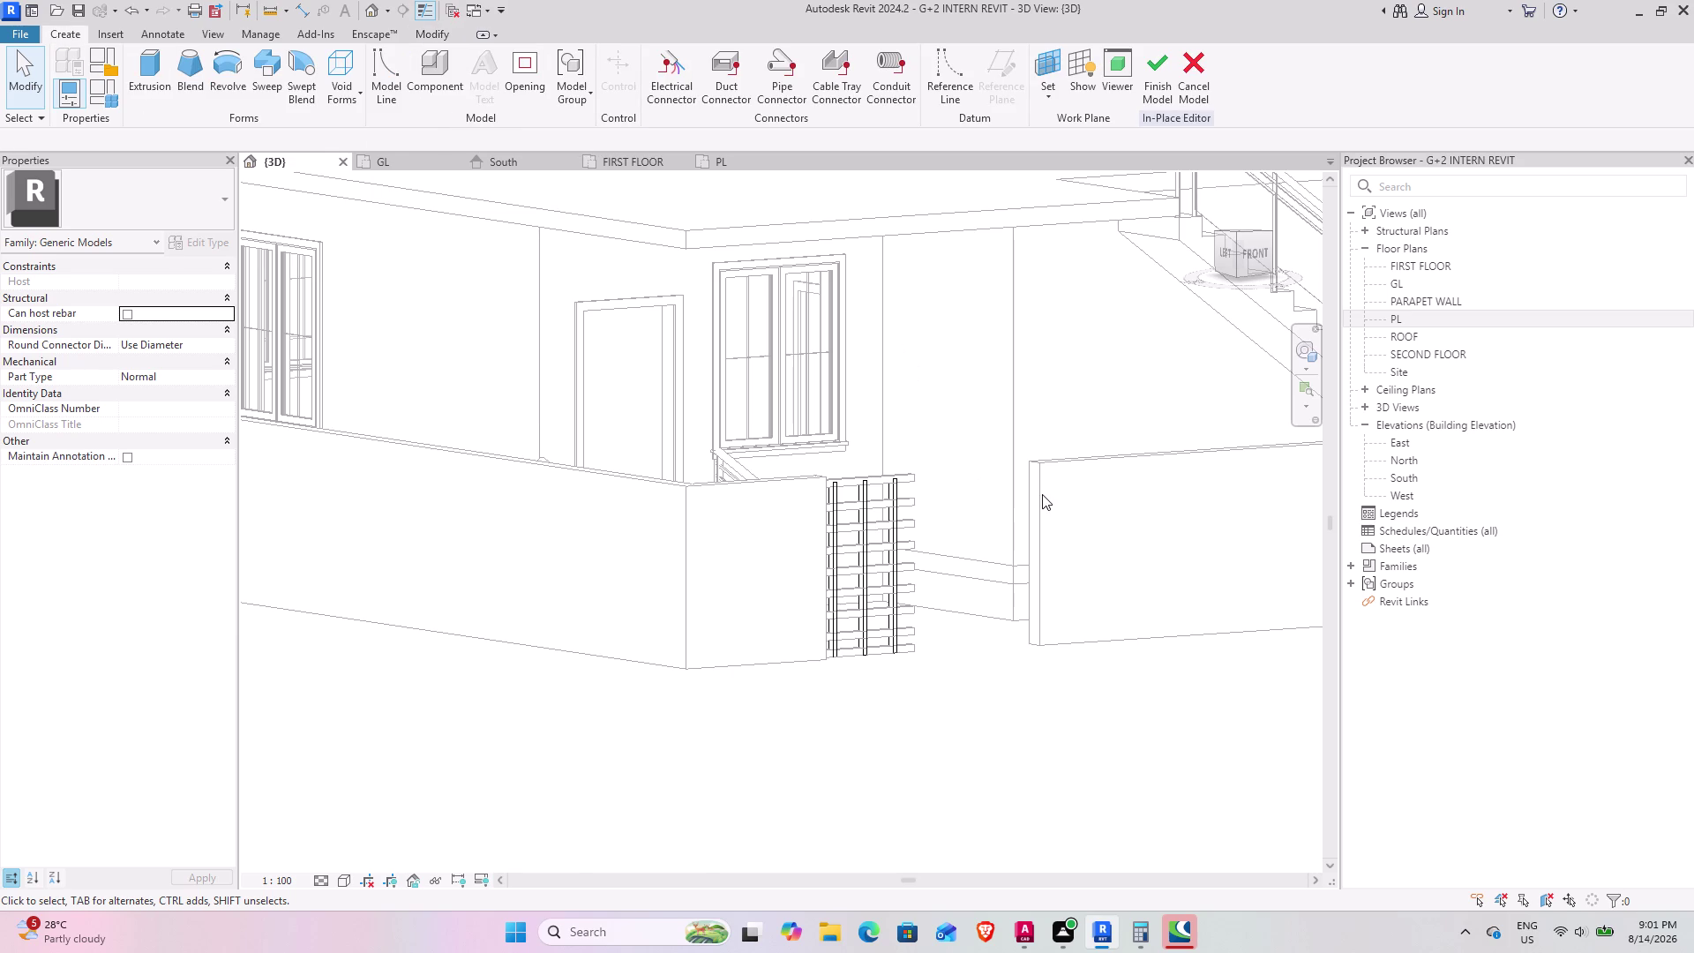
scroll(up, 3)
middle_drag(847, 510, 559, 476)
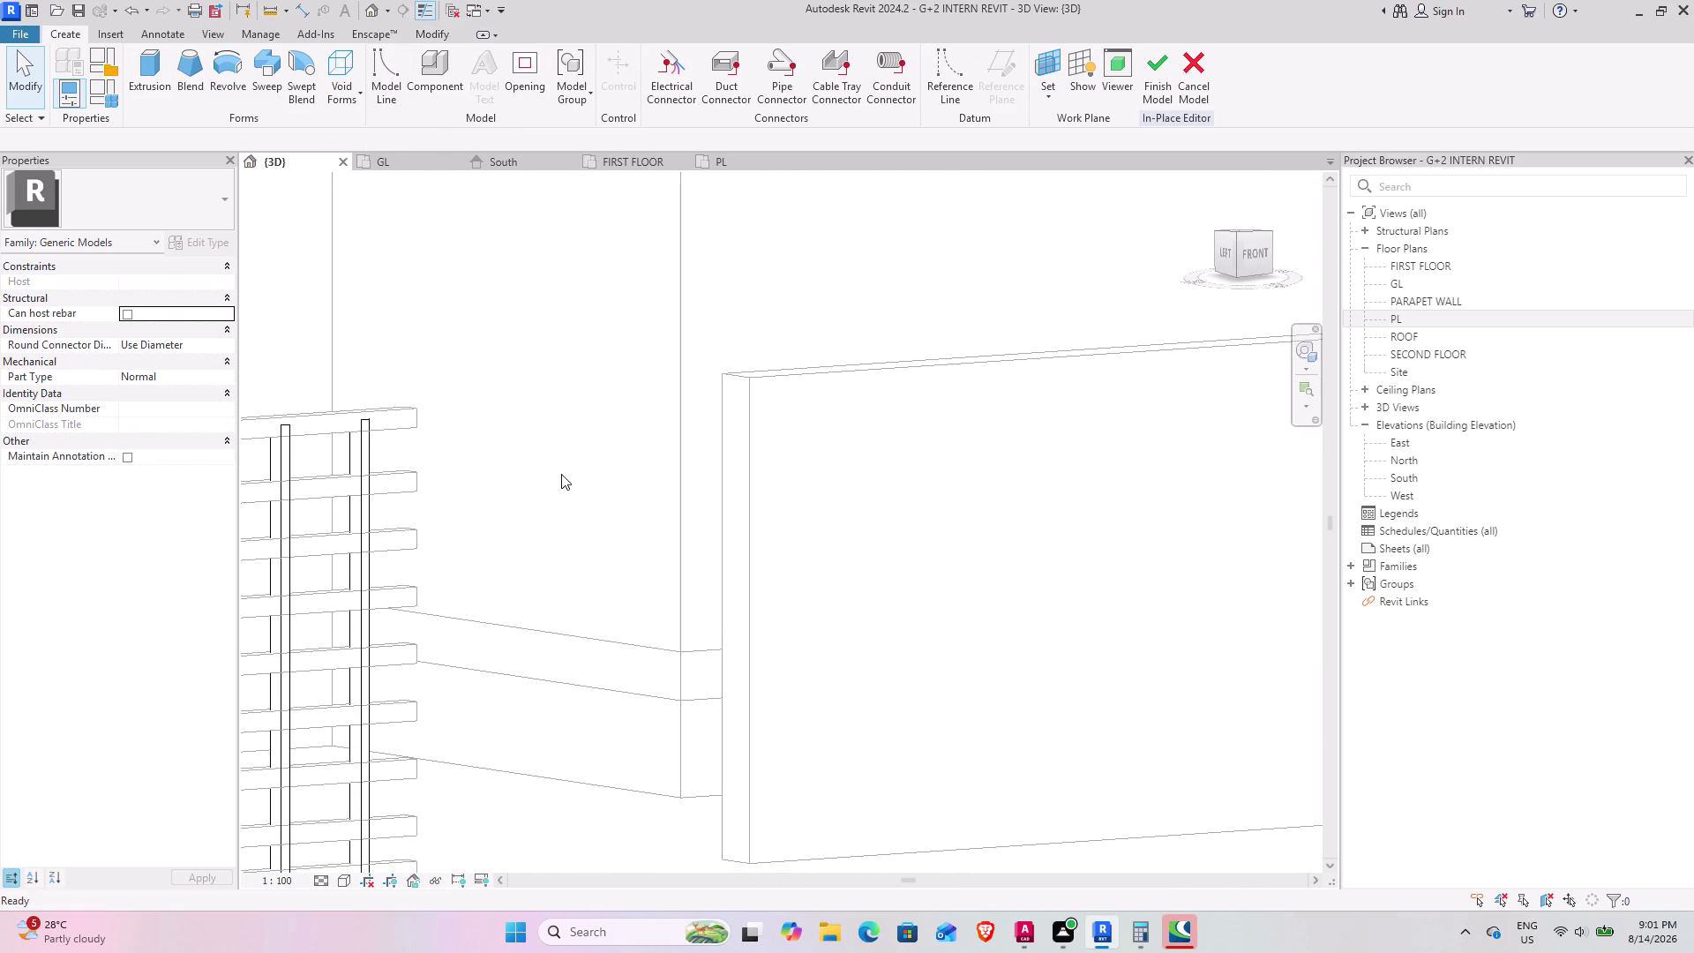
scroll(down, 3)
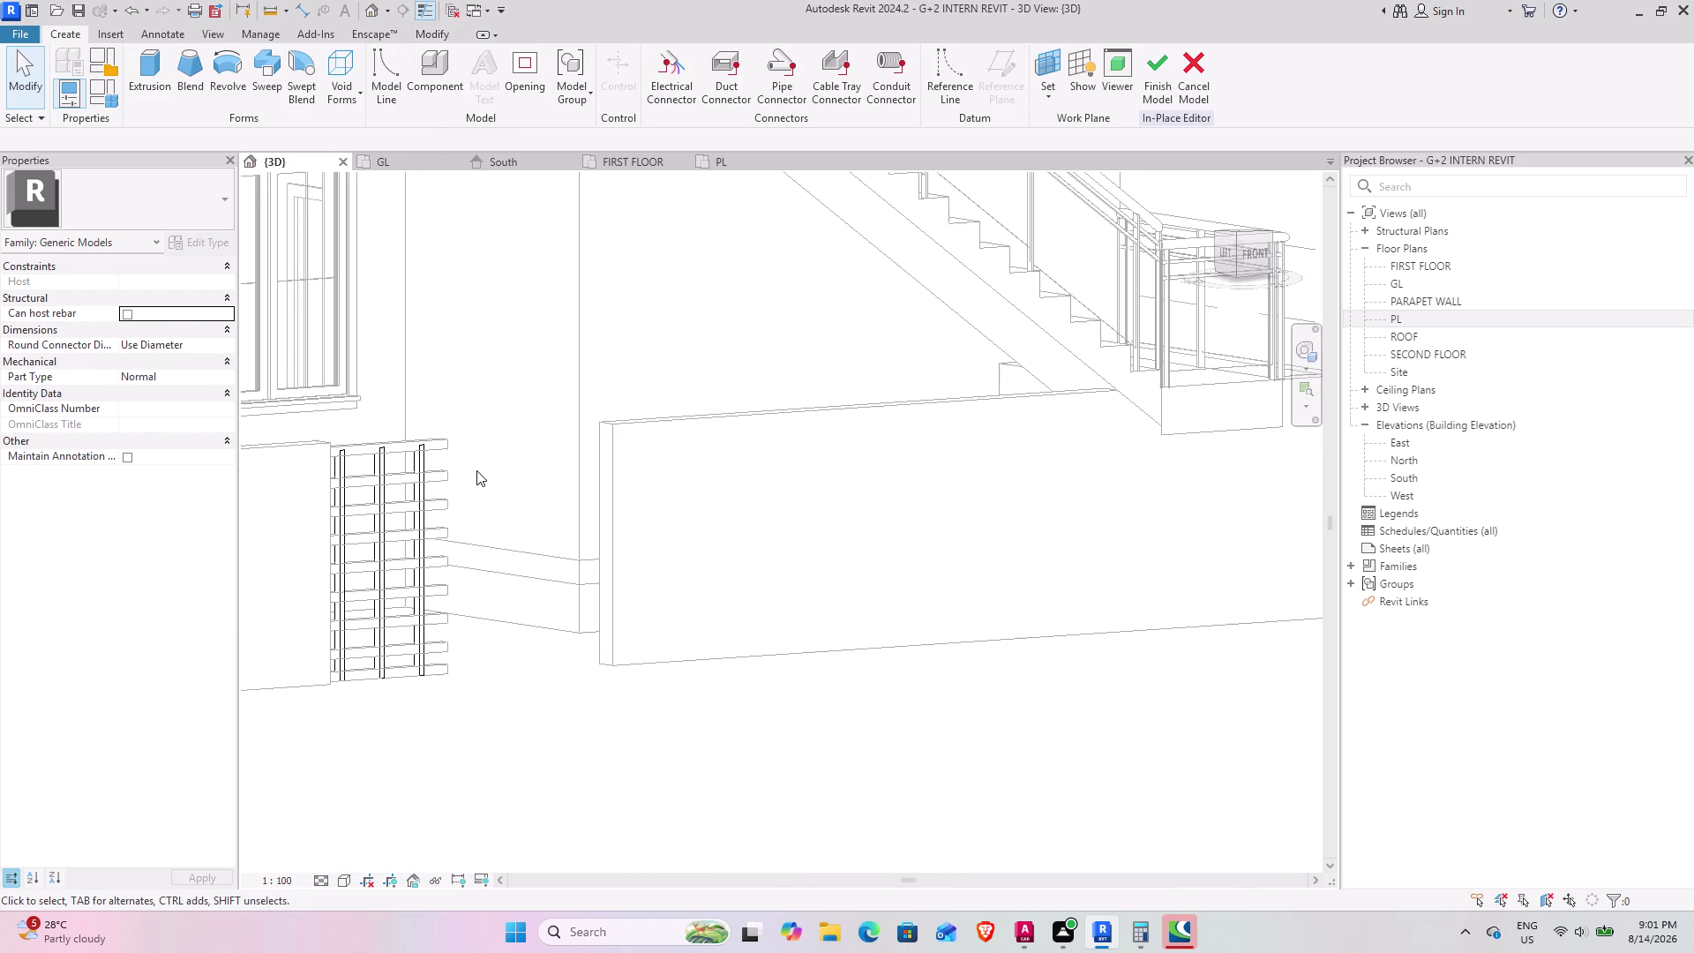
middle_drag(474, 488, 278, 515)
middle_drag(422, 554, 656, 585)
middle_drag(660, 597, 652, 635)
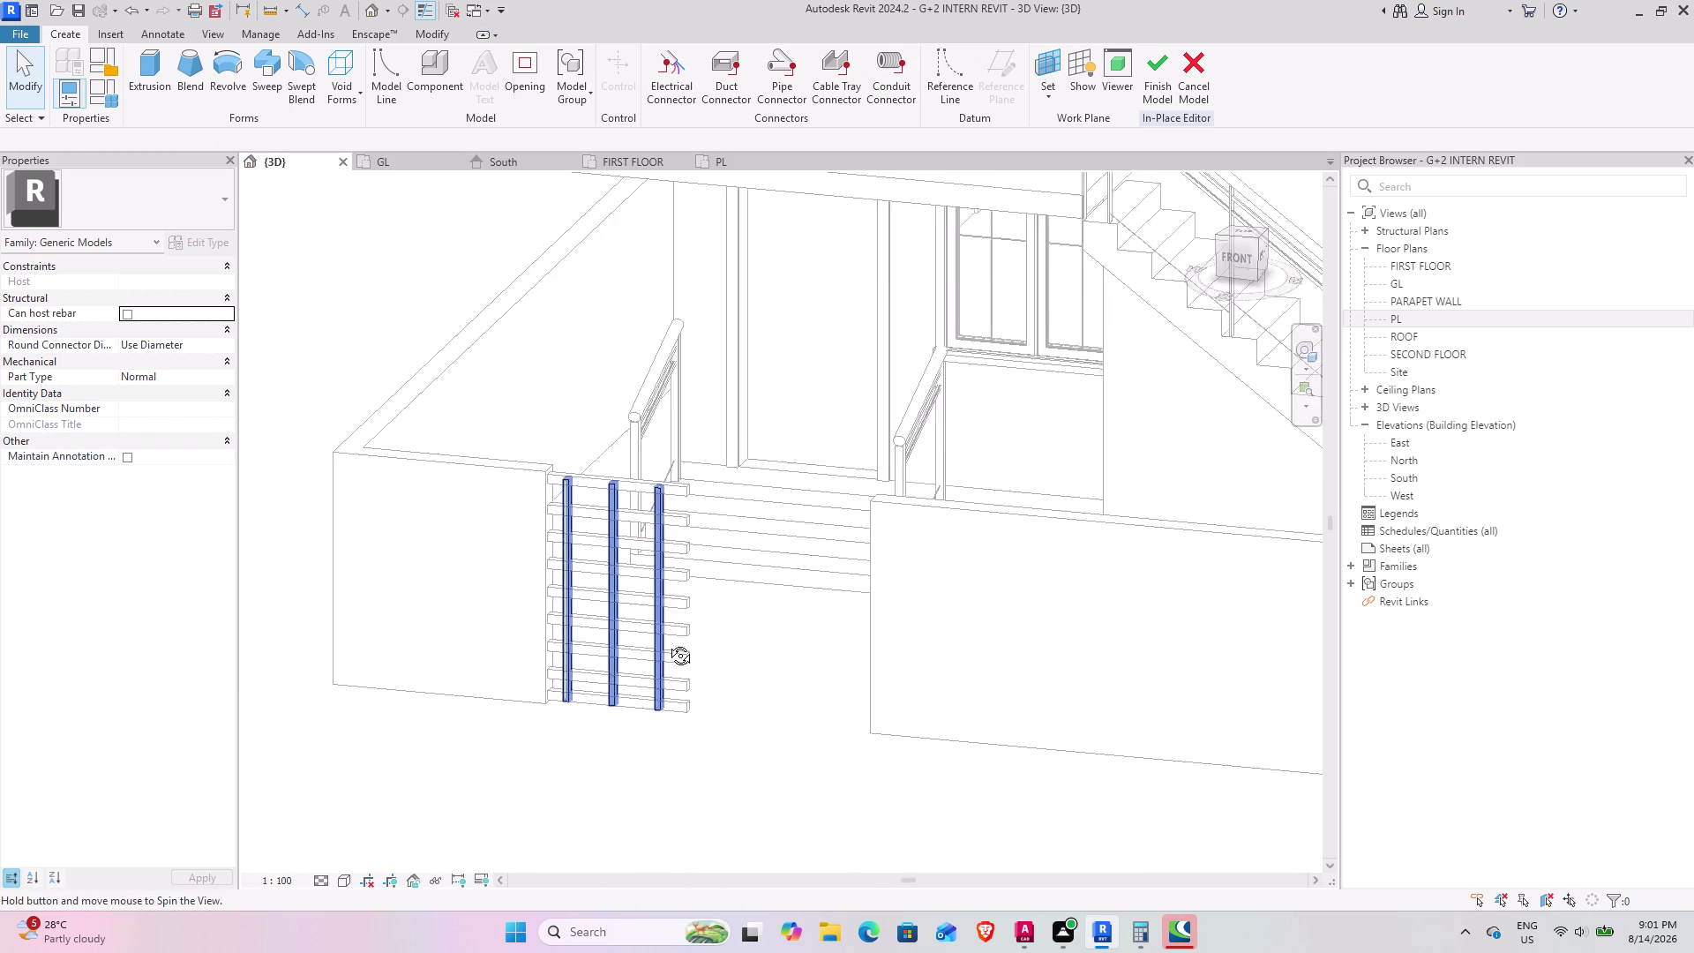
middle_drag(652, 635, 721, 562)
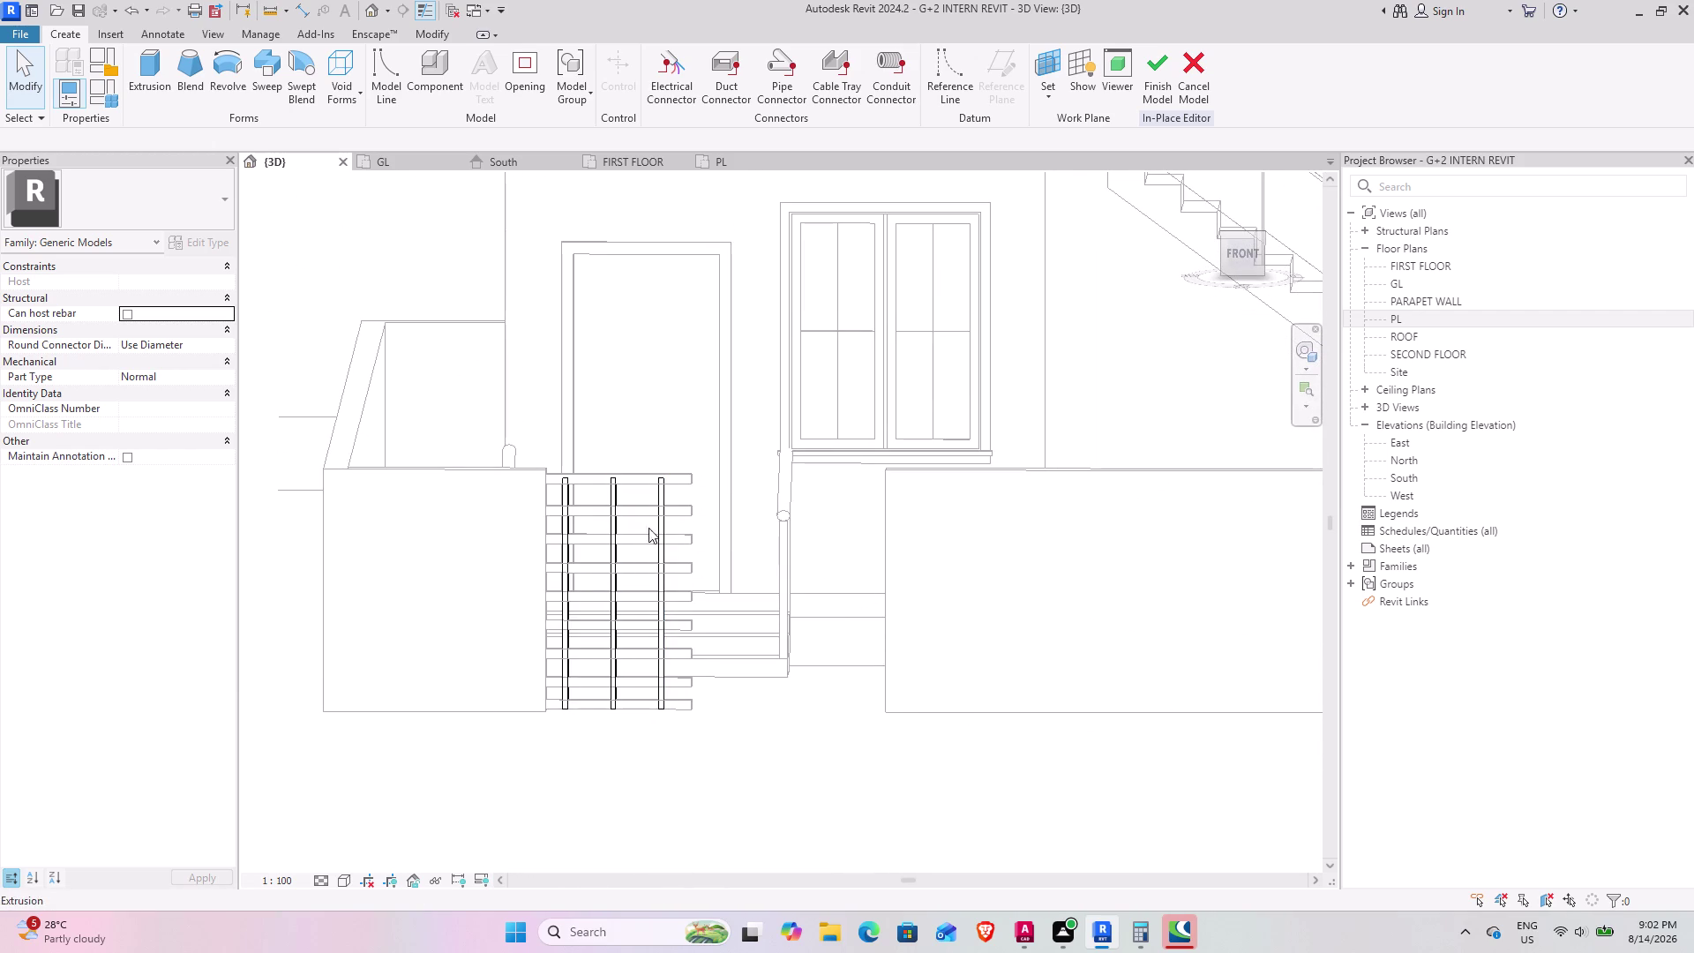
scroll(up, 3)
middle_drag(671, 524, 704, 608)
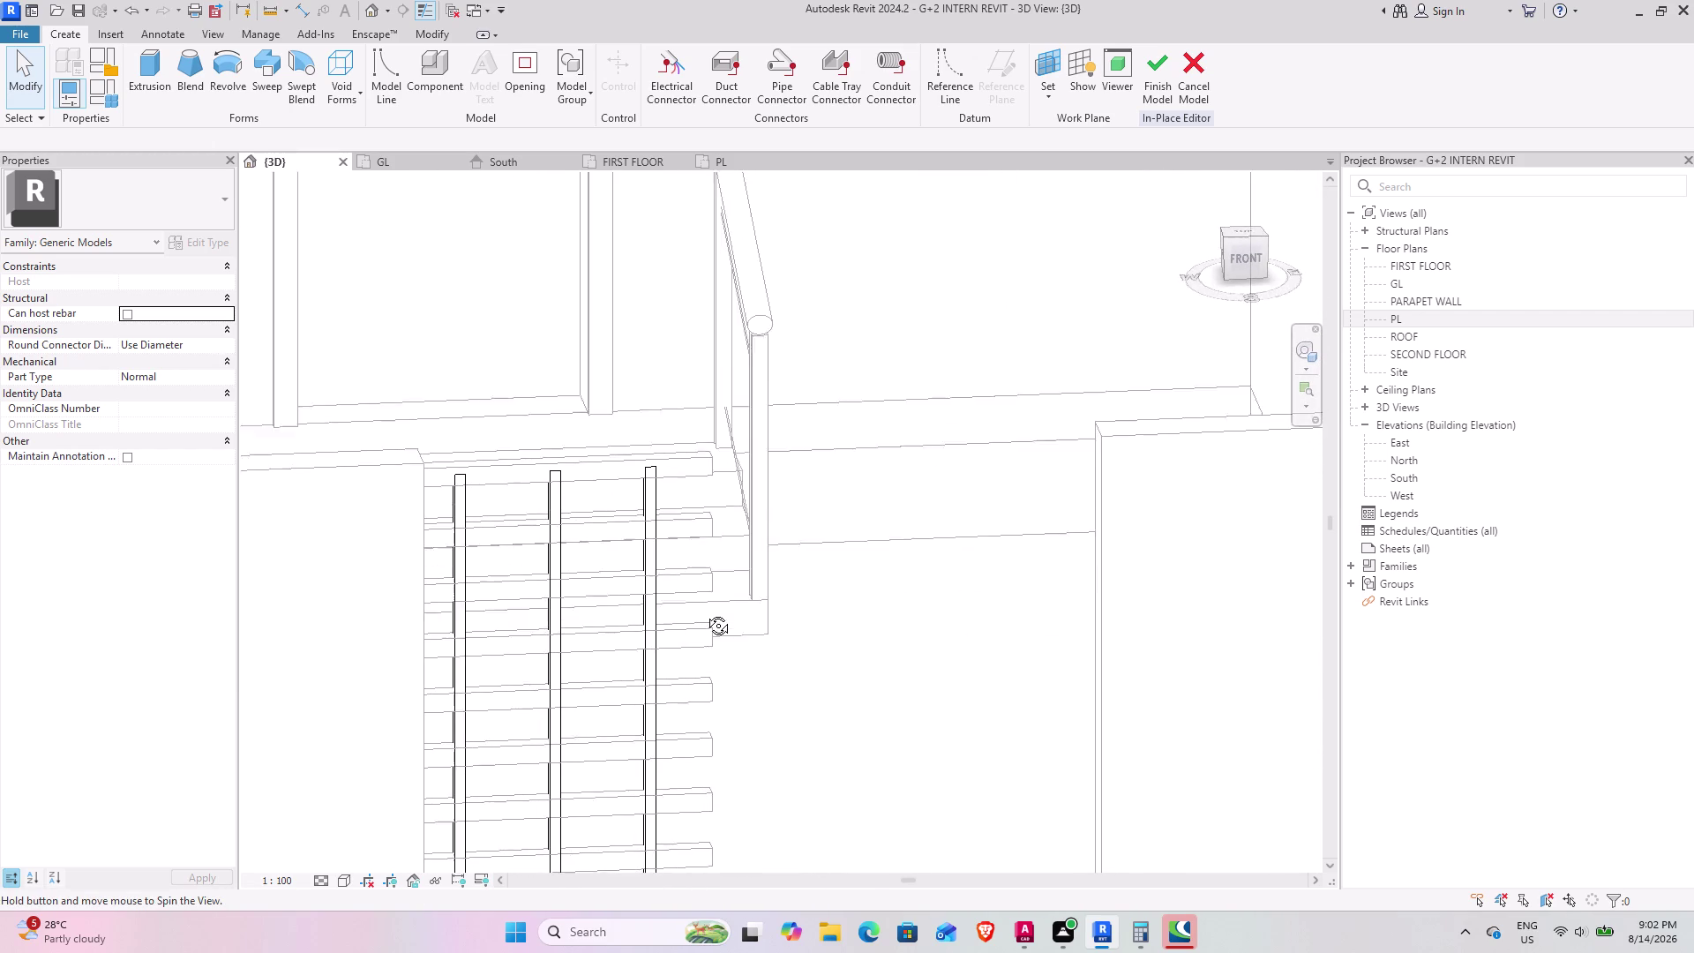
middle_drag(705, 607, 705, 614)
scroll(down, 3)
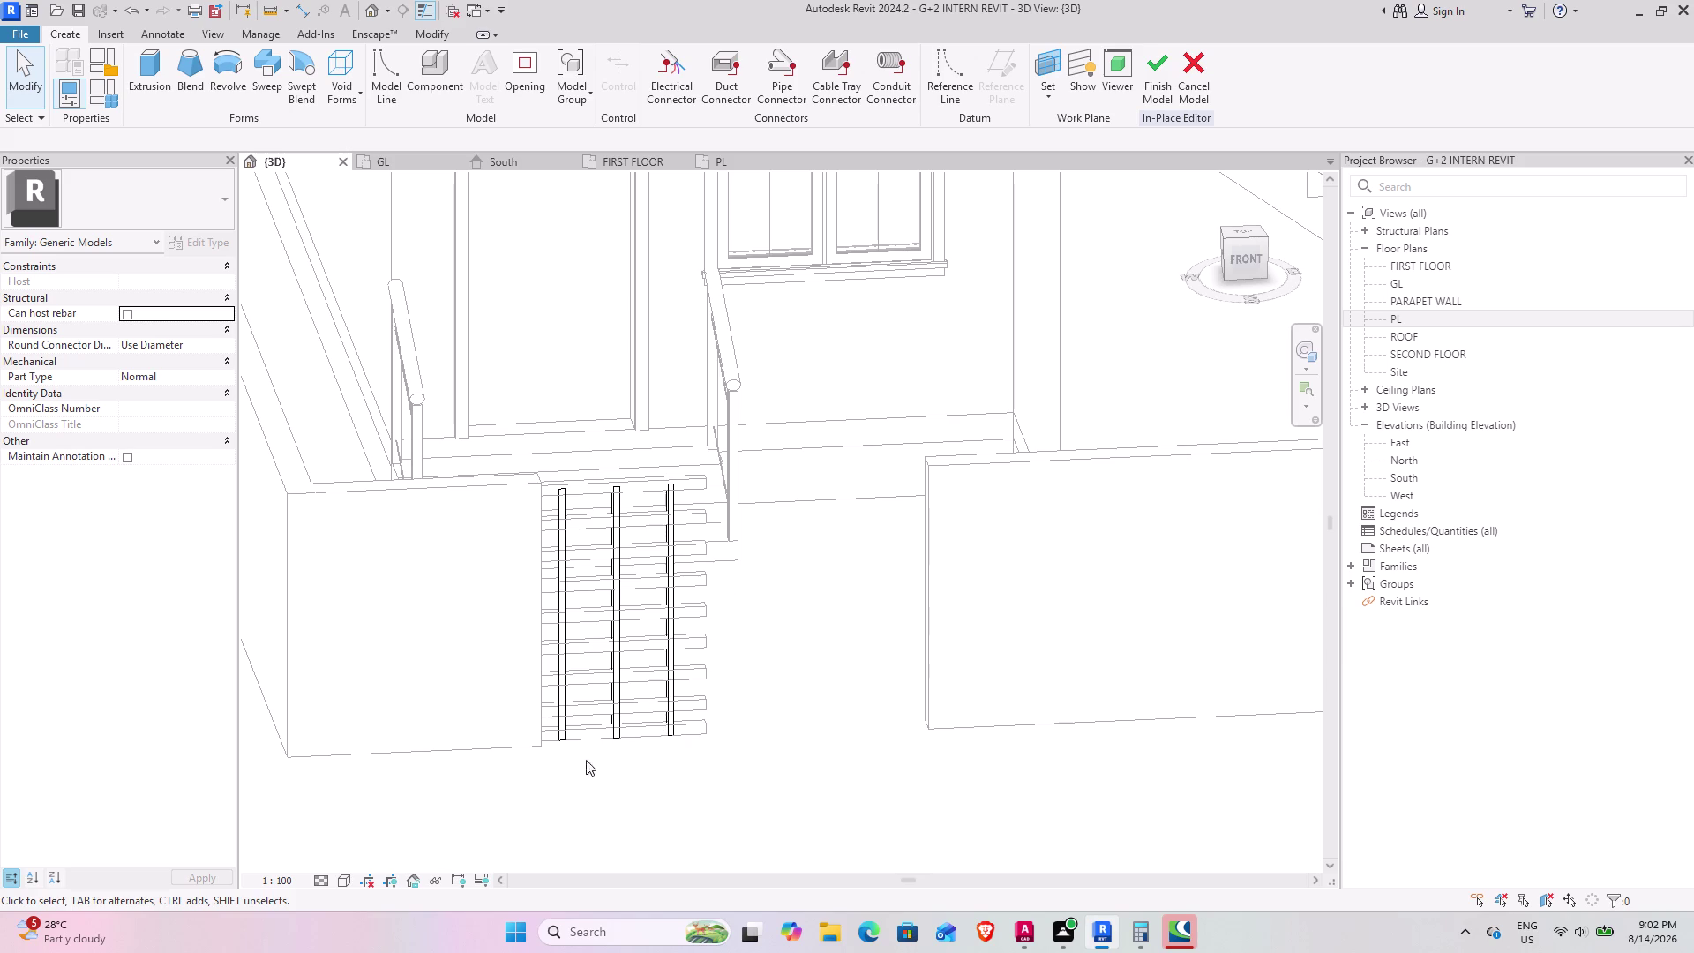
click(1155, 89)
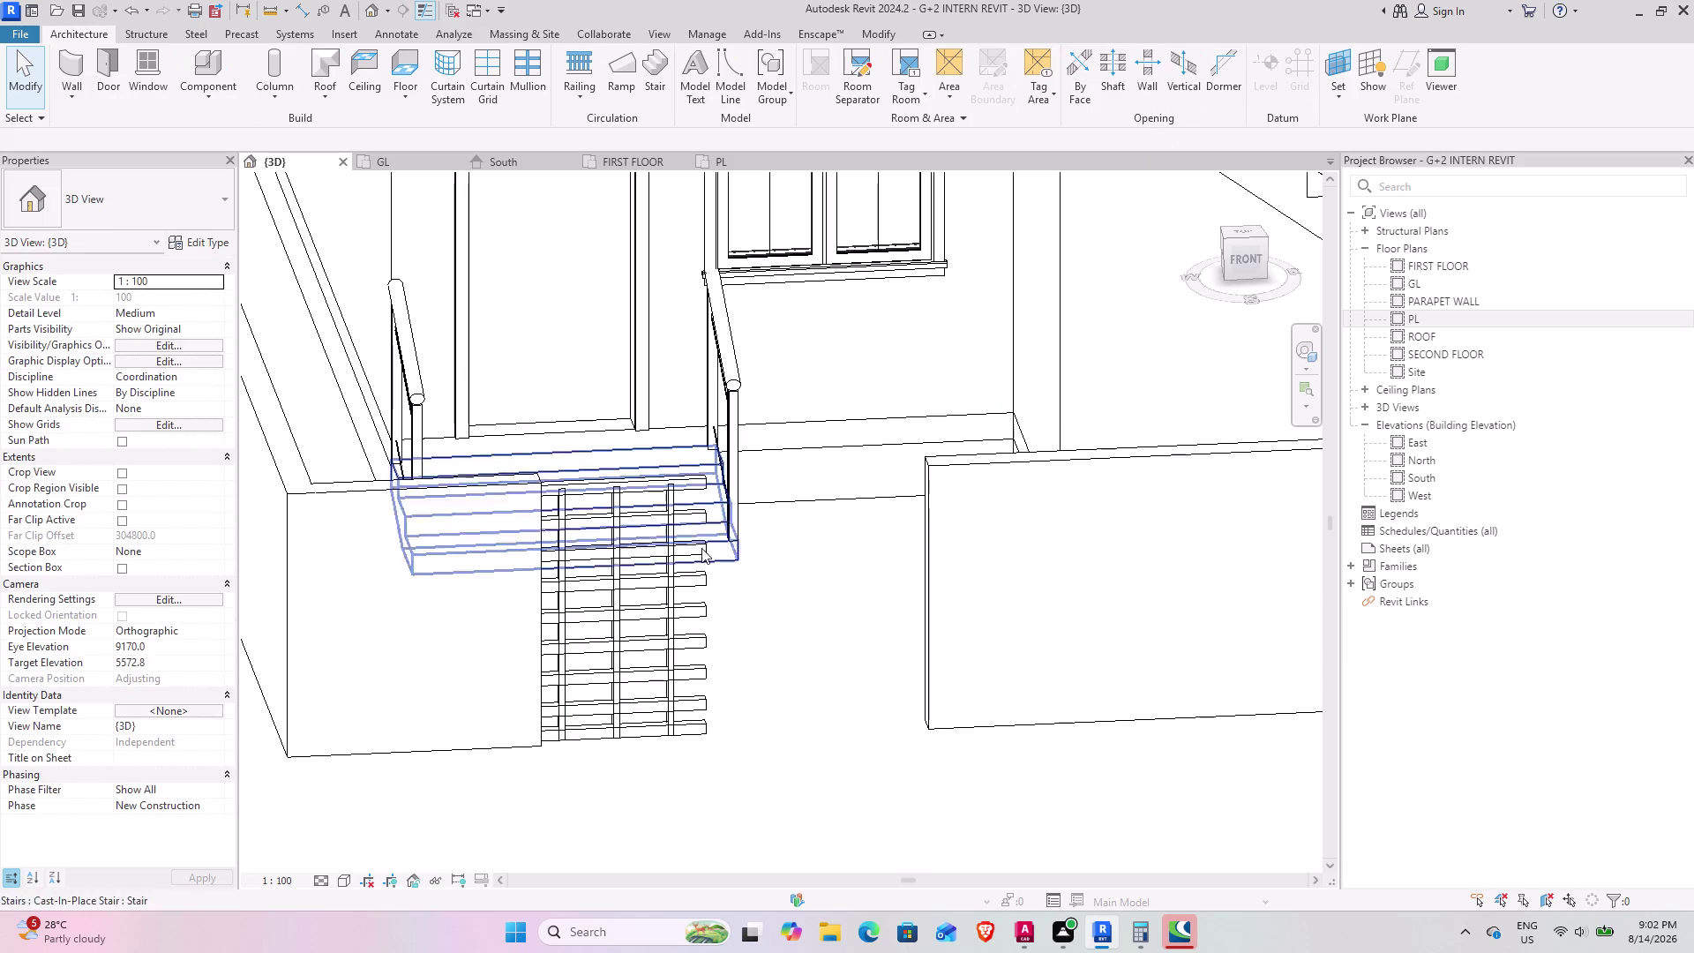
Select the gate model beside the stair and reopen it with Edit In-Place.
scroll(up, 3)
middle_drag(736, 637, 717, 629)
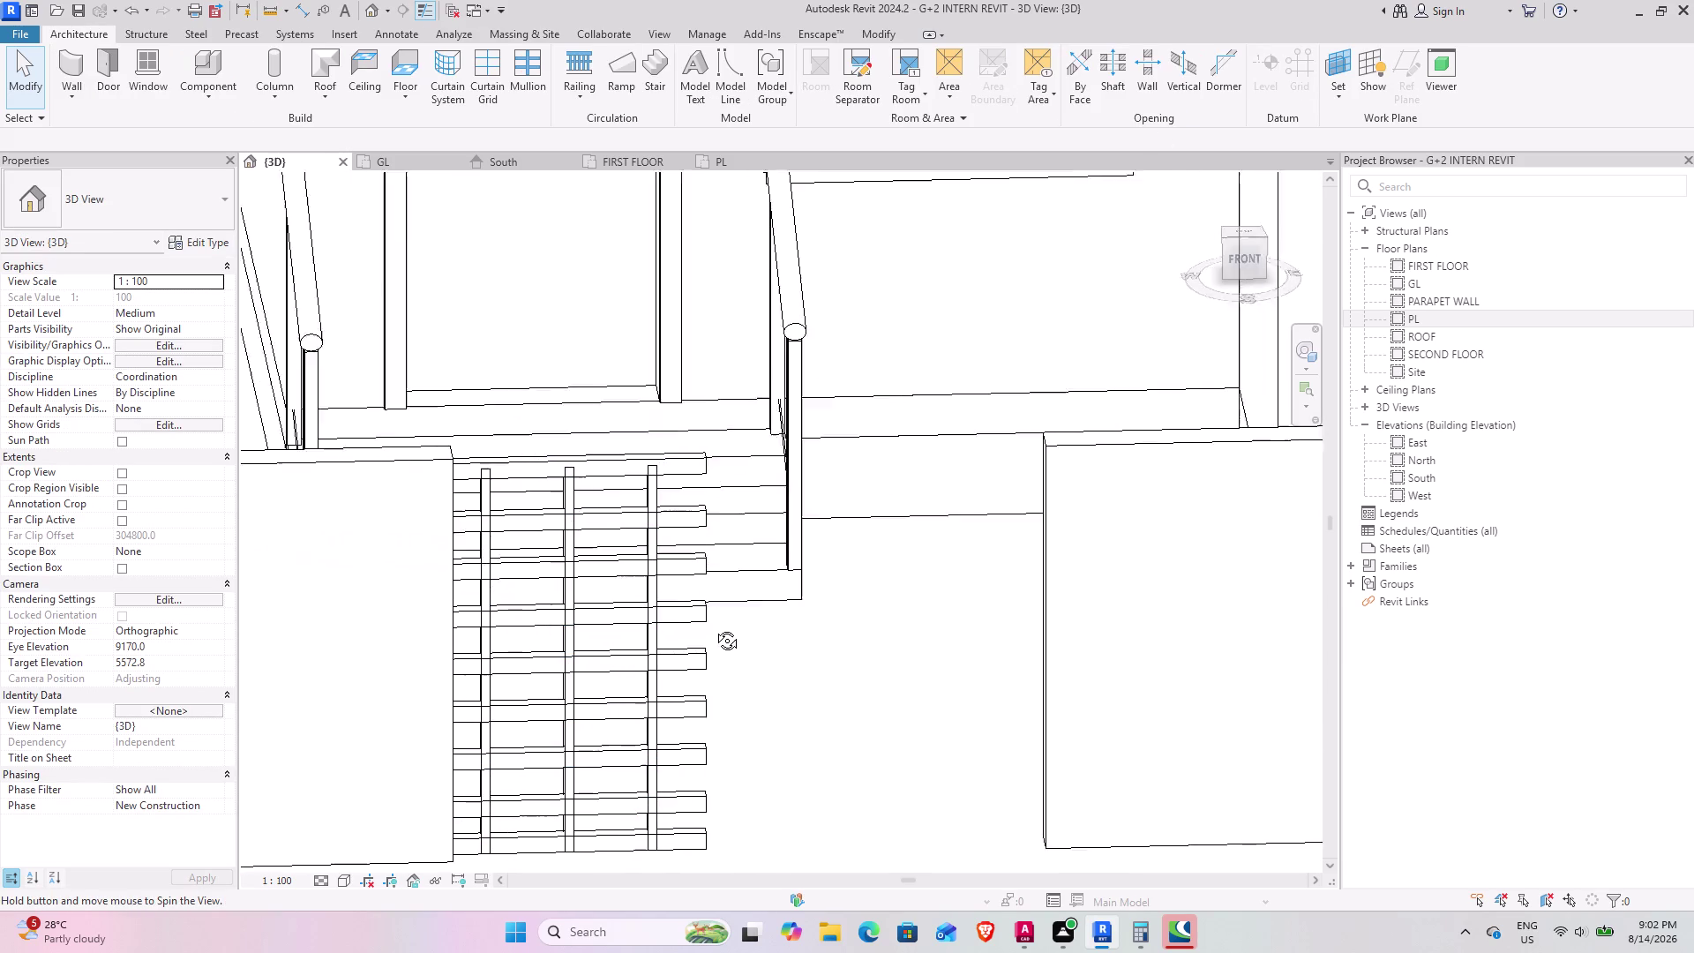
middle_drag(717, 629, 652, 564)
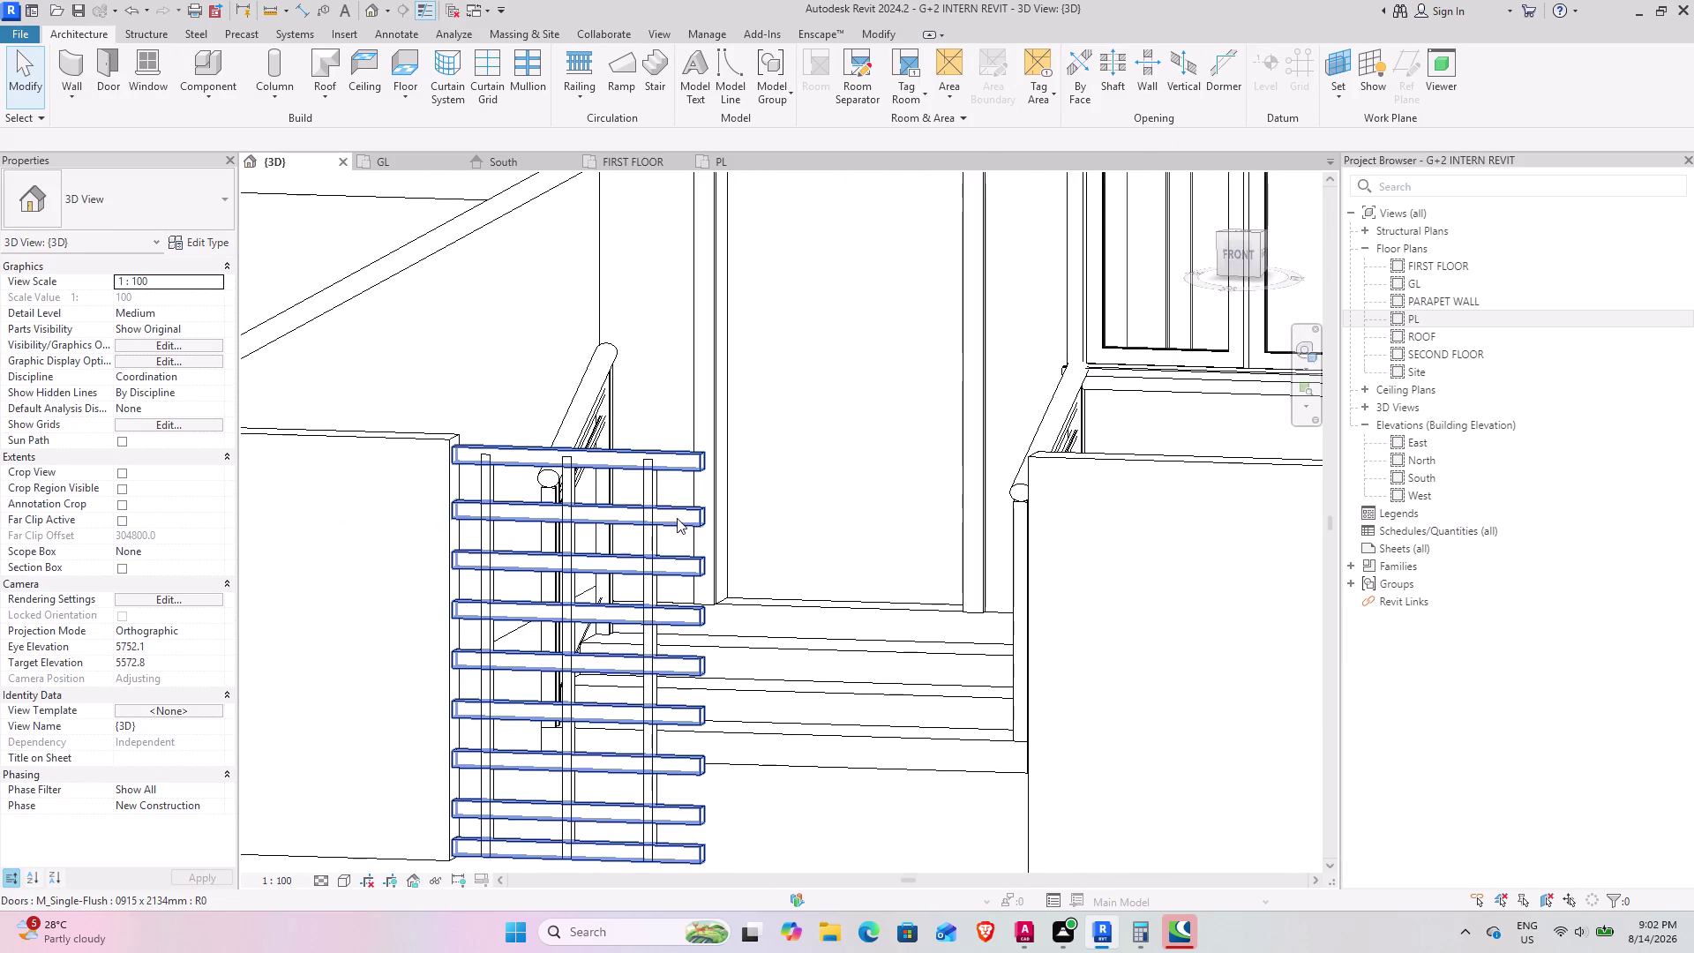
middle_drag(673, 517, 413, 576)
middle_drag(563, 547, 523, 558)
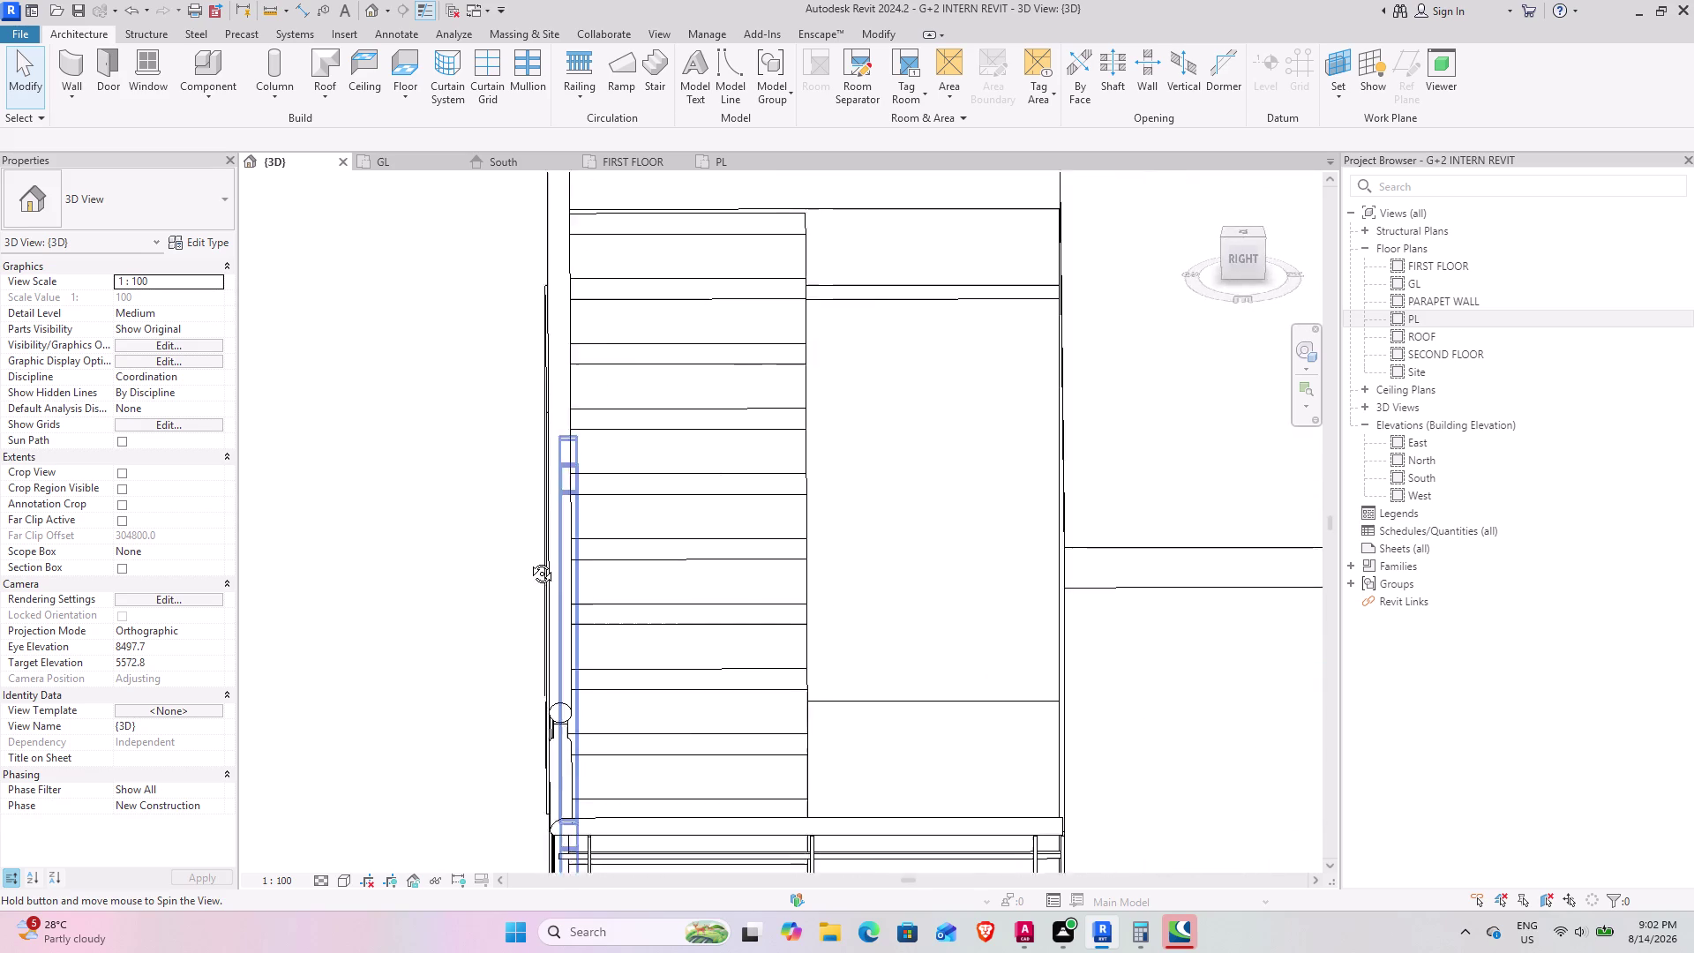
middle_drag(523, 558, 593, 567)
click(621, 510)
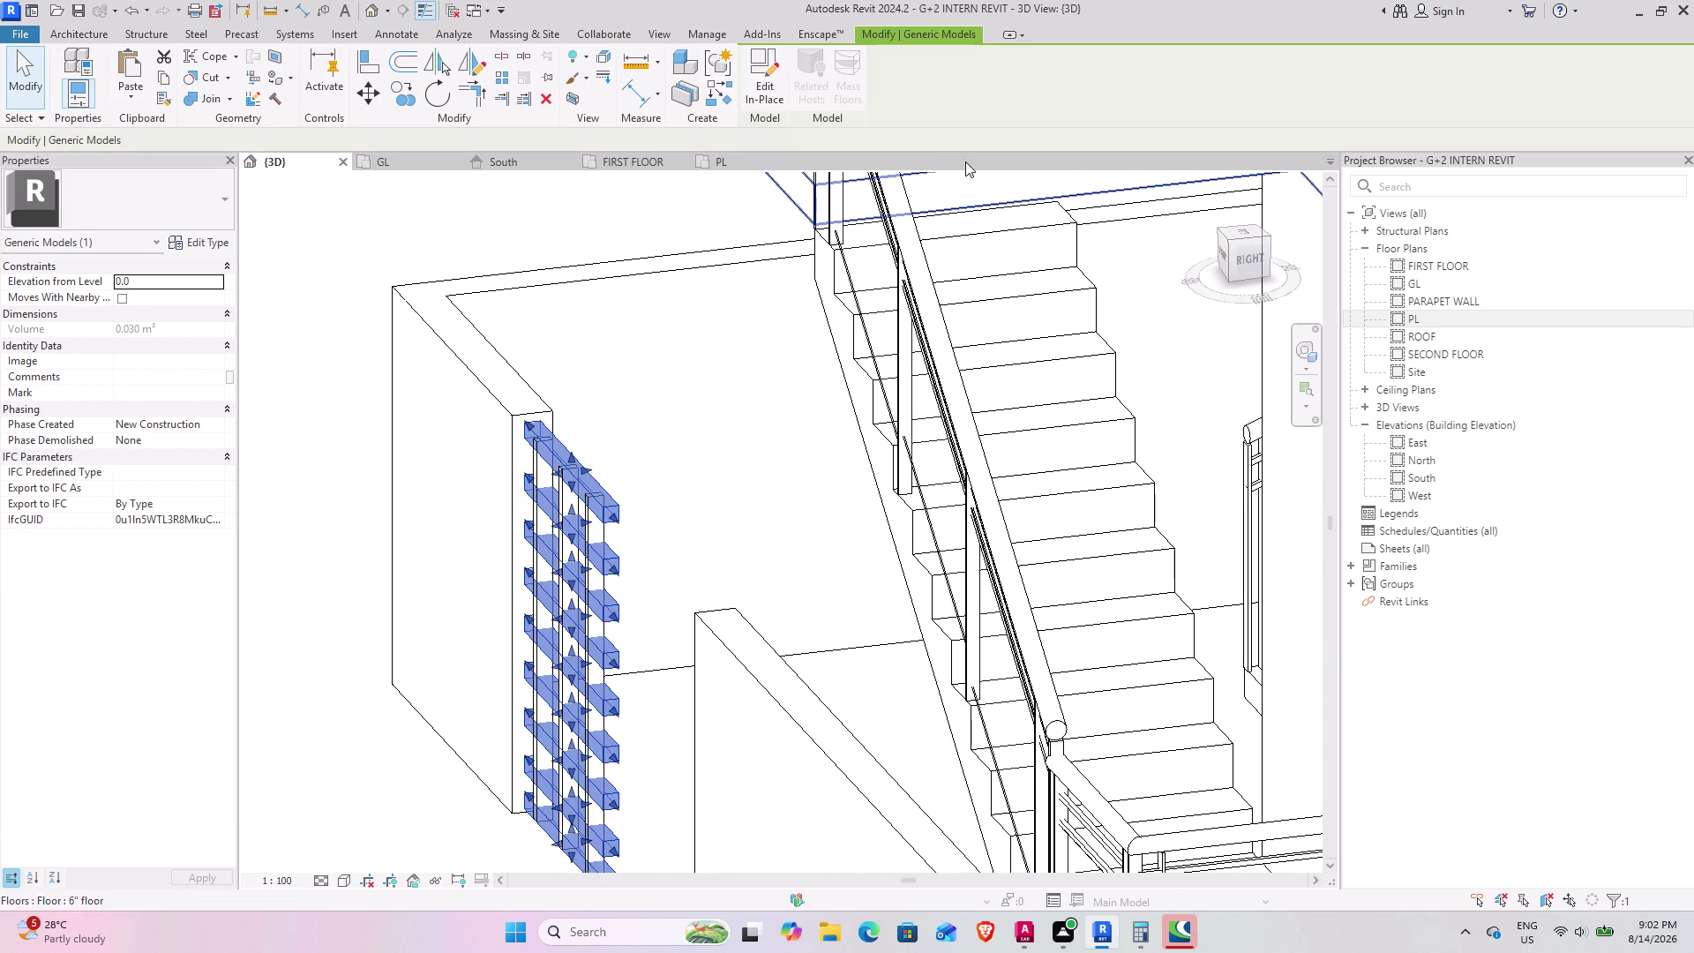
click(758, 83)
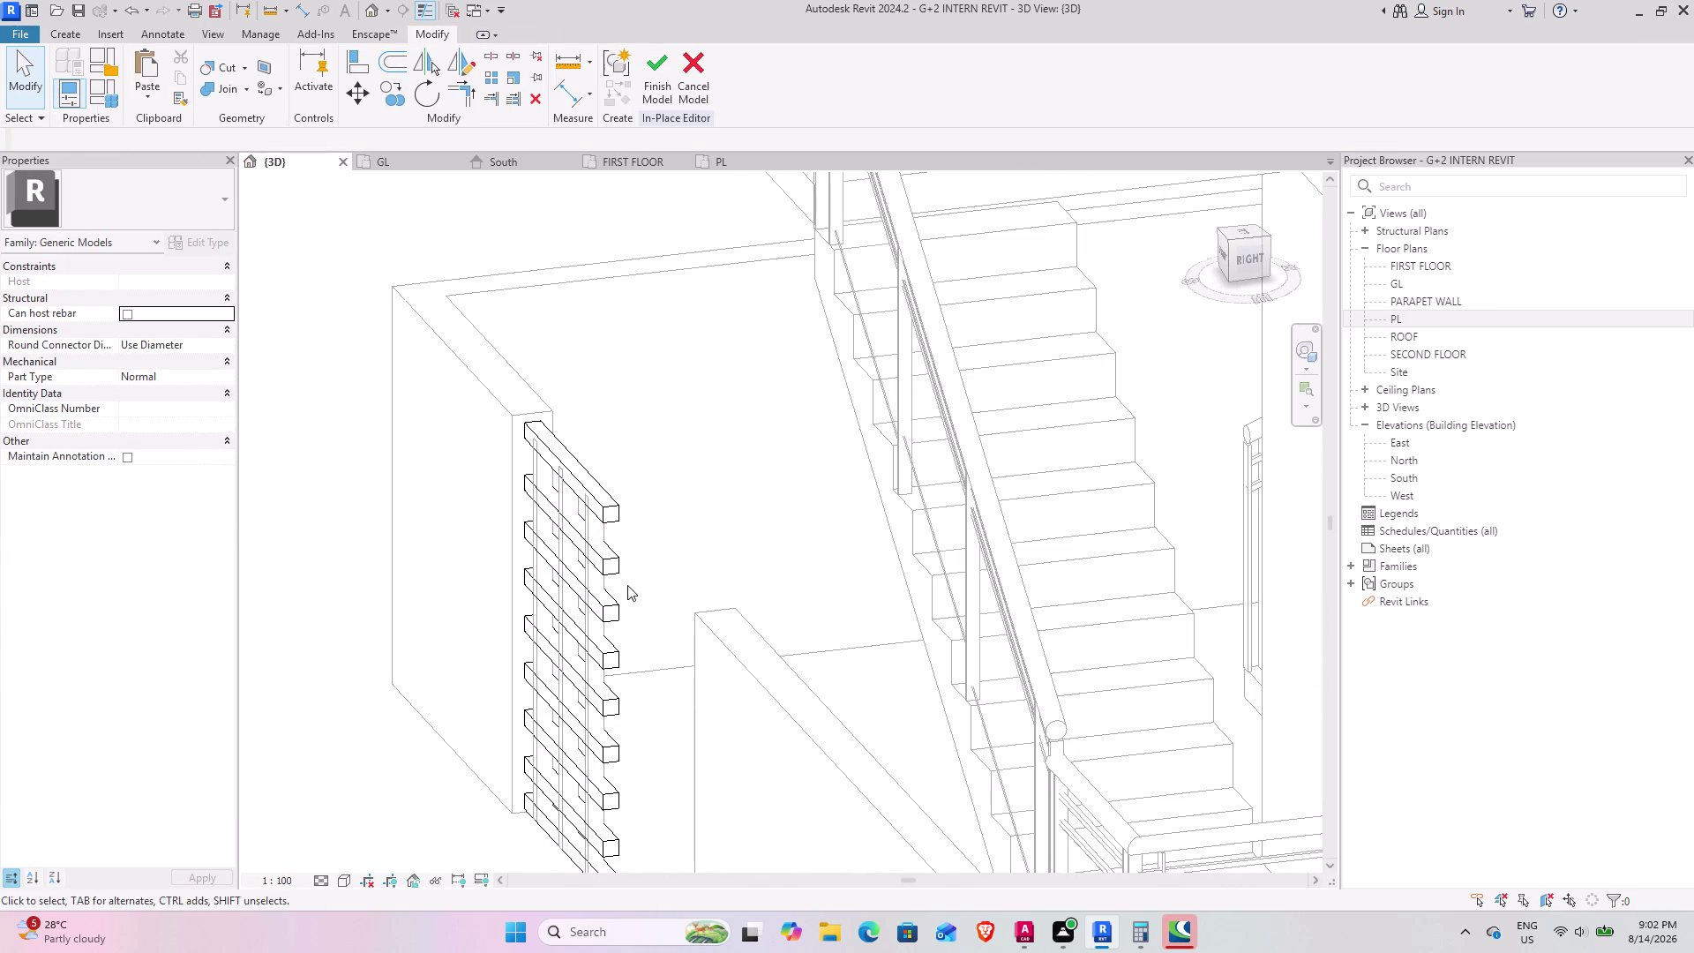
scroll(up, 3)
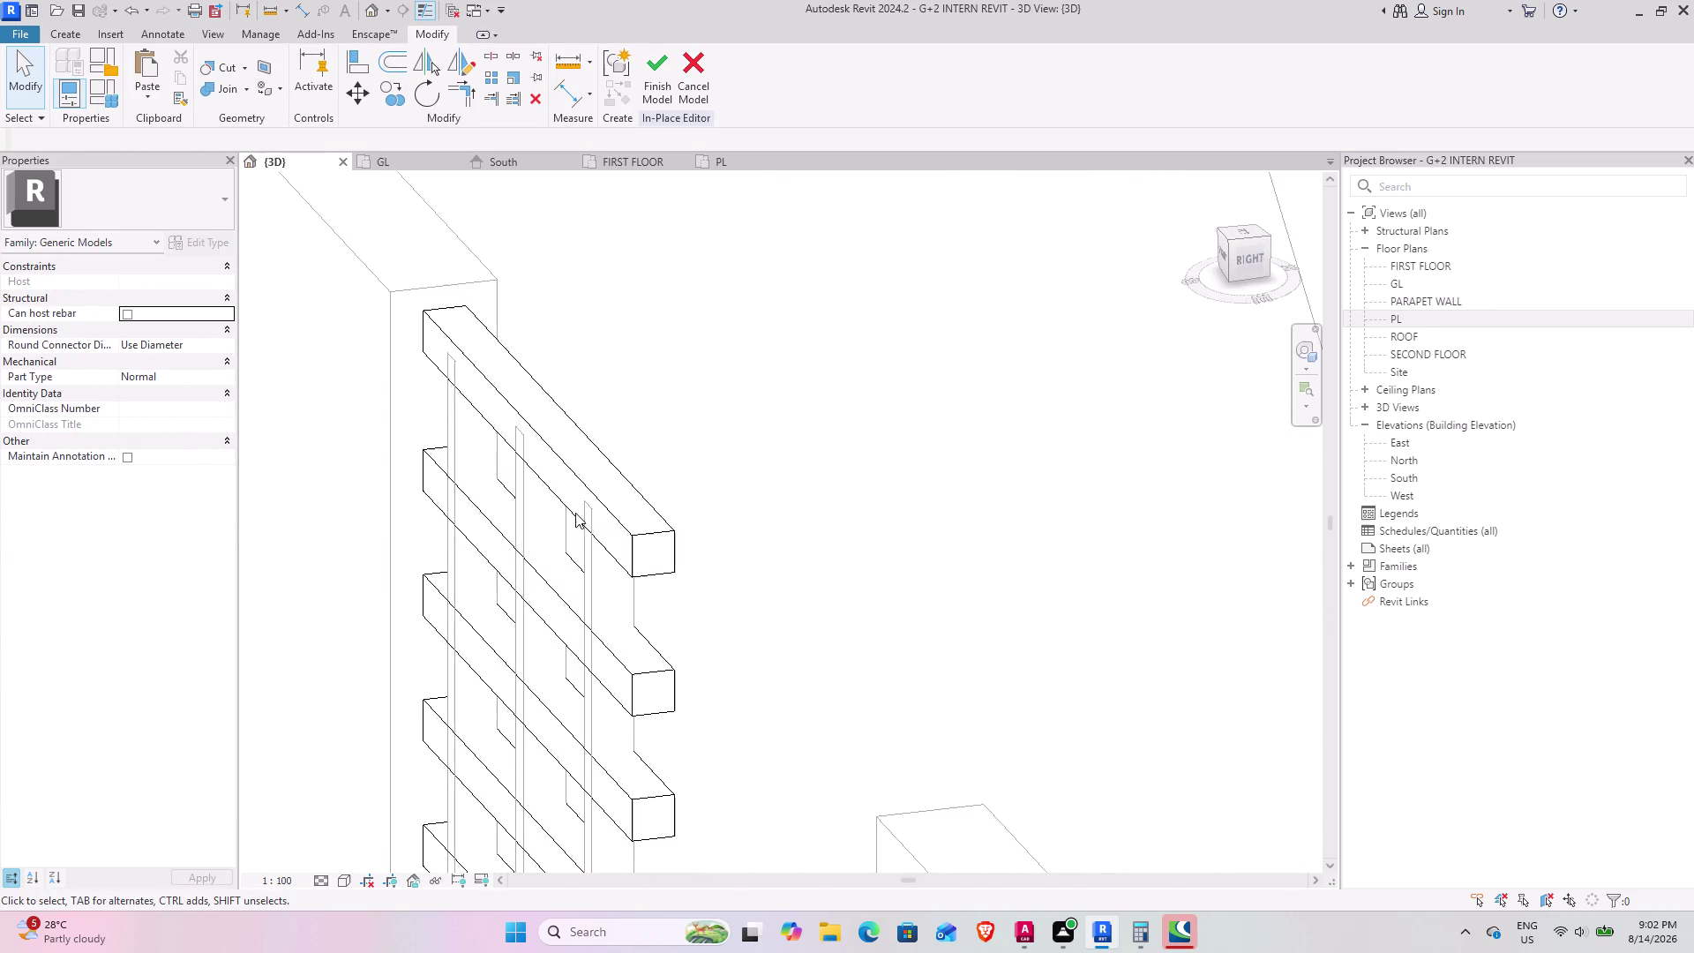
middle_drag(568, 516, 520, 454)
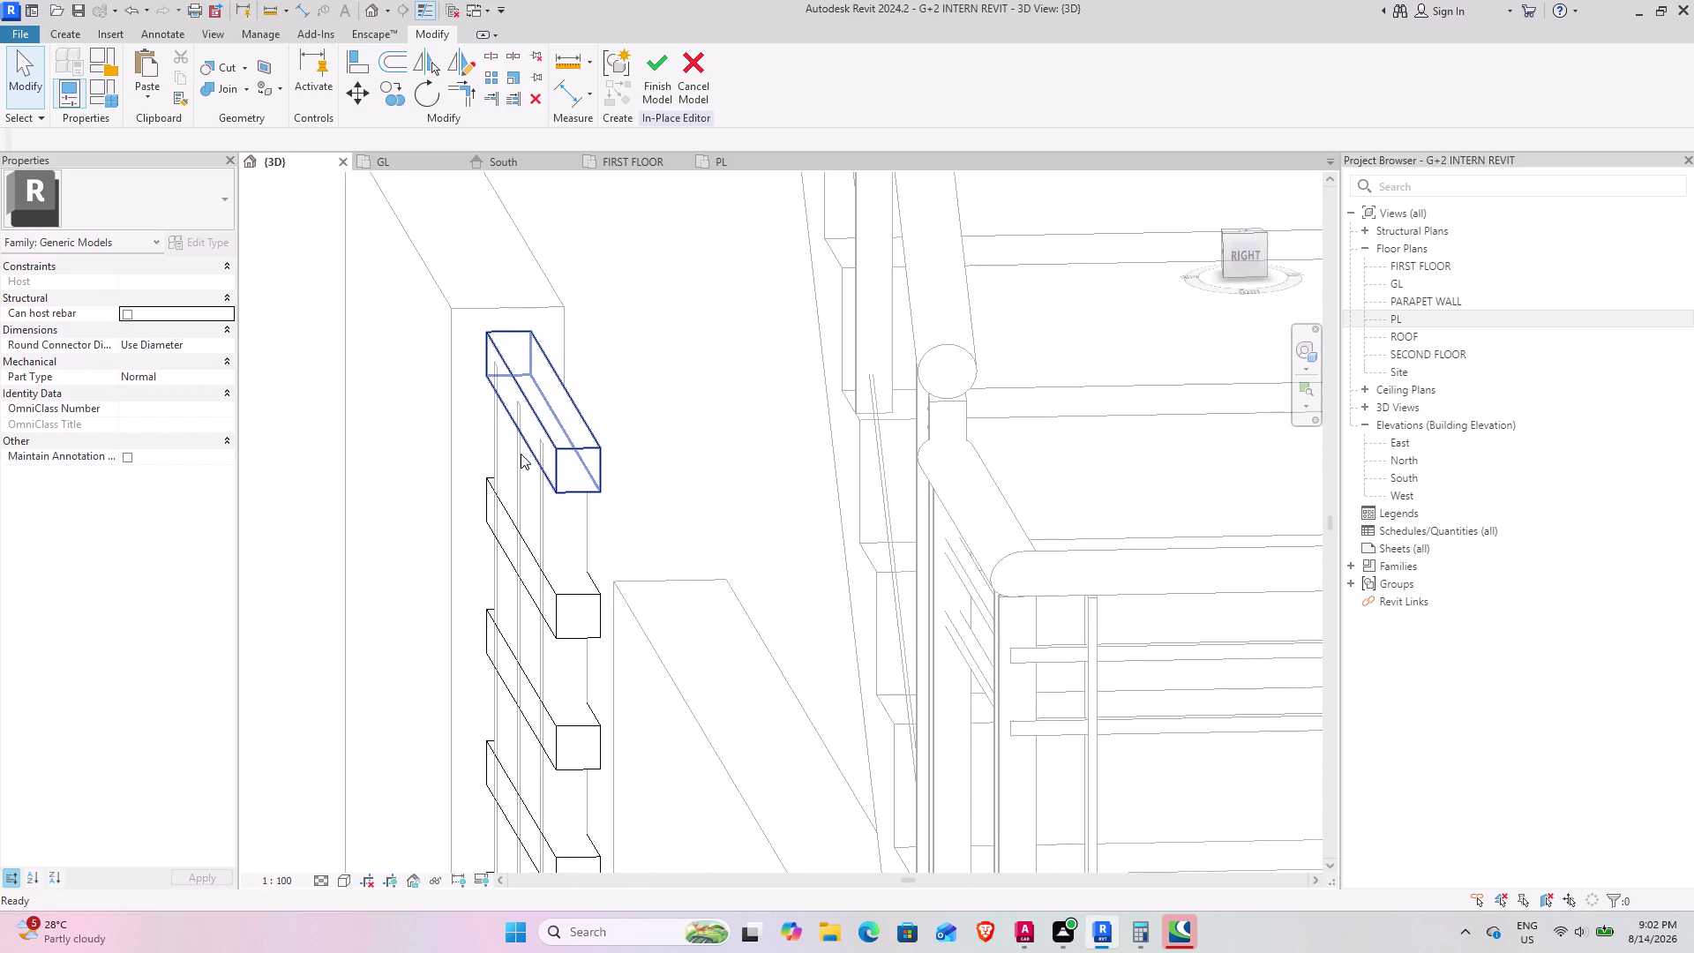
scroll(down, 3)
Select the top rail extrusion and drag its end to line up with the bars.
click(555, 457)
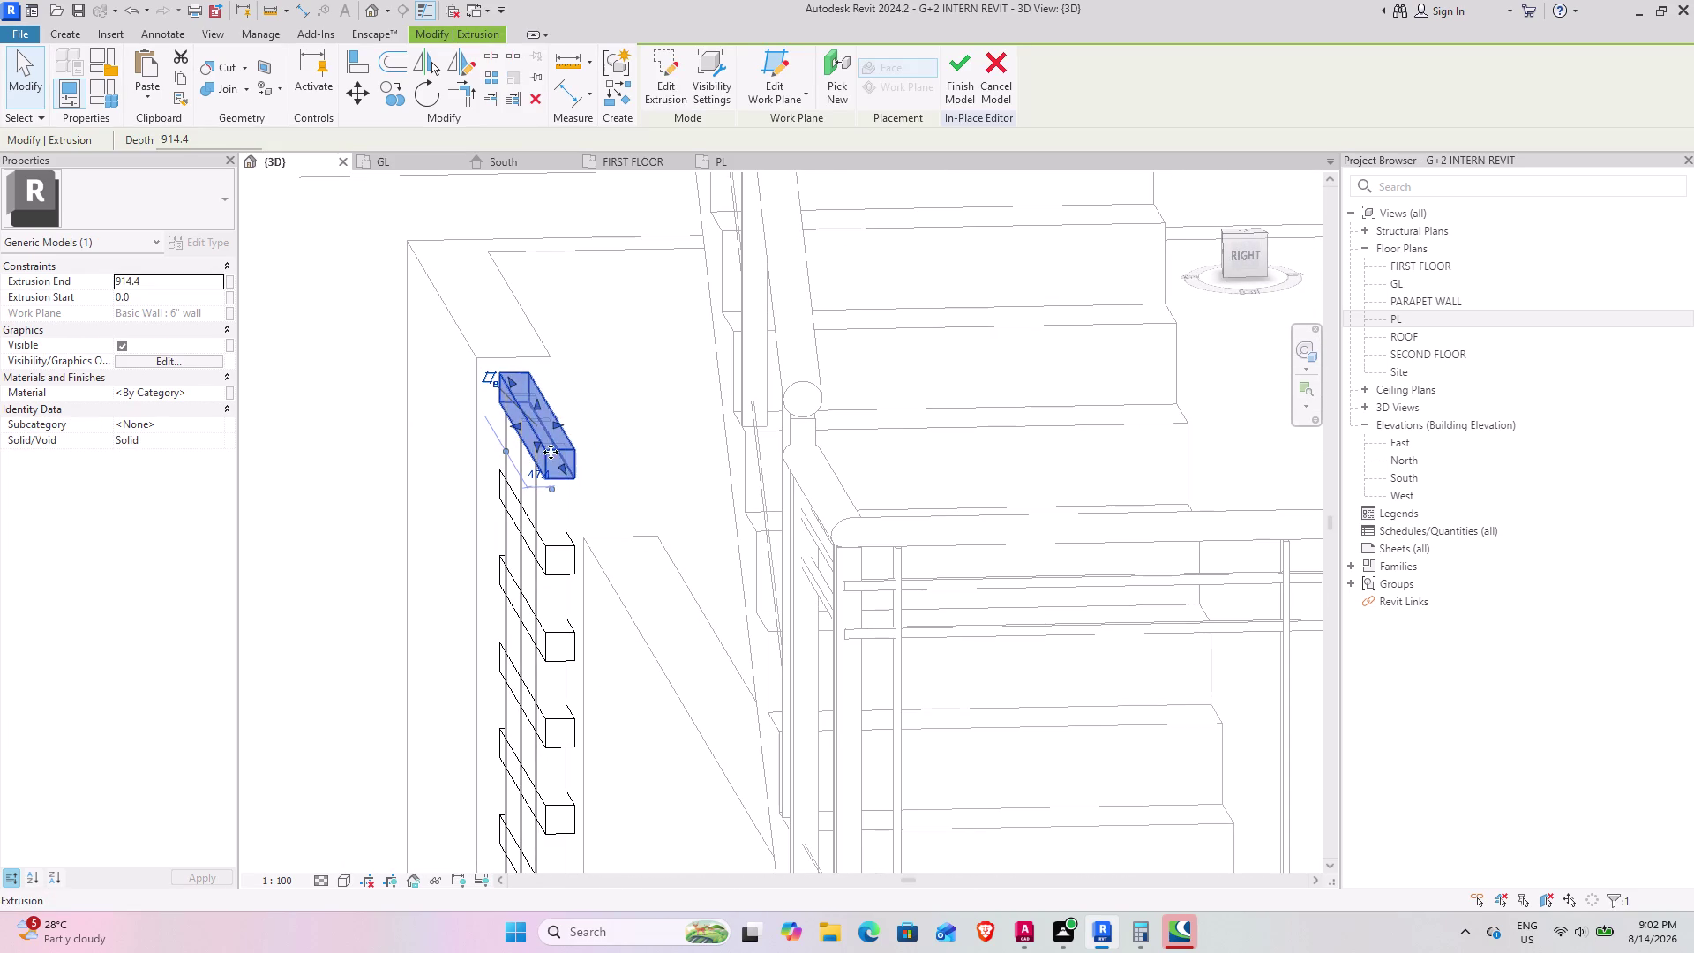
middle_drag(559, 540, 665, 384)
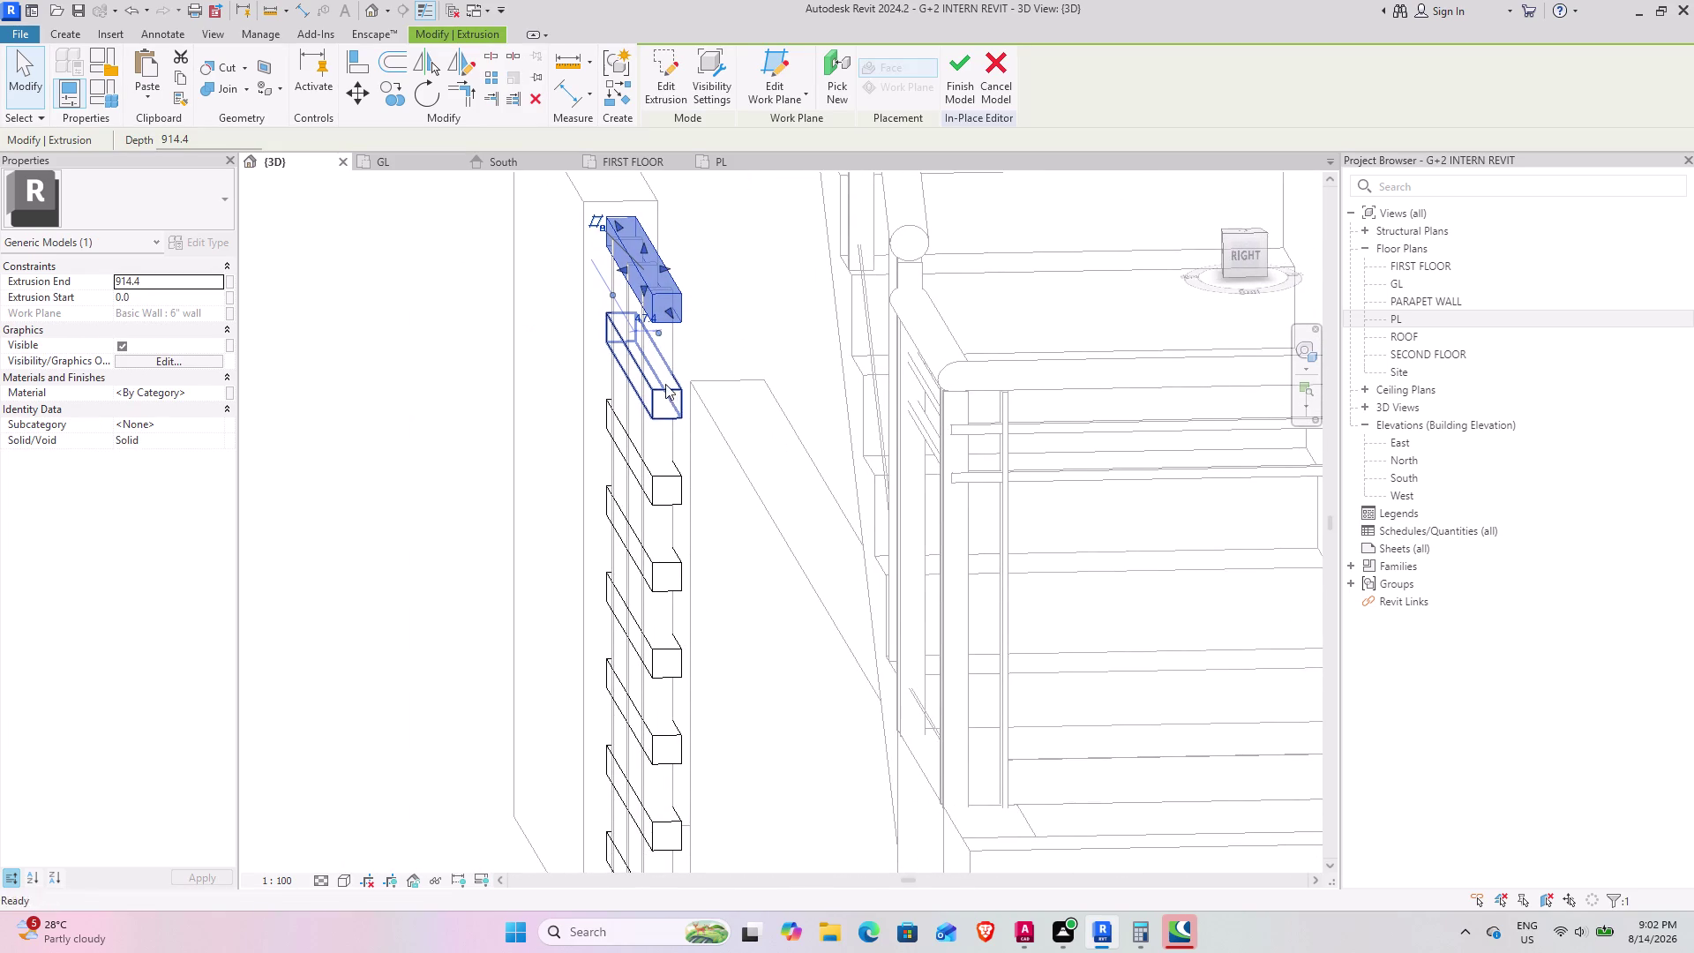
text(S)
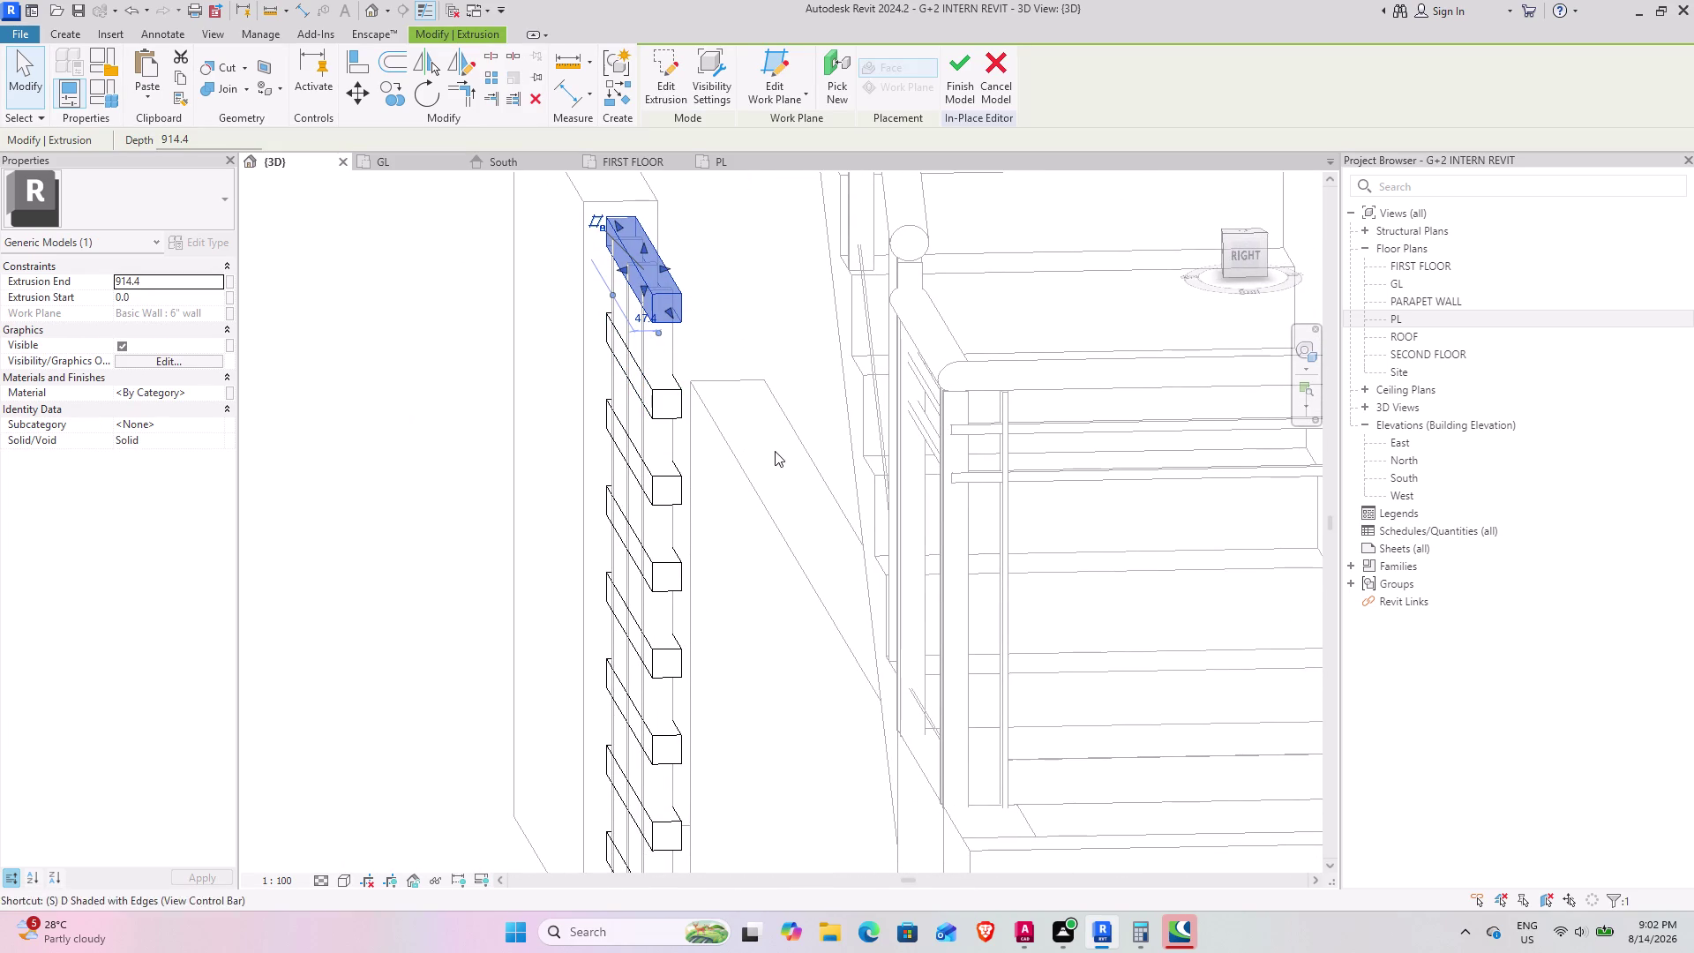
text(A)
text(SA)
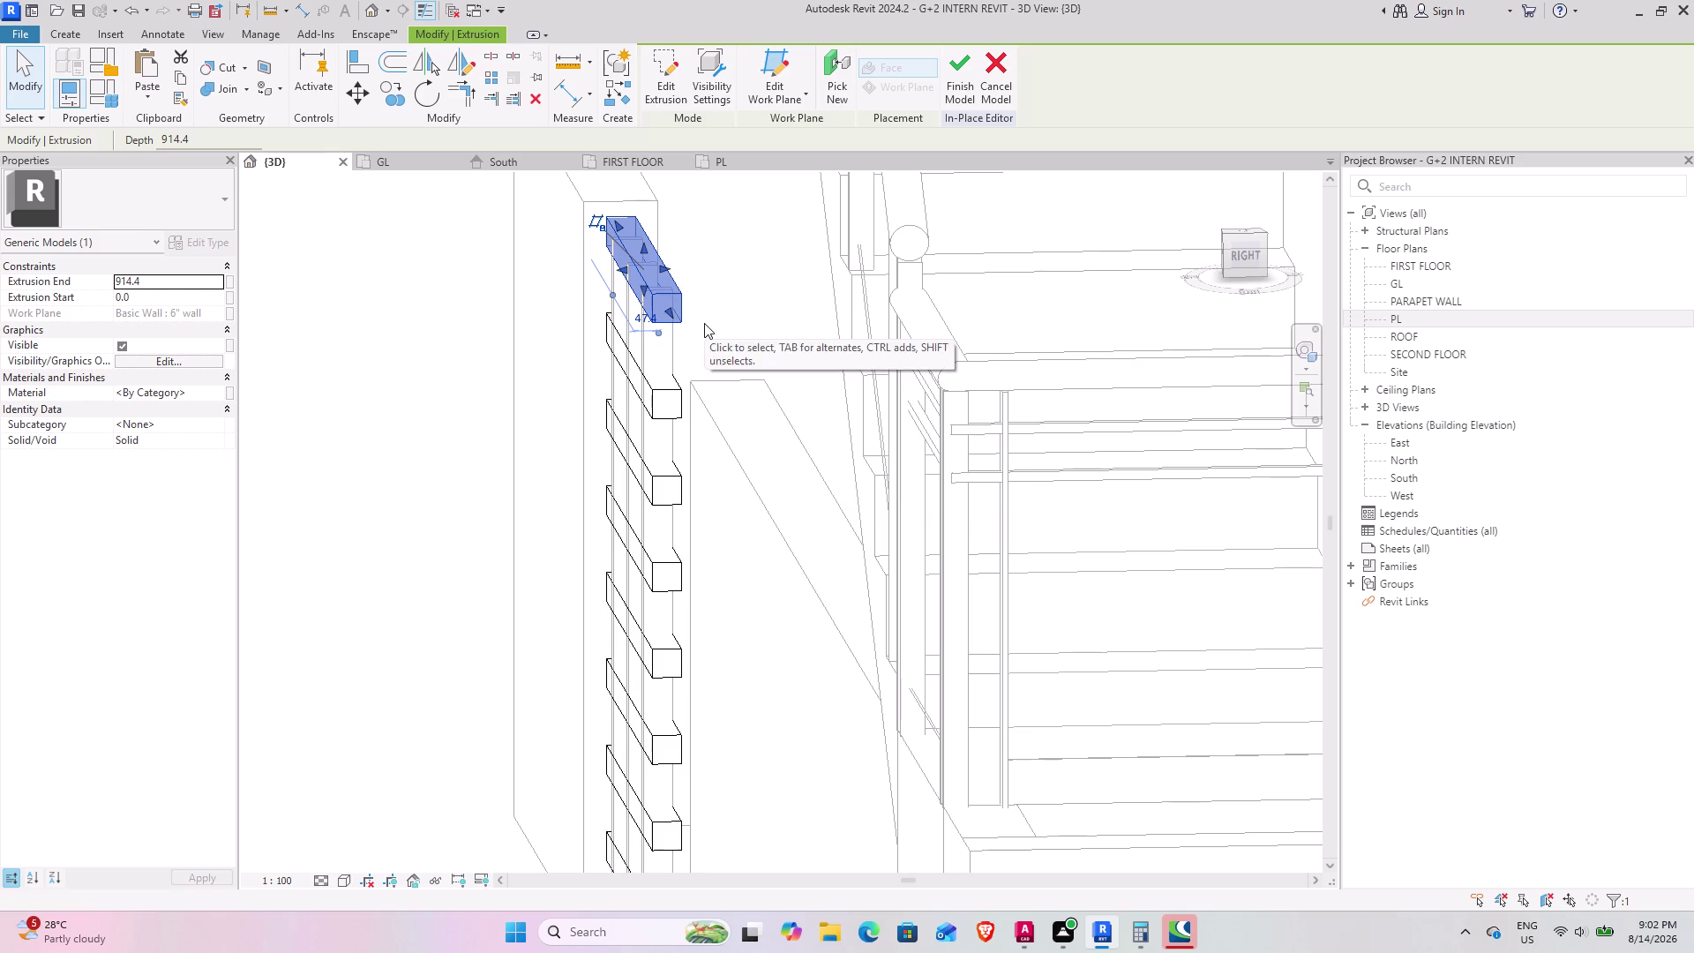
click(658, 389)
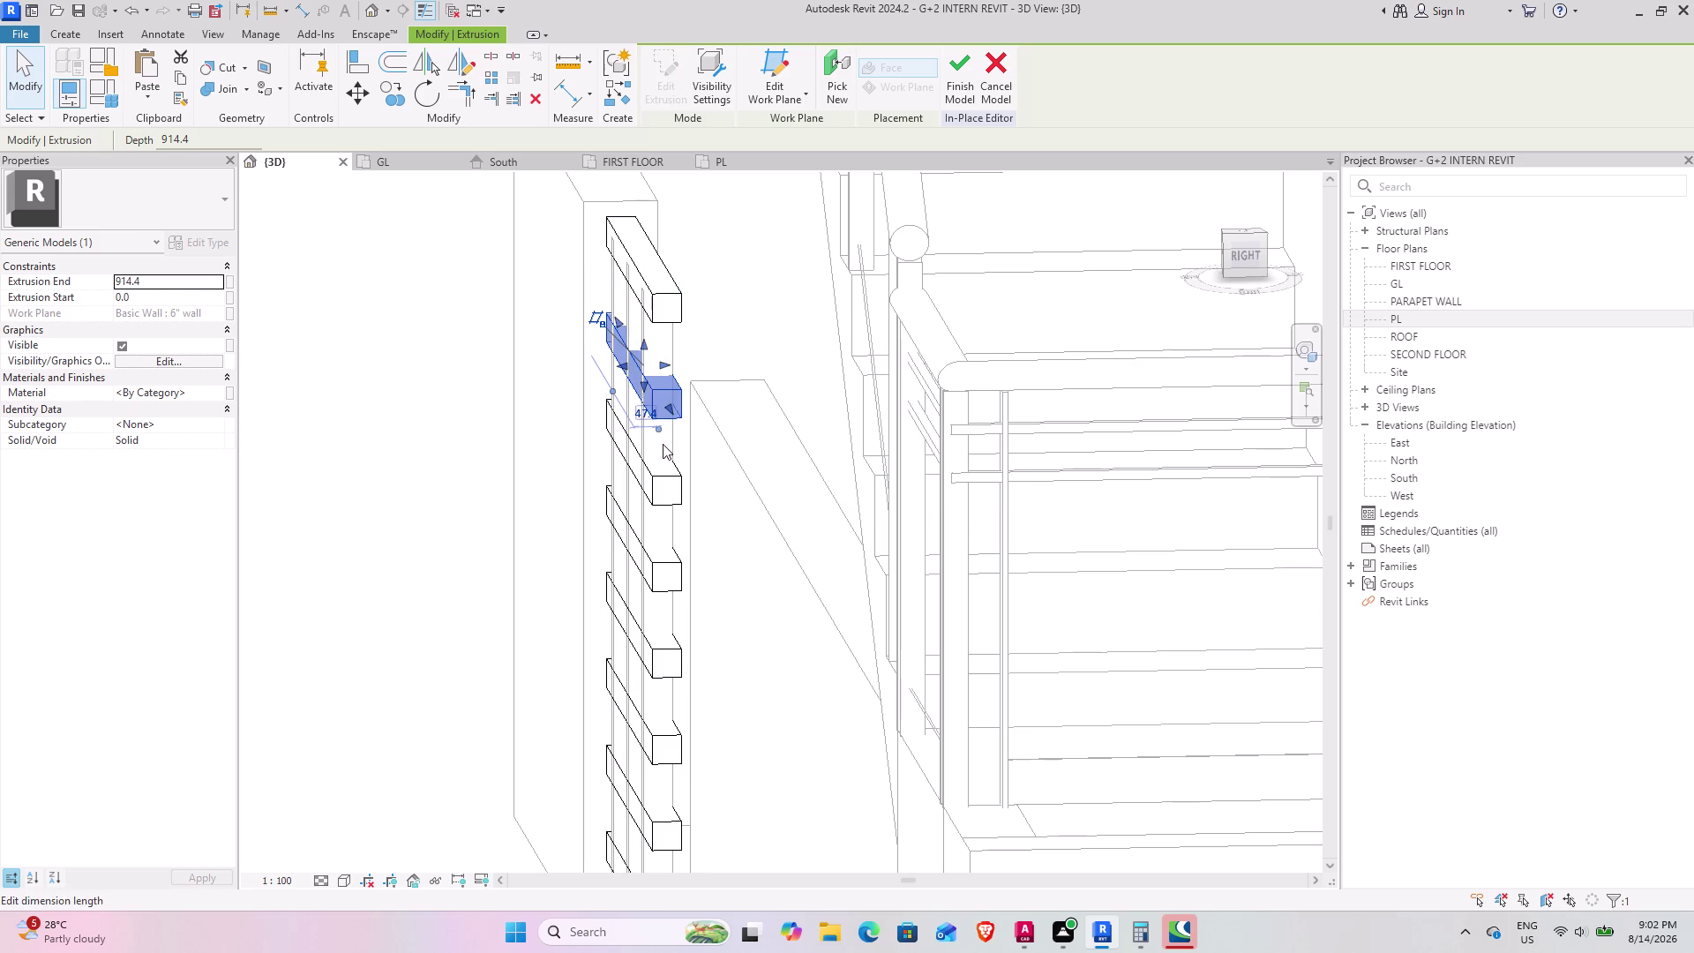
click(654, 289)
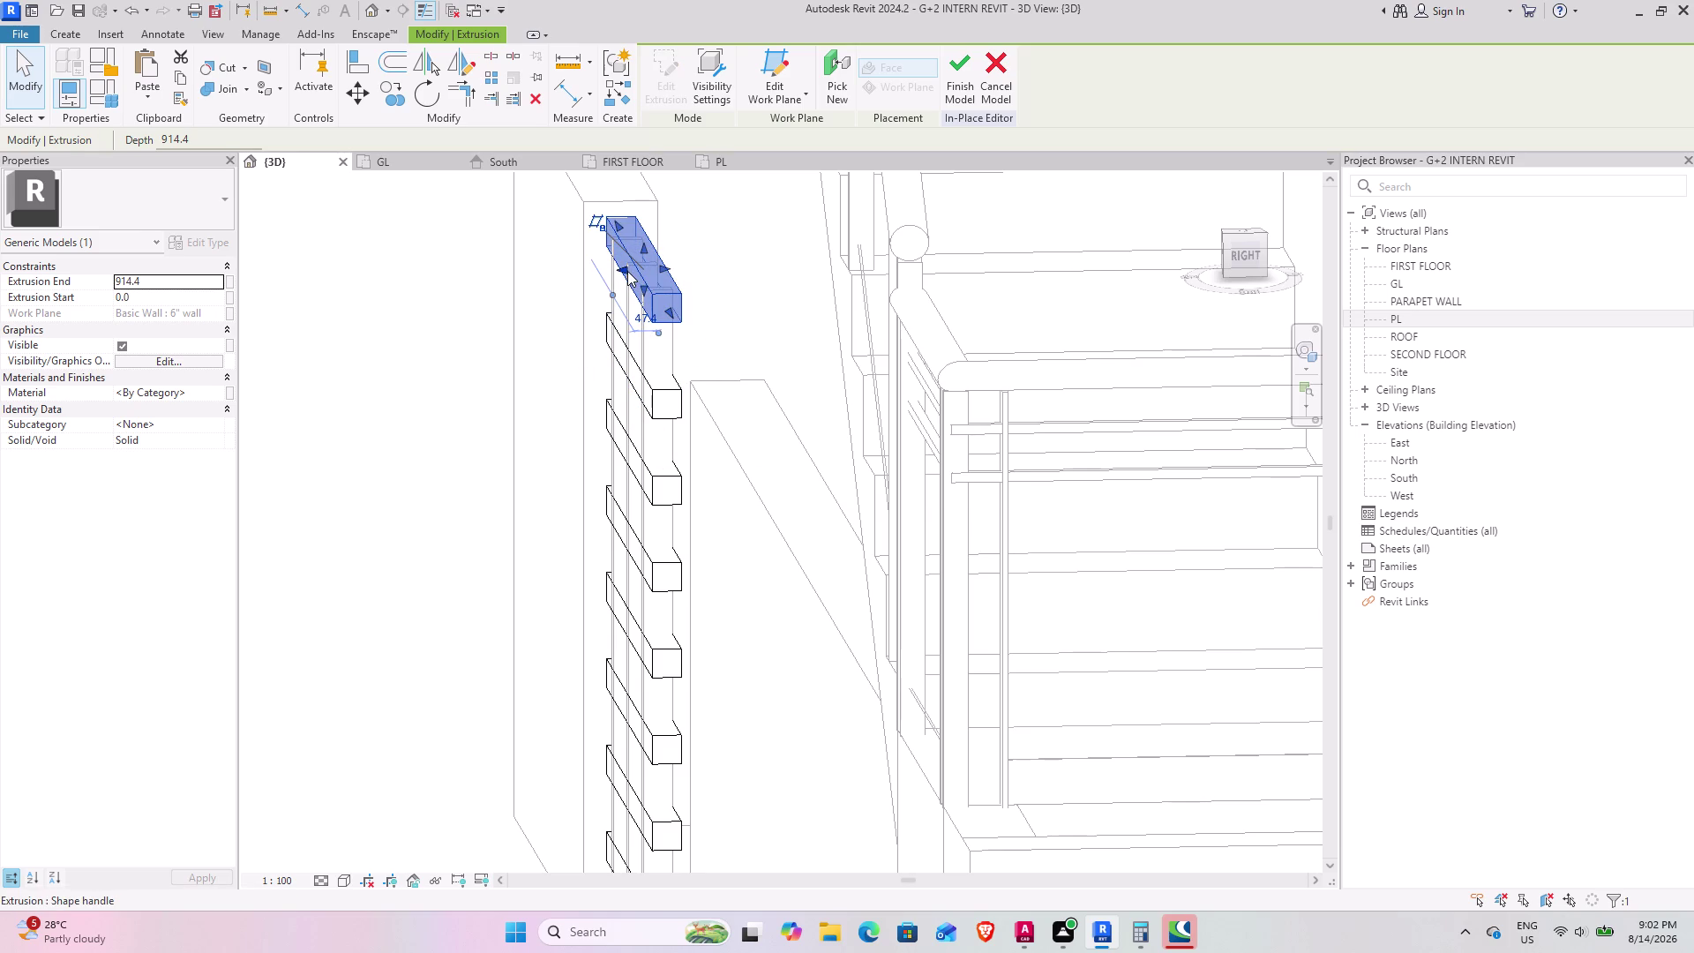
drag(627, 271, 616, 273)
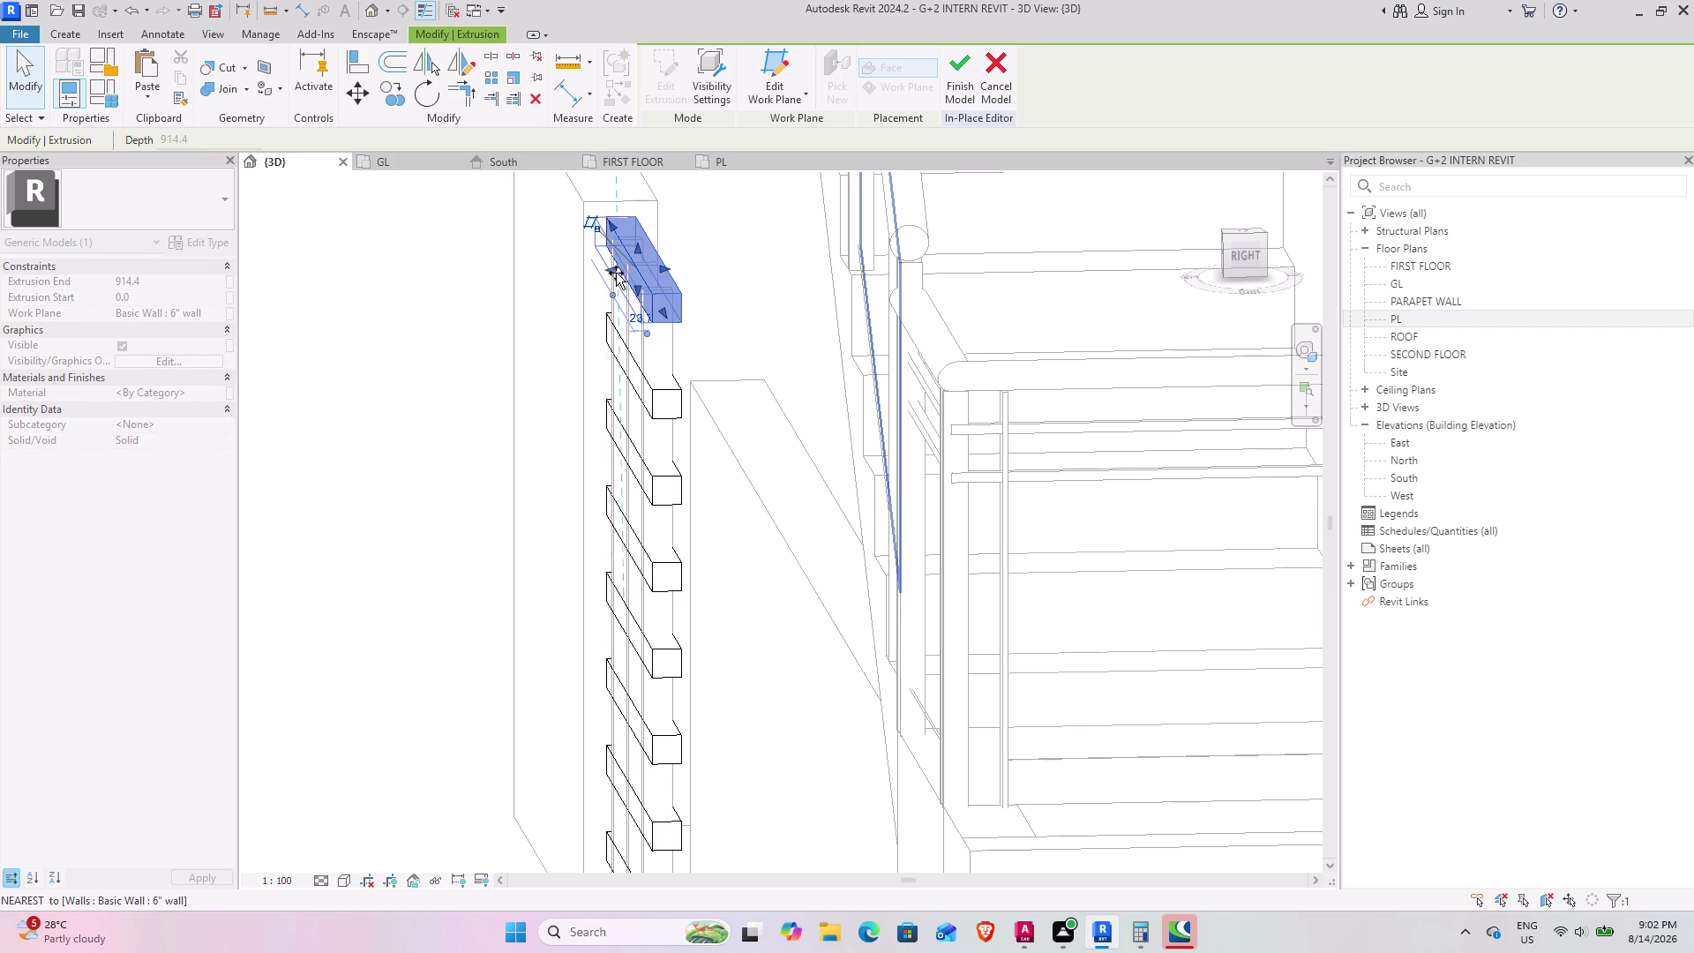
drag(616, 273, 616, 273)
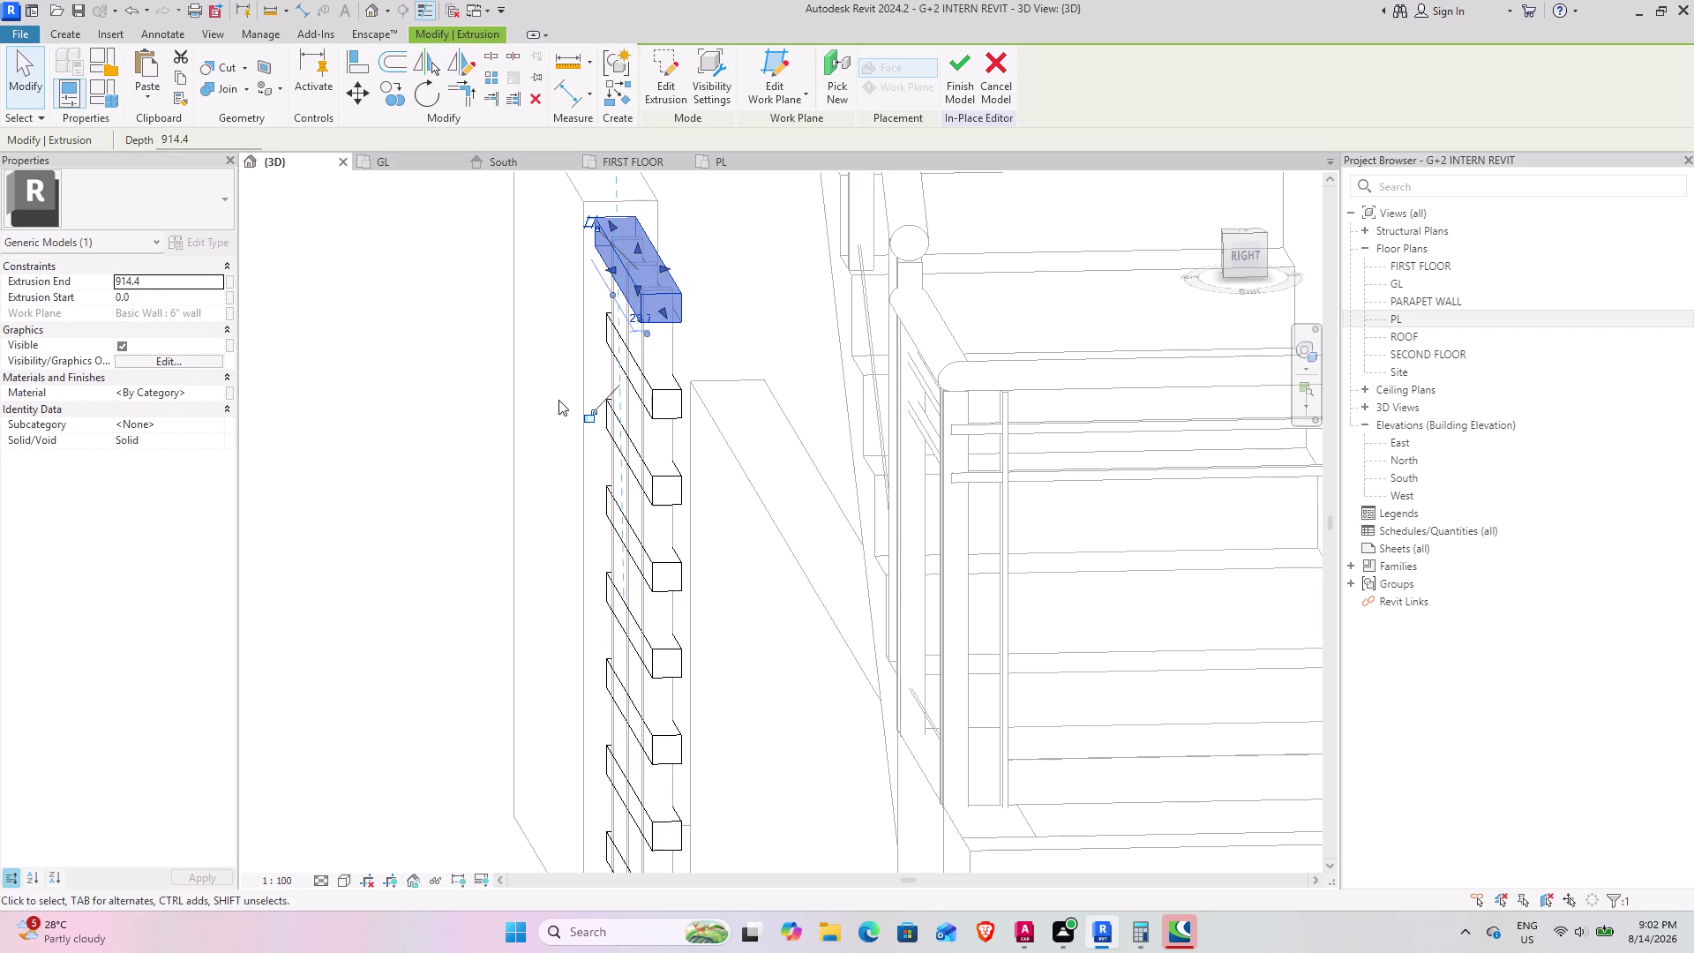
click(678, 402)
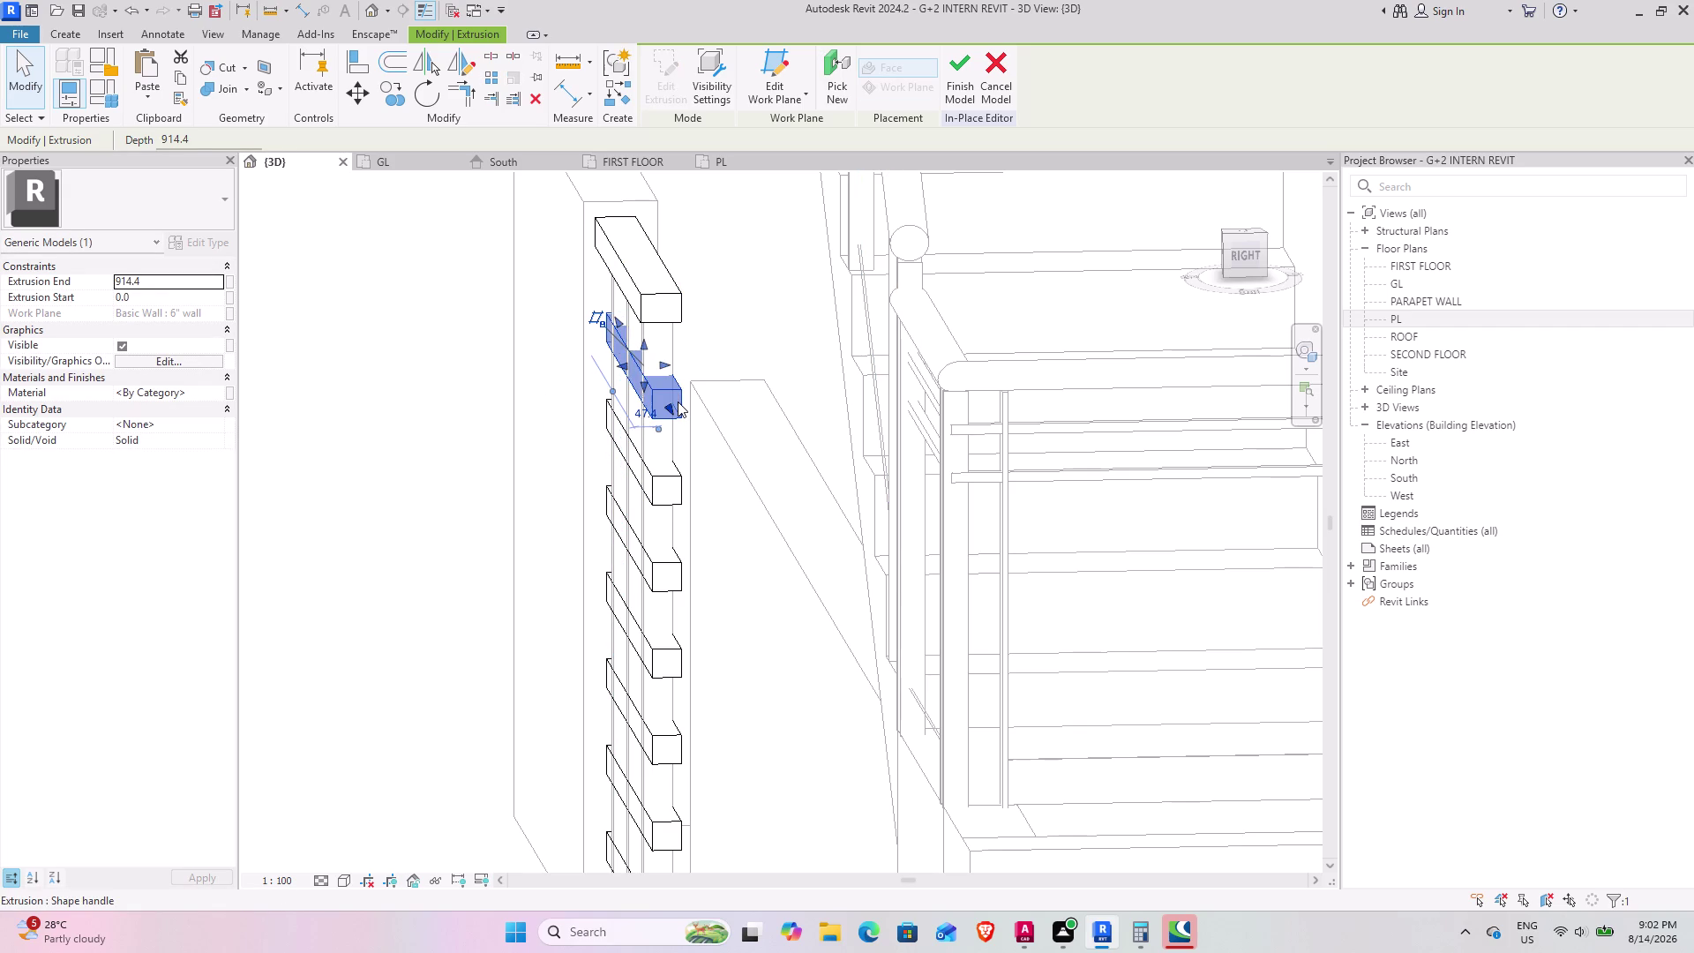
click(648, 295)
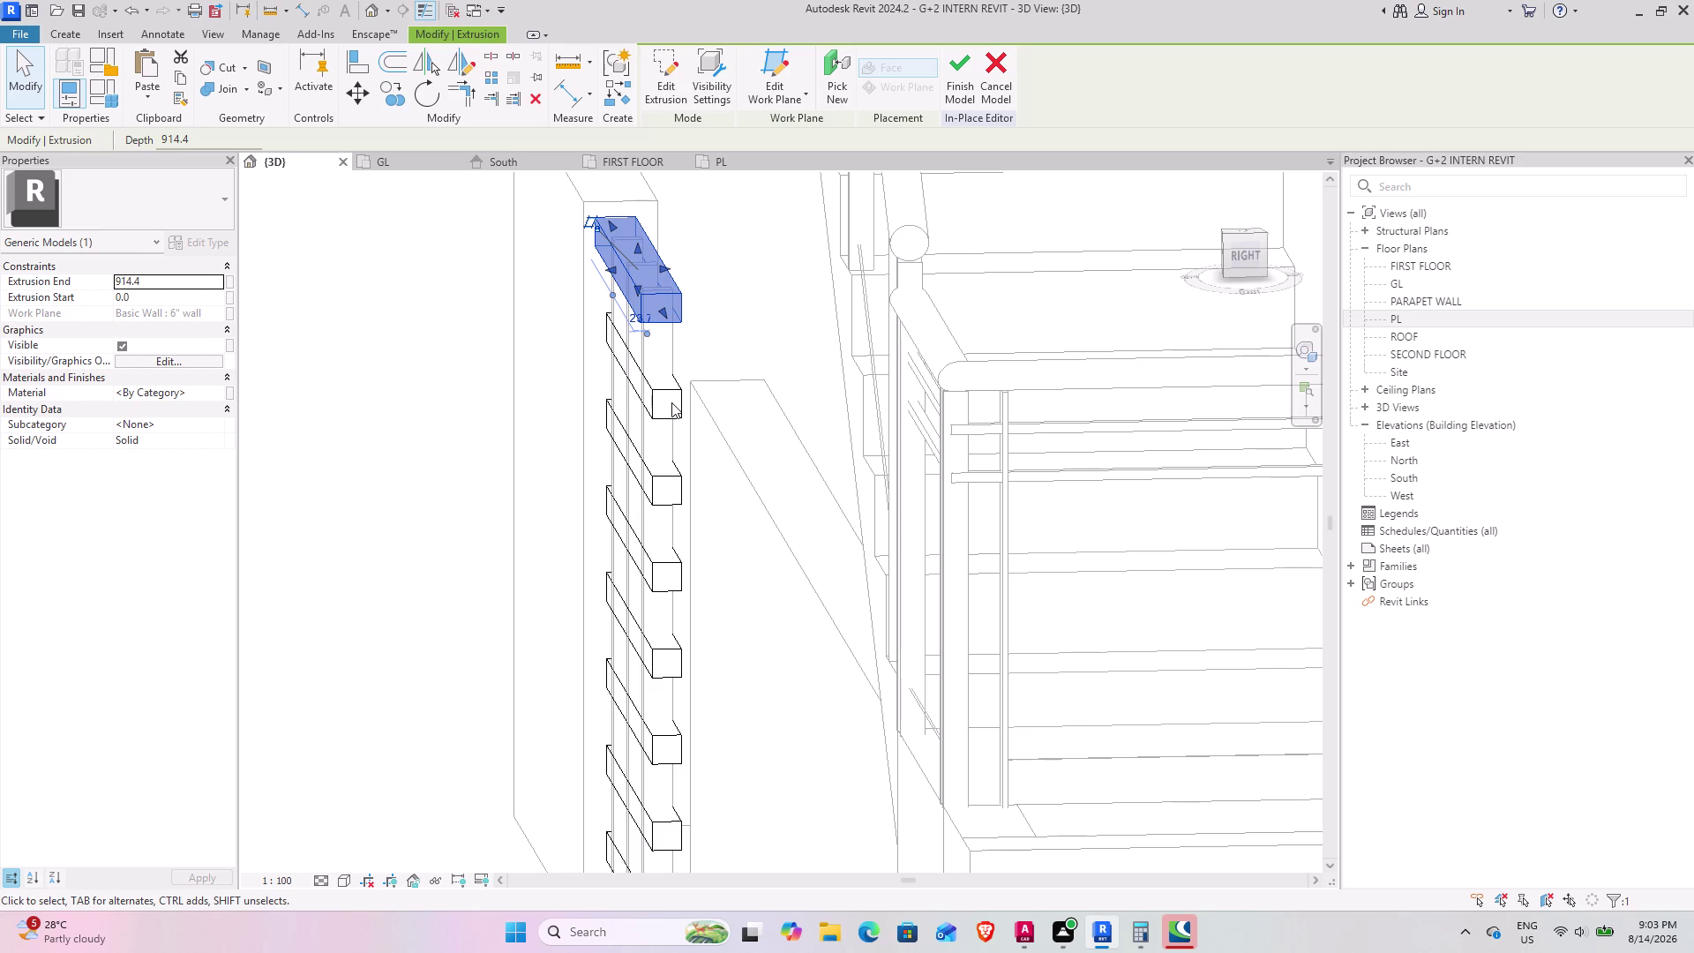
Stretch the bottom rail under the bars to the far side and finish the model.
scroll(down, 3)
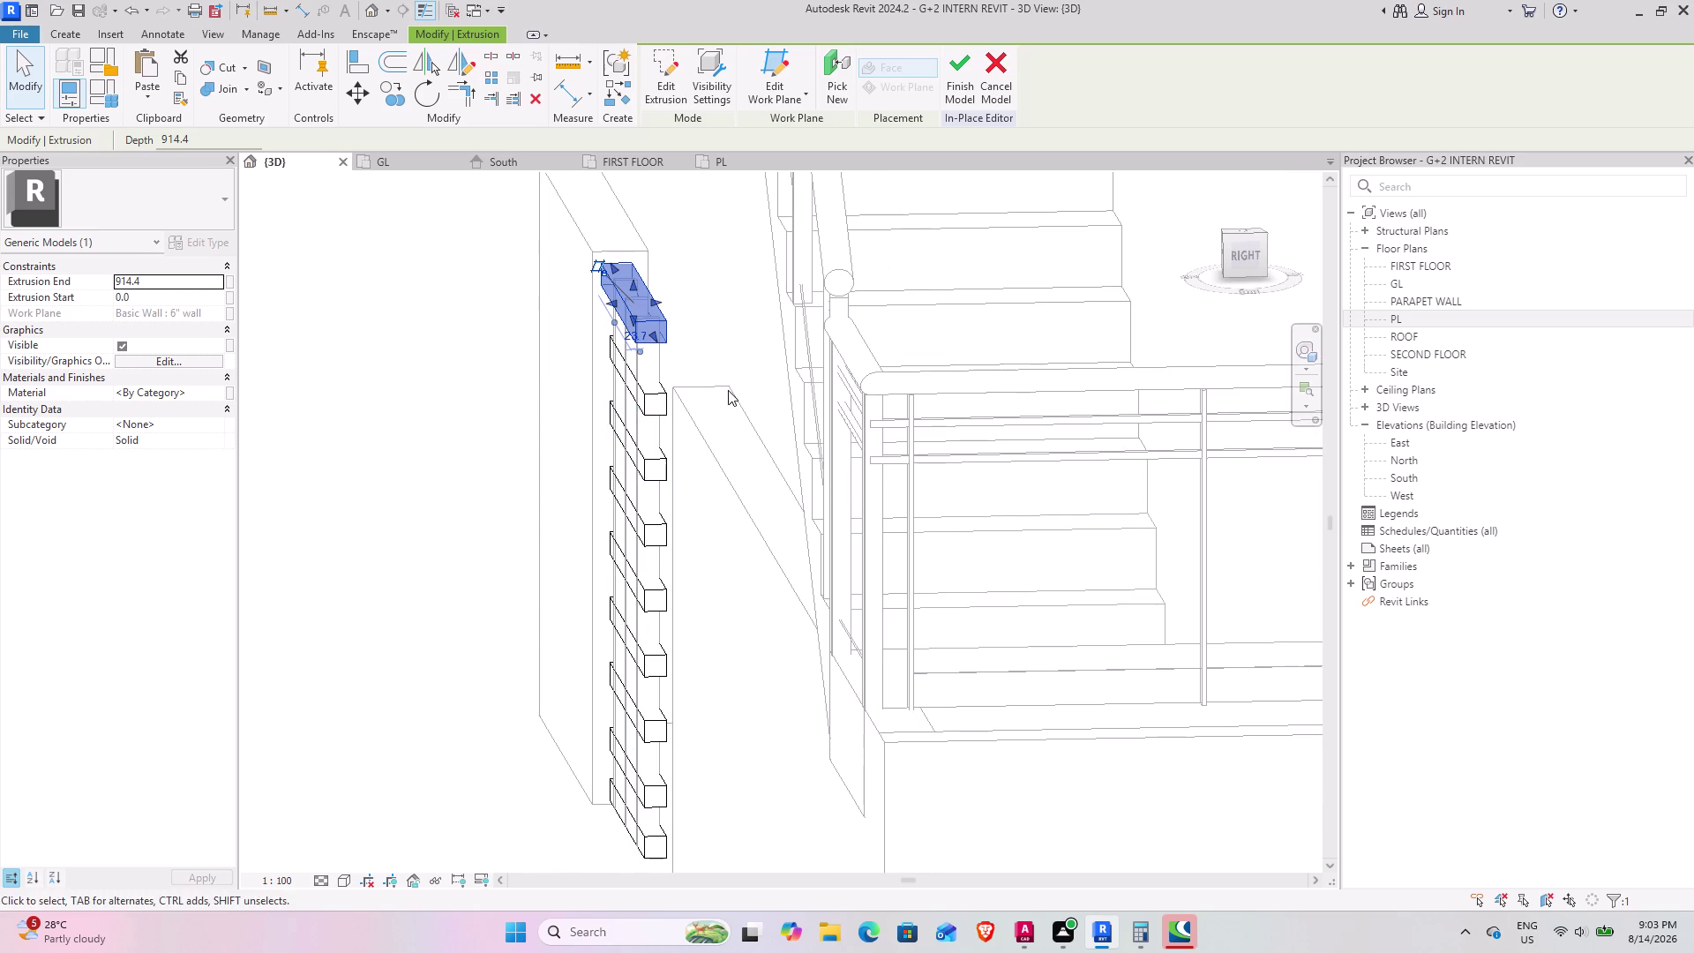
click(653, 302)
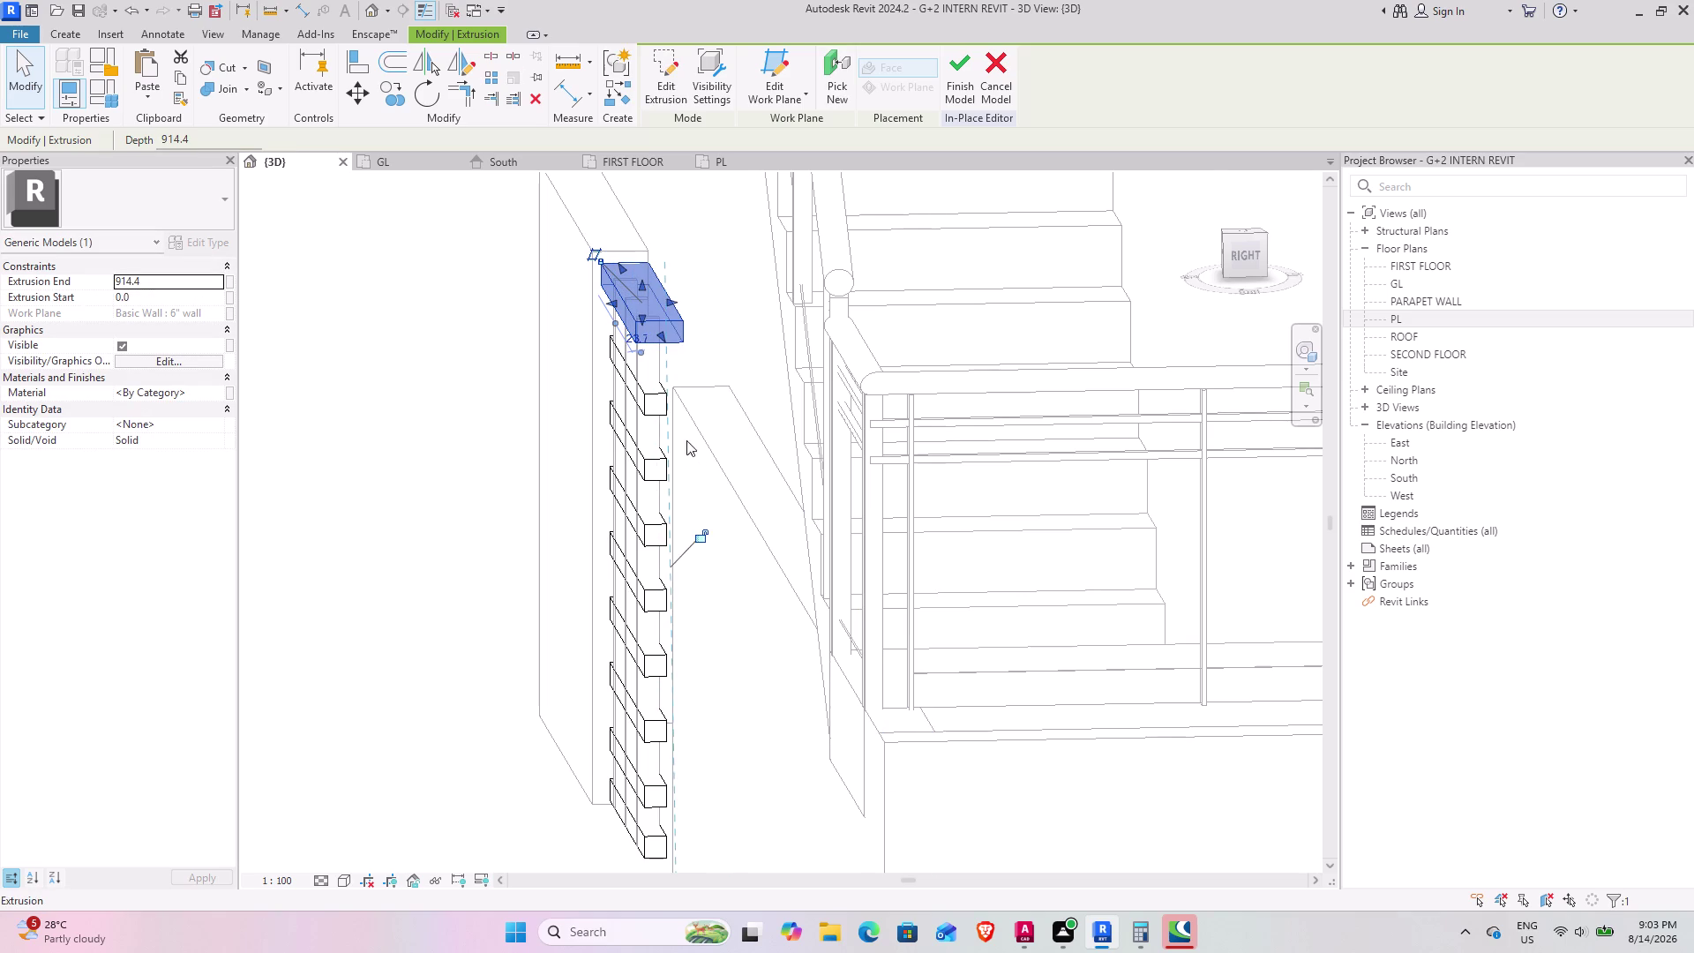
scroll(down, 3)
middle_drag(643, 443, 693, 335)
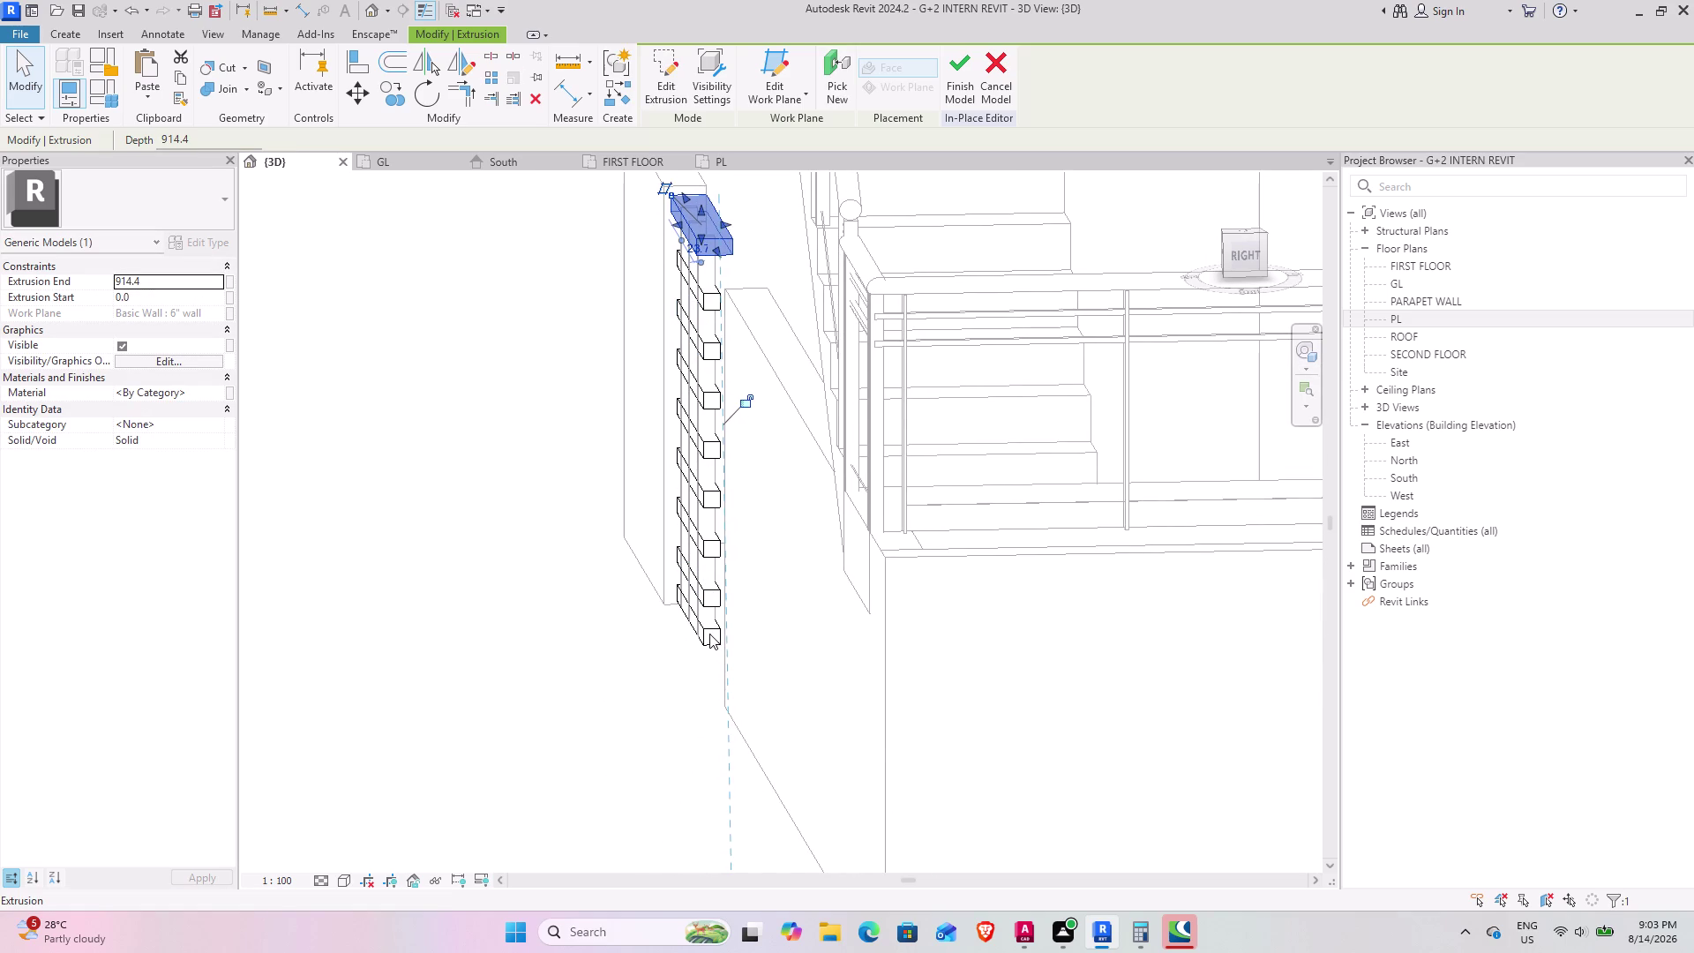
click(704, 629)
scroll(up, 3)
scroll(up, 3)
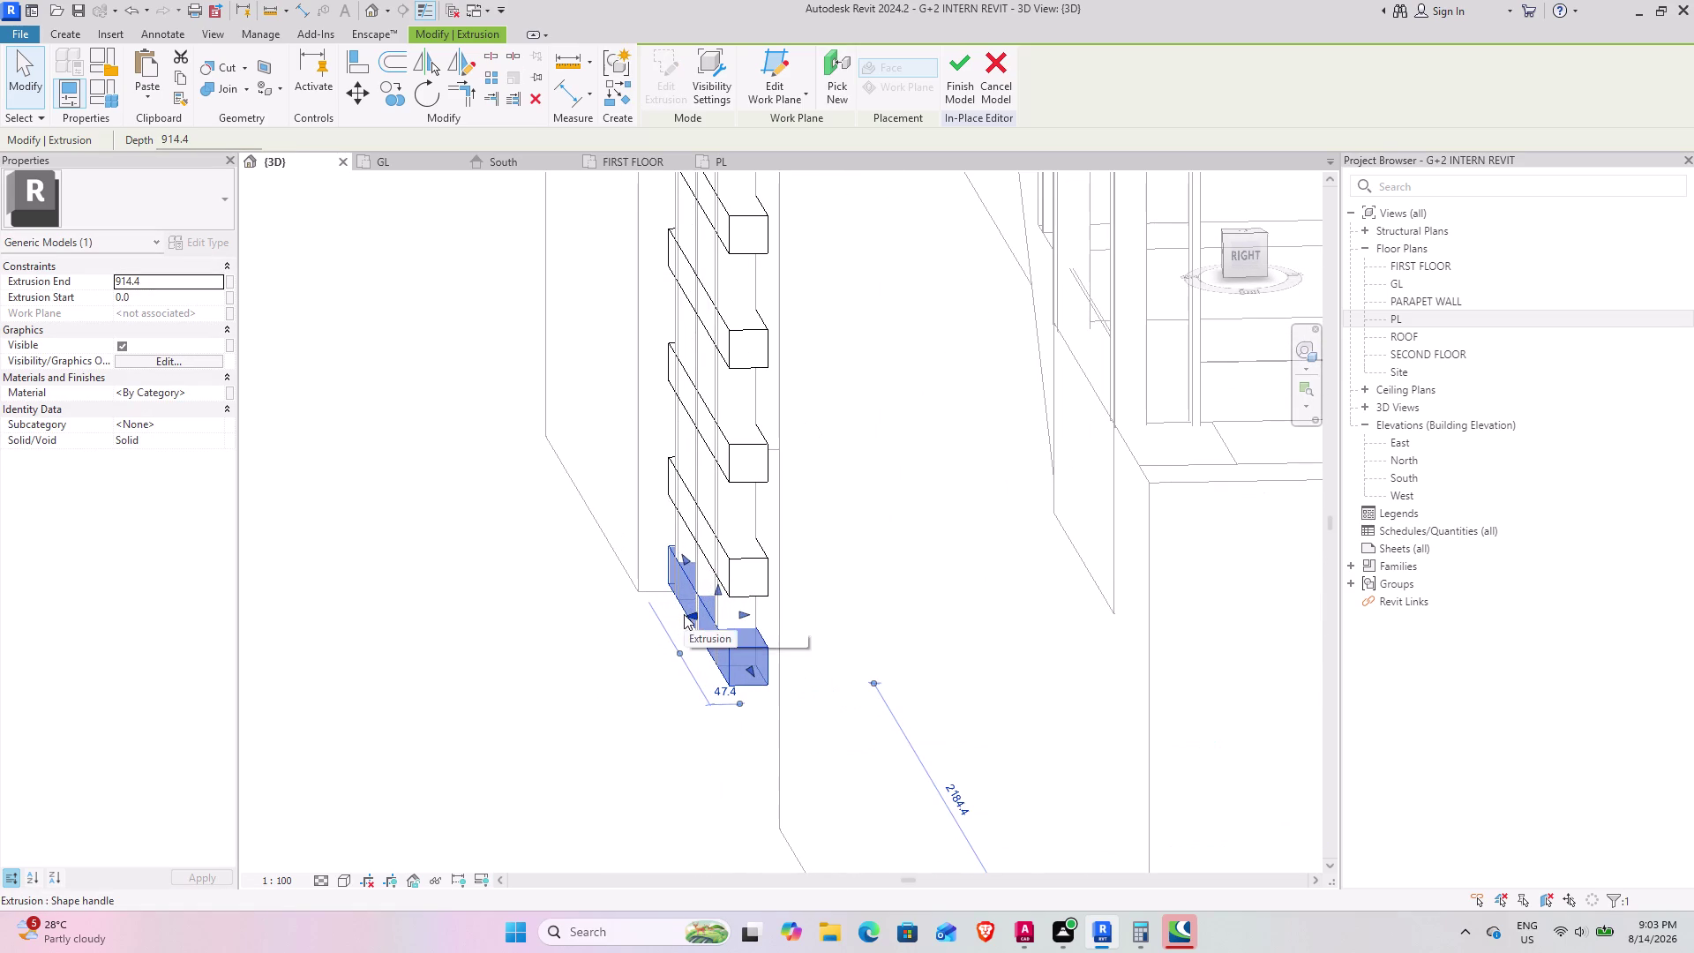
drag(691, 614, 682, 620)
drag(742, 613, 755, 613)
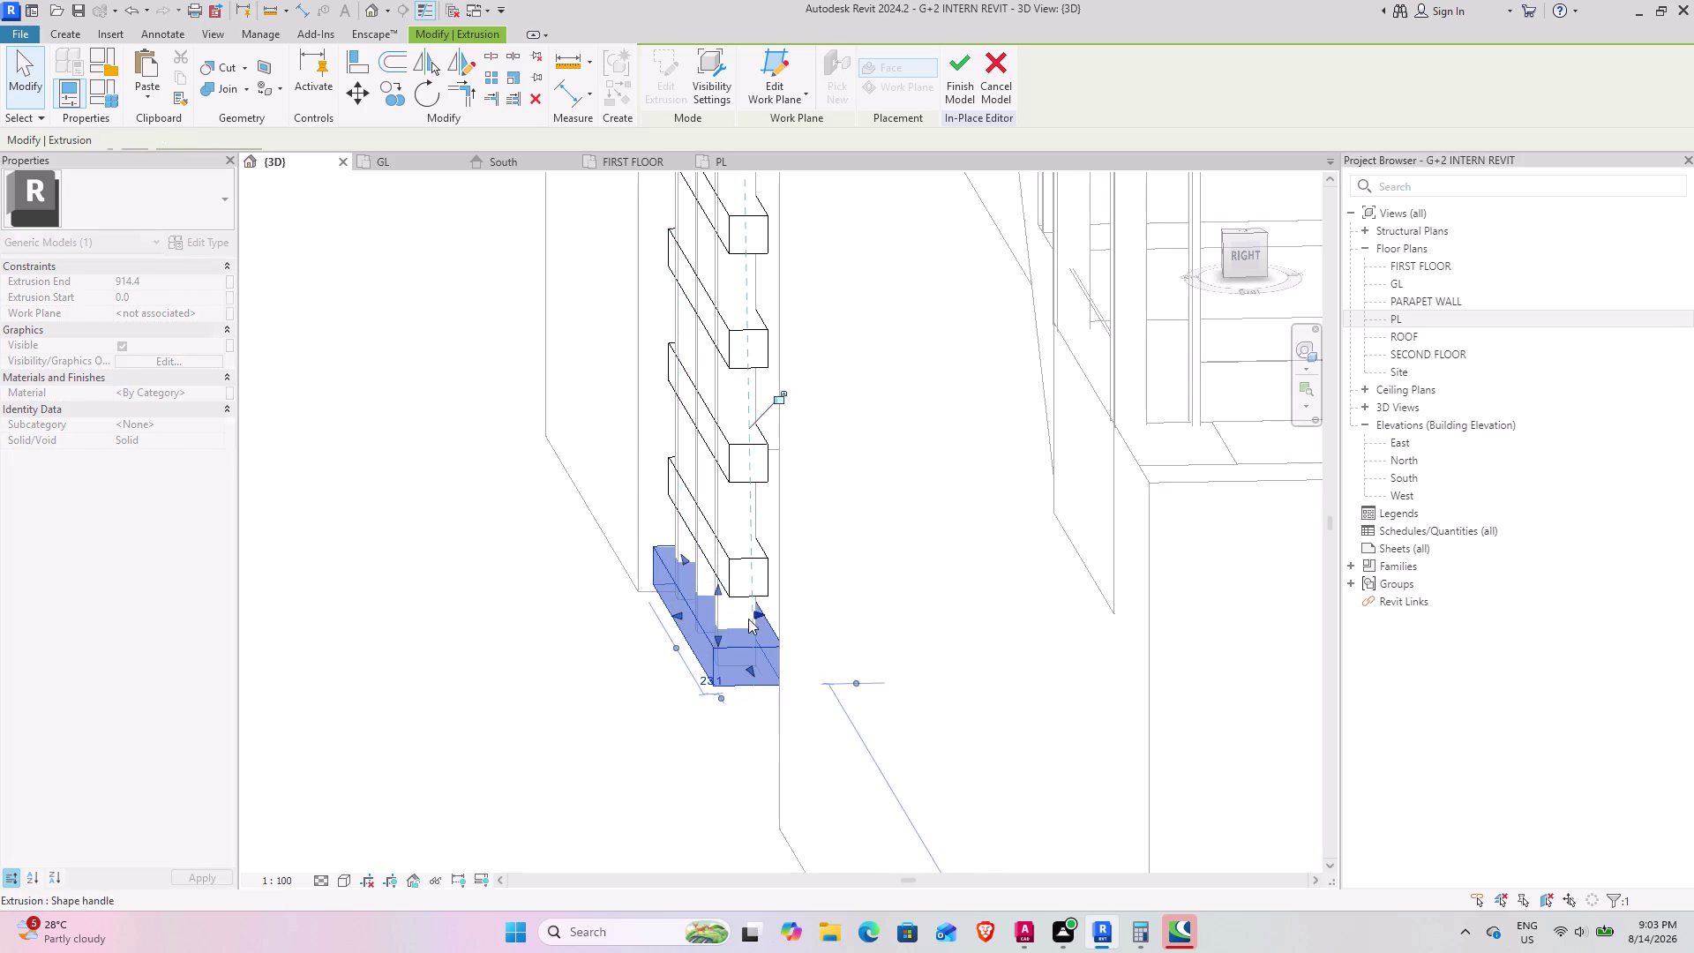
scroll(down, 3)
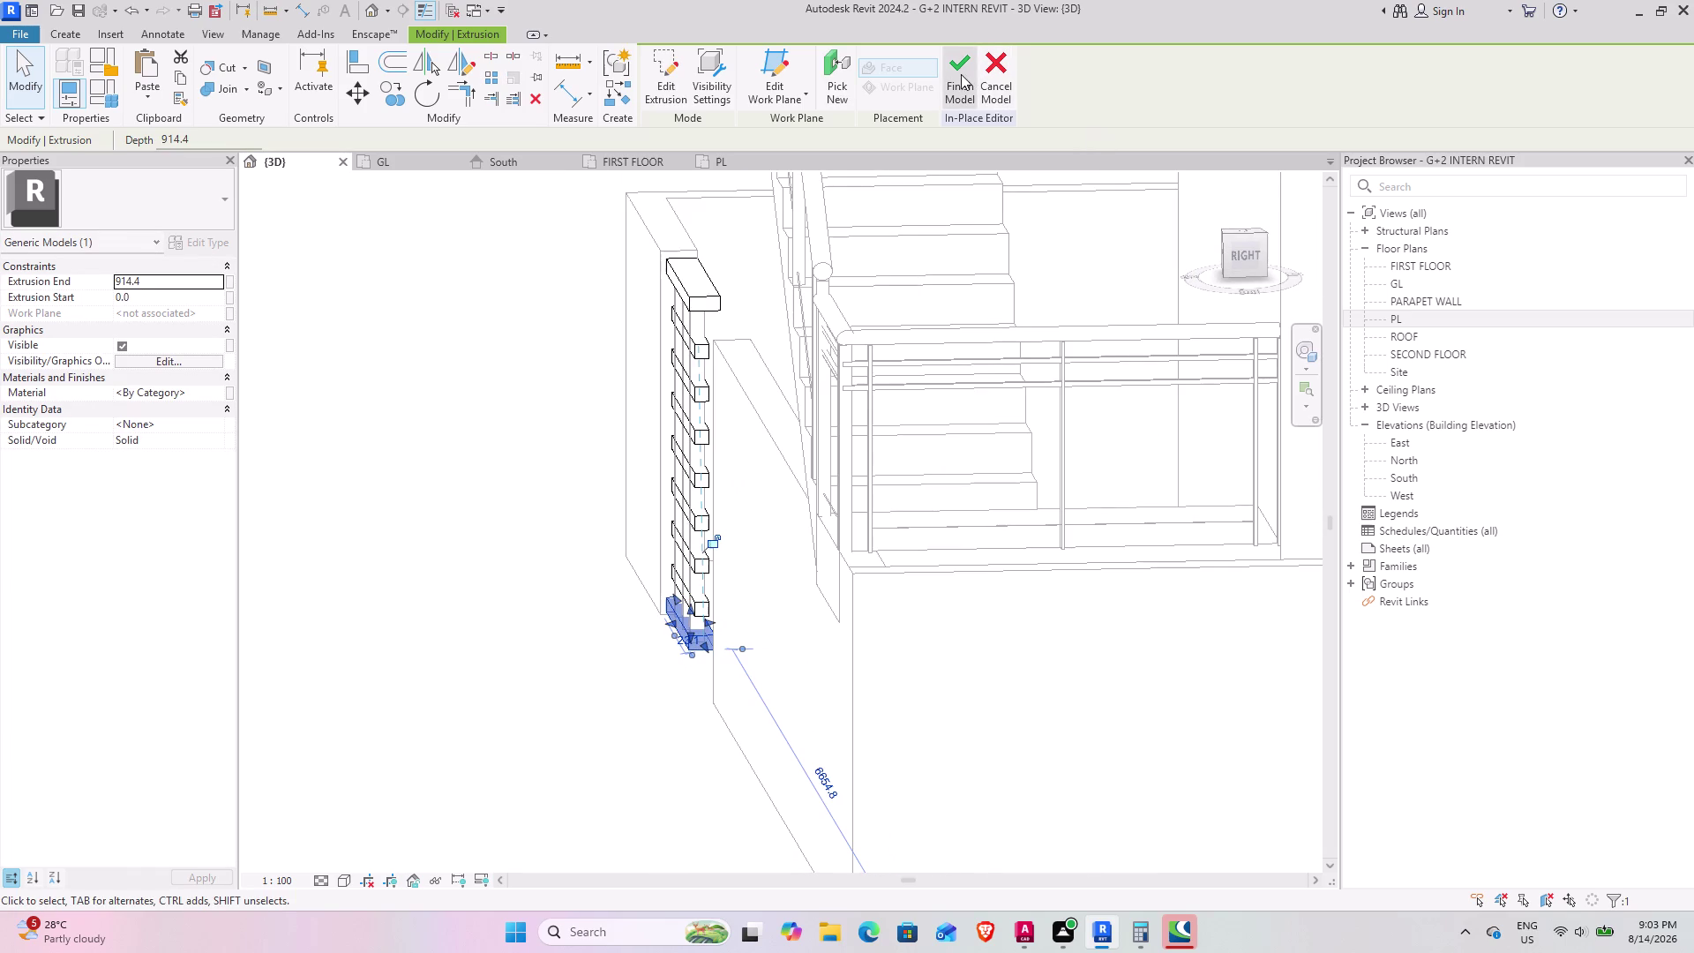
click(961, 74)
scroll(down, 3)
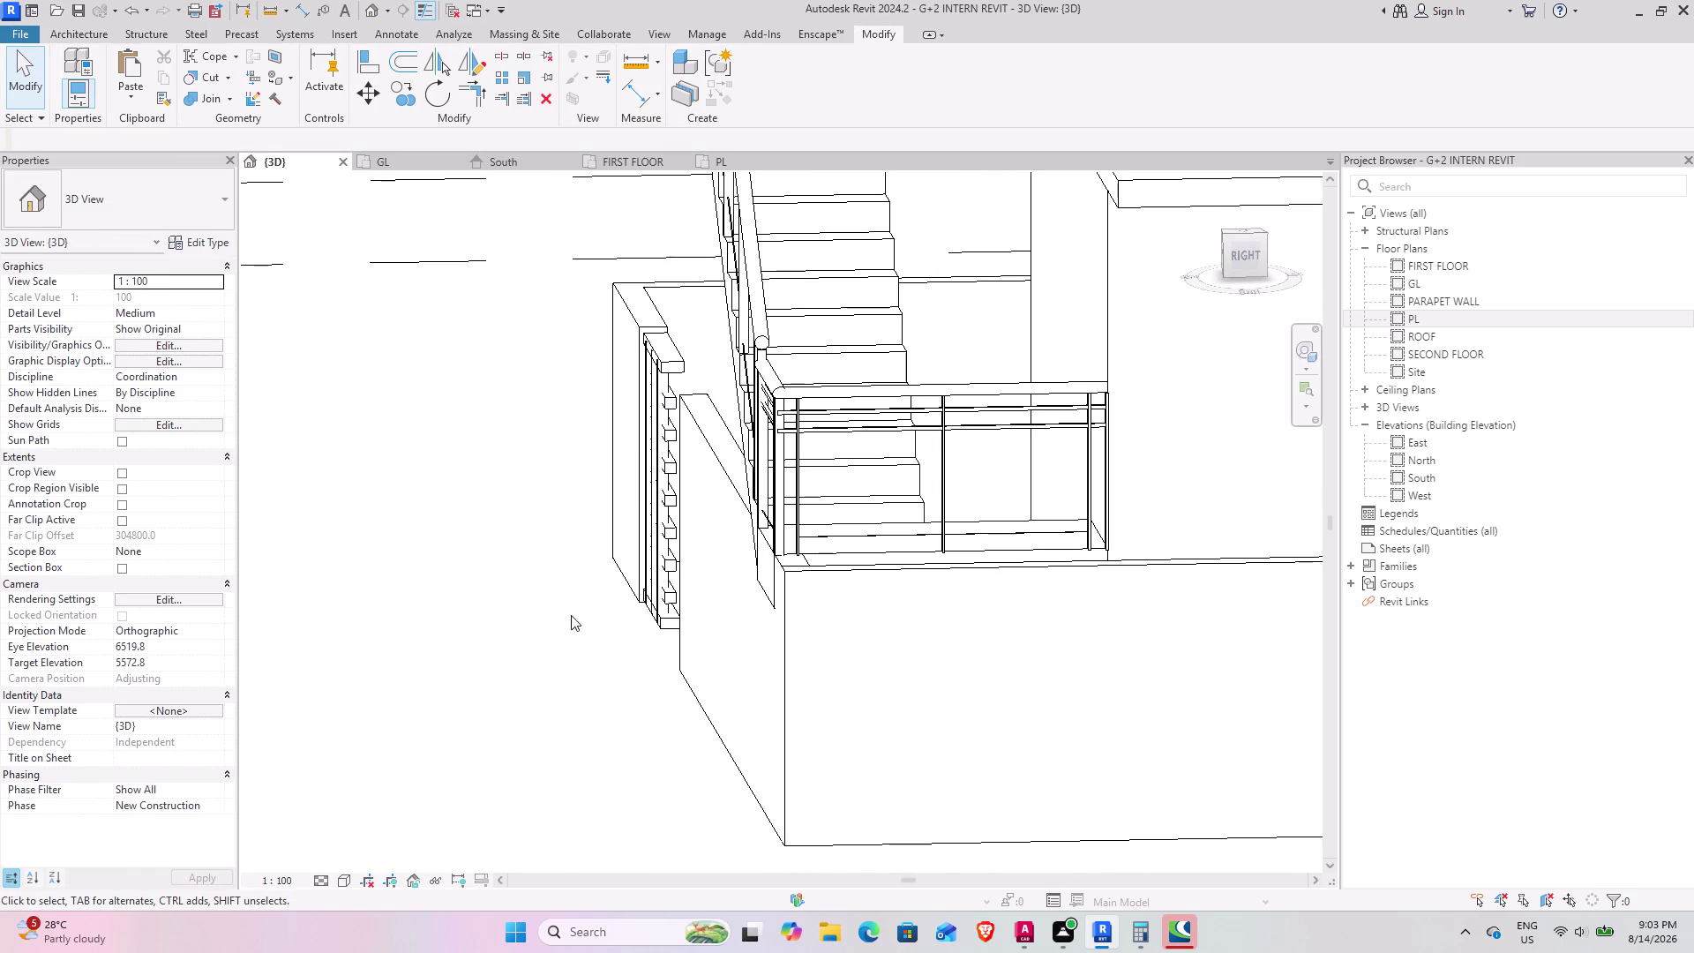
Select the vertical bars model and open it for in-place editing.
middle_drag(571, 625, 638, 648)
scroll(up, 3)
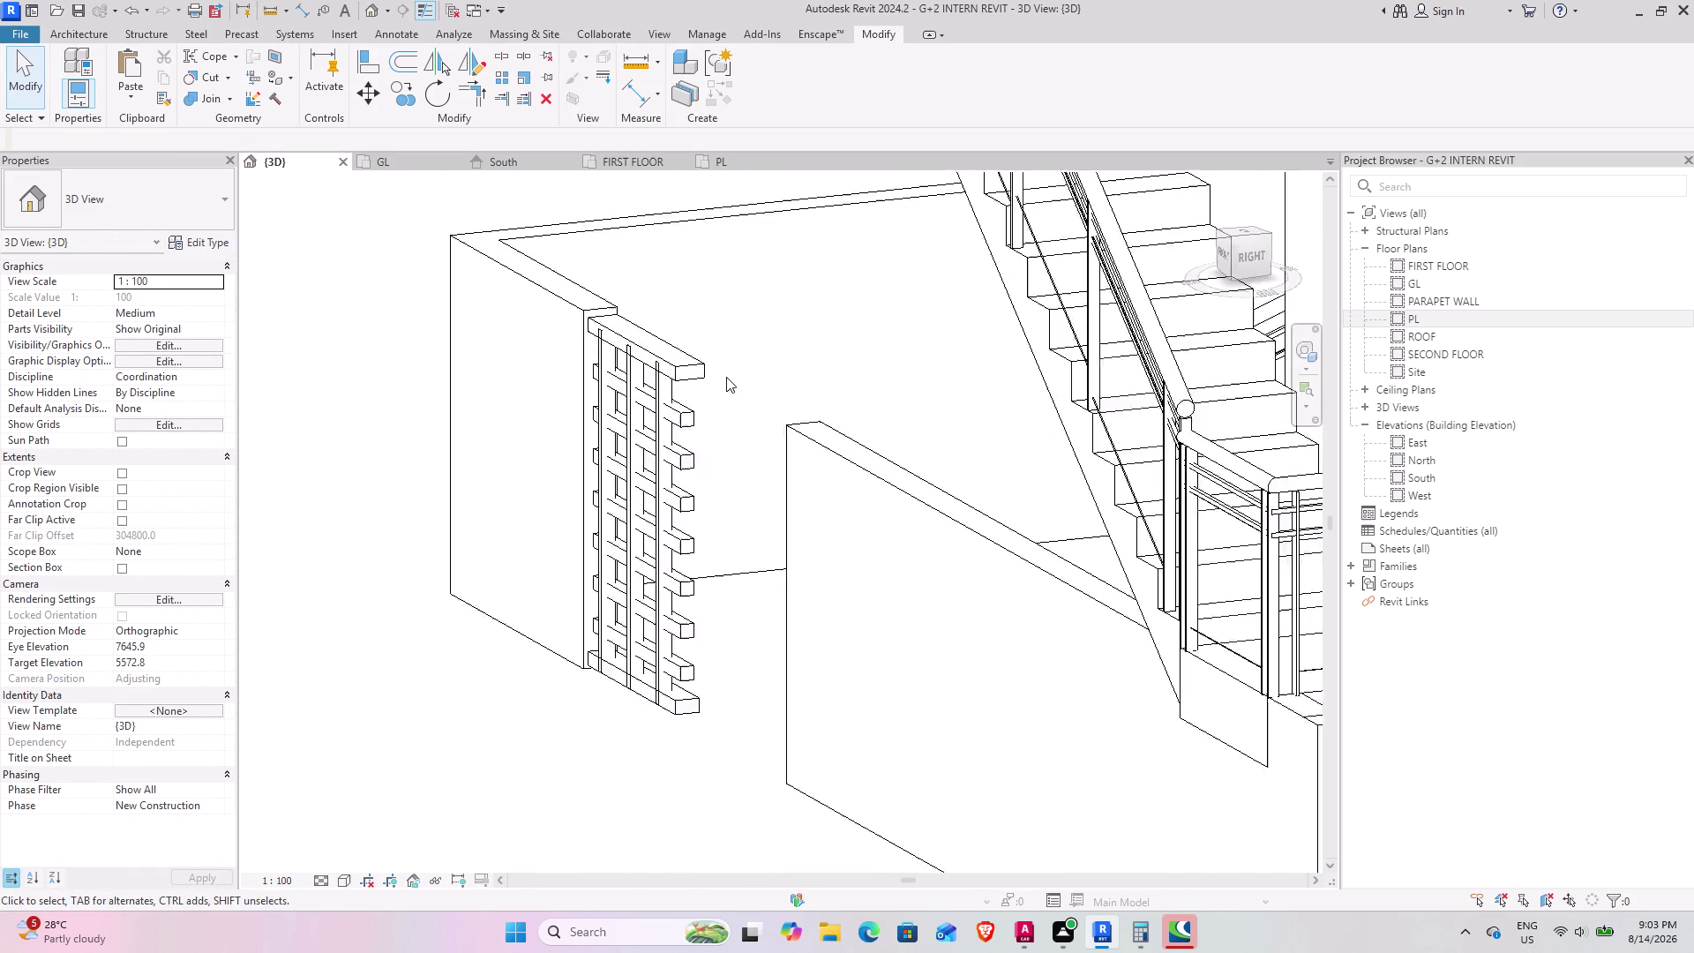
scroll(up, 3)
middle_click(612, 419)
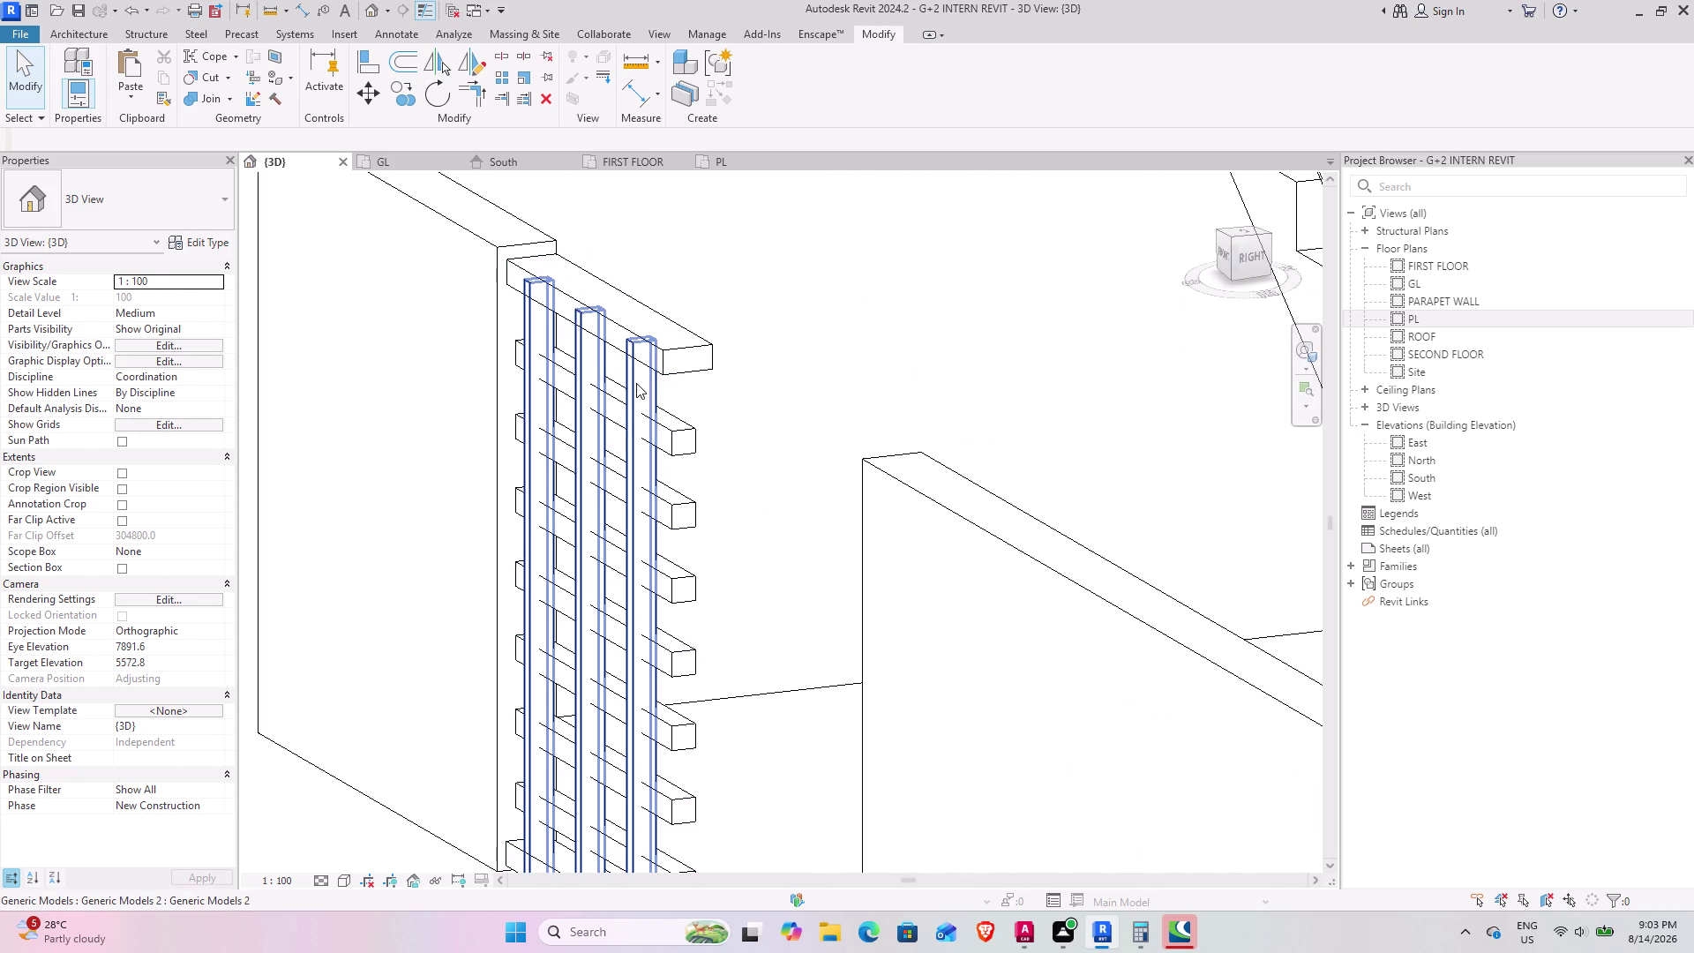
click(636, 380)
click(771, 84)
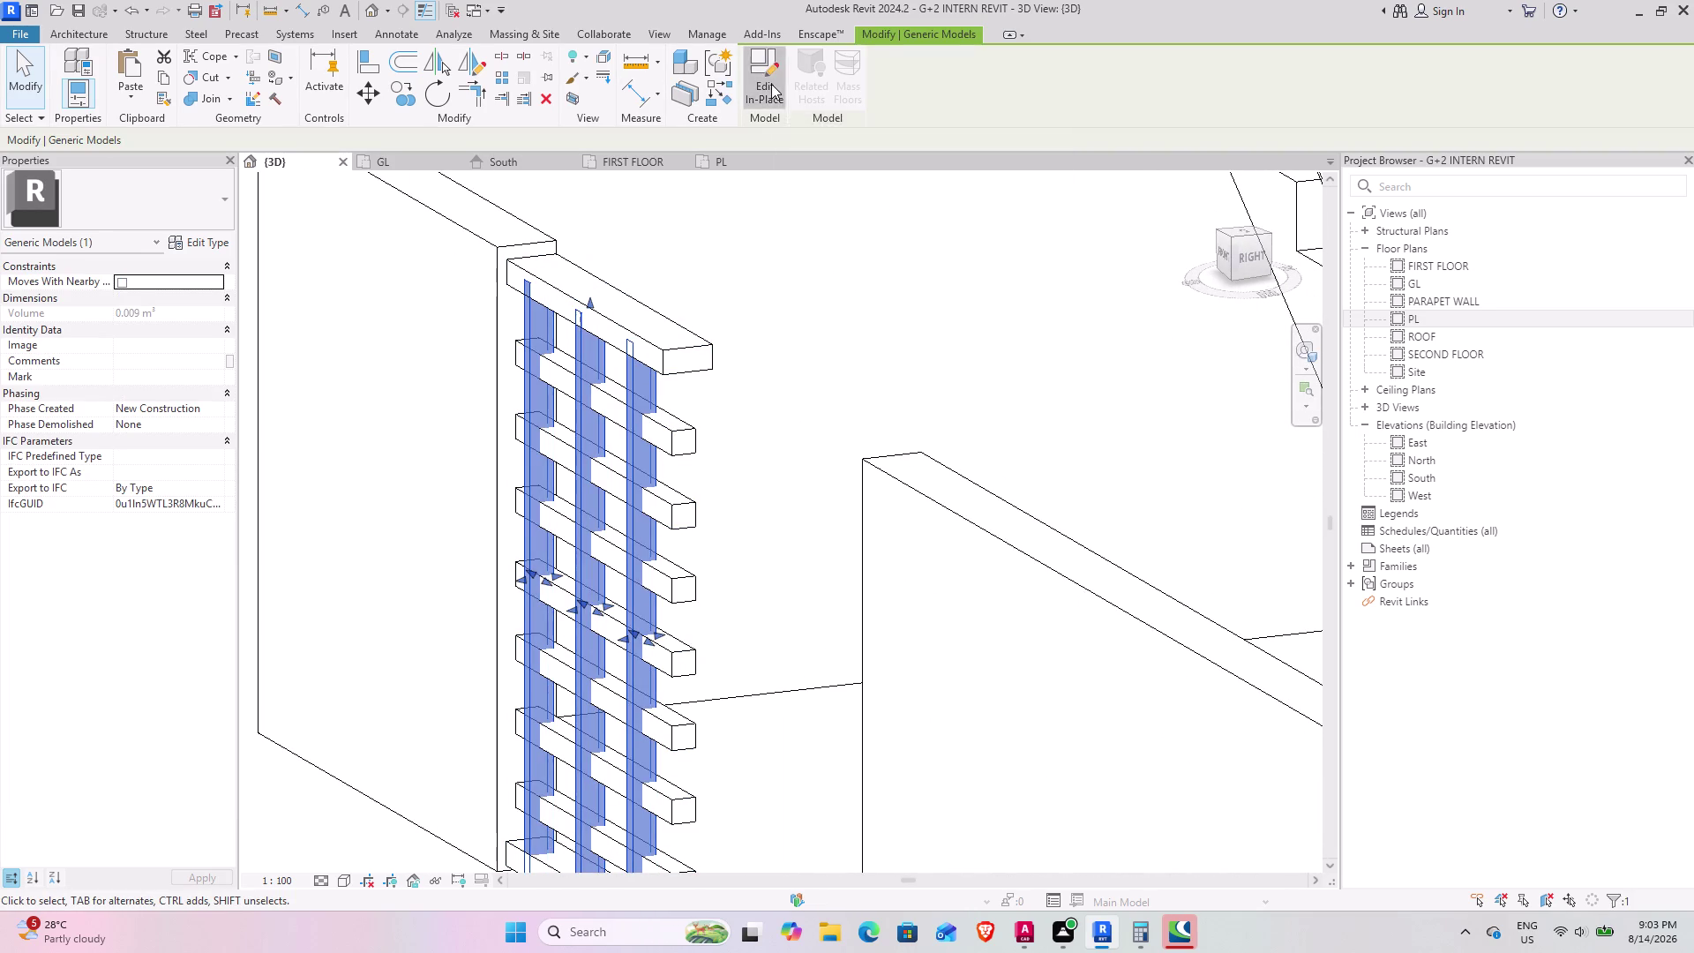
click(575, 342)
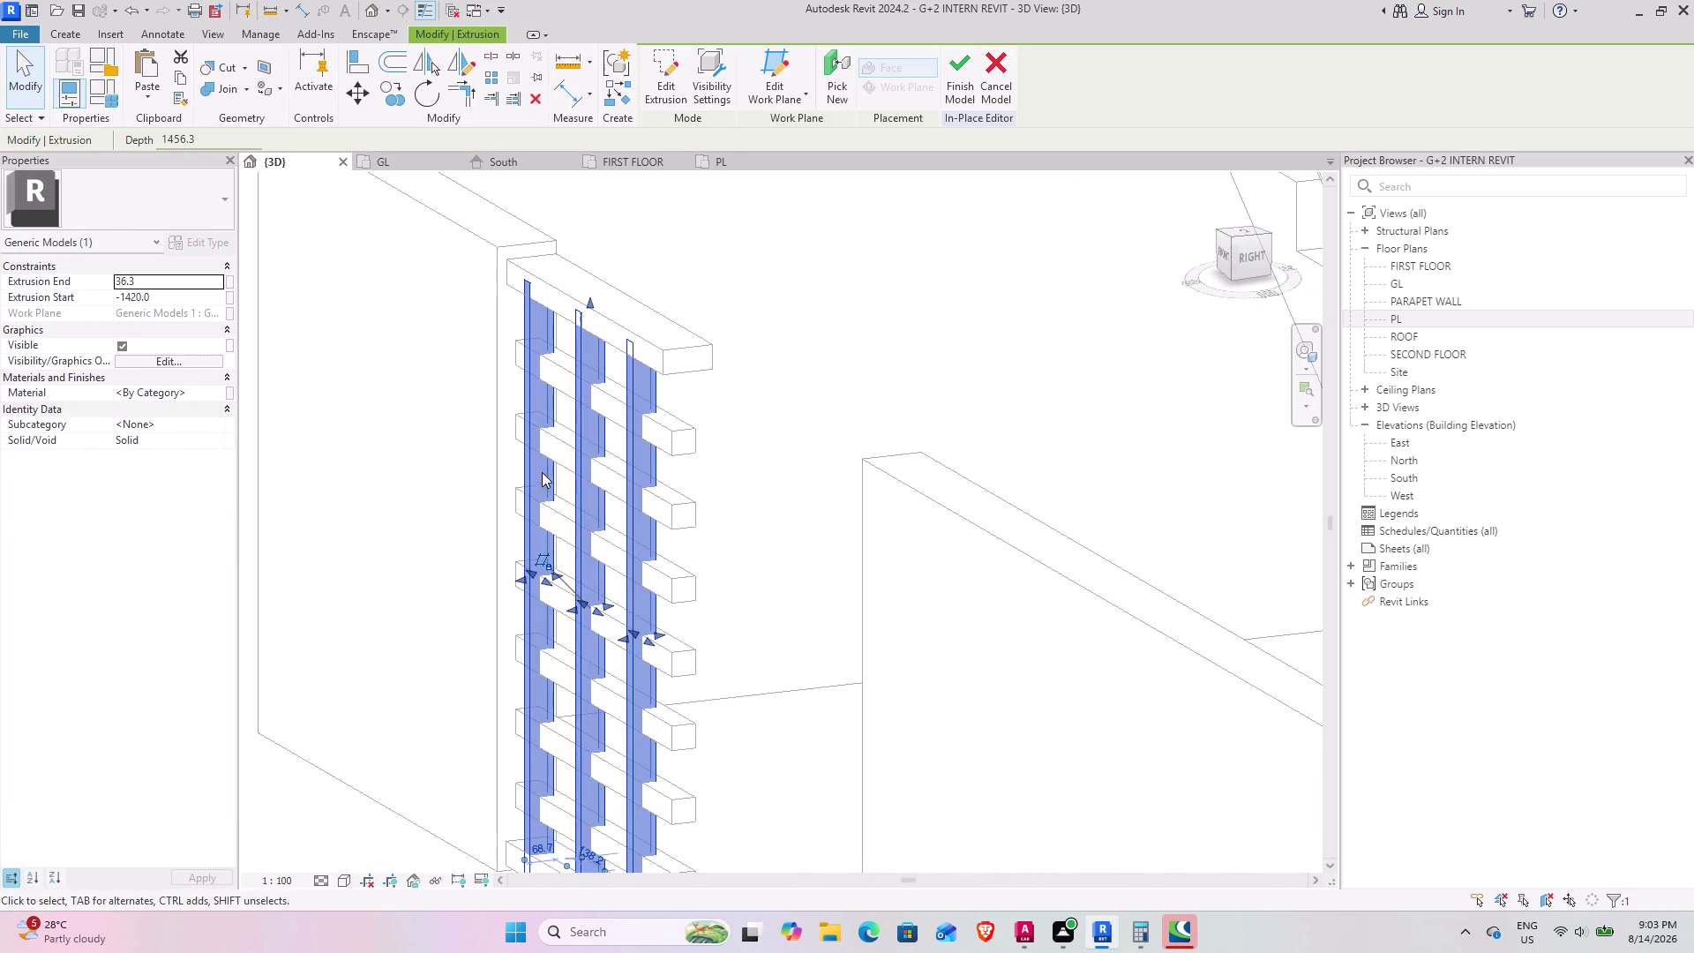
Drag the three bars' shape handles to adjust their extent, then finish the model.
middle_drag(652, 372, 826, 282)
scroll(up, 3)
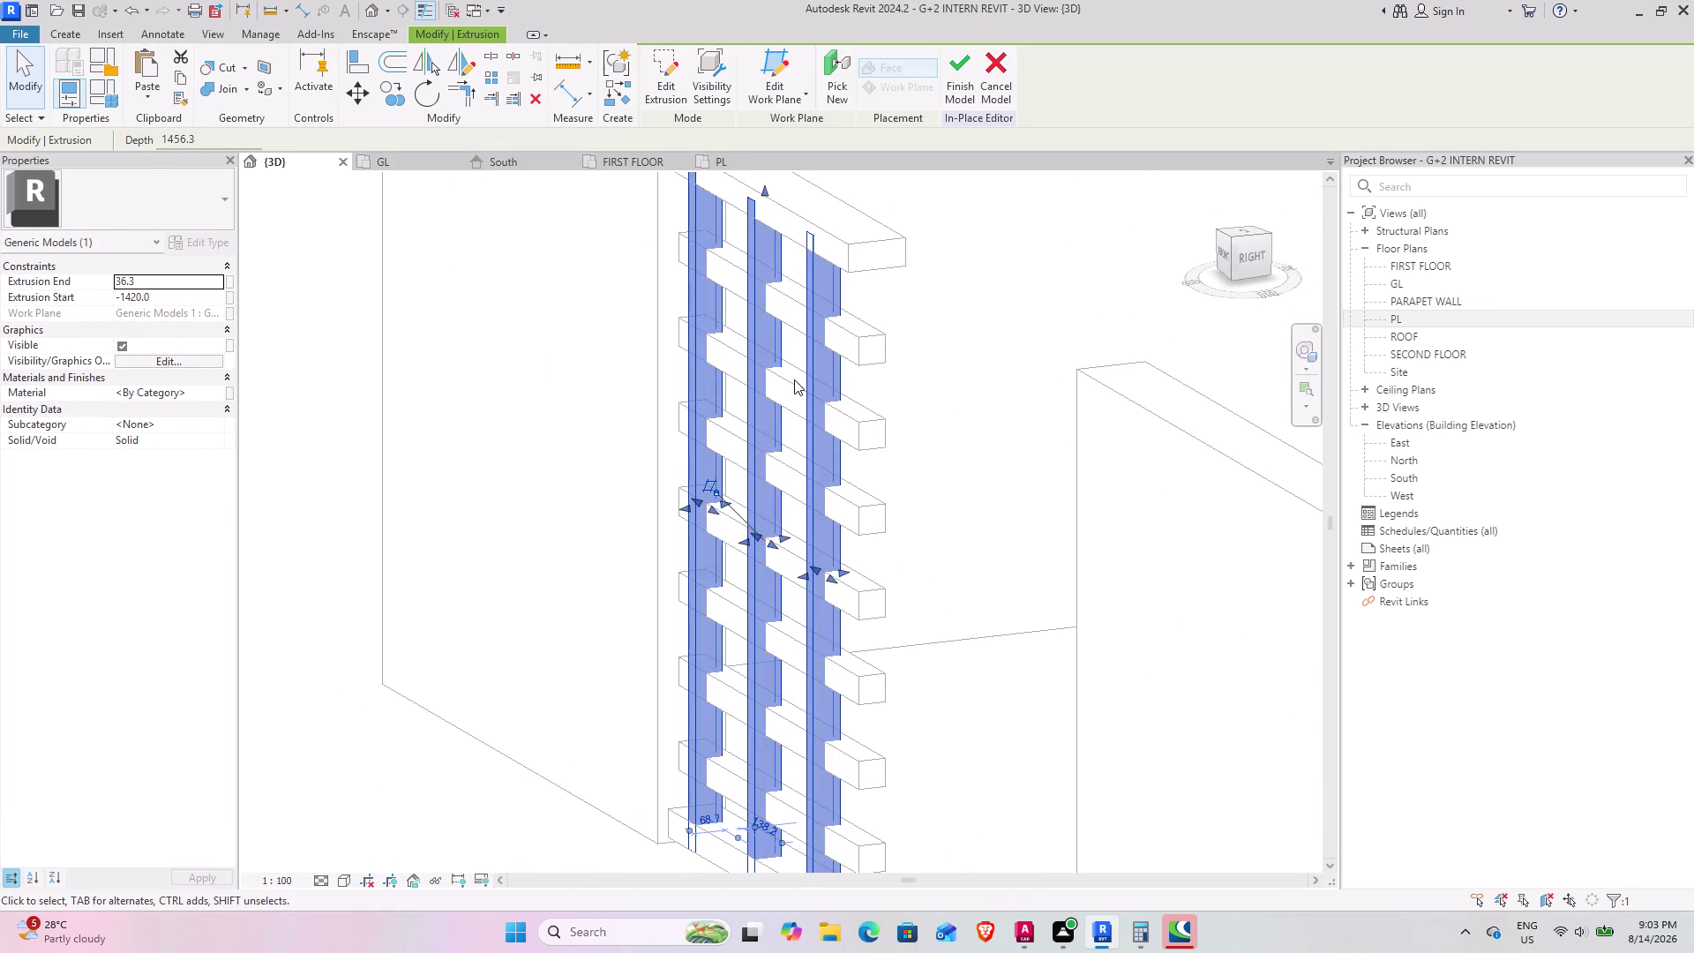
middle_drag(773, 336, 705, 361)
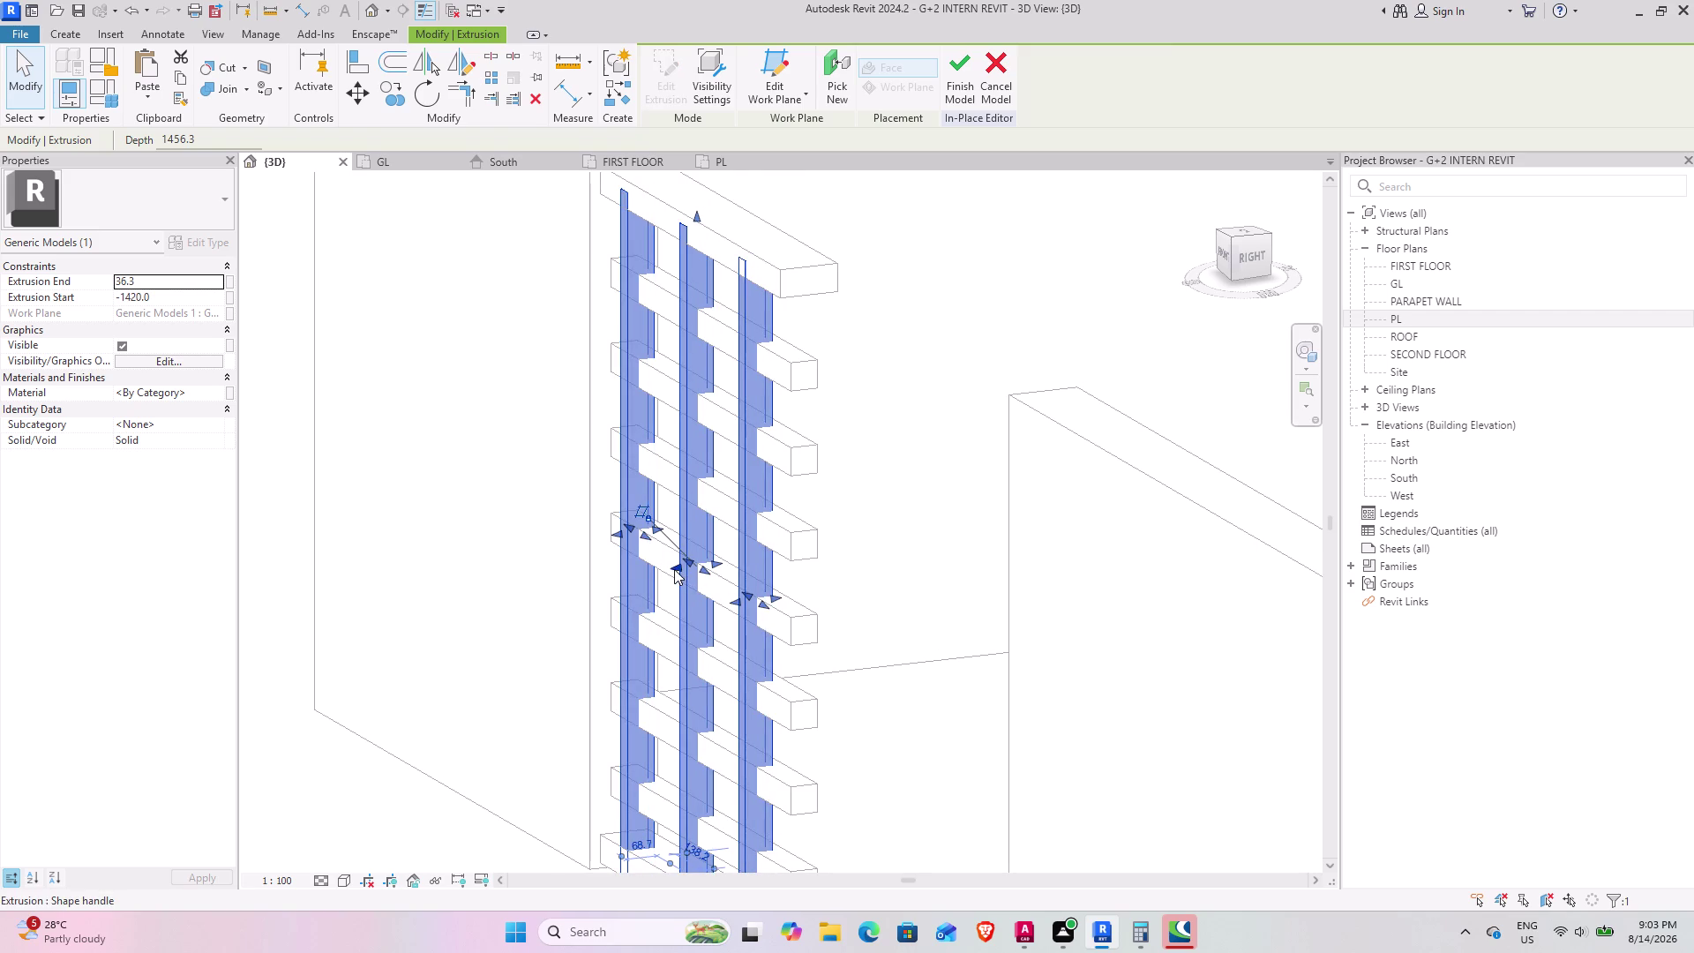
drag(677, 568, 697, 570)
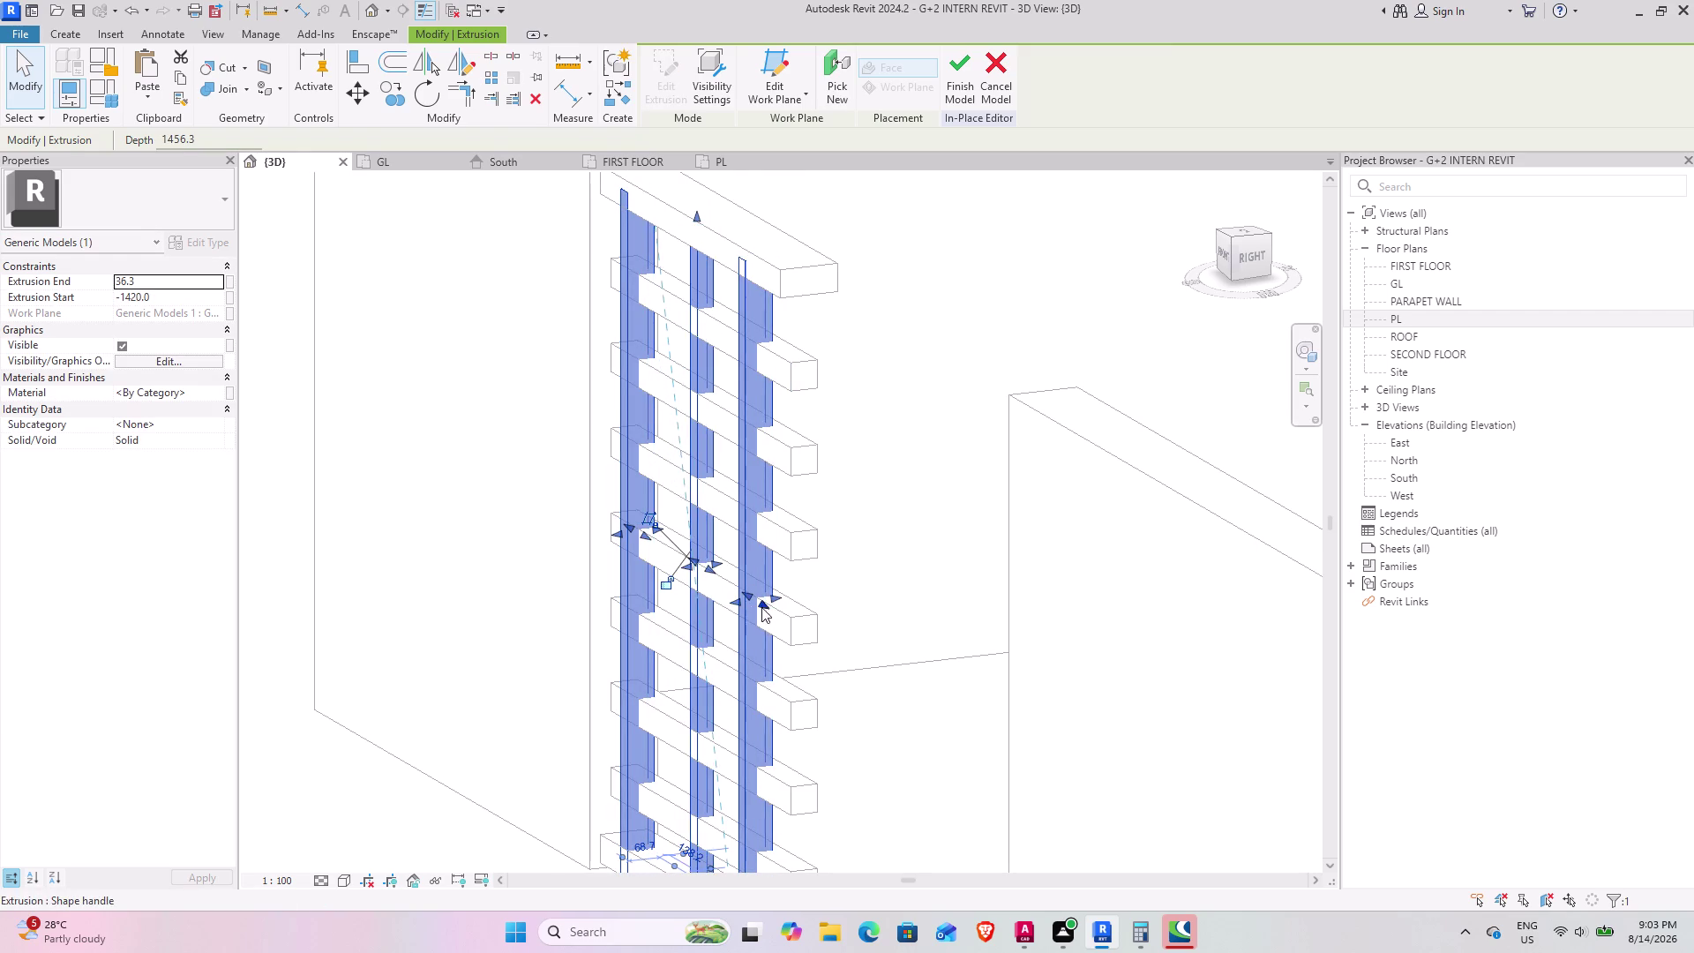
drag(738, 600, 753, 599)
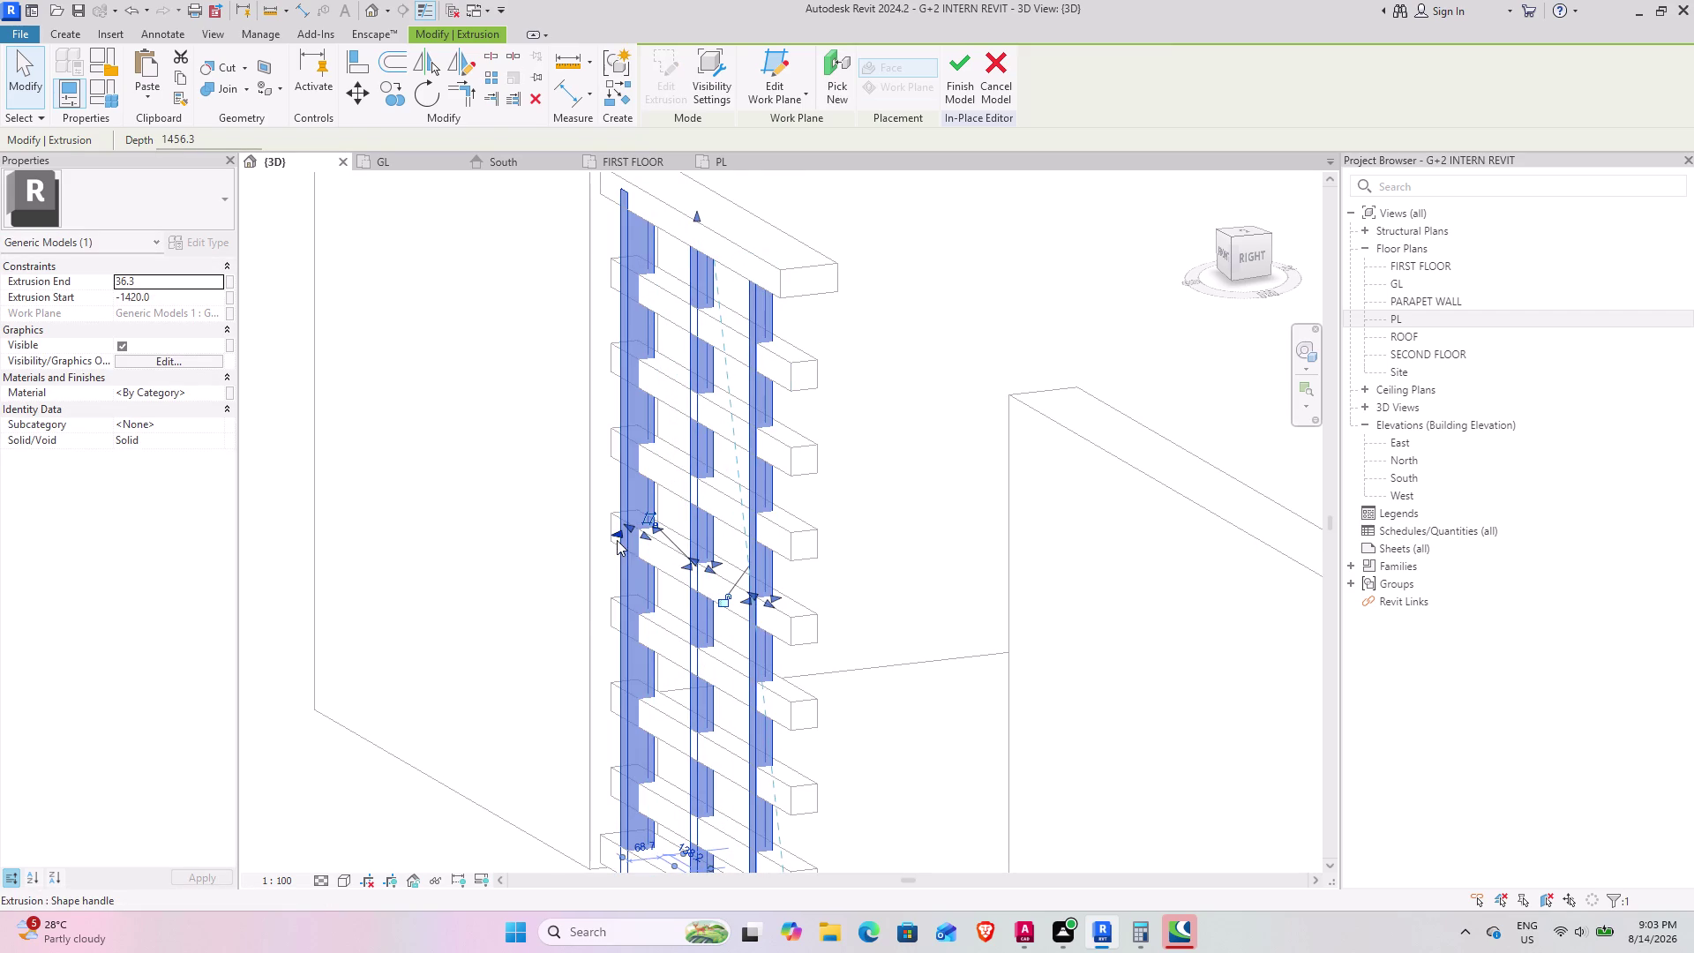
drag(617, 533, 632, 532)
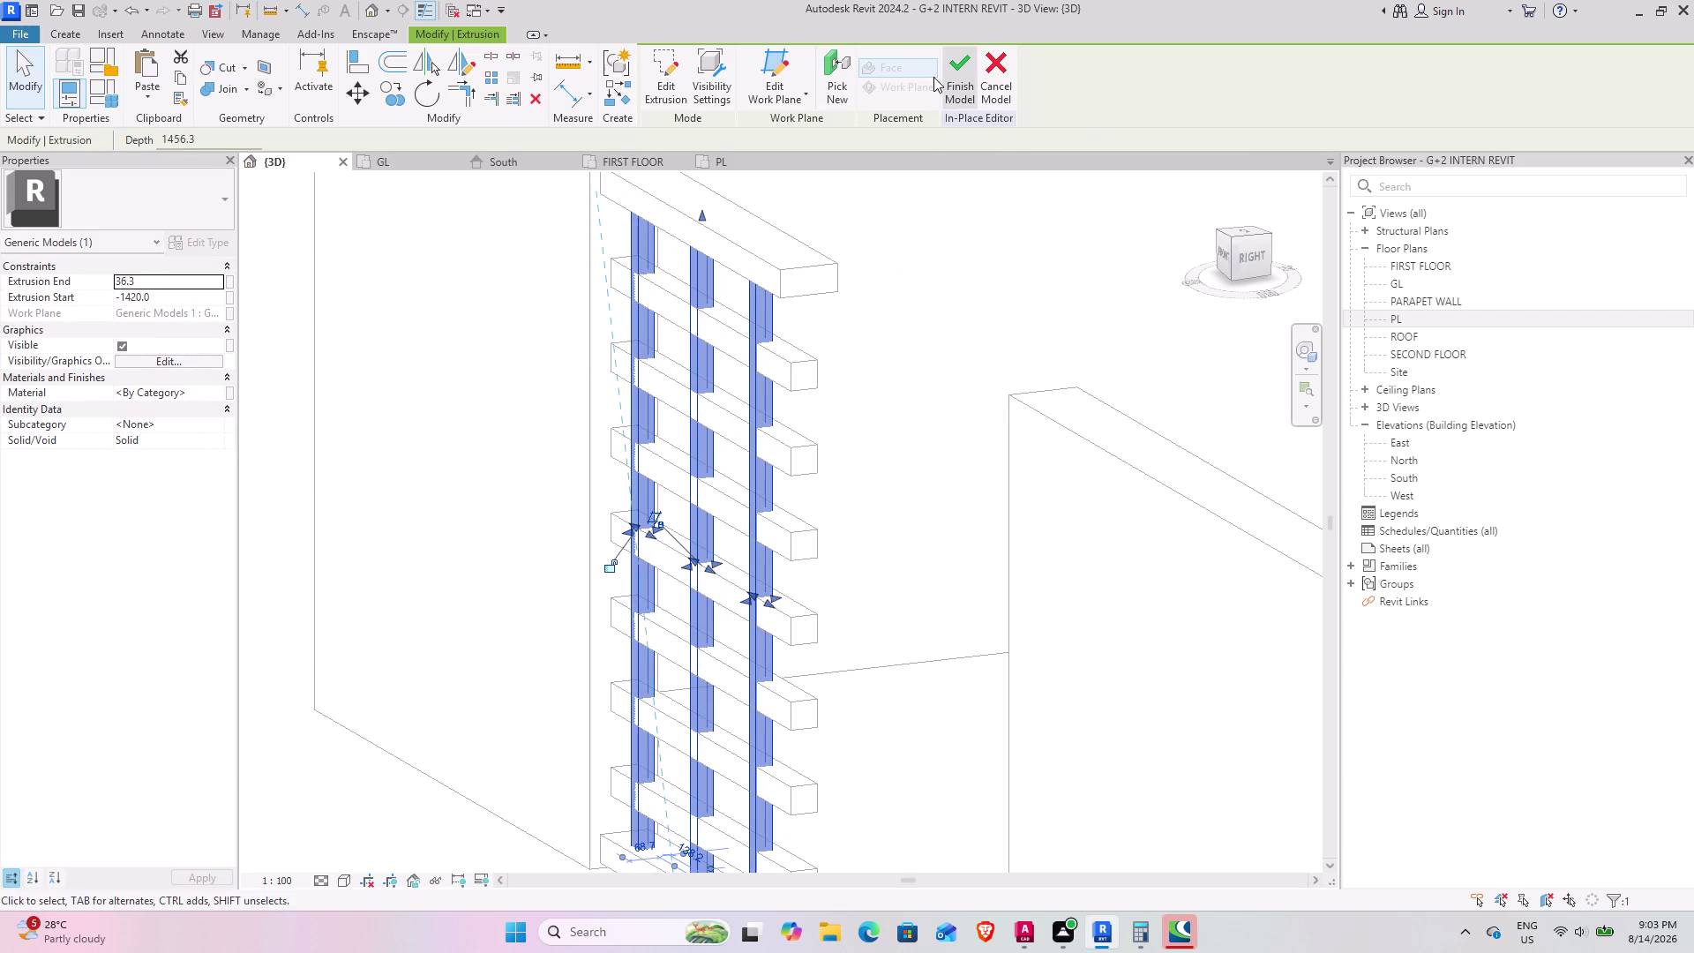
click(958, 76)
scroll(down, 3)
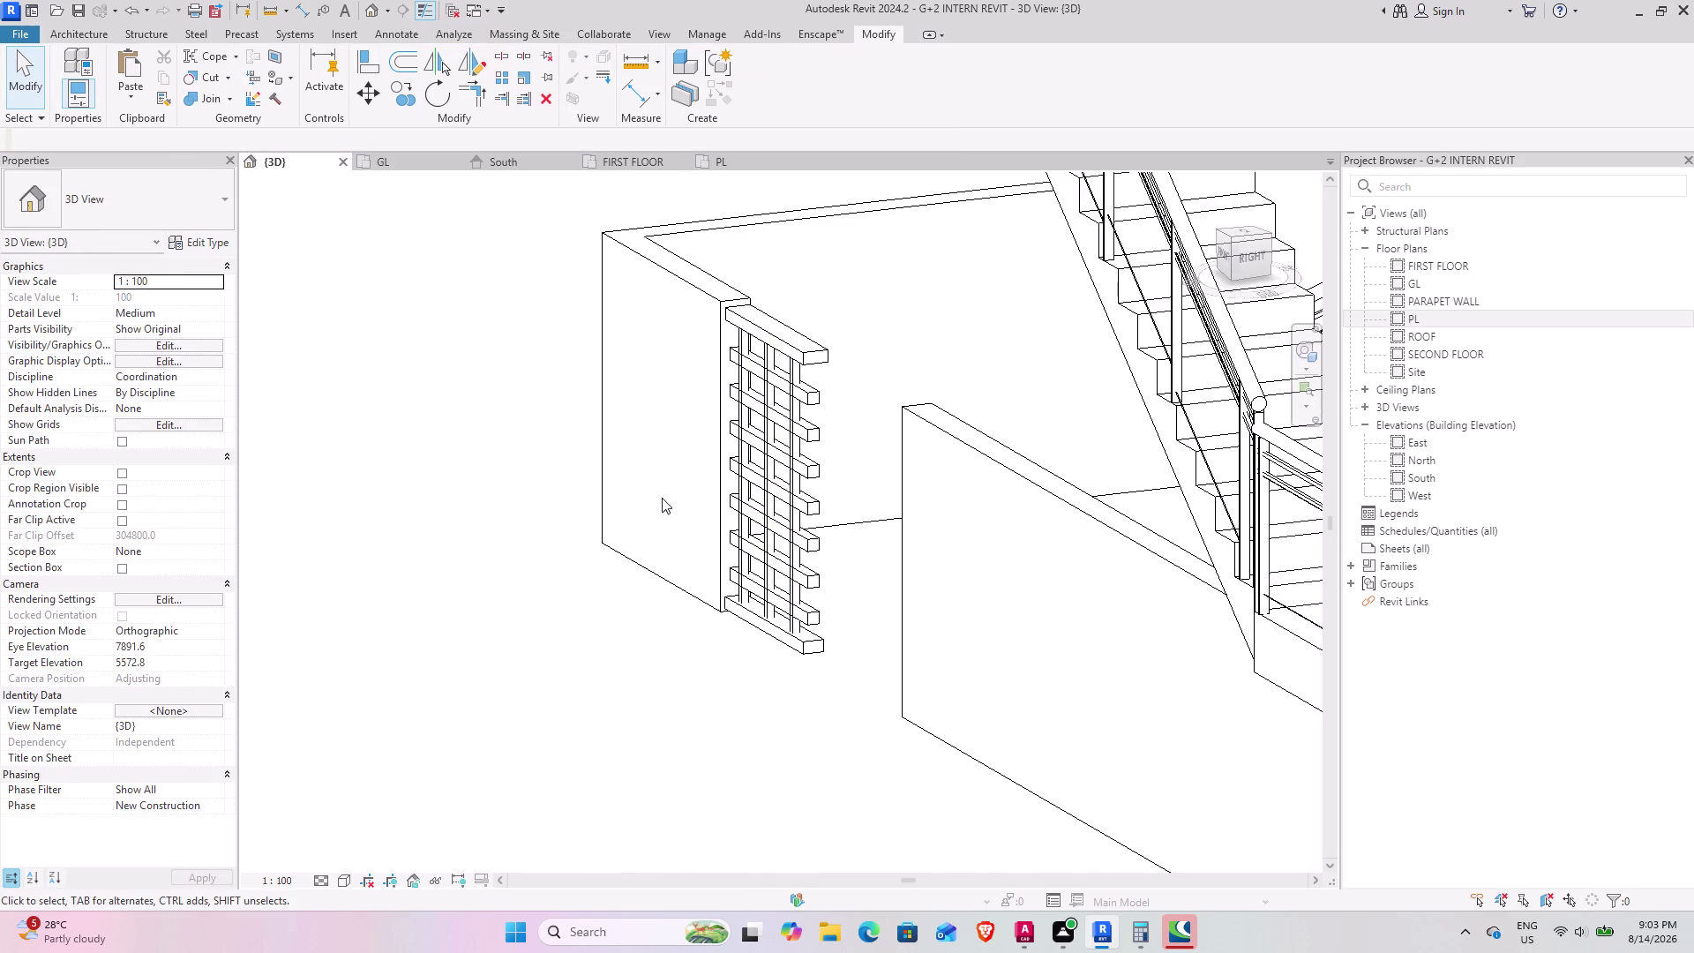
middle_drag(657, 503, 837, 455)
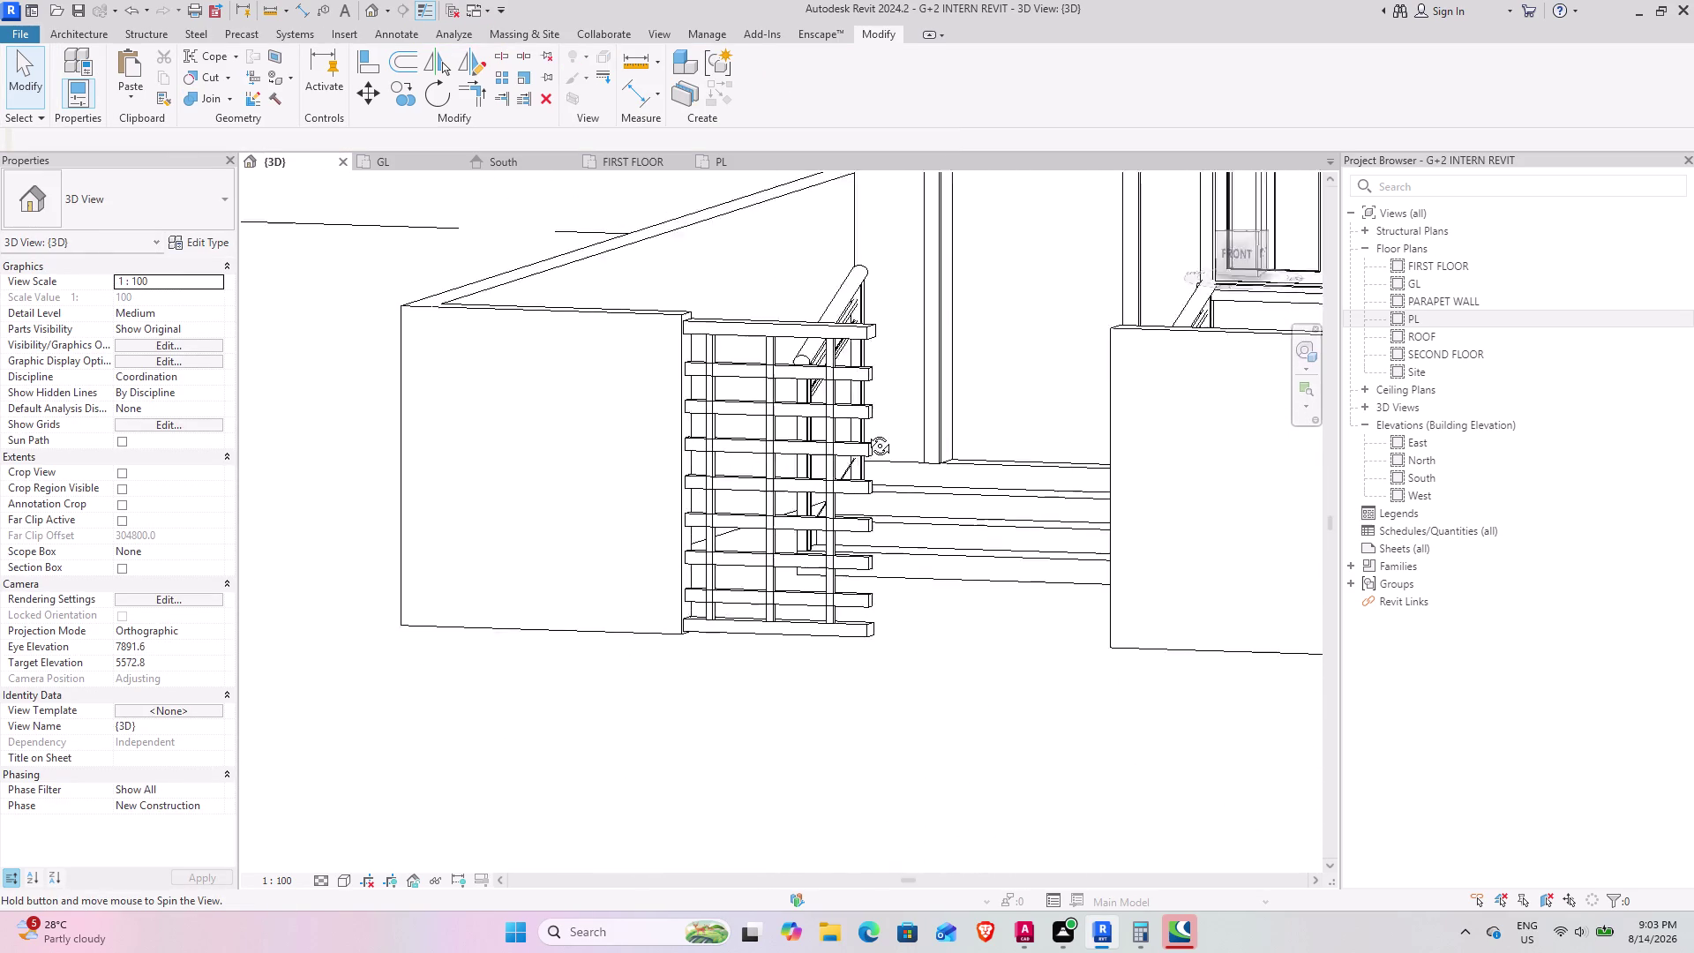
middle_drag(838, 455, 929, 356)
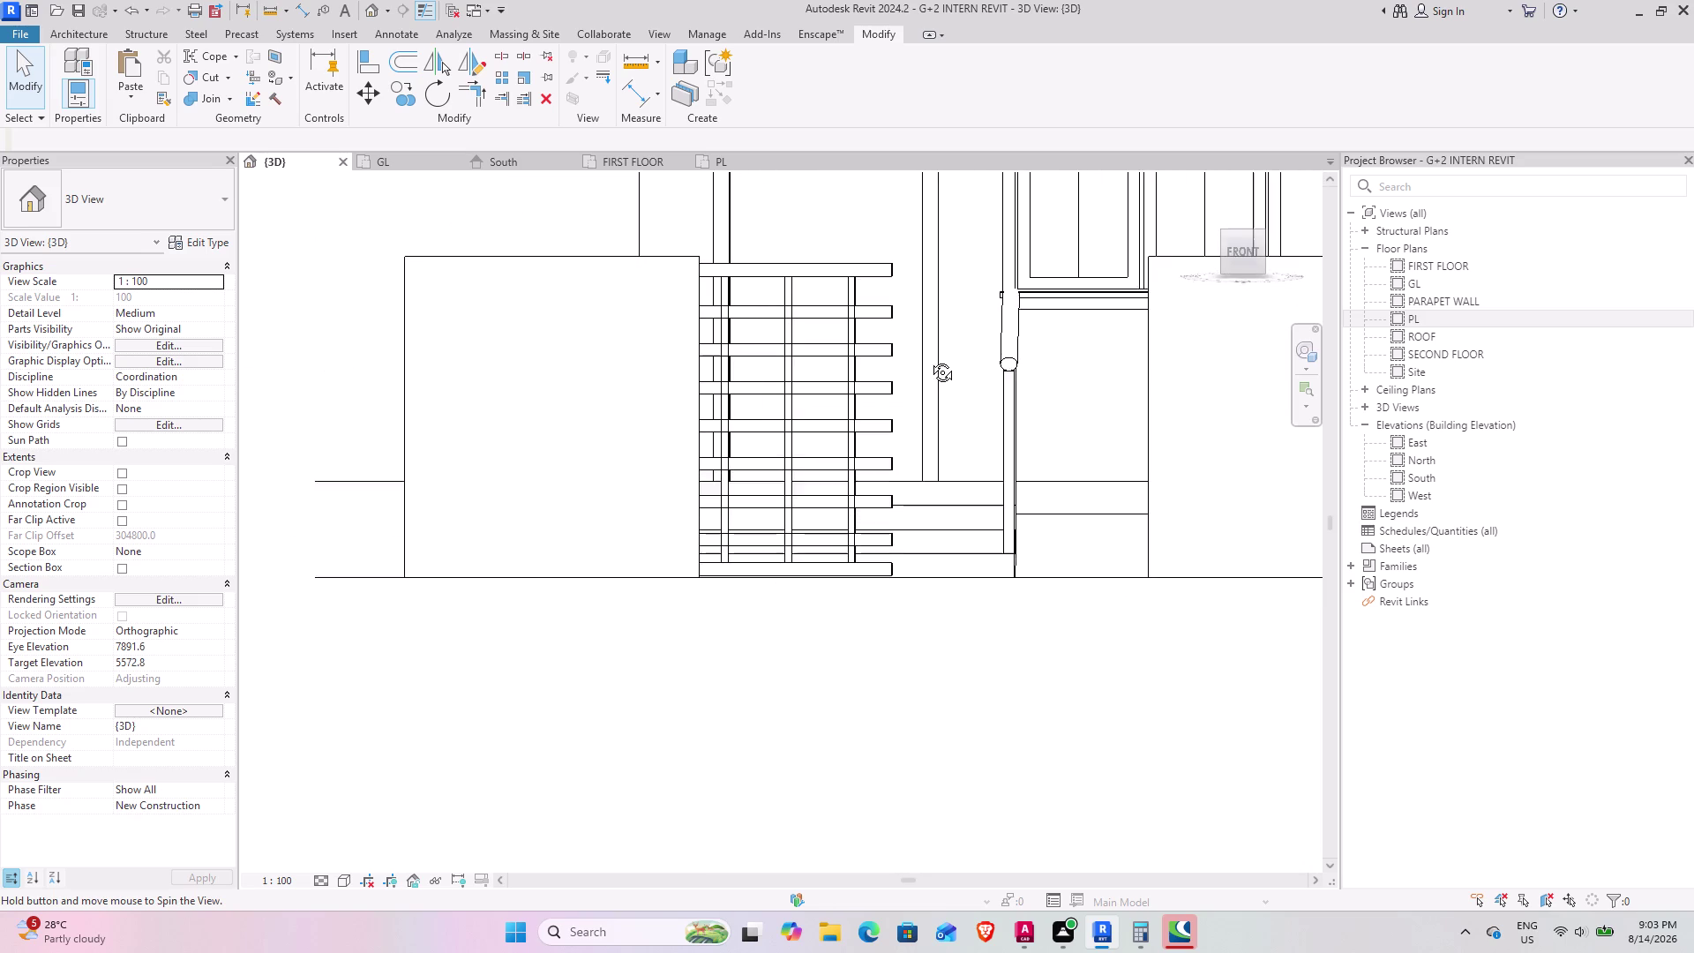
middle_drag(930, 356, 931, 355)
scroll(down, 3)
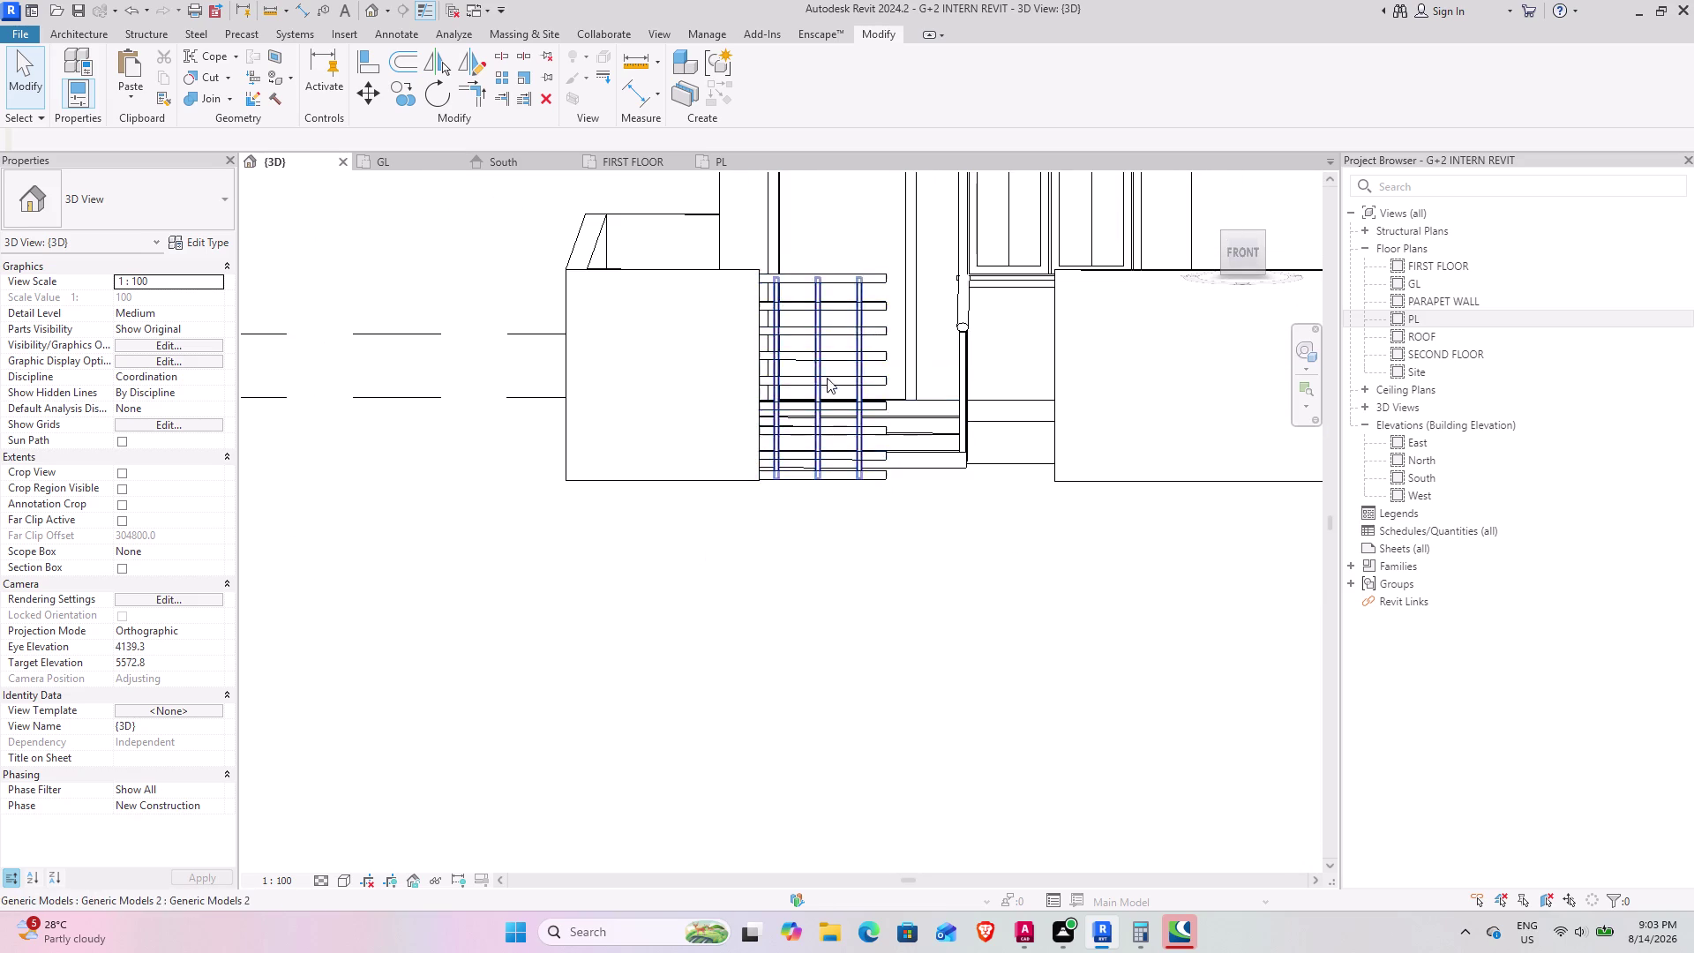
scroll(up, 3)
scroll(down, 3)
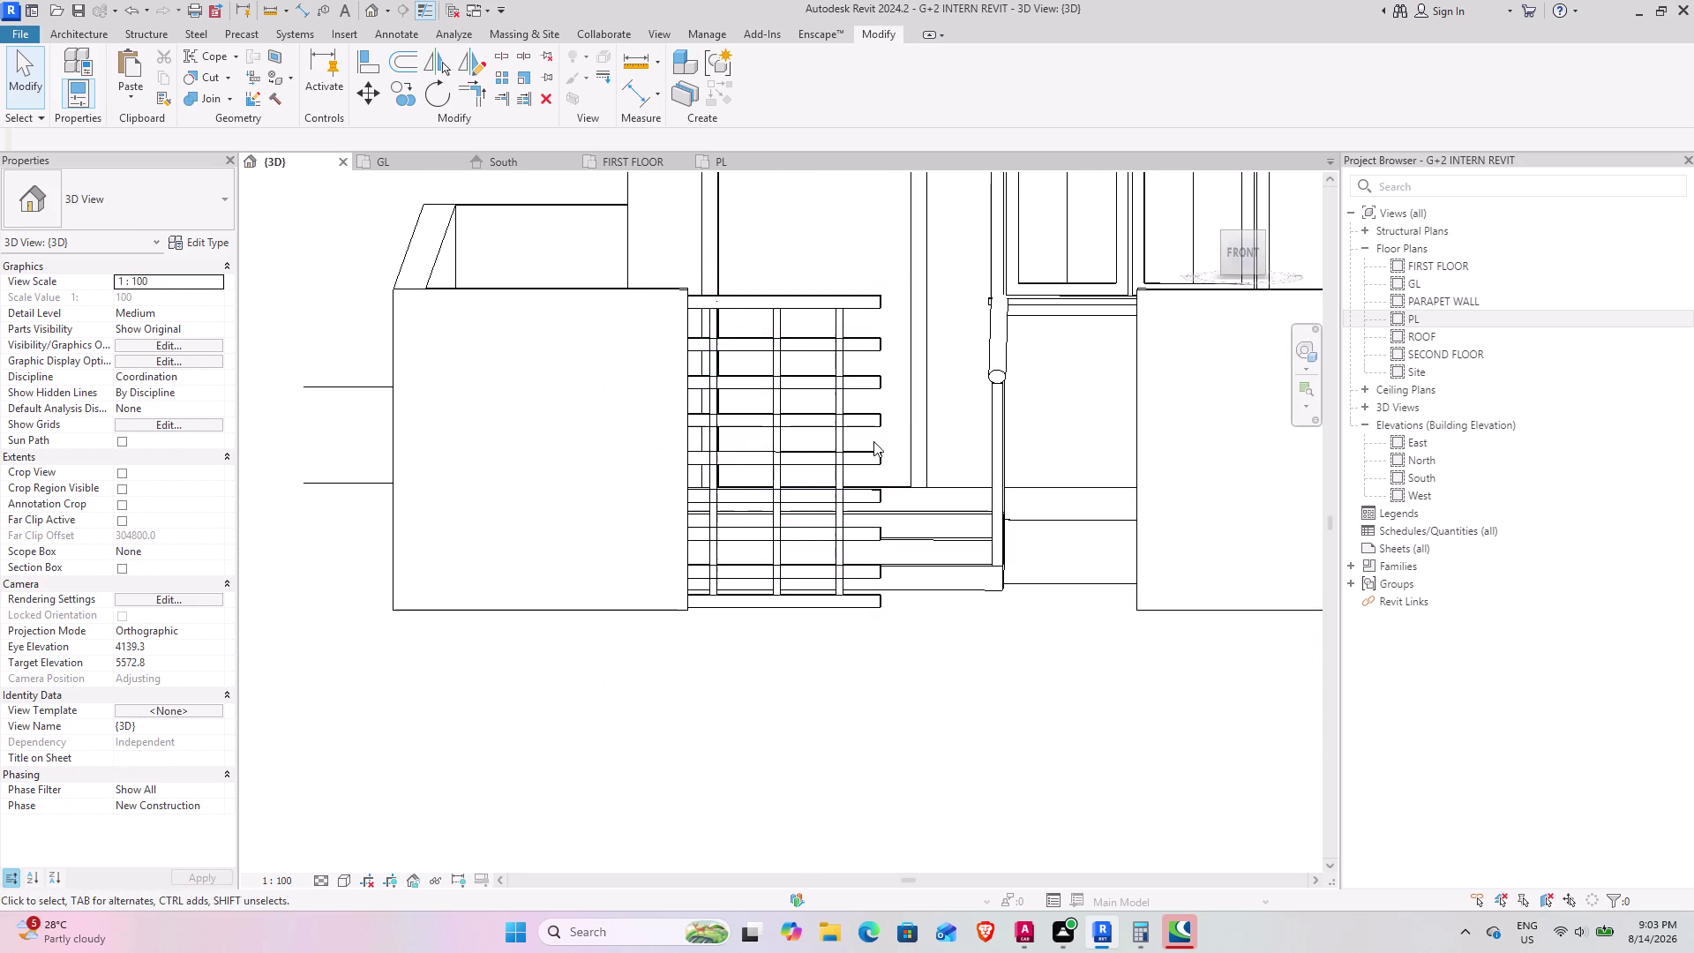
middle_drag(870, 437, 856, 399)
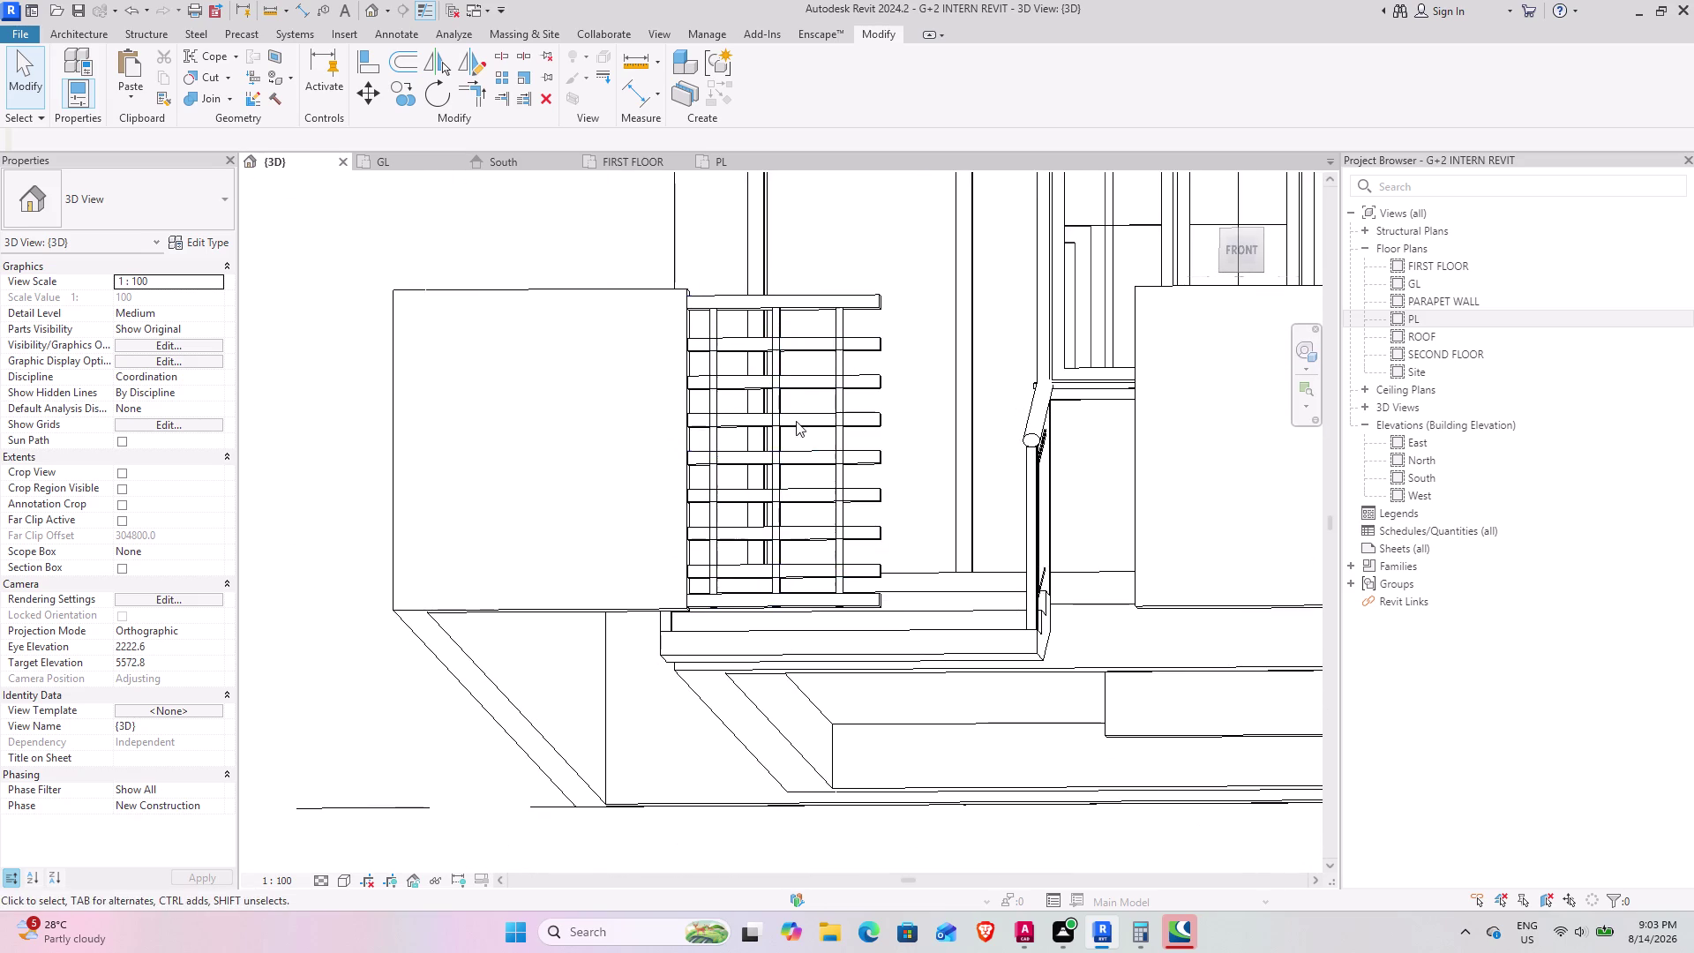
scroll(up, 3)
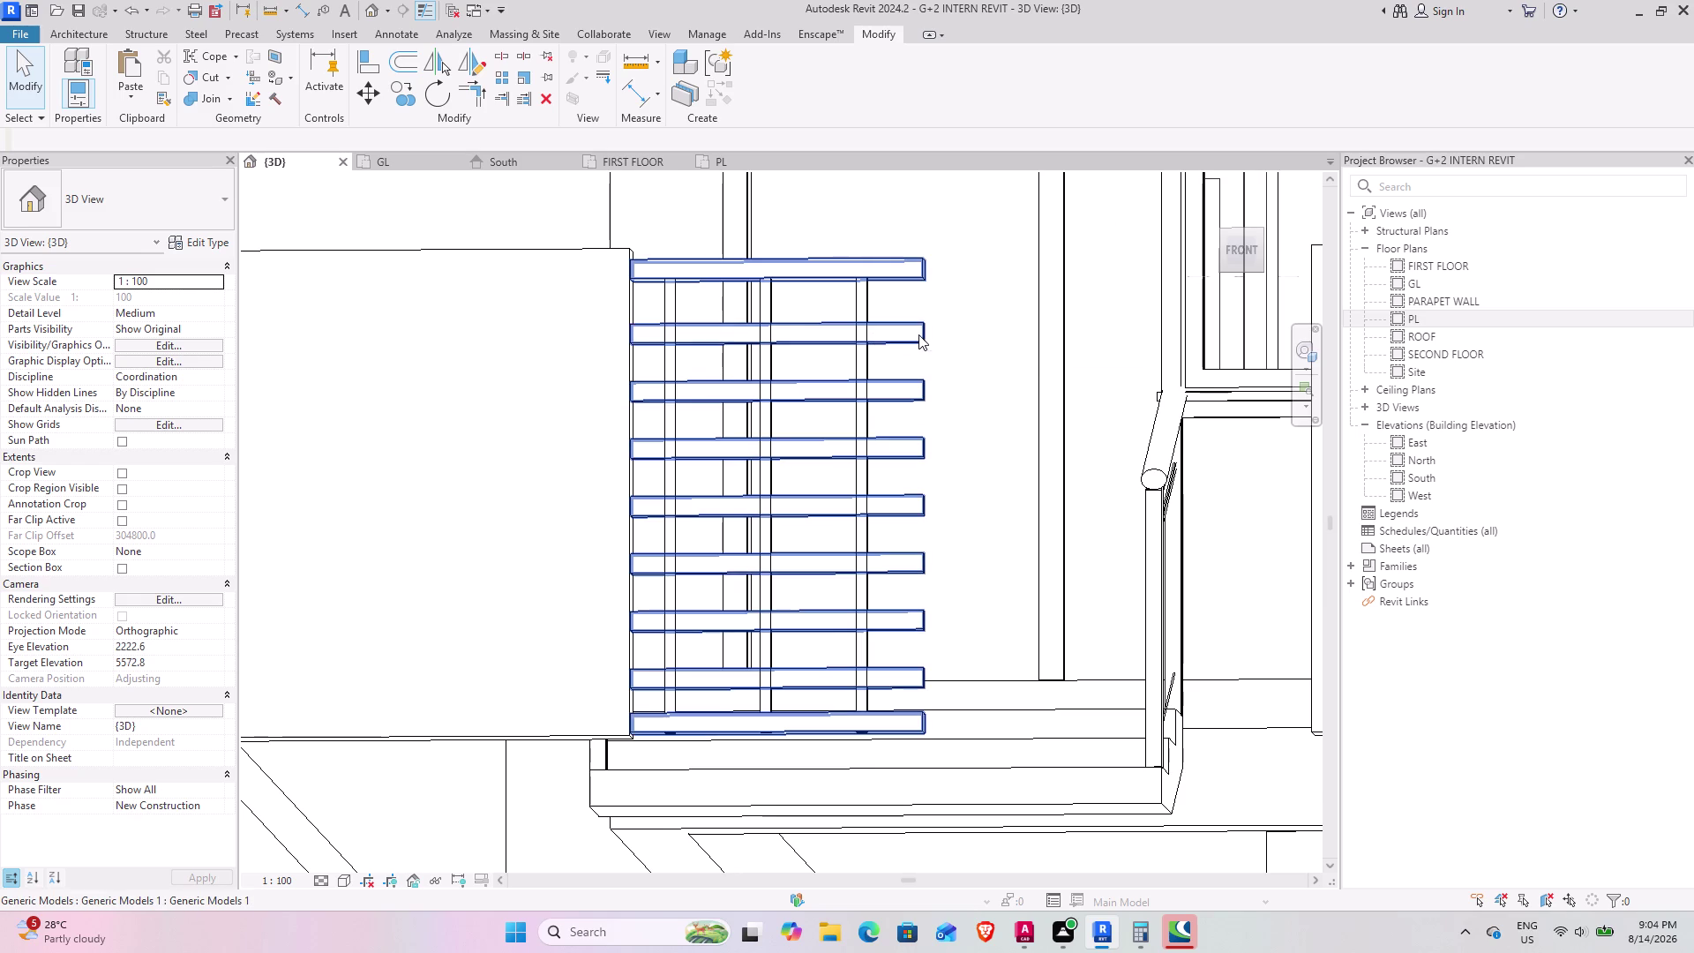
scroll(down, 3)
middle_drag(793, 375, 889, 478)
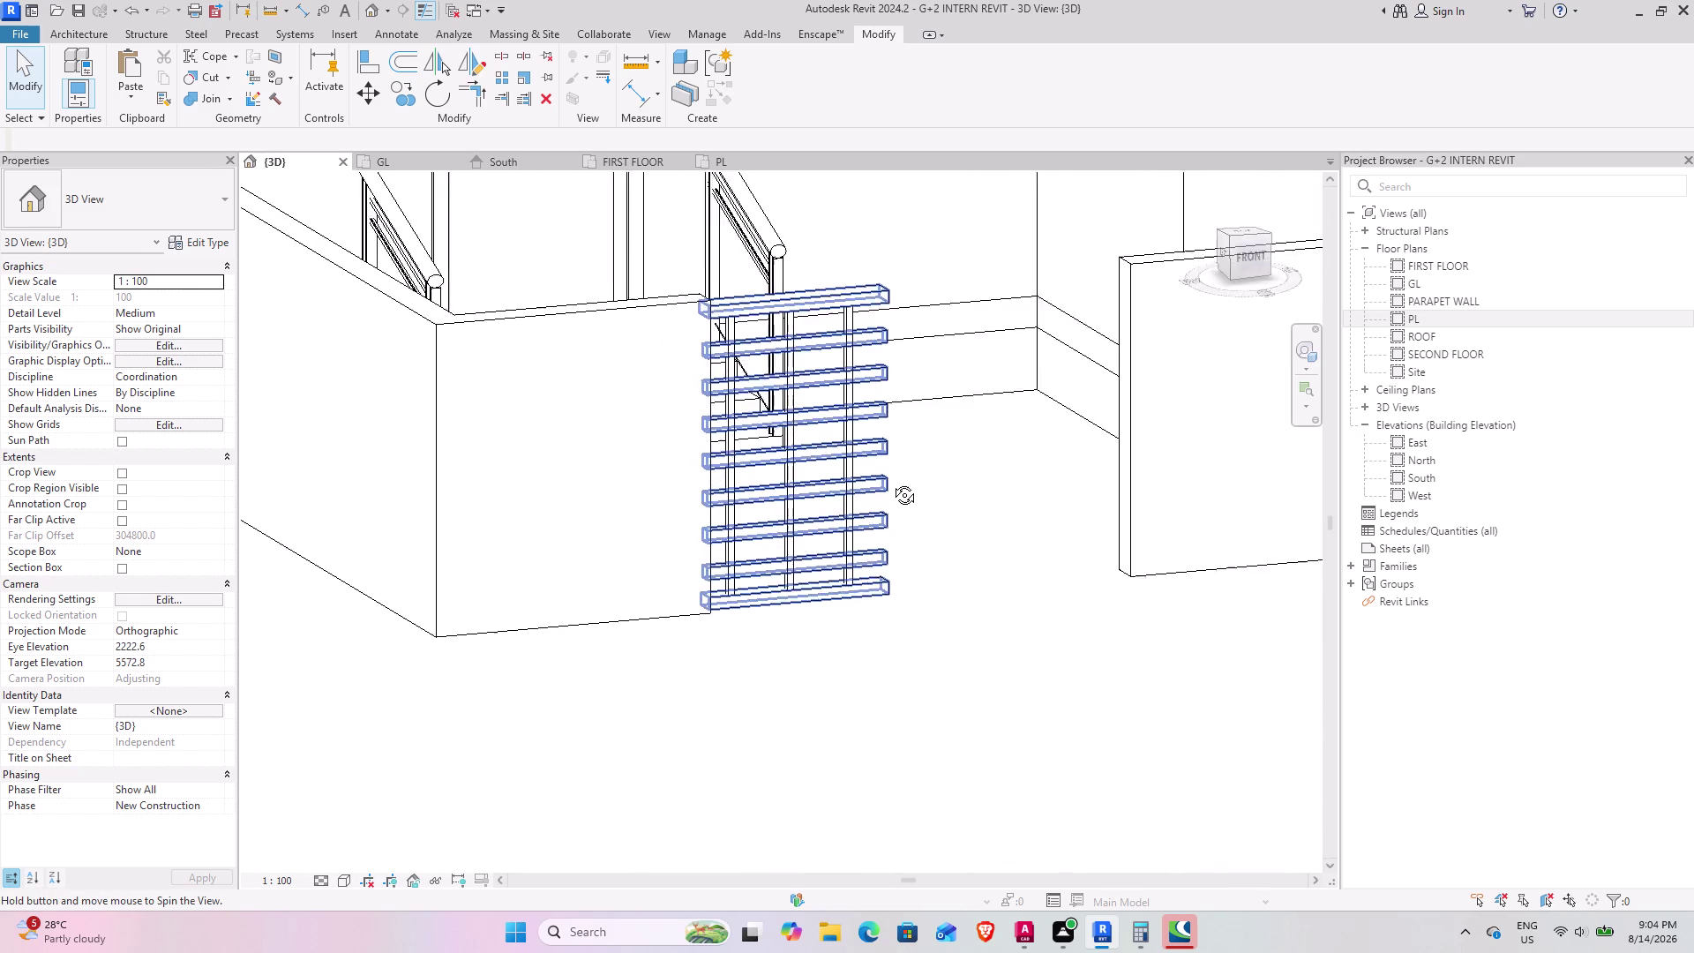
middle_drag(888, 478, 806, 597)
scroll(up, 3)
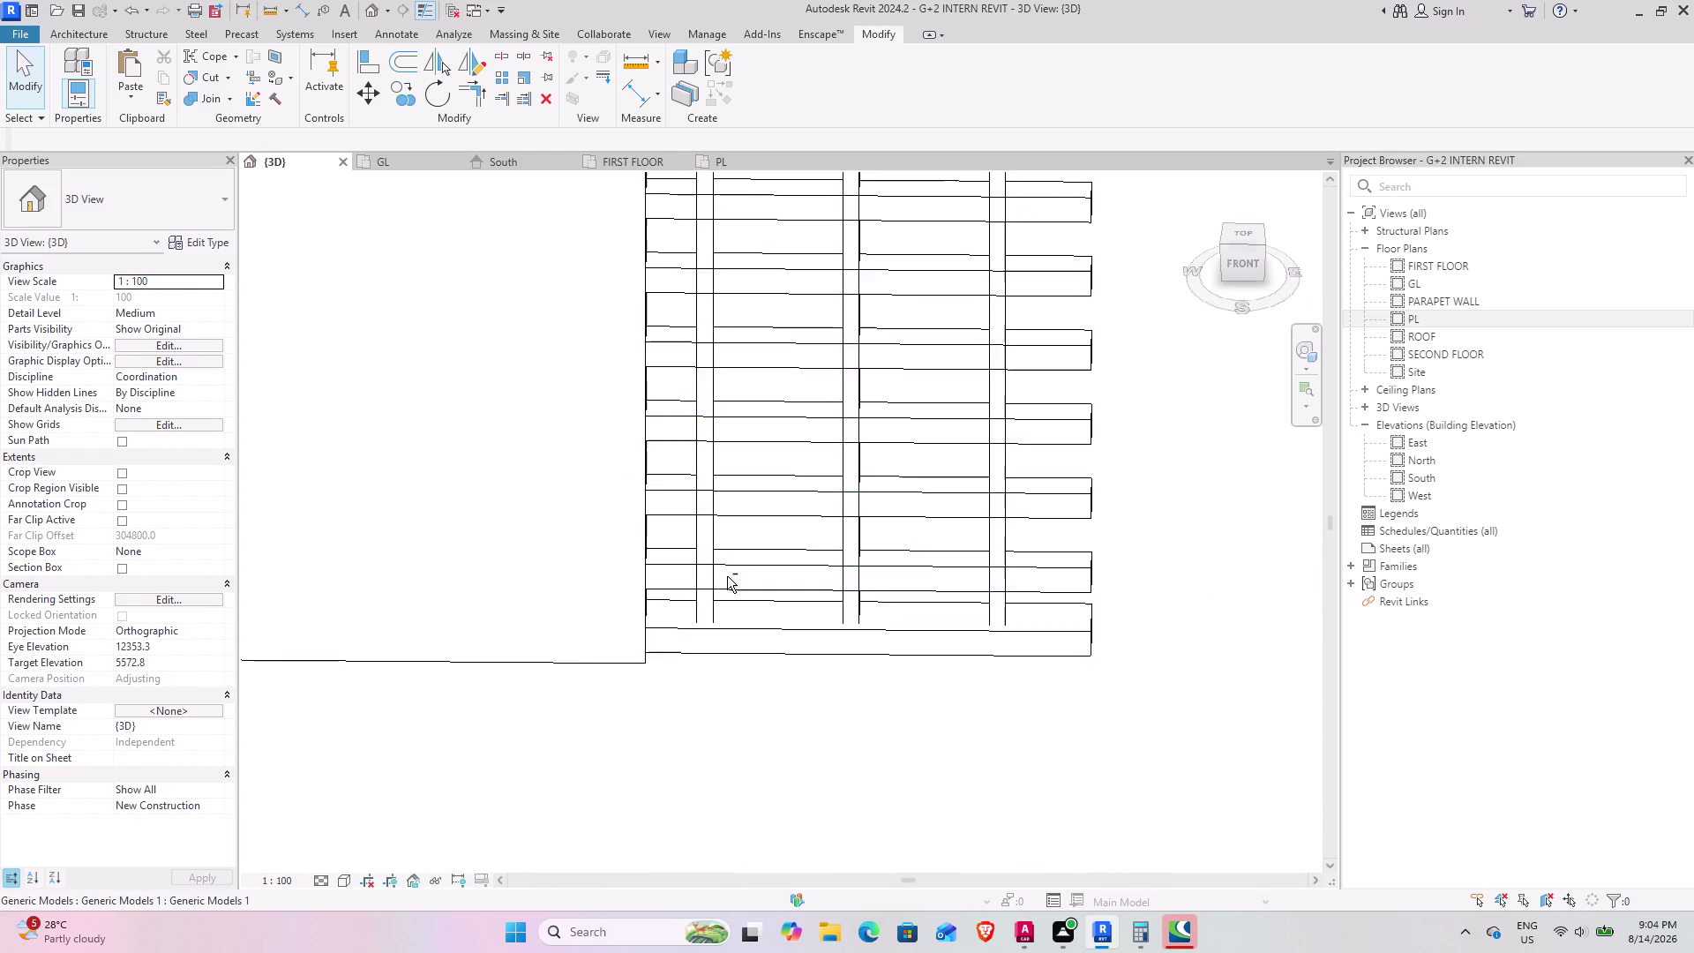
scroll(up, 3)
middle_drag(717, 572, 730, 376)
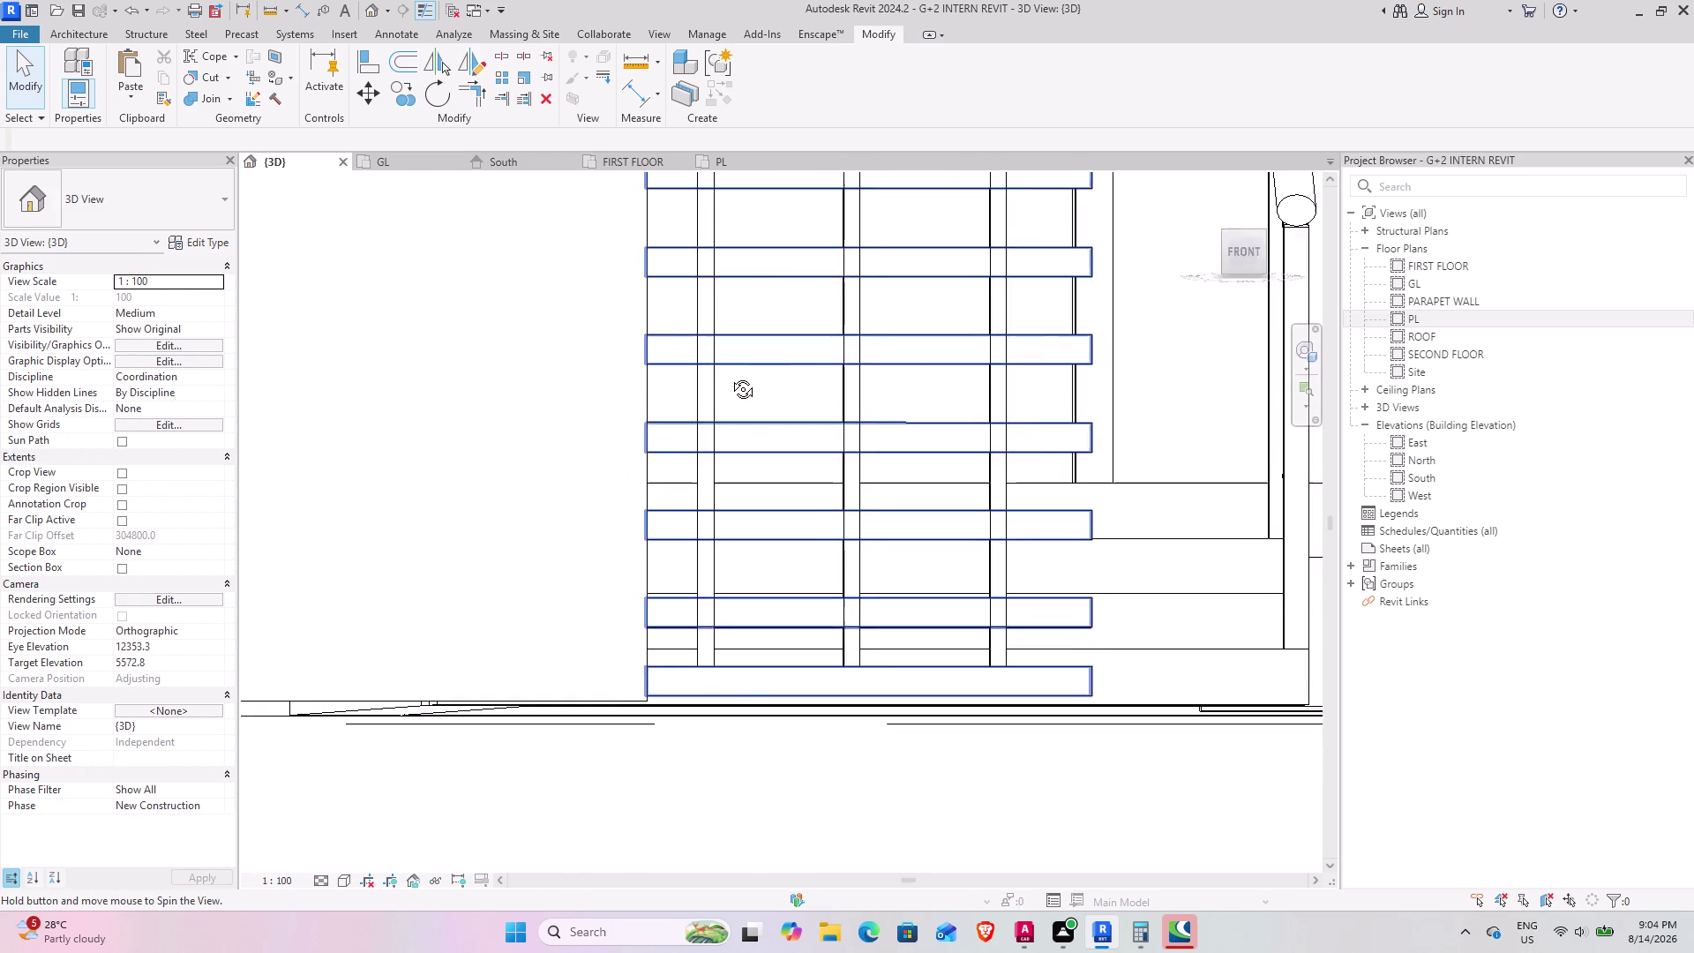
middle_drag(730, 376, 731, 377)
scroll(down, 3)
middle_drag(769, 377, 747, 351)
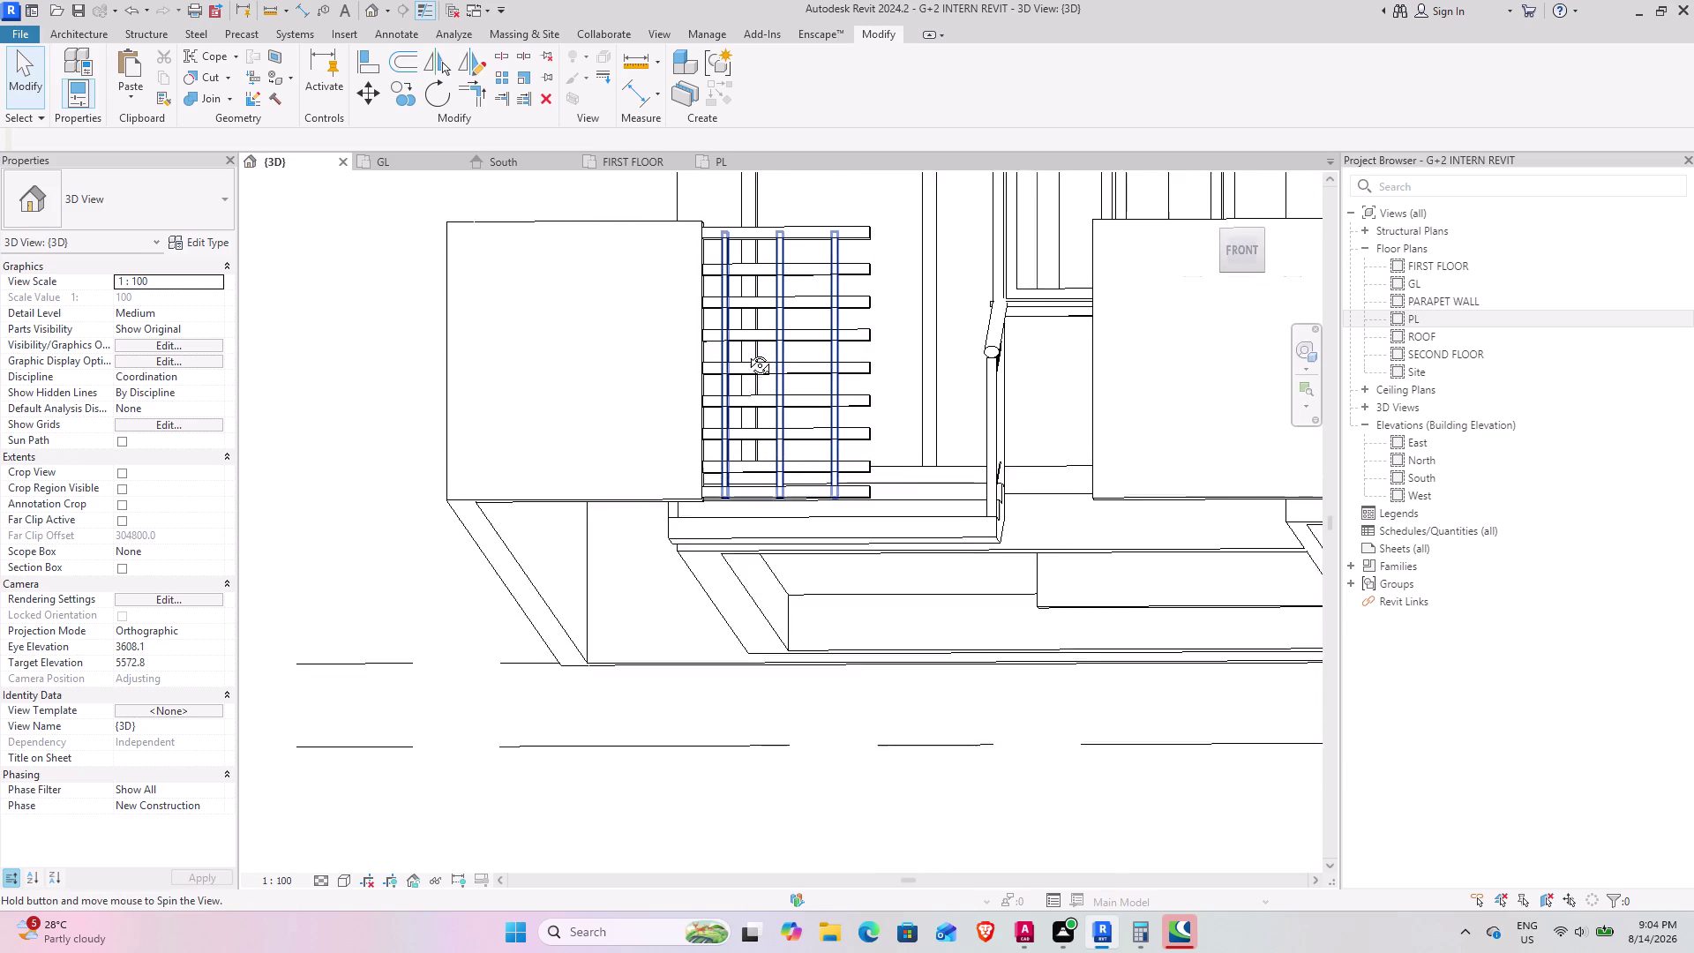
middle_drag(746, 351, 747, 356)
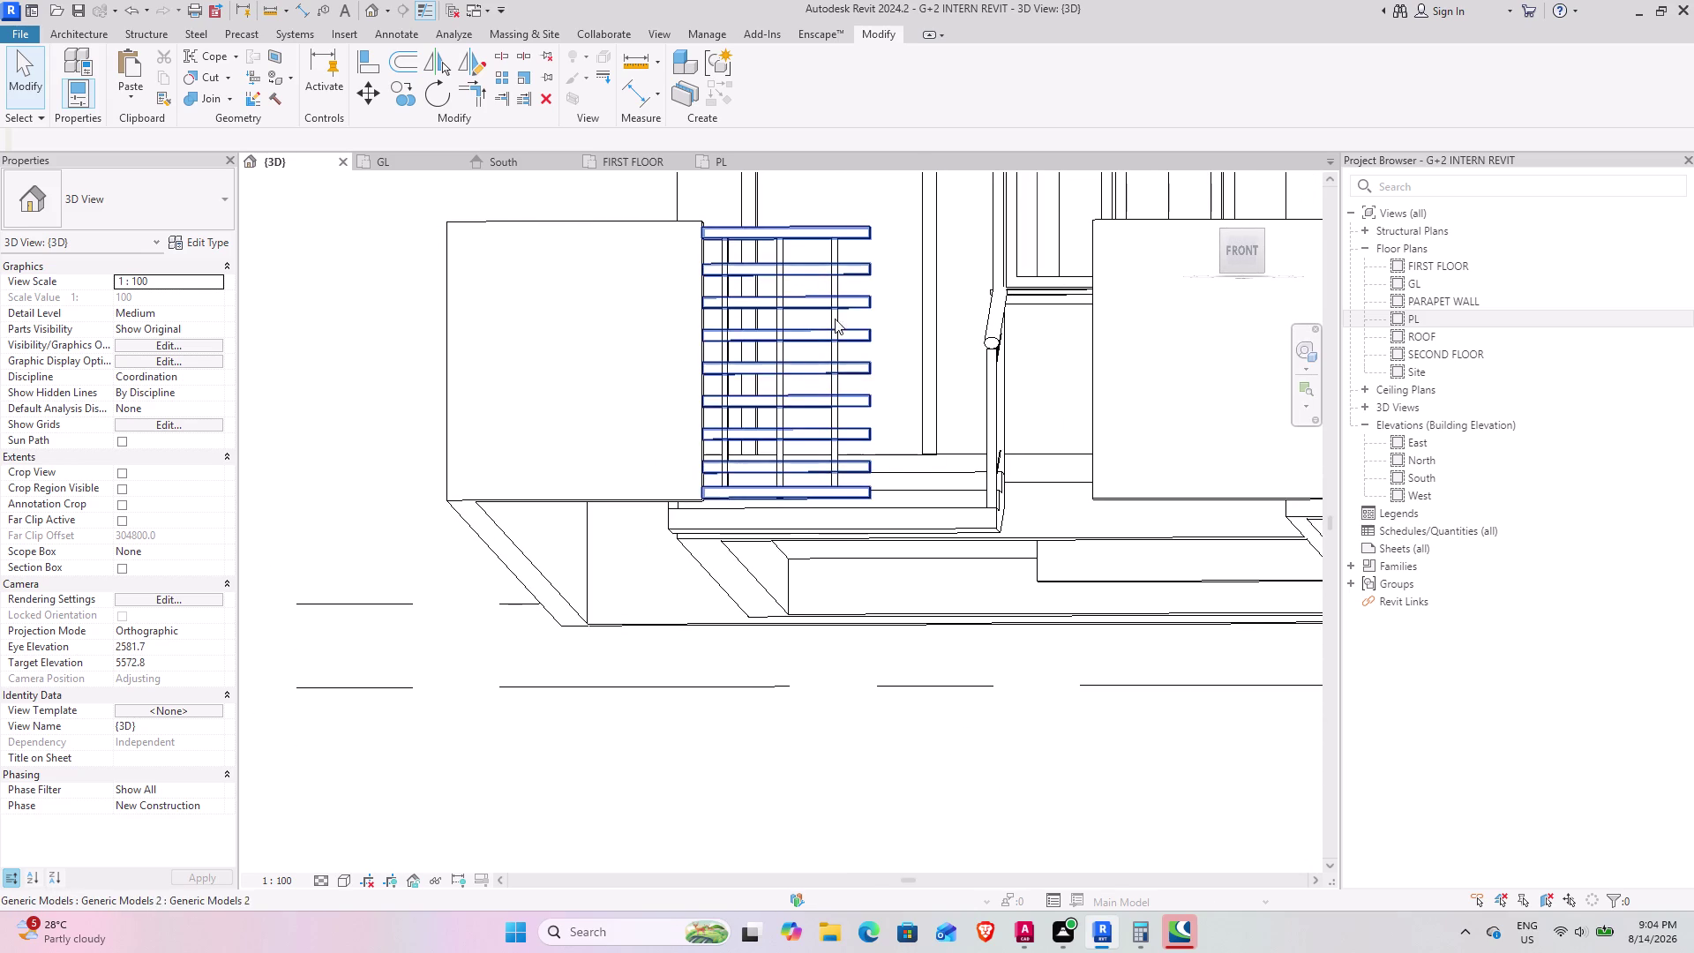
scroll(up, 3)
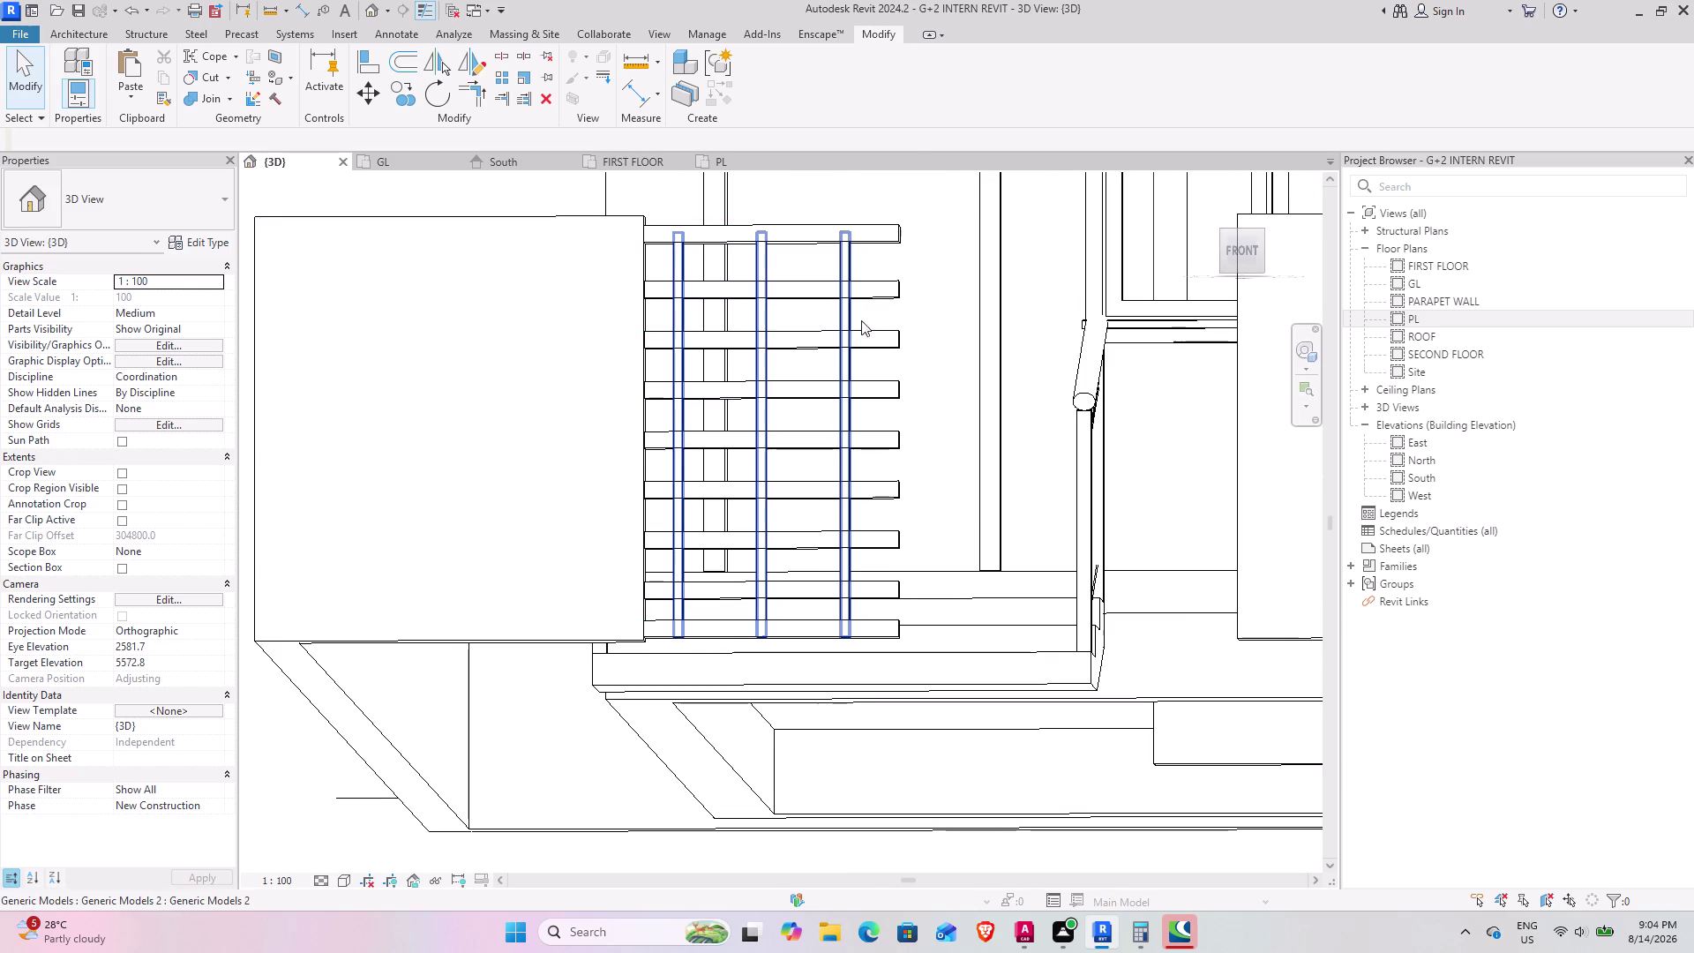
scroll(down, 3)
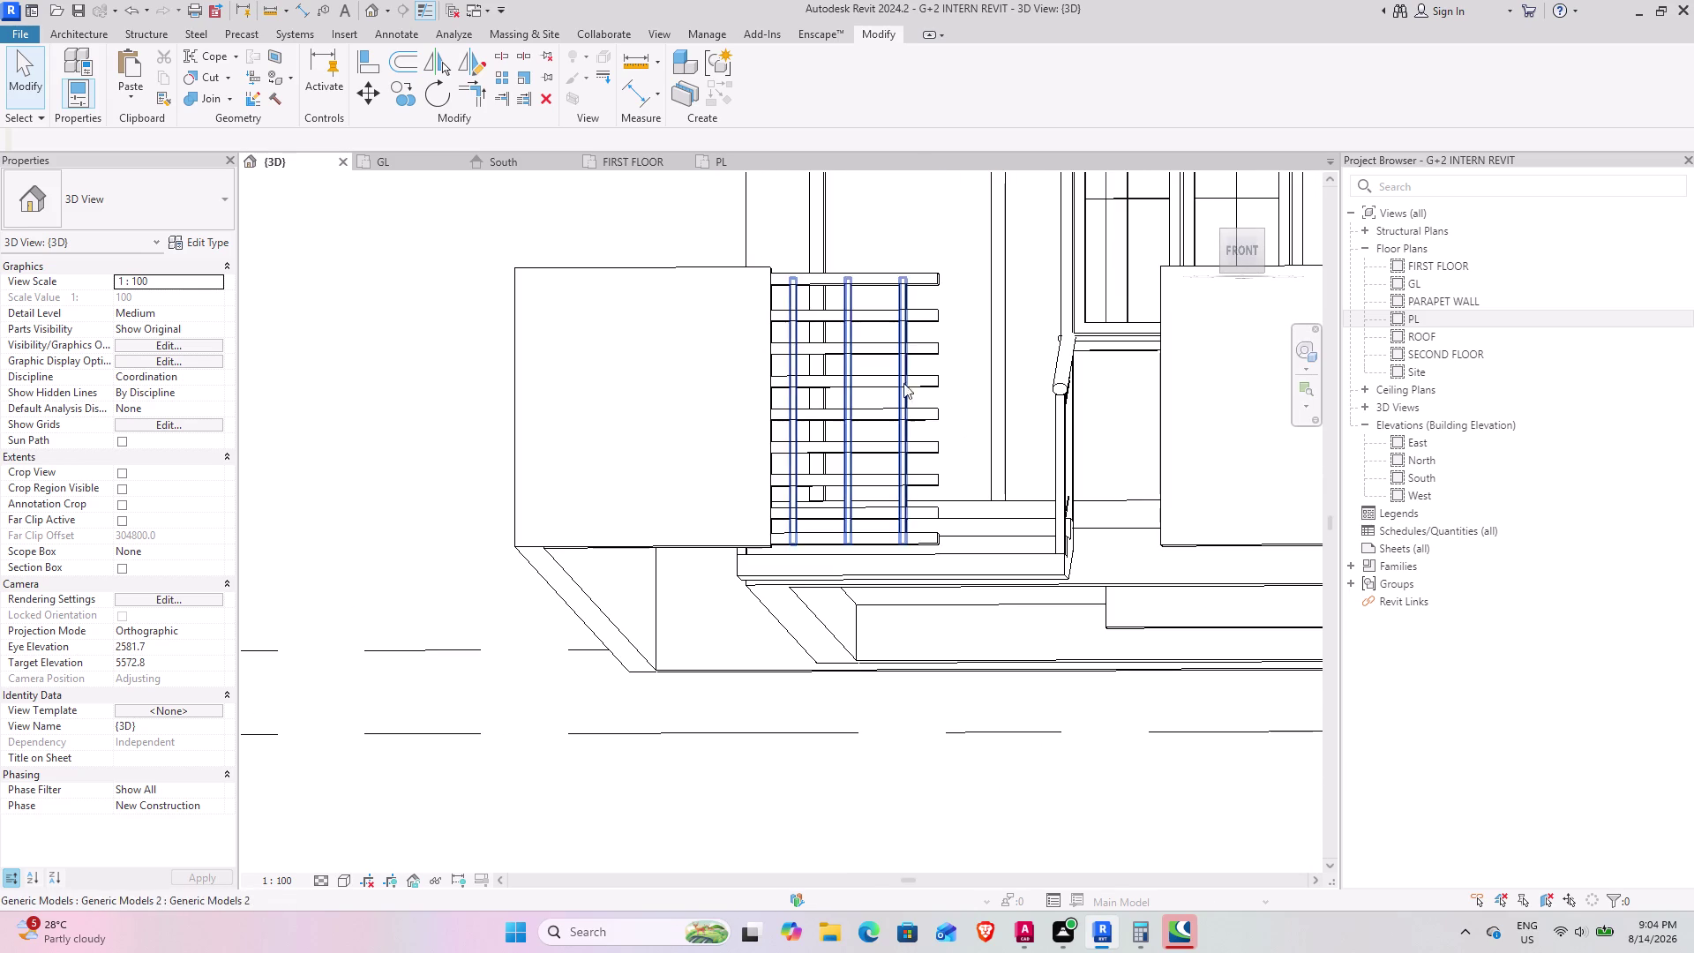
click(930, 277)
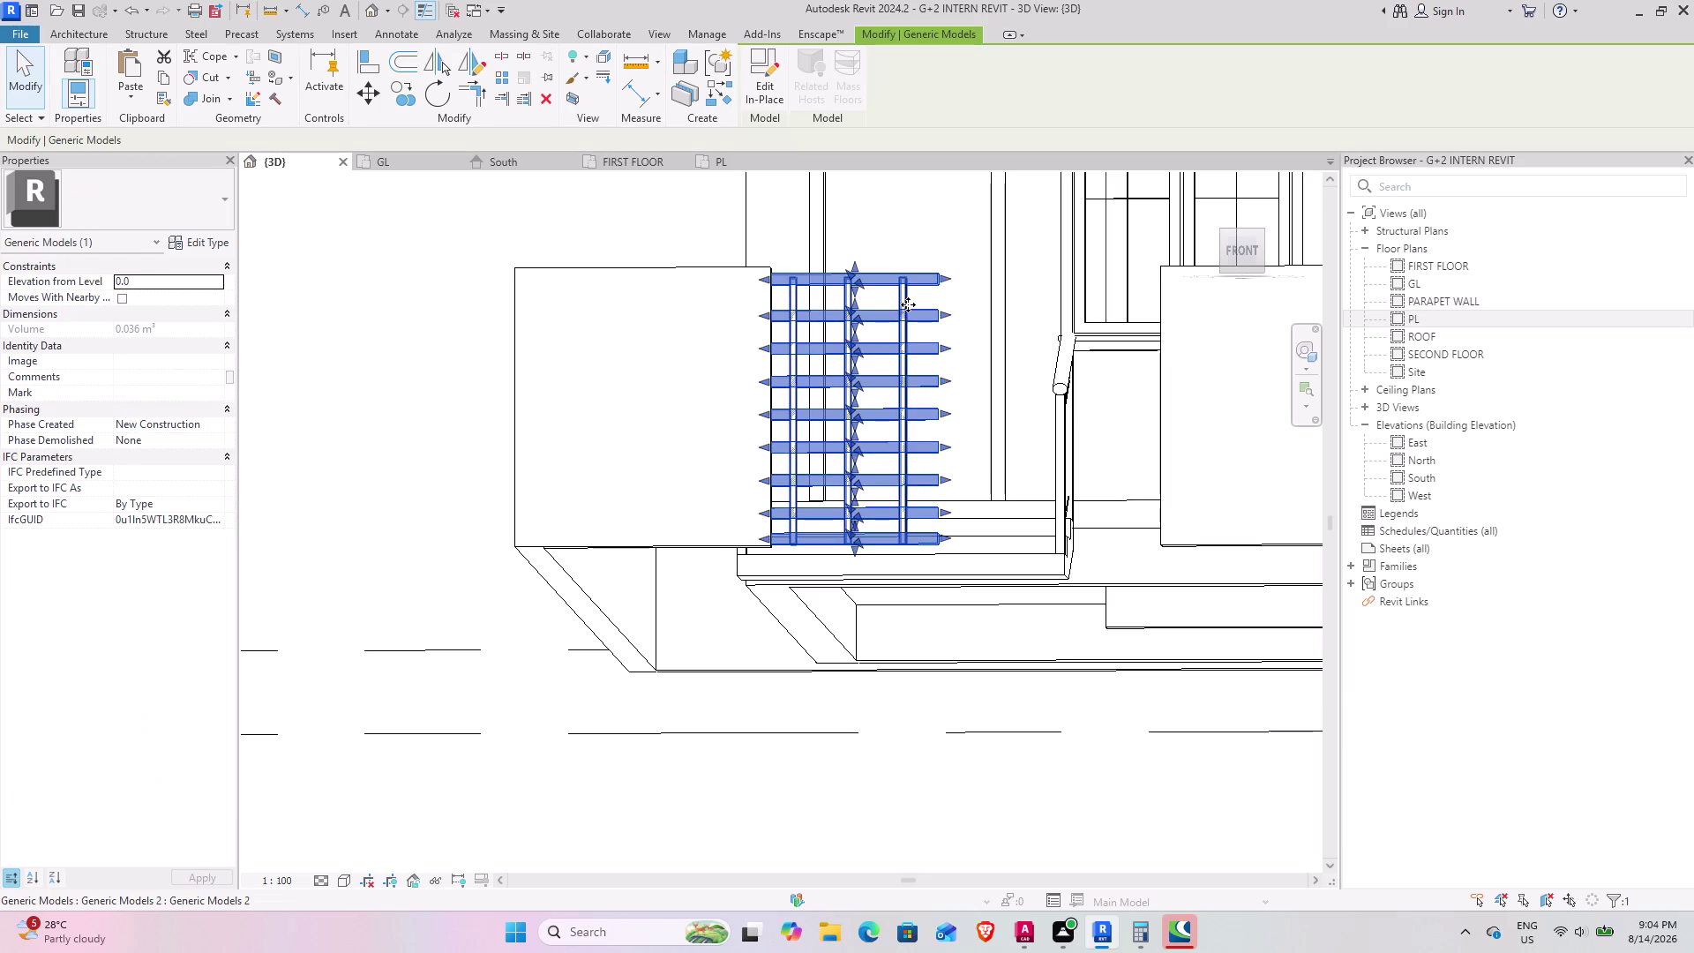
Mirror-copy the selected rails and vertical bars about the rail's end edge.
click(905, 297)
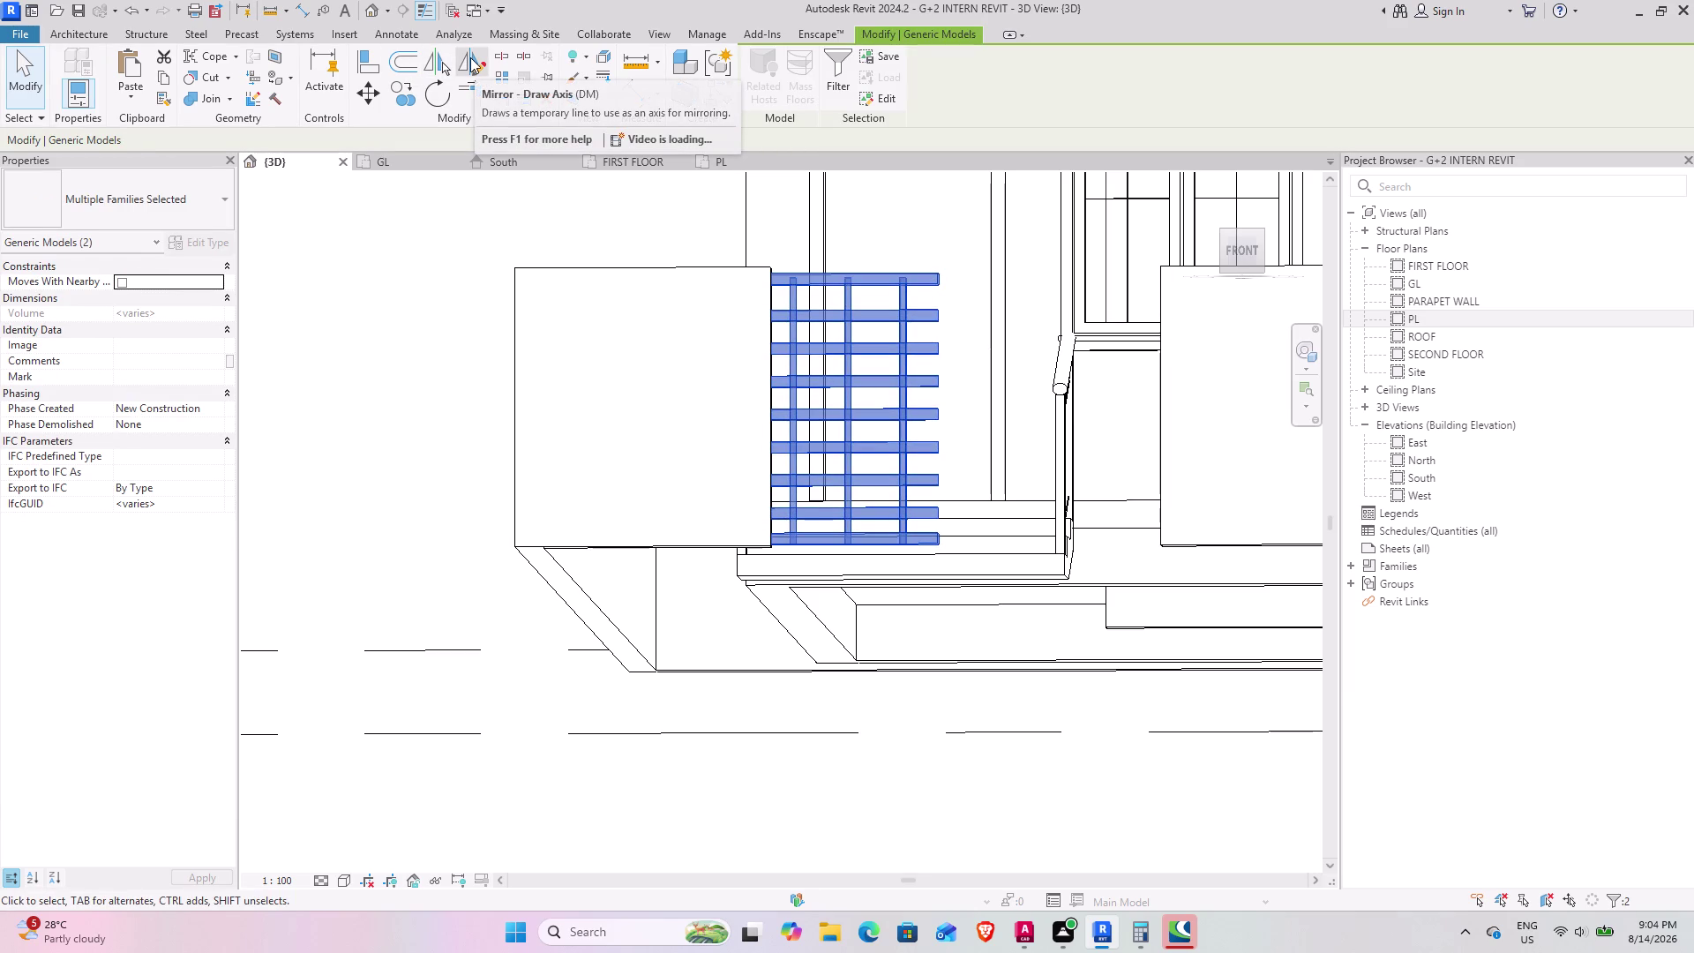
click(1250, 246)
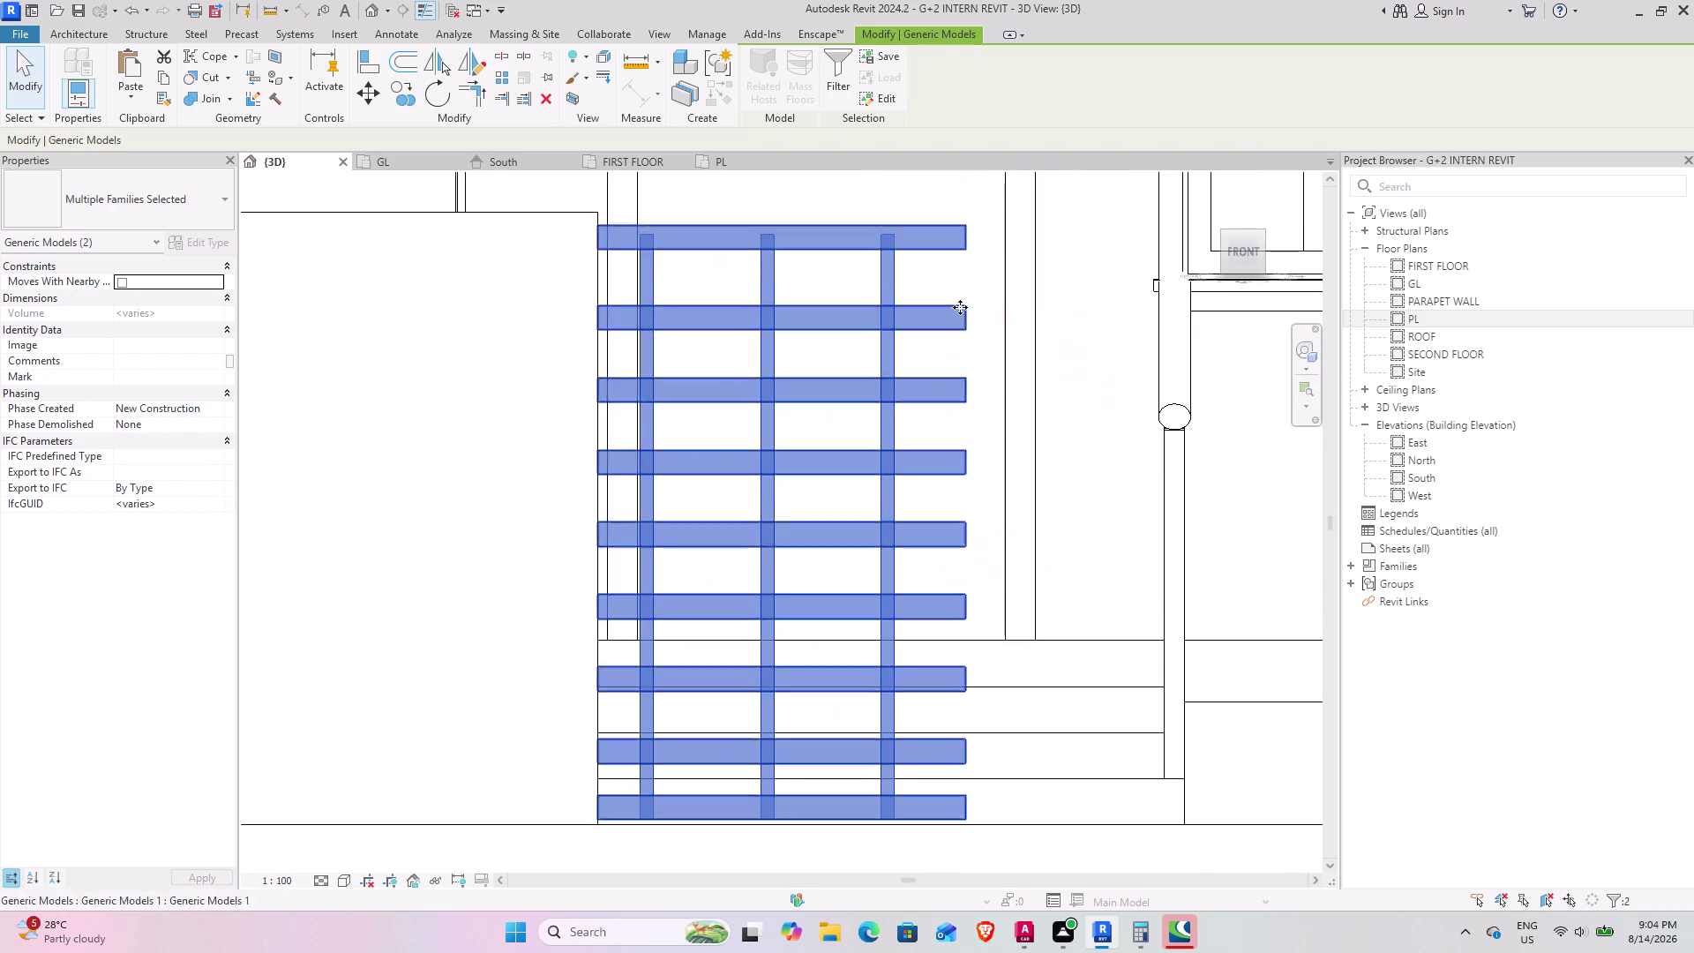
click(478, 72)
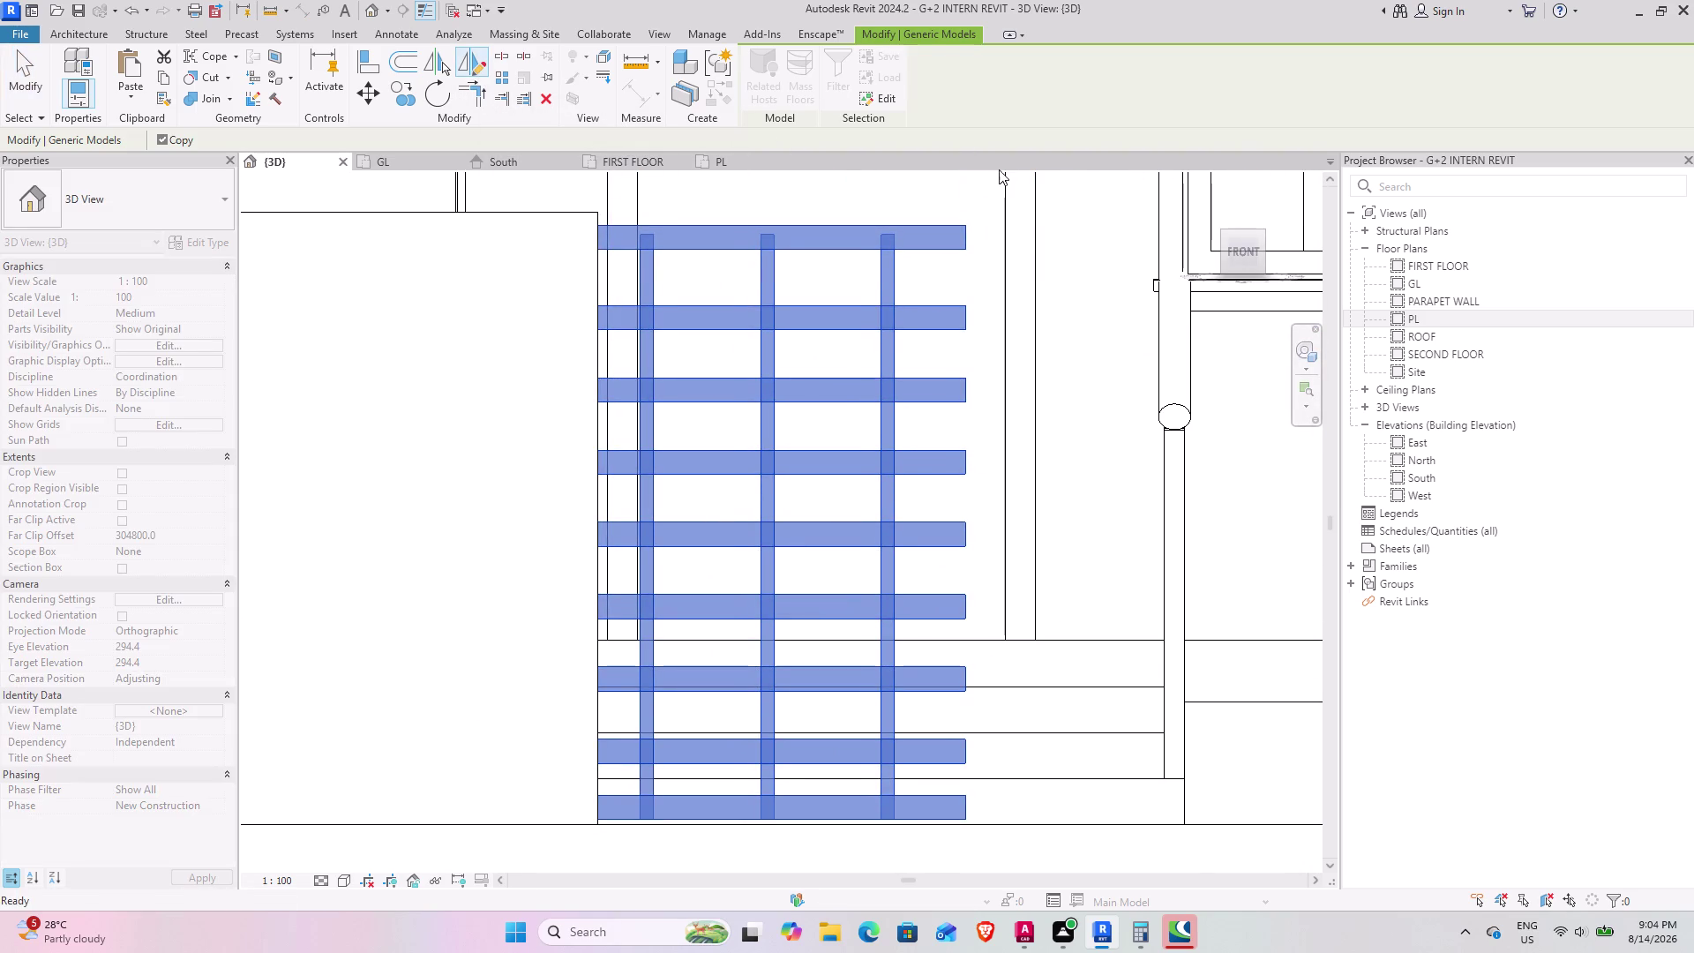
click(443, 69)
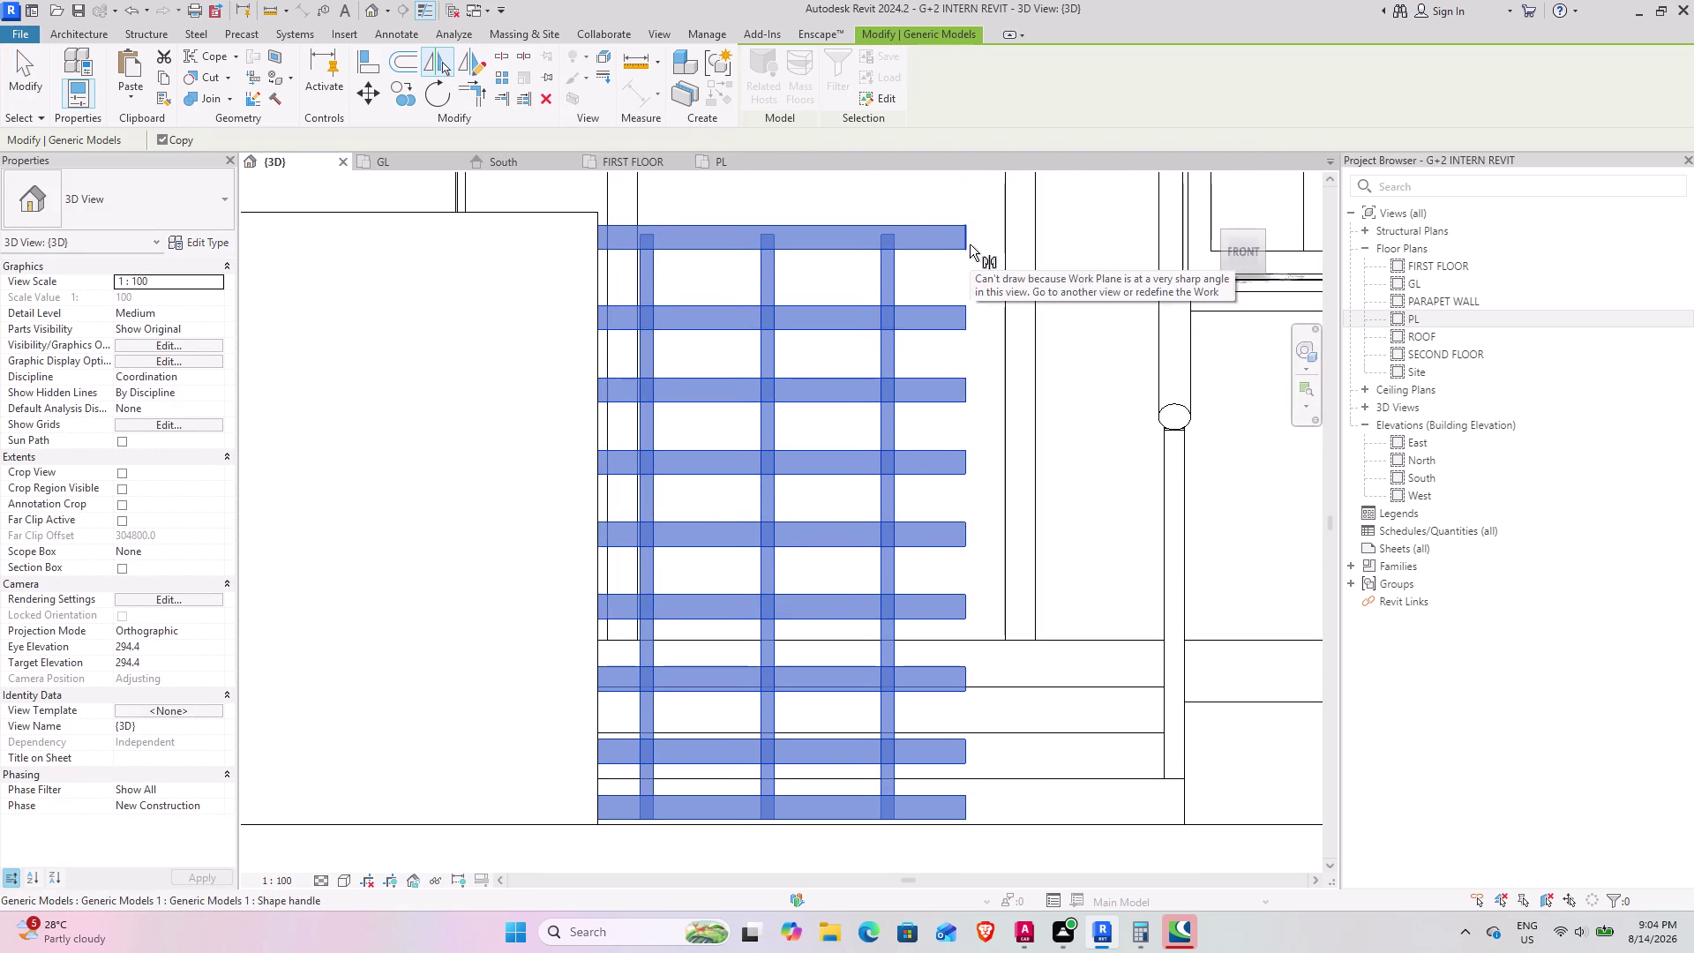
click(965, 238)
scroll(down, 3)
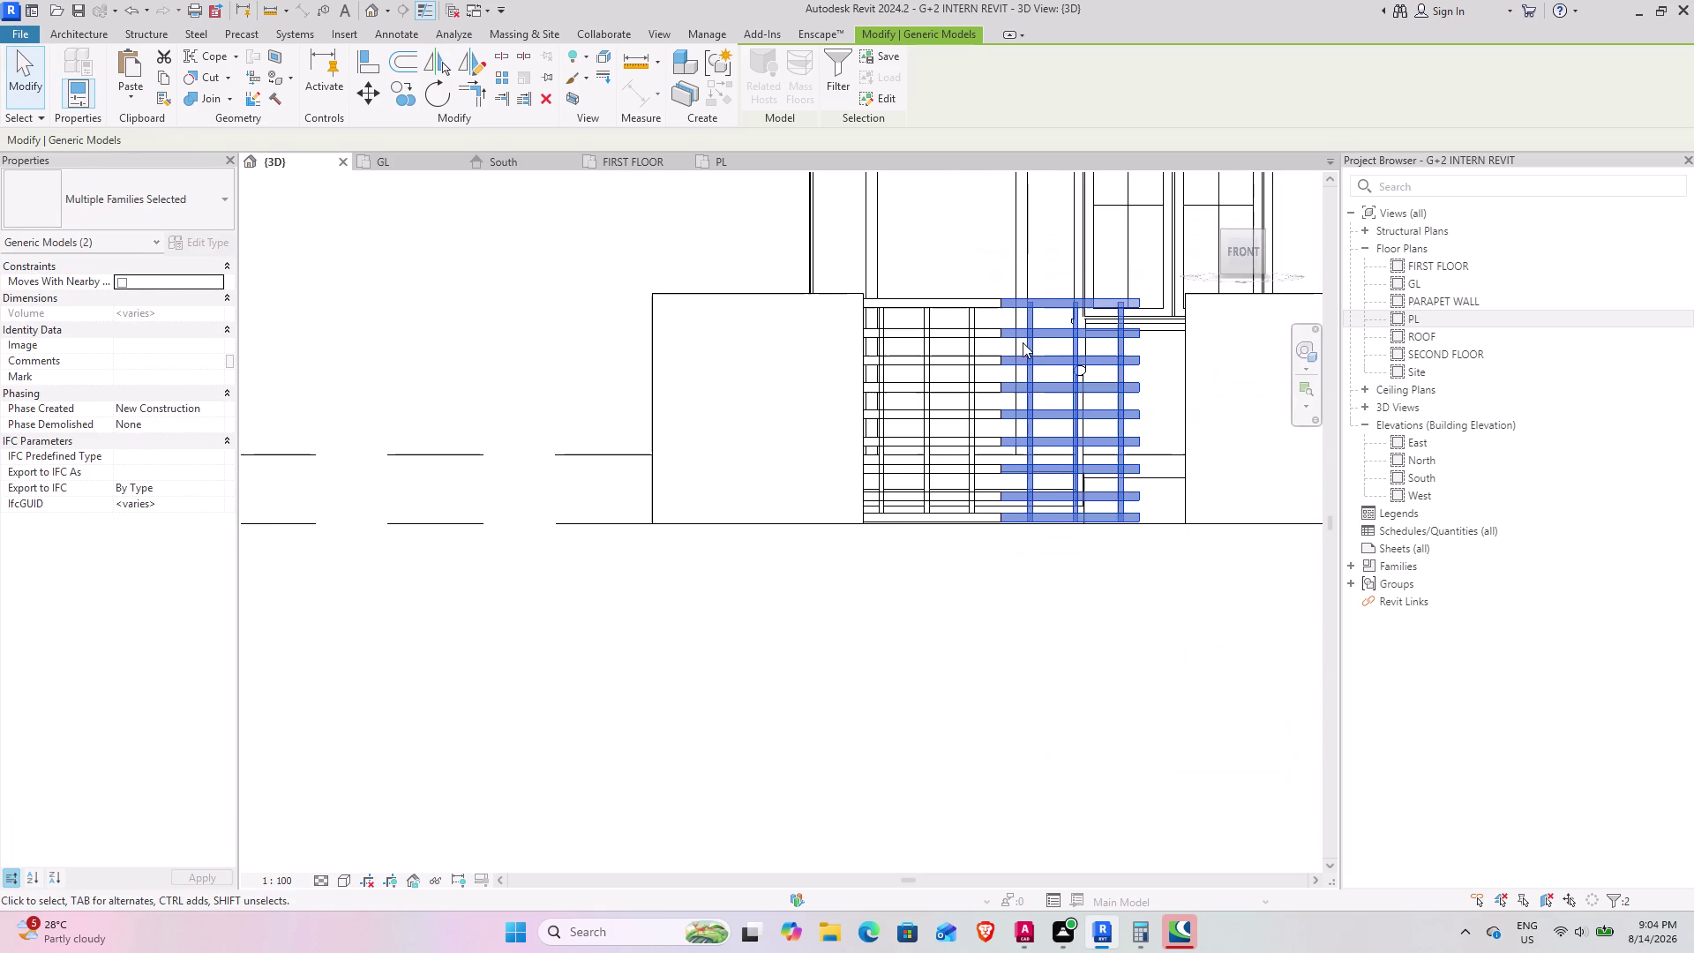
click(1075, 585)
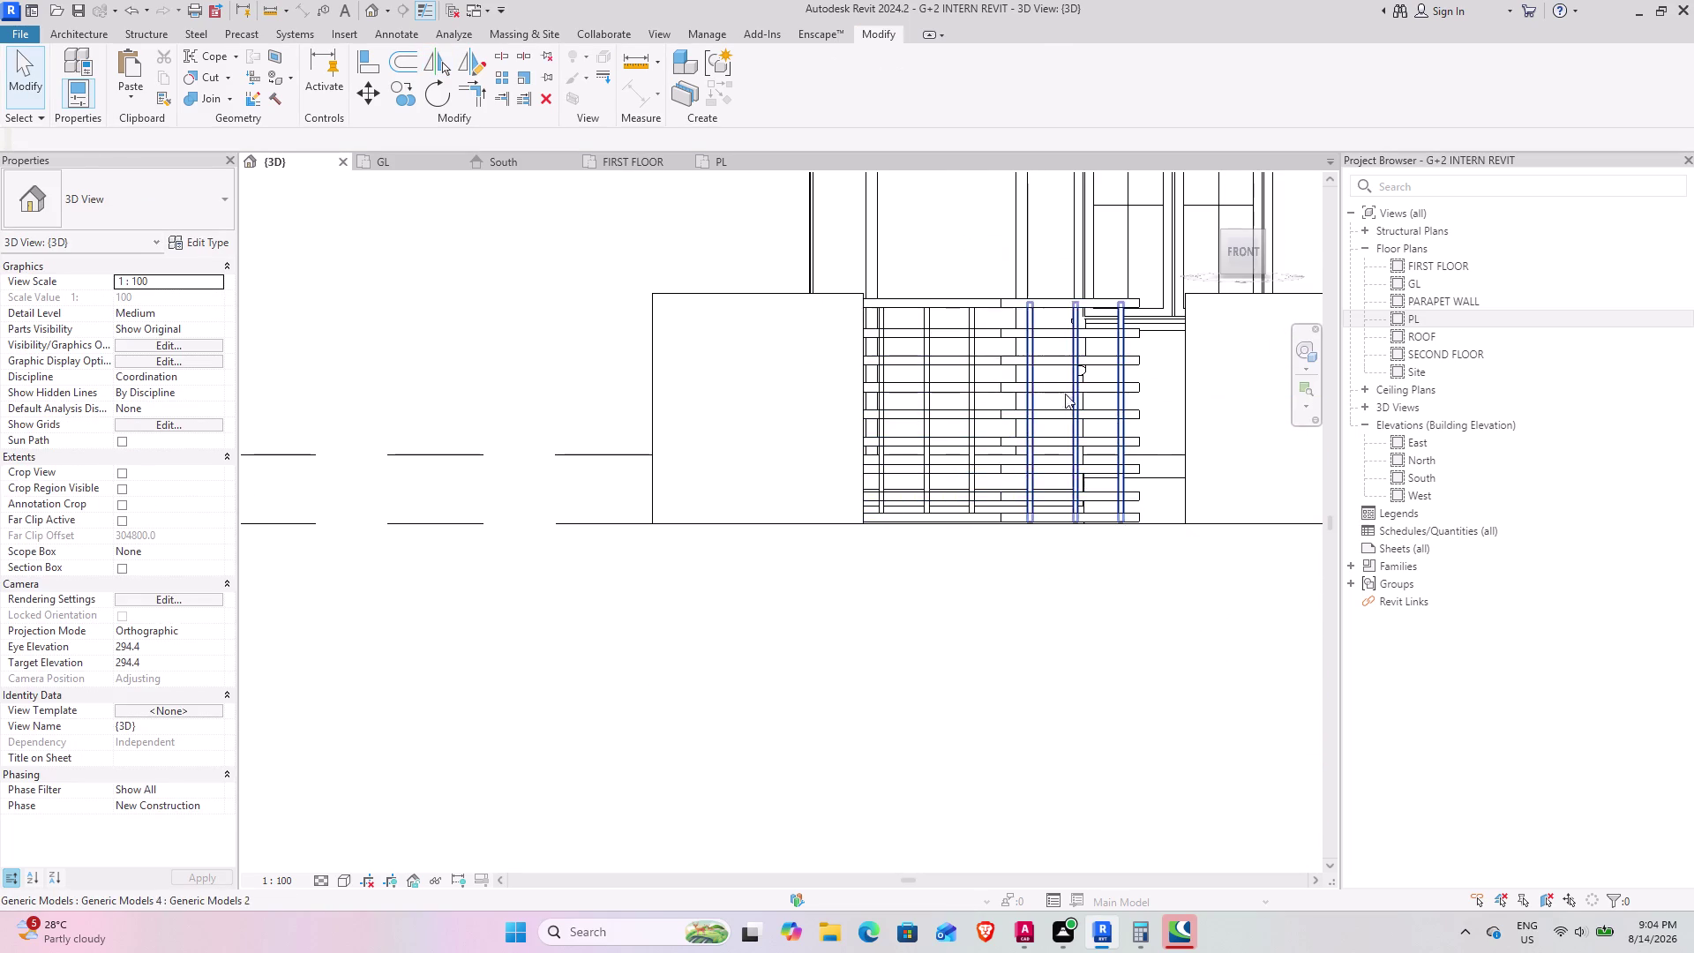
Orbit around the gate to look down on the mirrored copy.
scroll(down, 3)
middle_drag(990, 427, 933, 509)
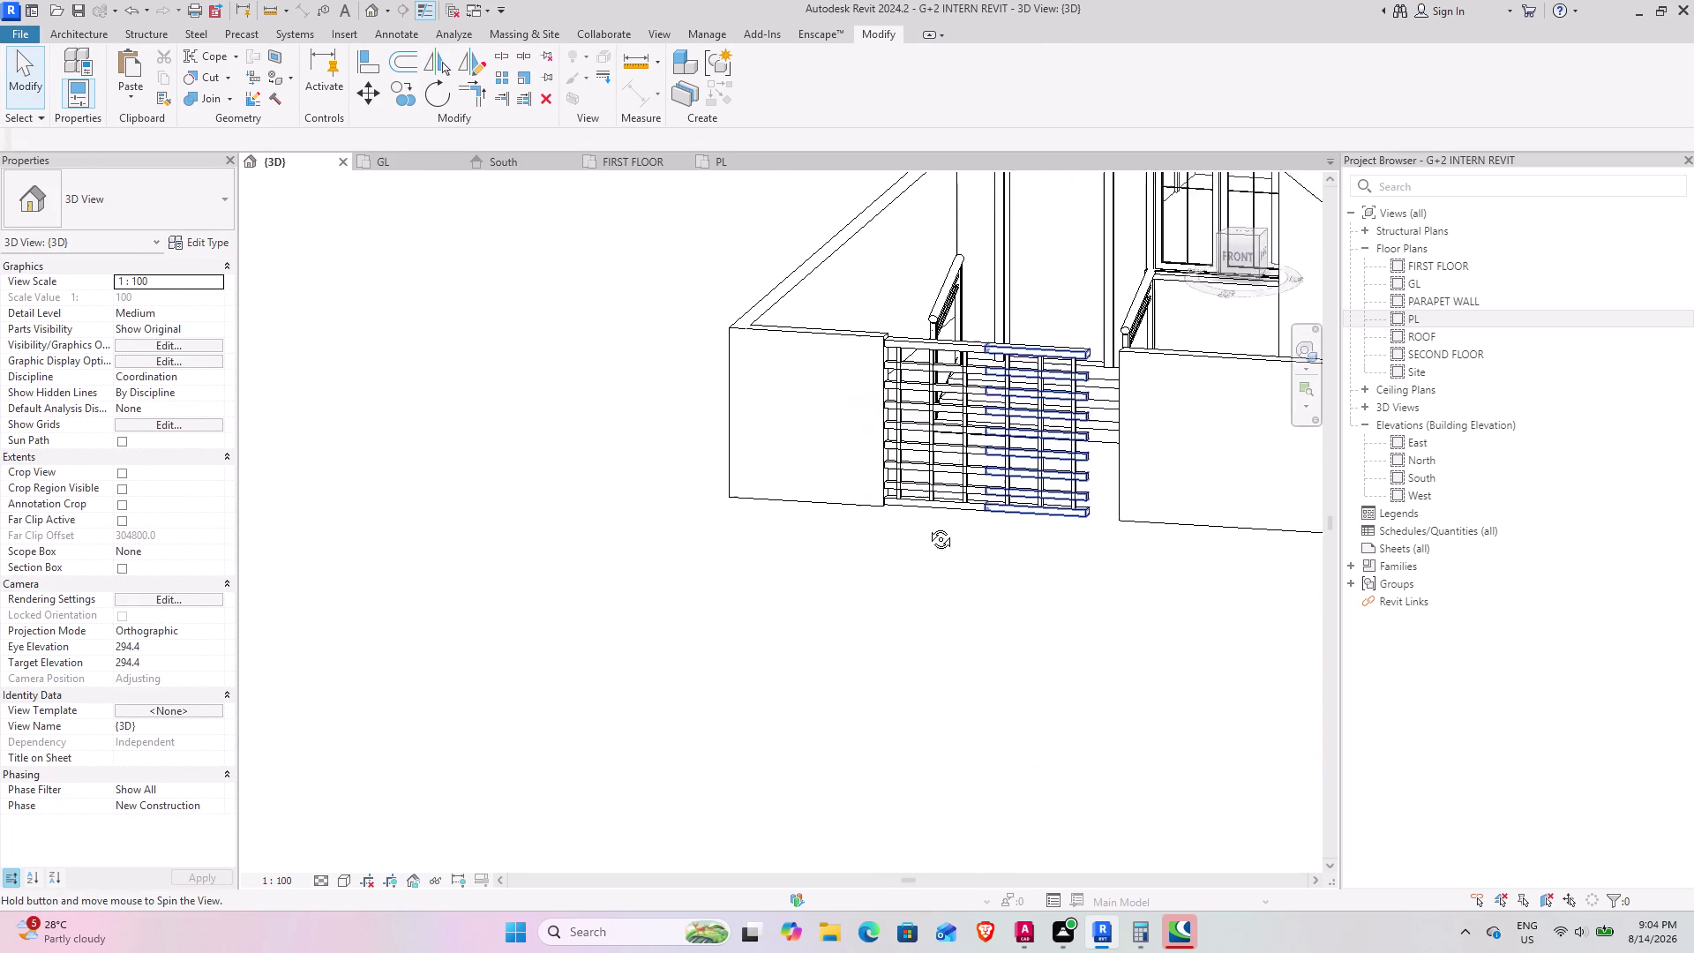
middle_drag(932, 510, 926, 565)
middle_drag(985, 512, 1067, 565)
scroll(up, 3)
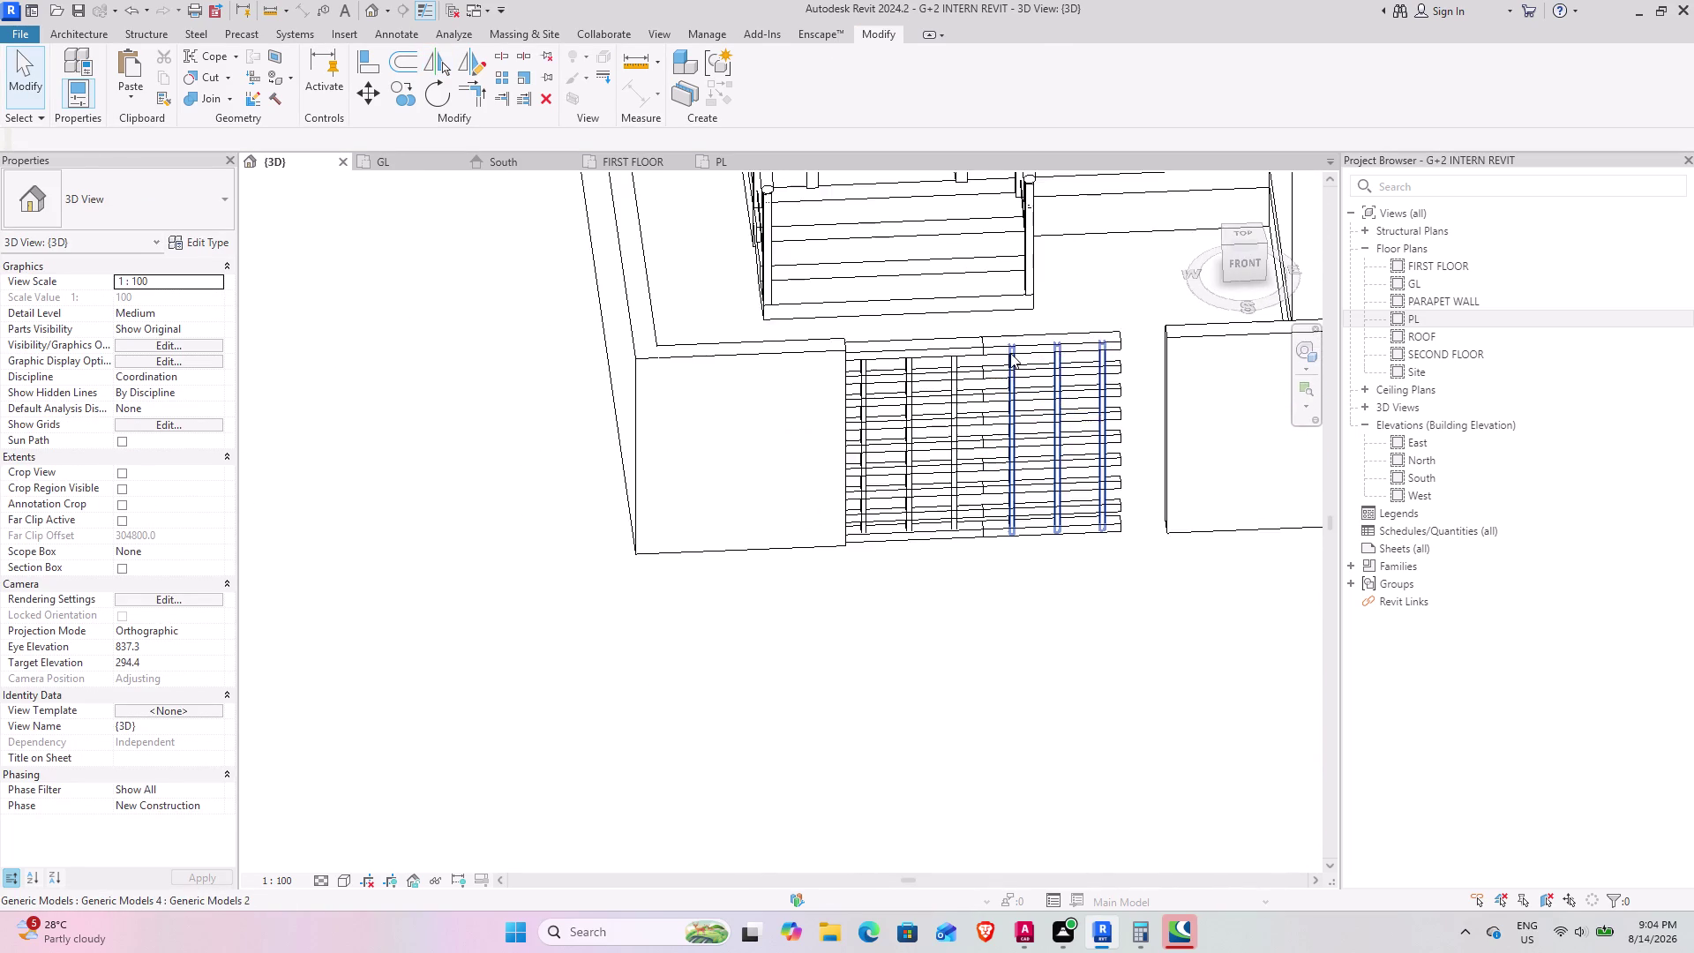
scroll(up, 3)
middle_drag(942, 445, 962, 318)
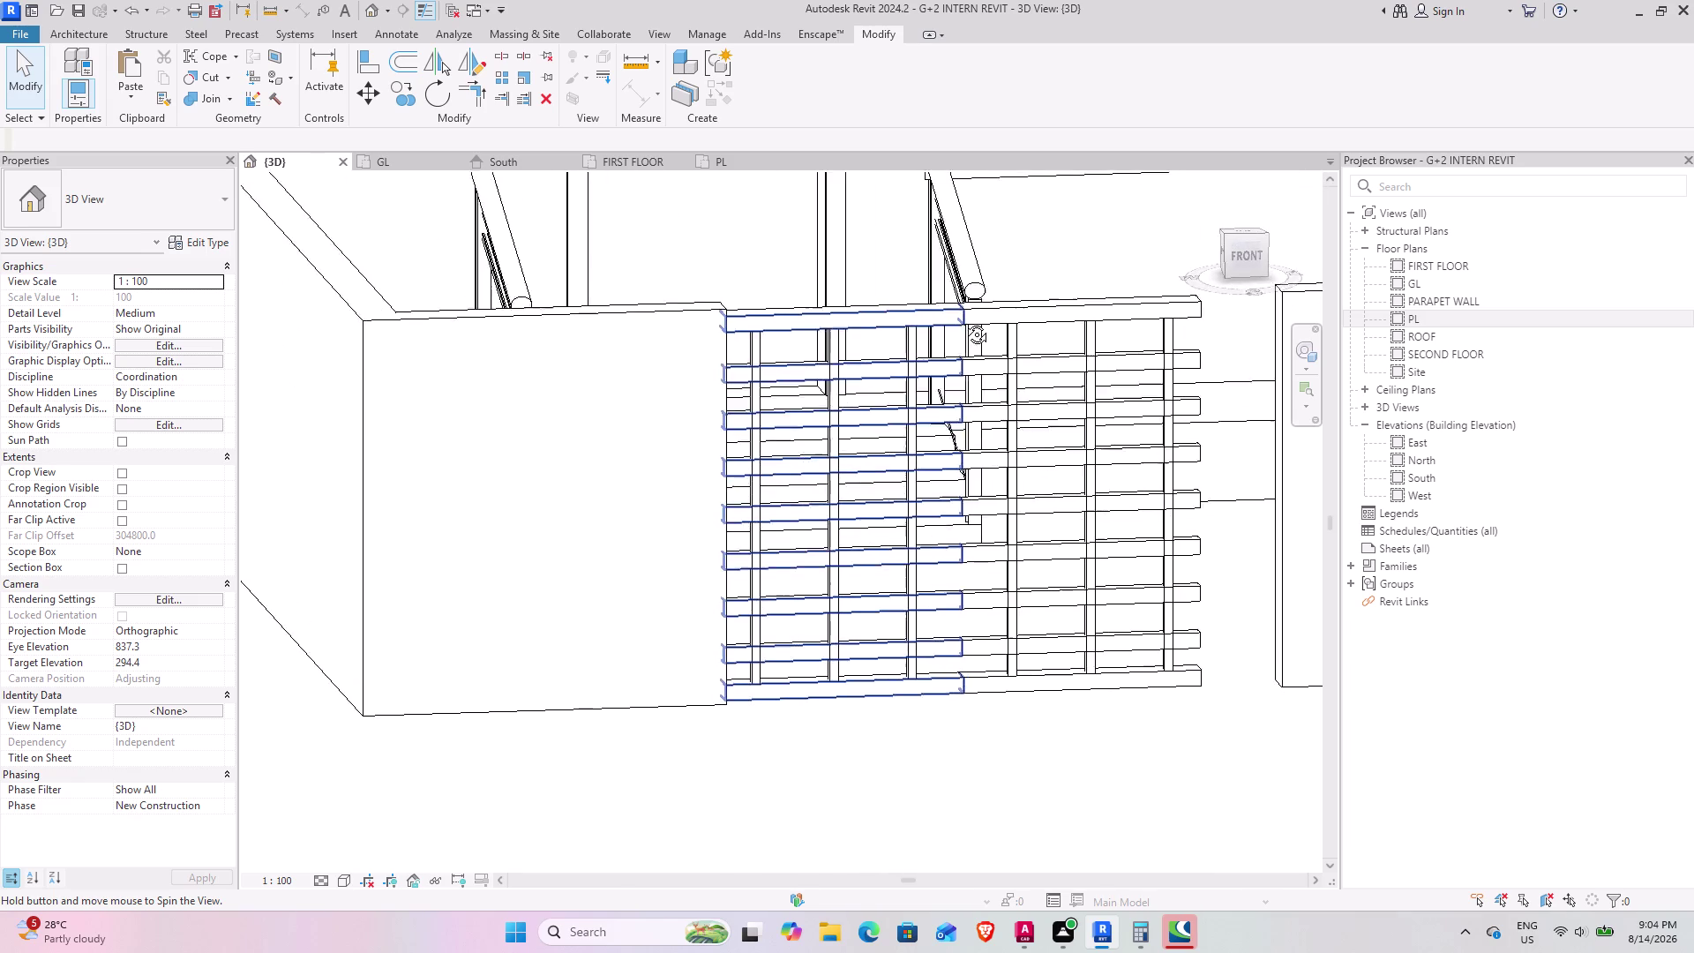
middle_drag(963, 318, 976, 456)
scroll(up, 3)
middle_drag(1015, 617, 951, 593)
scroll(down, 3)
middle_drag(891, 603, 952, 401)
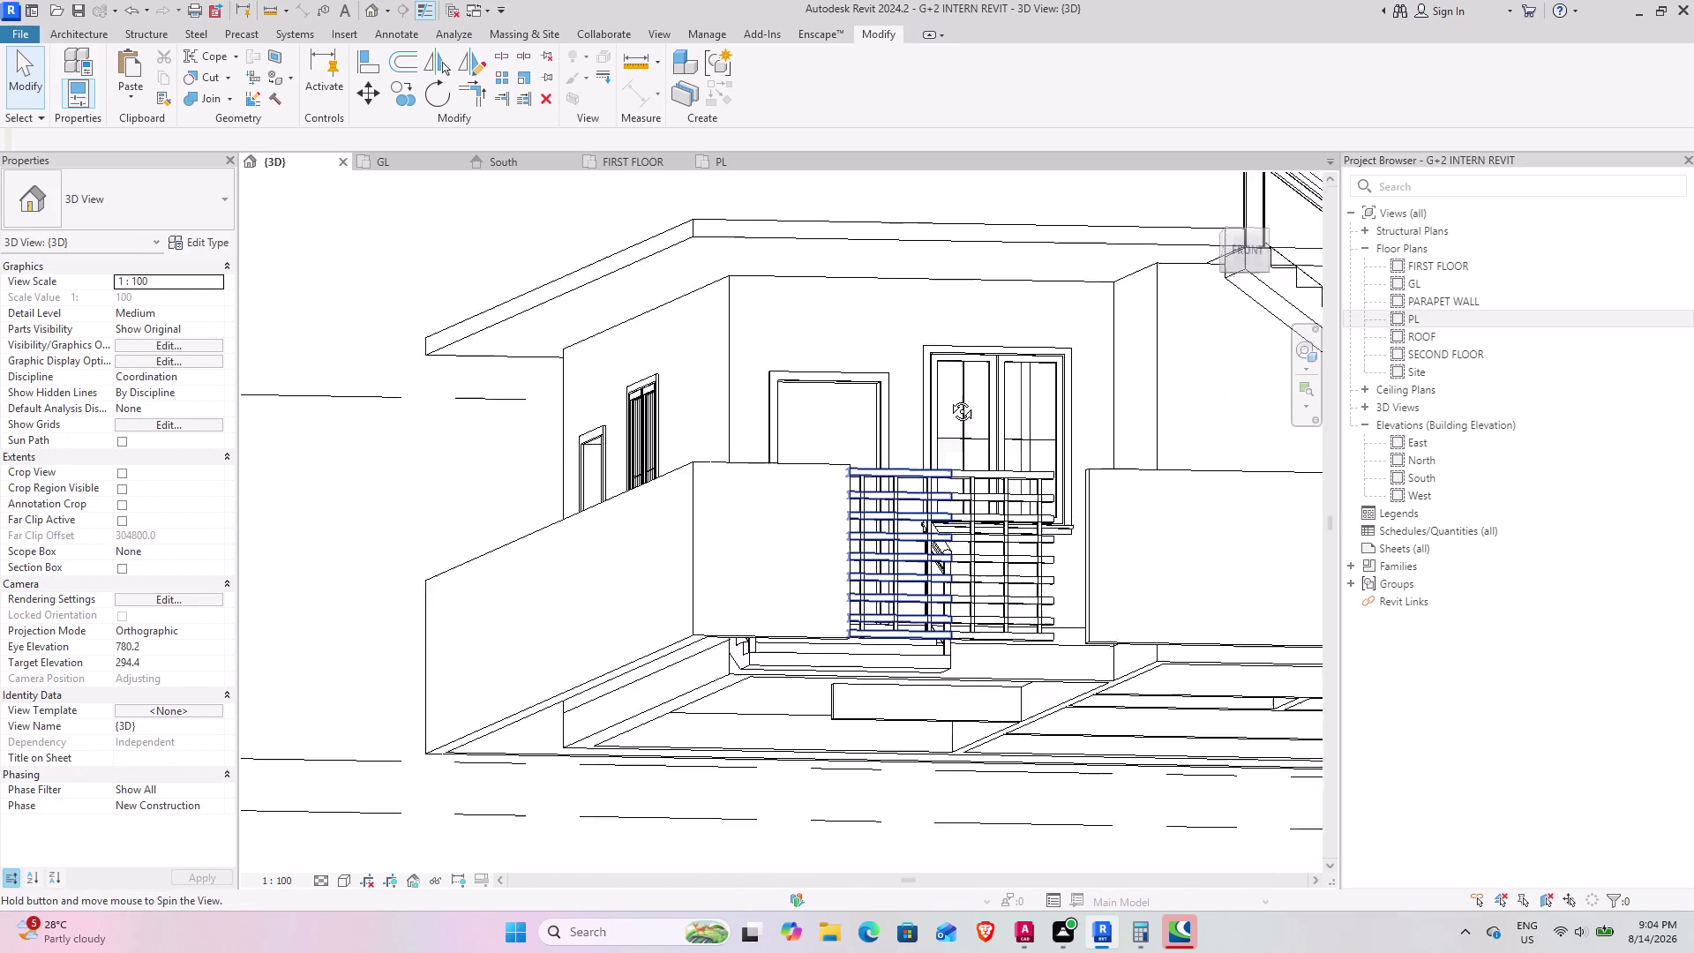
middle_drag(952, 400, 918, 628)
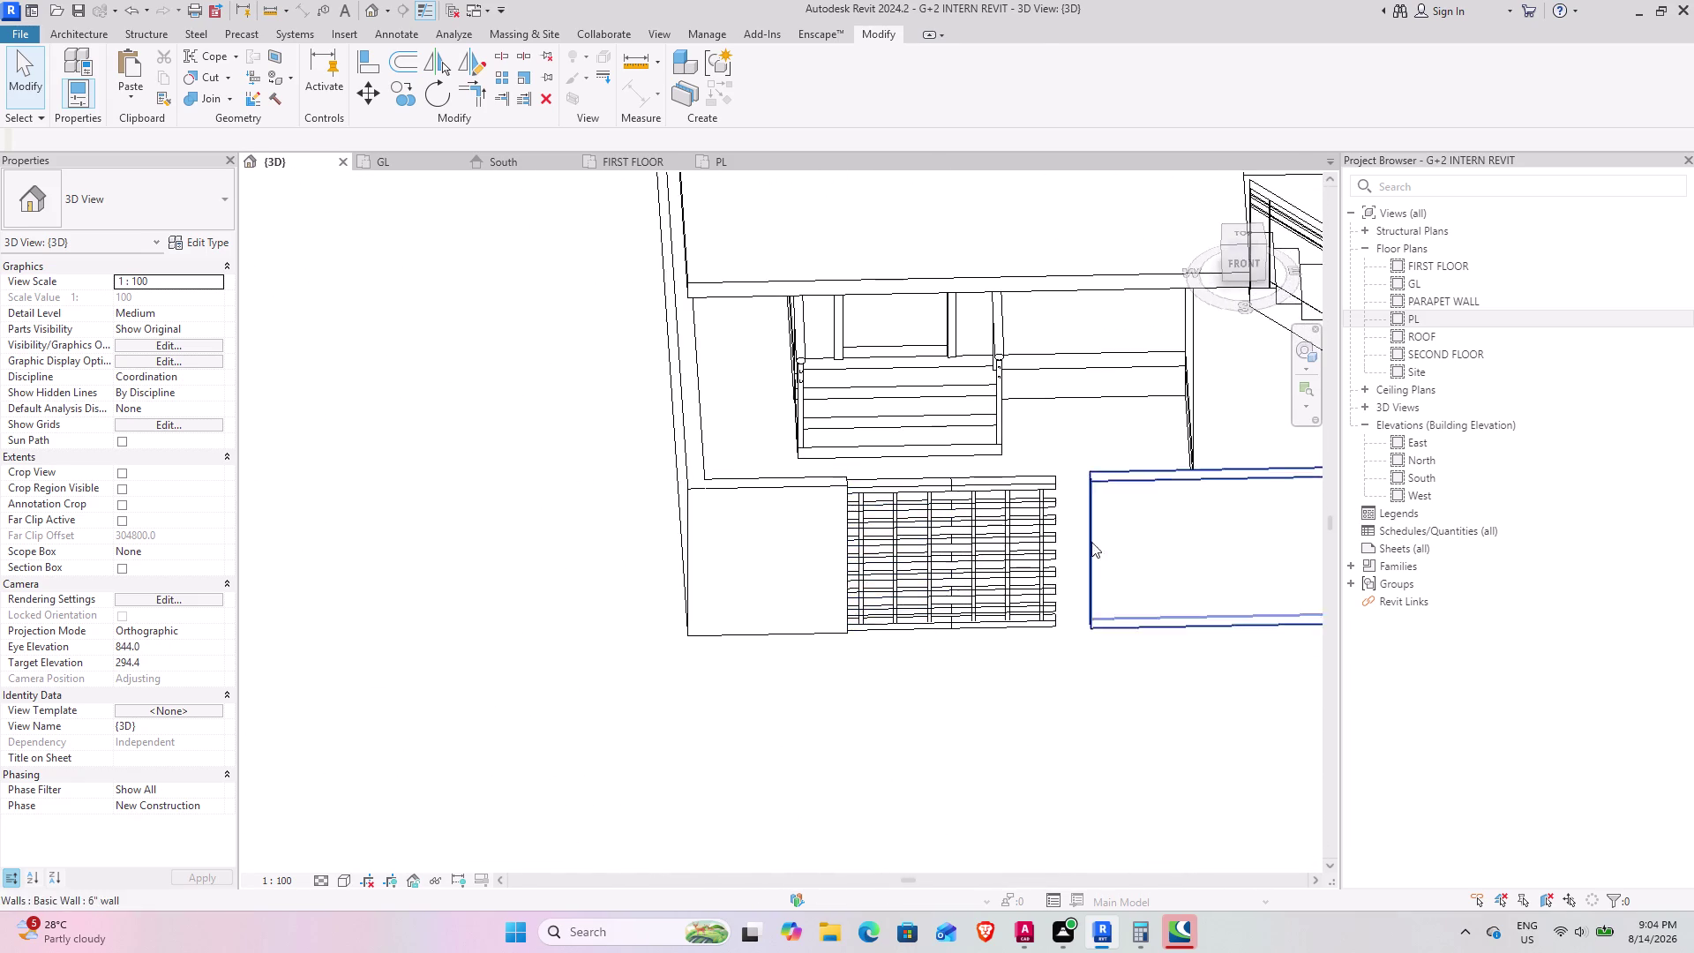
scroll(up, 3)
scroll(up, 3)
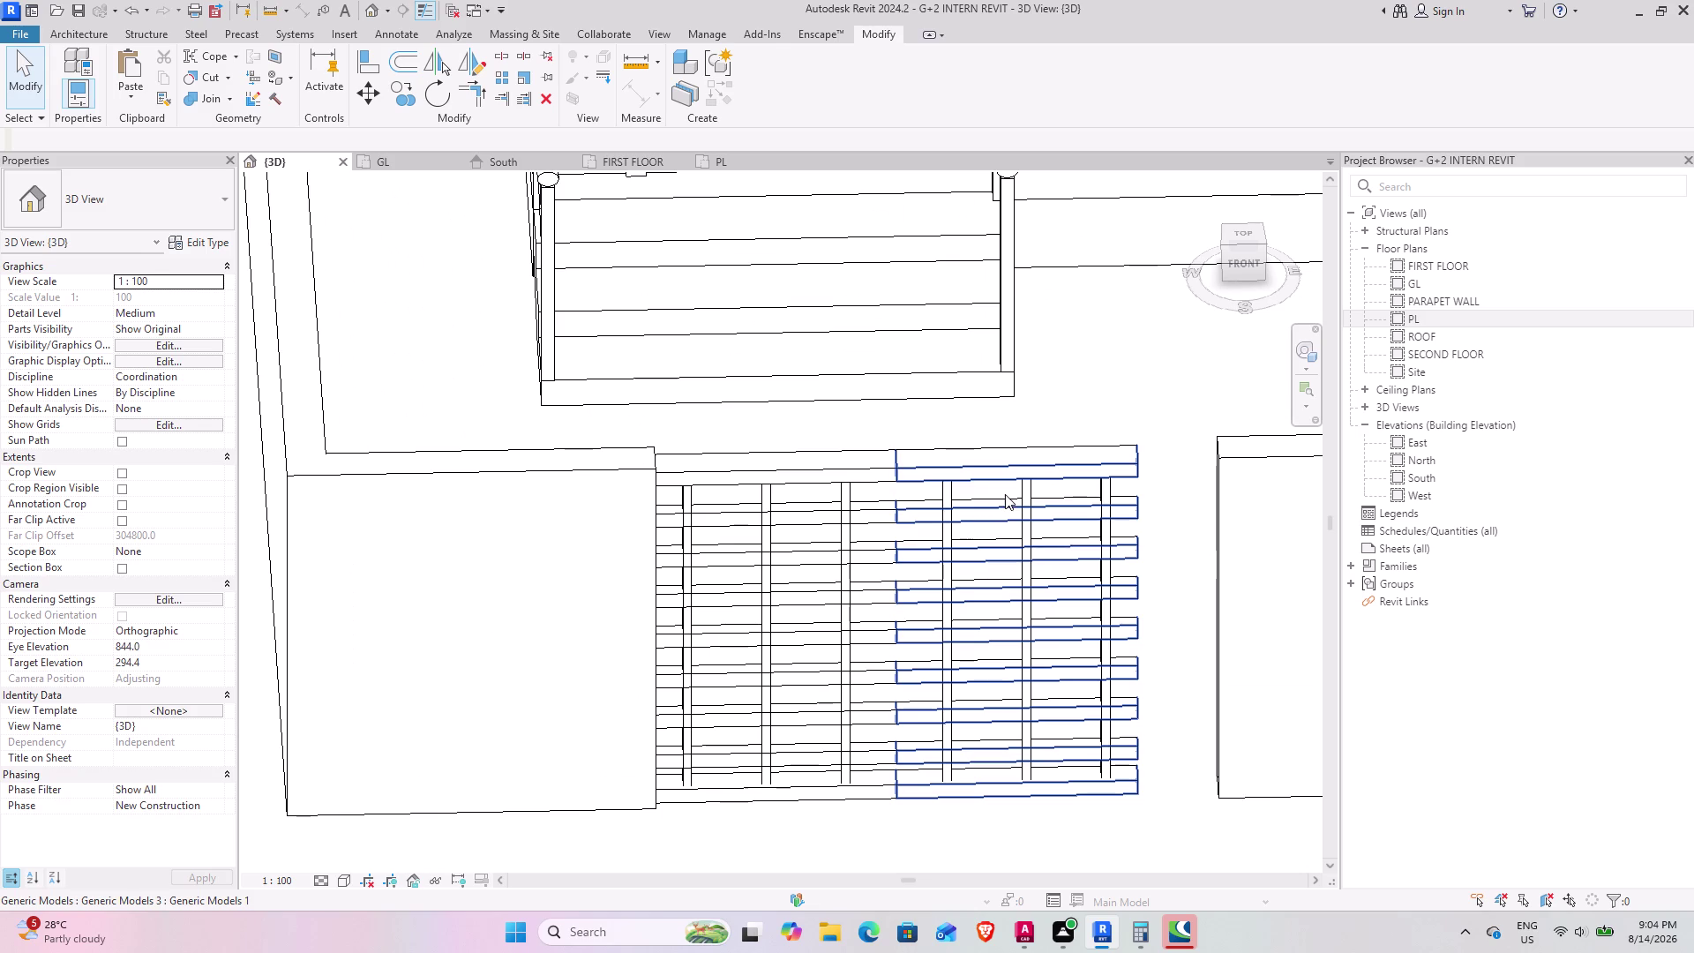
Move the copied leaf's rails by their corner against the right compound wall.
click(1005, 494)
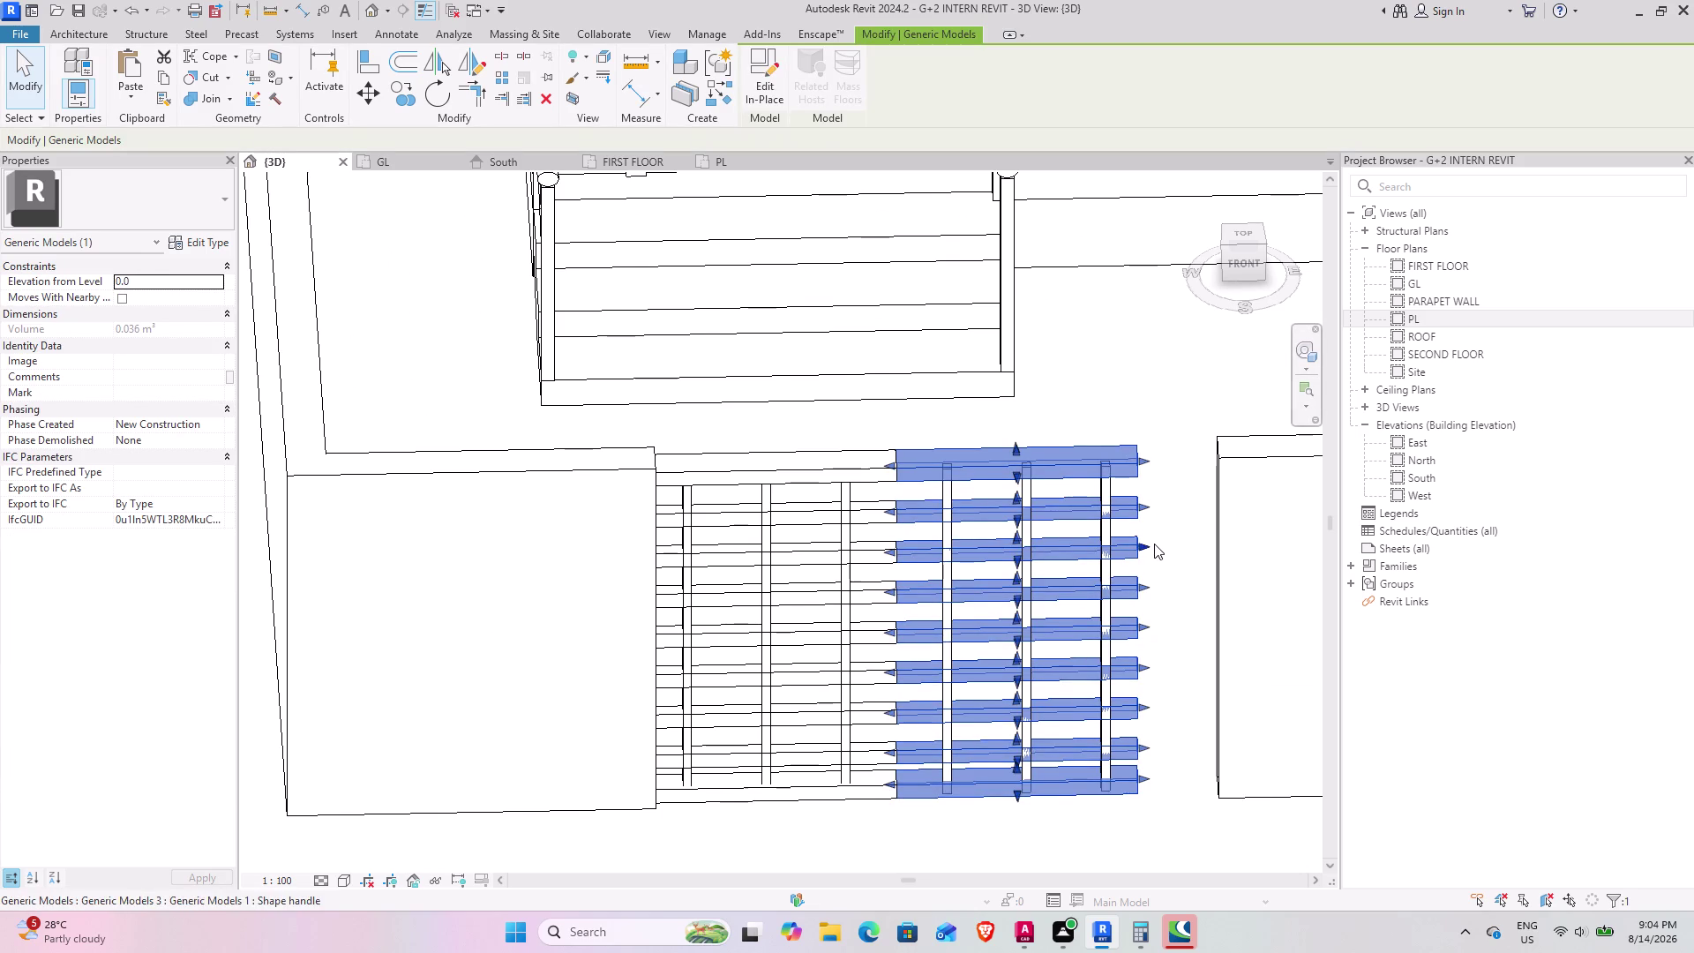
middle_drag(1149, 544, 887, 528)
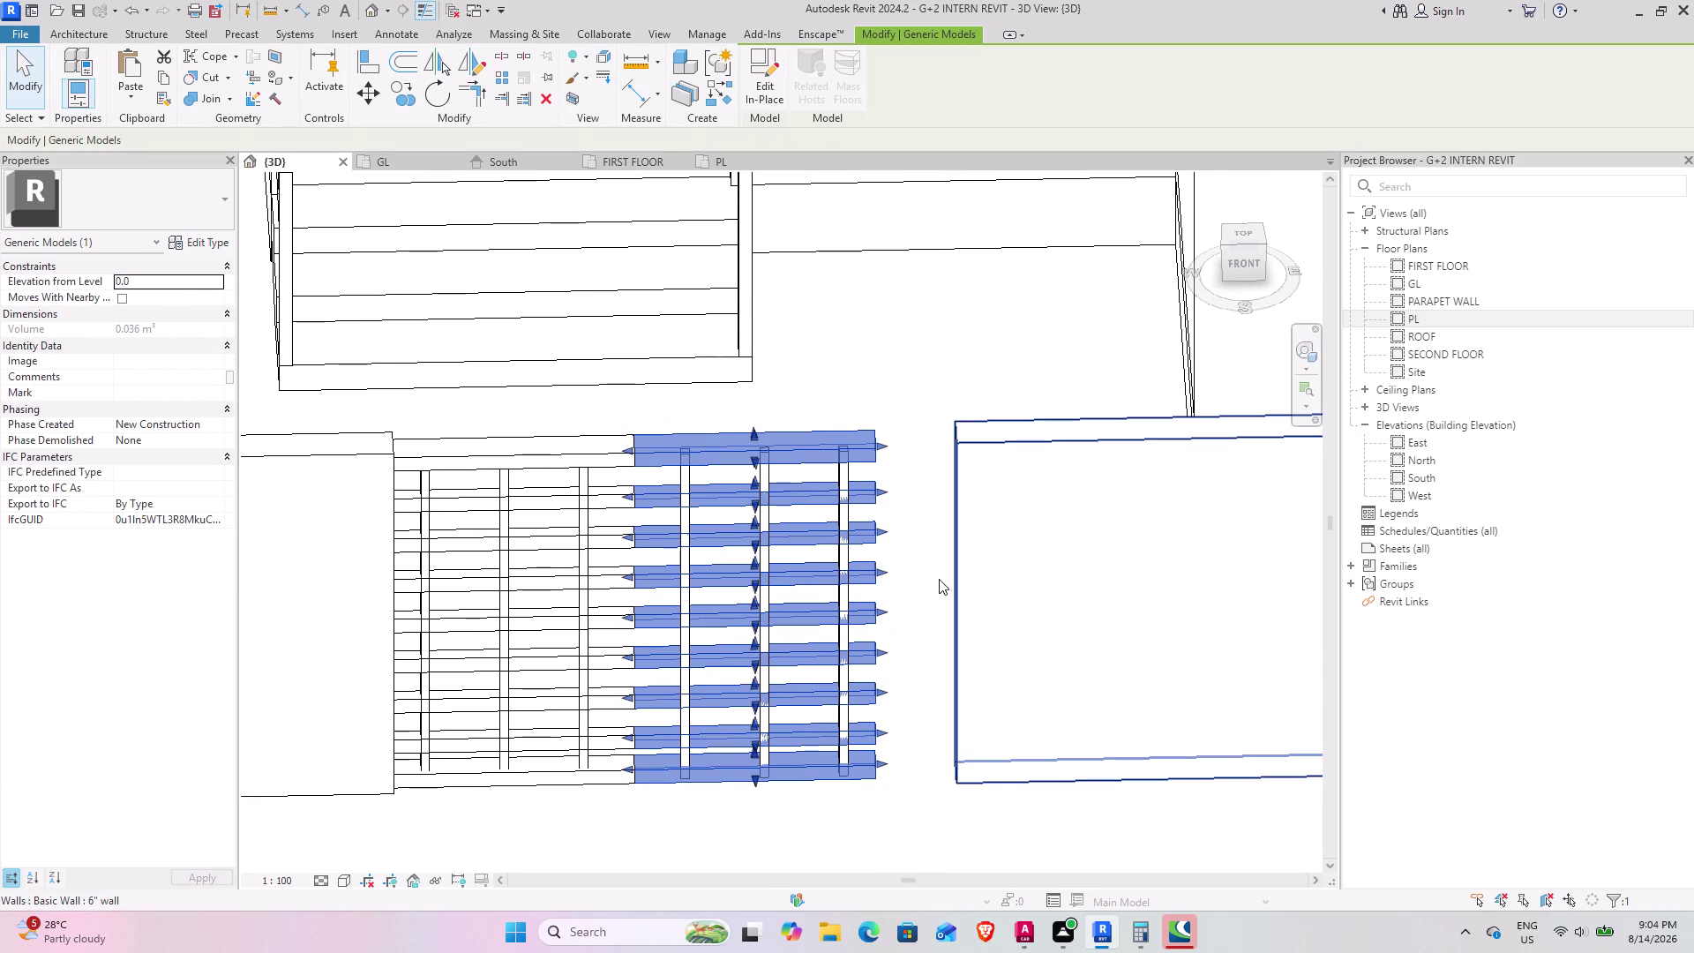
click(359, 94)
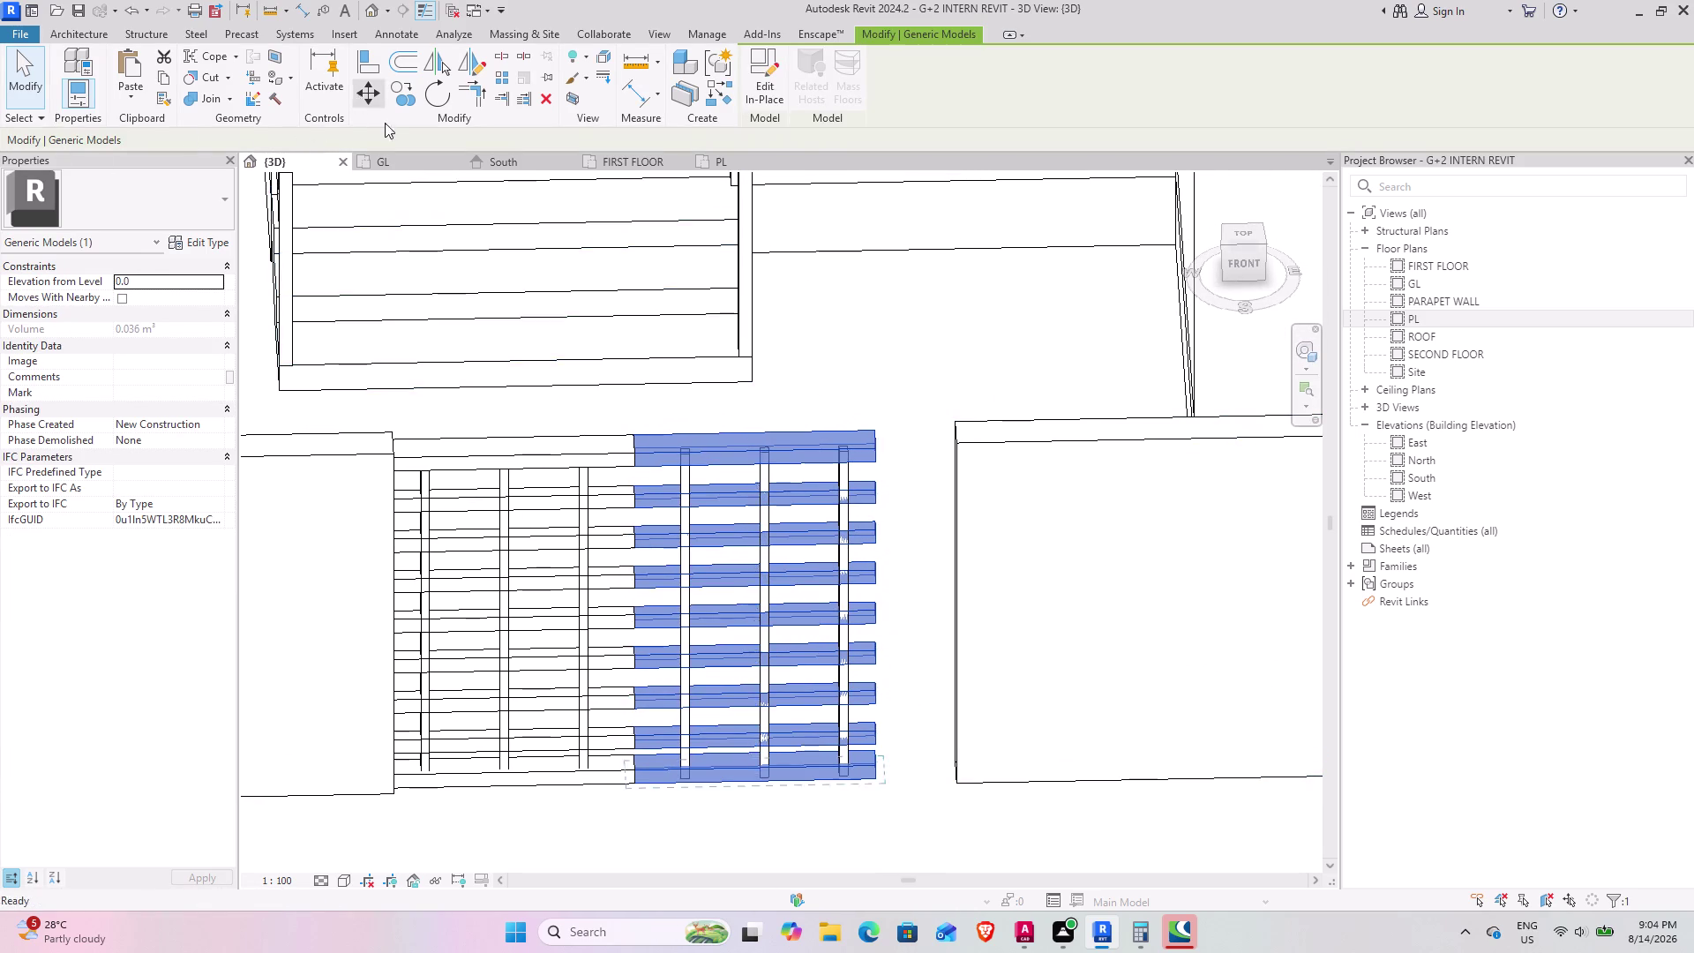
click(871, 776)
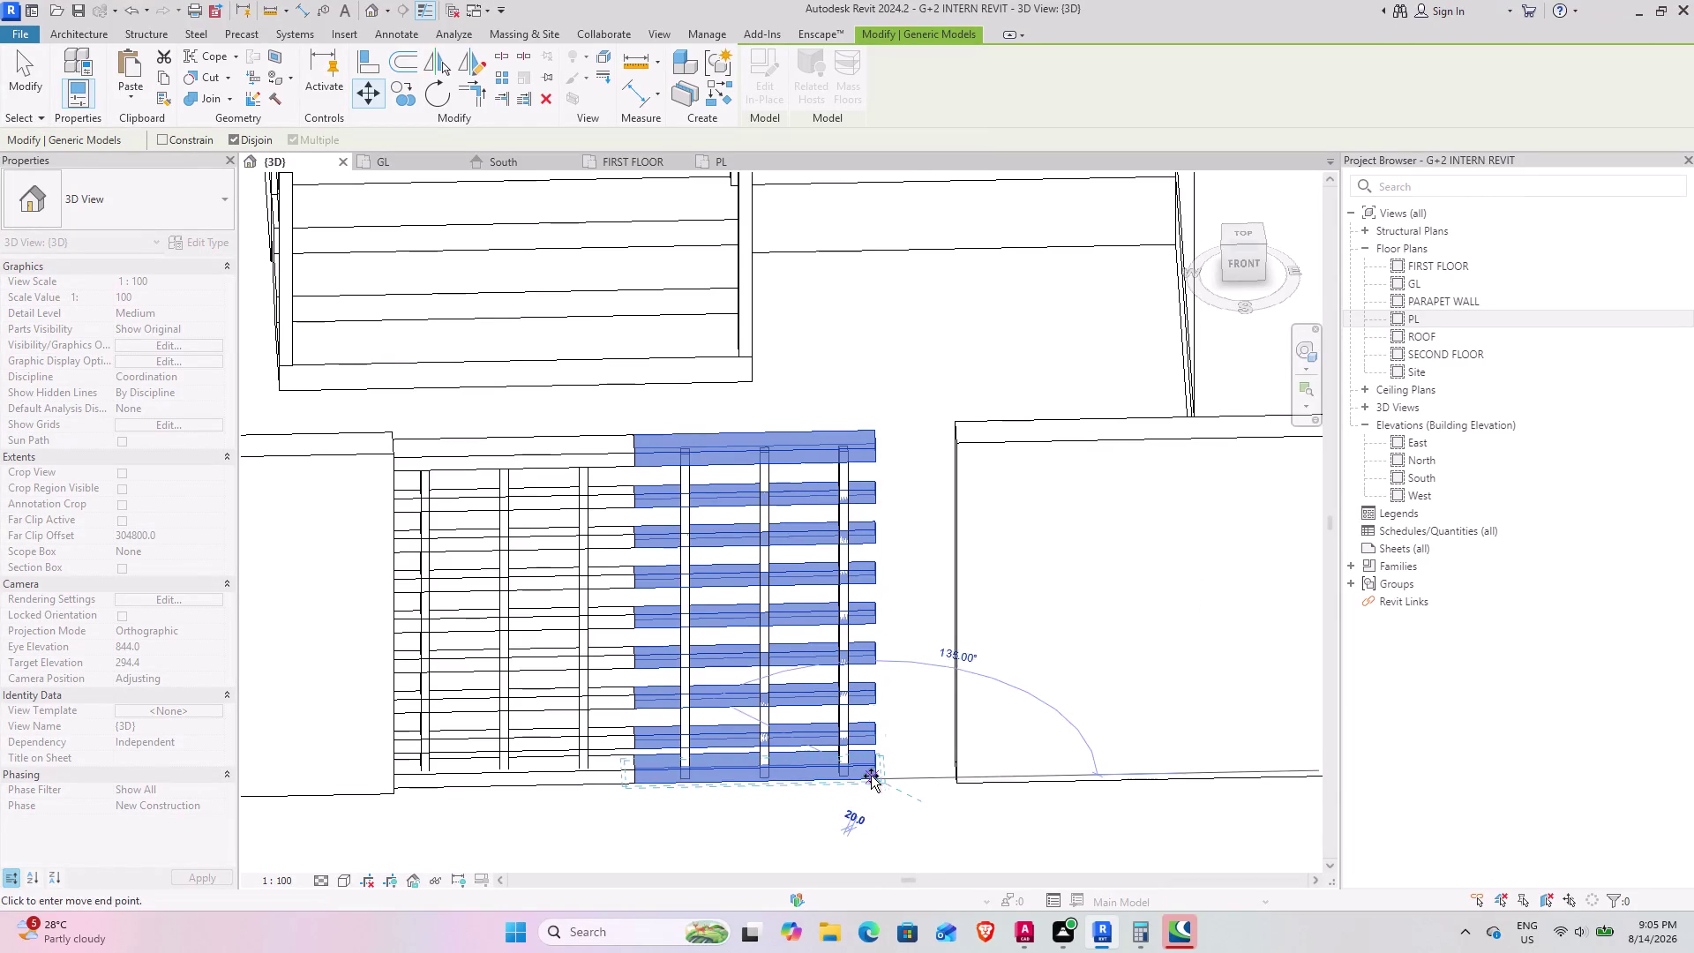
click(953, 776)
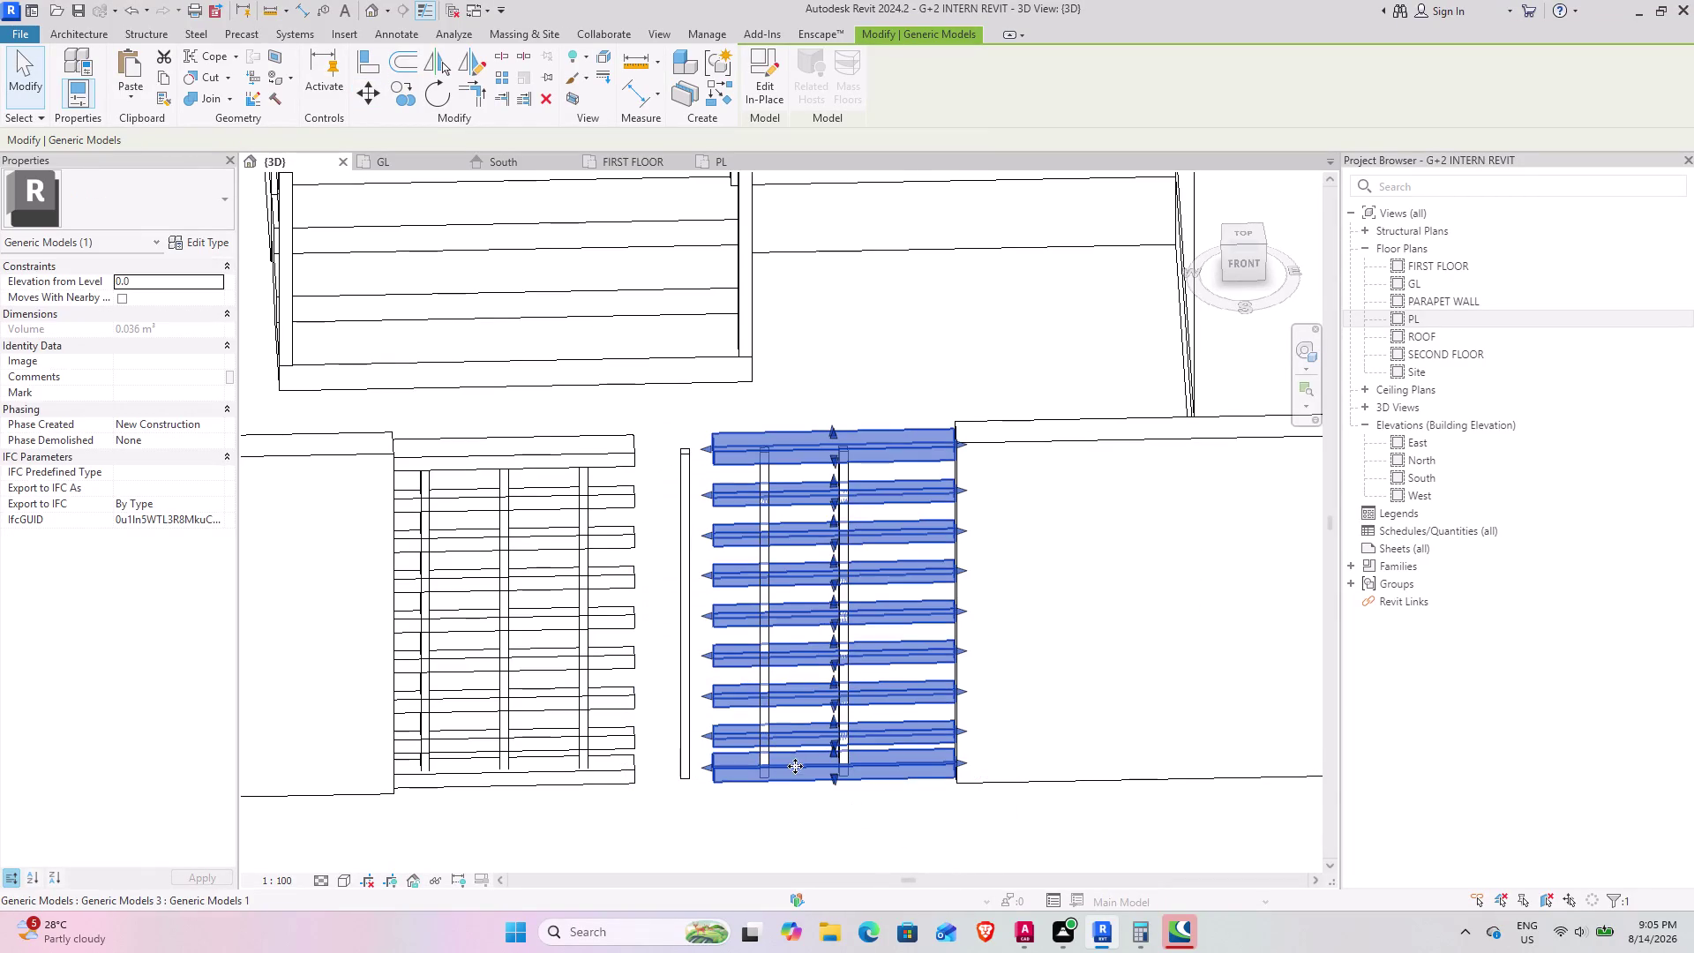
Move the copied vertical bars under the relocated rails.
click(682, 540)
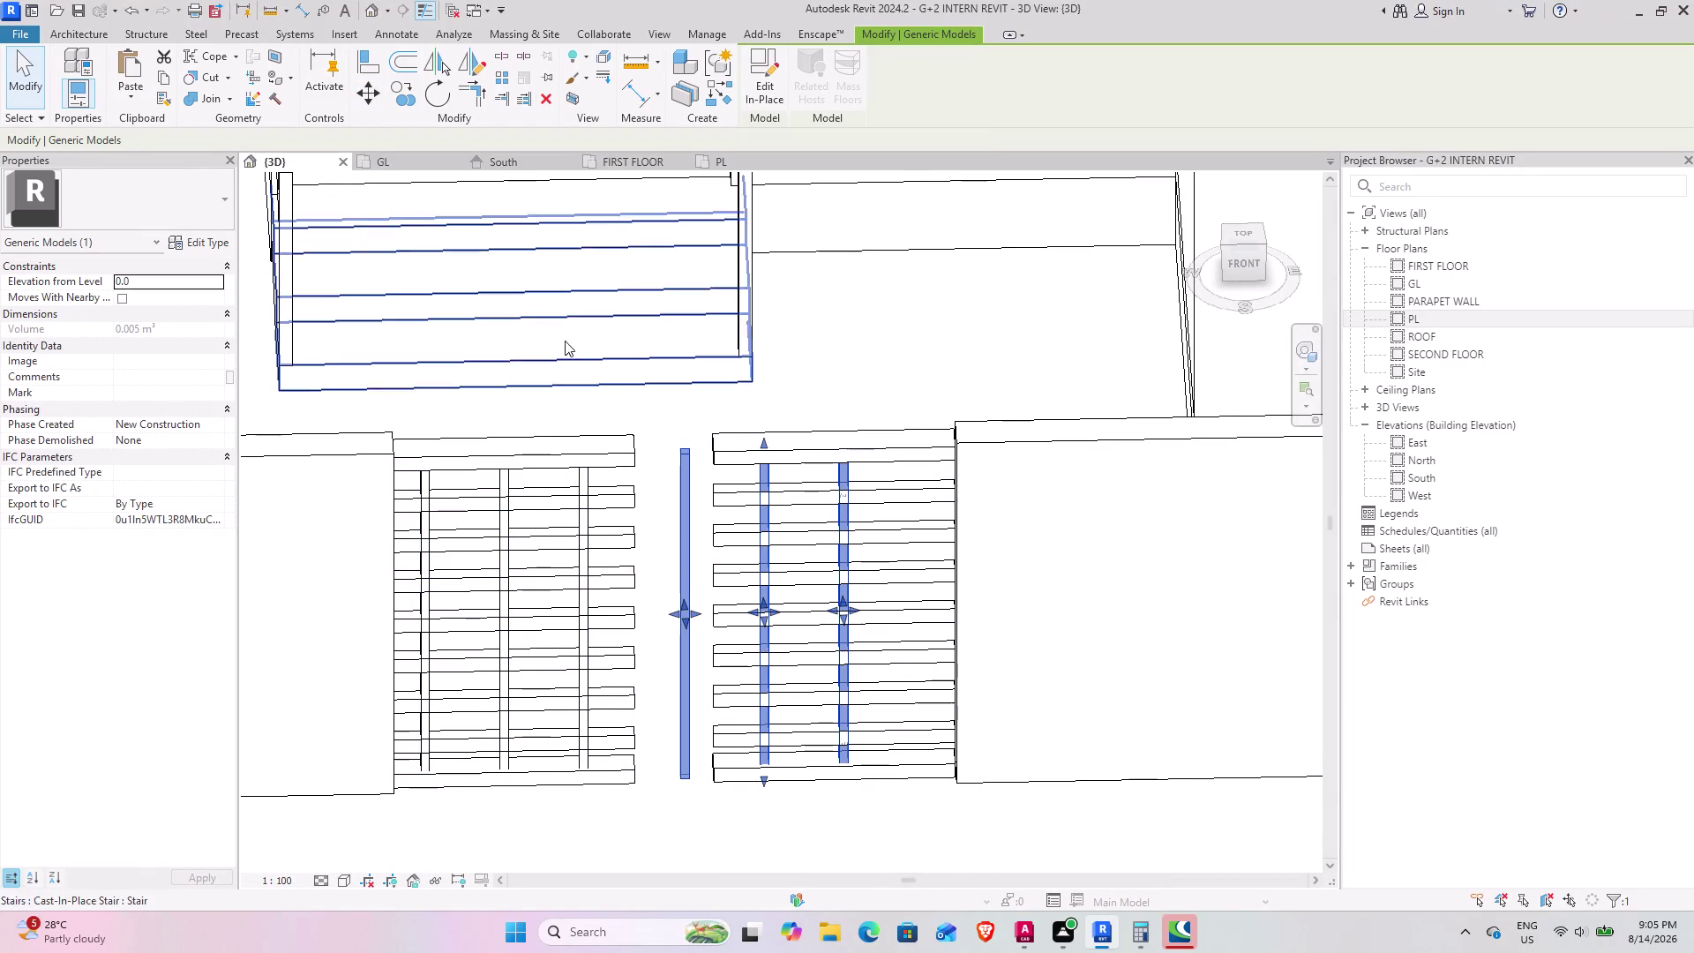
click(367, 92)
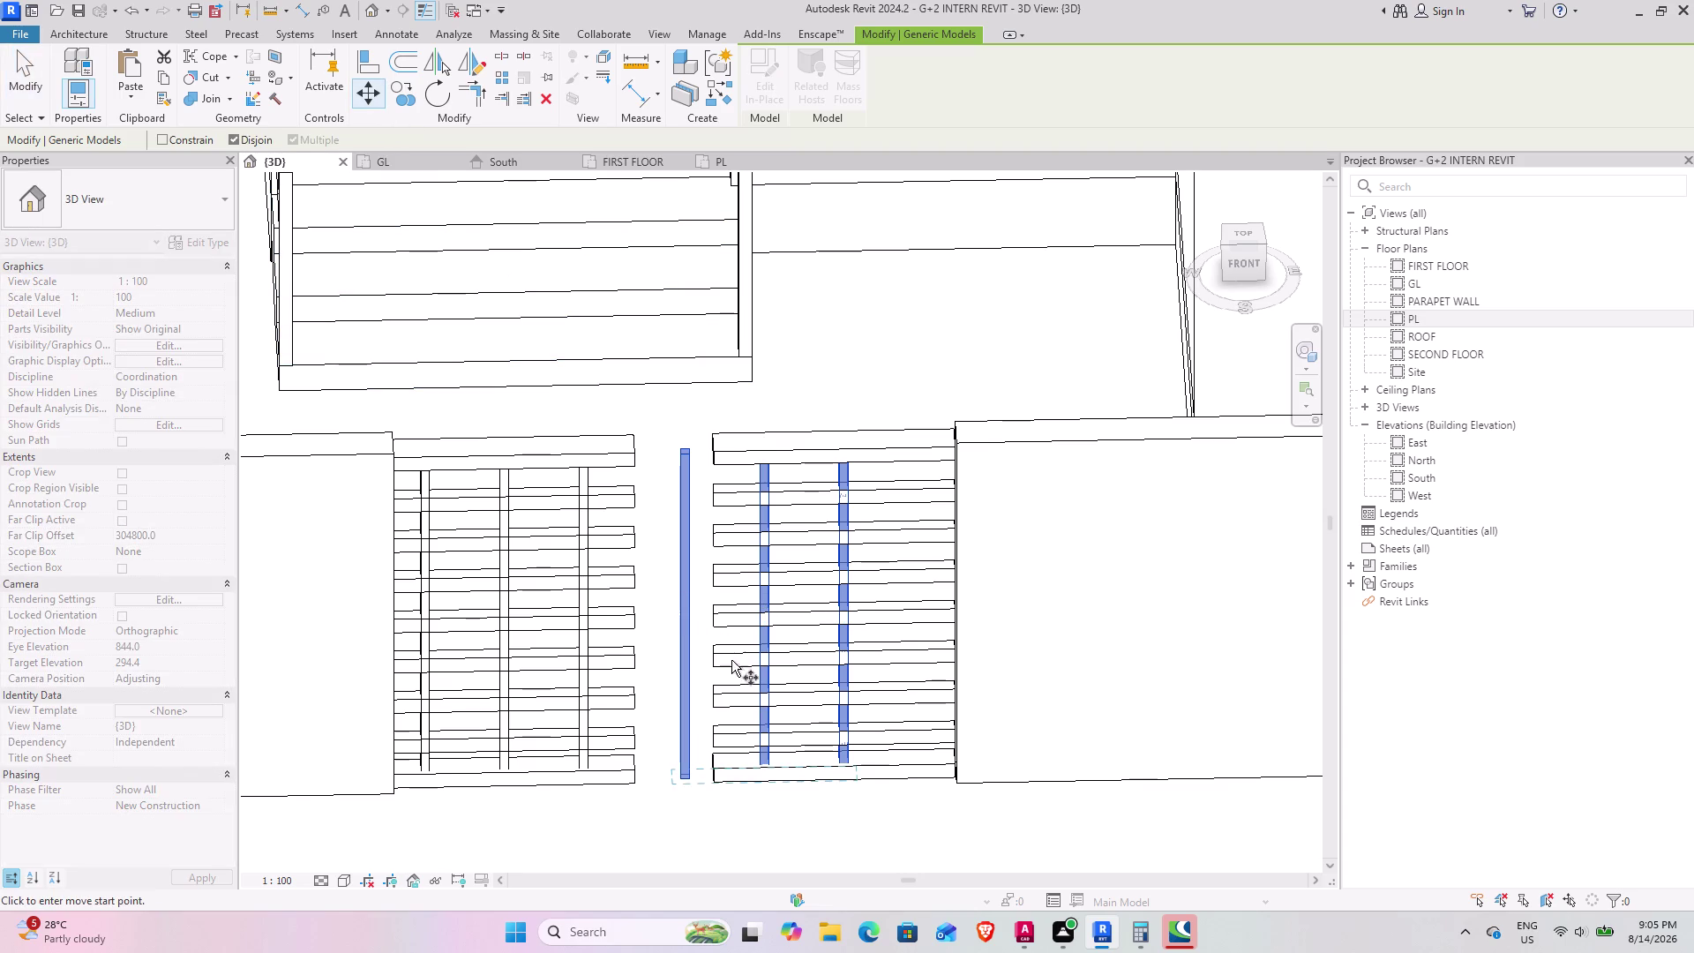
click(856, 778)
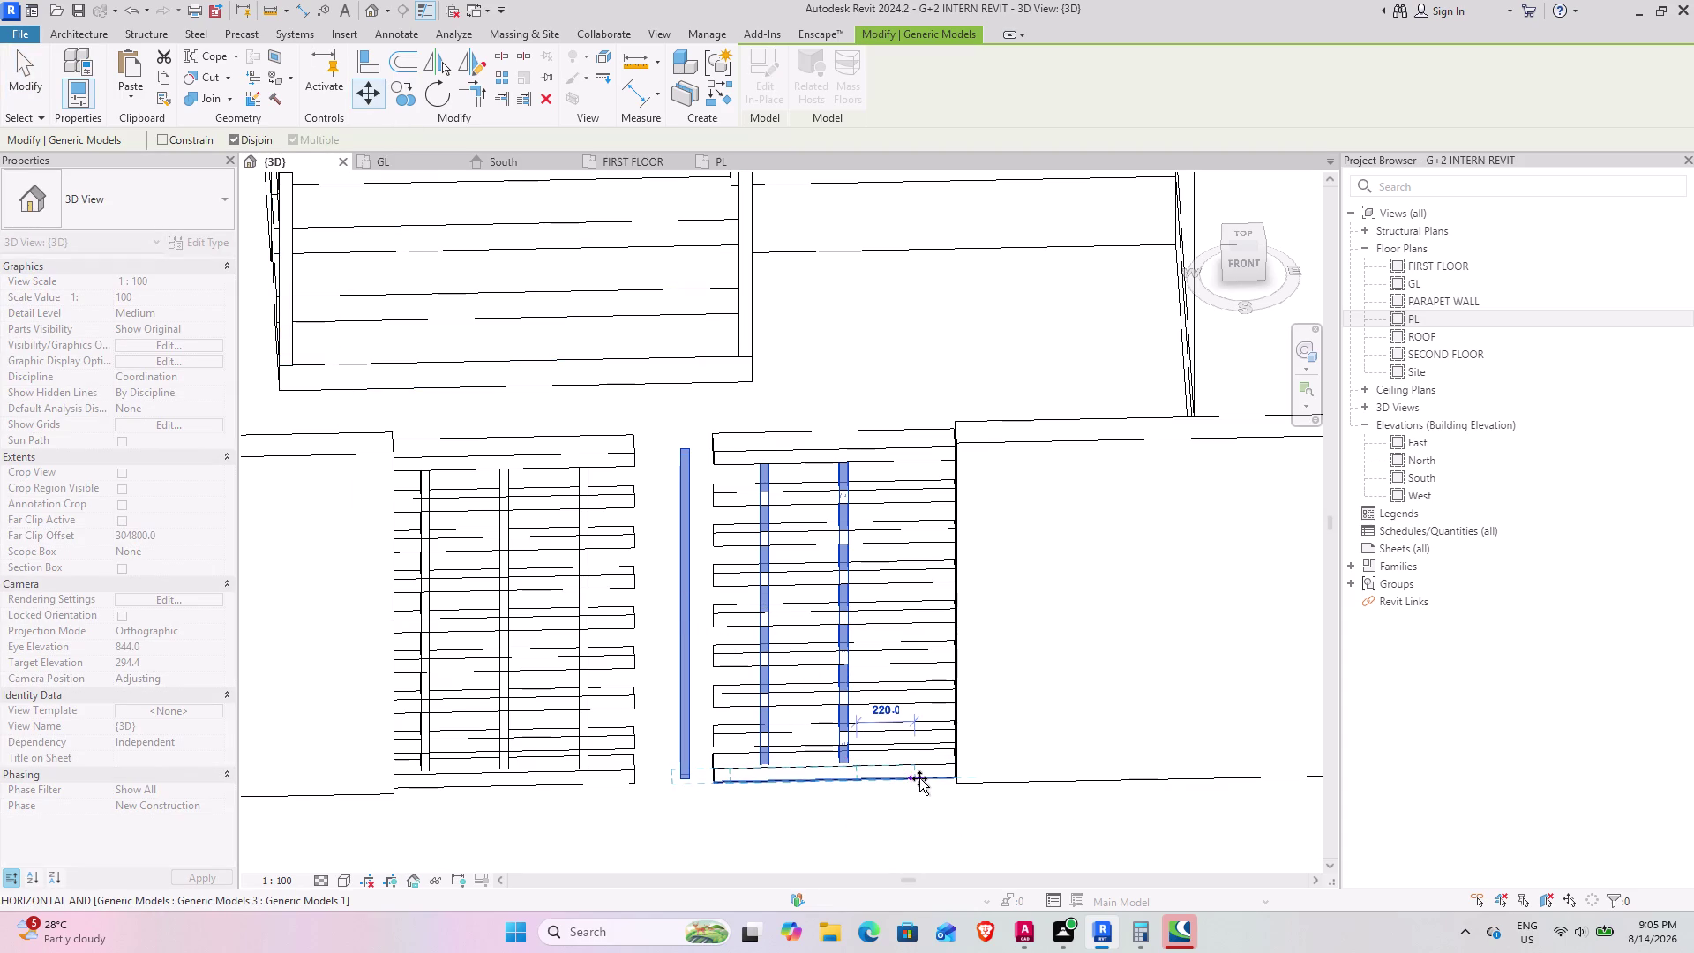
click(929, 776)
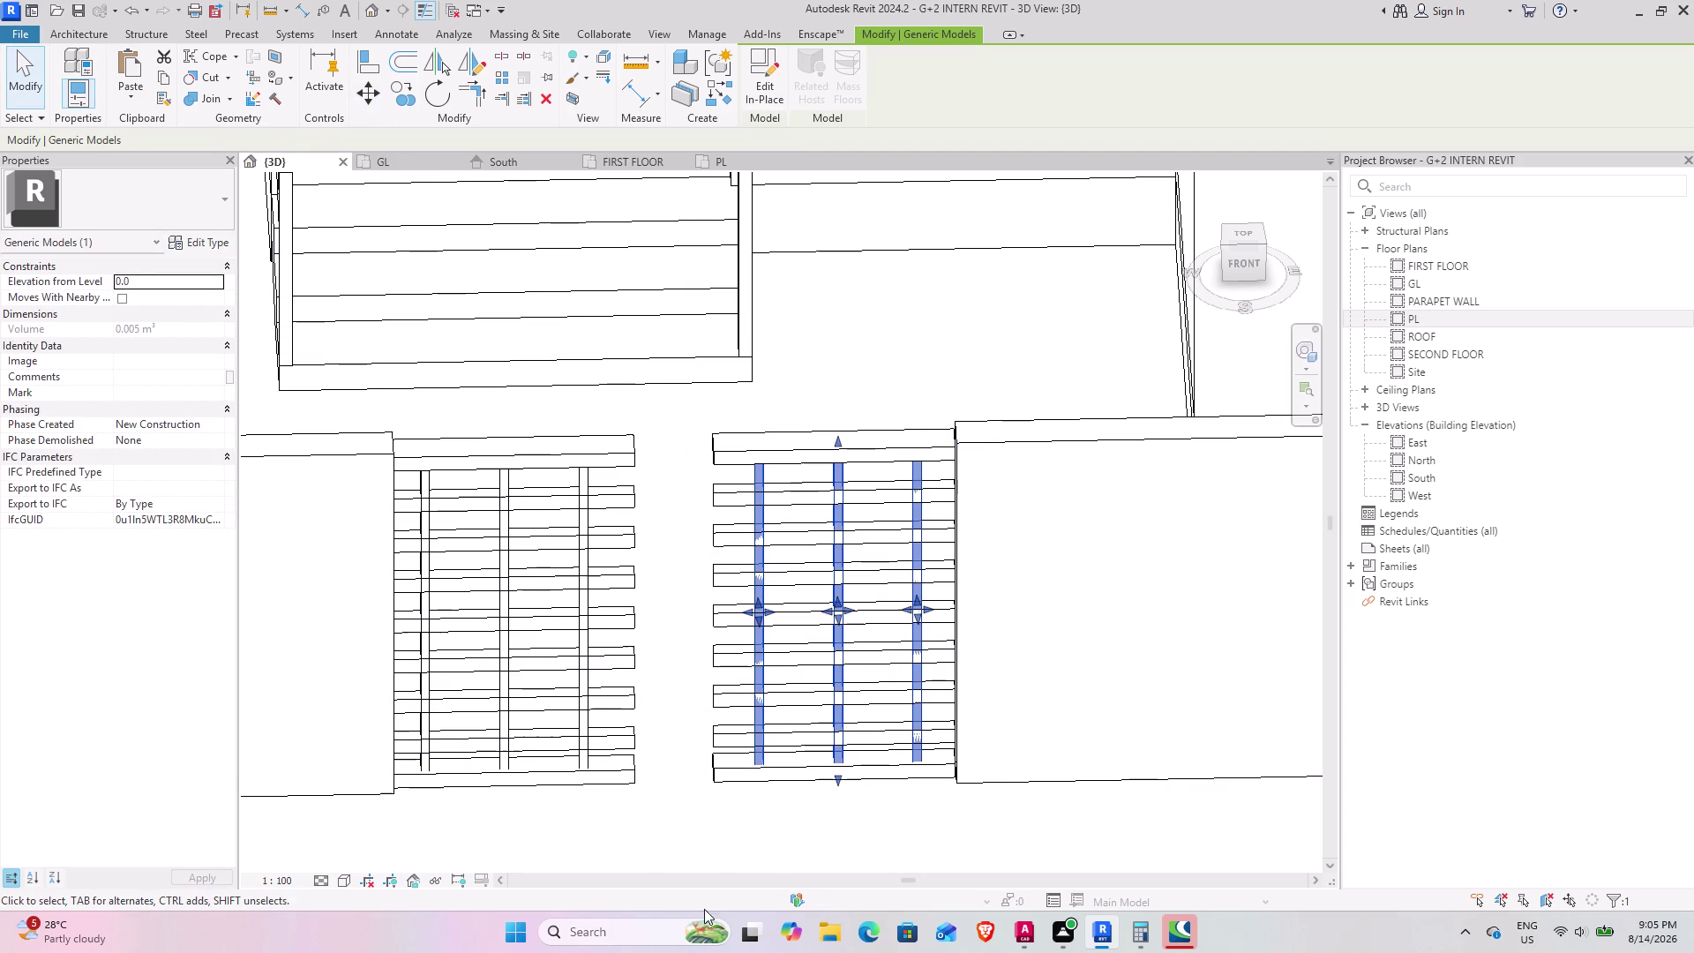
click(694, 818)
Review both gate leaves, undo twice and dismiss the save reminder.
middle_drag(686, 814, 670, 505)
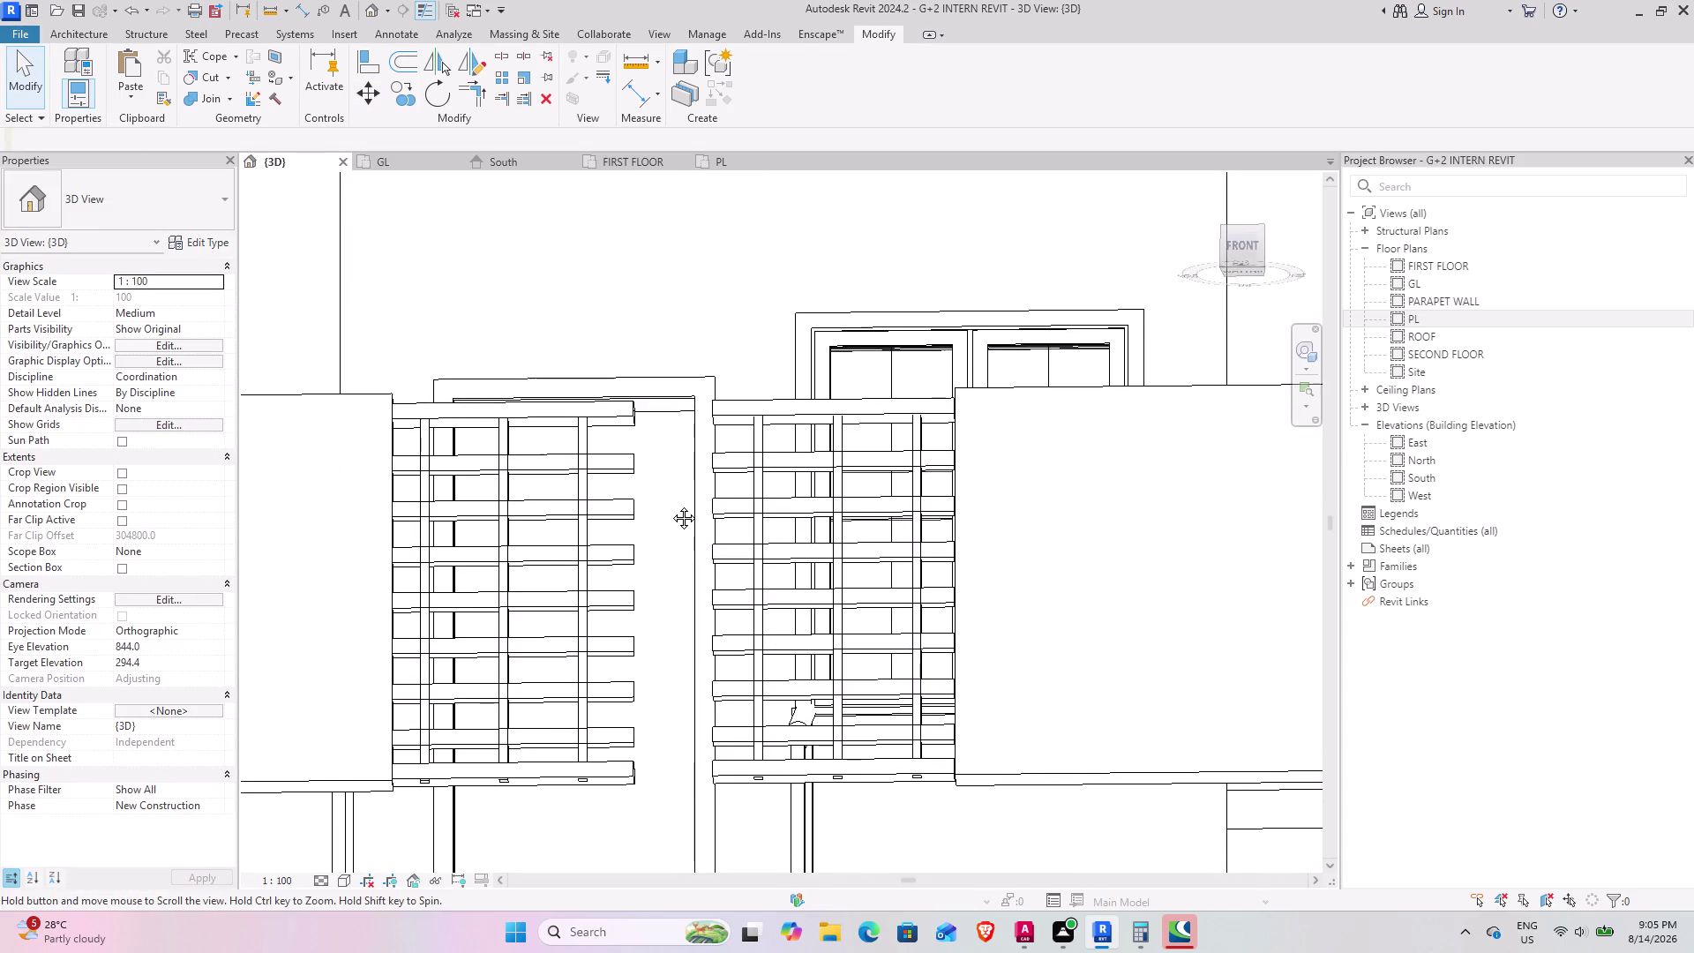
middle_drag(670, 505, 648, 774)
scroll(down, 3)
middle_drag(644, 769, 643, 769)
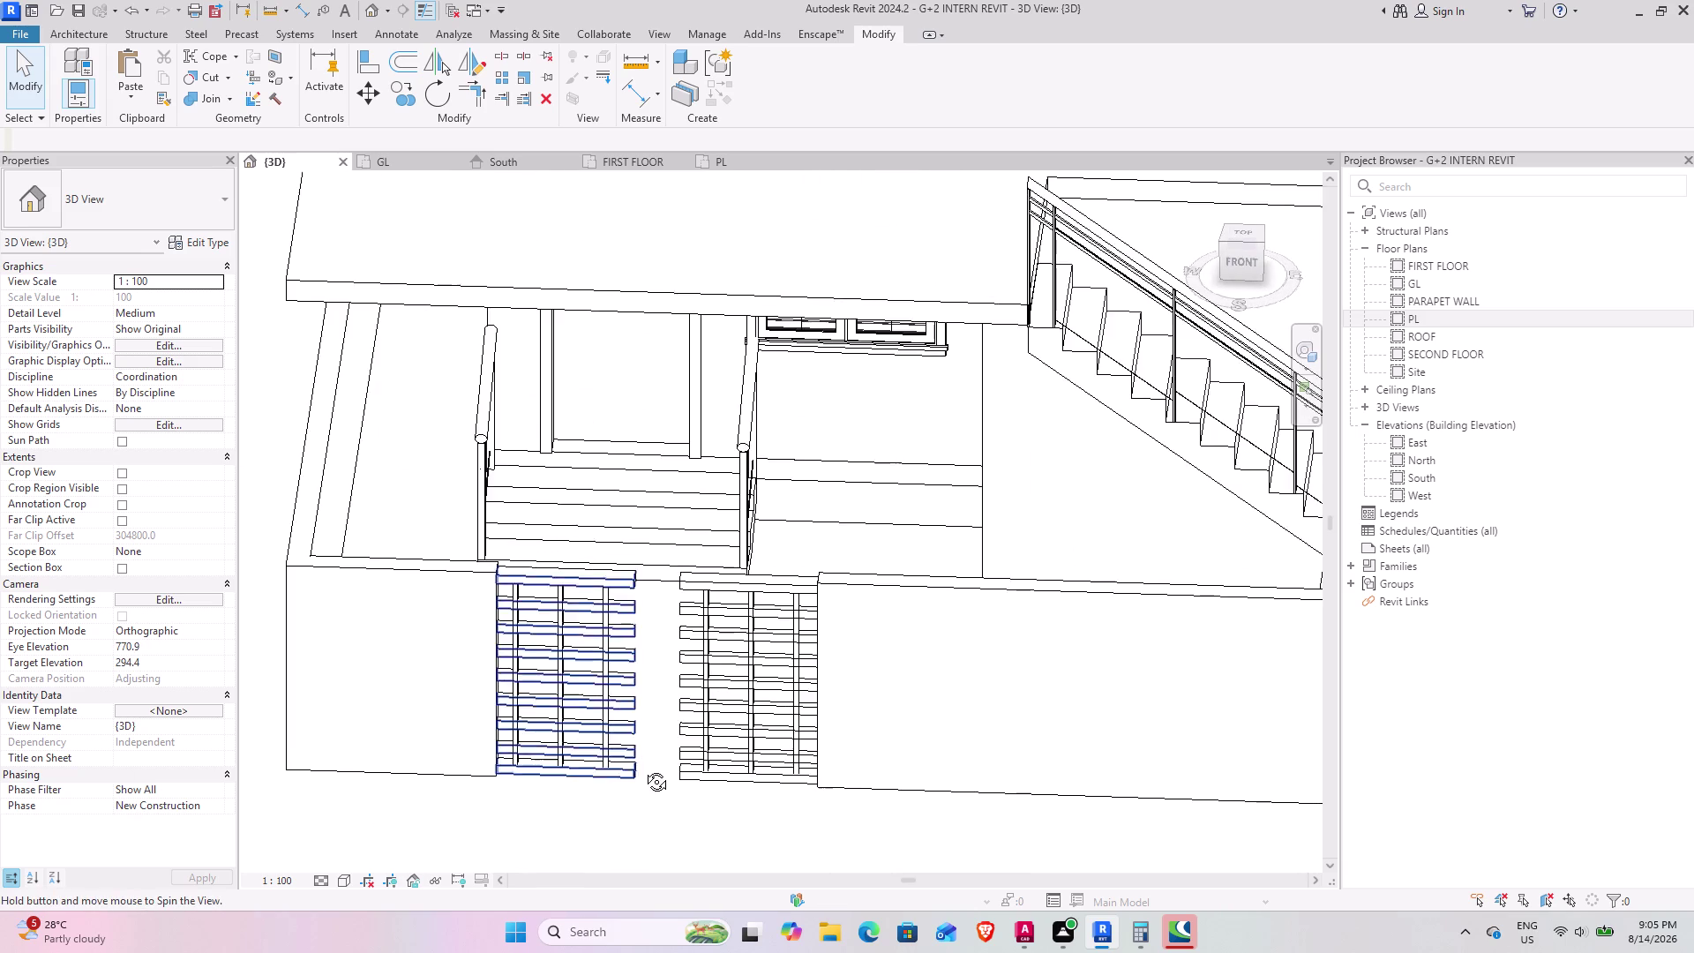
middle_drag(643, 769, 699, 733)
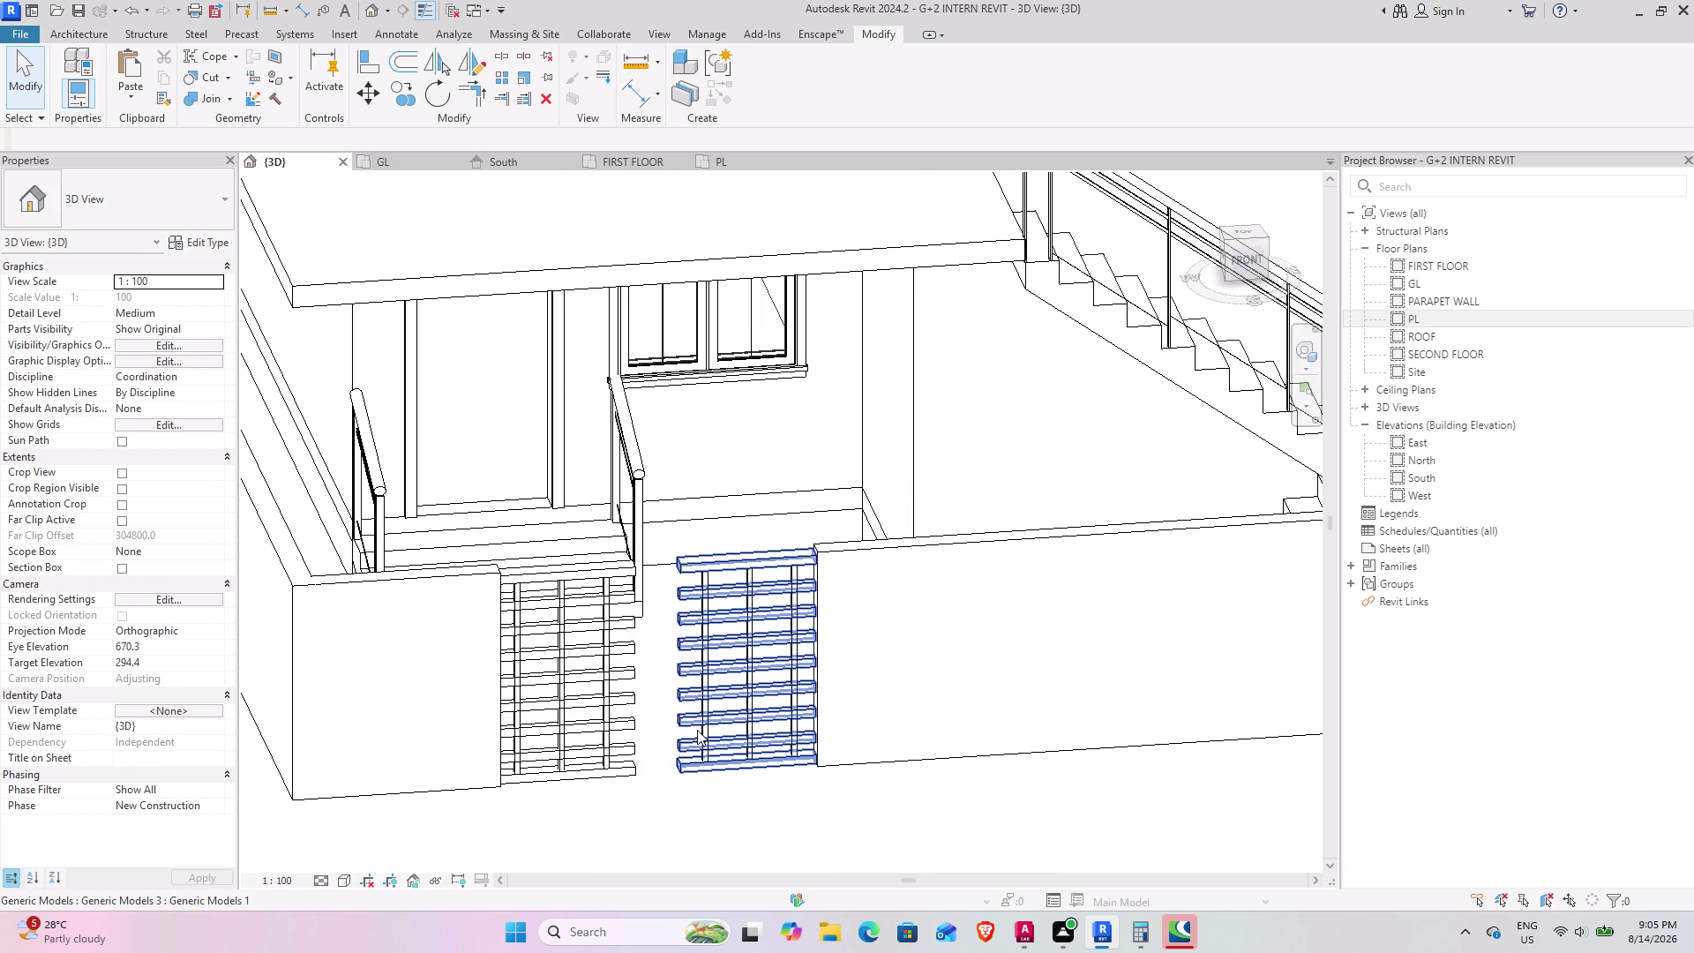
middle_drag(736, 720, 671, 714)
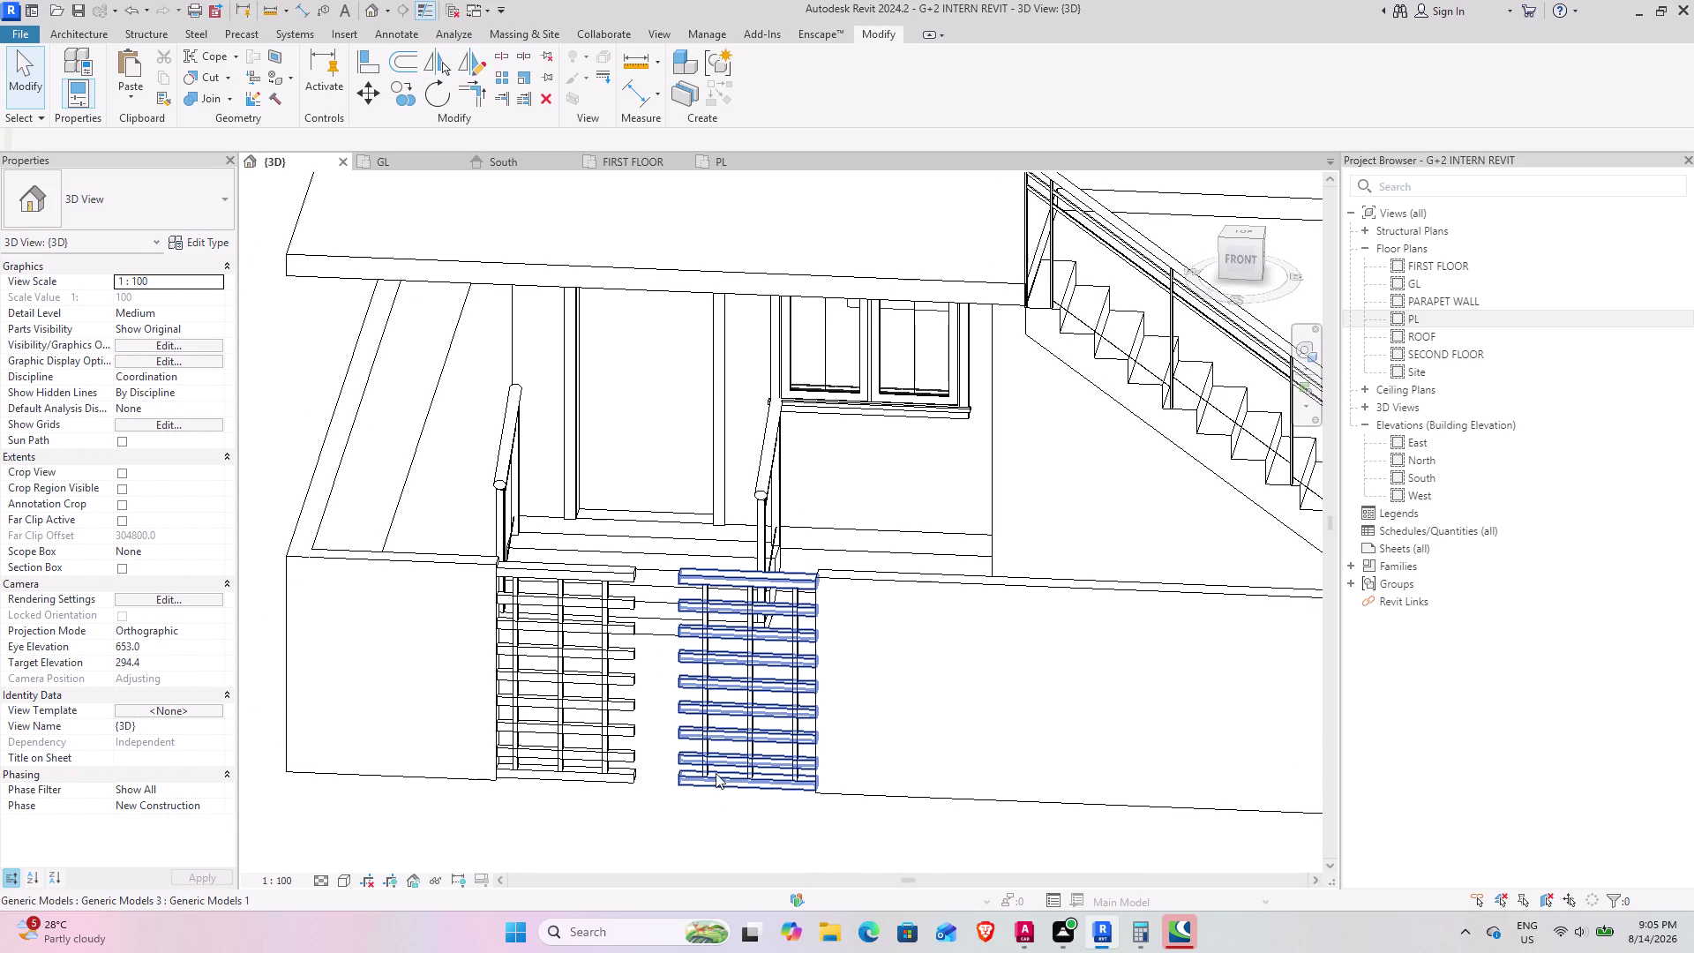
key(ctrl+z)
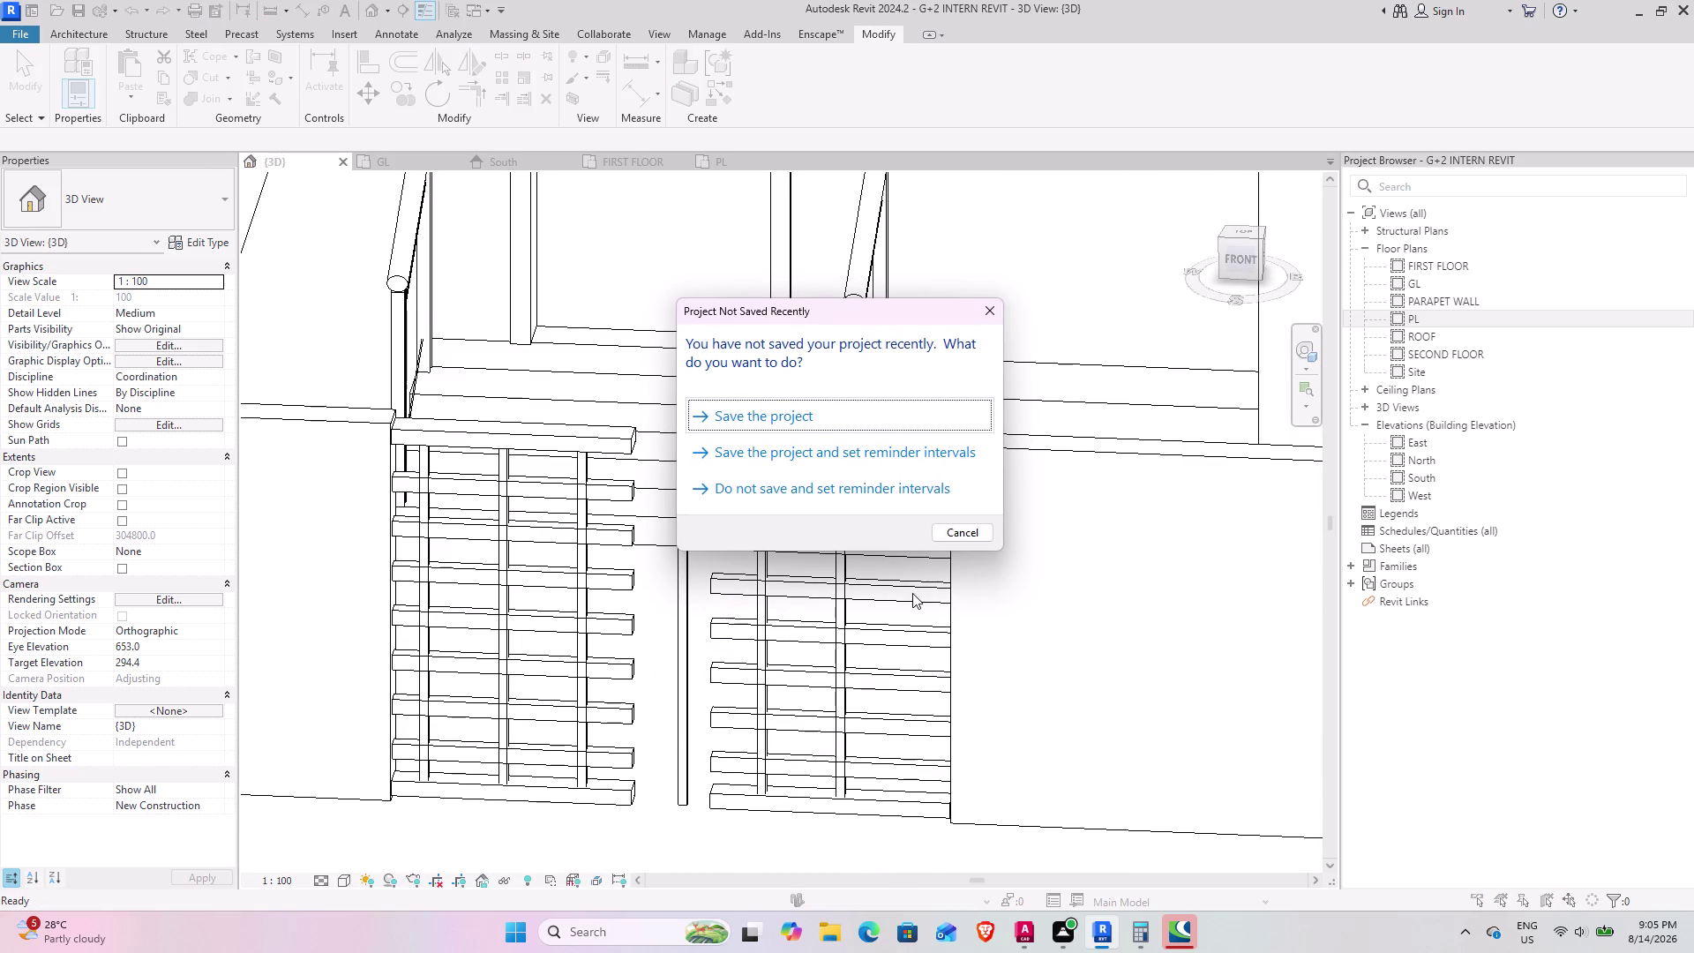
click(899, 419)
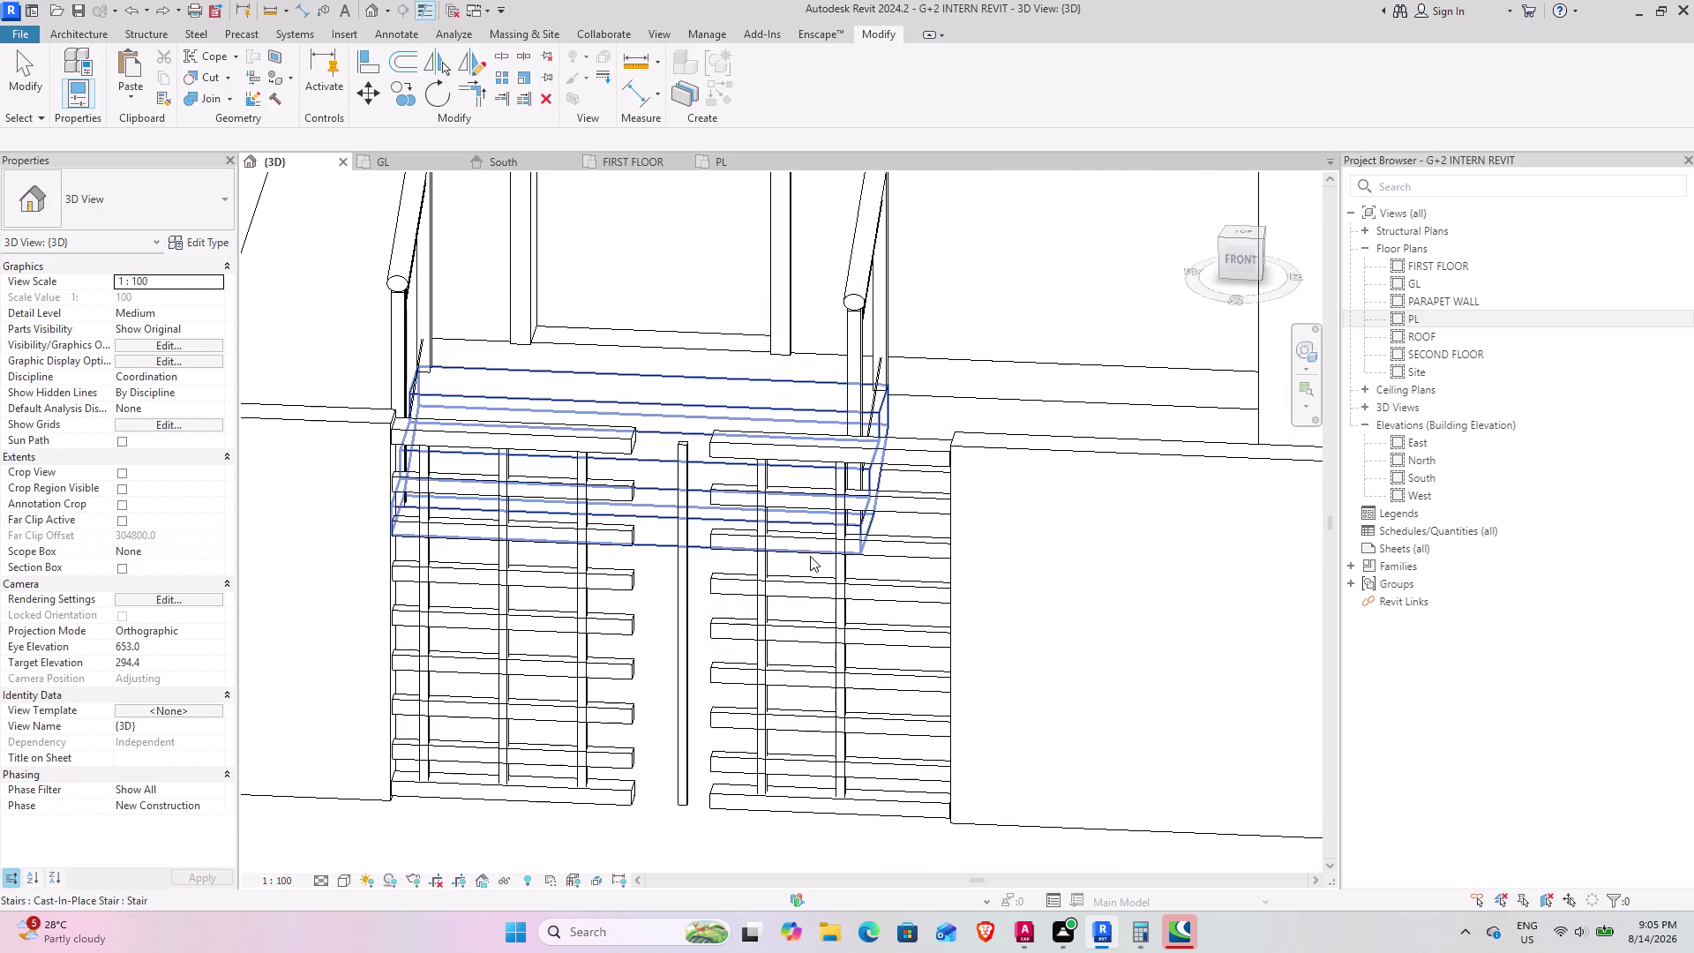
key(ctrl+z)
scroll(down, 3)
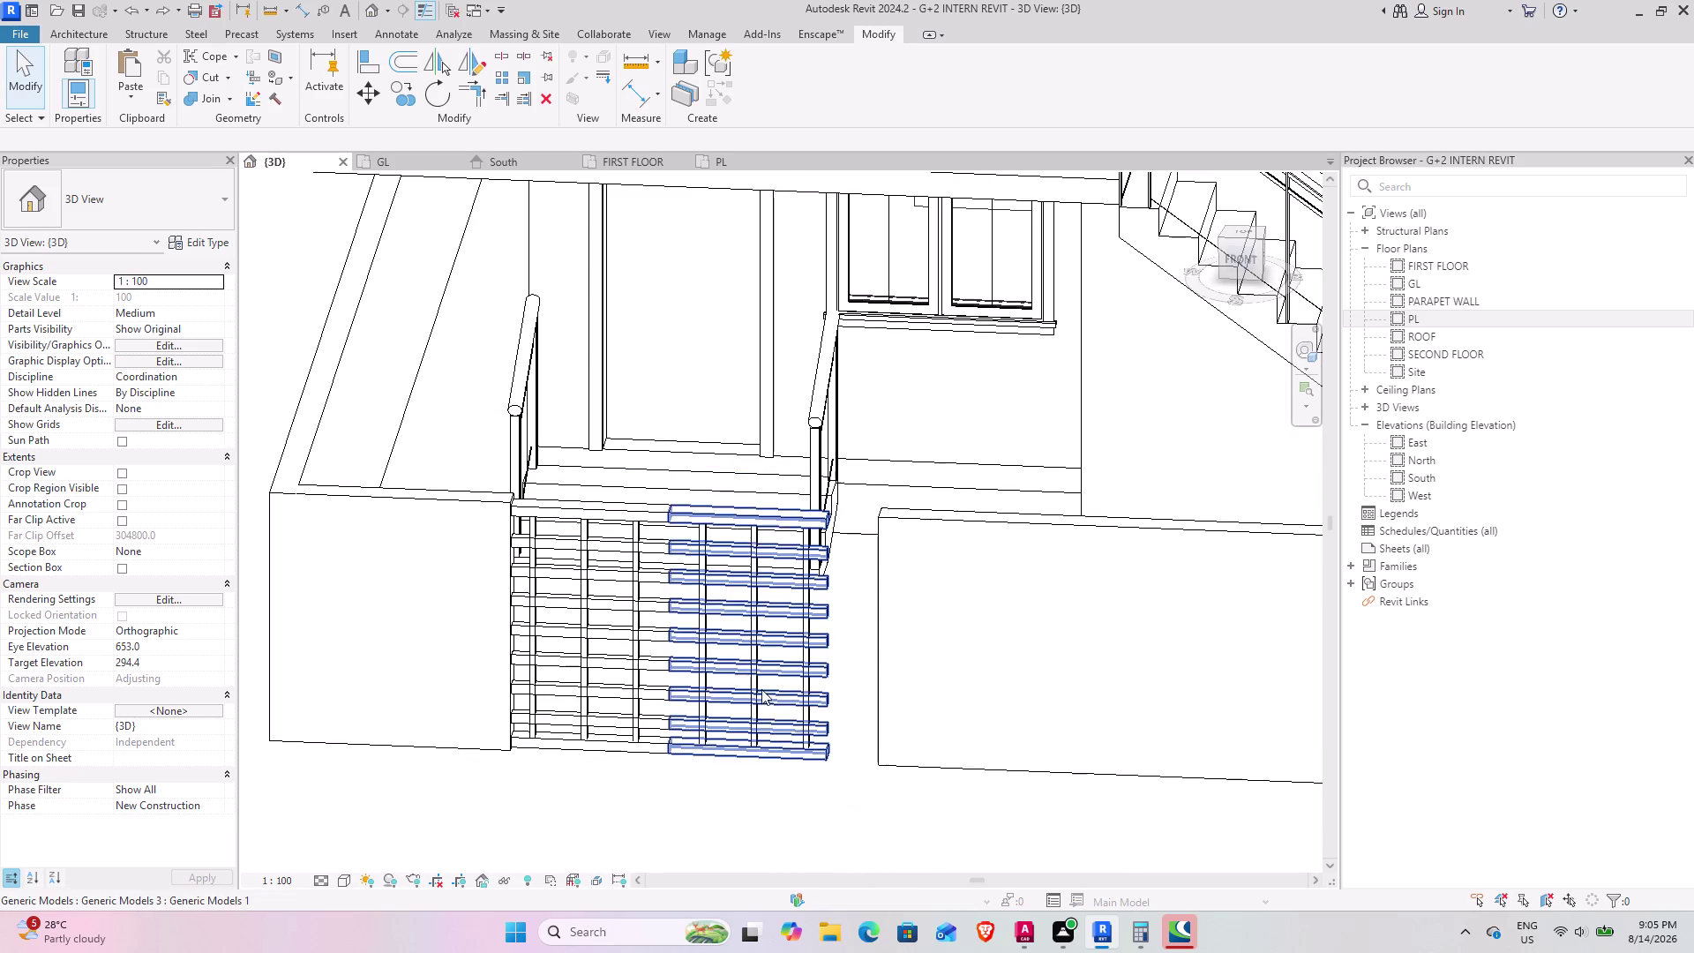
Orbit close to the gate's right end and the right compound wall's end face.
middle_drag(842, 760, 887, 769)
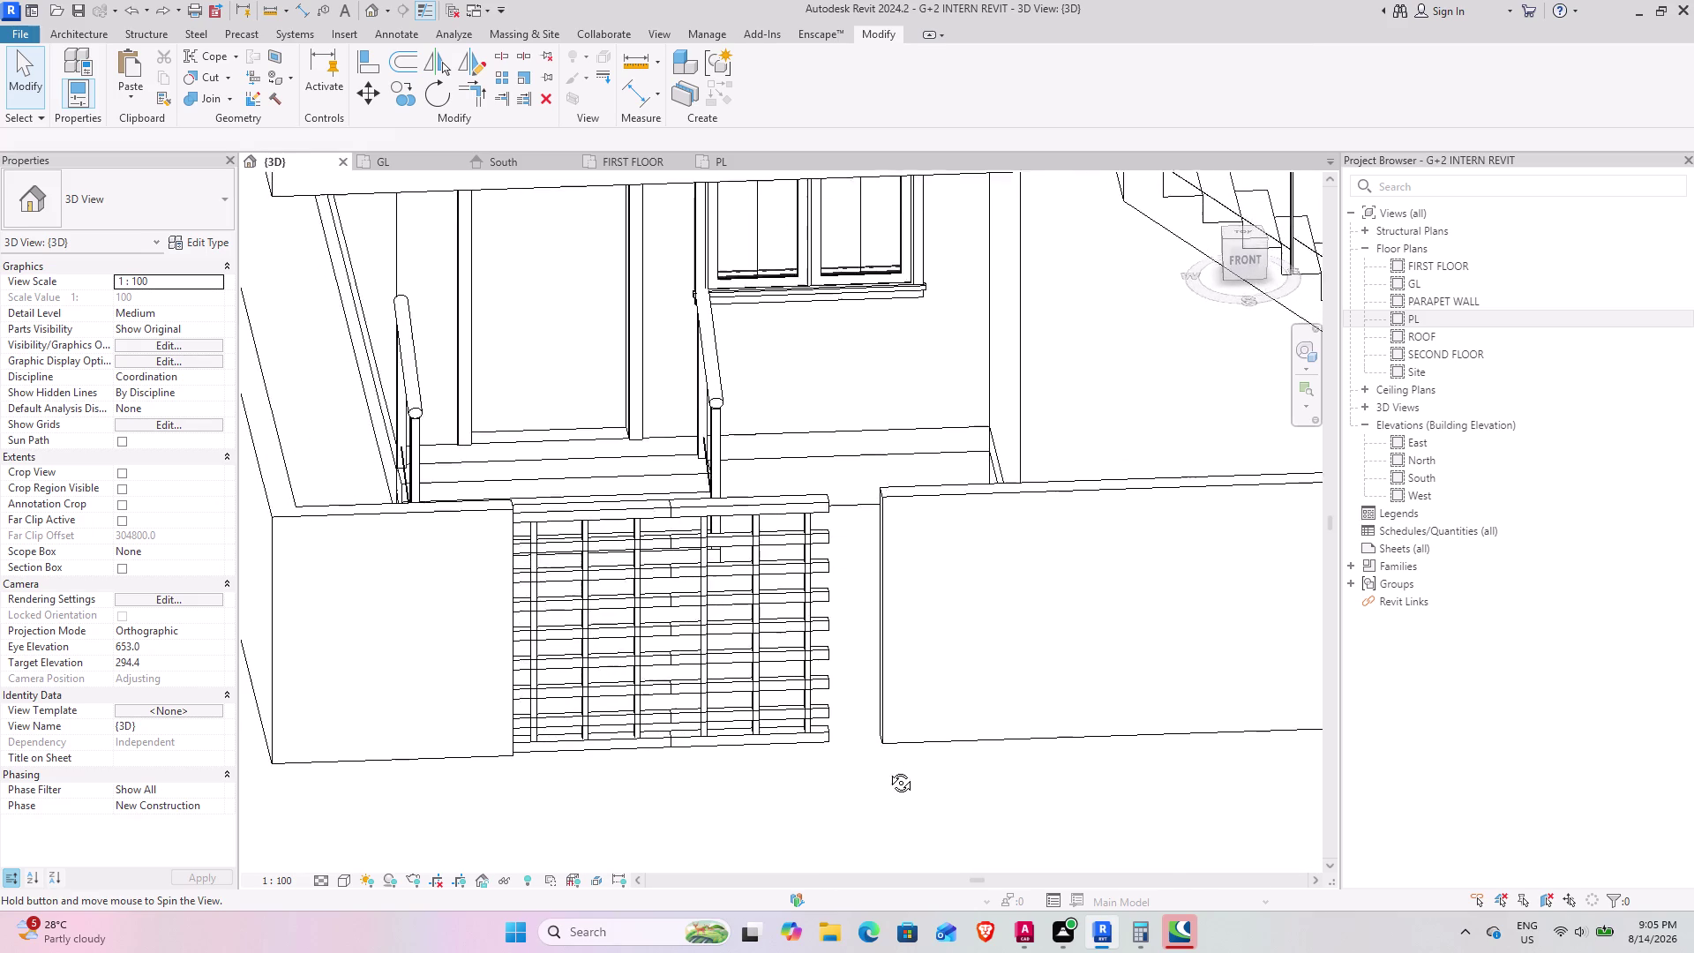
middle_drag(887, 769, 885, 790)
scroll(up, 3)
middle_drag(863, 756, 966, 728)
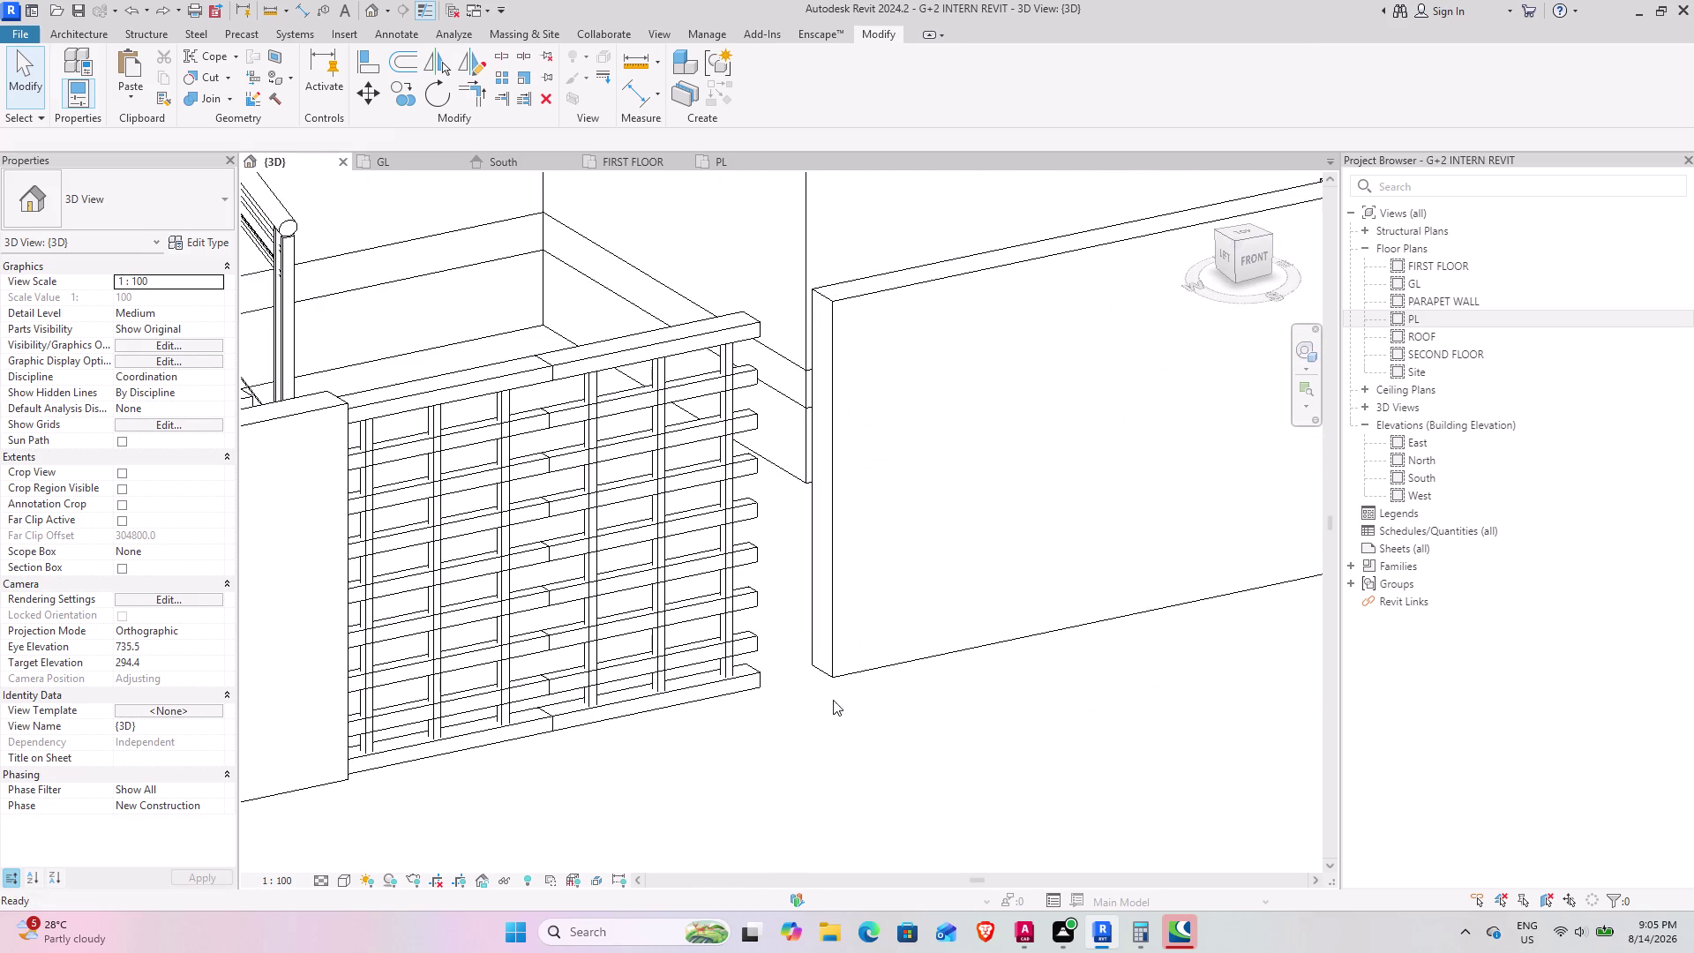
scroll(up, 3)
middle_click(813, 713)
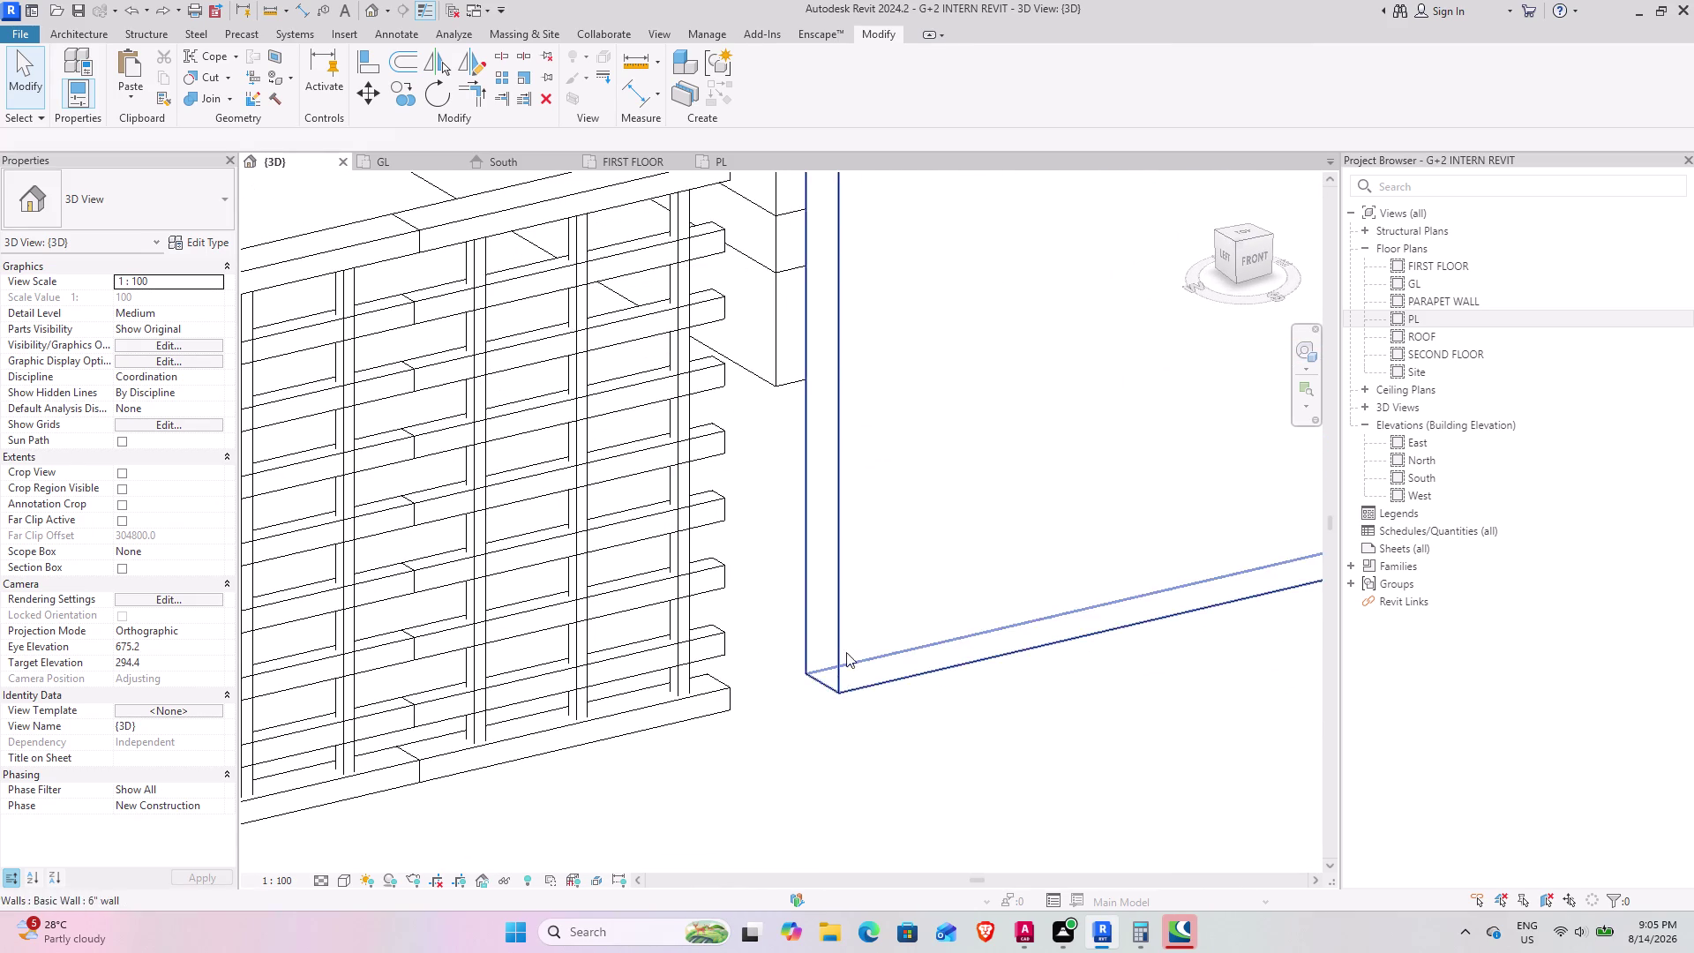
middle_drag(779, 698, 853, 664)
middle_drag(713, 670, 811, 795)
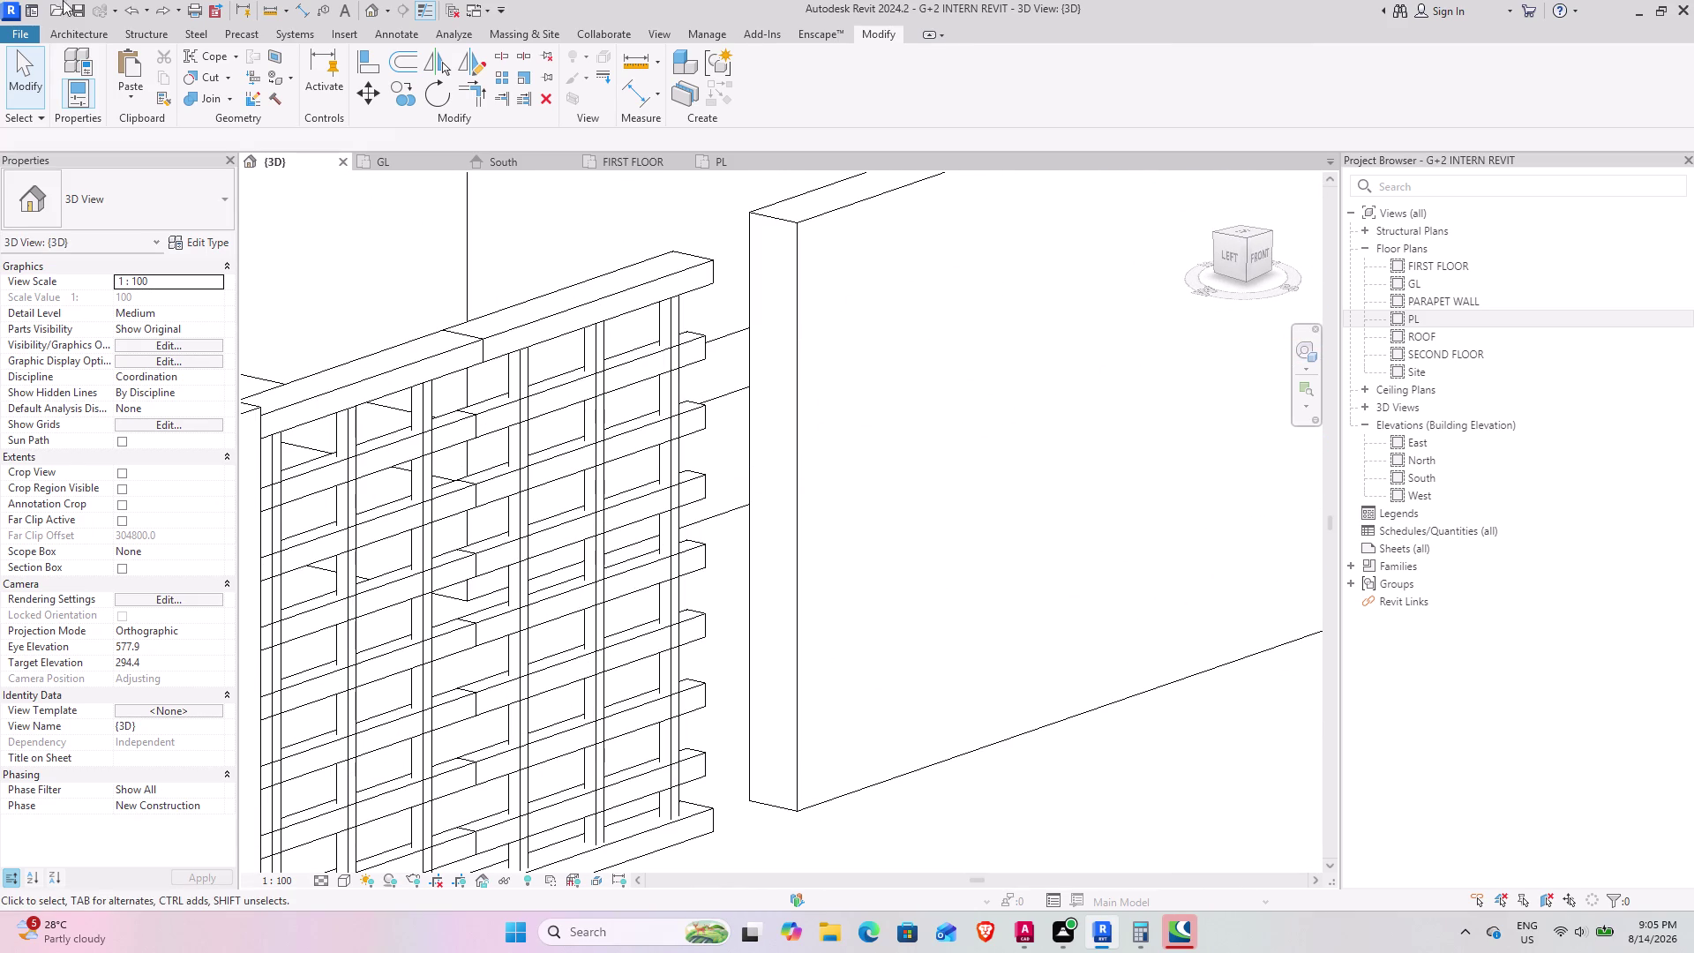
click(108, 27)
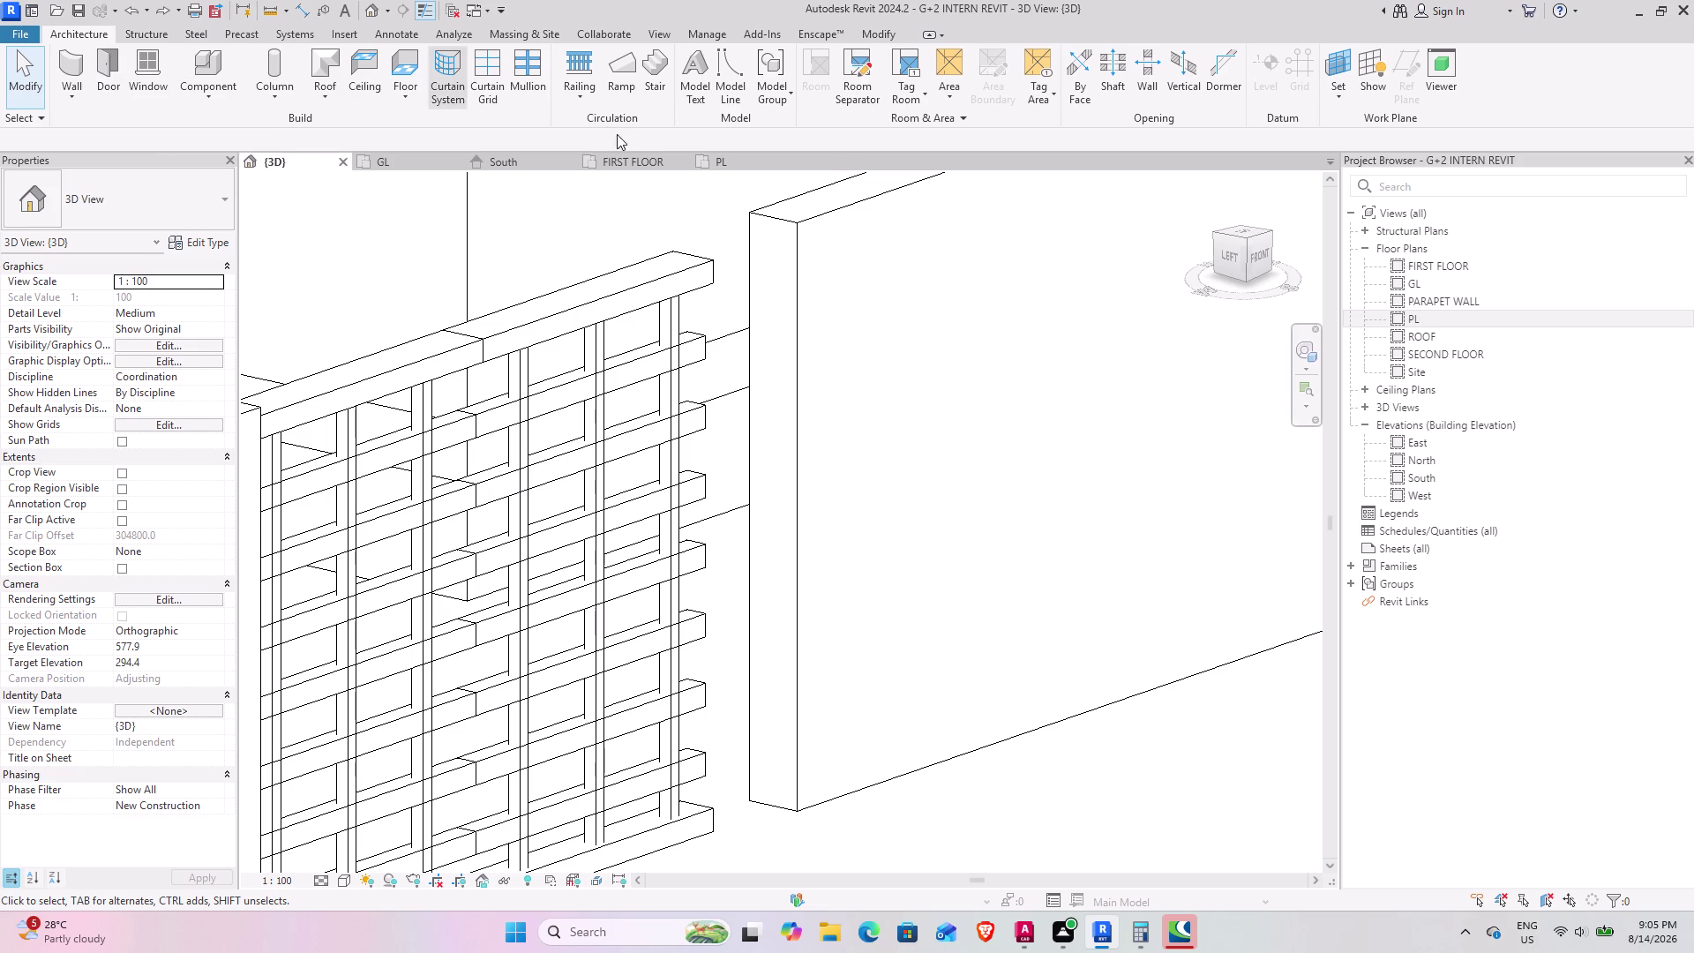
Create a default-named in-place Generic Models element and start an Extrusion.
click(242, 91)
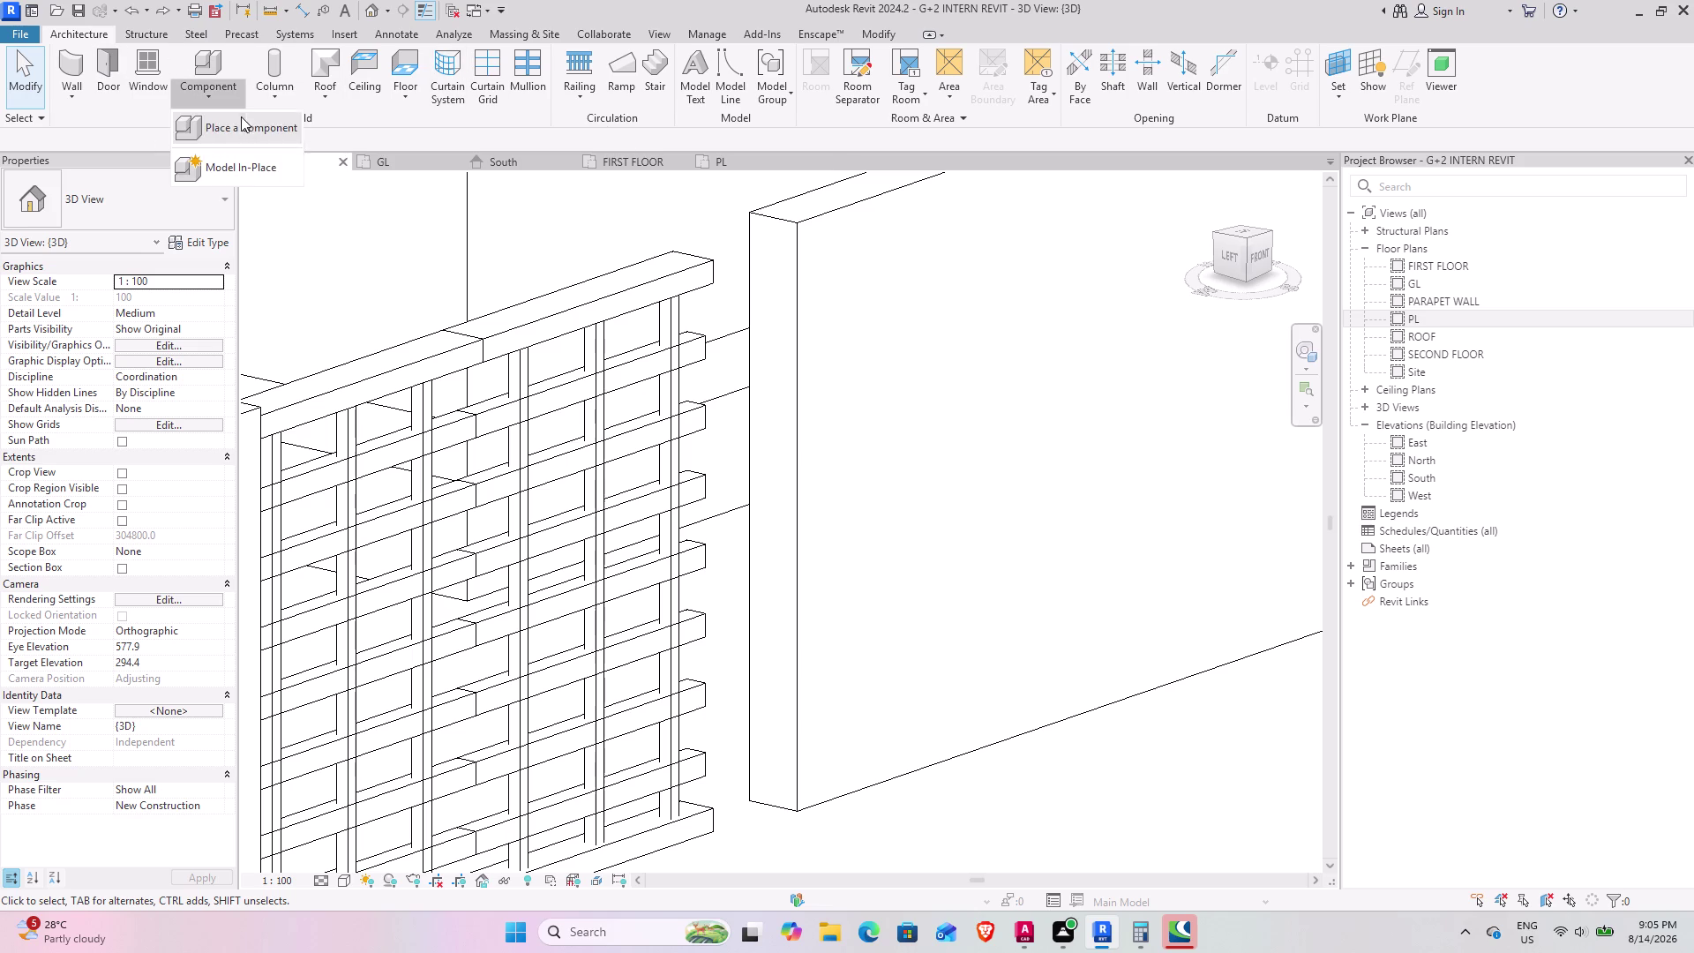
click(240, 179)
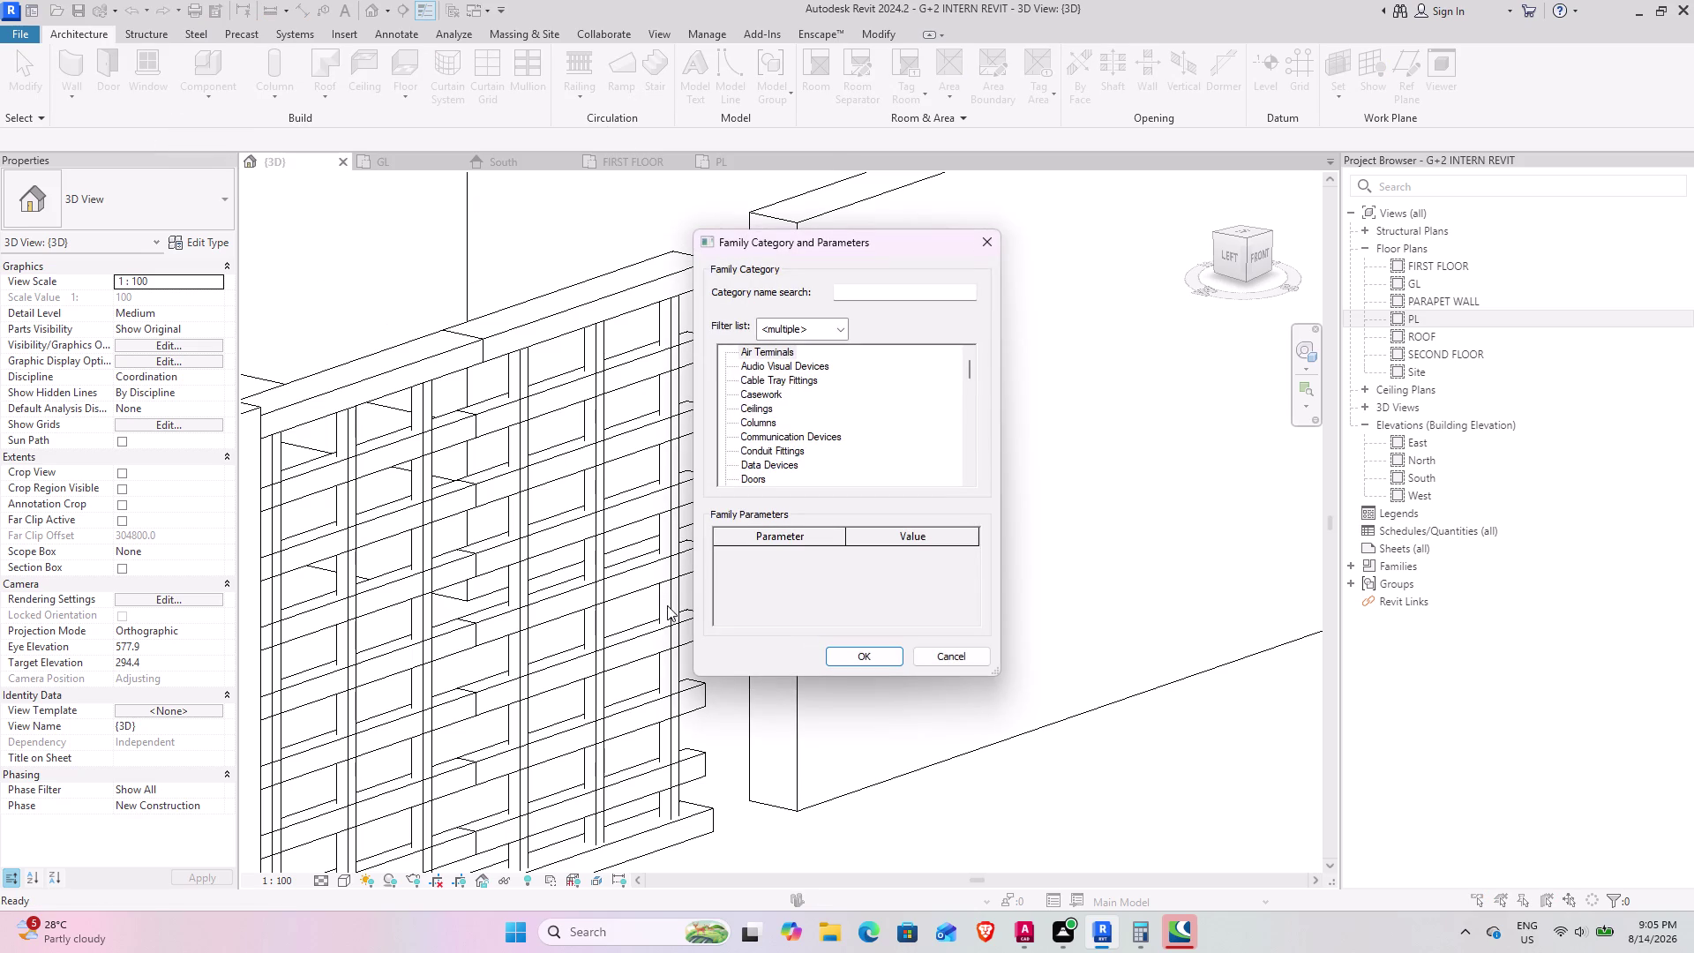
click(809, 427)
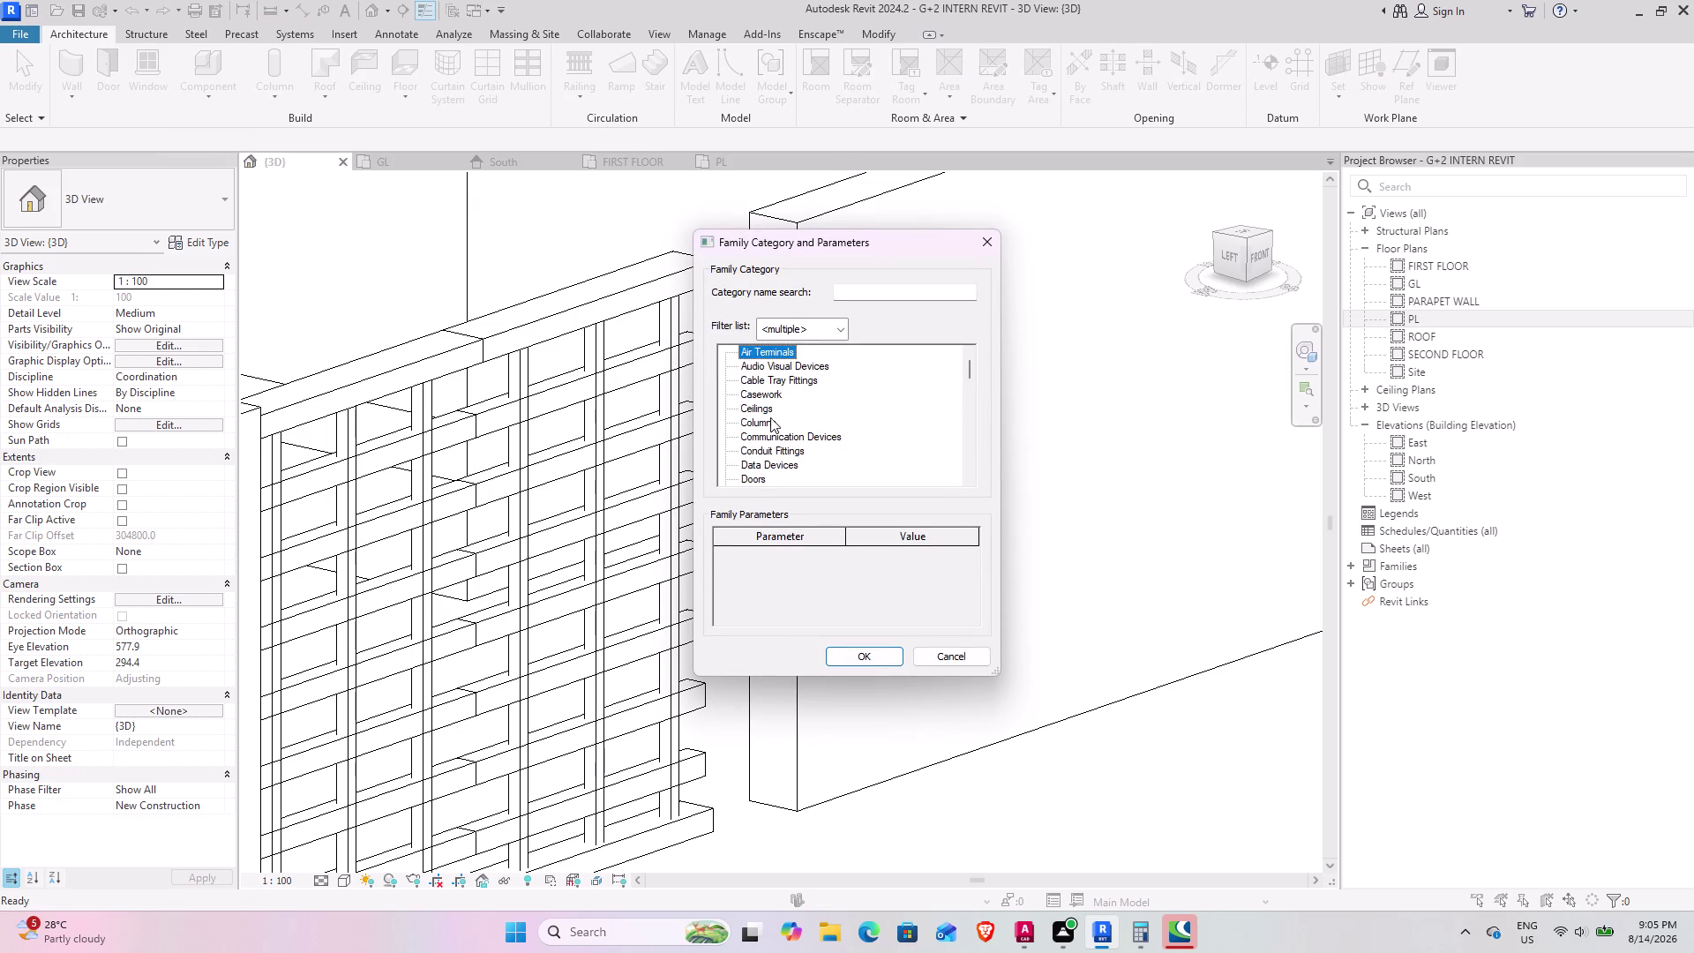
click(770, 417)
key(g)
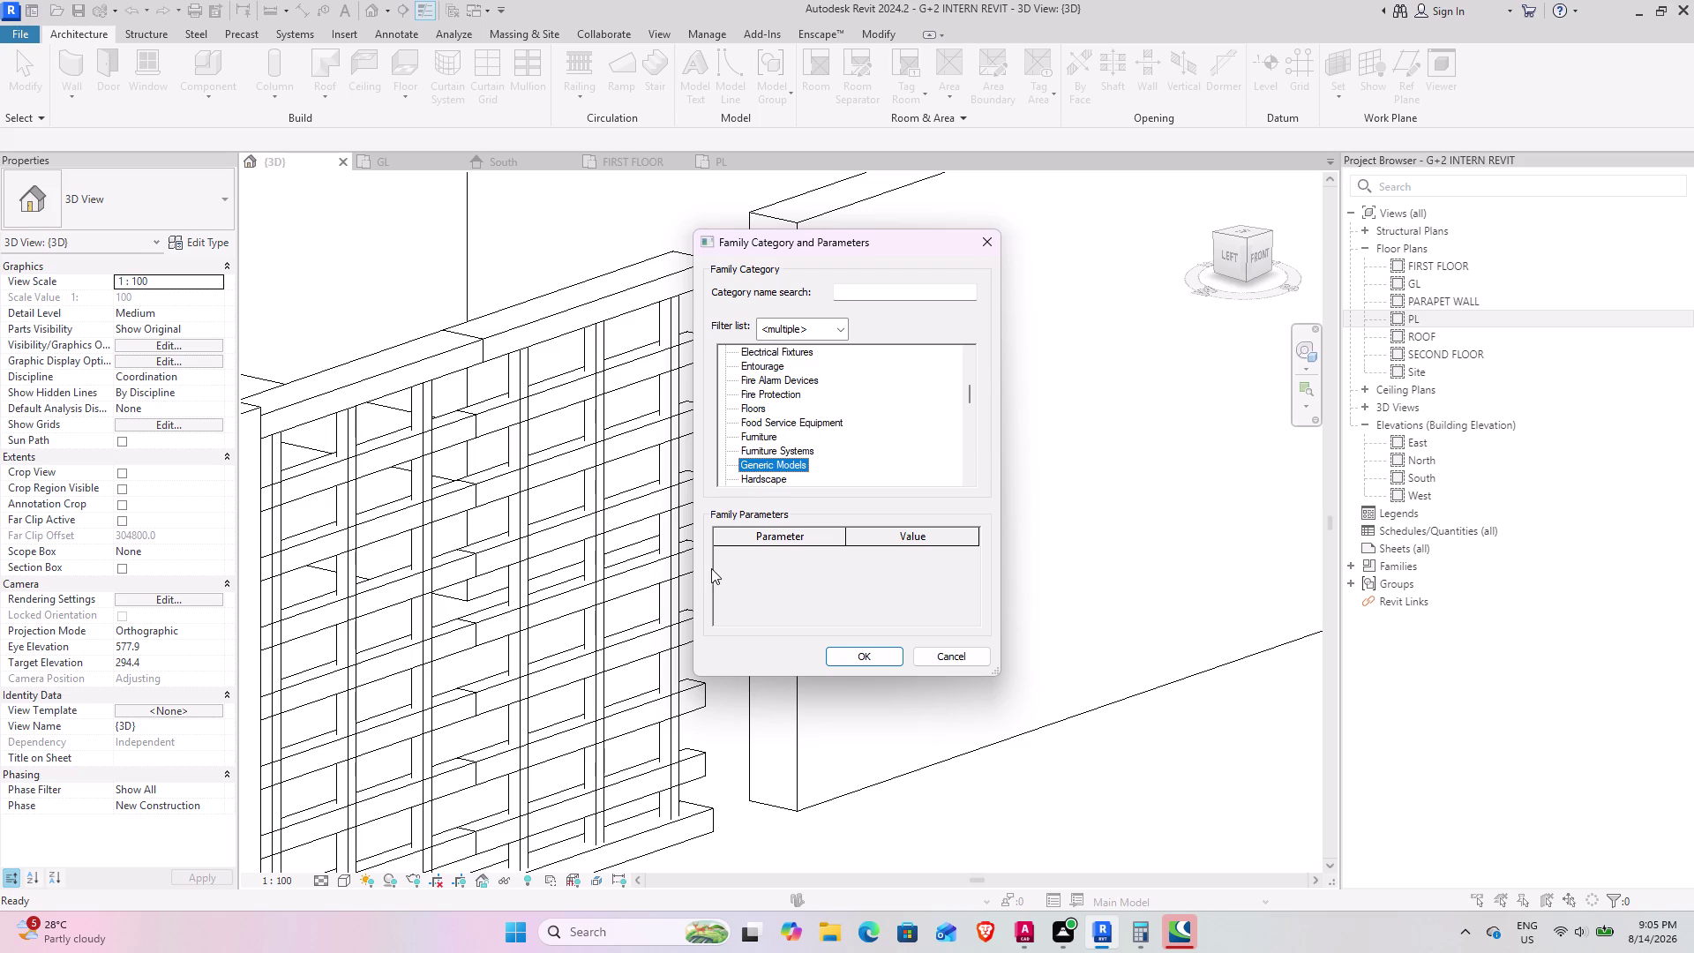
click(877, 663)
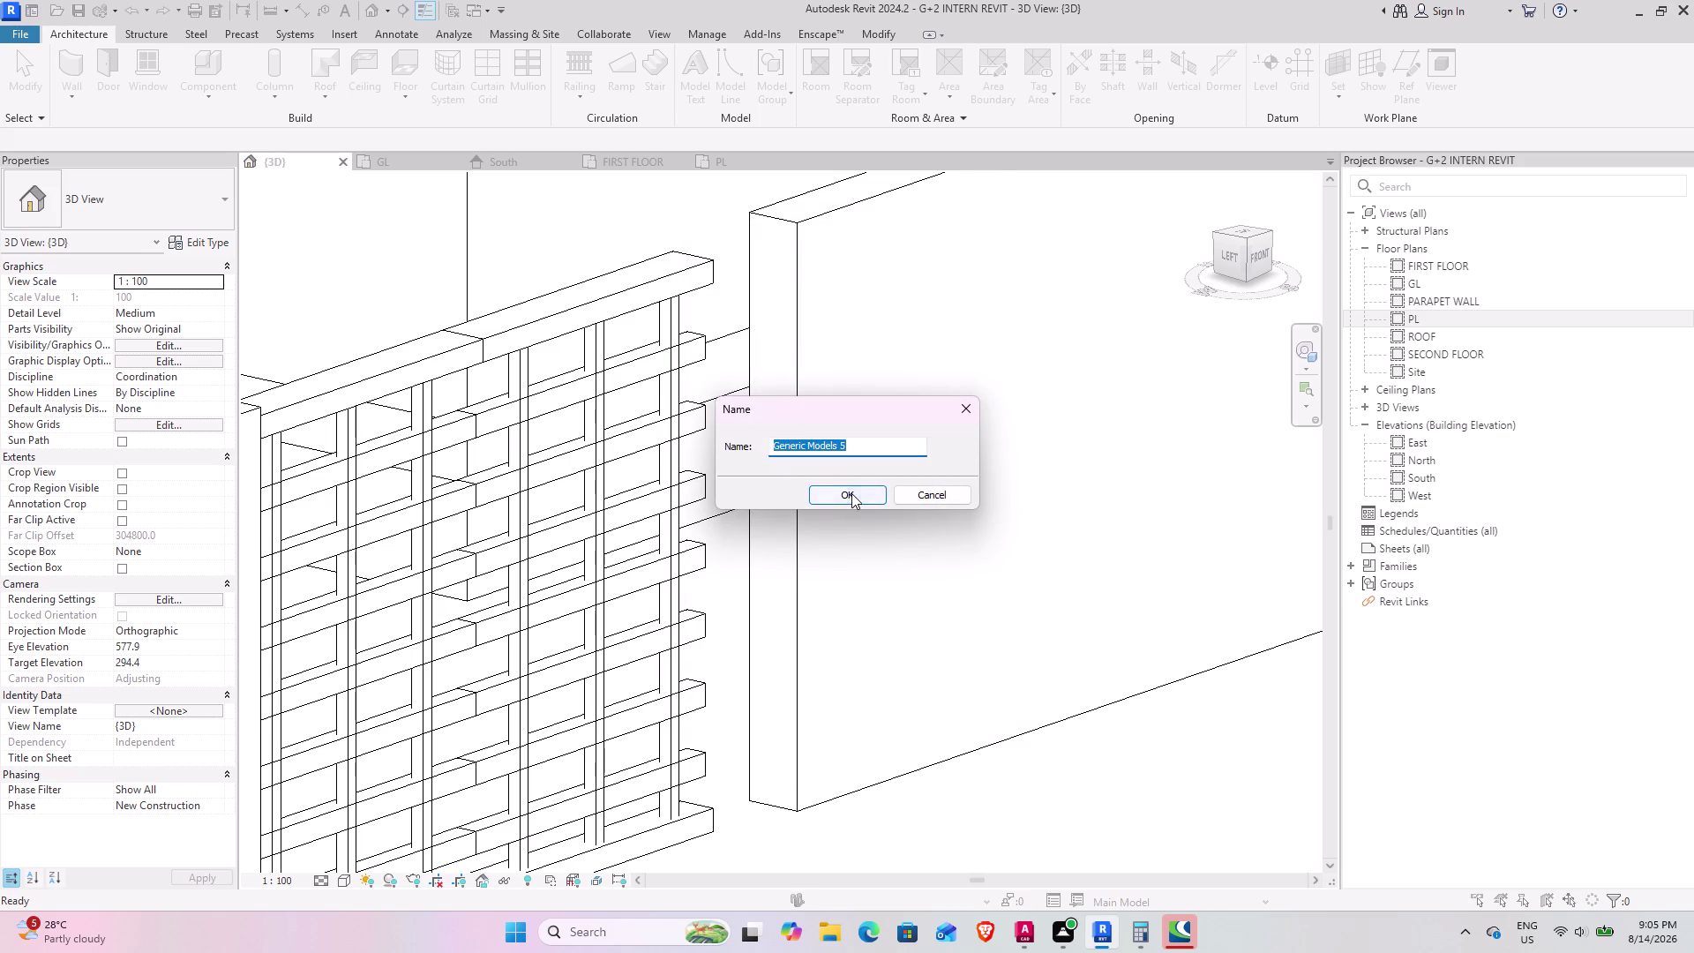
click(851, 493)
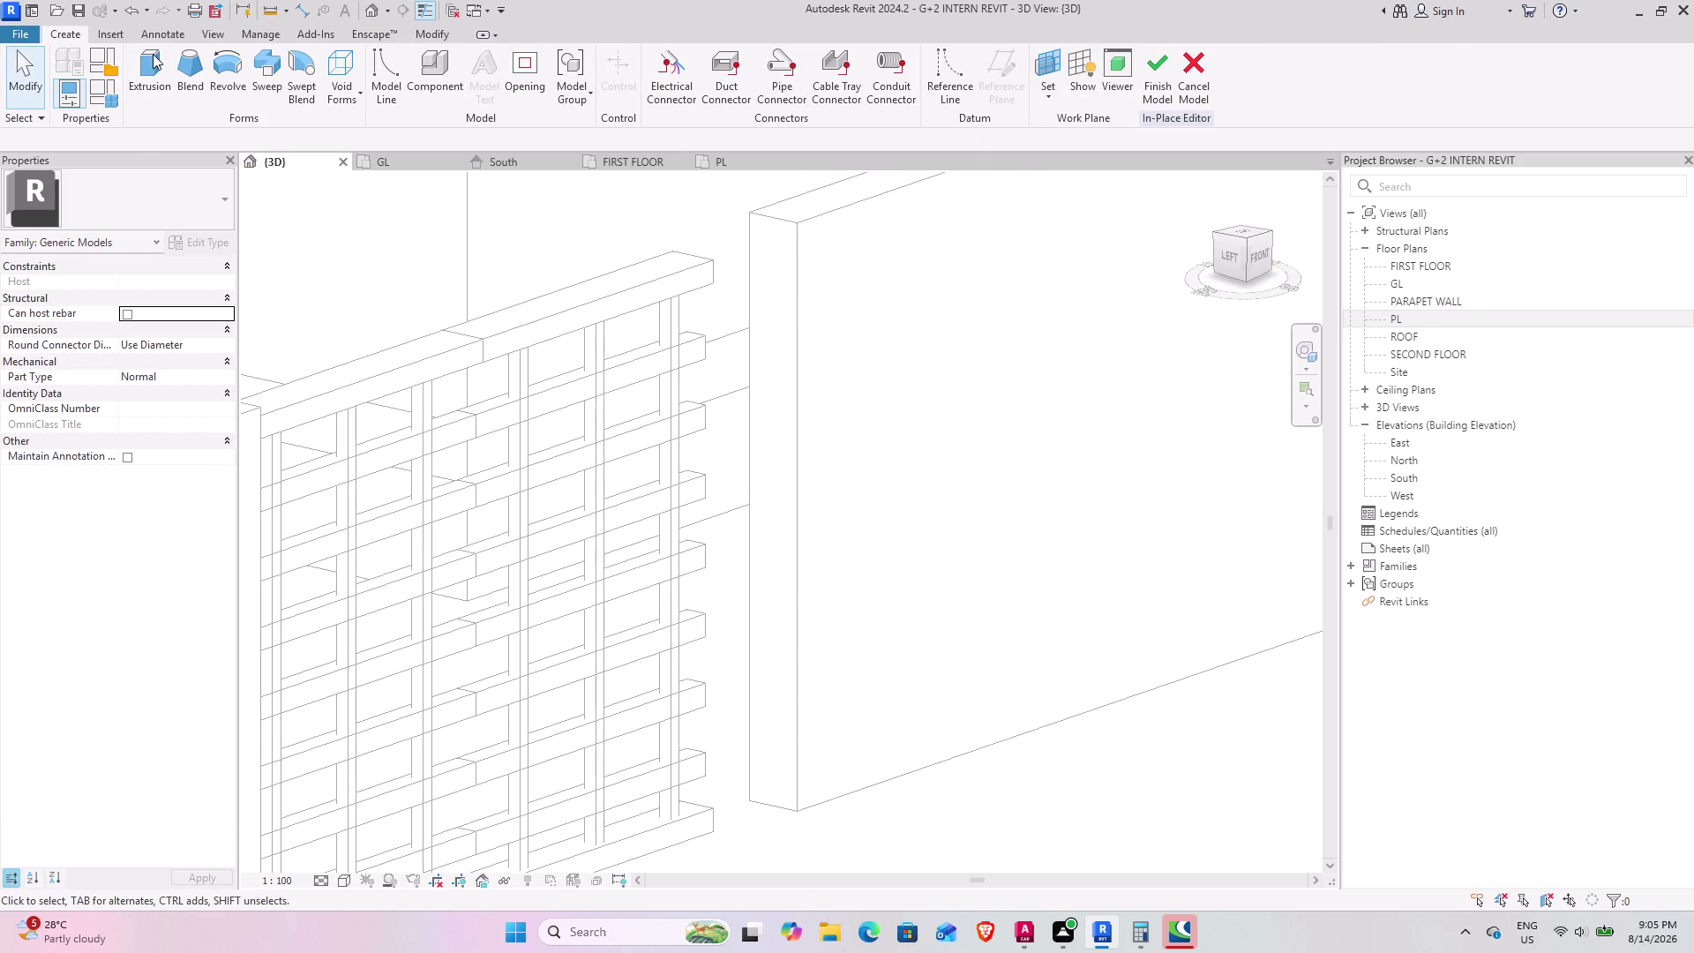
click(155, 53)
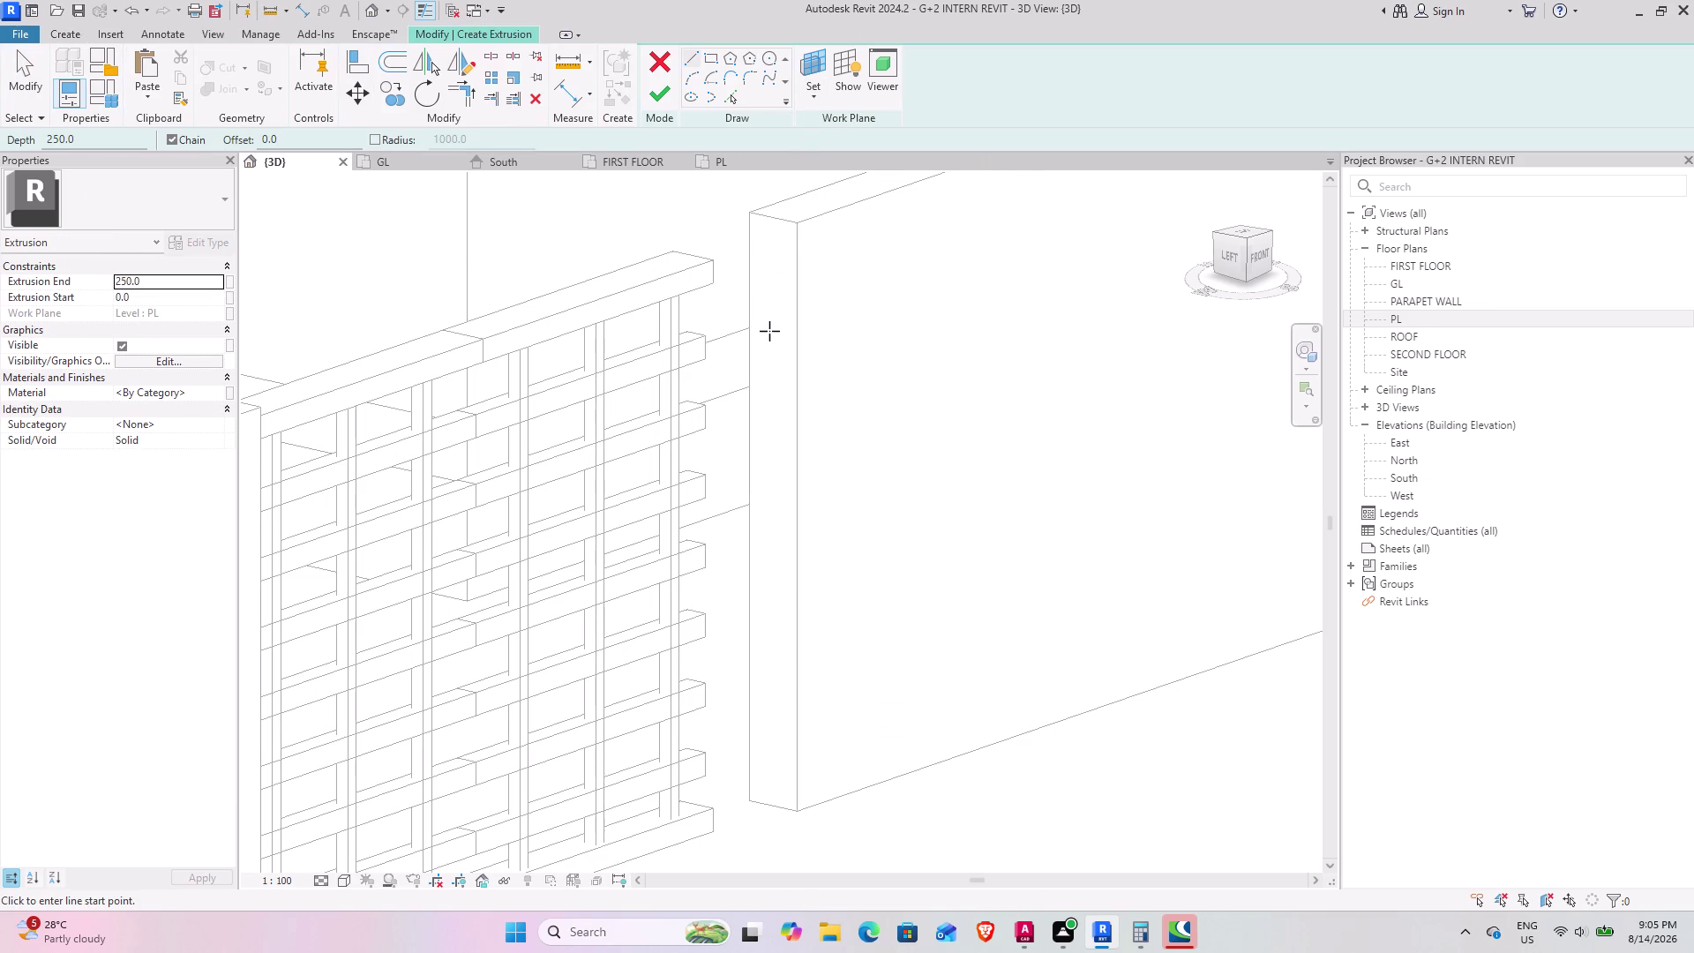
Choose to pick a new work plane for the extrusion sketch.
scroll(down, 3)
middle_drag(751, 394, 805, 331)
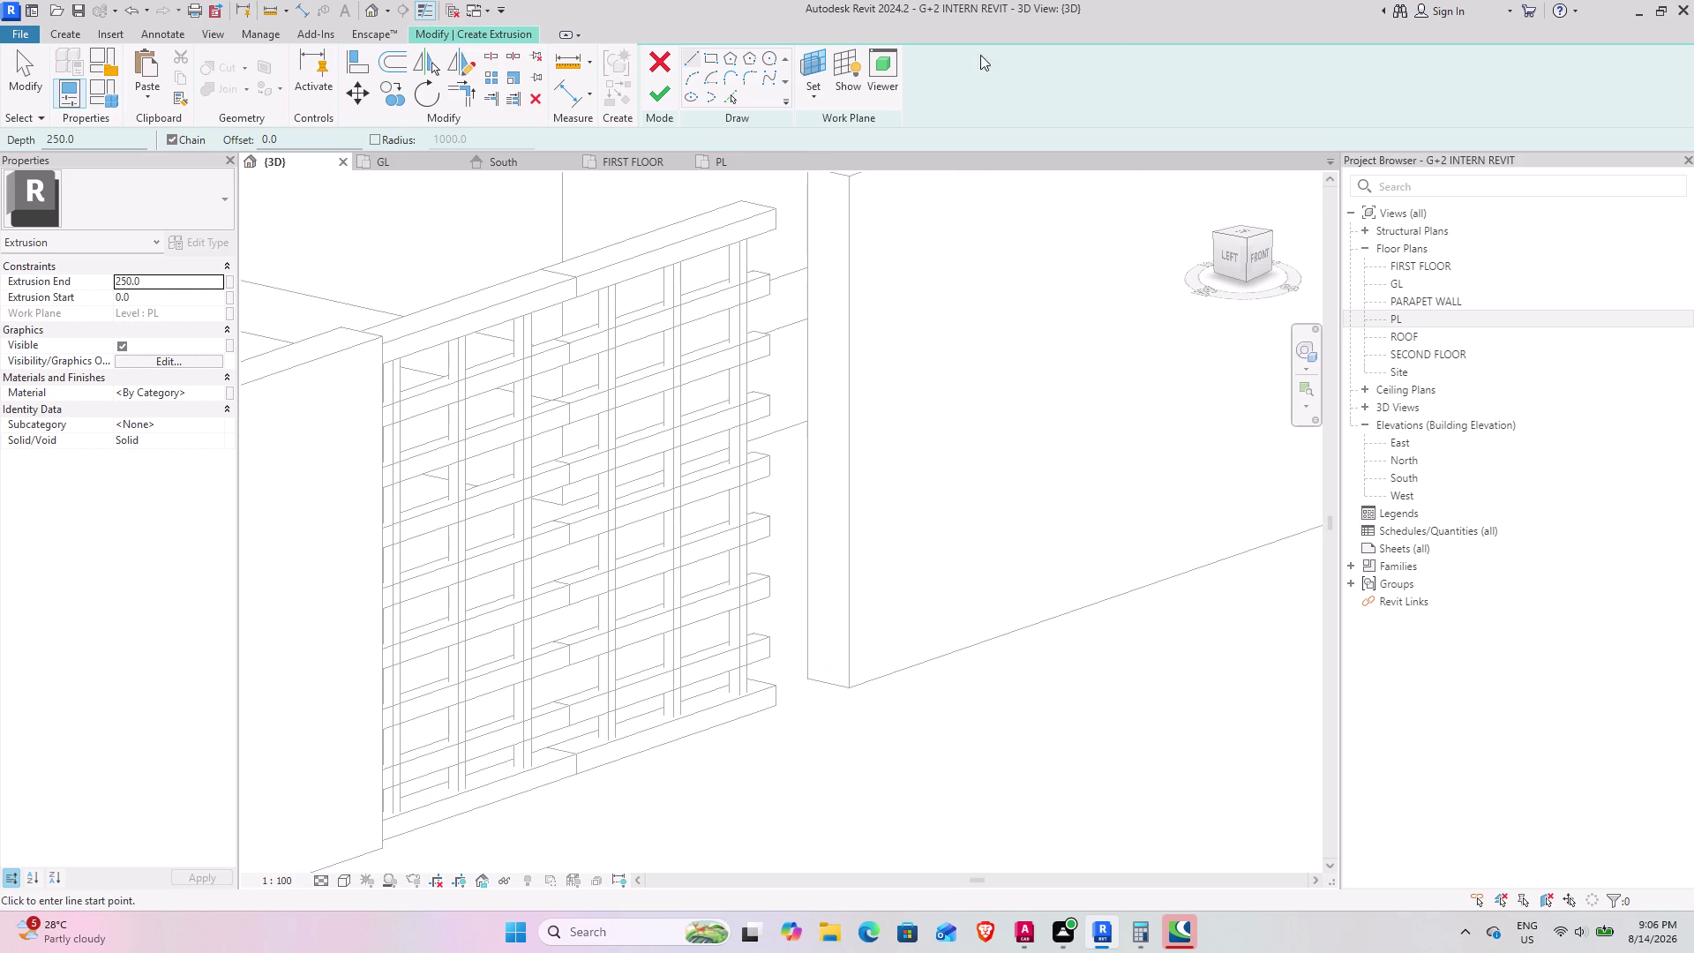
click(796, 99)
click(818, 93)
click(815, 148)
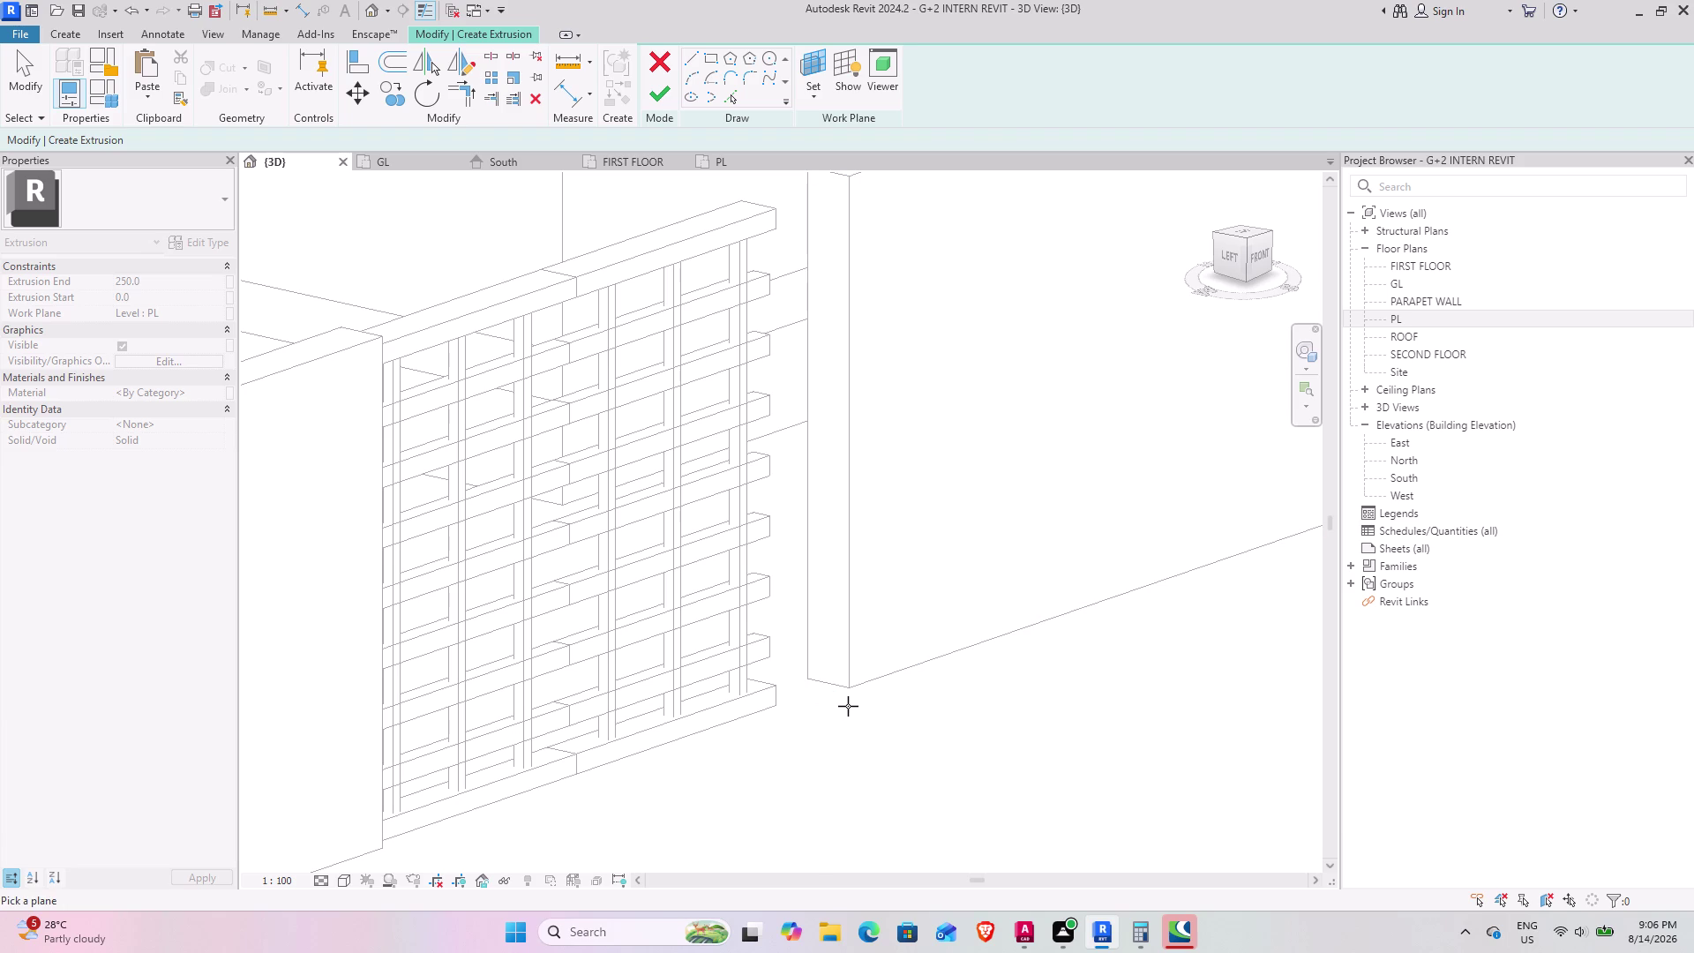
Orbit below the gate to inspect its base and the right compound wall.
middle_drag(848, 706, 844, 606)
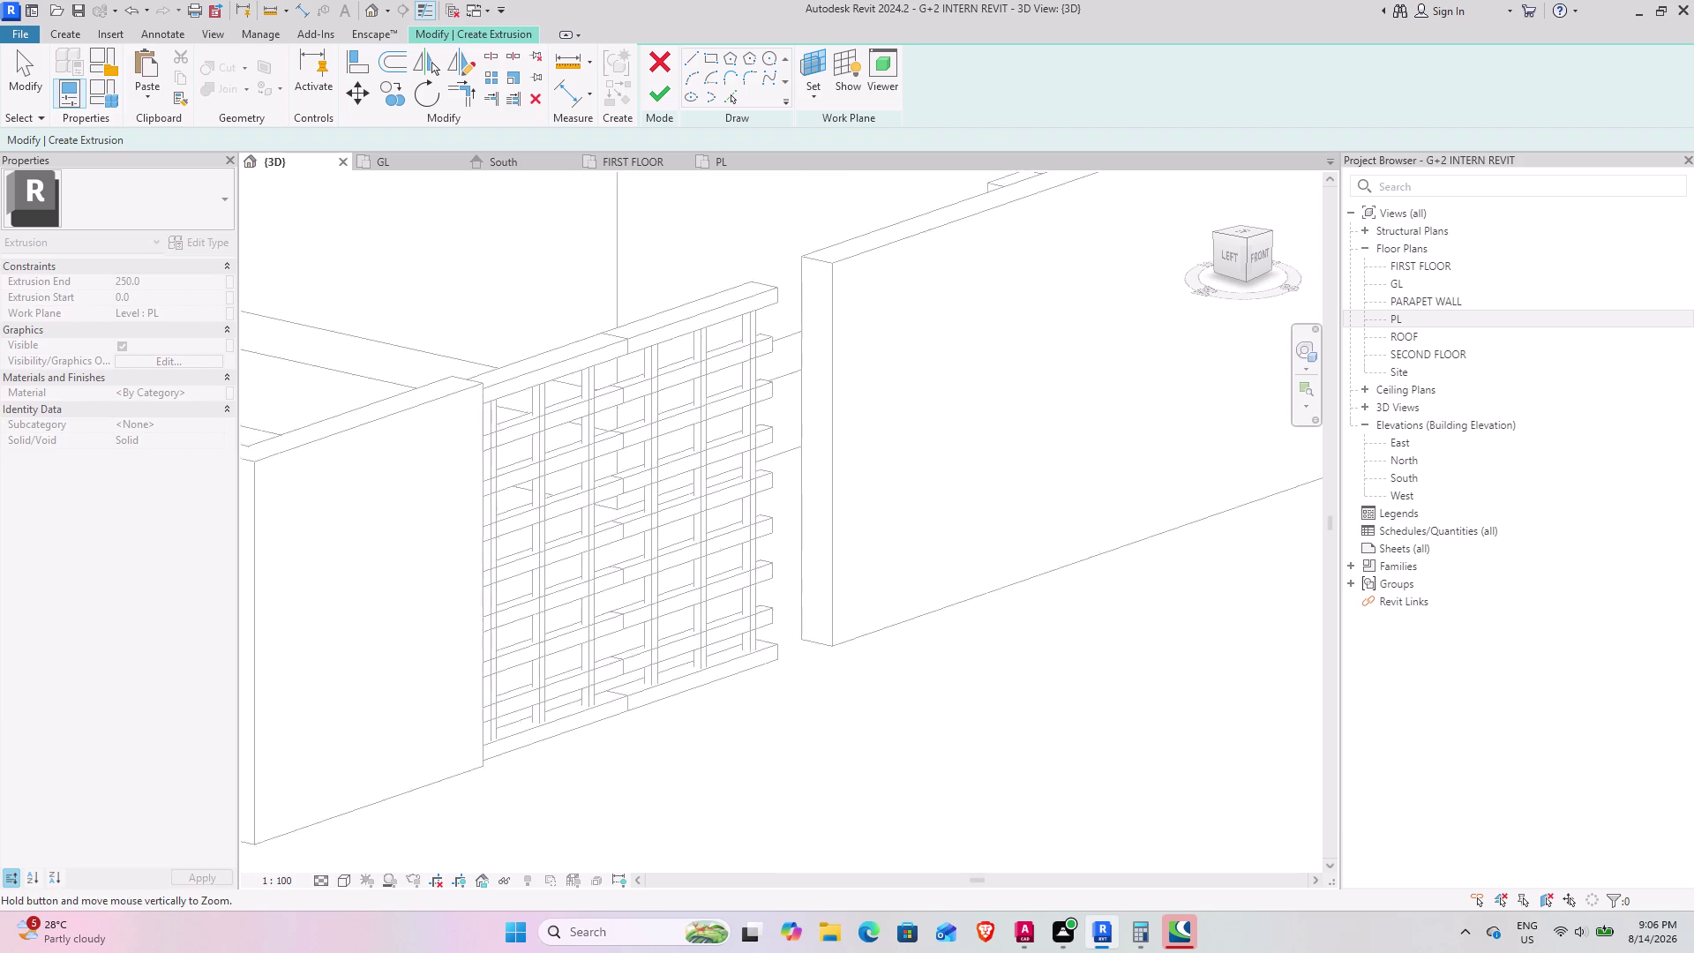
middle_drag(844, 607, 840, 636)
middle_drag(833, 668, 828, 459)
middle_drag(828, 734, 817, 500)
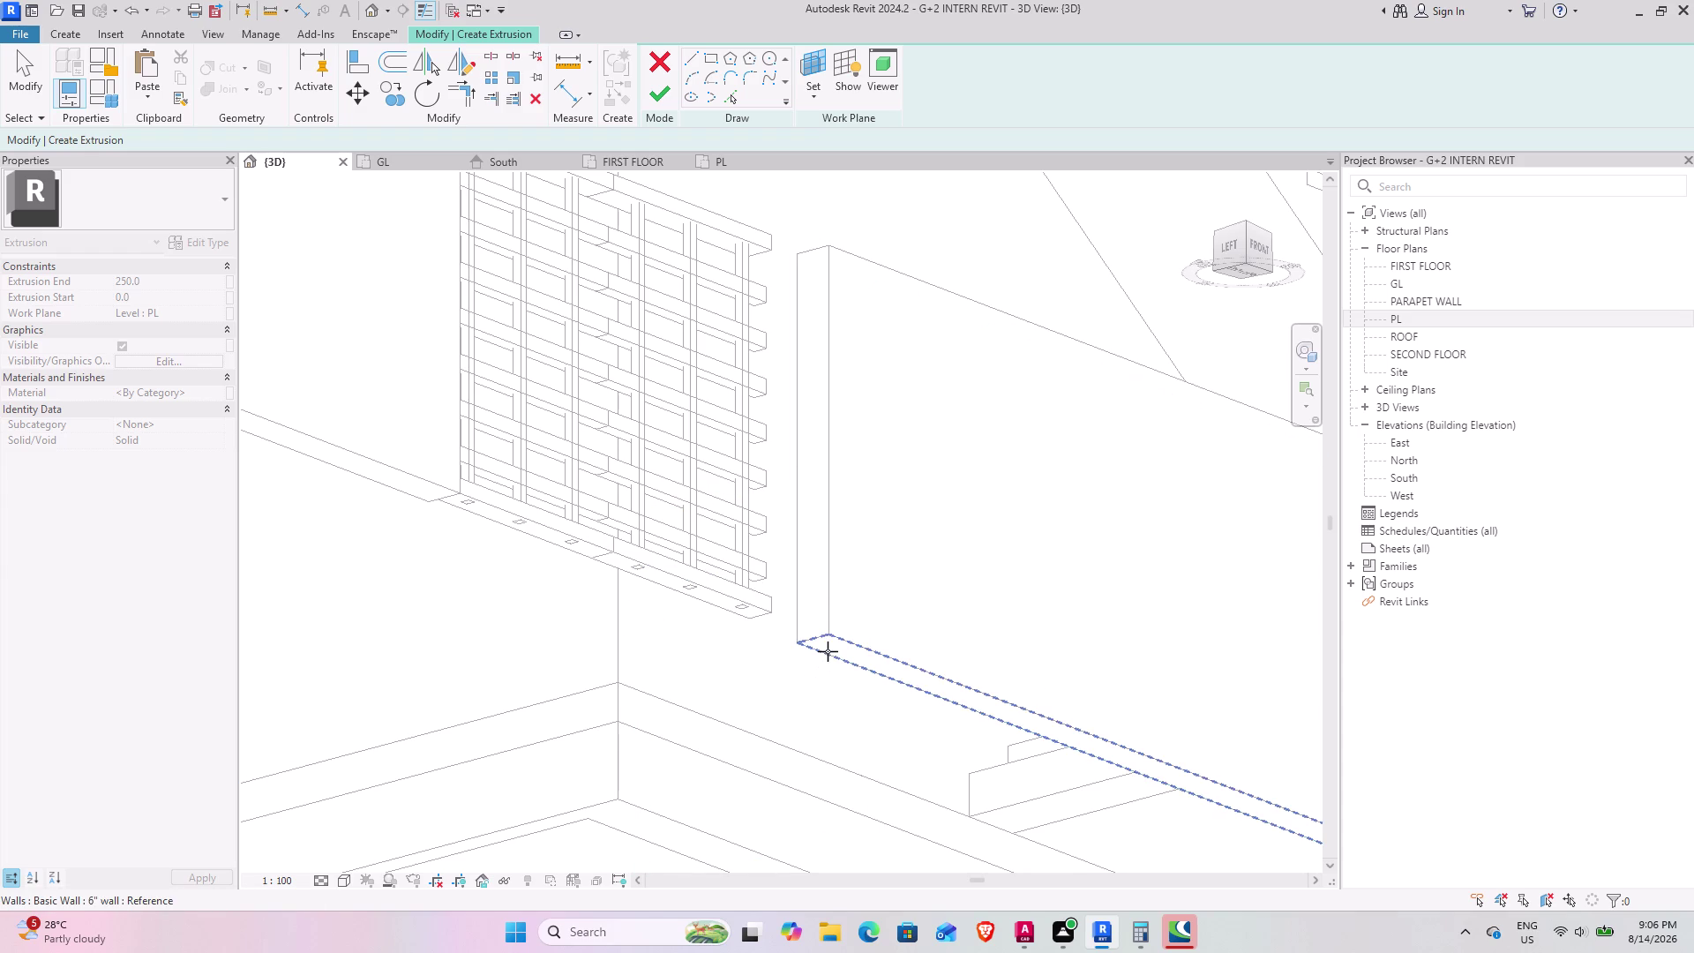
middle_drag(755, 665, 705, 762)
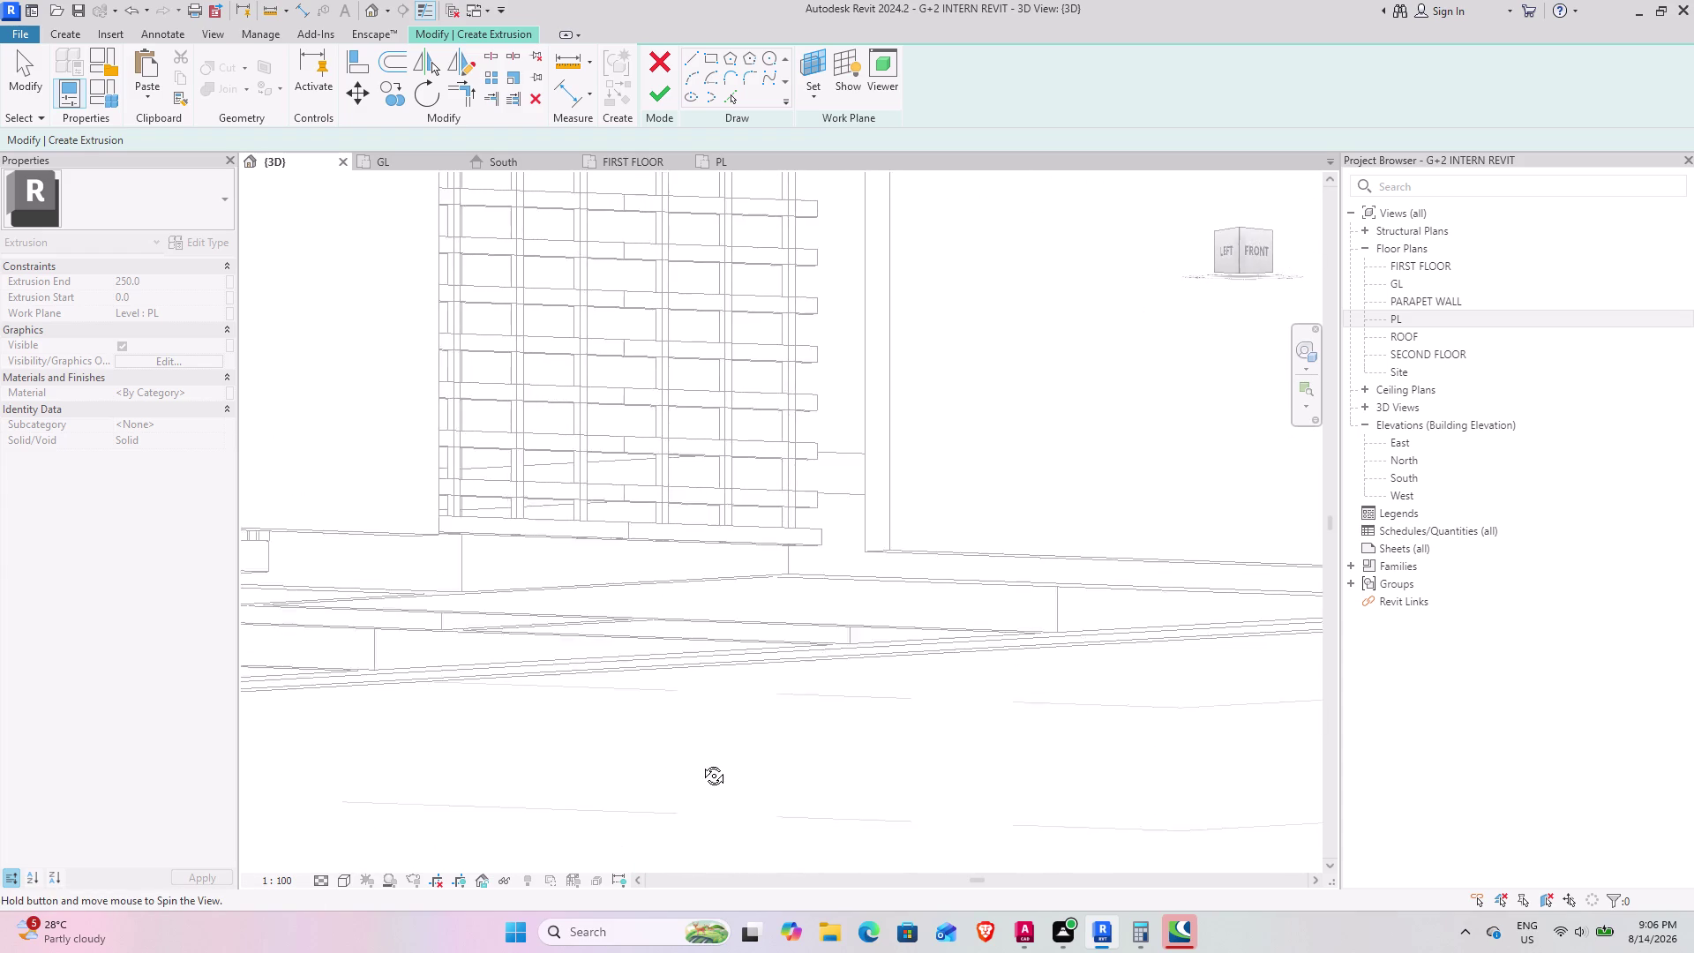
middle_drag(705, 762, 792, 765)
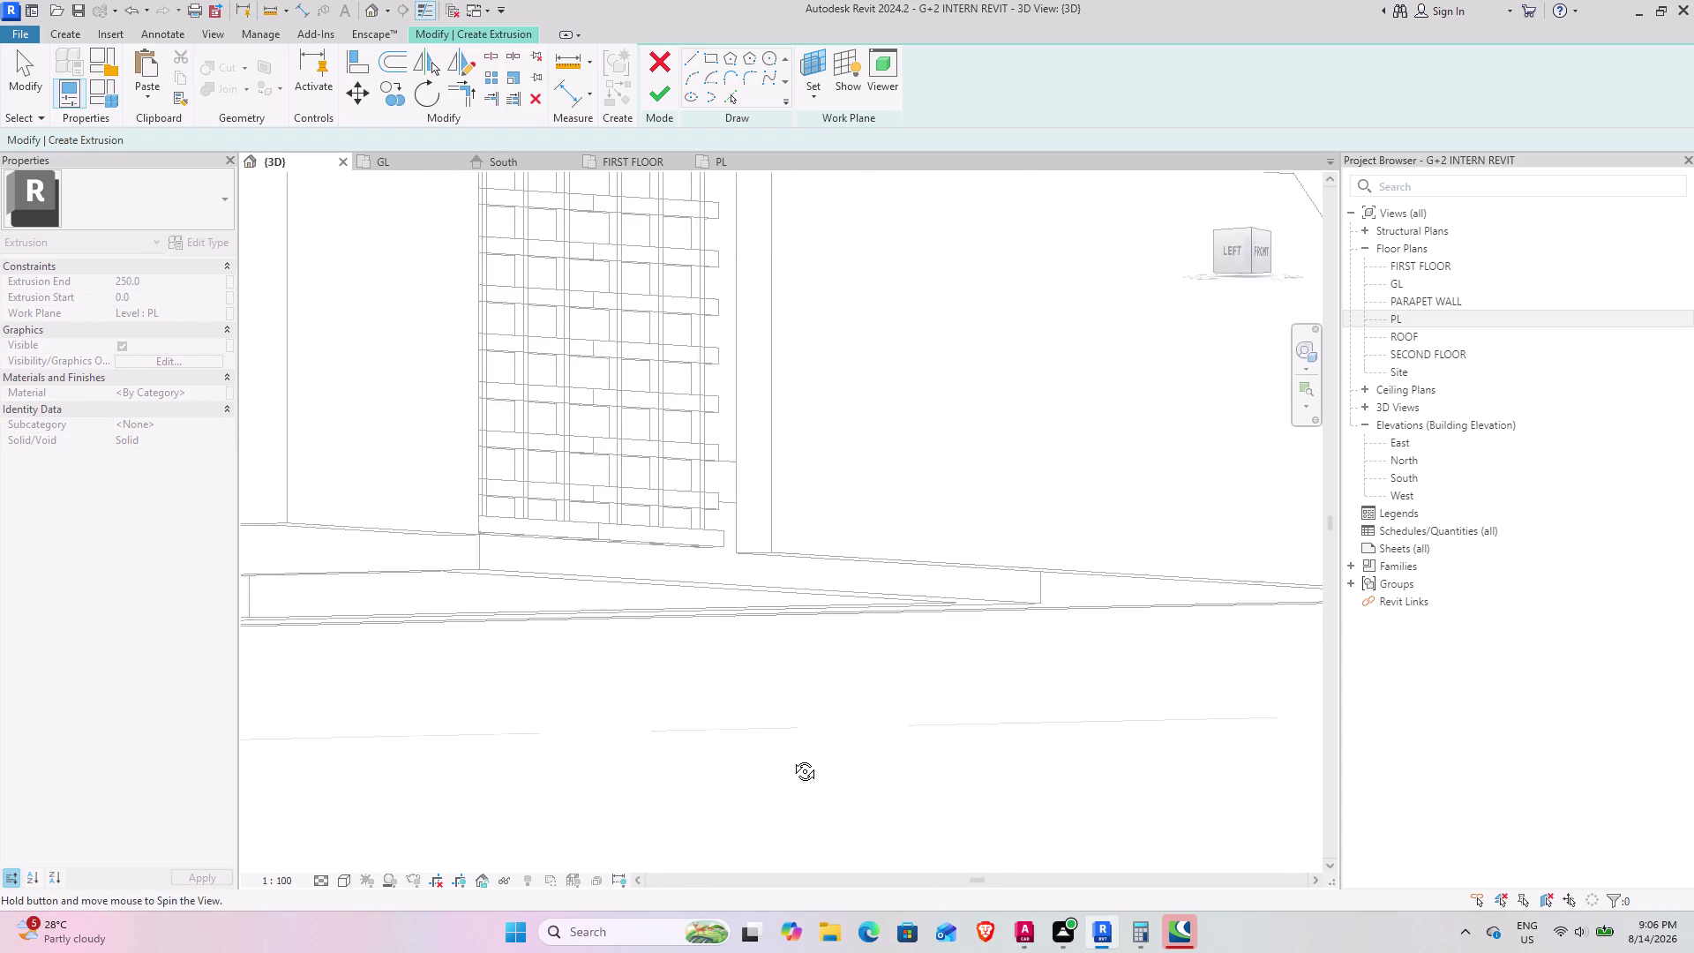
middle_drag(792, 765, 779, 701)
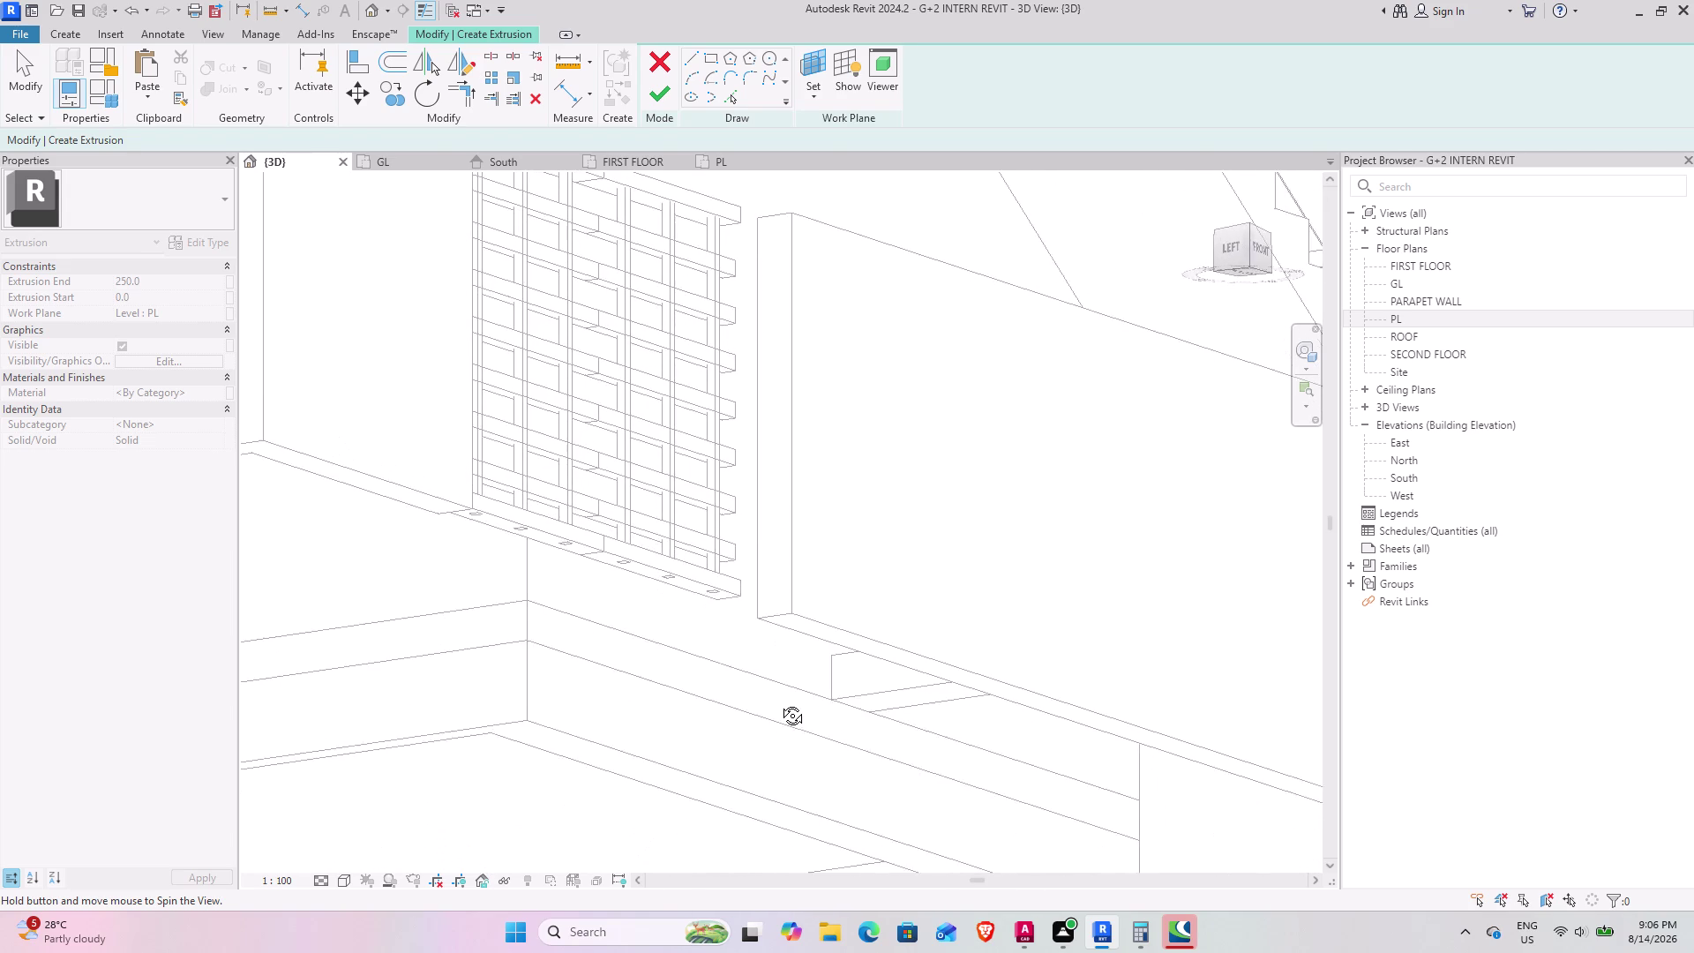
middle_drag(779, 702, 780, 703)
middle_drag(804, 668, 782, 695)
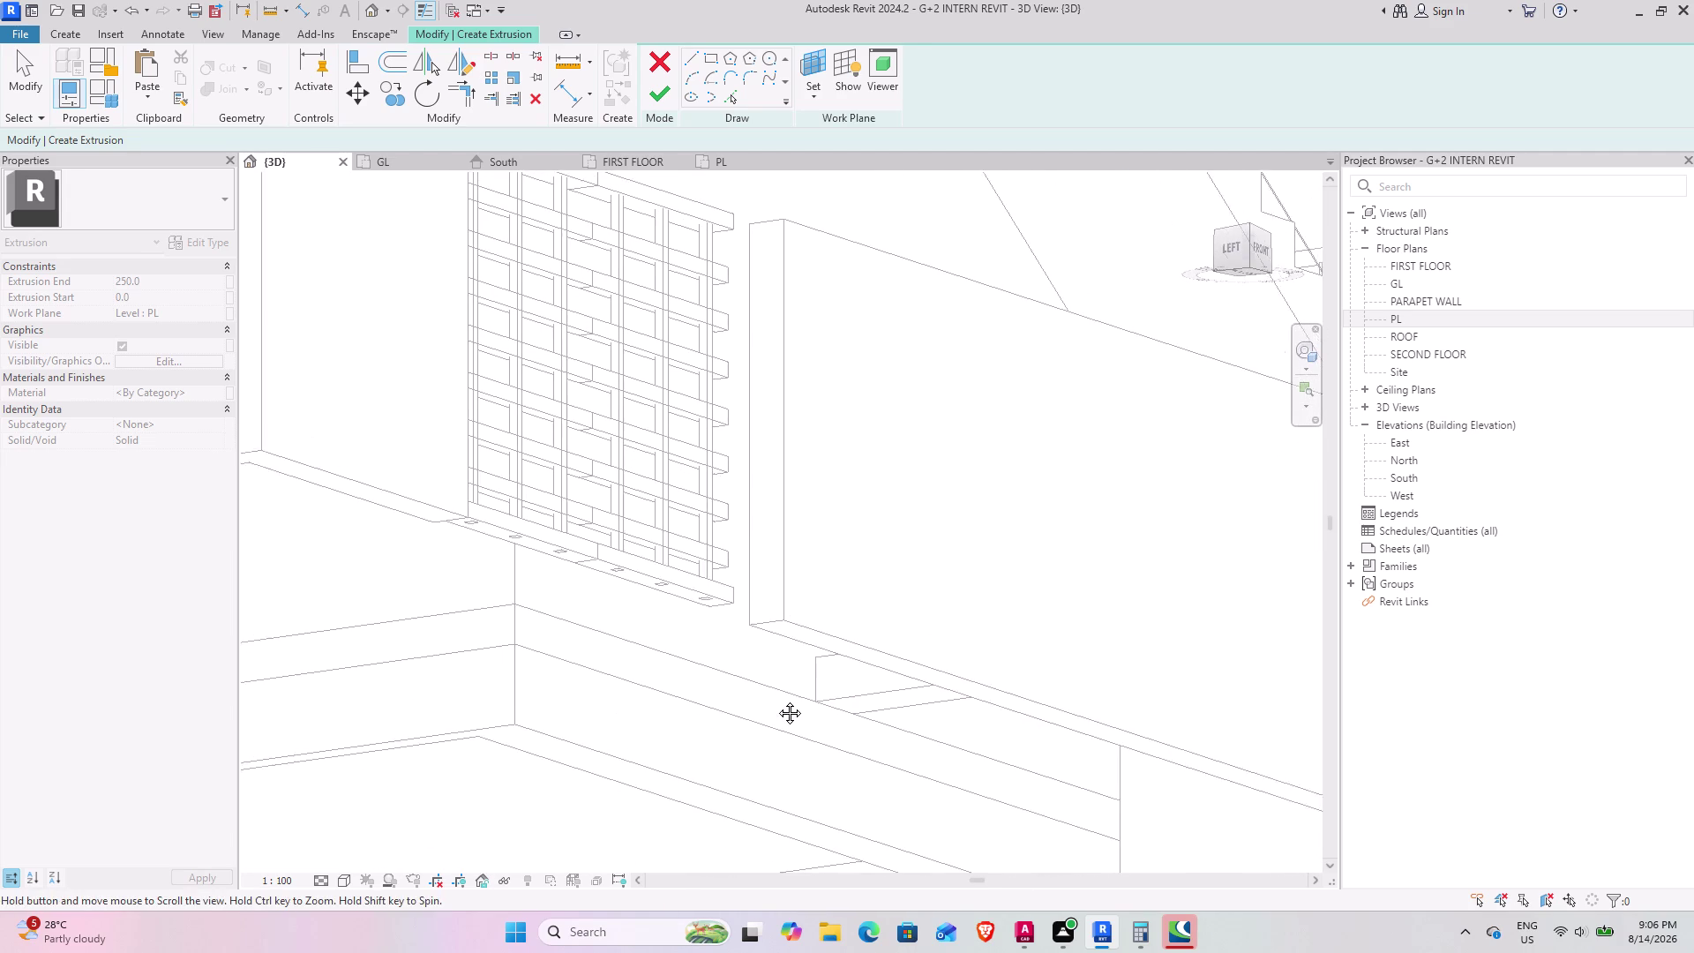
middle_drag(781, 694, 712, 756)
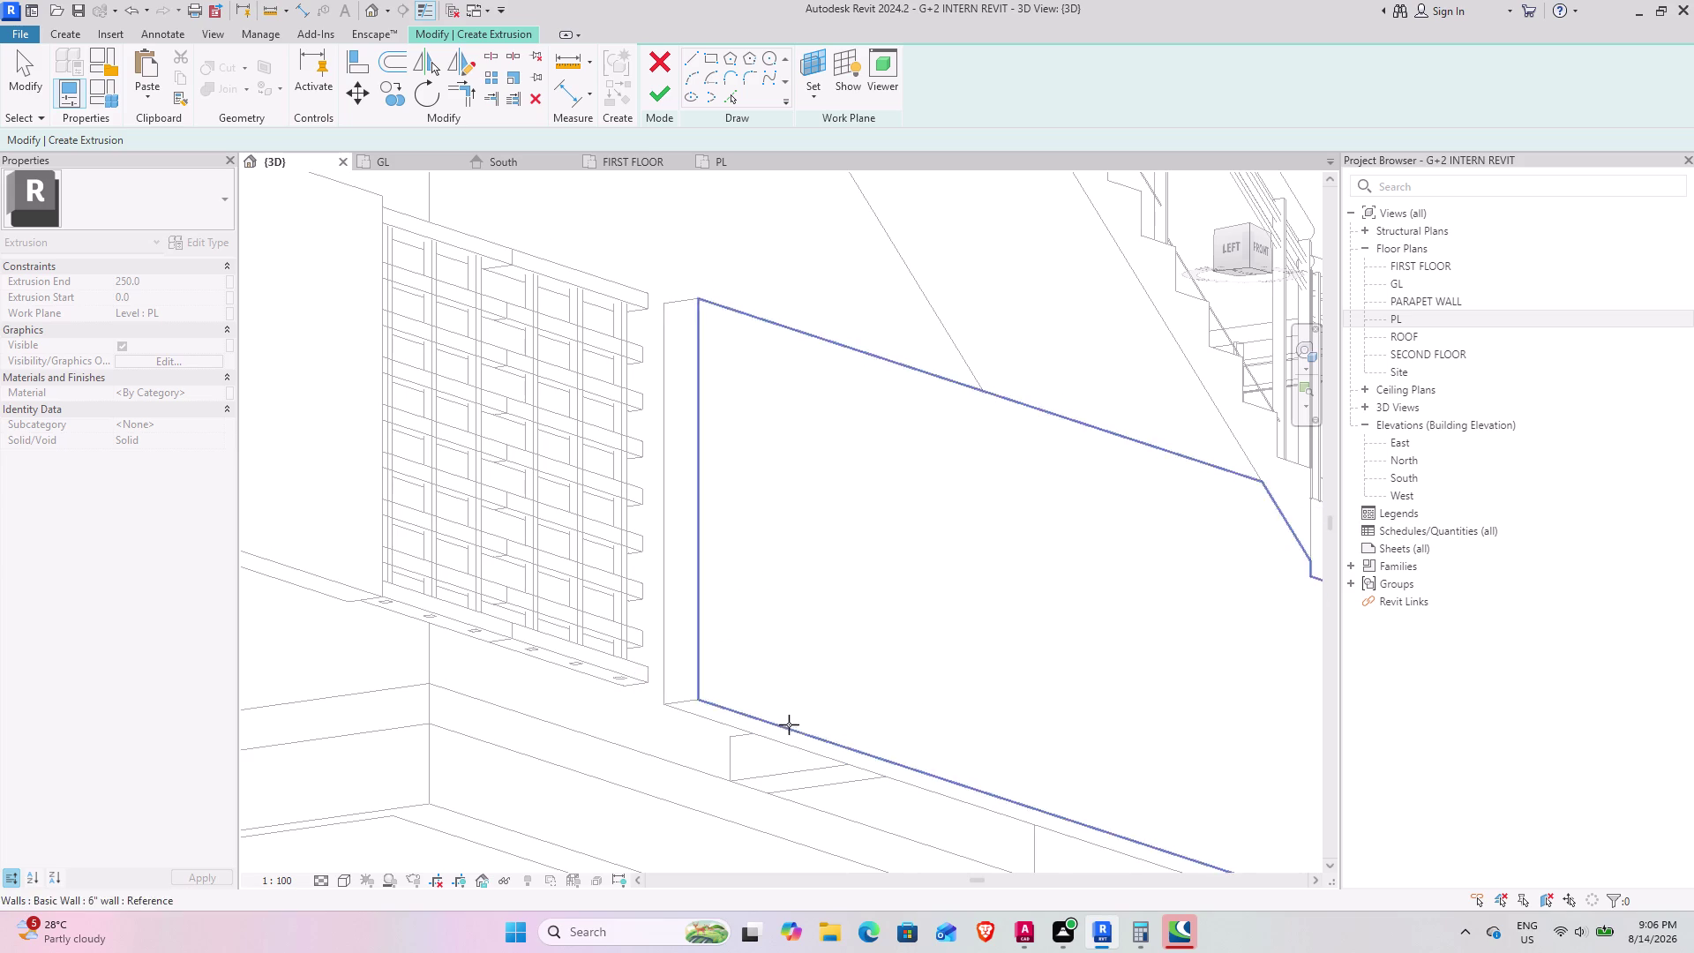
Orbit up beside the stair and pick the 6" floor surface as work plane.
scroll(down, 3)
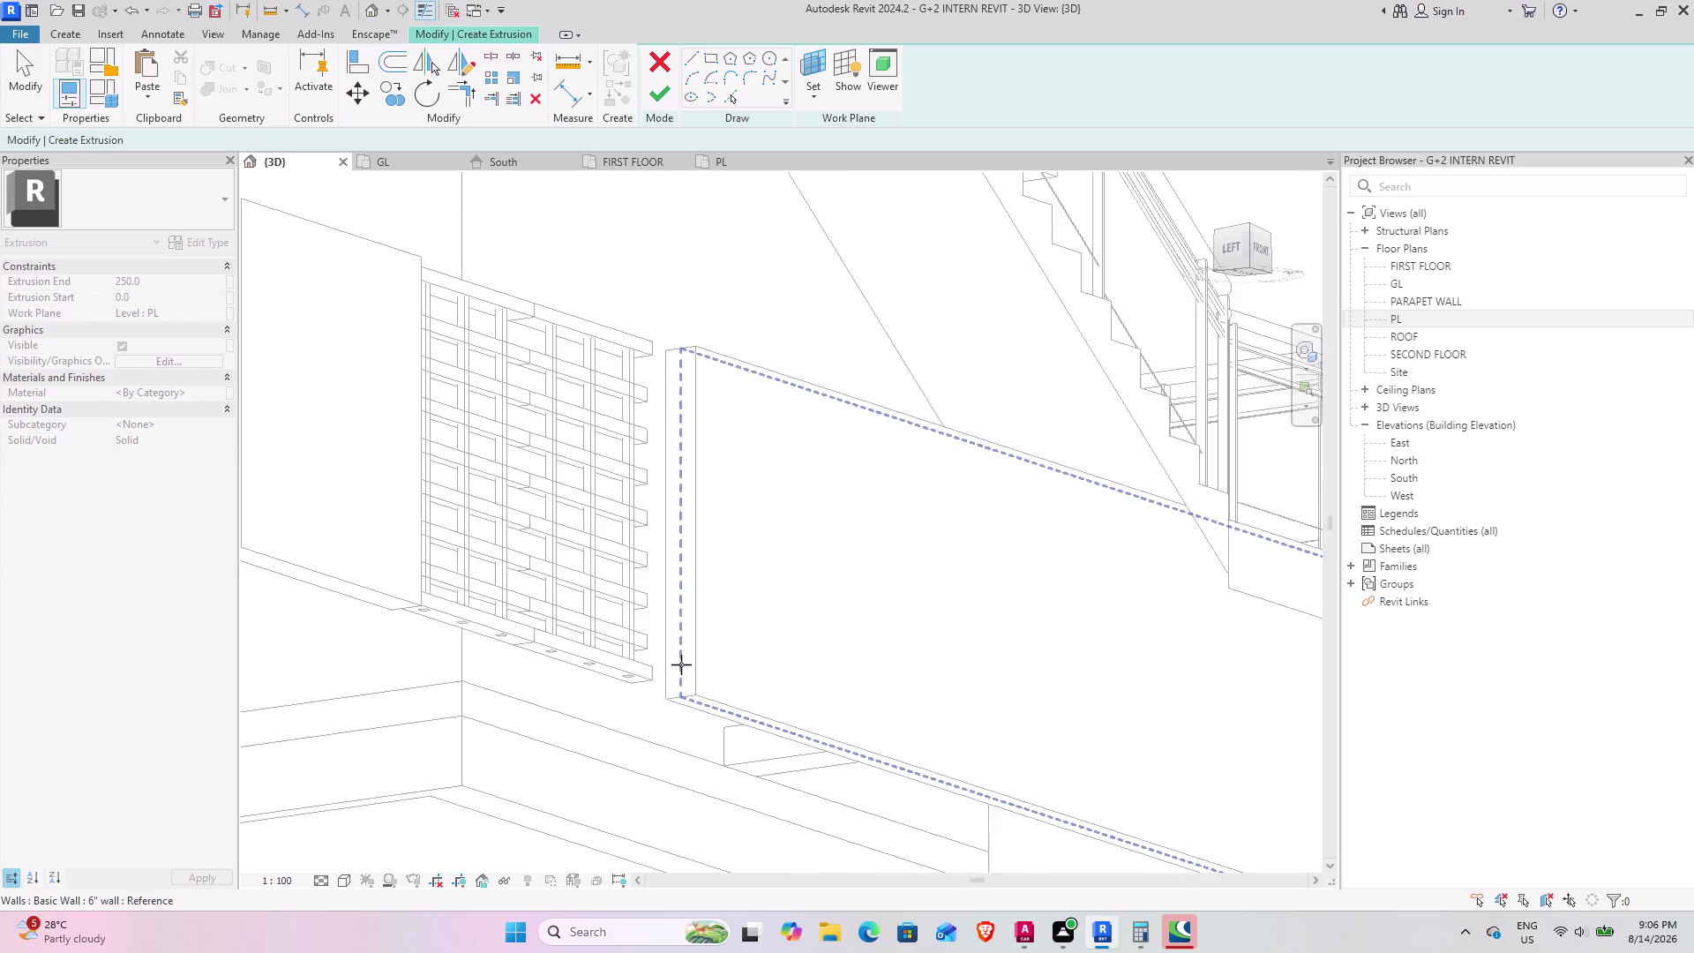
scroll(down, 3)
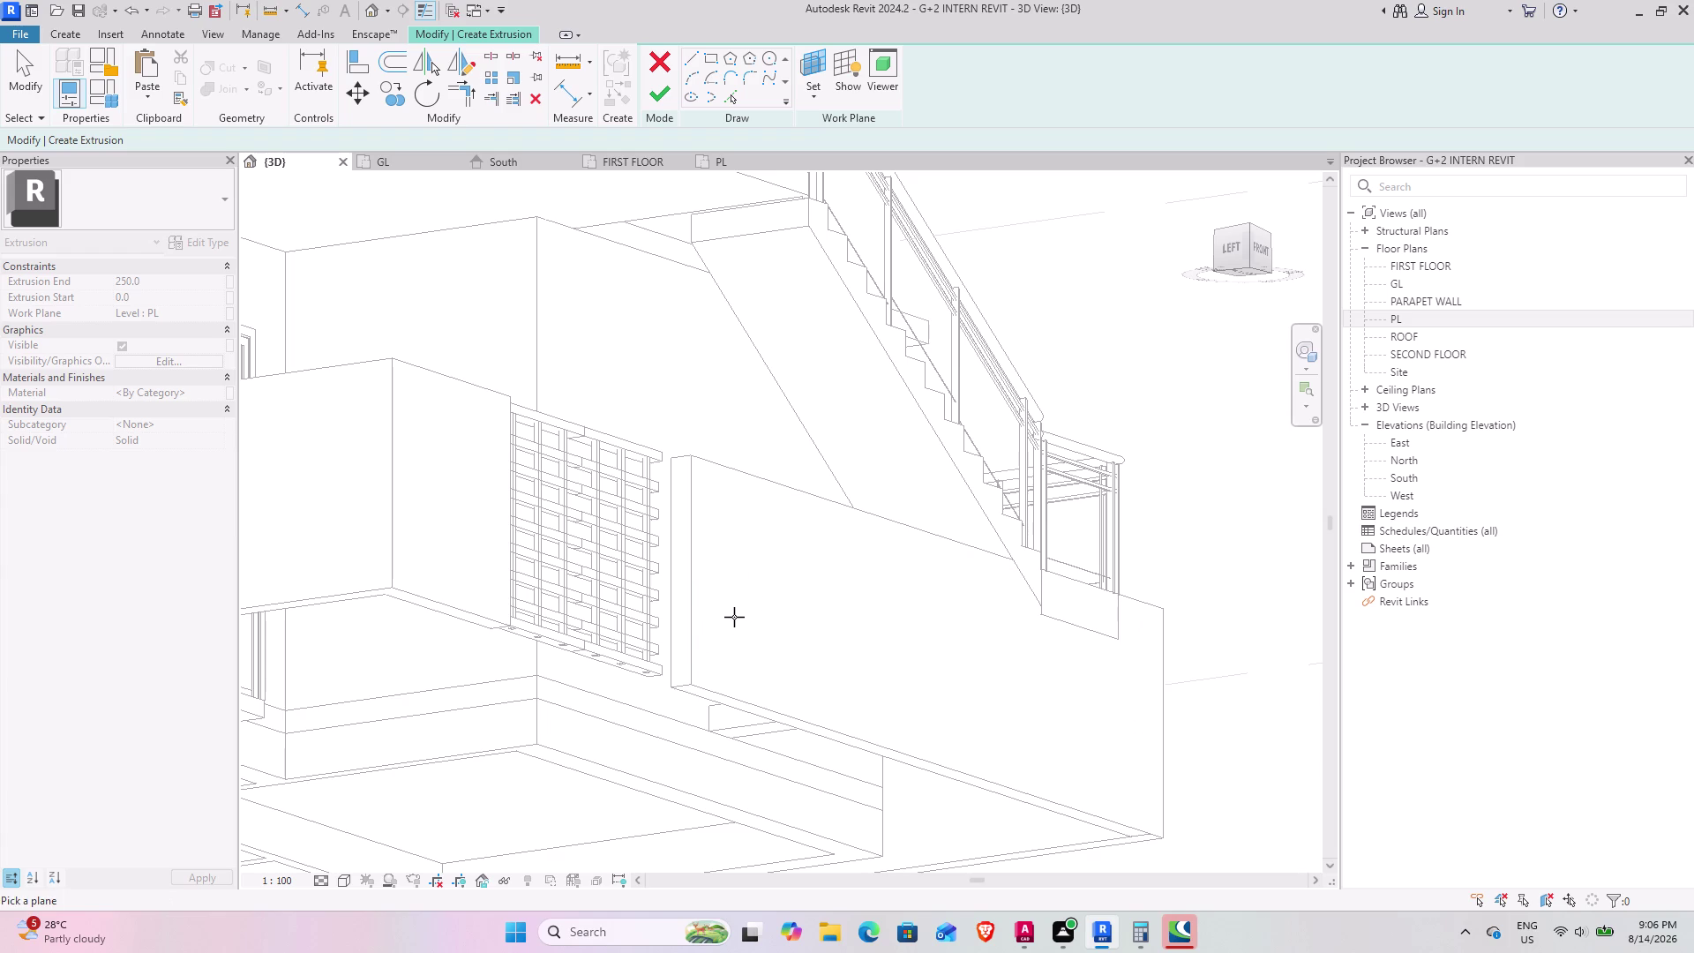
middle_drag(721, 537, 737, 675)
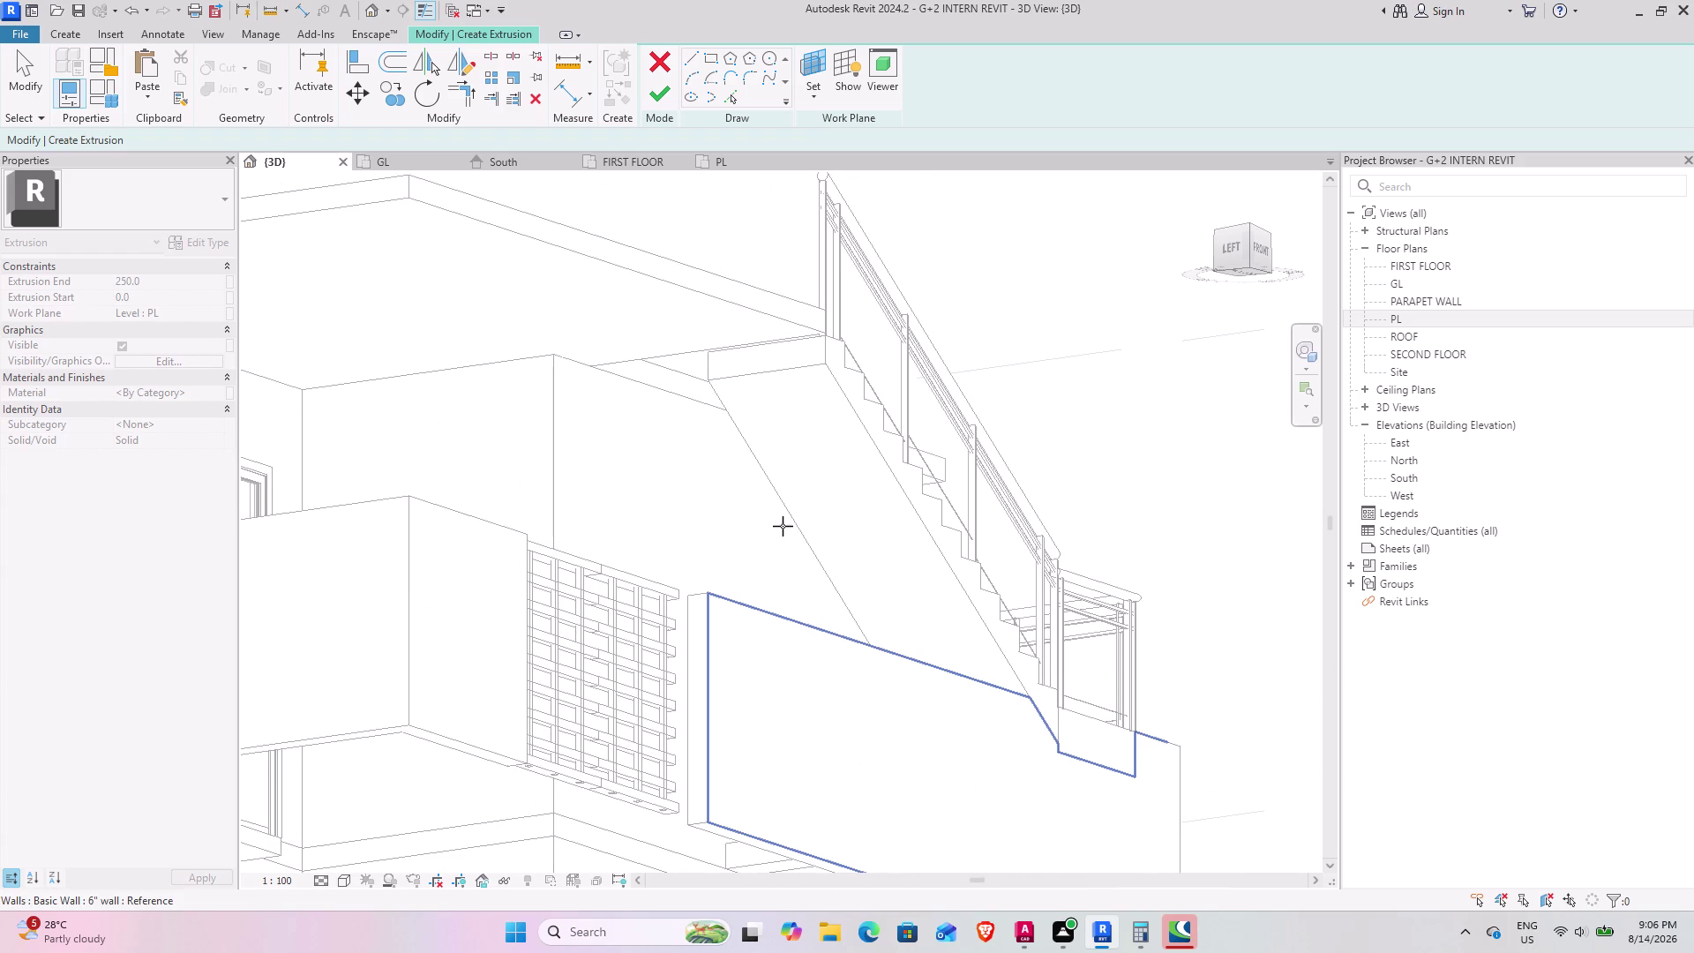
middle_drag(793, 498, 762, 563)
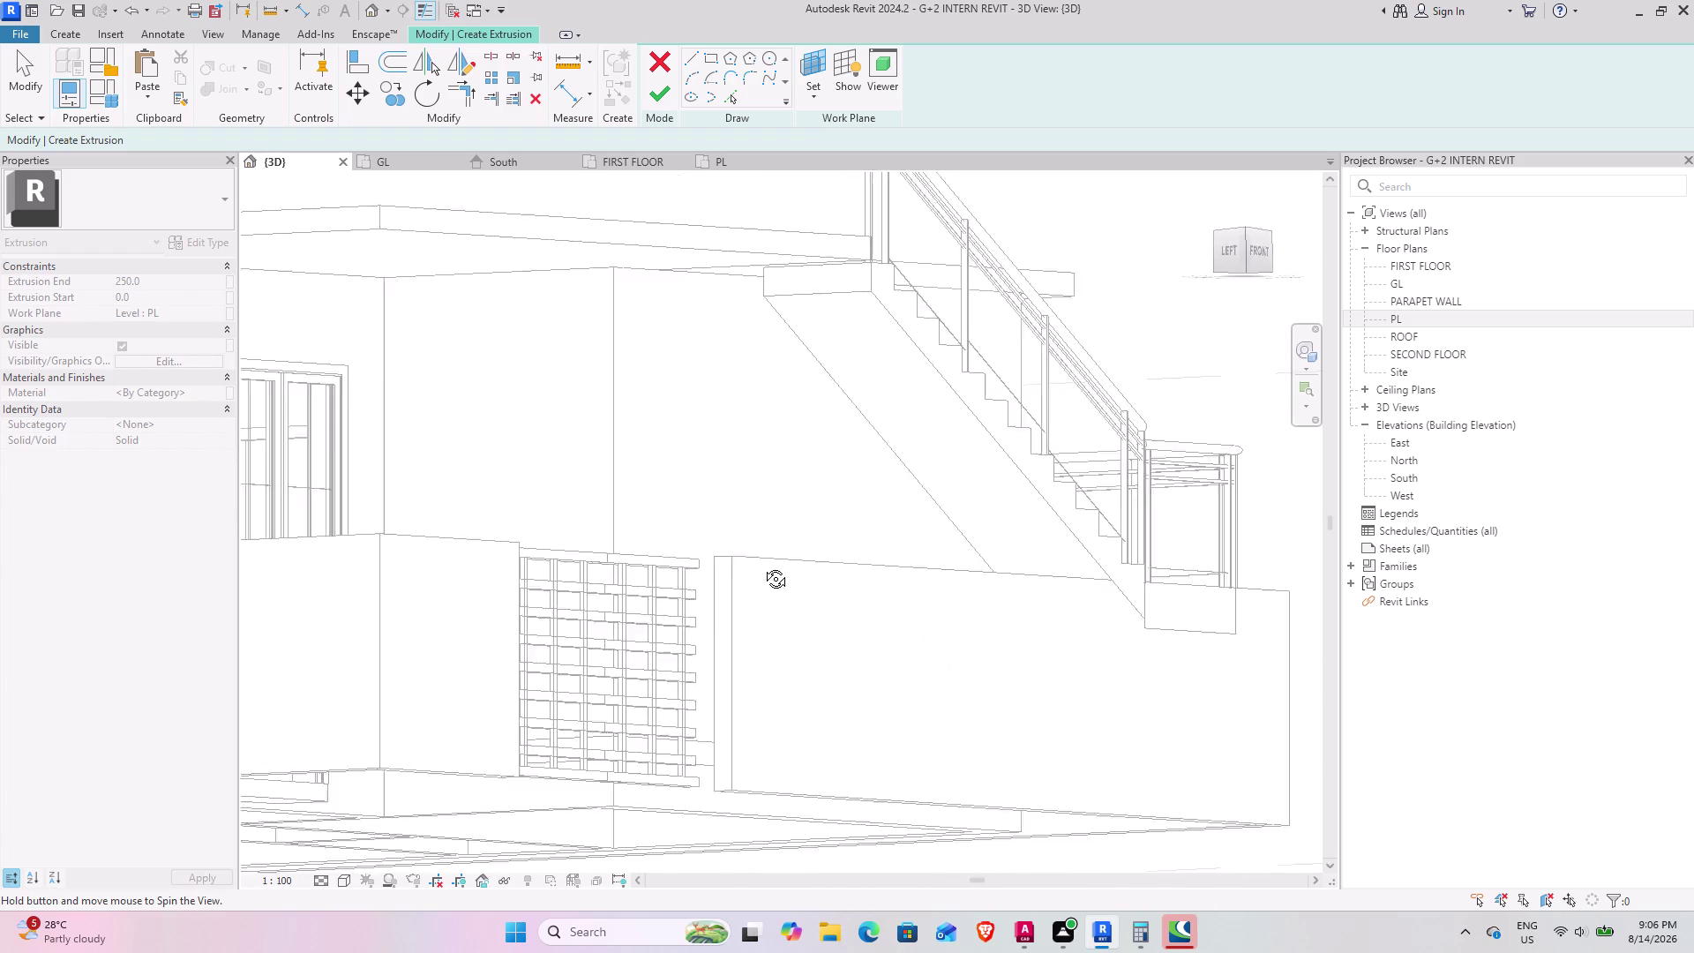
middle_drag(762, 563, 755, 676)
middle_drag(680, 458, 690, 721)
middle_drag(712, 623, 800, 579)
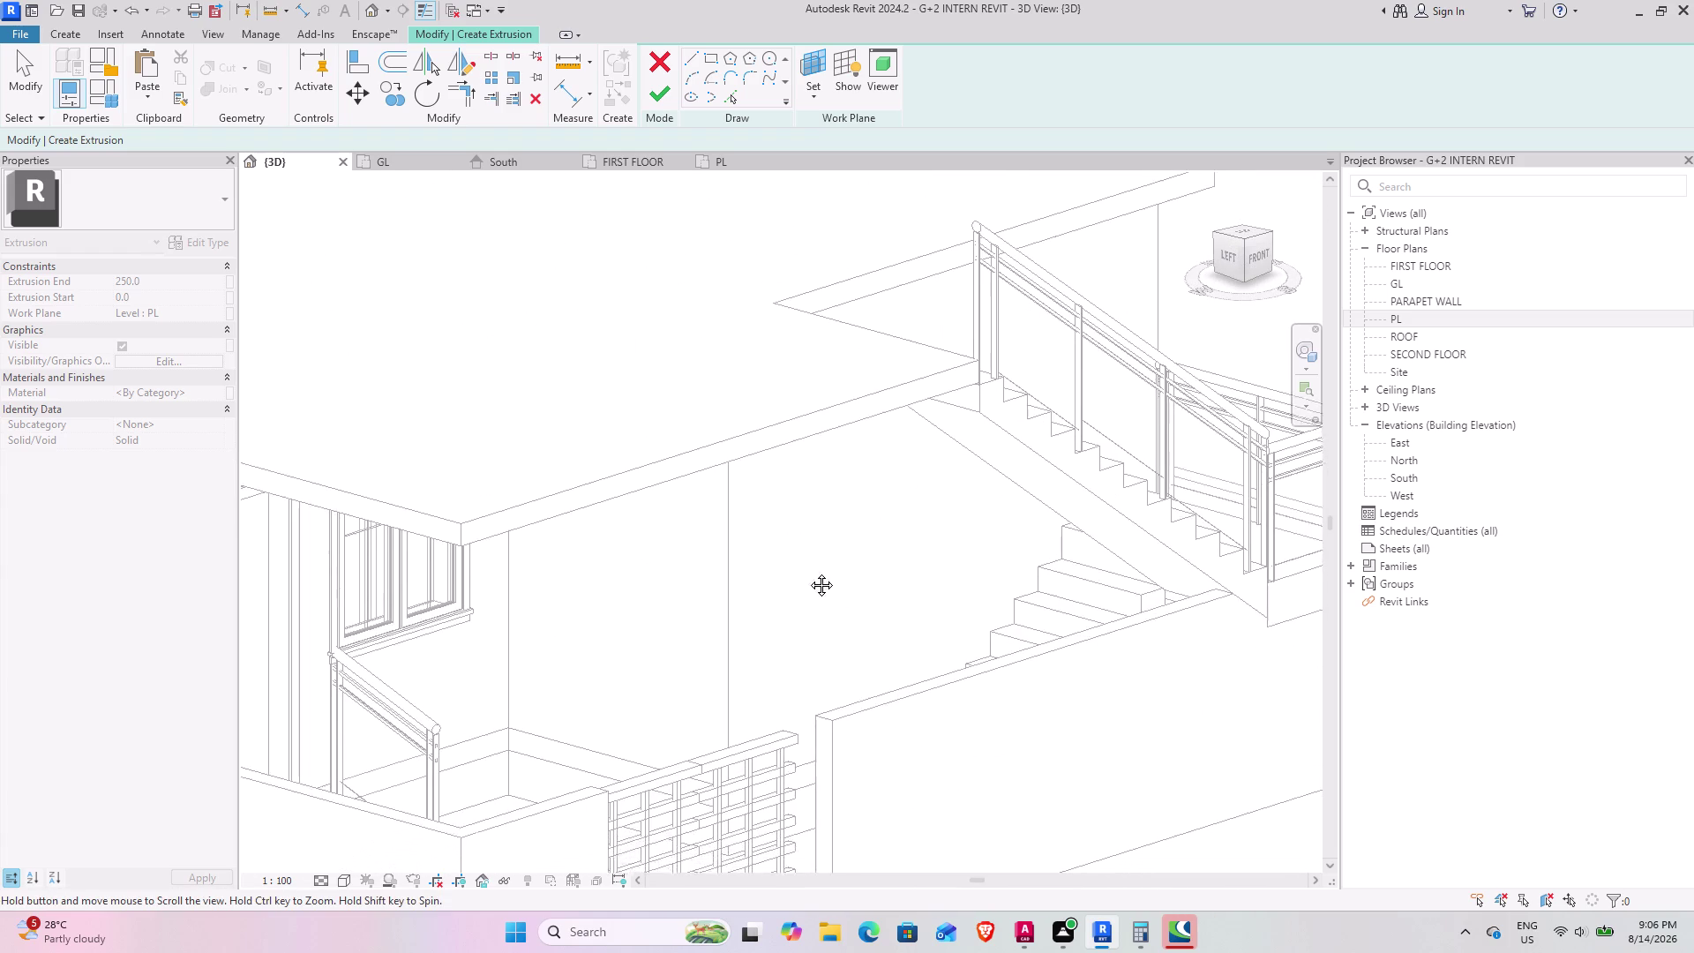
middle_drag(799, 579, 814, 601)
click(755, 425)
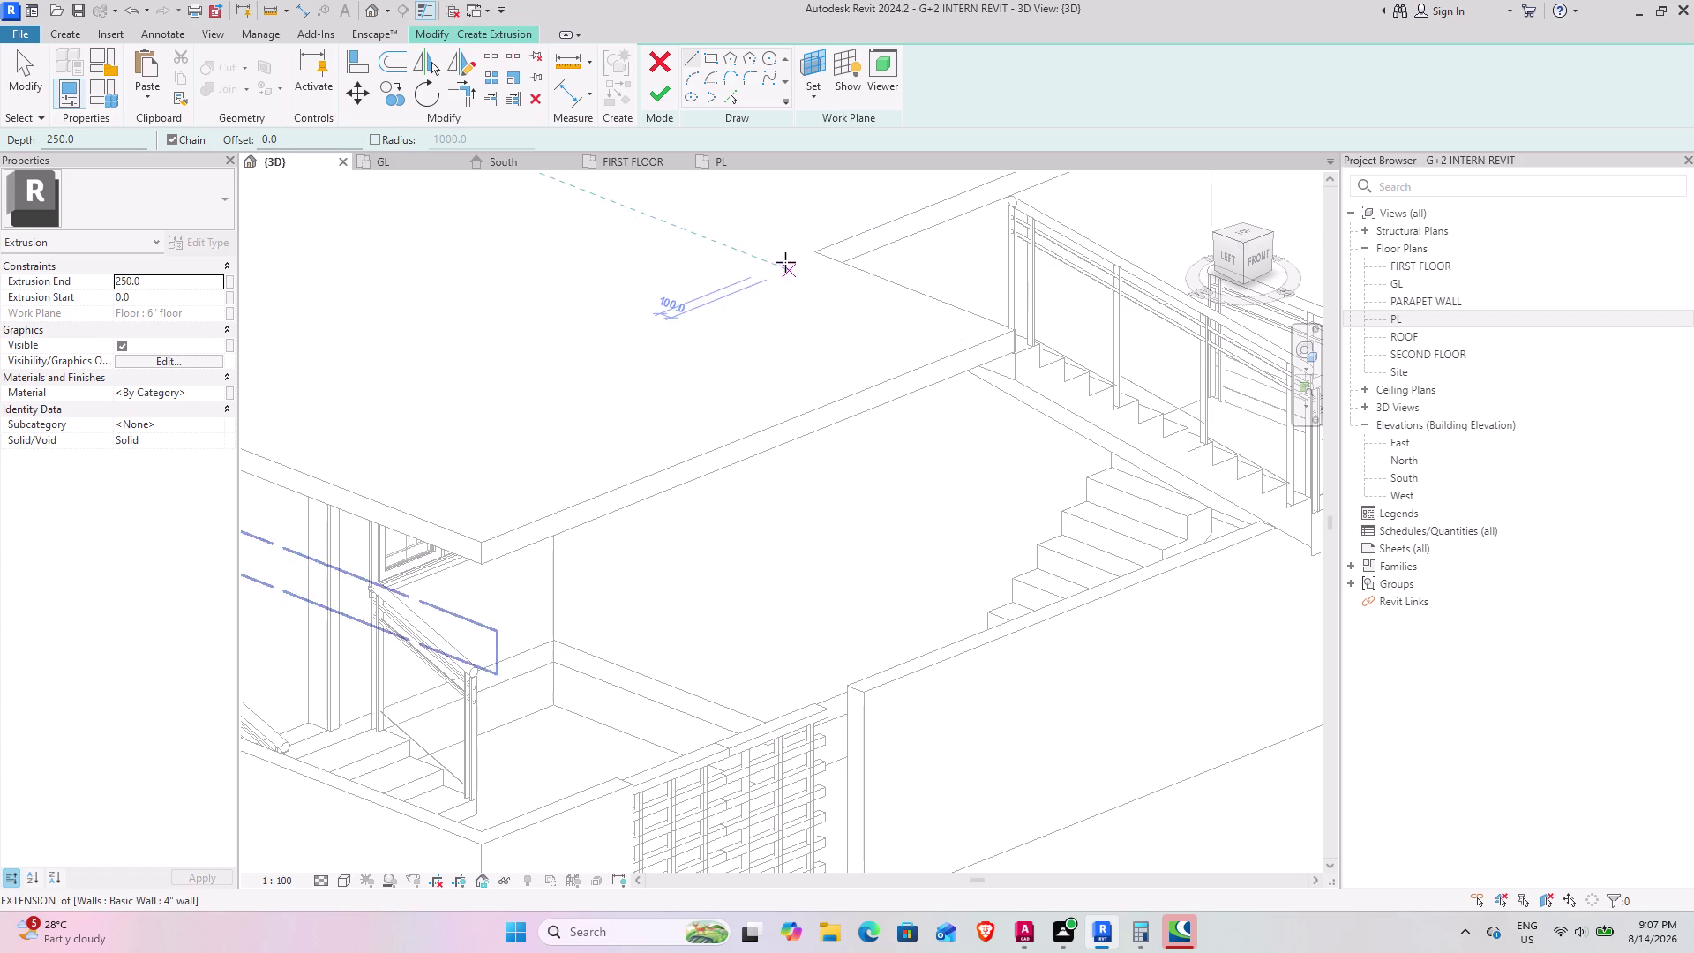
Sketch a small rectangle on the floor work plane.
click(719, 56)
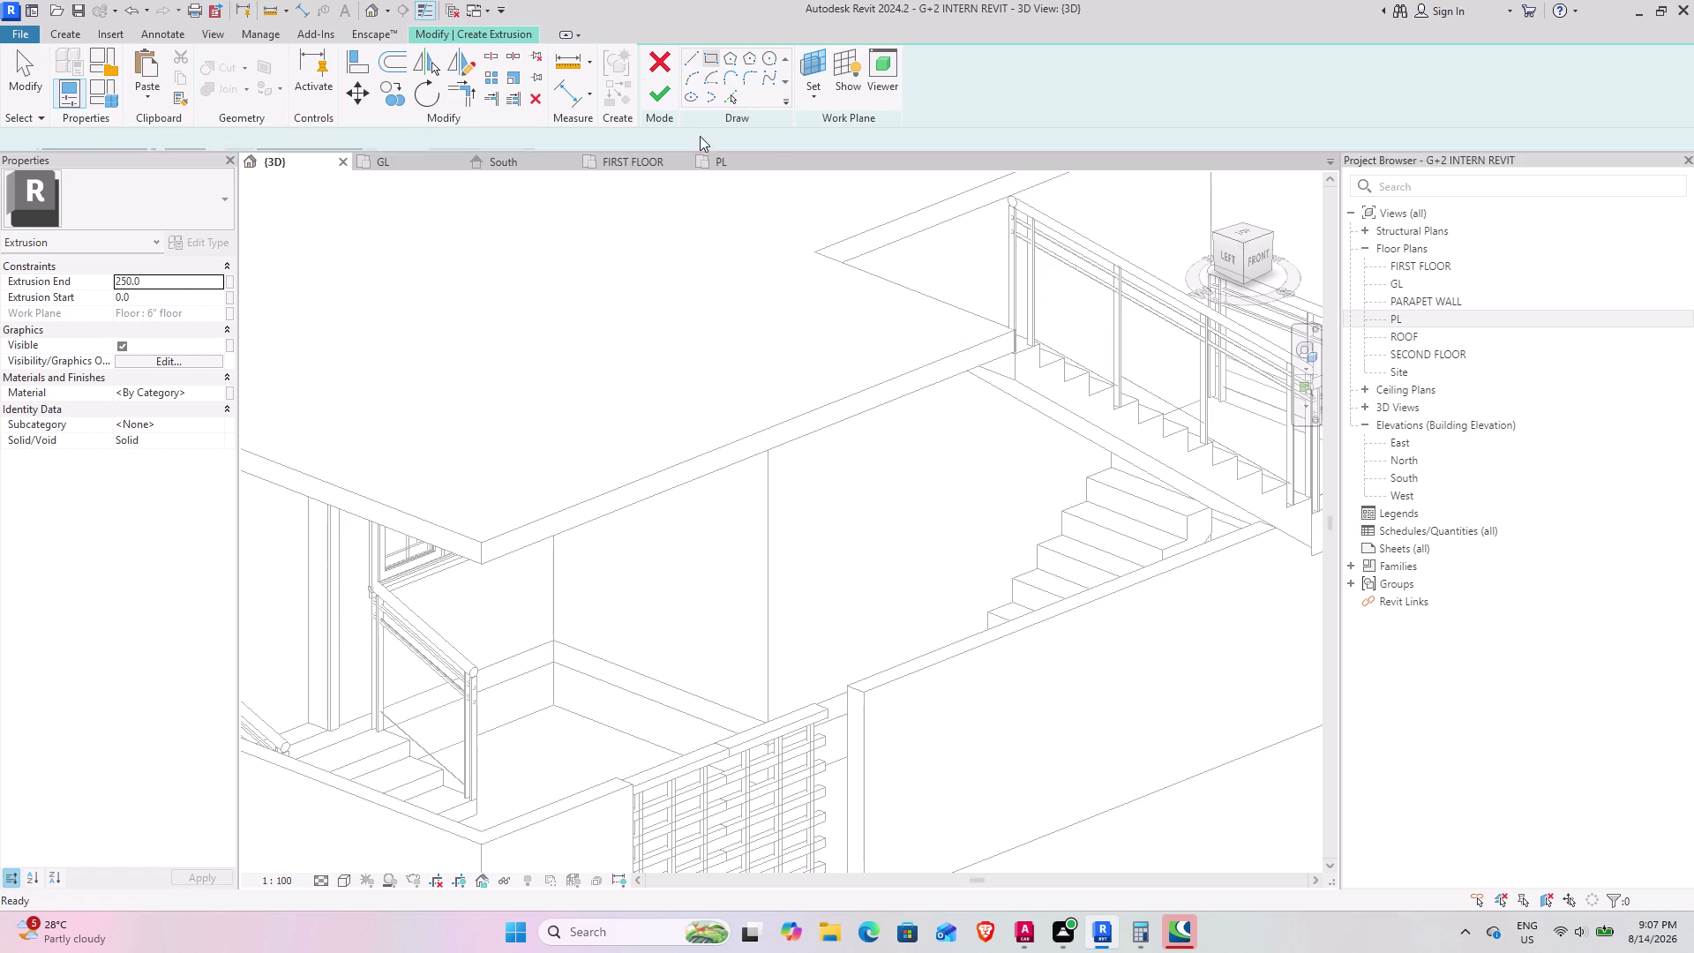
click(750, 393)
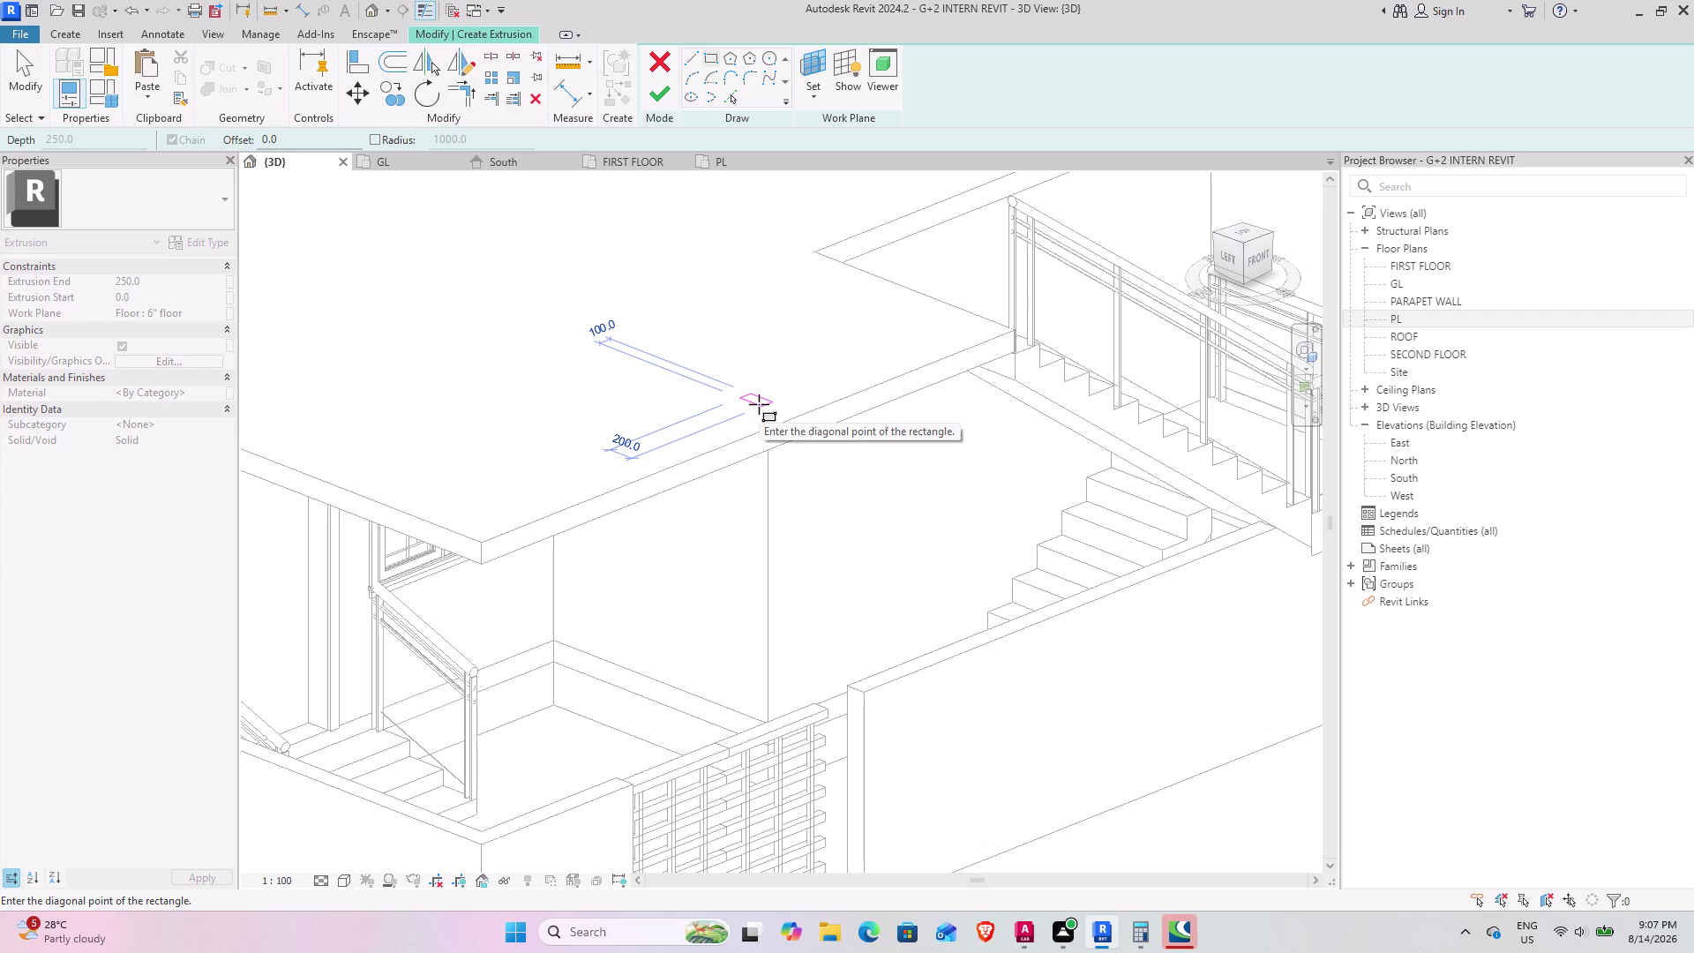
click(759, 404)
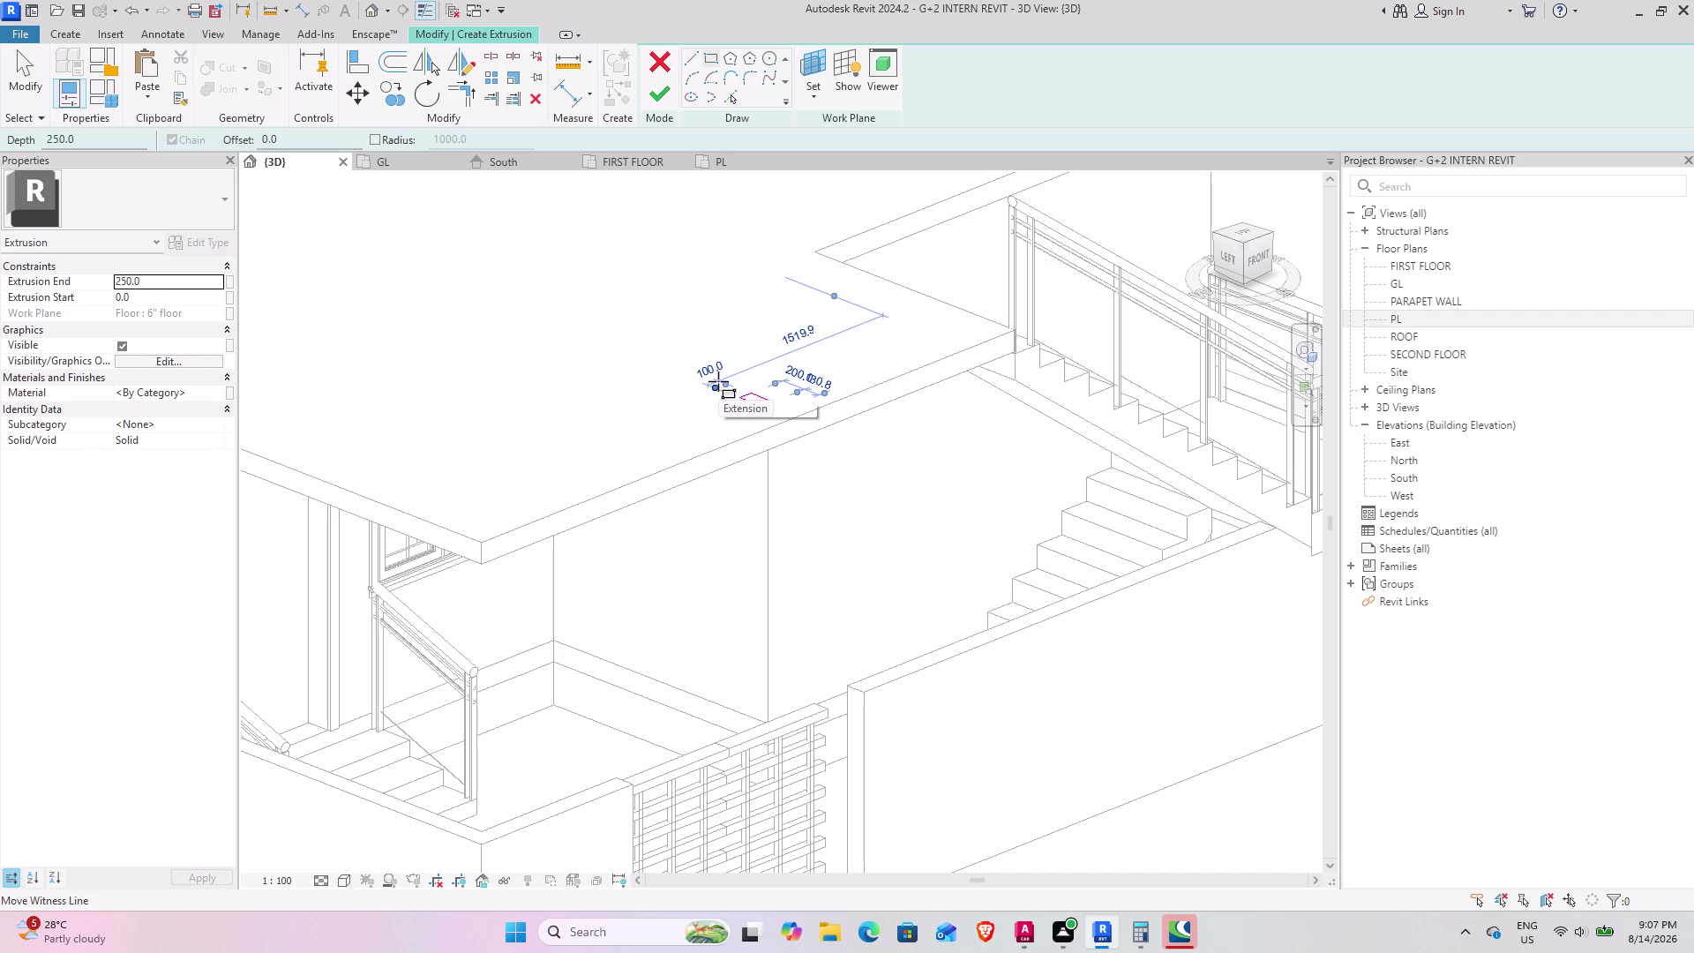
key(Escape)
key(Escape)
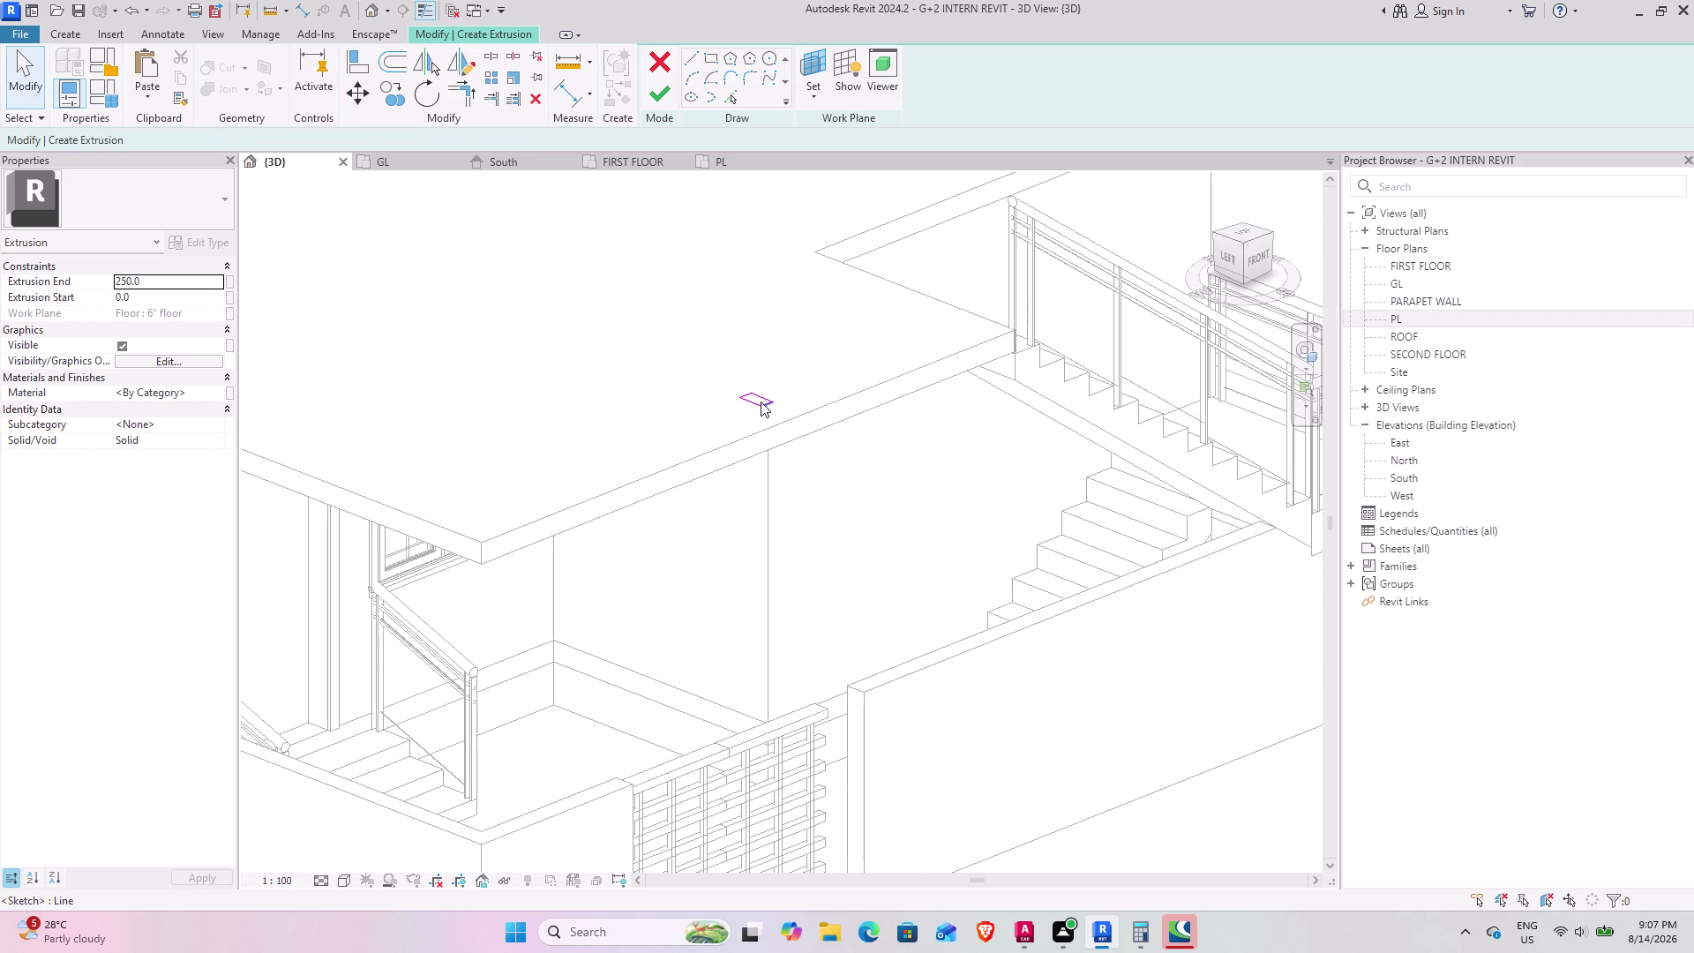
Change the rectangle's 200 length side to 6 inches.
click(760, 401)
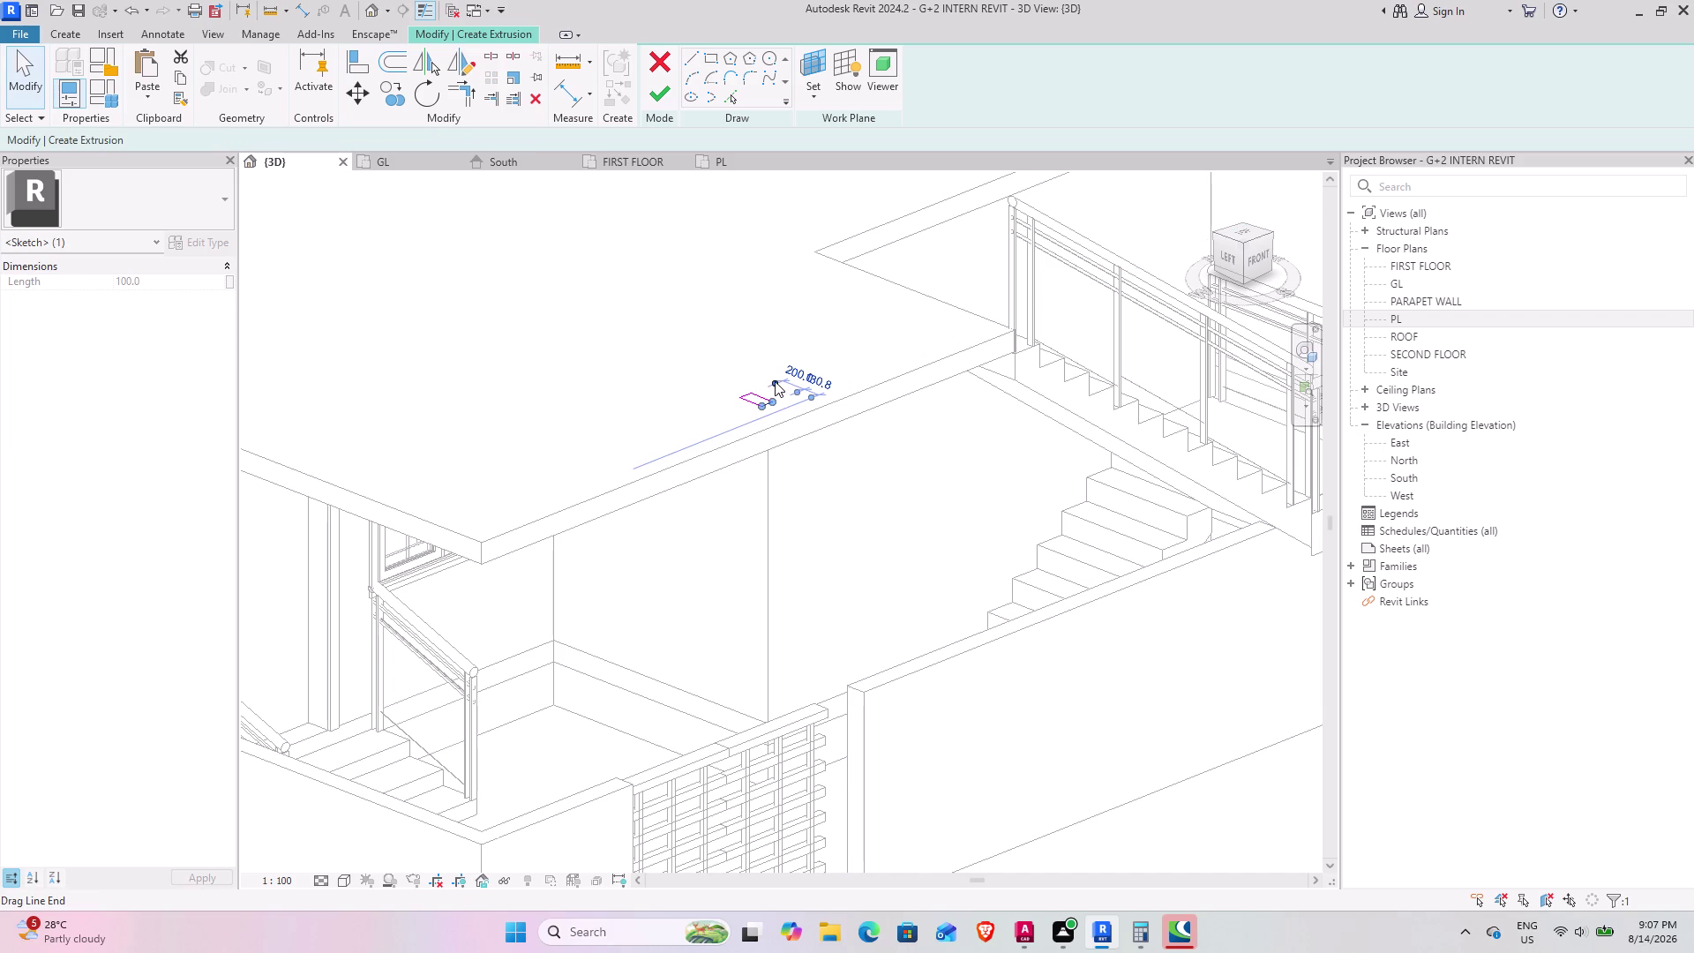
middle_drag(777, 382, 784, 547)
scroll(up, 3)
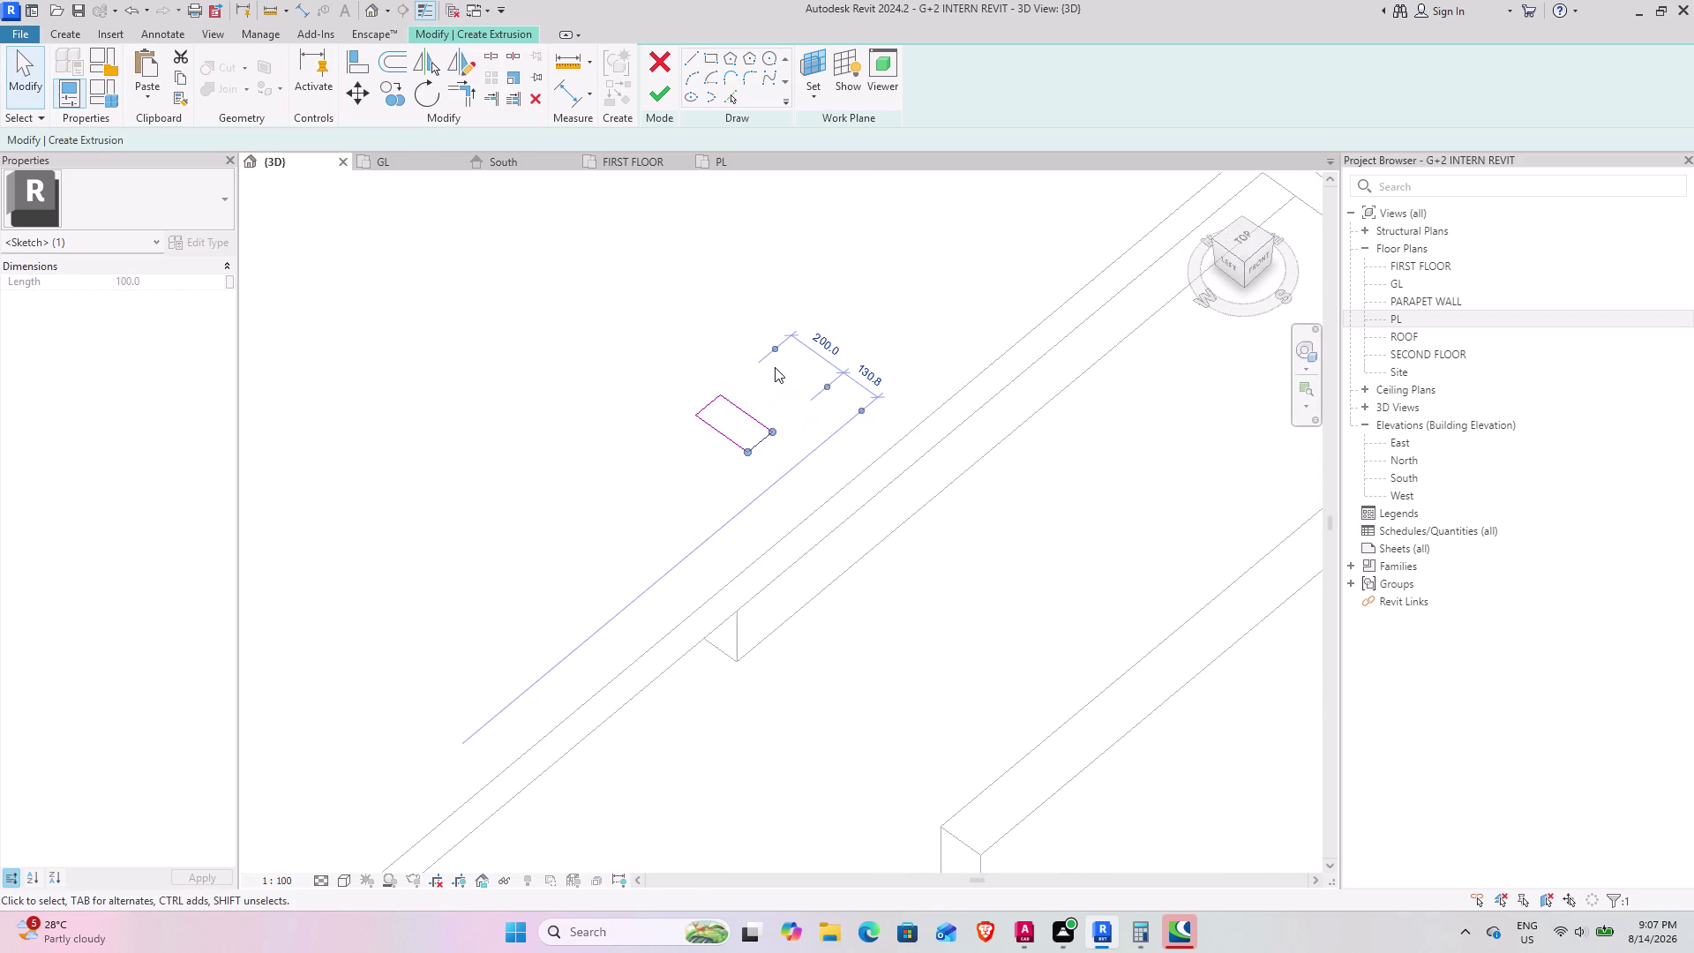
middle_drag(775, 367, 754, 461)
click(801, 427)
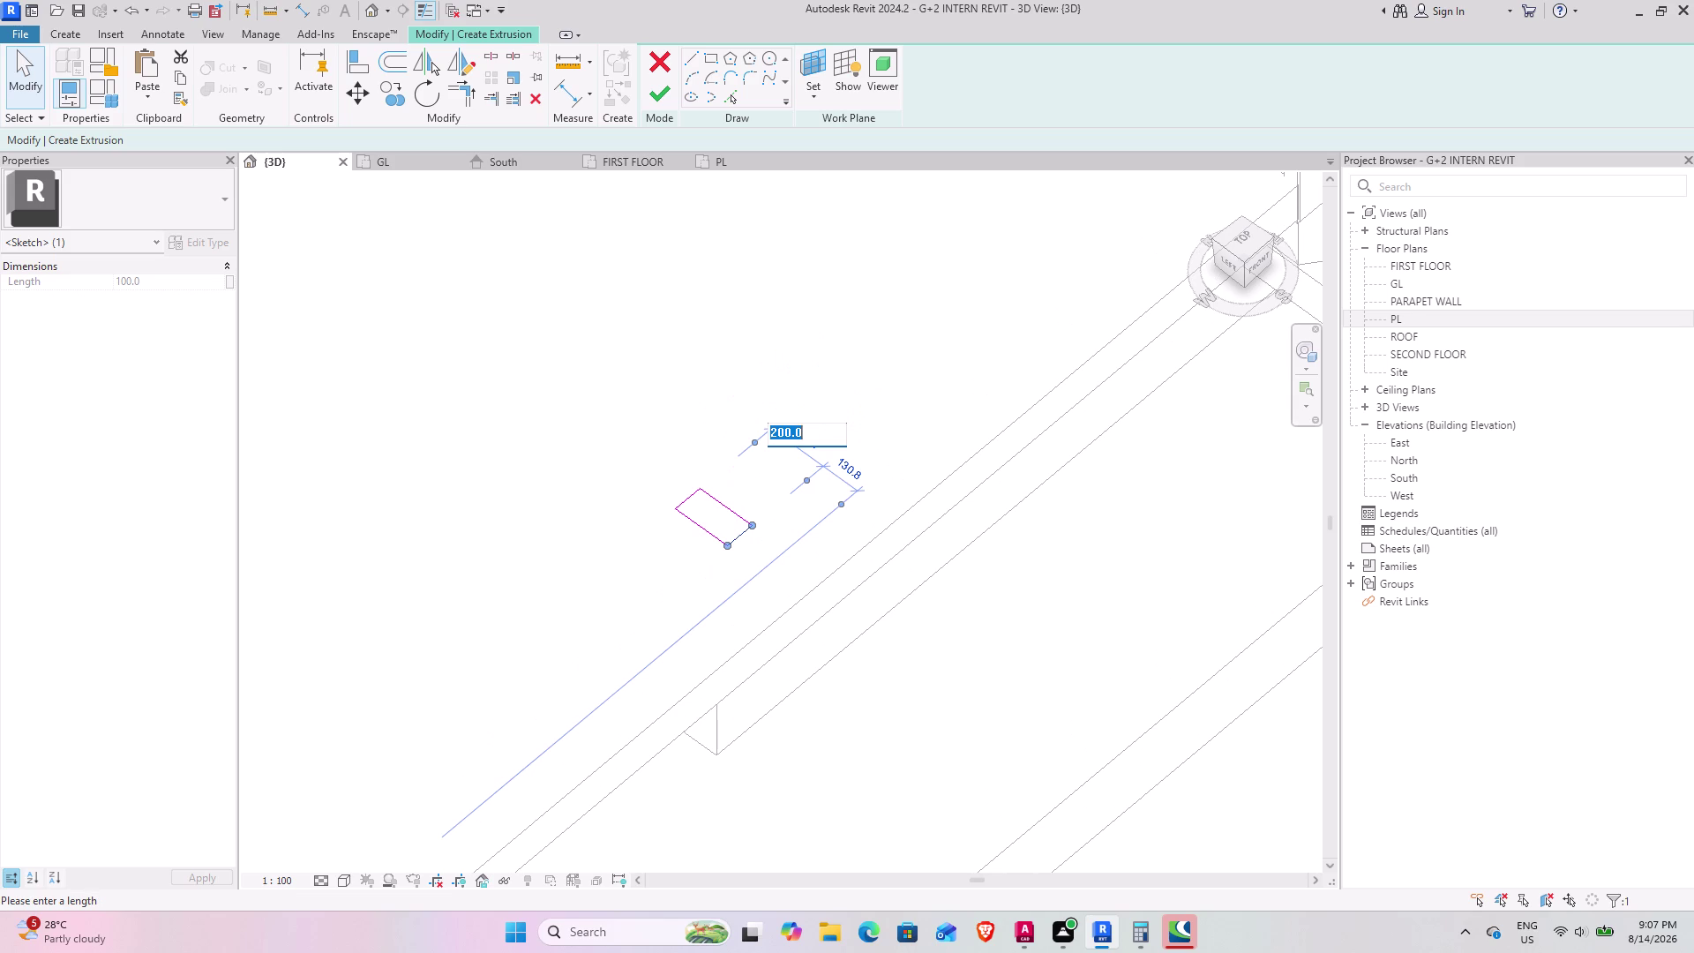
text(6)
text(")
key(Return)
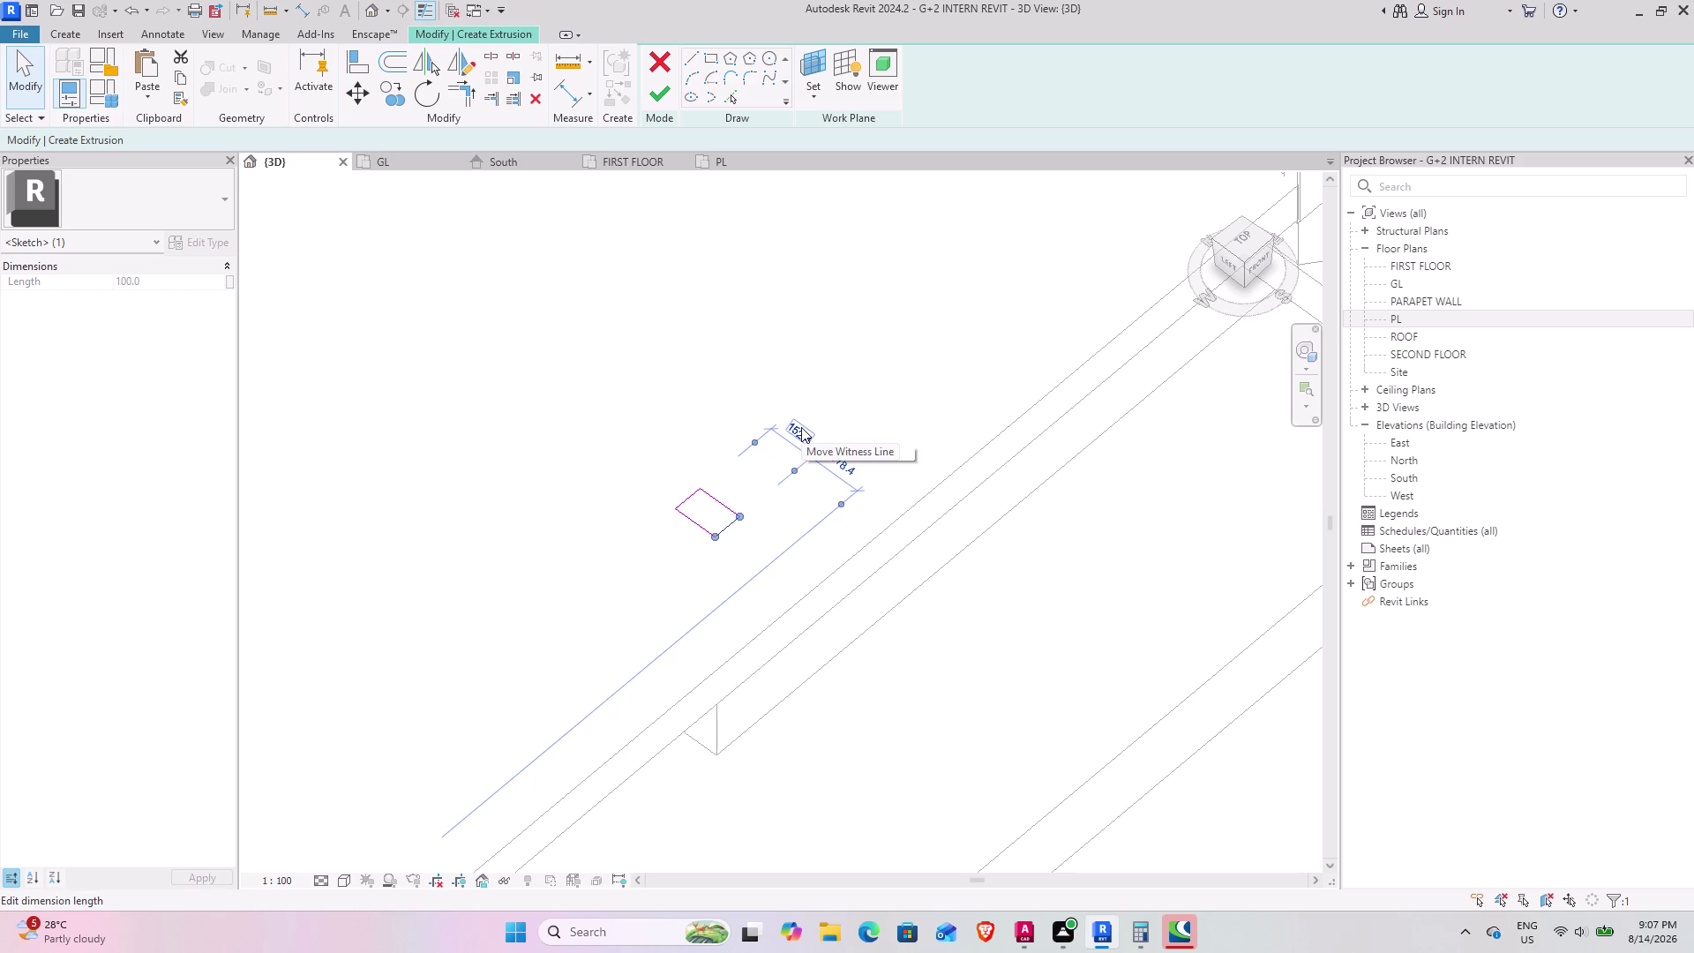
Set the remaining sides, including the 100 short side, to 6" and finish the sketch.
scroll(up, 3)
click(734, 497)
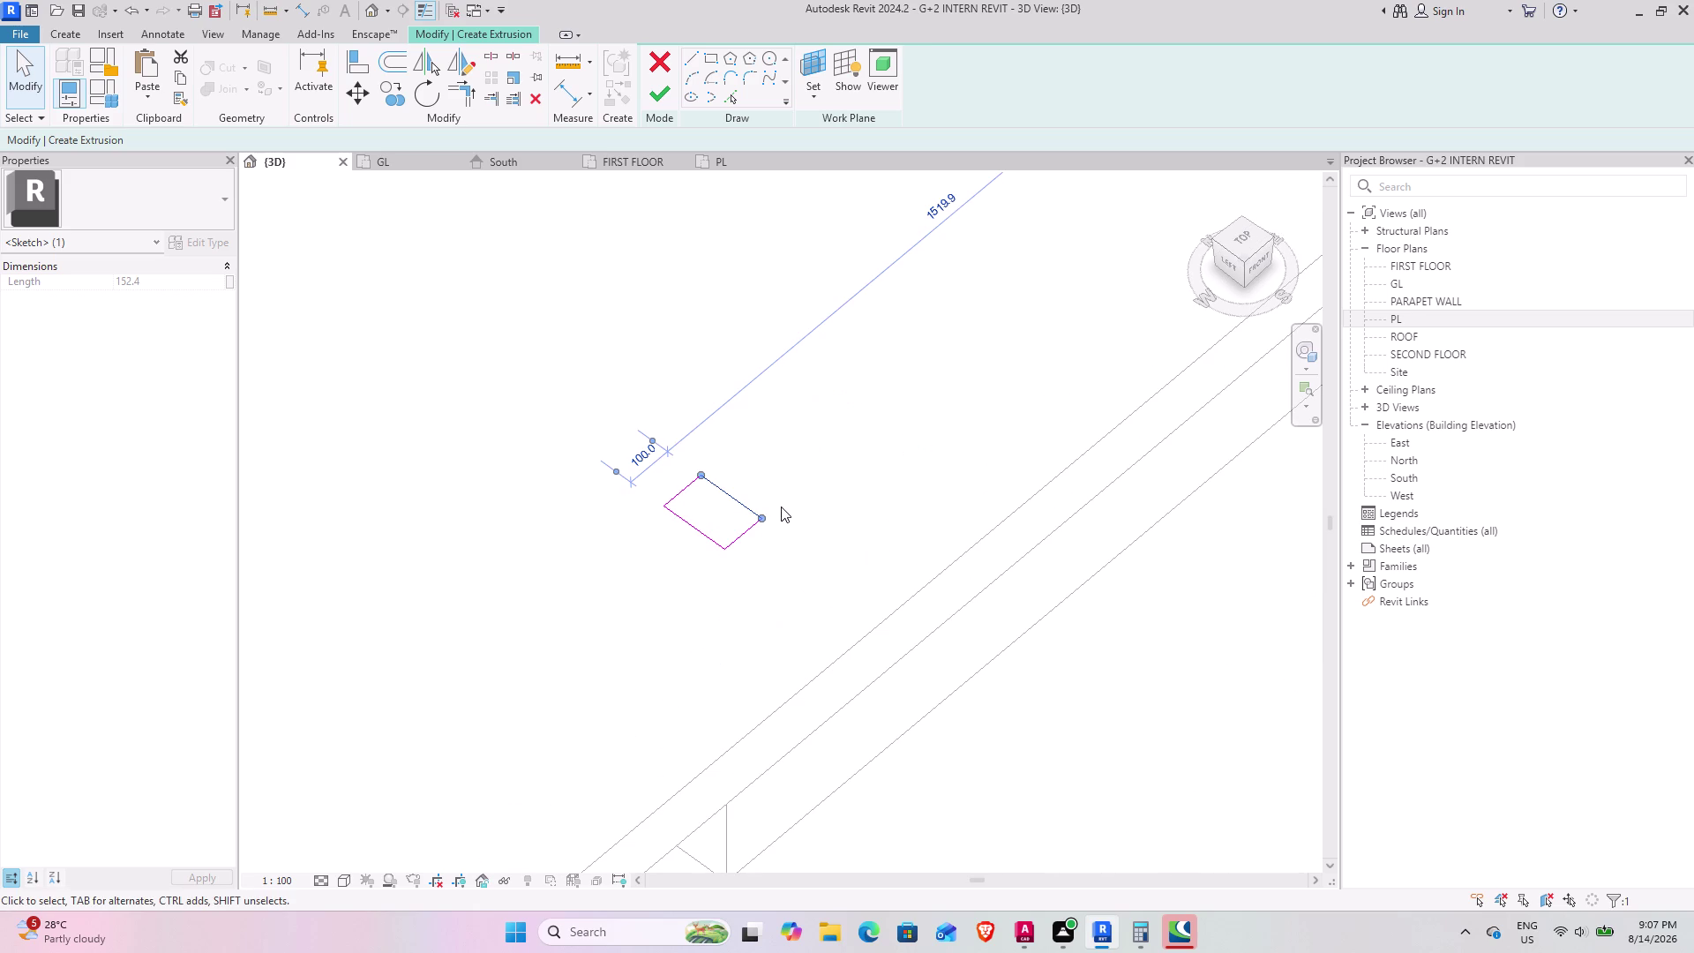
text(6")
key(Return)
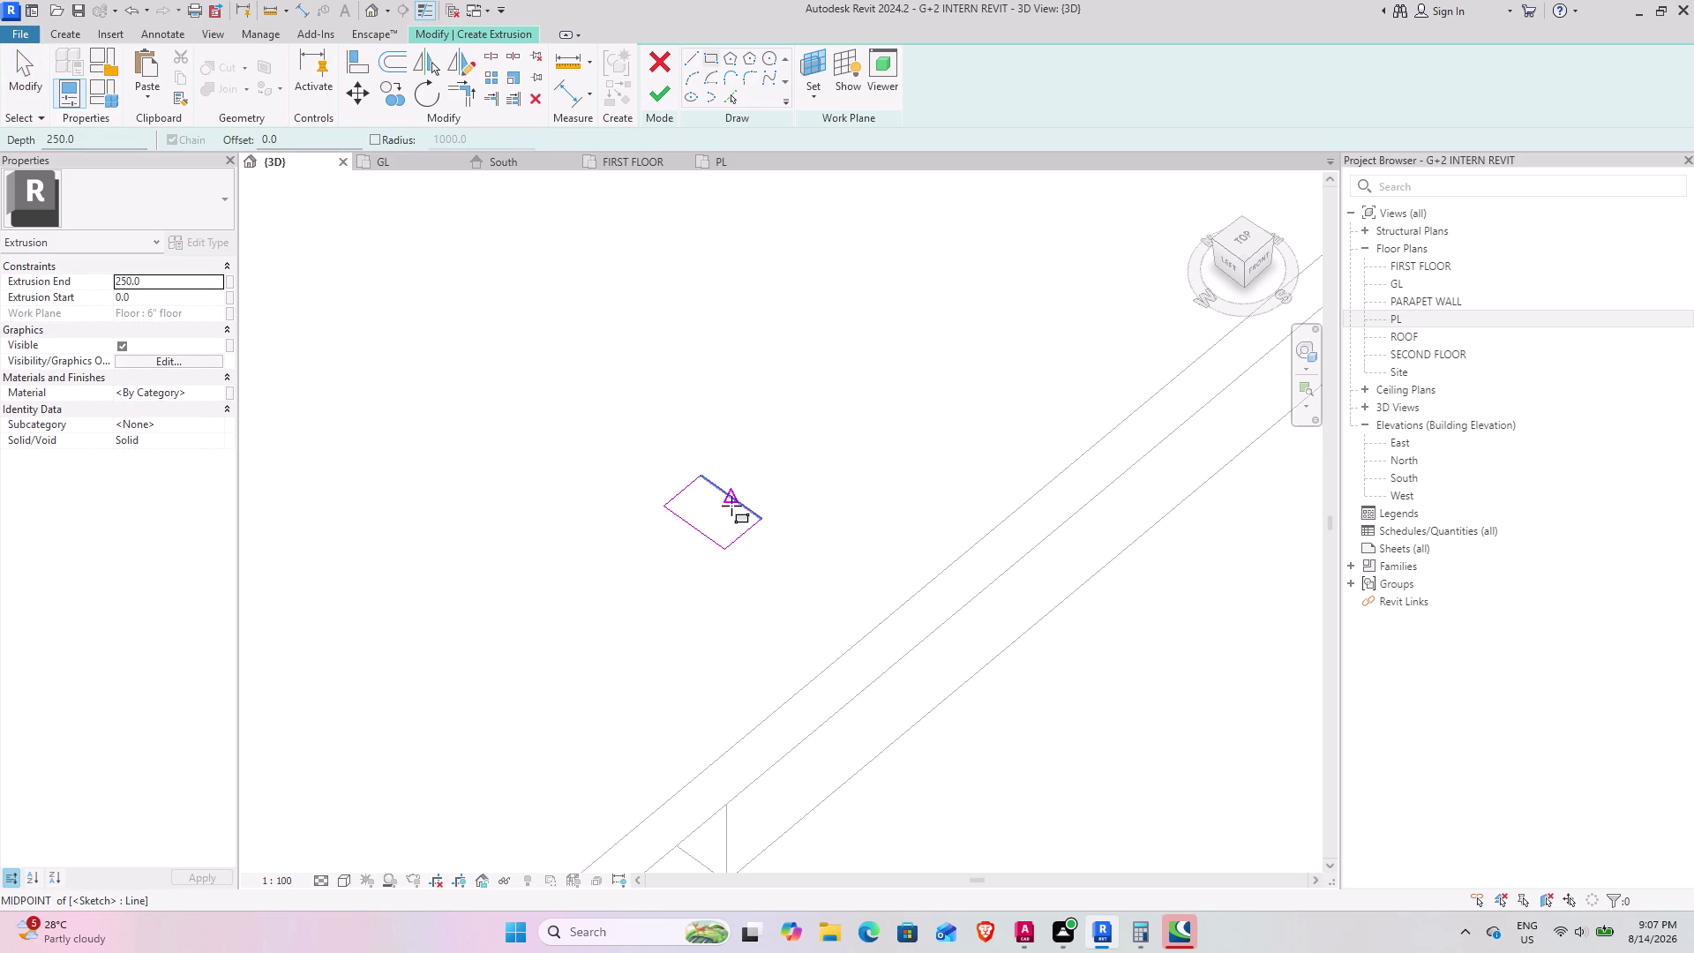
key(Escape)
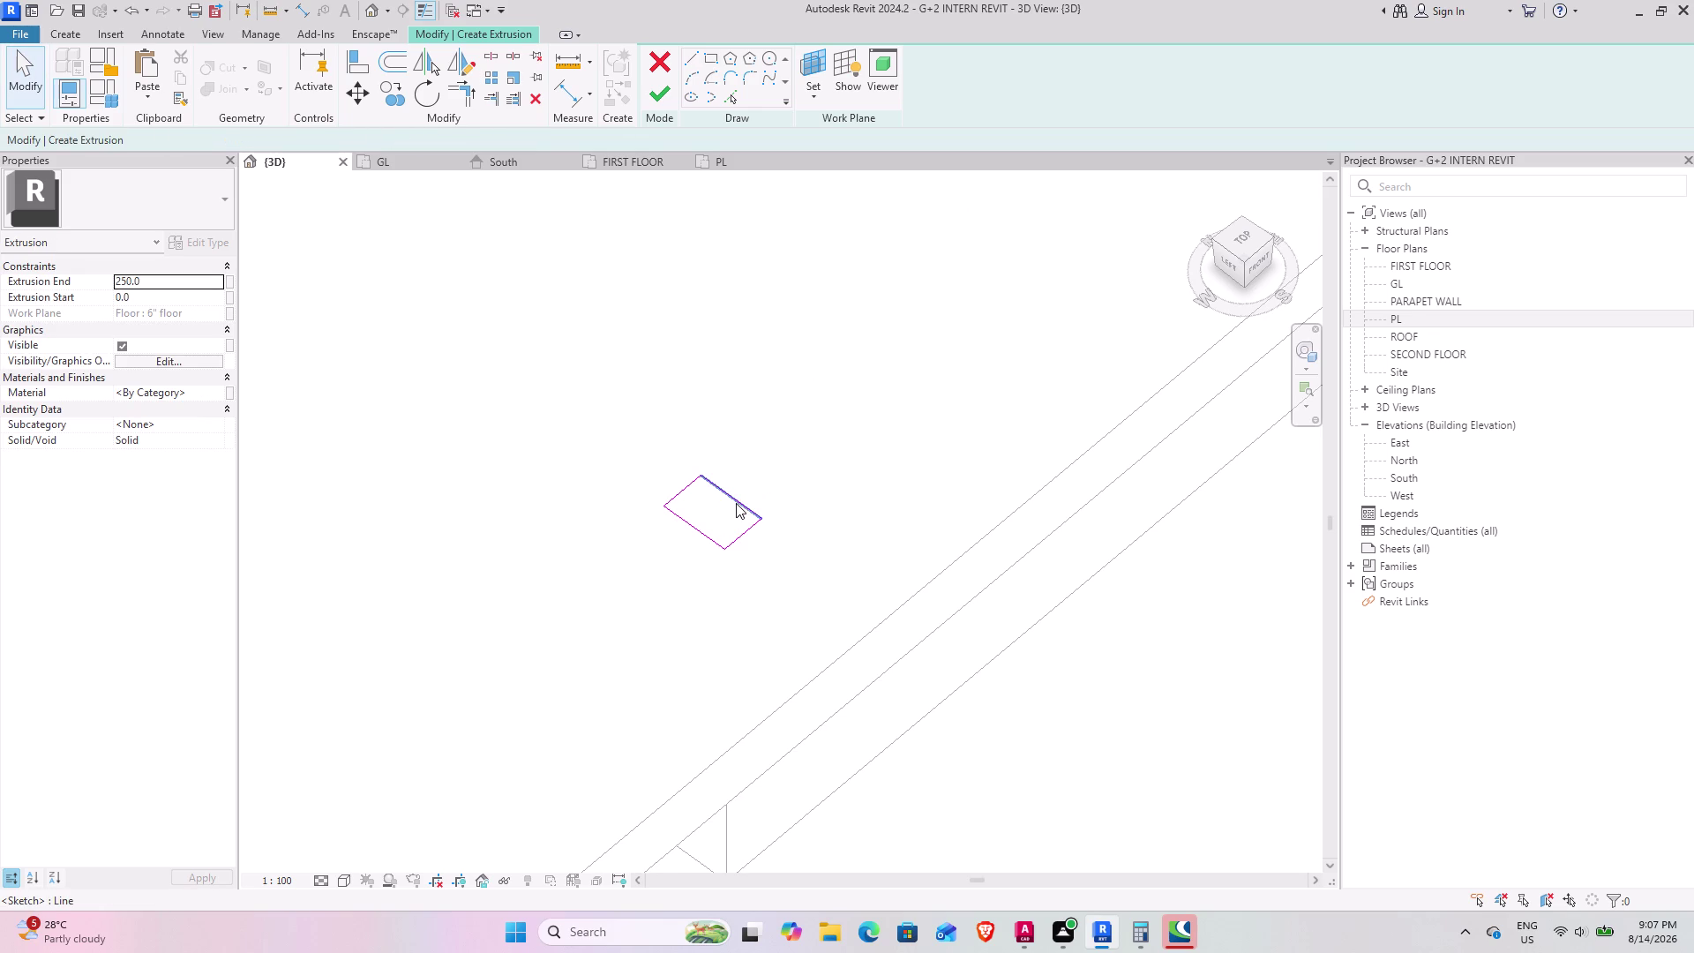
click(745, 503)
click(643, 463)
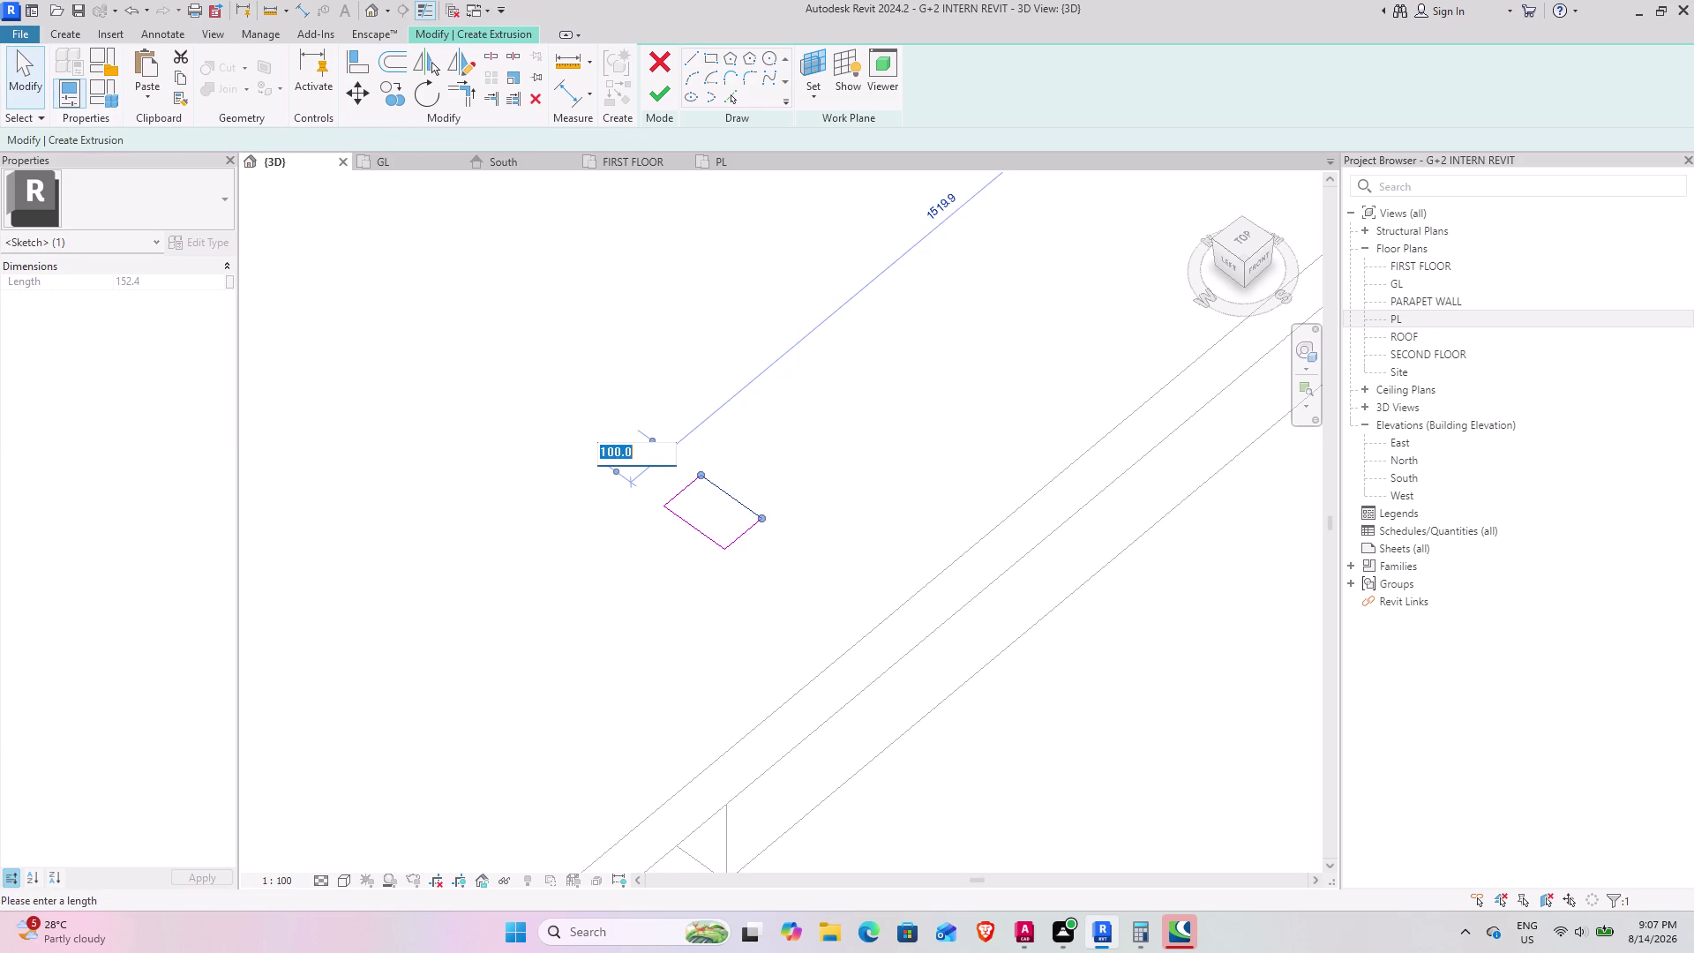
text(6")
key(Return)
scroll(down, 3)
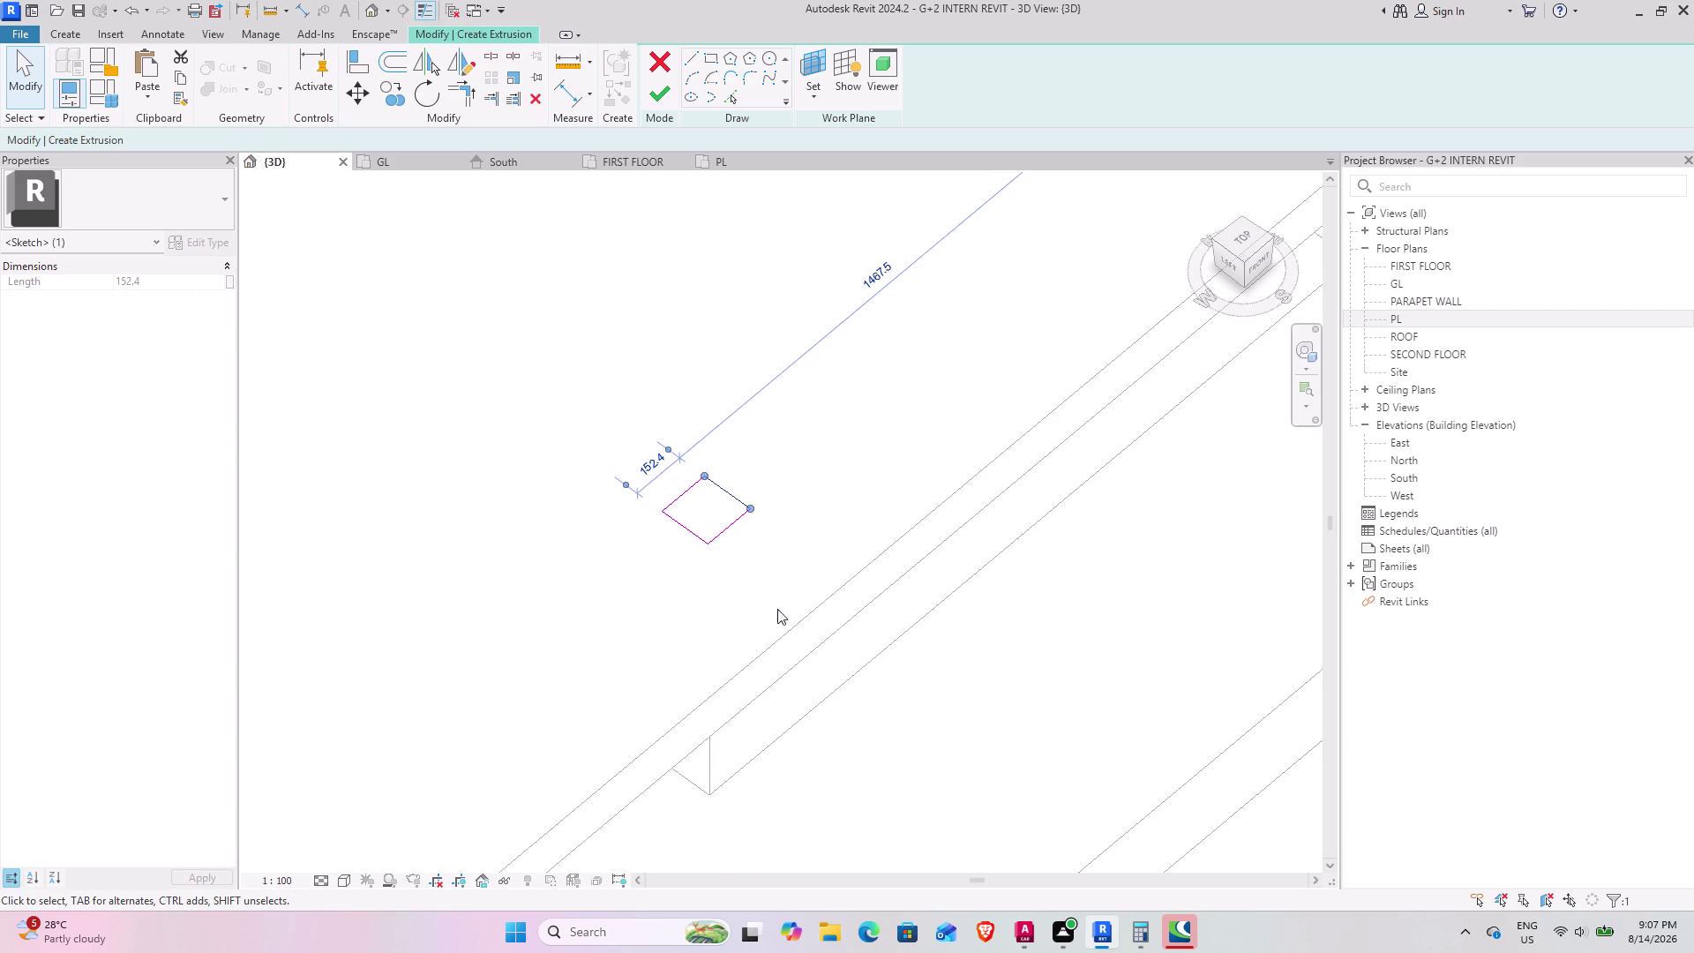
click(674, 101)
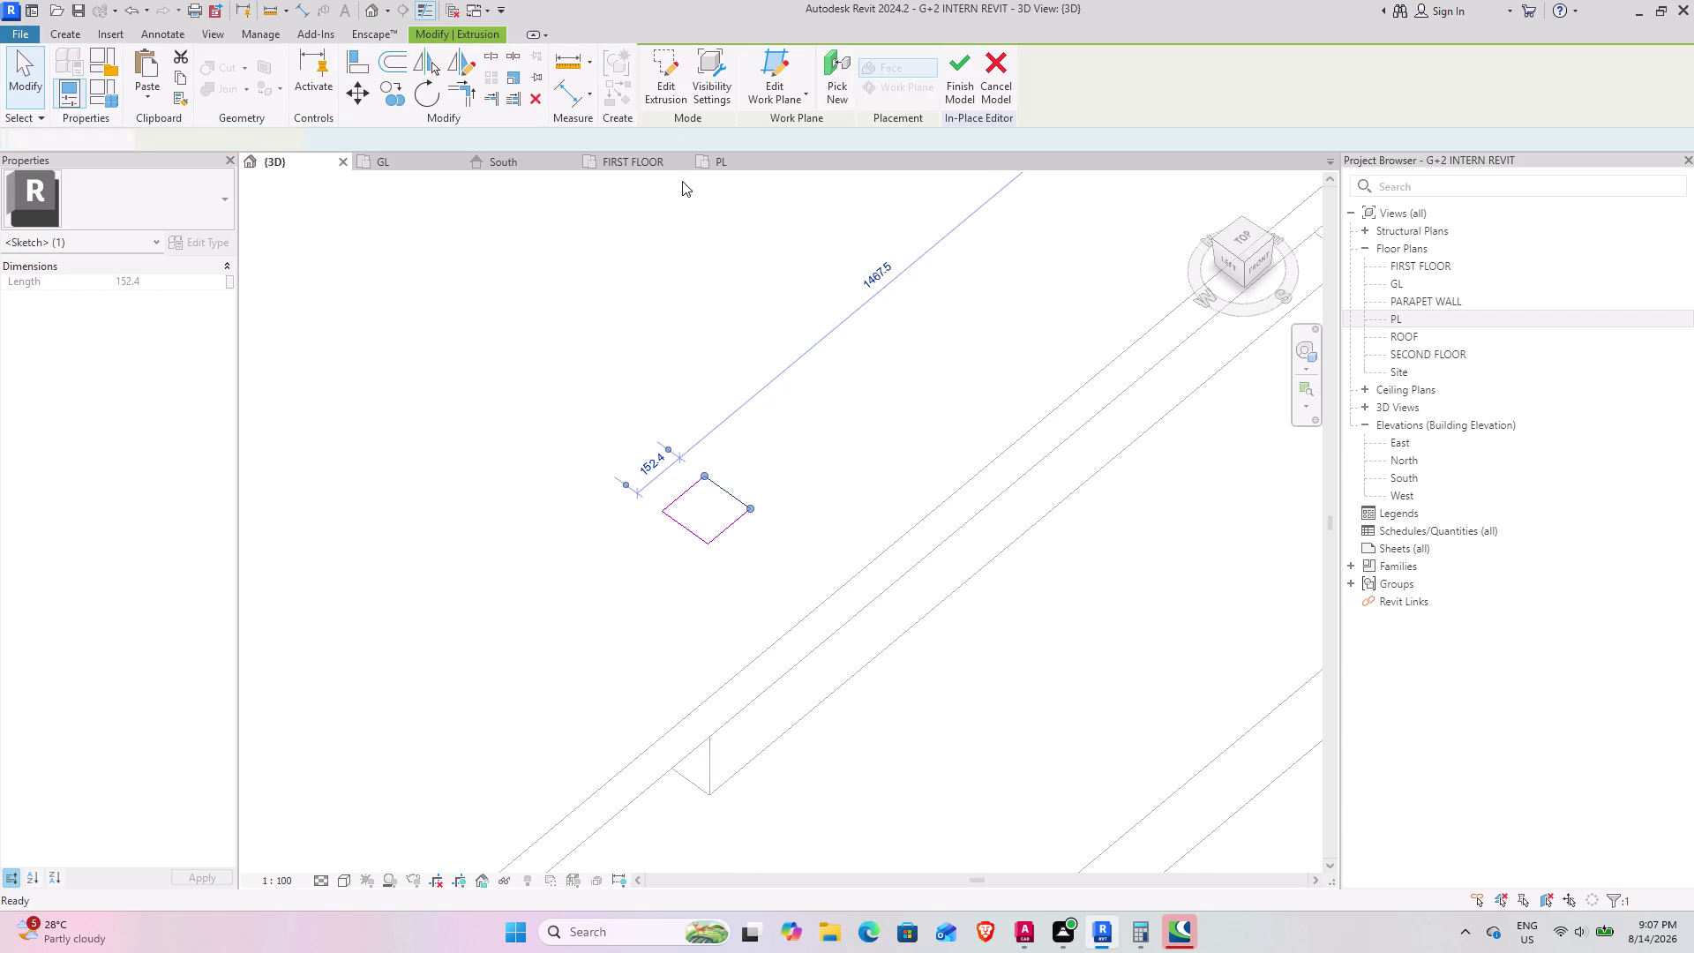
Move the extrusion by its corner to the compound wall end and check its position.
scroll(down, 3)
middle_drag(796, 538, 658, 384)
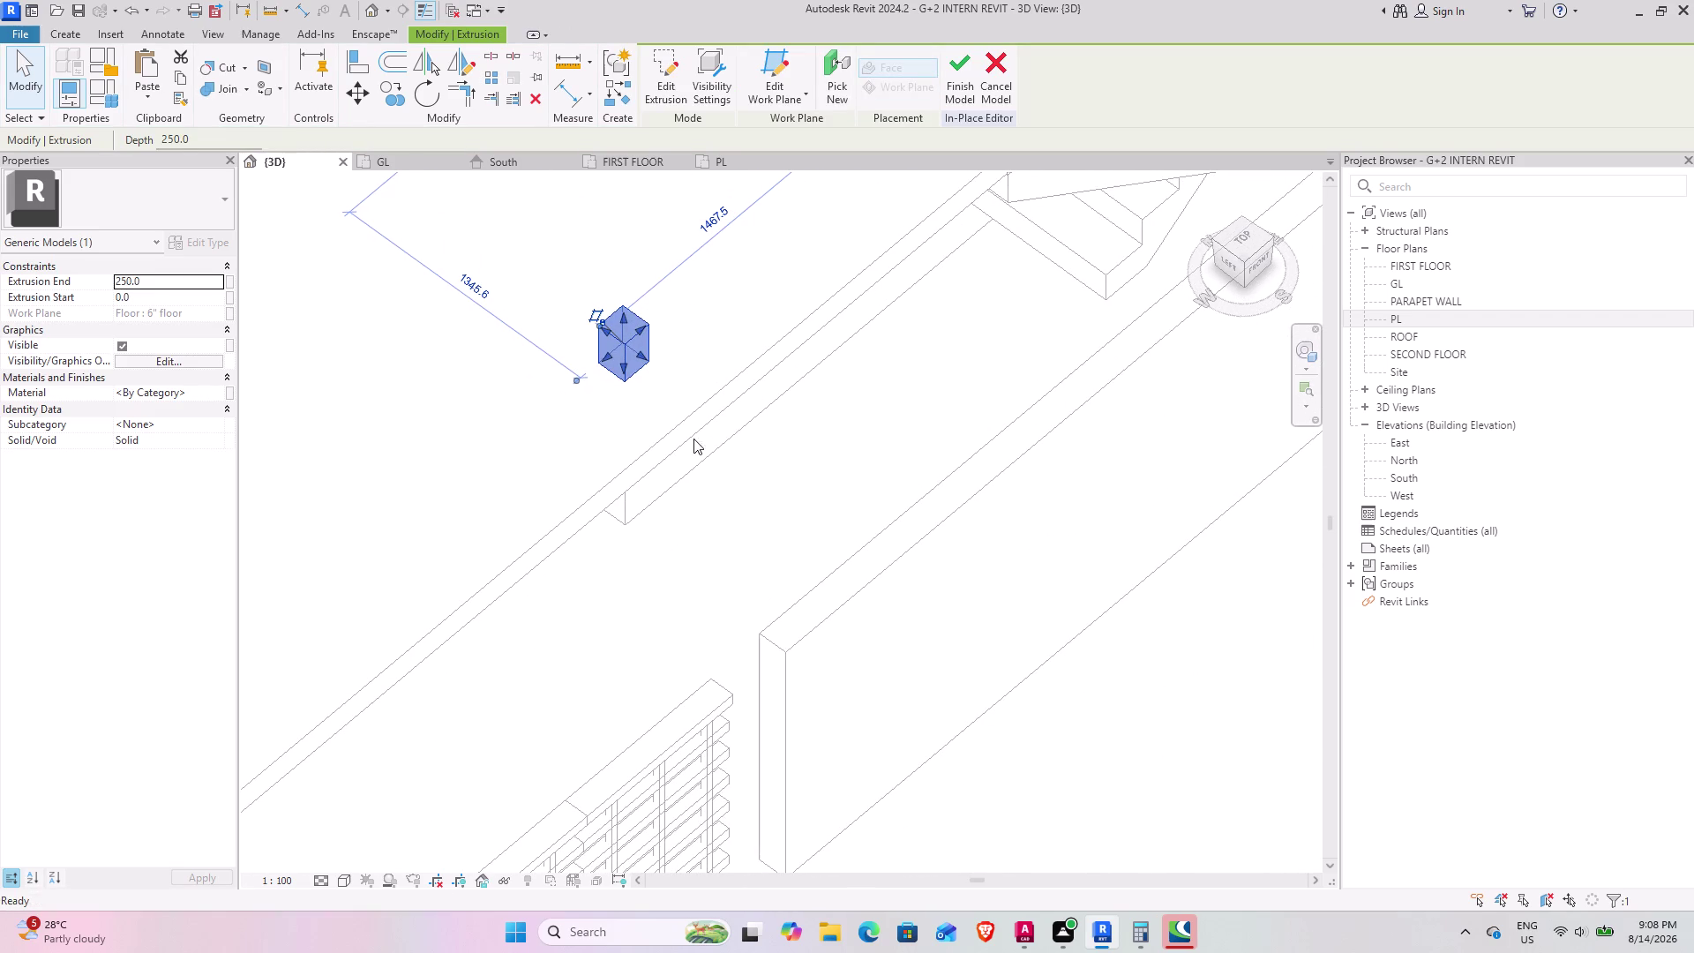
click(351, 104)
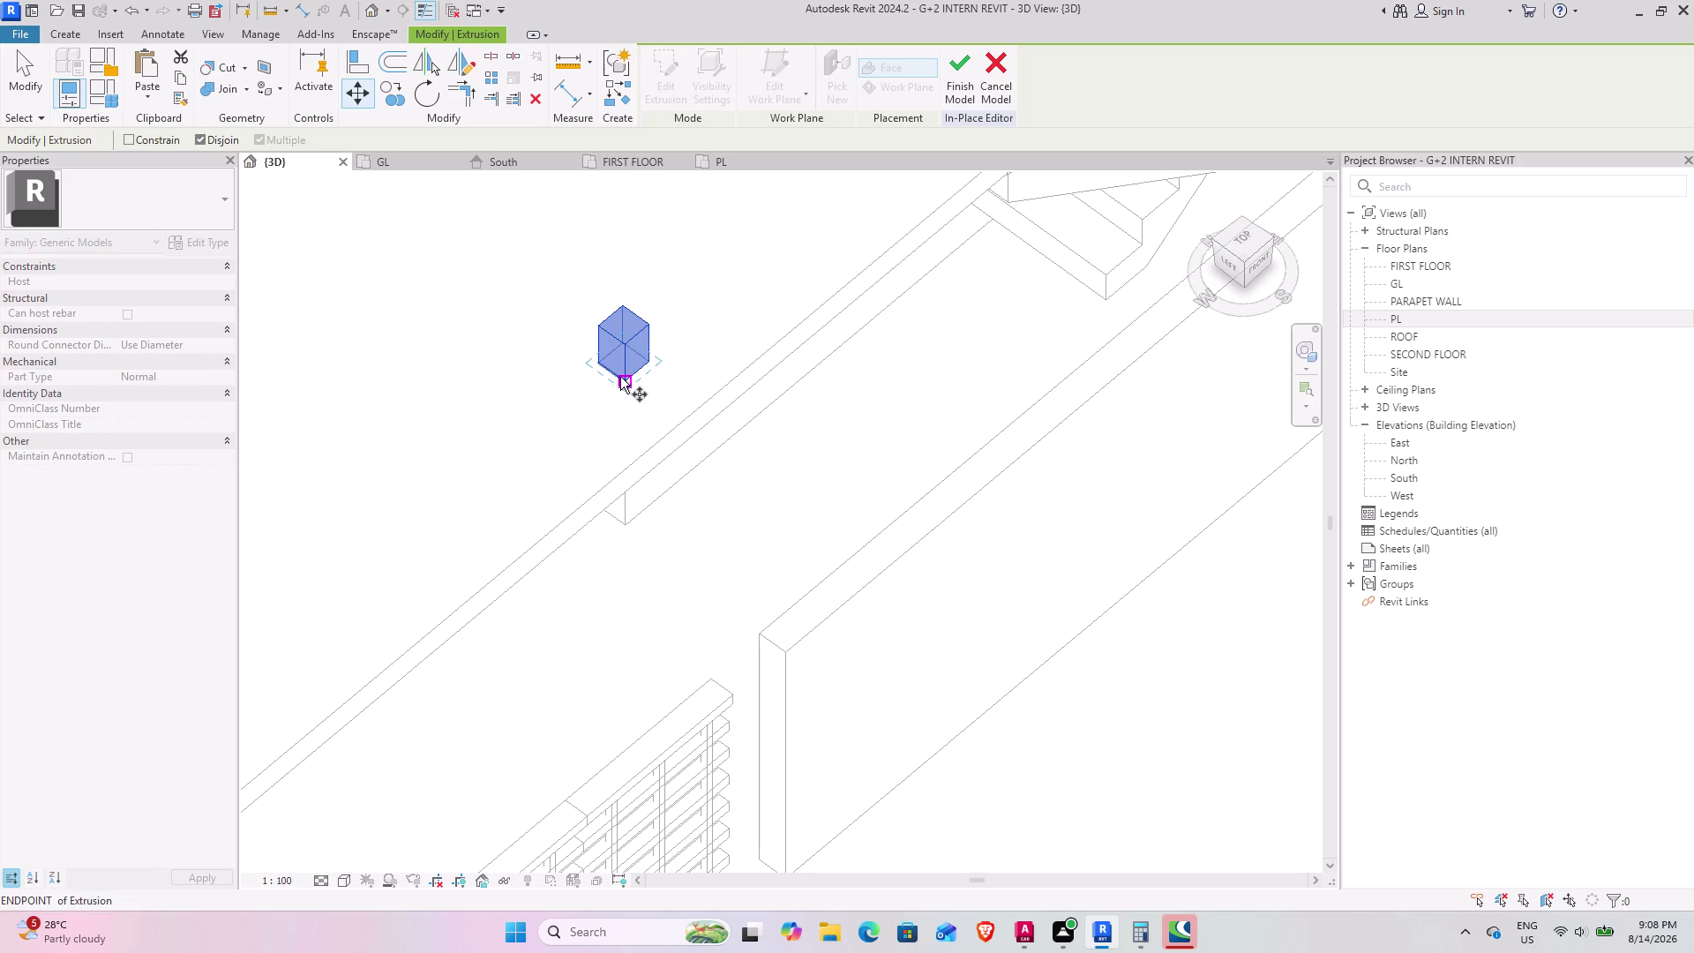
click(620, 376)
middle_drag(772, 784, 765, 477)
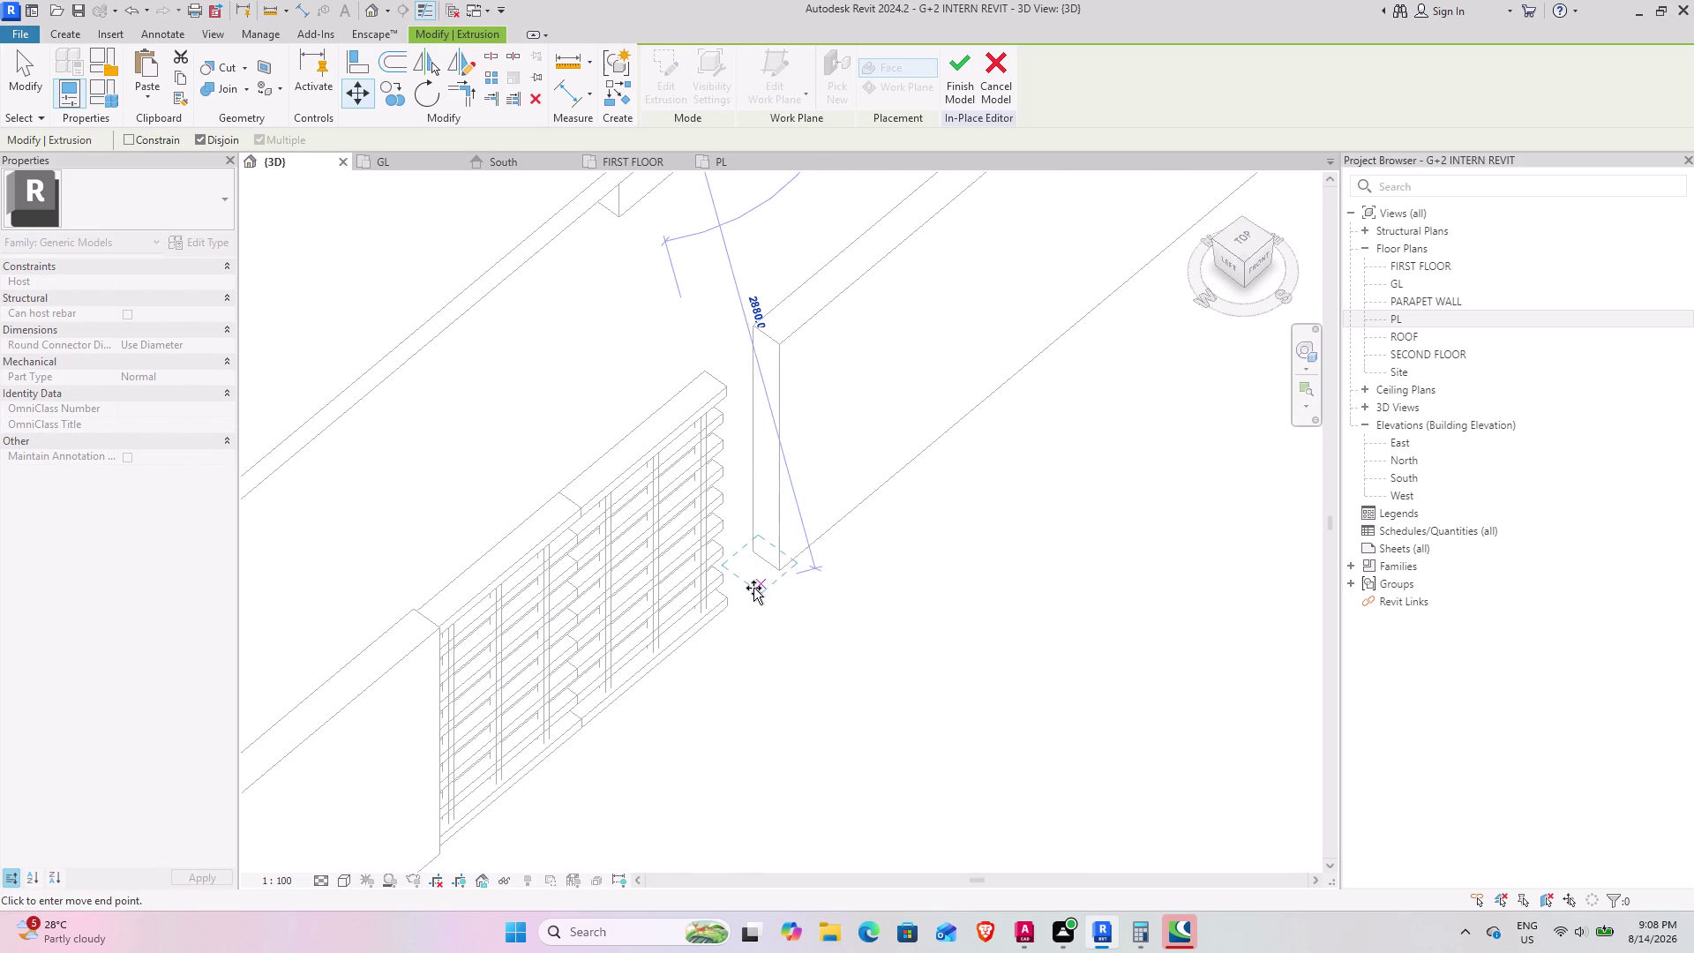
click(751, 589)
middle_drag(789, 637, 757, 471)
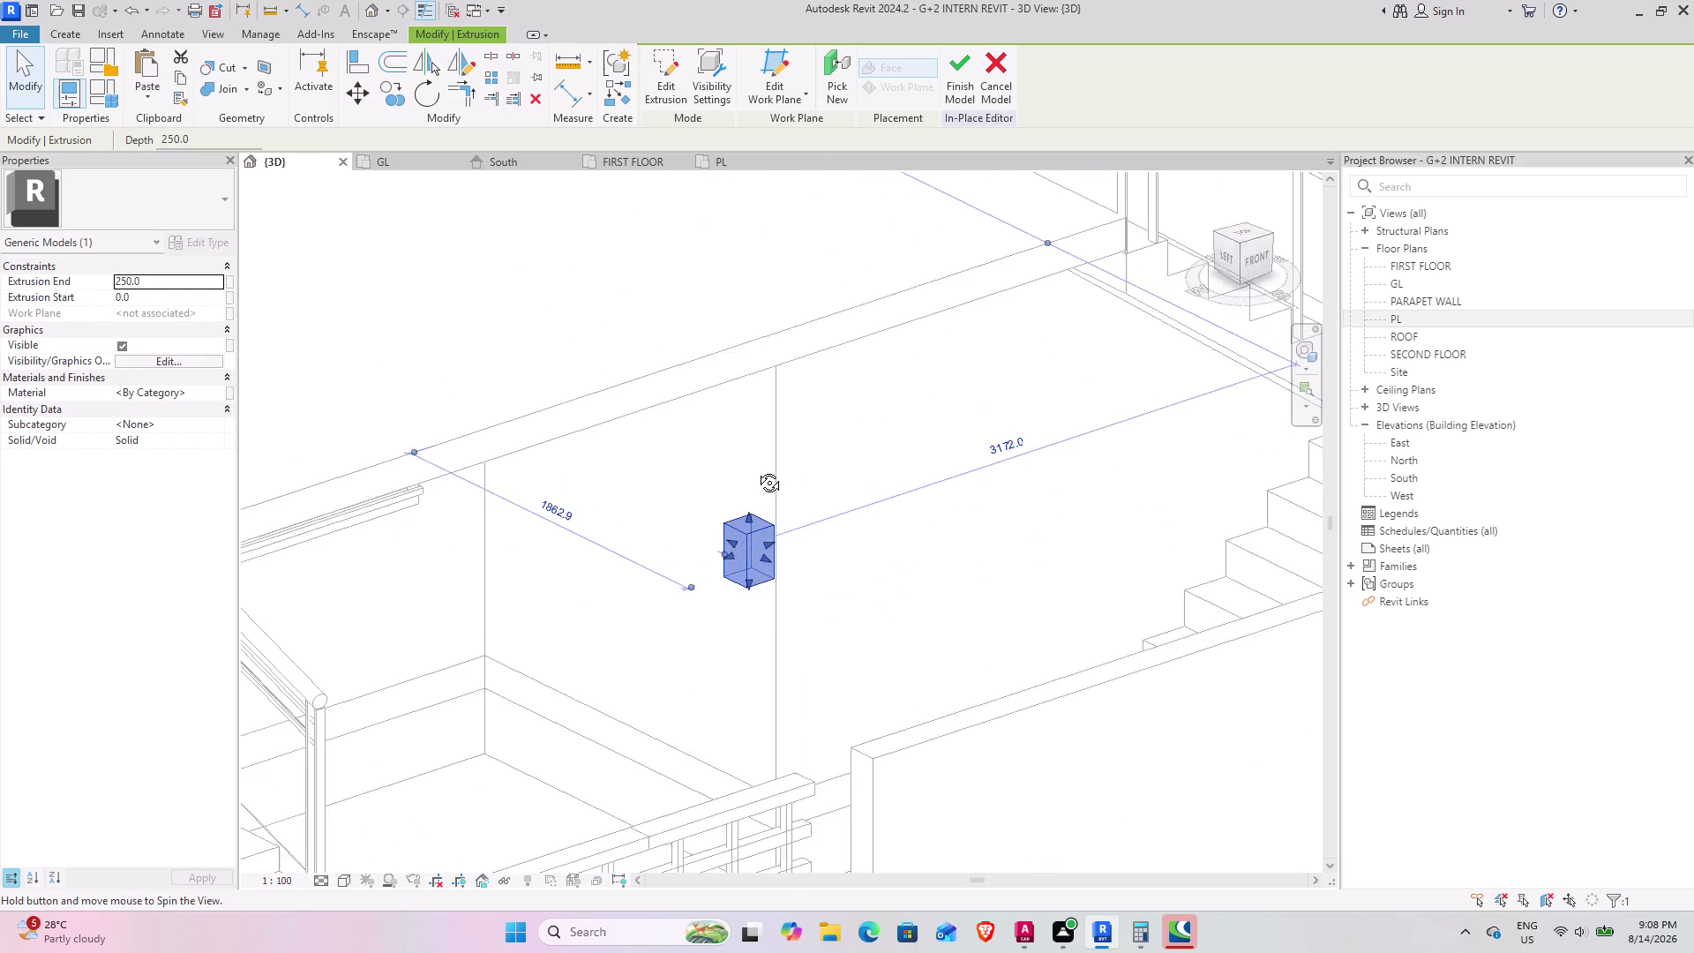
middle_drag(757, 471, 616, 374)
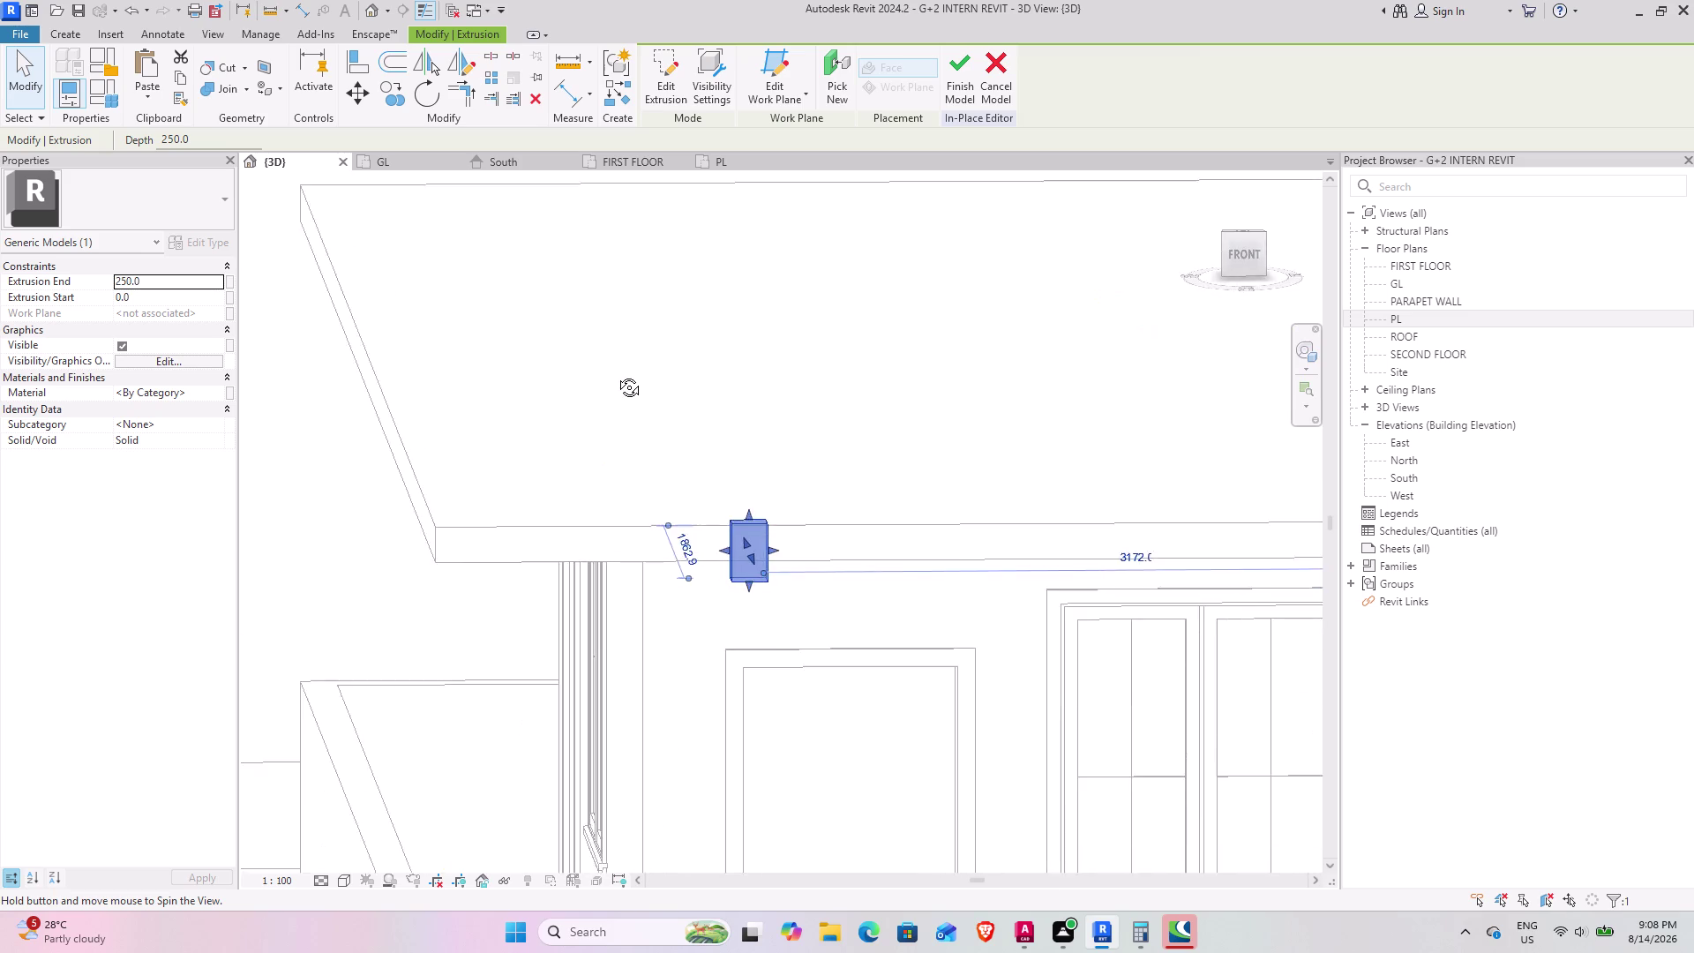
middle_drag(616, 374, 597, 562)
middle_drag(711, 655, 750, 472)
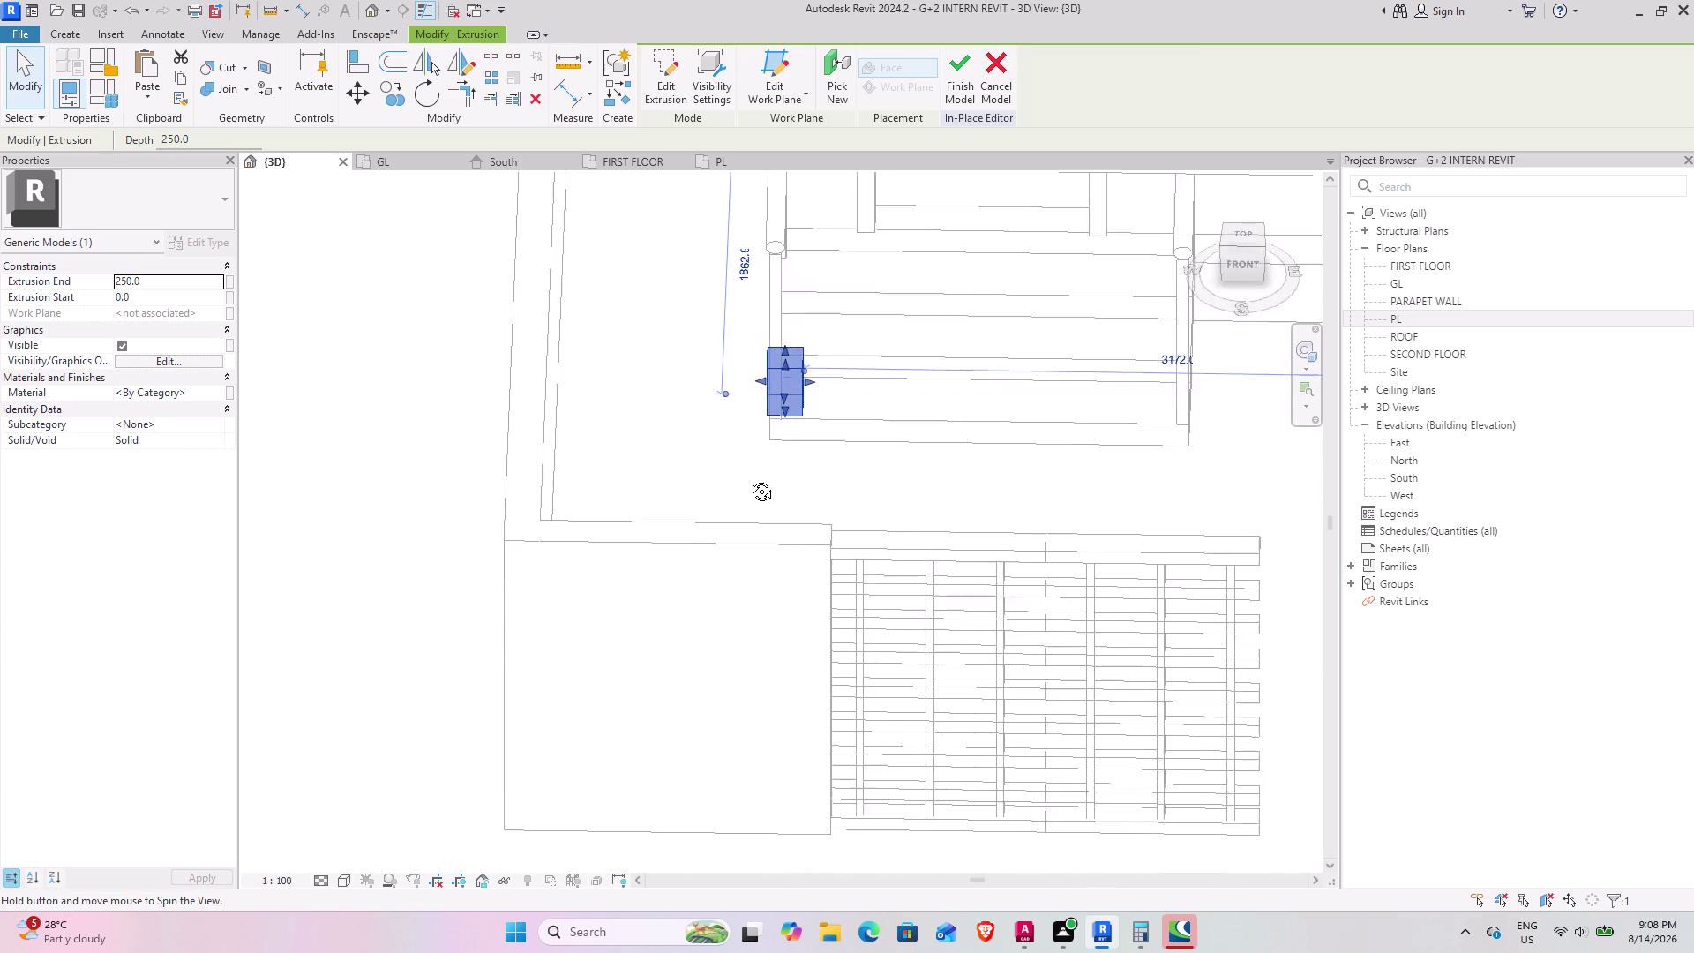
middle_drag(750, 472, 747, 485)
middle_drag(826, 532, 797, 479)
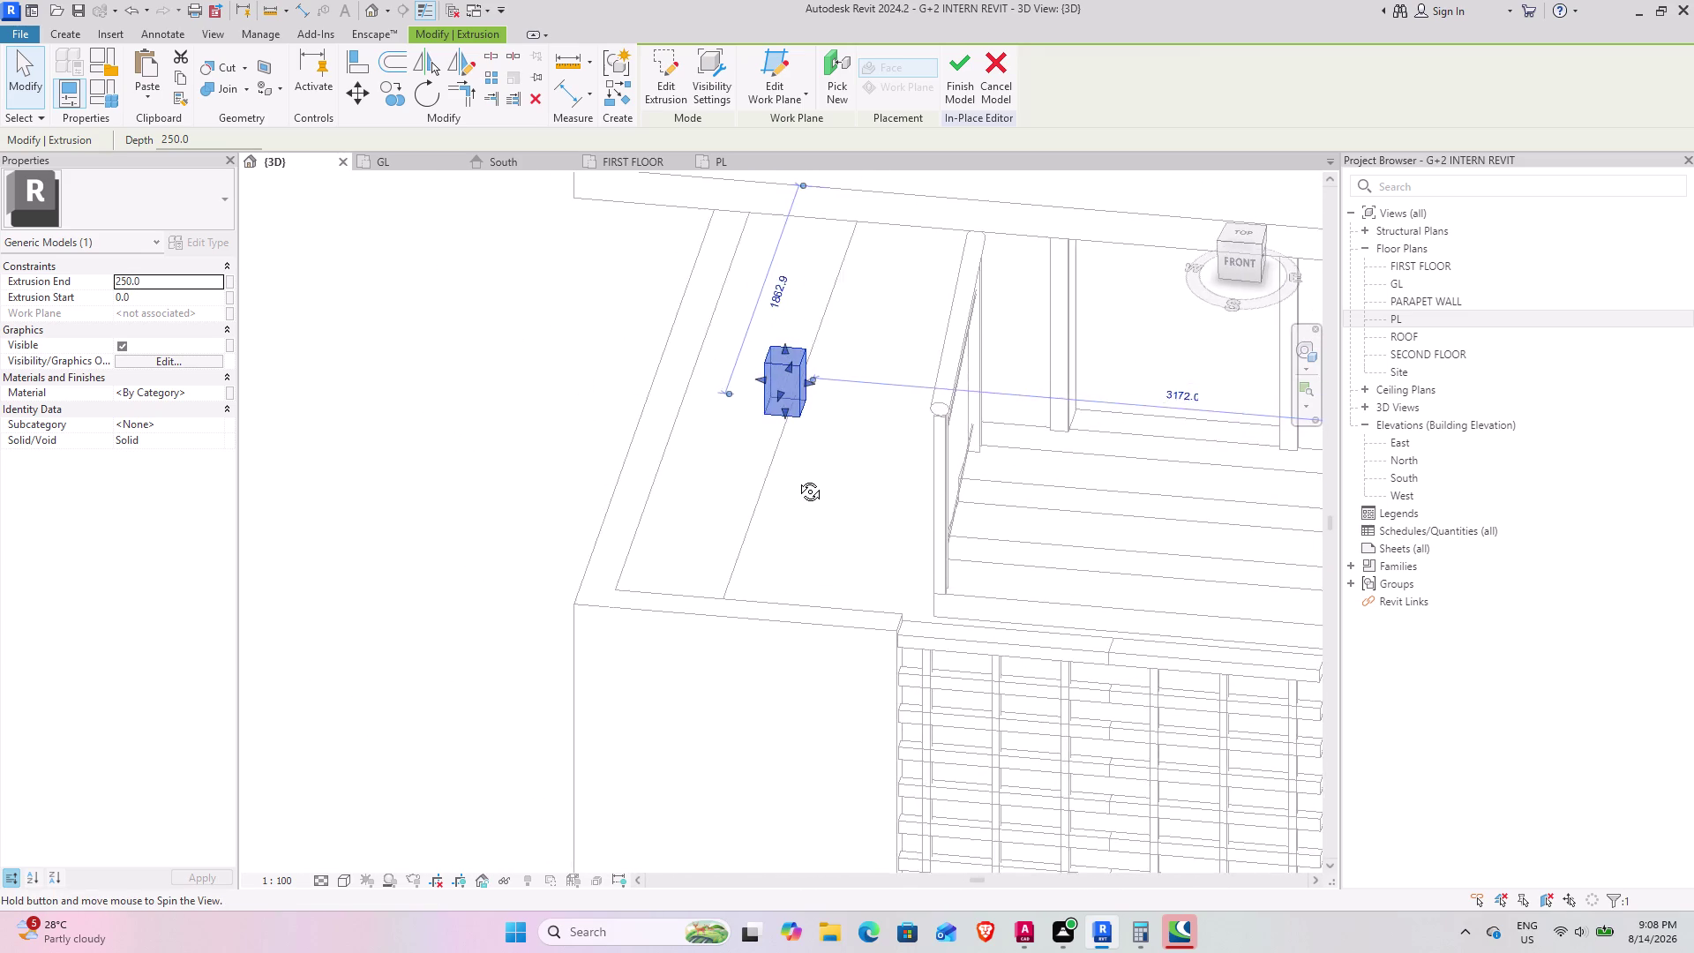
middle_drag(797, 478, 1022, 456)
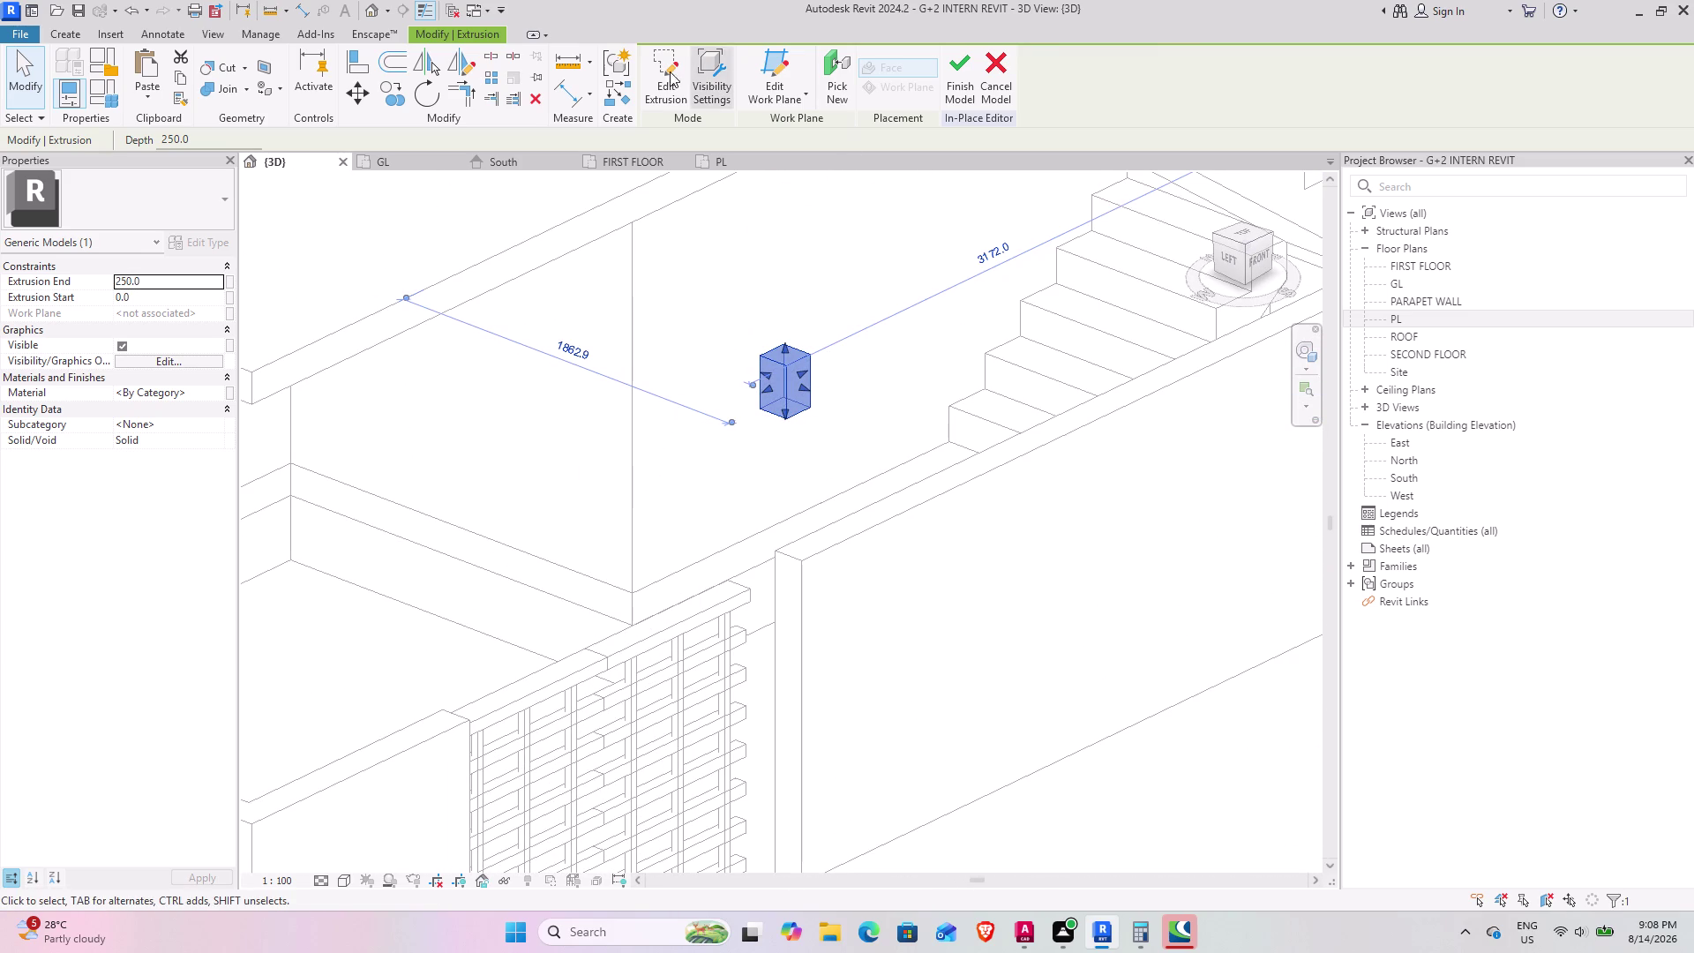
Move the post again by its base corner onto the wall's base corner.
click(367, 93)
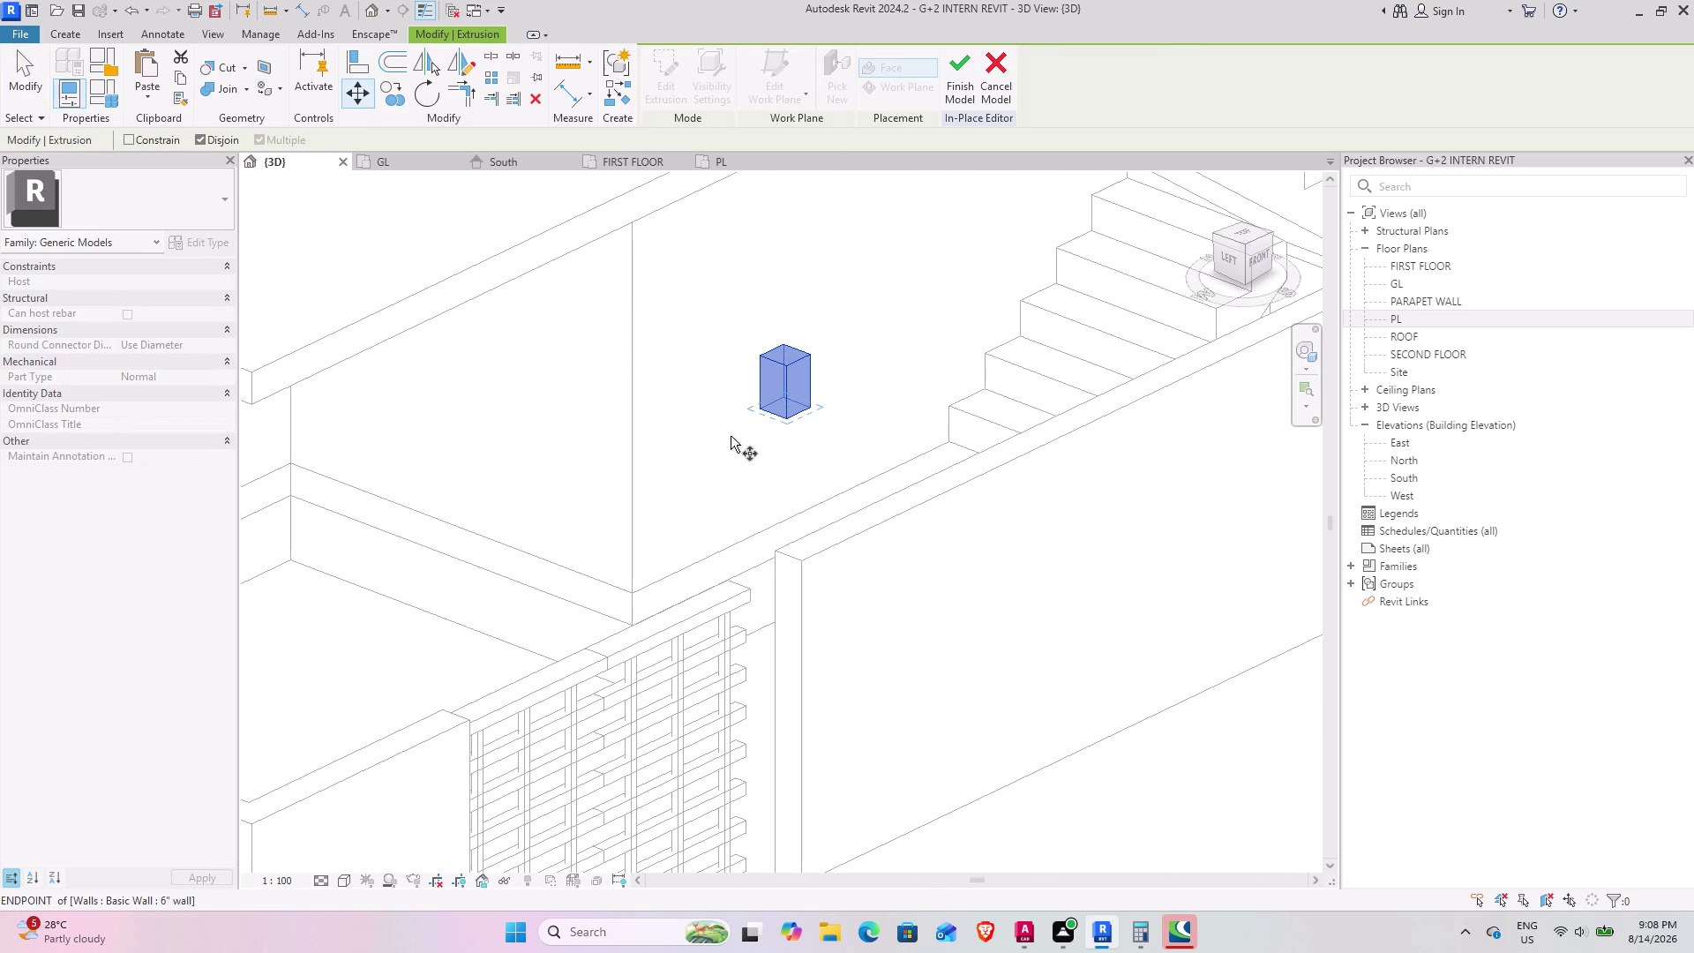
drag(782, 416, 785, 820)
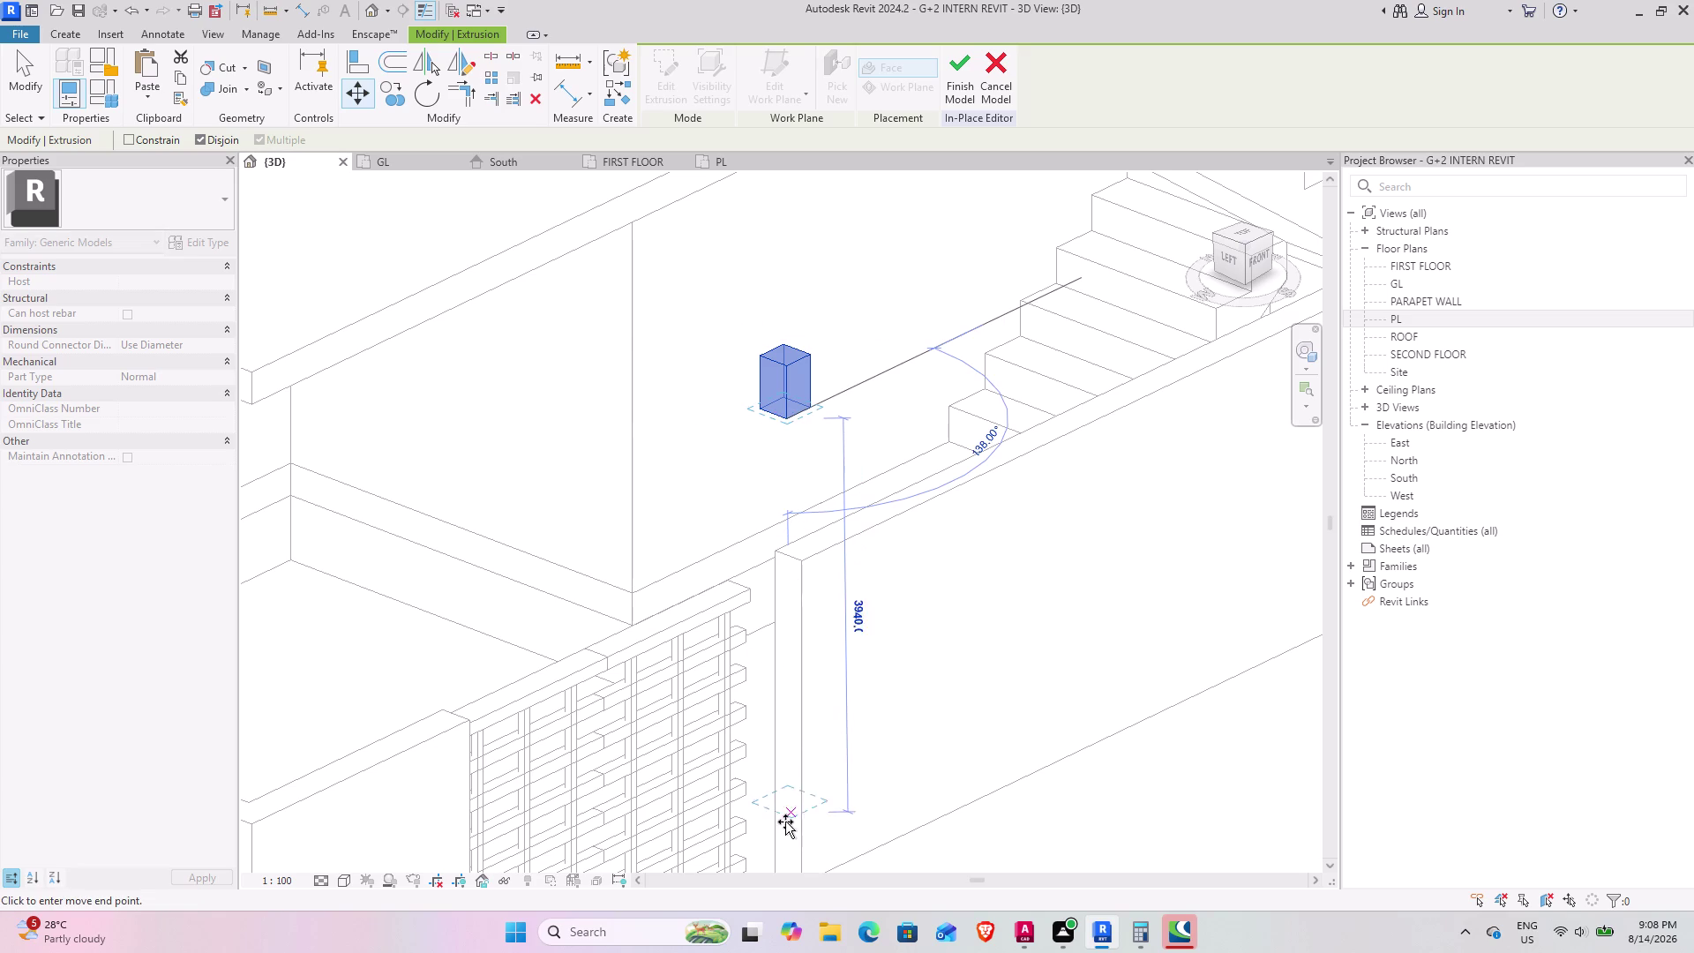
drag(785, 819, 786, 843)
middle_drag(811, 818, 841, 559)
scroll(up, 3)
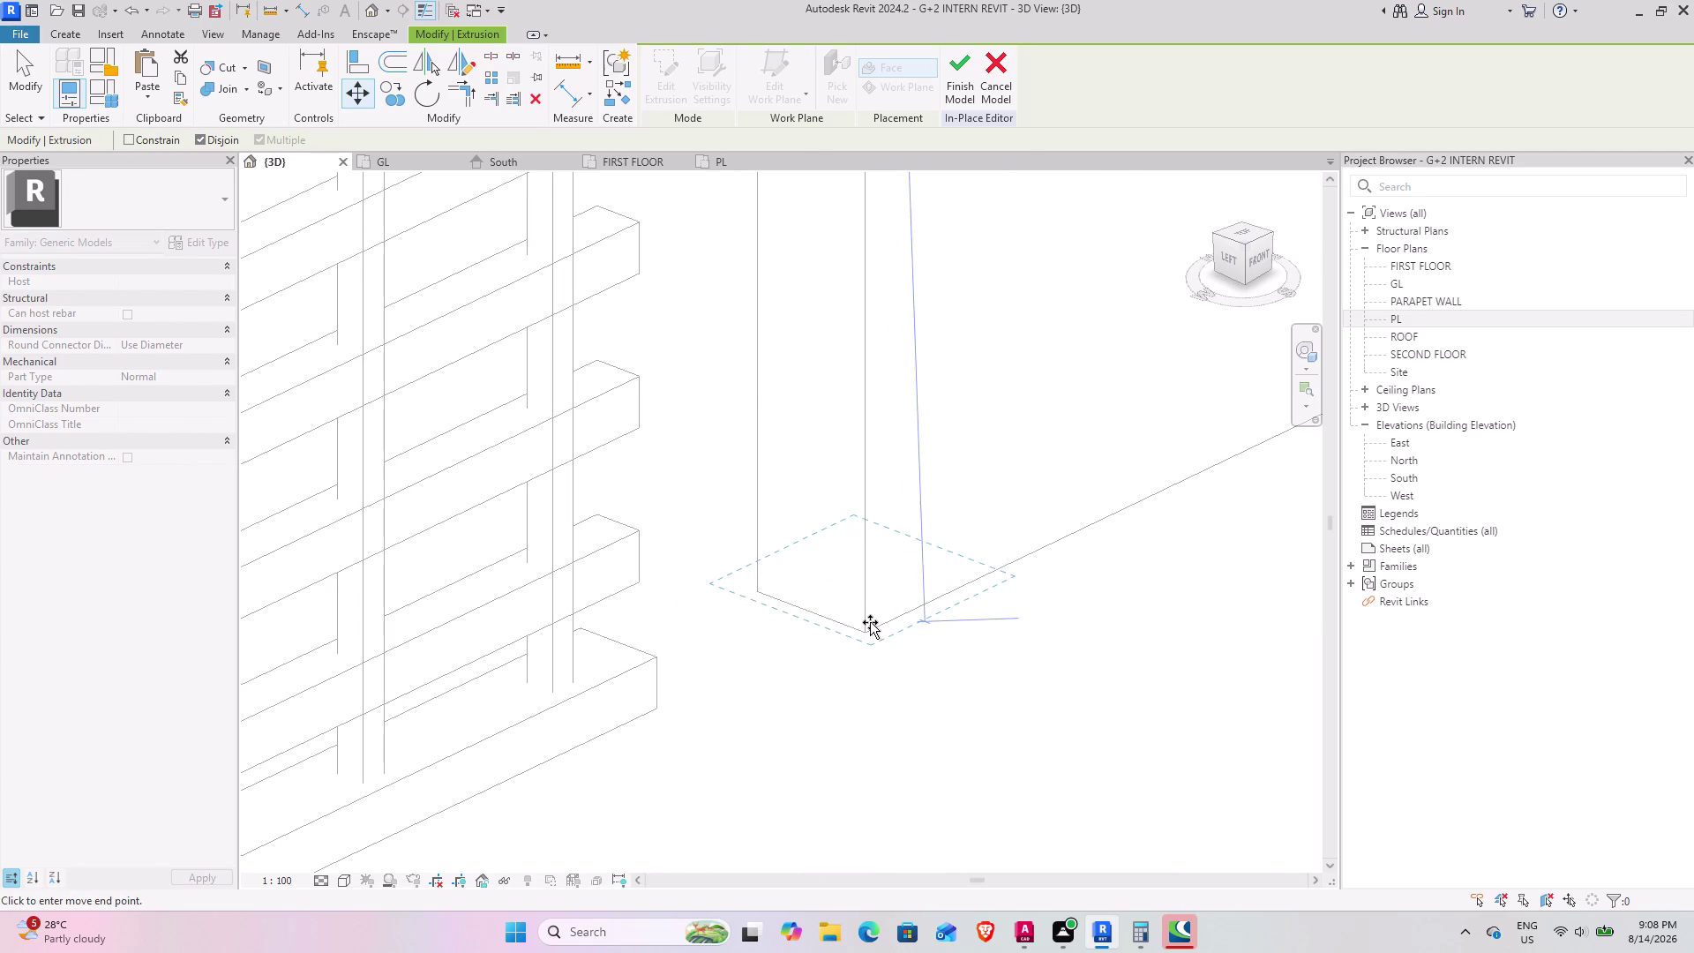
click(826, 686)
Orbit to a straight front view of the post beside the level lines.
scroll(down, 3)
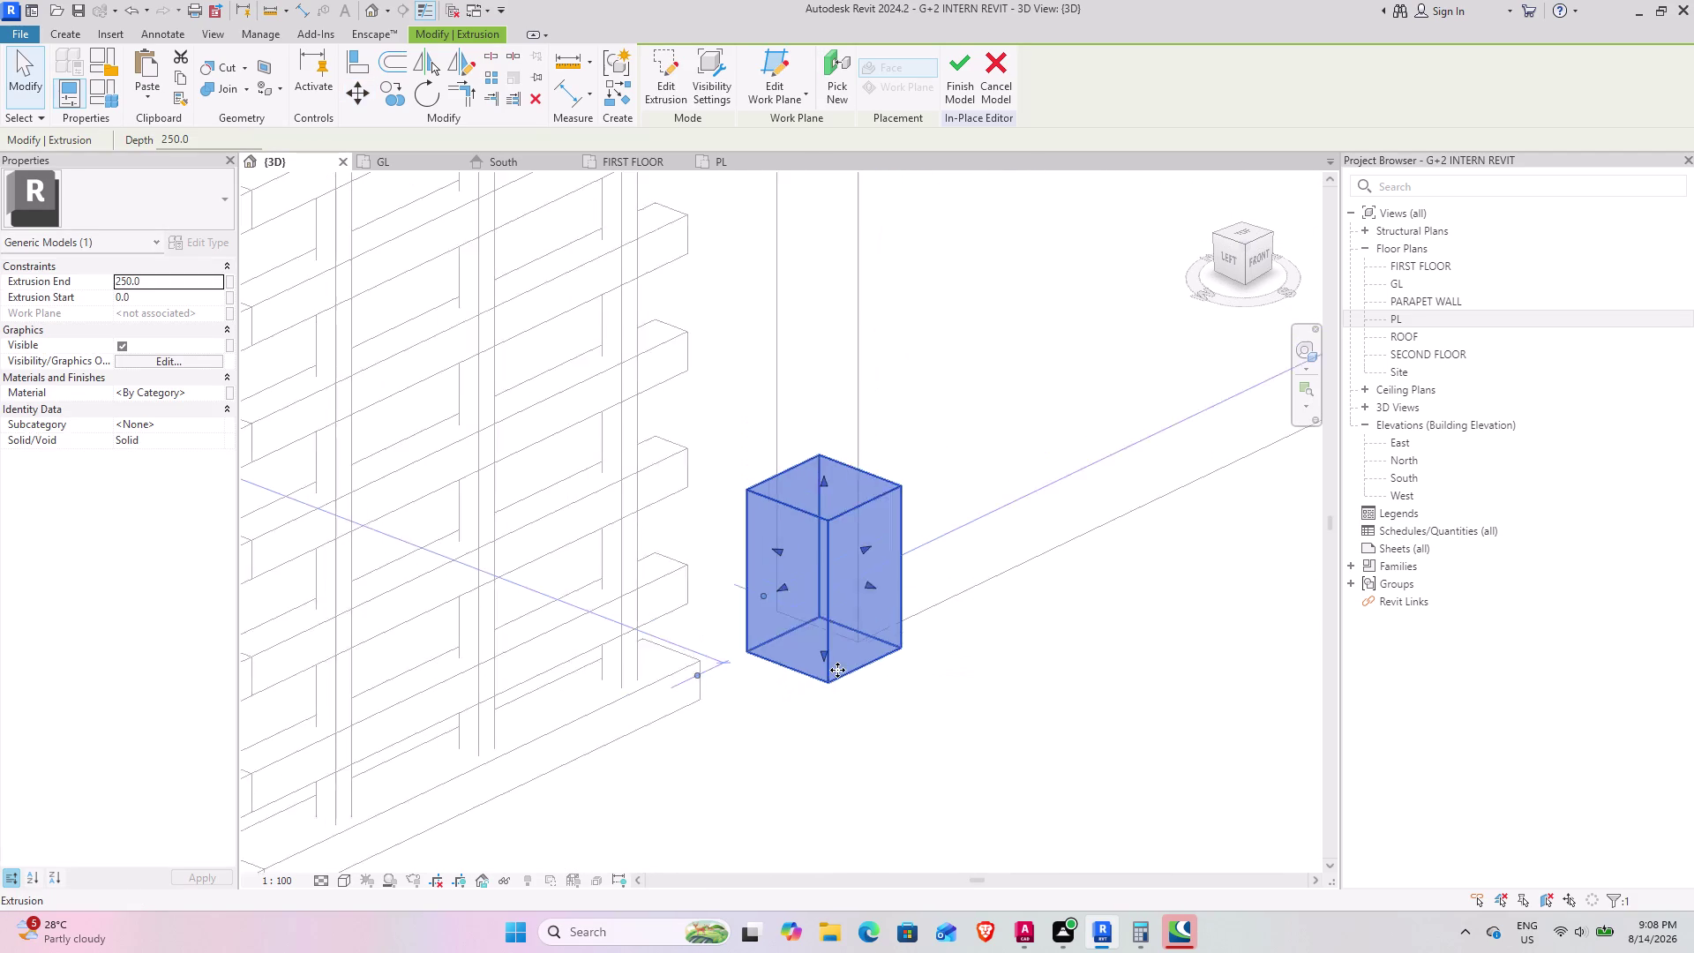
scroll(down, 3)
middle_drag(849, 663, 736, 662)
scroll(down, 3)
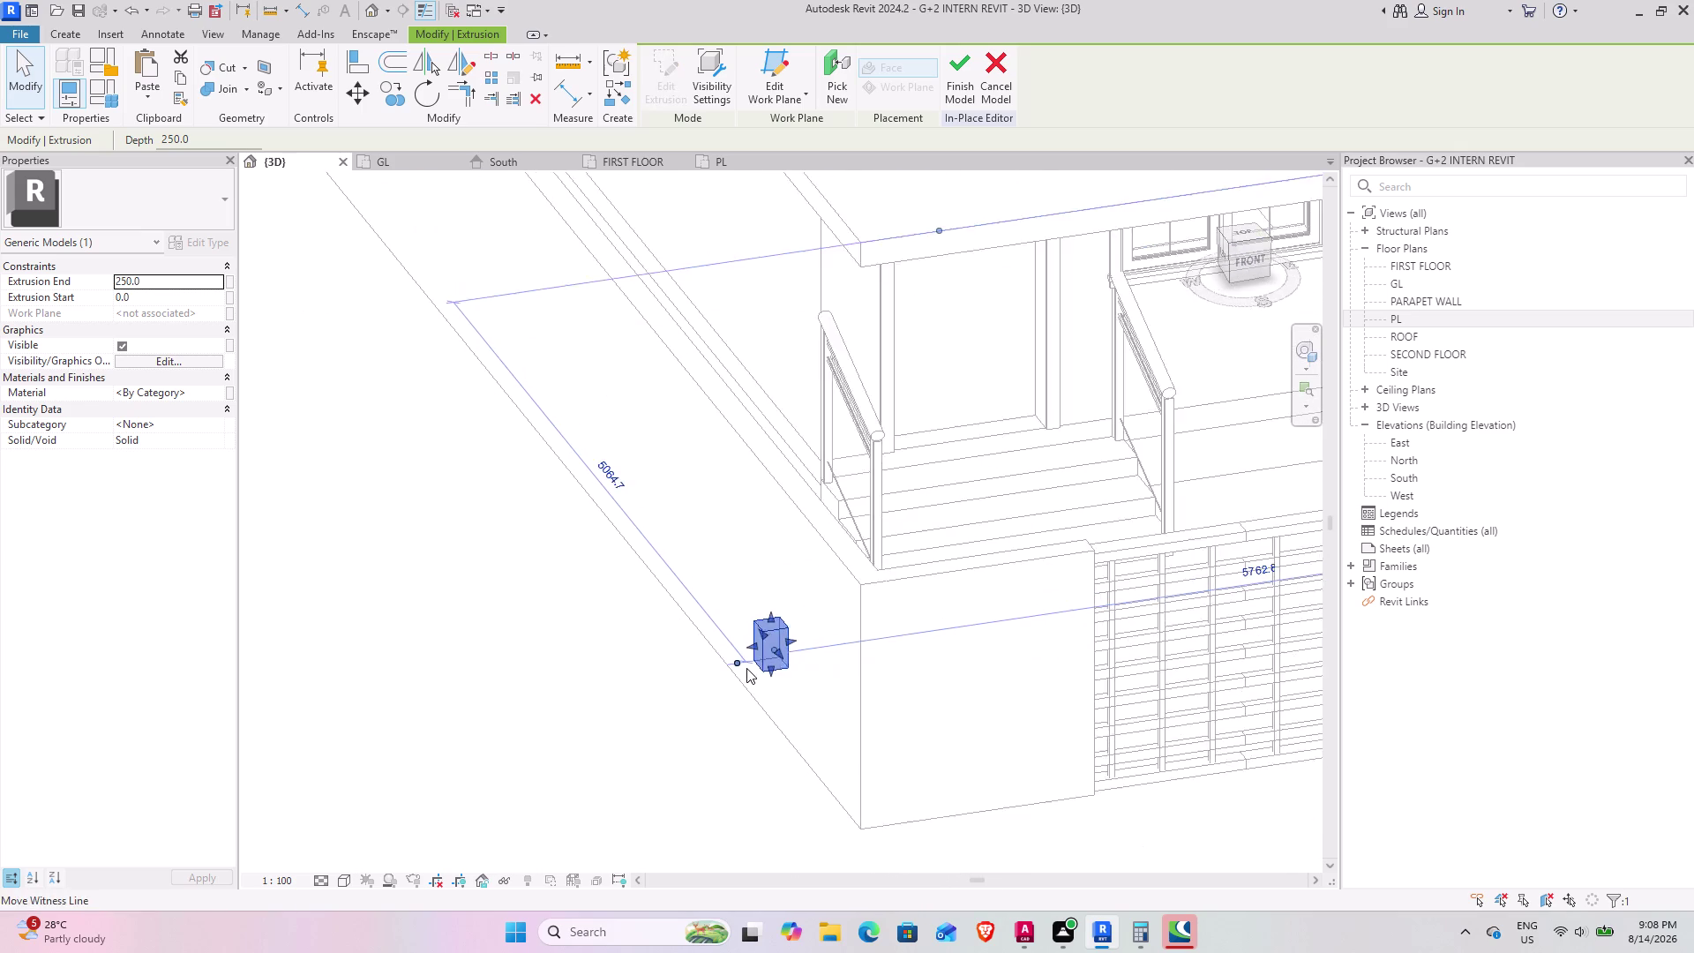
middle_drag(801, 671, 771, 516)
middle_drag(760, 627, 737, 627)
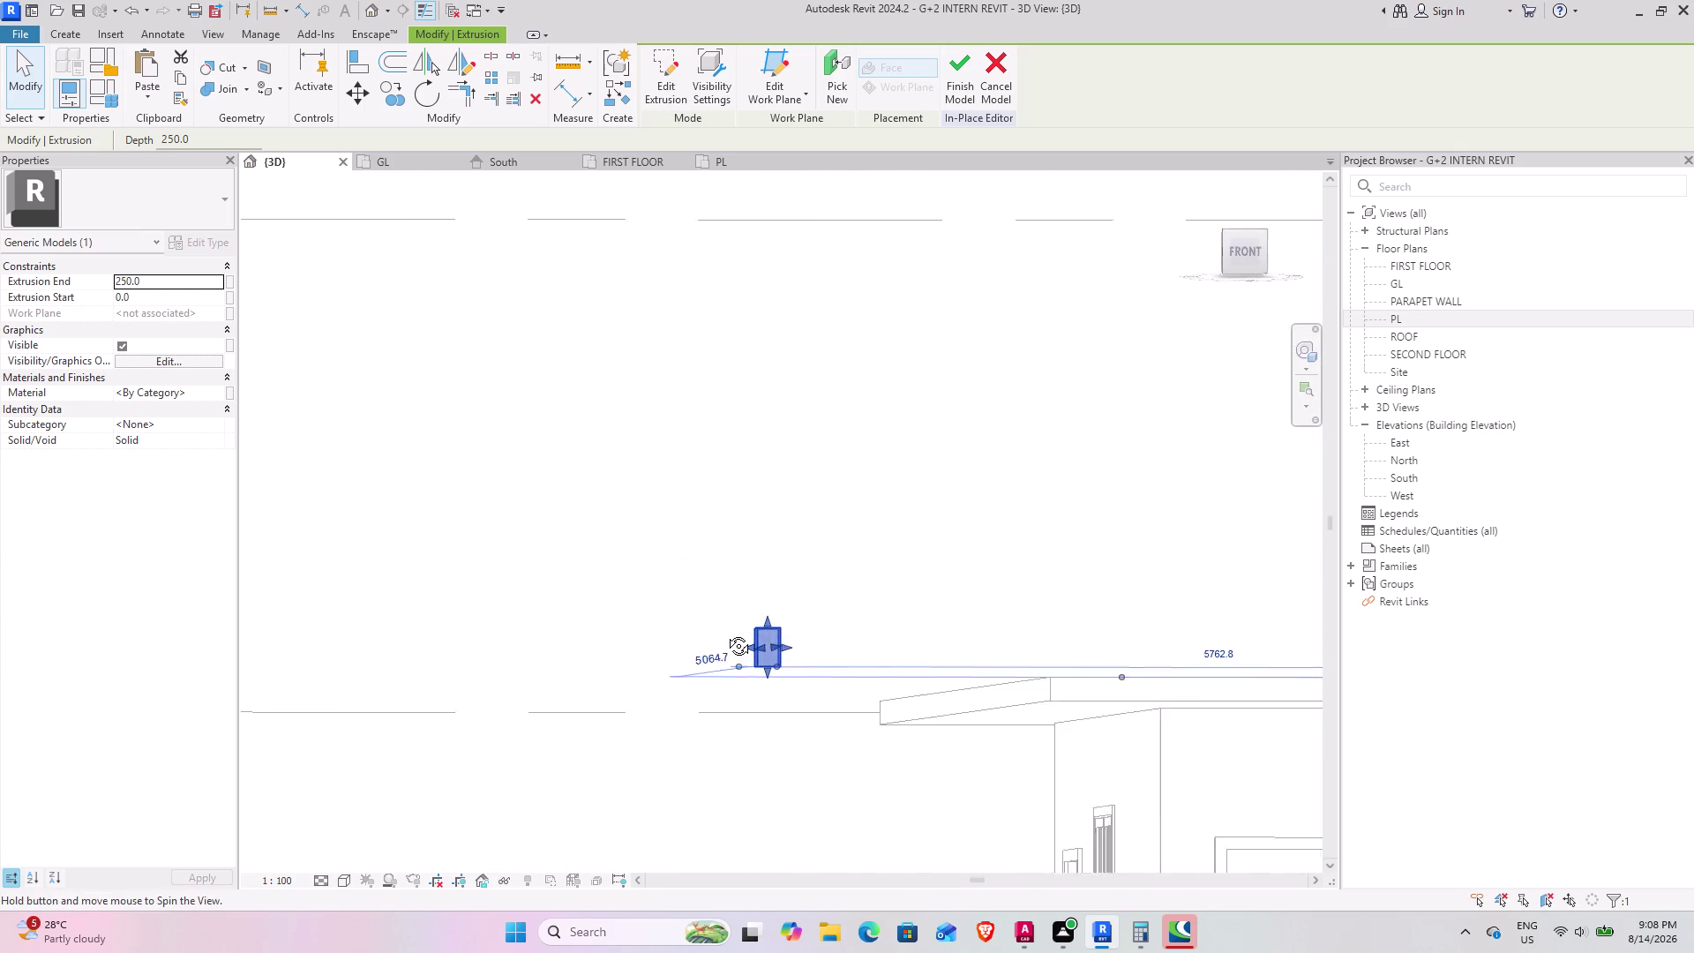
middle_drag(737, 626, 722, 634)
click(1245, 250)
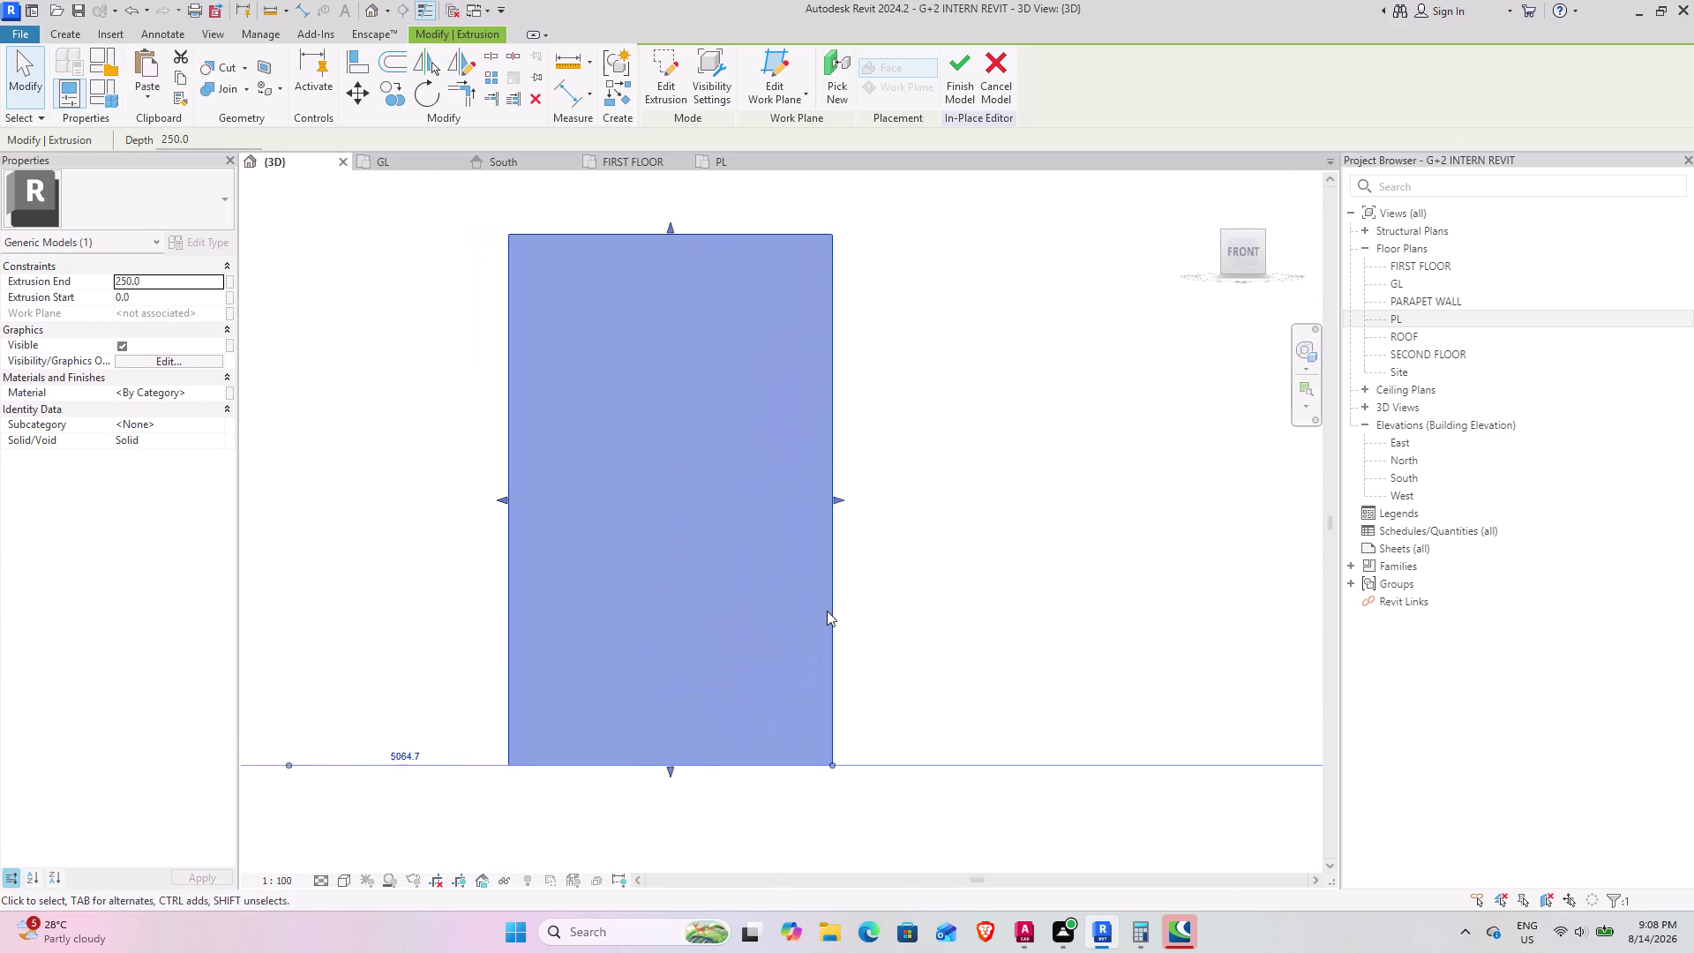
scroll(down, 3)
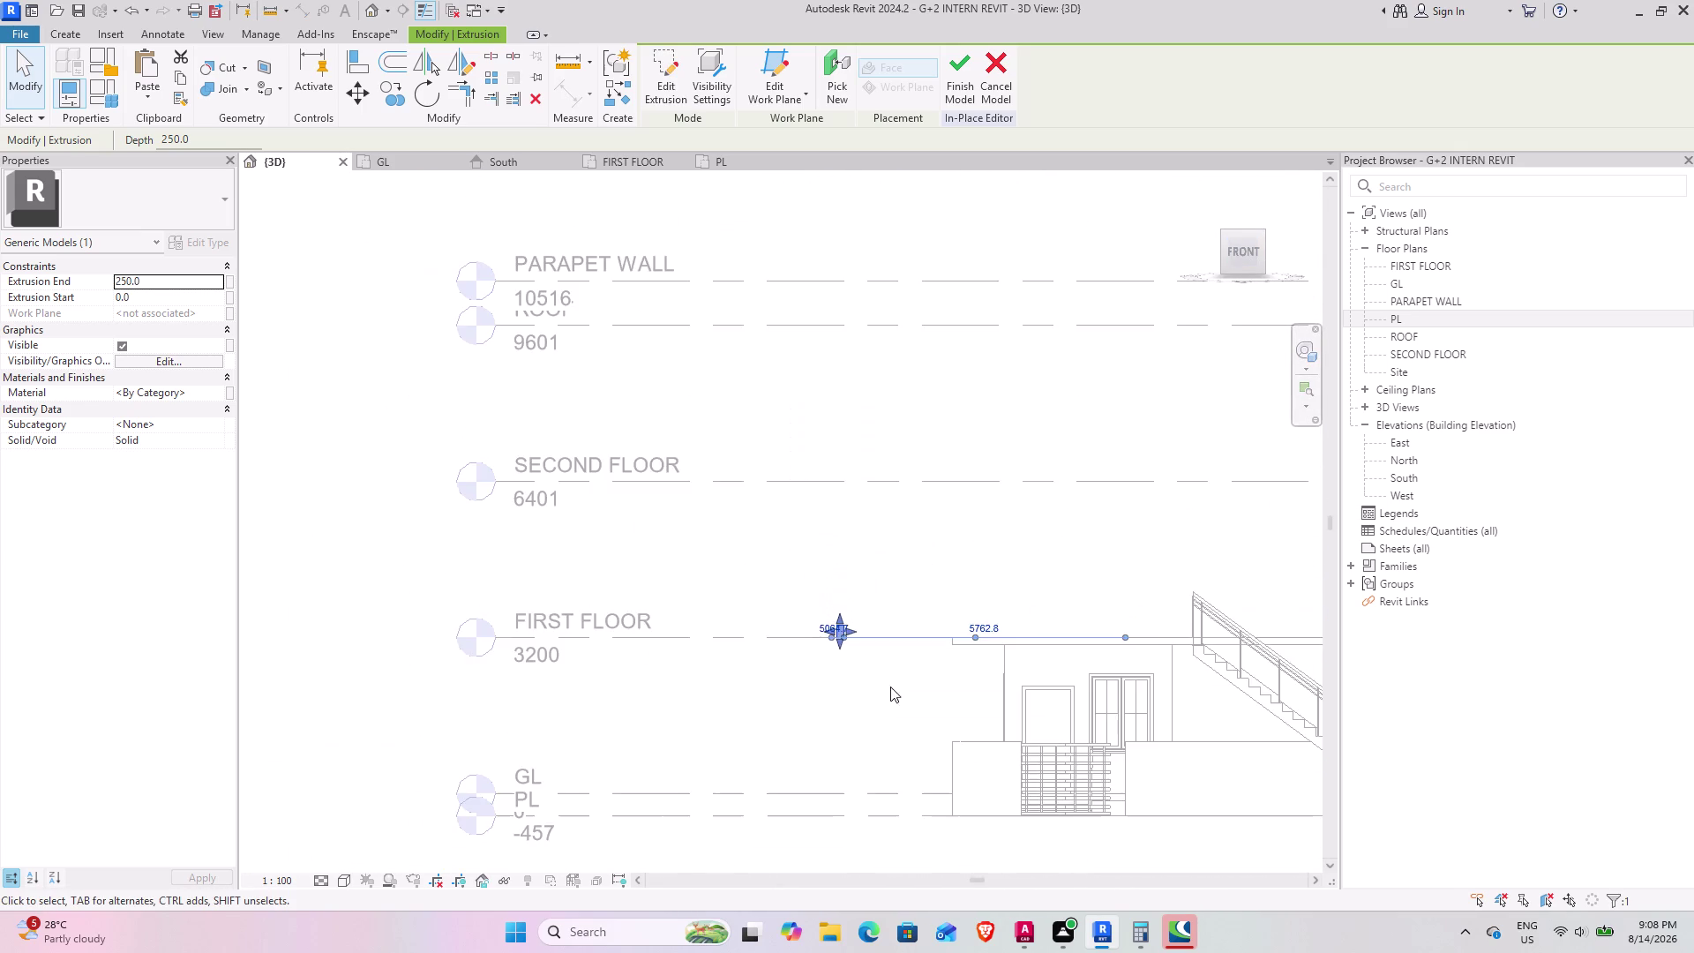
middle_drag(870, 662, 768, 570)
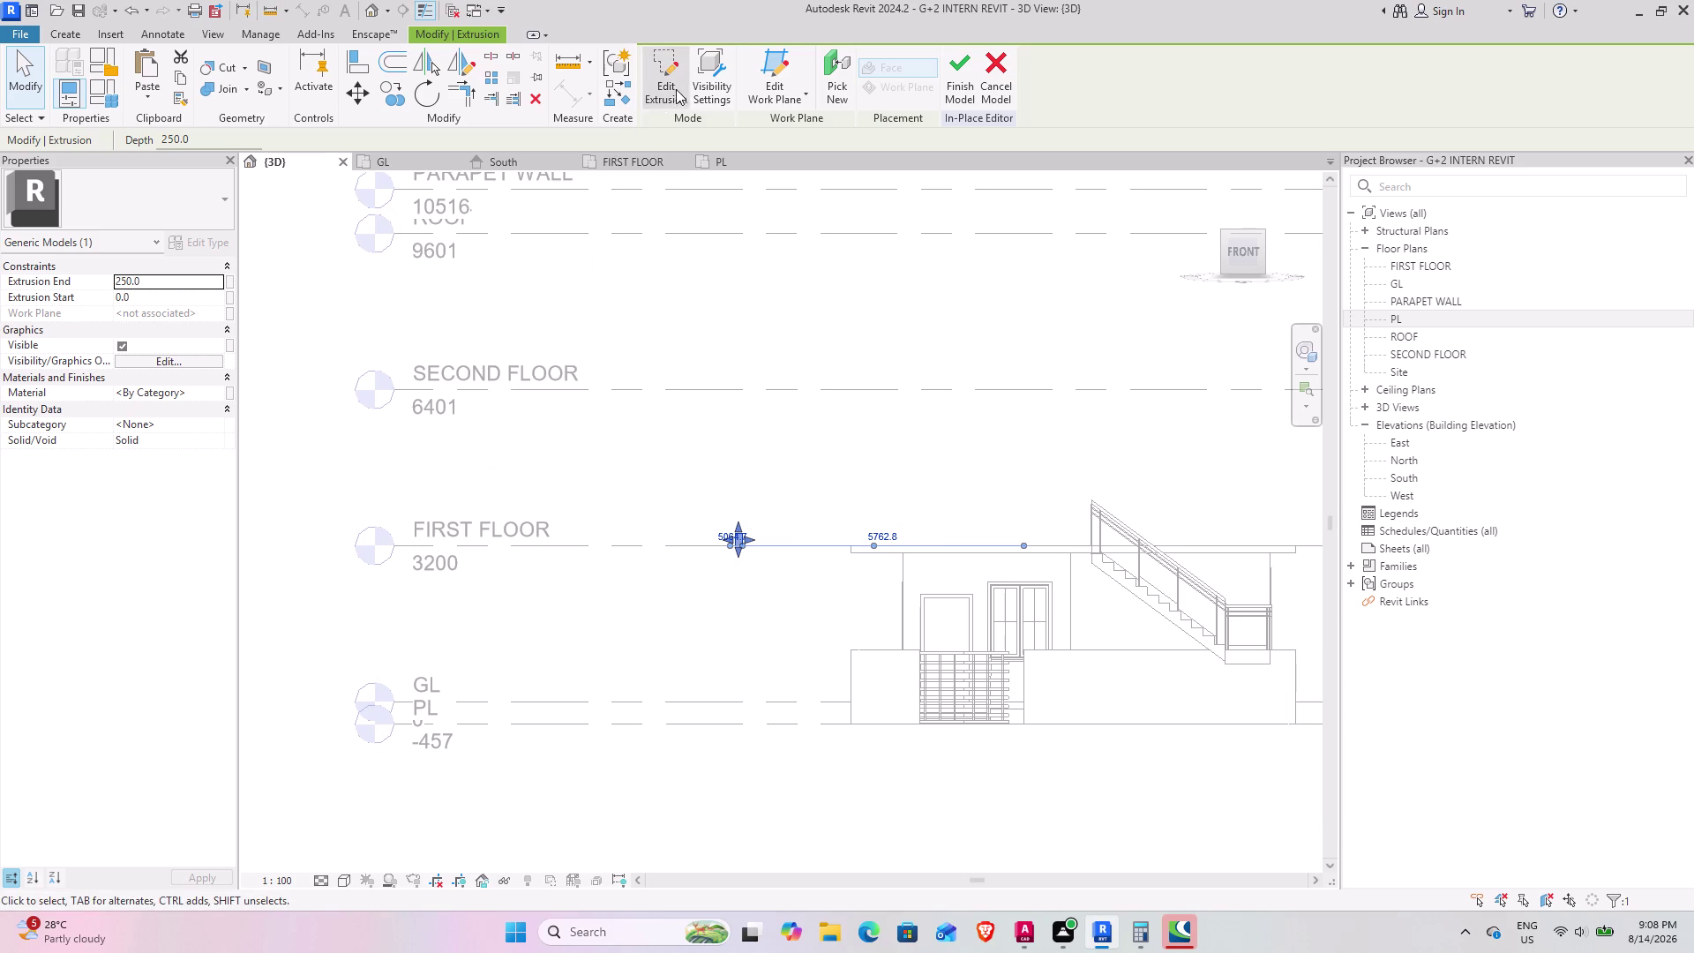
Move the small post extrusion down to the PL level.
click(361, 103)
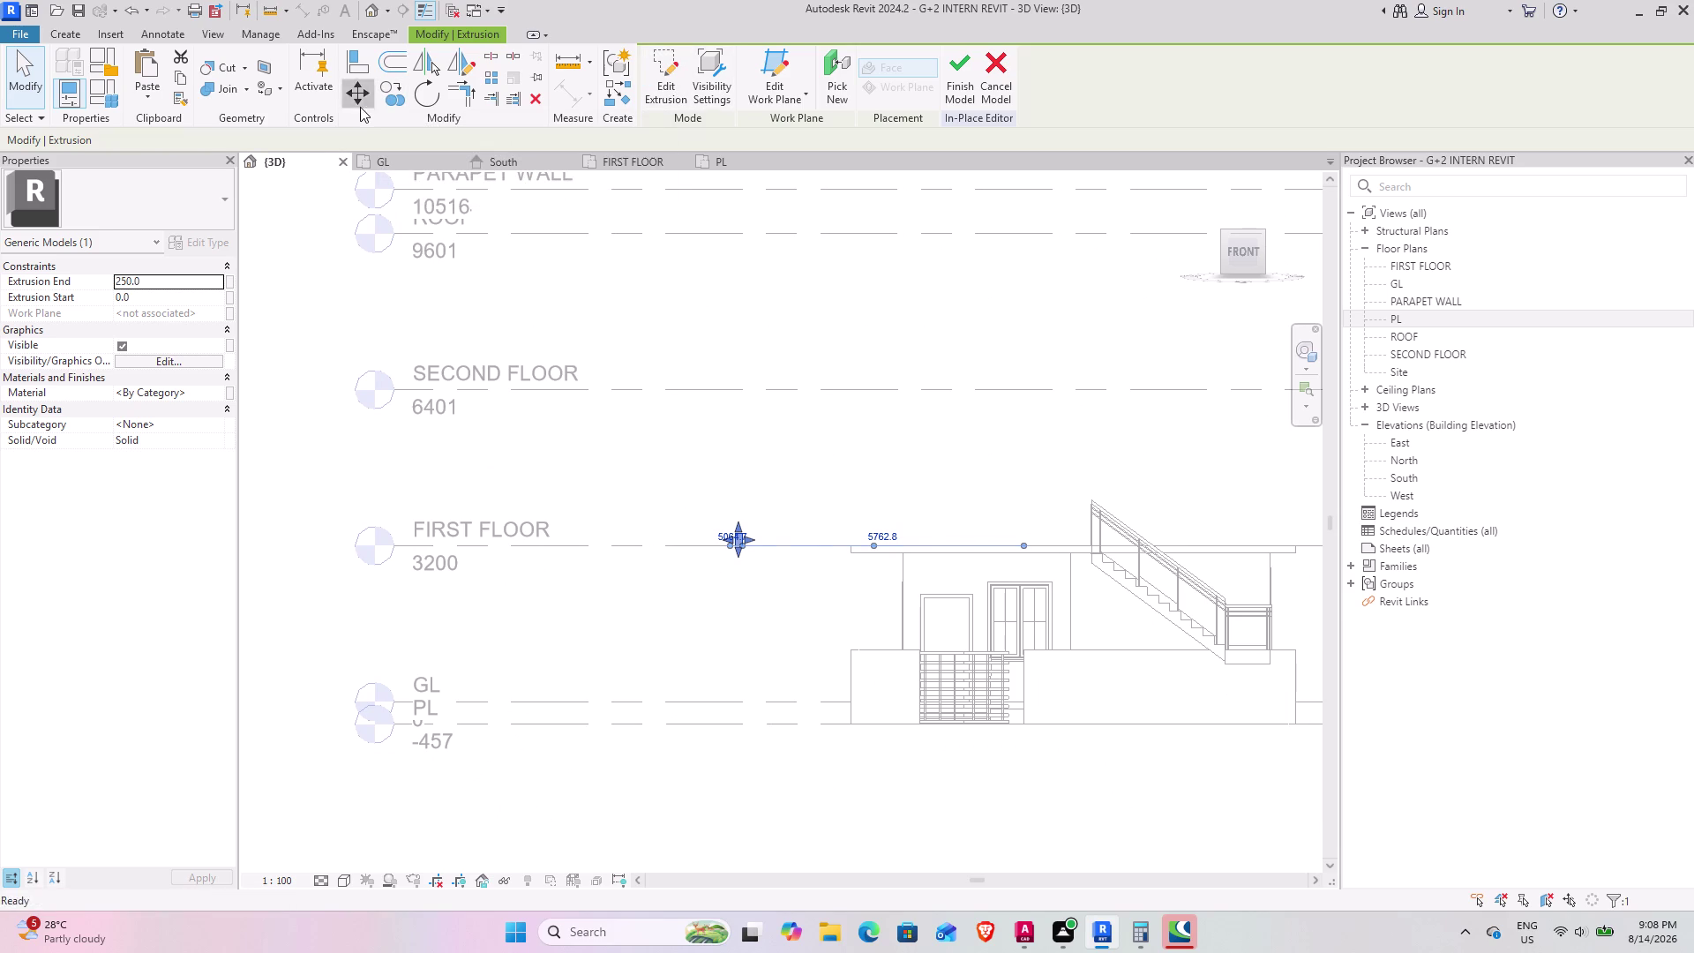
click(736, 544)
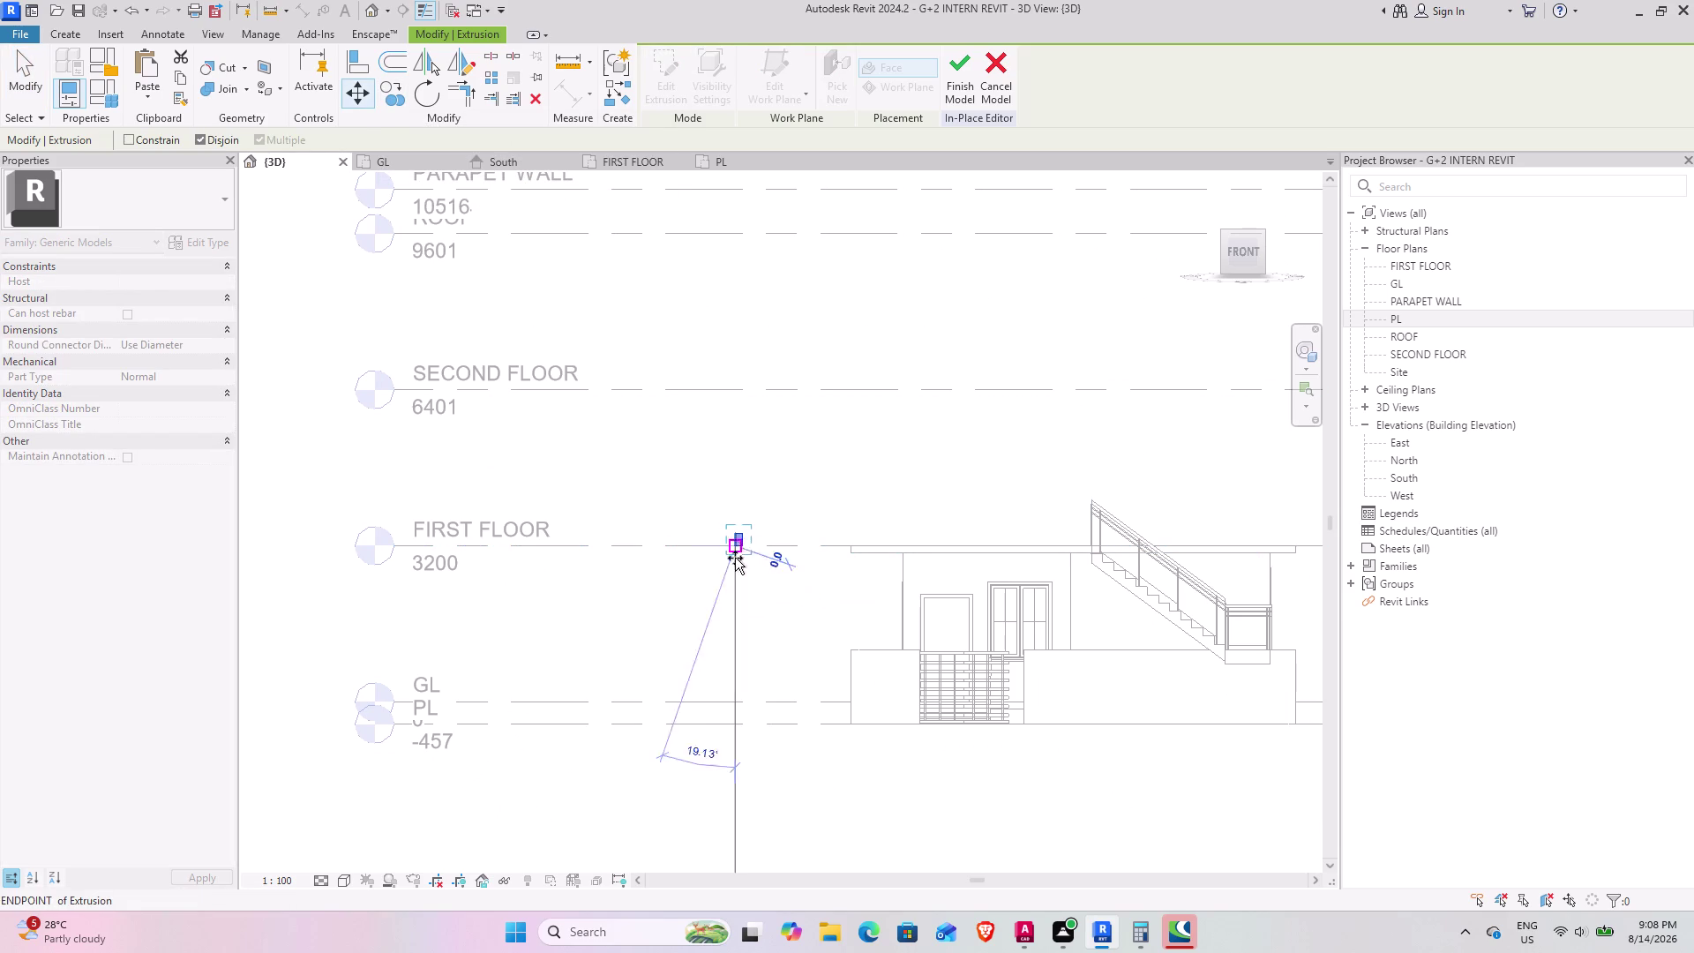
click(745, 726)
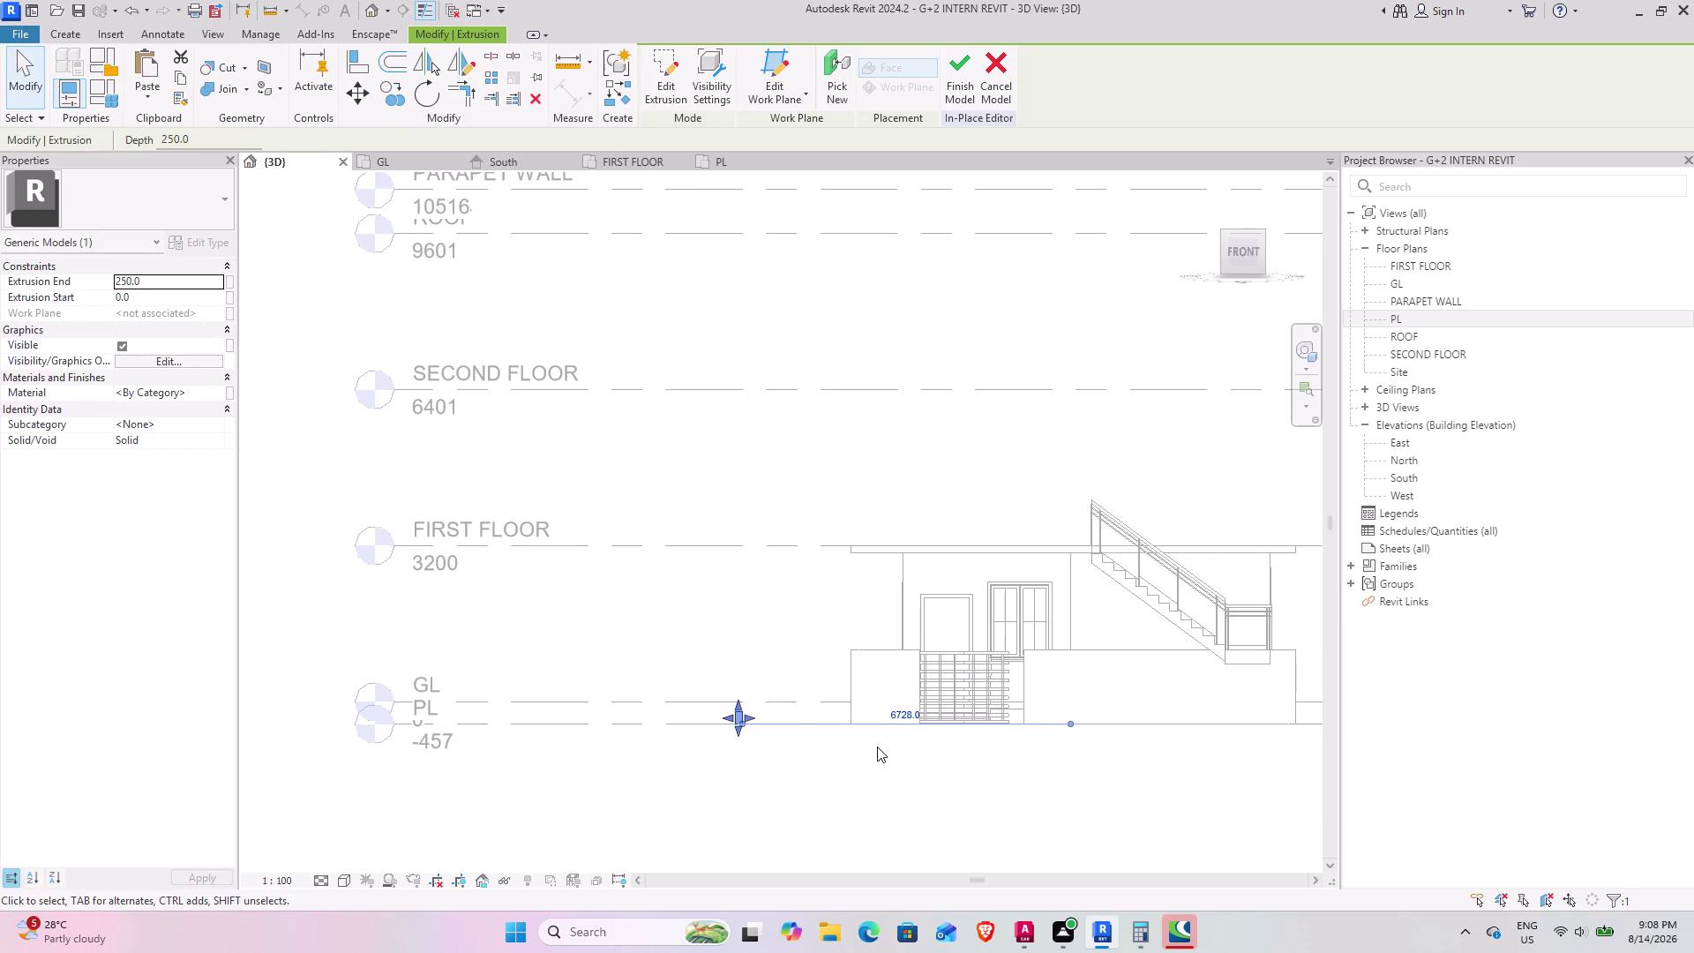
middle_drag(877, 746, 1117, 770)
middle_drag(921, 783, 888, 870)
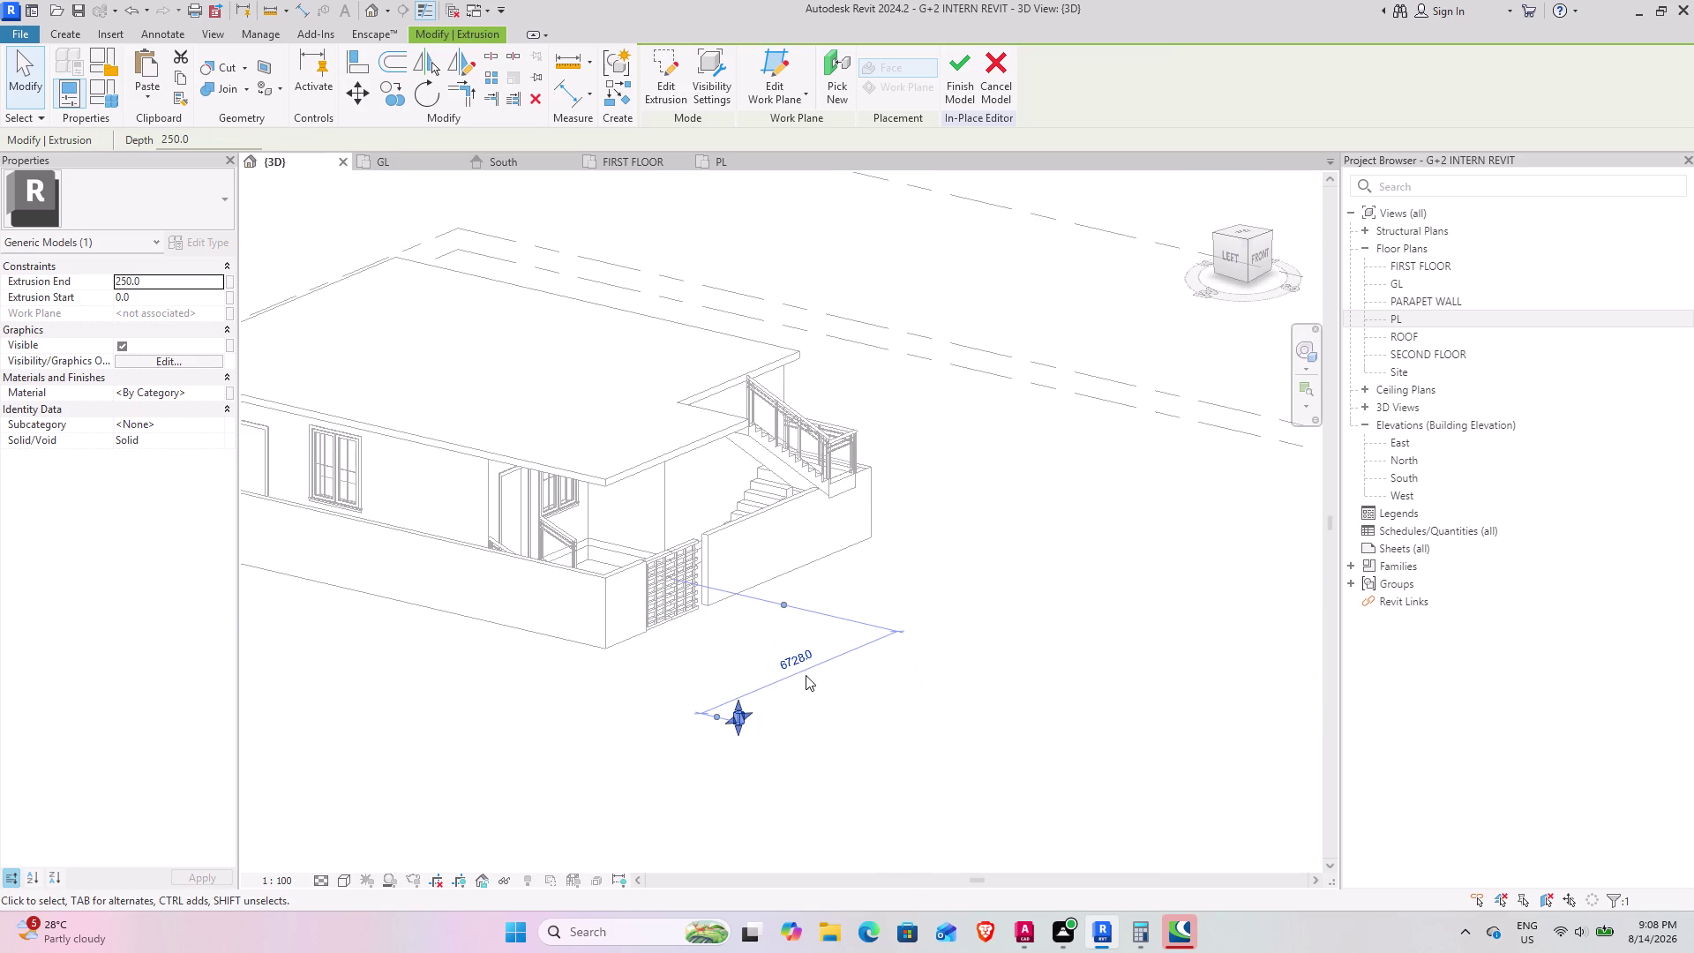
Change the block's temporary dimension offset from 6728.0 to 0 and check the result.
scroll(up, 3)
scroll(up, 3)
click(806, 658)
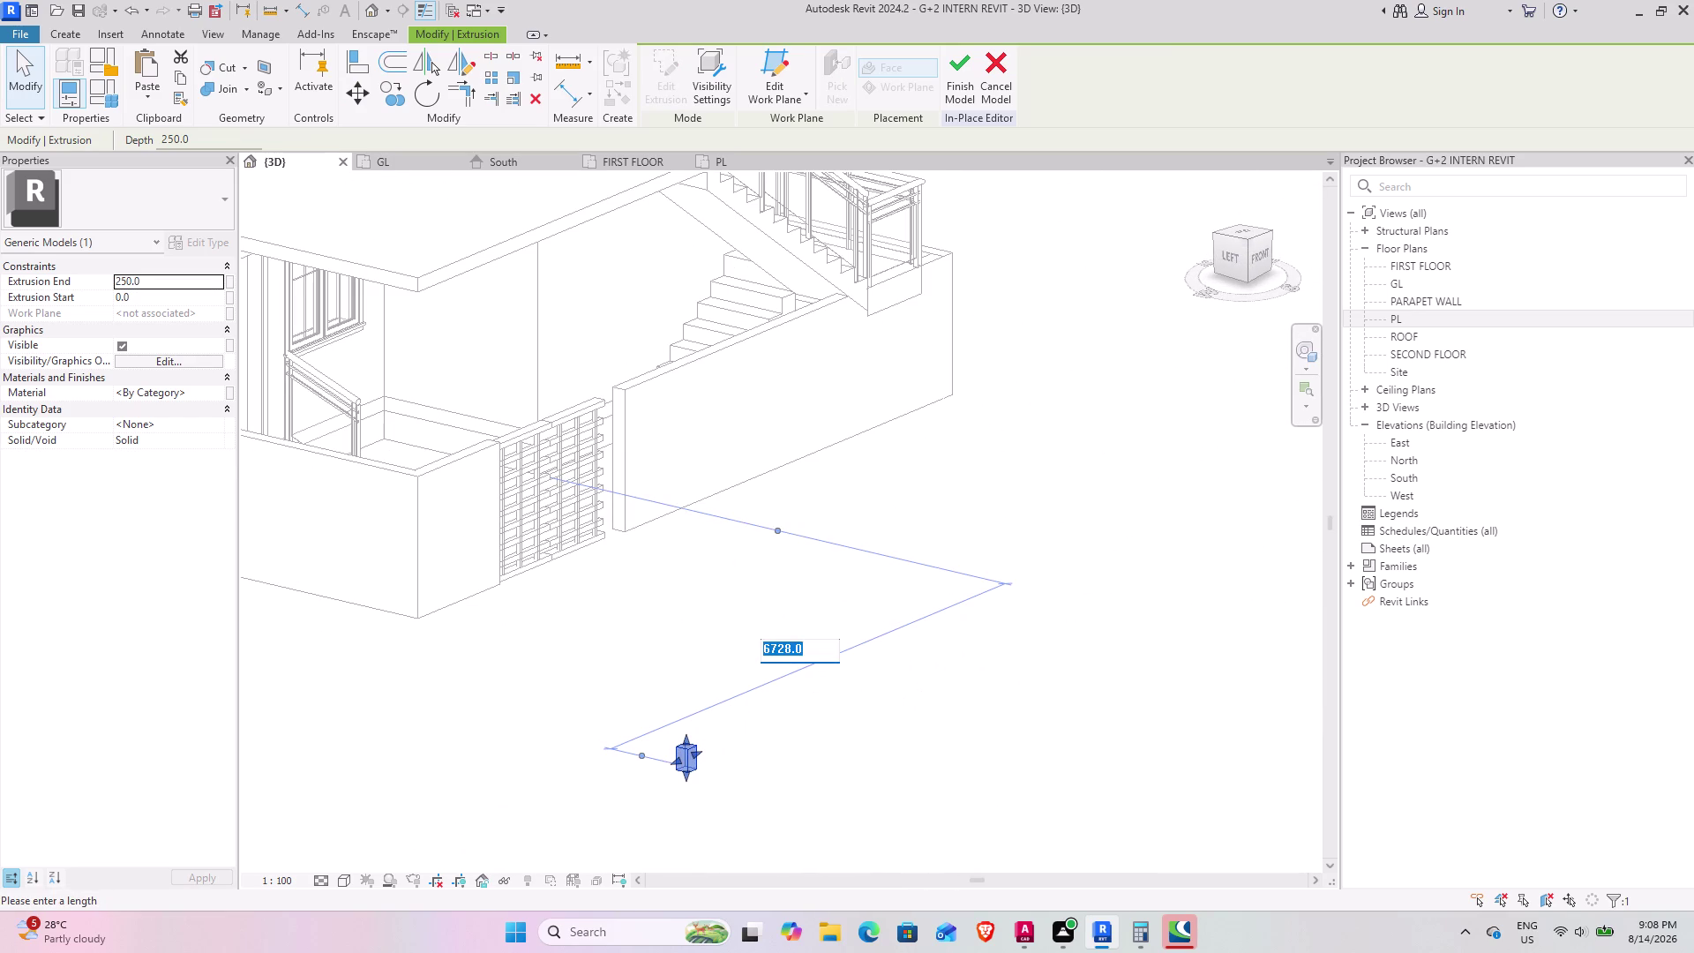
key(0)
key(Return)
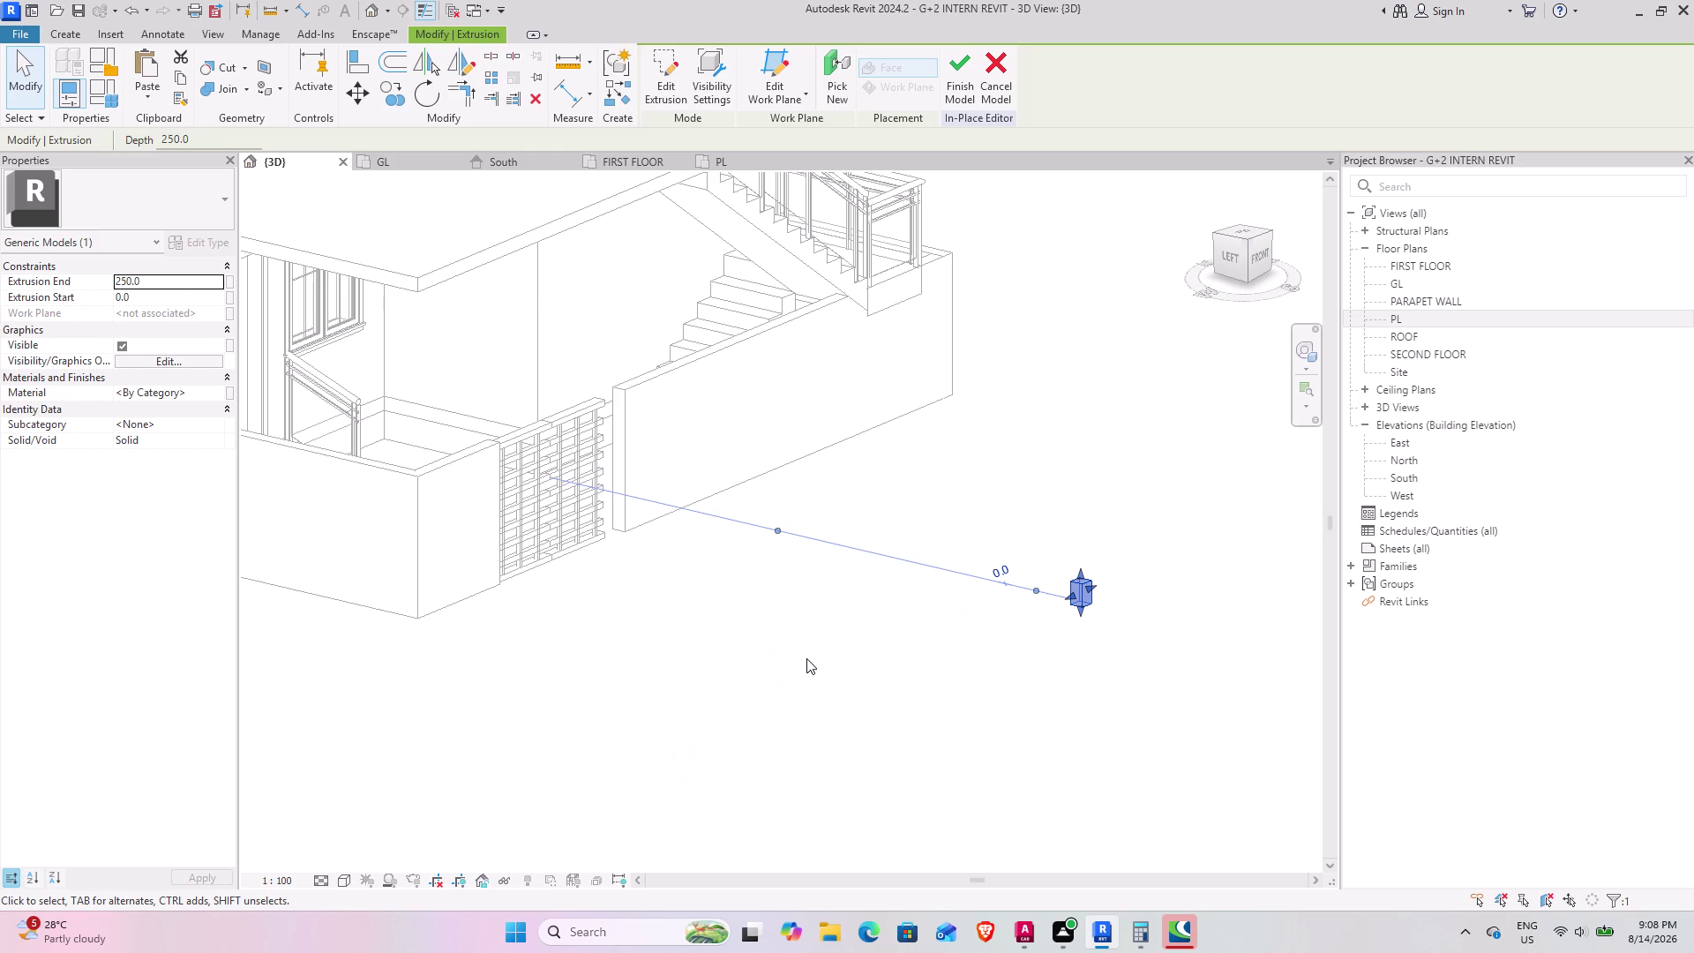
middle_drag(811, 663, 614, 561)
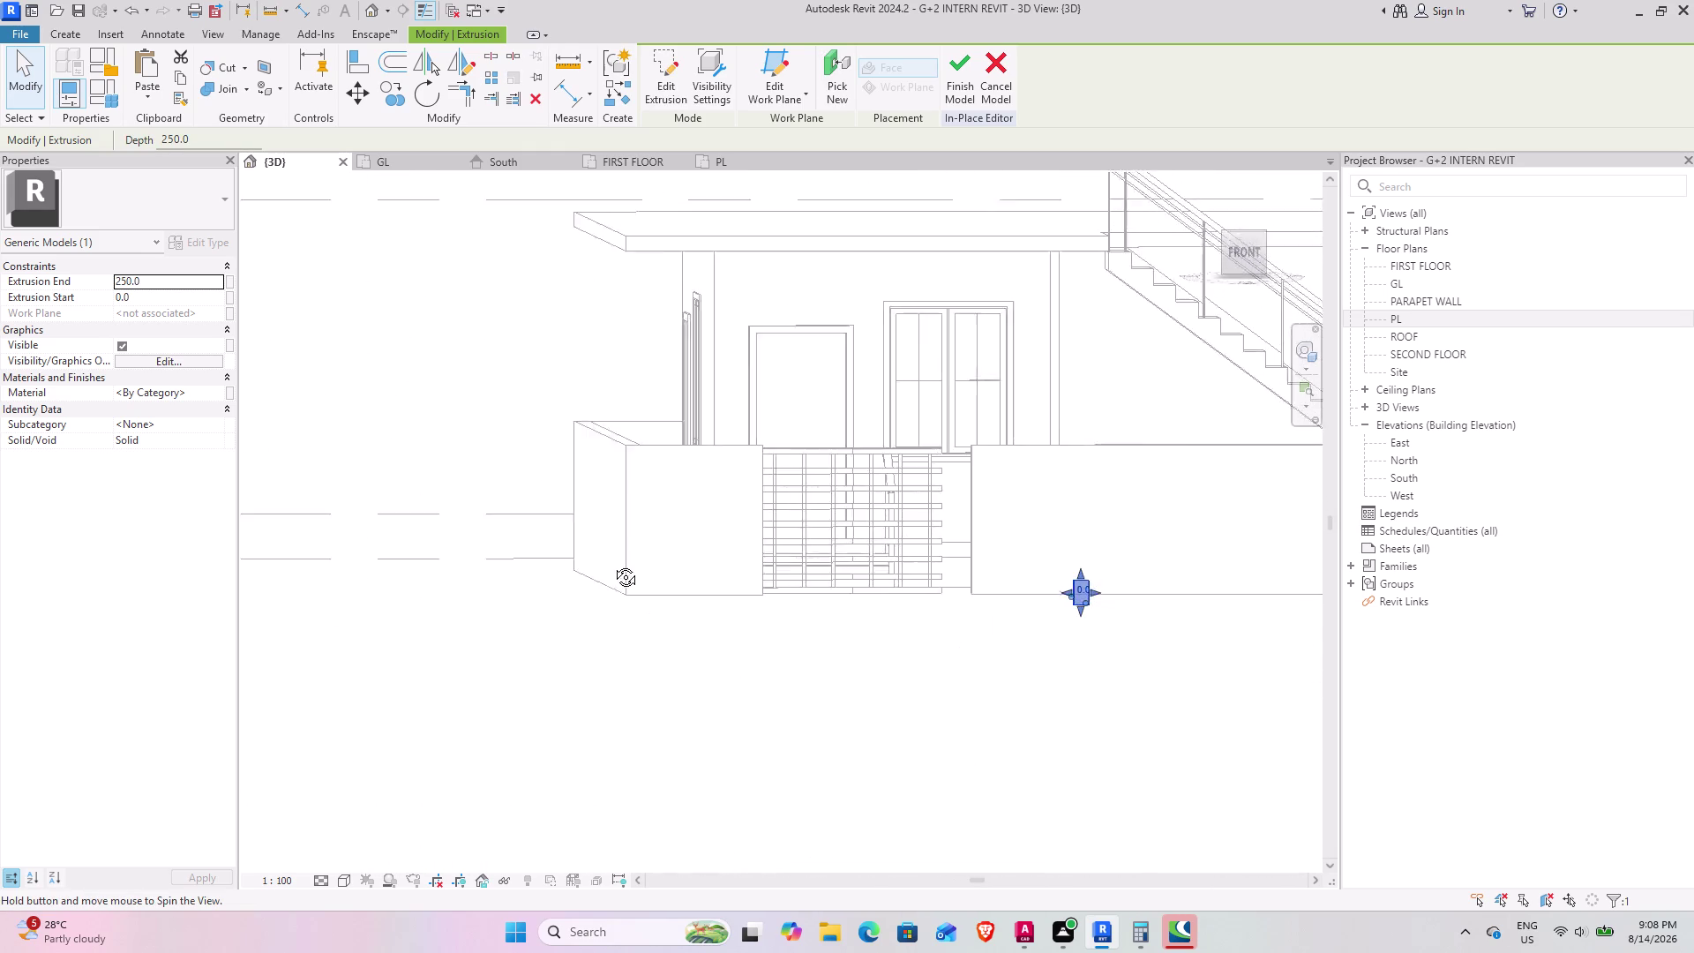
middle_drag(613, 560, 719, 668)
middle_drag(884, 611, 984, 639)
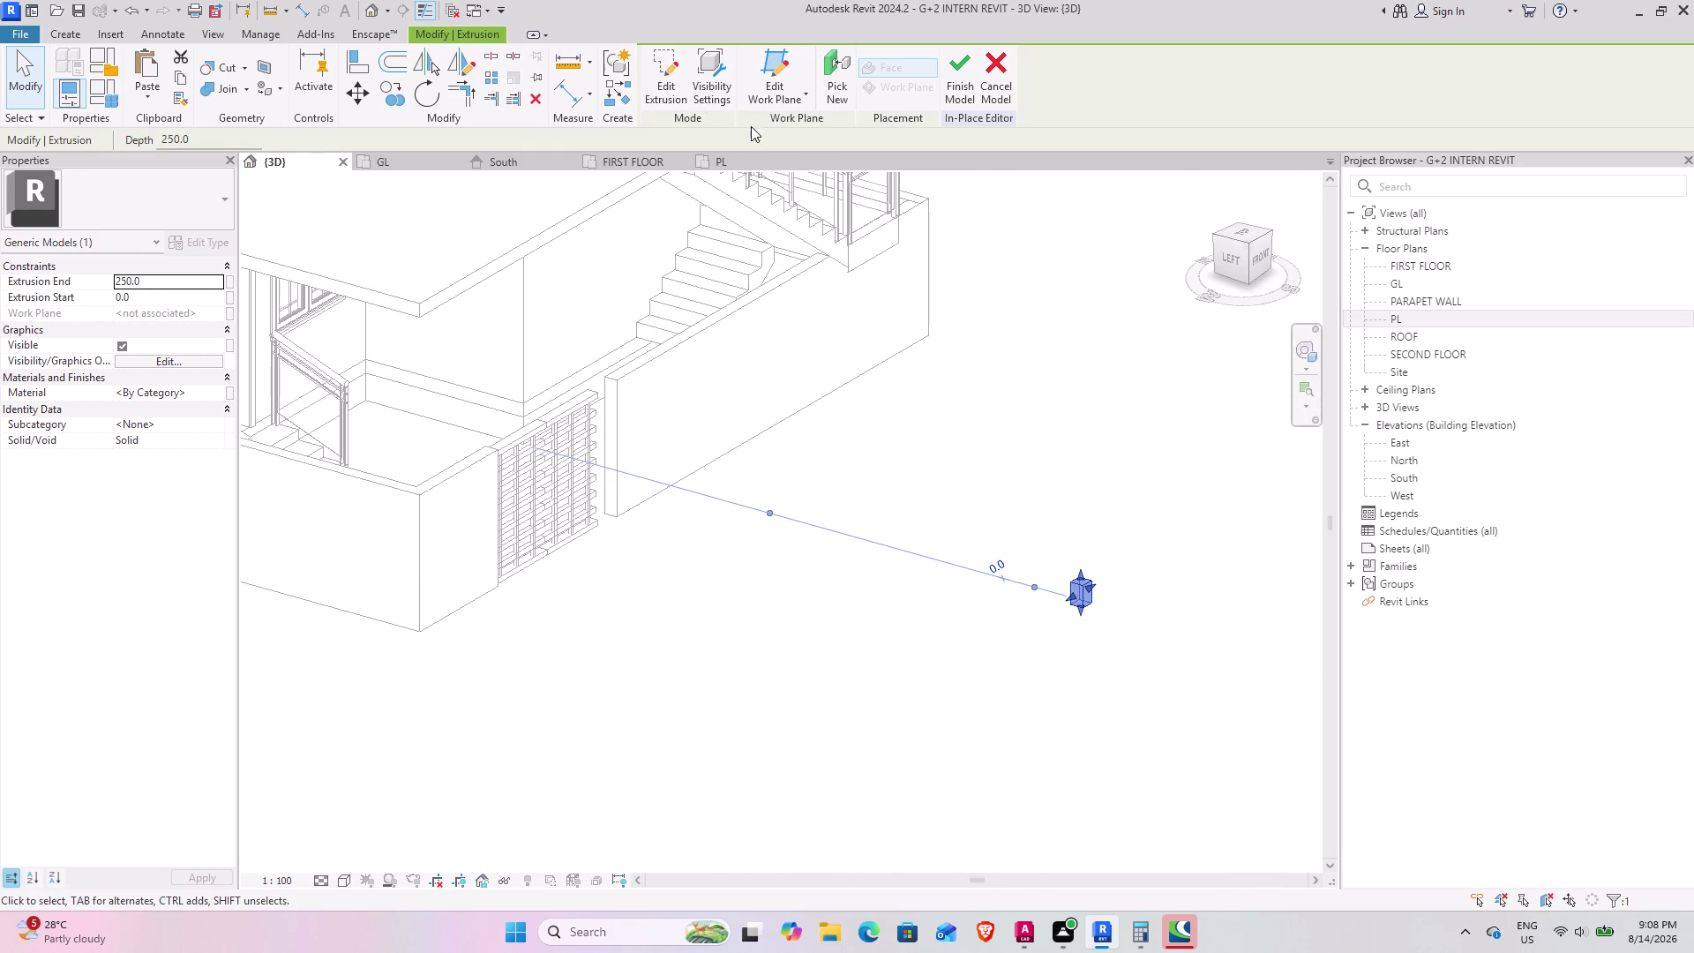
Move the small block from its corner to the wall end beside the gate.
click(364, 97)
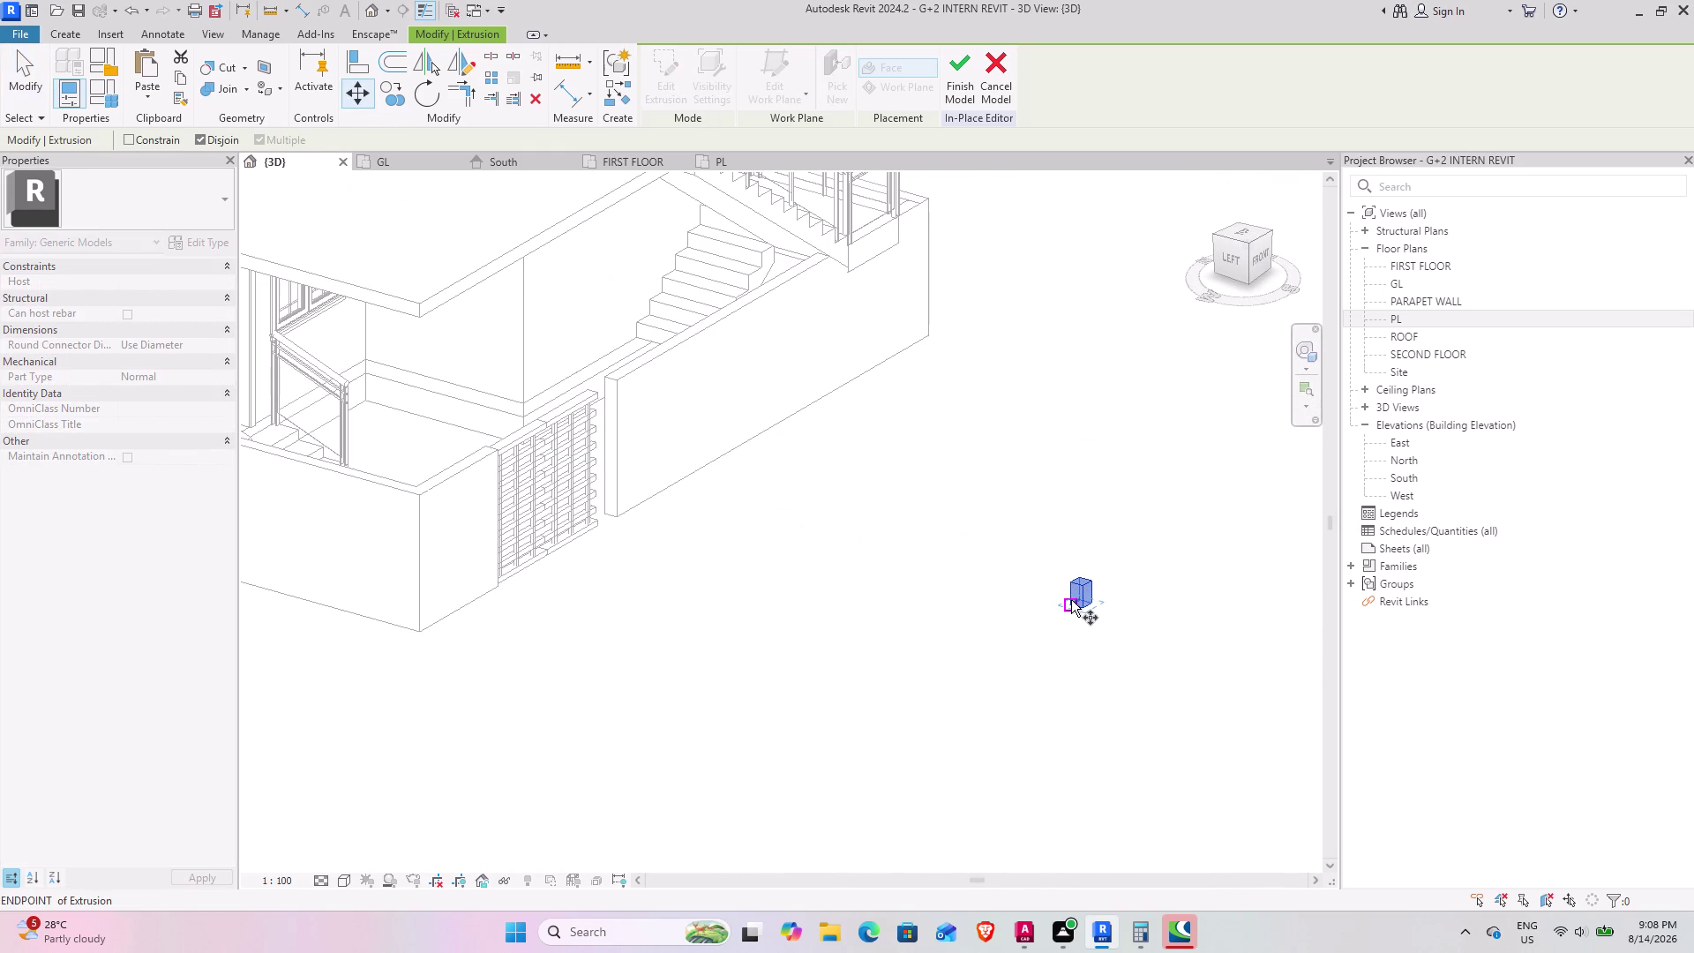
click(1069, 601)
scroll(up, 3)
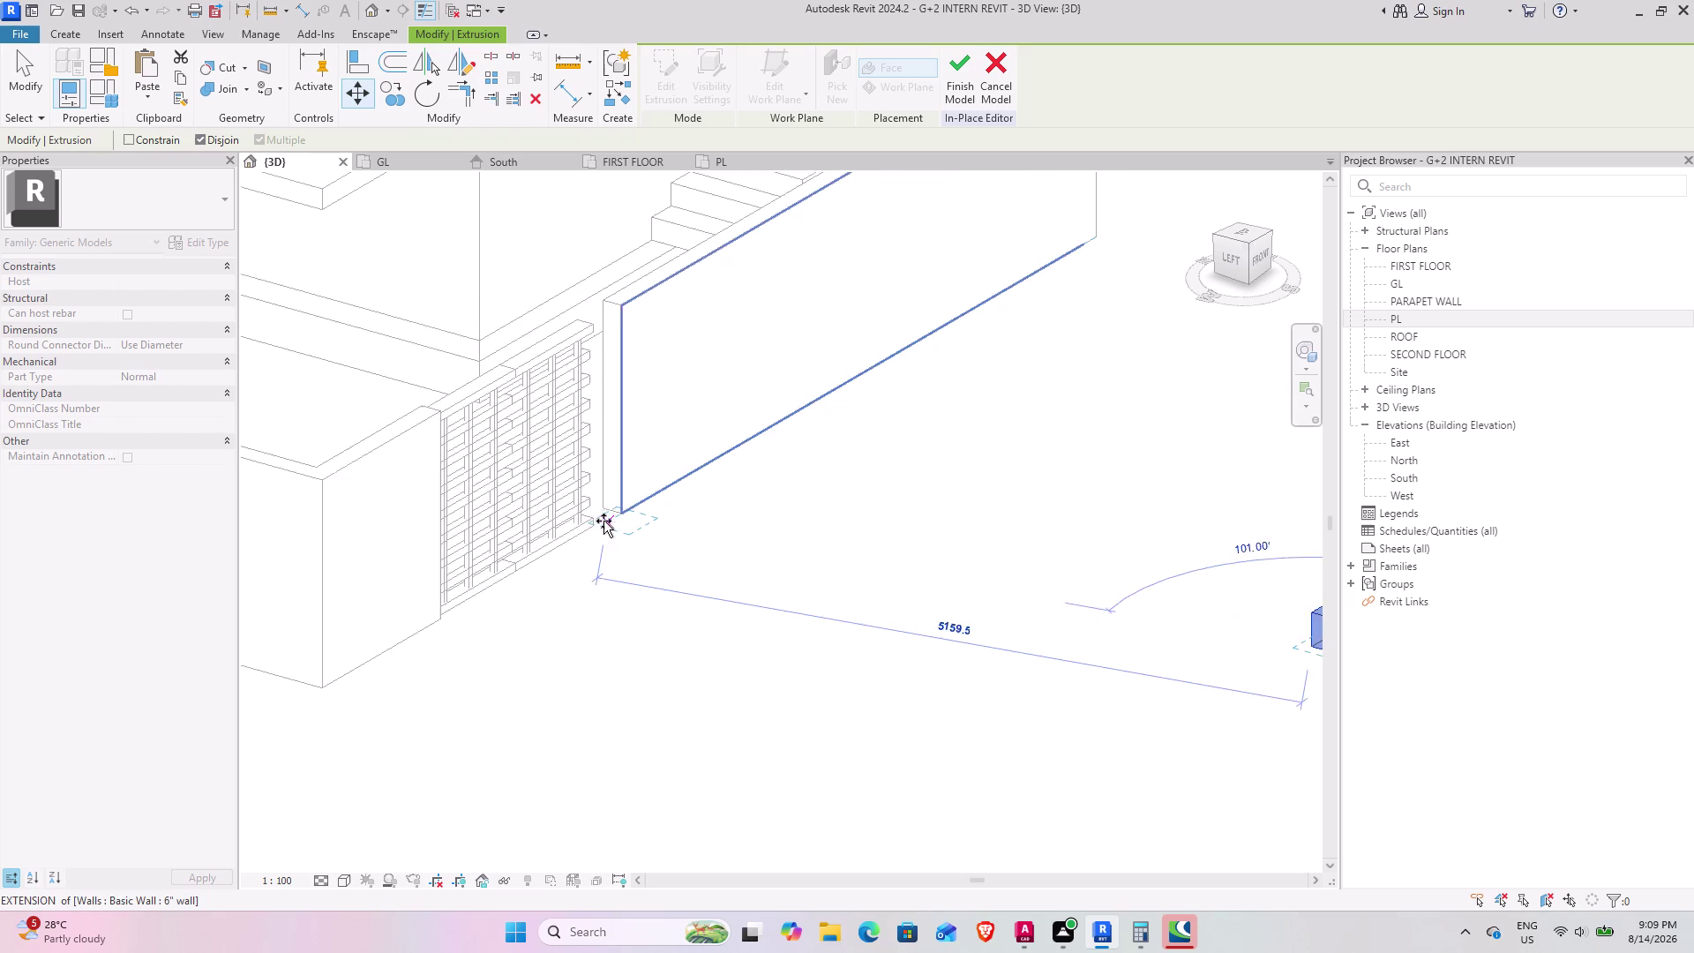
scroll(up, 3)
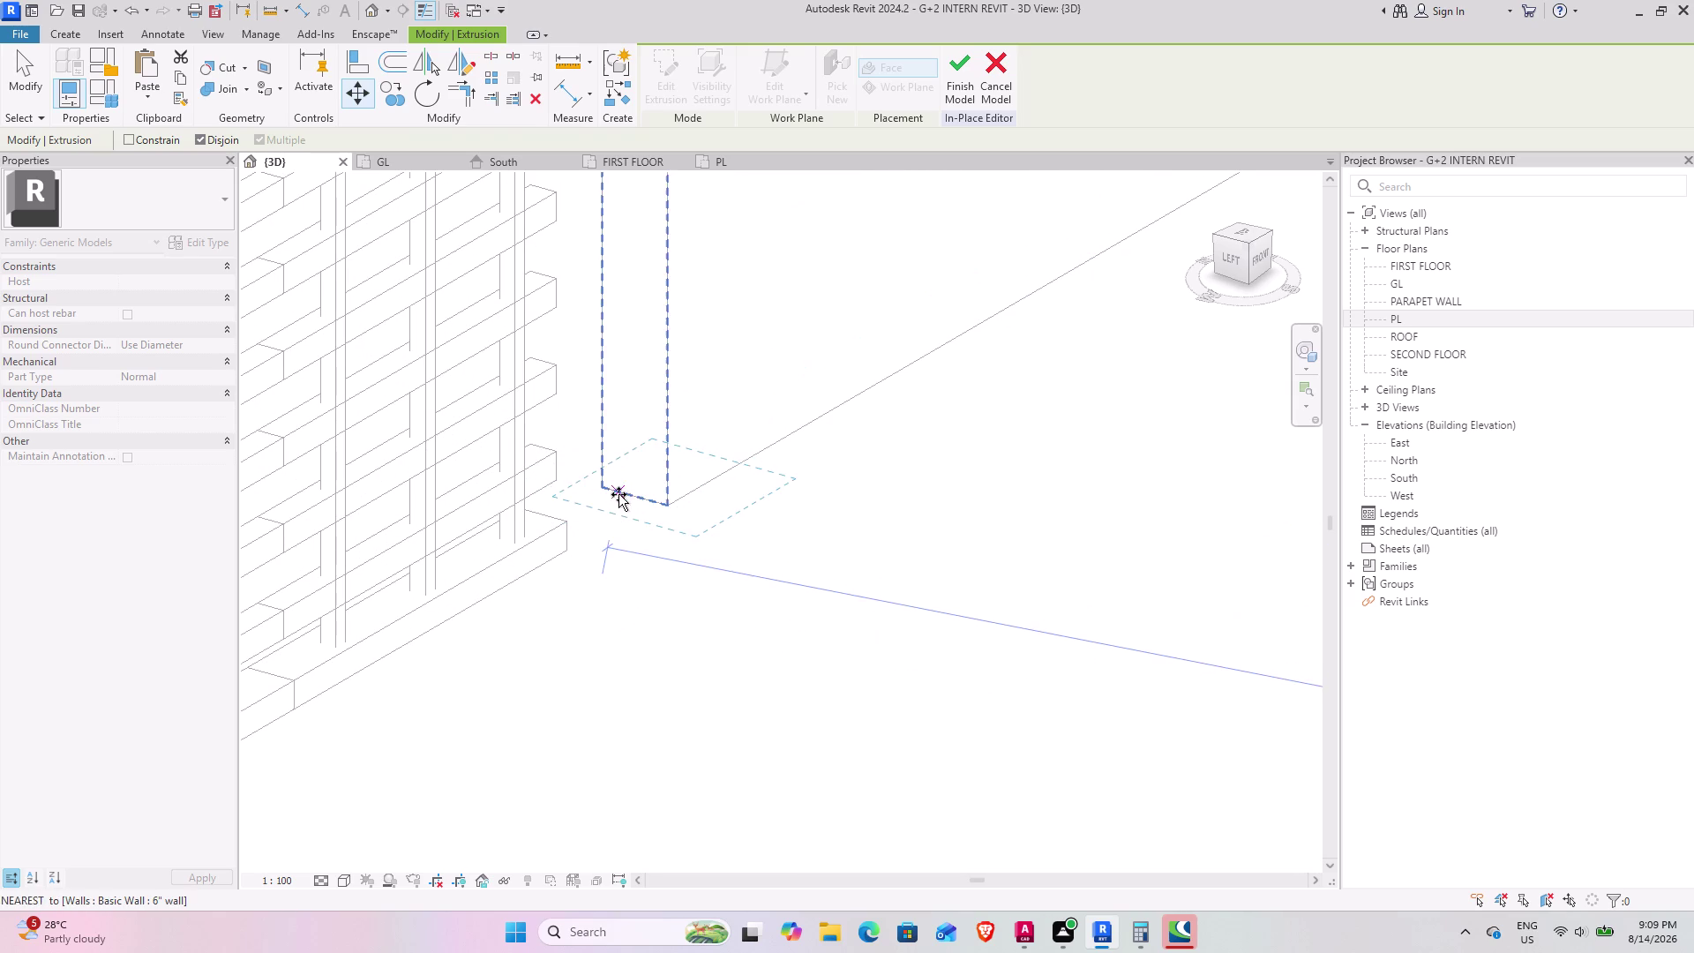
click(620, 494)
middle_drag(770, 585, 720, 590)
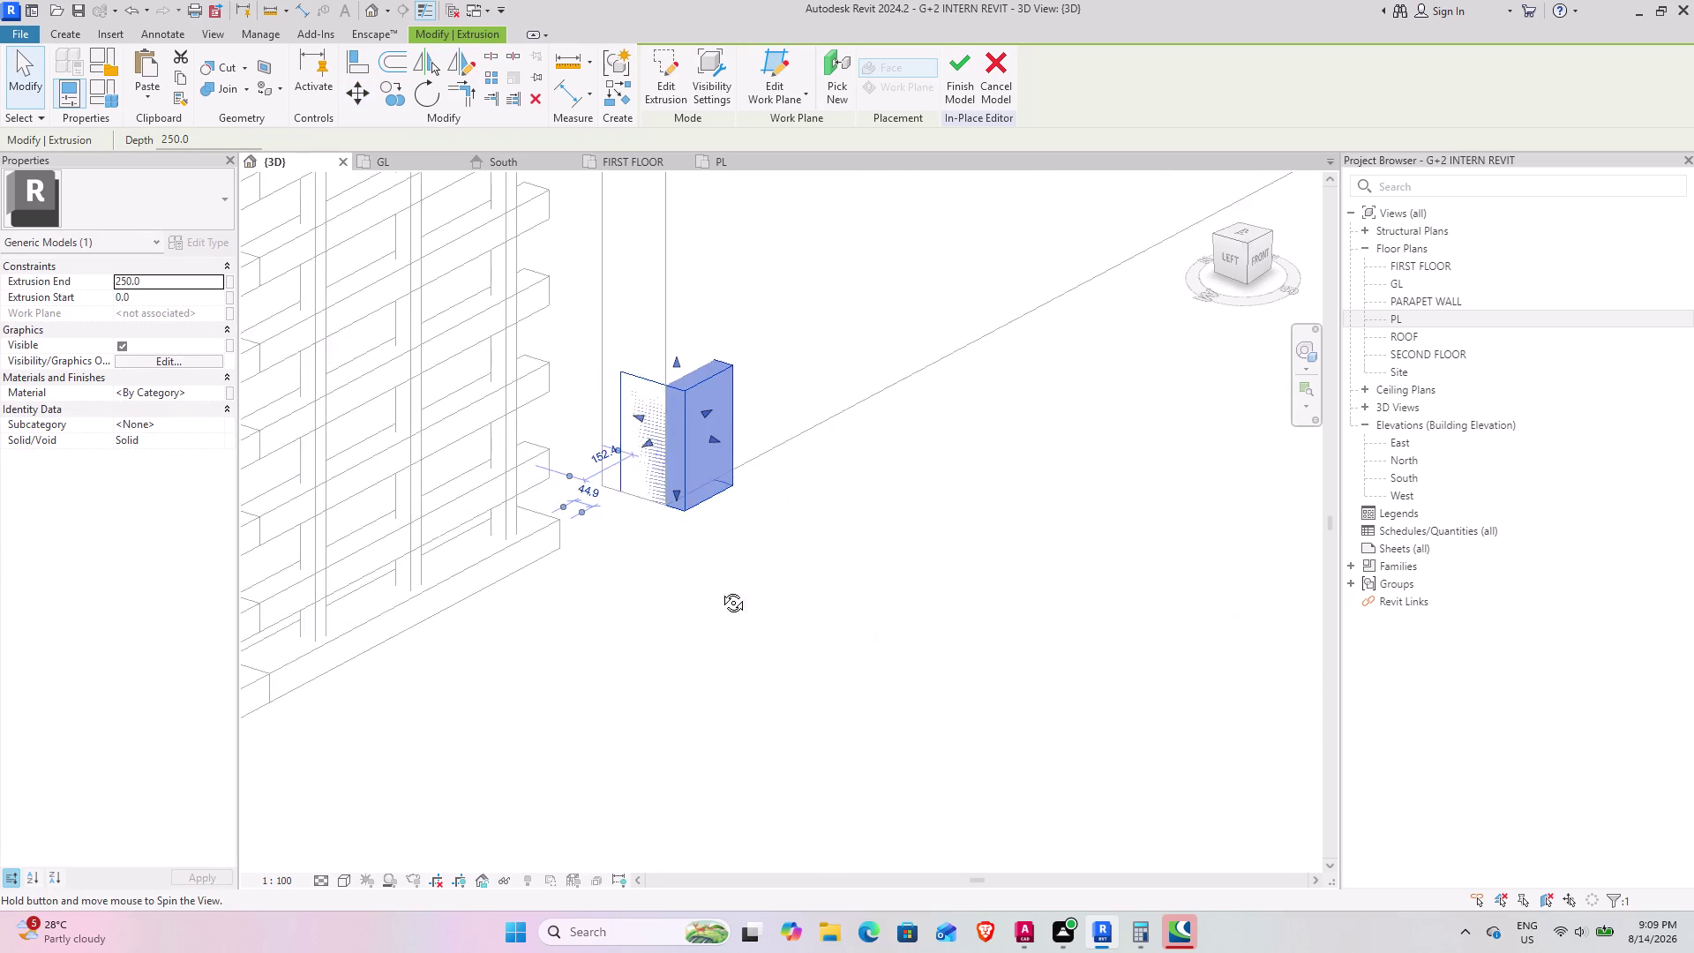
middle_drag(720, 590, 591, 582)
scroll(up, 3)
middle_drag(602, 498, 556, 495)
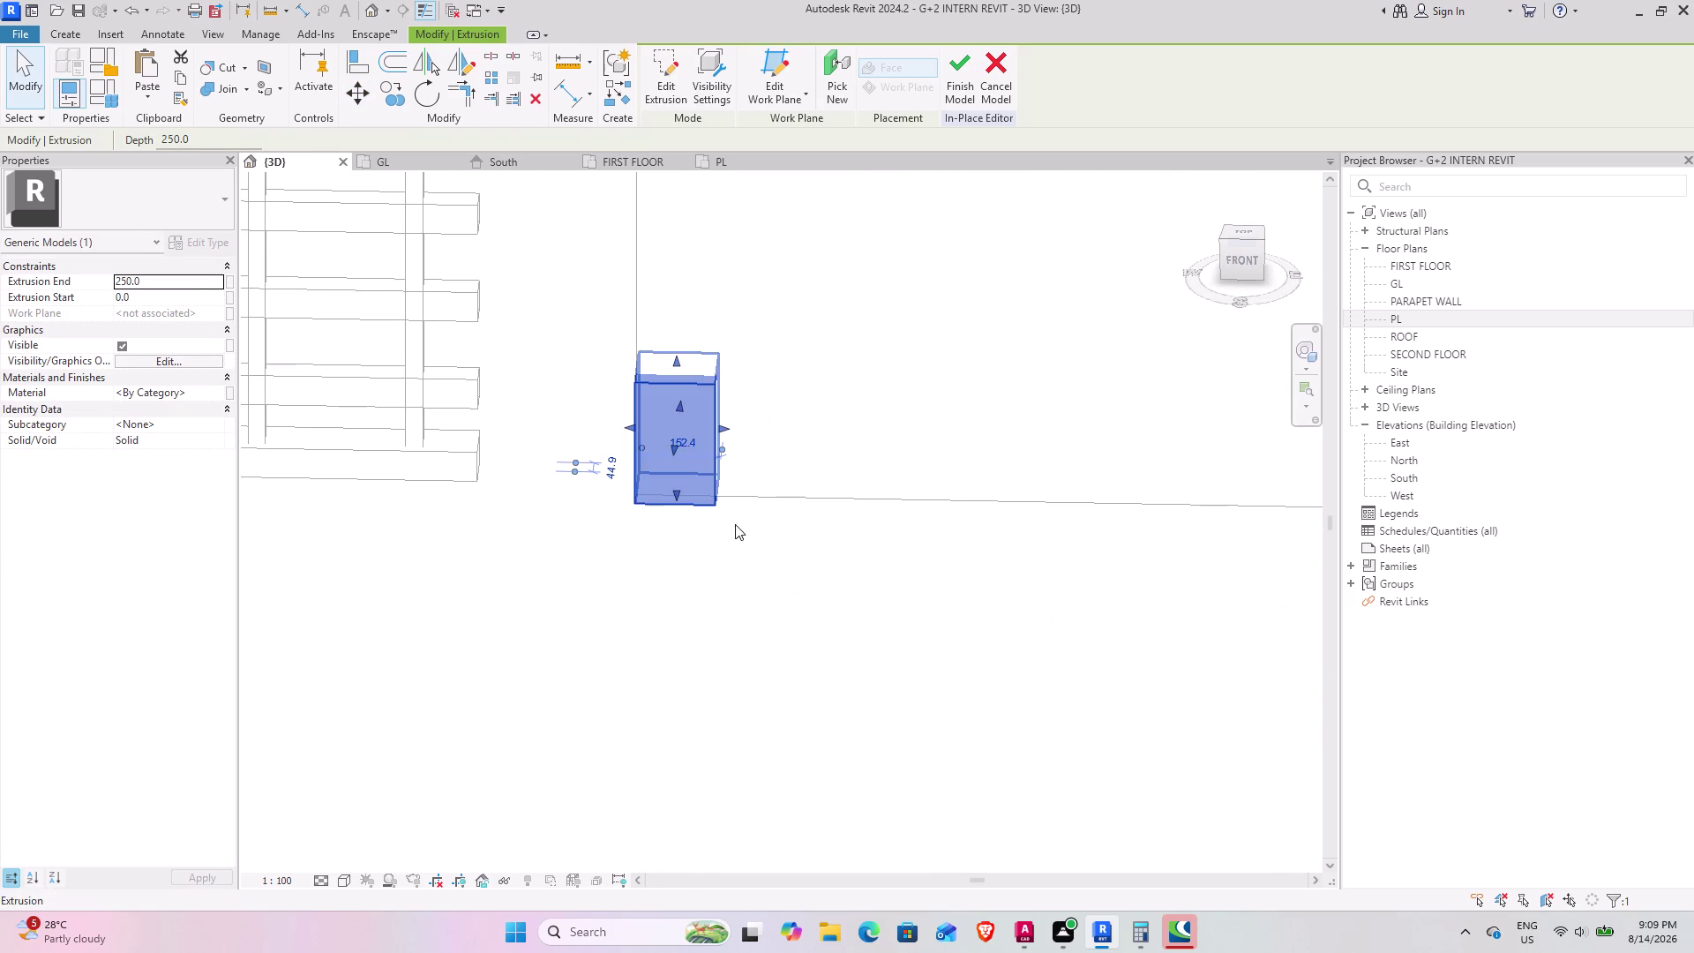
Move the block again so it aligns with the compound wall face.
click(364, 96)
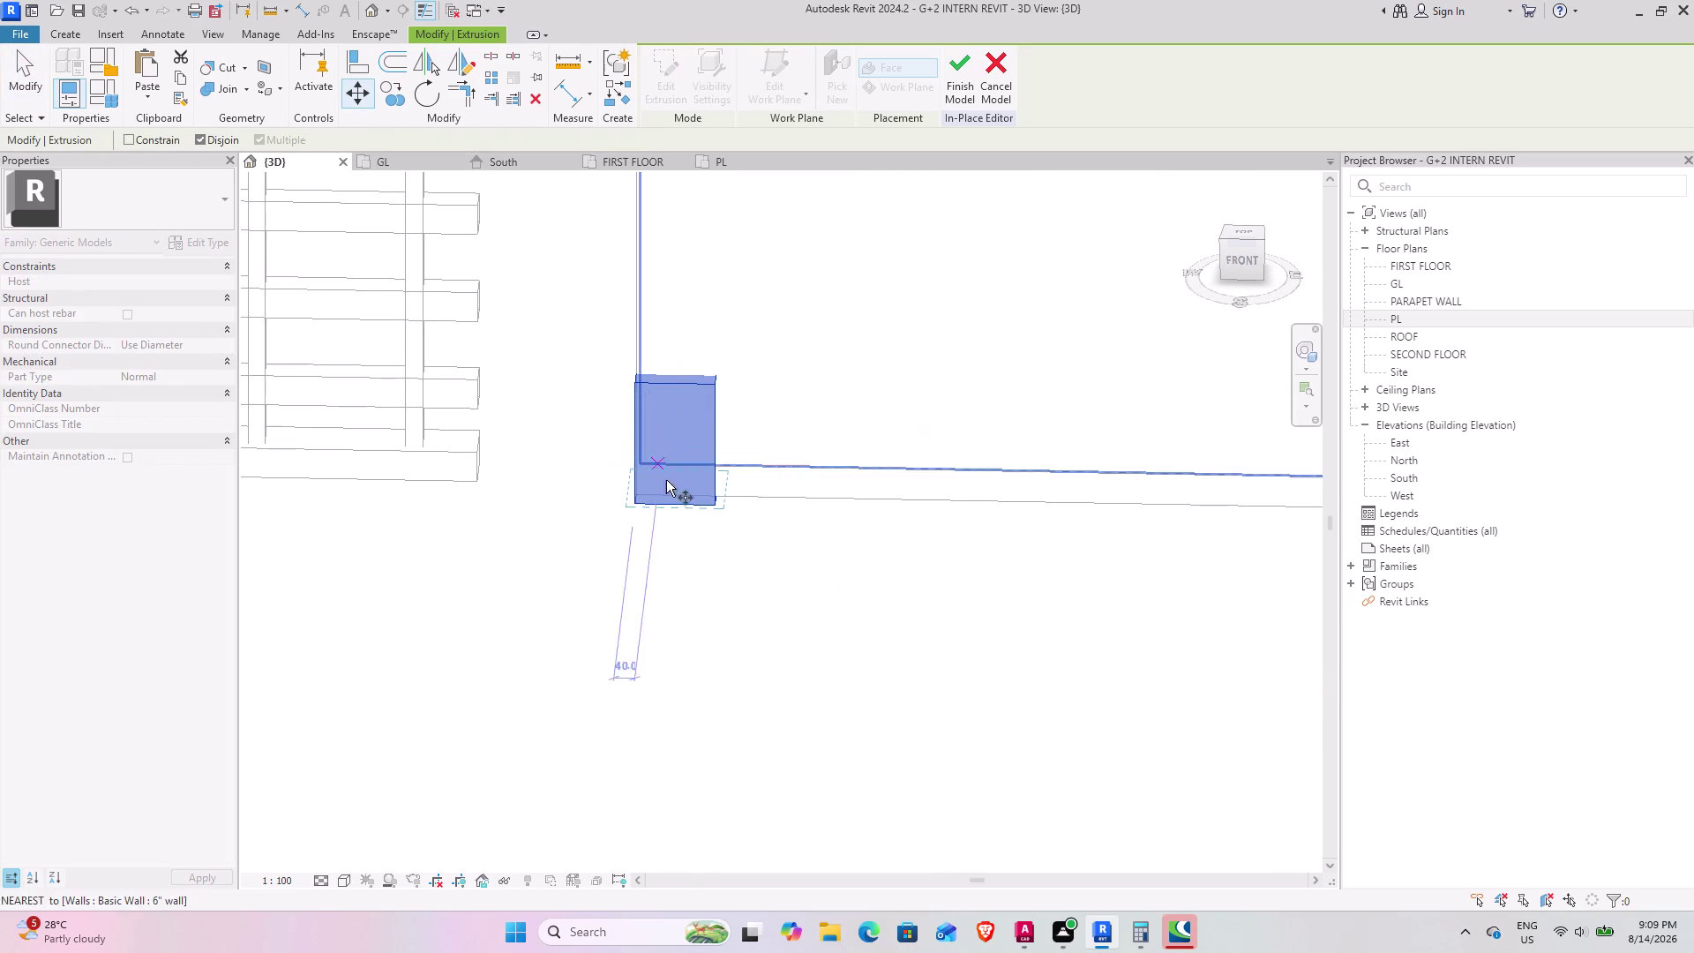
click(714, 500)
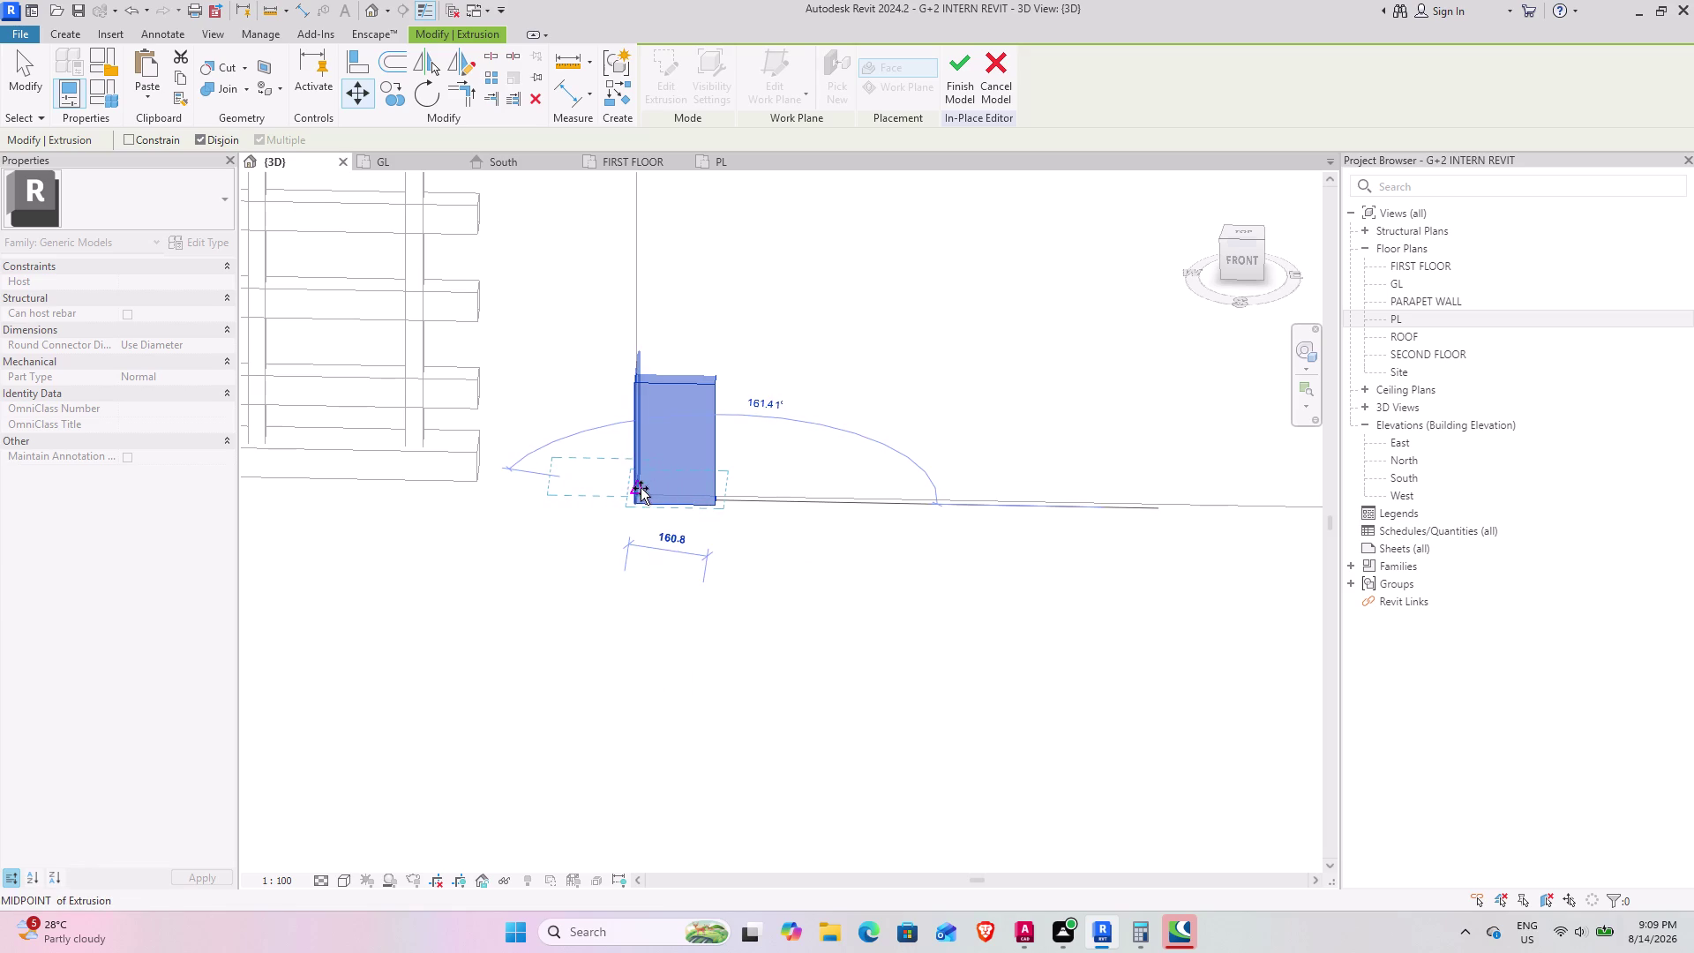
click(632, 489)
middle_drag(607, 545, 837, 628)
middle_drag(762, 575, 873, 658)
scroll(down, 3)
middle_drag(790, 562, 830, 575)
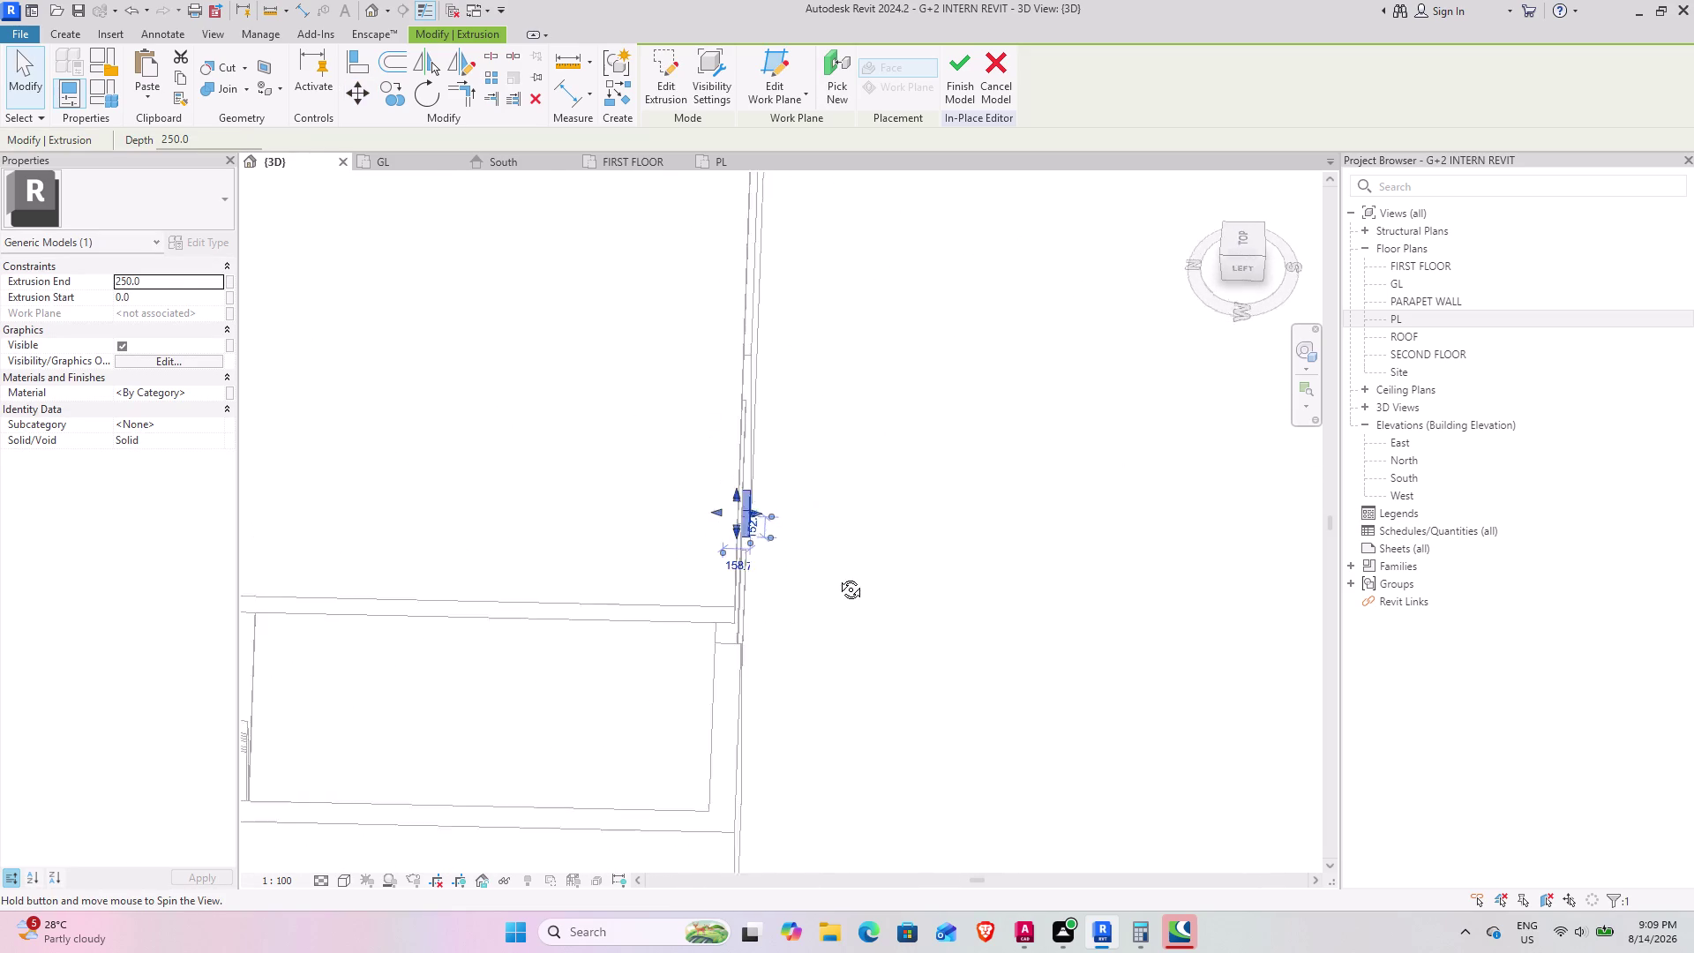
middle_drag(830, 575, 639, 634)
scroll(up, 3)
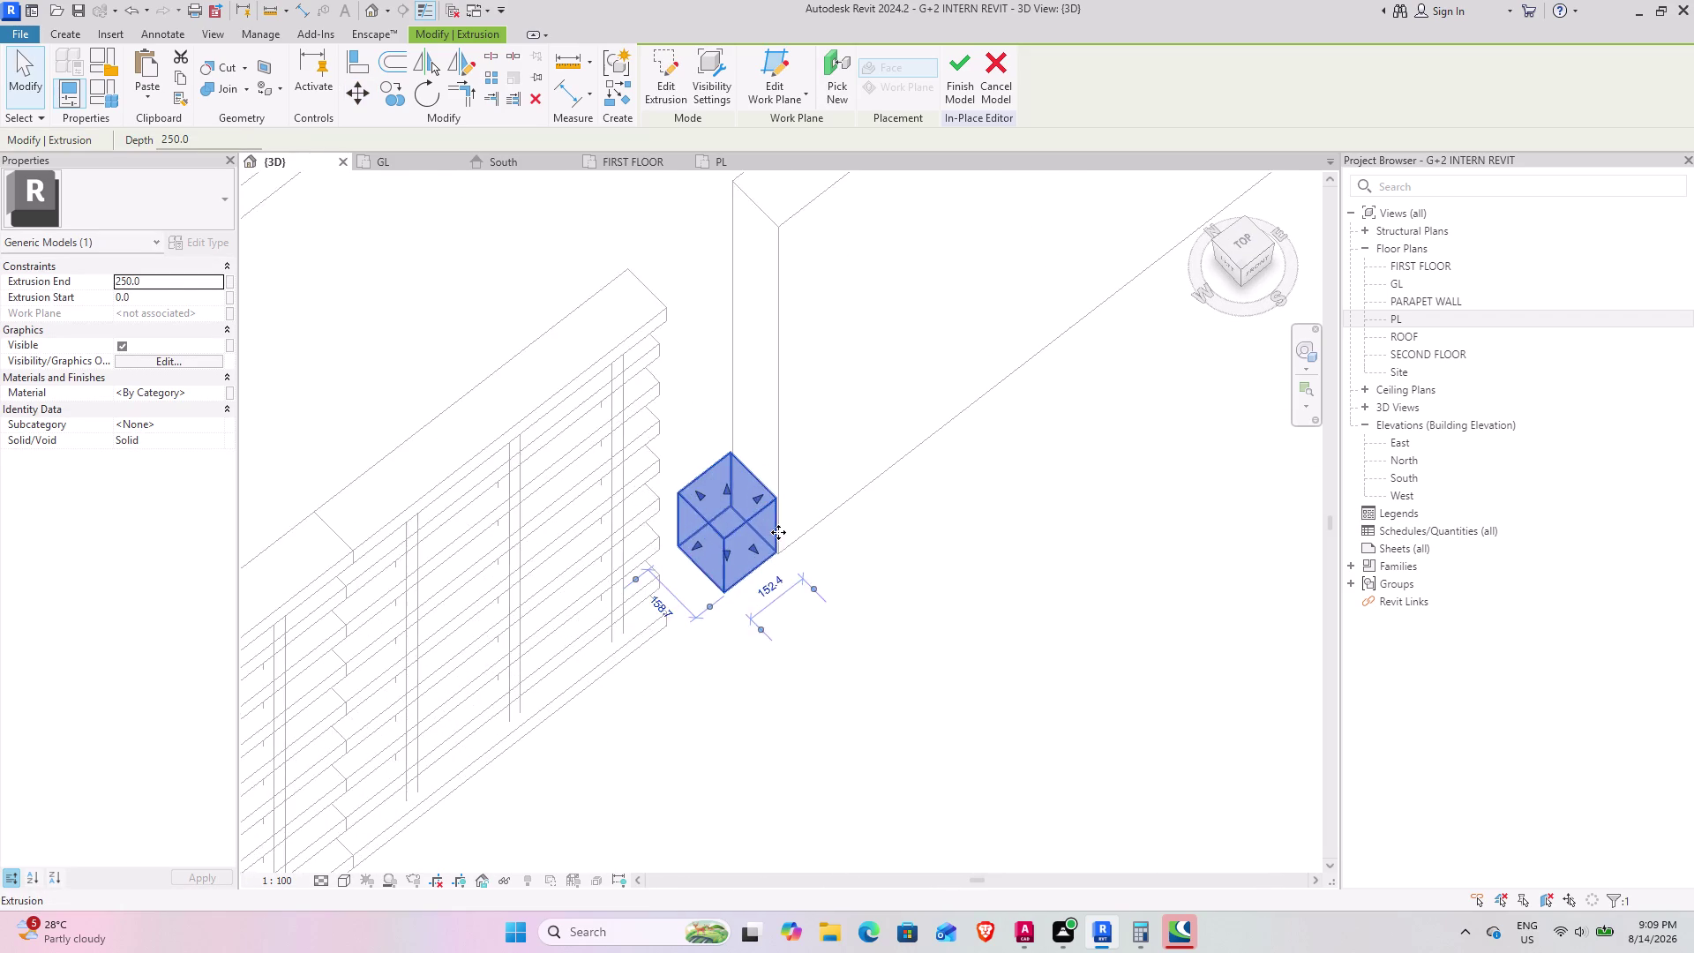
scroll(up, 3)
middle_drag(747, 550, 829, 631)
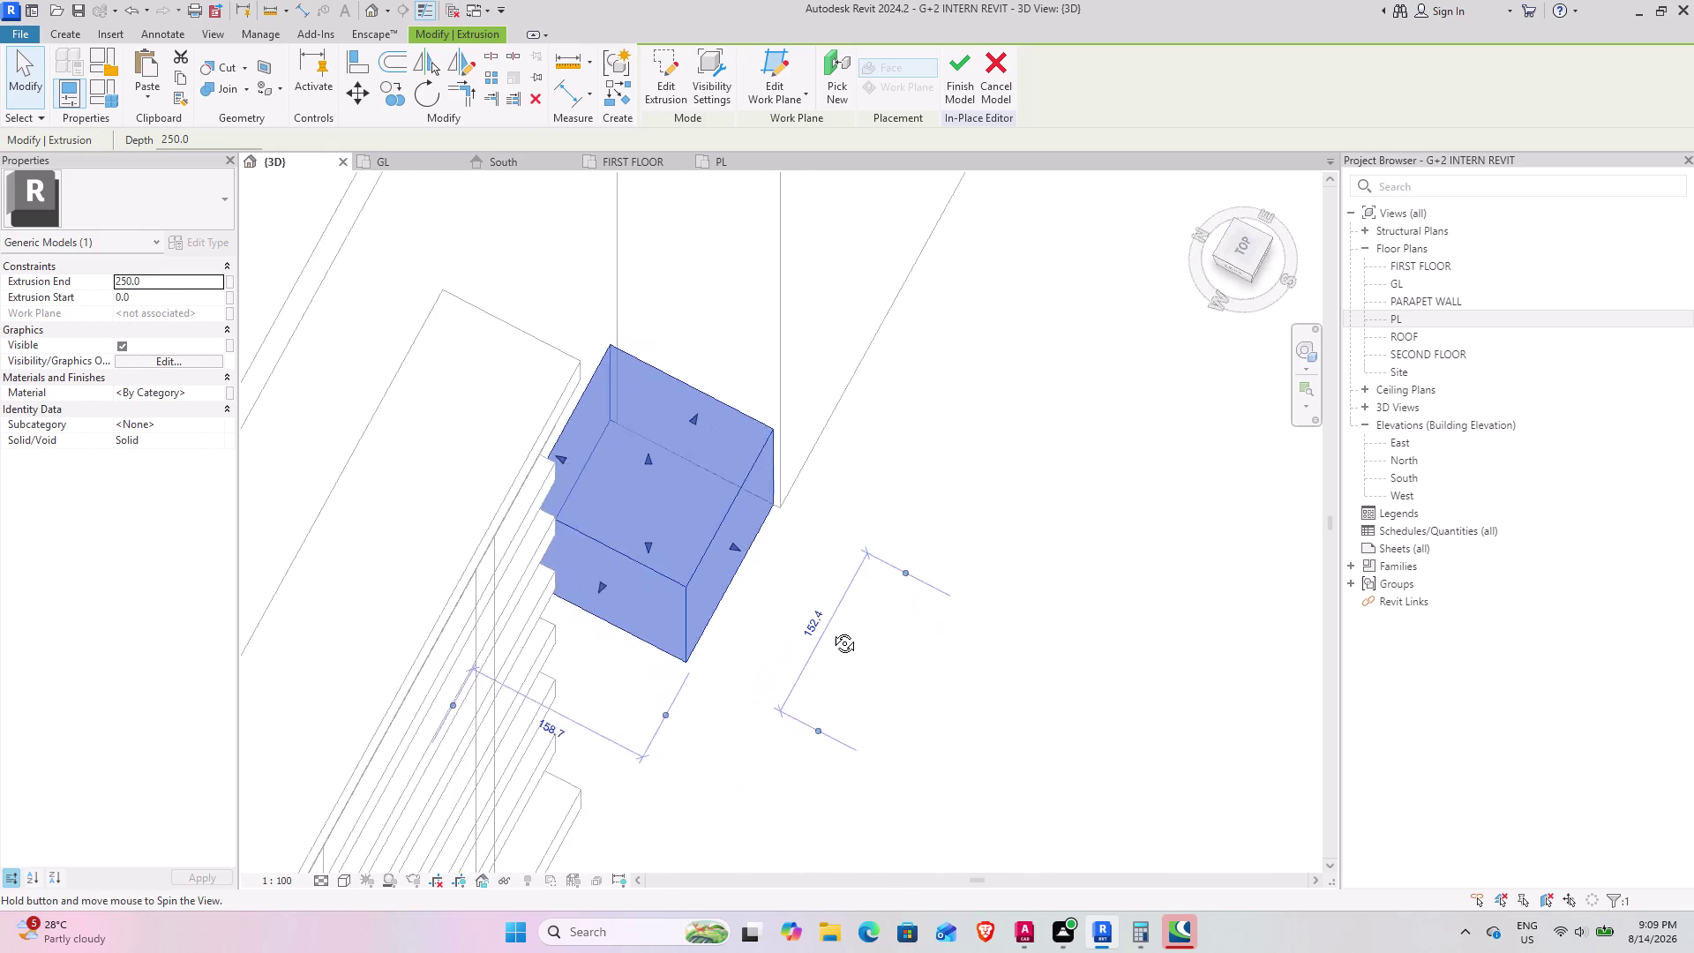
middle_drag(828, 632, 880, 624)
middle_drag(780, 597, 790, 590)
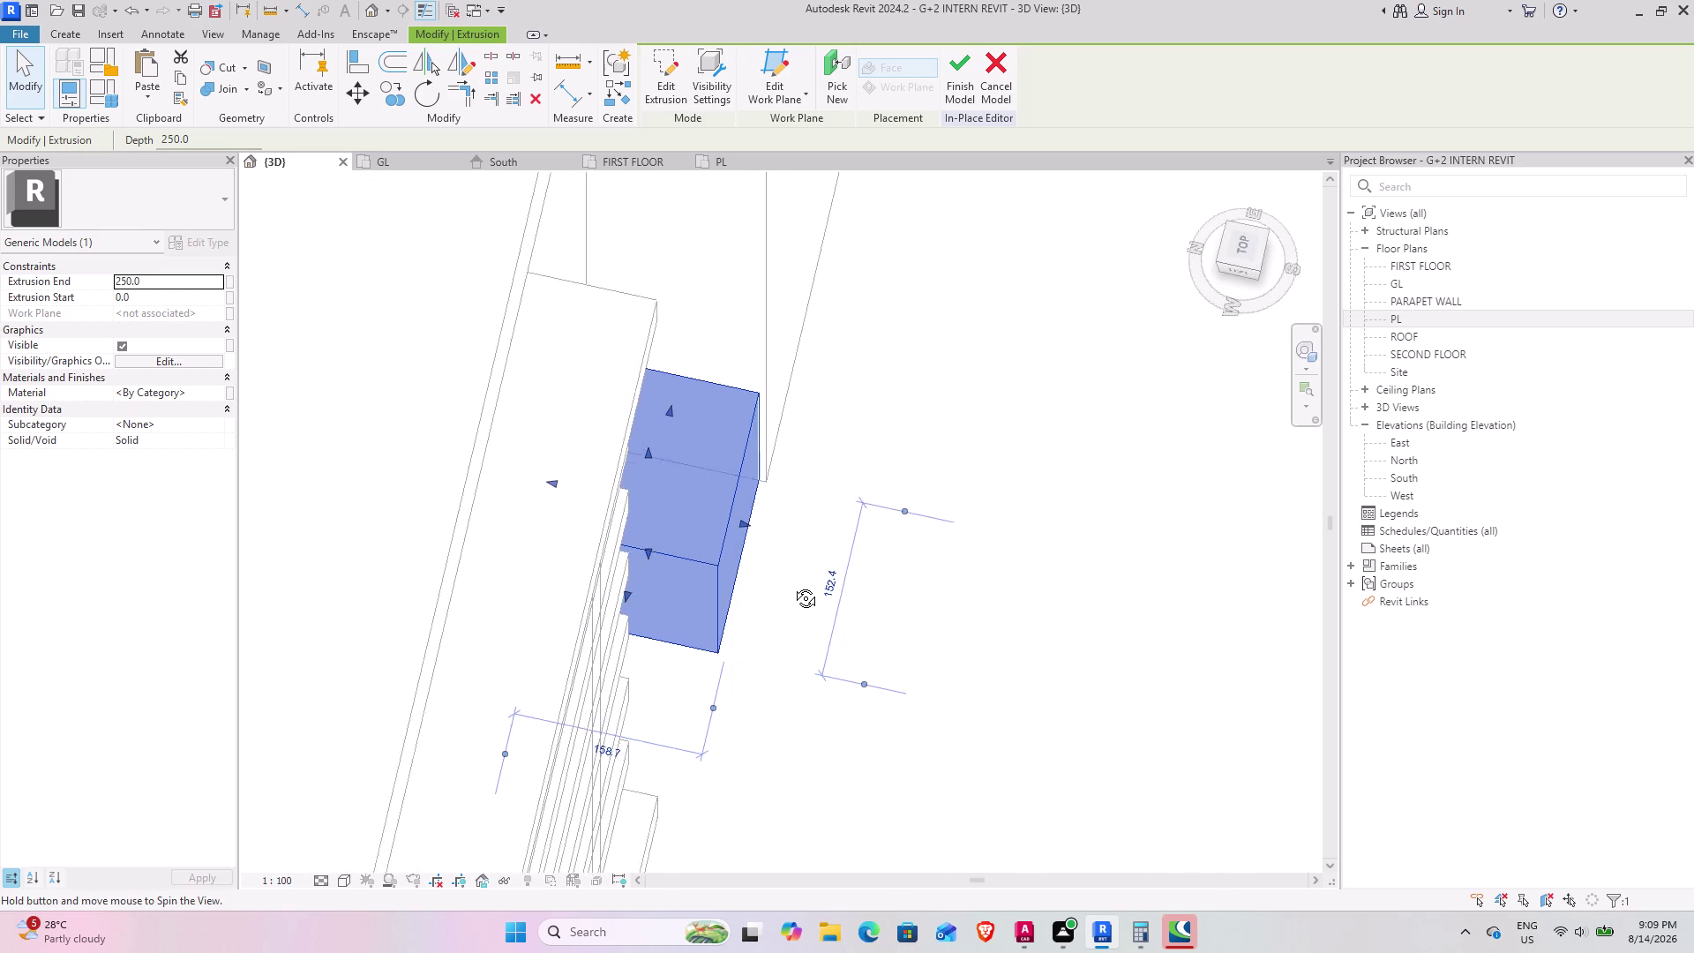
middle_drag(791, 590, 656, 579)
scroll(down, 3)
middle_drag(738, 635, 715, 604)
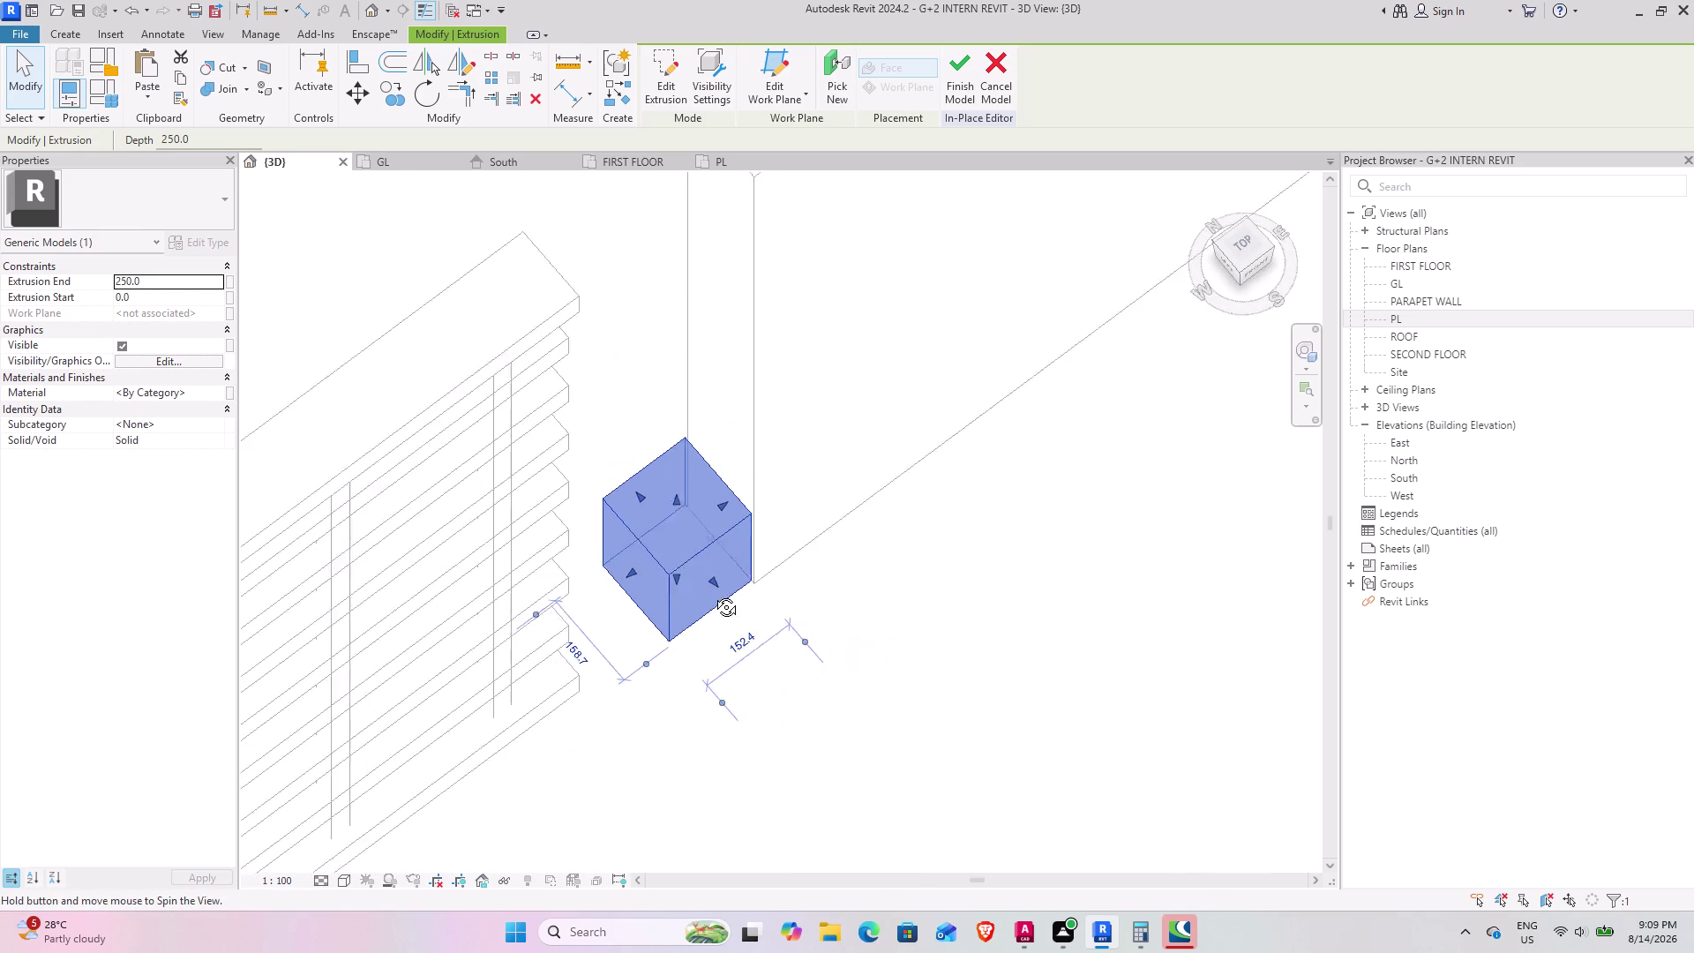
middle_drag(716, 604, 672, 590)
Resize the block's footprint to a 152.4 by 152.4 square.
drag(701, 586, 694, 562)
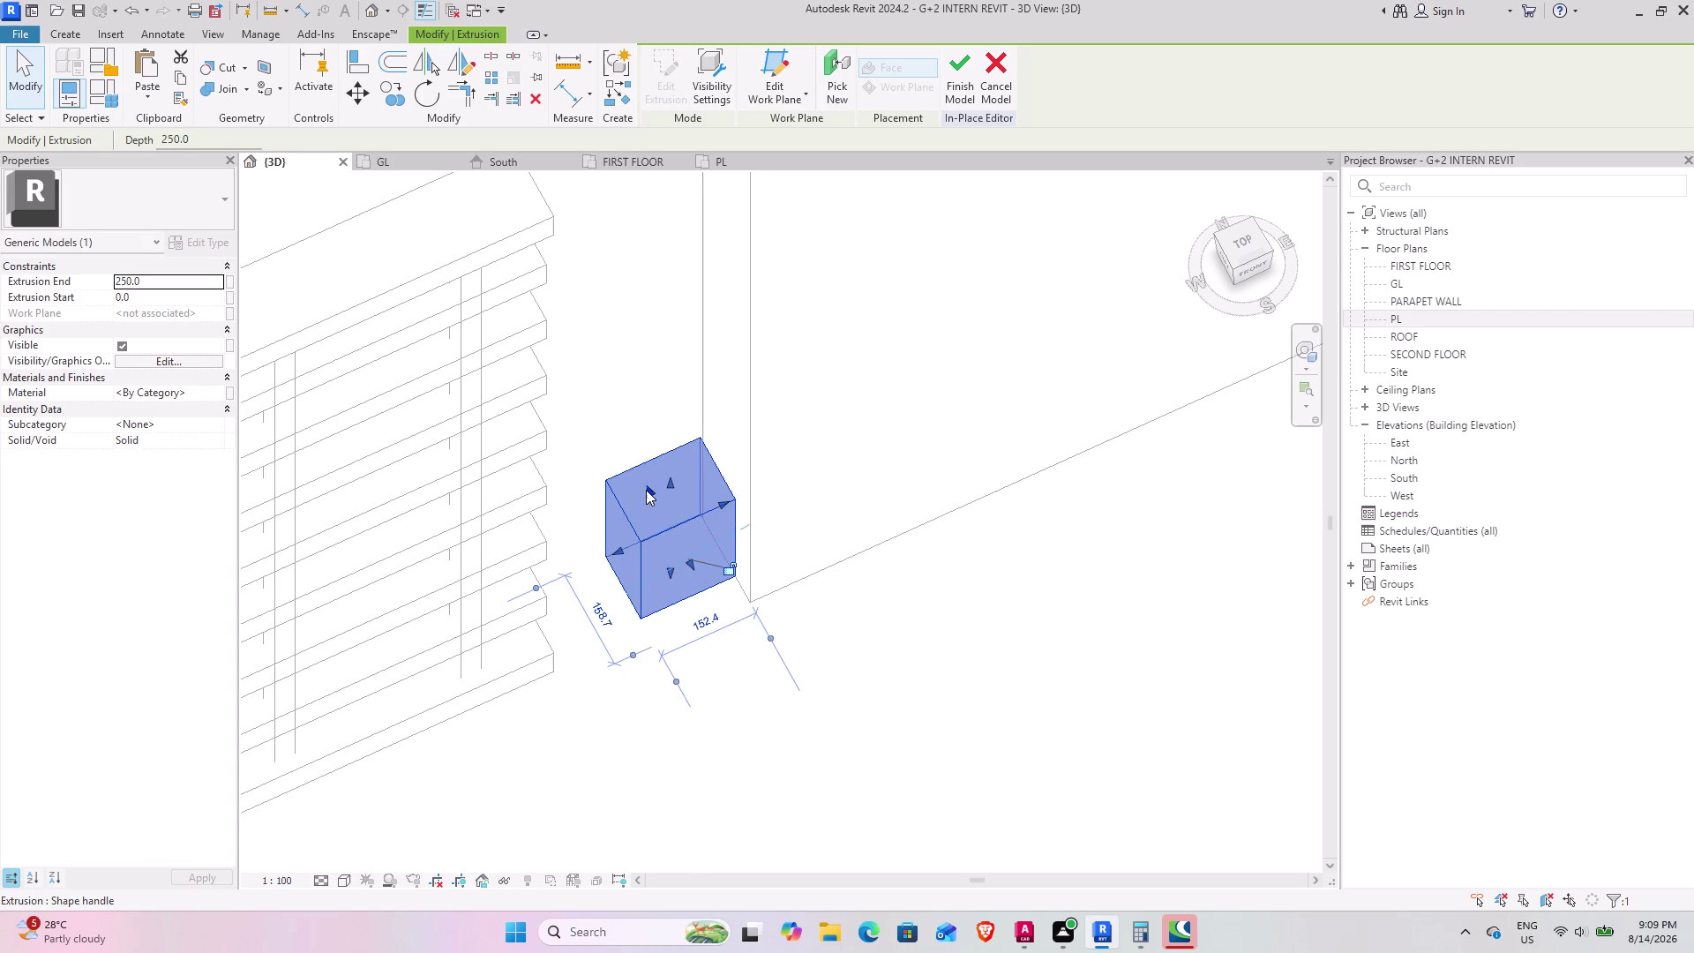
drag(646, 489, 651, 514)
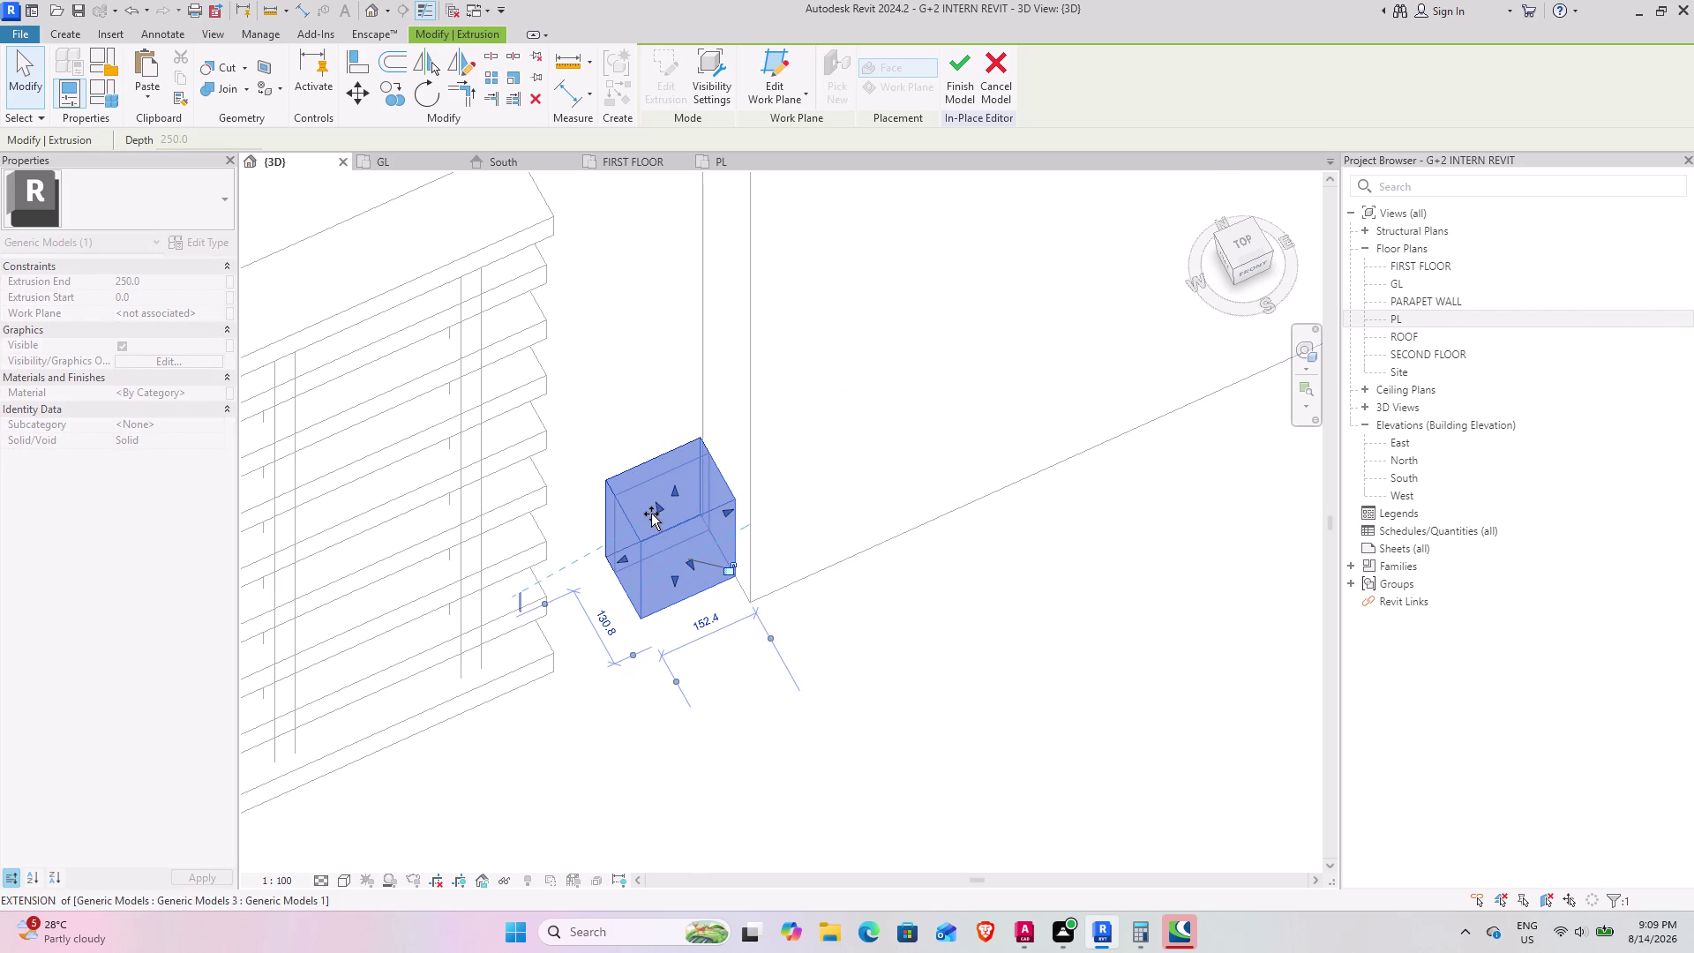
drag(651, 513, 651, 512)
scroll(down, 3)
middle_drag(803, 722, 777, 610)
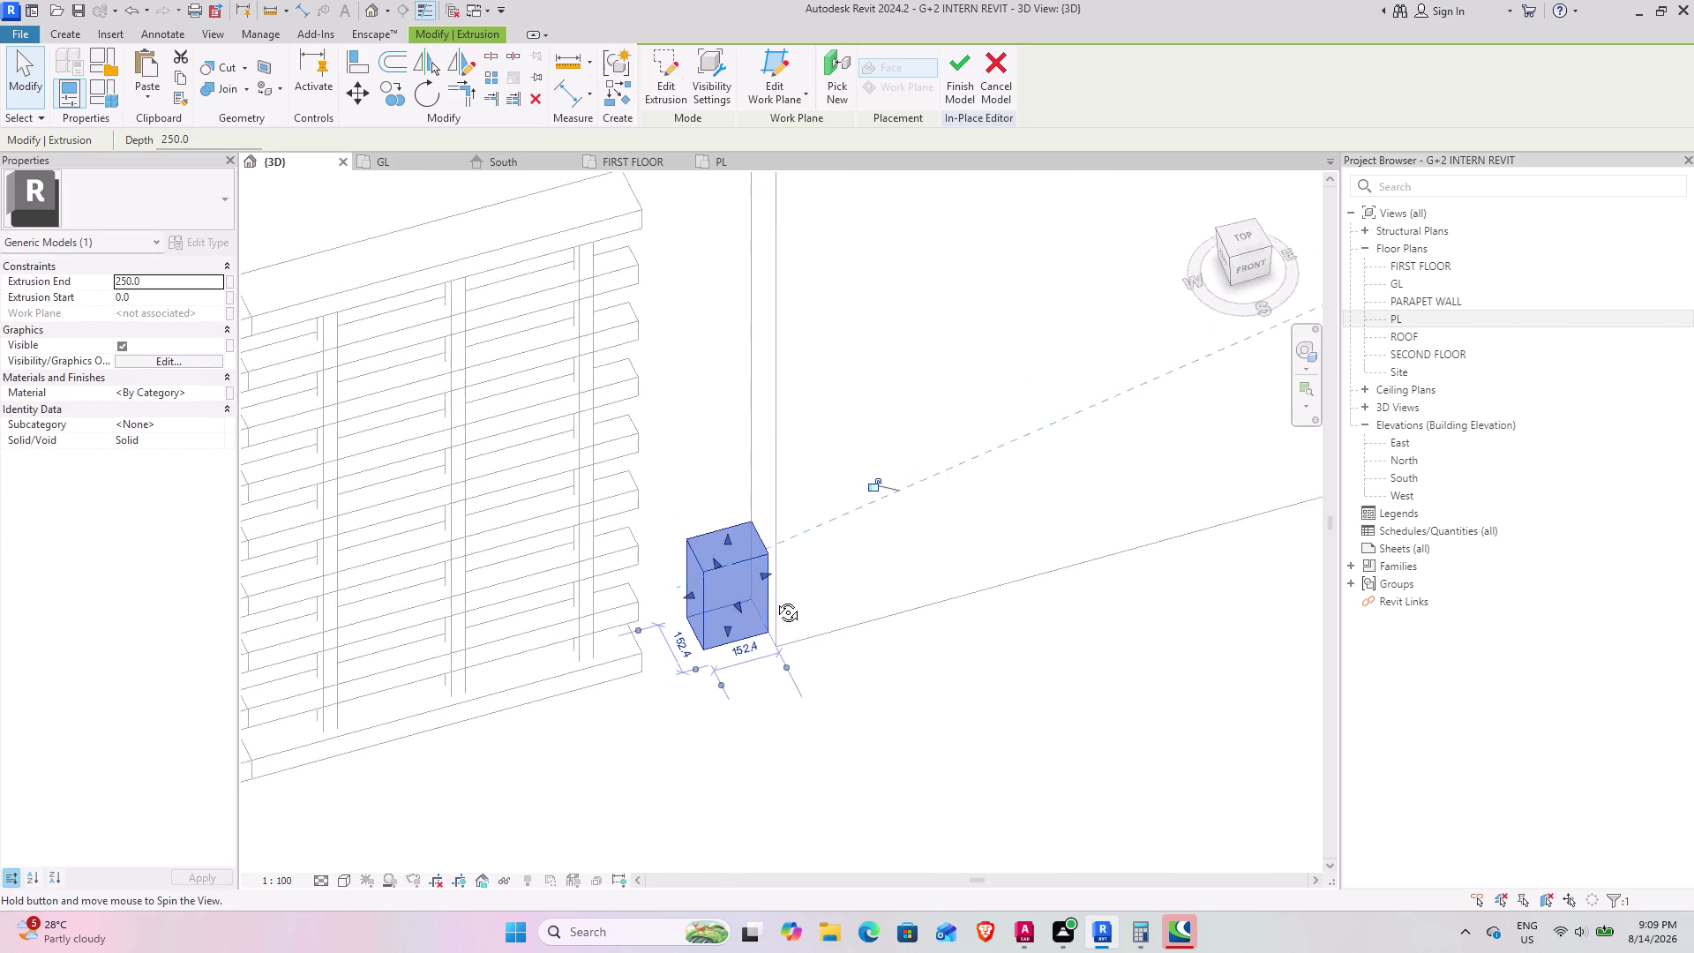
middle_drag(777, 611, 1013, 457)
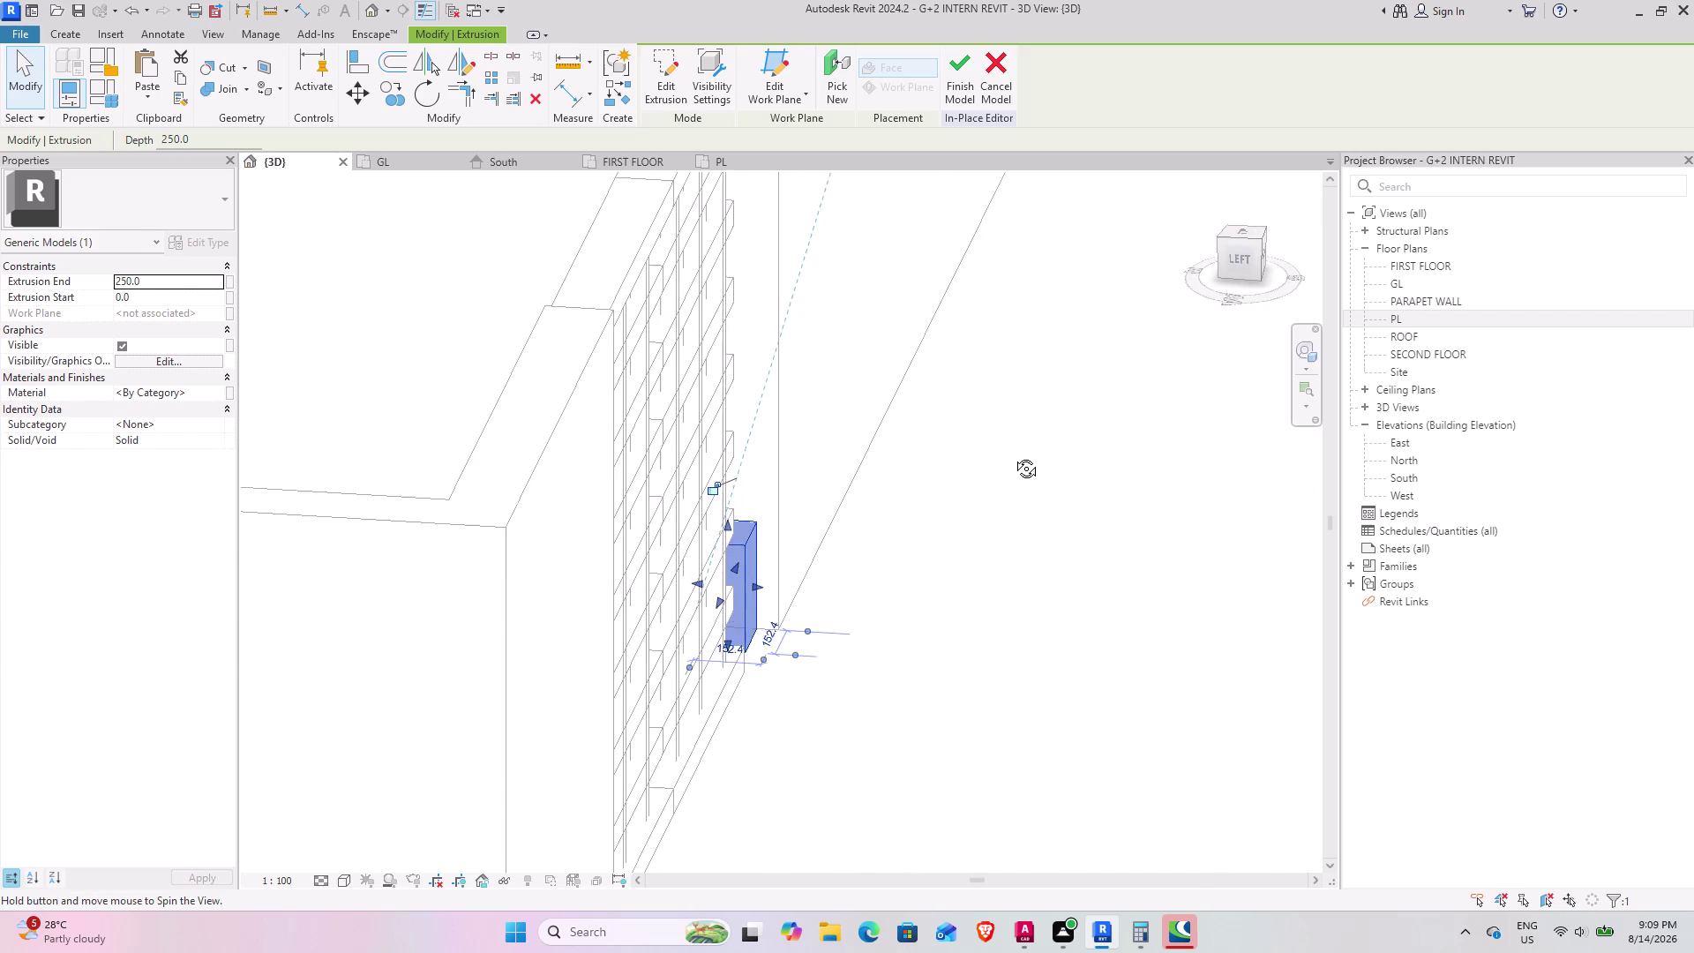
middle_drag(1013, 456, 738, 589)
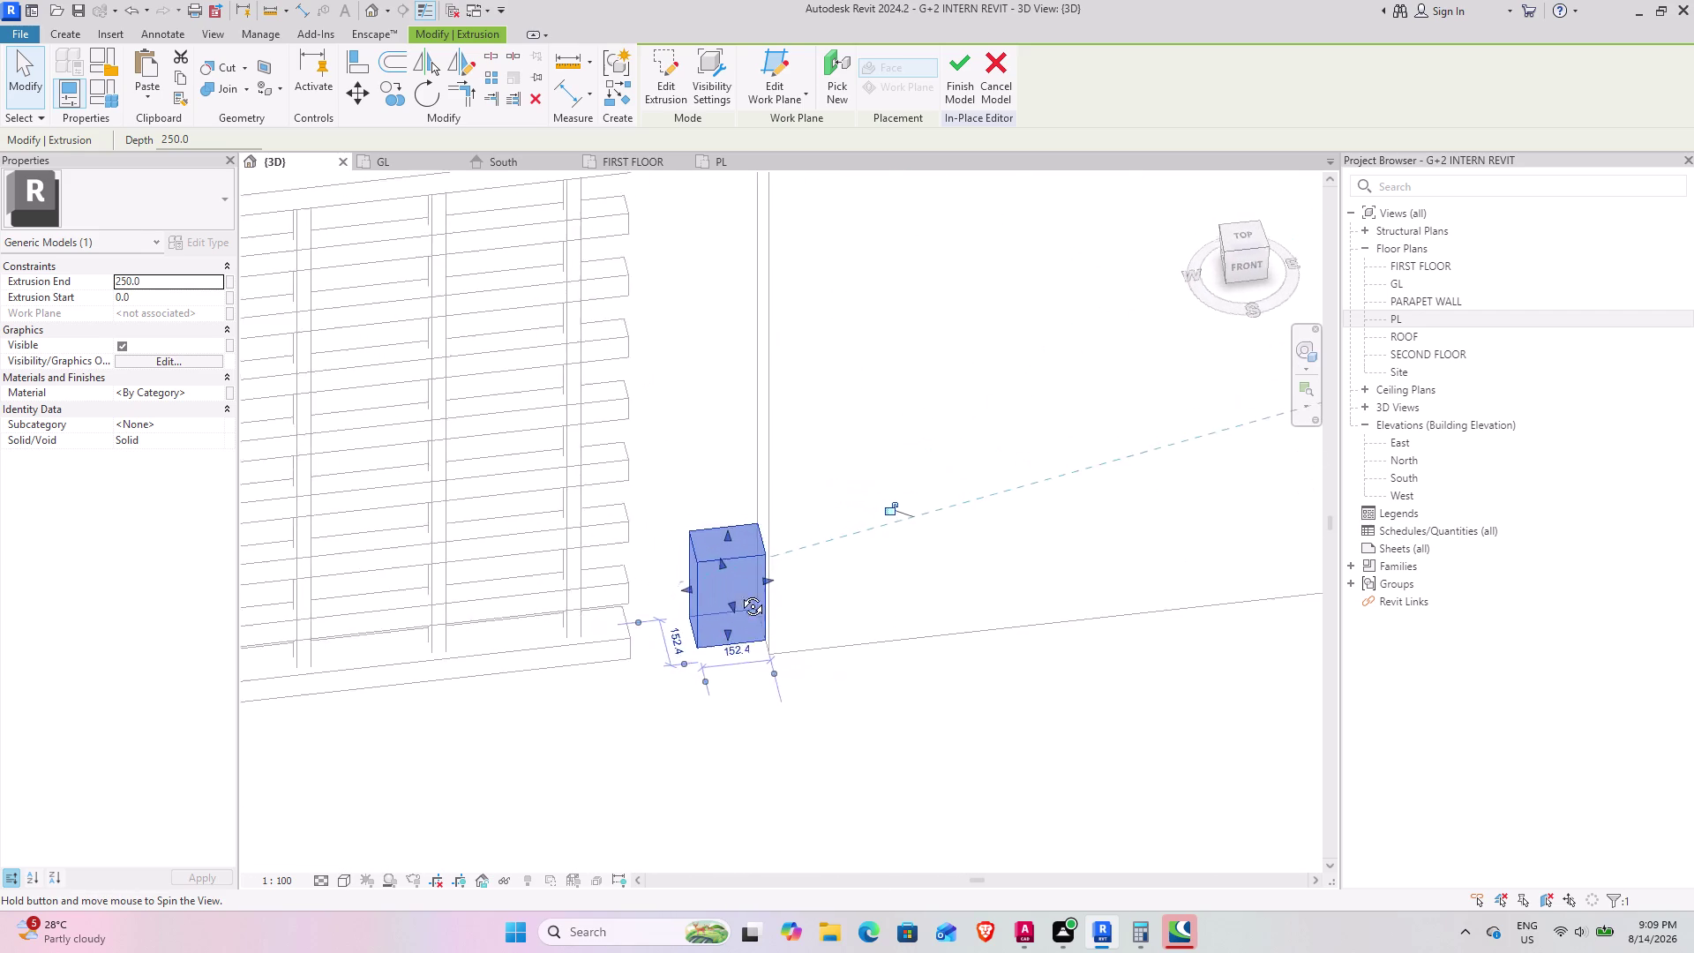
middle_drag(737, 590, 758, 567)
scroll(down, 3)
middle_drag(729, 663, 727, 569)
Raise the post's top so it stands 1524 tall, level with the wall.
drag(752, 546, 764, 421)
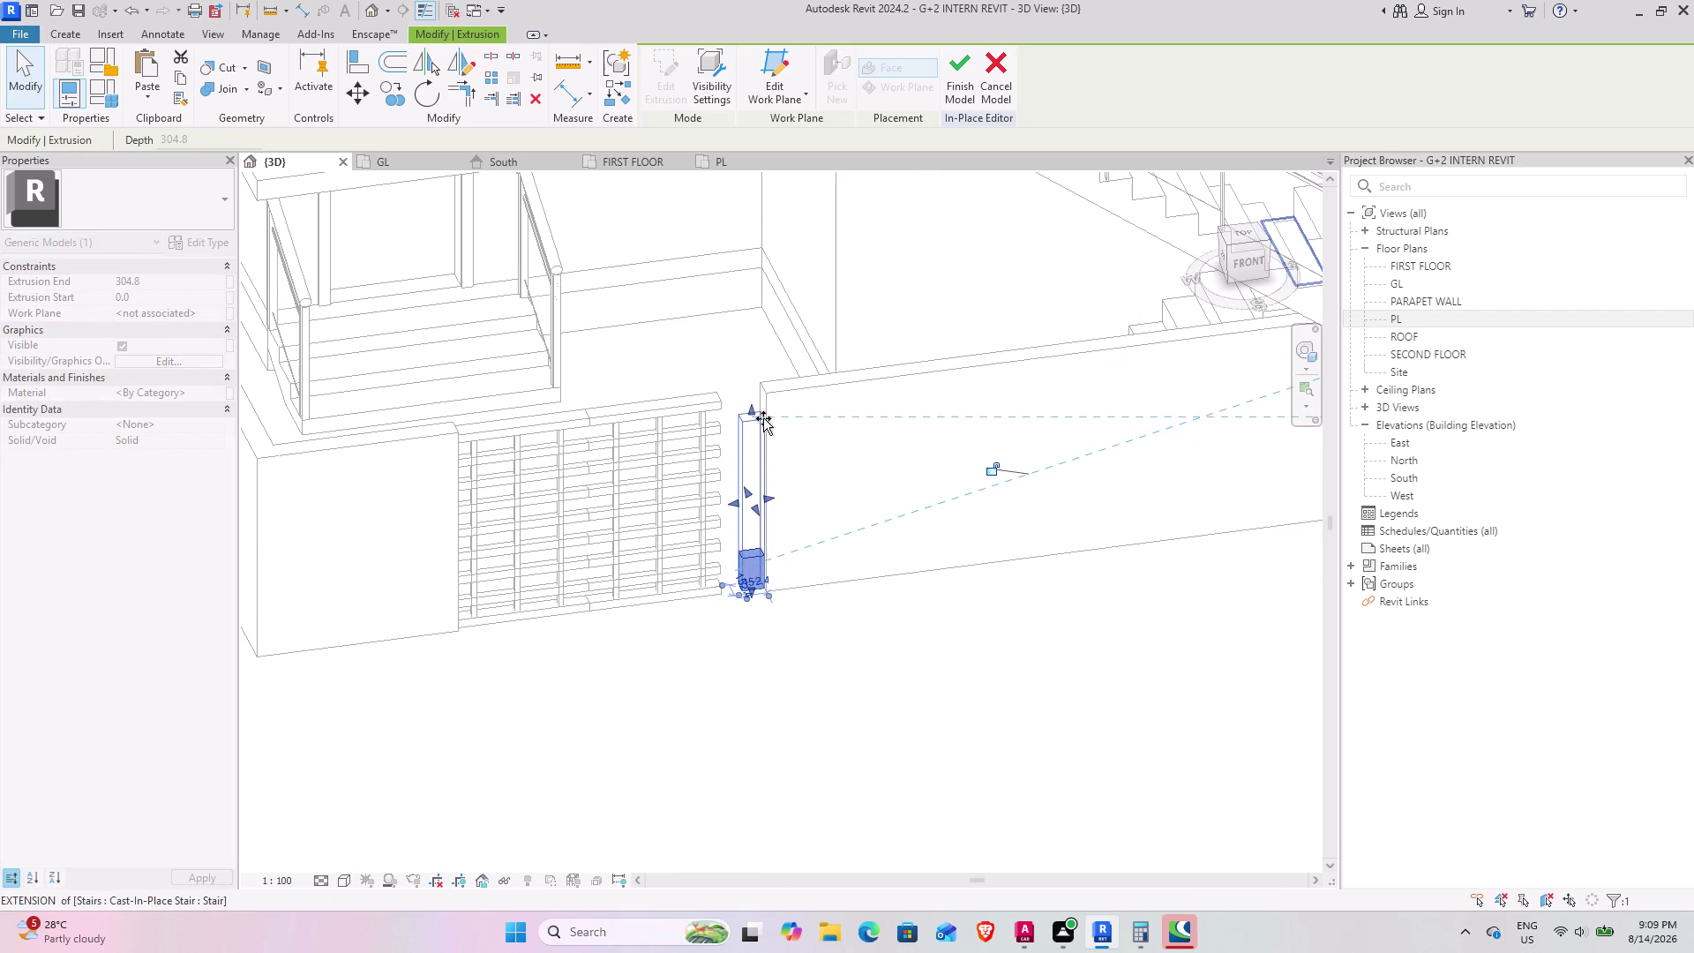
drag(763, 421, 764, 403)
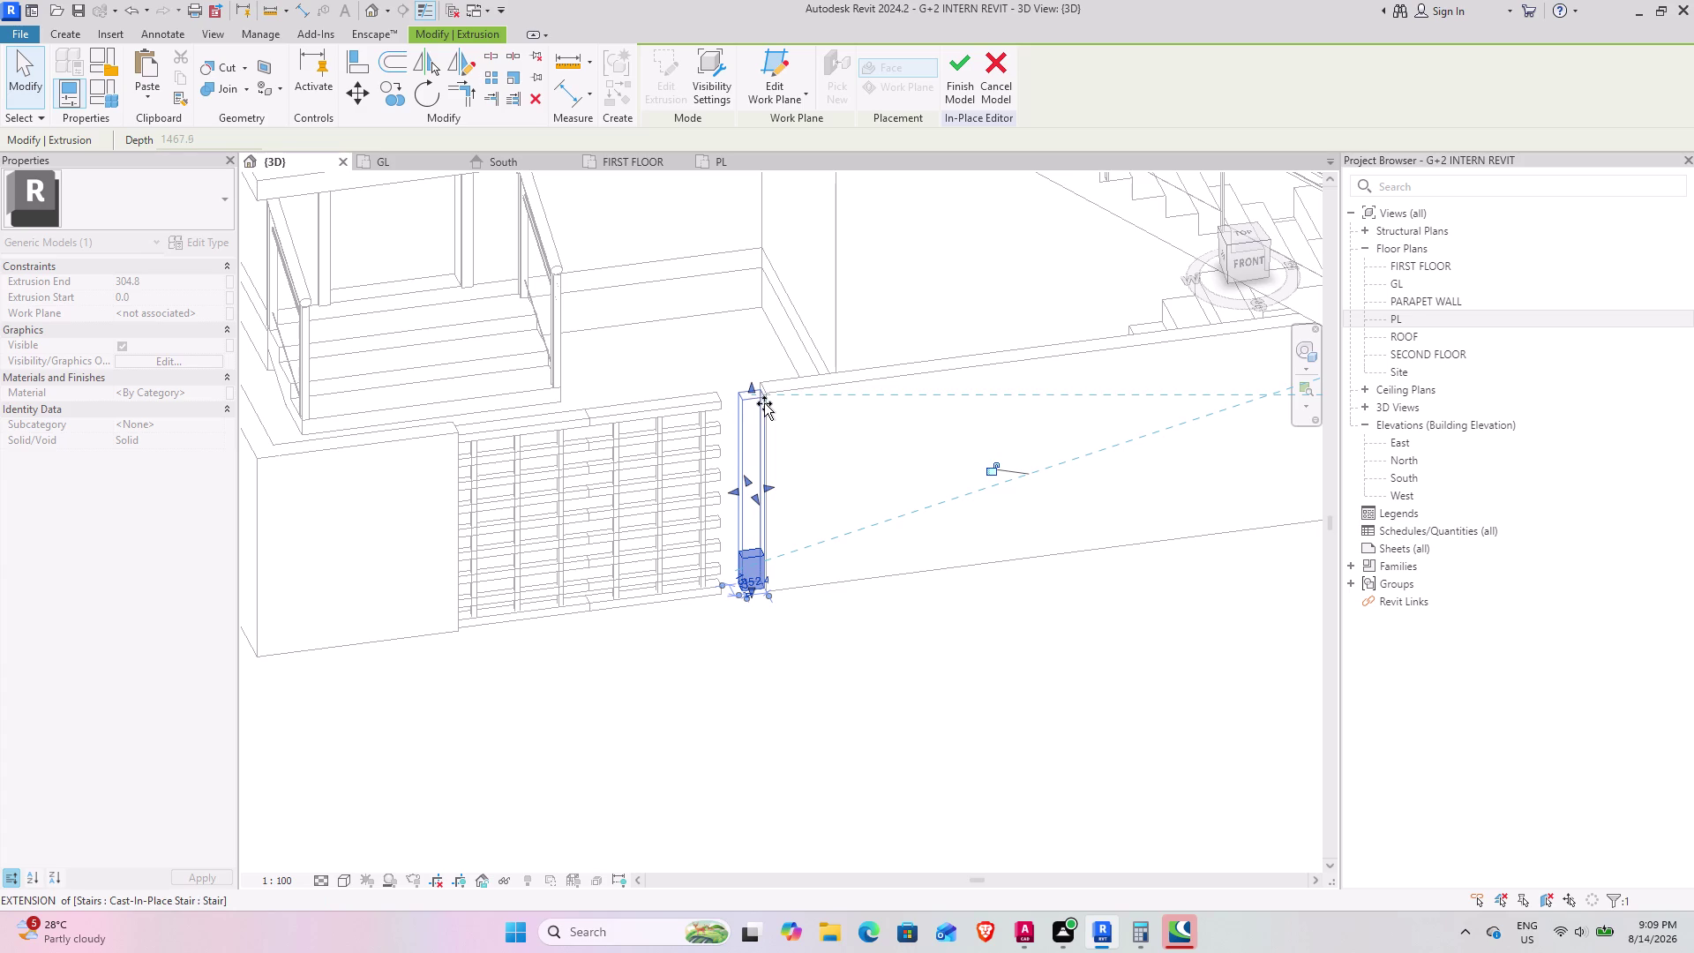
drag(764, 403, 764, 391)
middle_drag(760, 487, 751, 389)
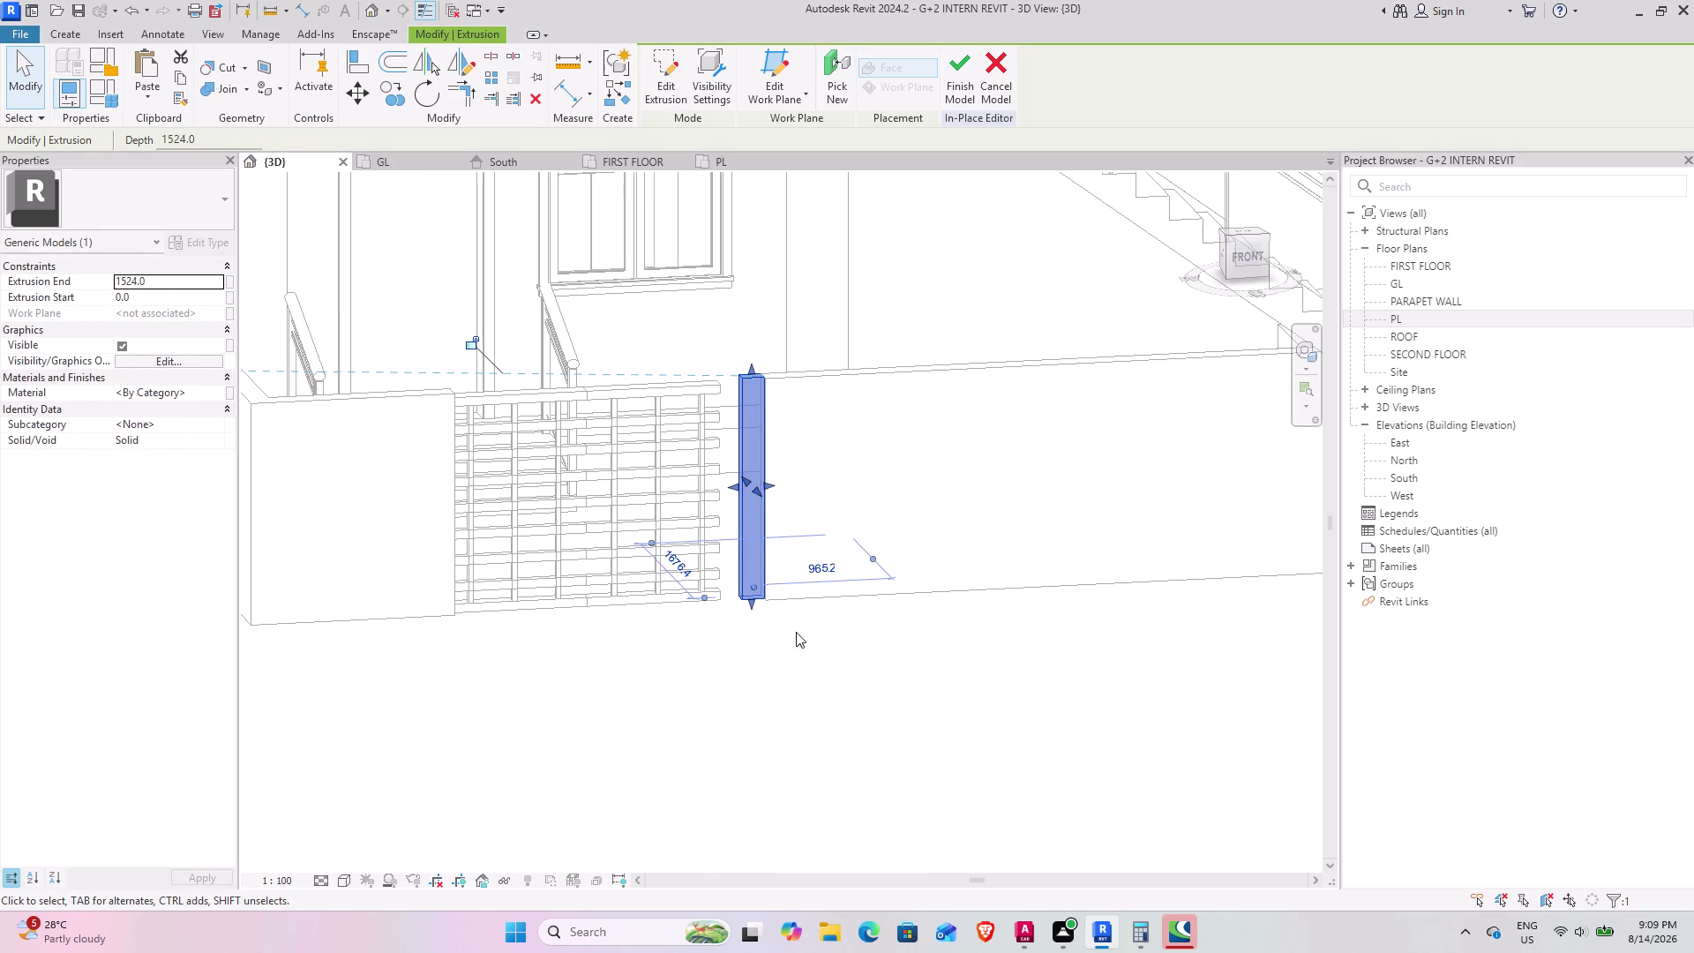
middle_drag(636, 582, 597, 576)
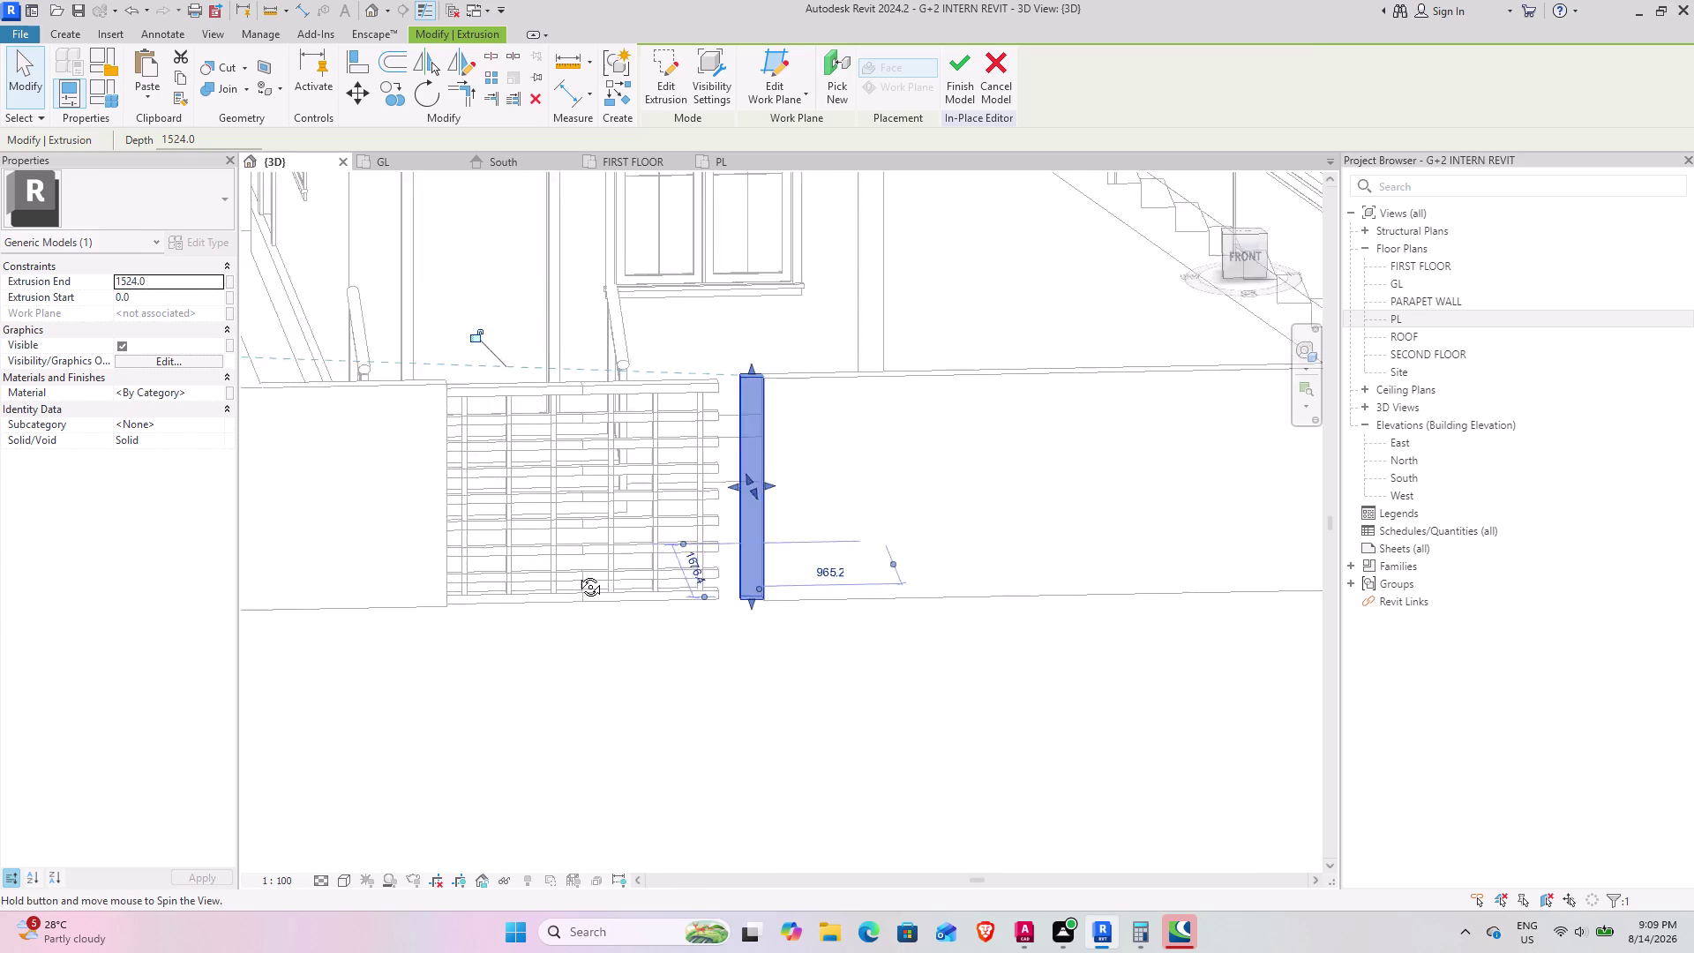
middle_drag(596, 576, 460, 593)
middle_drag(619, 610, 646, 608)
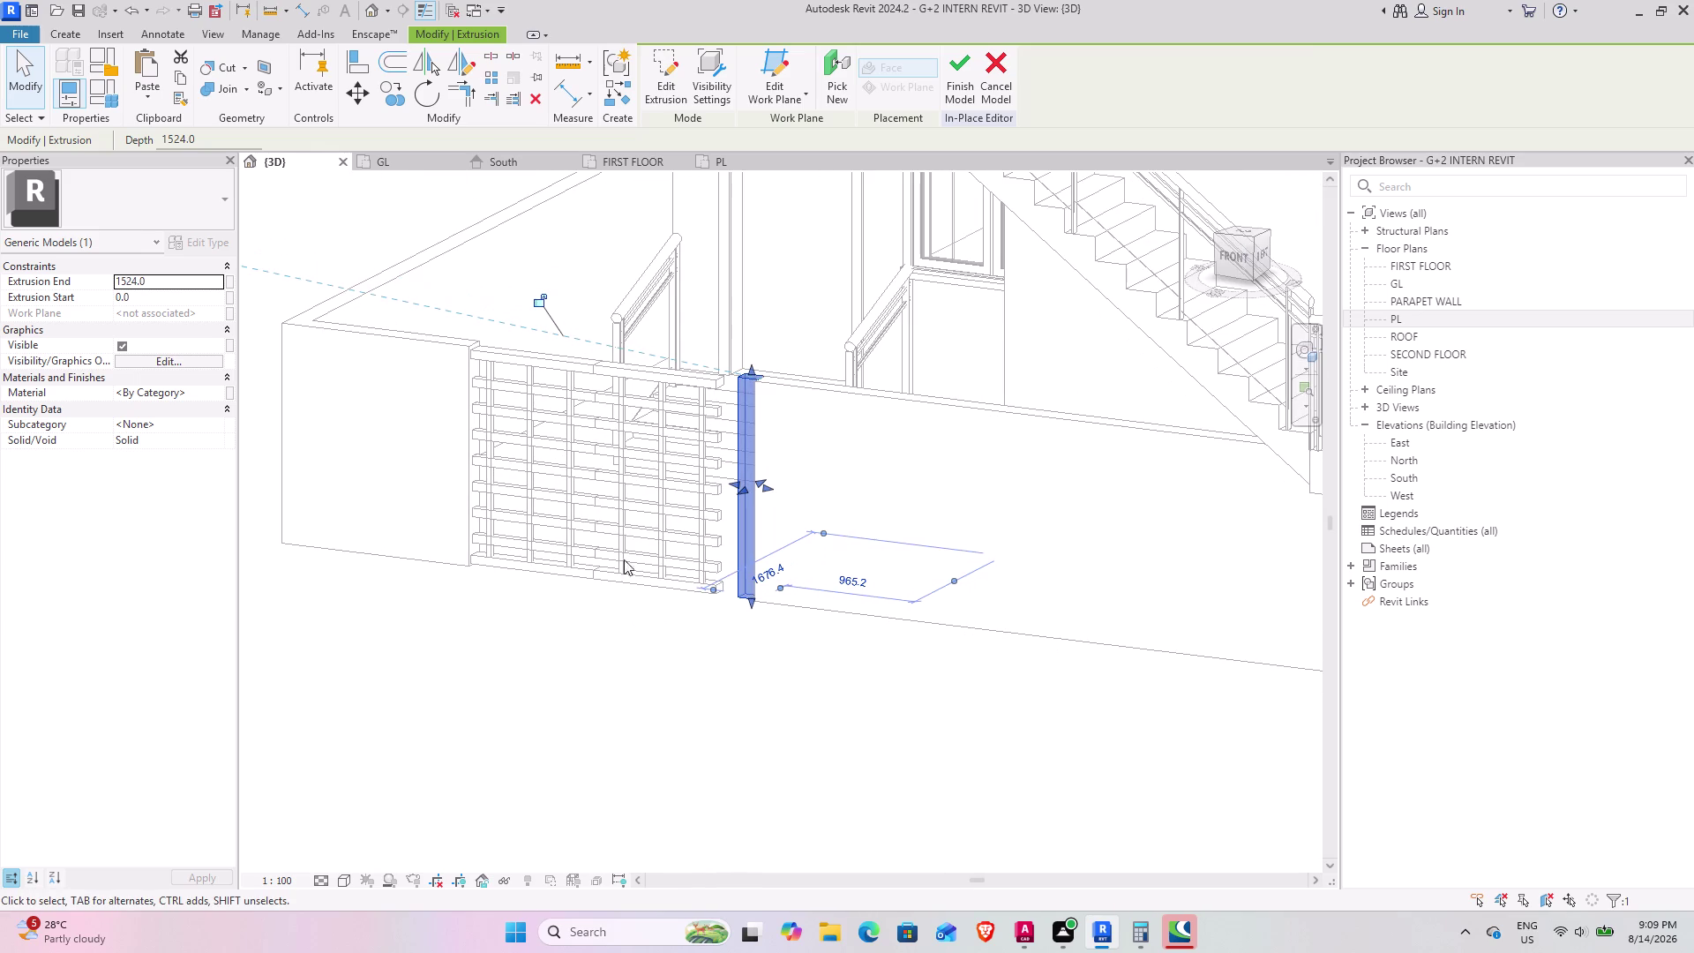
click(401, 99)
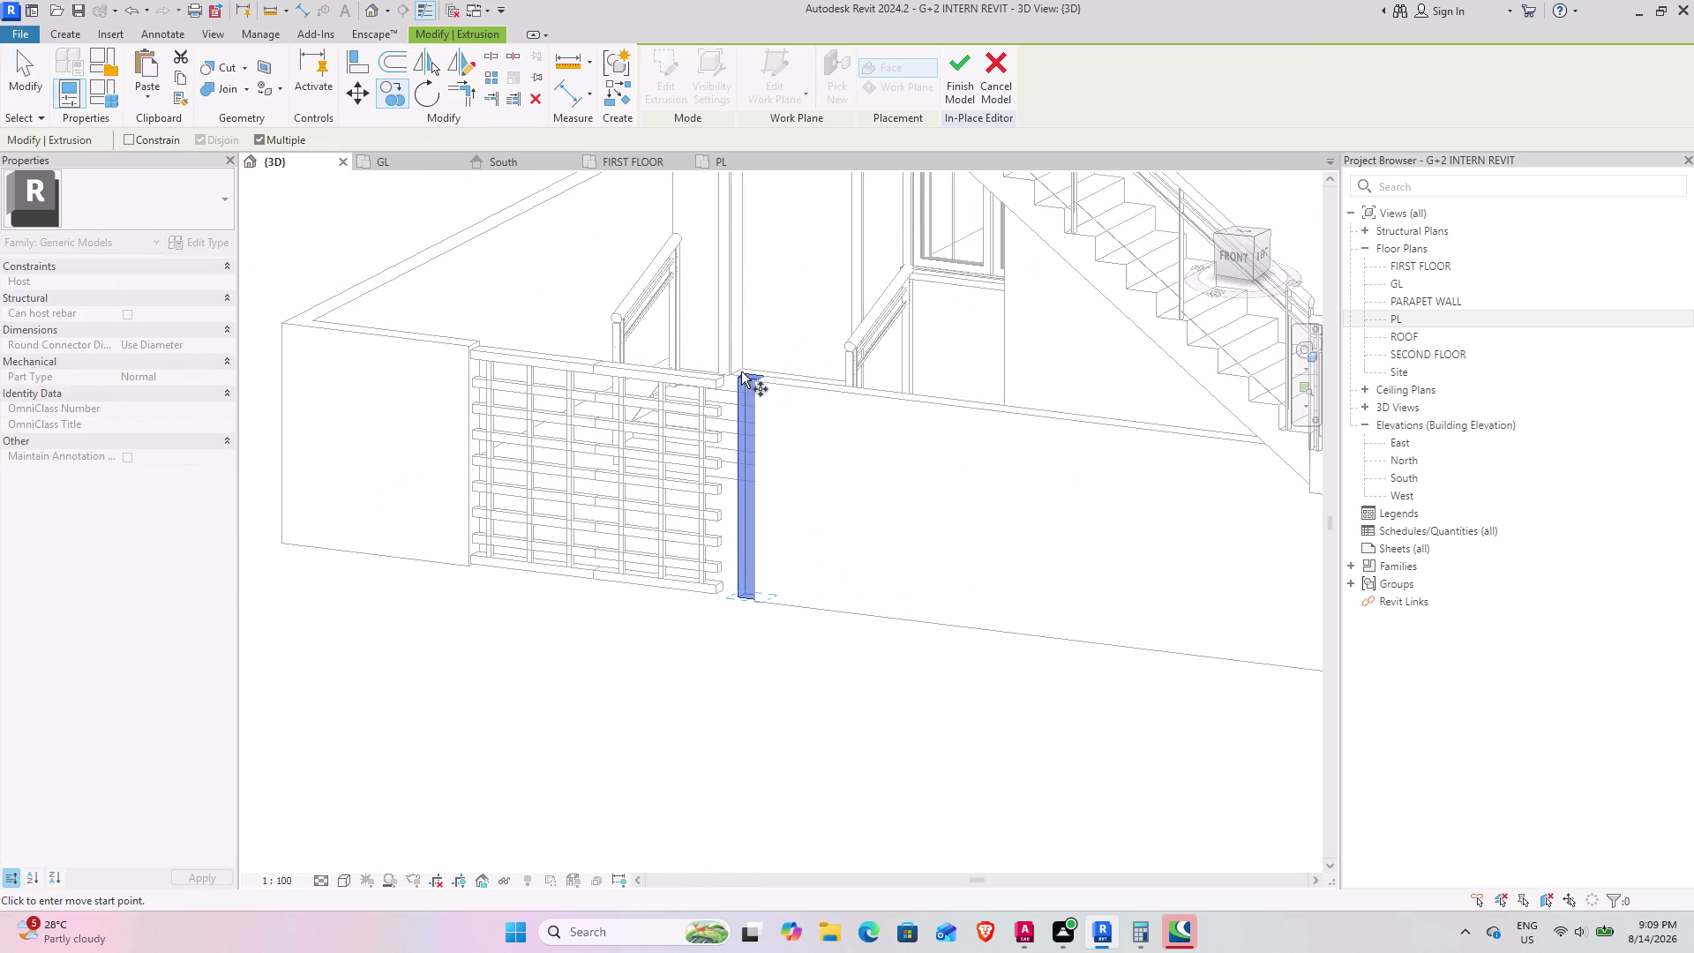
Move the post toward the compound wall corner.
scroll(up, 3)
middle_drag(736, 383, 836, 512)
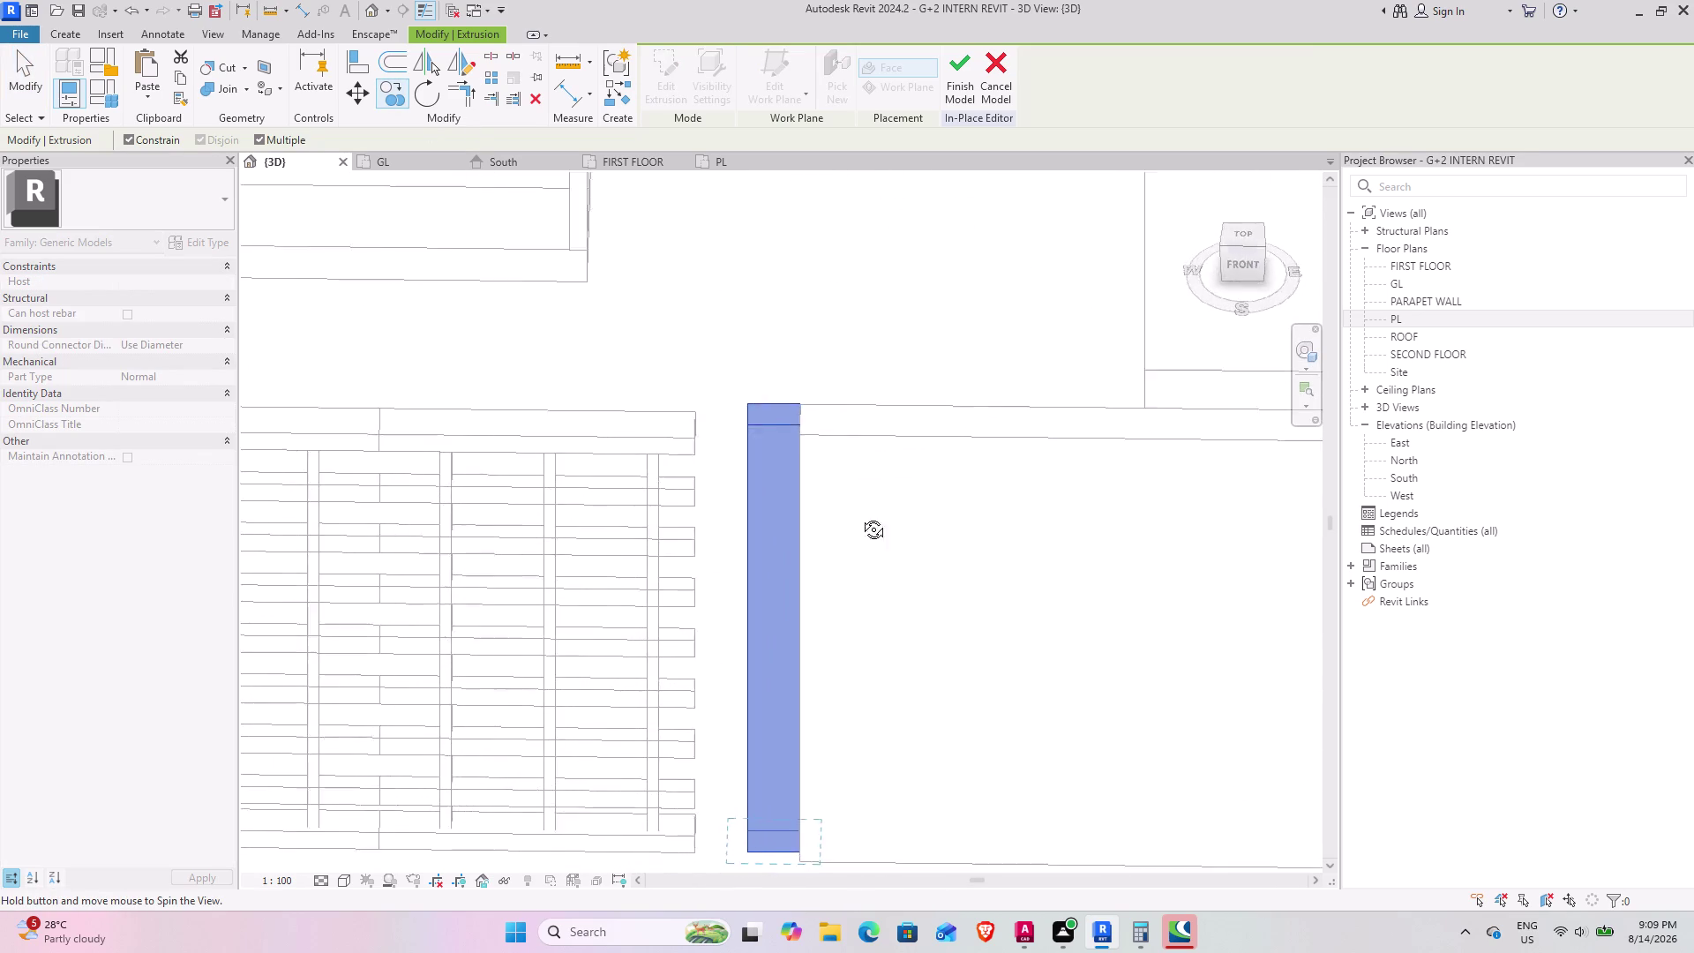
middle_drag(836, 511, 955, 546)
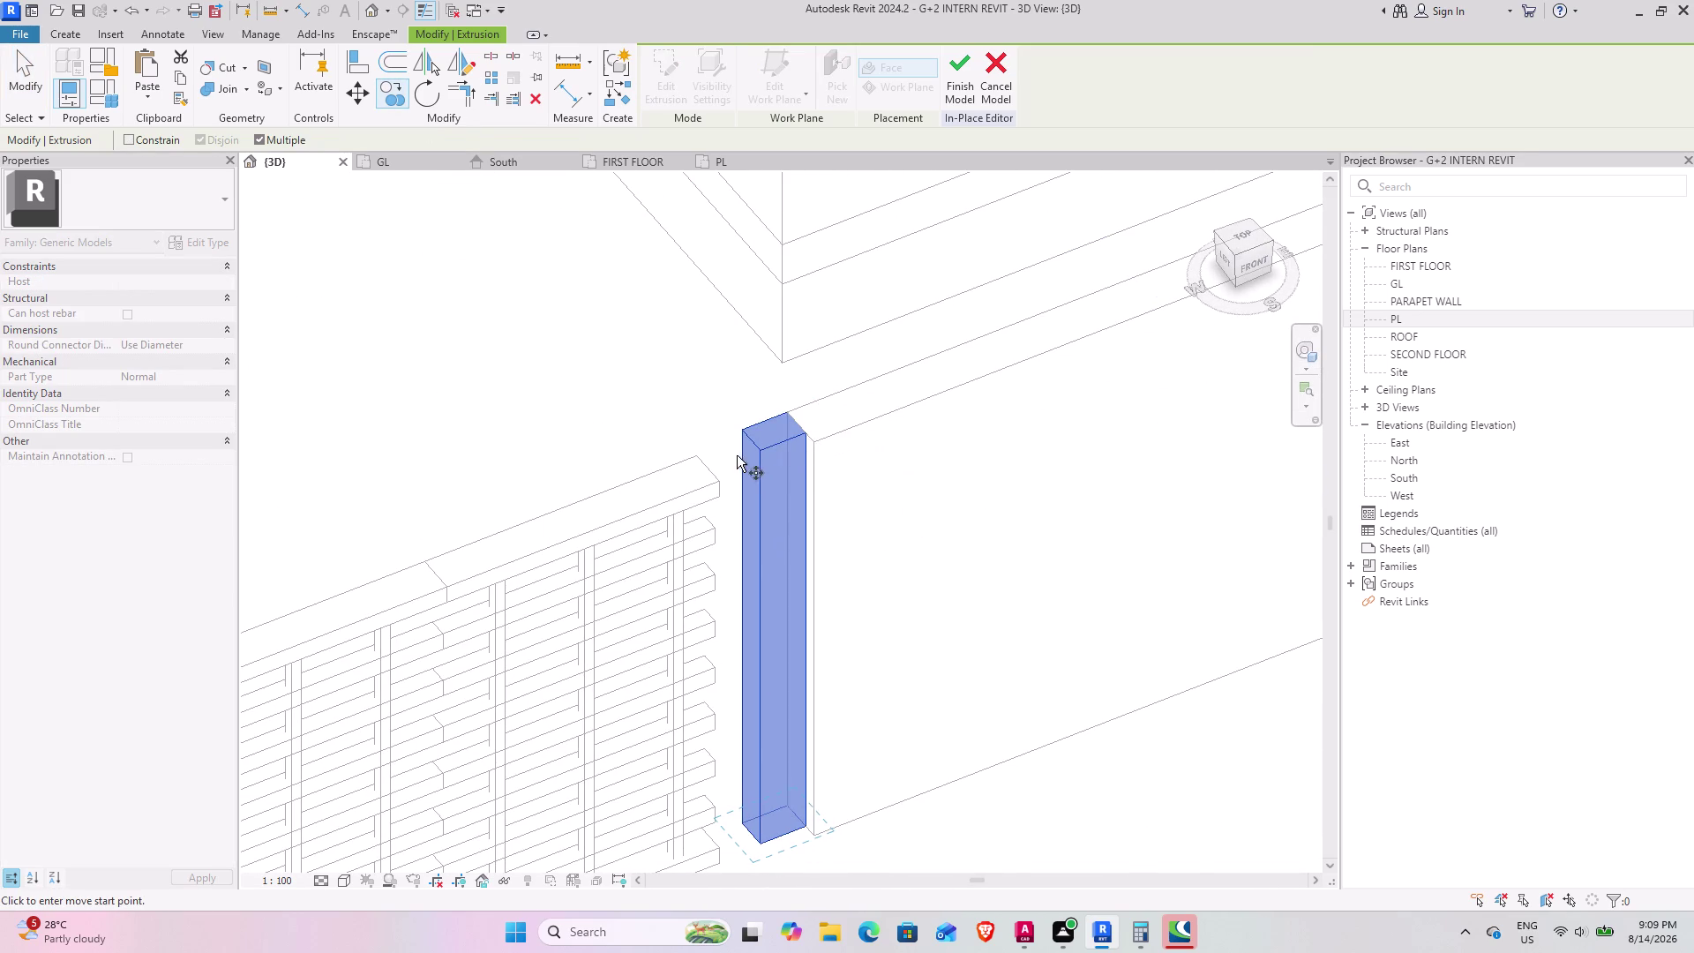
scroll(down, 3)
middle_drag(757, 498, 975, 432)
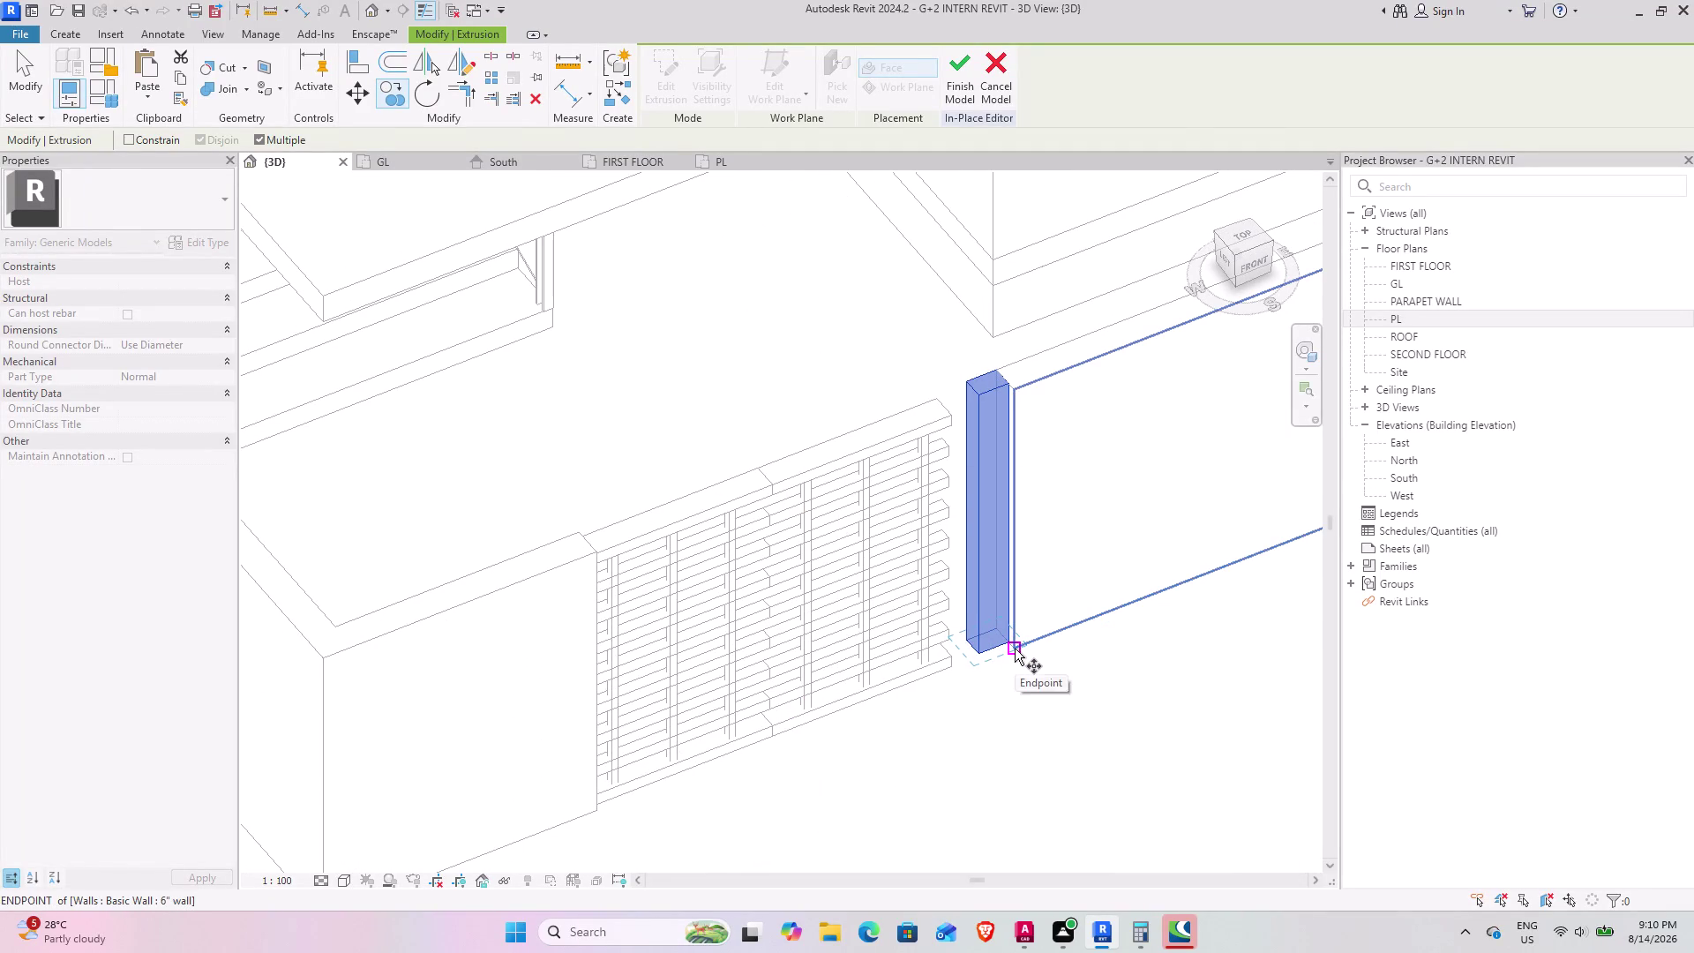
click(1014, 649)
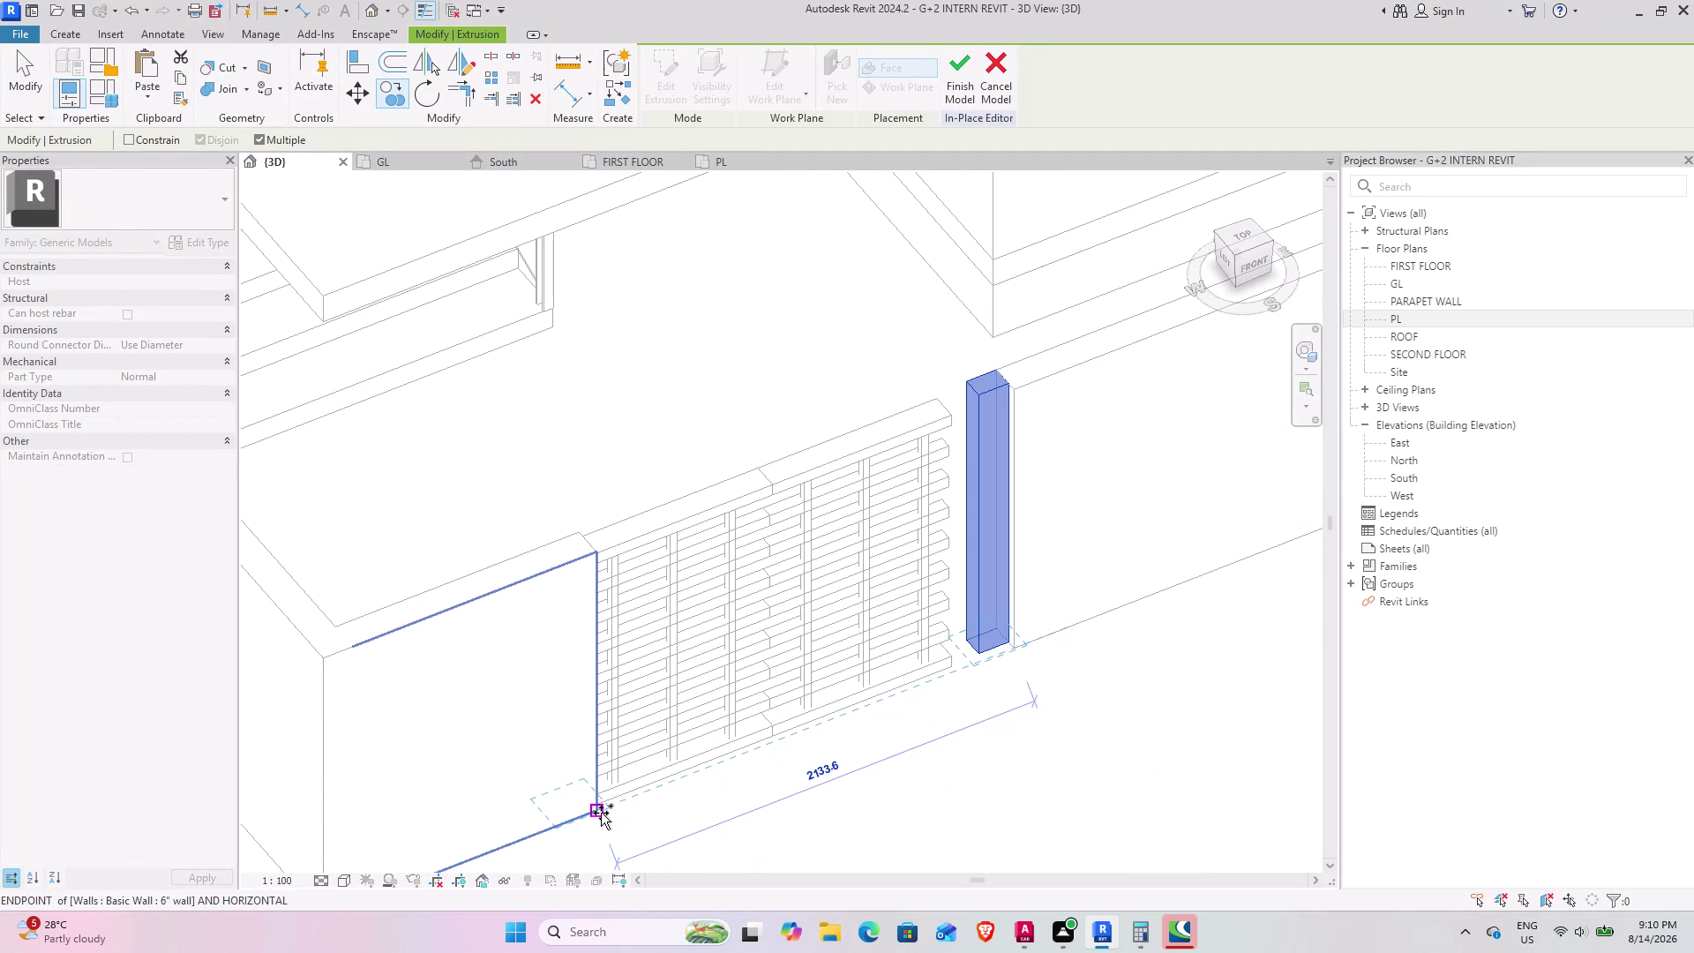
click(599, 811)
middle_drag(763, 788, 542, 784)
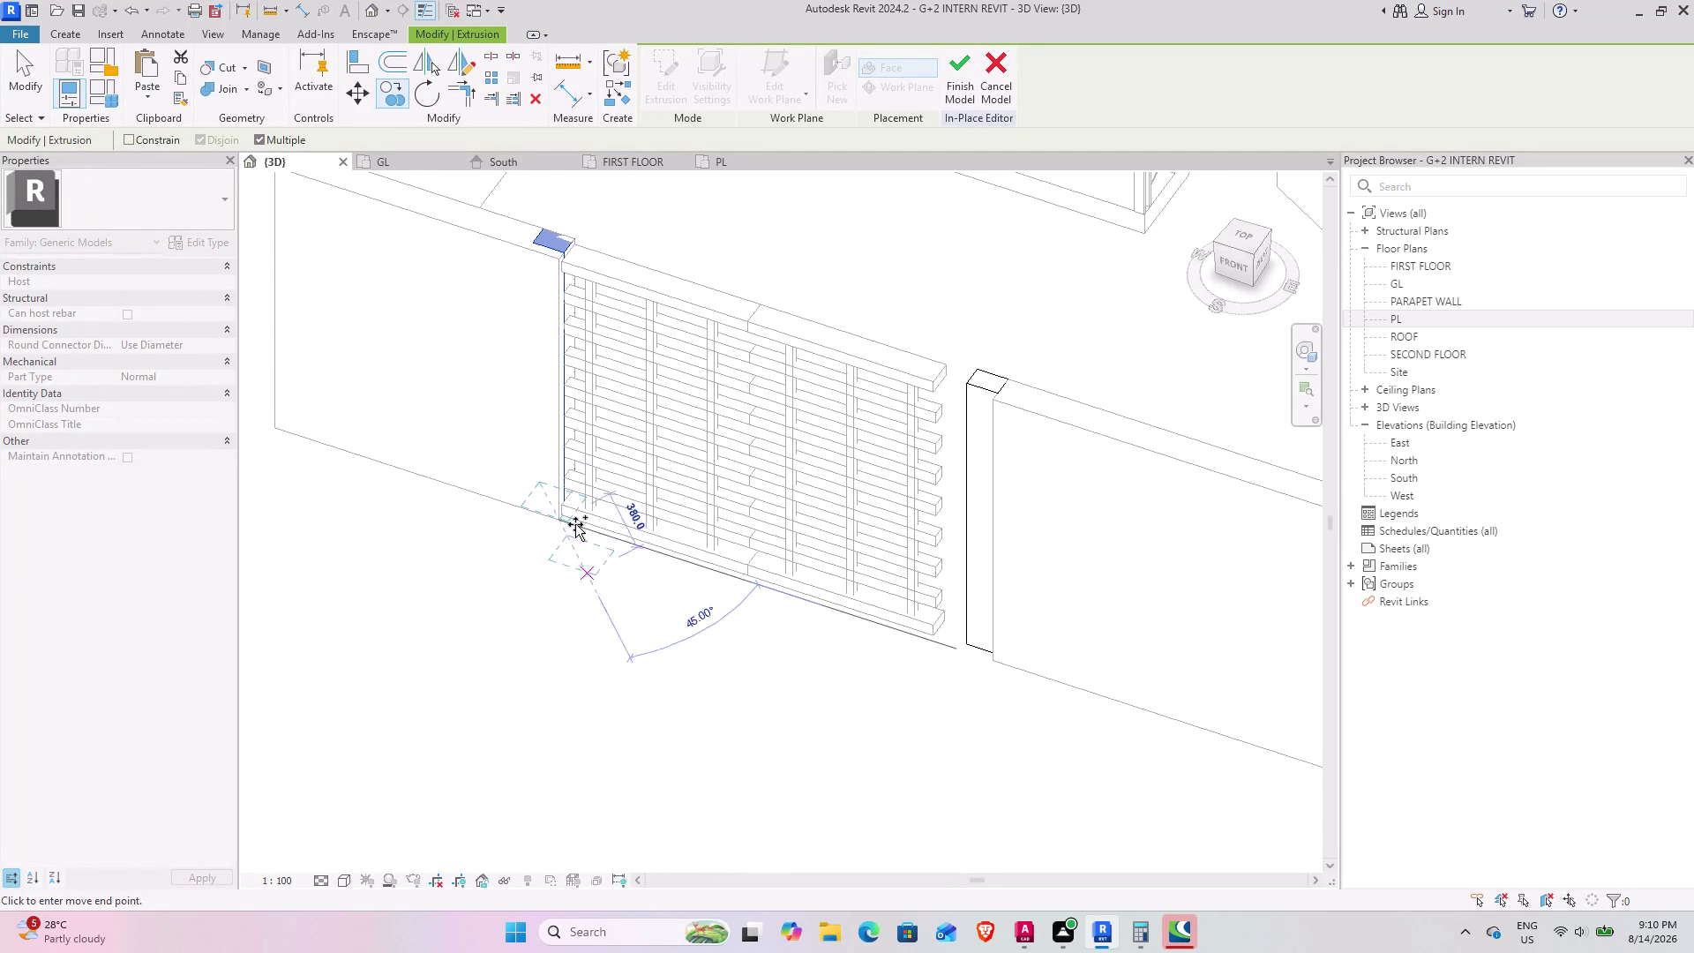
middle_drag(574, 528, 634, 768)
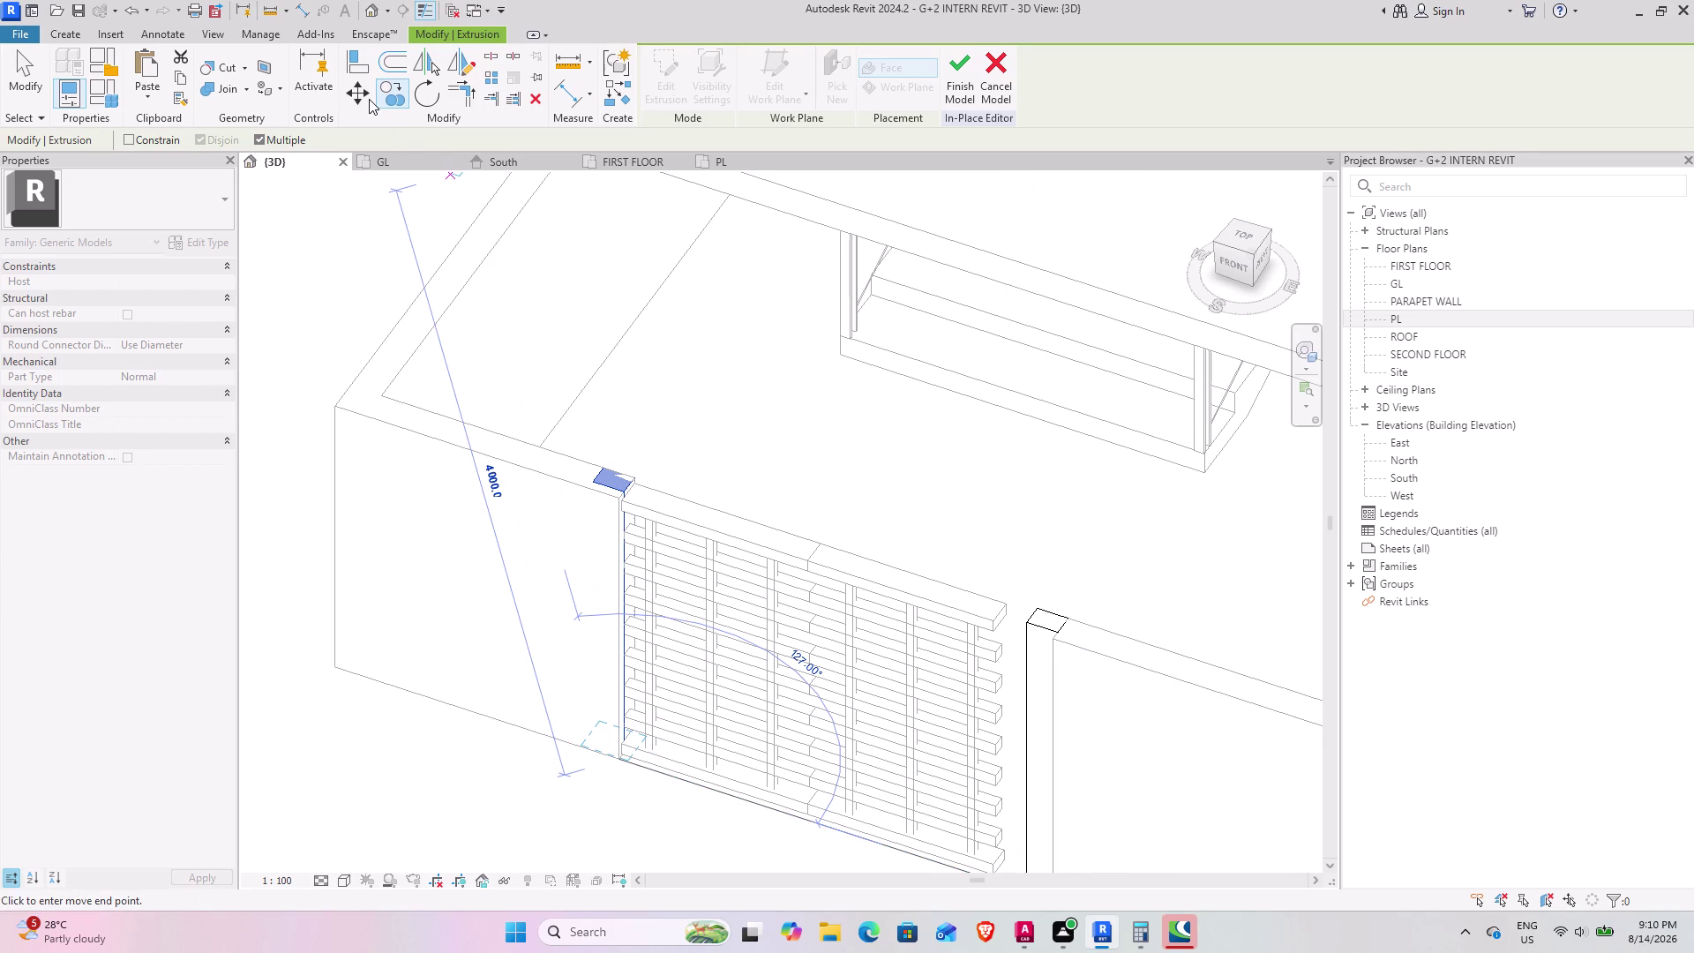
Cancel and restart the move, shifting the post from the wall edge to a new position.
click(368, 99)
click(614, 758)
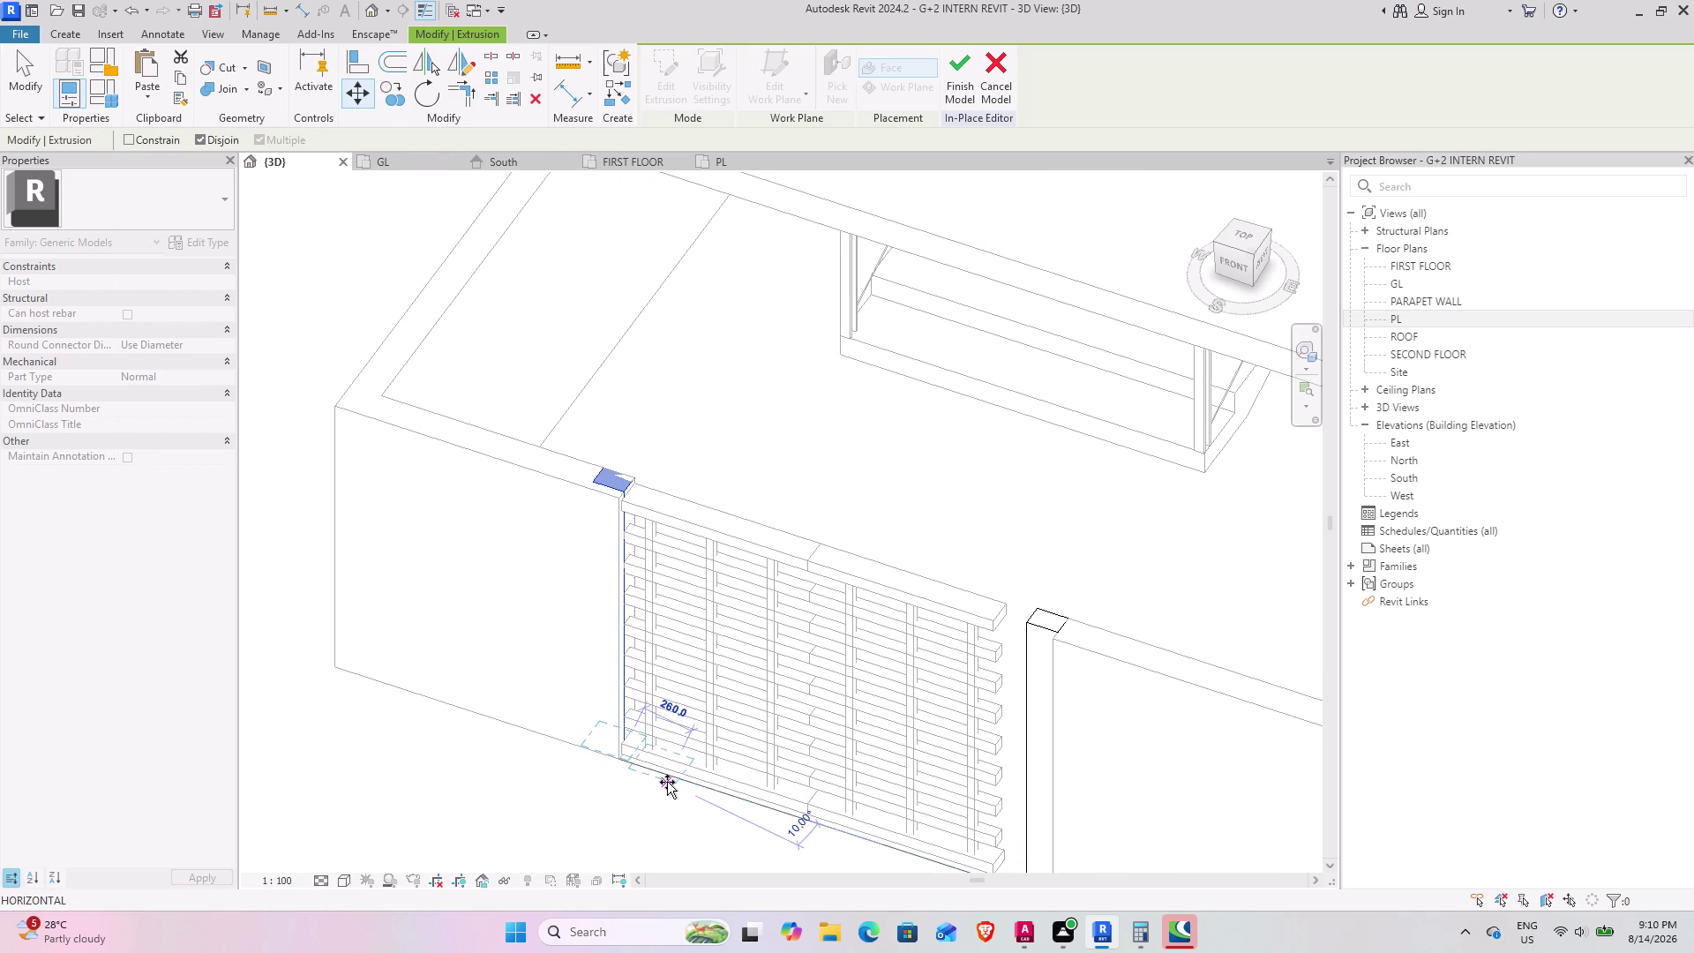
scroll(up, 3)
scroll(up, 3)
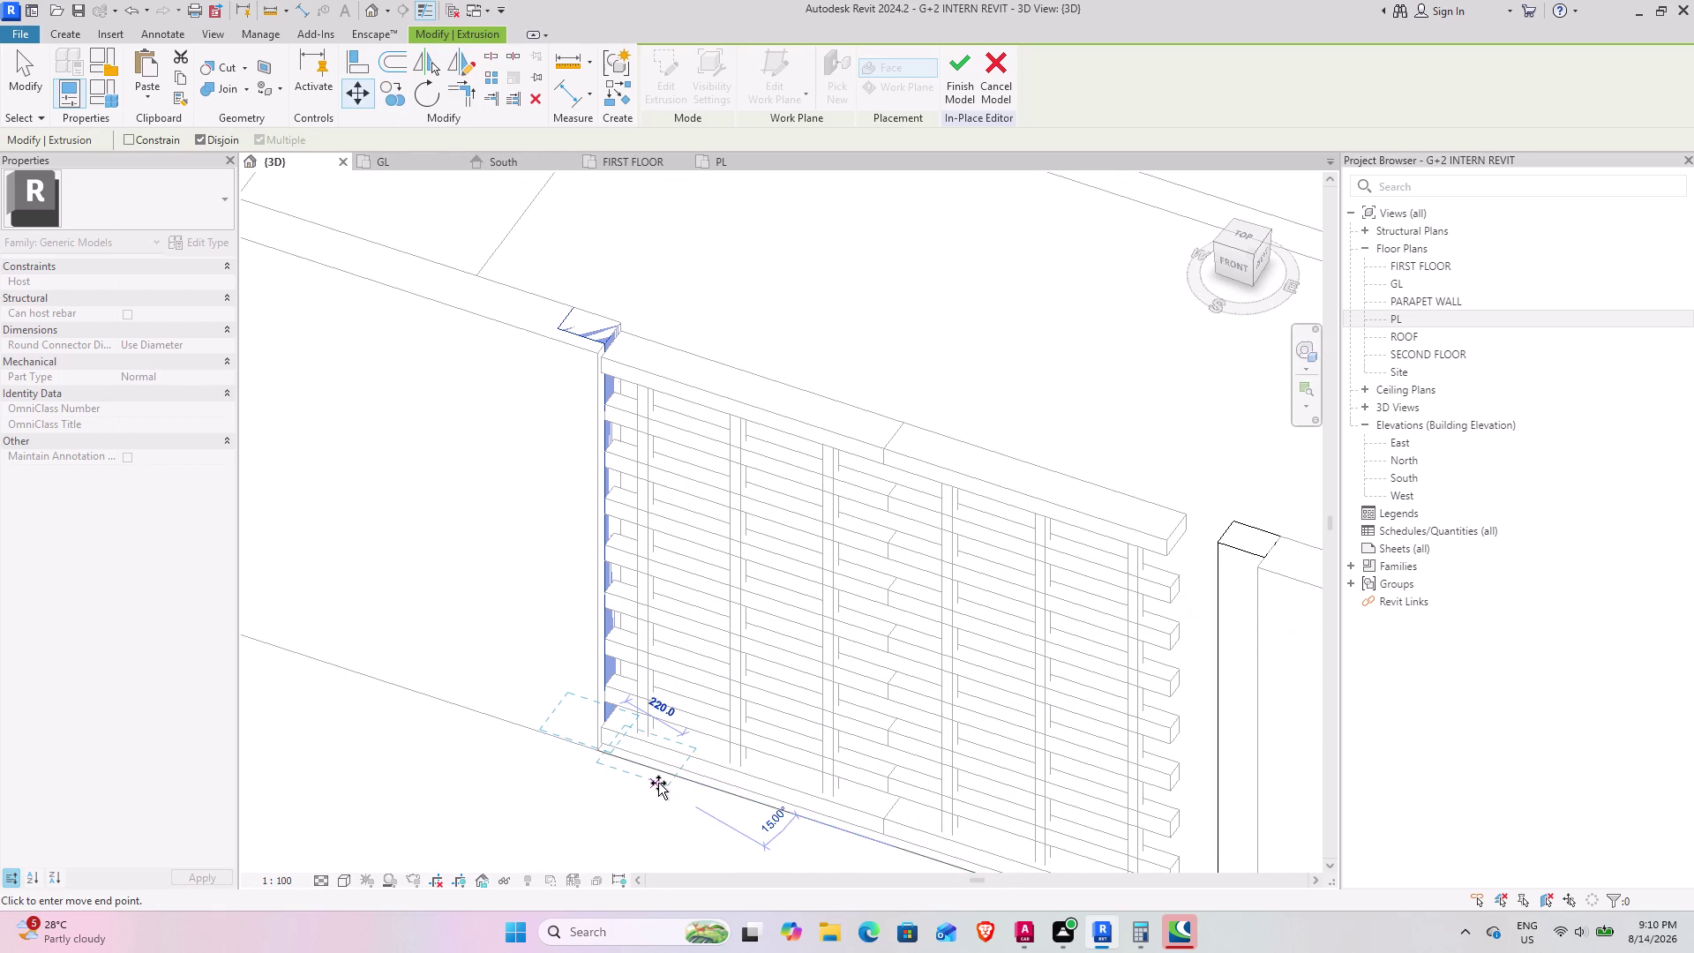
key(Escape)
double_click(363, 109)
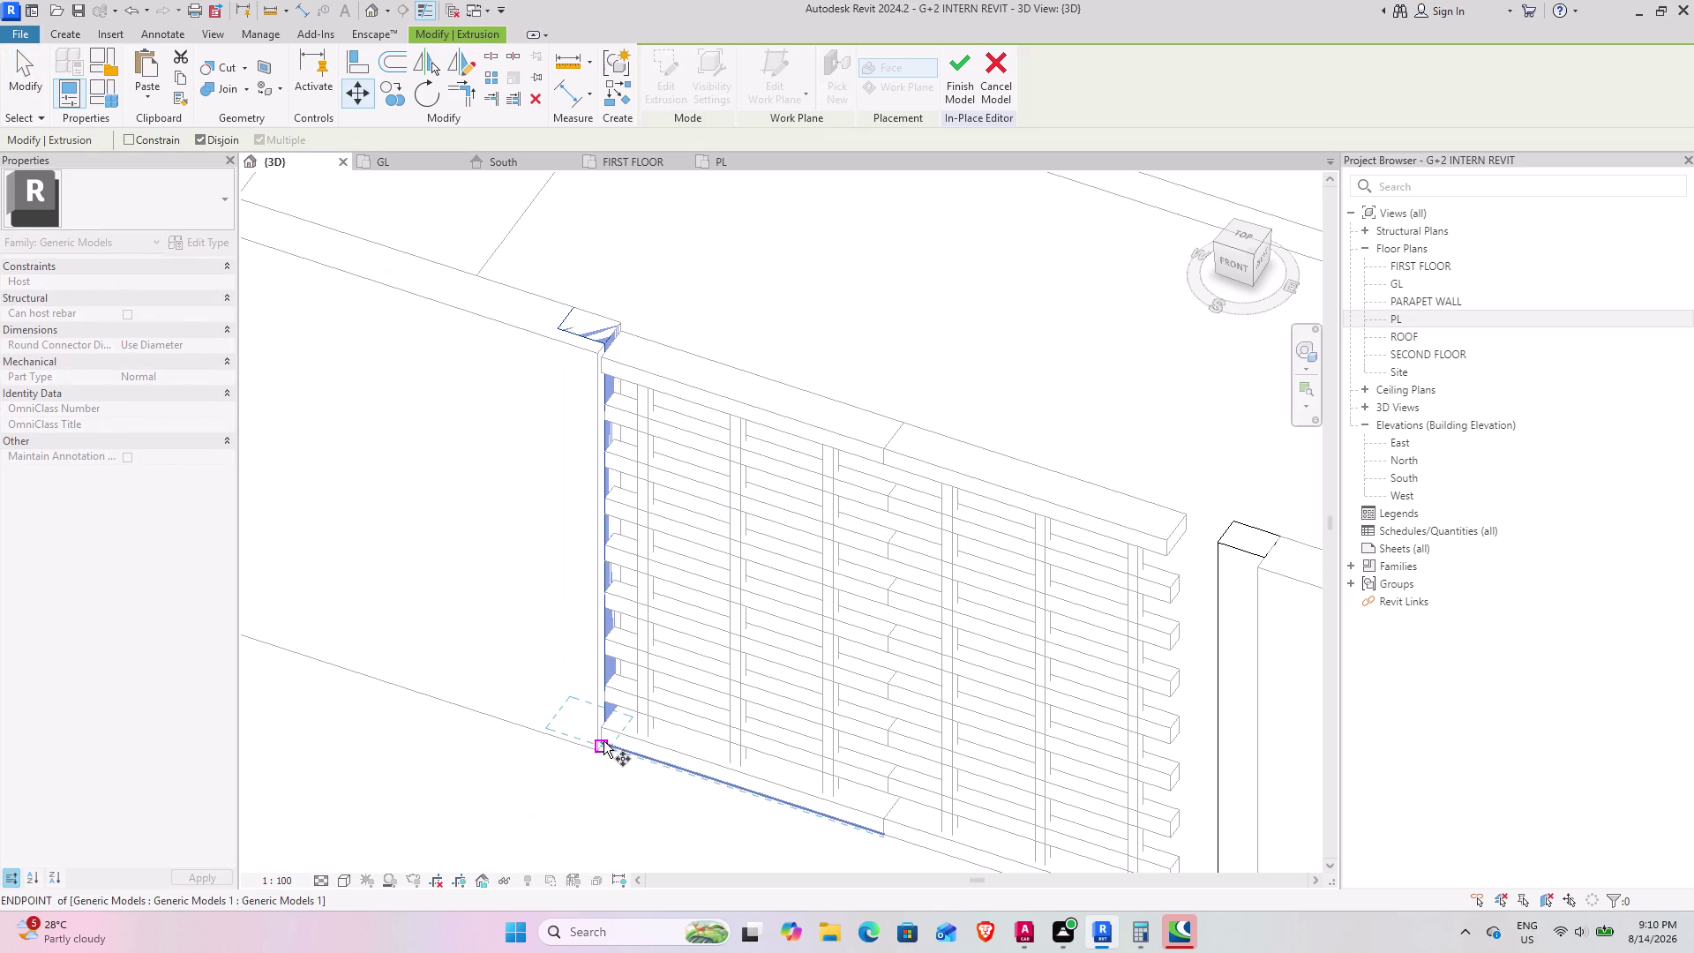
scroll(up, 3)
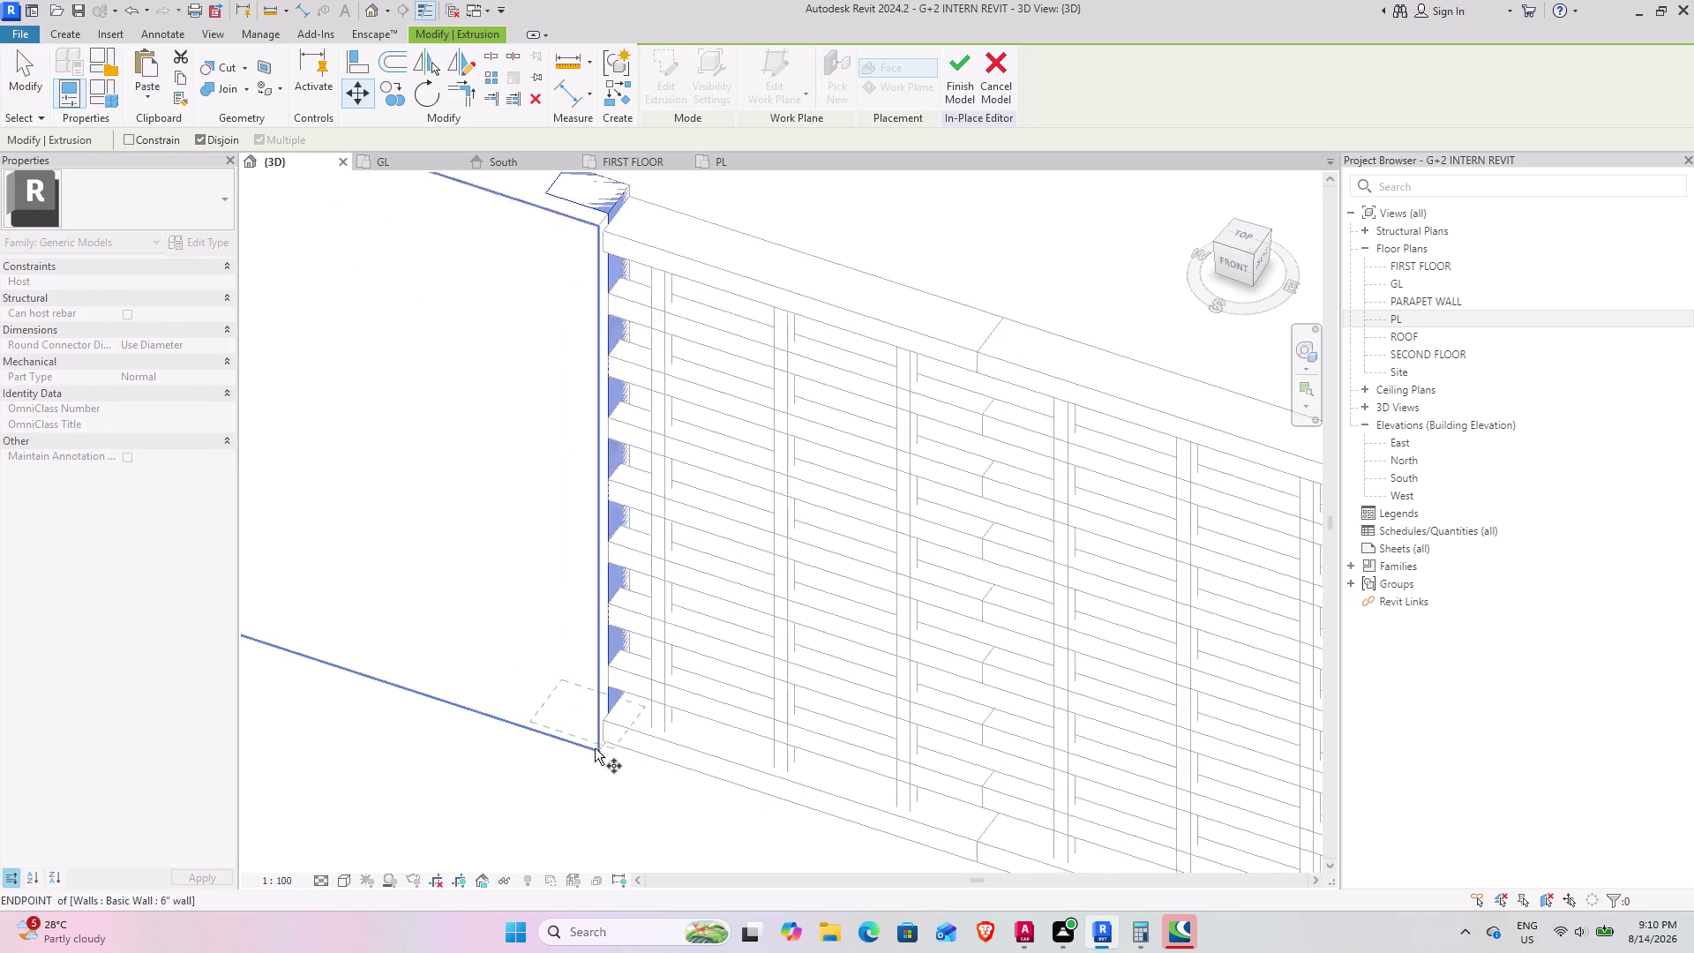
scroll(up, 3)
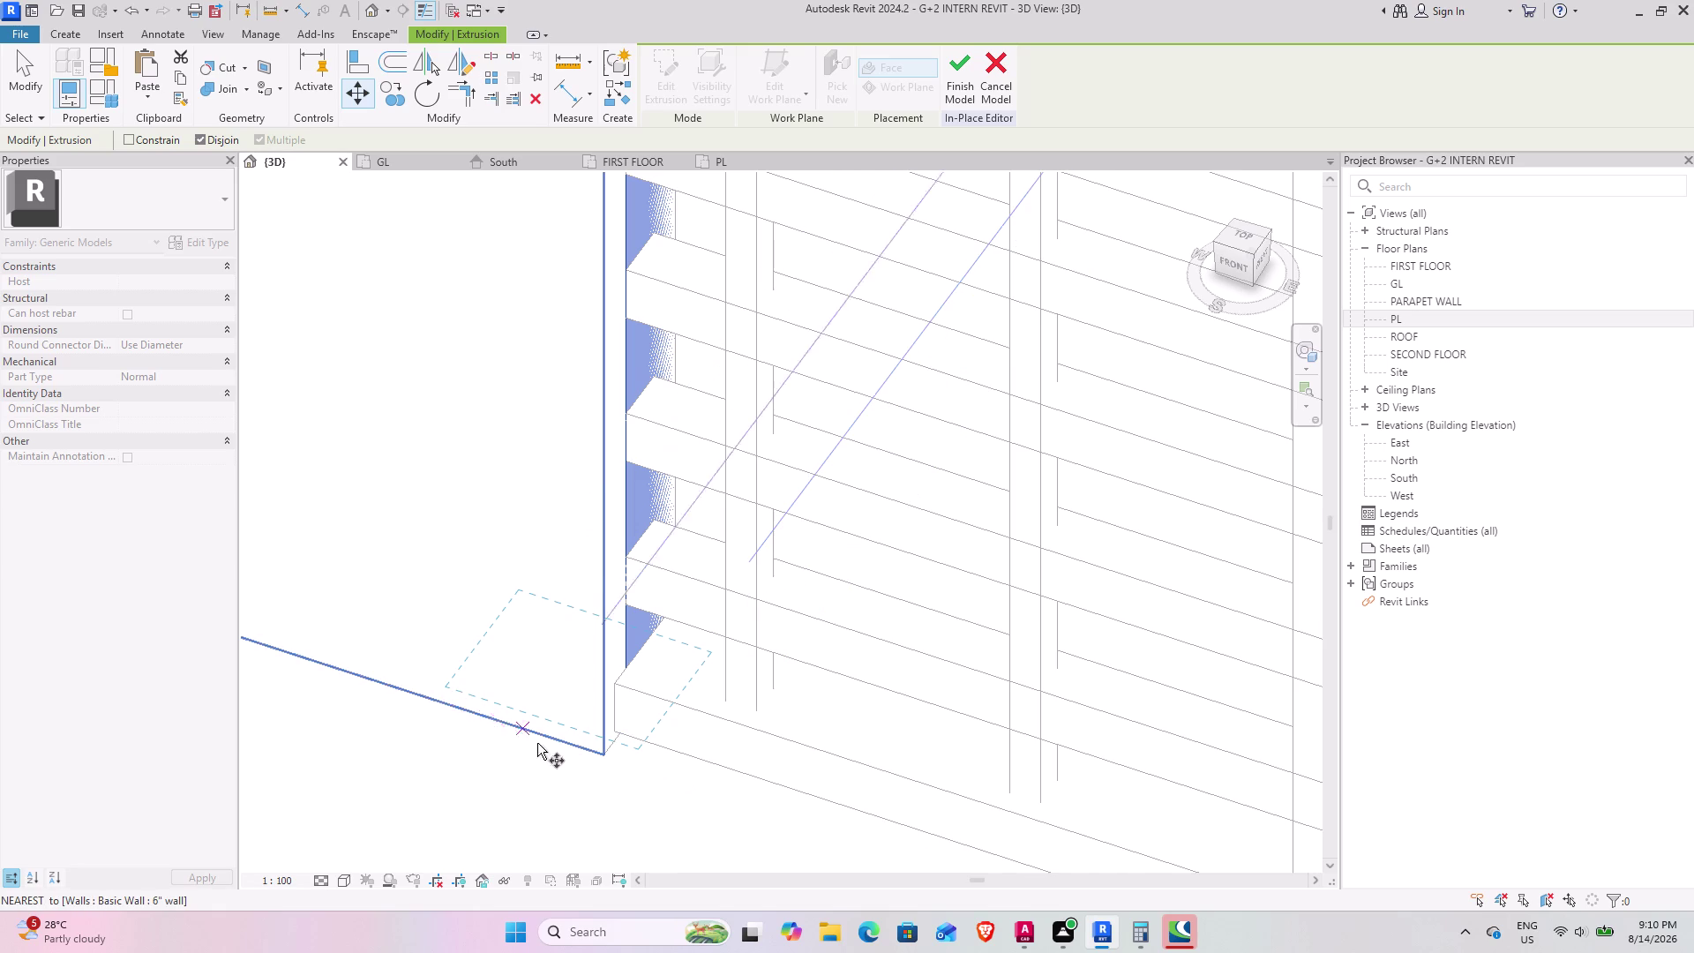
click(606, 756)
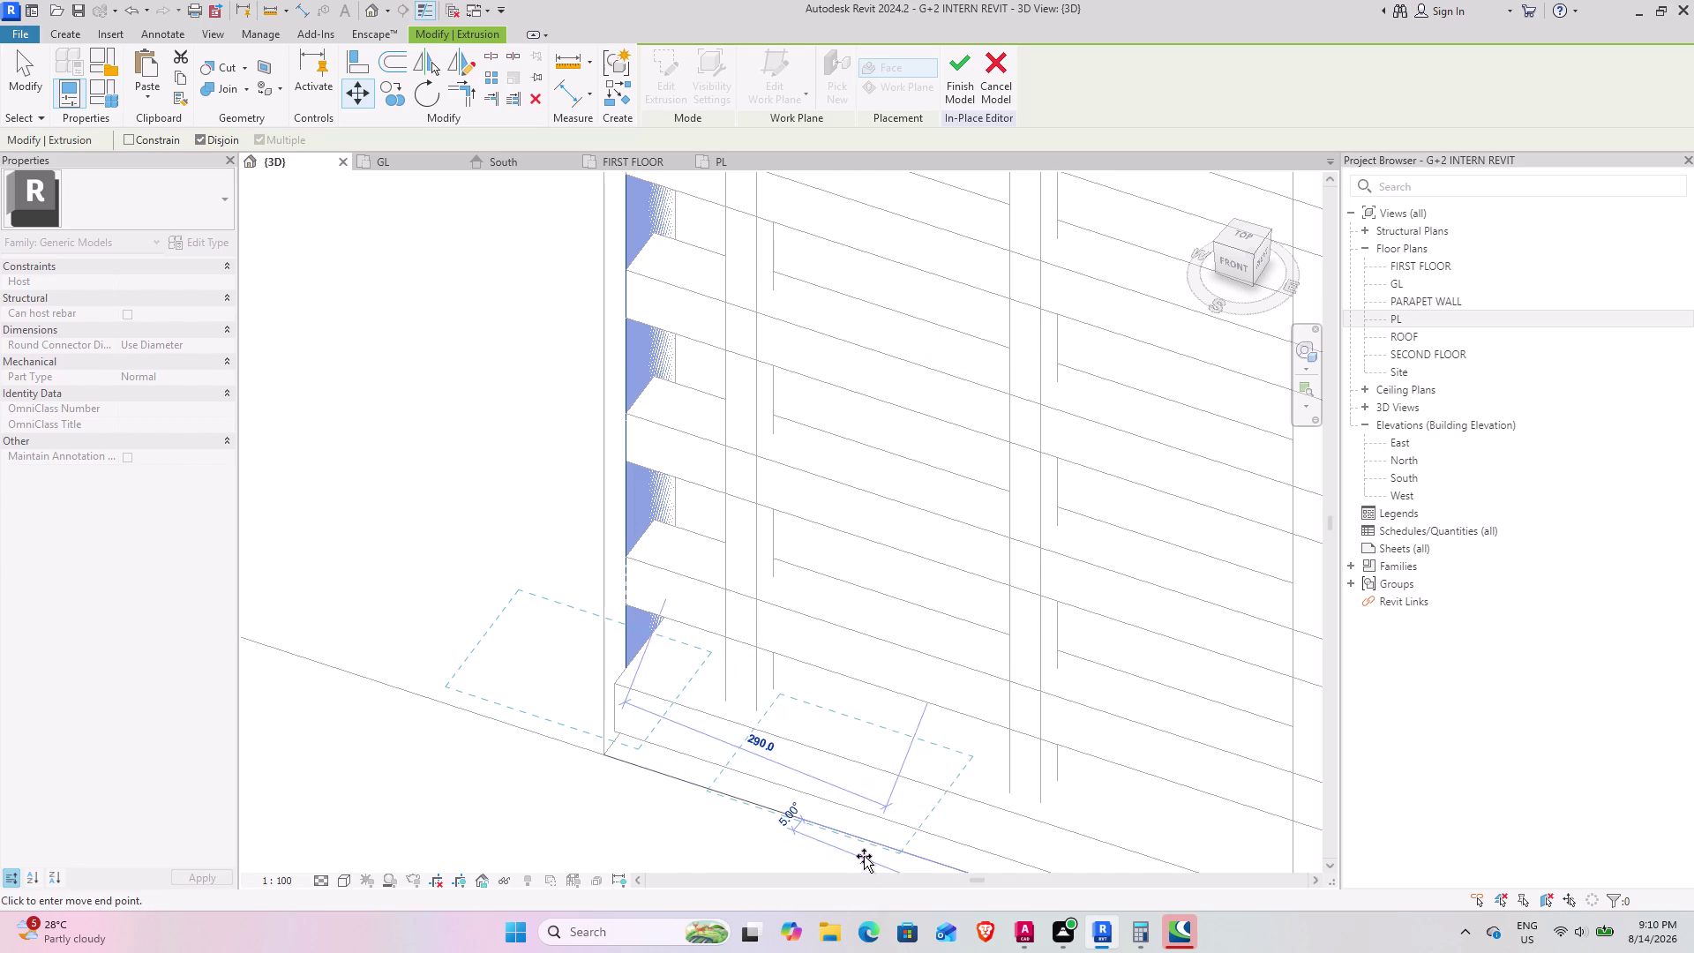
click(864, 856)
middle_drag(874, 833, 952, 738)
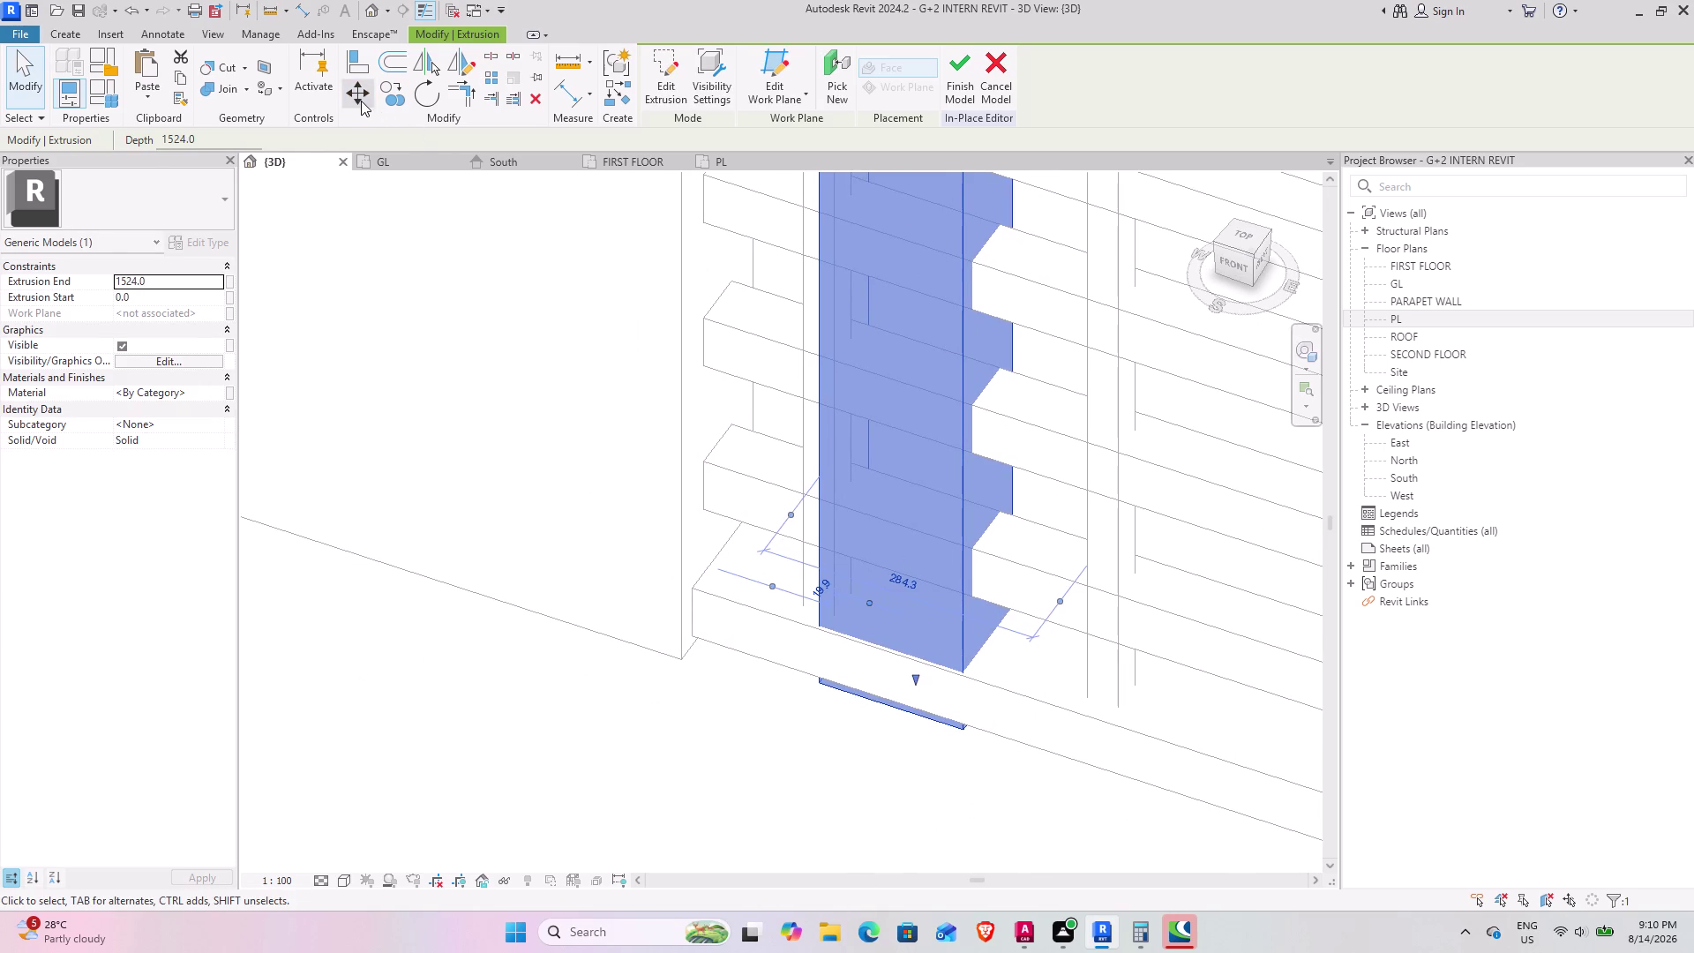
Move the post from its corner flush against the compound wall end.
click(360, 99)
click(819, 688)
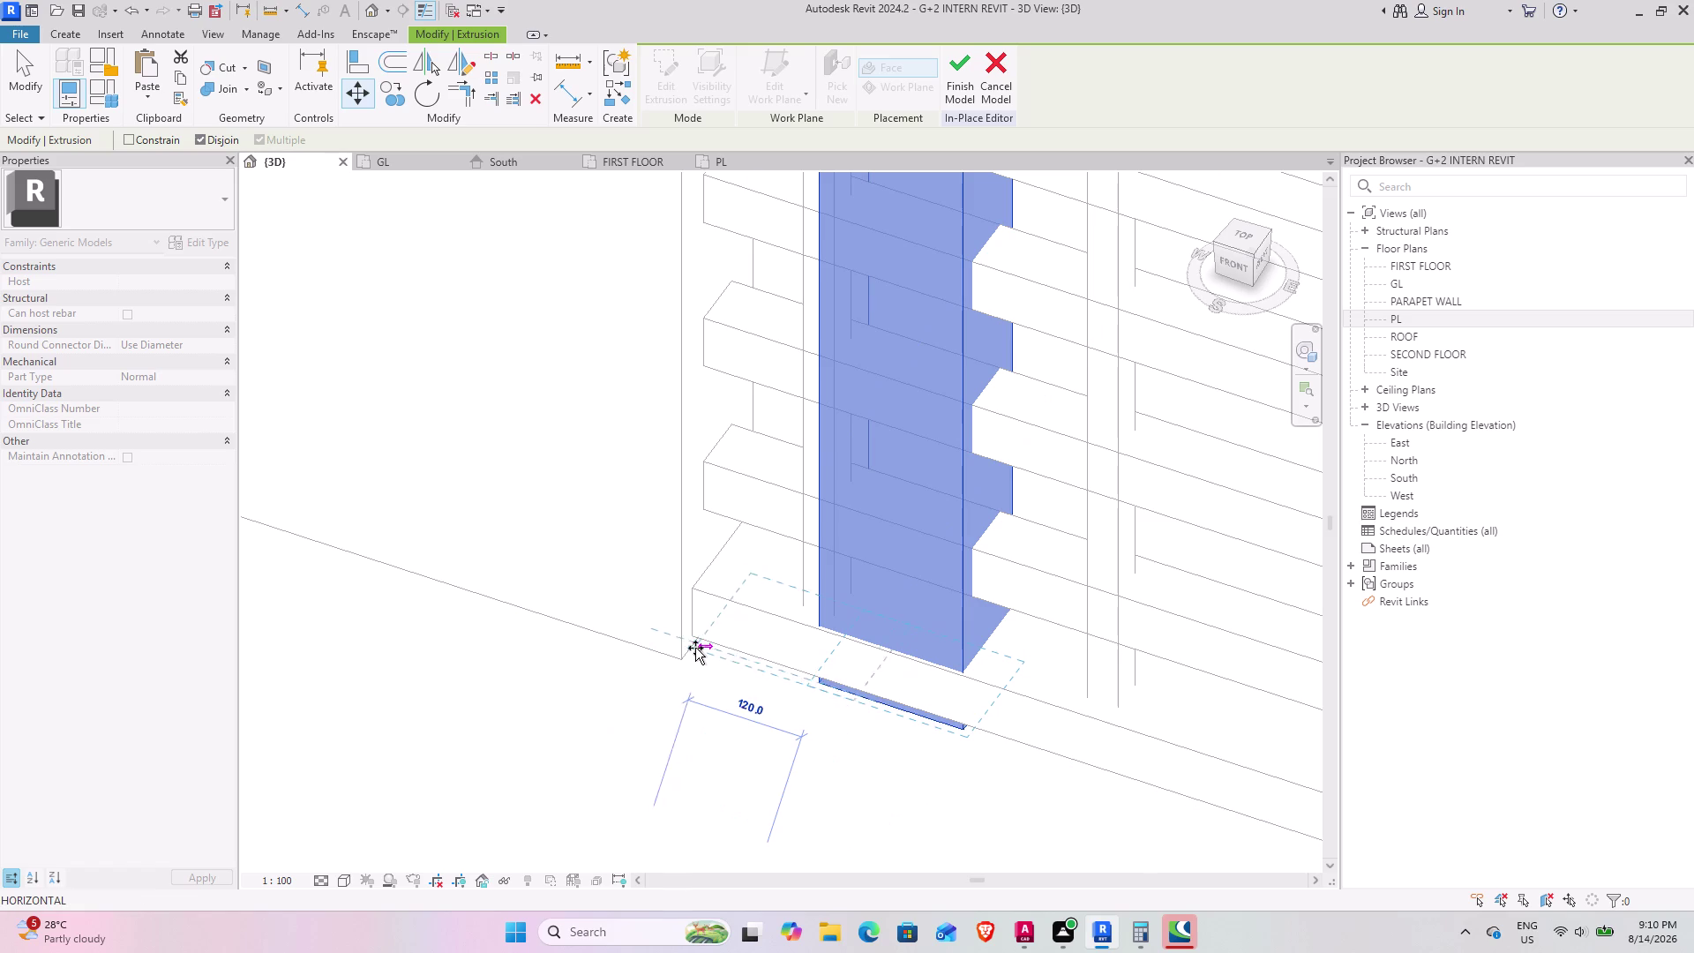
click(692, 645)
scroll(down, 3)
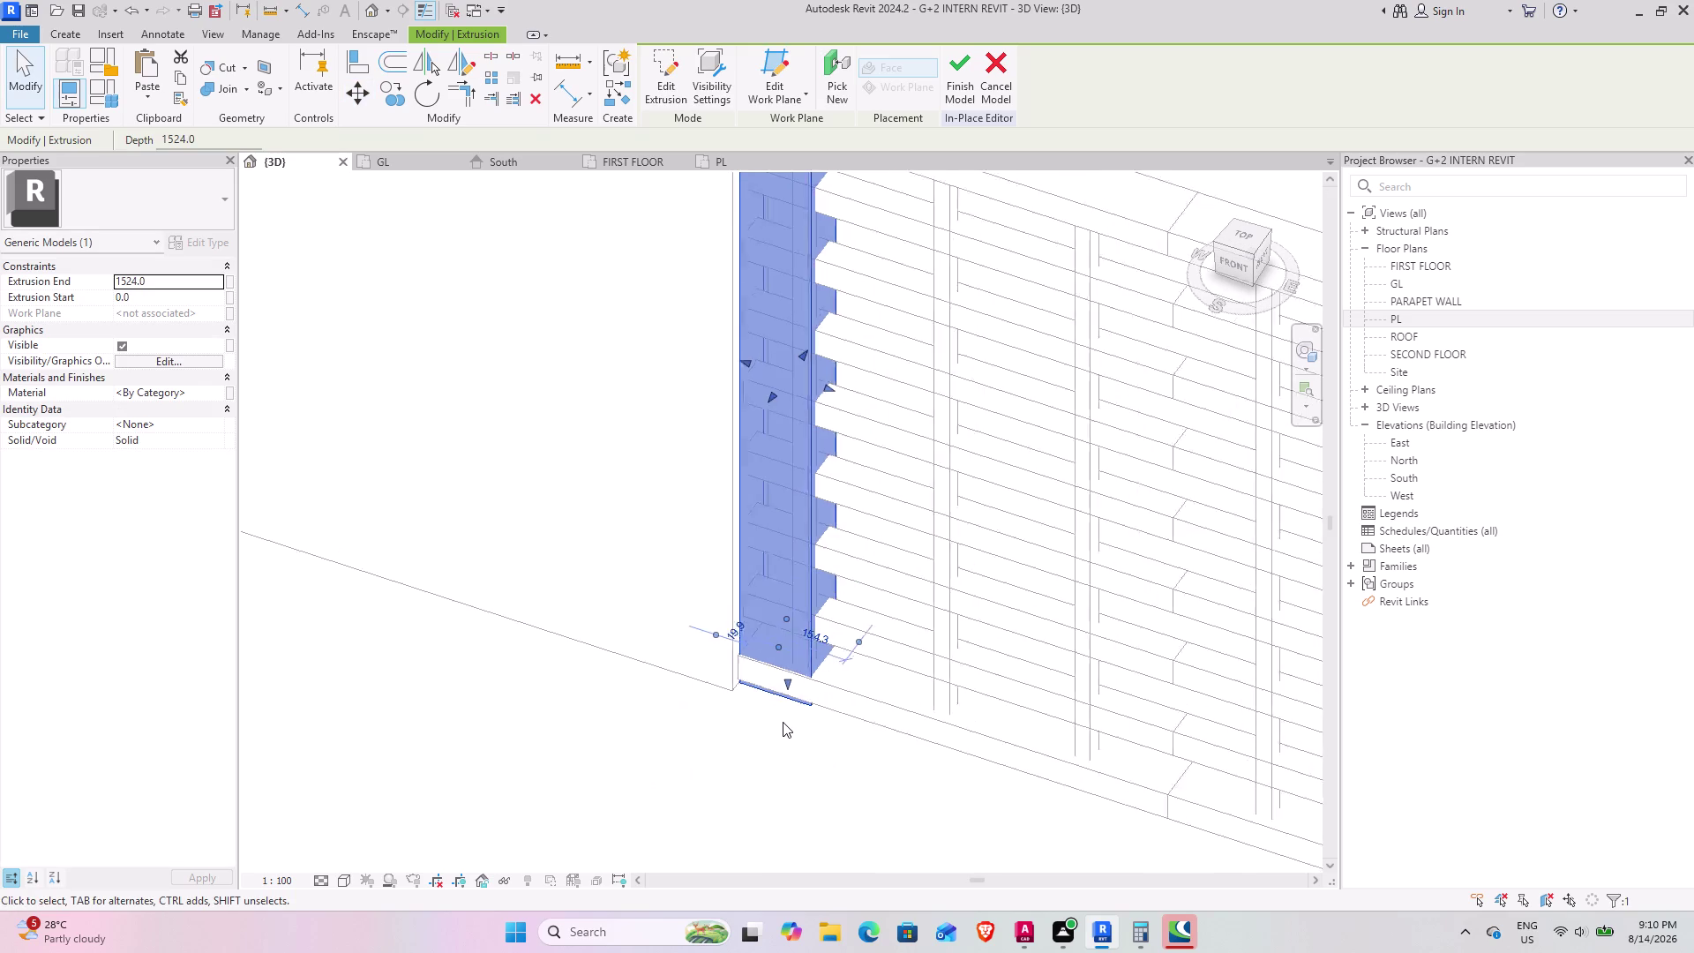
scroll(down, 3)
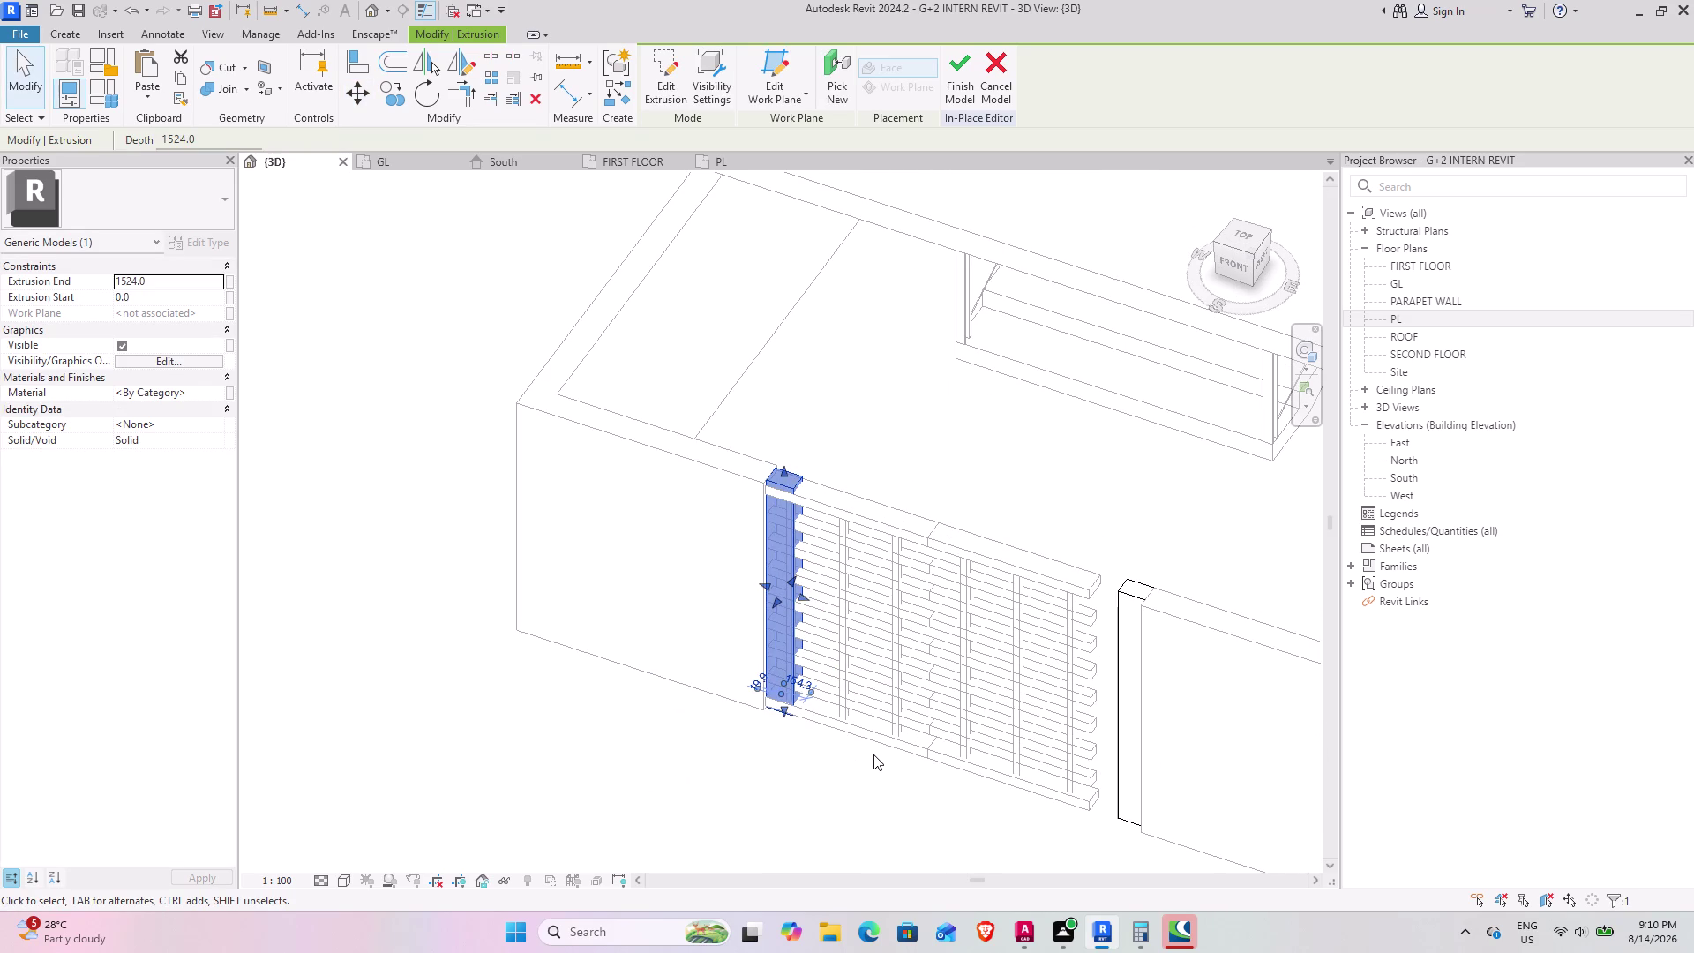
Deselect the post, check the gate from the front, and finish the in-place model.
key(Escape)
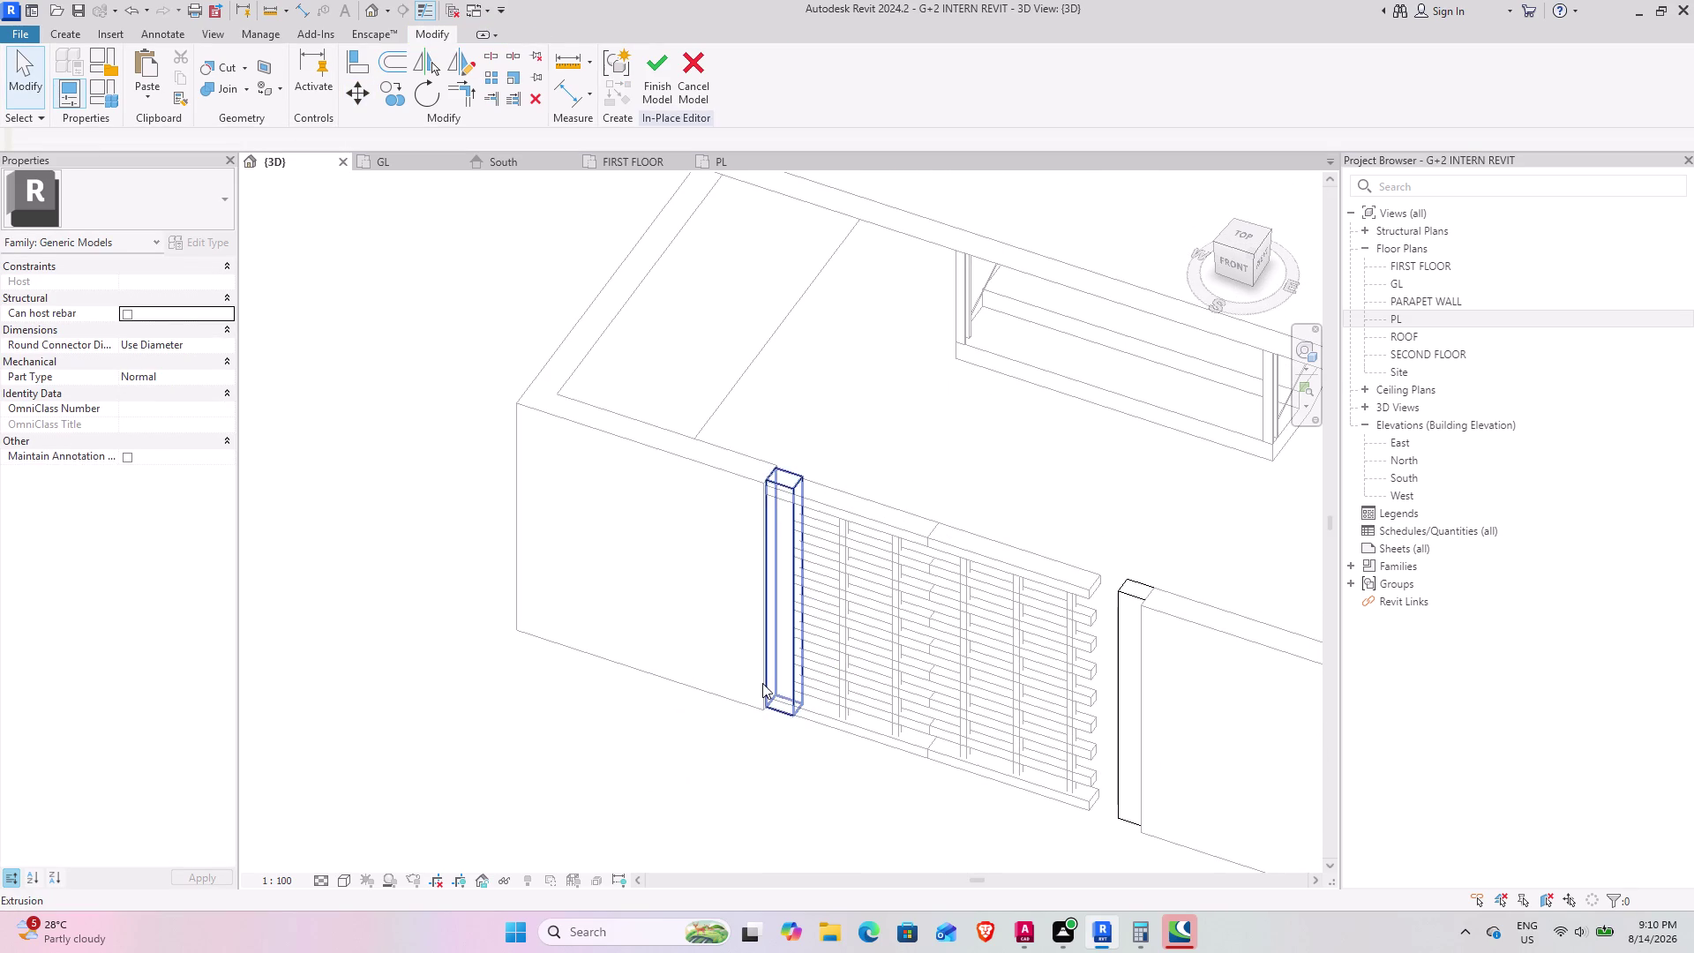
scroll(down, 3)
middle_drag(808, 746, 922, 536)
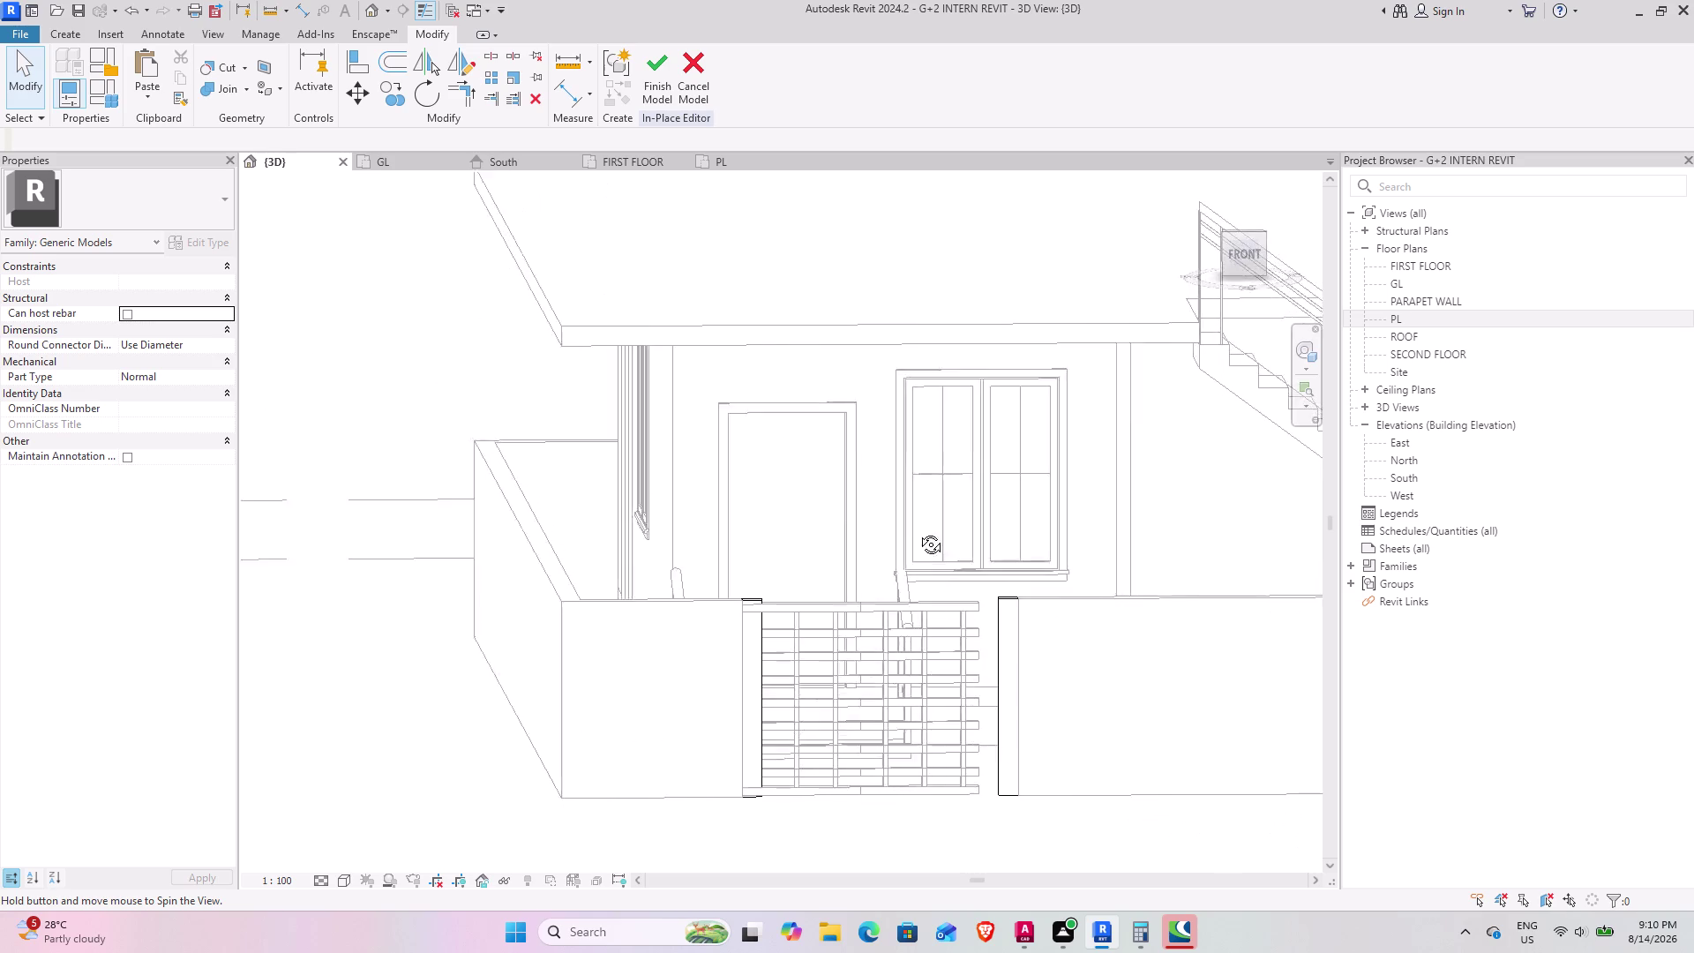
middle_drag(922, 536, 903, 534)
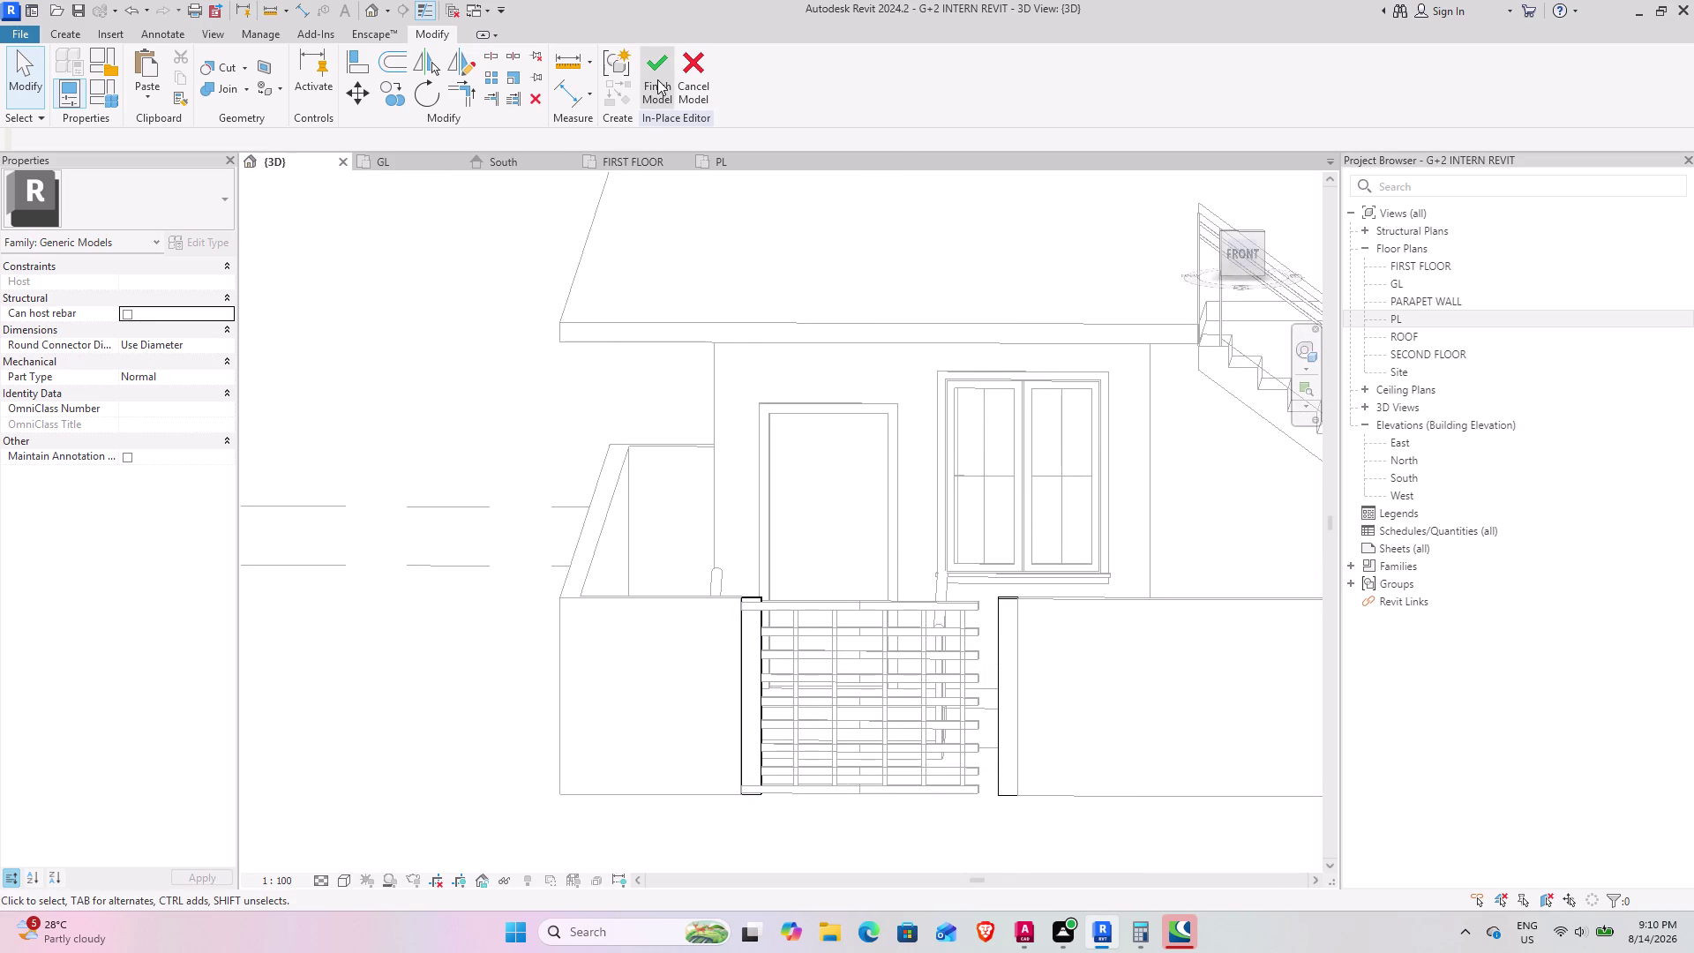
click(657, 79)
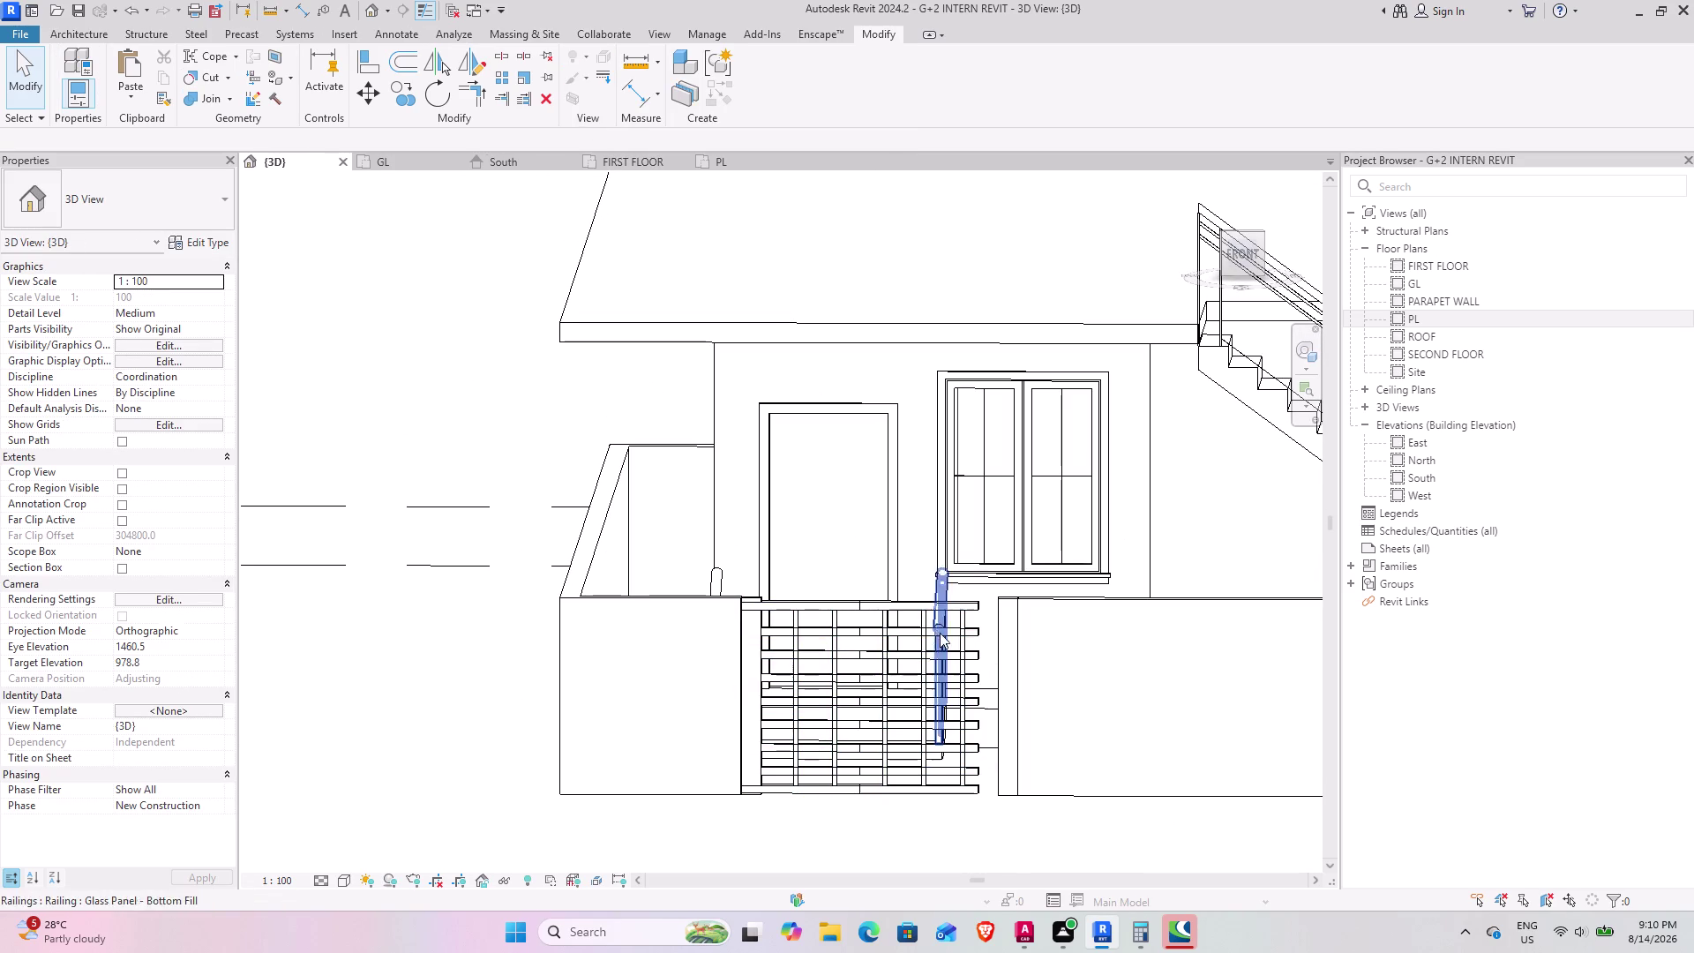
Select the gate's horizontal rails and start moving them from a bottom rail corner.
click(968, 605)
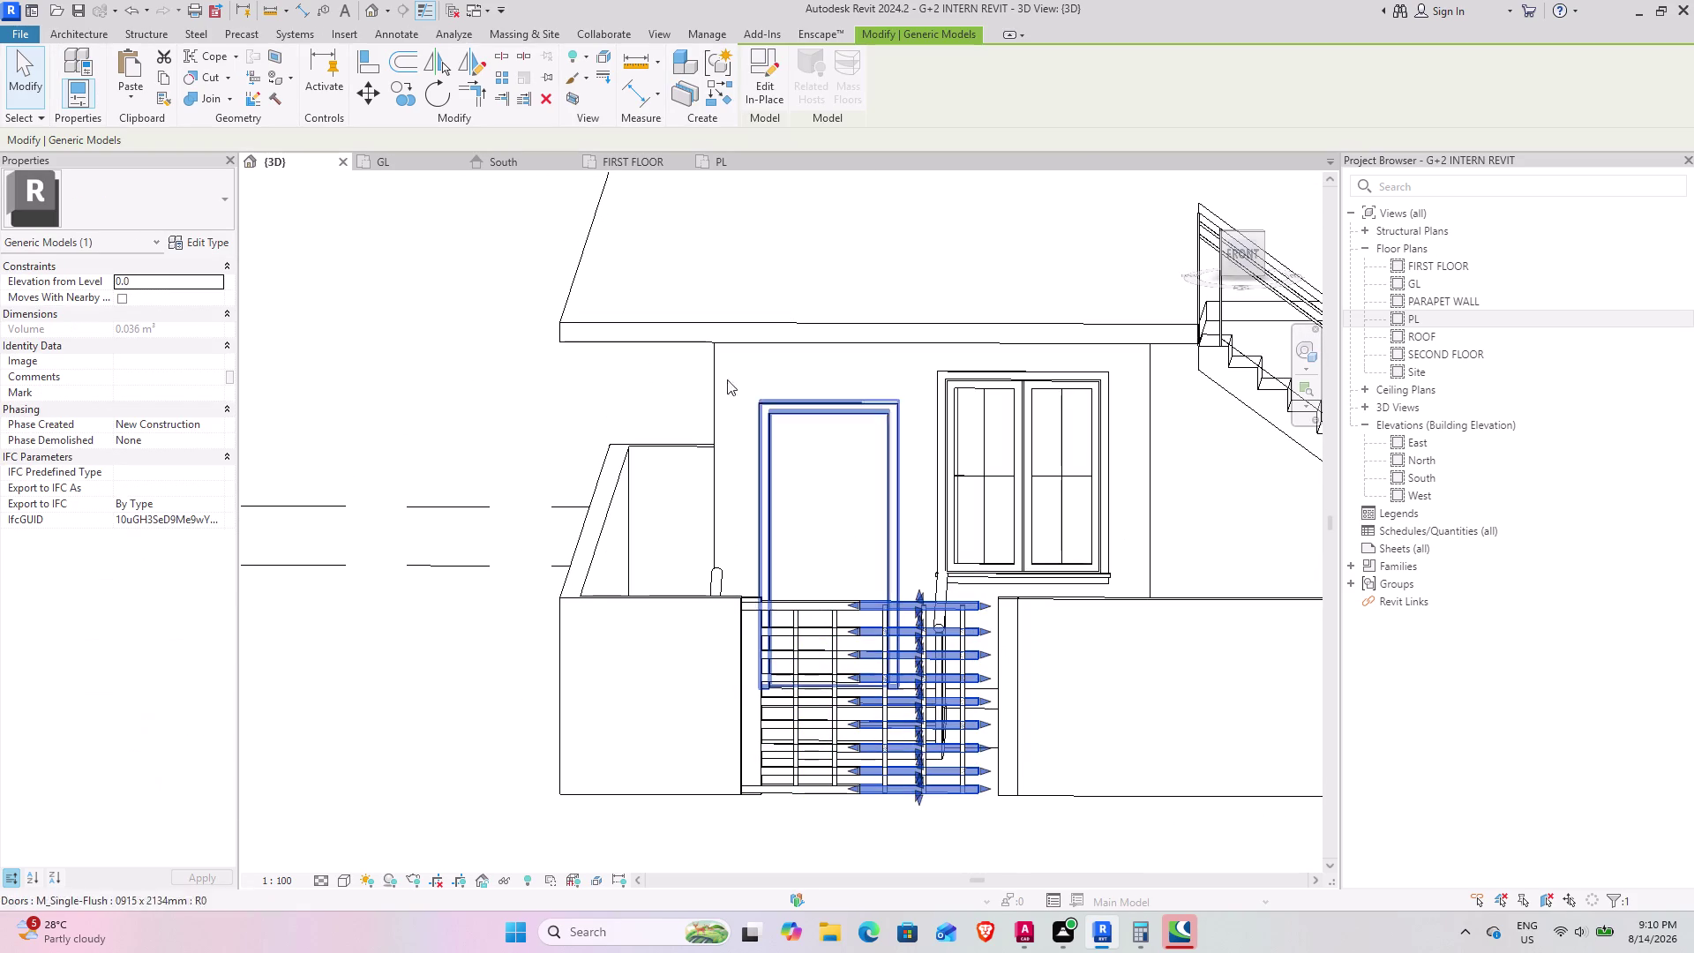
click(355, 103)
middle_drag(979, 767, 1014, 770)
scroll(up, 3)
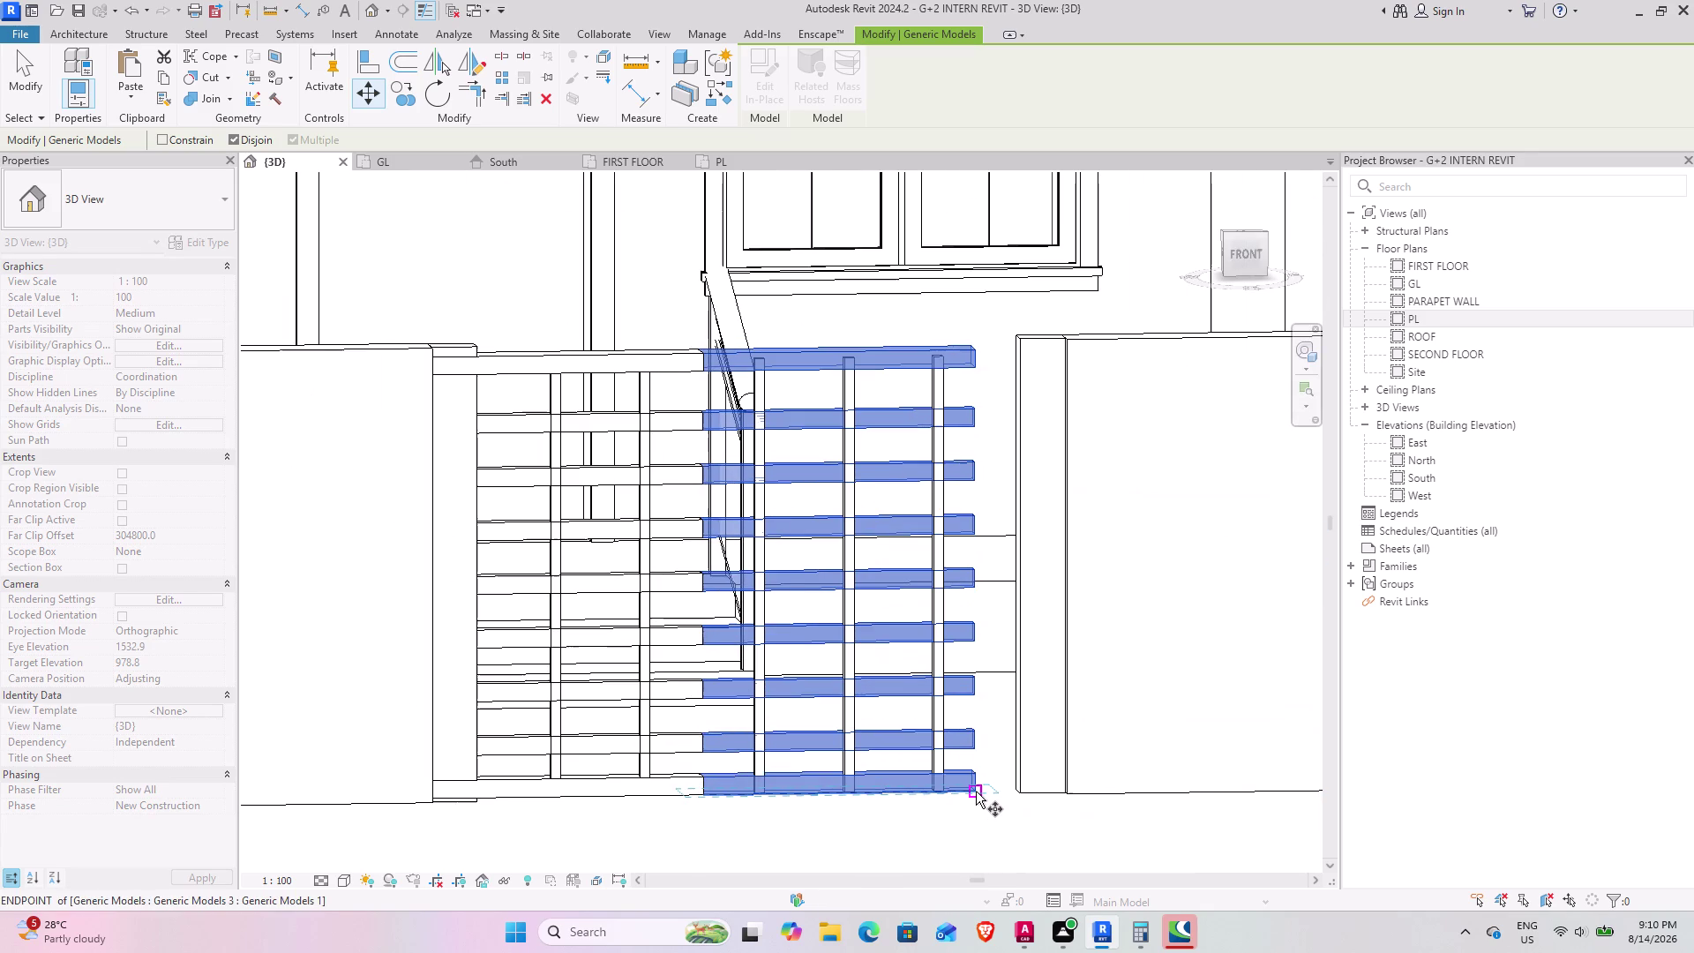
click(976, 792)
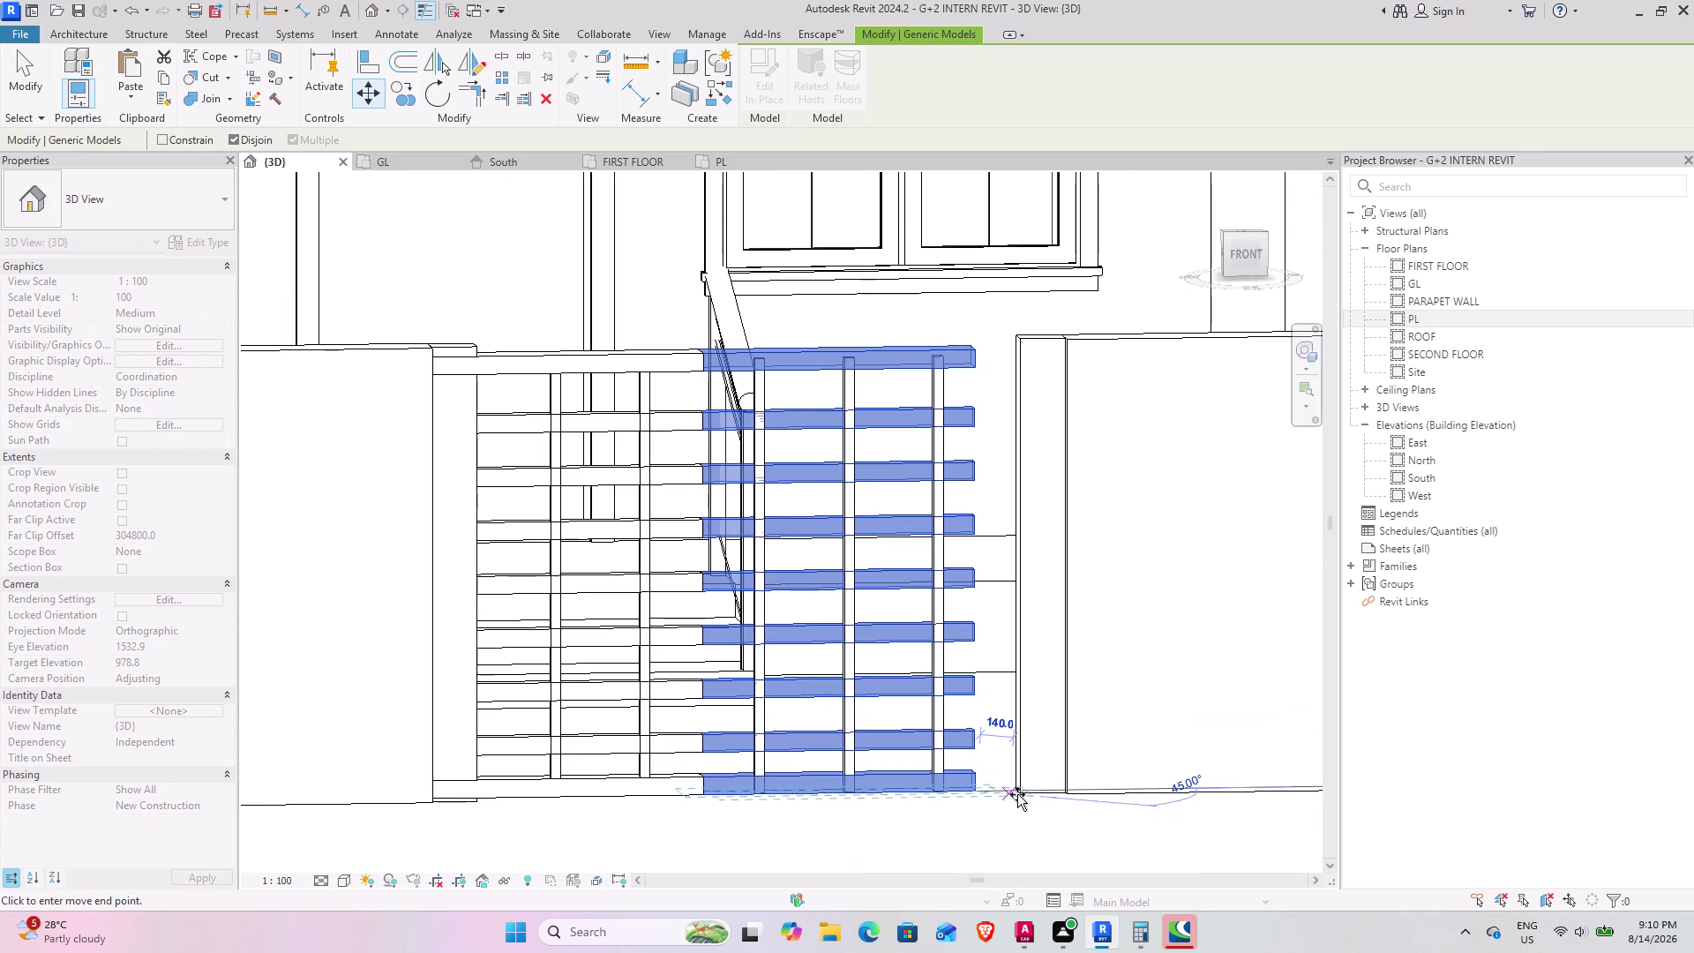
click(1250, 258)
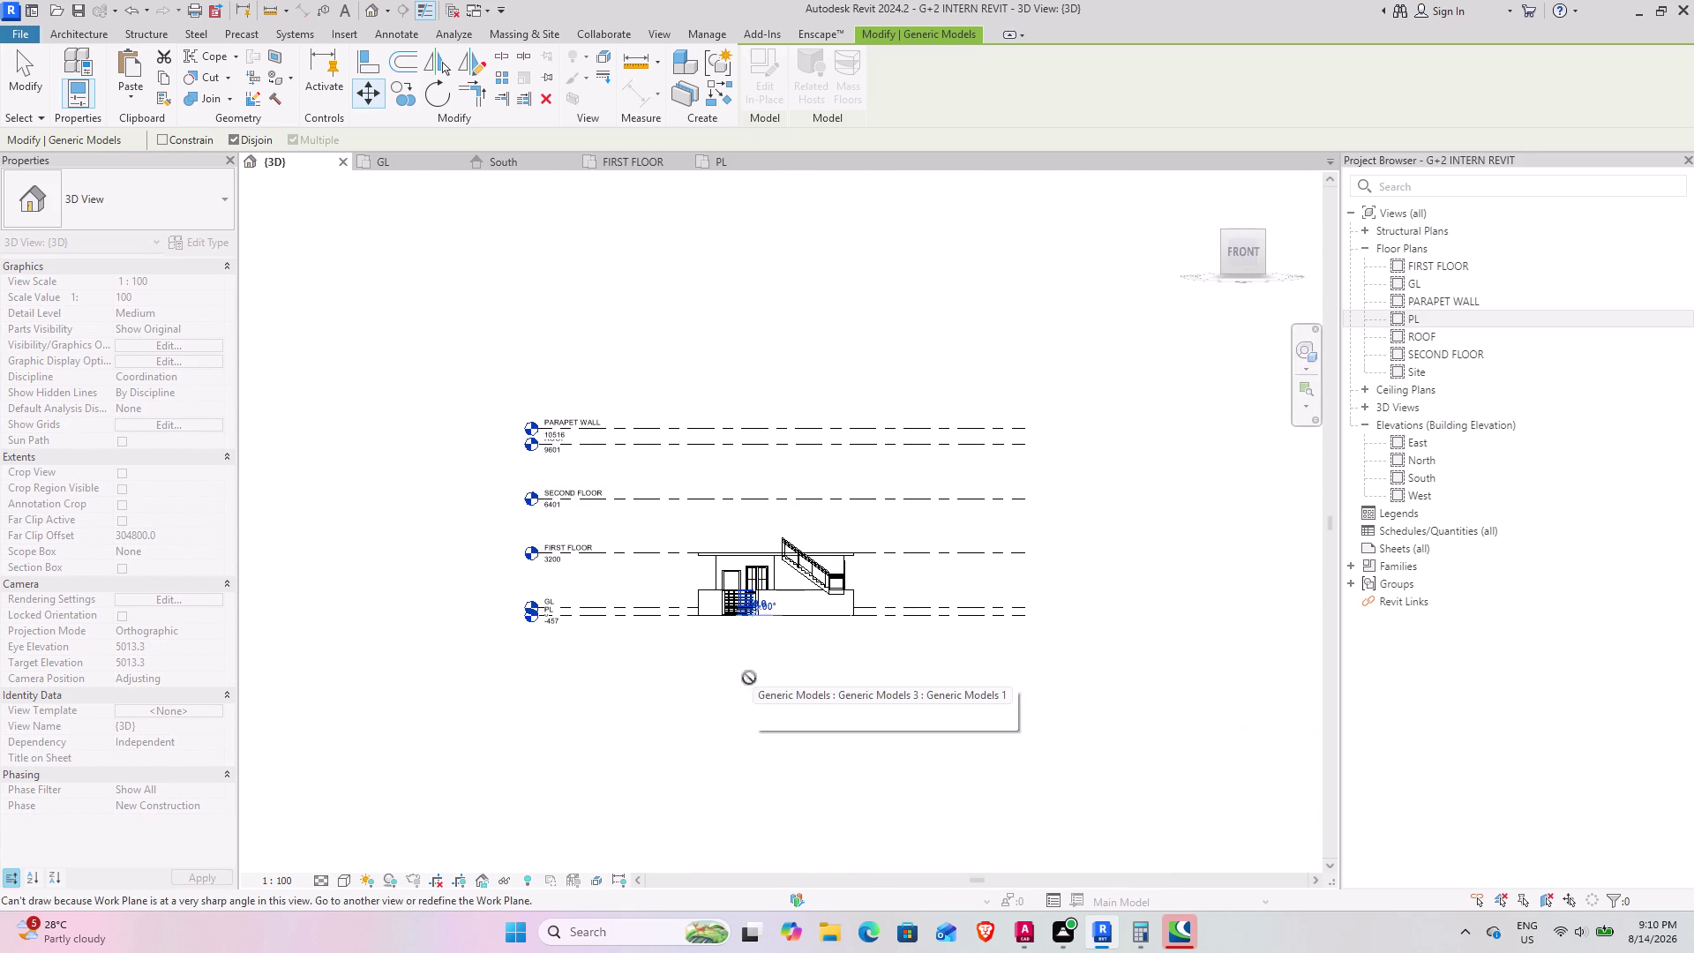
scroll(up, 3)
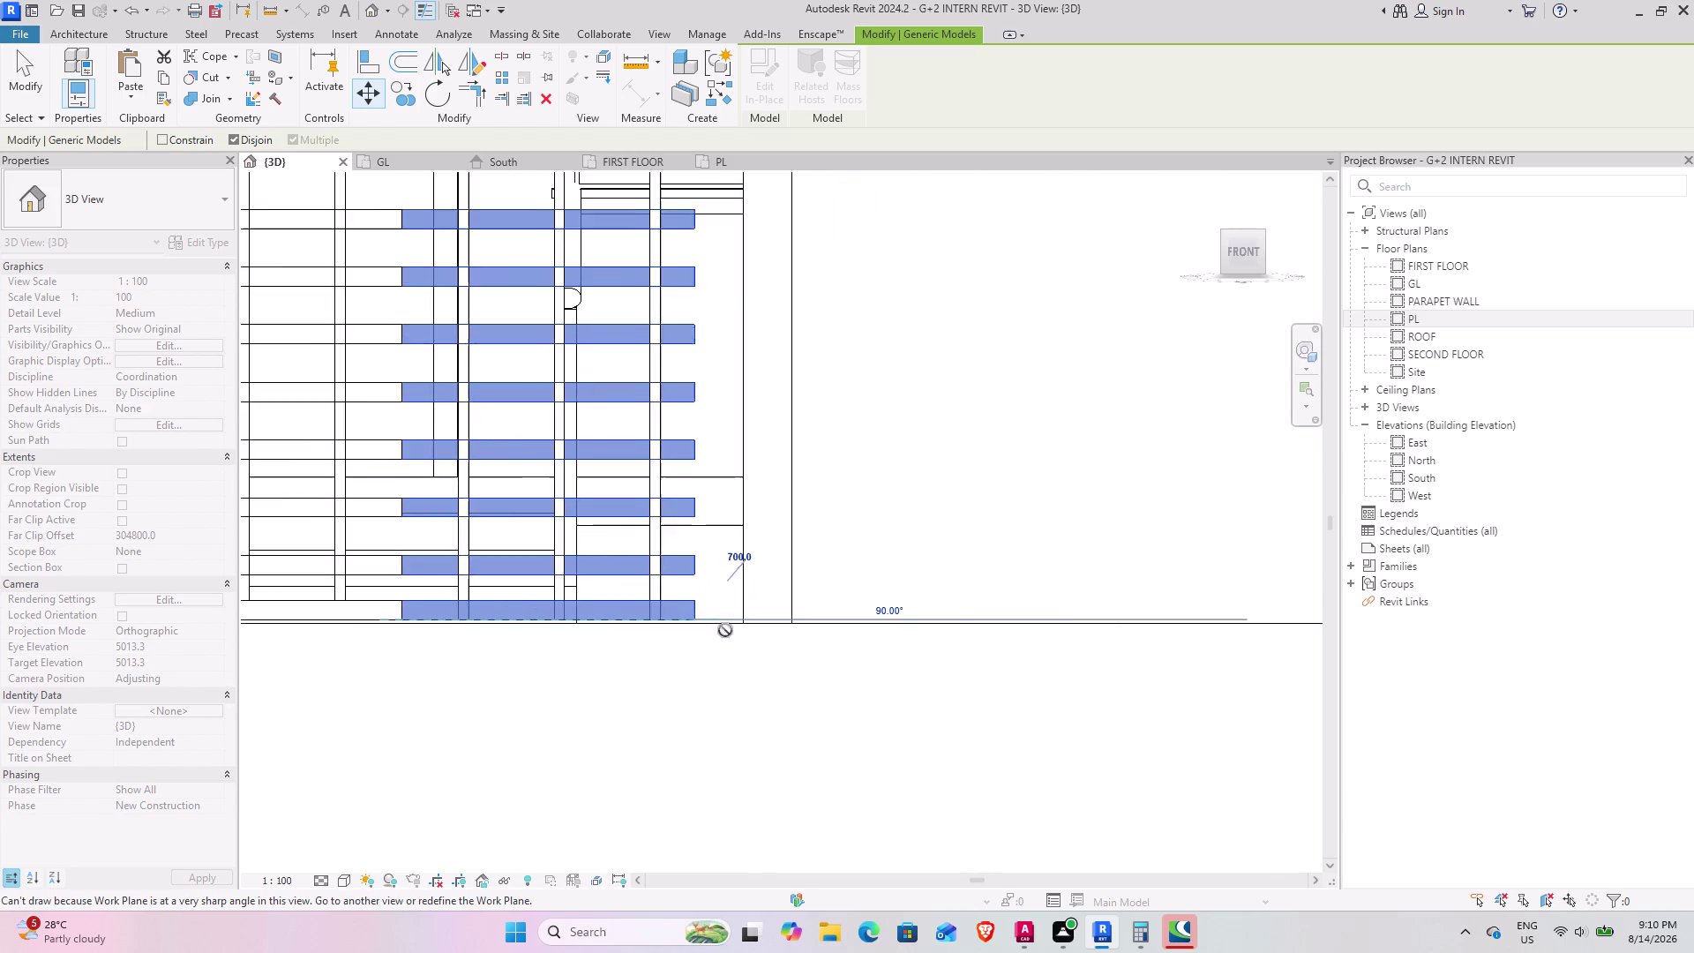
scroll(up, 3)
middle_drag(686, 581, 755, 720)
Restart the rails move from the rail end toward the post.
click(371, 94)
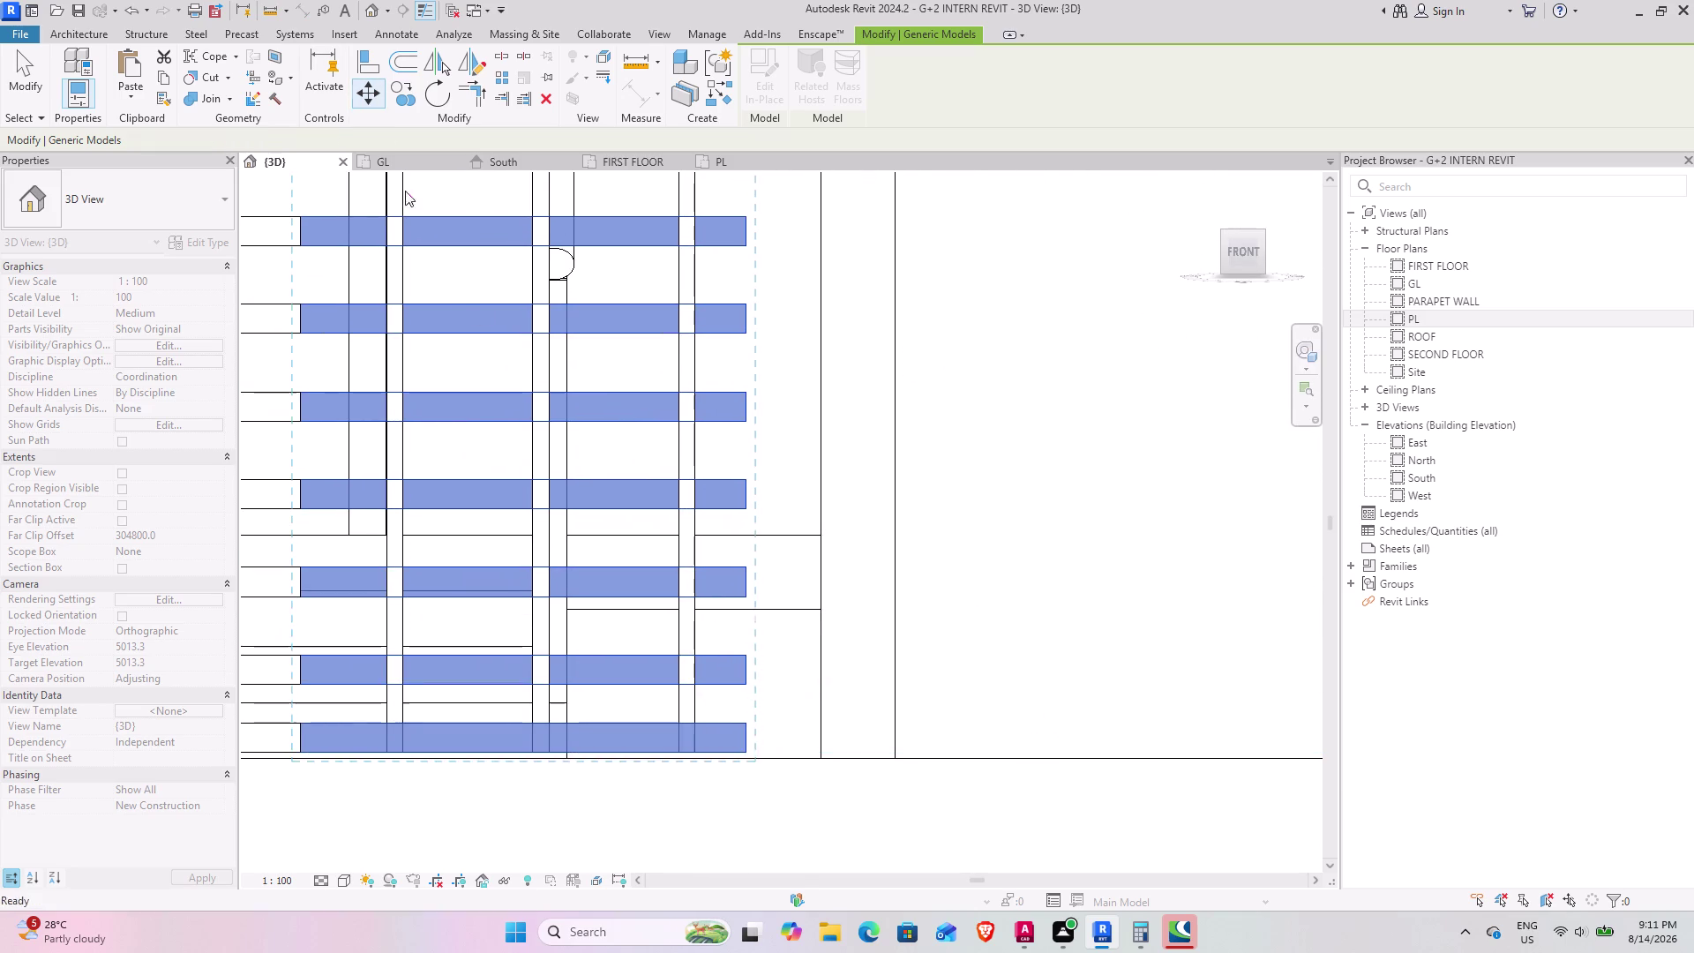
click(745, 748)
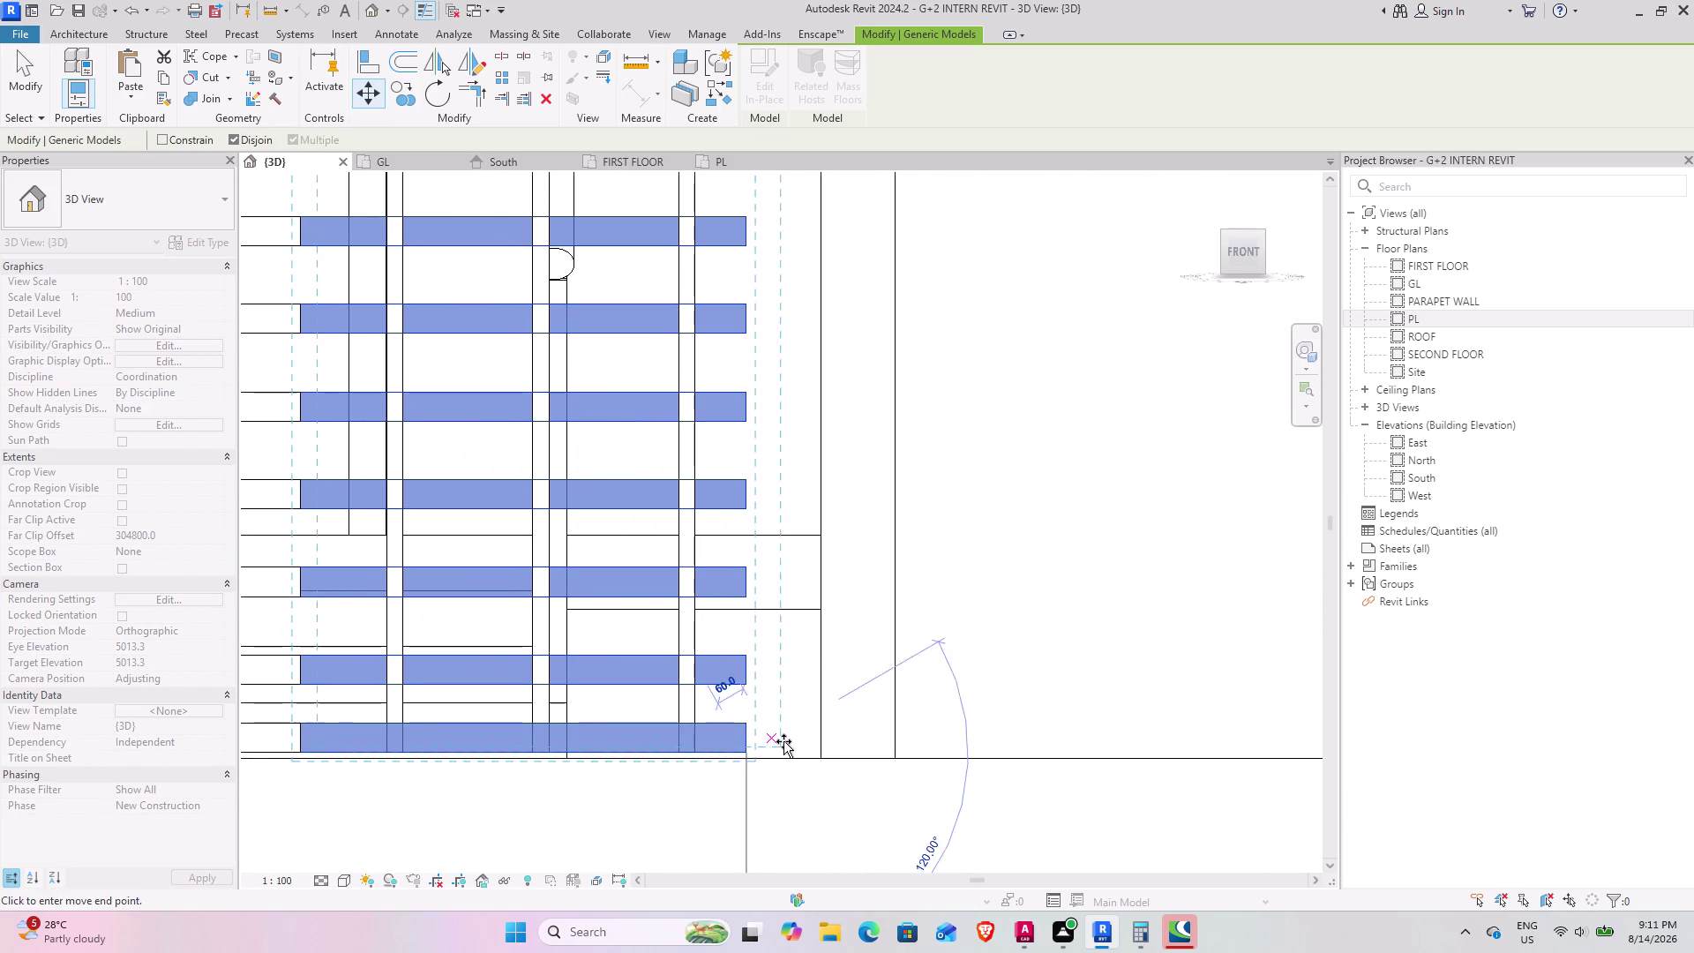
click(815, 750)
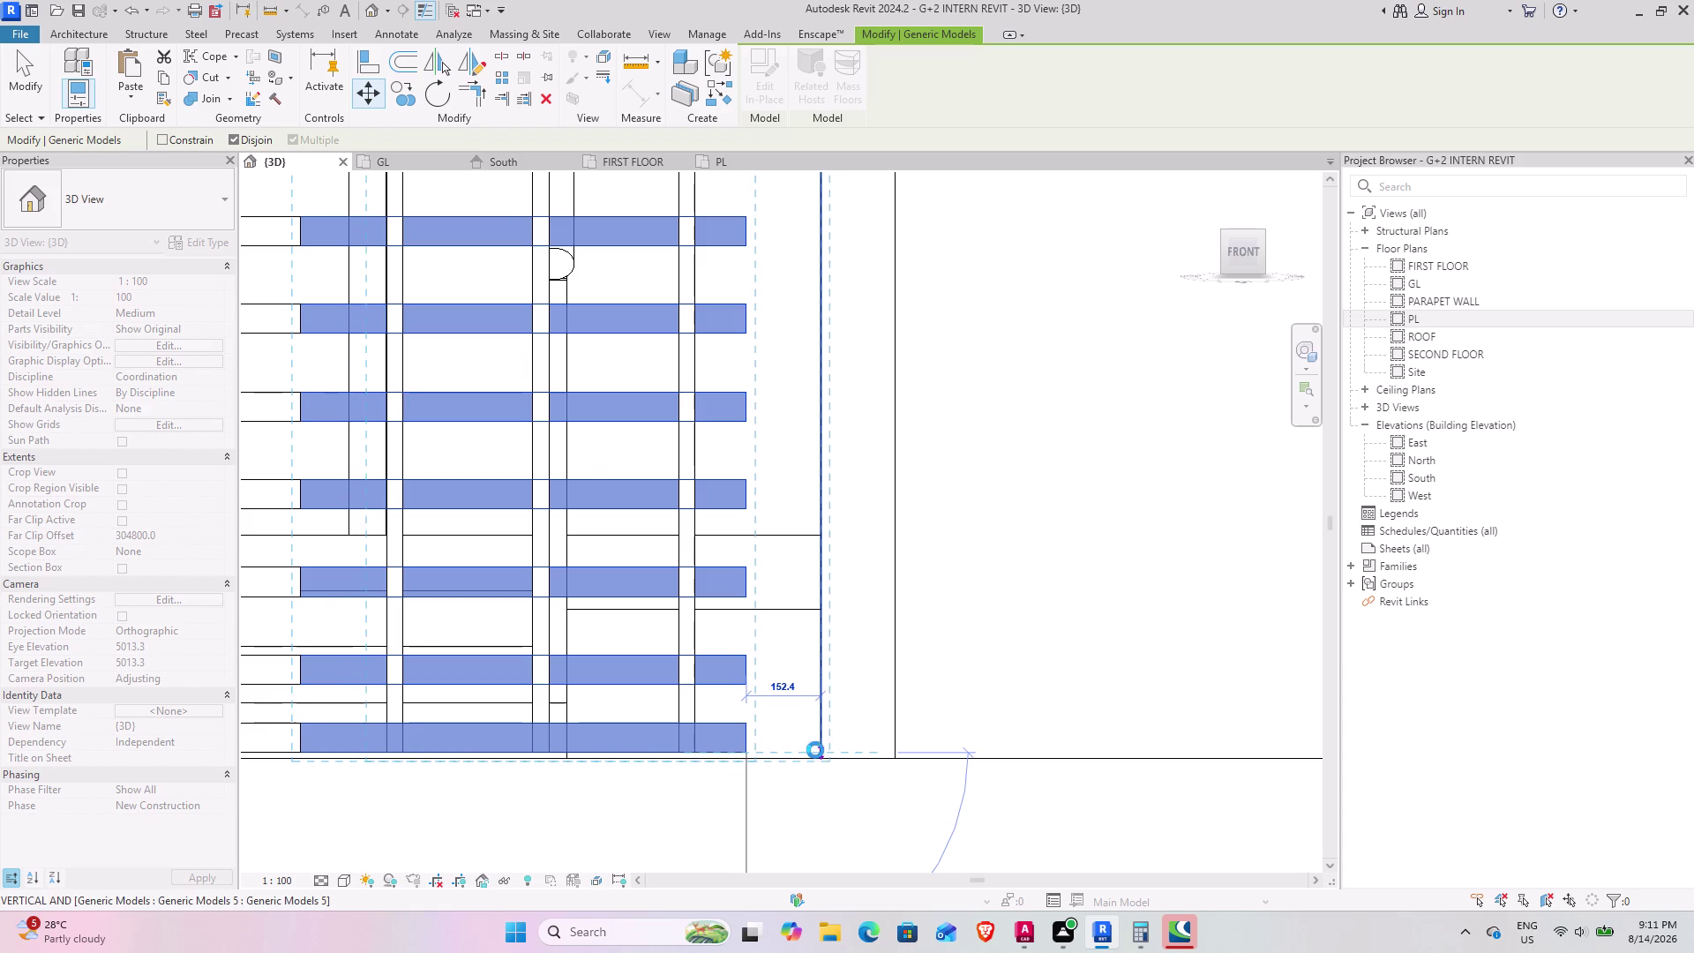
middle_drag(645, 784, 1104, 806)
middle_drag(827, 782, 934, 785)
scroll(down, 3)
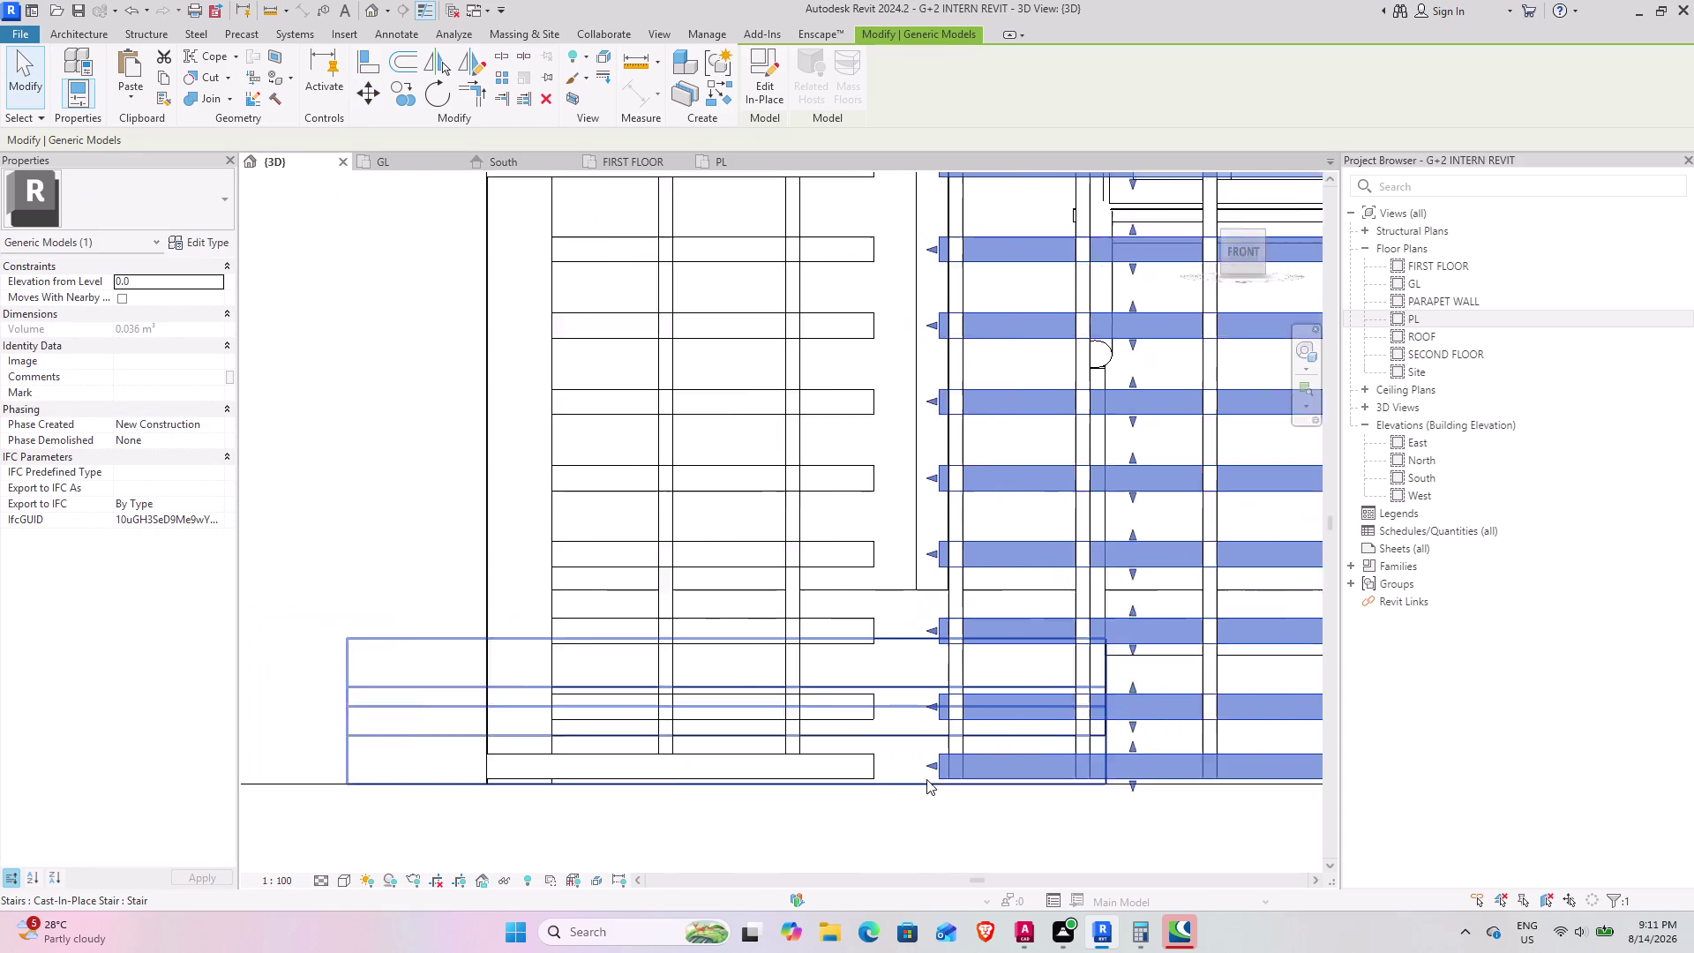
scroll(down, 3)
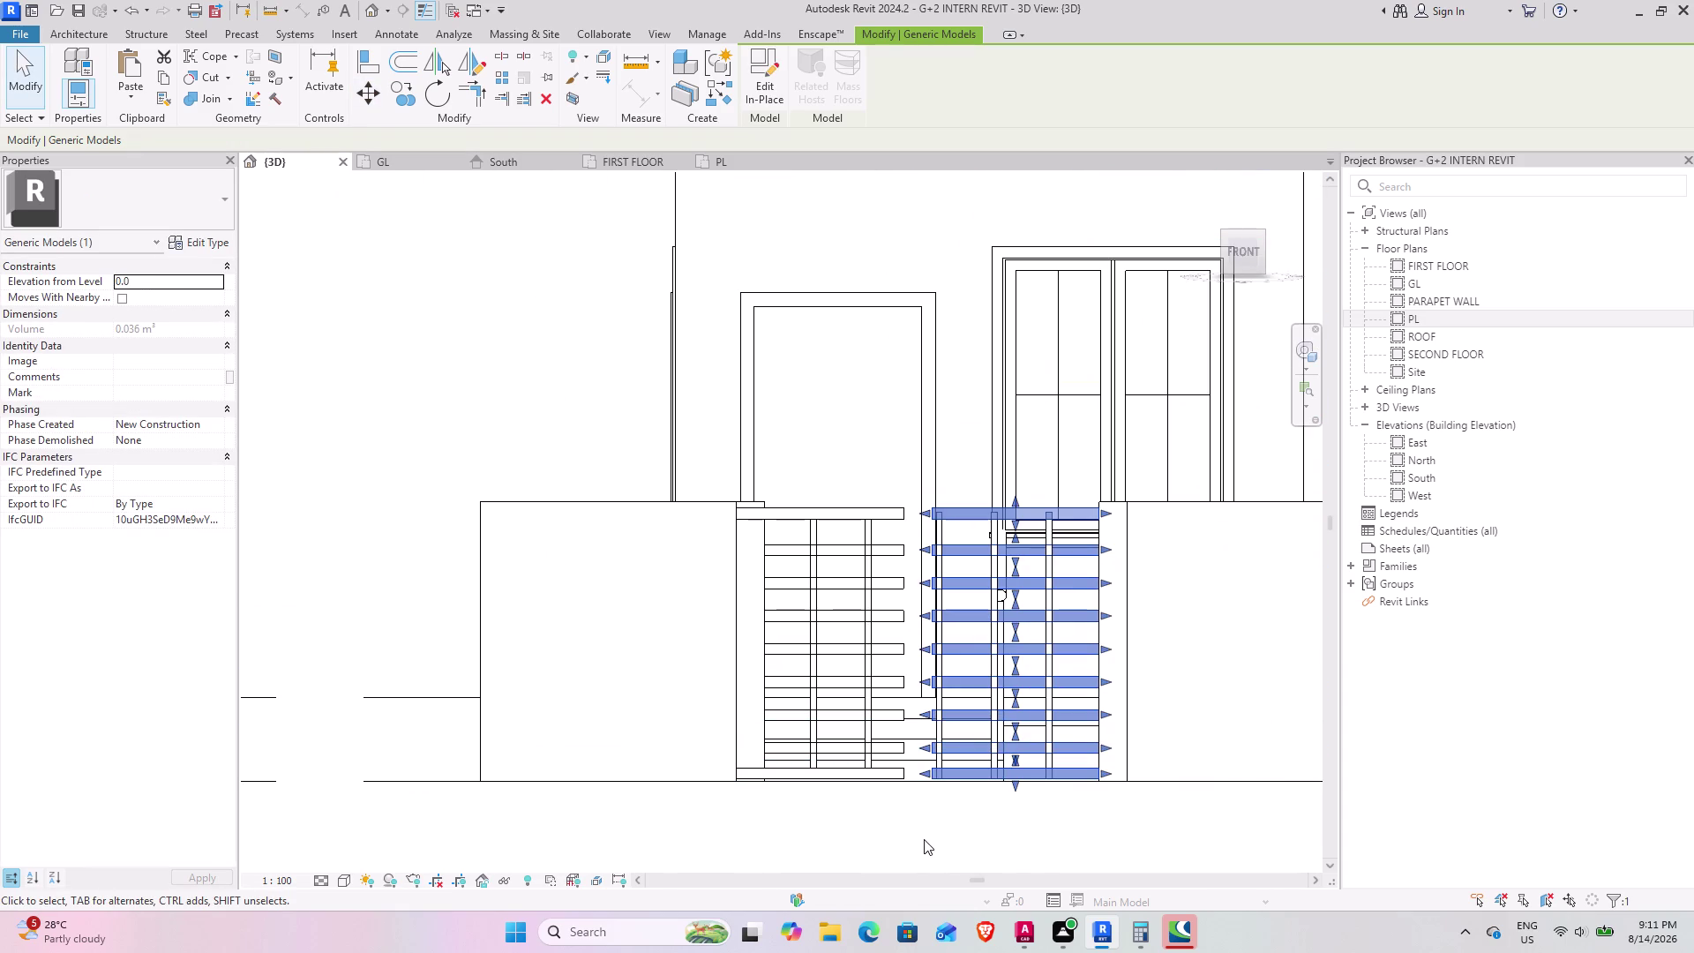
click(923, 839)
click(940, 732)
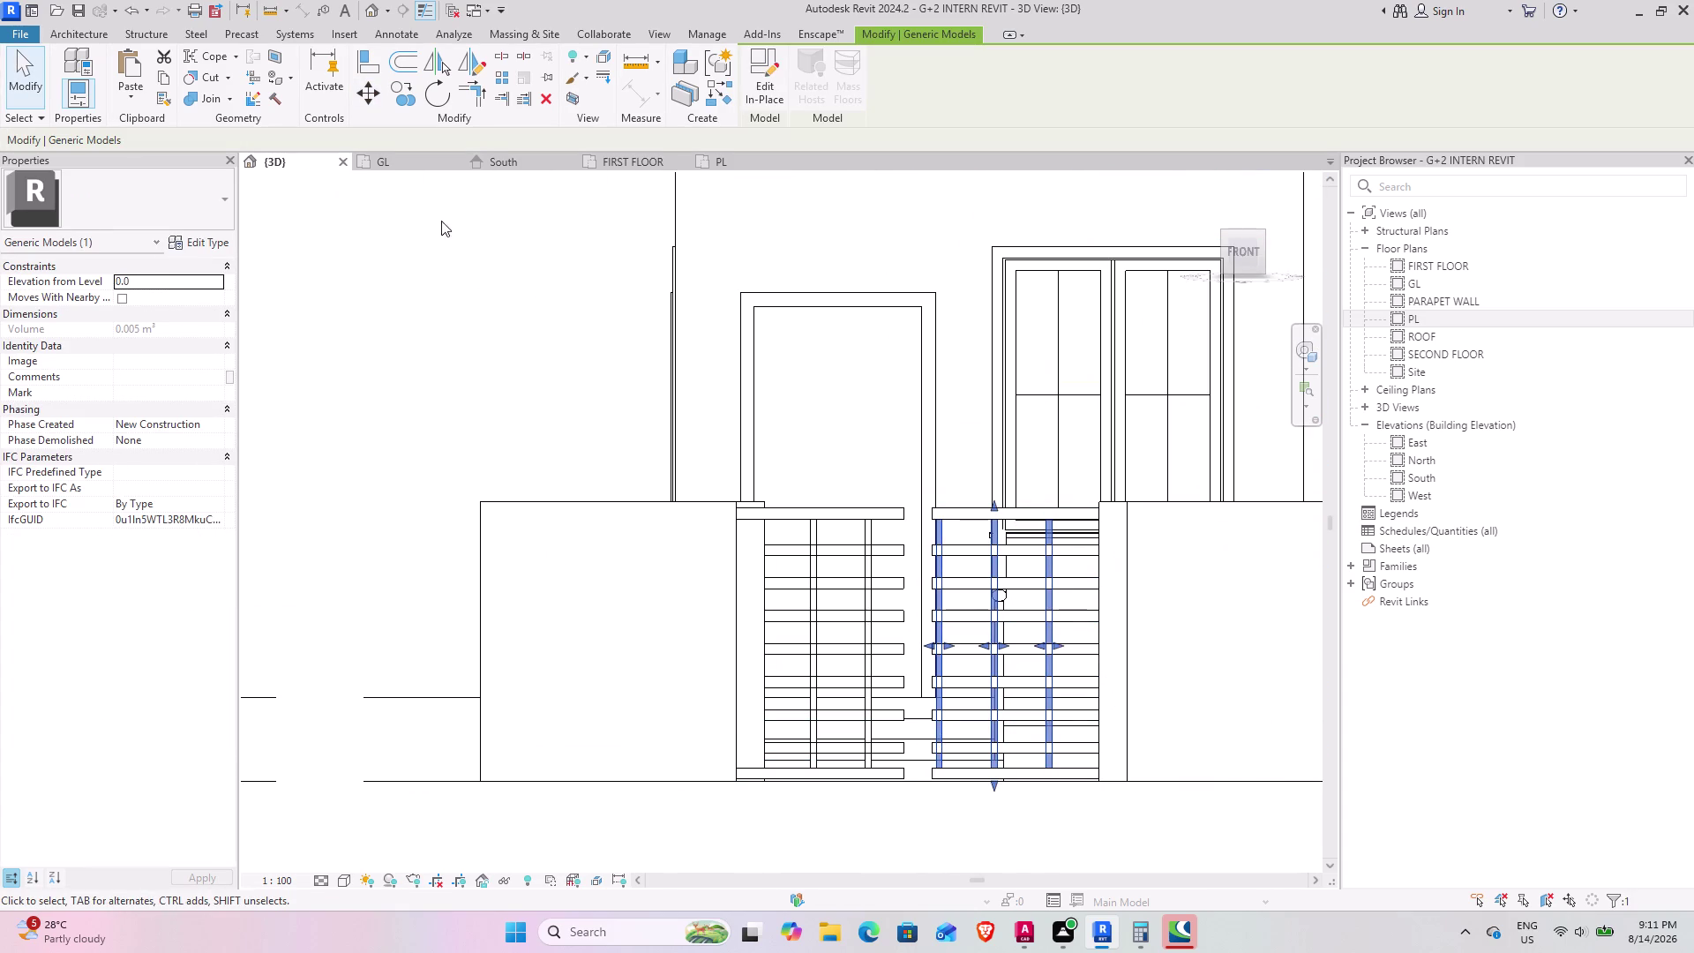
click(375, 103)
scroll(up, 3)
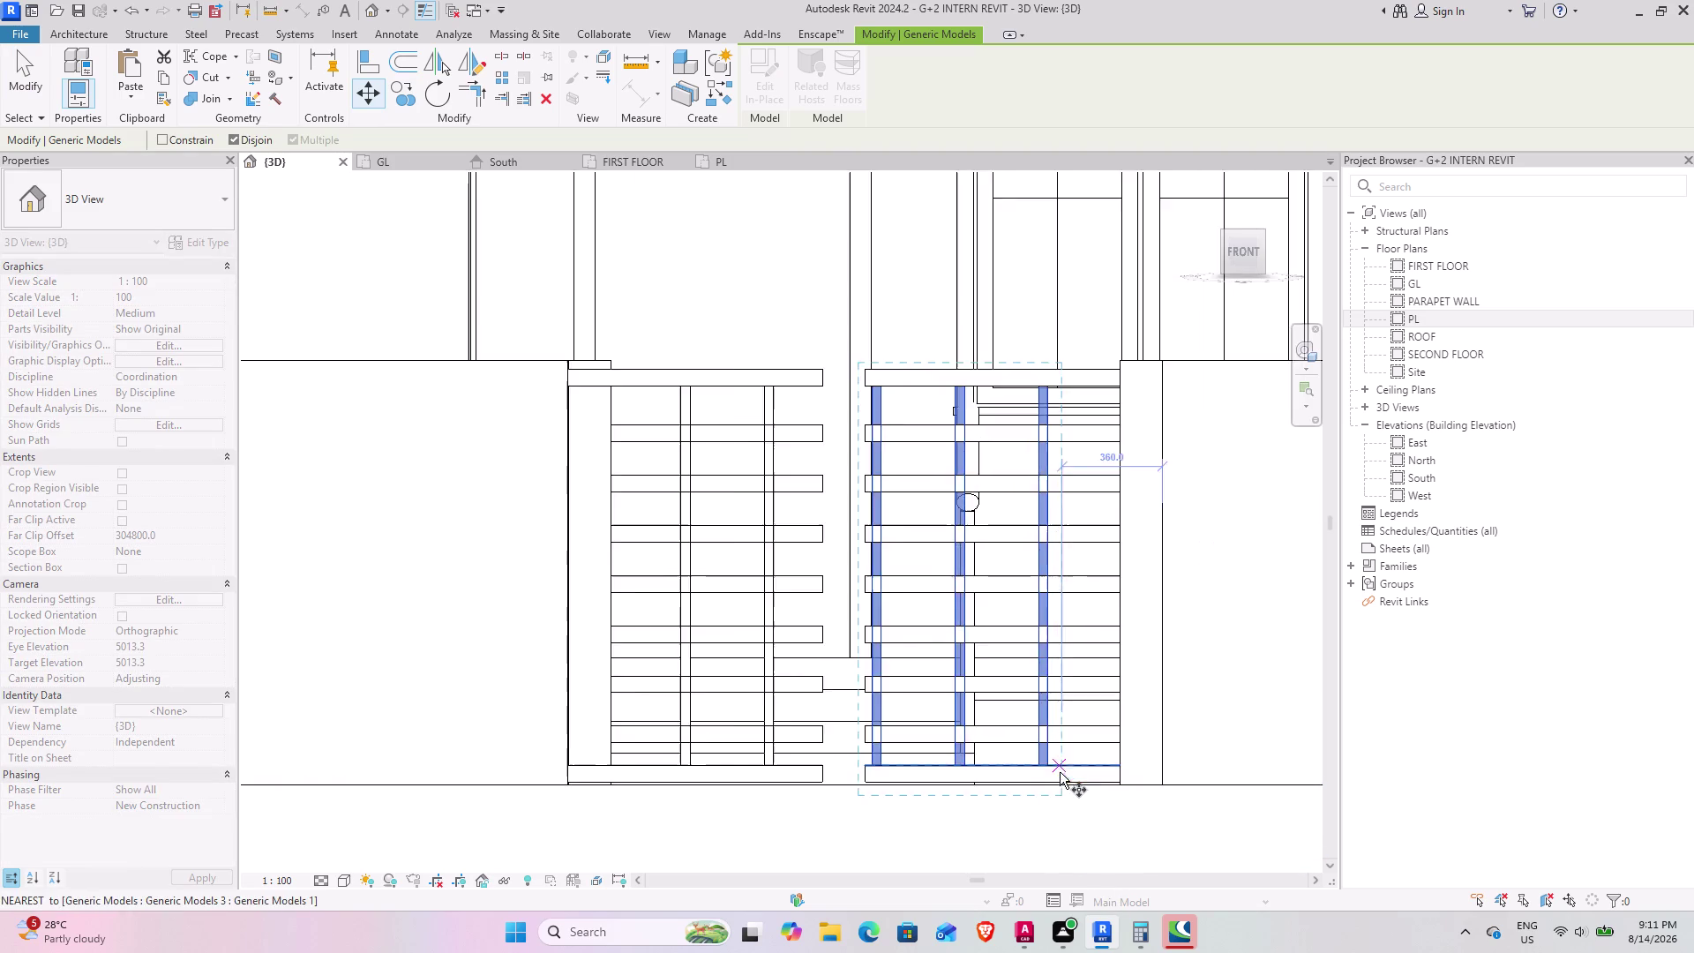
scroll(up, 3)
click(1051, 774)
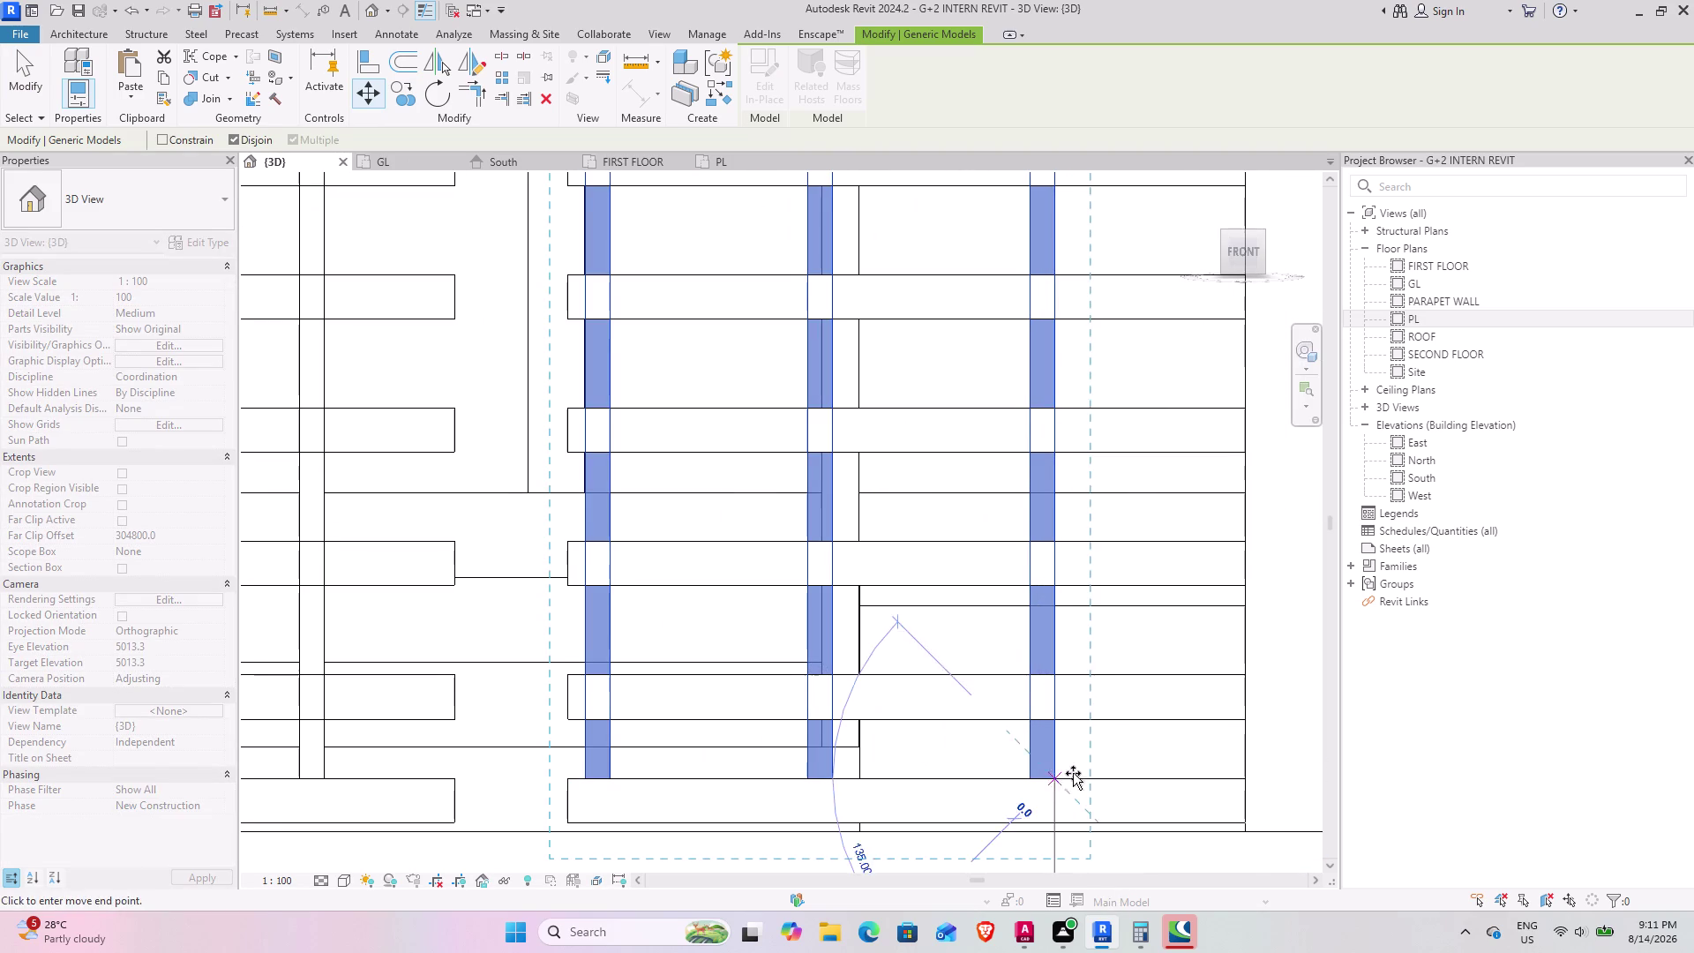
click(1153, 776)
scroll(down, 3)
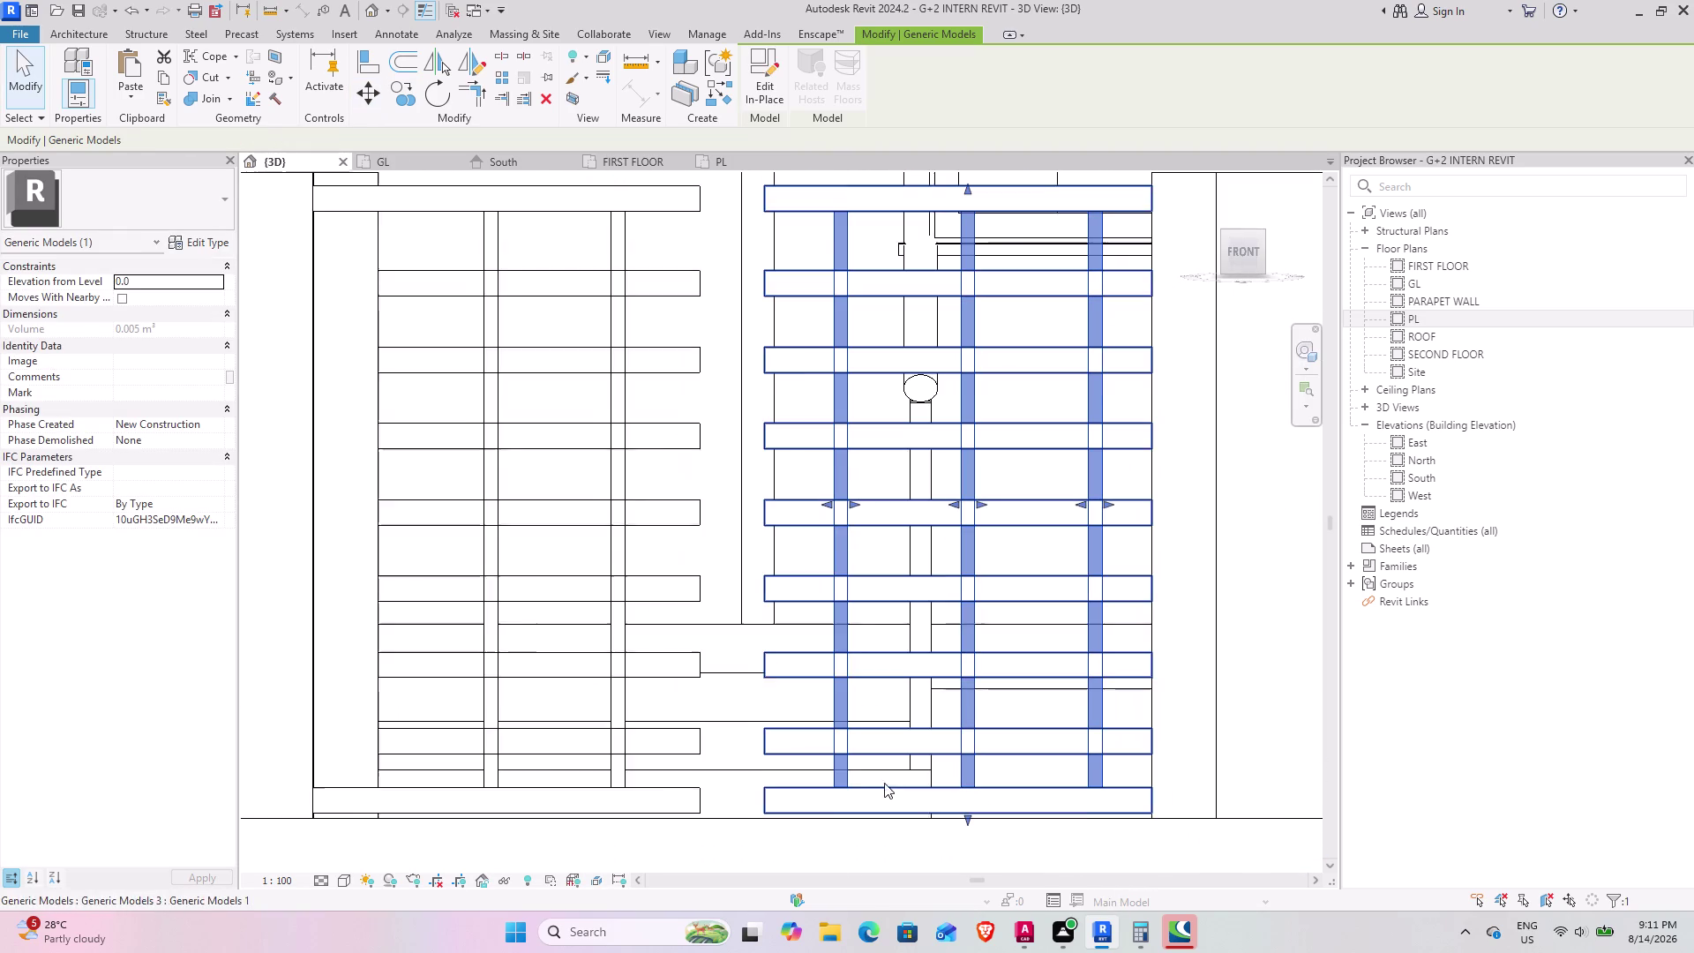
click(664, 816)
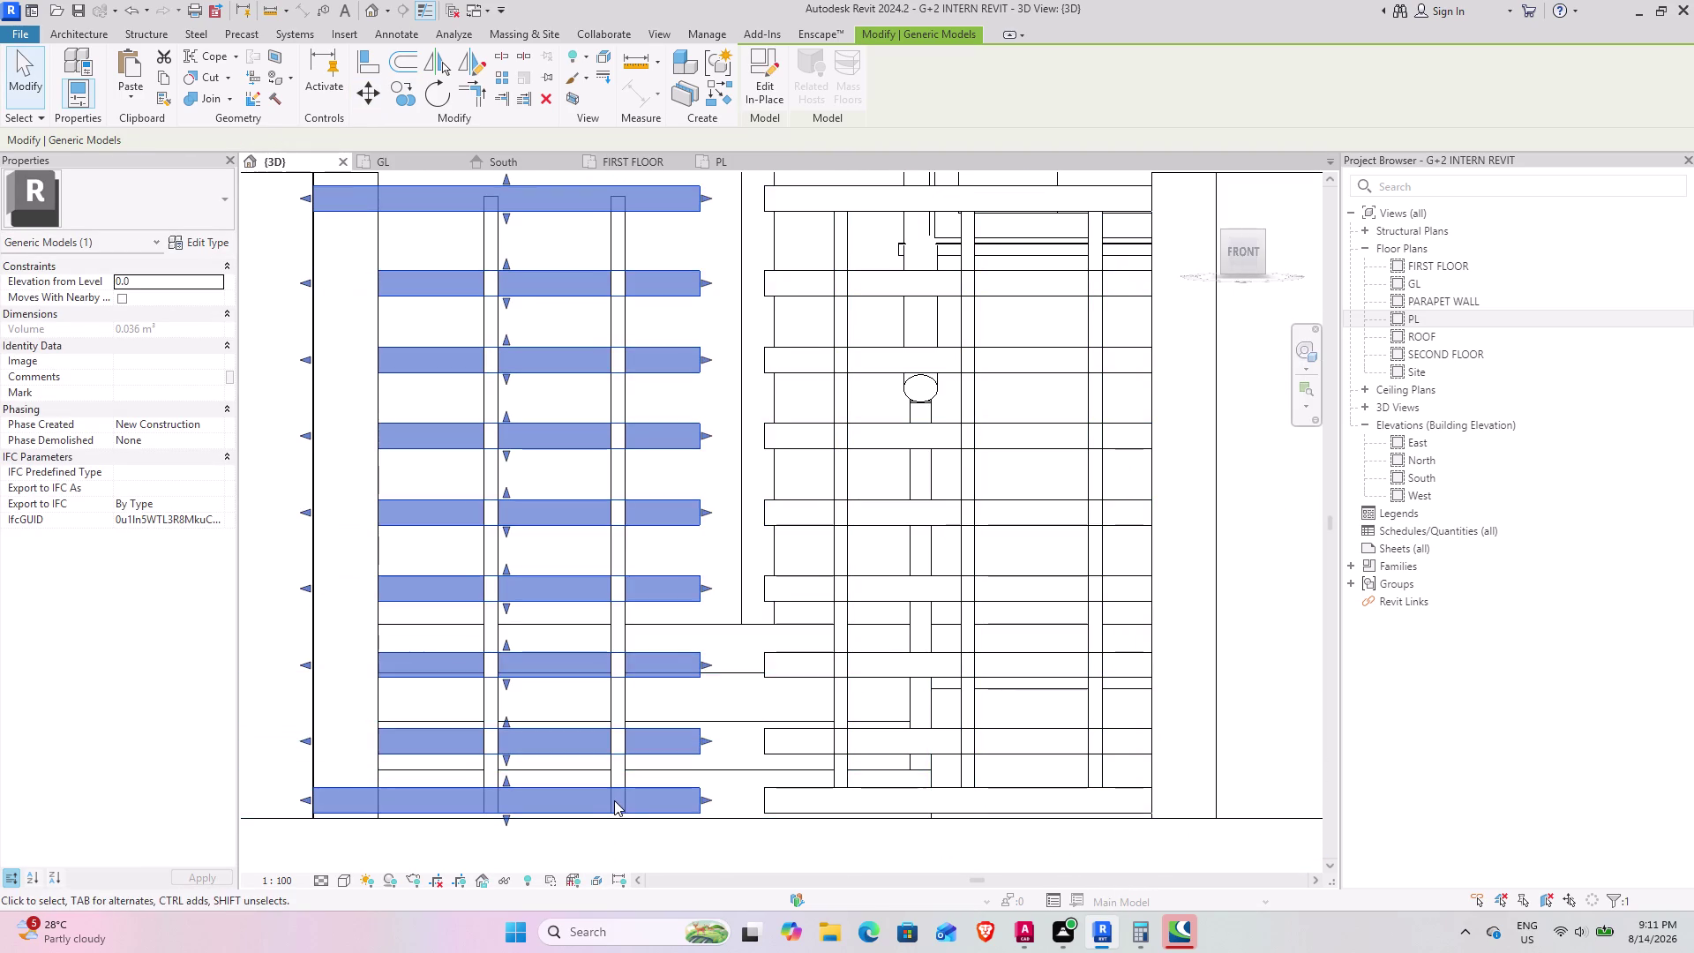
middle_drag(615, 800, 729, 792)
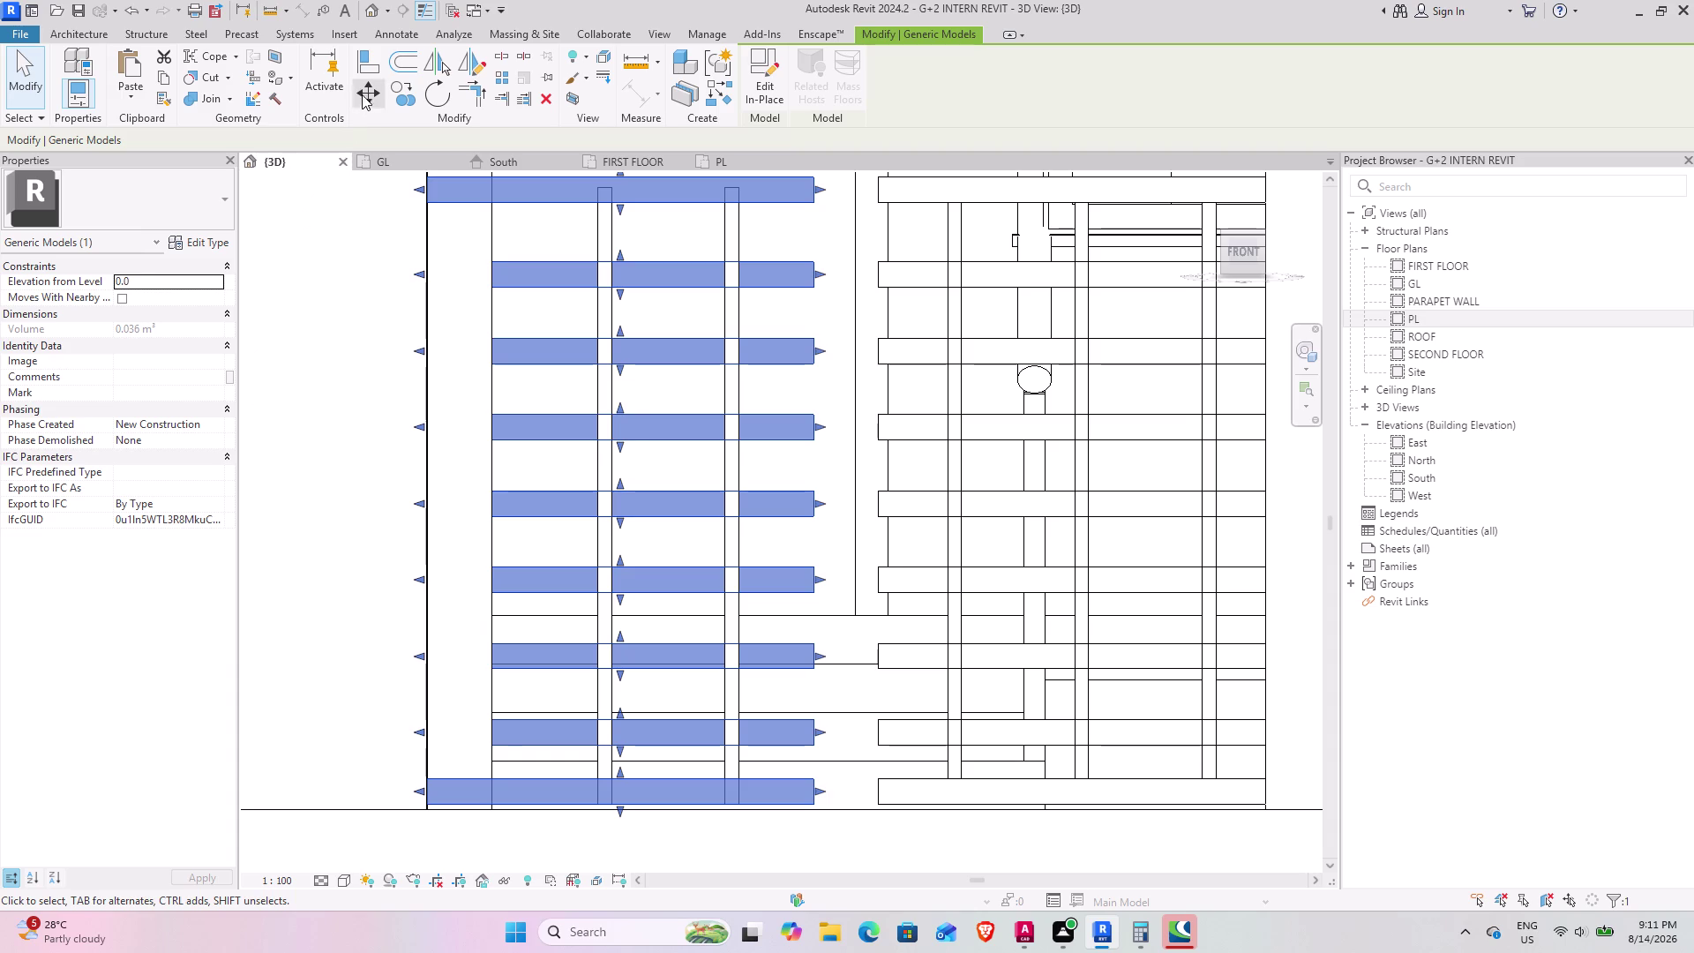
click(366, 90)
click(423, 799)
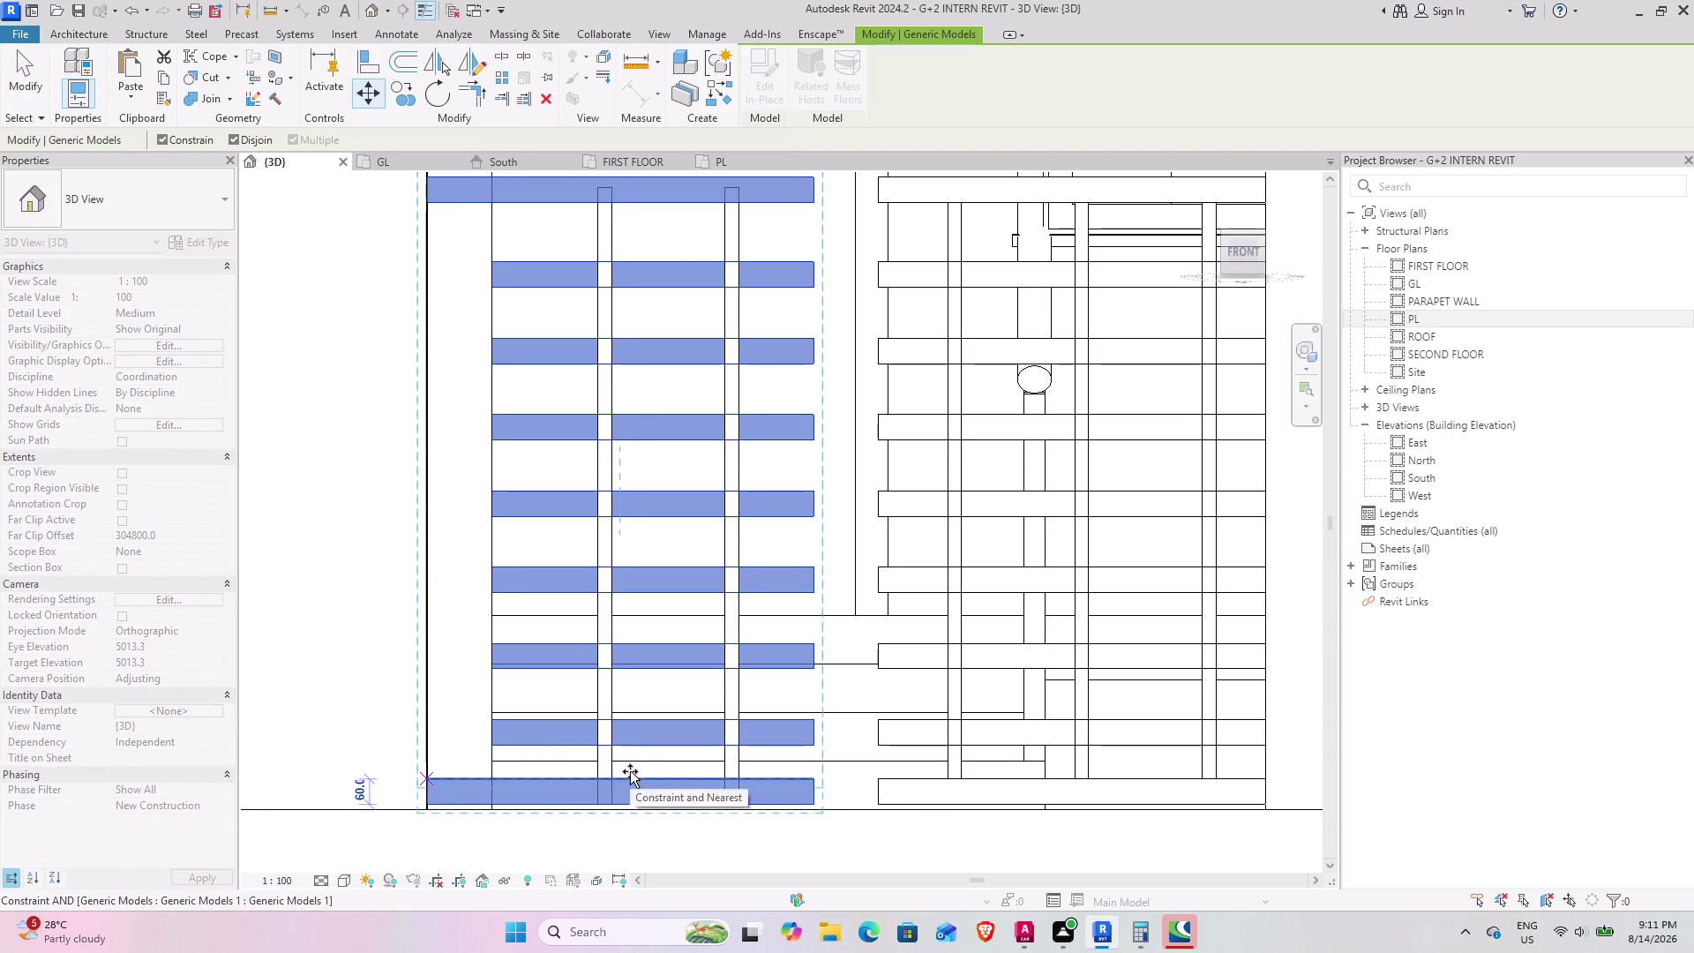
key(Escape)
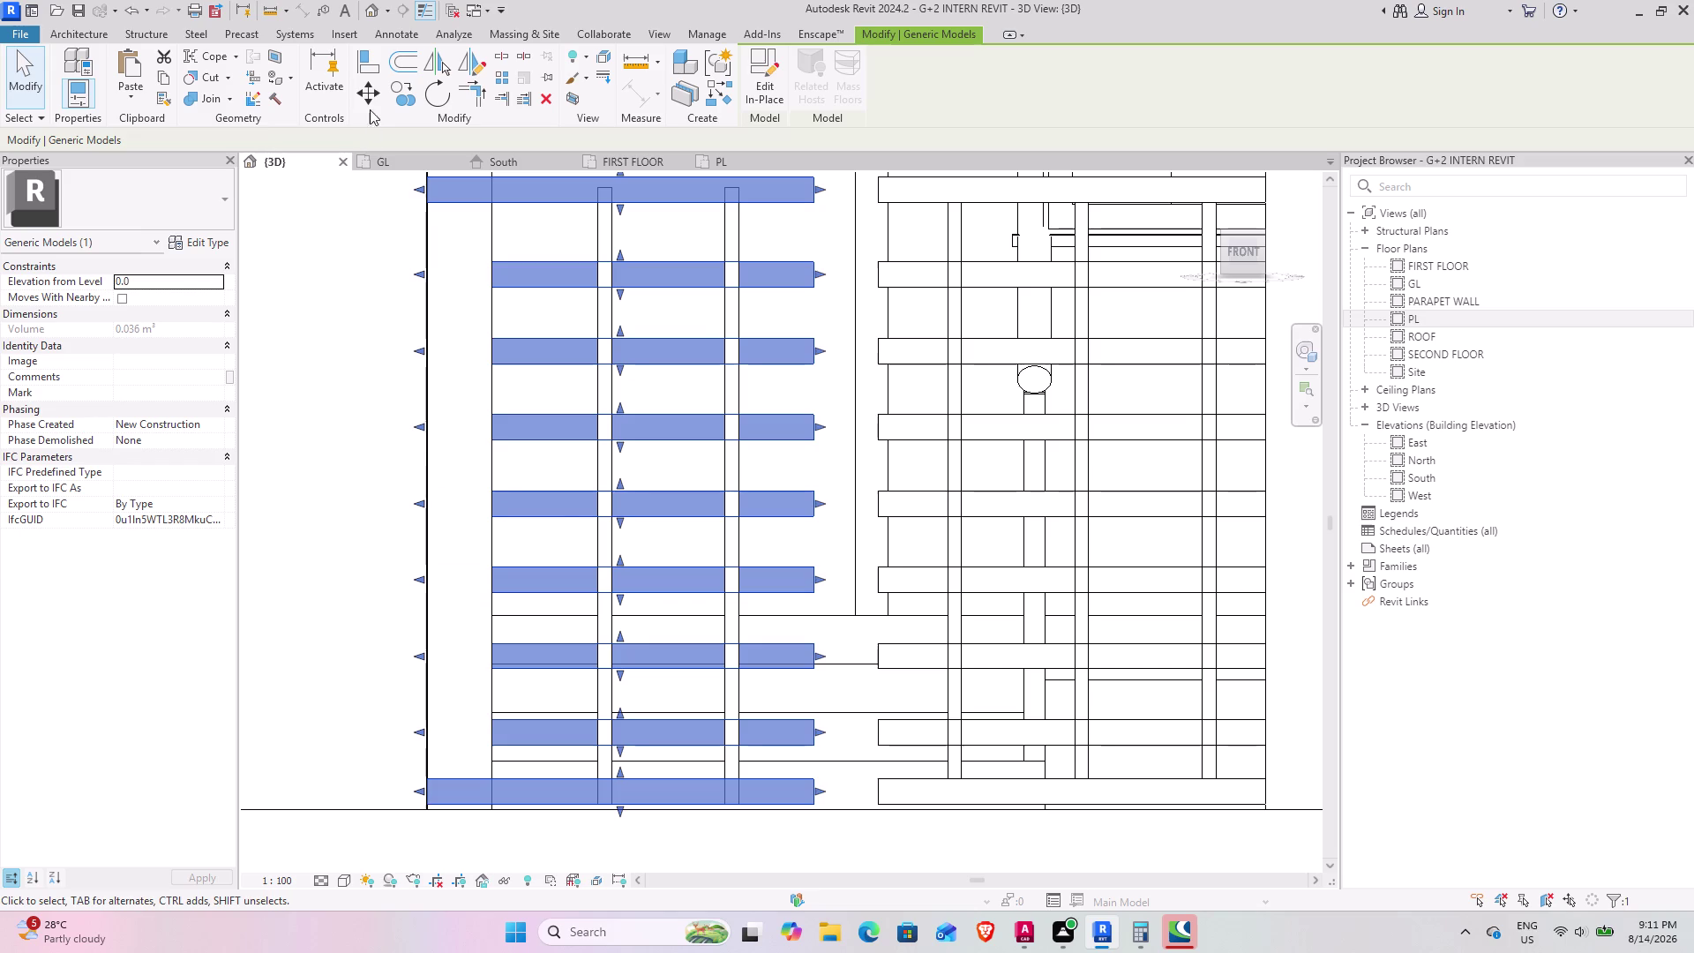
click(374, 85)
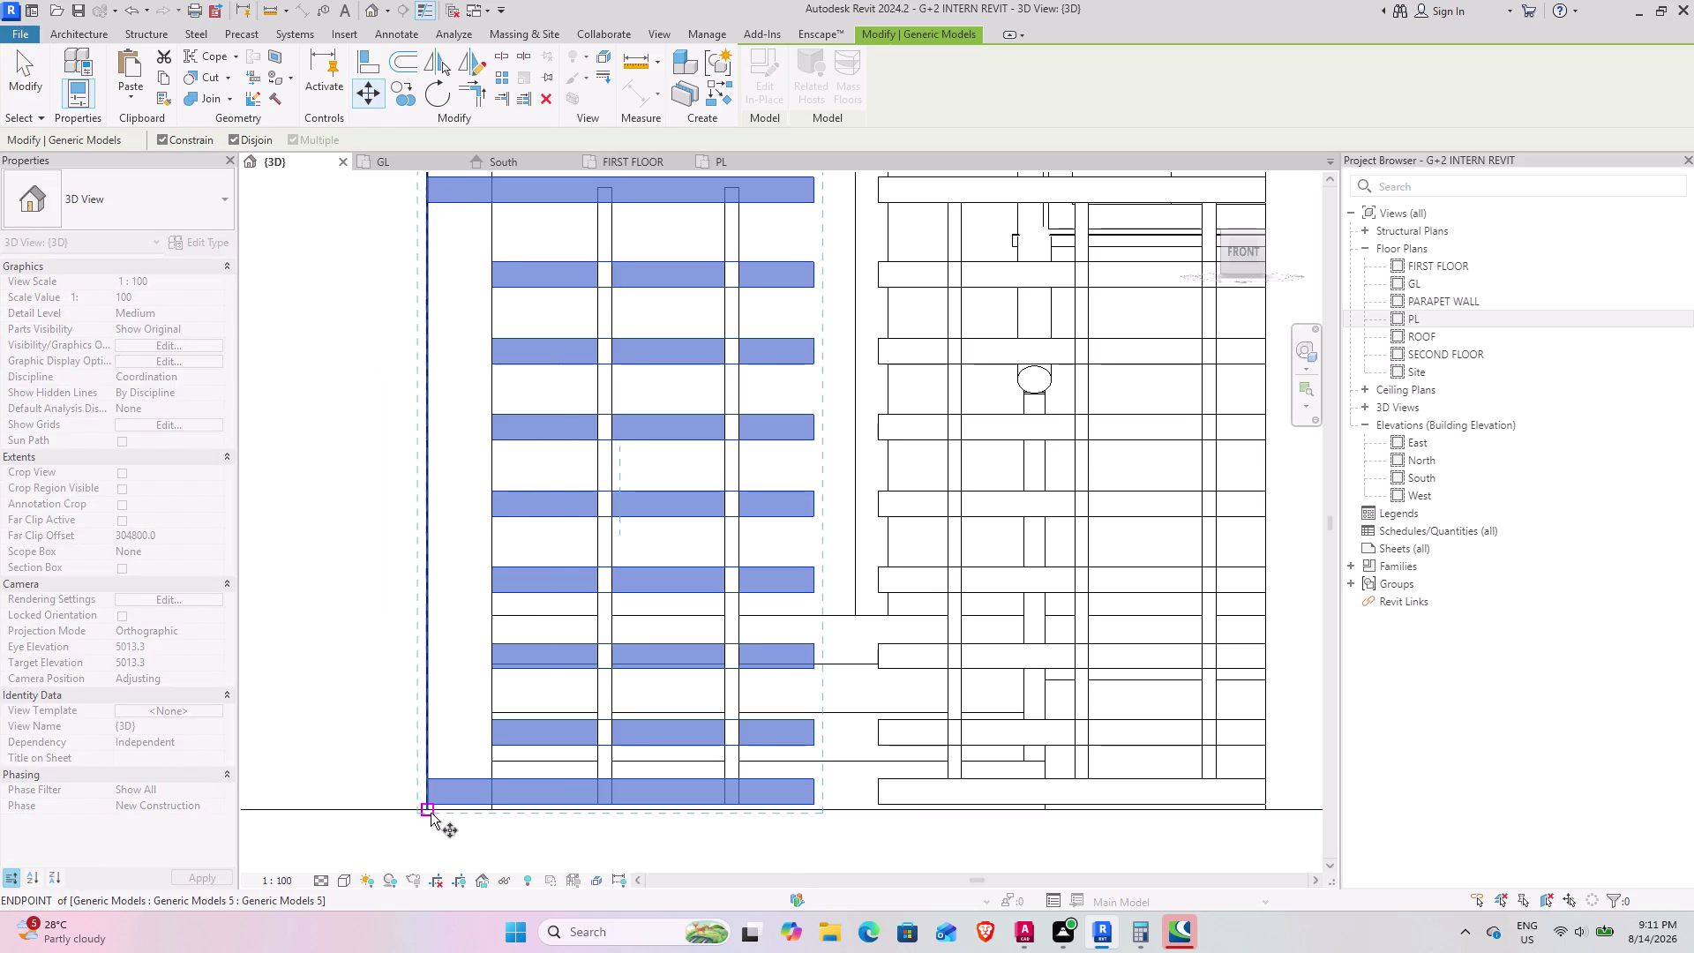
click(428, 812)
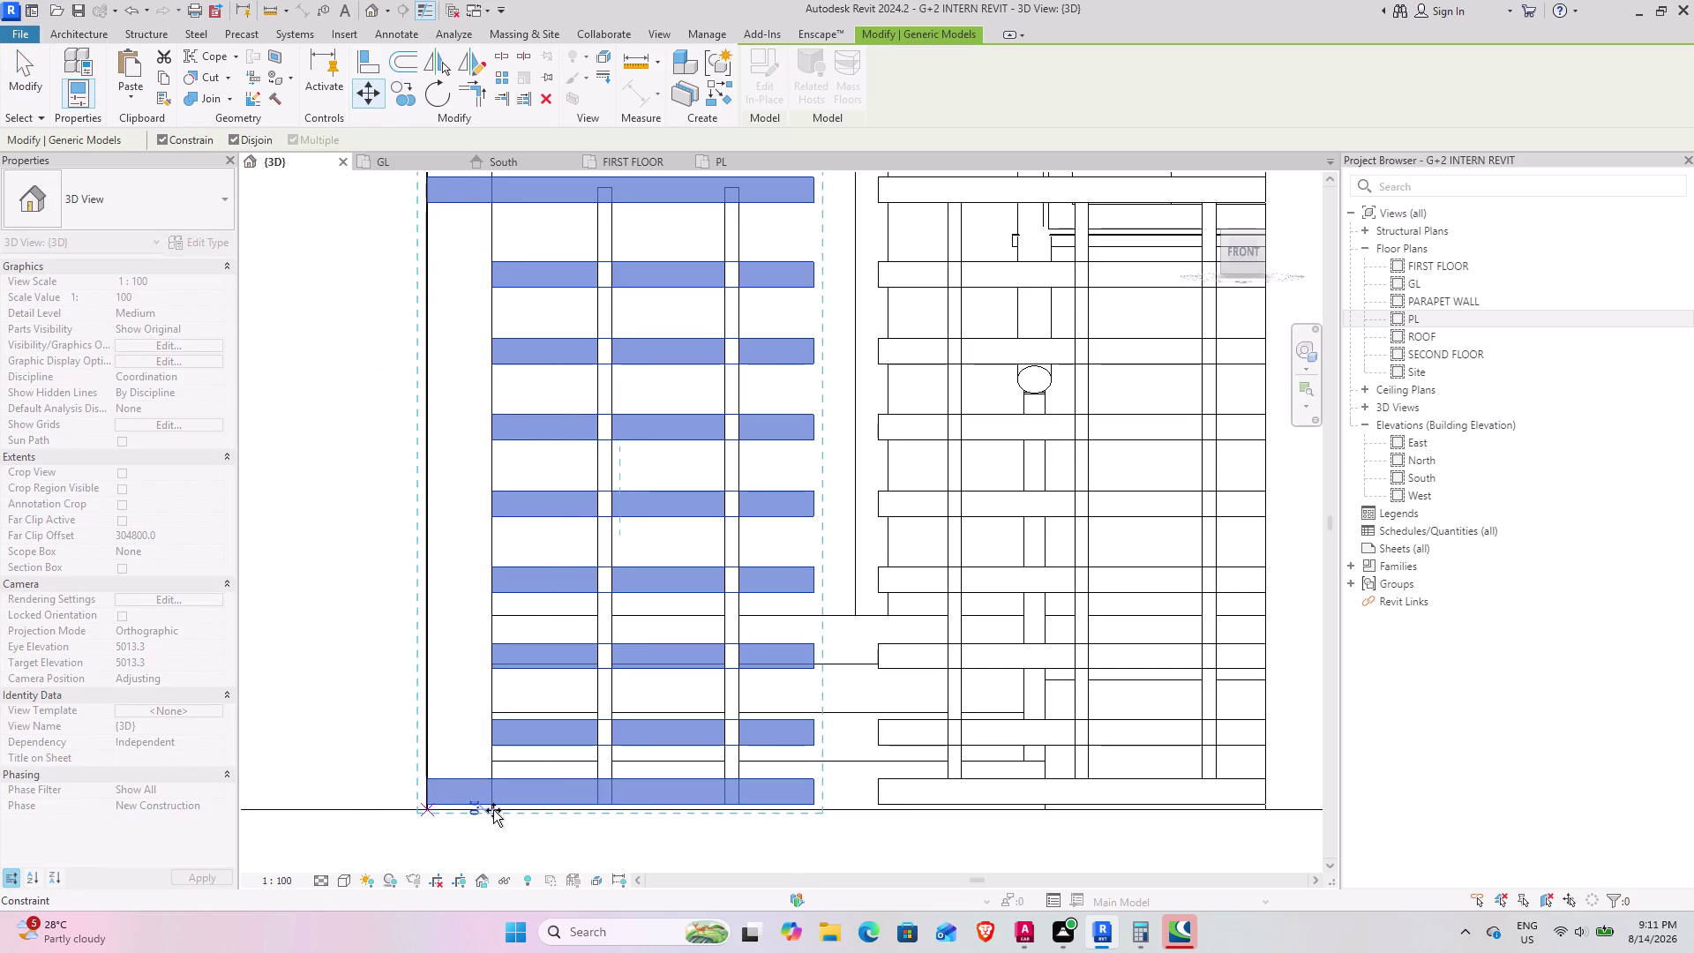
click(493, 806)
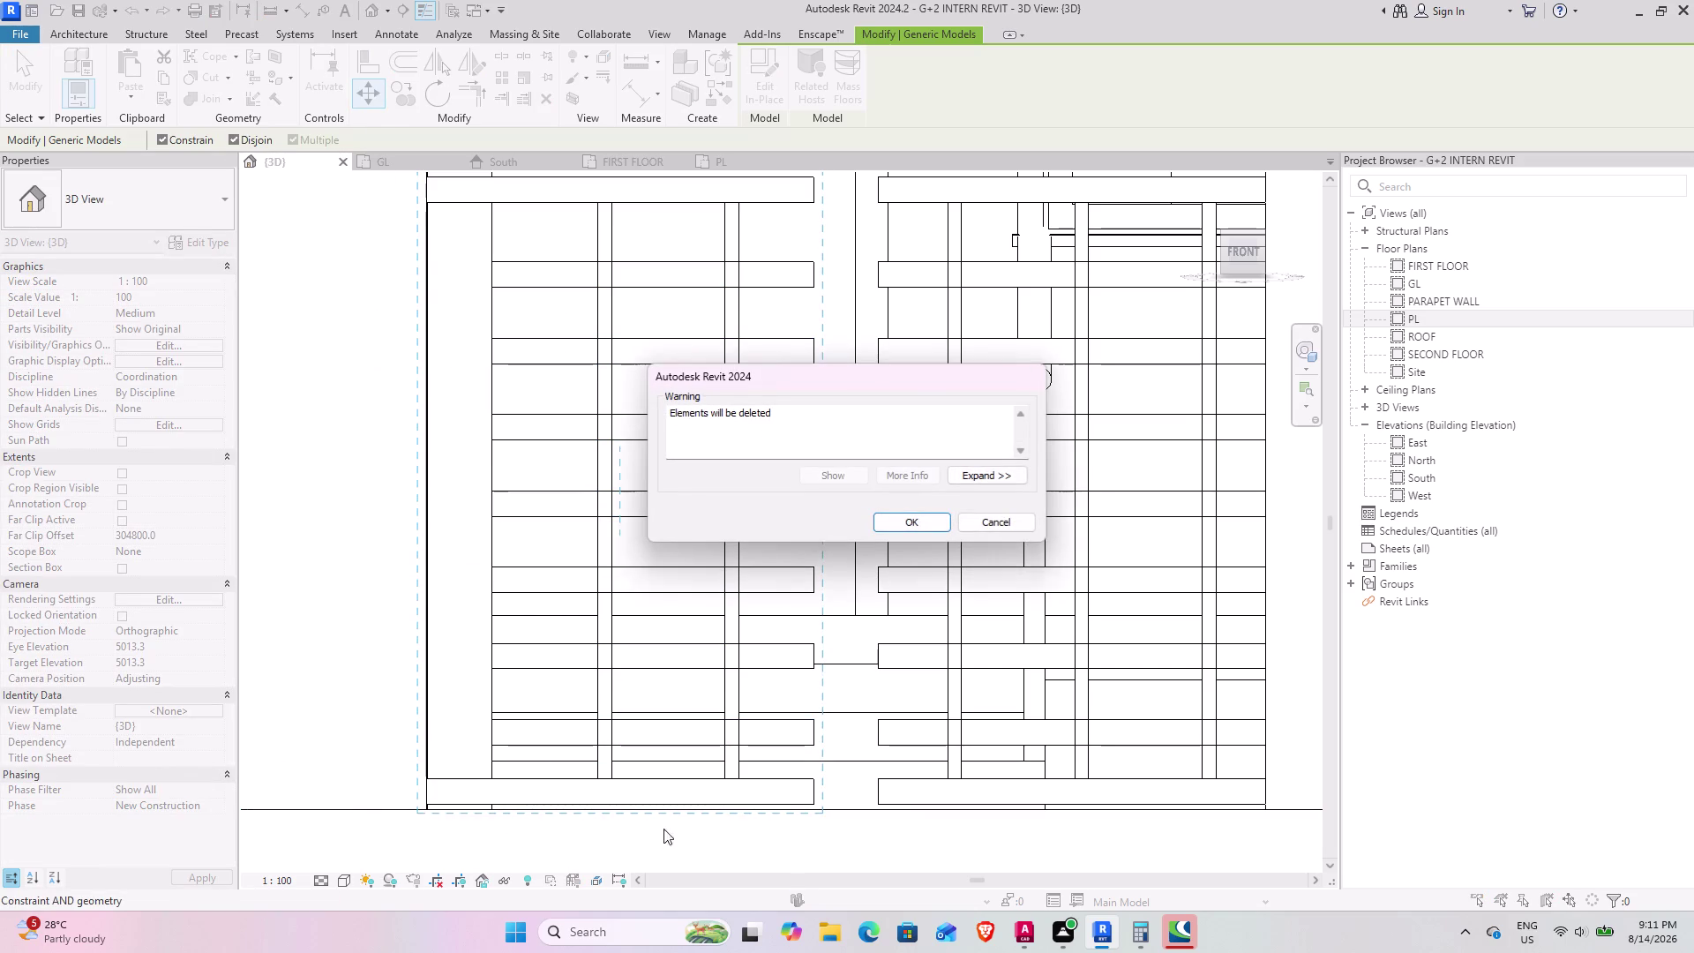
click(1010, 521)
click(741, 790)
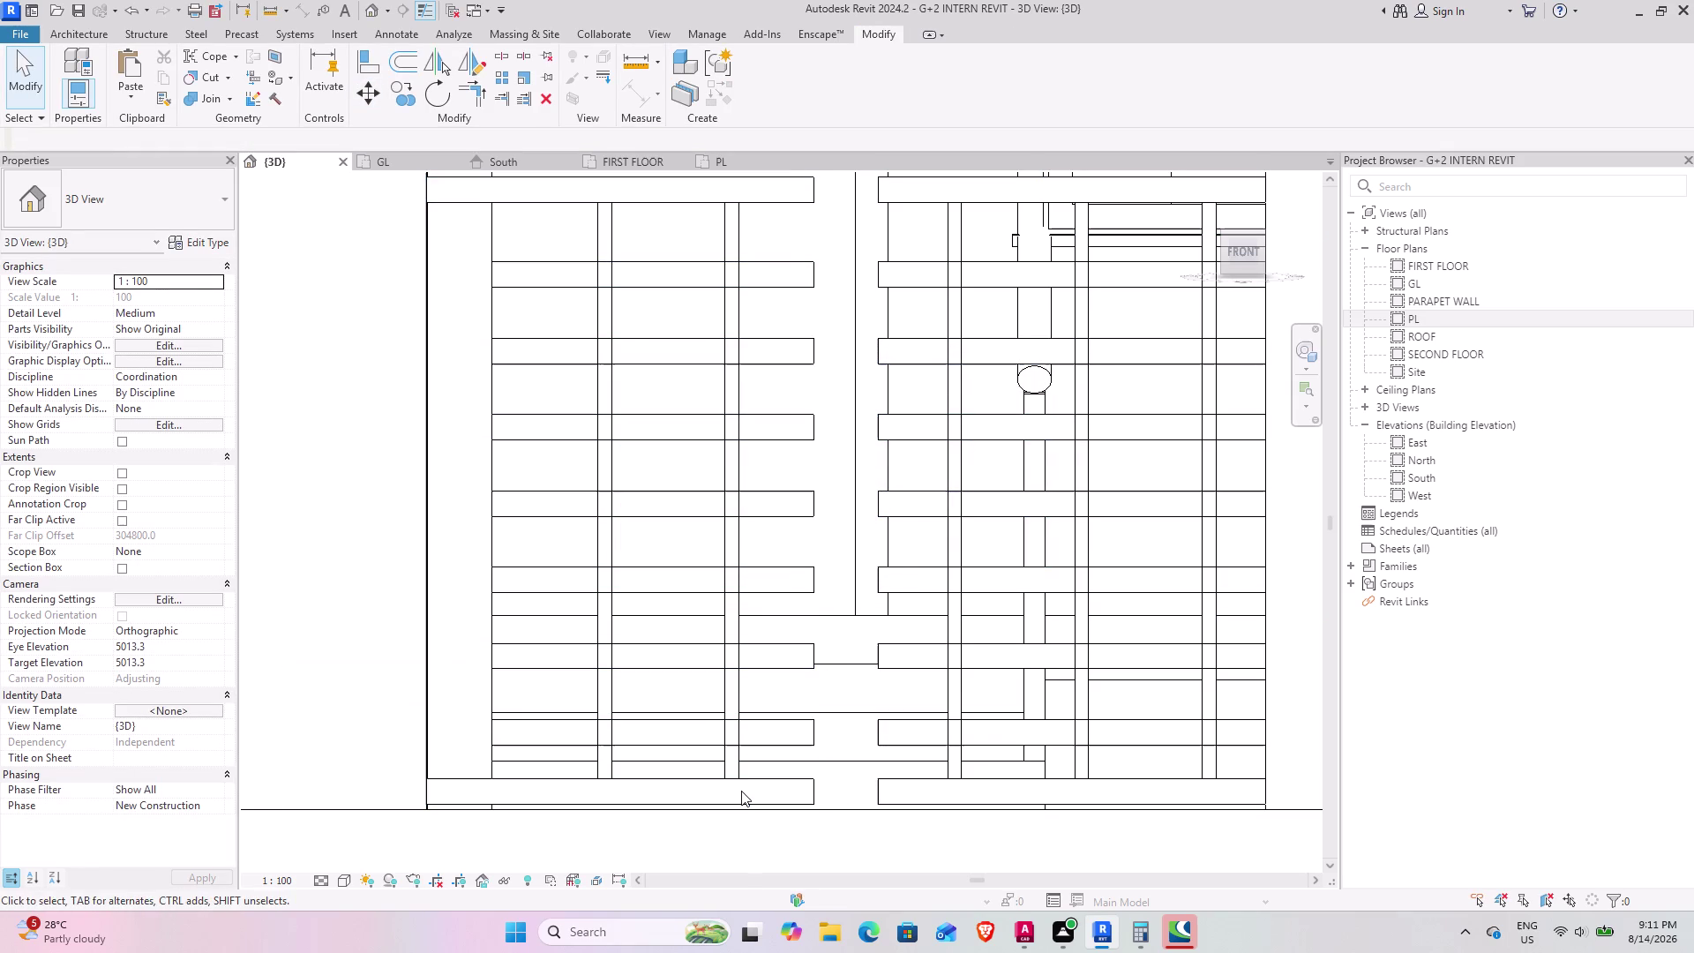
click(806, 797)
click(363, 89)
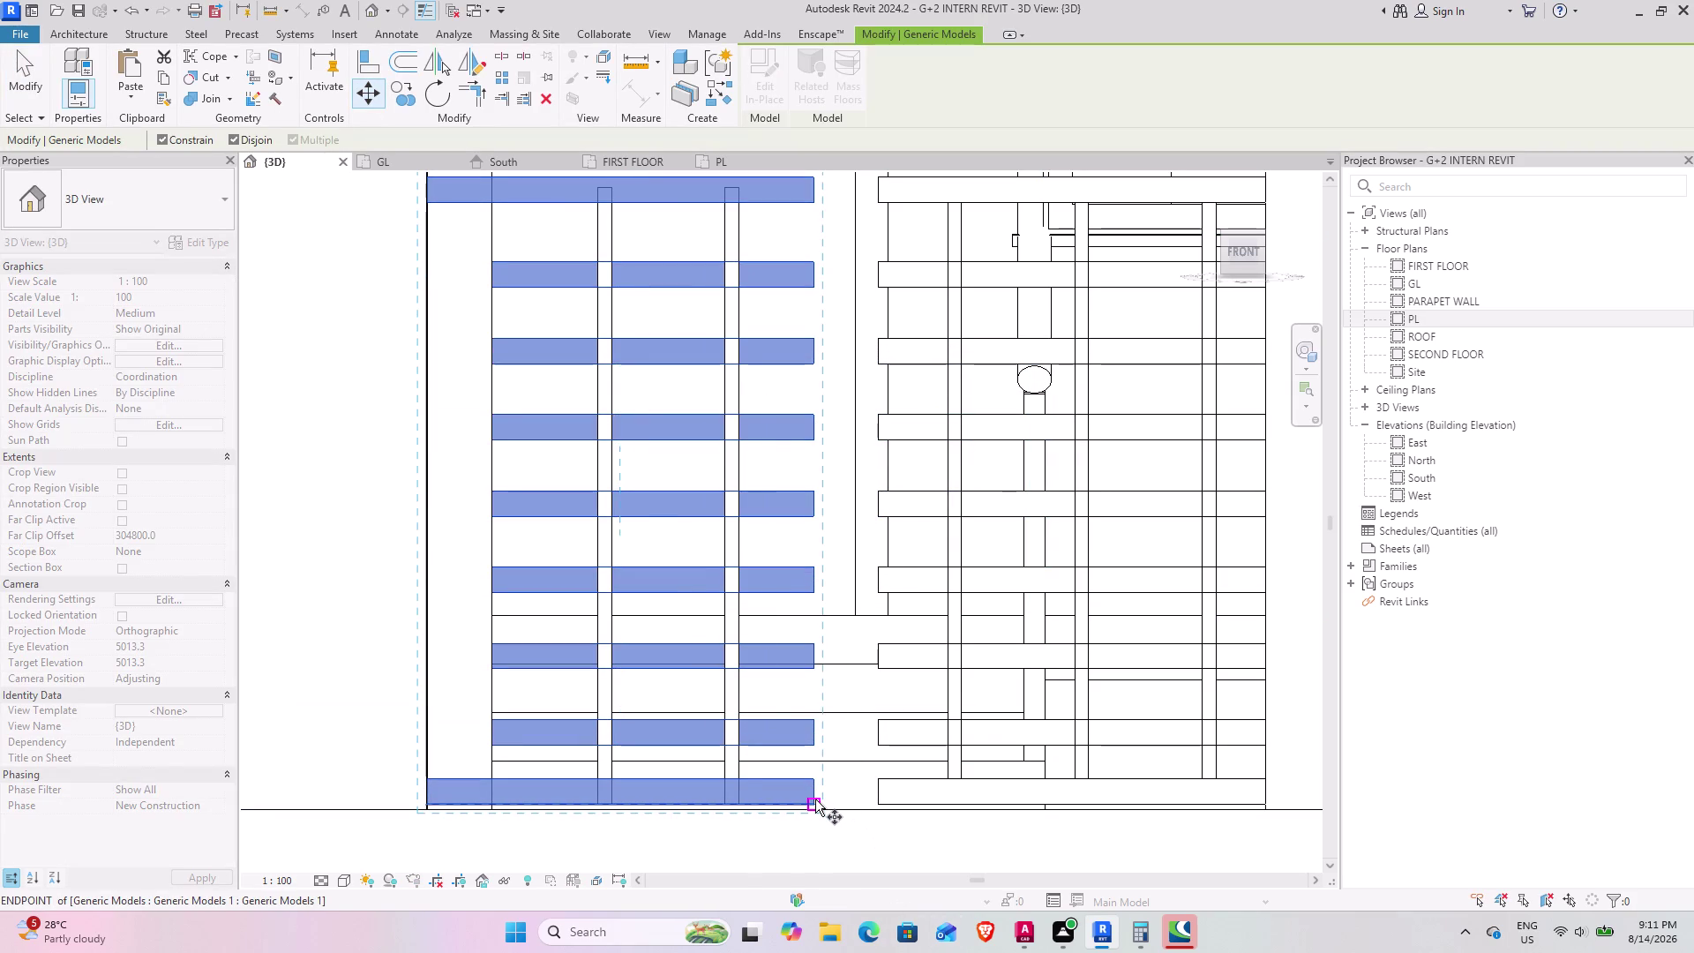
click(815, 801)
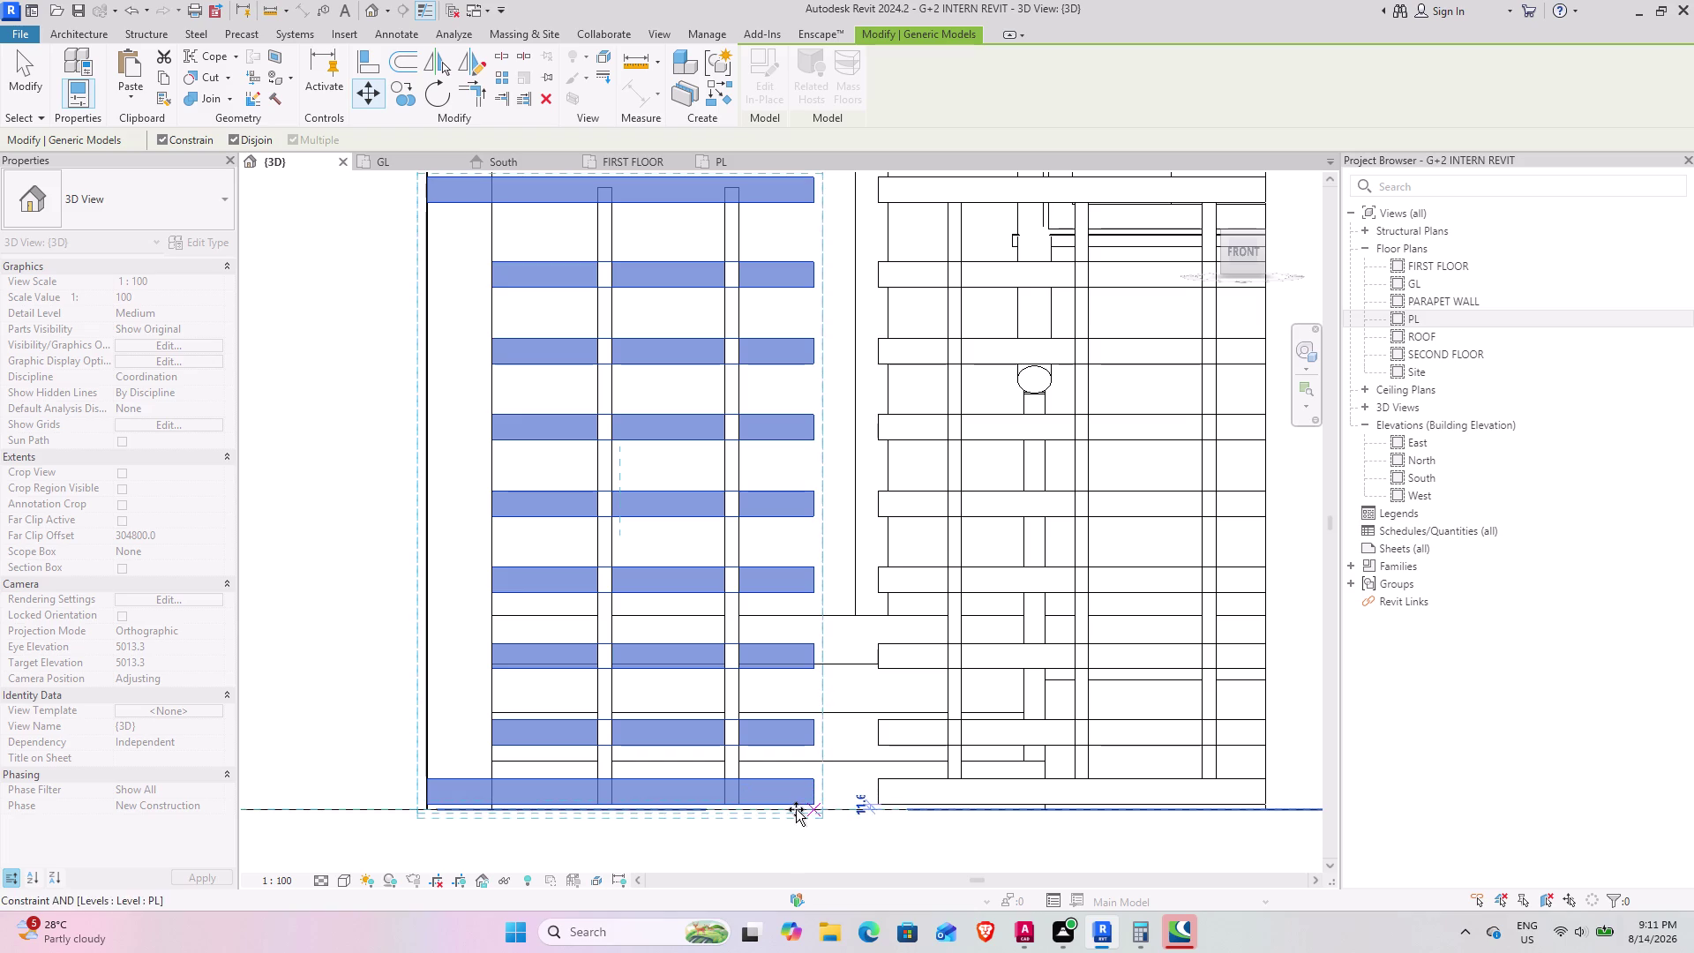
key(Escape)
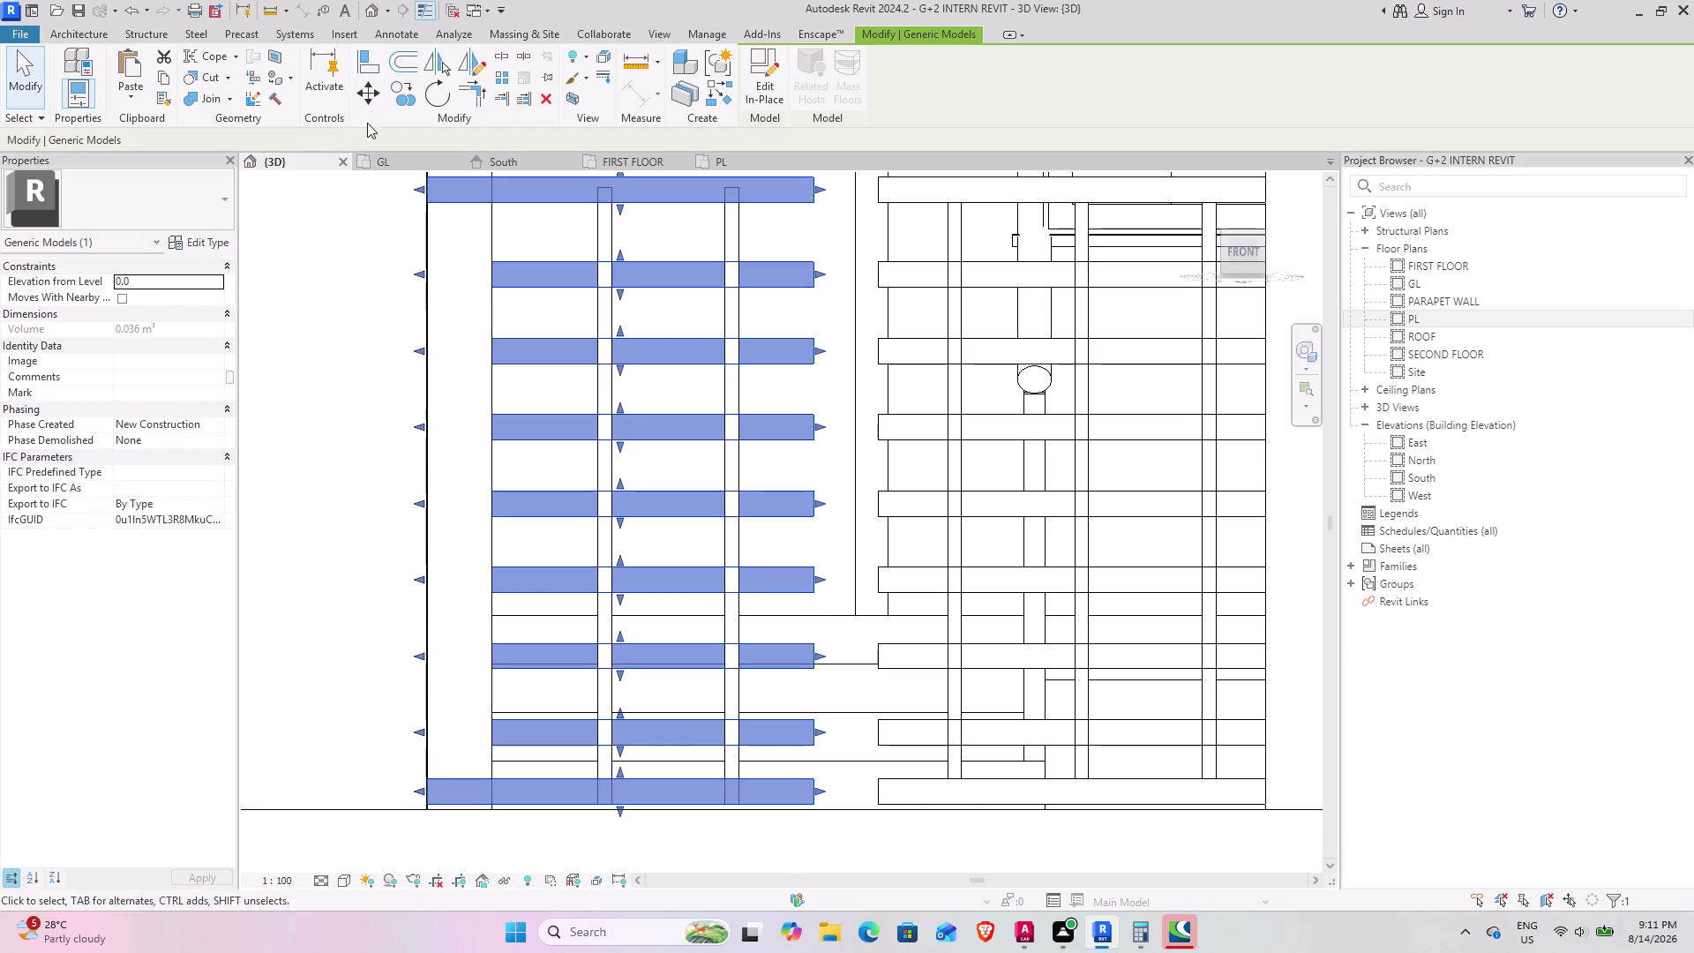
click(368, 103)
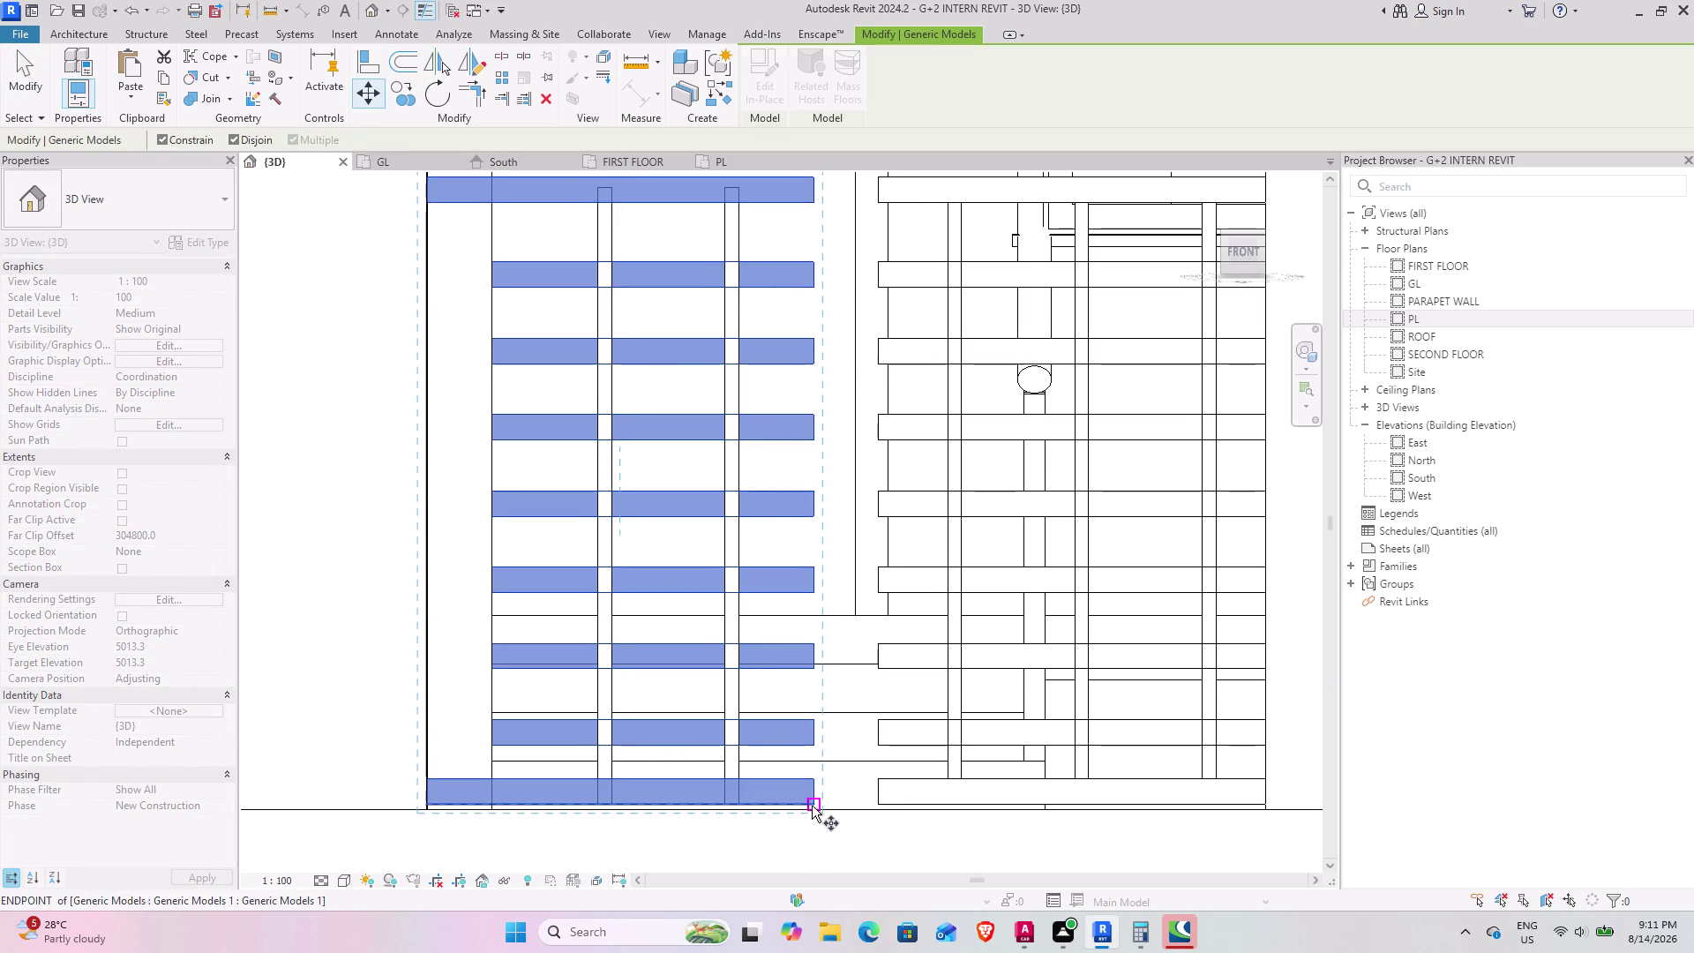
click(812, 805)
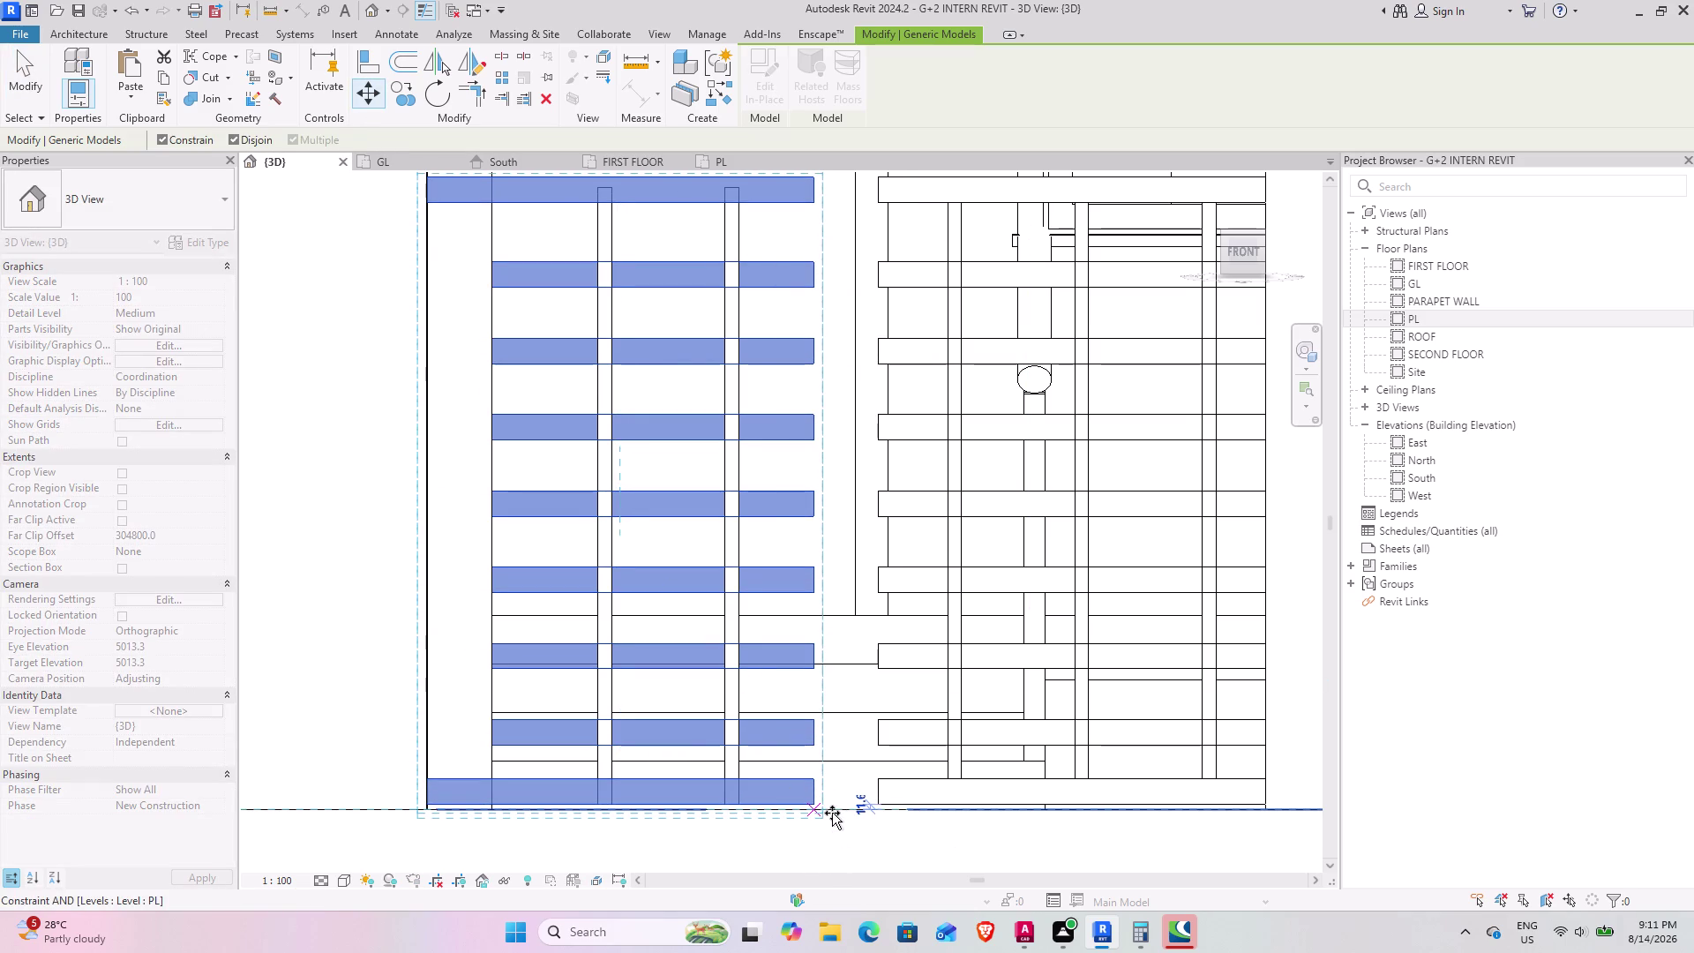
key(Escape)
click(376, 87)
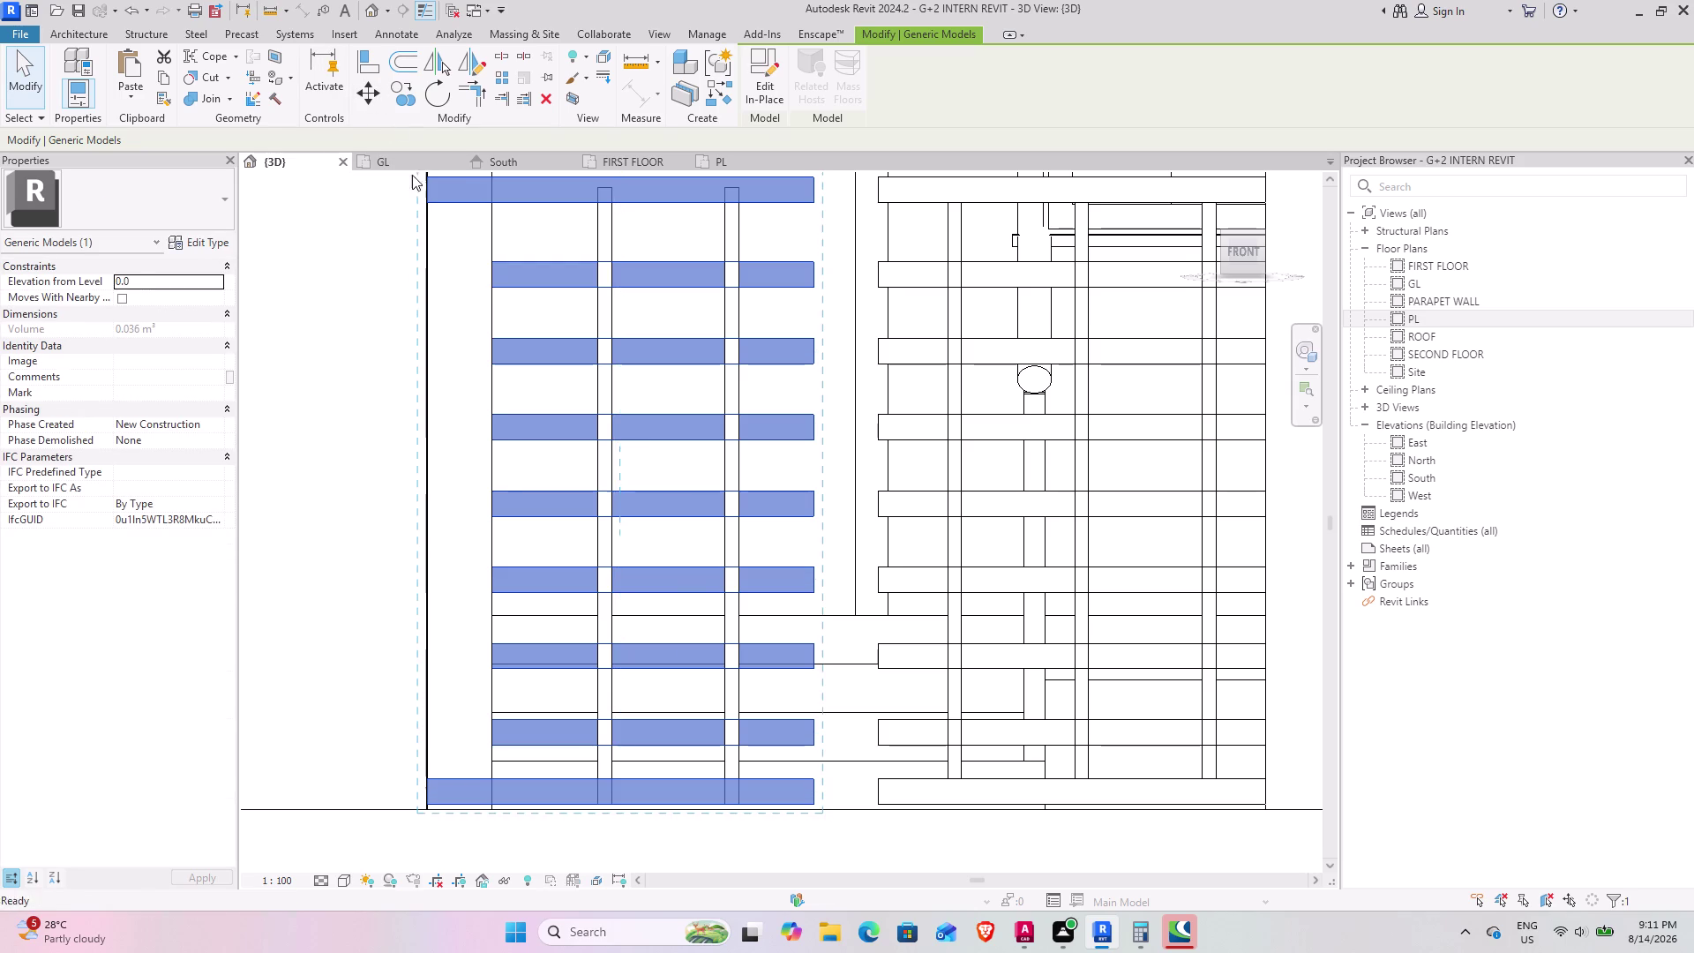
click(814, 805)
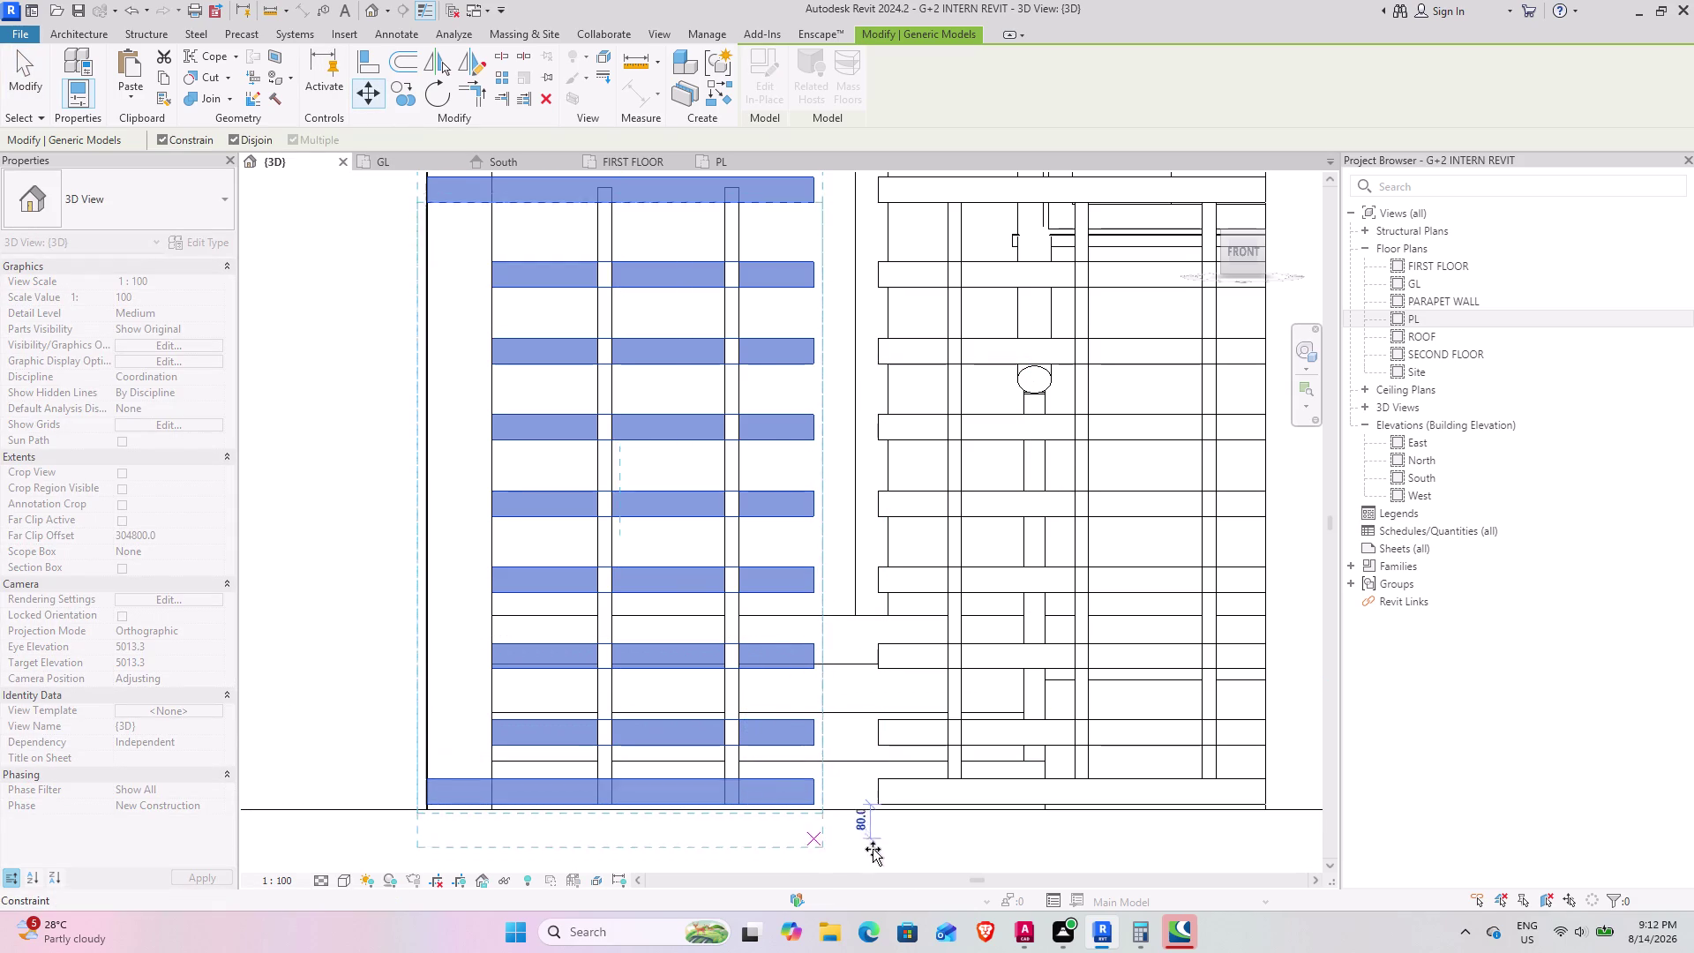
click(800, 831)
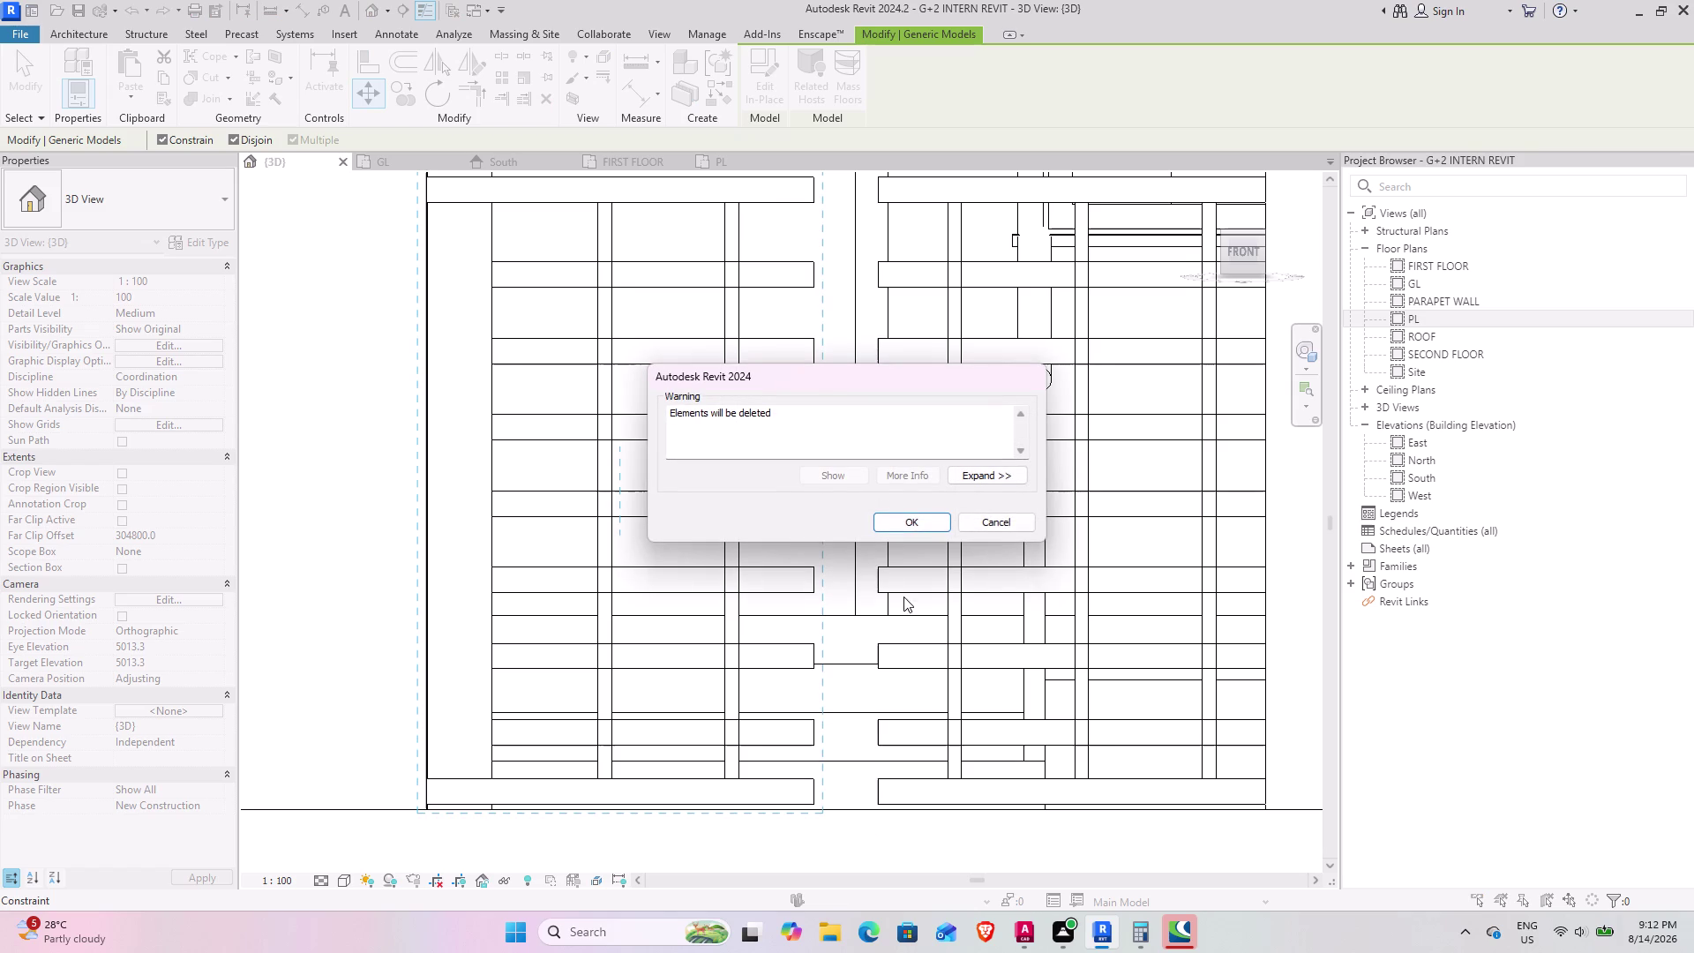
click(992, 517)
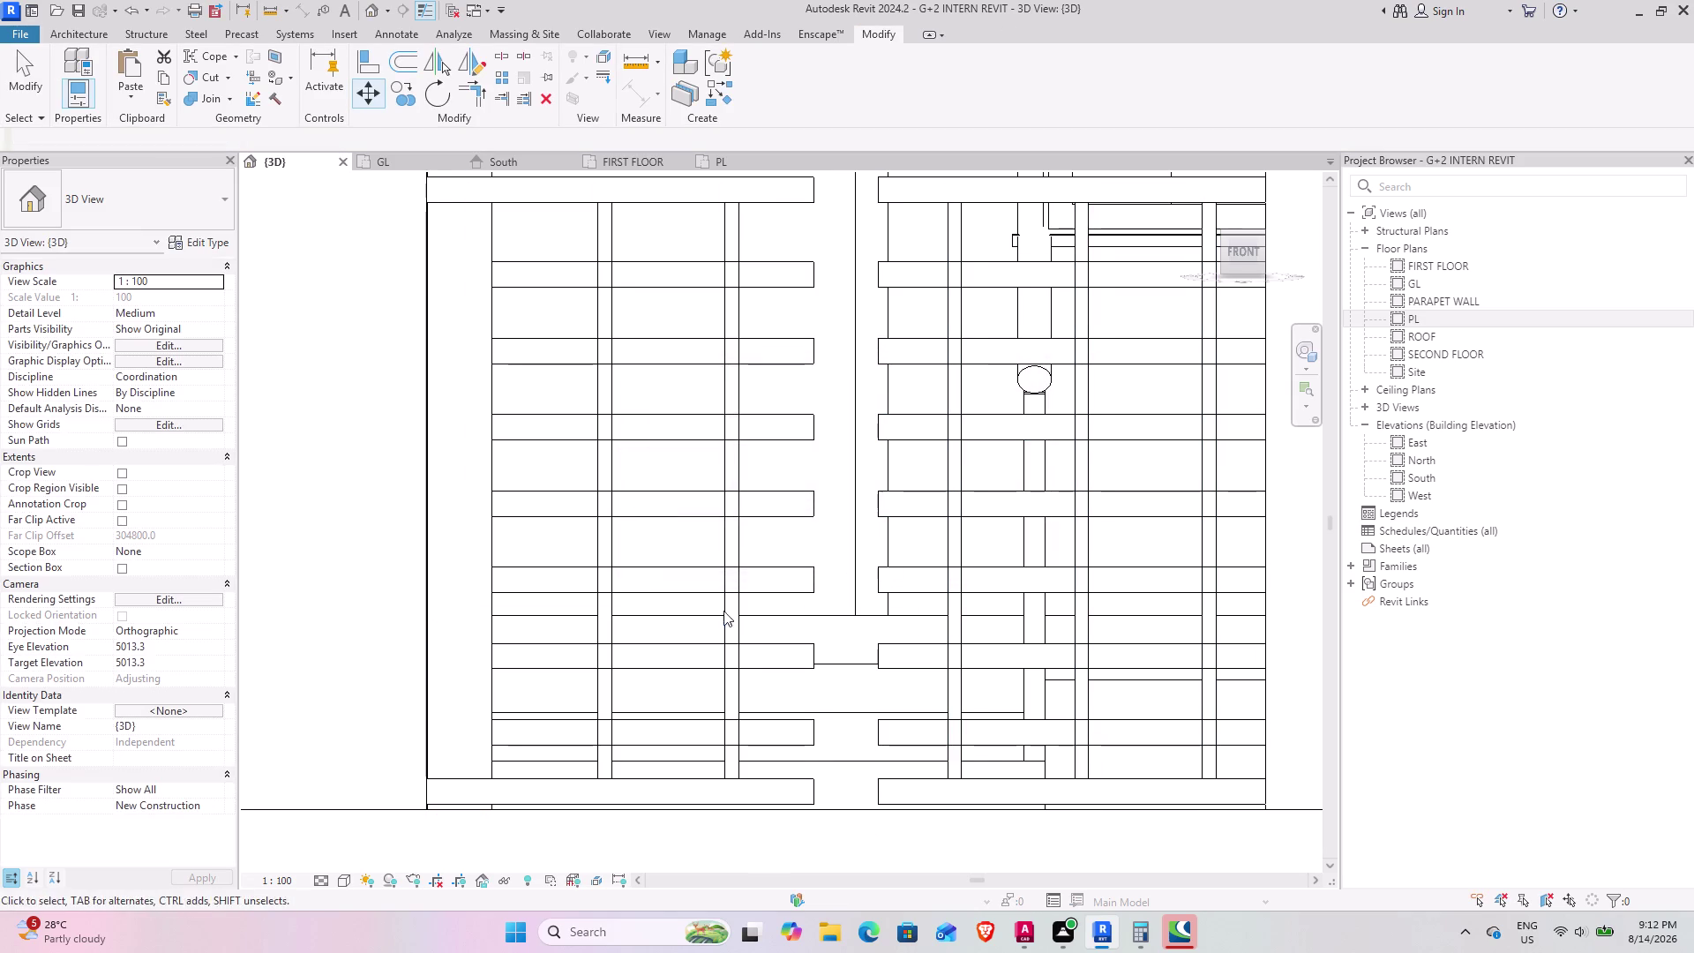
click(803, 744)
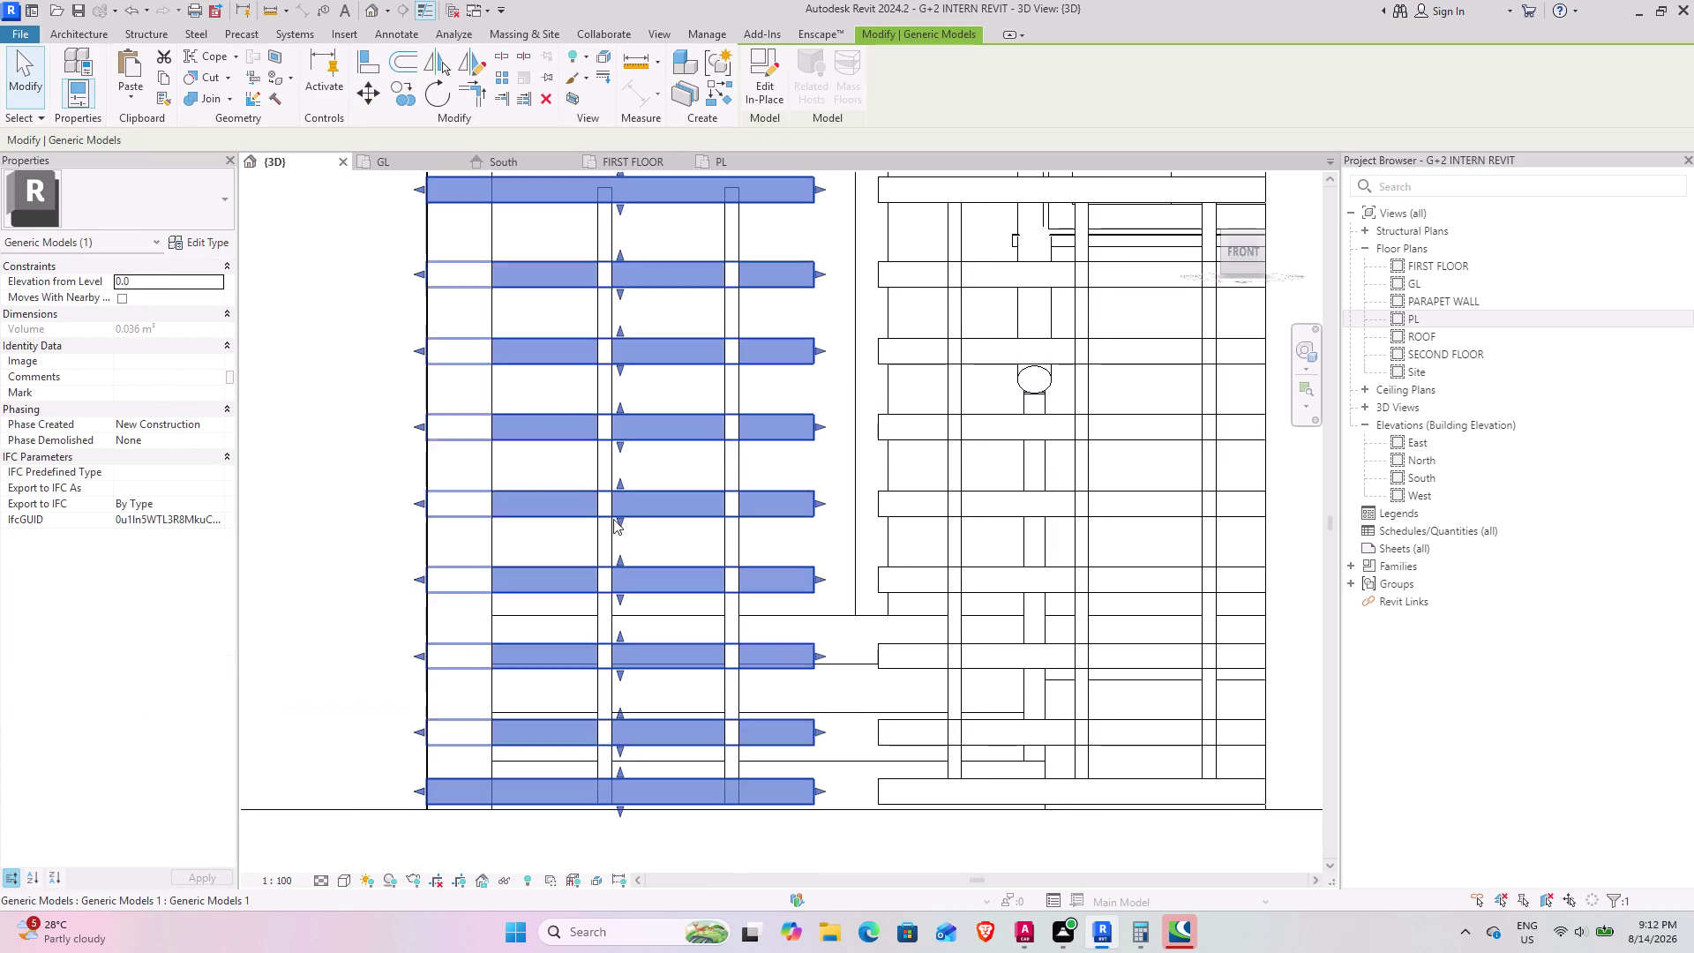
click(362, 86)
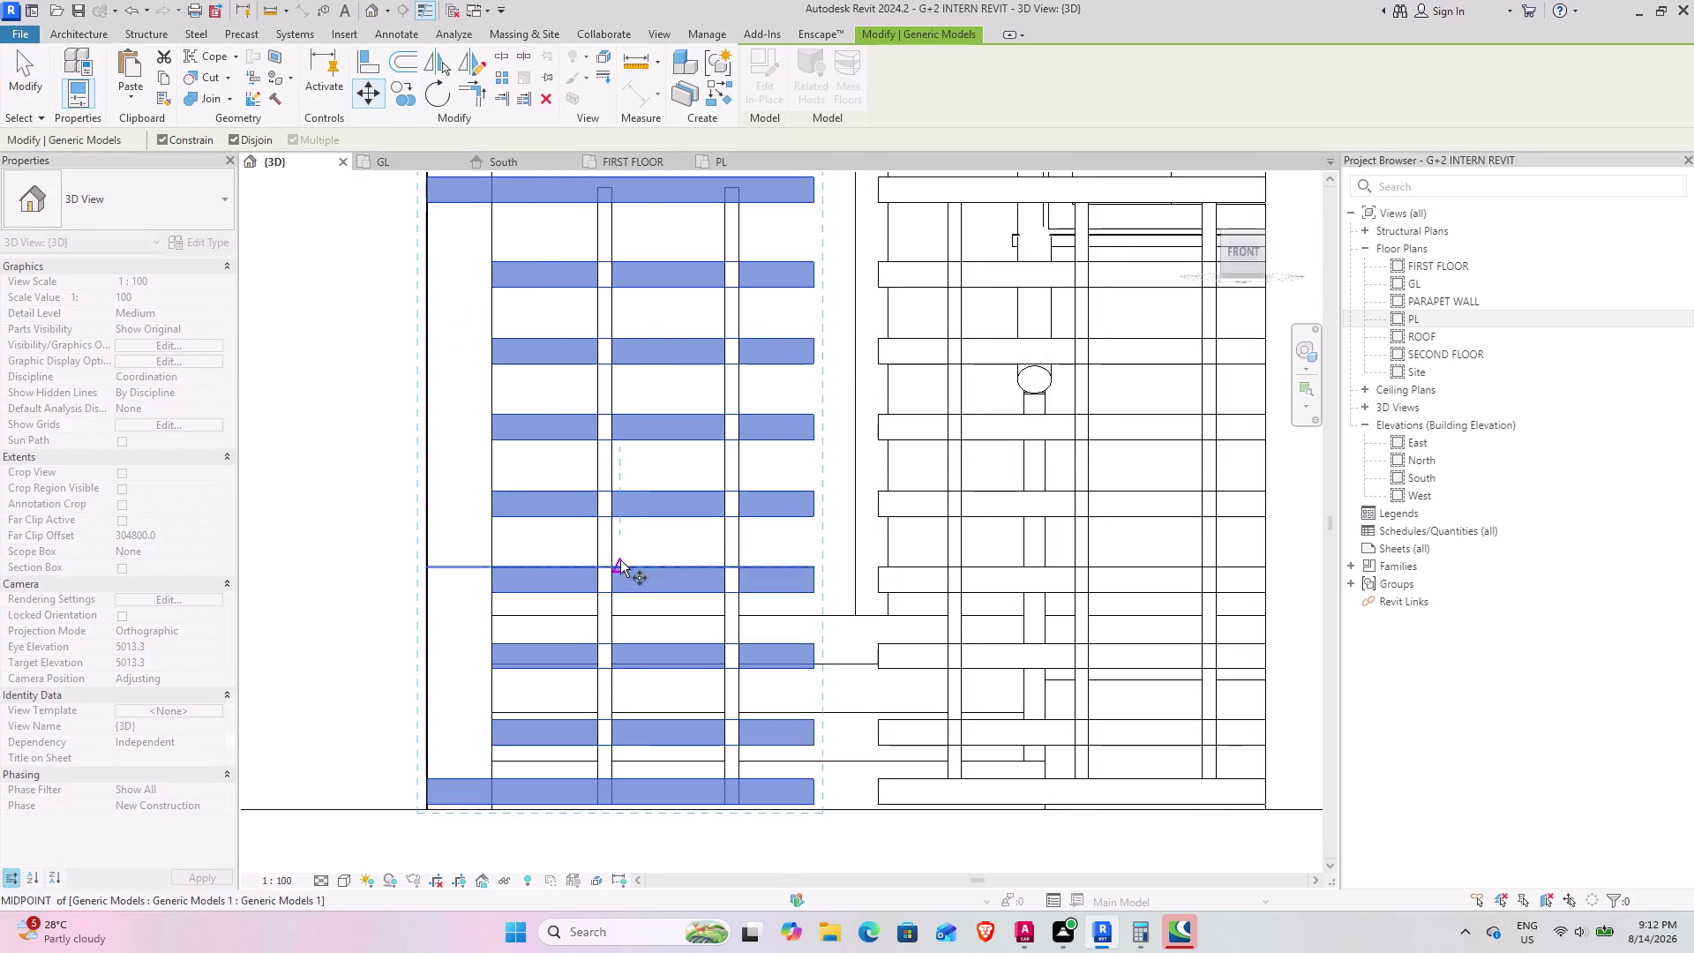
Move the gate from the wall's top corner and dismiss the warning without deleting anything.
middle_drag(634, 550, 586, 566)
middle_drag(458, 553, 951, 554)
middle_drag(789, 612, 769, 596)
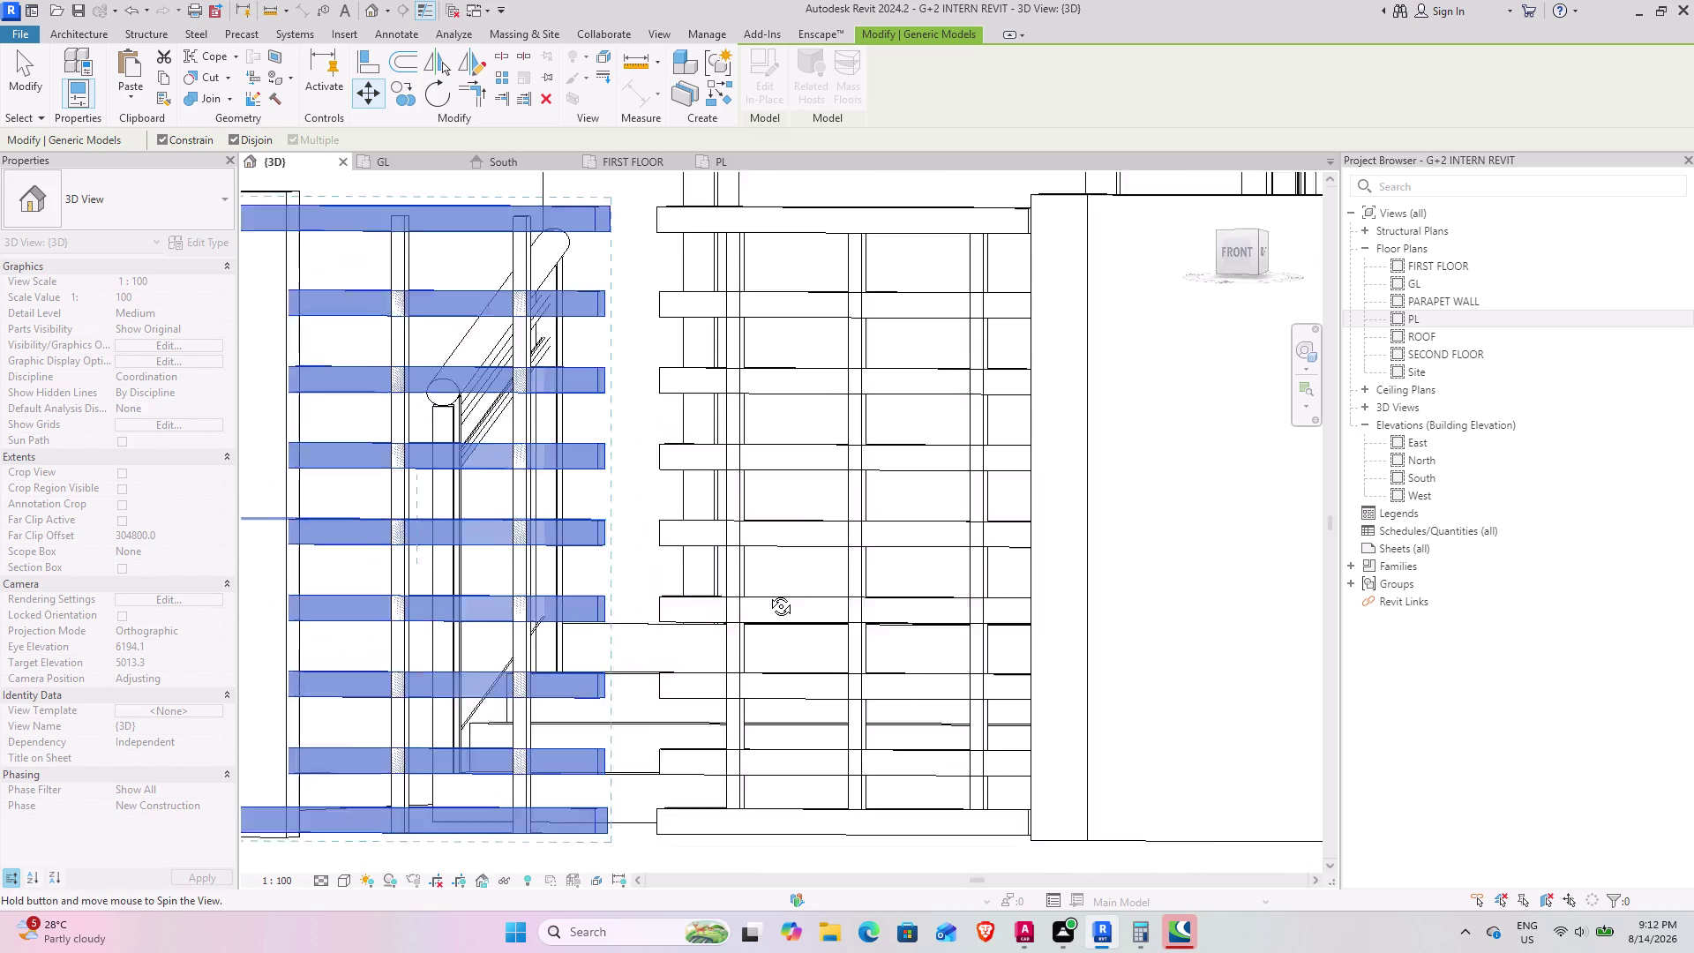
middle_drag(769, 597, 789, 650)
middle_drag(454, 548, 489, 605)
middle_drag(519, 673, 437, 336)
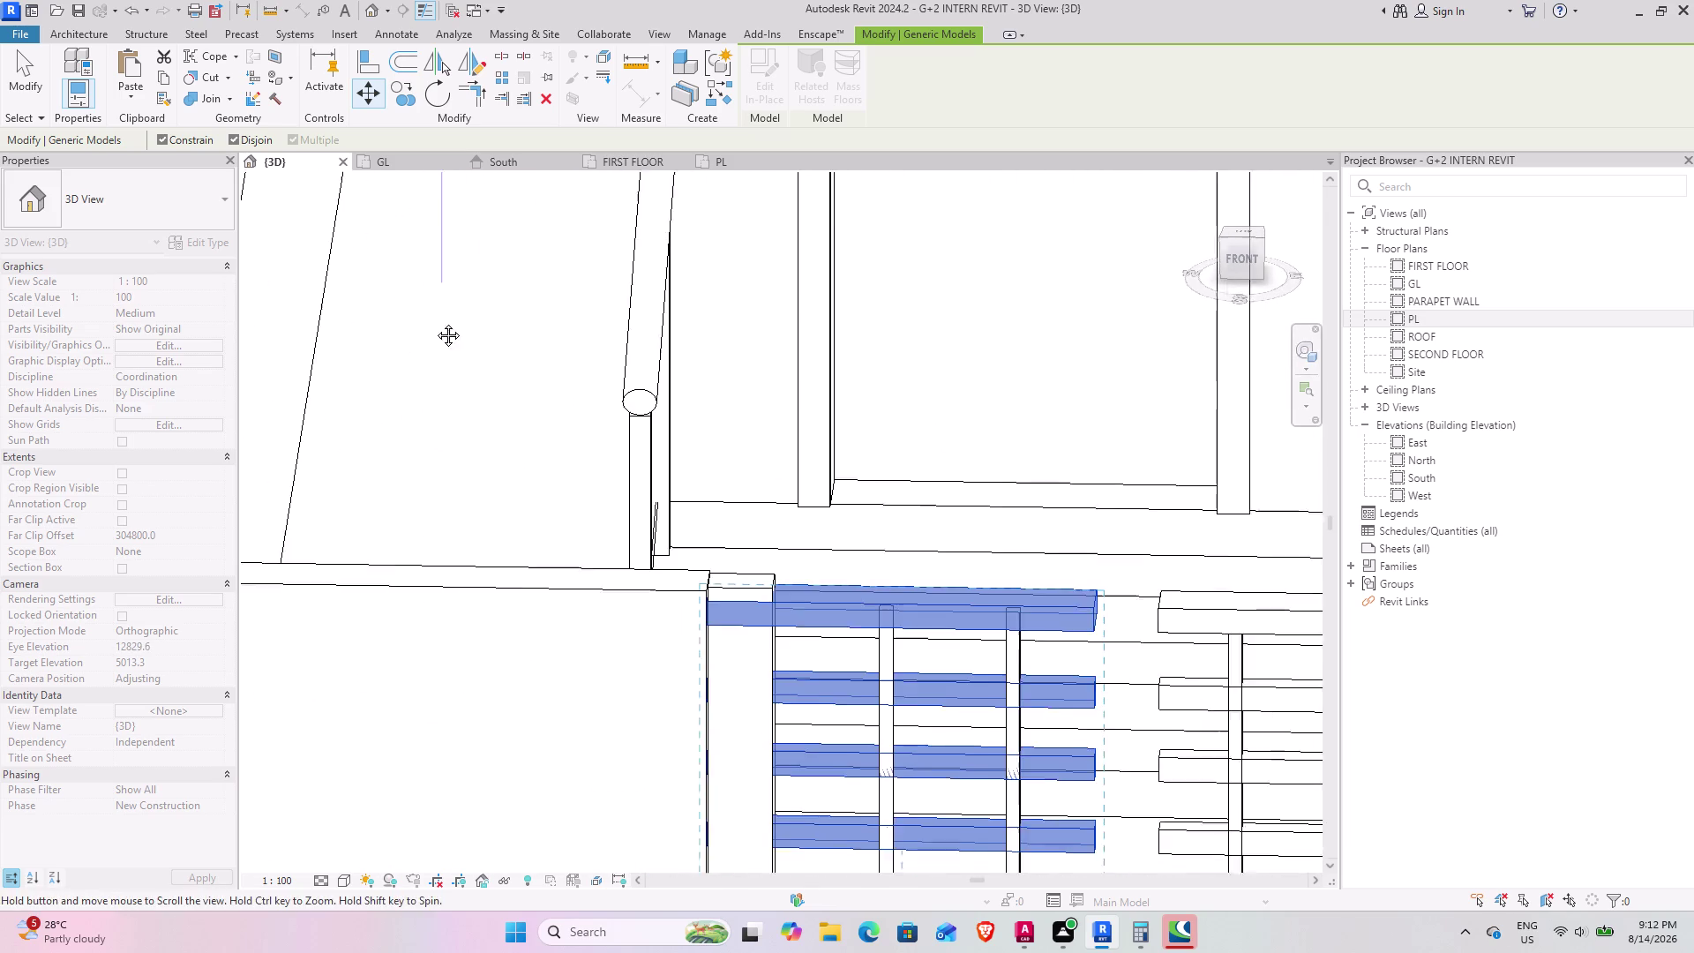
middle_drag(438, 335, 435, 322)
middle_drag(717, 646, 559, 621)
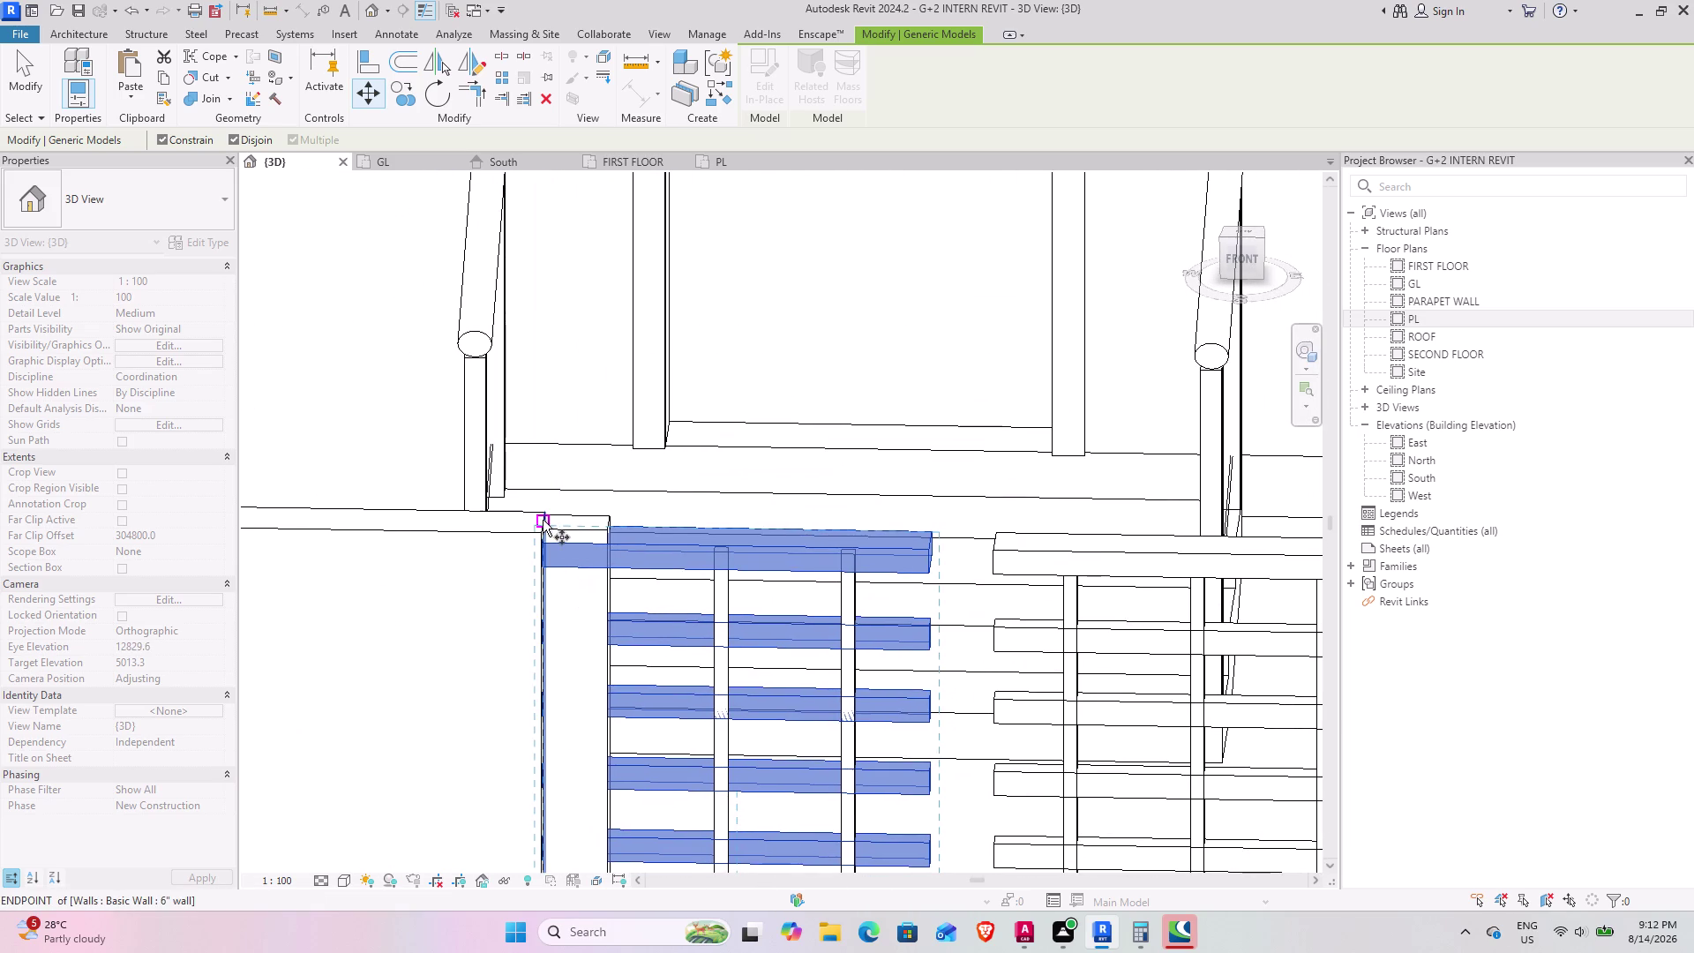
click(542, 519)
click(606, 524)
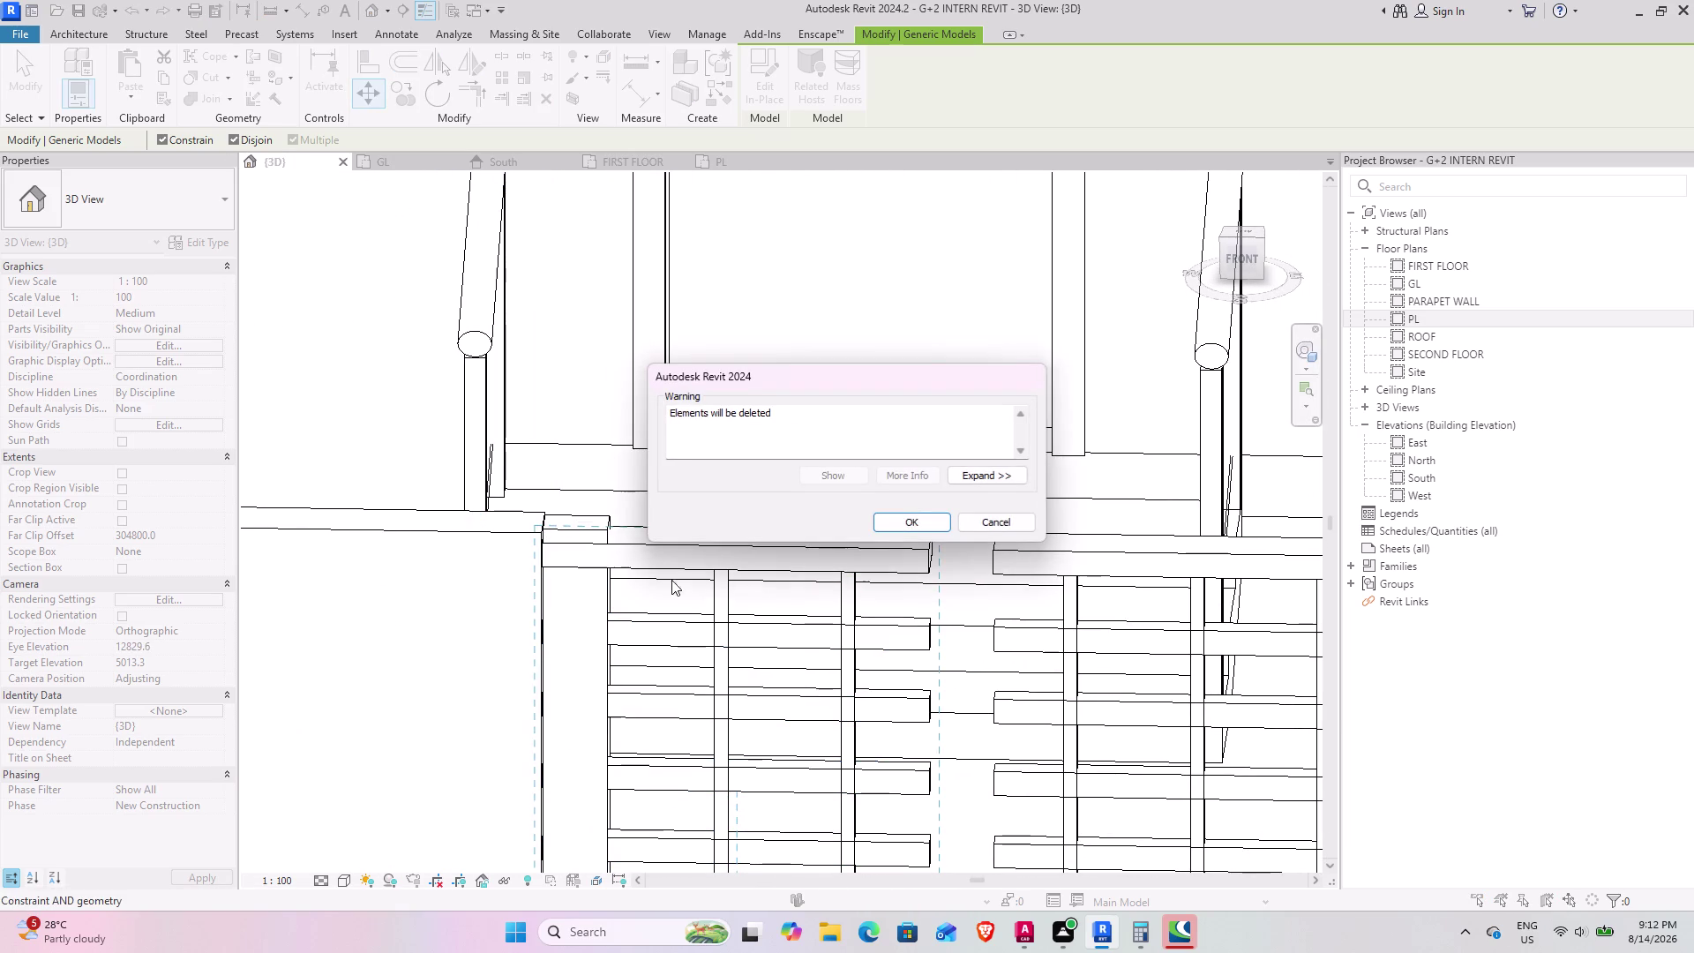
click(911, 526)
scroll(down, 3)
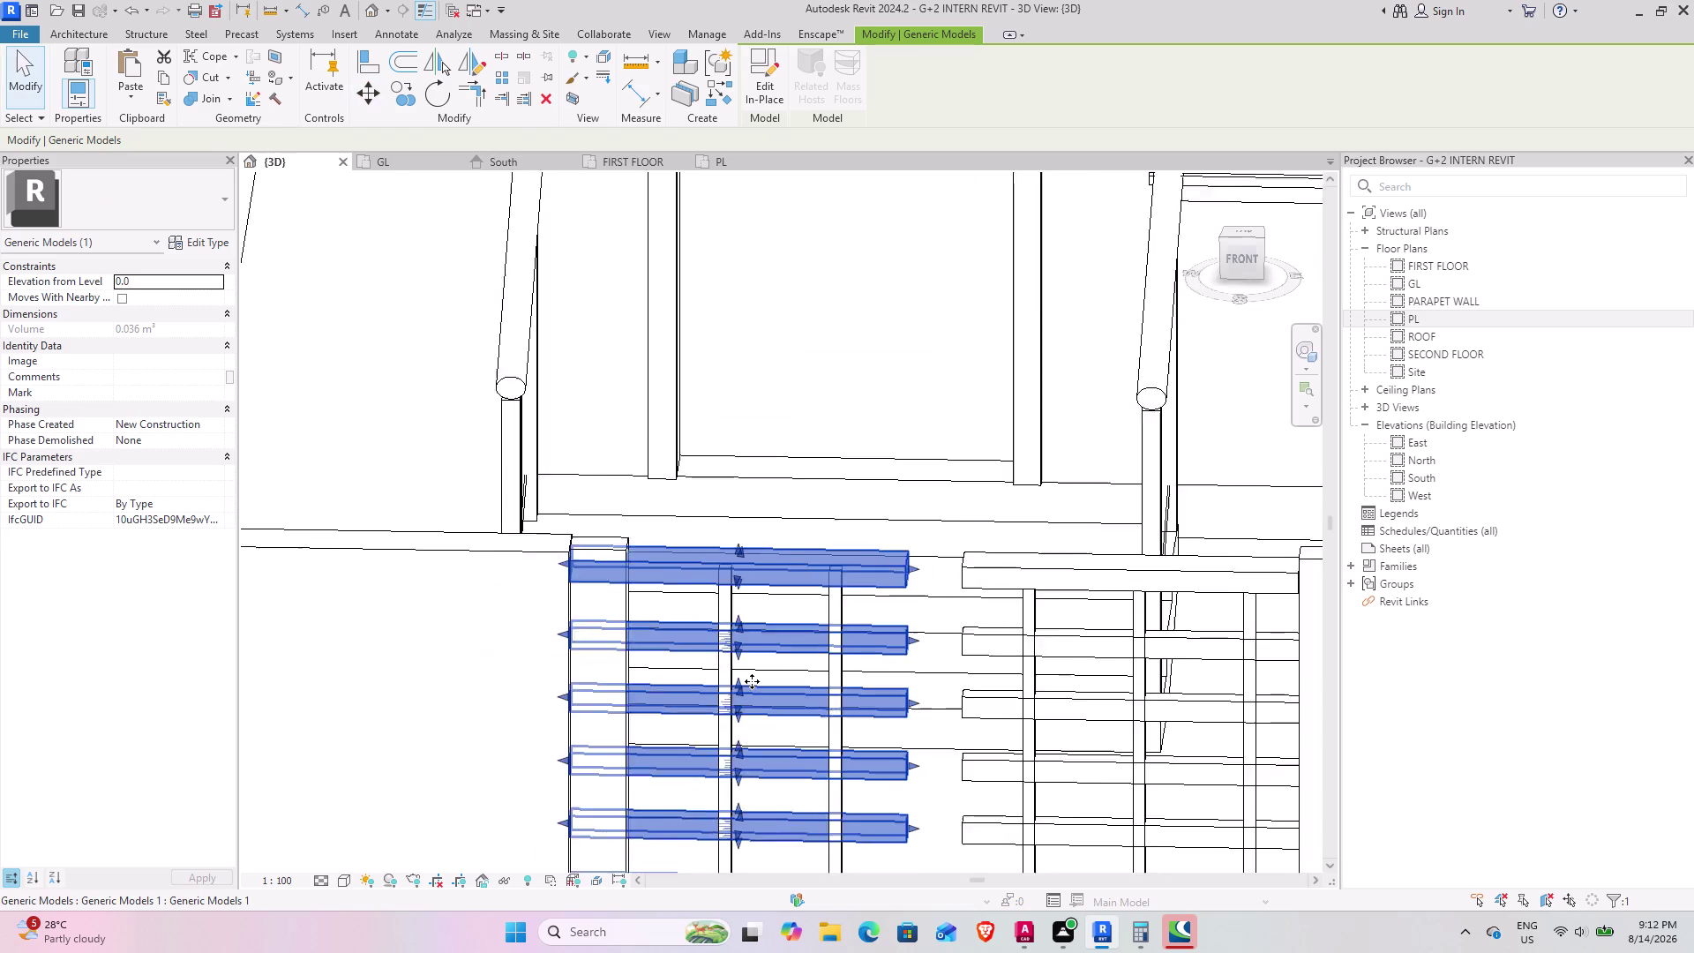
middle_drag(760, 663, 700, 504)
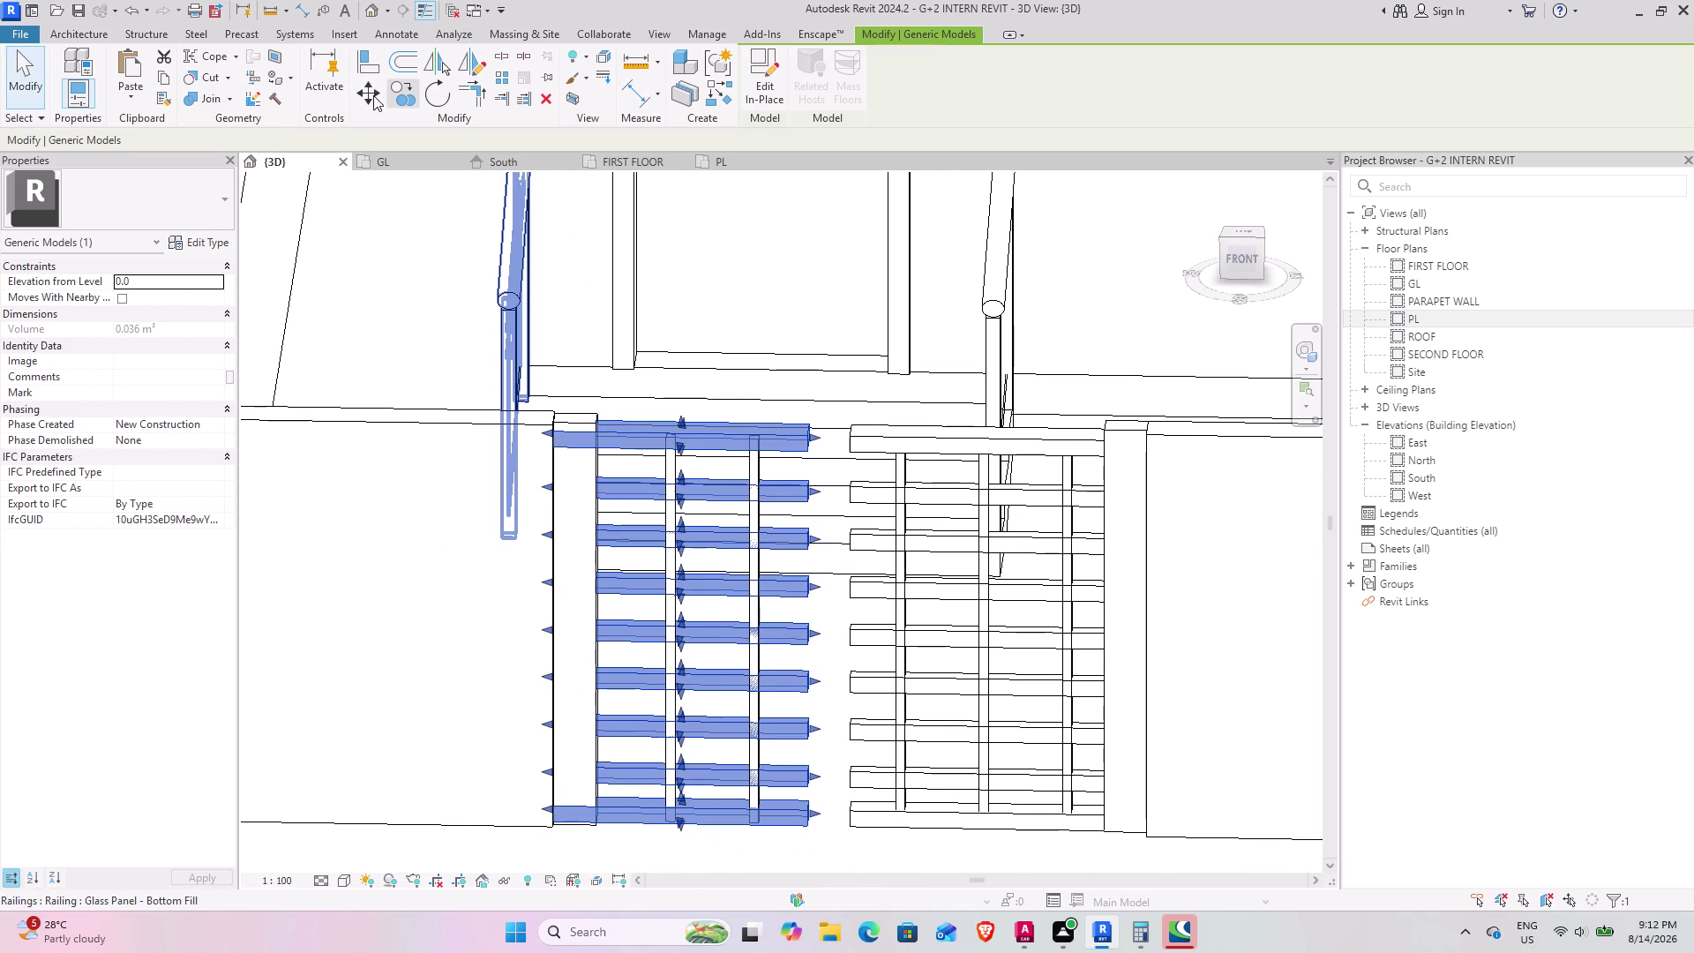
Move the gate bars from the wall's bottom corner up against the wall, then deselect.
click(373, 95)
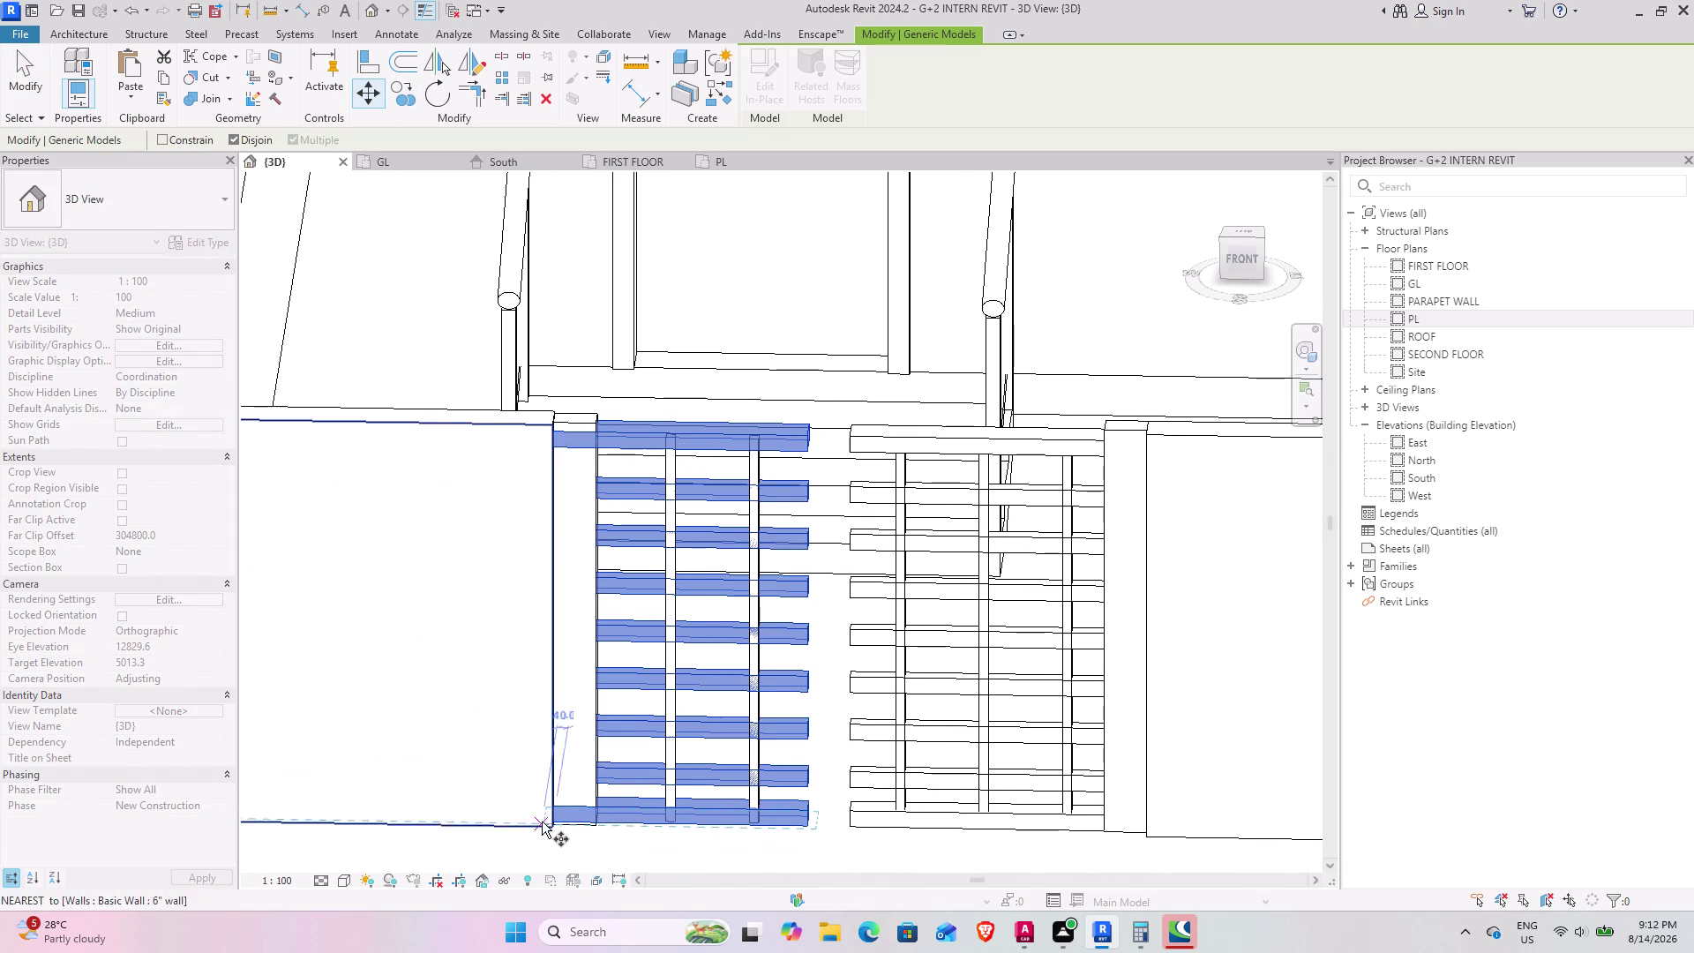
scroll(up, 3)
click(564, 826)
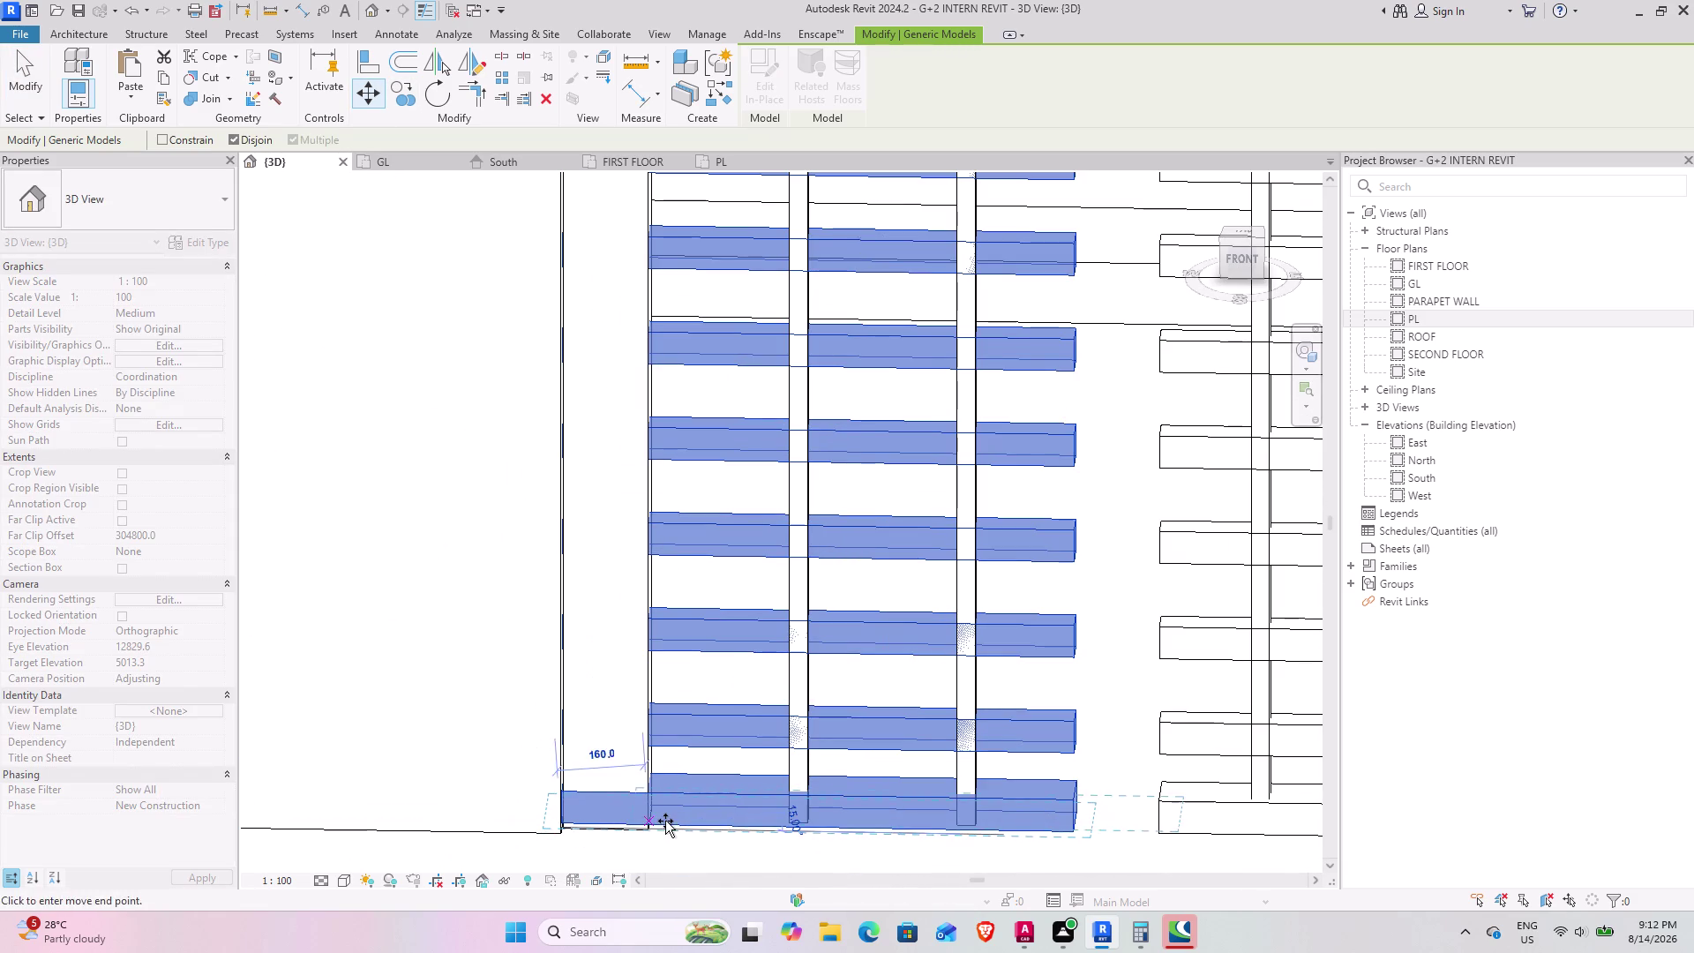
click(650, 826)
scroll(down, 3)
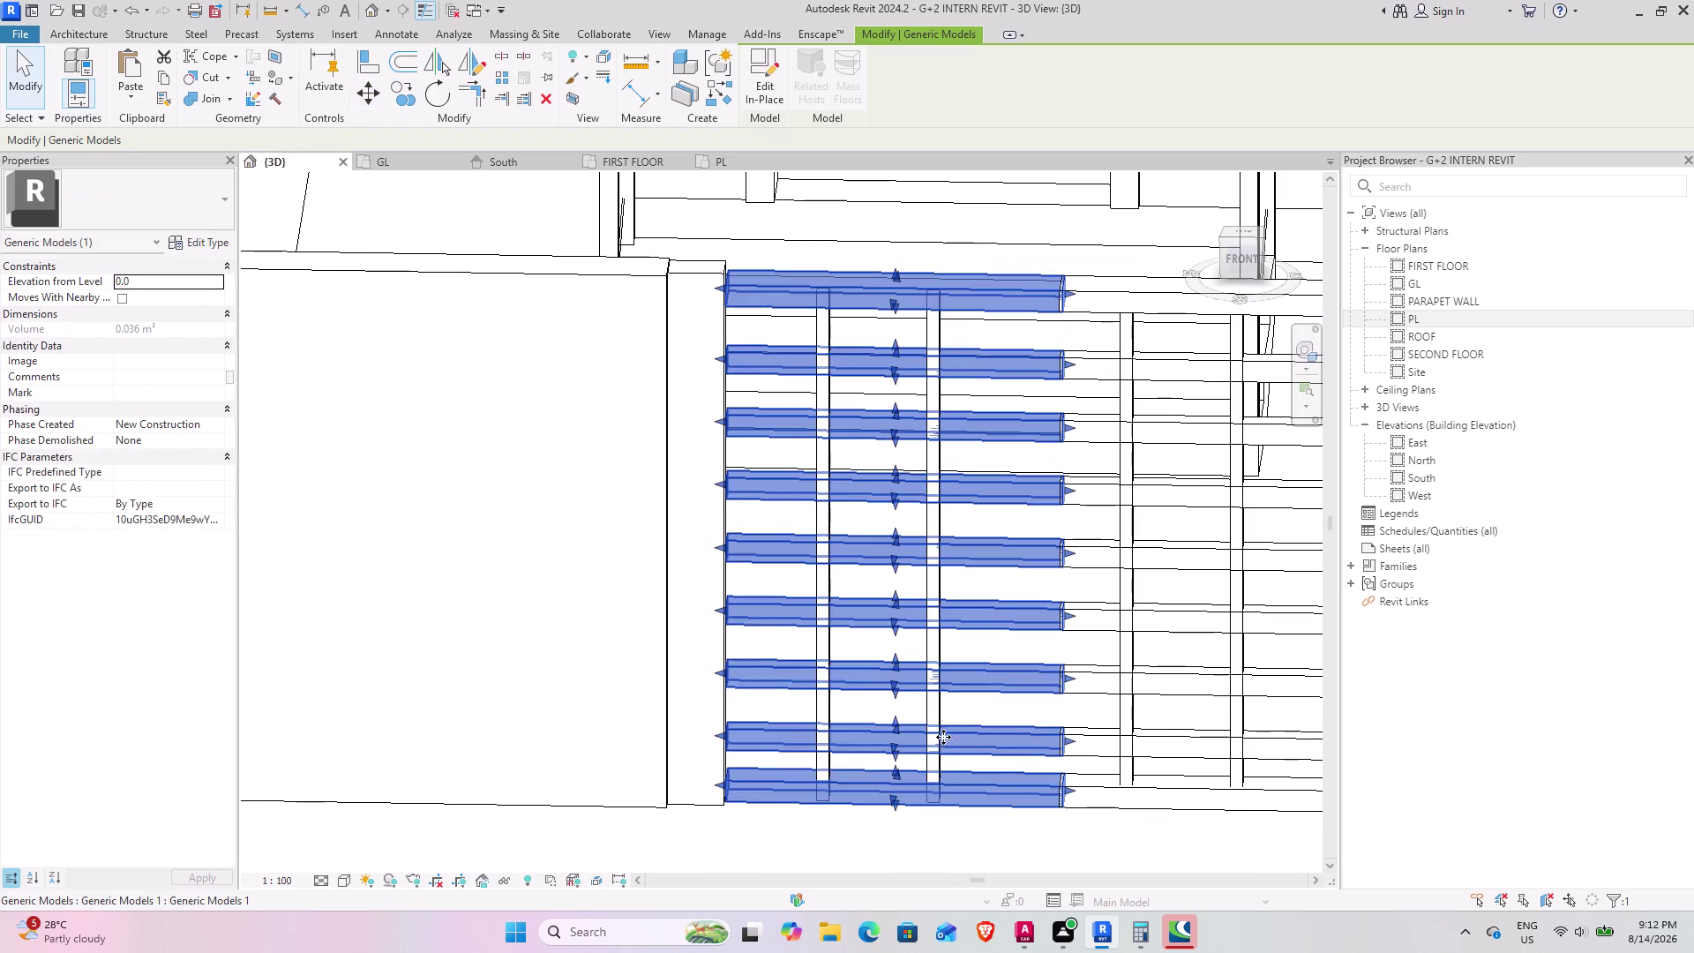
middle_drag(874, 720, 763, 643)
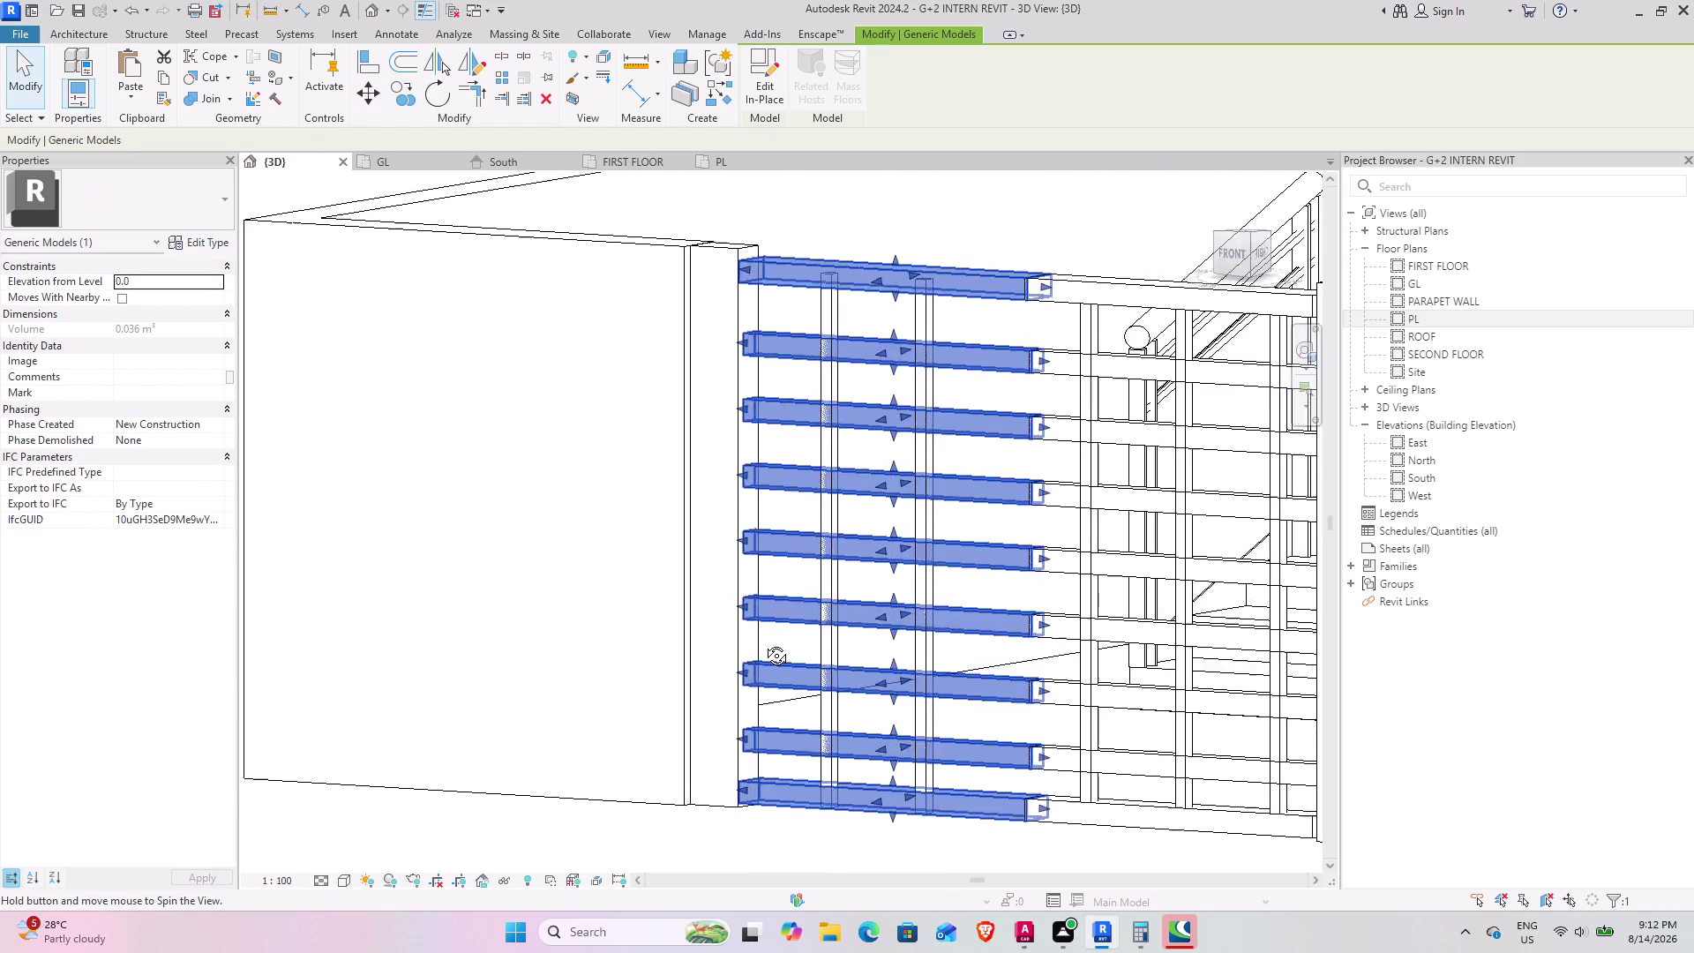
middle_drag(763, 643, 882, 666)
click(1051, 849)
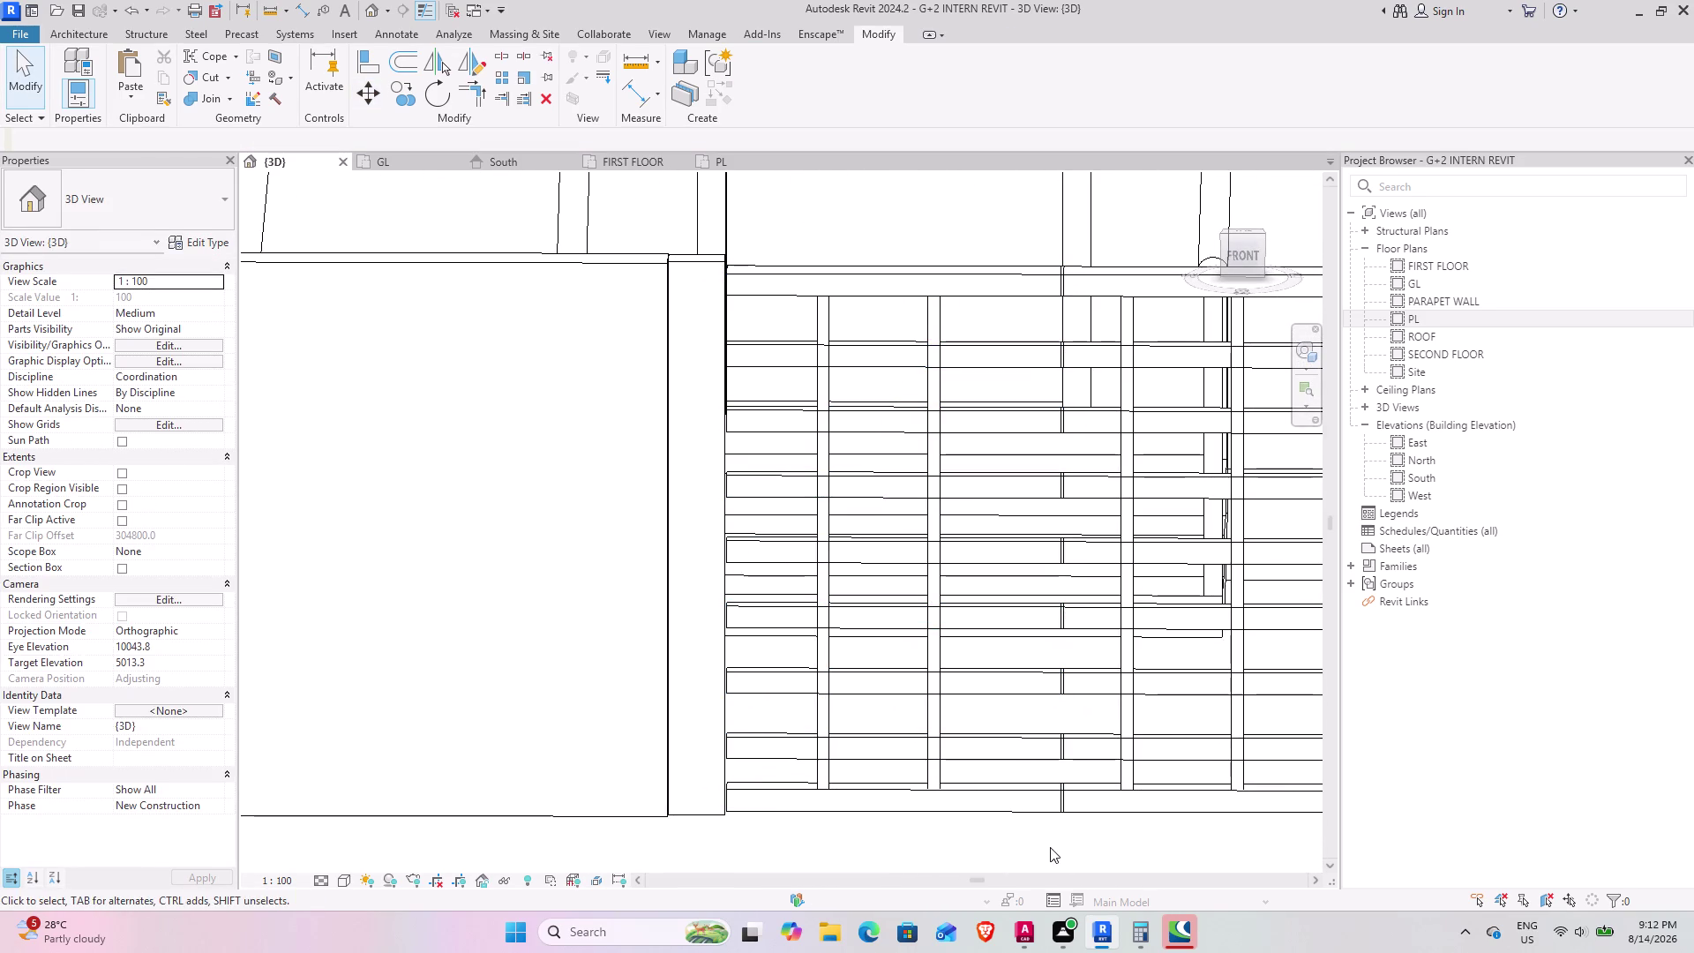
Move the vertical gate bars sideways along the gate's bottom edge.
scroll(down, 3)
middle_drag(1069, 788, 1048, 695)
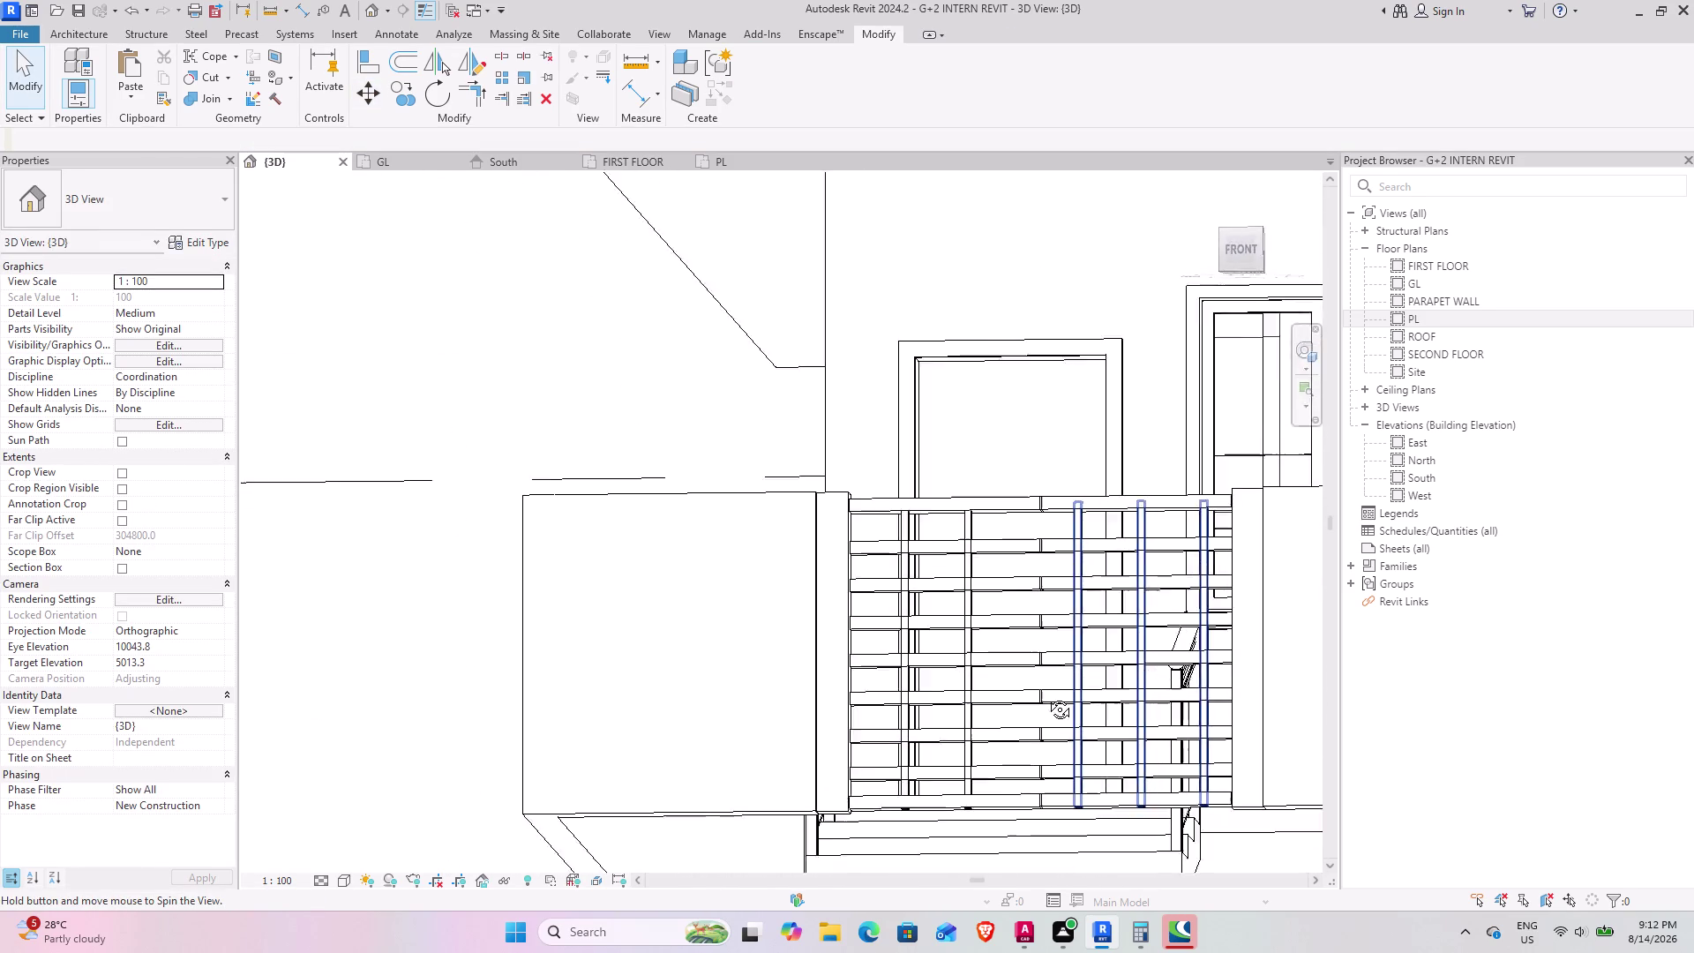
middle_drag(1048, 694, 1047, 759)
middle_drag(1078, 778, 1093, 783)
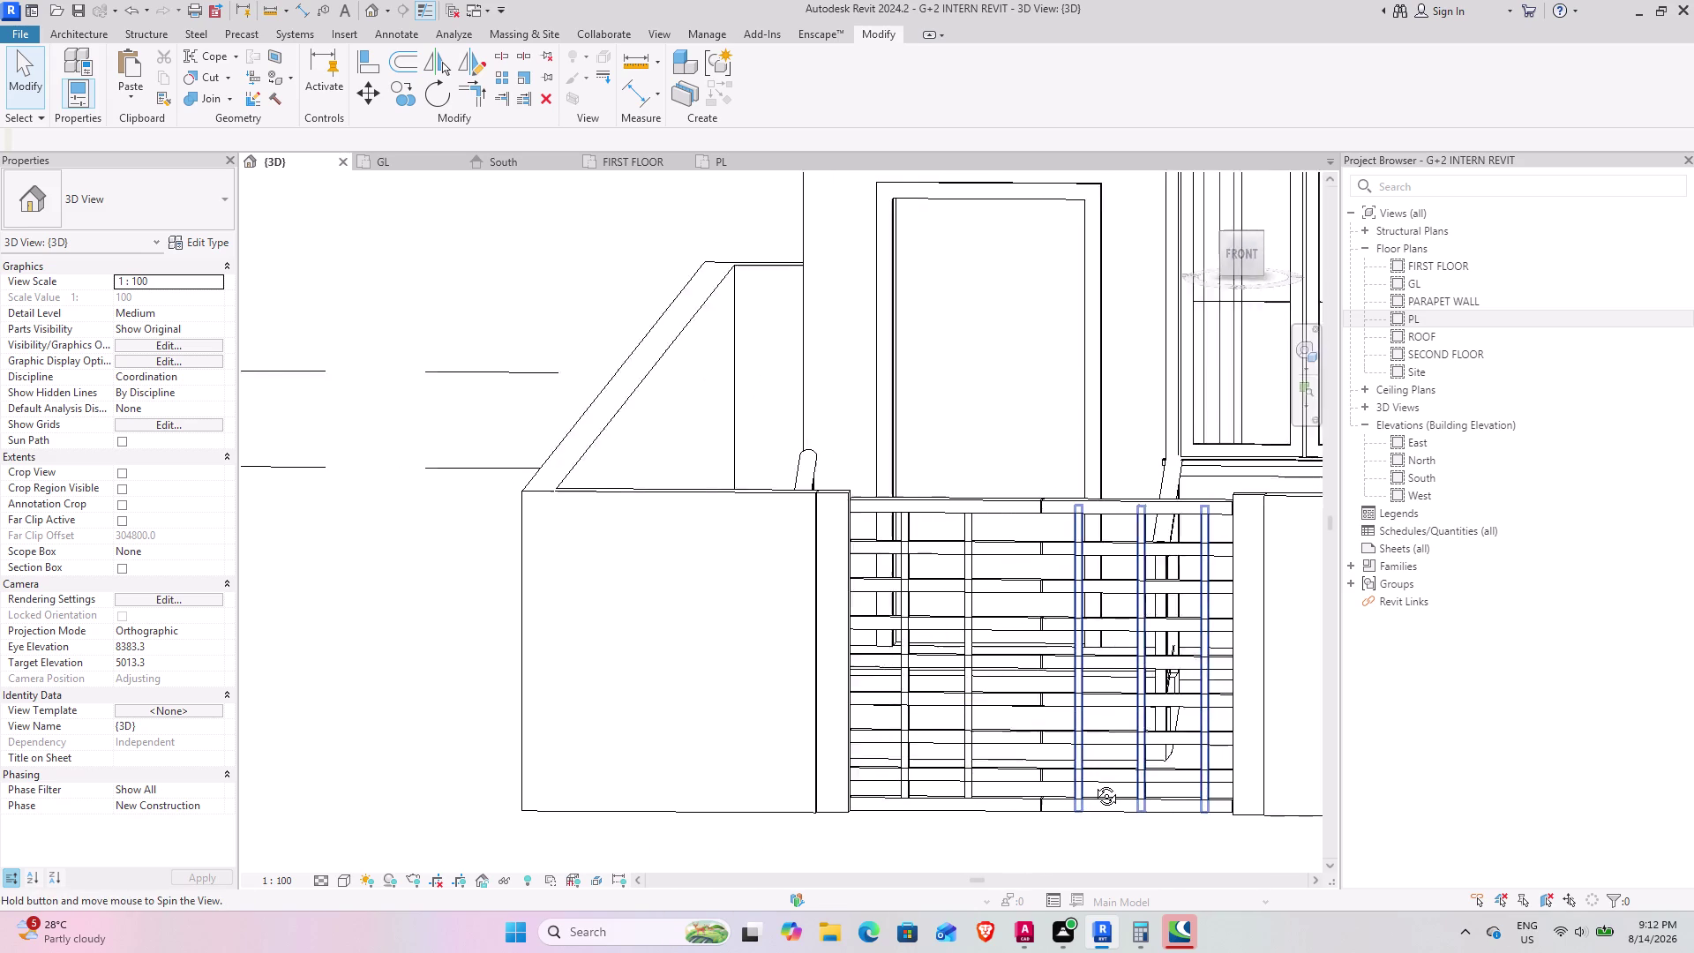
middle_drag(1092, 782, 1093, 782)
middle_drag(920, 780, 947, 779)
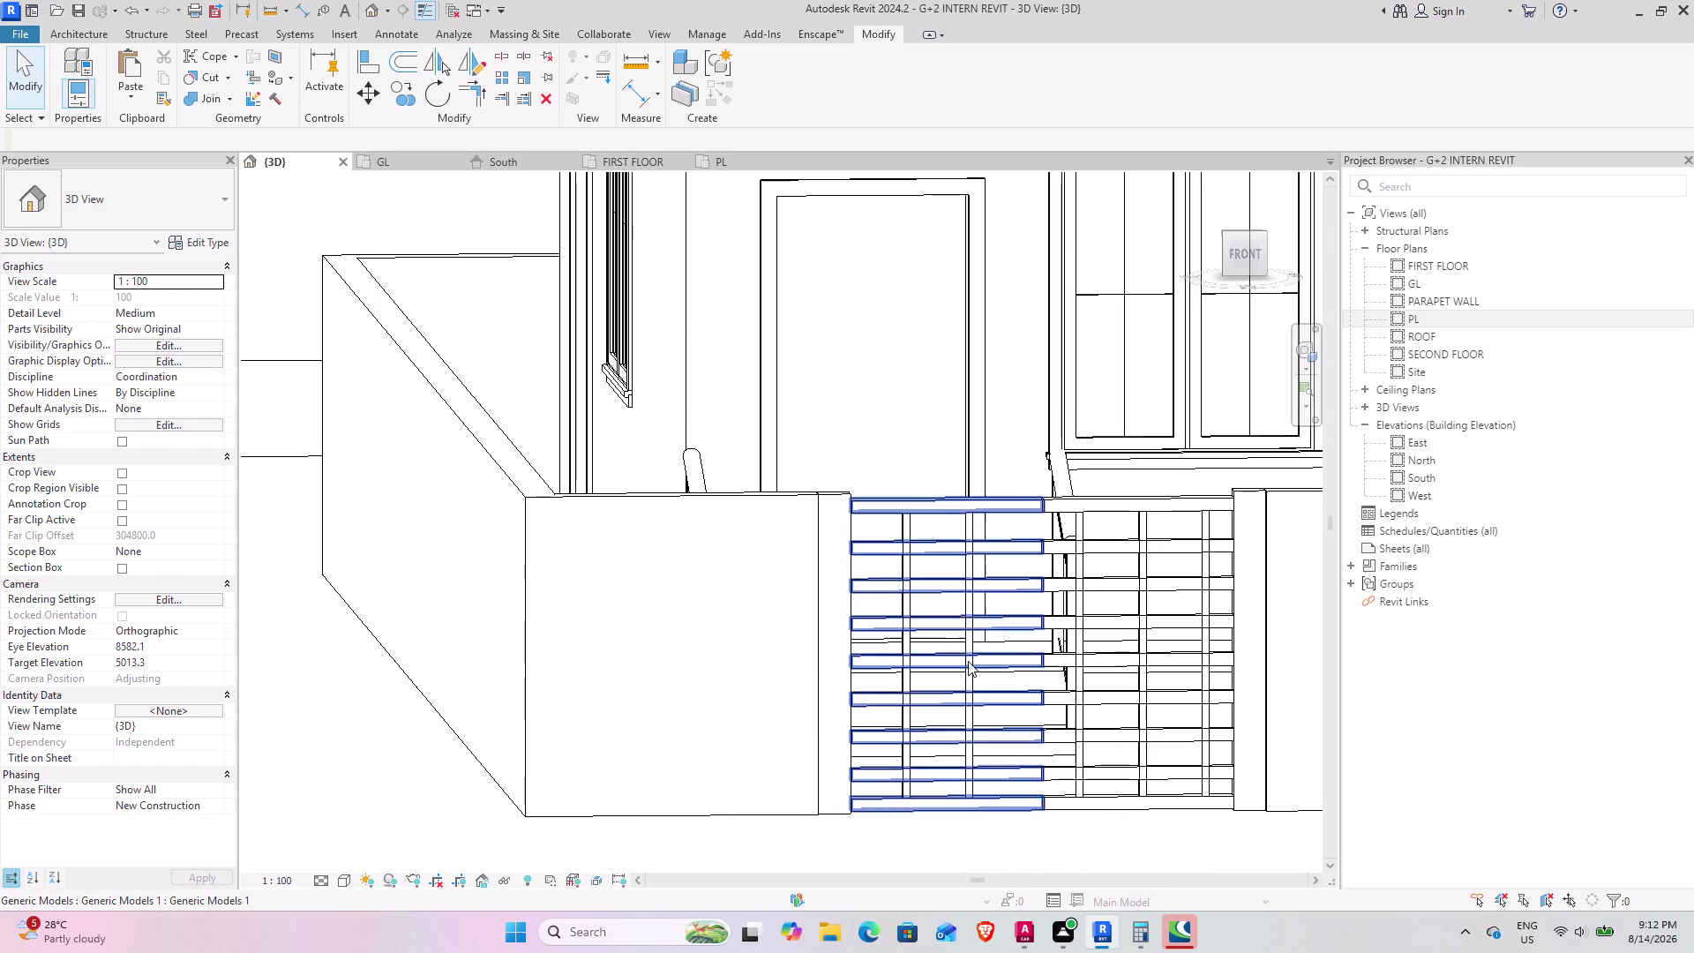
click(968, 650)
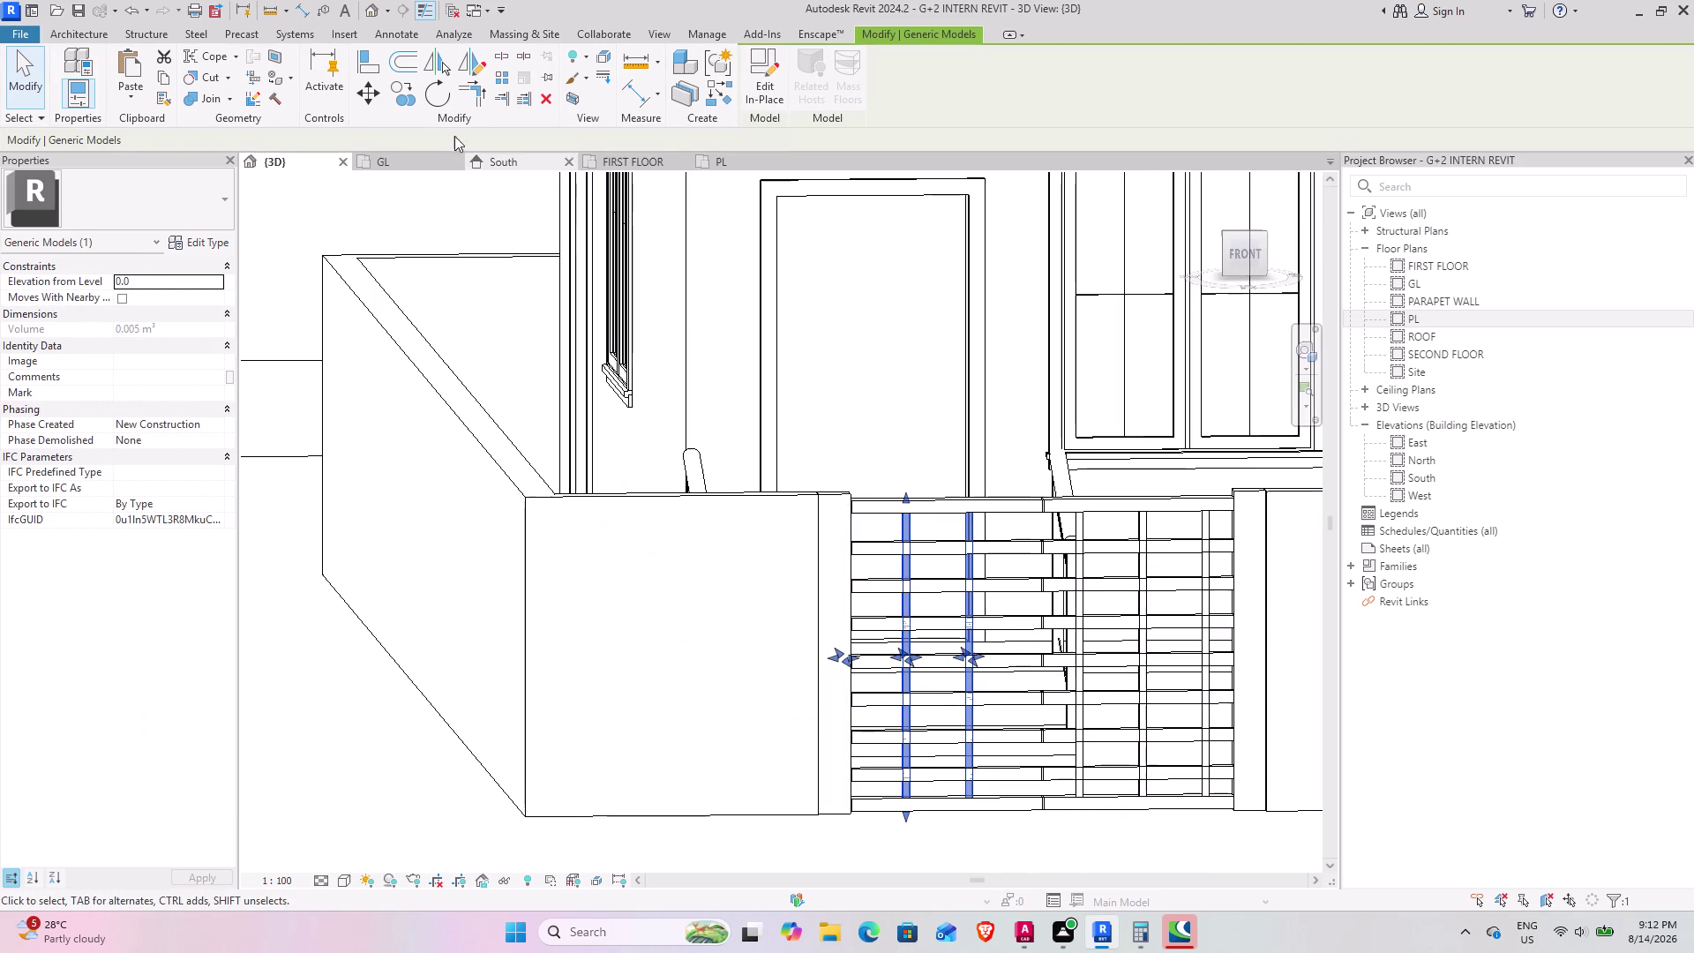
click(380, 102)
middle_drag(988, 797, 856, 774)
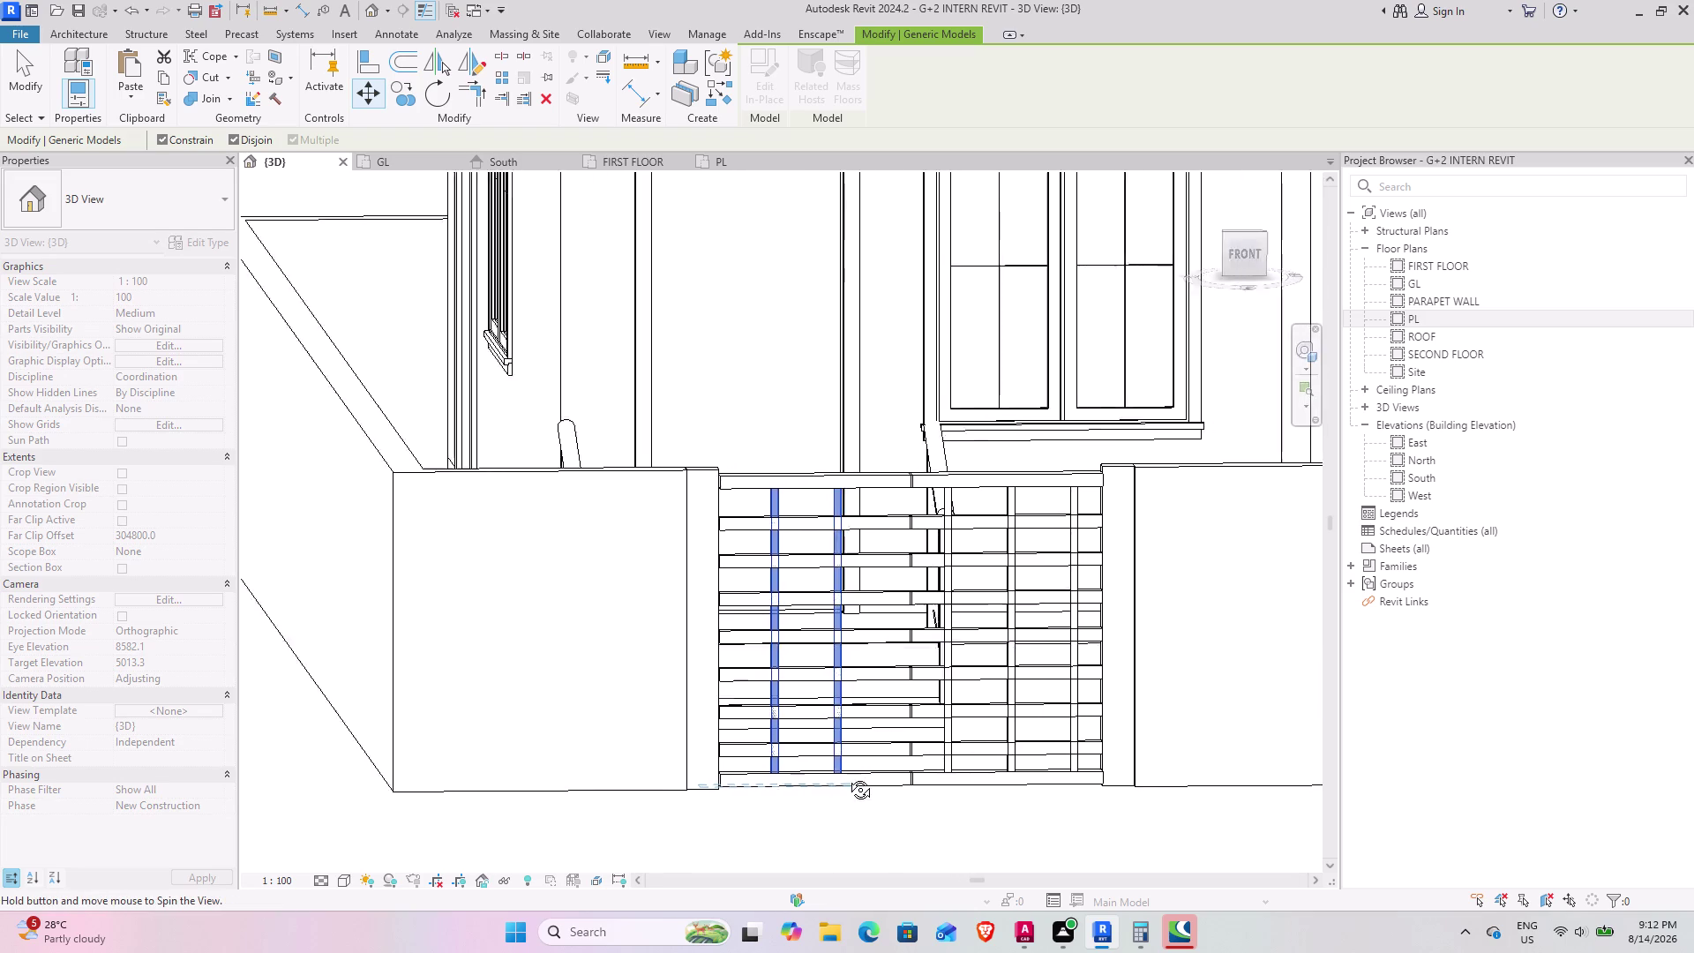
middle_drag(856, 773, 780, 791)
scroll(up, 3)
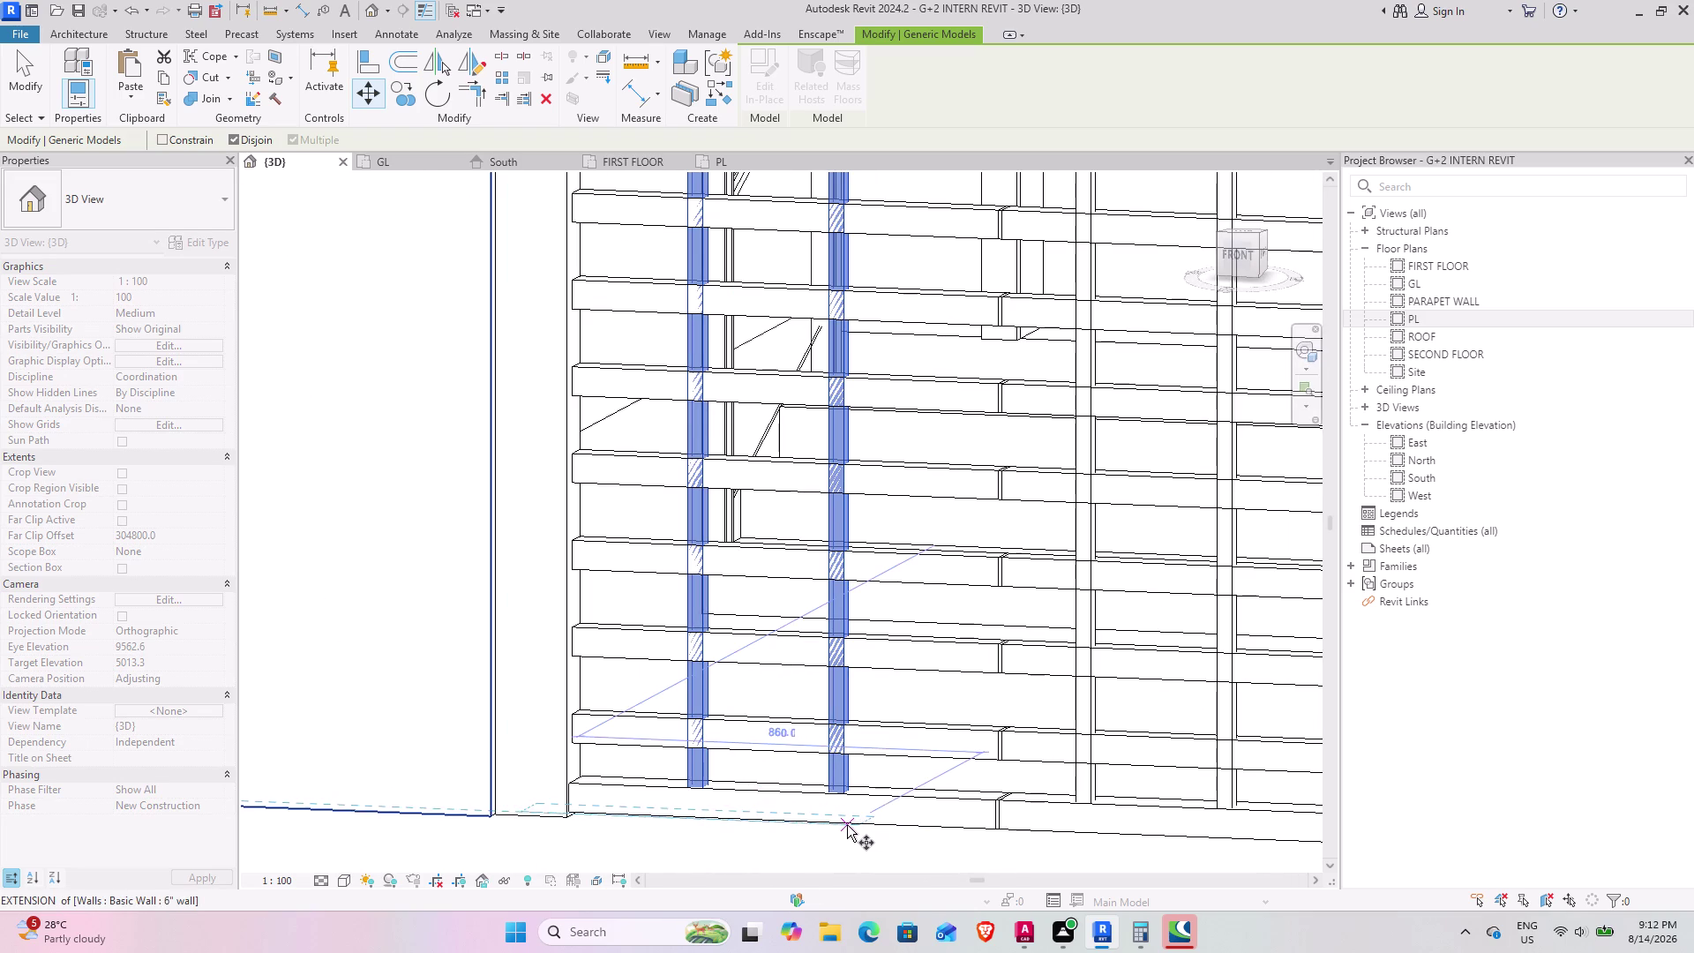
click(847, 825)
click(978, 831)
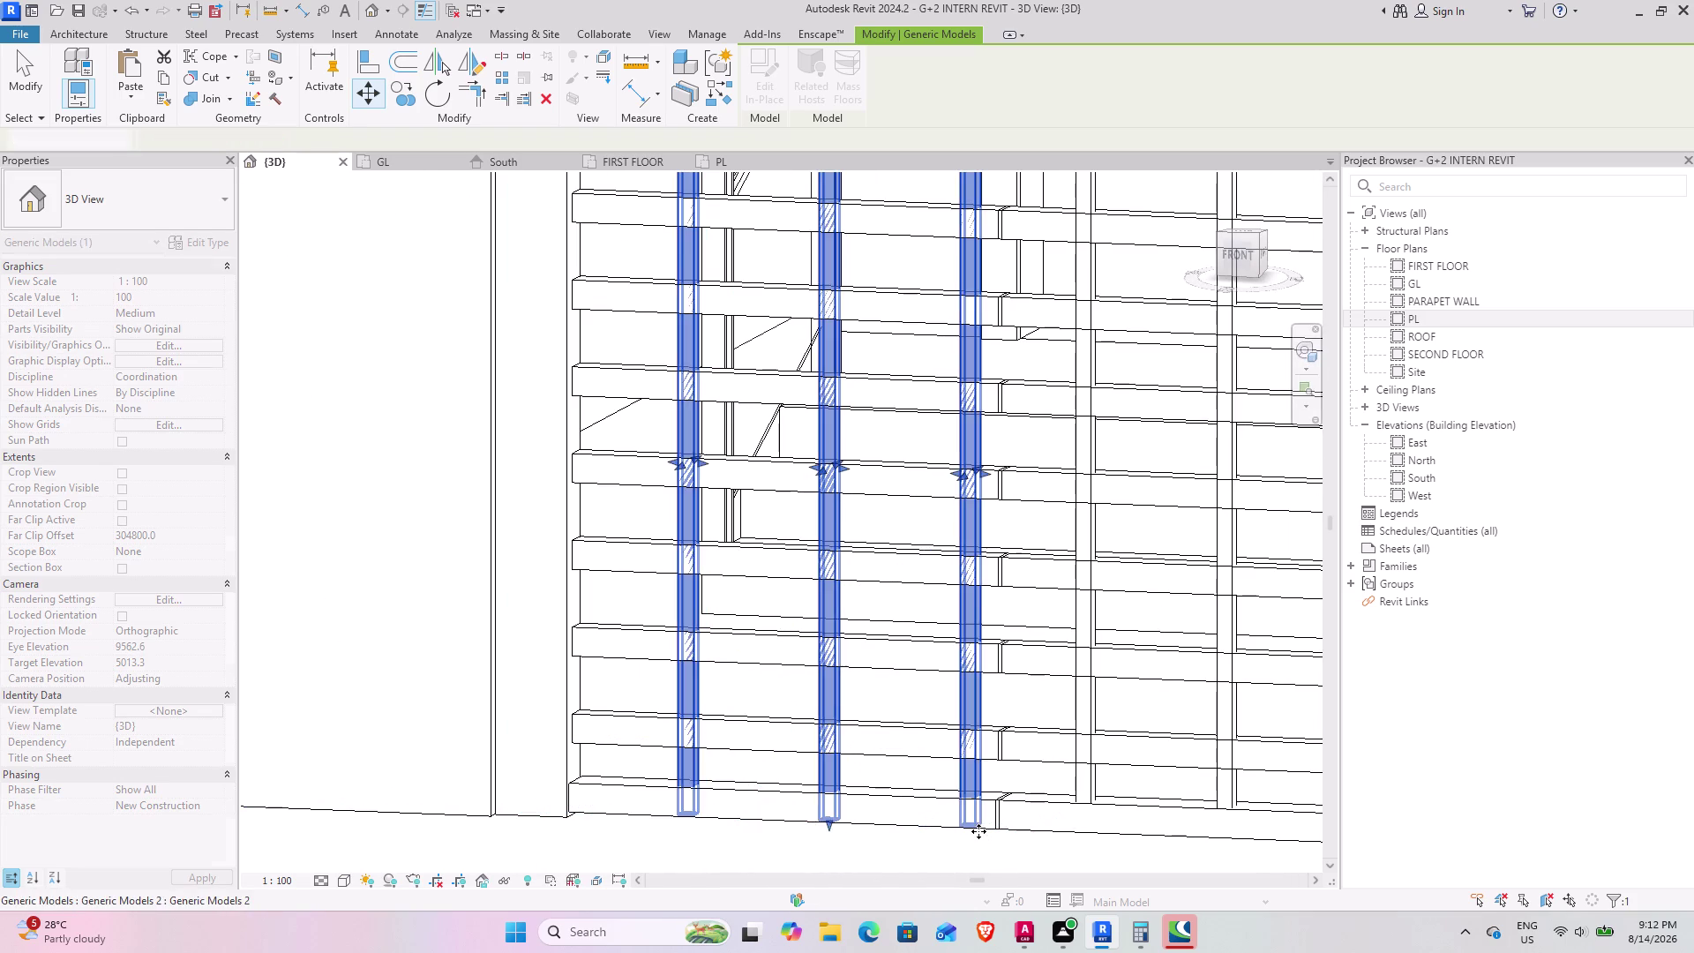
Nudge the bars slightly left with a second move, then reselect the bars model.
scroll(down, 3)
middle_drag(887, 808, 939, 778)
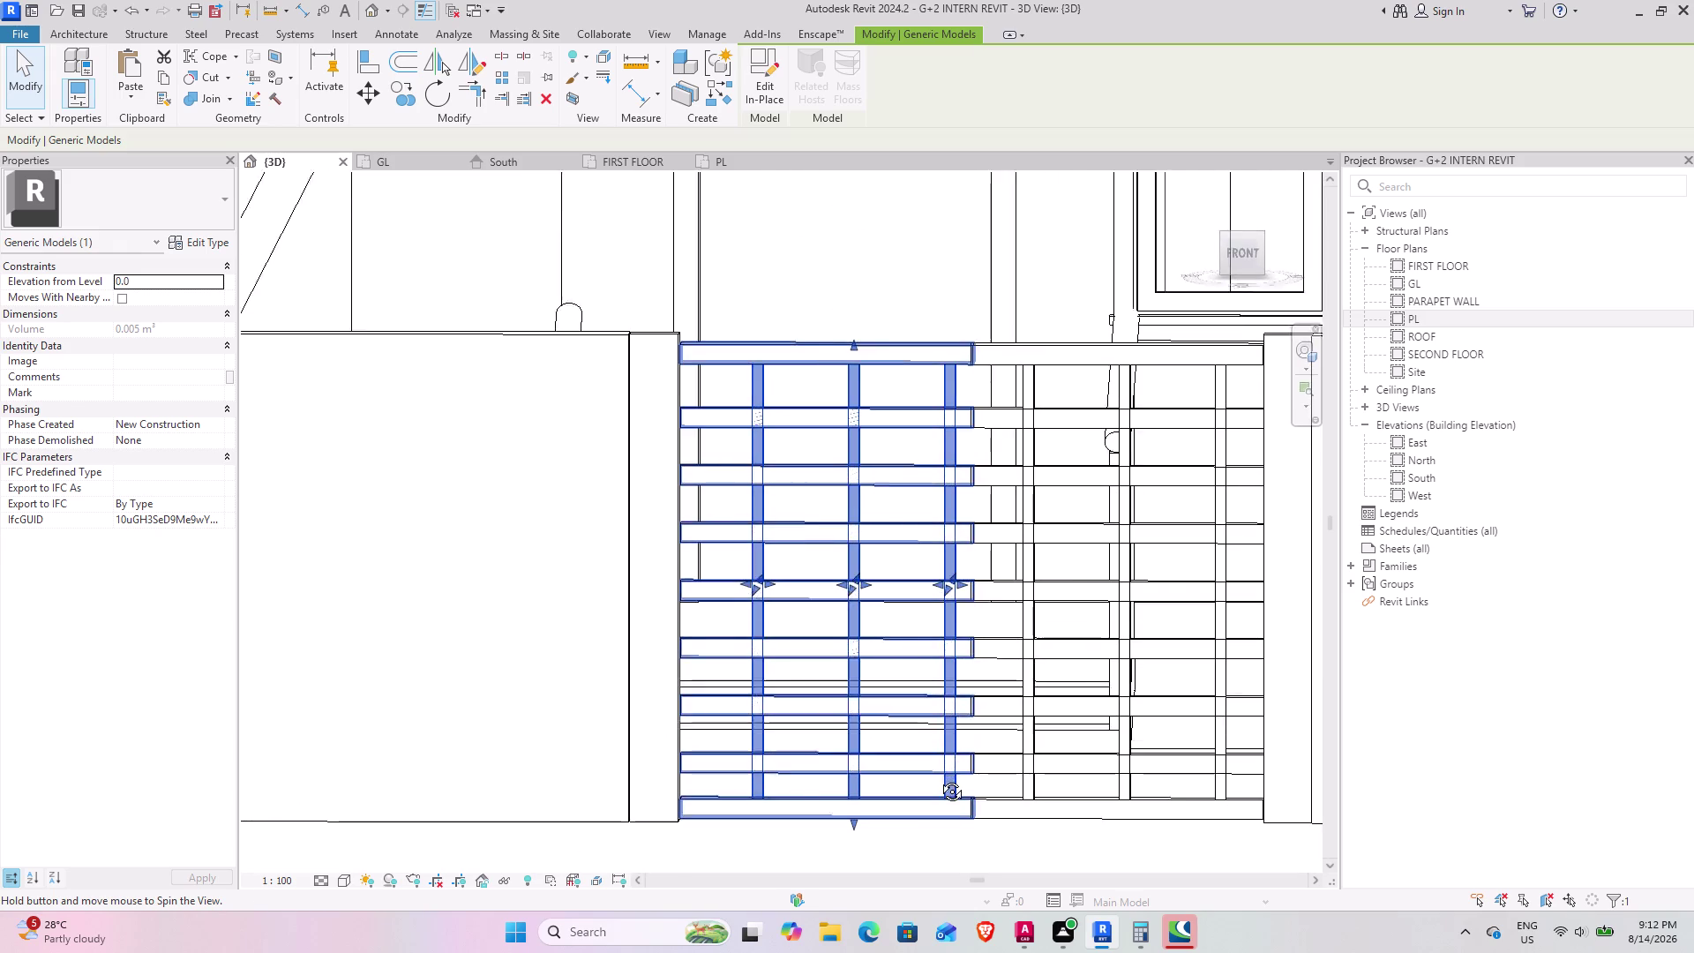
middle_drag(939, 778, 941, 800)
scroll(up, 3)
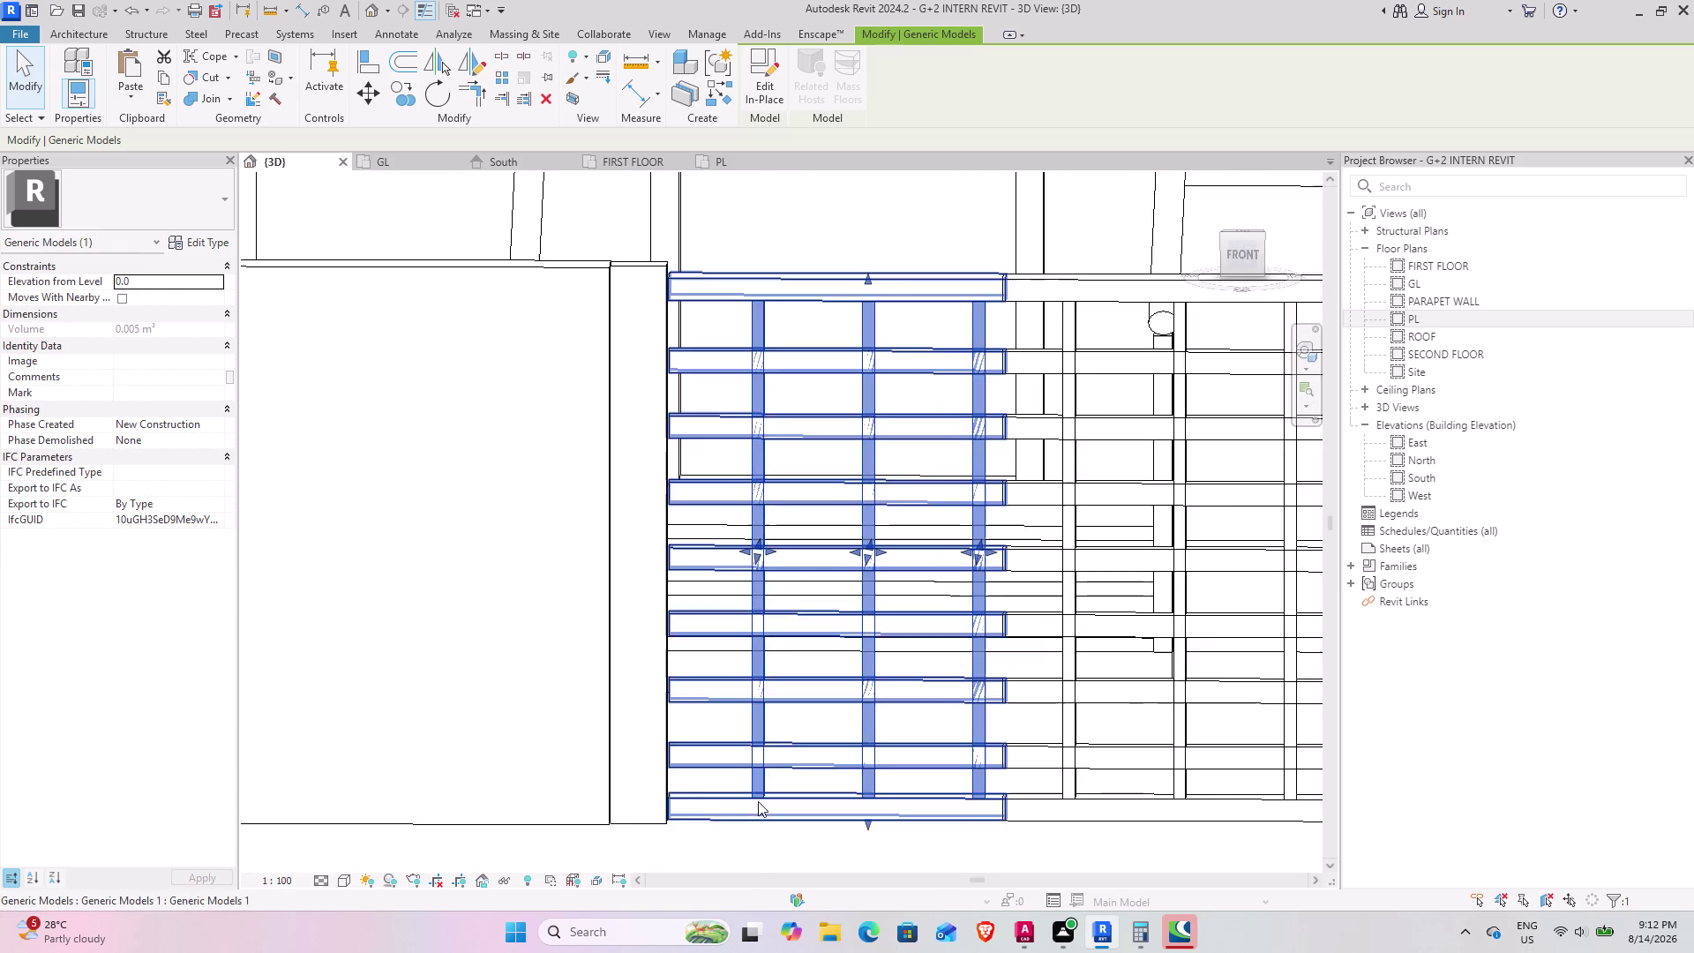
scroll(up, 3)
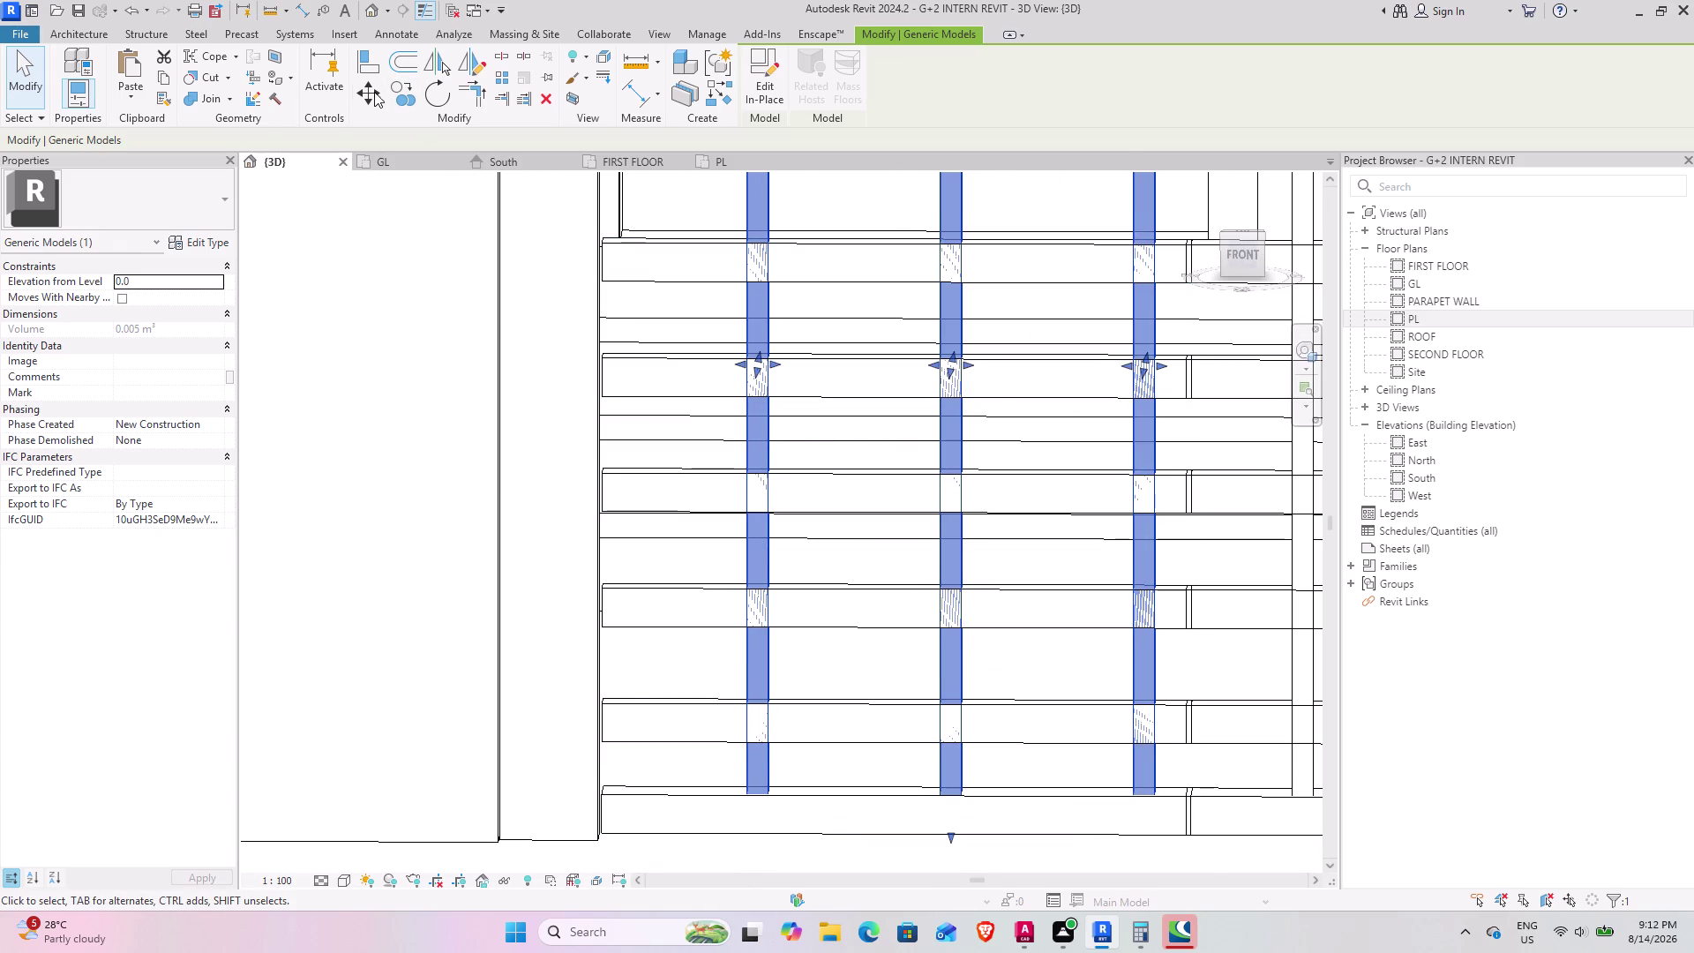
click(374, 92)
scroll(down, 3)
scroll(down, 3)
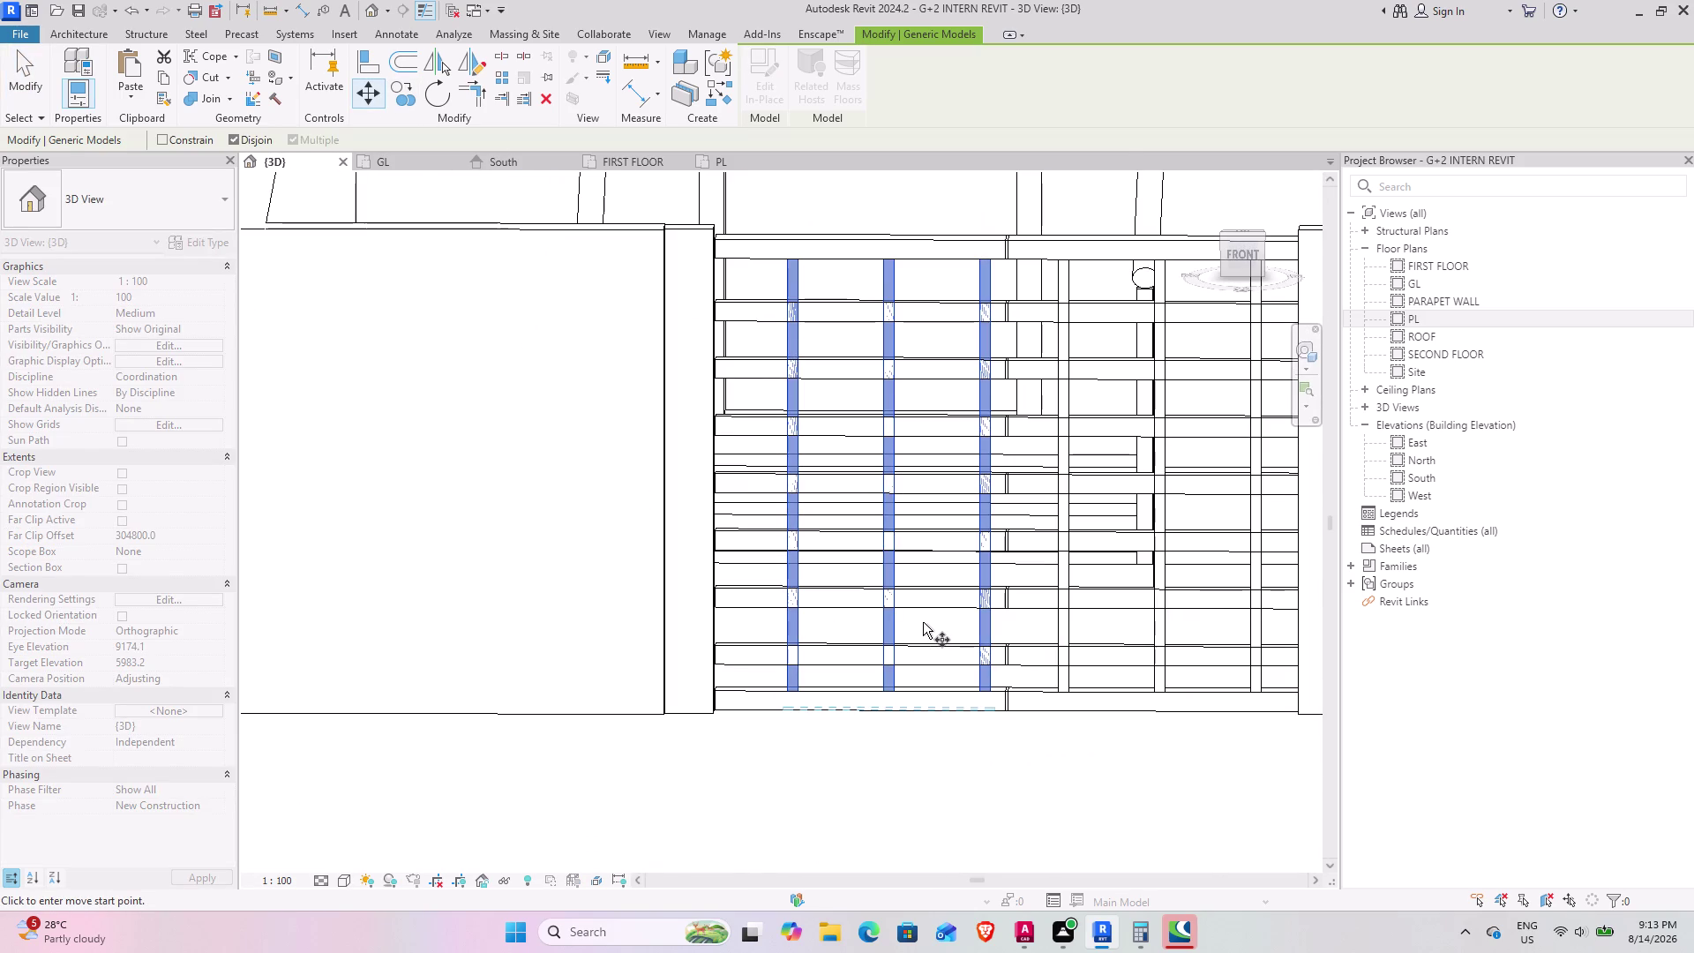
click(786, 708)
click(763, 708)
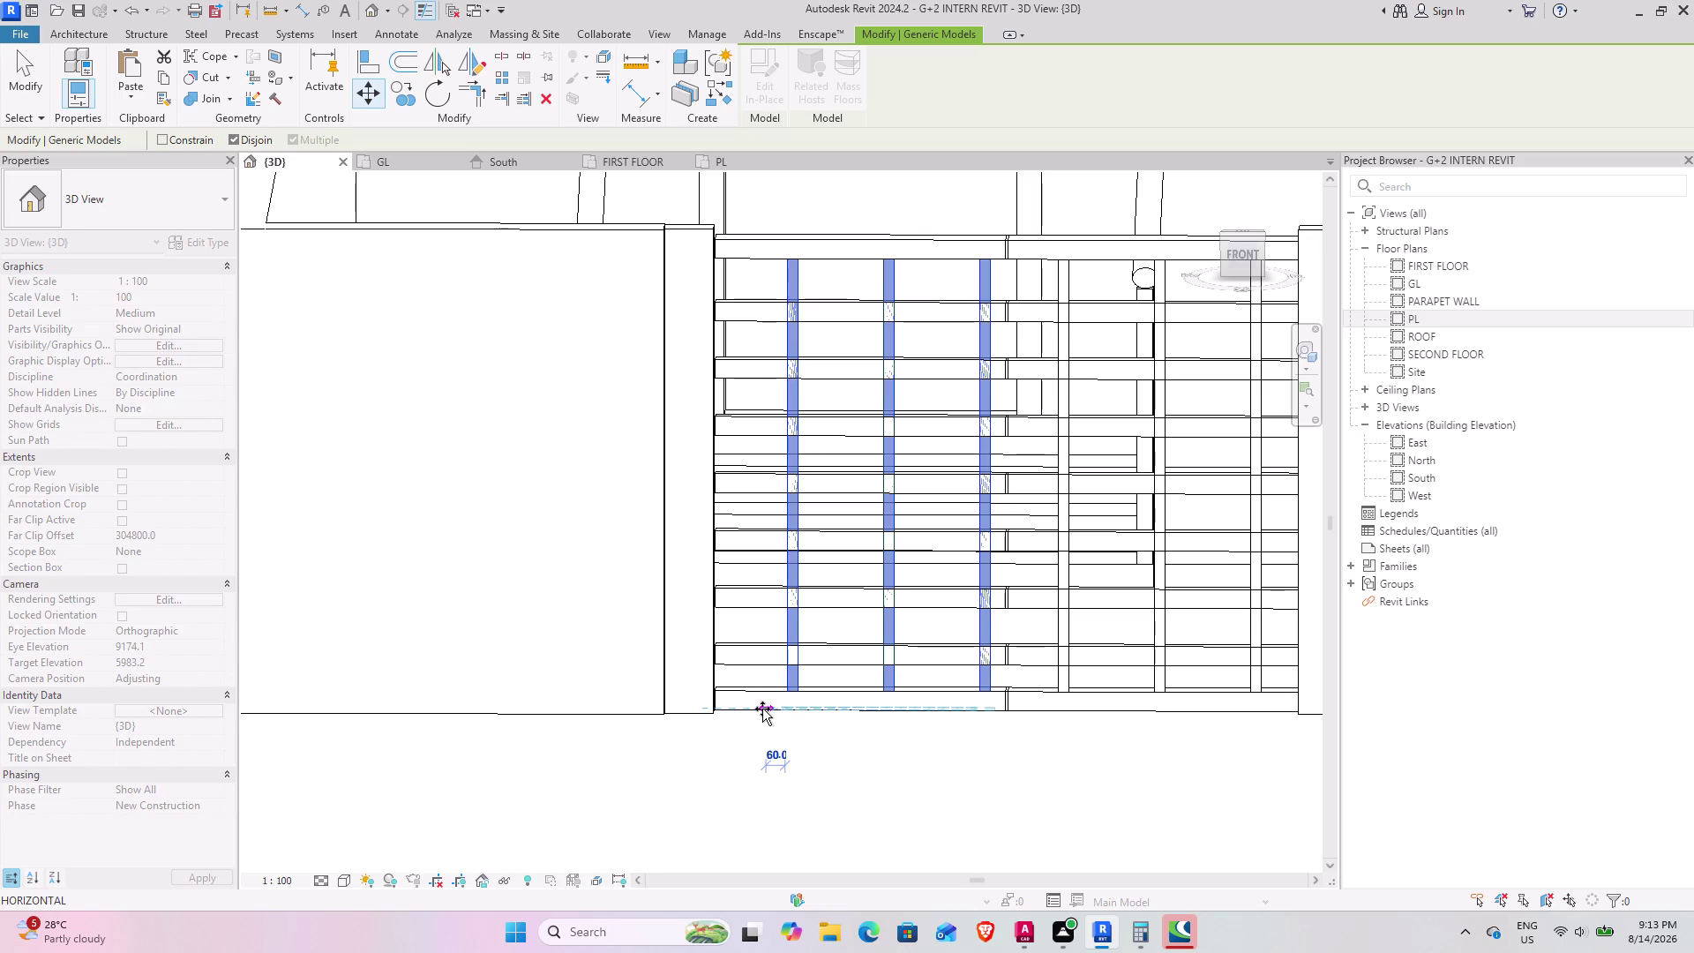
scroll(down, 3)
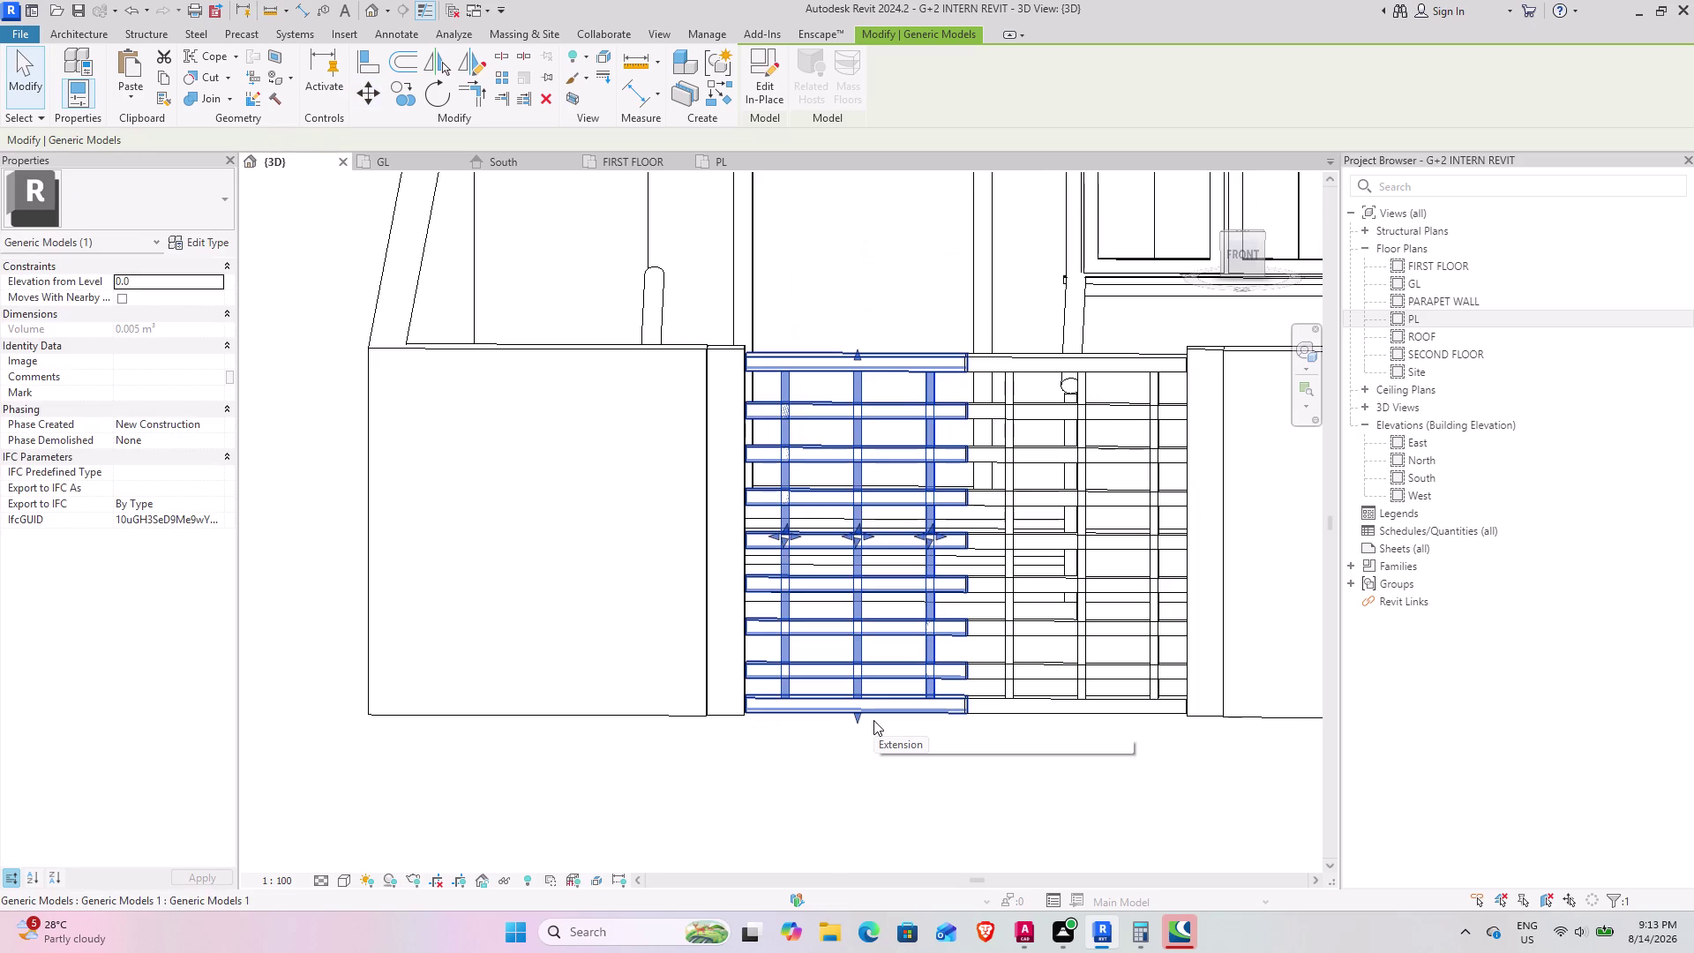
key(Escape)
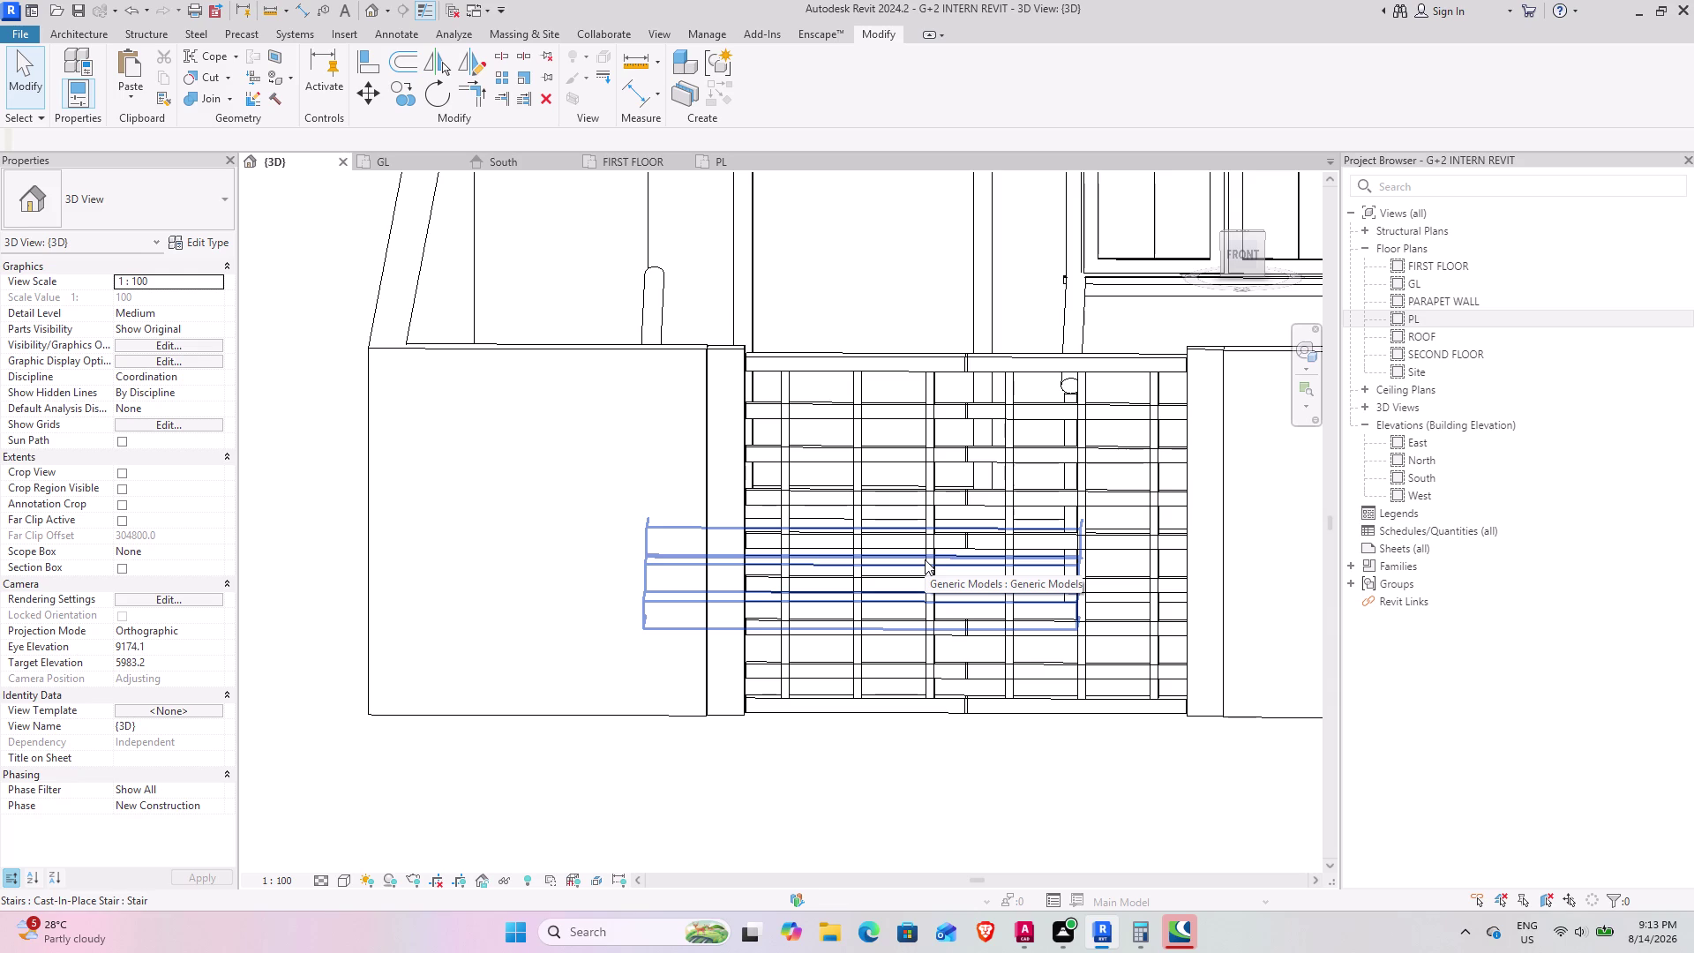
click(932, 495)
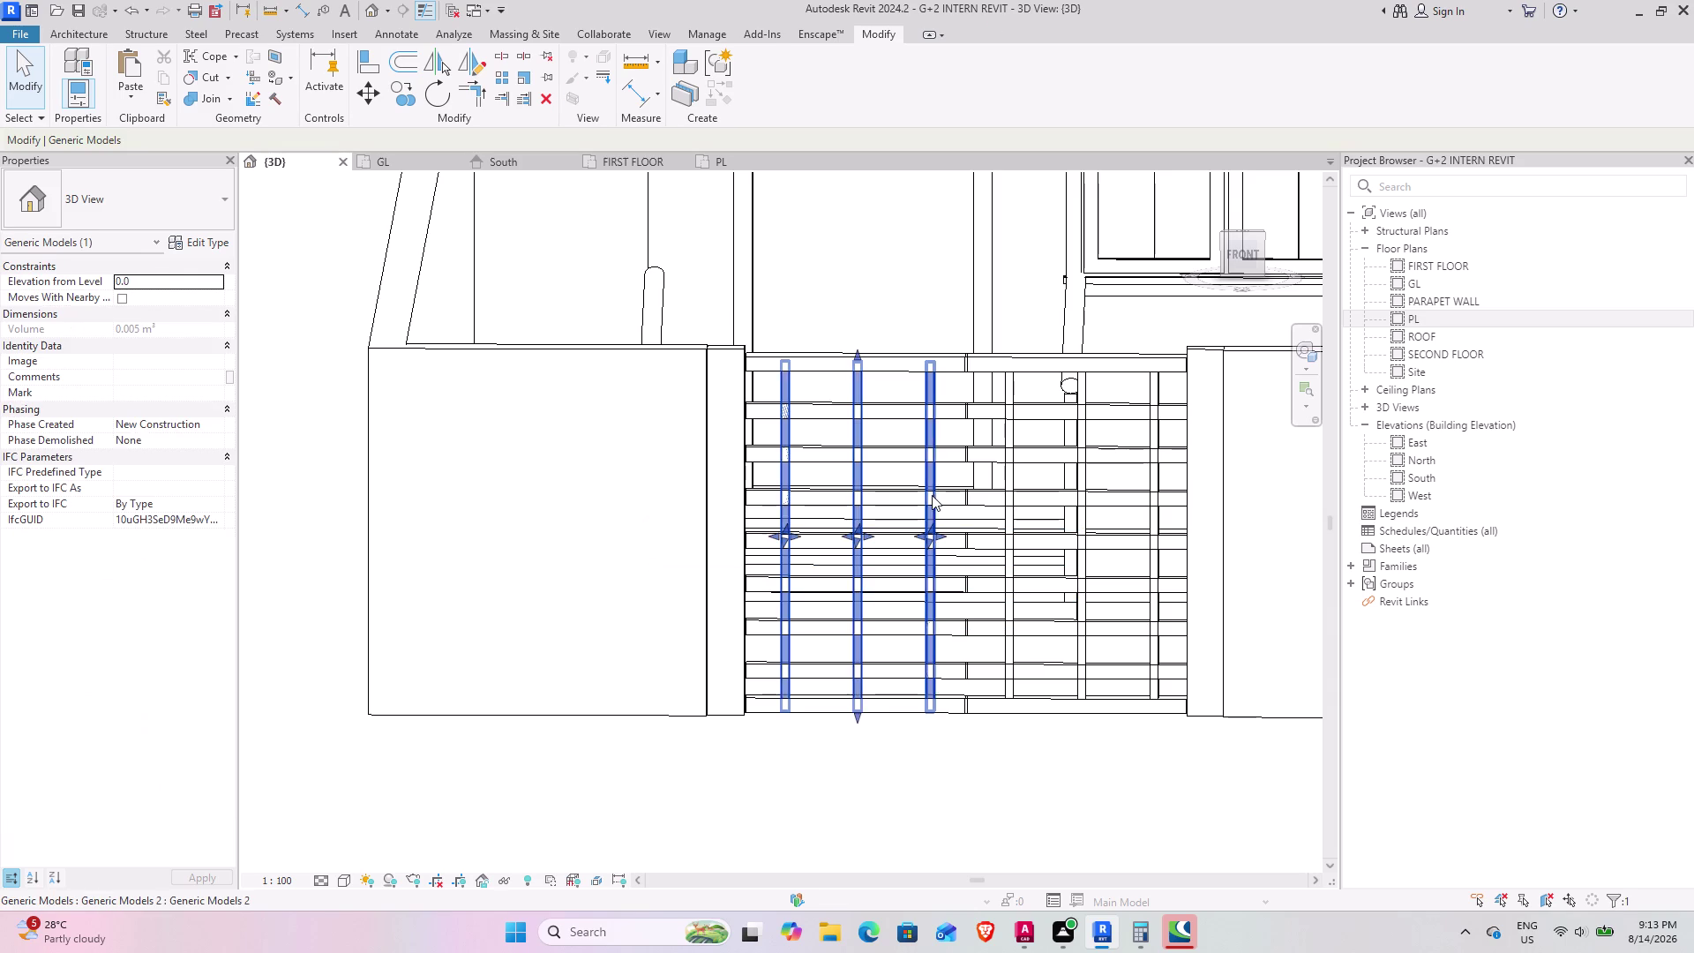
click(778, 69)
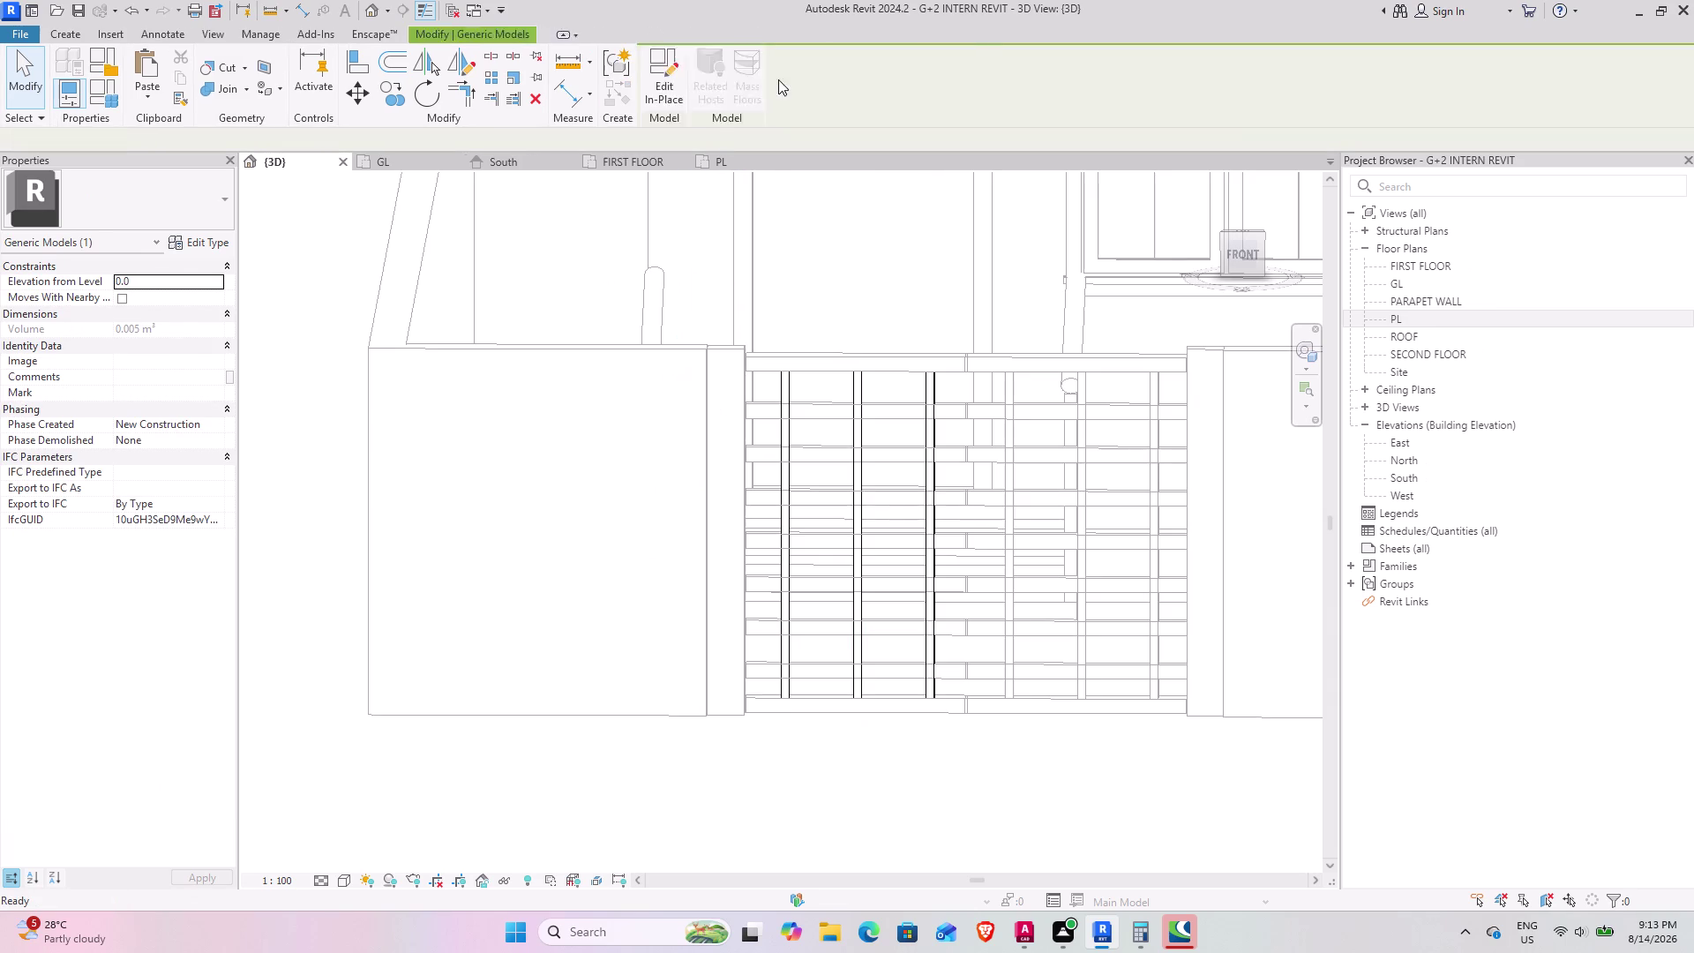
Edit the bars model in place and open its extrusion sketch, viewed from above.
click(930, 477)
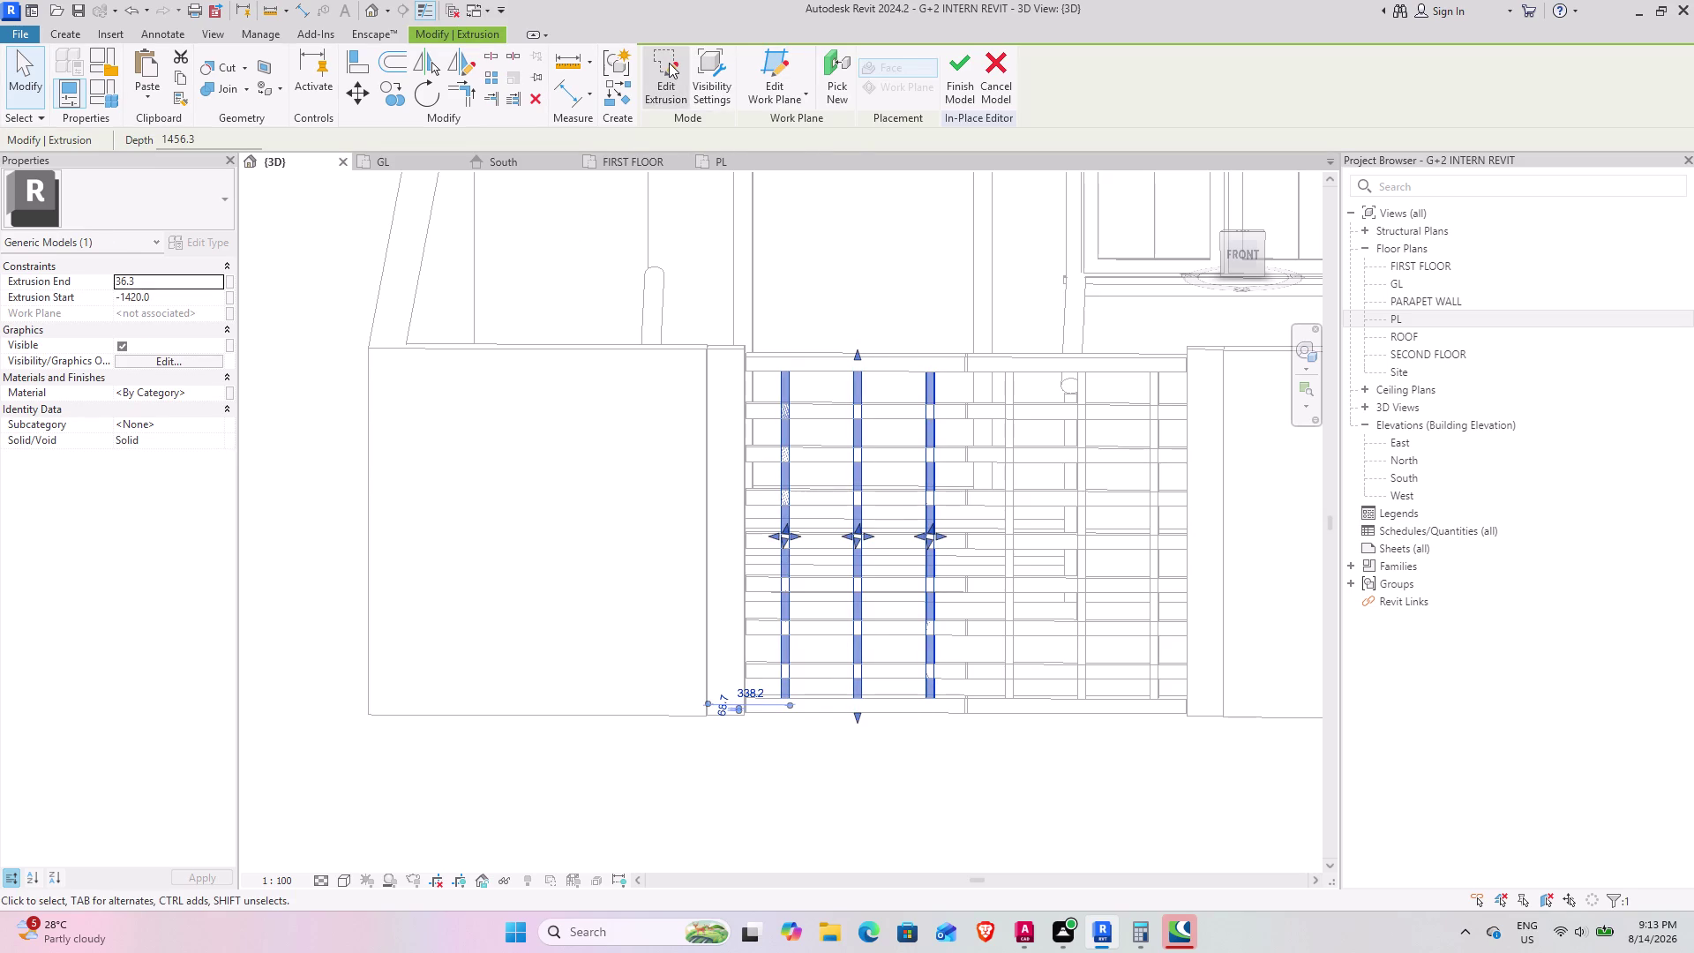
click(669, 63)
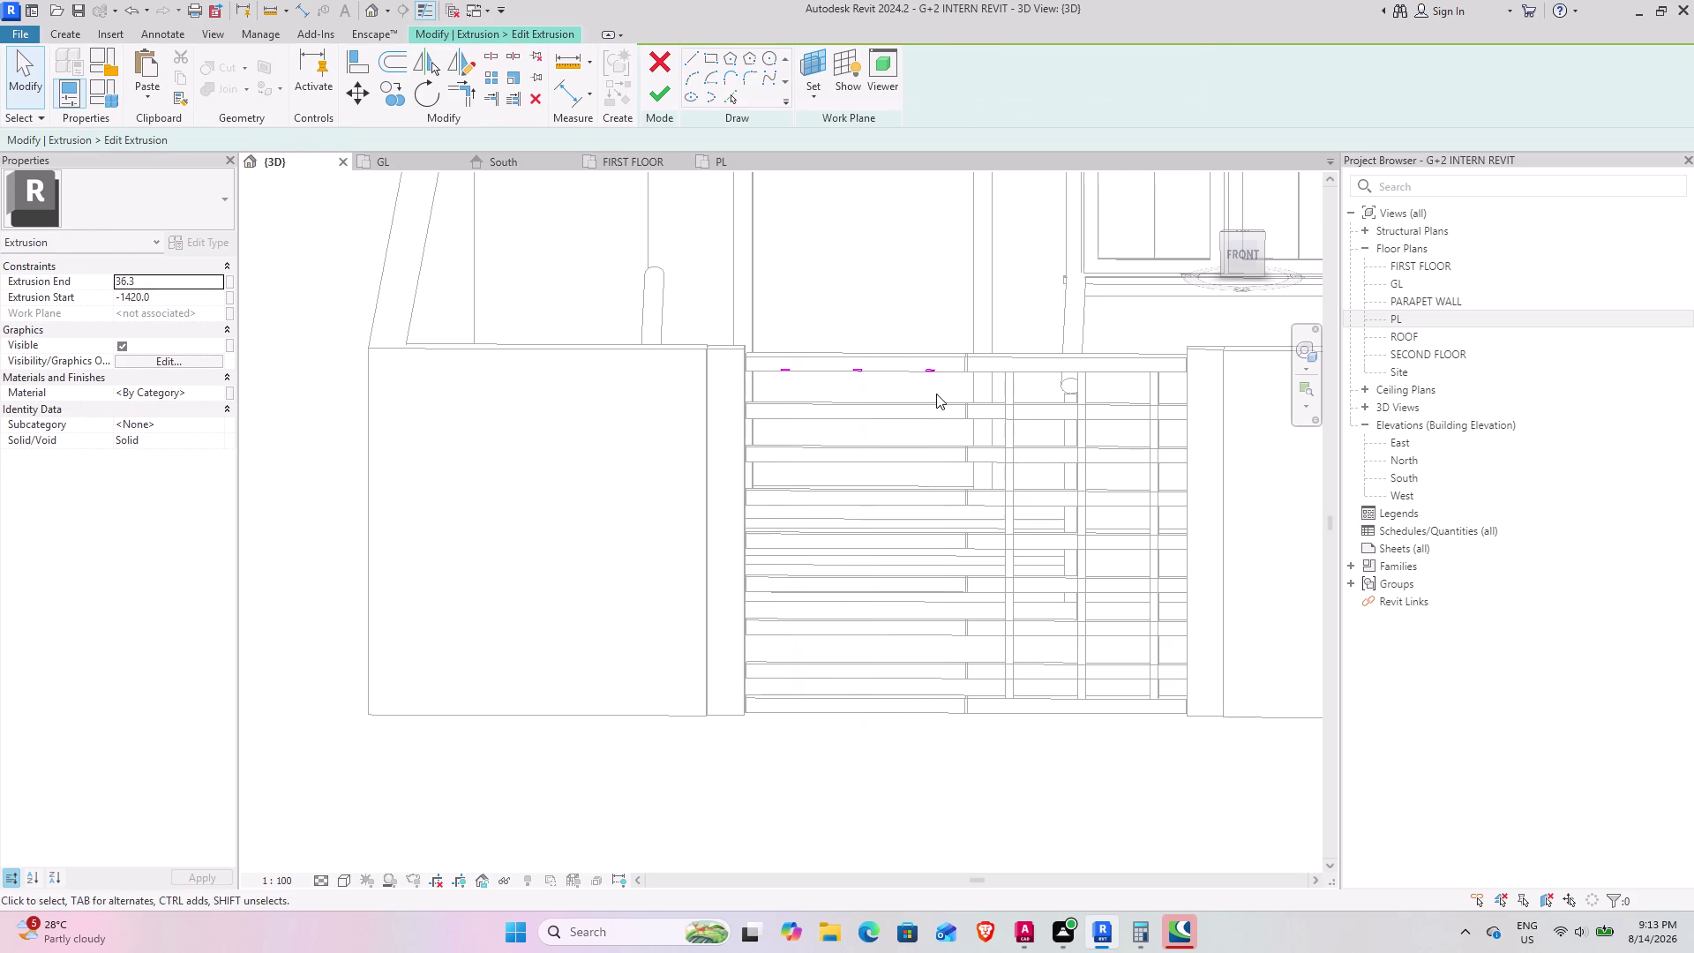
middle_drag(903, 442, 936, 230)
middle_drag(912, 357, 923, 284)
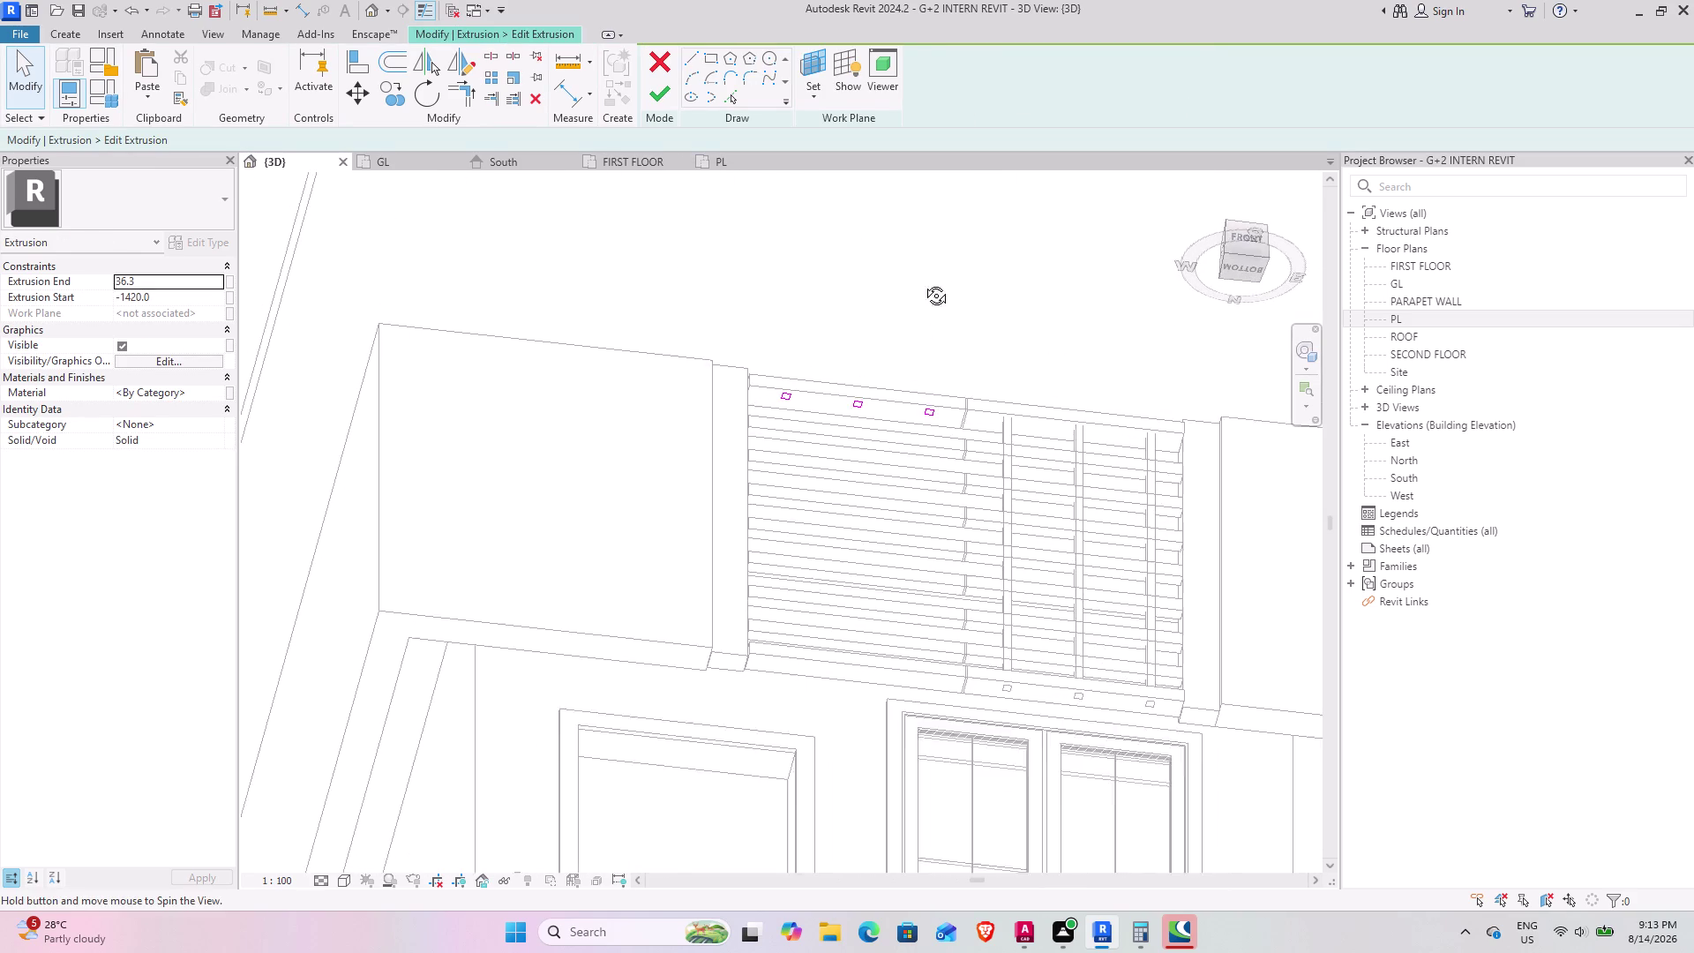
middle_drag(923, 284, 925, 278)
scroll(up, 3)
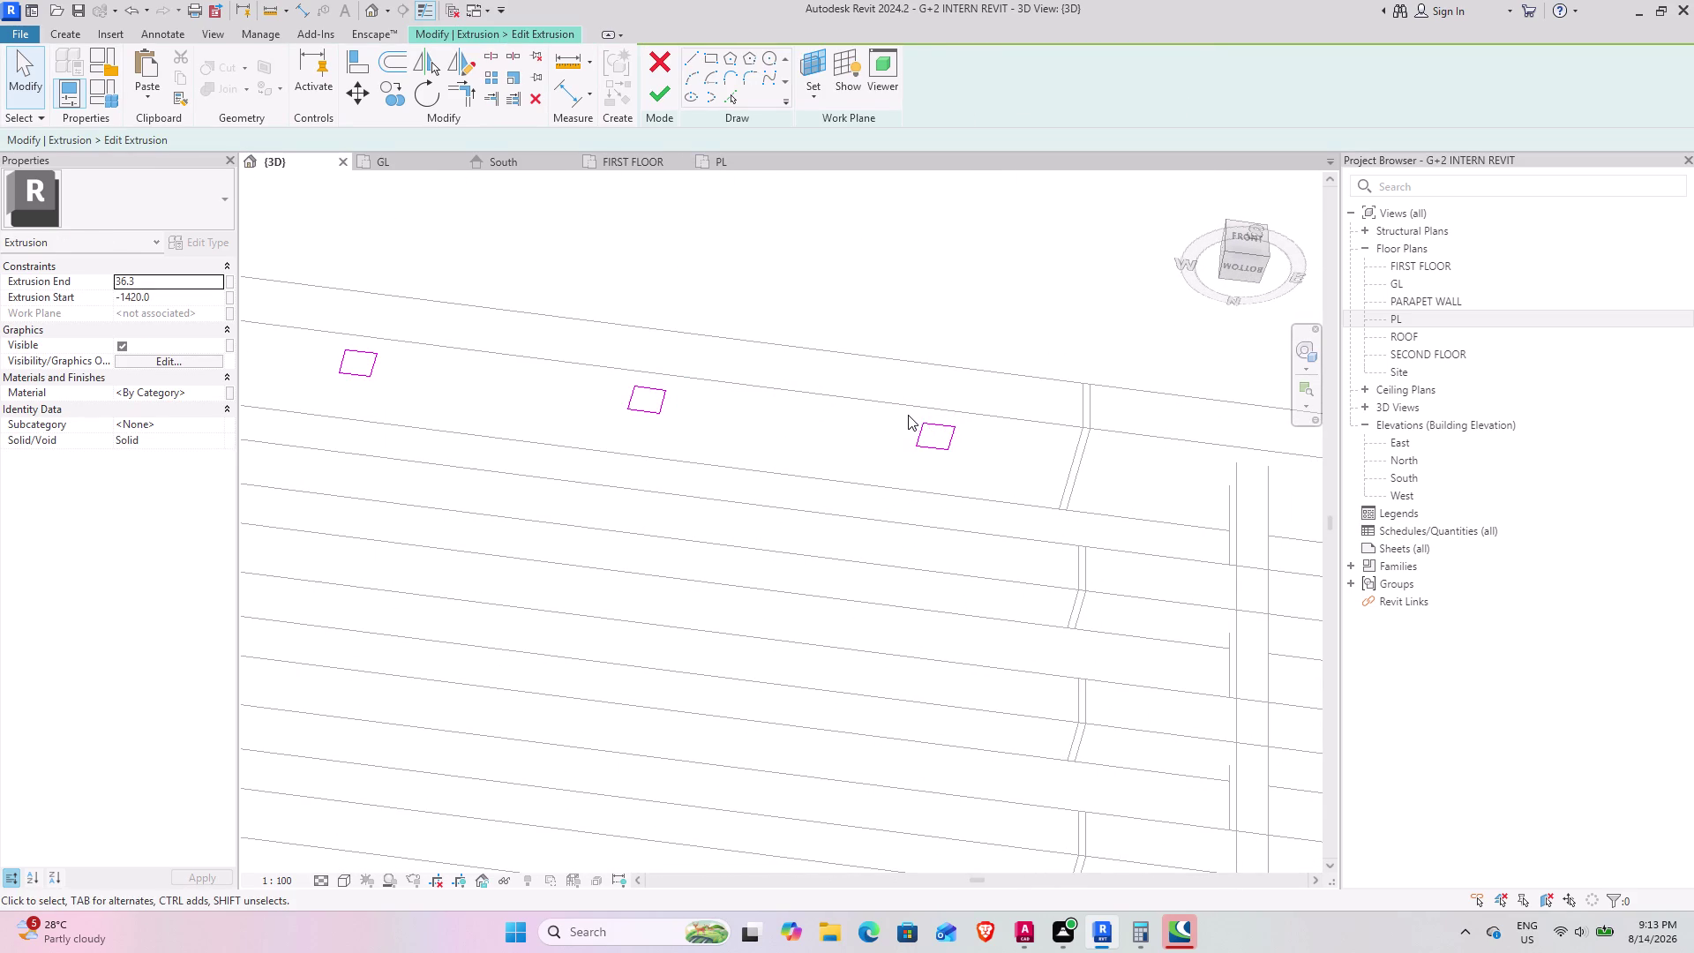
Move the rightmost bar profile about 120 to the right.
drag(907, 412, 967, 459)
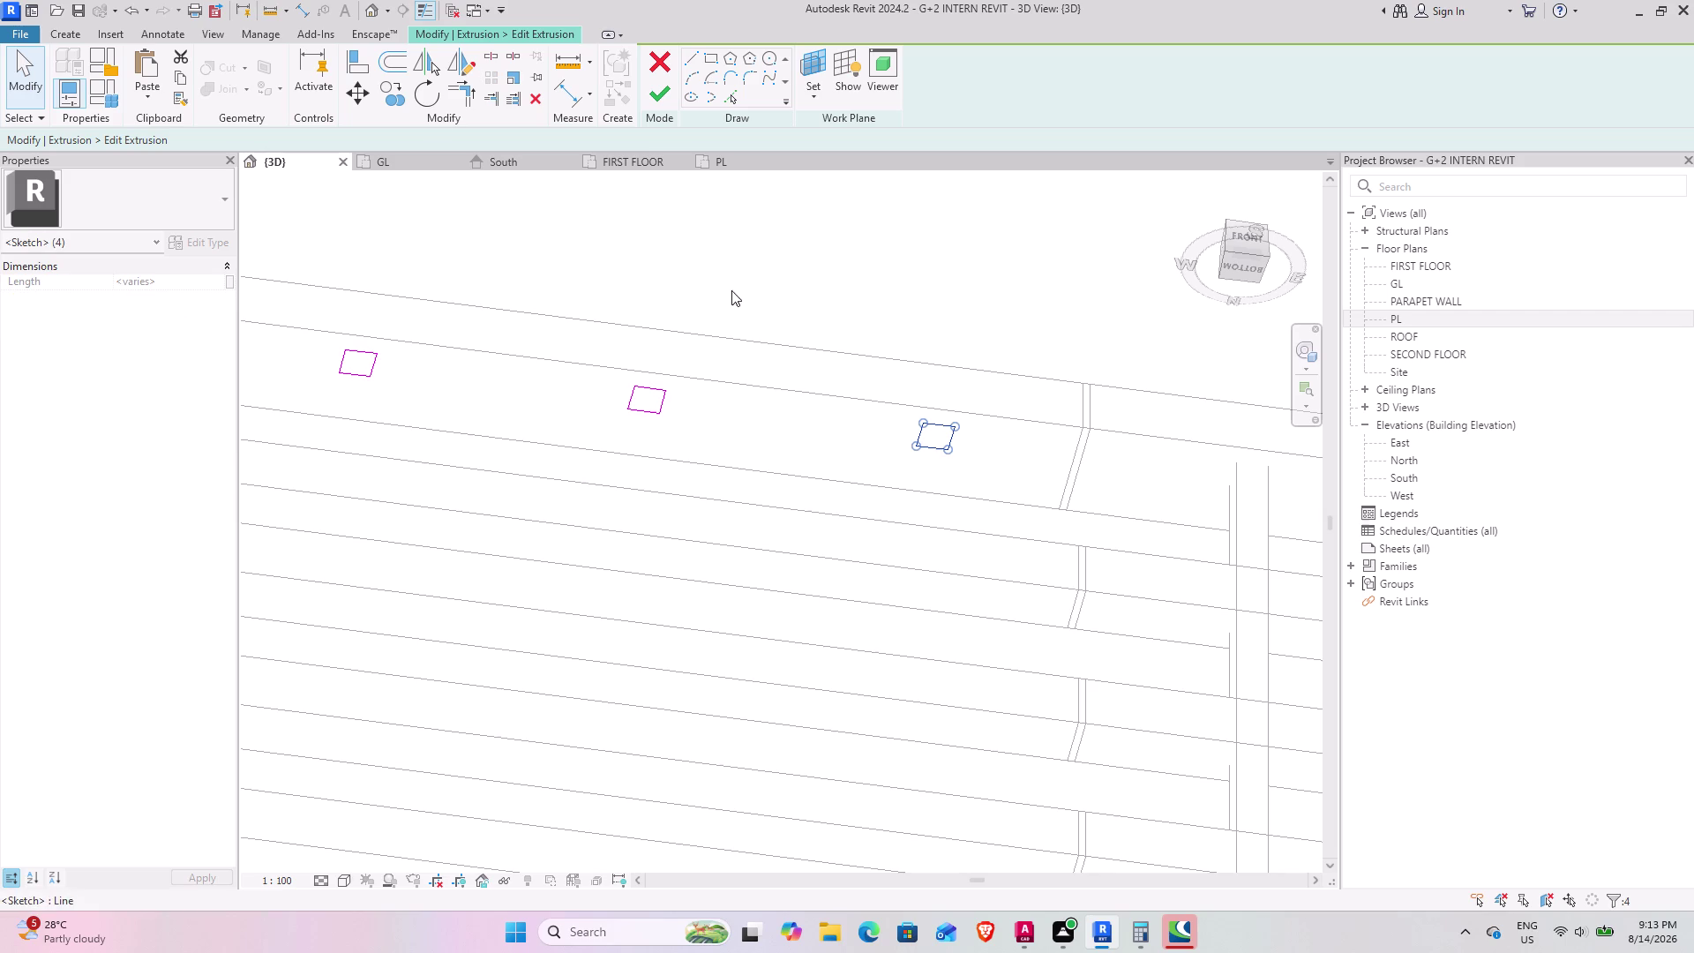
click(354, 98)
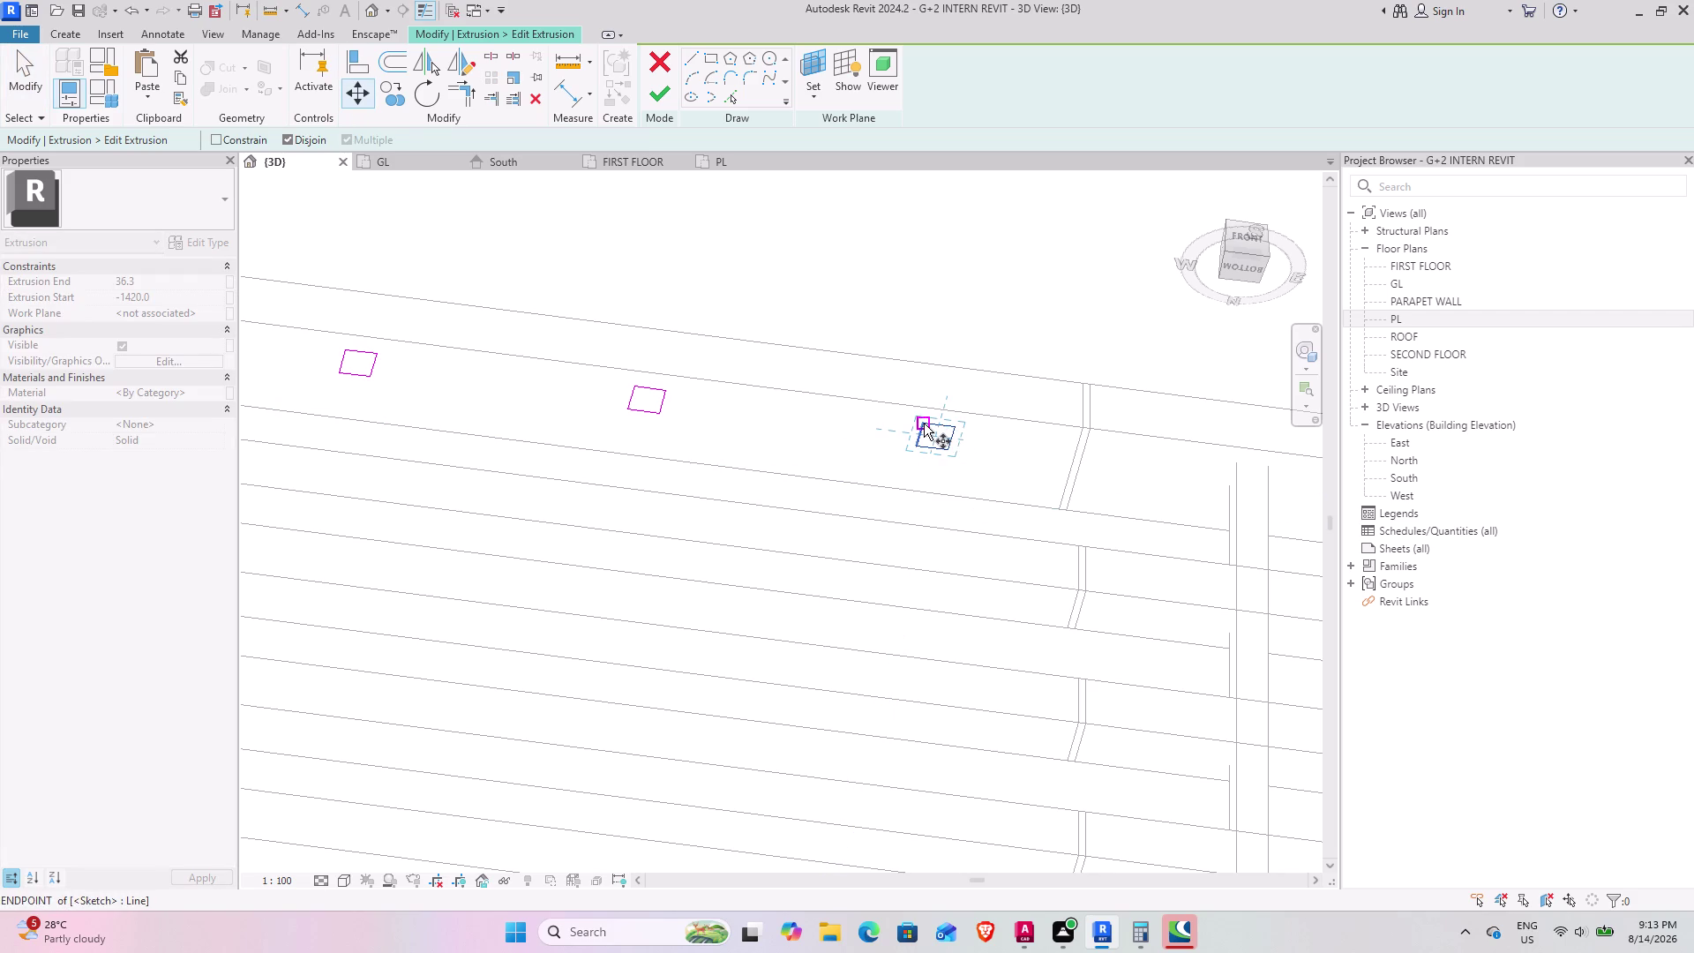
click(923, 424)
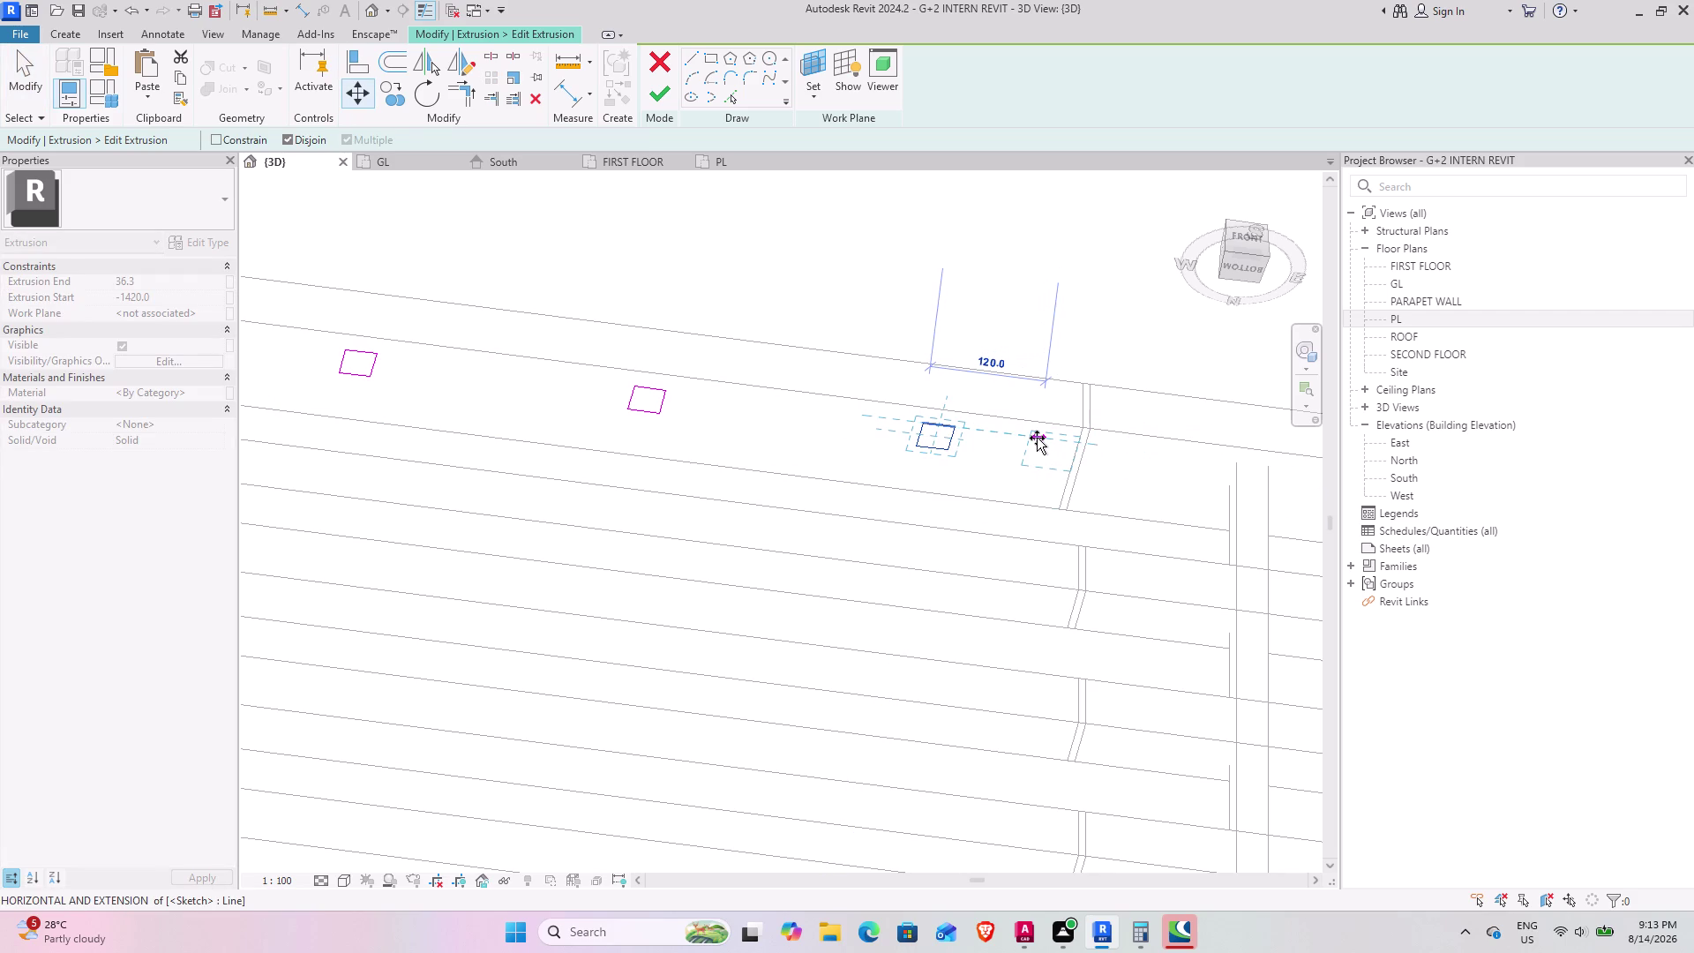
click(1037, 437)
scroll(up, 3)
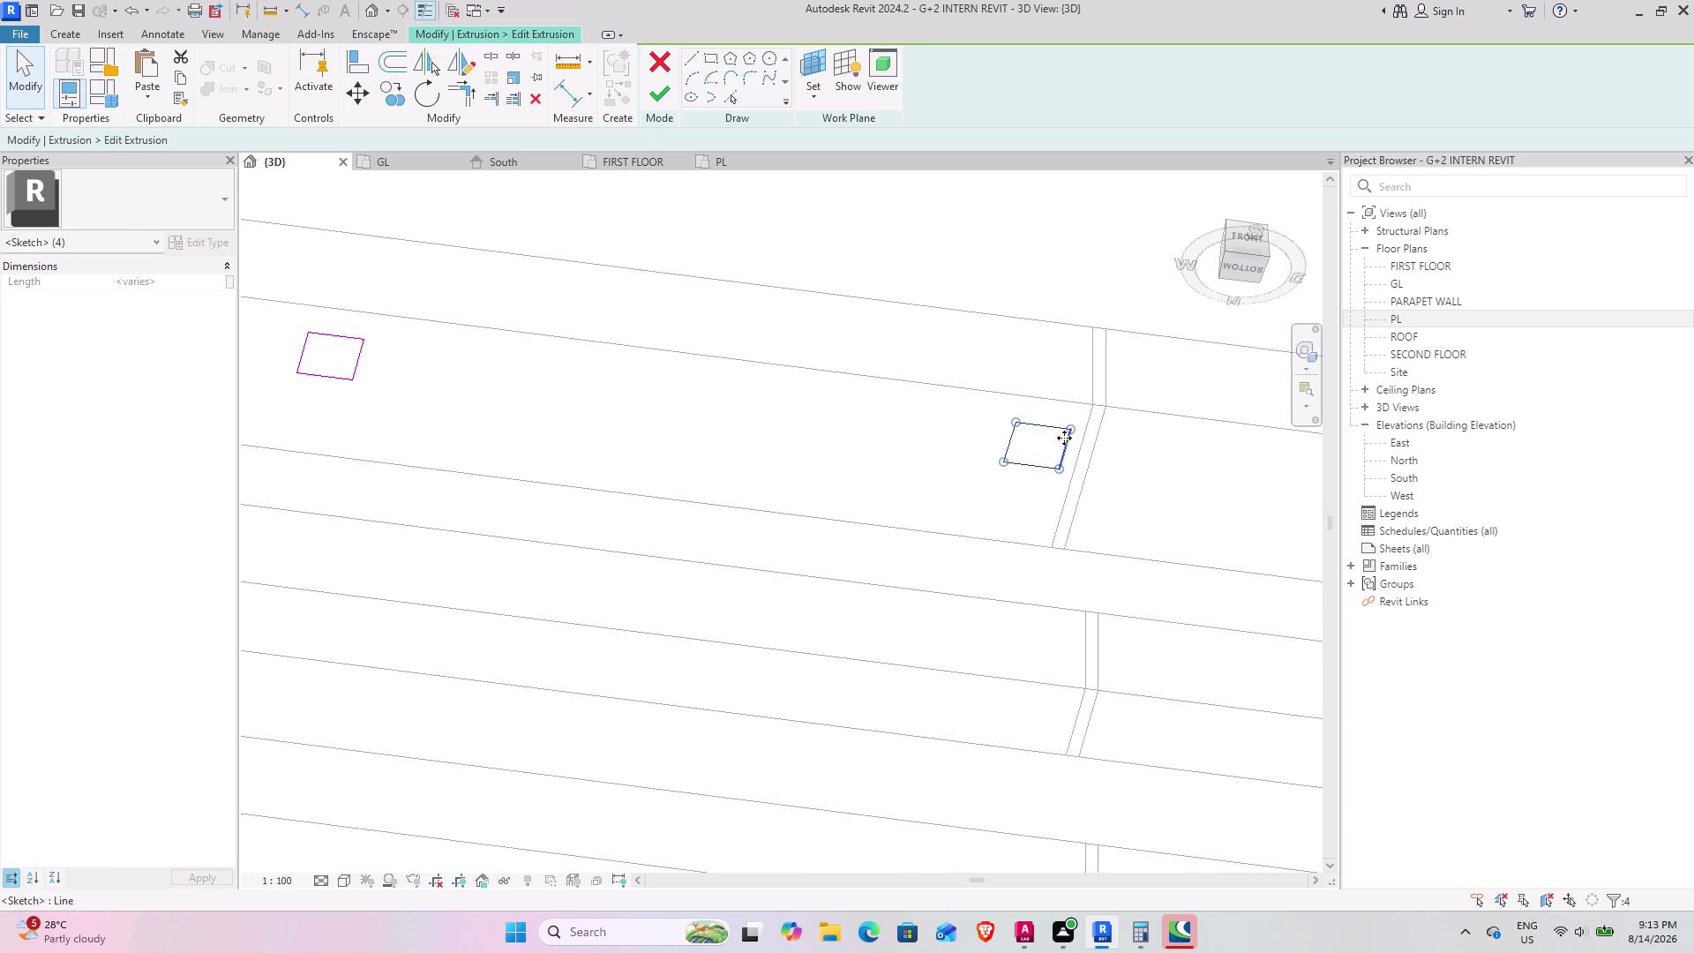
Align the moved profile's right edge to the wall face.
drag(1066, 450, 1080, 451)
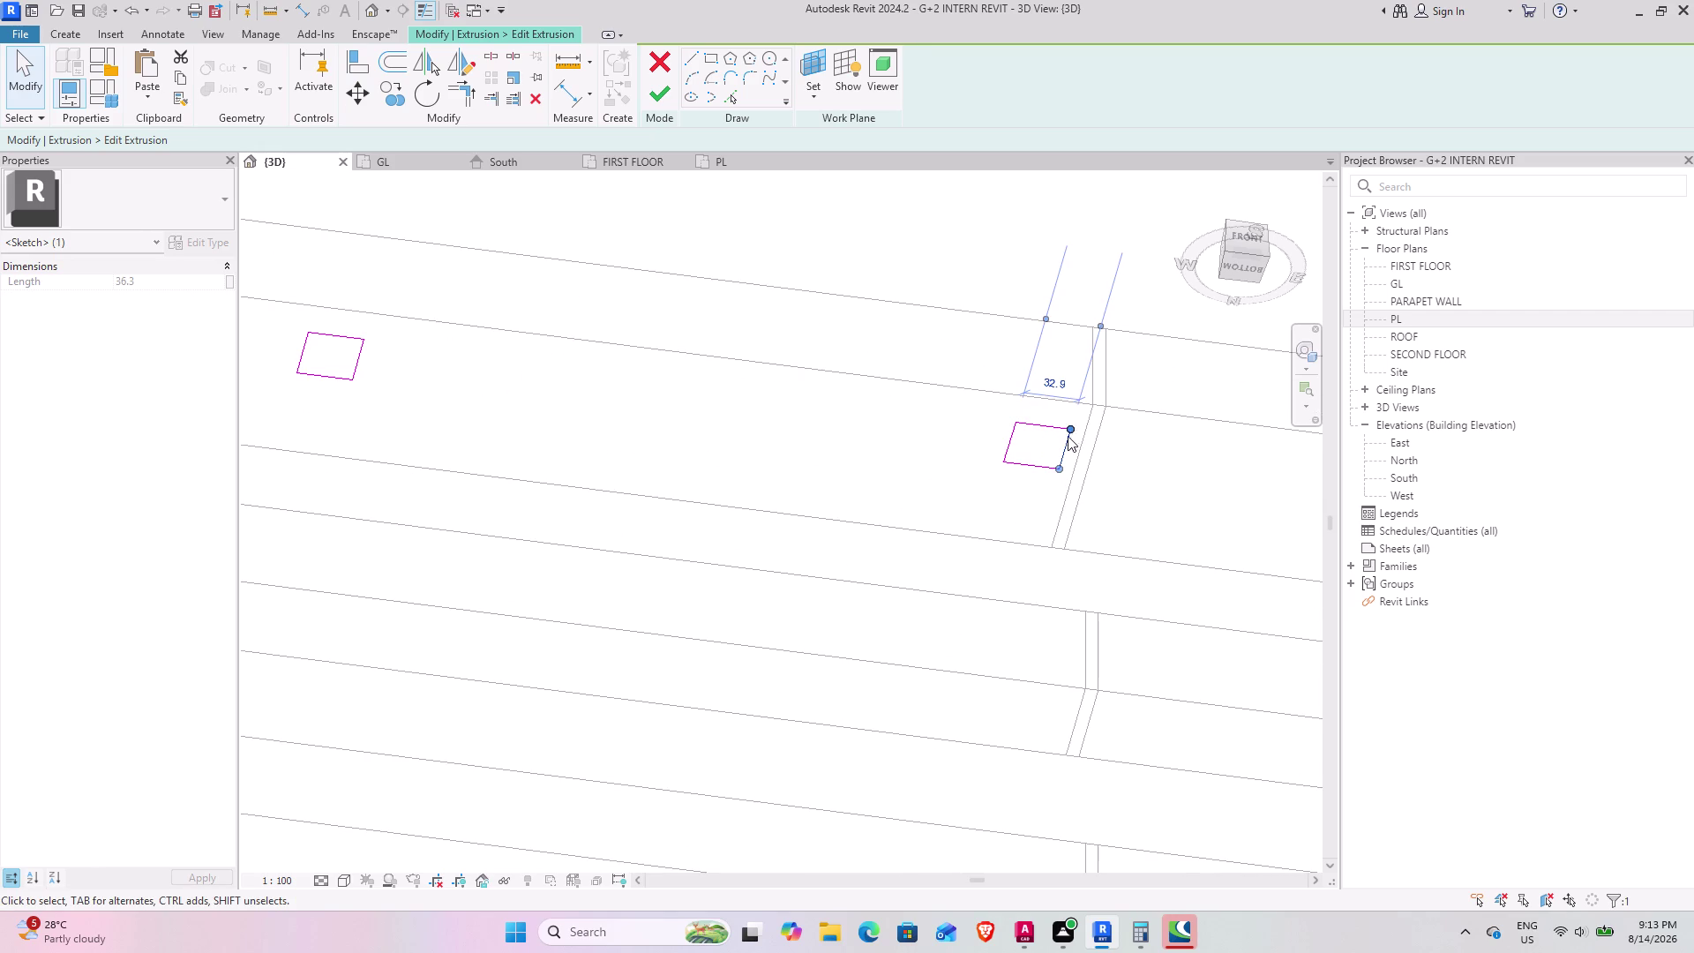
drag(1065, 449, 1081, 450)
click(374, 64)
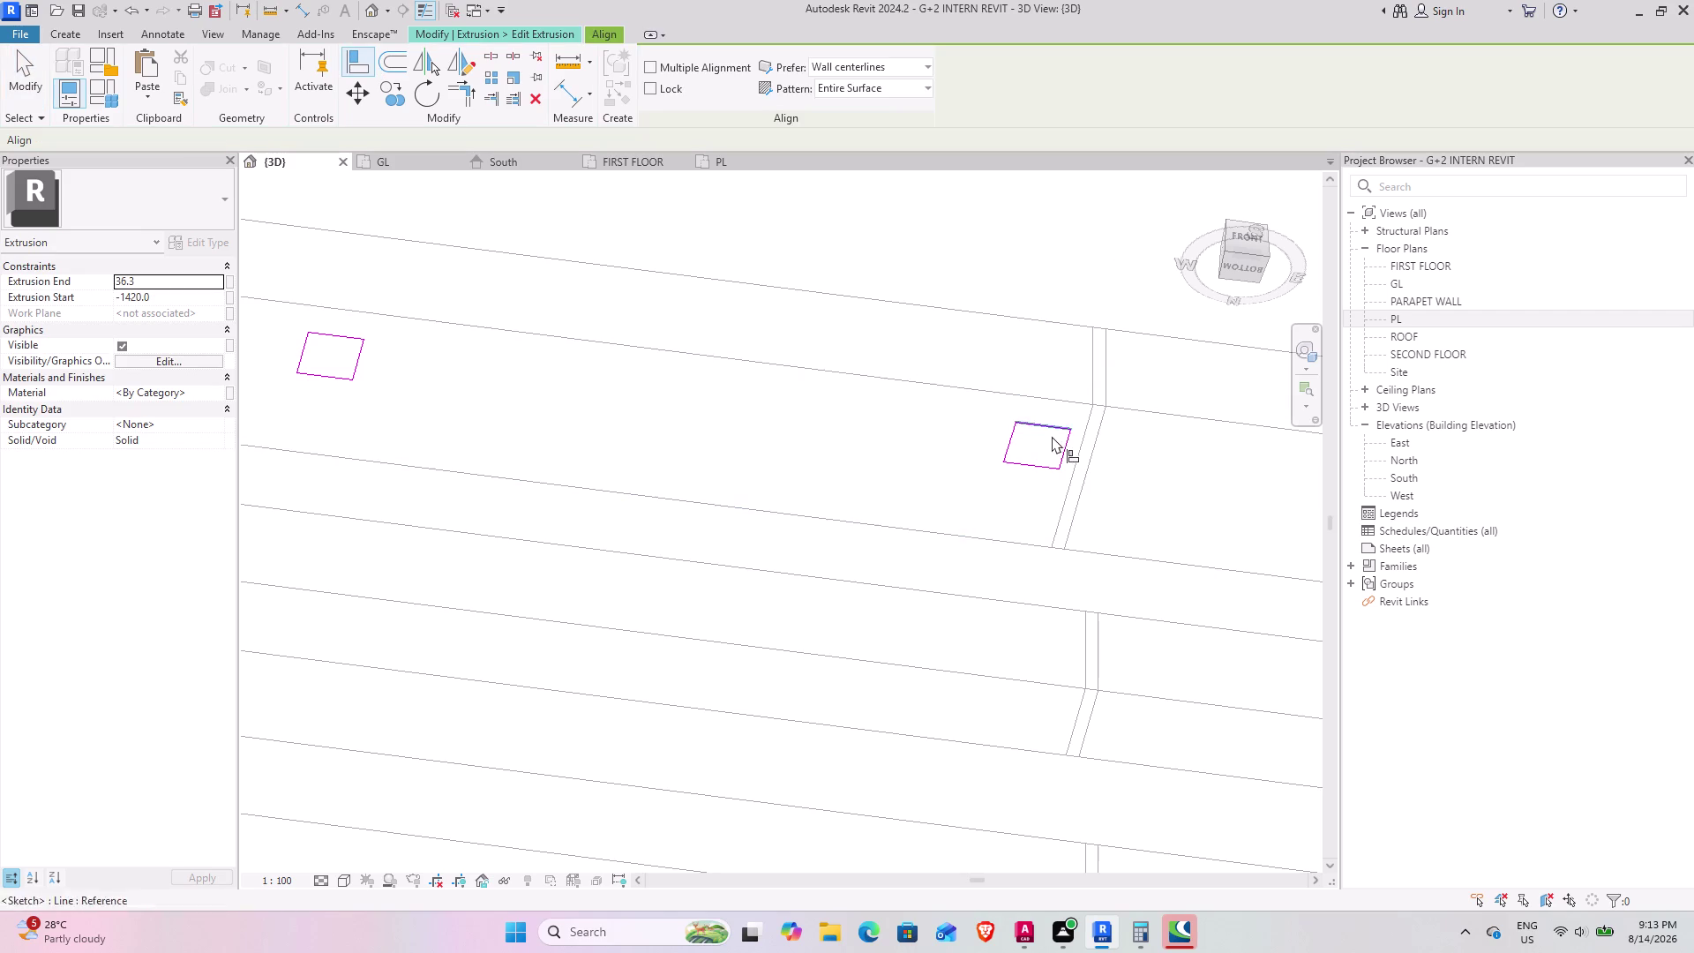
click(1084, 444)
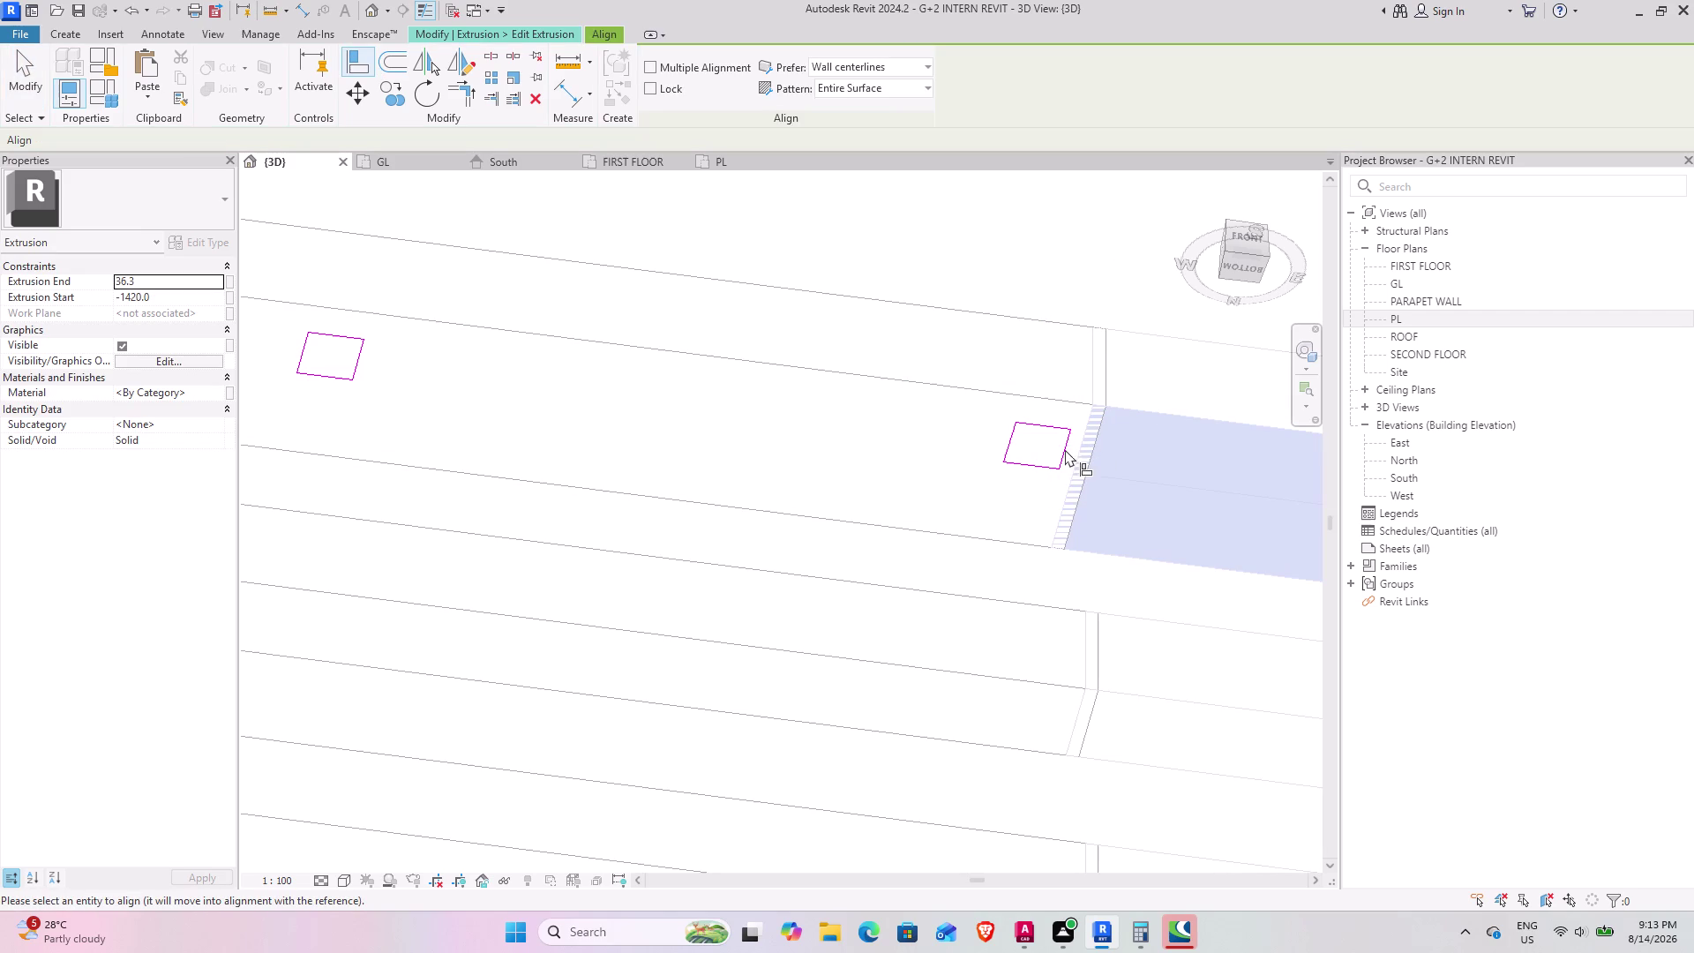
key(Escape)
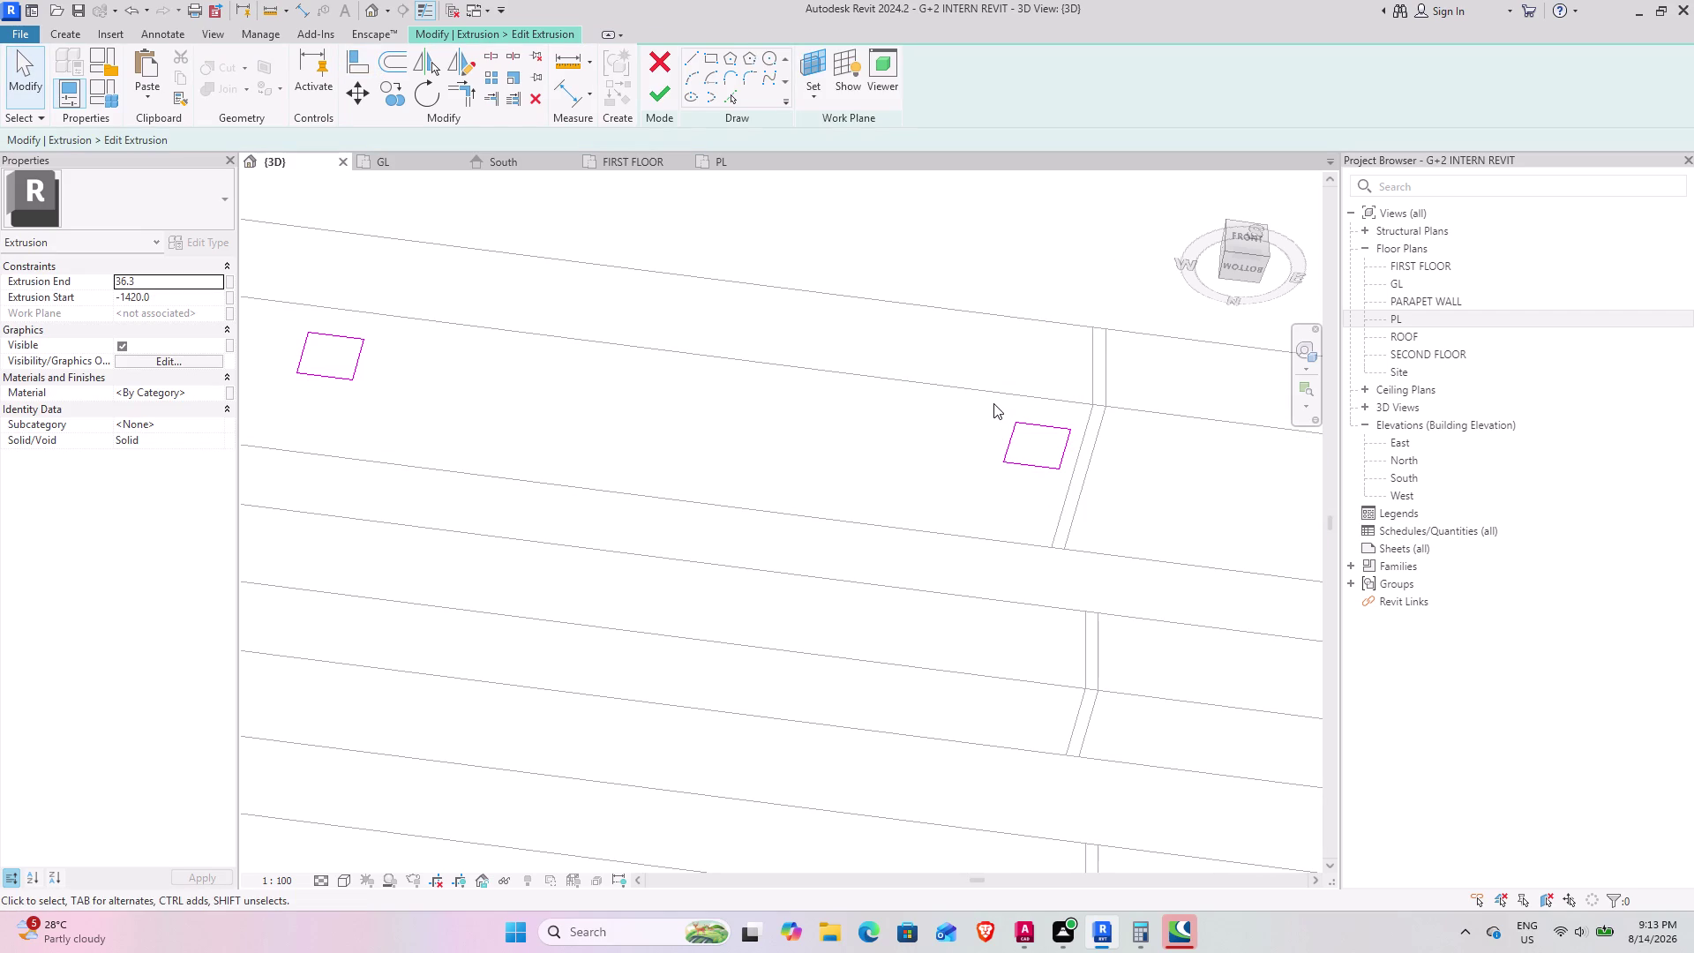
Delete the right bar profile from the sketch.
drag(994, 402, 1075, 498)
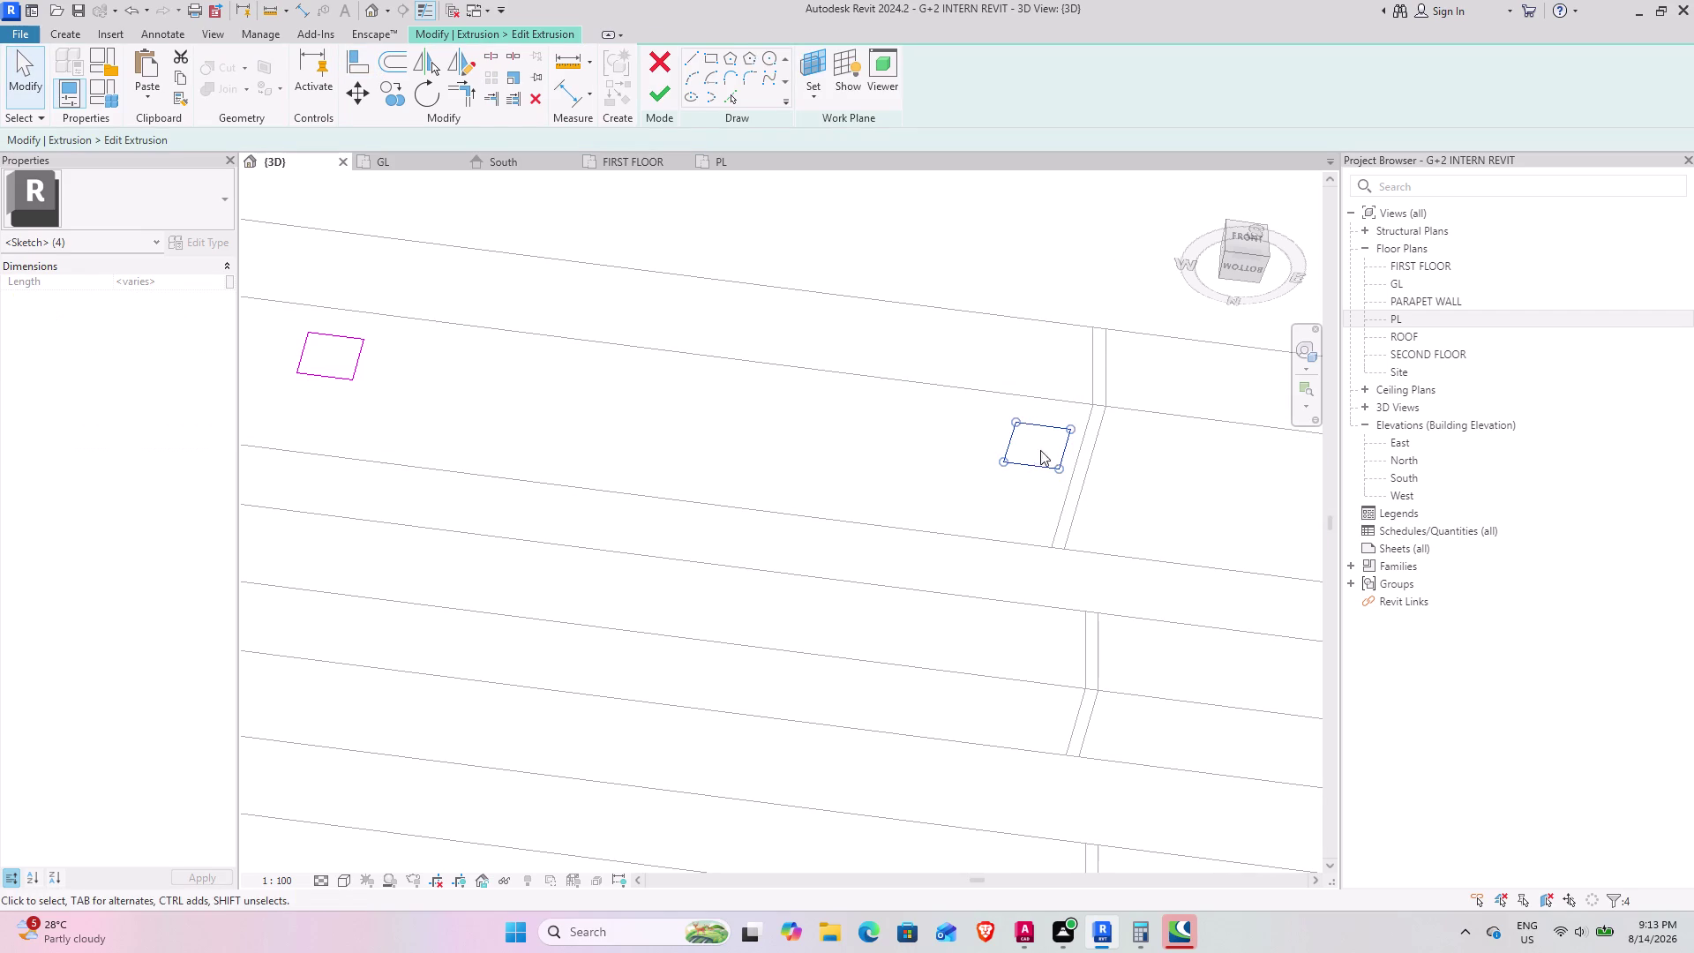
click(538, 98)
click(721, 61)
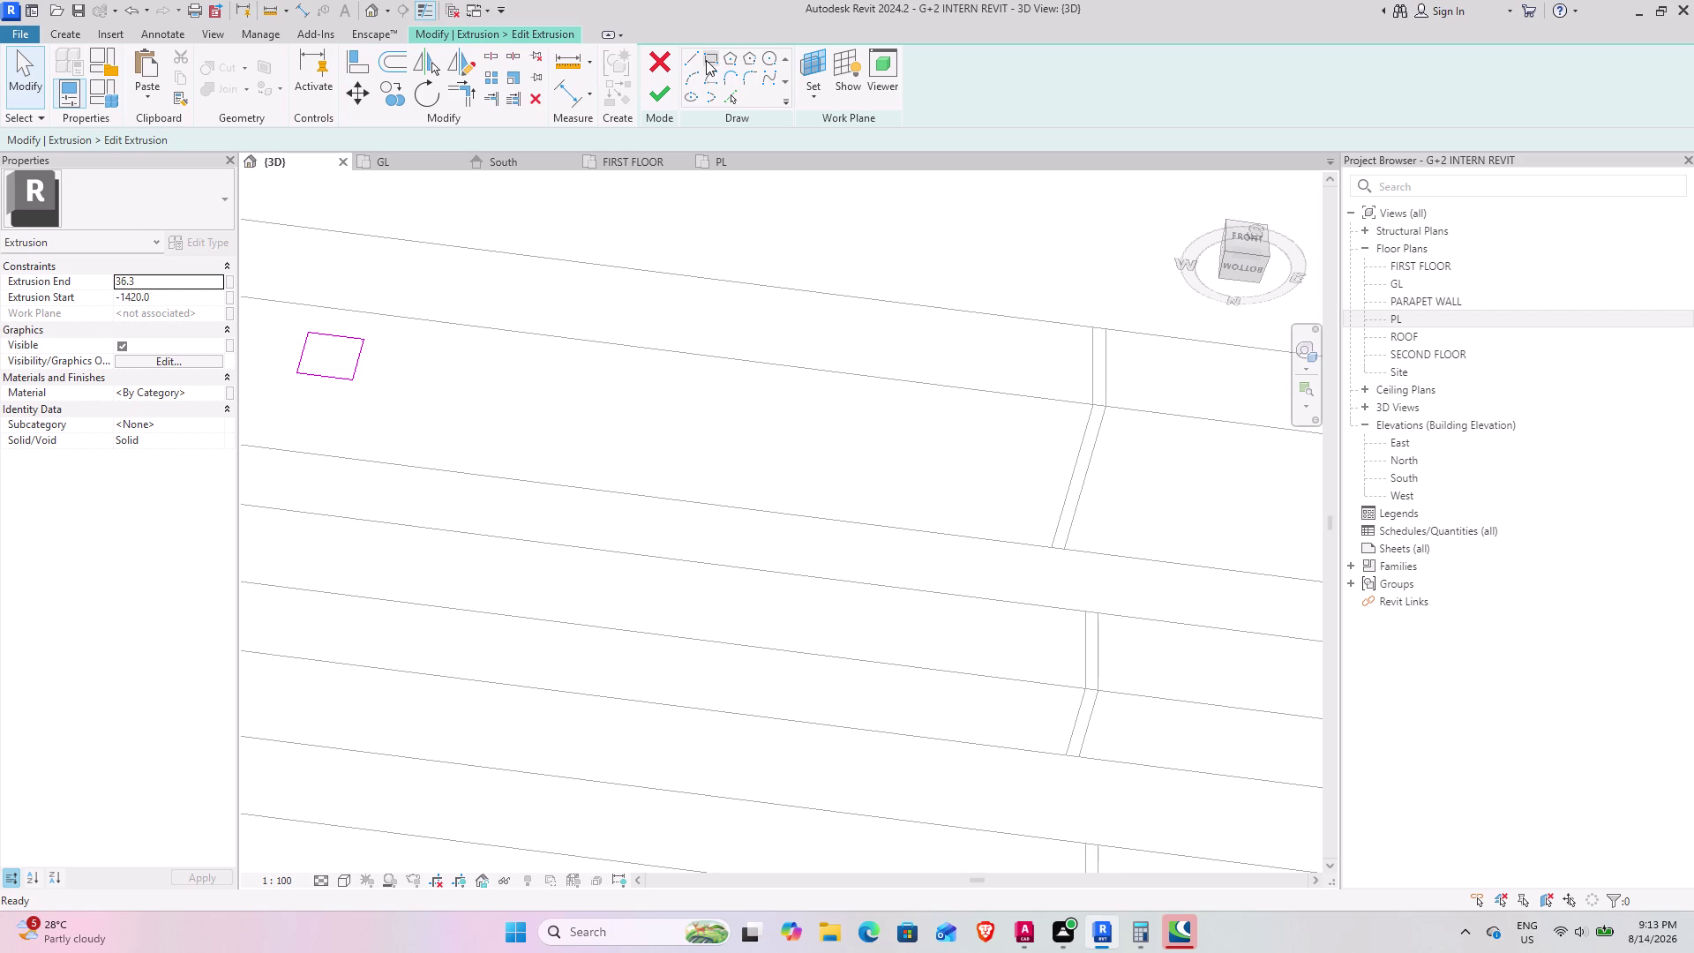
click(706, 60)
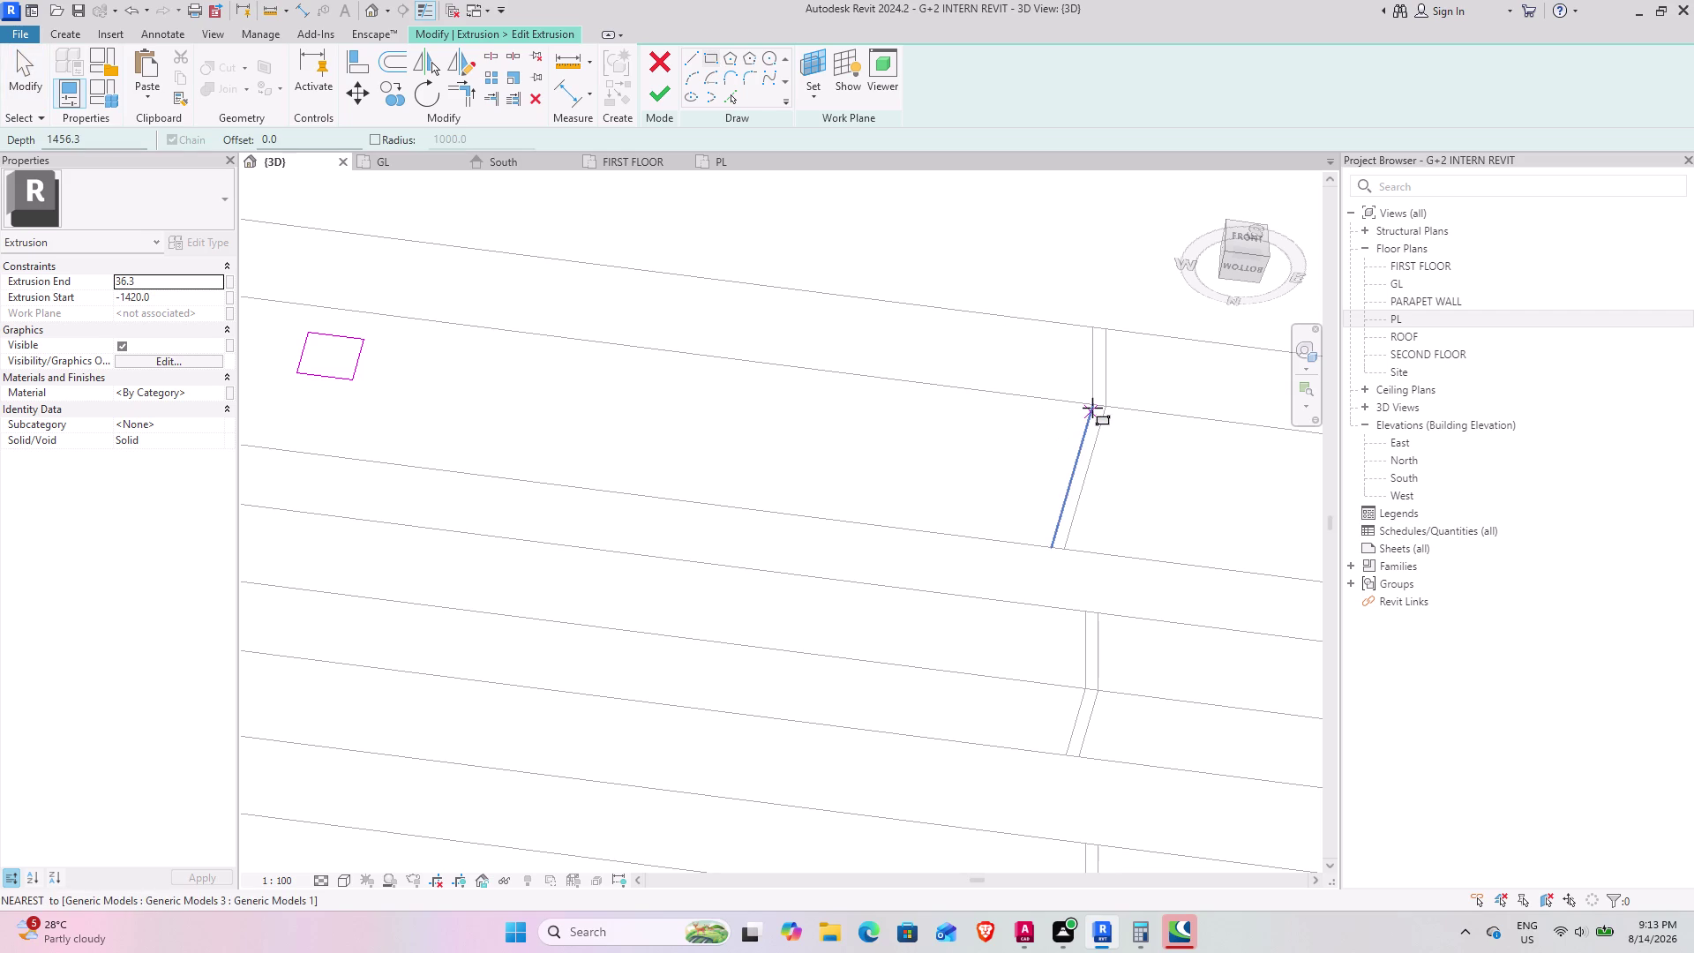
Sketch a second rectangular bar profile beside the first and finish the extrusion edit.
click(1092, 407)
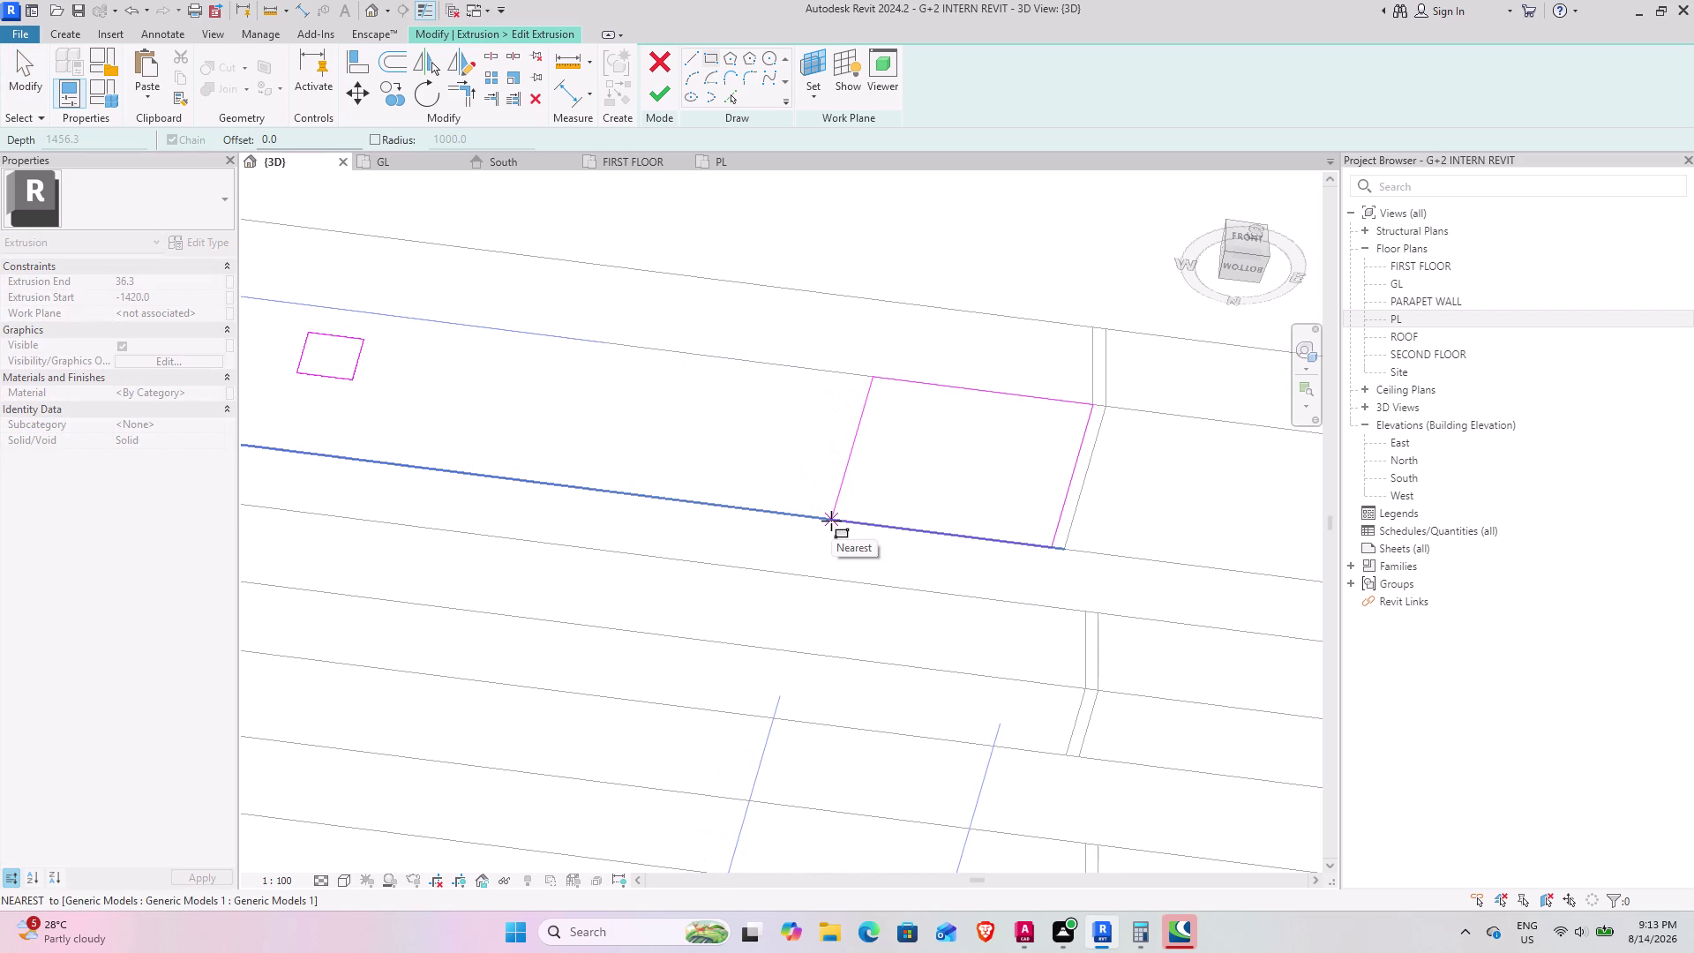
click(831, 521)
middle_drag(960, 508, 595, 491)
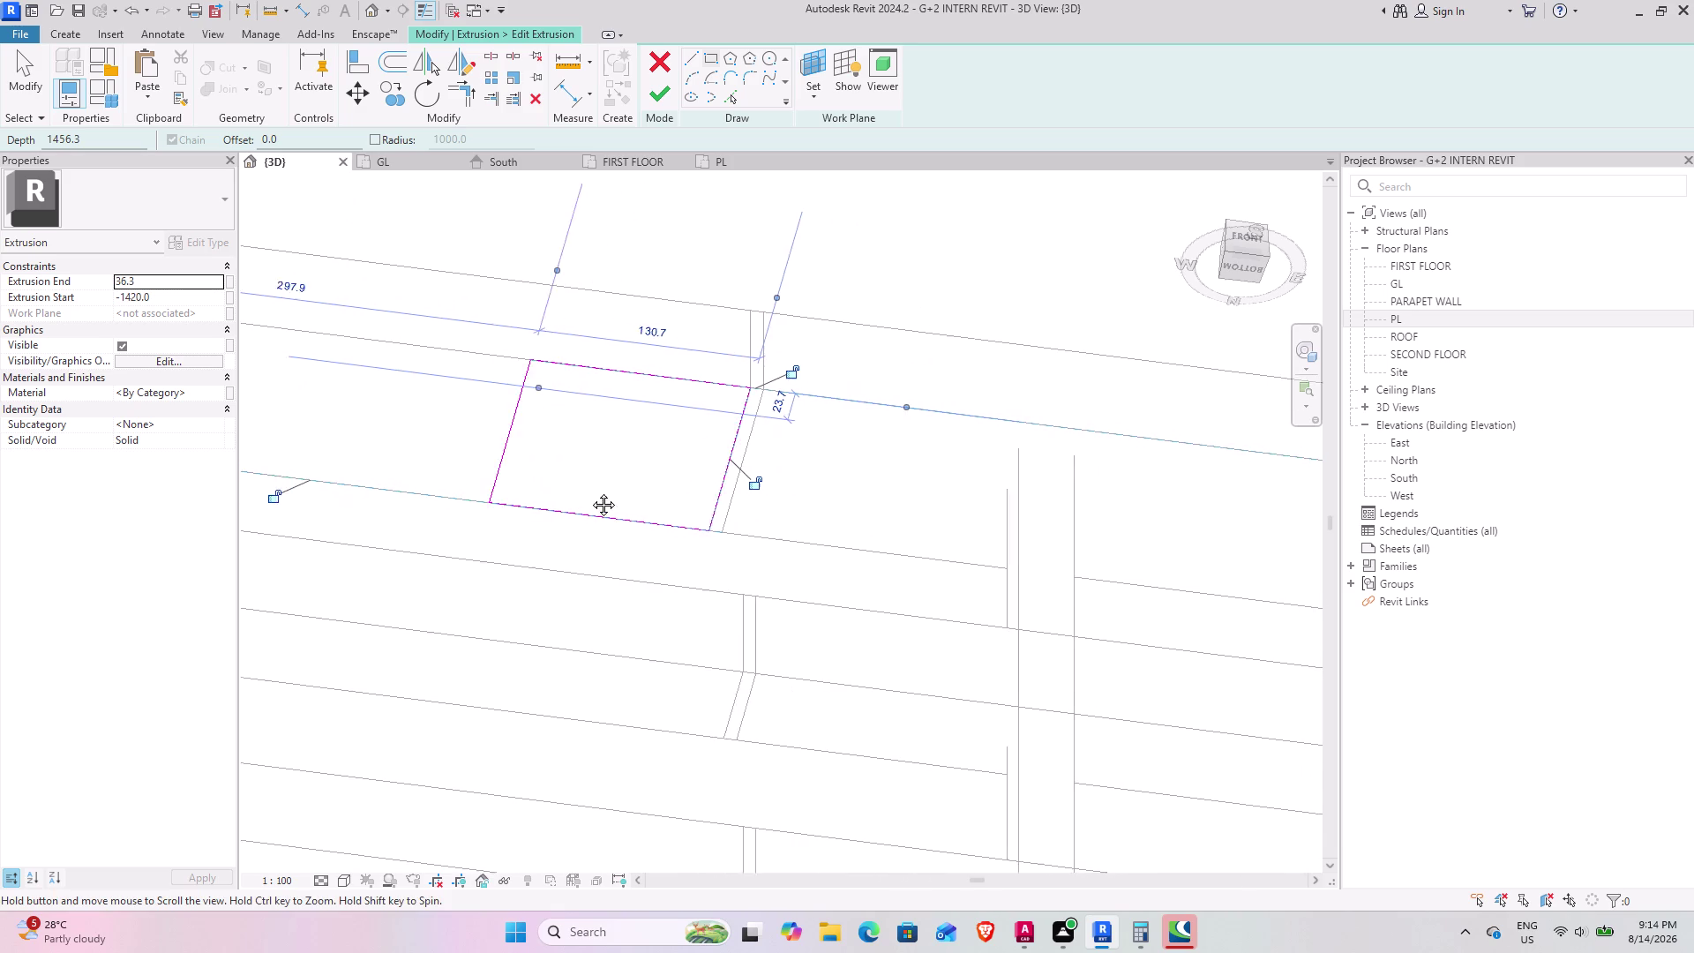
middle_drag(595, 492, 572, 489)
scroll(down, 3)
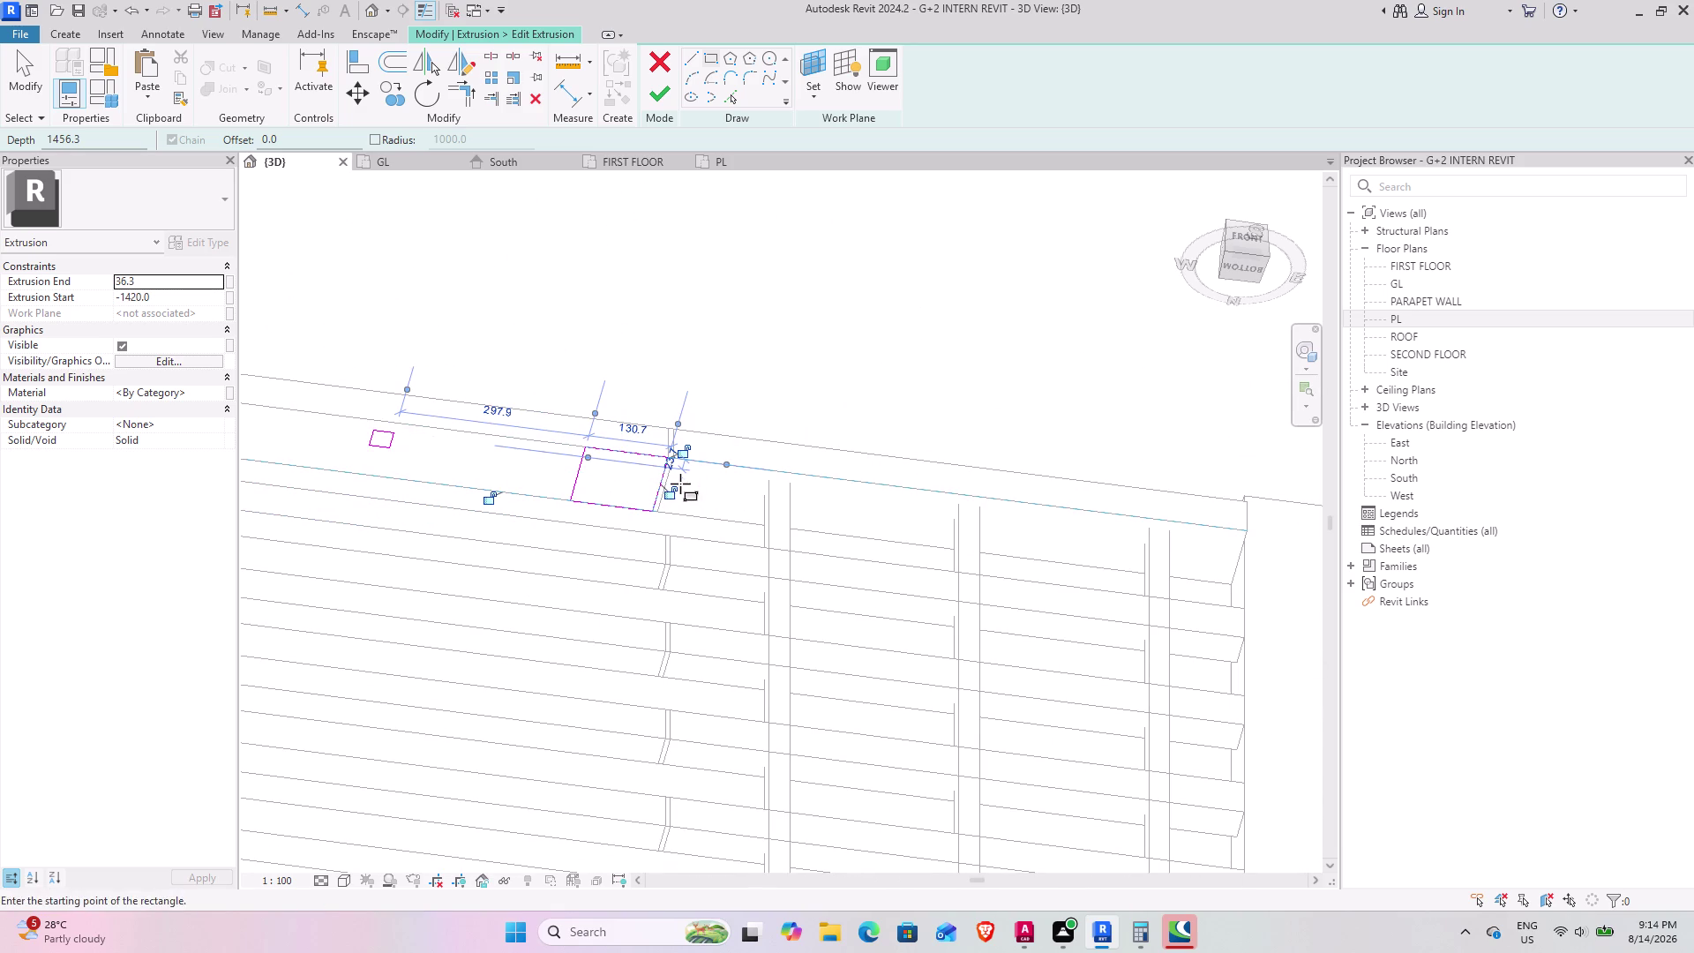
scroll(up, 3)
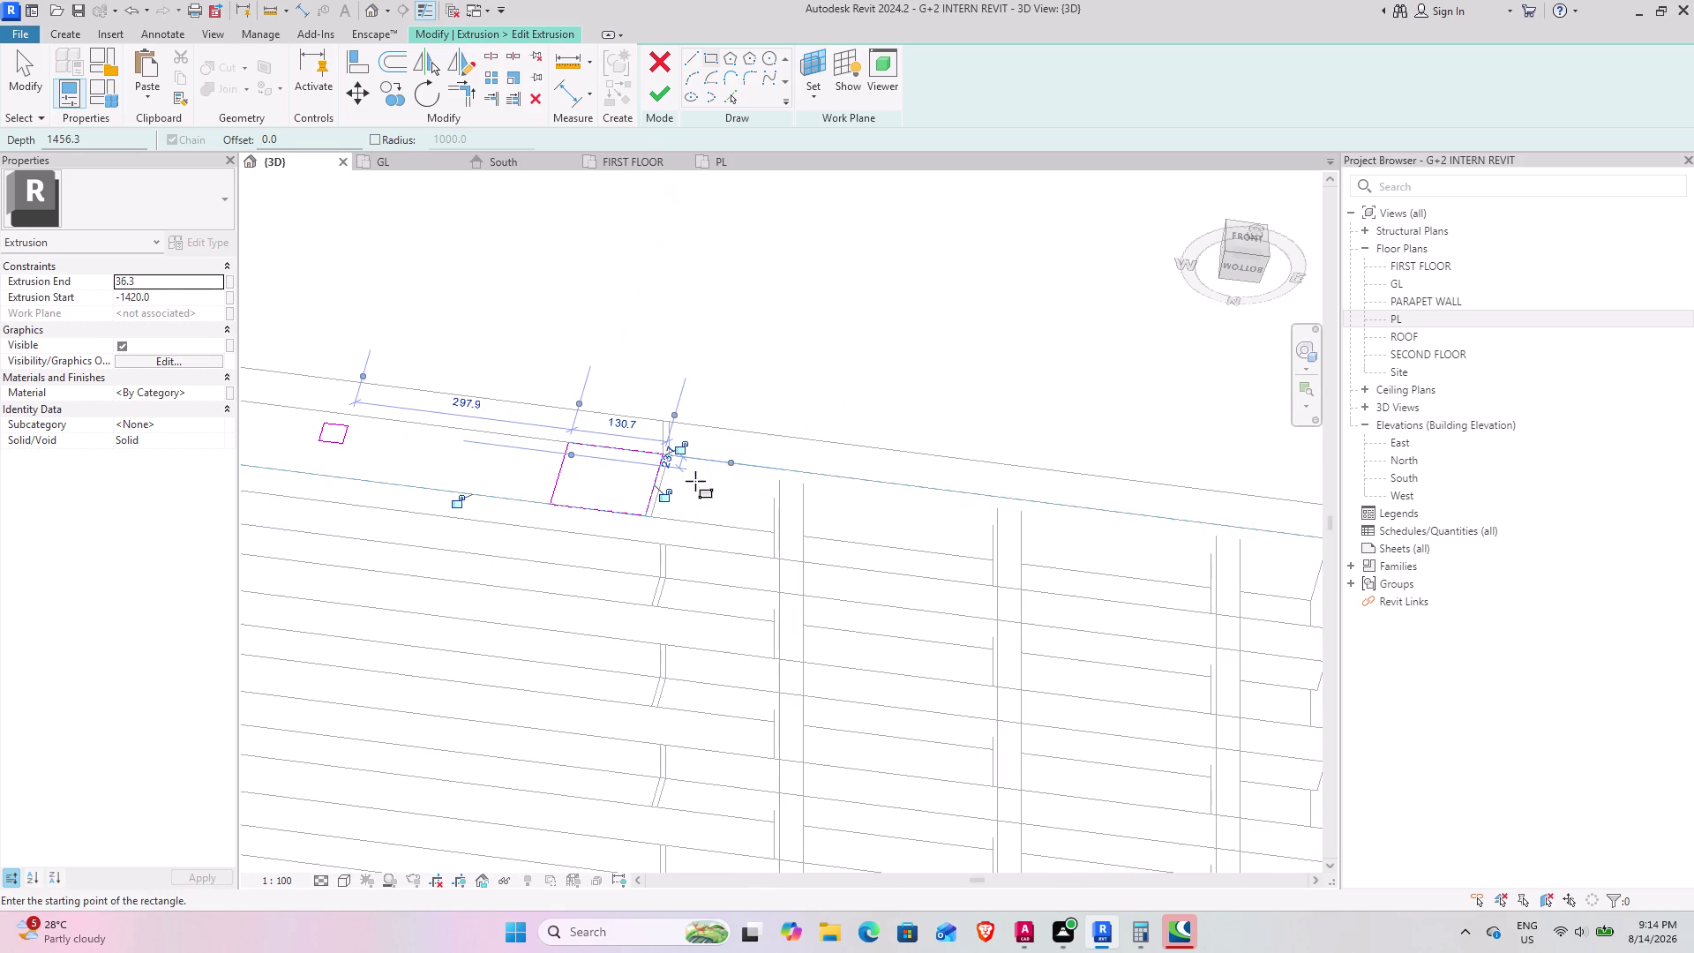
key(grave)
key(Escape)
scroll(up, 3)
click(674, 455)
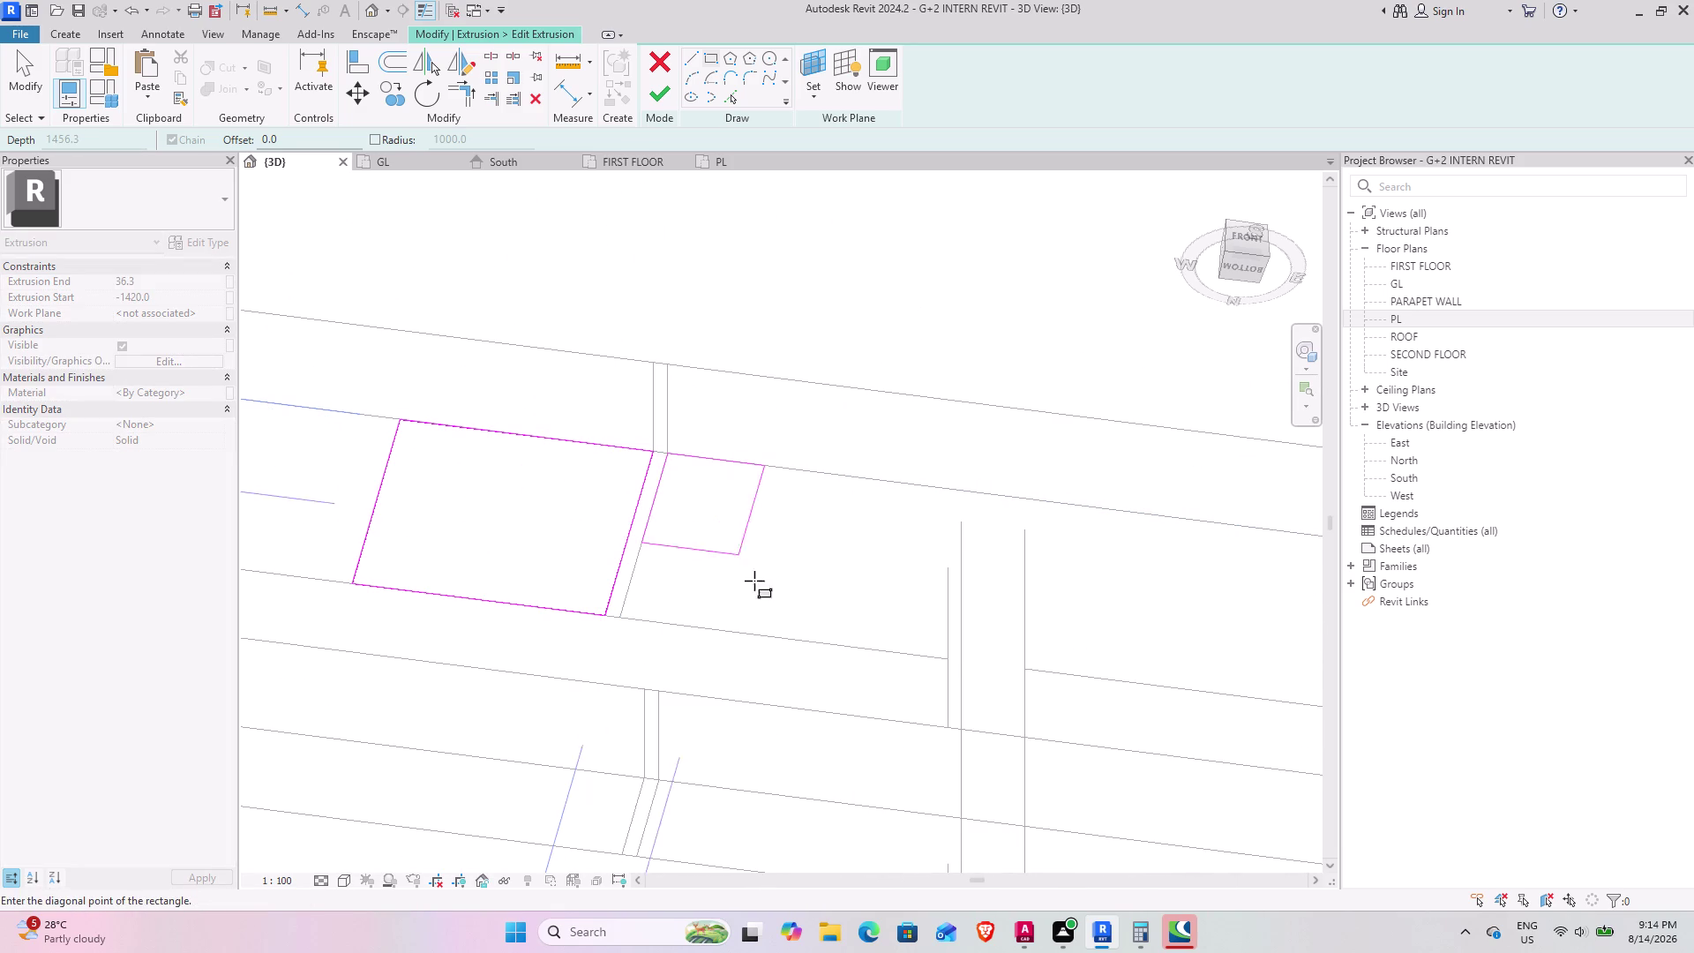
click(859, 643)
click(650, 94)
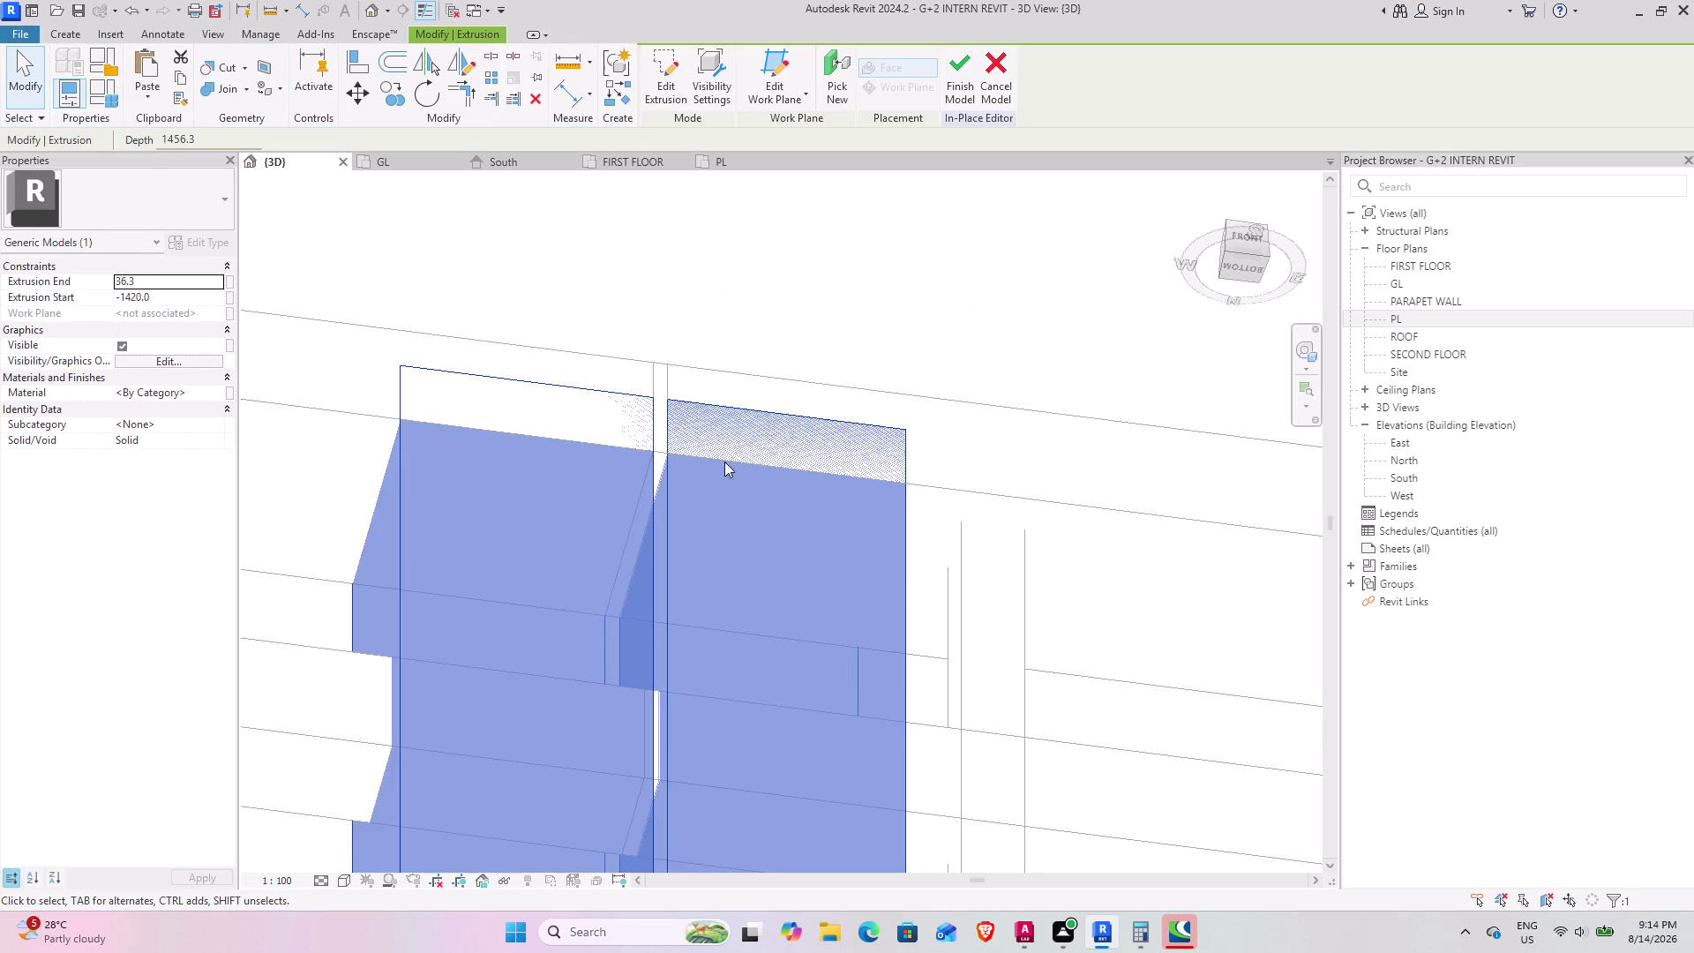
Turn the view to face the gate front and finish the in-place model.
scroll(down, 3)
middle_drag(735, 524, 671, 628)
middle_drag(678, 631, 707, 746)
scroll(down, 3)
middle_drag(710, 644, 709, 649)
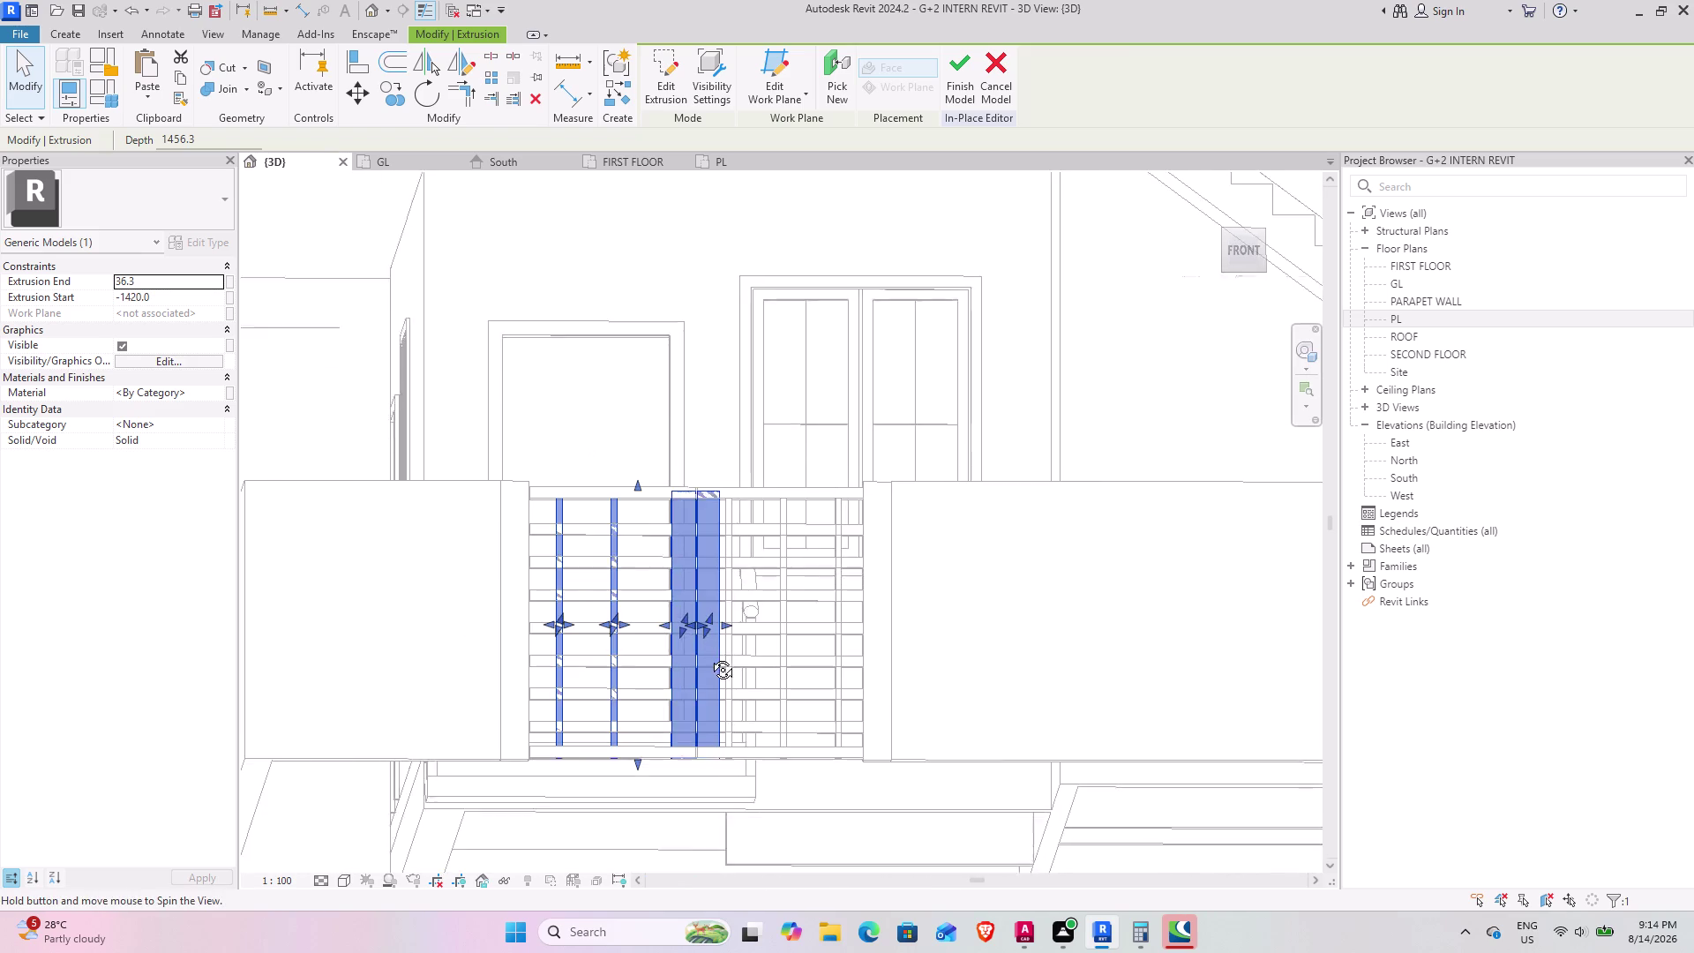
middle_drag(709, 648, 707, 674)
click(972, 86)
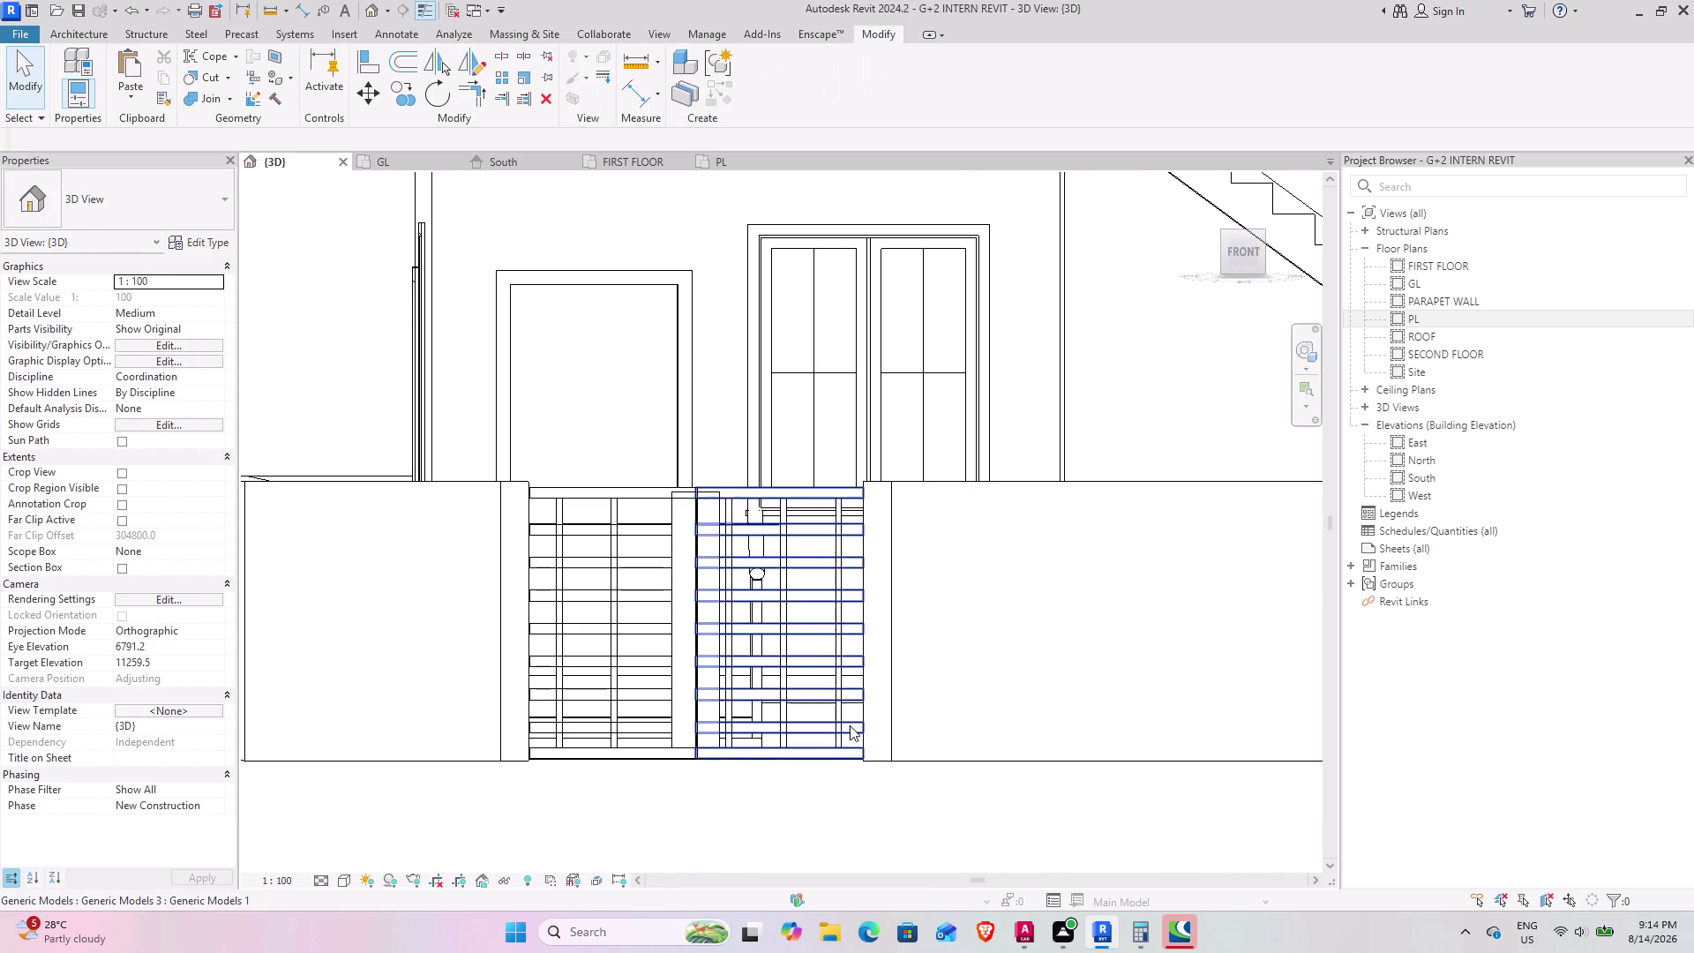
Orbit to inspect the gate's top rail and the post tops from above.
middle_drag(824, 717, 787, 796)
scroll(up, 3)
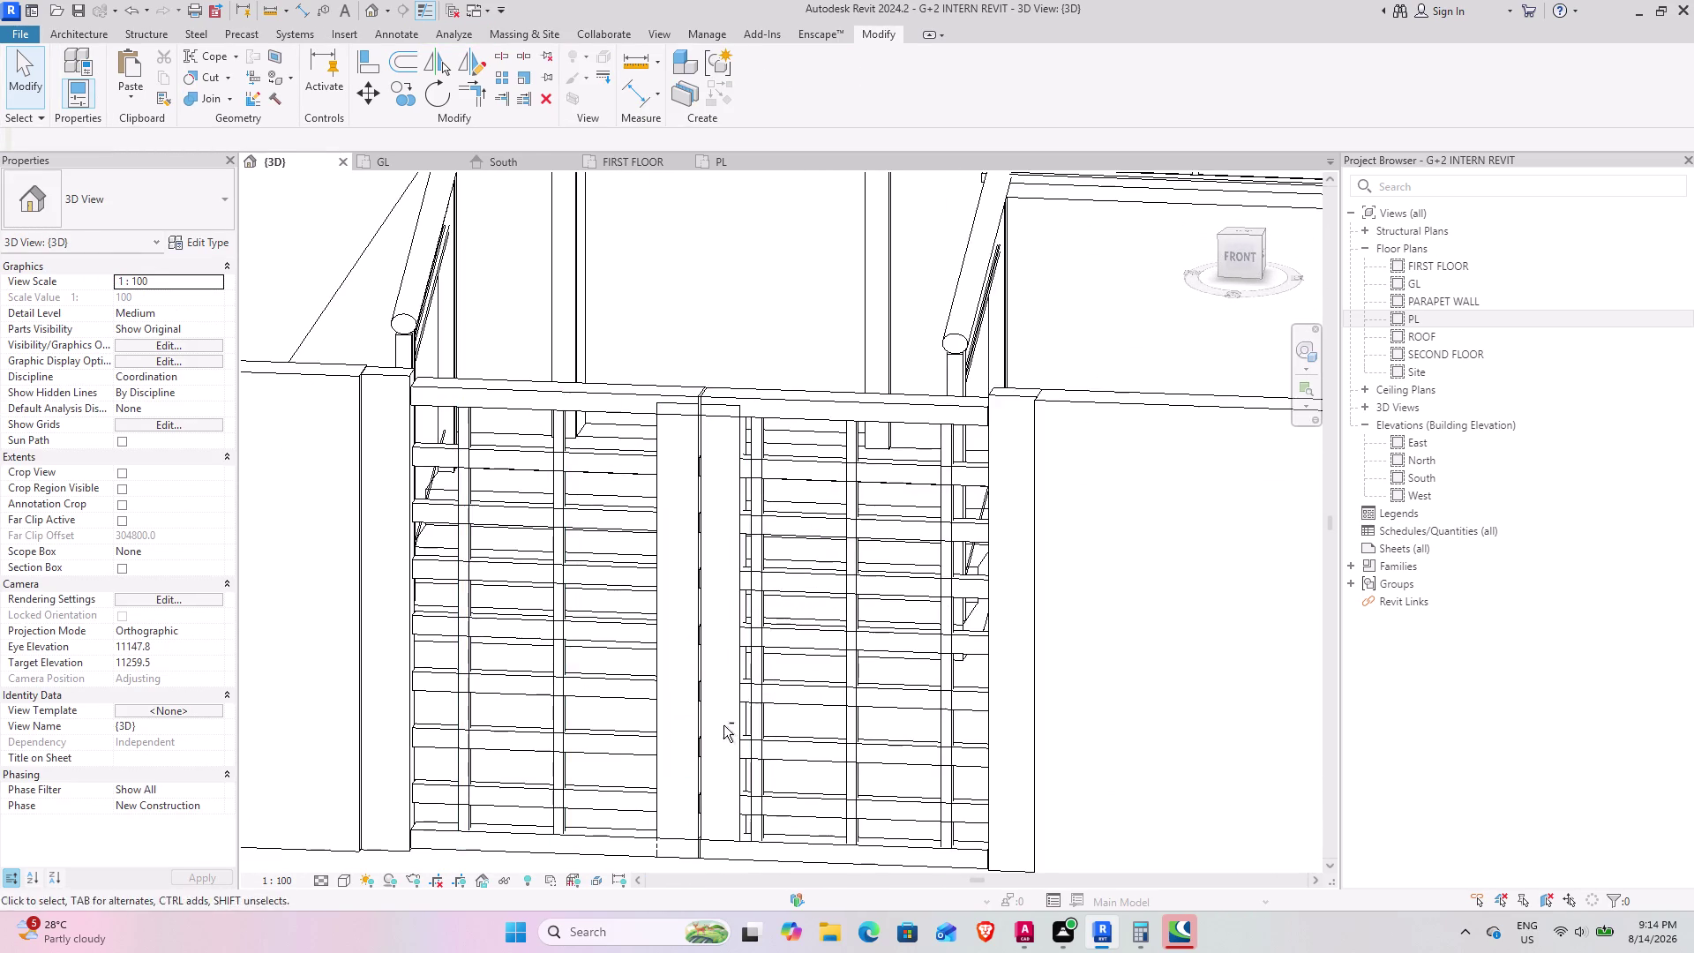
middle_drag(724, 725, 757, 711)
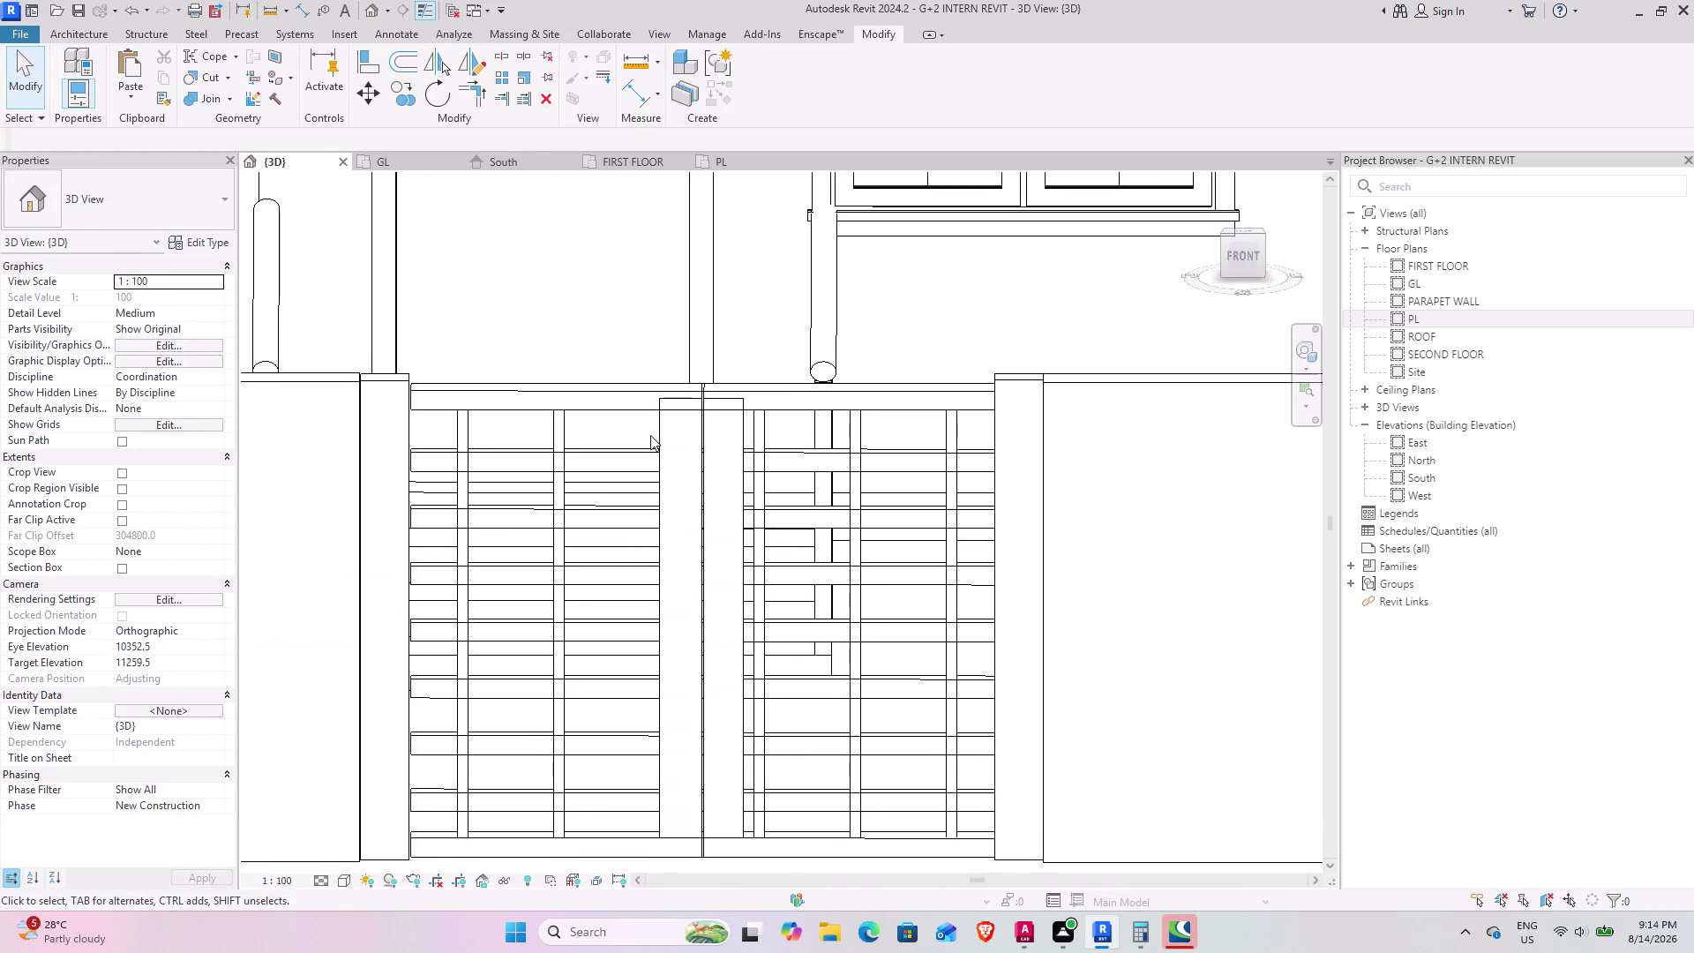
middle_drag(651, 435, 456, 486)
scroll(up, 3)
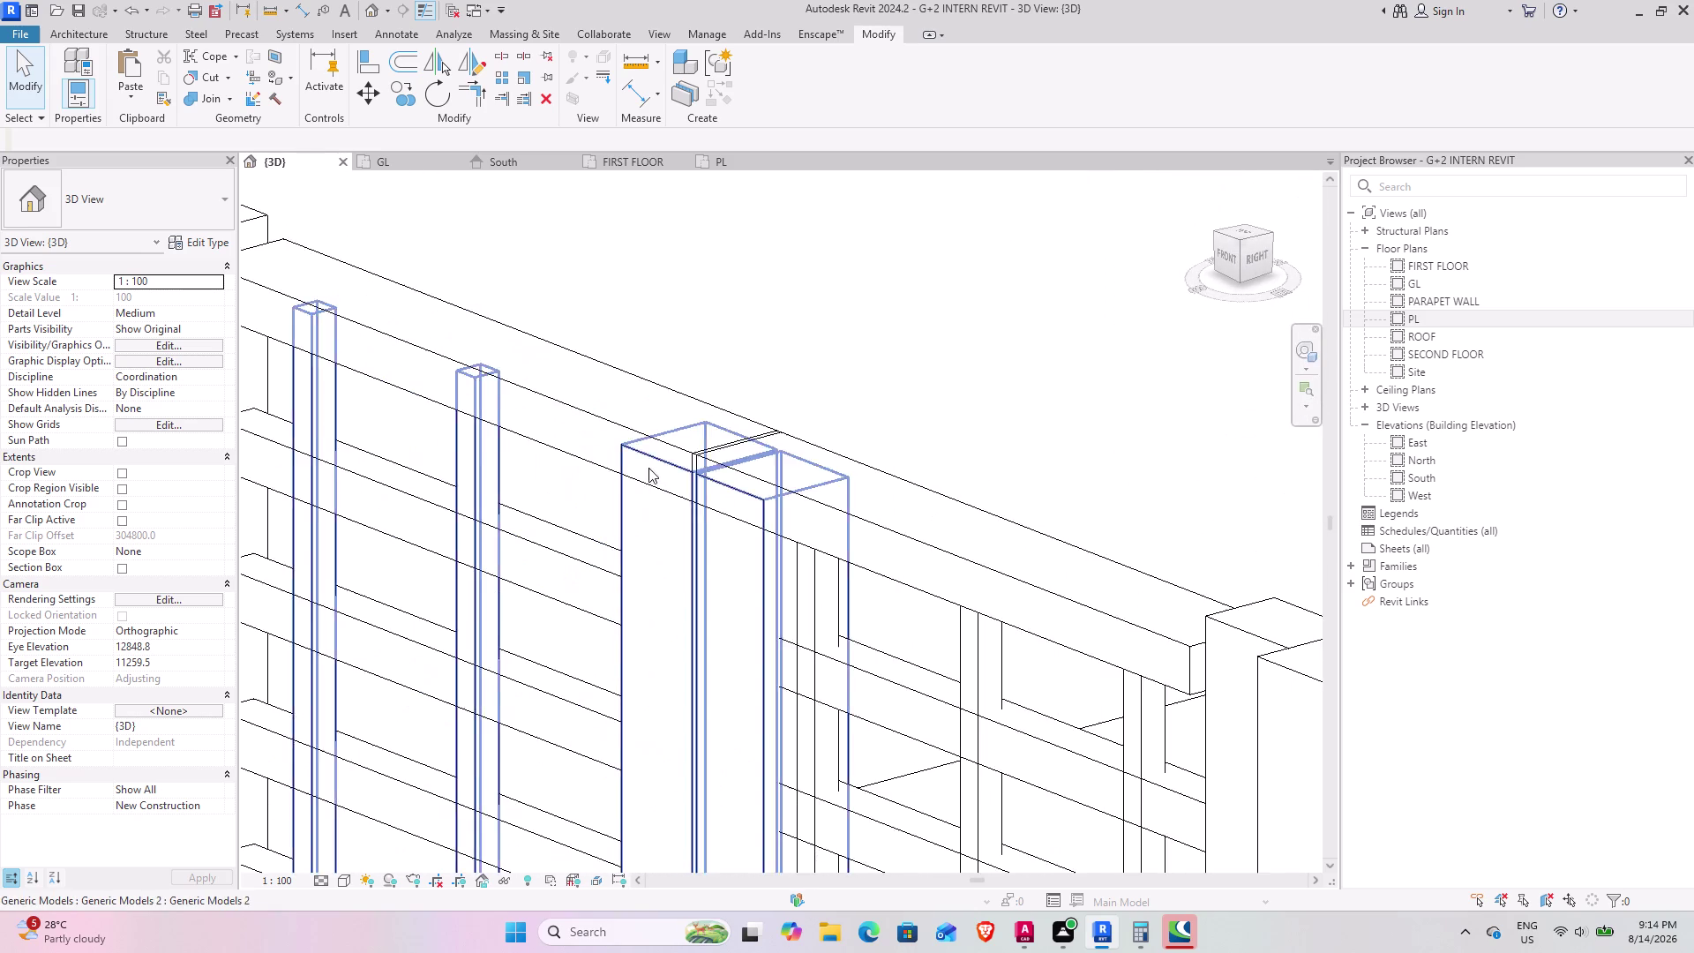
middle_drag(648, 468, 734, 440)
Join the left and right top rails with the central post.
click(212, 95)
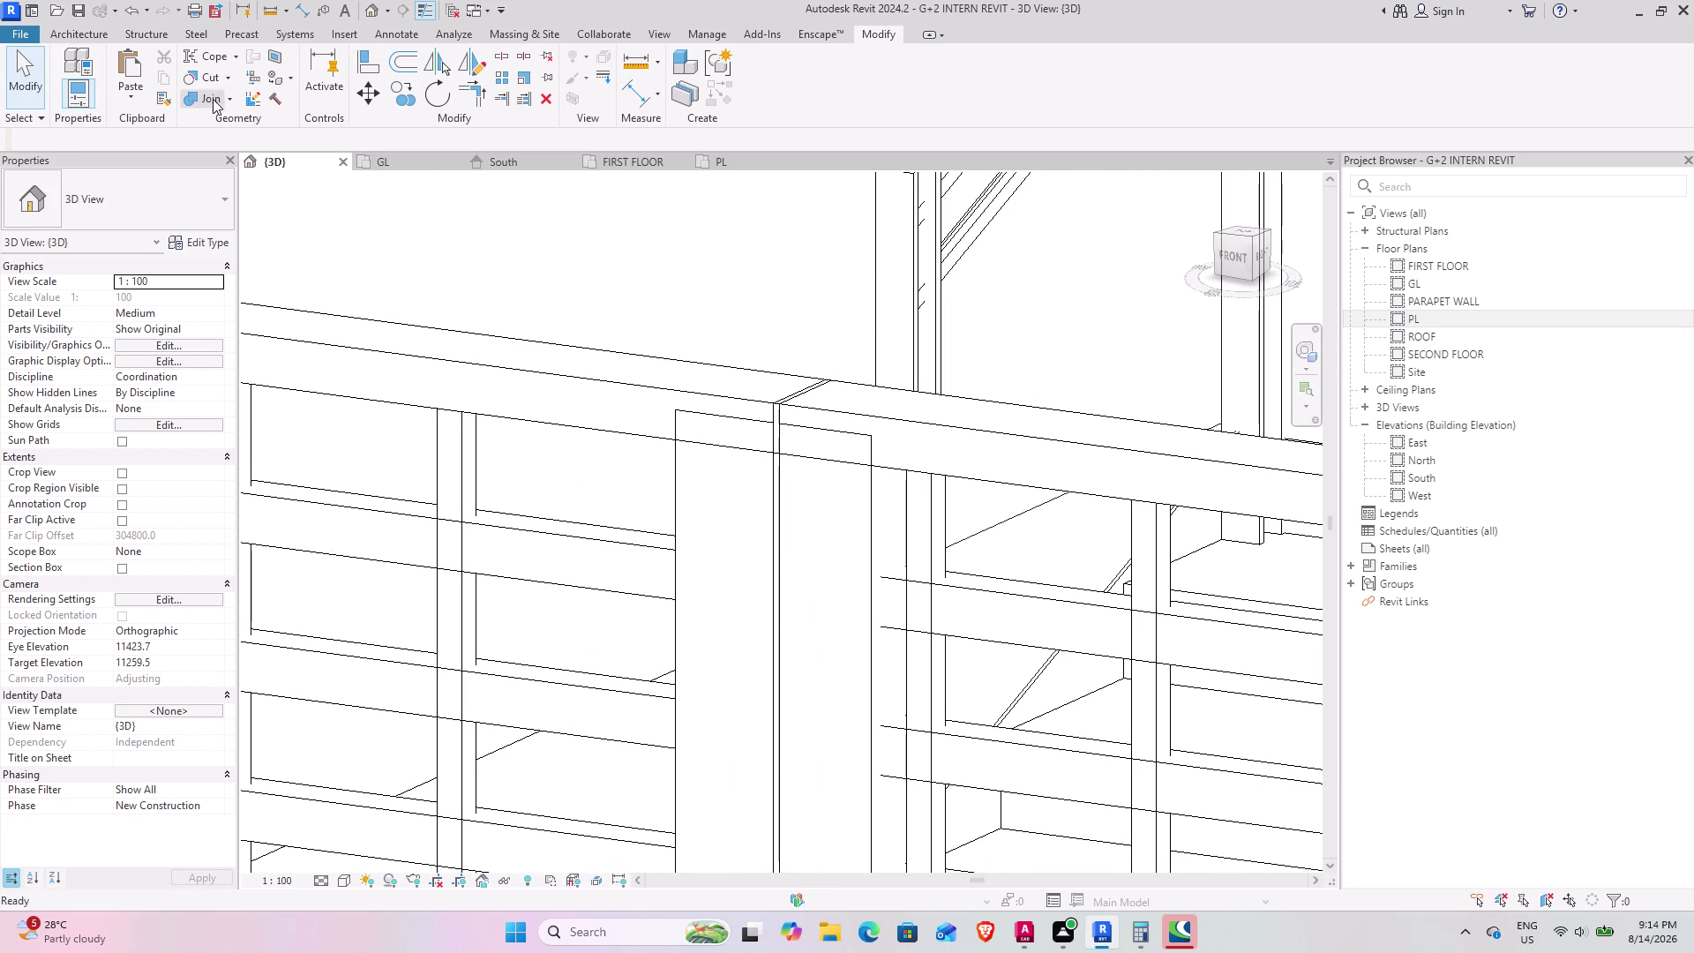
click(722, 387)
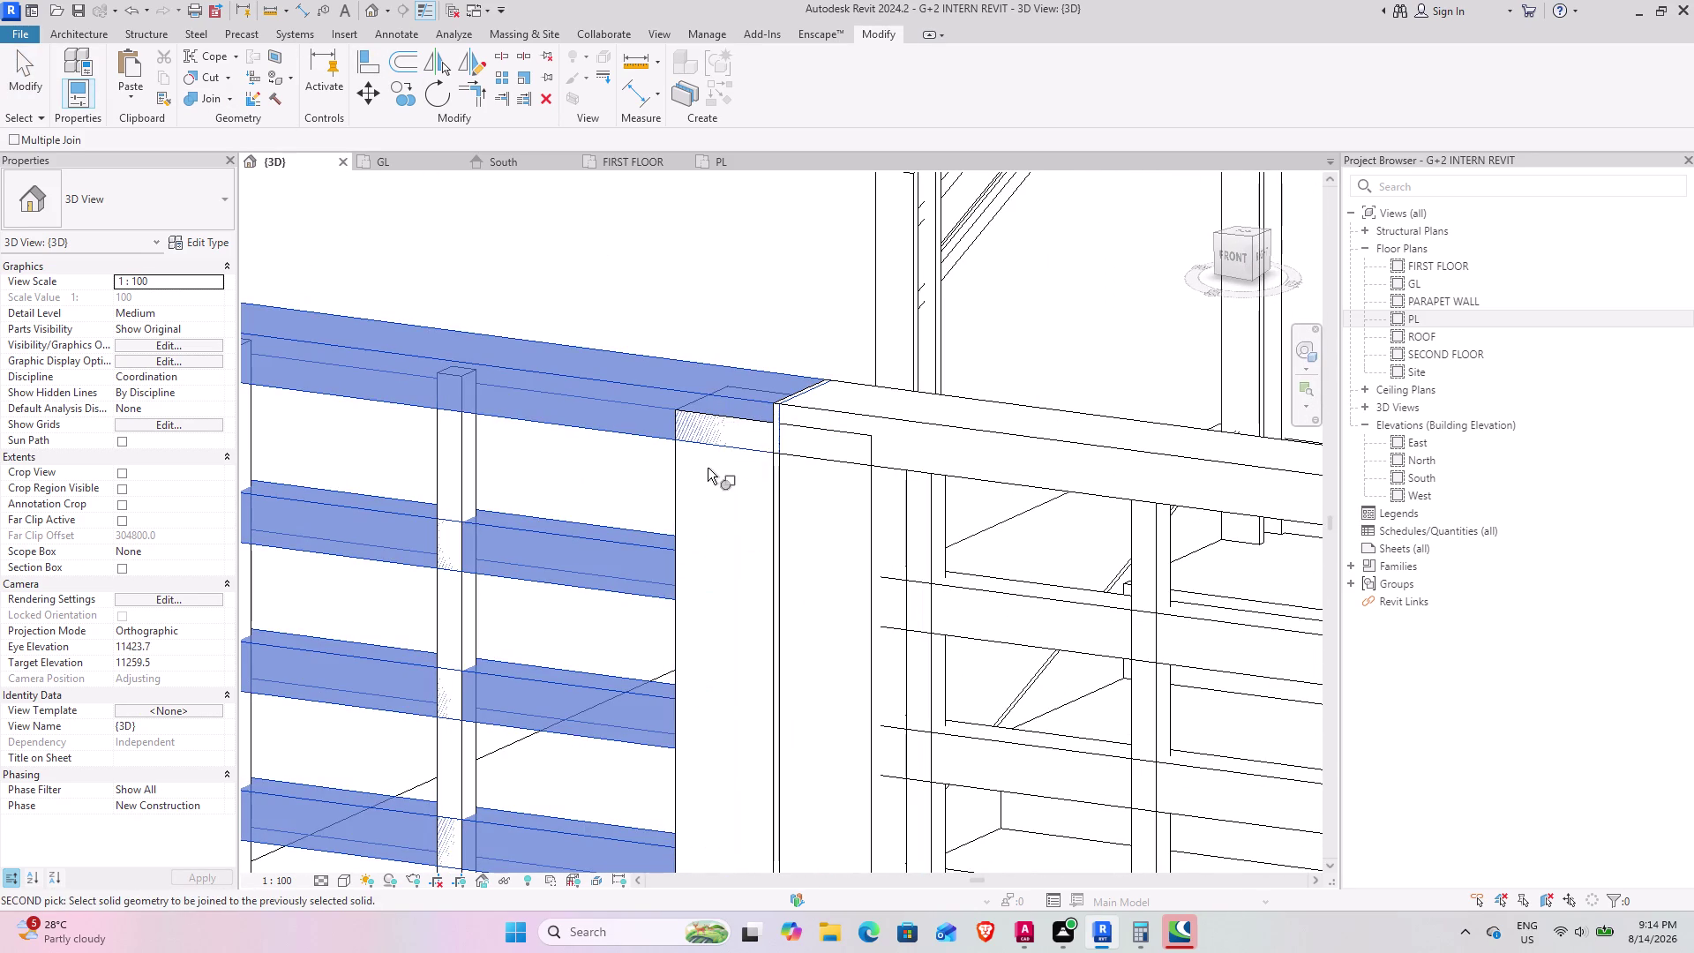
click(675, 449)
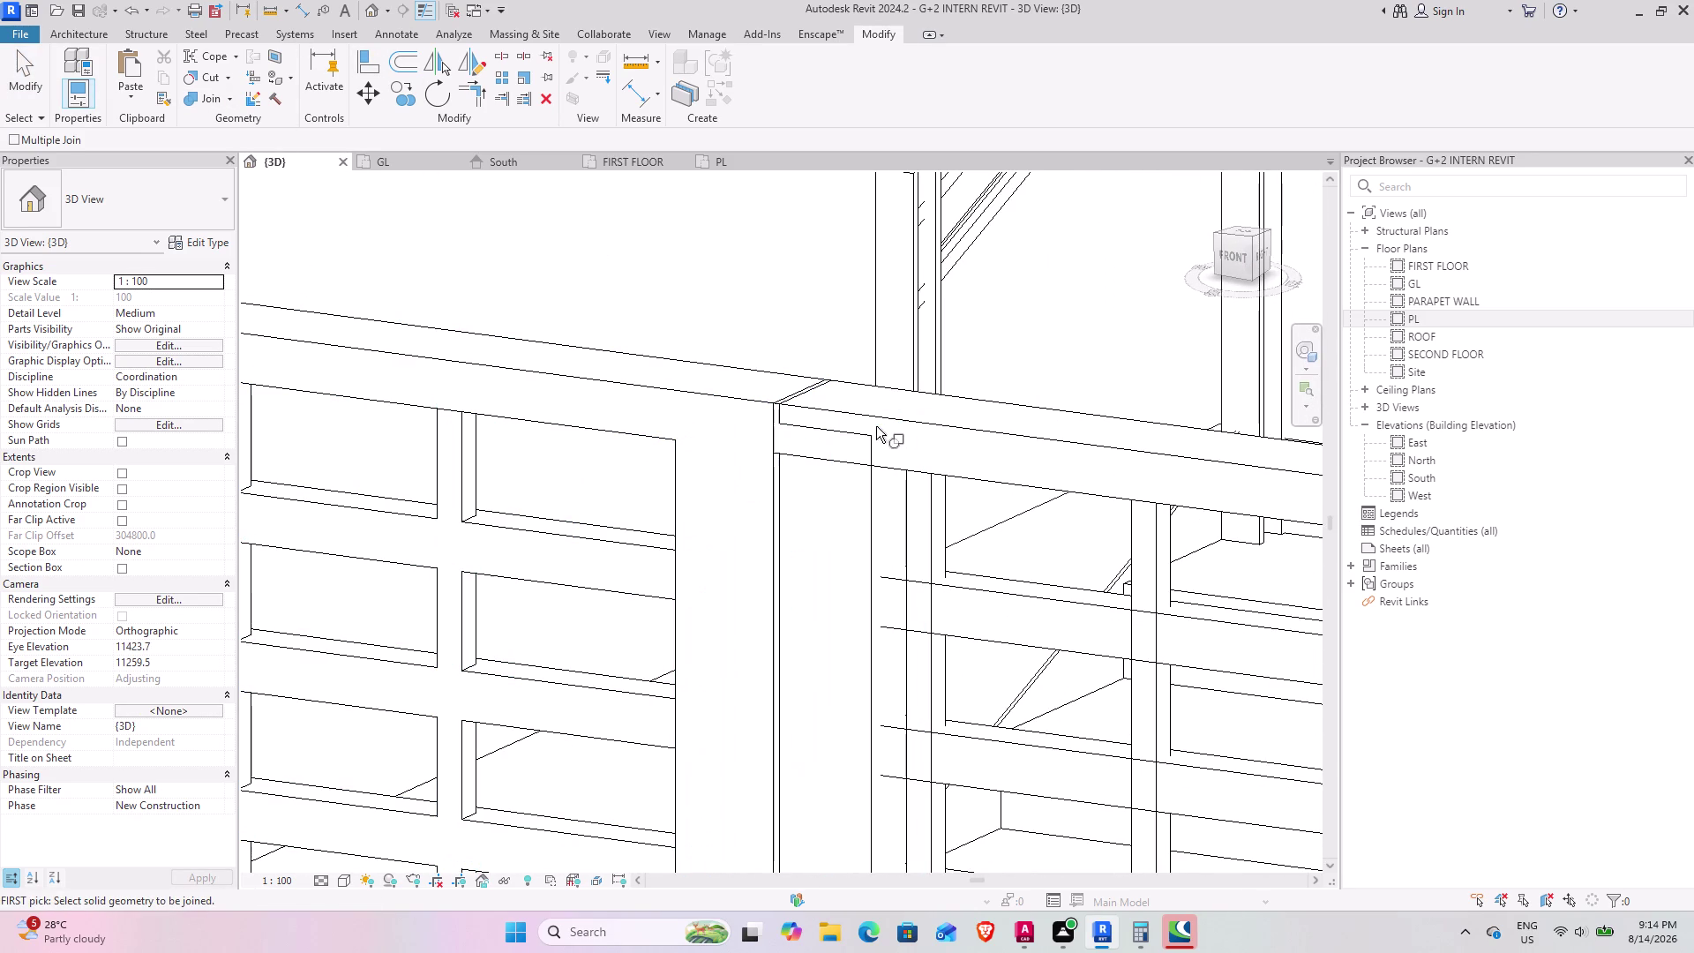
click(944, 423)
click(872, 498)
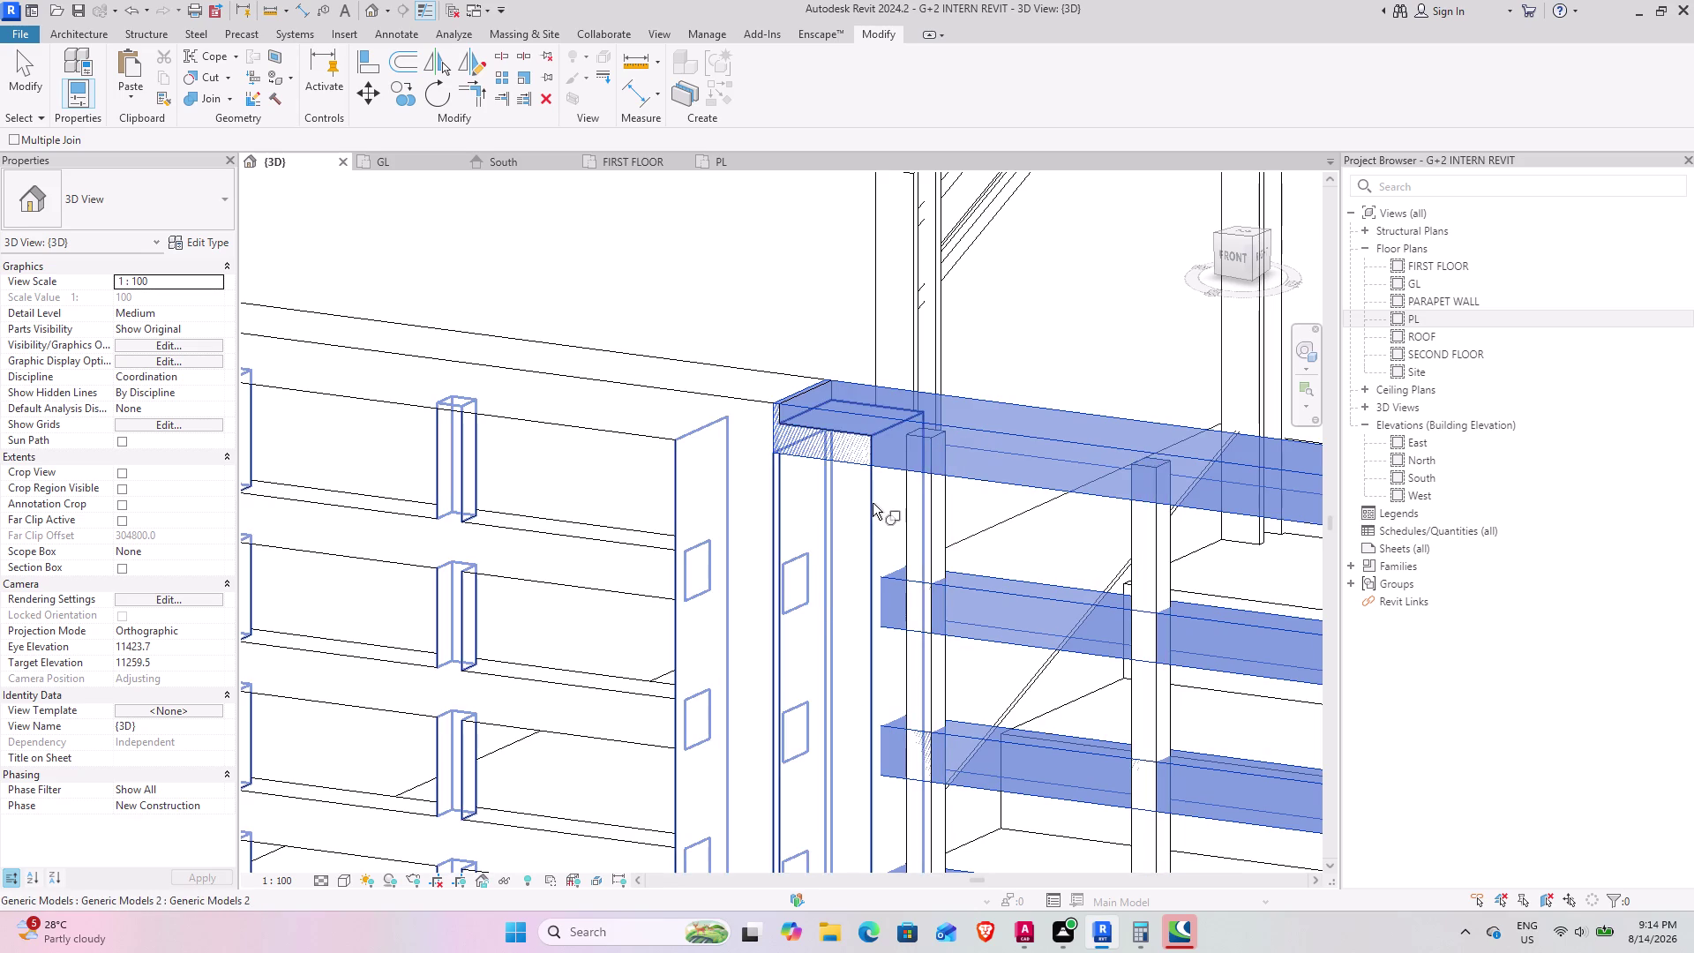
Join the gate's bottom rail with the central post.
scroll(down, 3)
middle_drag(818, 582, 916, 572)
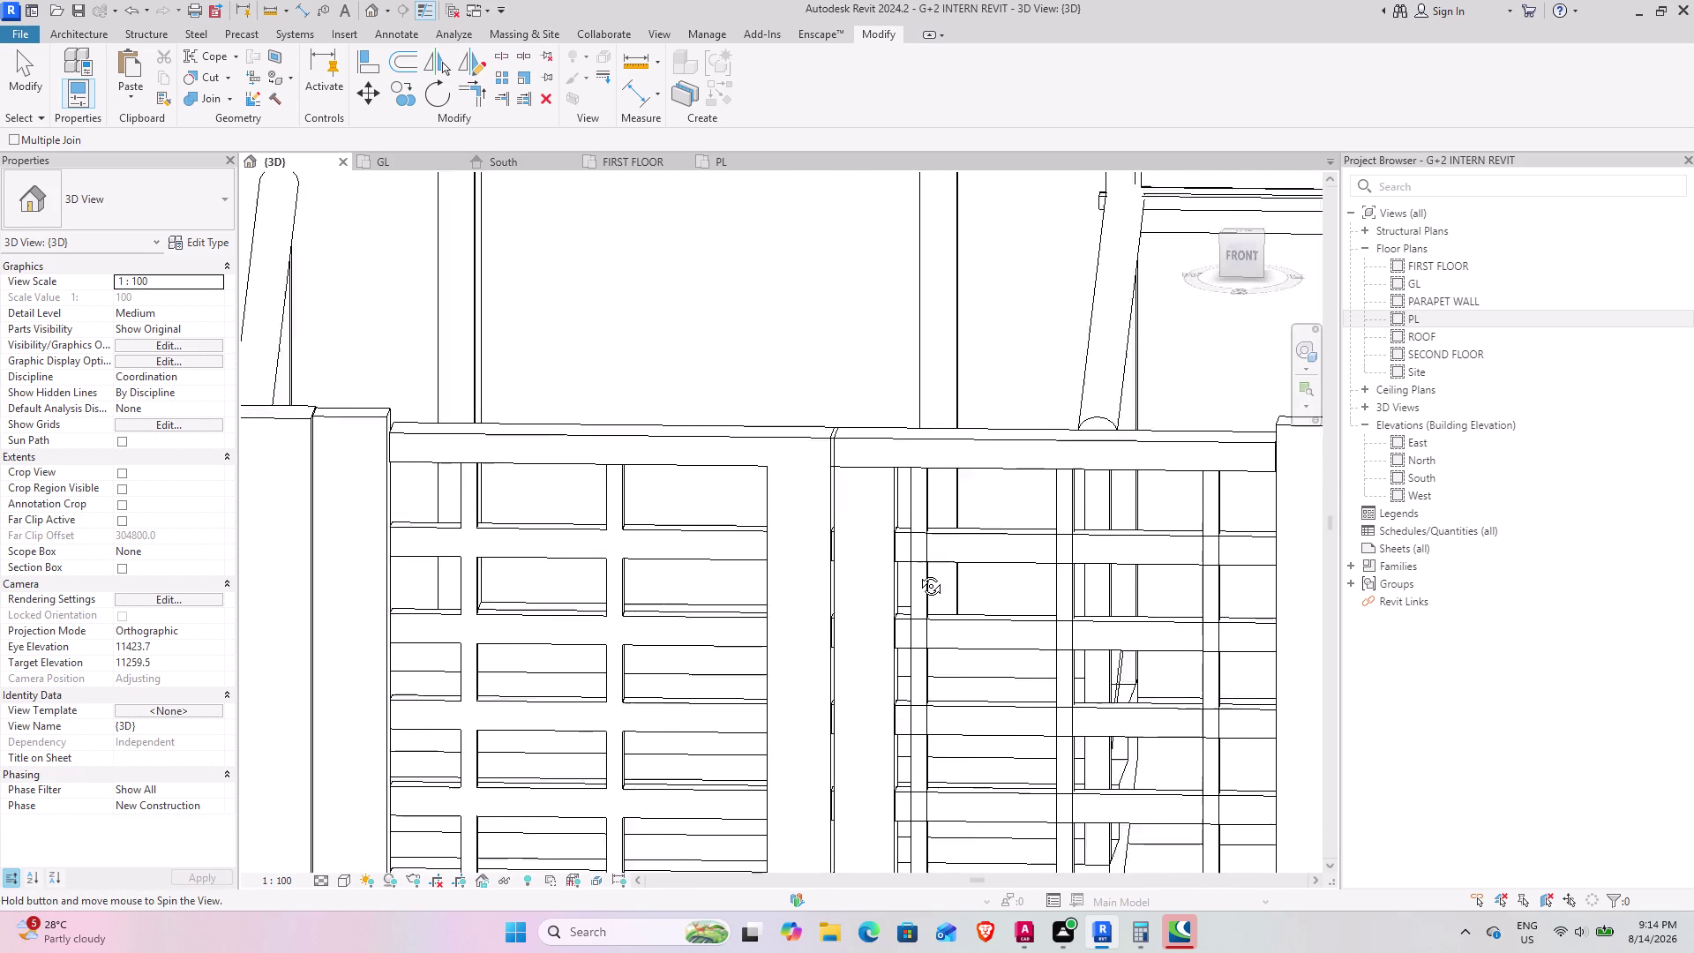
middle_drag(916, 572, 916, 537)
middle_drag(842, 599, 875, 516)
scroll(down, 3)
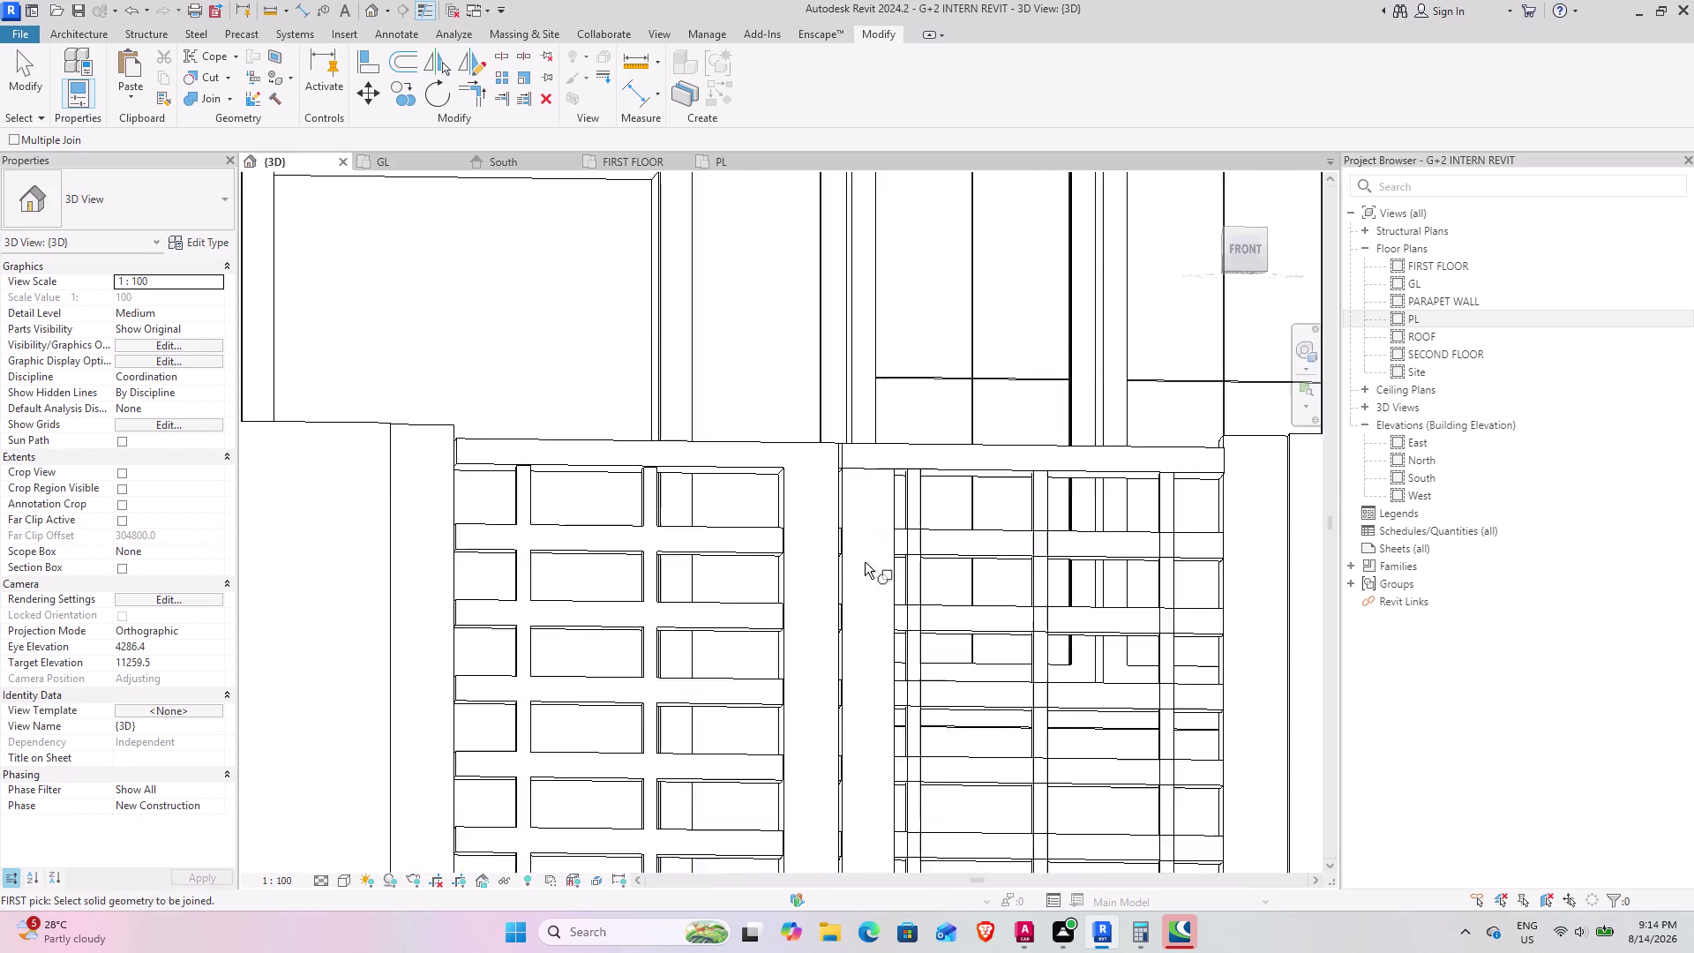
scroll(down, 3)
middle_drag(861, 710, 829, 764)
scroll(up, 3)
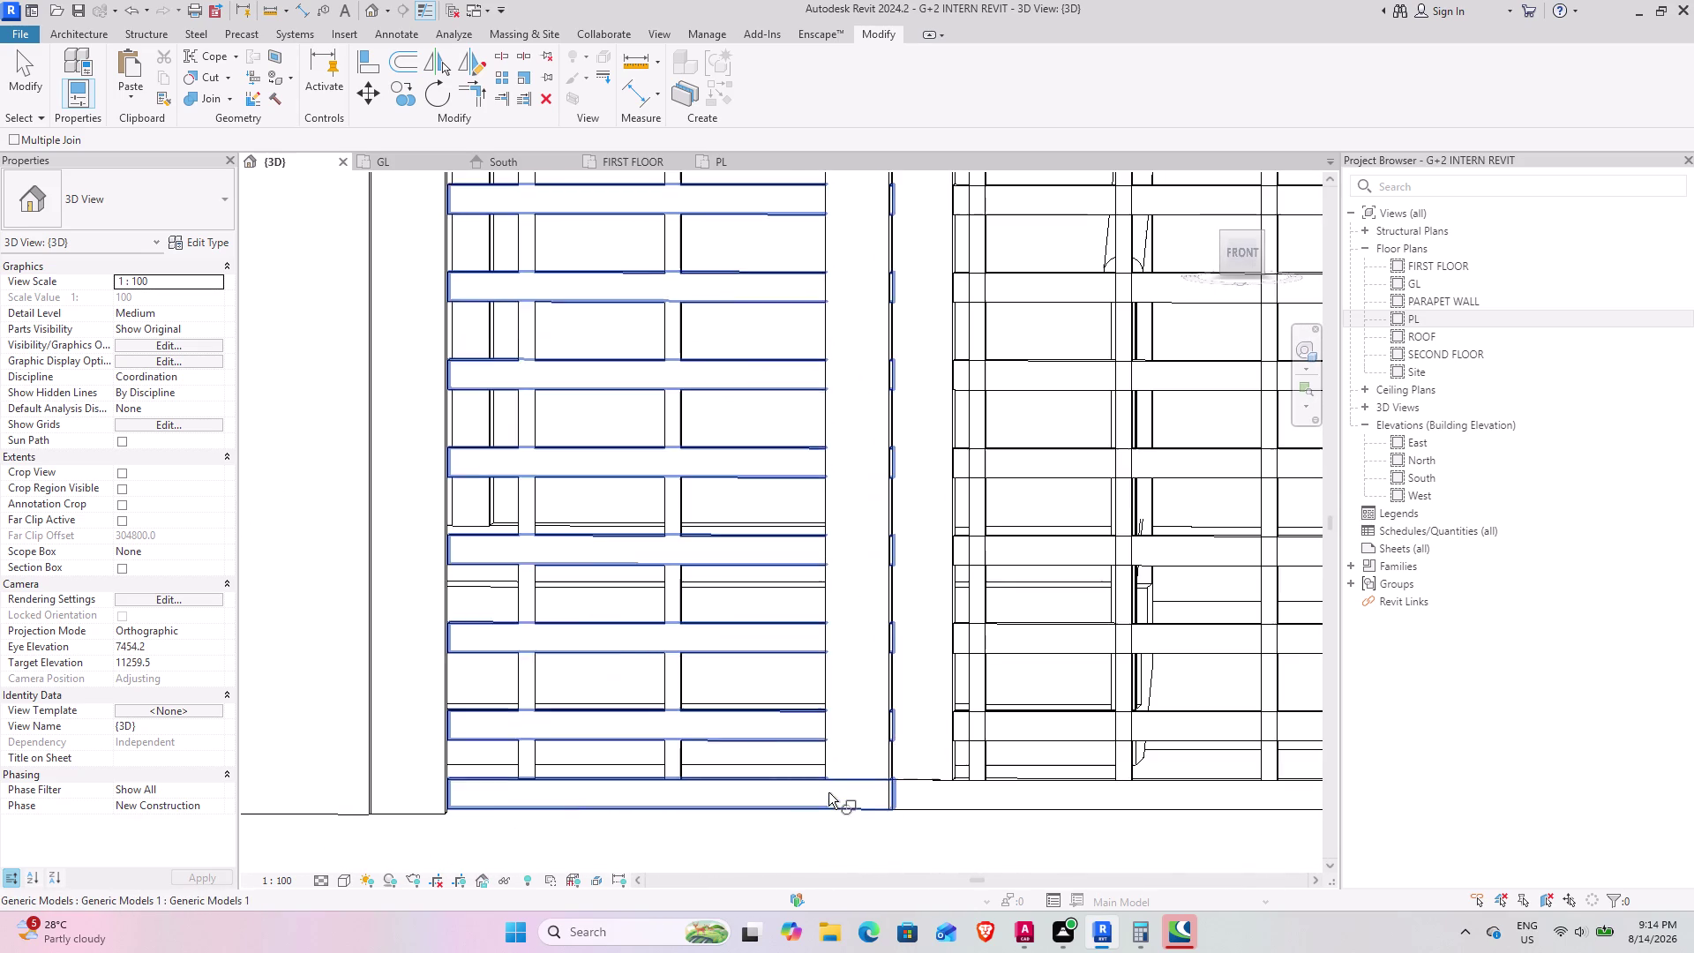
click(808, 802)
click(844, 740)
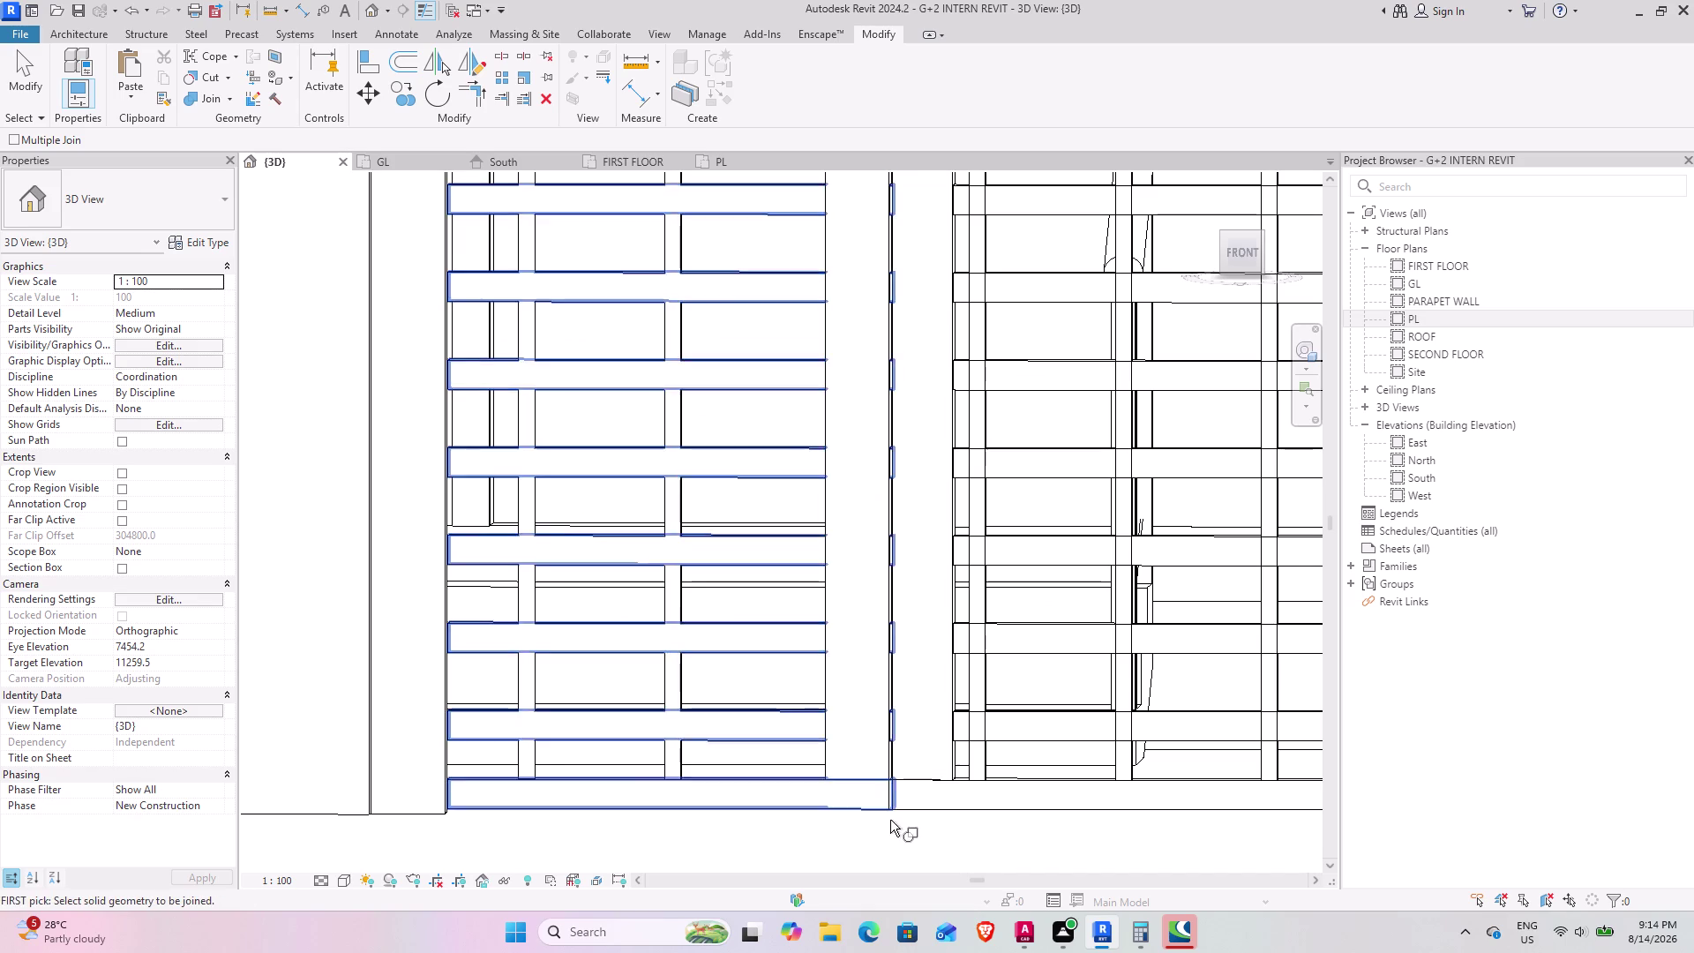
click(827, 685)
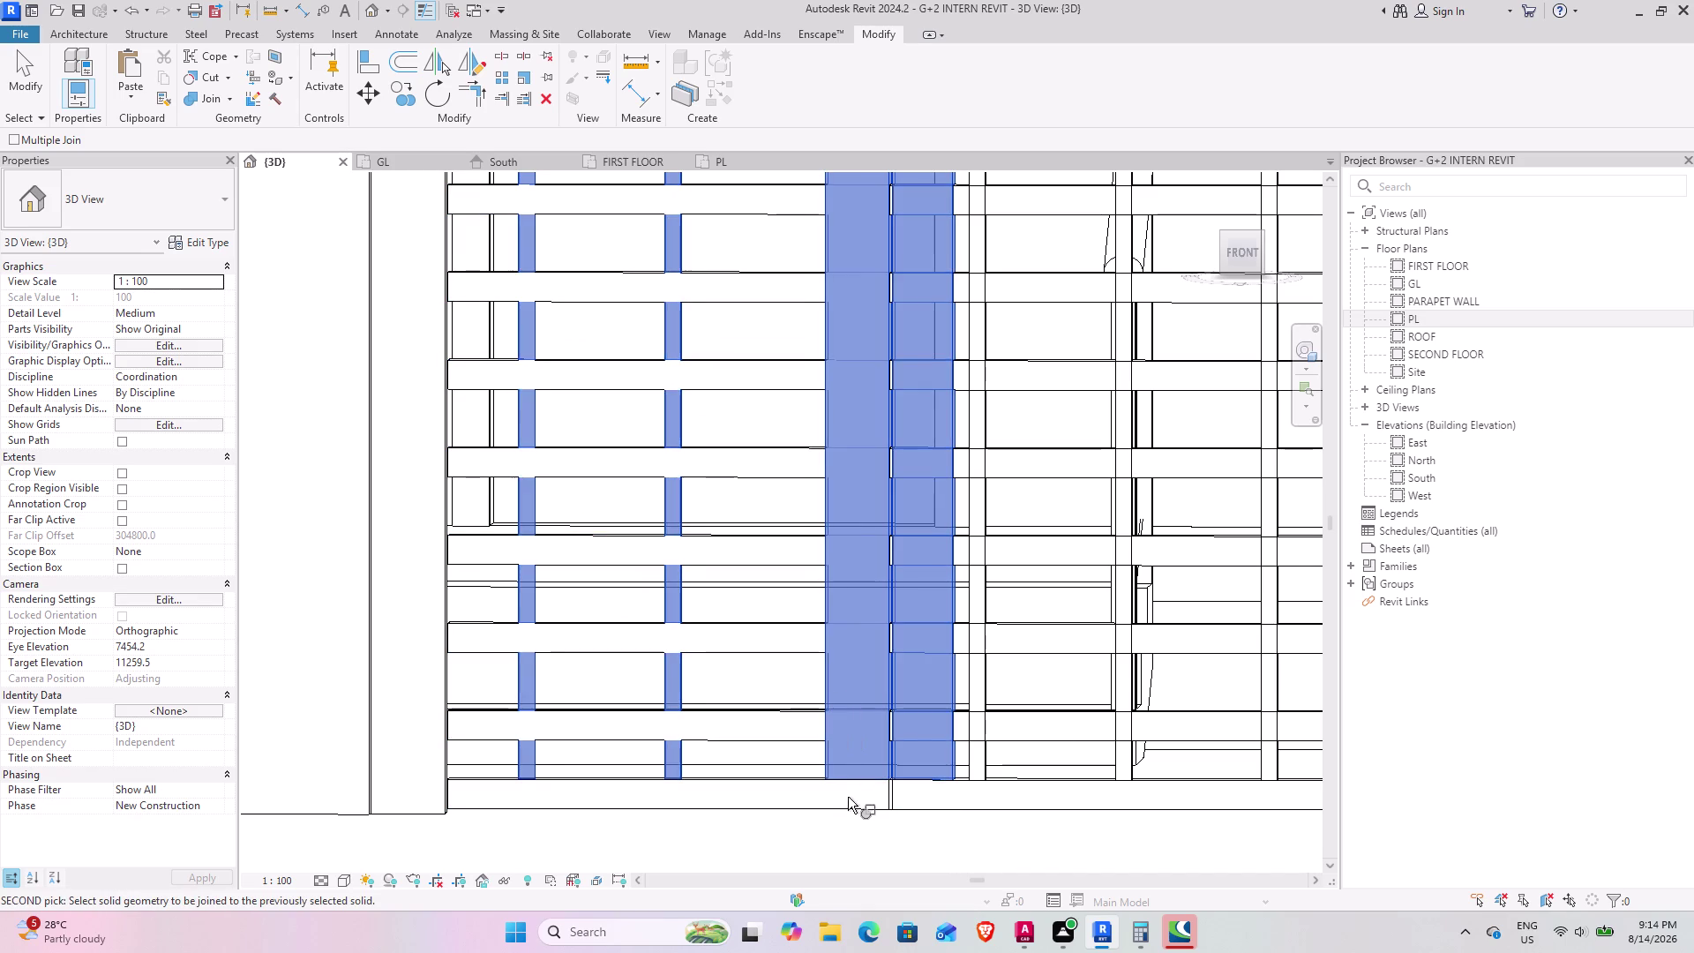
click(848, 801)
key(Escape)
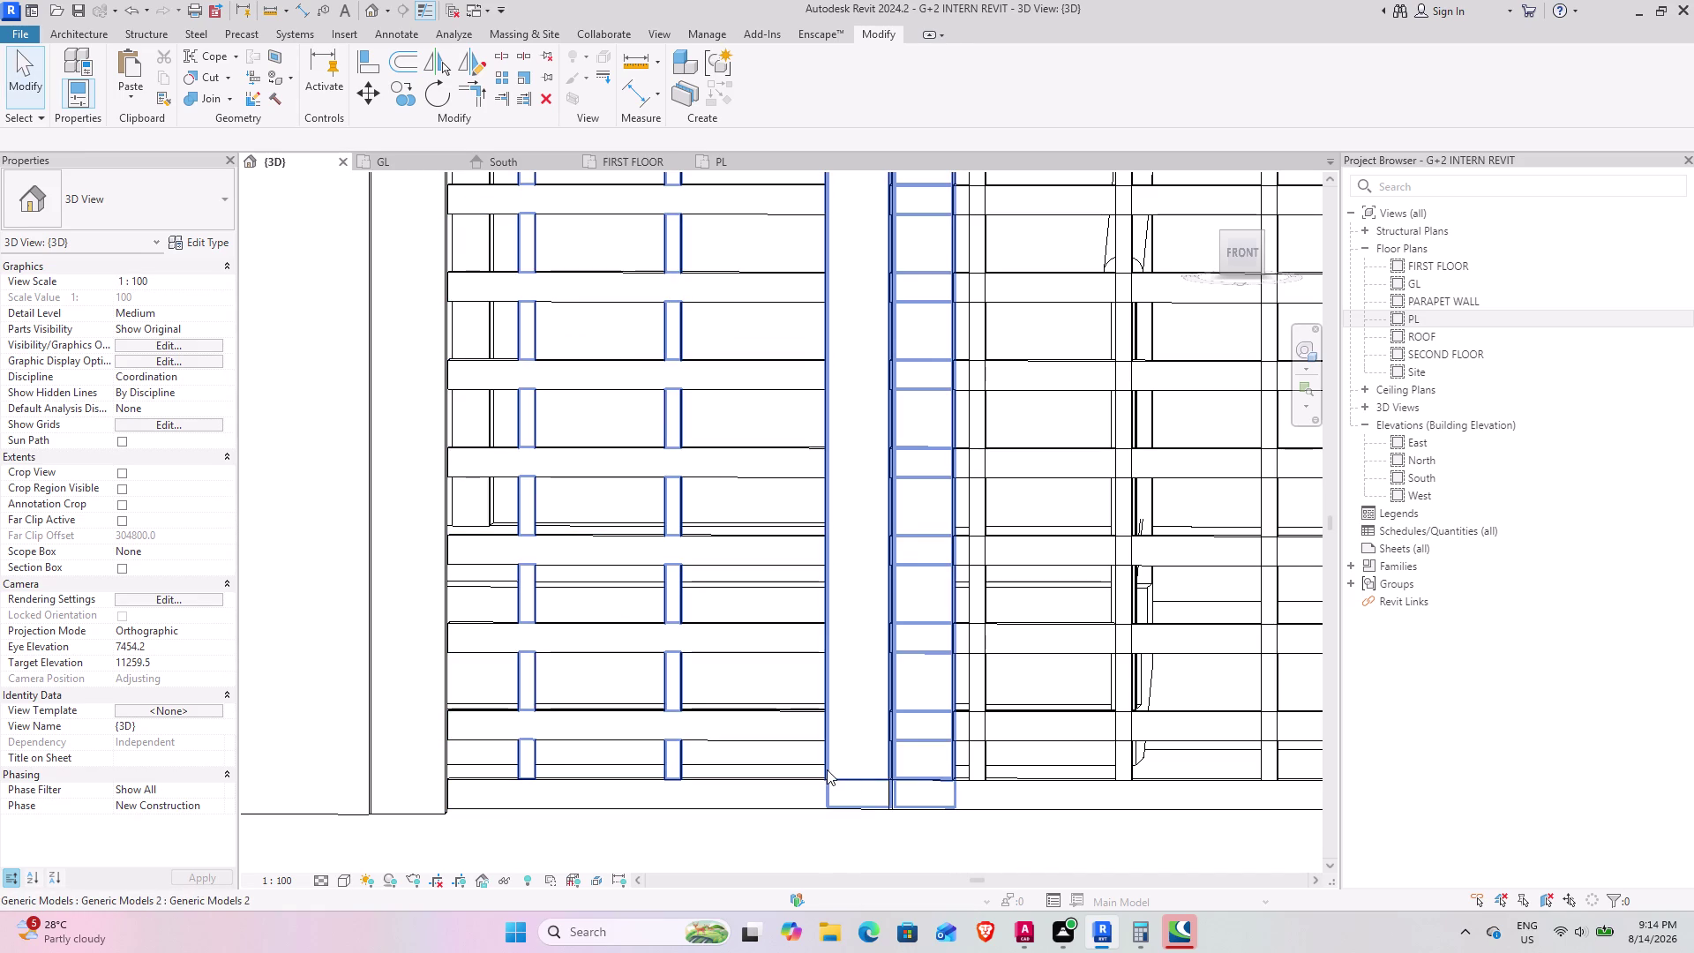
Join the right leaf's top rail with the vertical bars.
scroll(down, 3)
middle_drag(922, 662, 919, 658)
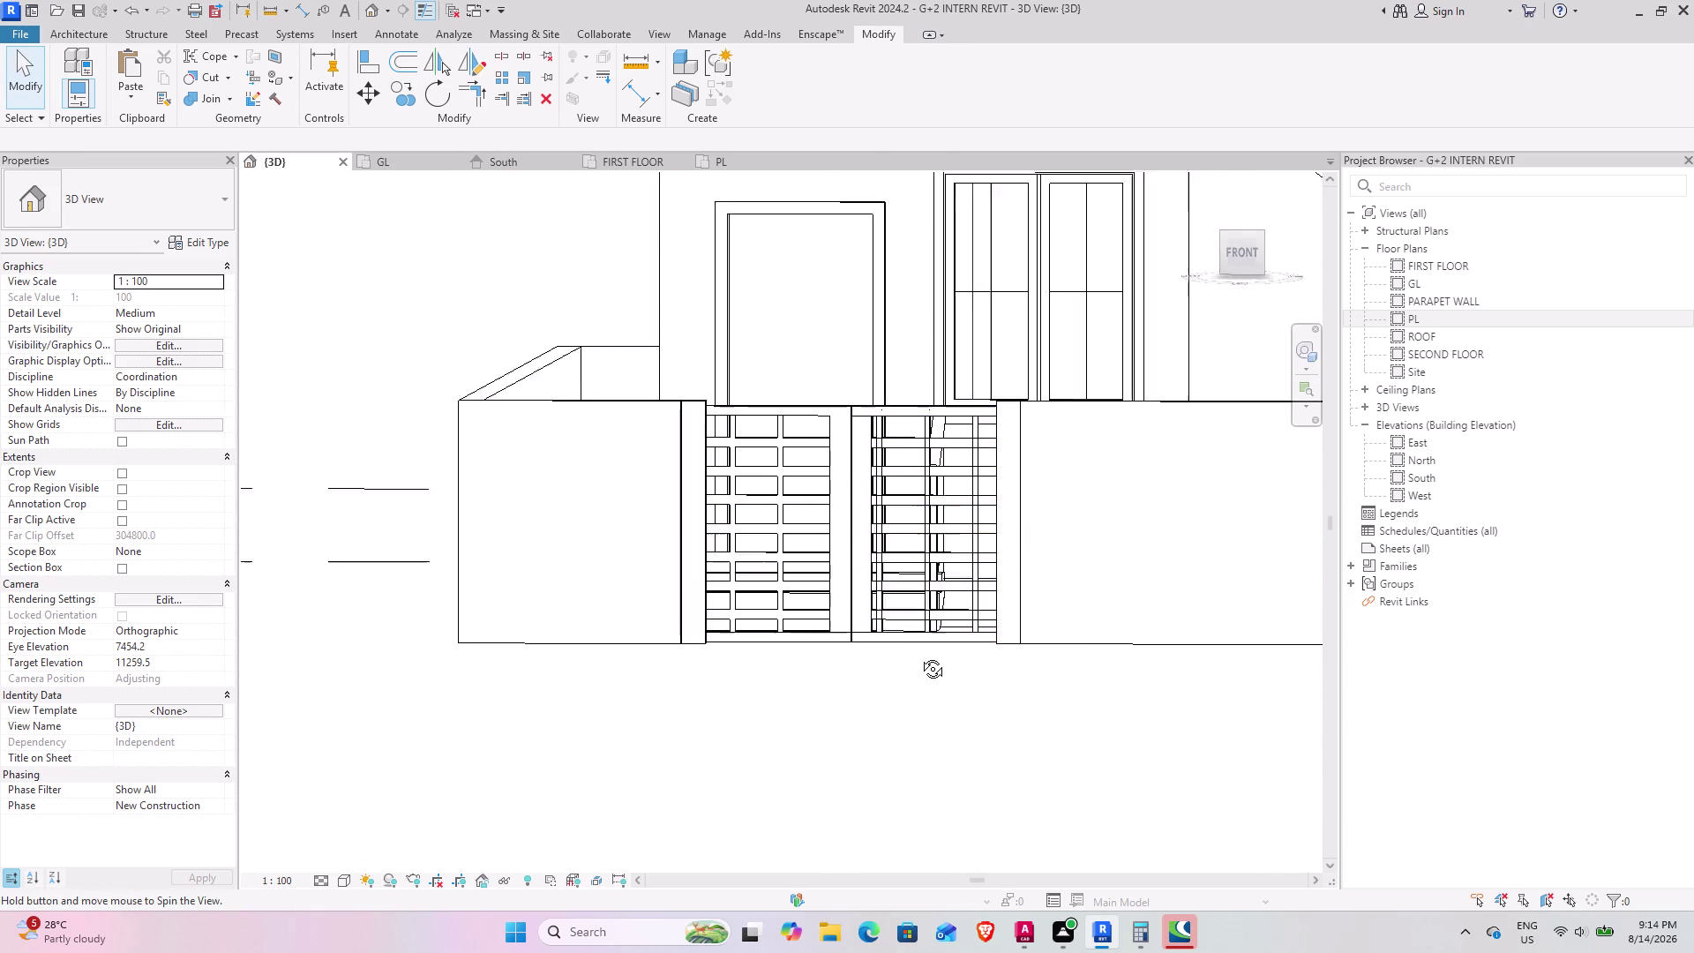
middle_drag(920, 658, 934, 701)
scroll(up, 3)
middle_drag(867, 424, 863, 424)
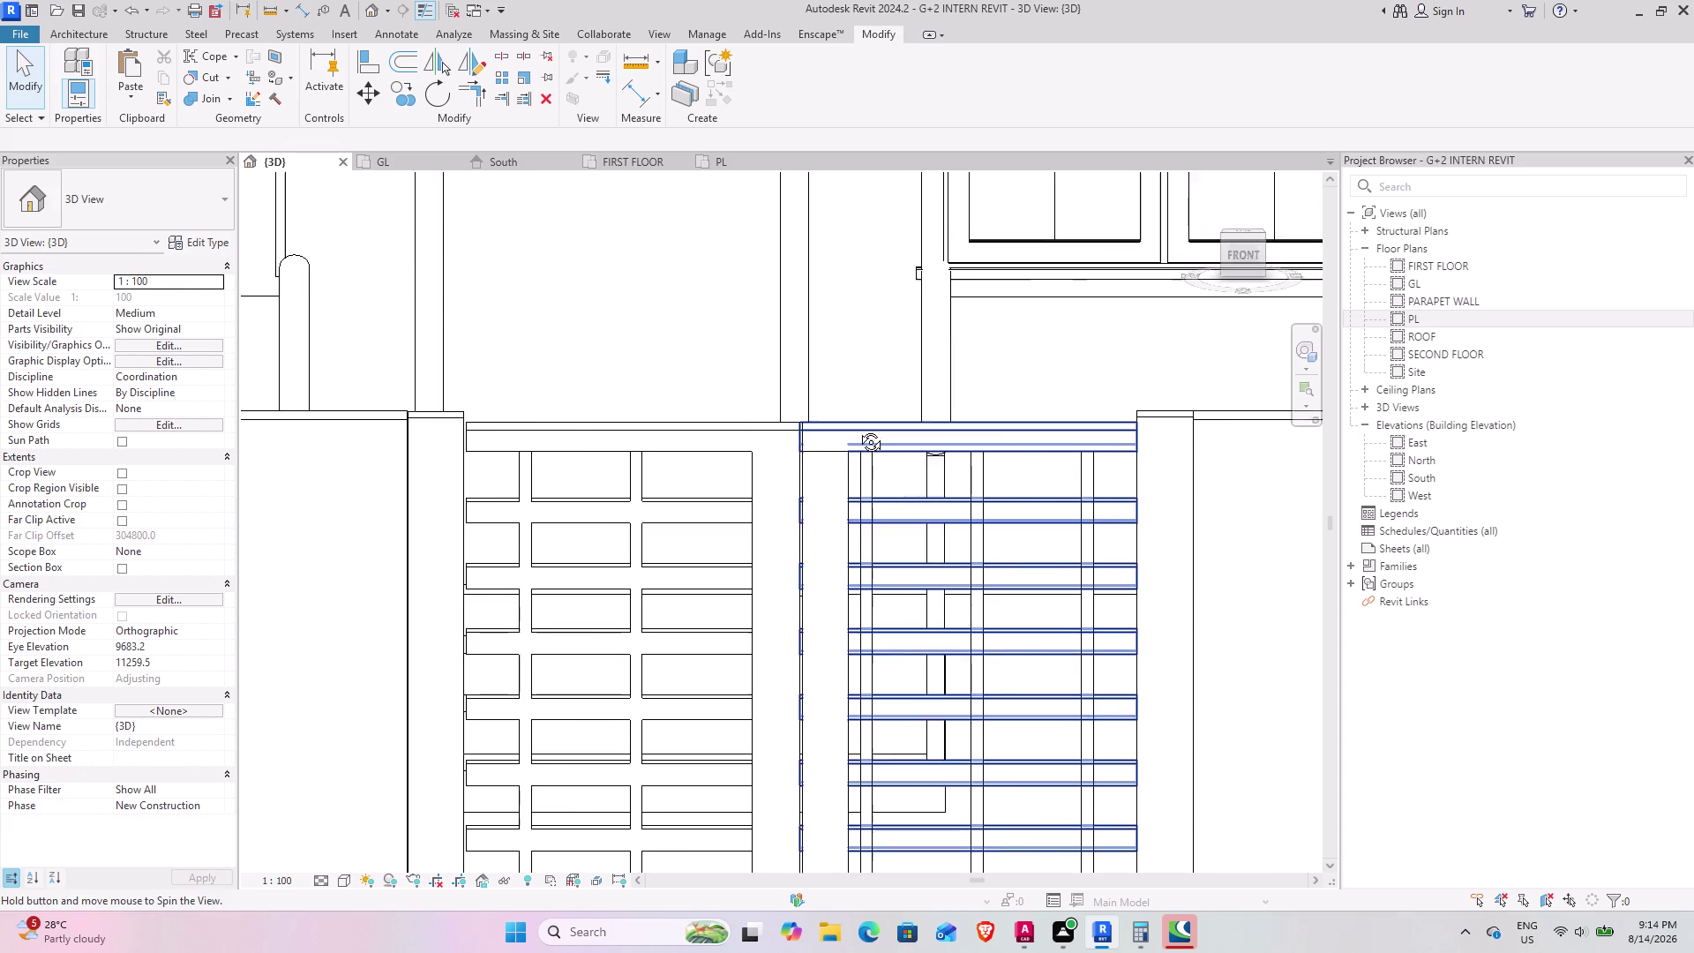
middle_drag(863, 424, 832, 446)
click(193, 98)
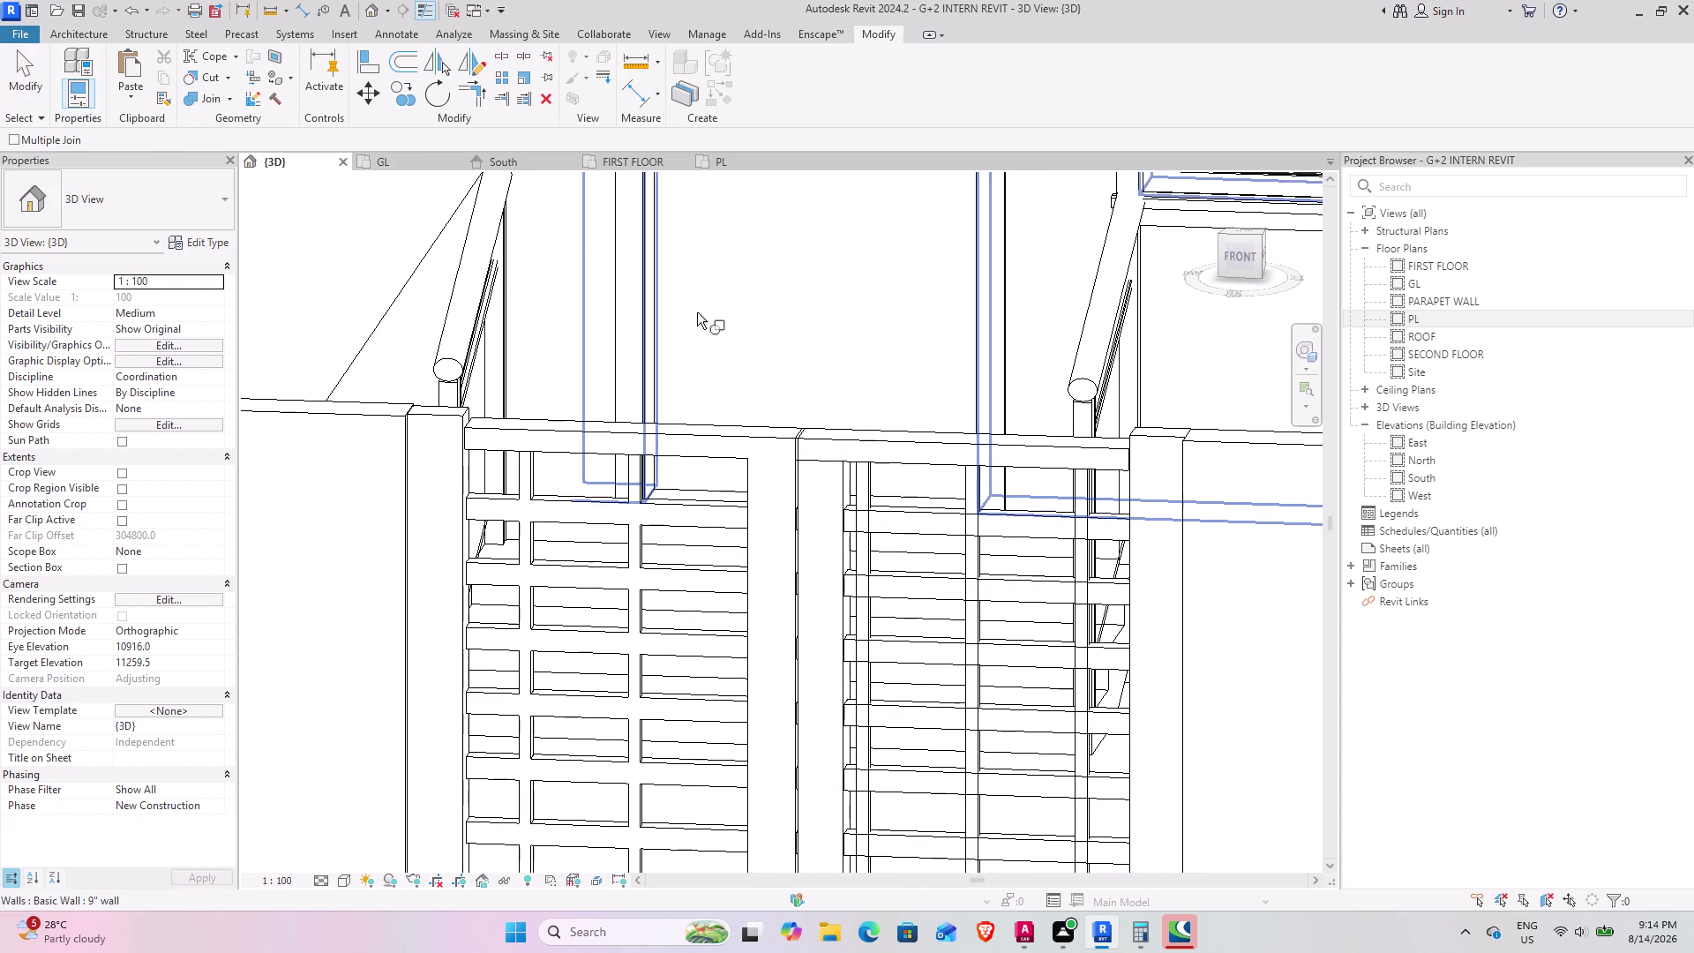
click(906, 438)
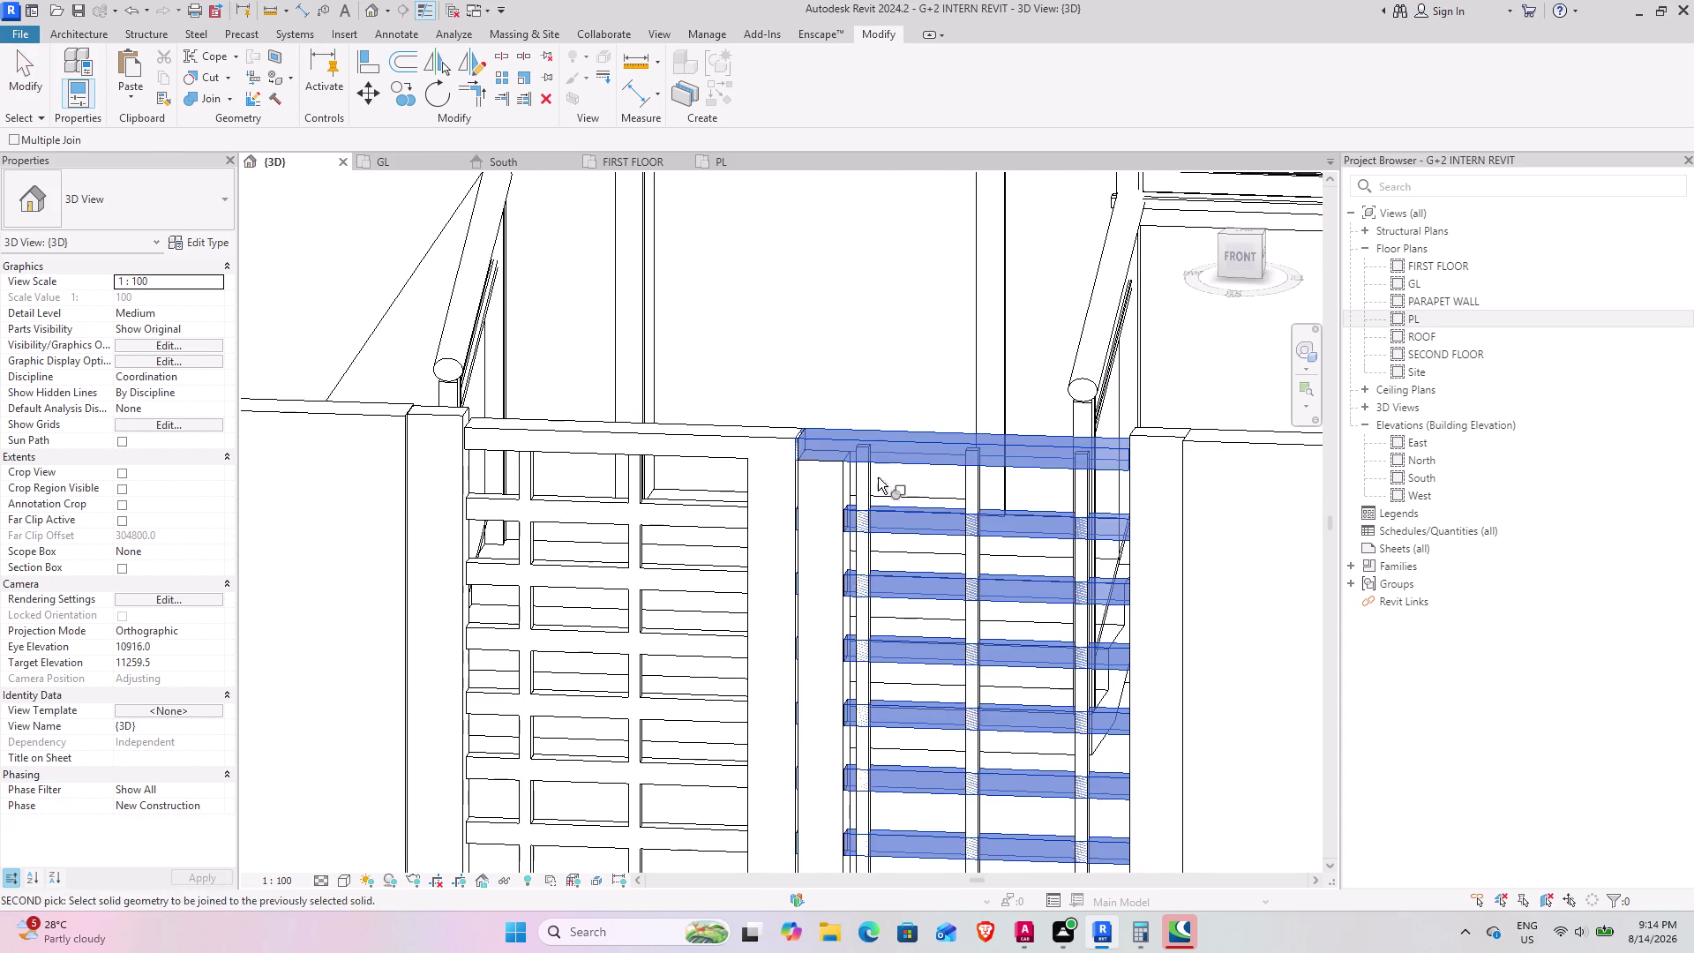
click(838, 476)
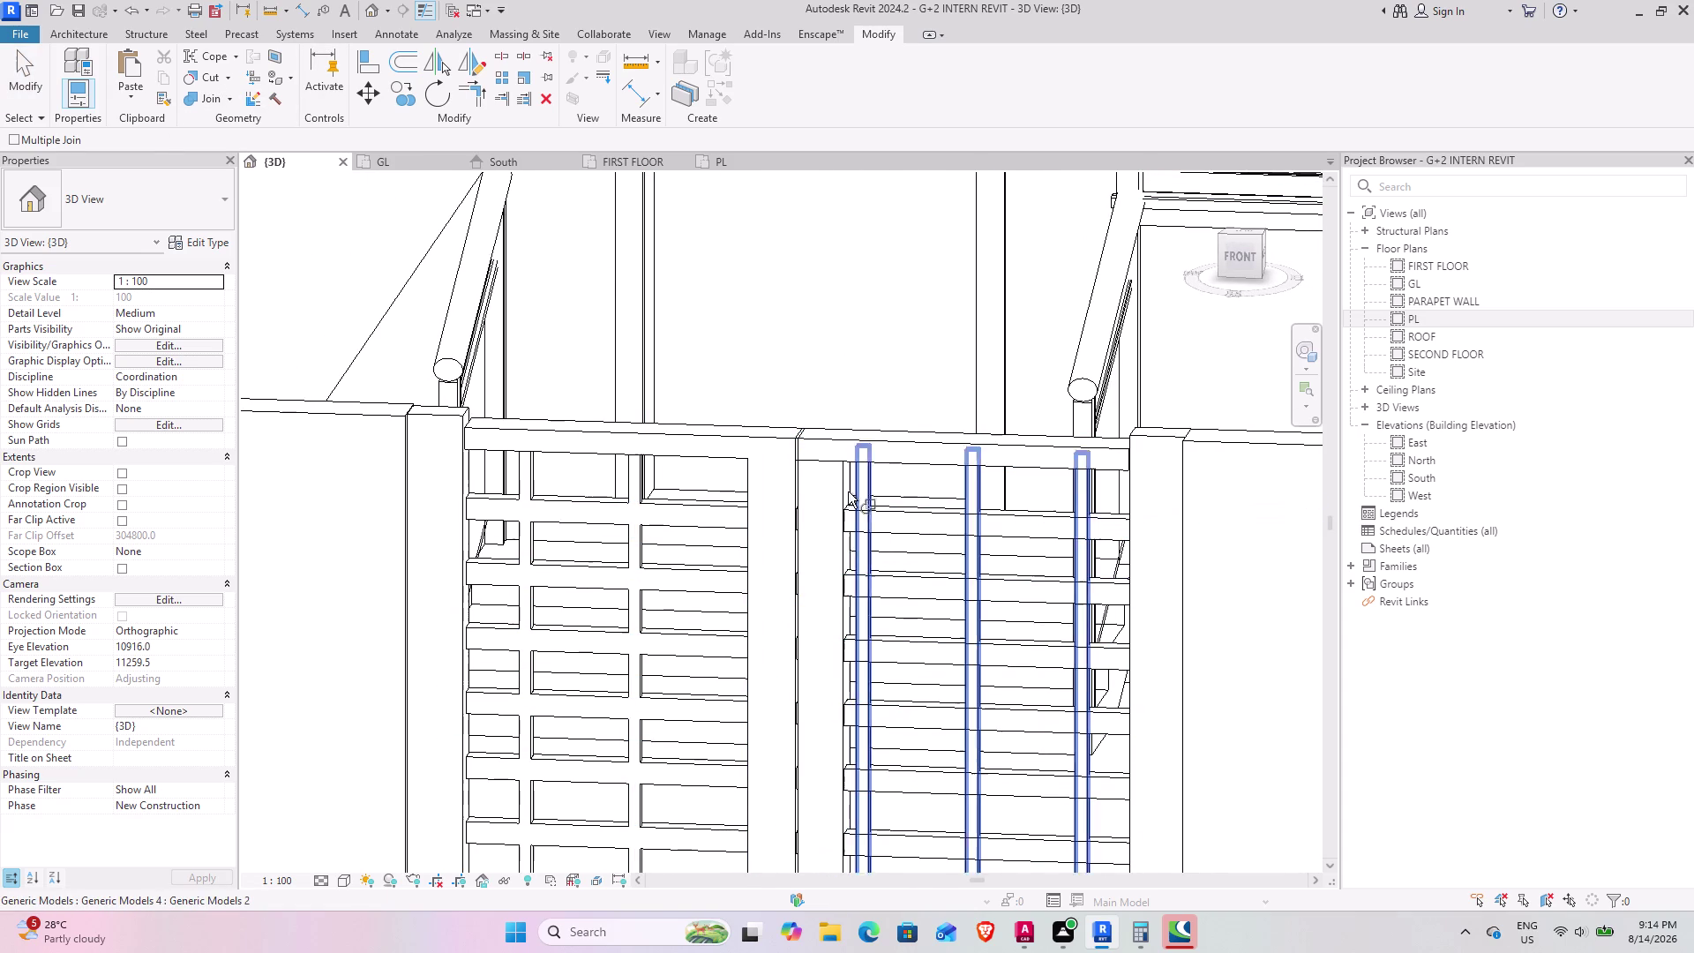
click(841, 485)
click(879, 436)
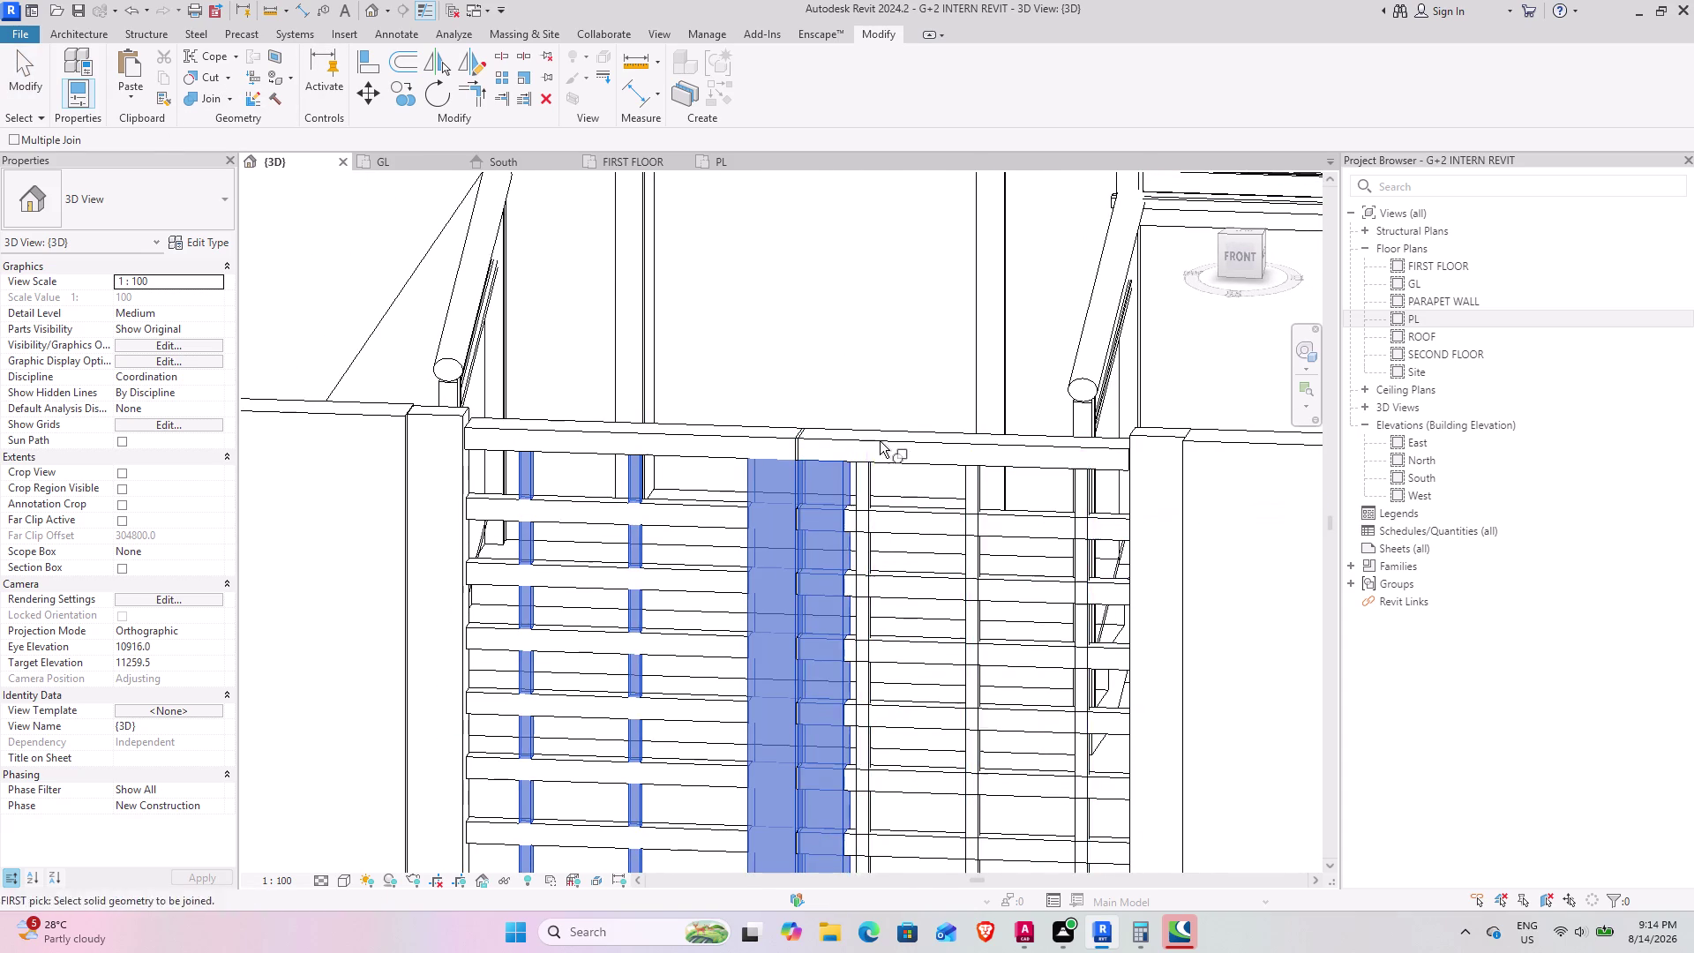
key(Escape)
key(Escape)
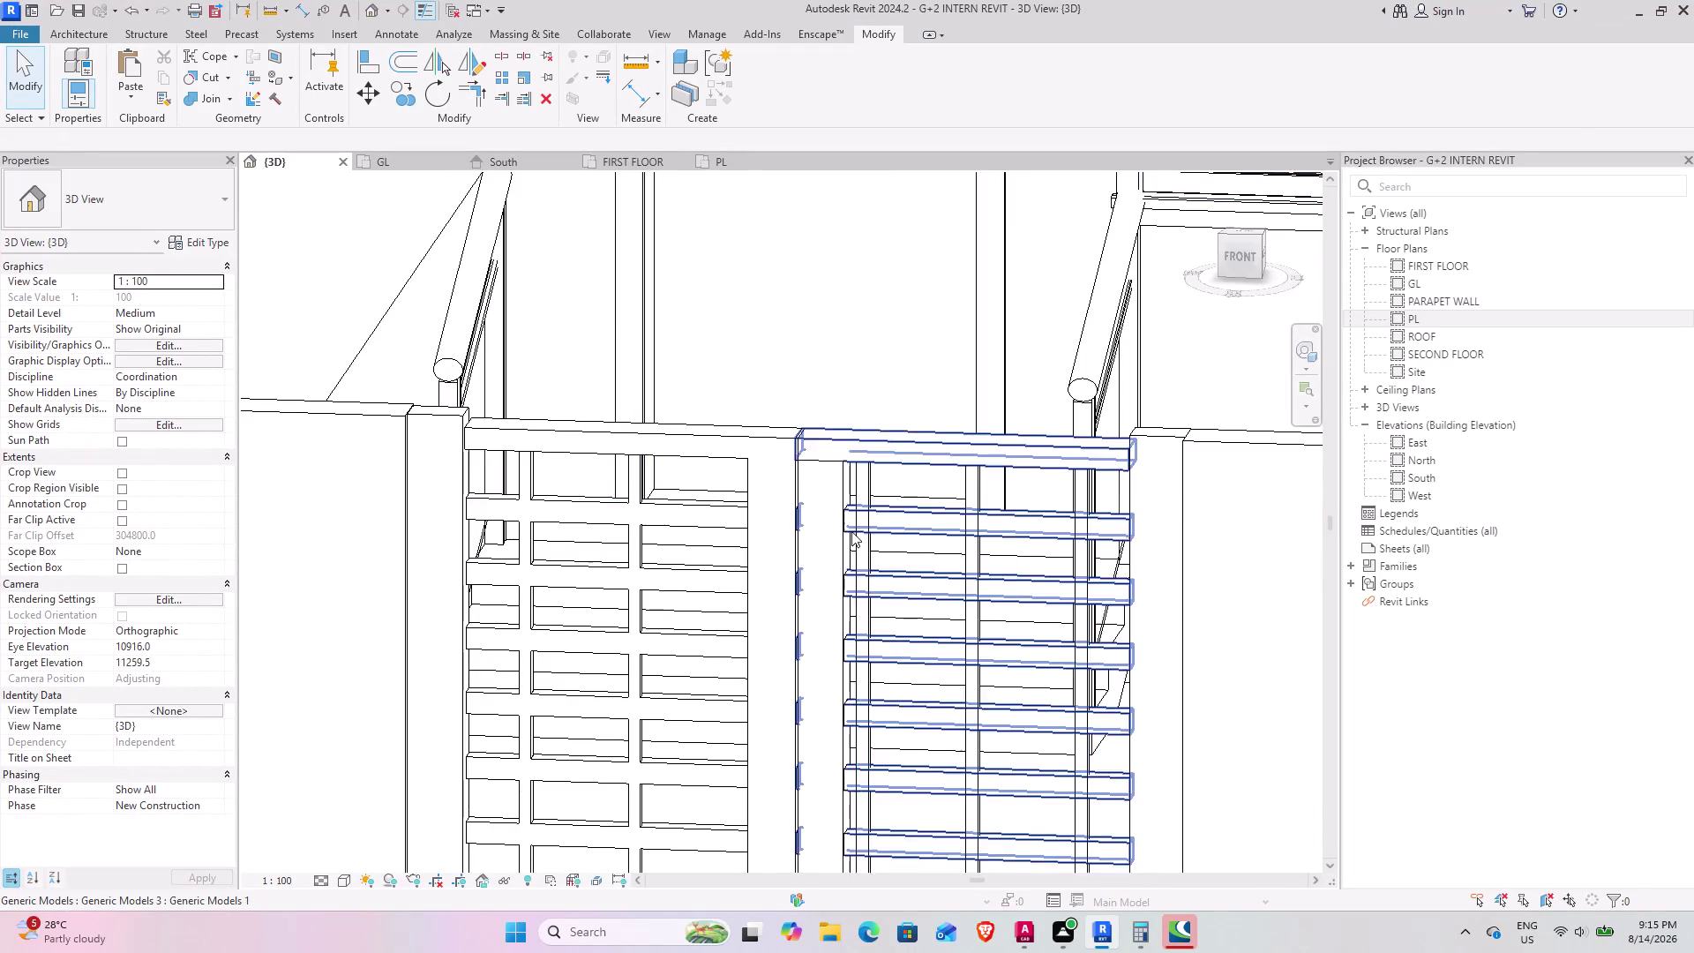
Orbit out to review the whole gate between the compound walls.
scroll(down, 3)
middle_drag(779, 749, 857, 673)
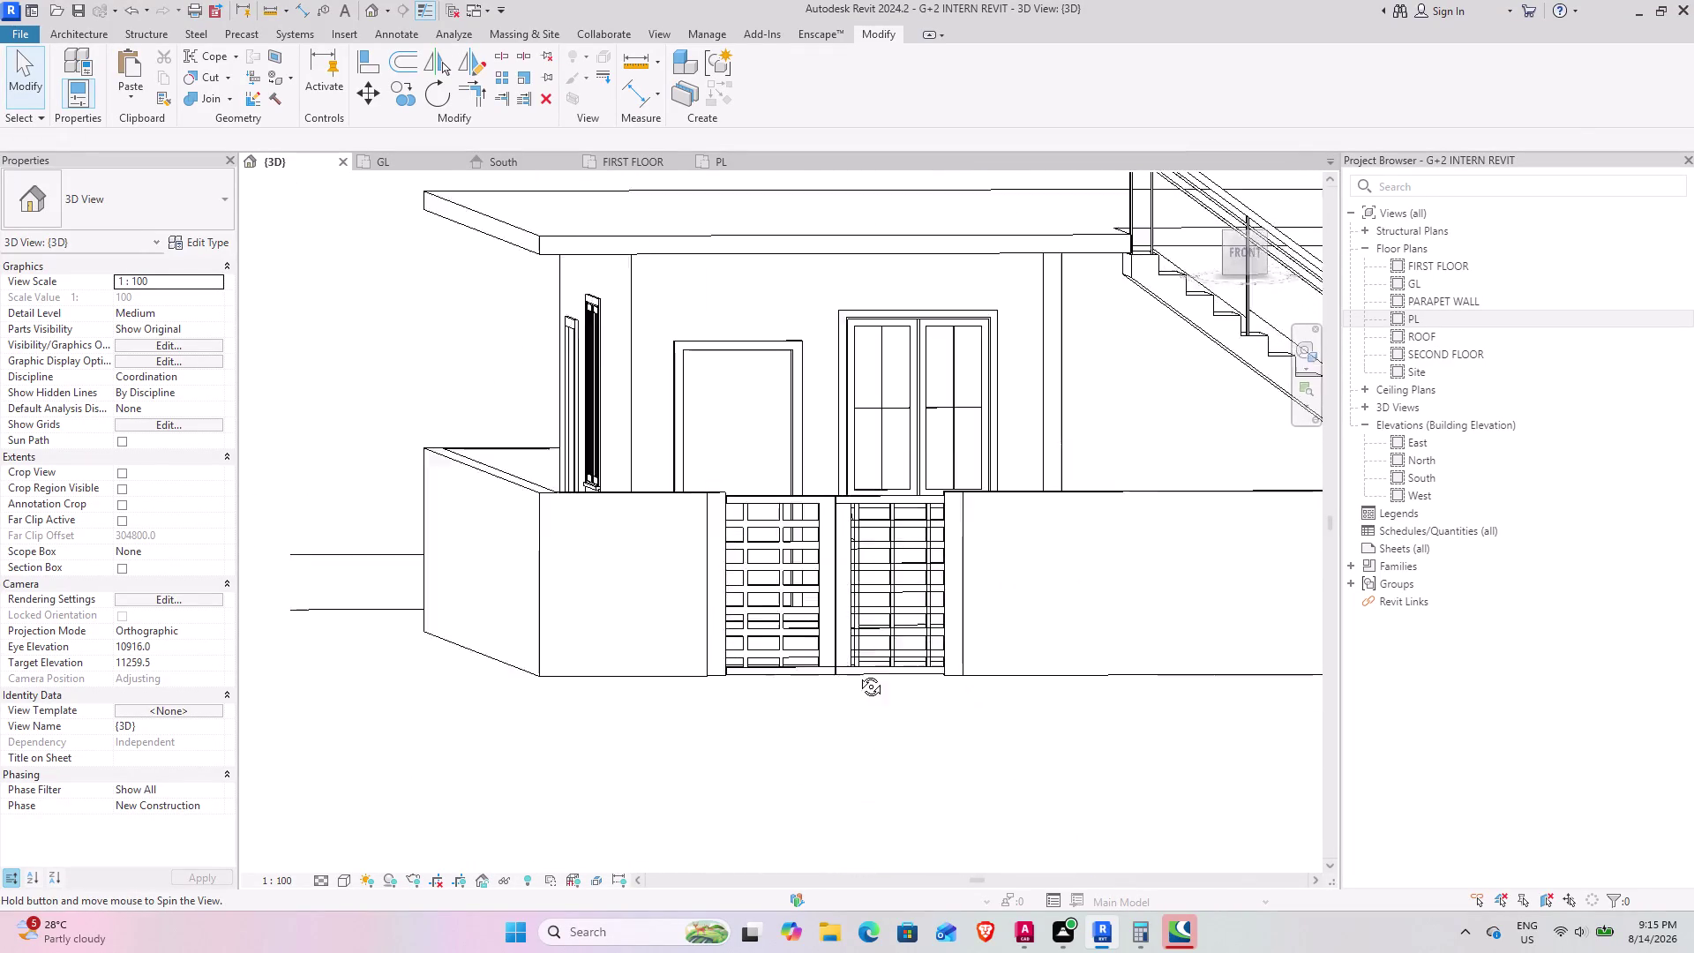
middle_drag(857, 674, 877, 688)
middle_drag(880, 676, 799, 729)
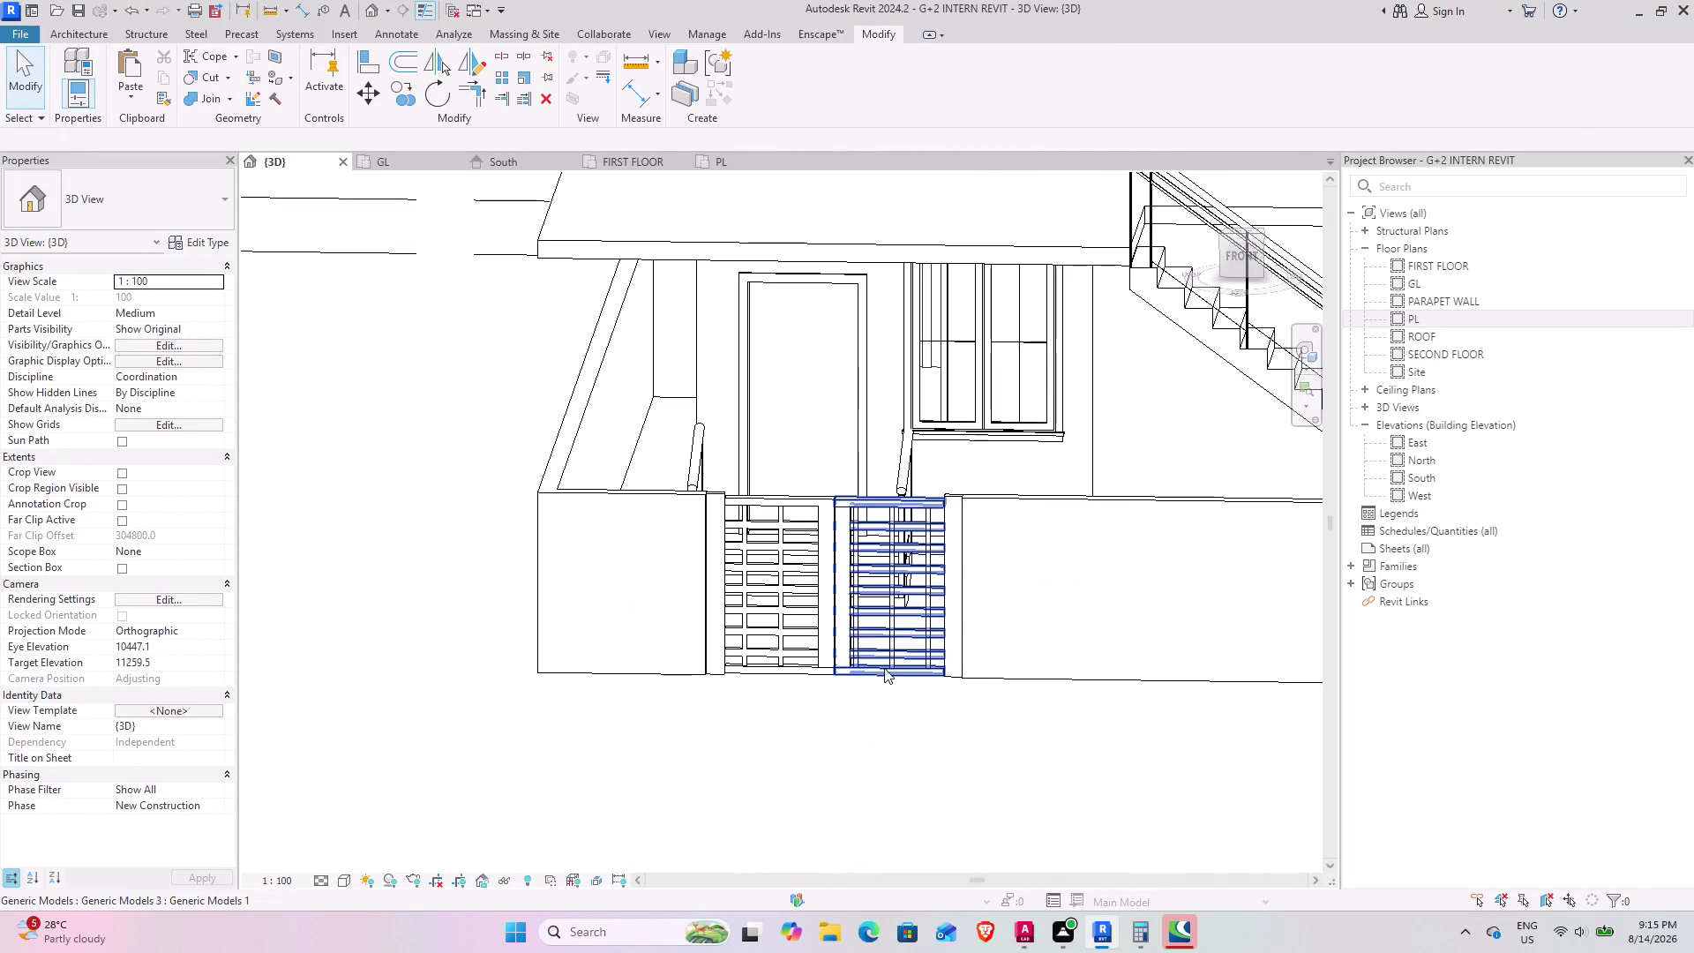